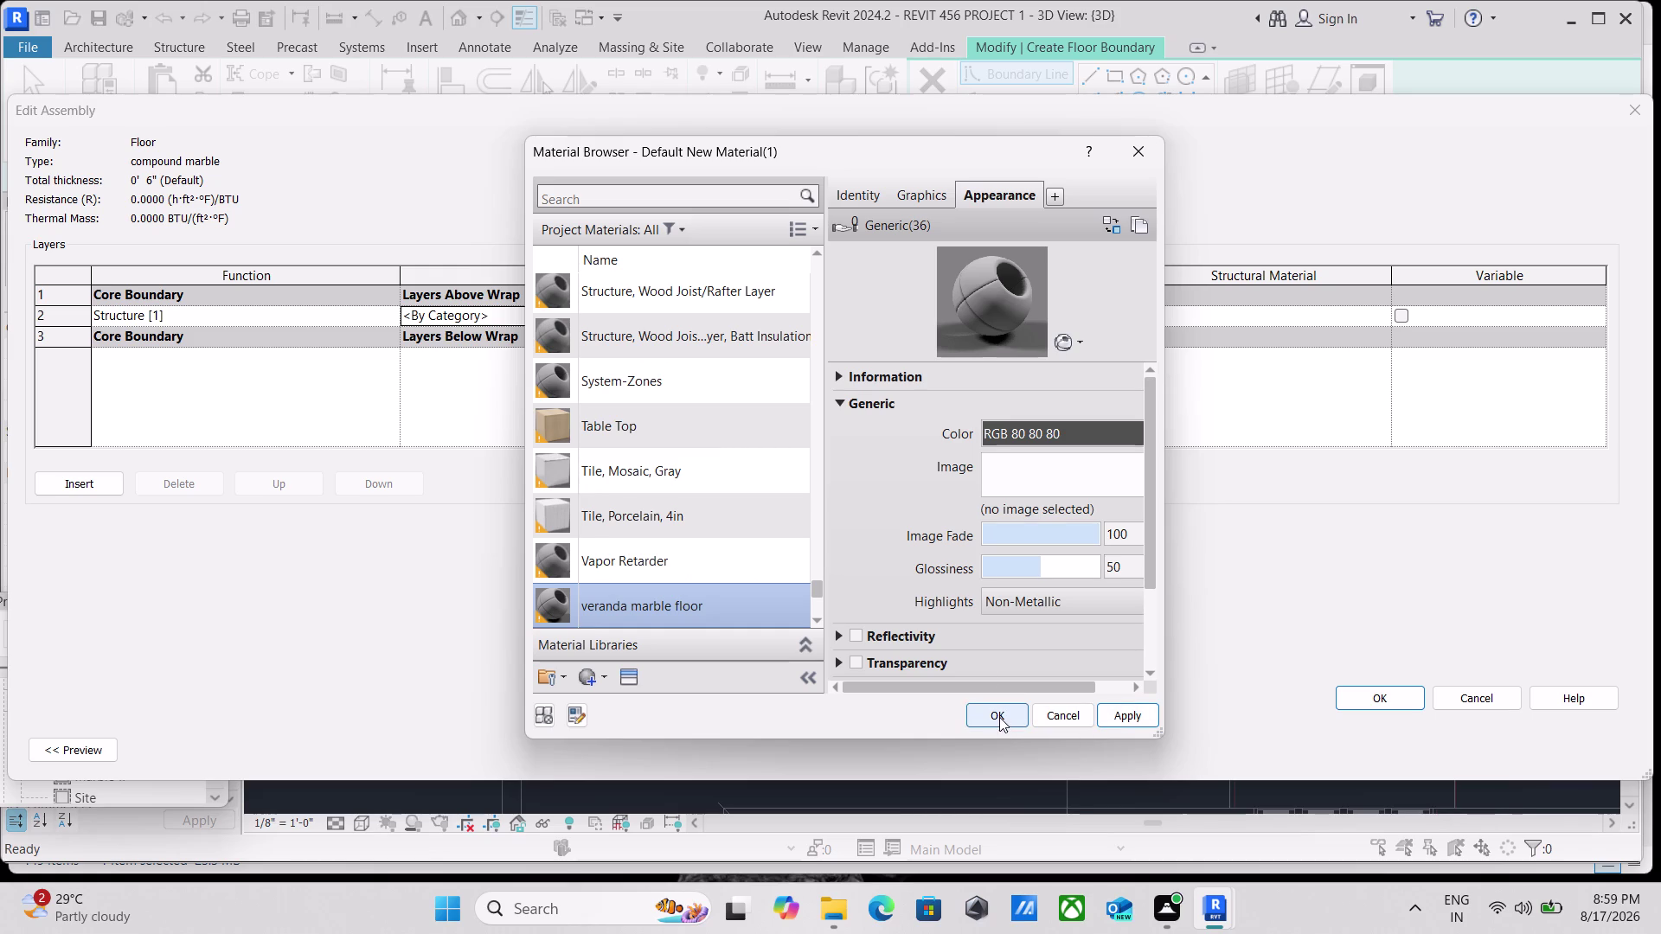
Show the Asset Browser from the Material Browser's Appearance tab.
scroll(down, 3)
scroll(up, 3)
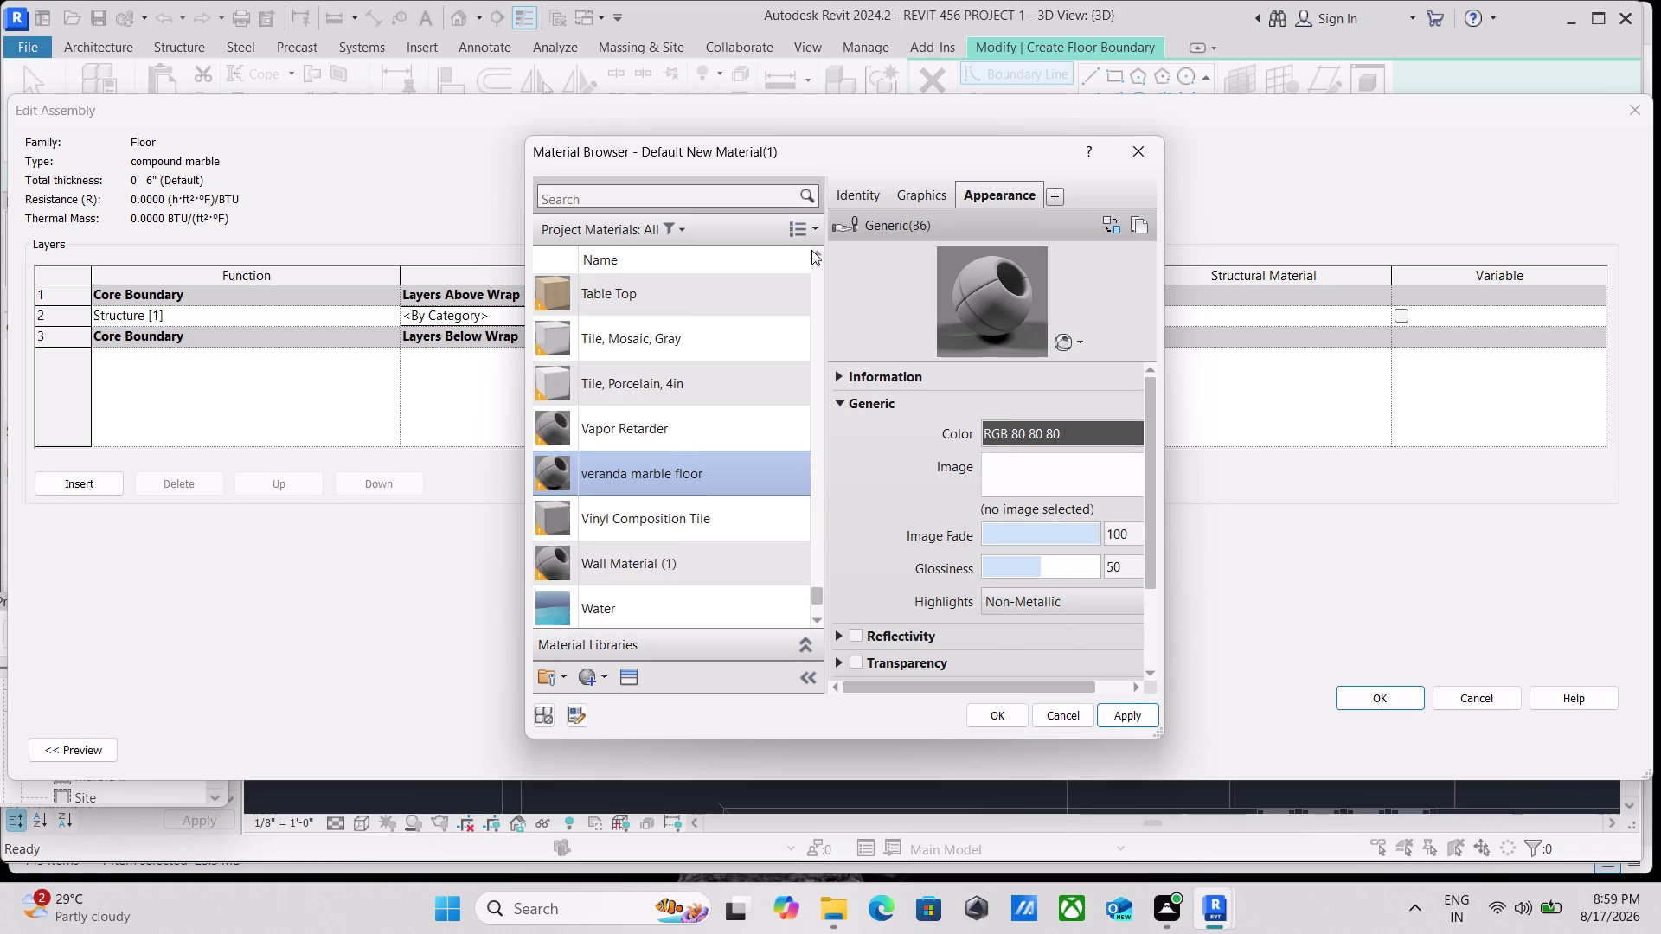
scroll(down, 3)
click(622, 675)
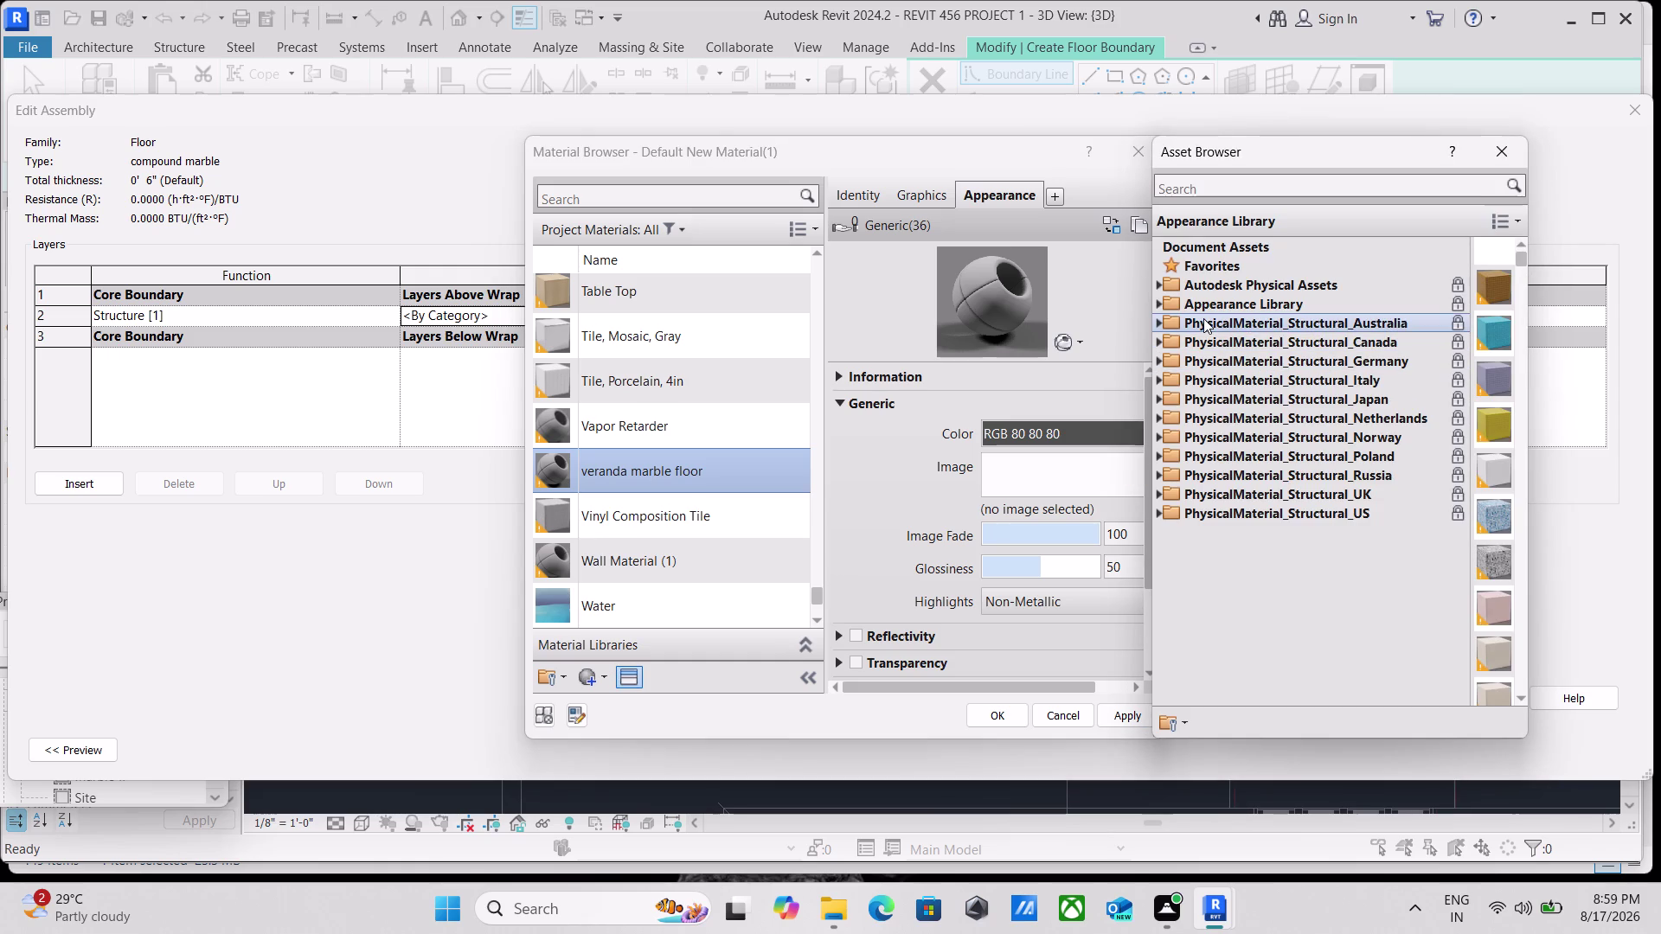
Expand the Appearance Library's Flooring category and widen the asset list.
click(1156, 302)
scroll(down, 3)
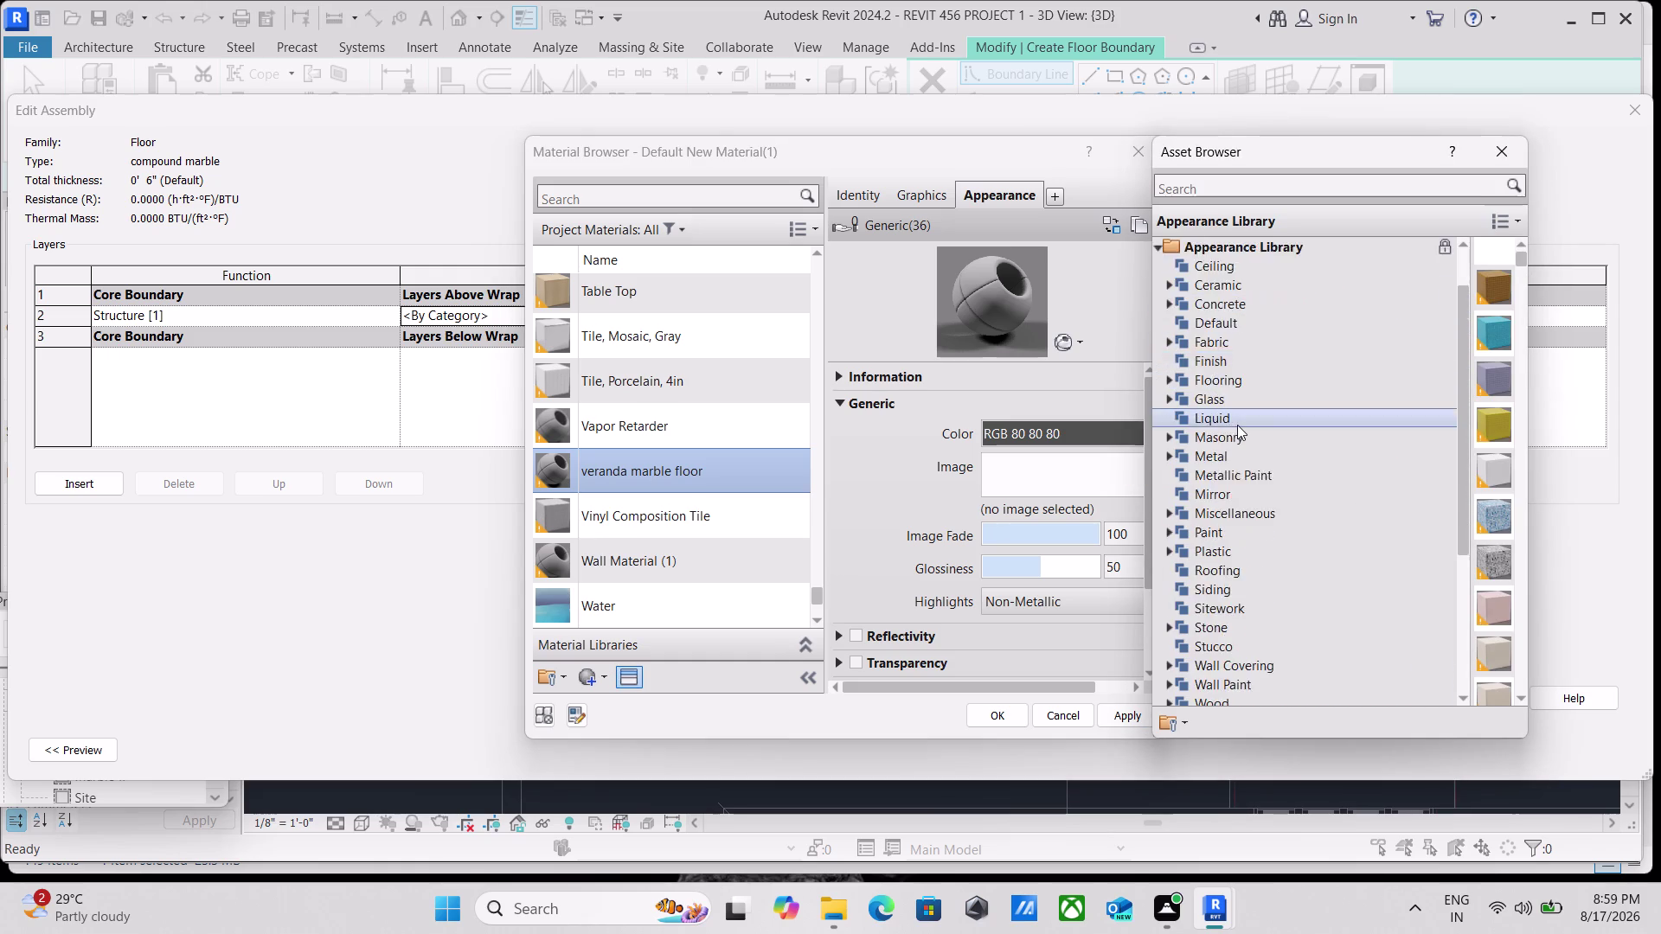
scroll(down, 3)
scroll(up, 3)
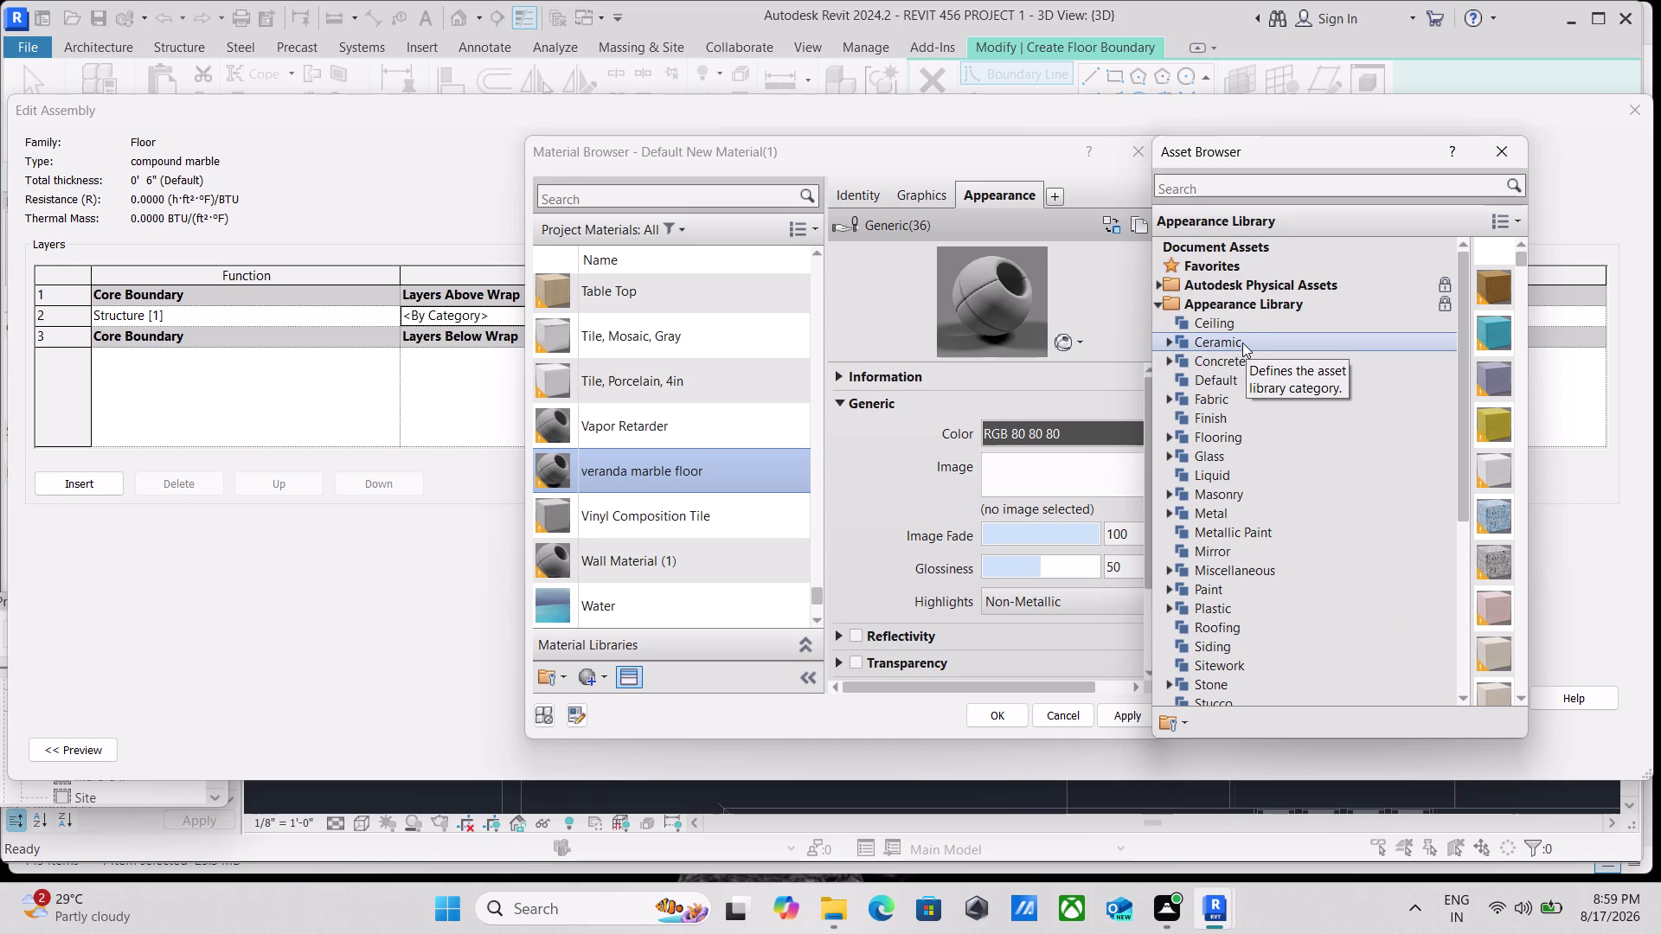
scroll(down, 3)
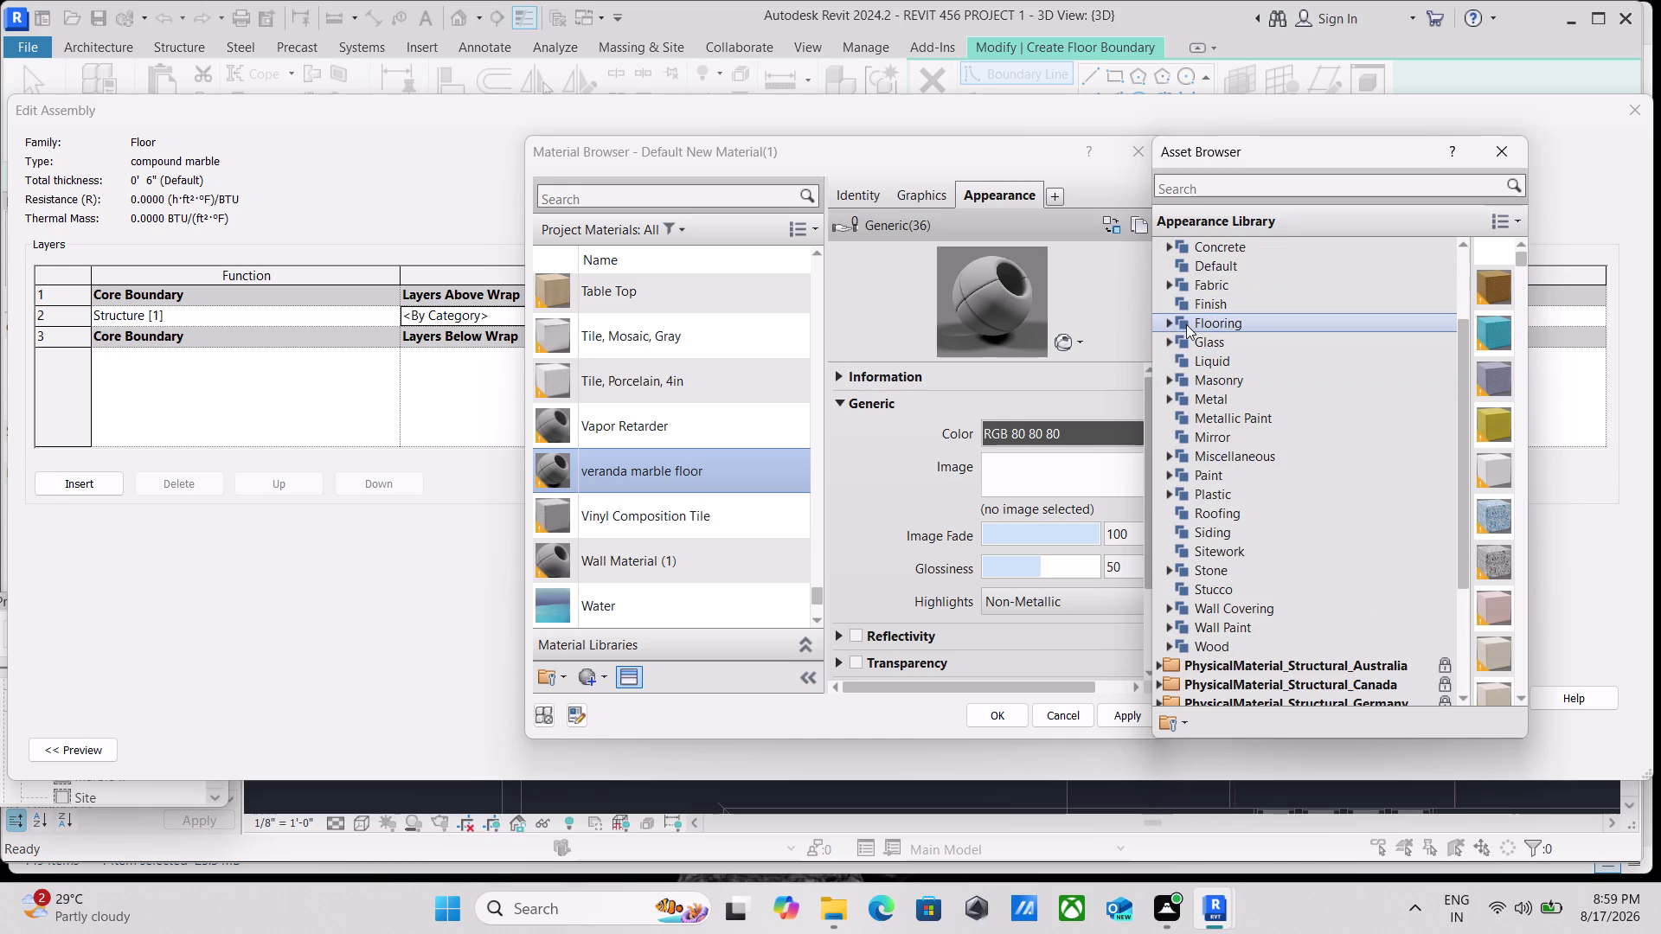
click(1186, 325)
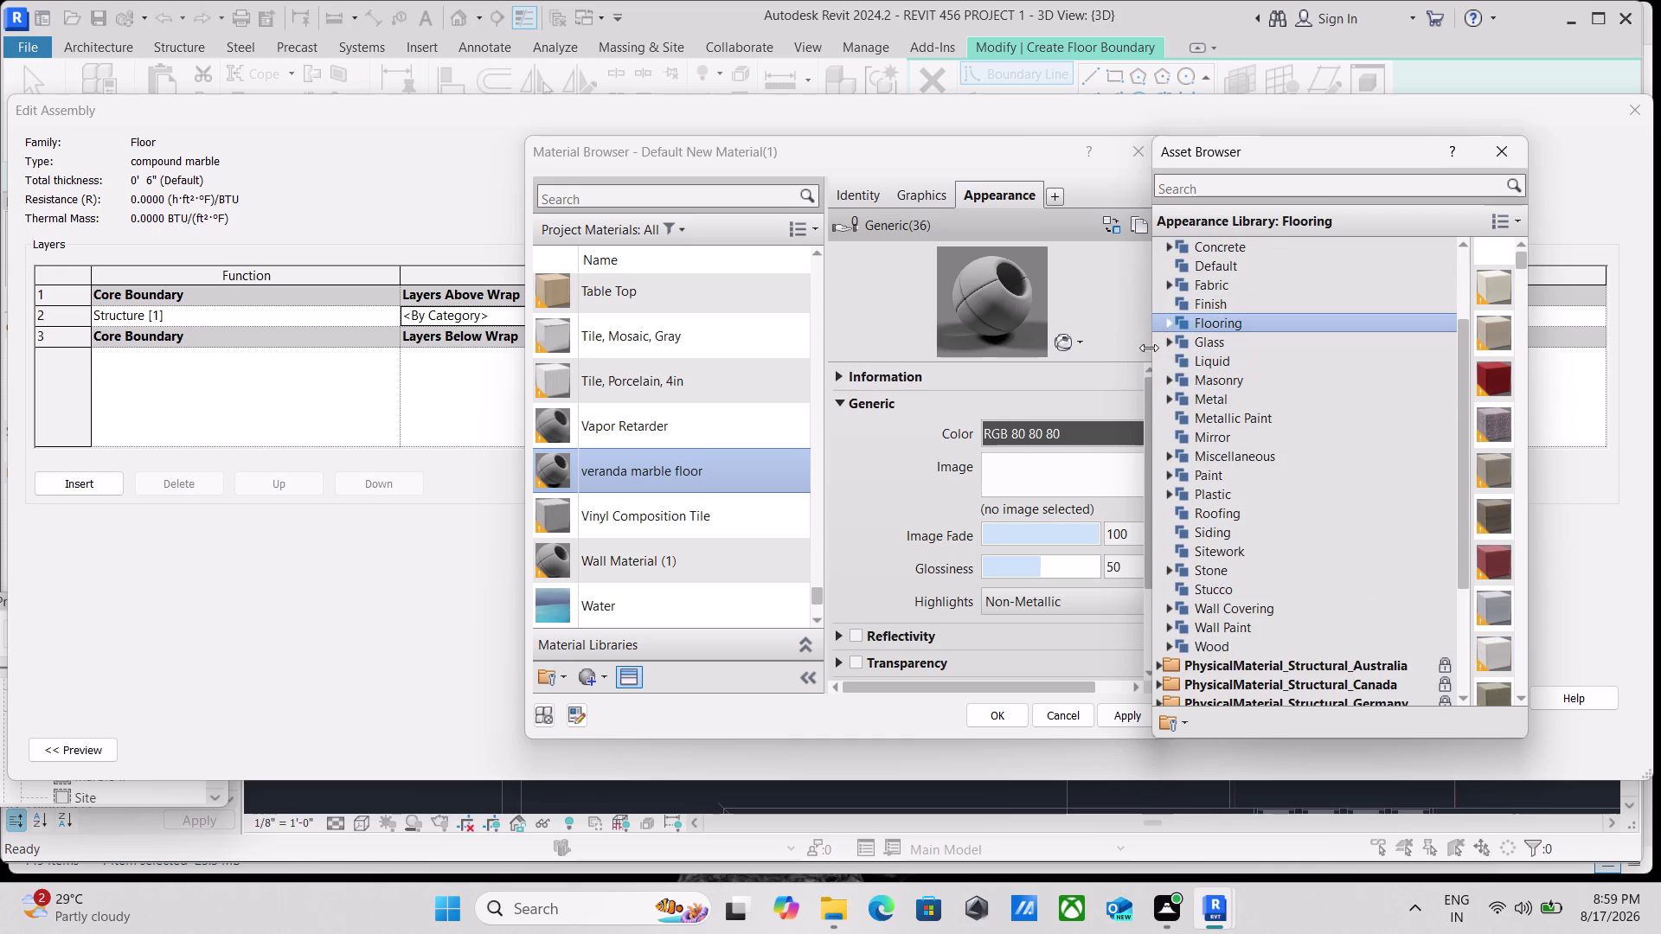
drag(1150, 361, 1150, 361)
drag(1150, 361, 794, 373)
Apply the Checker Black-White flooring appearance to the veranda marble floor material.
scroll(down, 3)
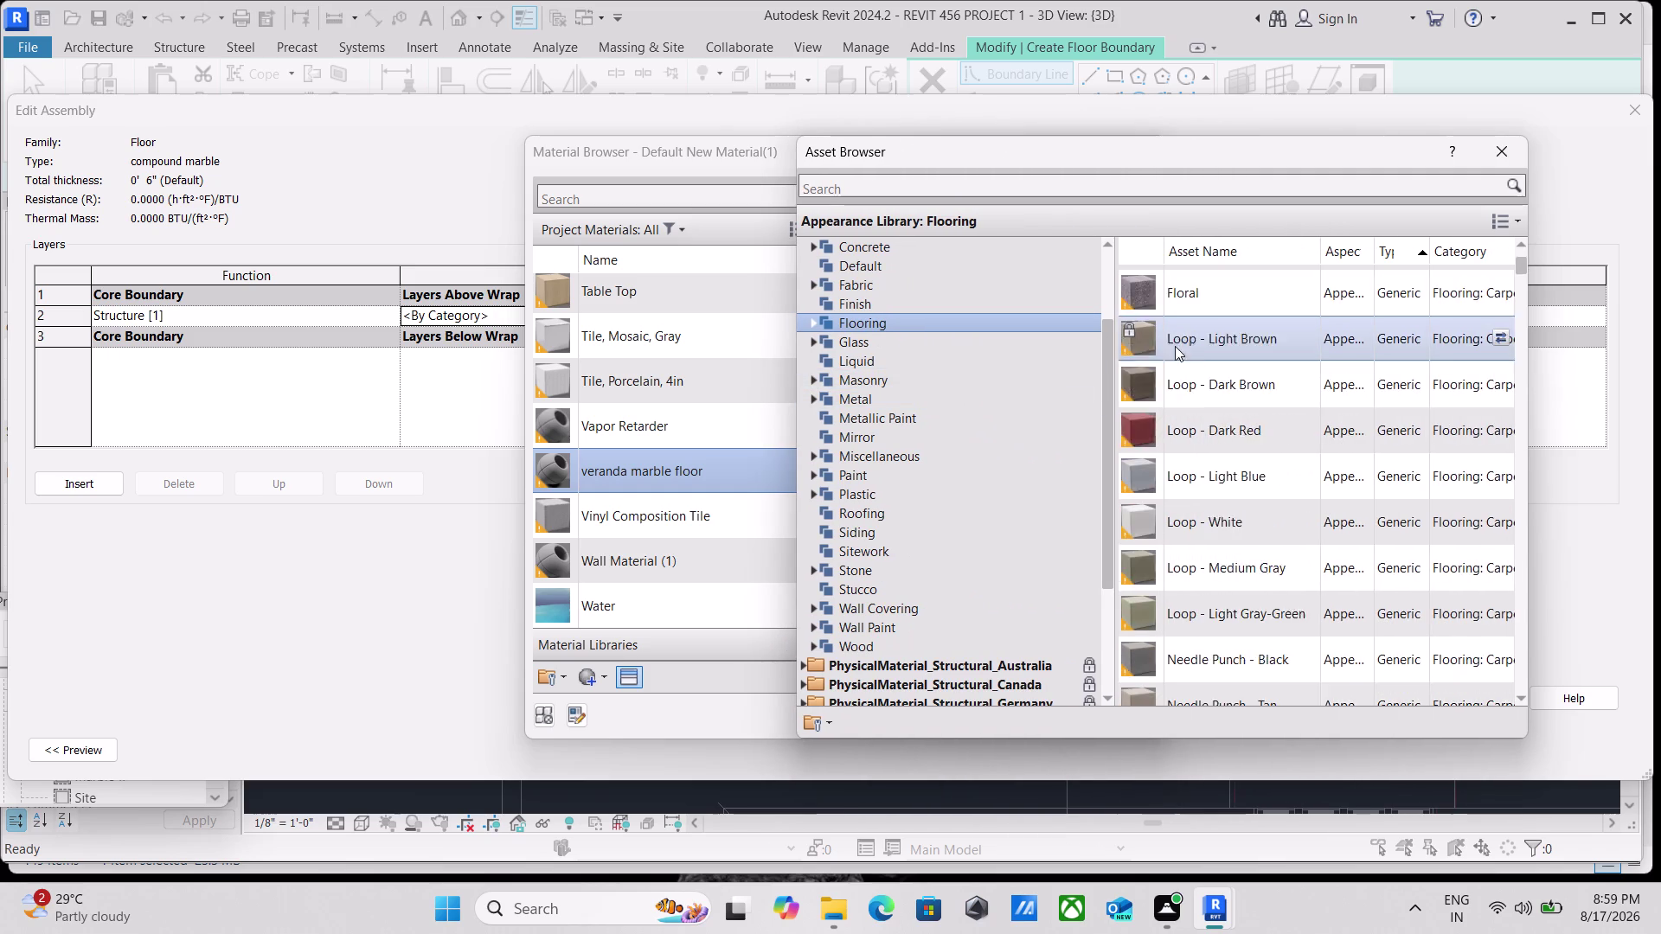
scroll(down, 3)
scroll(down, 3)
scroll(down, 3)
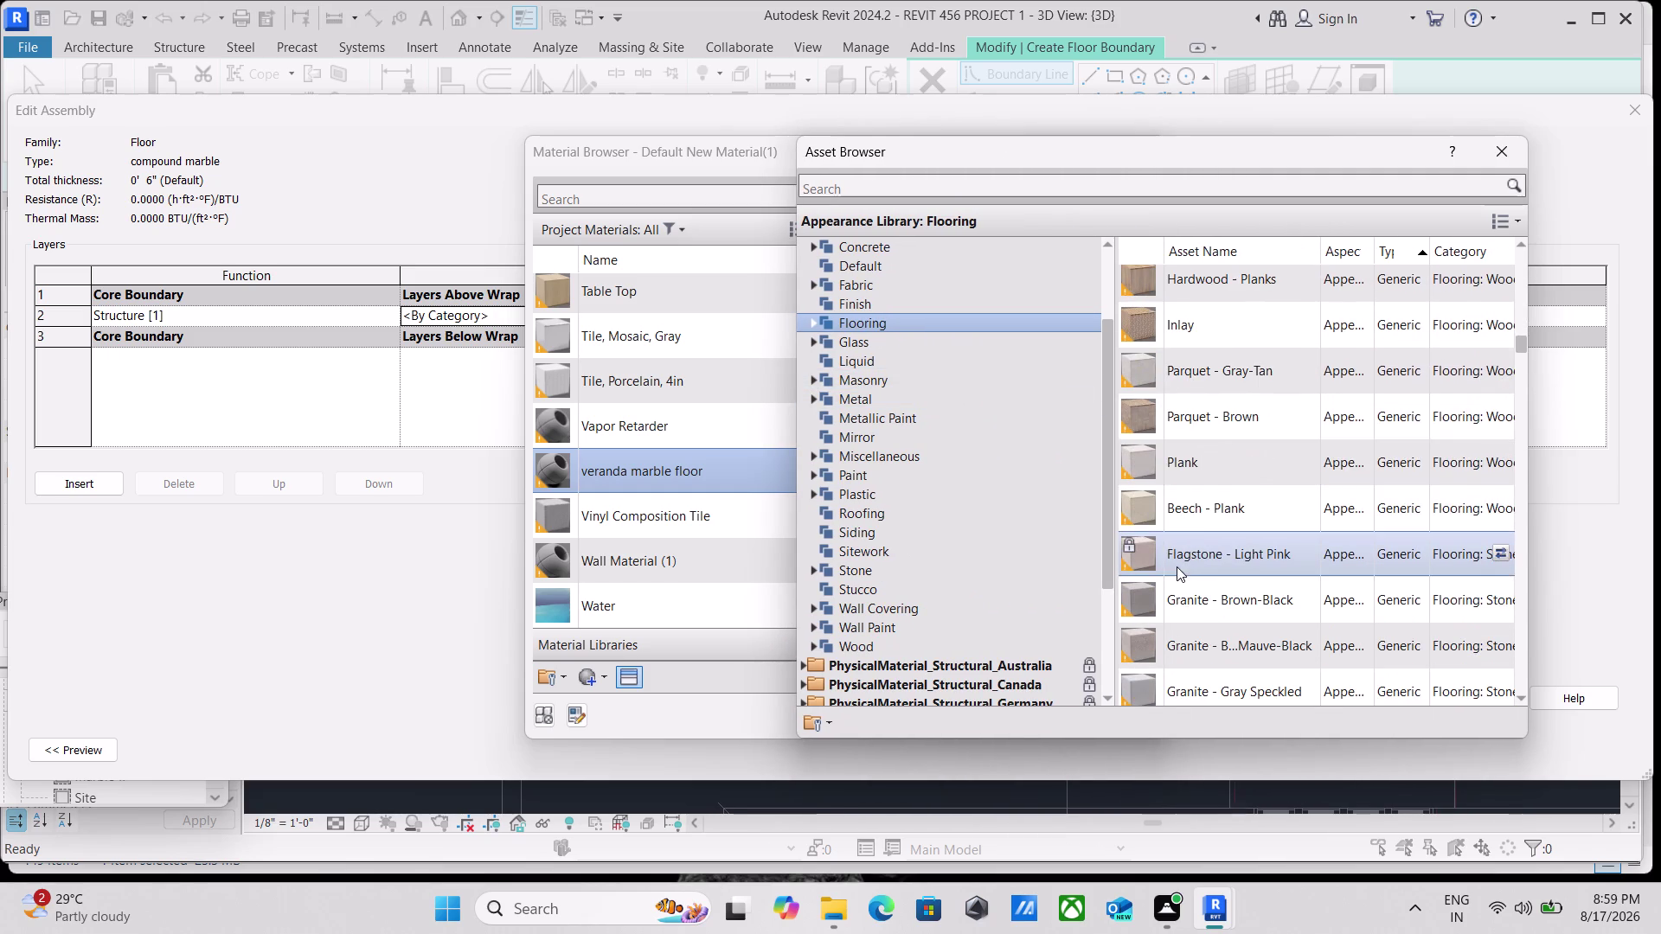
scroll(up, 3)
click(1213, 463)
double_click(1215, 464)
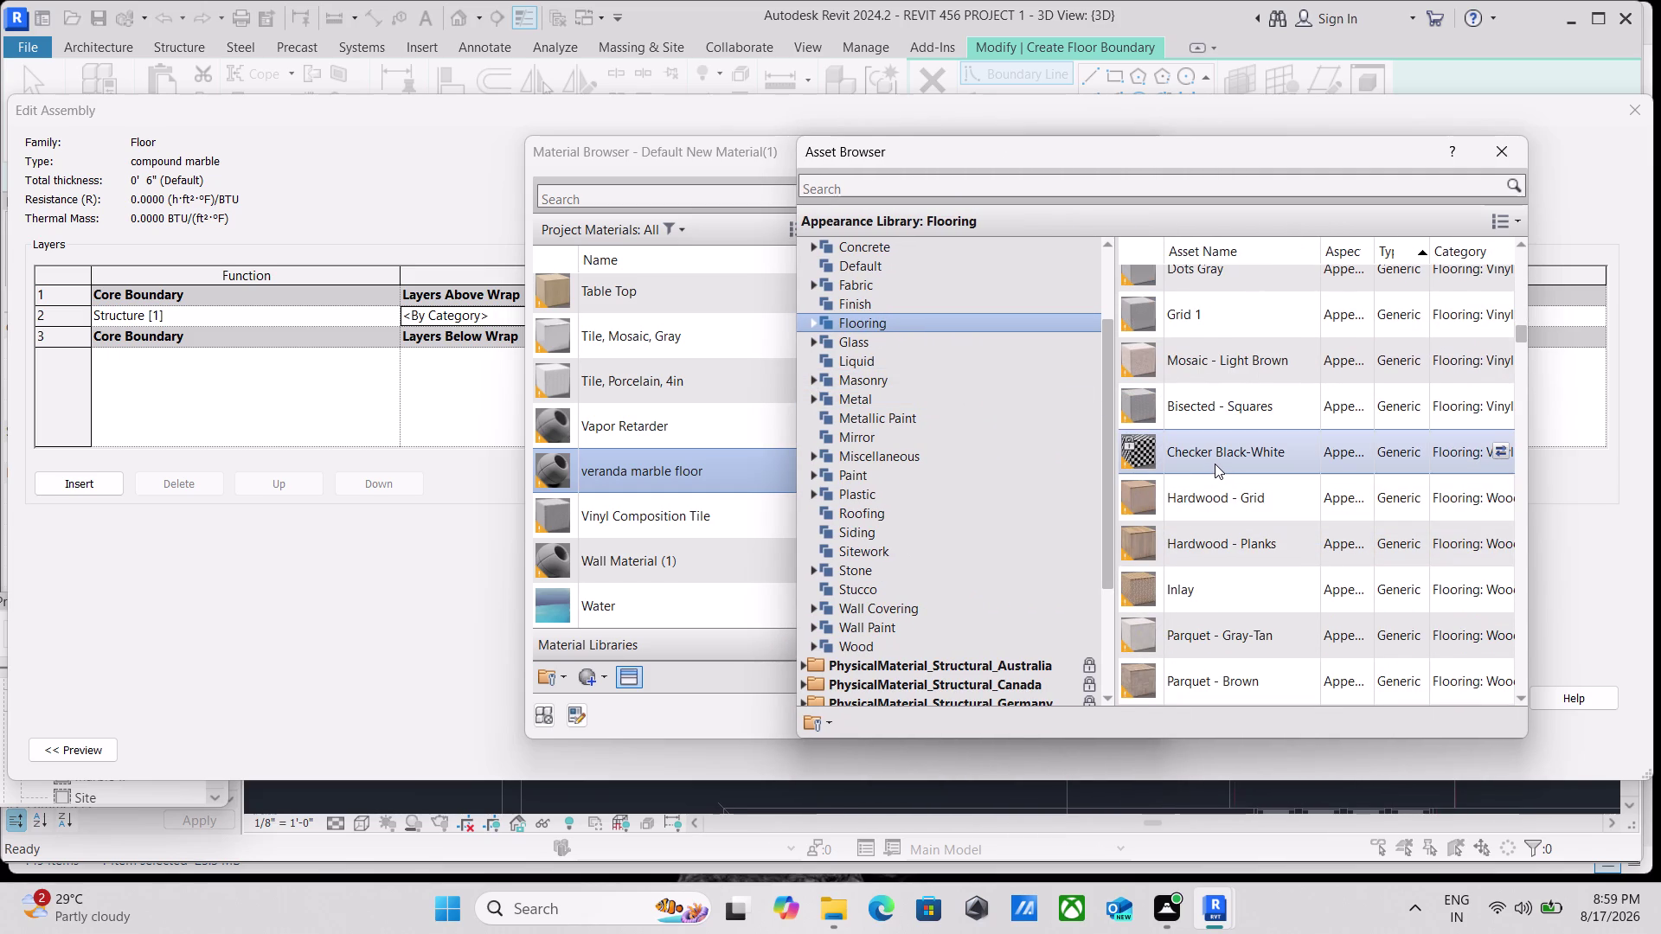
double_click(1208, 466)
double_click(1249, 450)
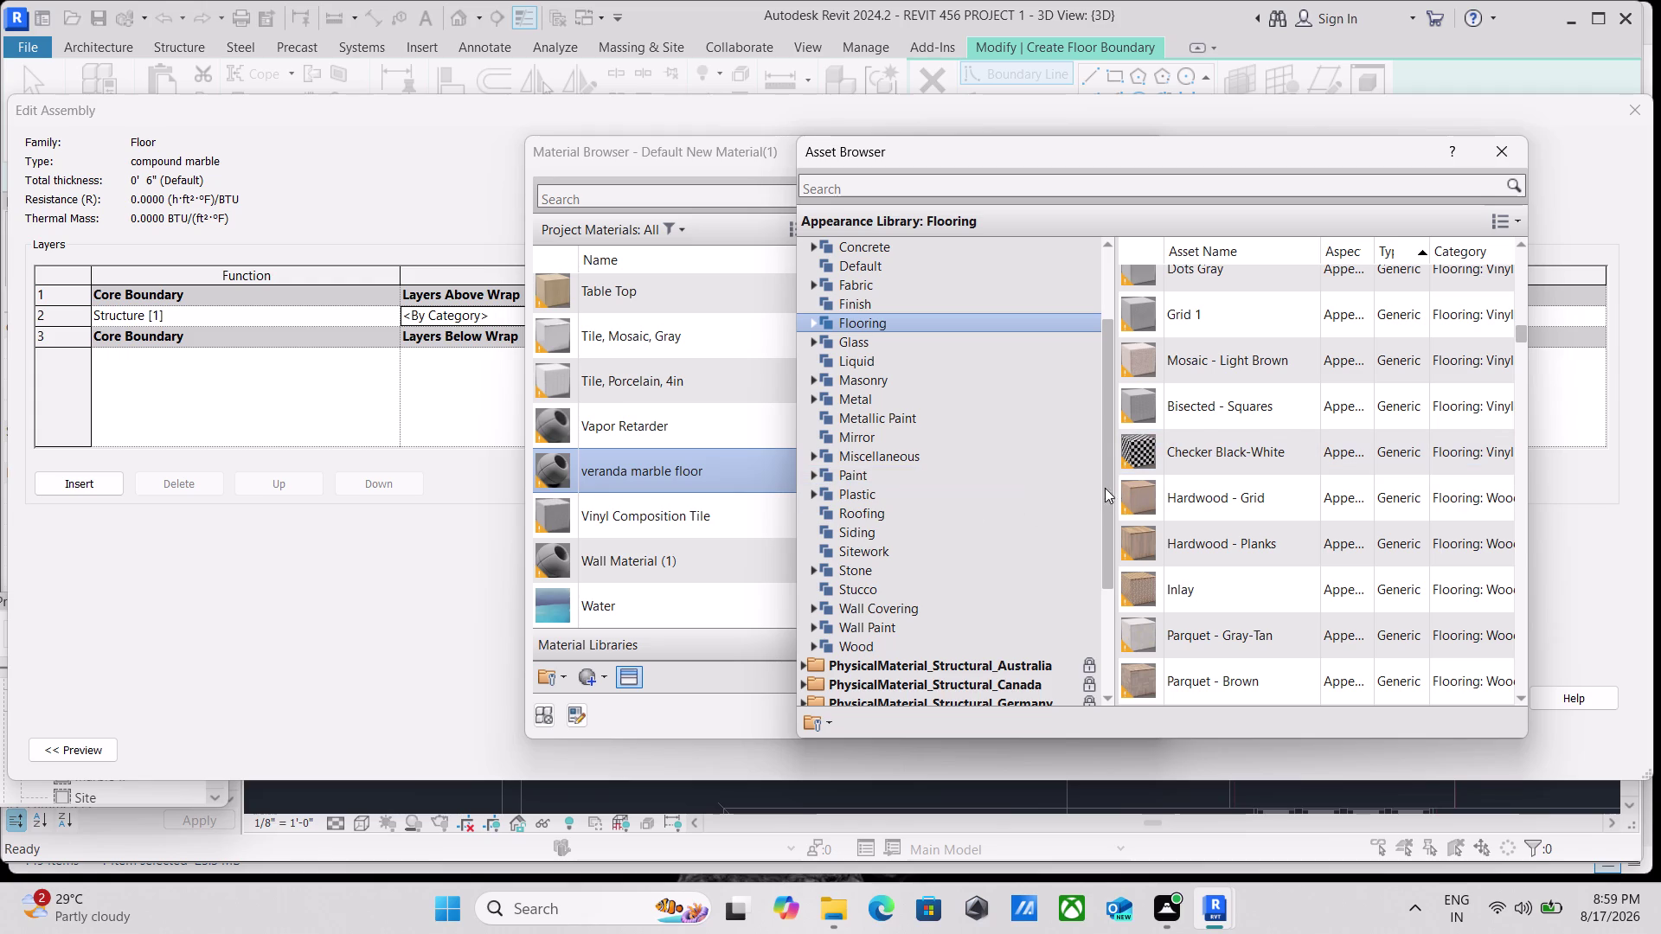
Resize the Asset Browser, then accept Material Browser, Edit Assembly and Type Properties.
drag(1113, 480, 1418, 485)
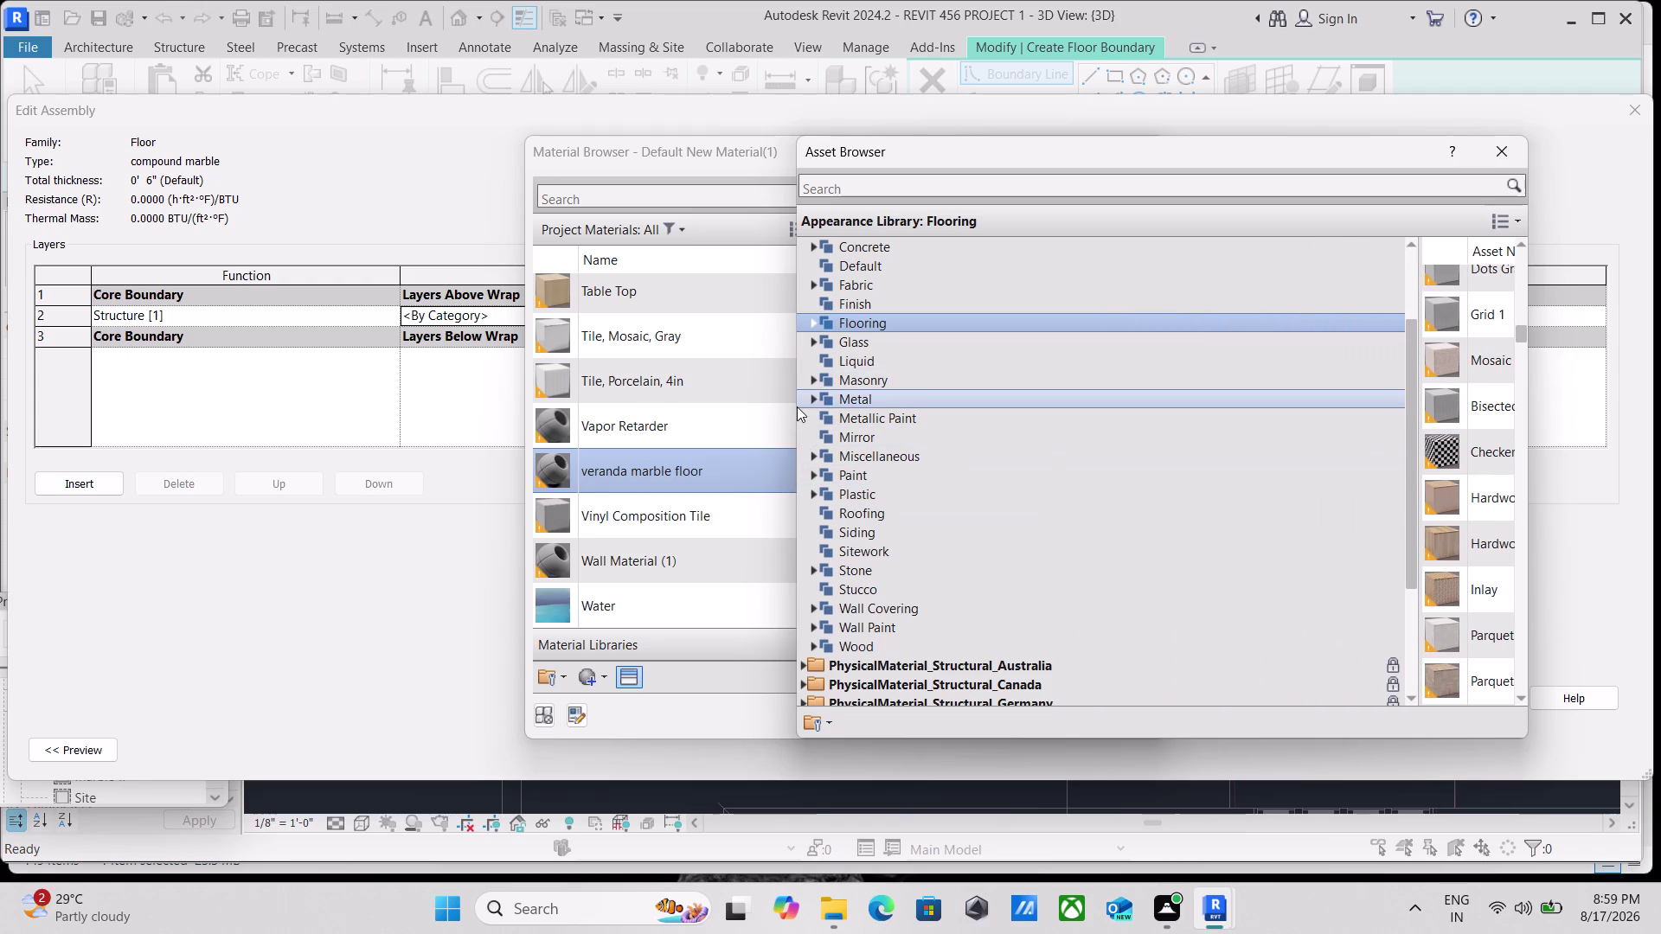
drag(793, 372, 1117, 380)
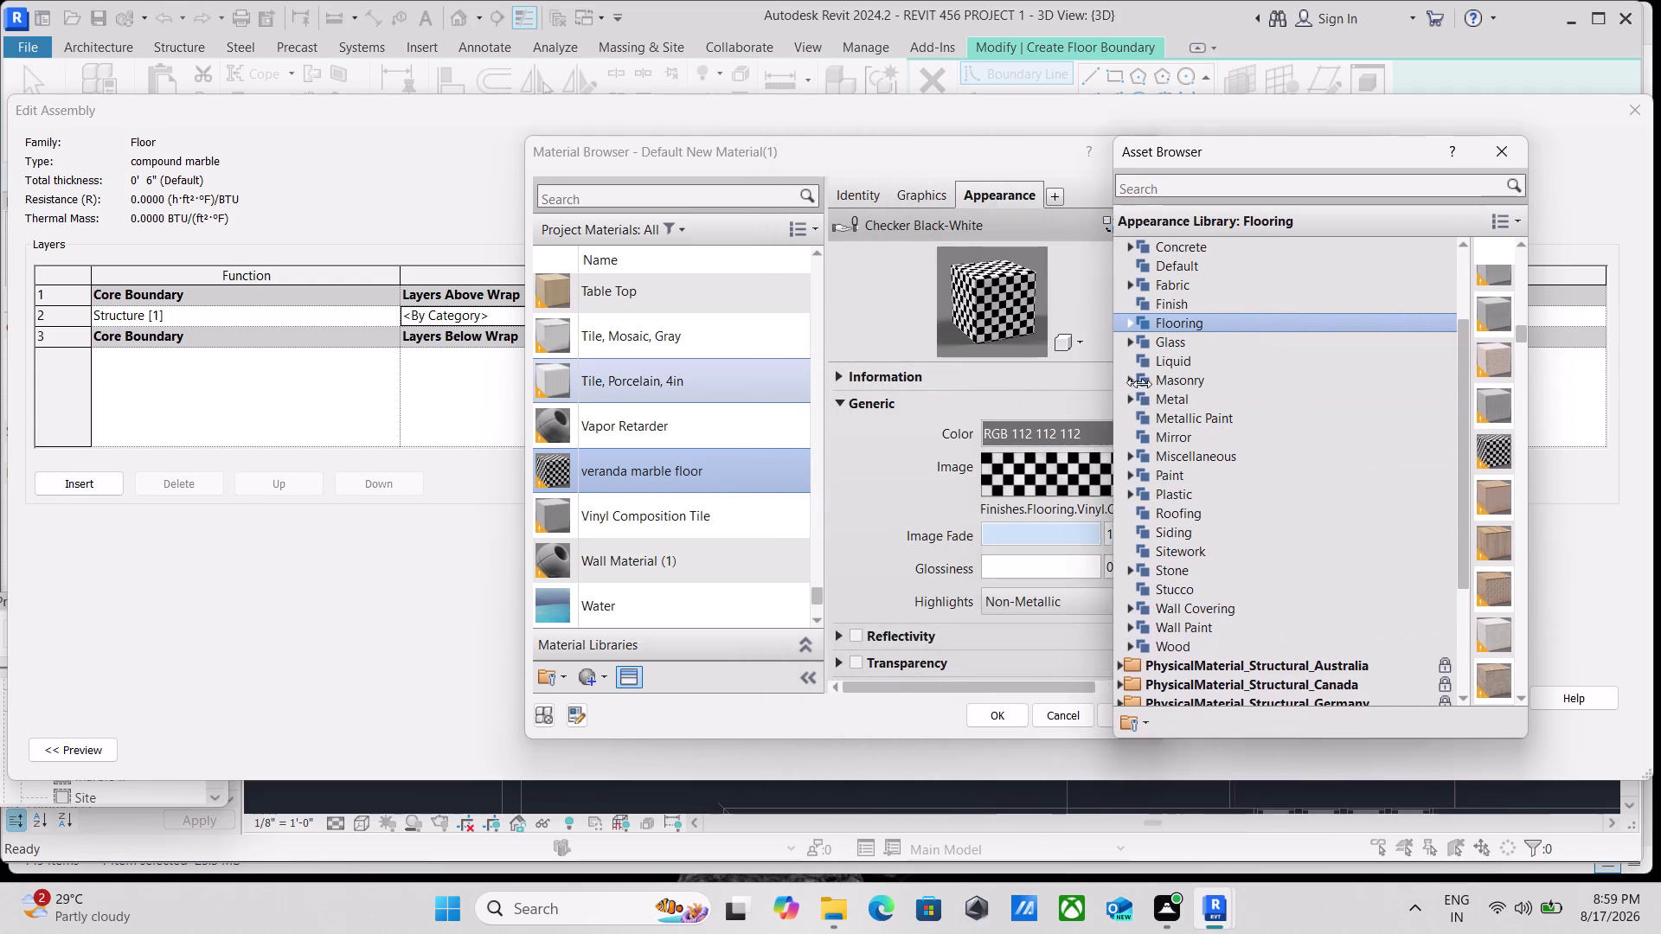
drag(1117, 380, 1324, 410)
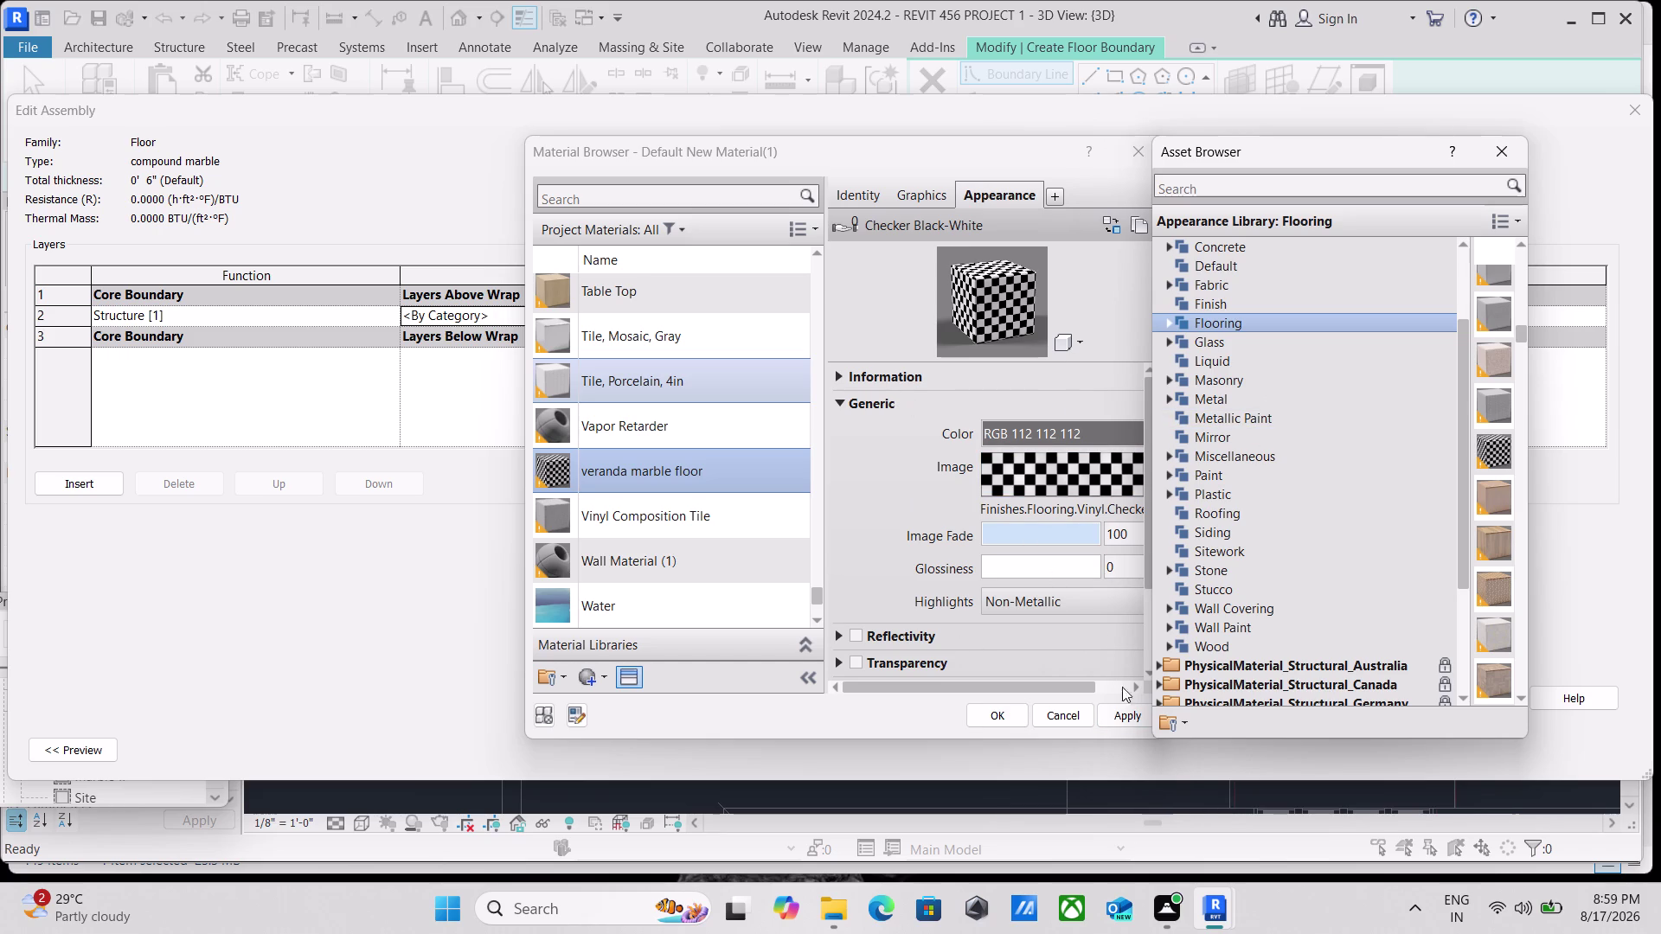
click(1122, 719)
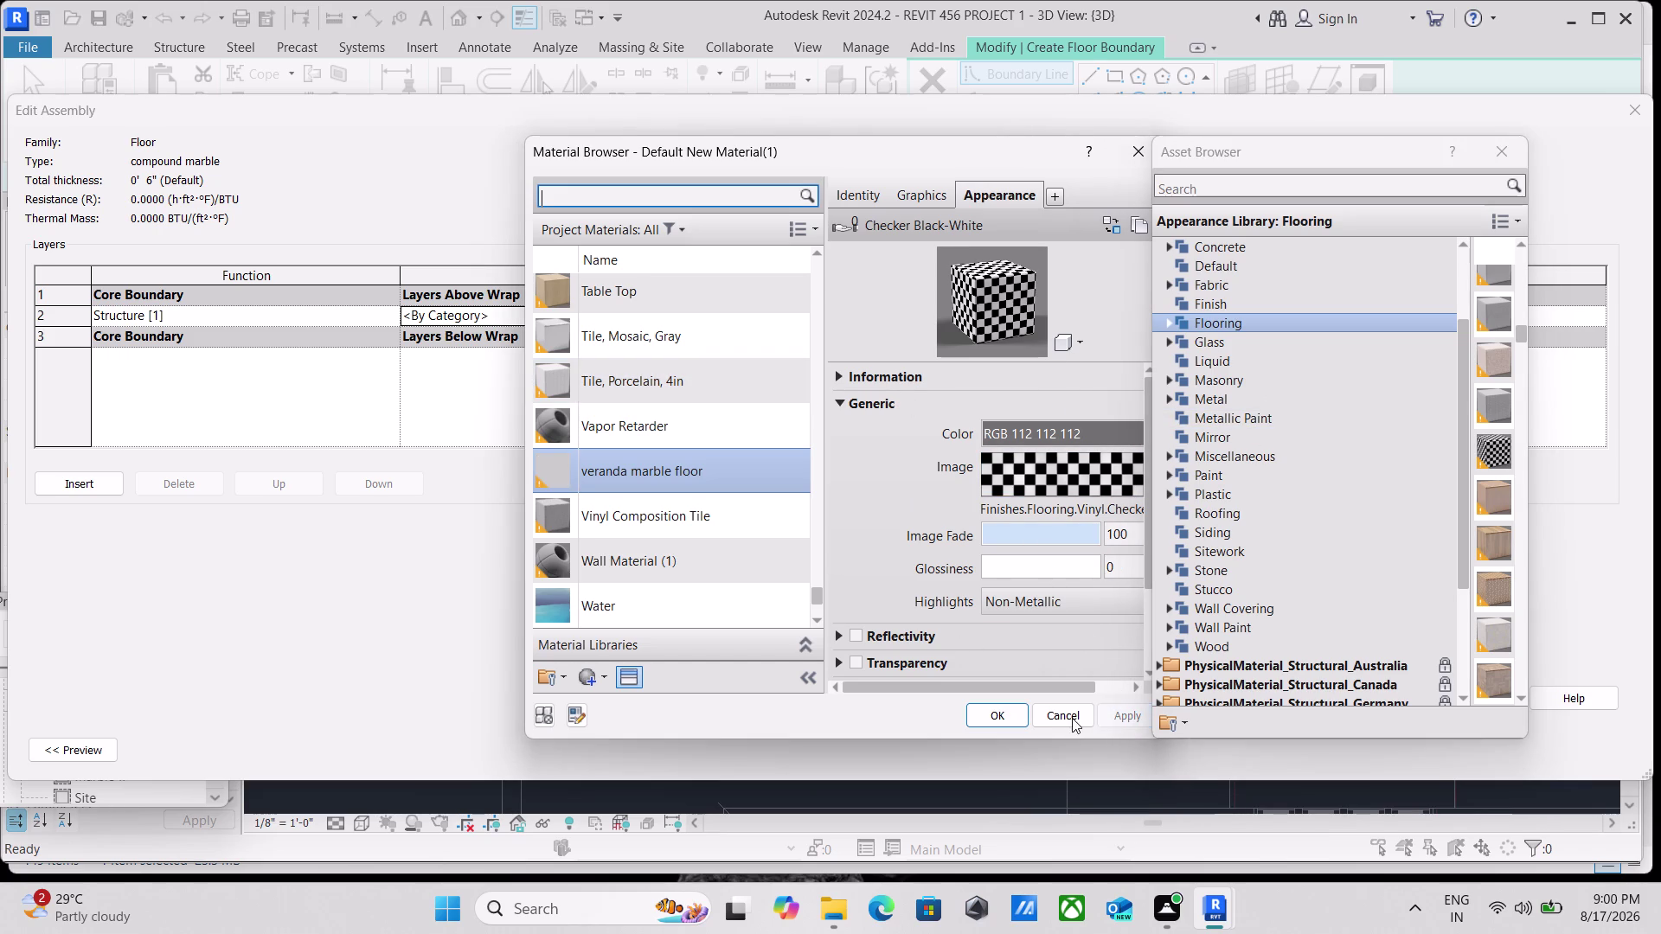
click(1023, 713)
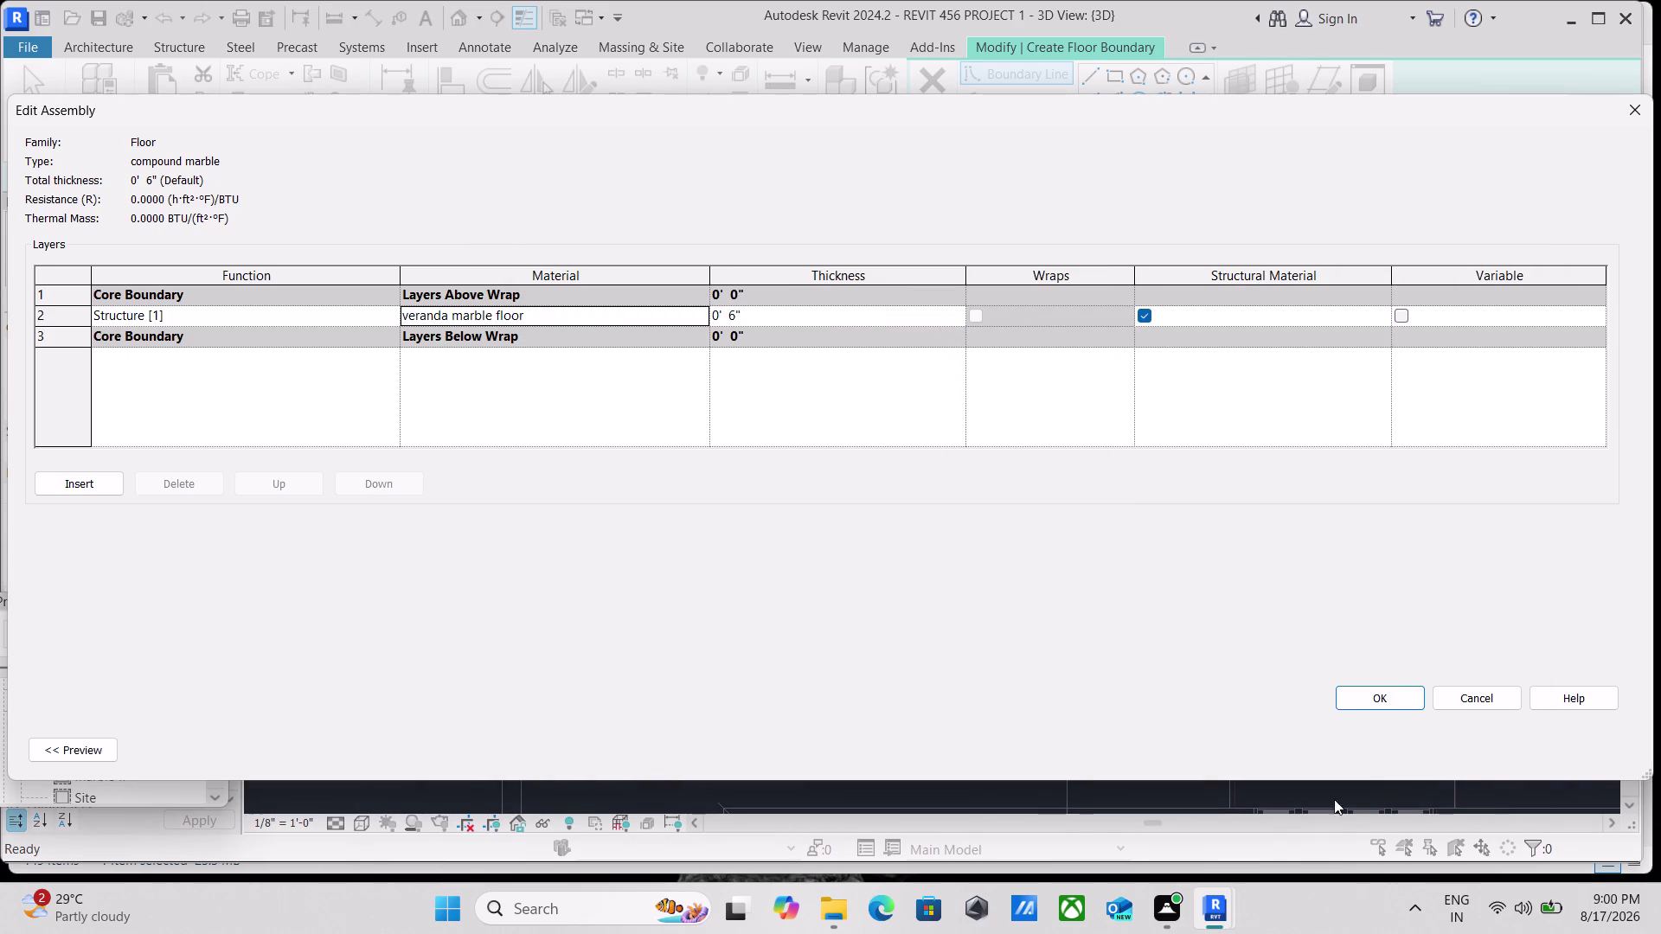
click(1355, 694)
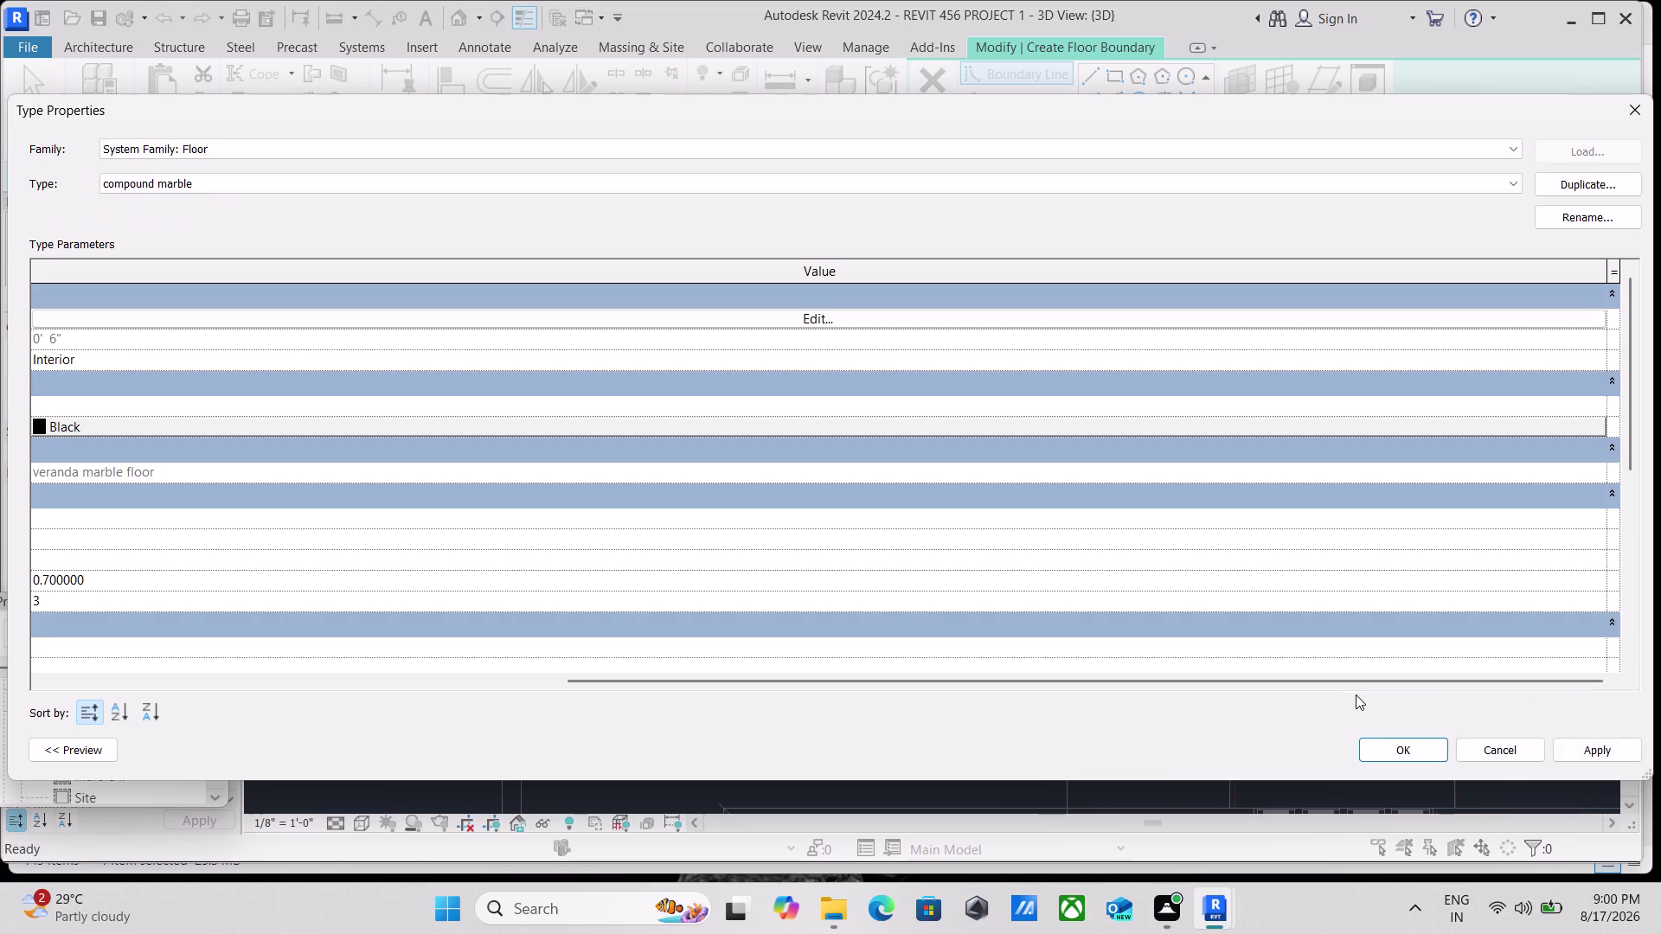
click(1587, 762)
click(1385, 745)
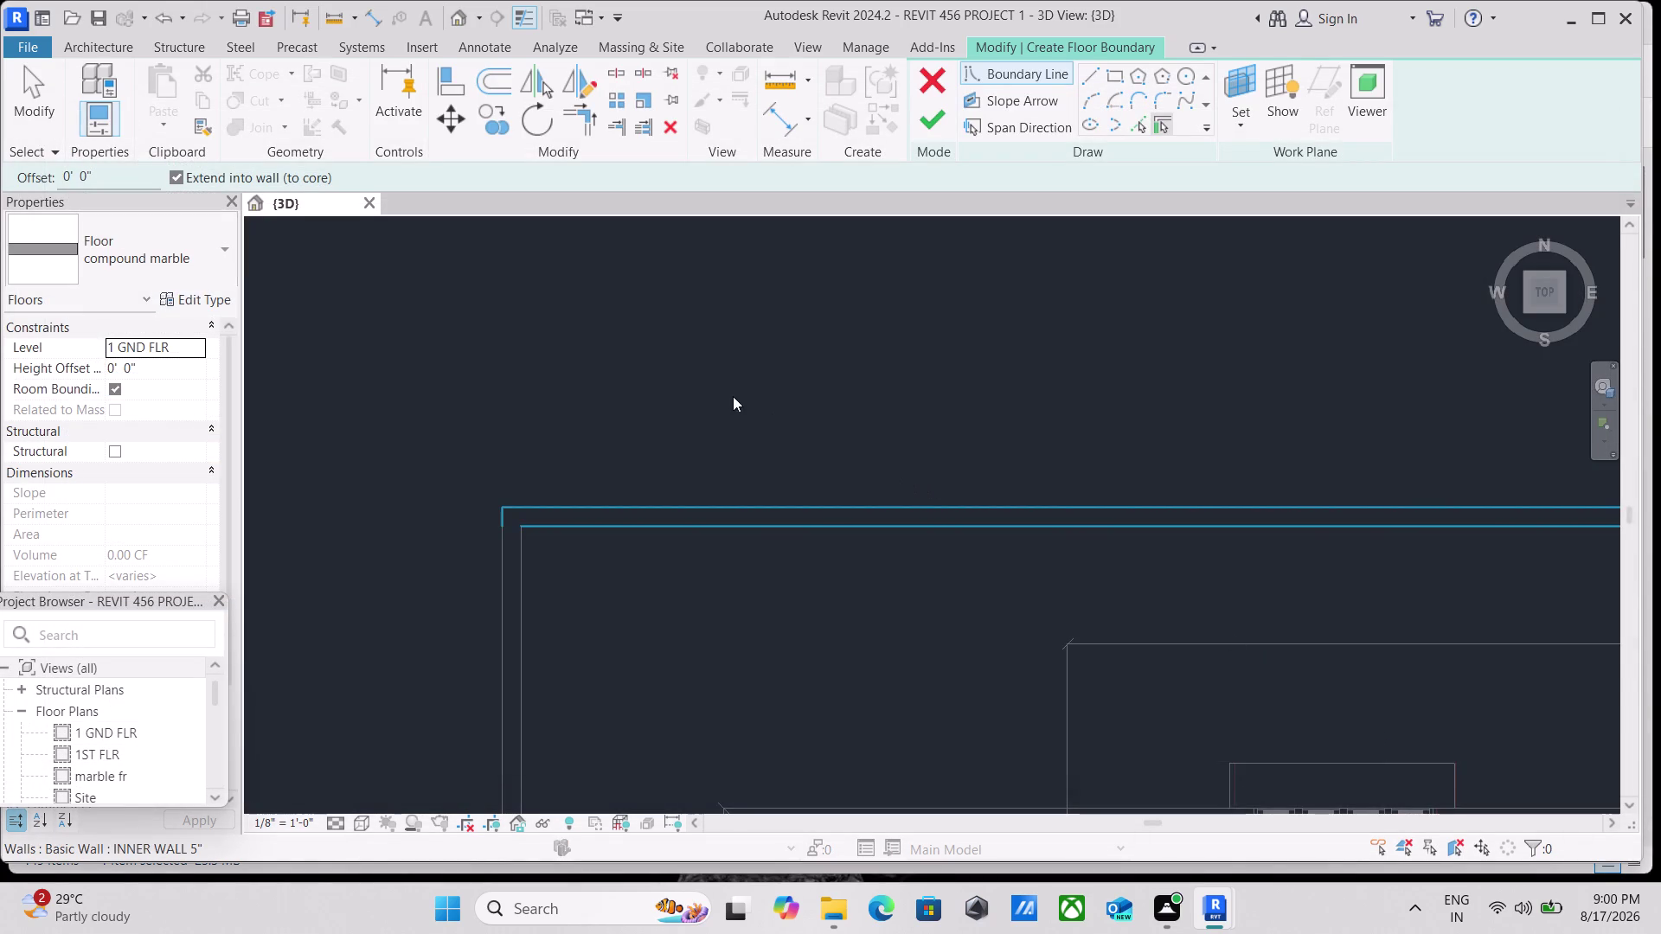
Center the ground floor plan and choose the Line boundary tool.
scroll(down, 3)
scroll(down, 3)
middle_drag(533, 423, 472, 396)
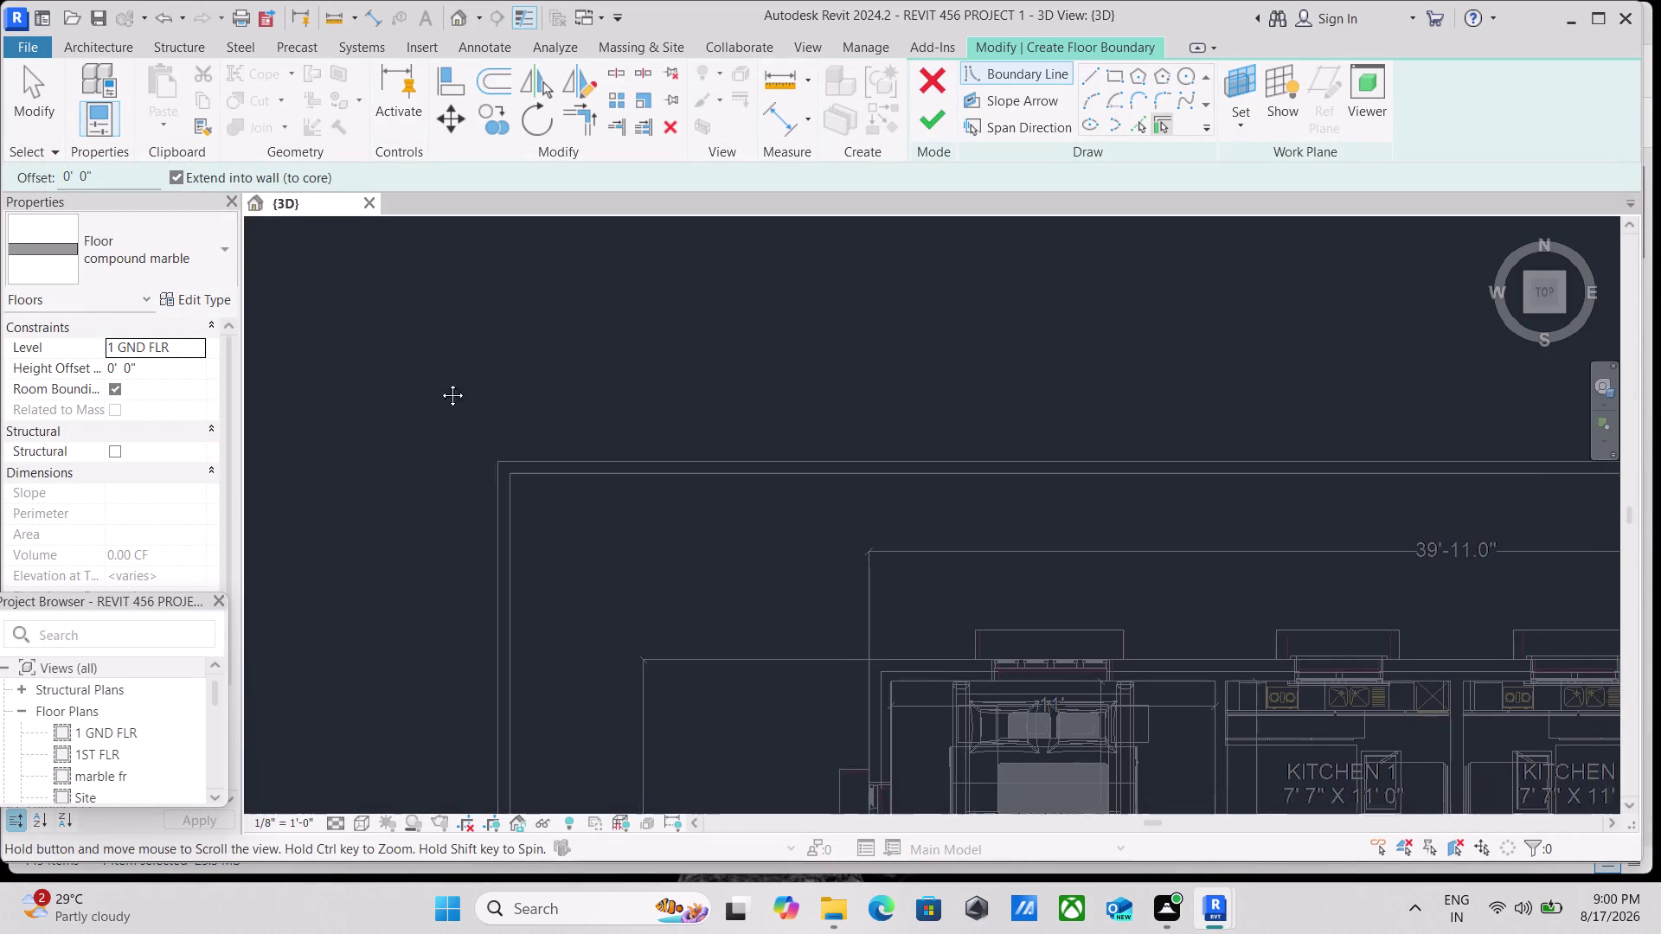
middle_drag(472, 396, 400, 366)
scroll(down, 3)
middle_drag(946, 336, 592, 308)
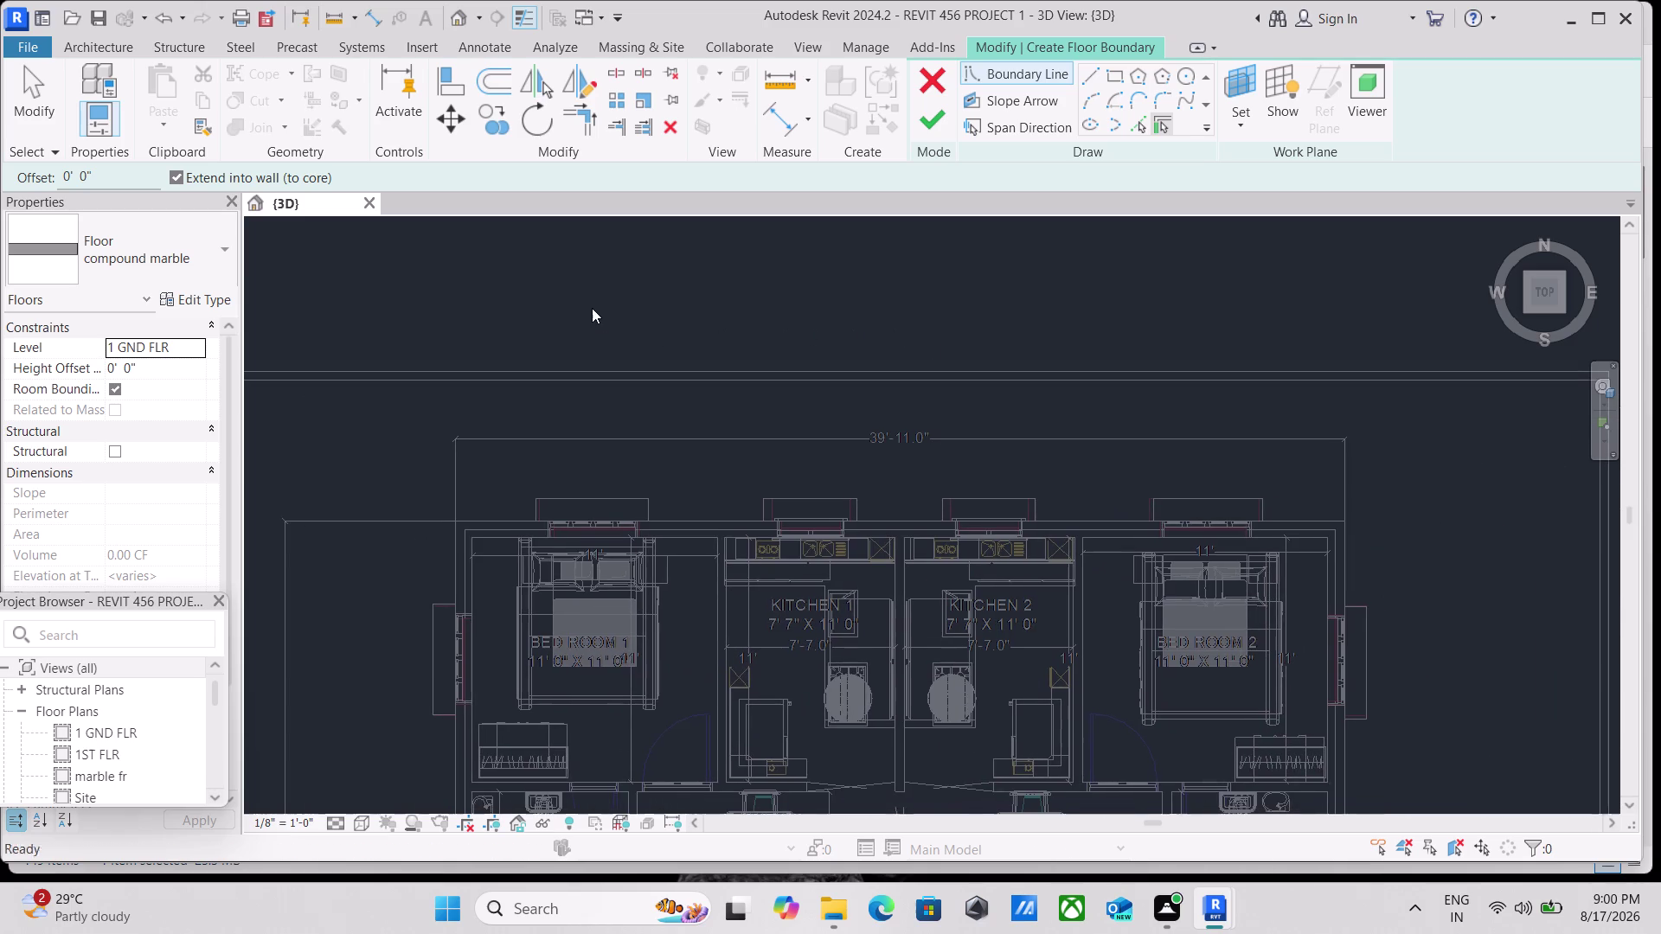
click(1108, 71)
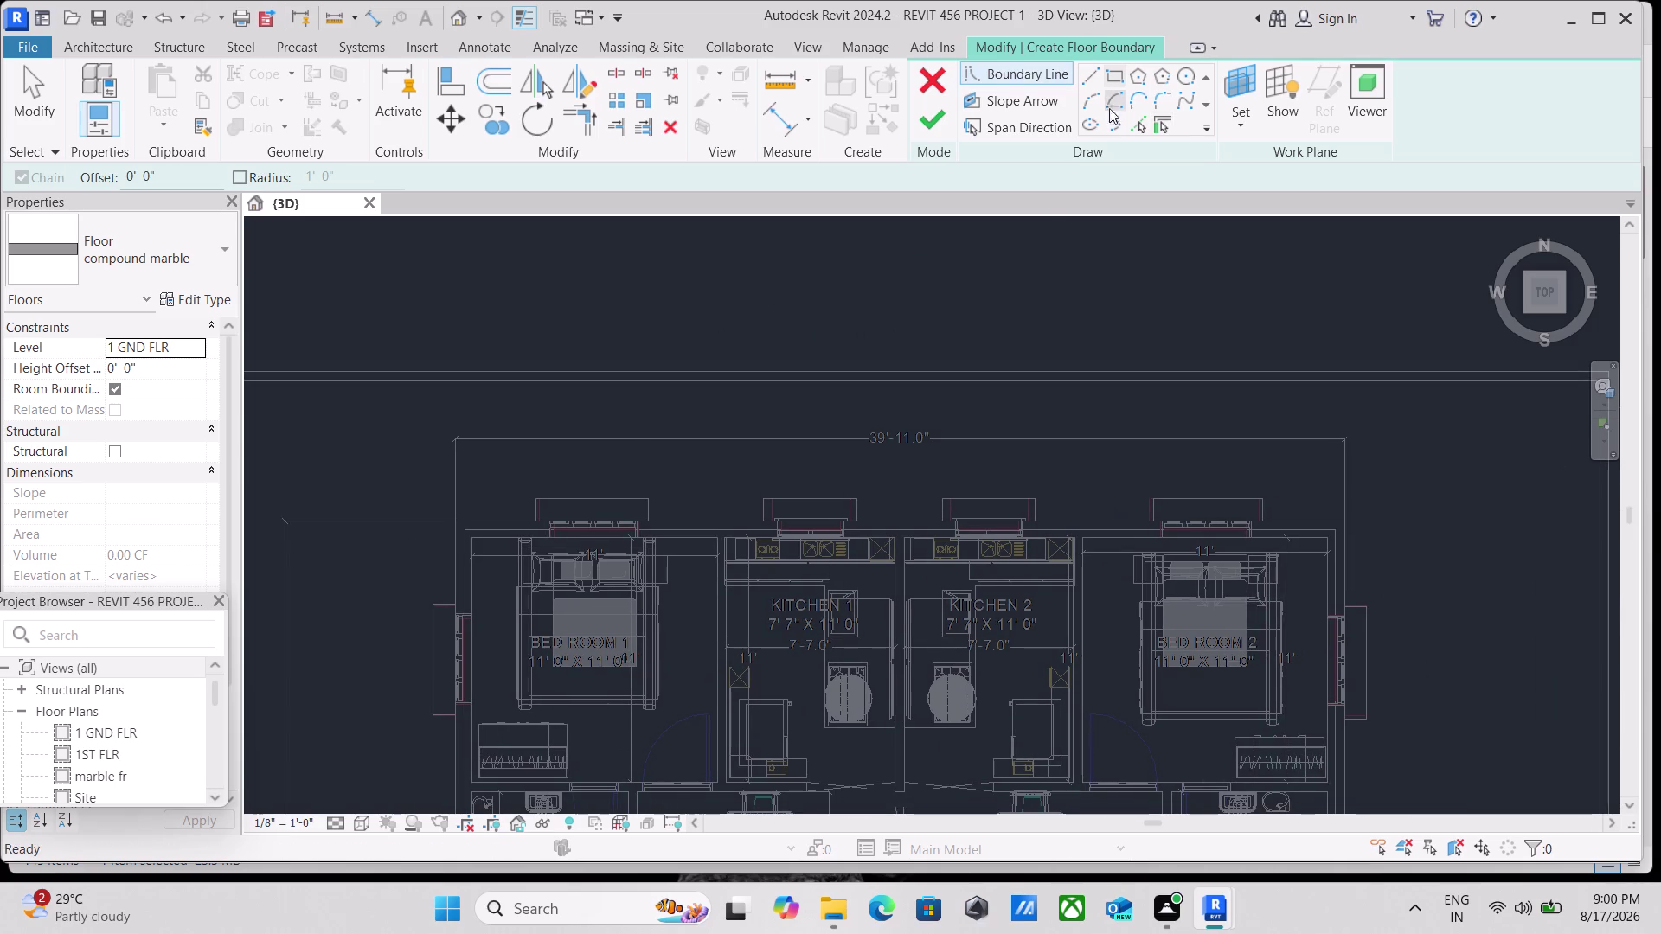
Start the boundary at the top-left outer wall corner and follow it toward the top-right corner.
scroll(down, 3)
middle_drag(613, 422, 884, 403)
scroll(up, 3)
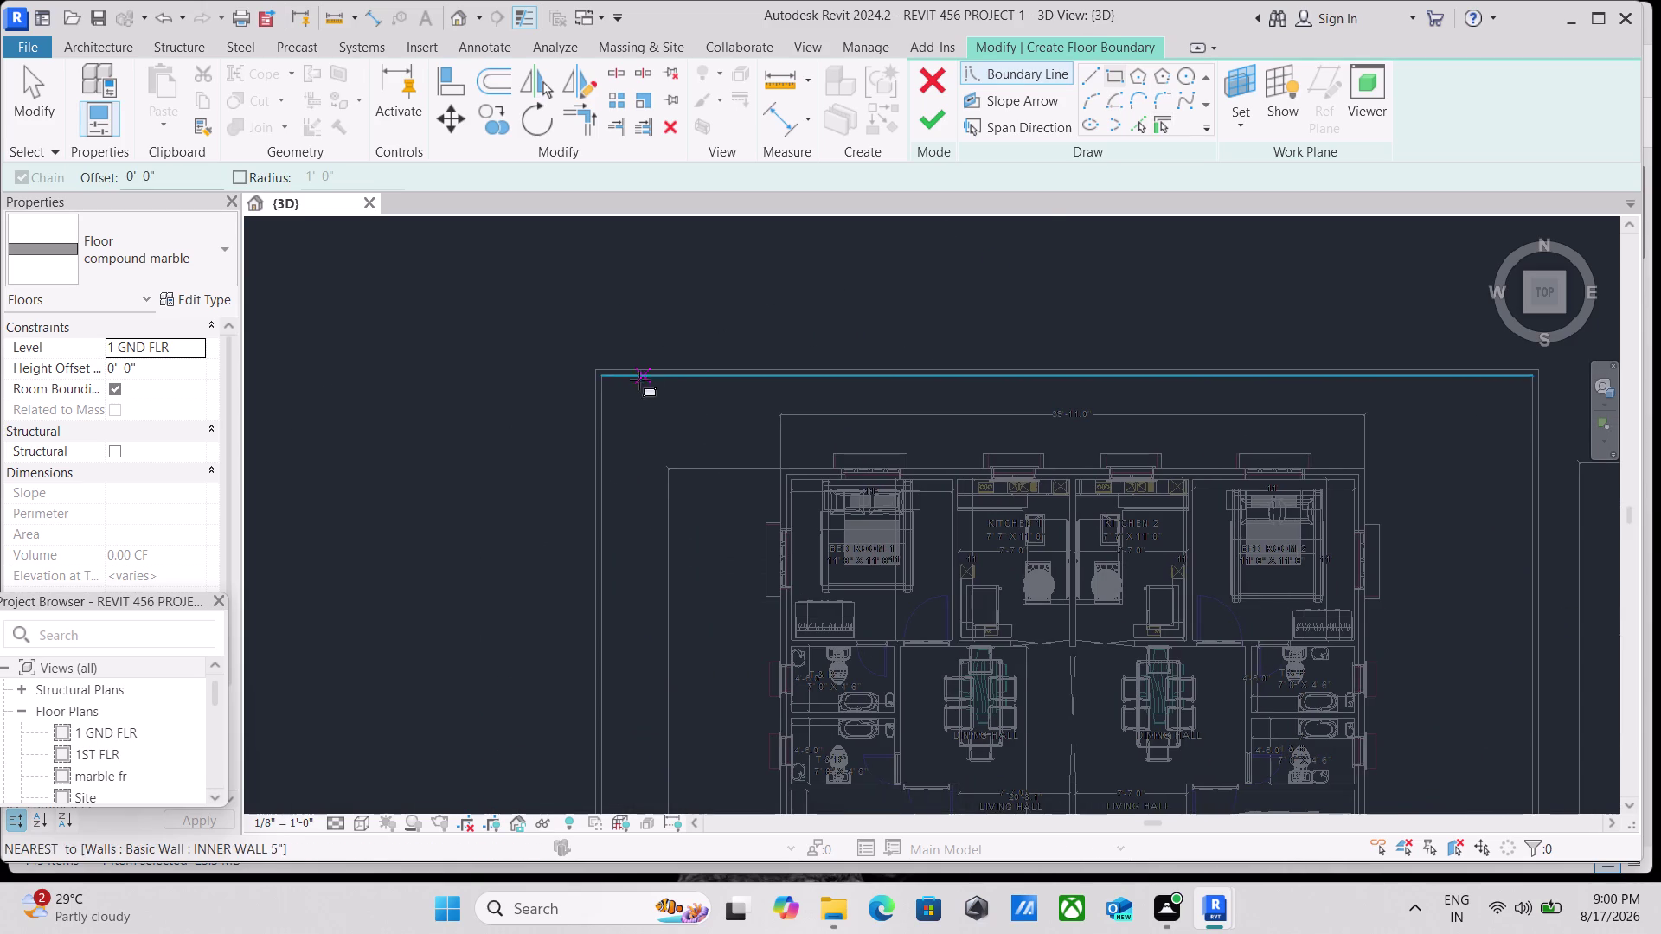
scroll(up, 3)
click(571, 361)
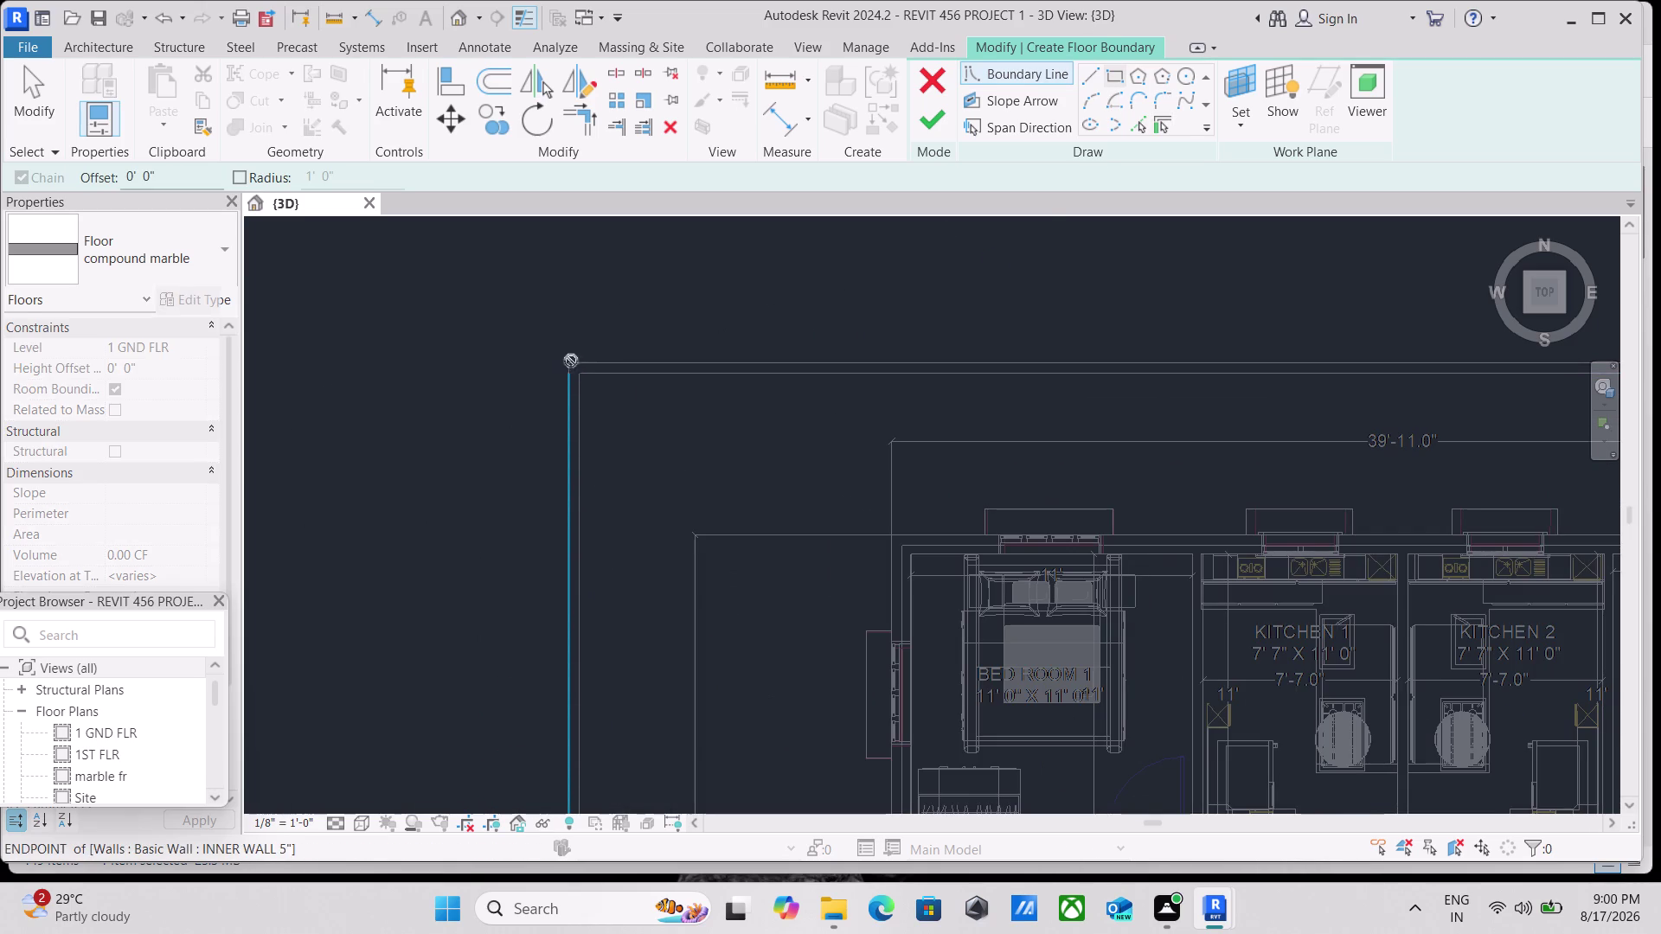
middle_drag(1075, 494, 793, 449)
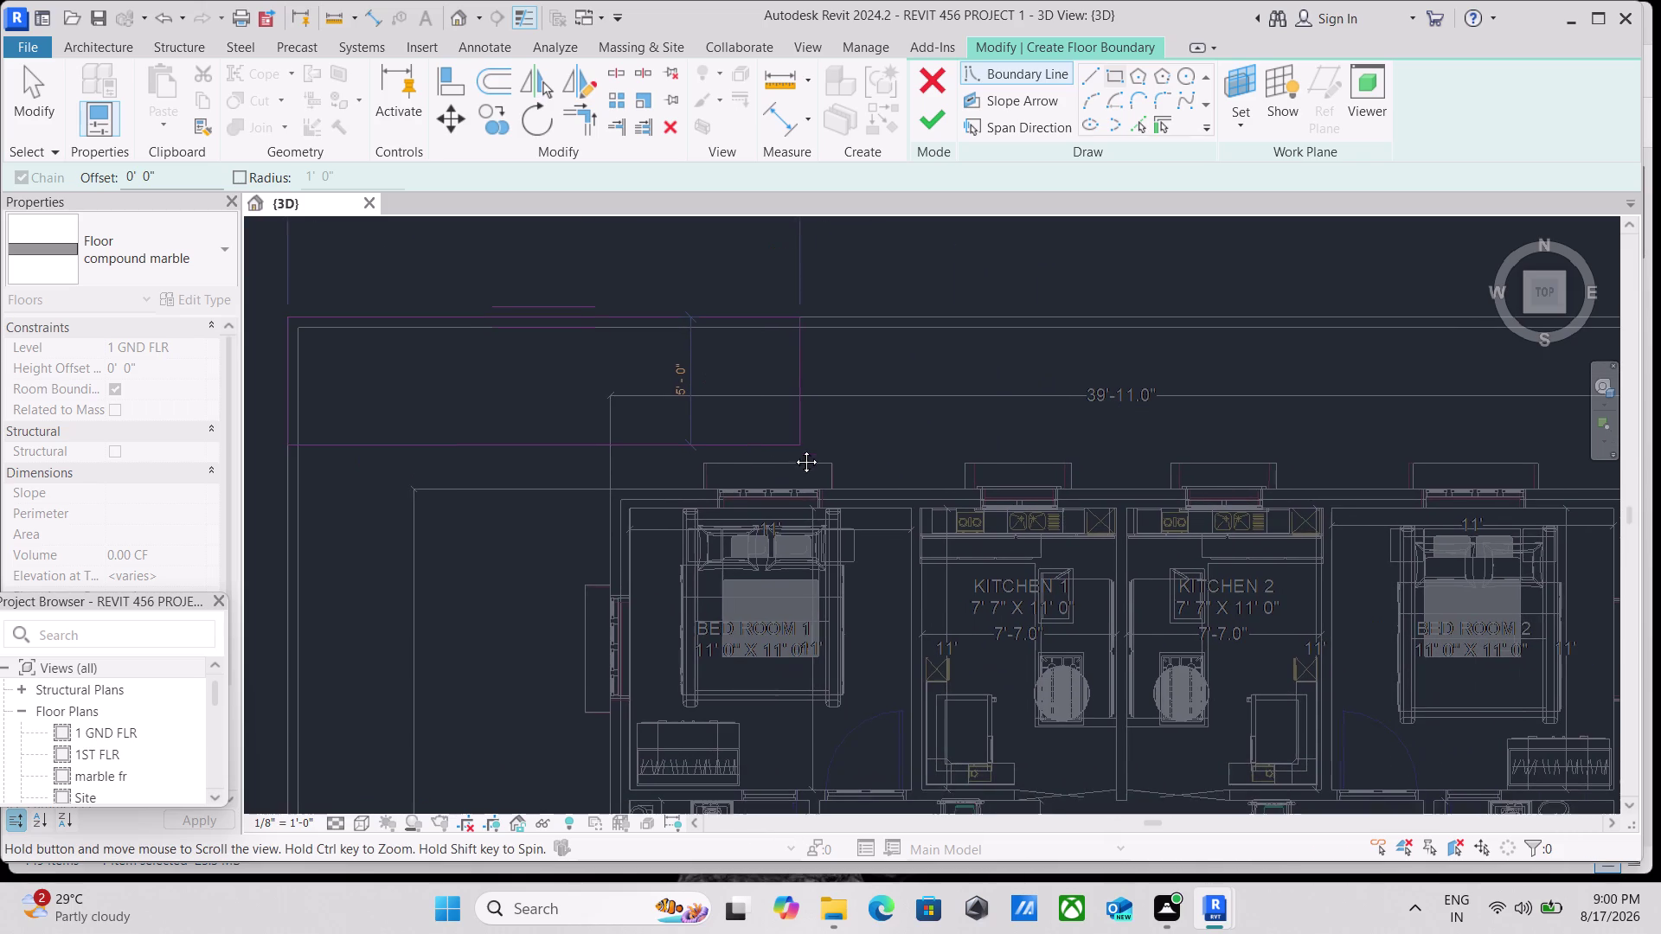
middle_drag(793, 449, 792, 448)
middle_drag(1171, 459, 1016, 477)
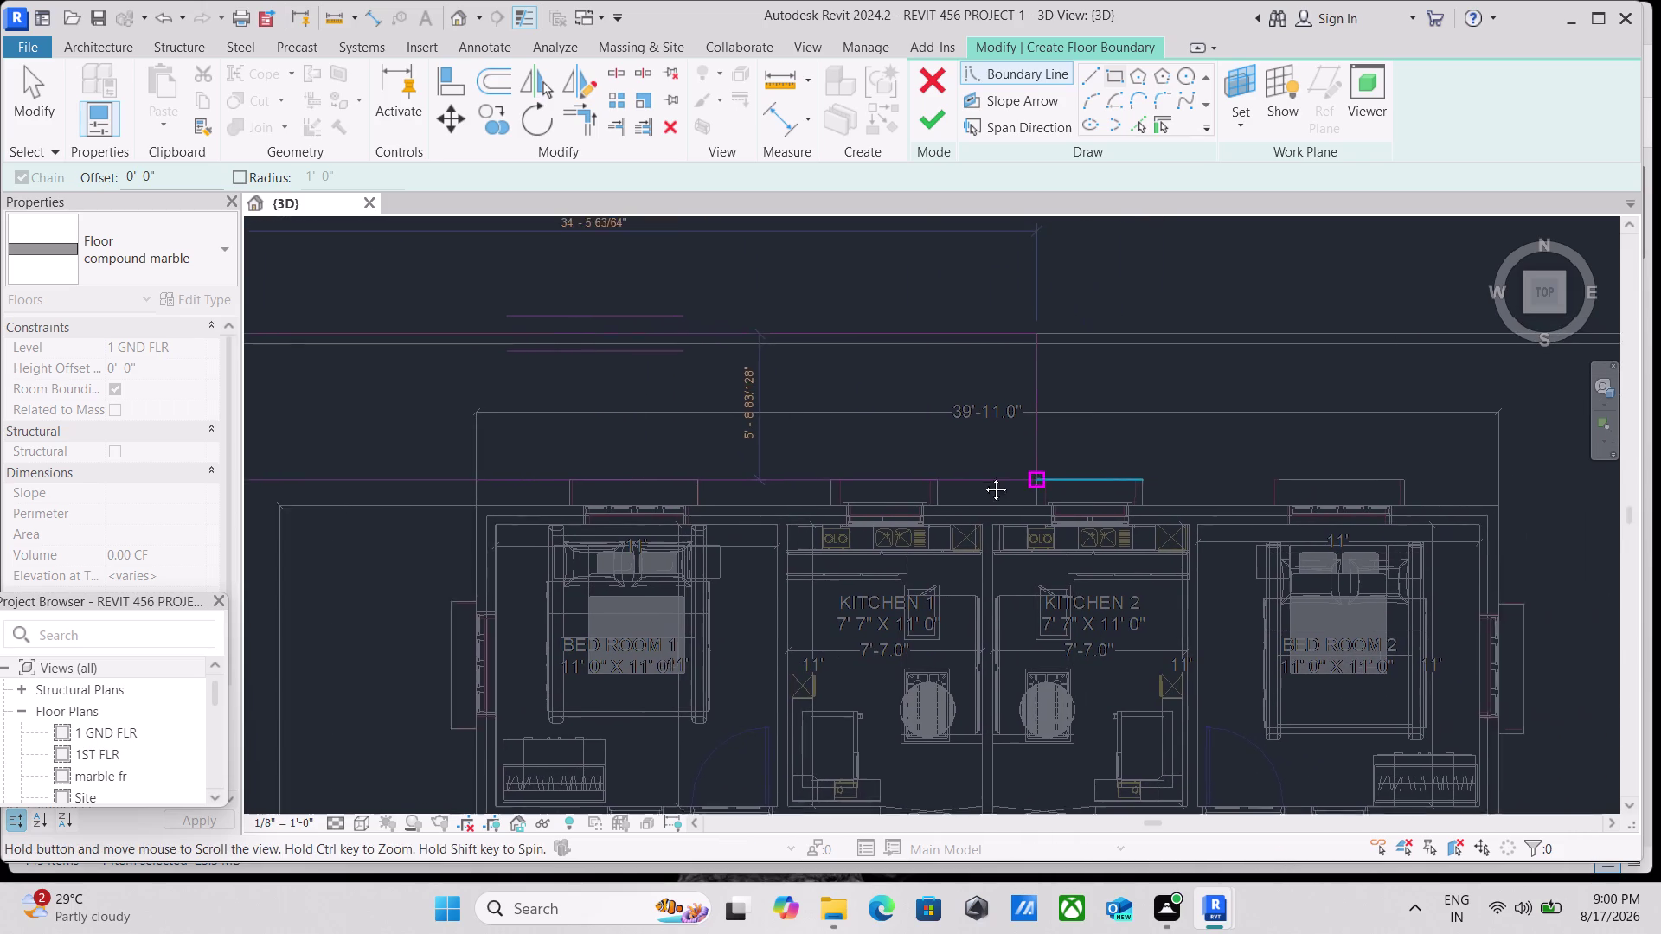
middle_drag(1016, 477, 946, 467)
middle_drag(1553, 490, 963, 466)
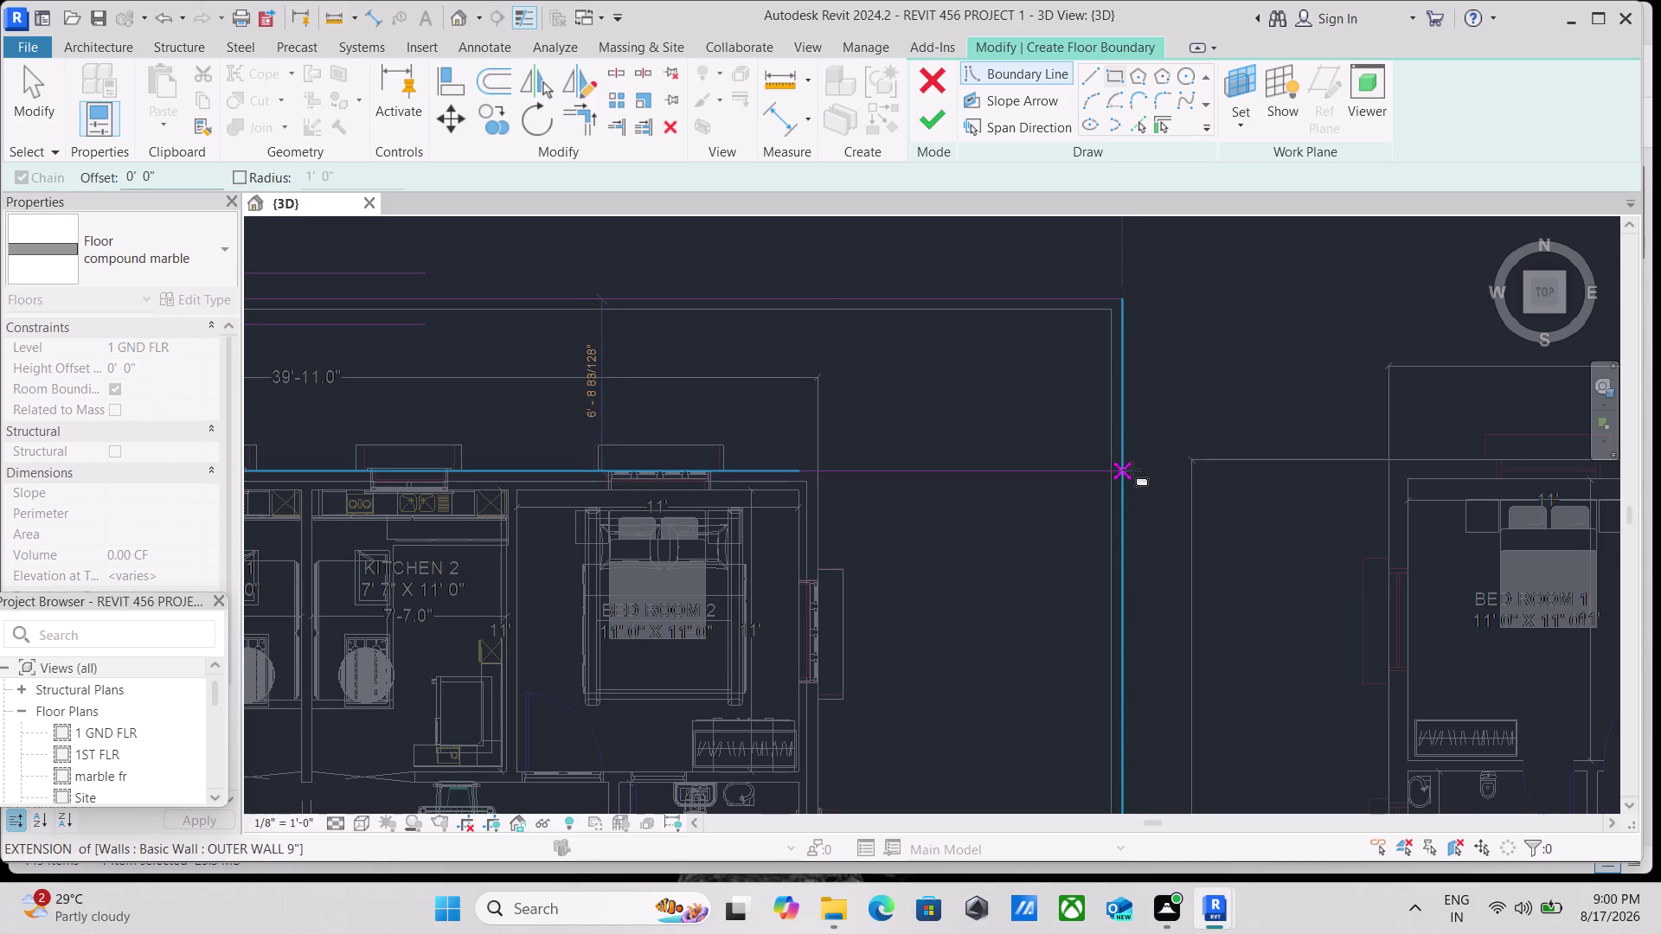
Place a boundary corner on the outer wall.
click(1132, 469)
scroll(down, 3)
scroll(down, 3)
scroll(down, 3)
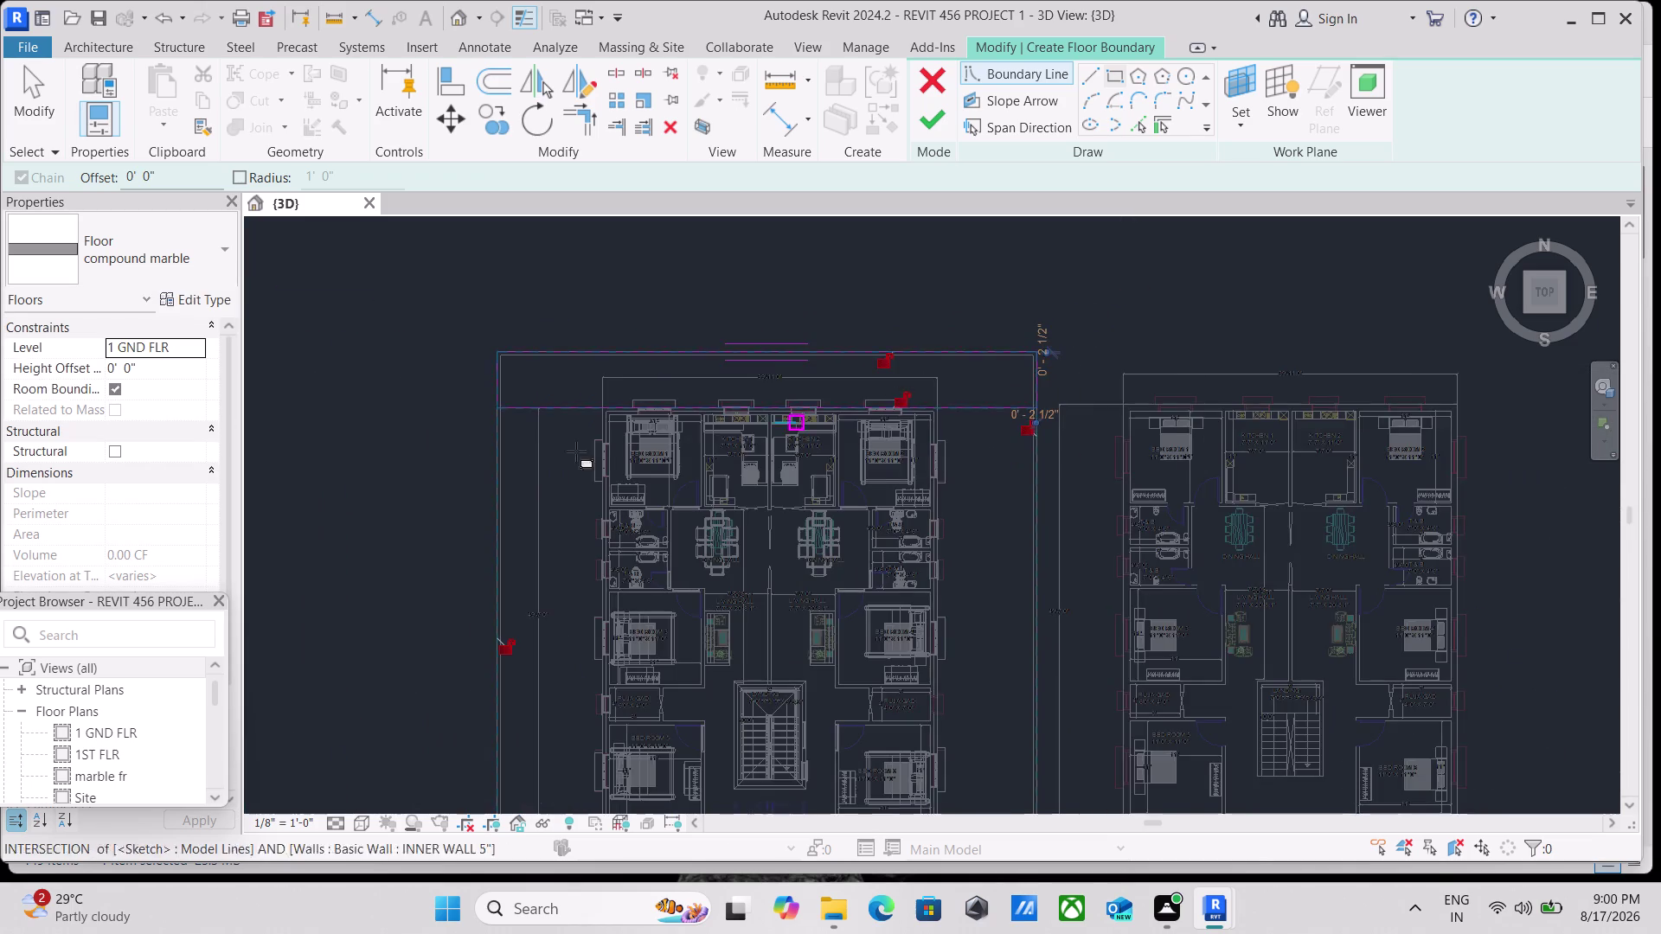
scroll(down, 3)
scroll(up, 3)
scroll(up, 3)
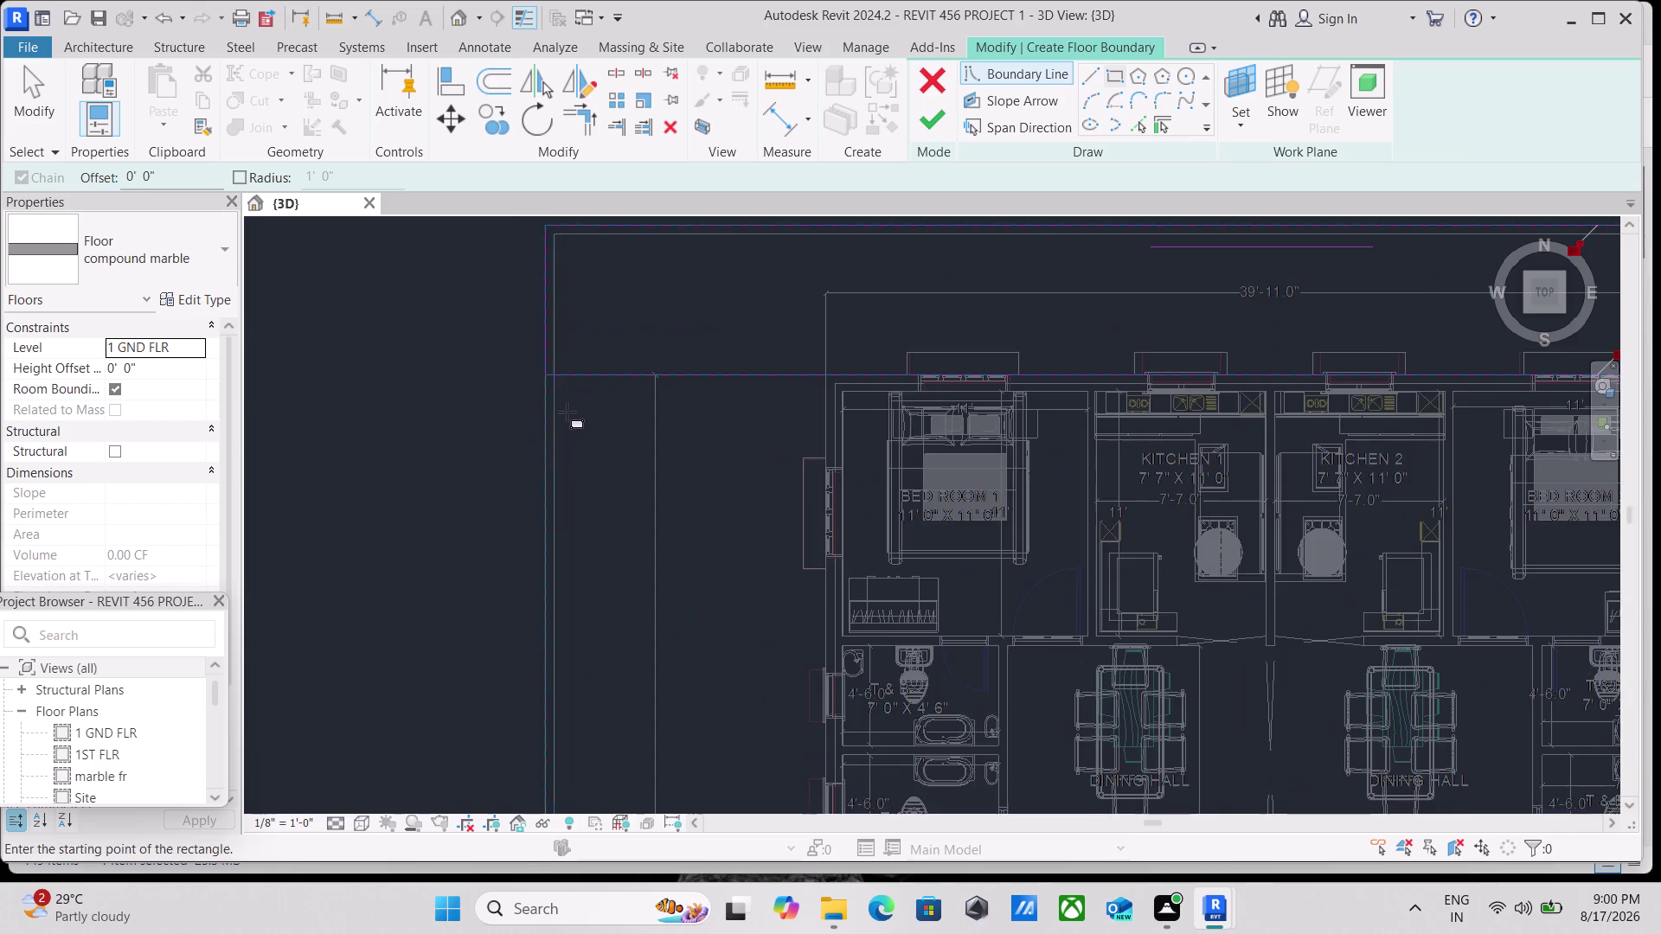
scroll(up, 3)
scroll(up, 3)
Draw a rectangle from the upper corner to the lower-left wall intersection.
click(513, 337)
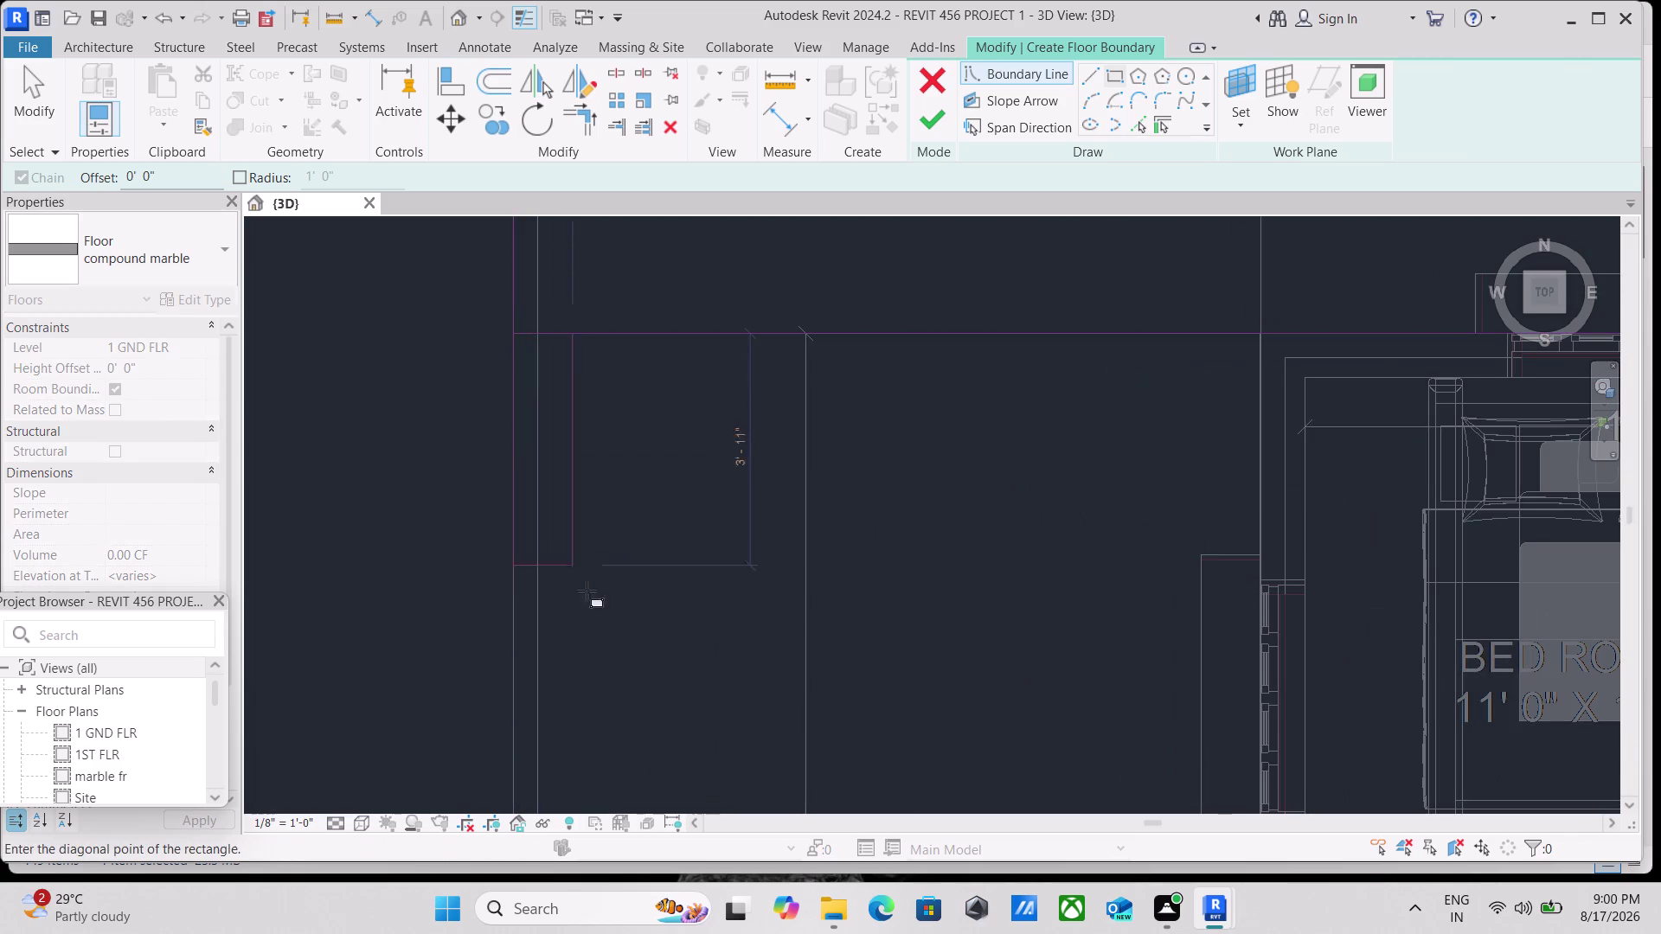
scroll(down, 3)
middle_drag(715, 686, 594, 266)
scroll(down, 3)
middle_drag(757, 591, 644, 194)
scroll(down, 3)
middle_drag(671, 583, 647, 401)
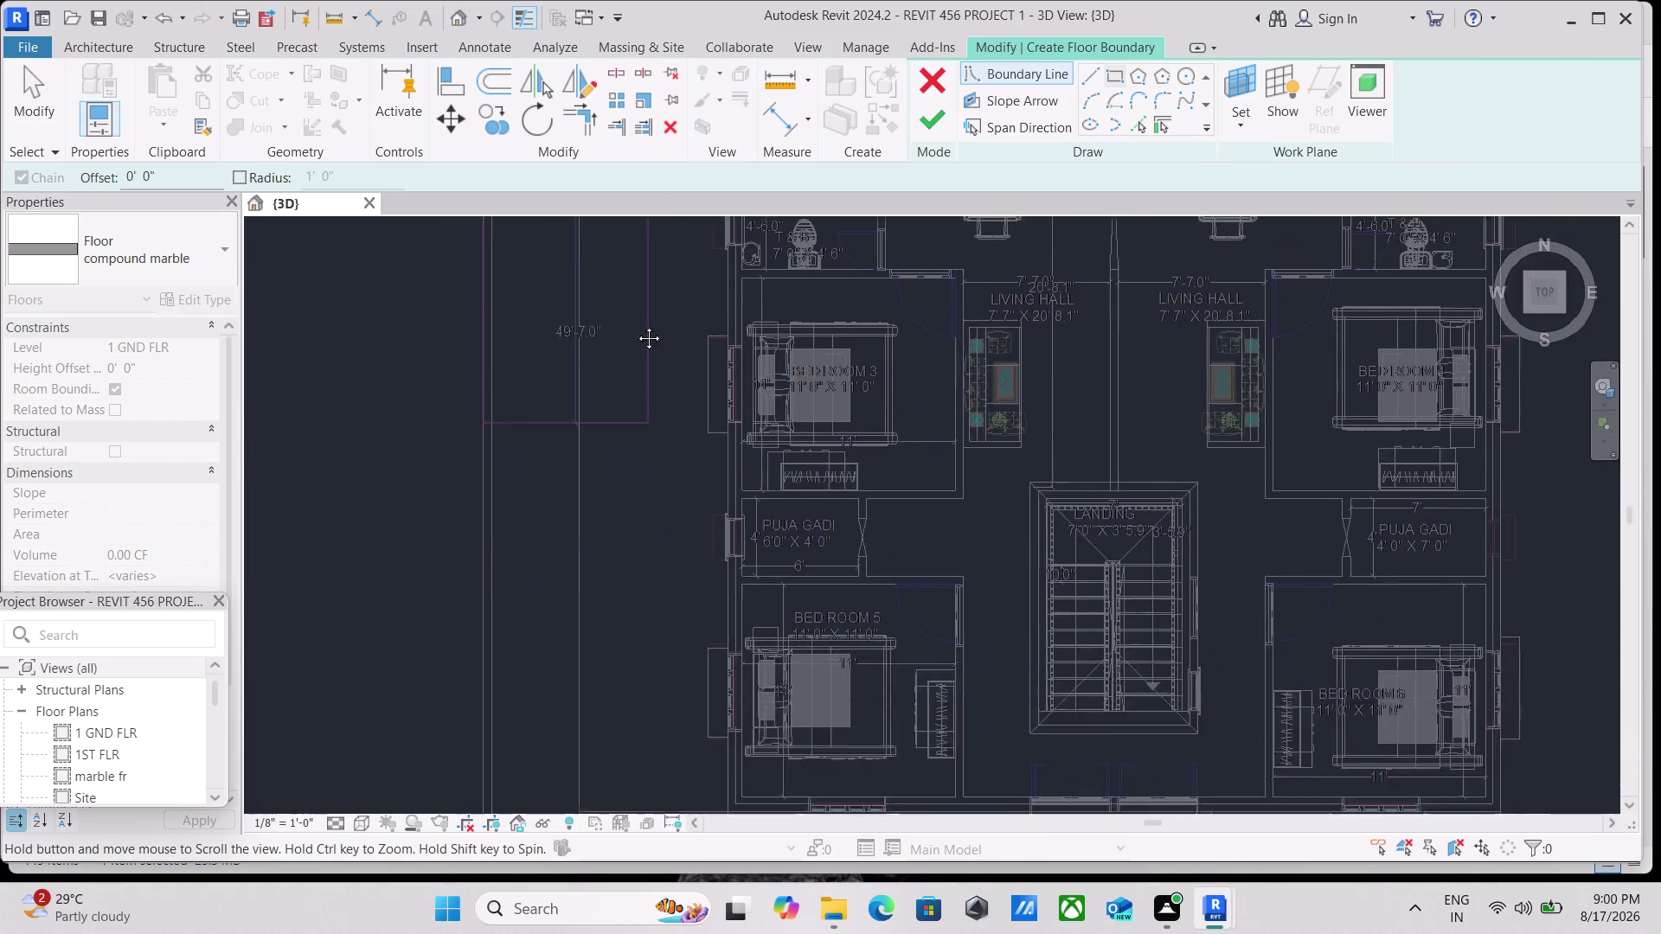
middle_drag(647, 400, 626, 217)
scroll(down, 3)
middle_drag(656, 558, 669, 391)
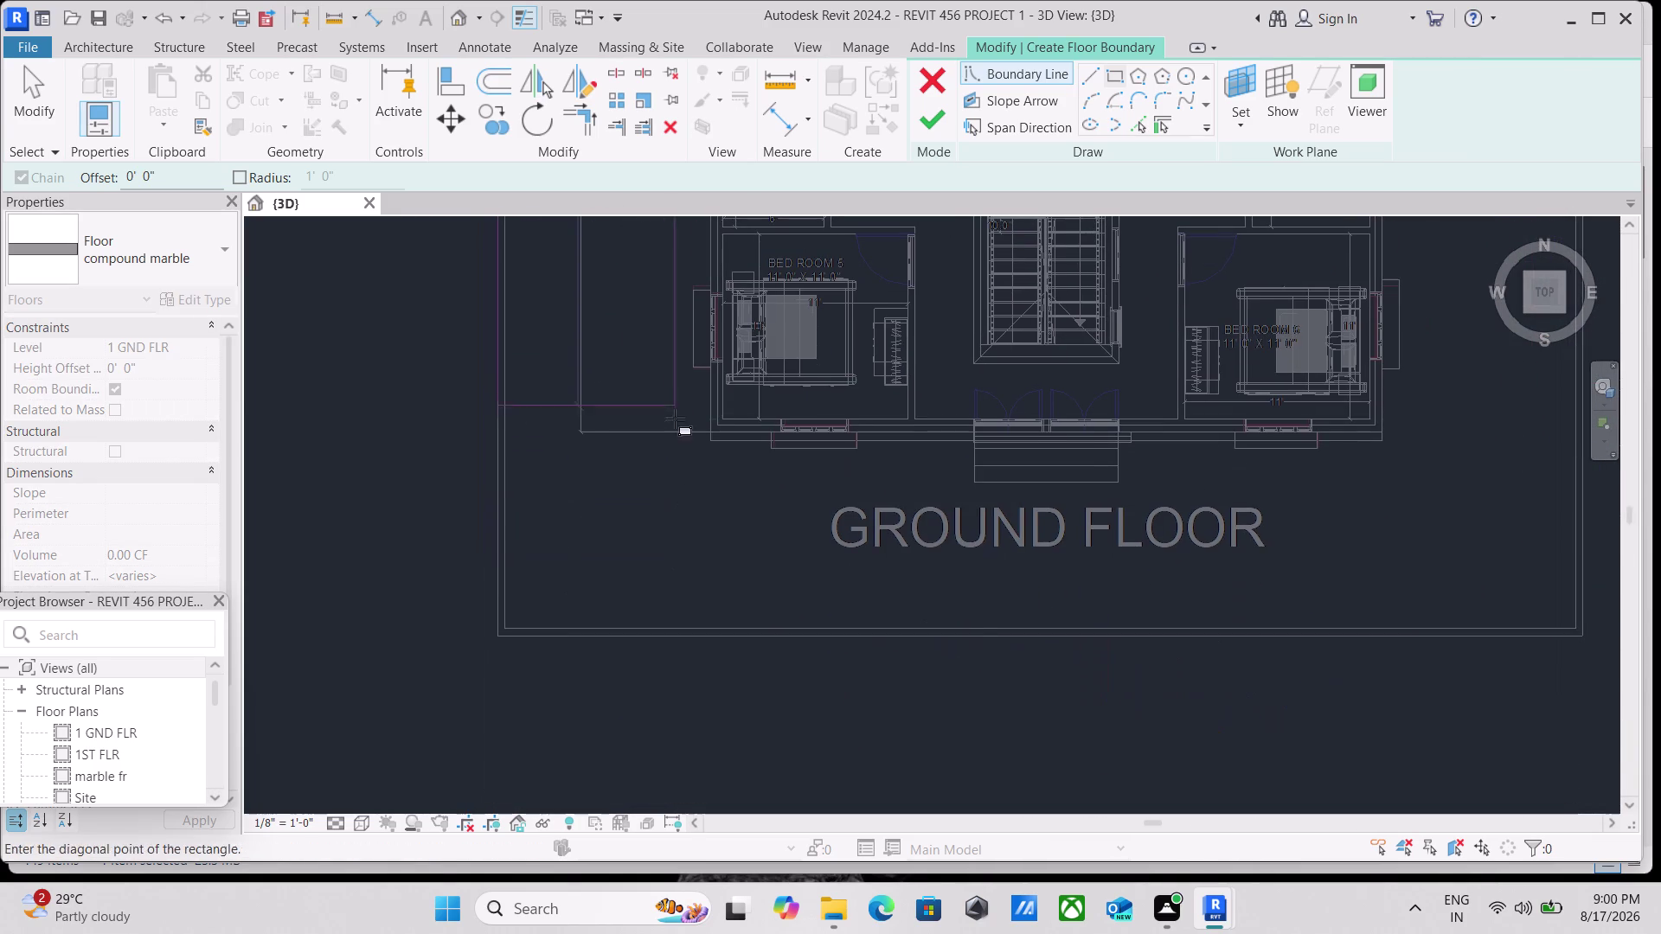
scroll(up, 3)
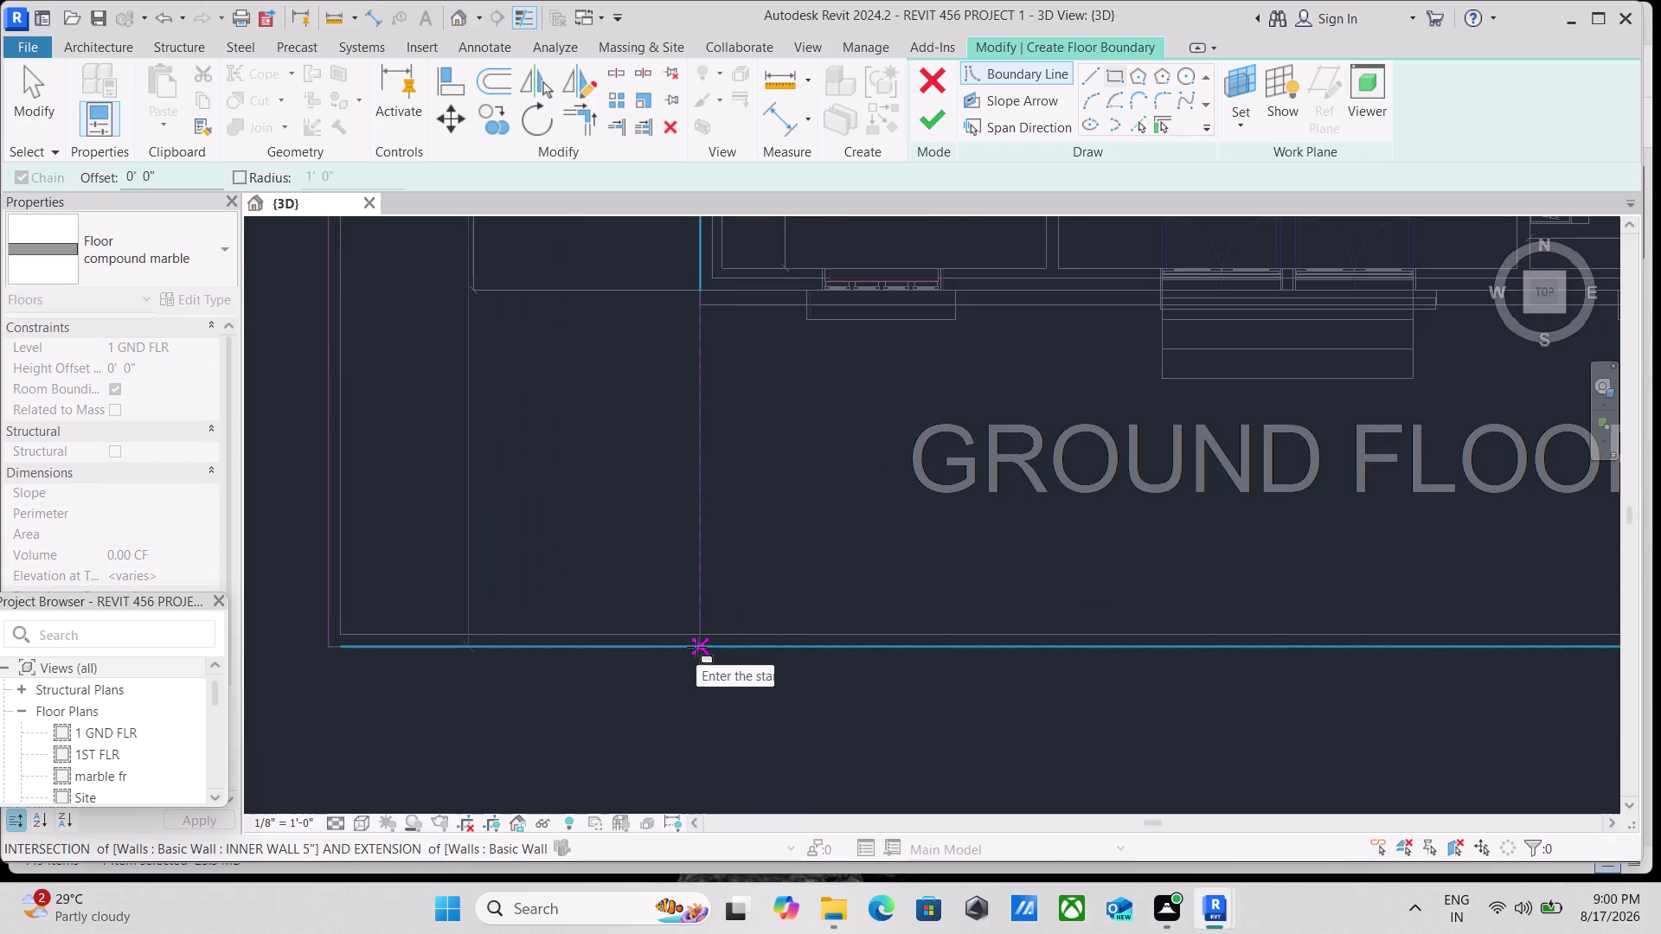
scroll(up, 3)
scroll(down, 3)
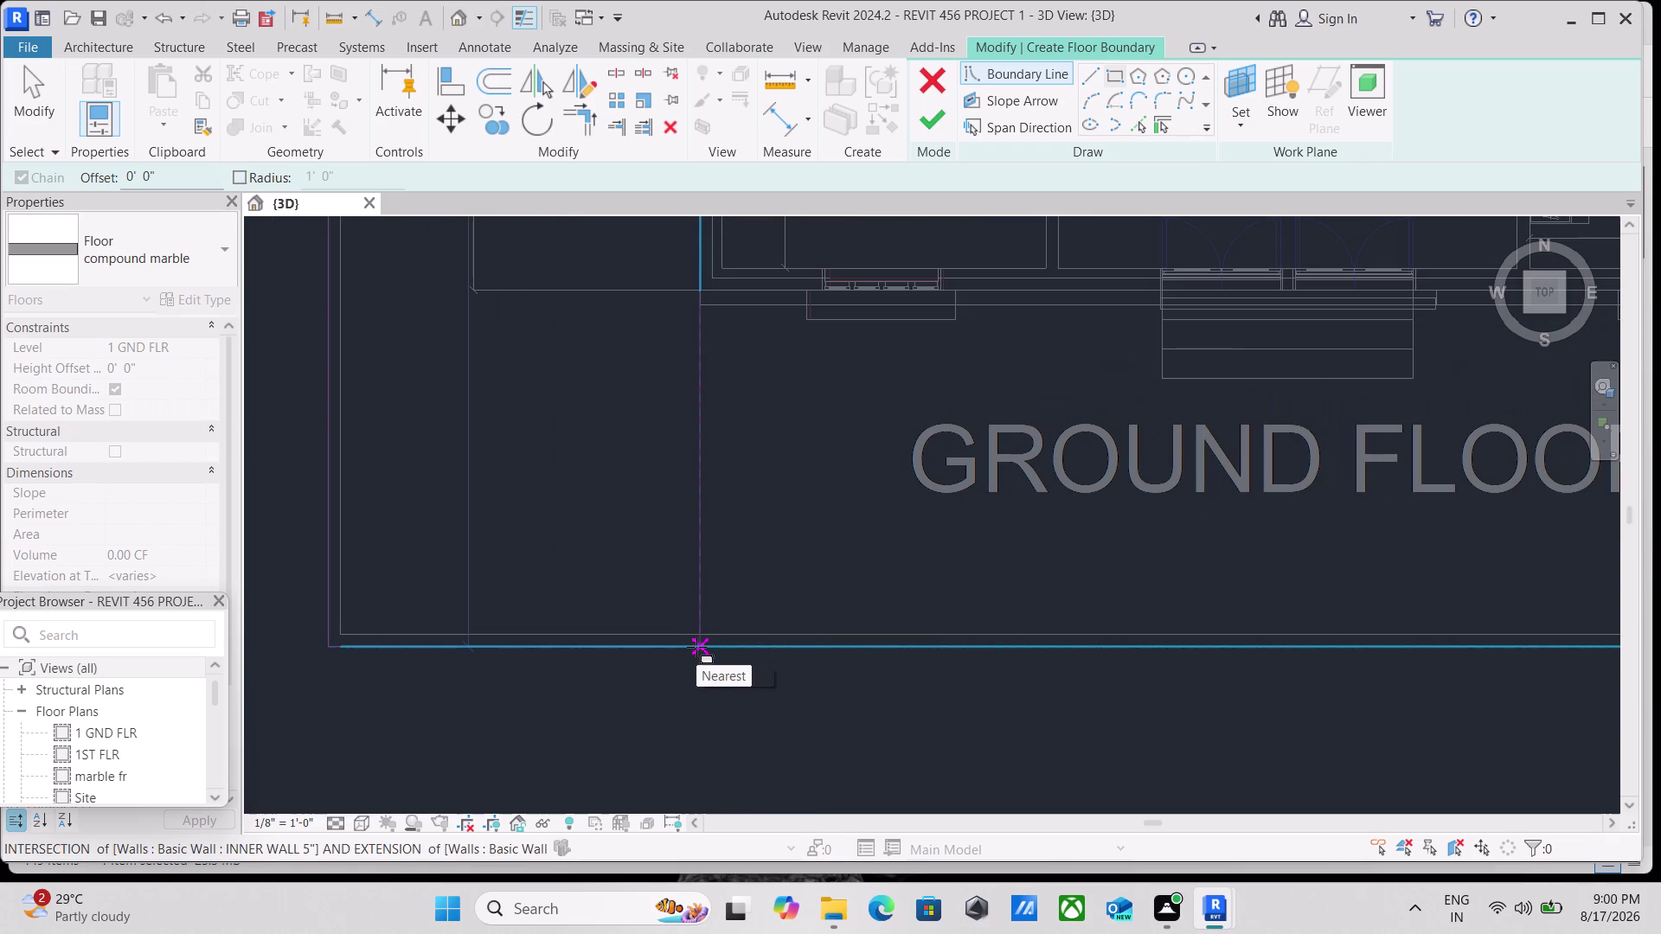
click(695, 647)
scroll(down, 3)
Pan and zoom across the ground floor plan to see its full extent.
scroll(down, 3)
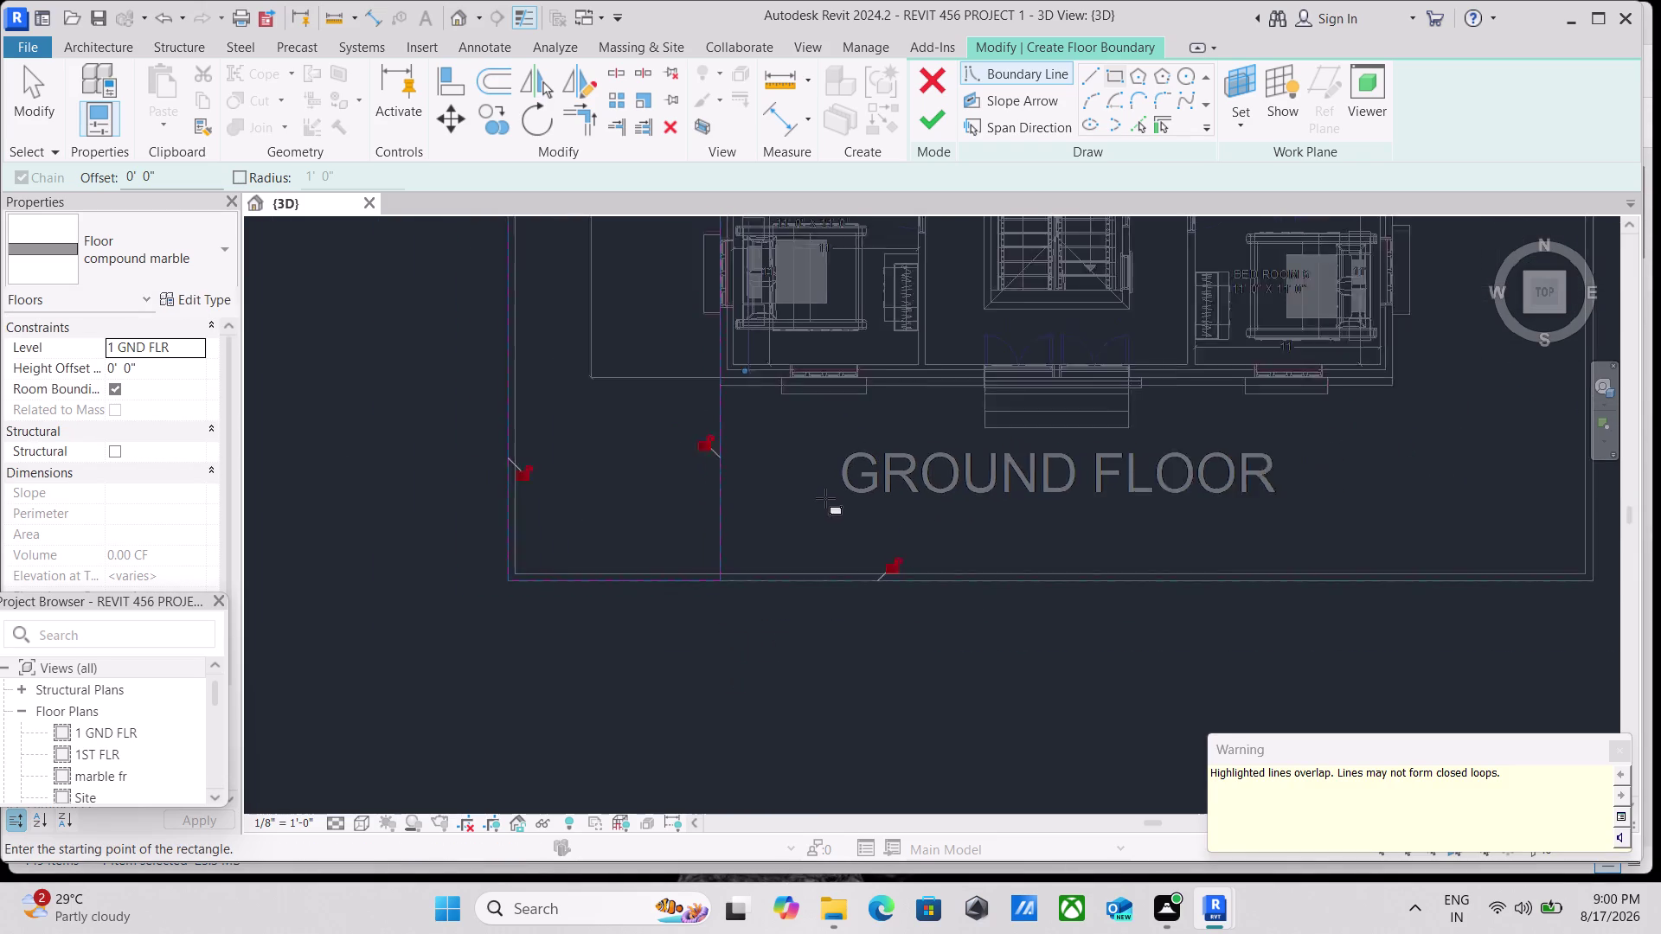
scroll(down, 3)
scroll(up, 3)
scroll(down, 3)
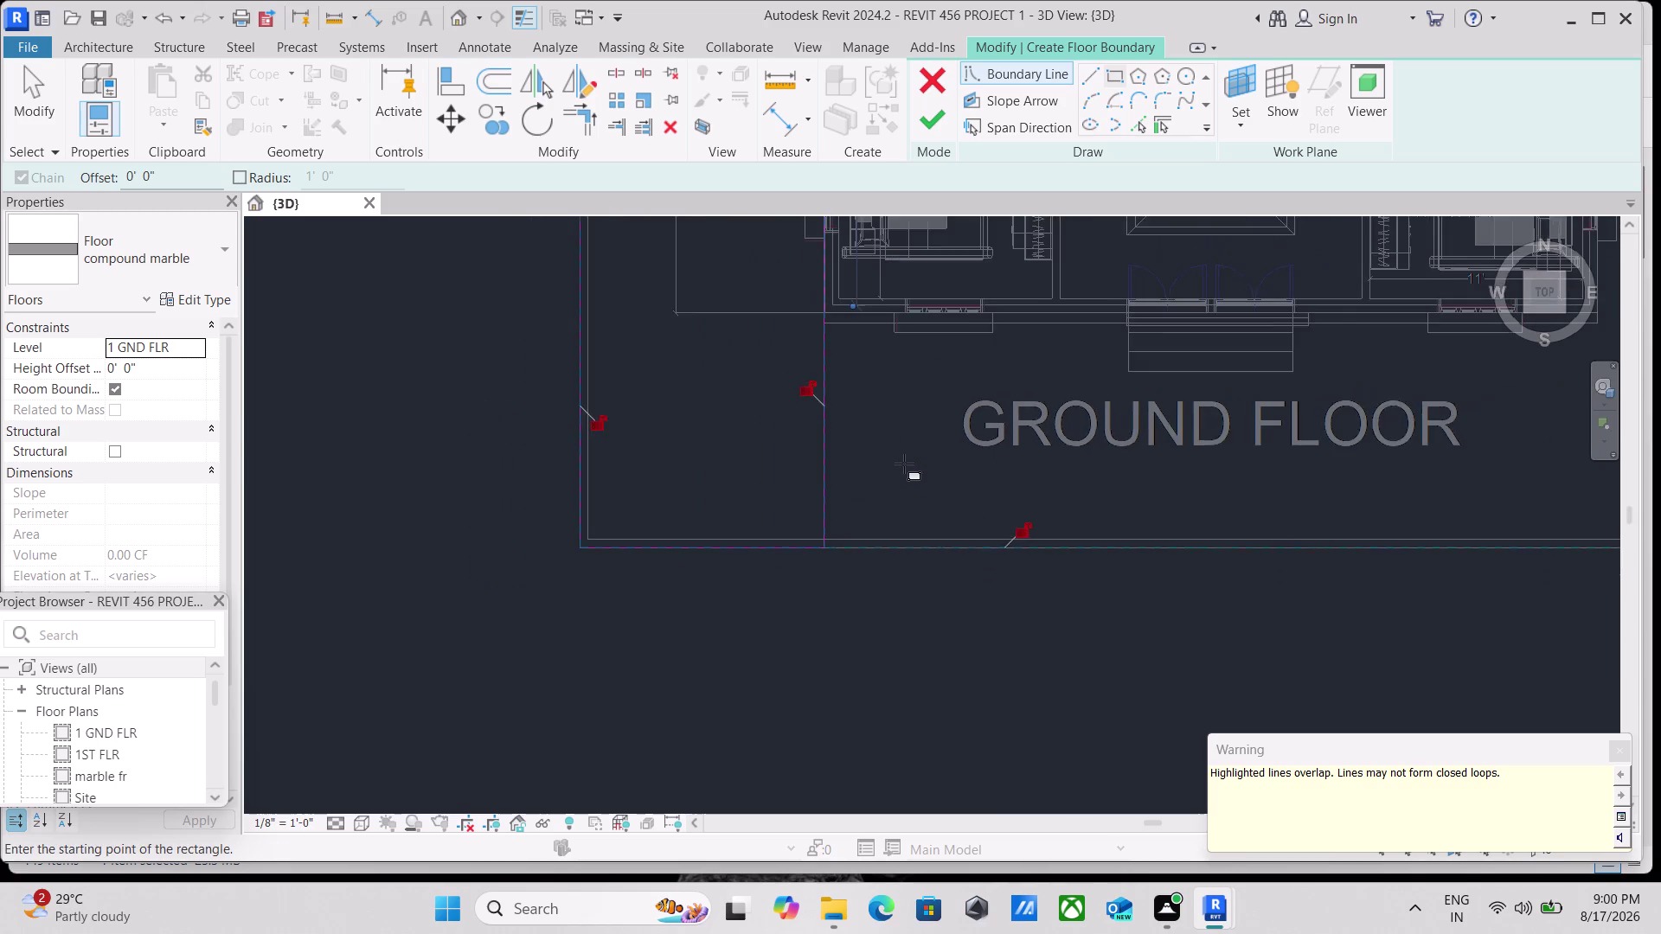
middle_drag(904, 464, 763, 500)
scroll(up, 3)
scroll(up, 3)
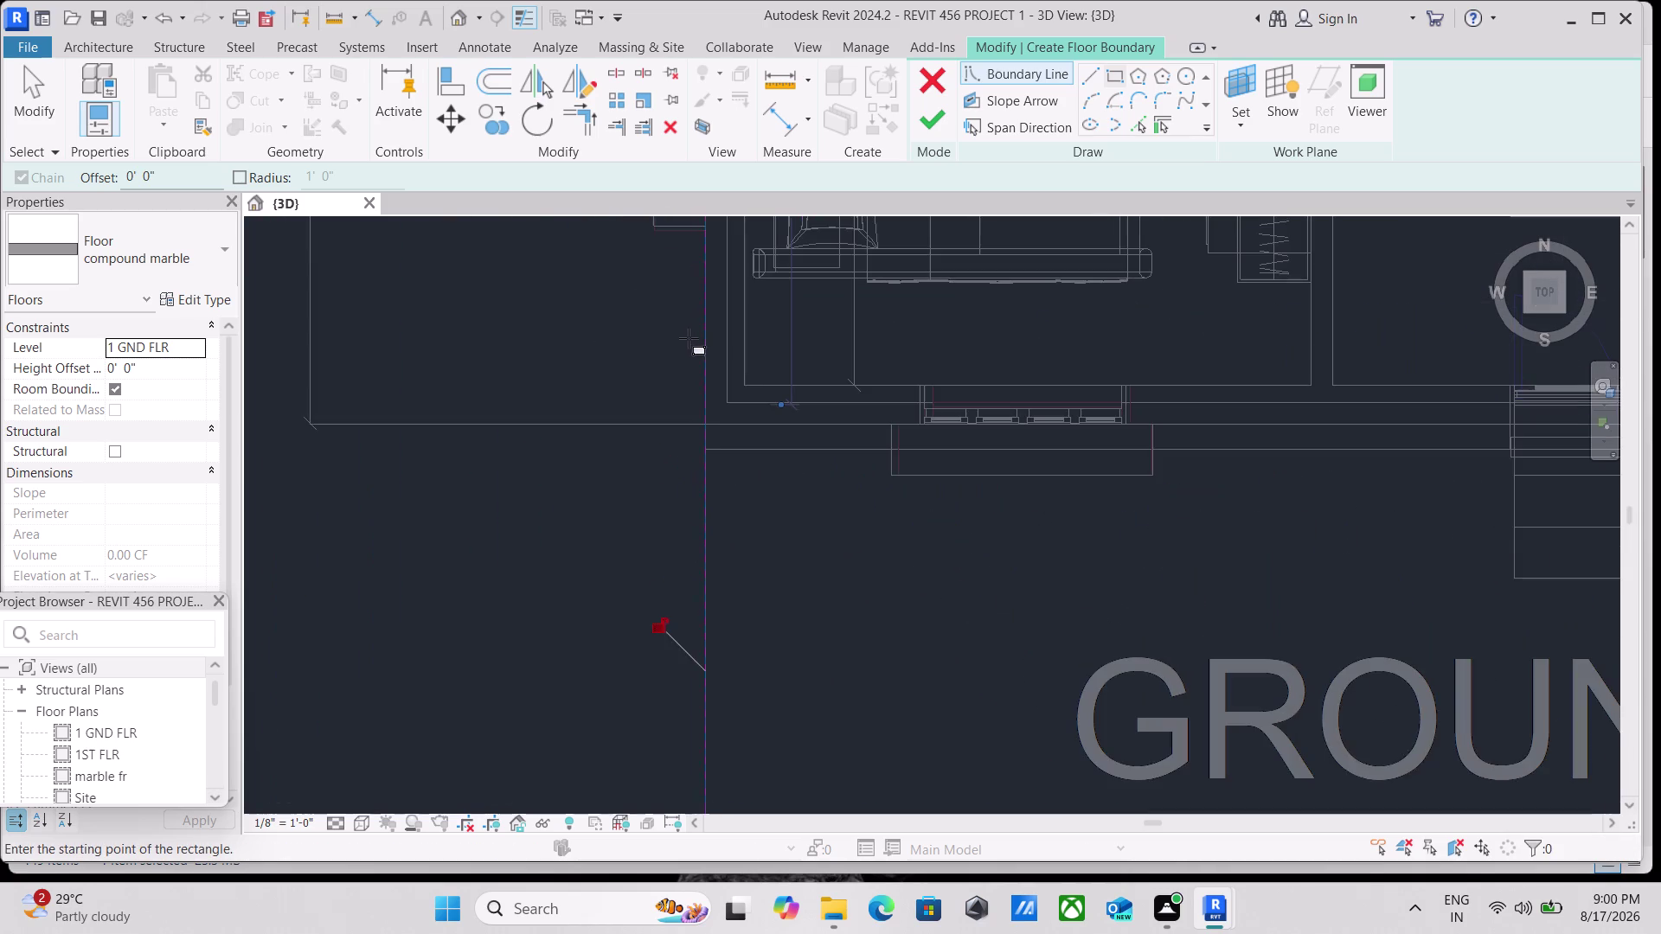
scroll(up, 3)
scroll(down, 3)
middle_drag(689, 491, 478, 452)
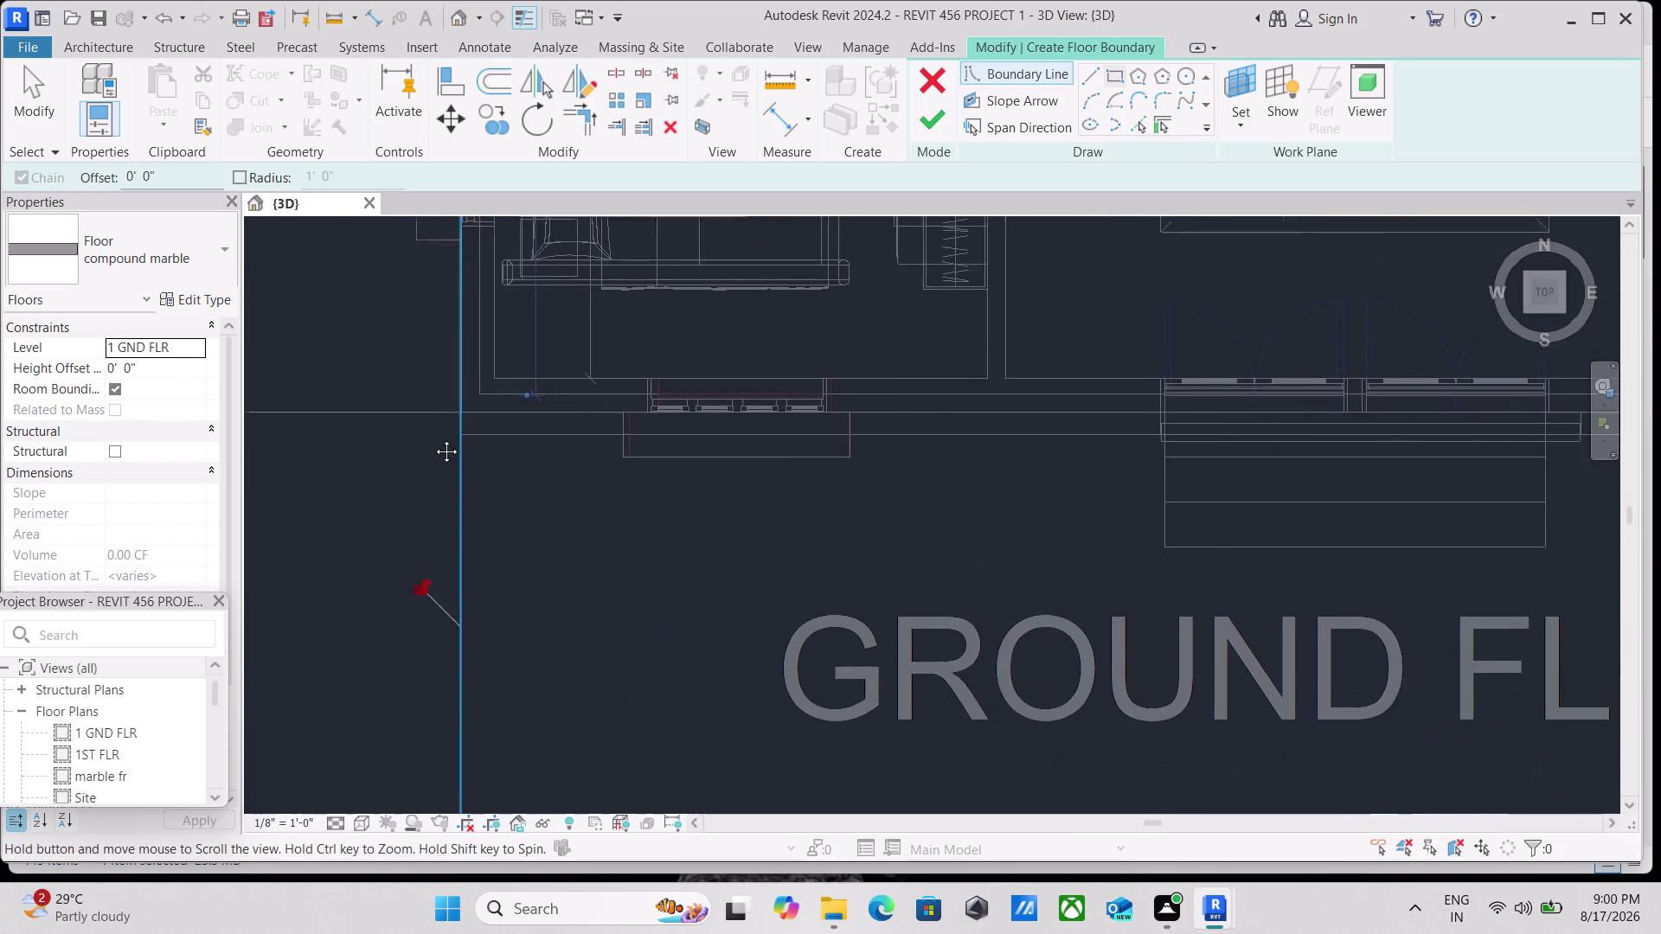
middle_drag(479, 451, 432, 439)
scroll(up, 3)
scroll(down, 3)
scroll(down, 3)
middle_drag(1026, 573, 704, 702)
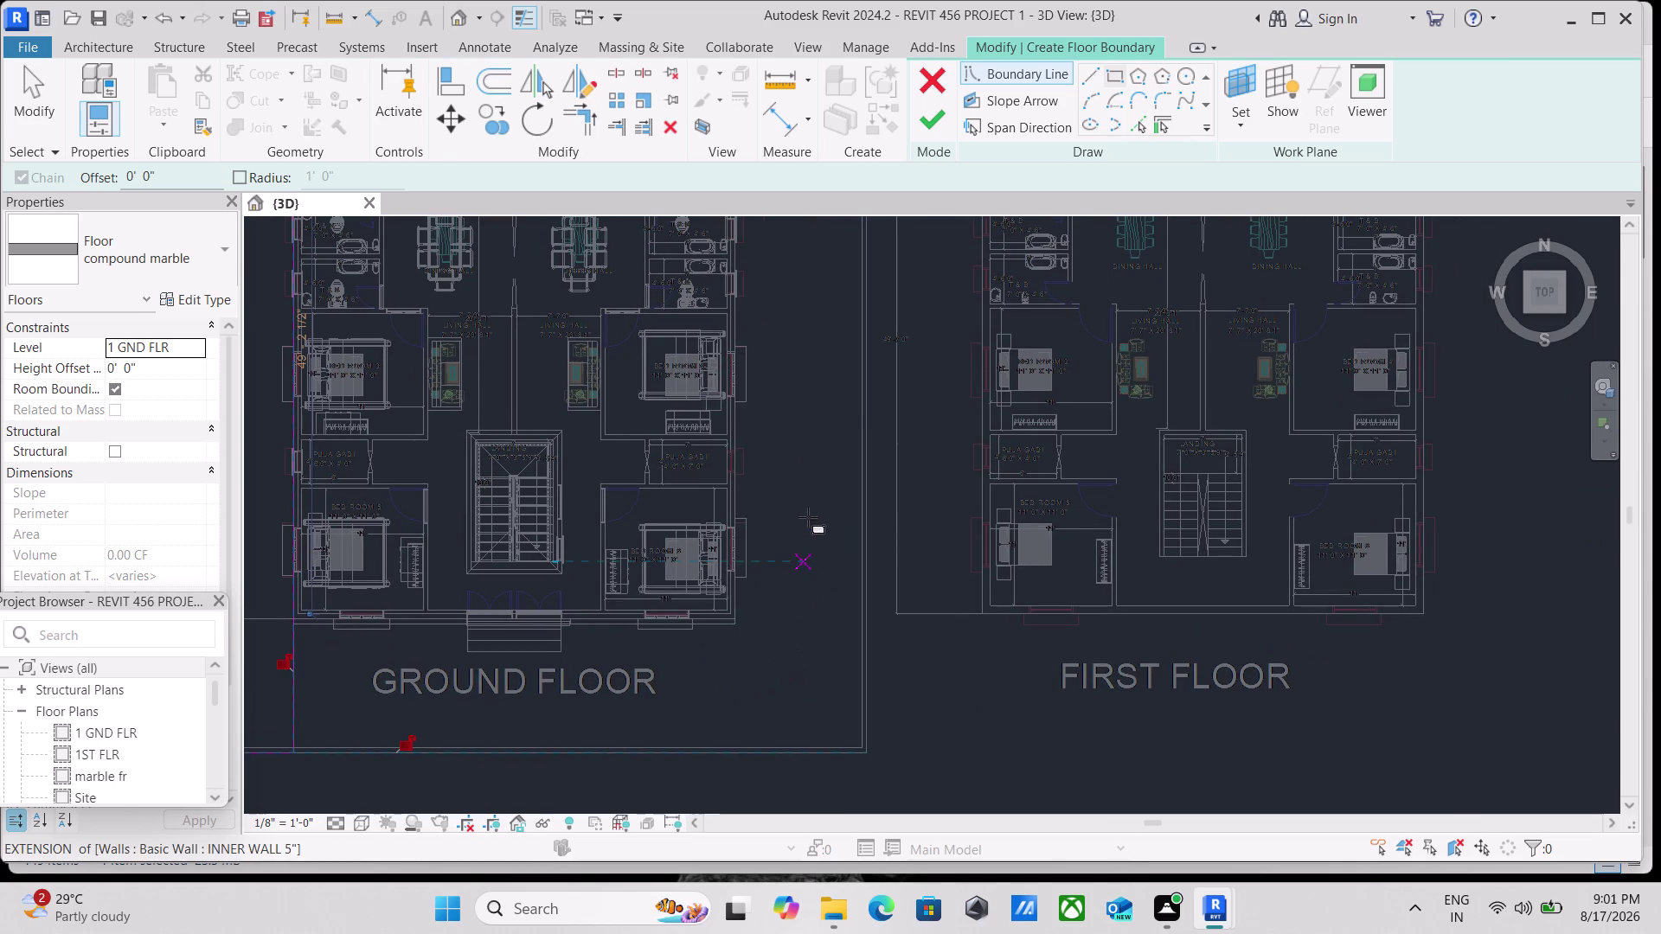
Begin the side rectangle at the top wall endpoint.
scroll(down, 3)
middle_drag(804, 328, 820, 561)
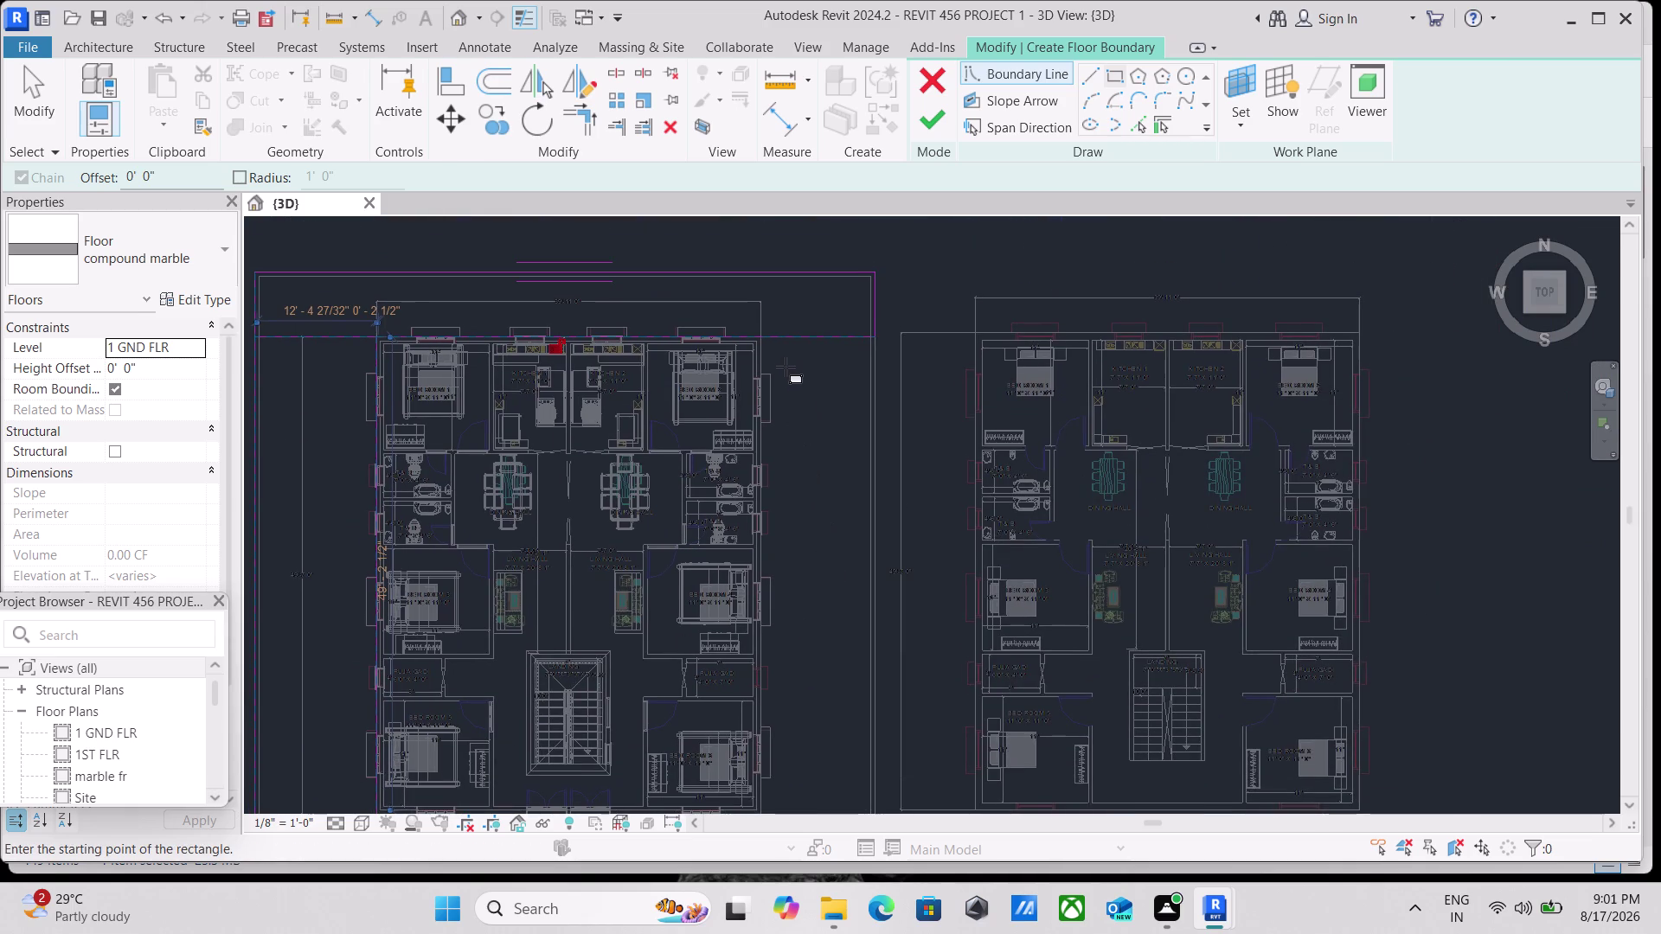
scroll(up, 3)
scroll(up, 3)
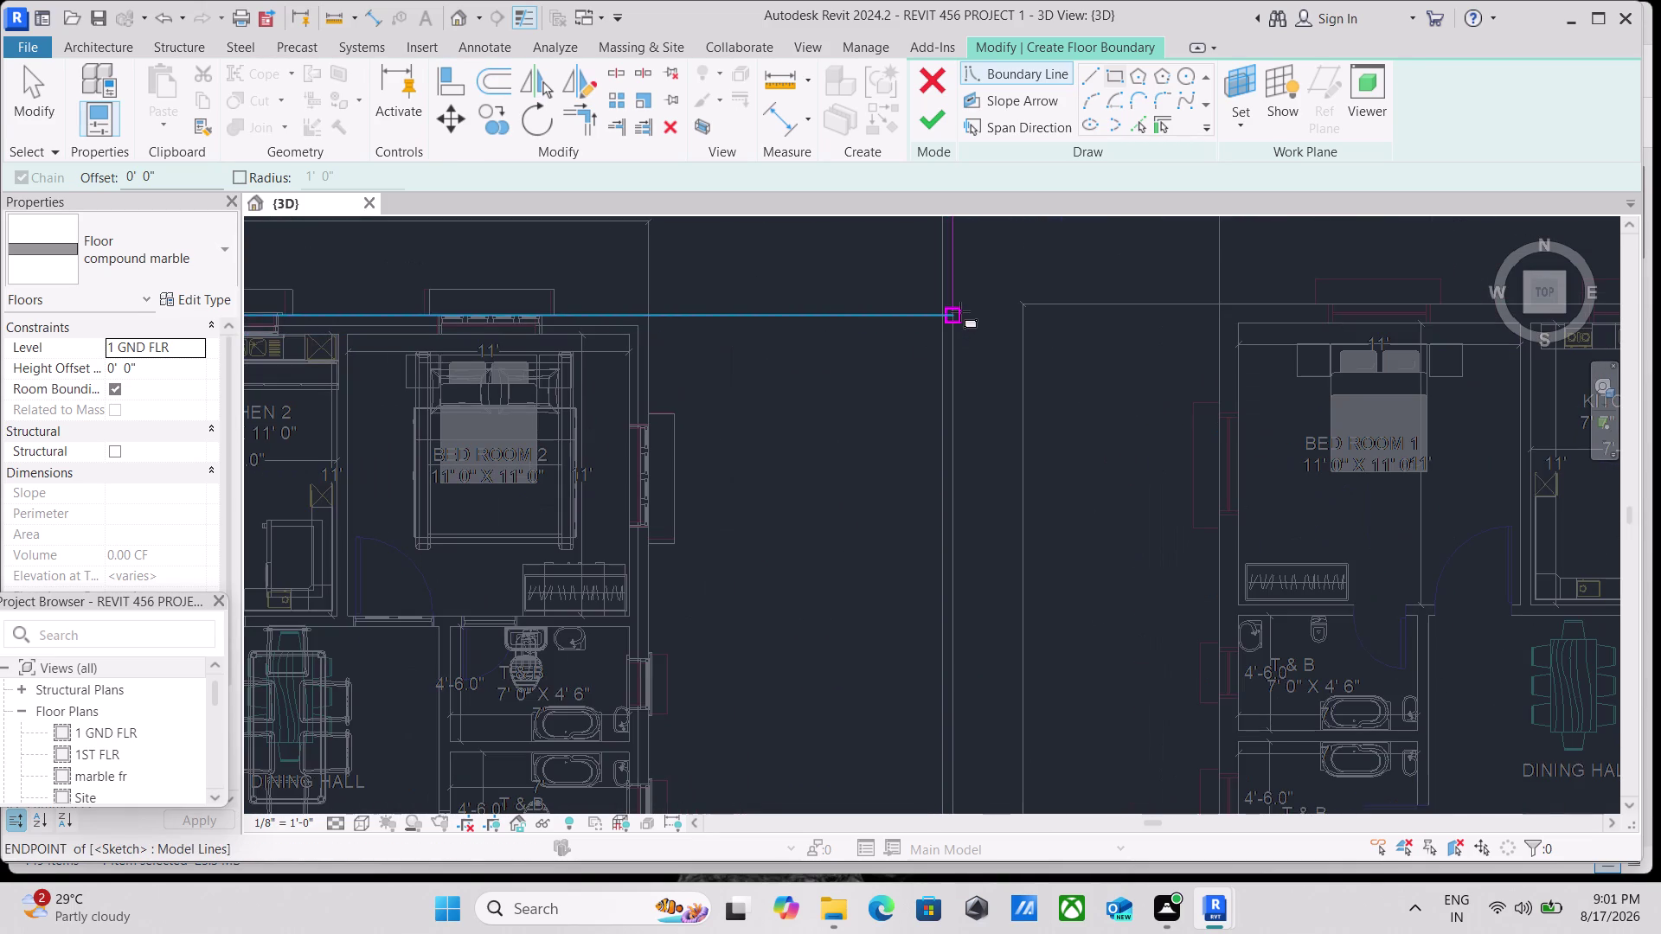
click(957, 316)
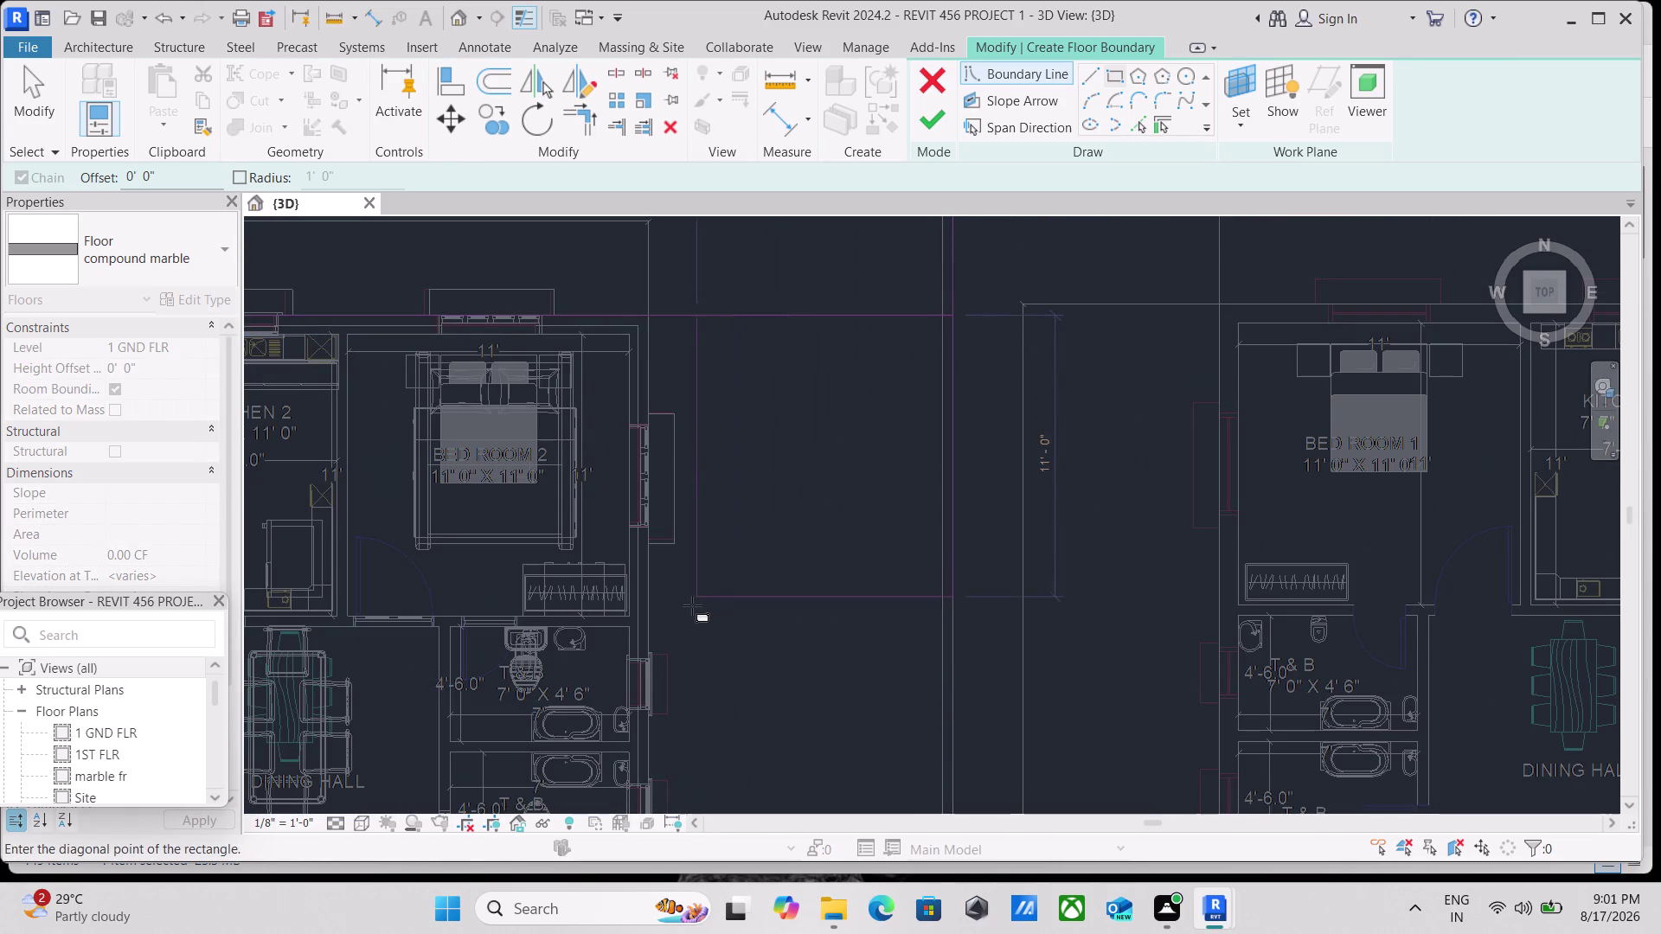
Complete the long side rectangle at the bottom of the strip.
scroll(down, 3)
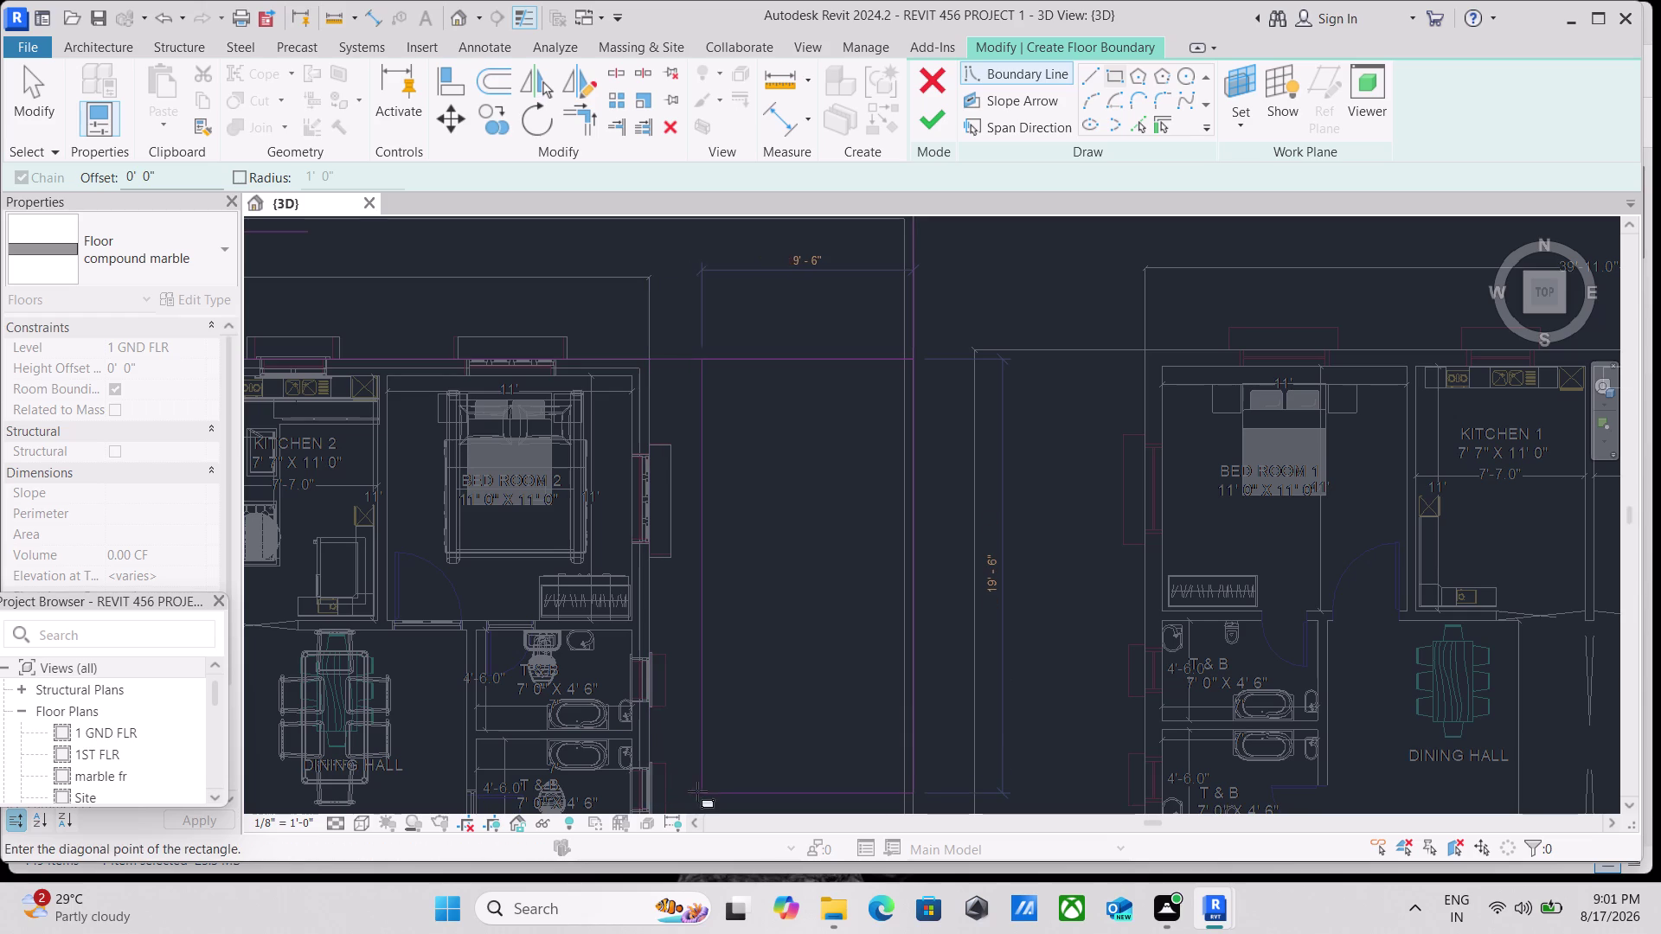
middle_drag(697, 791, 694, 197)
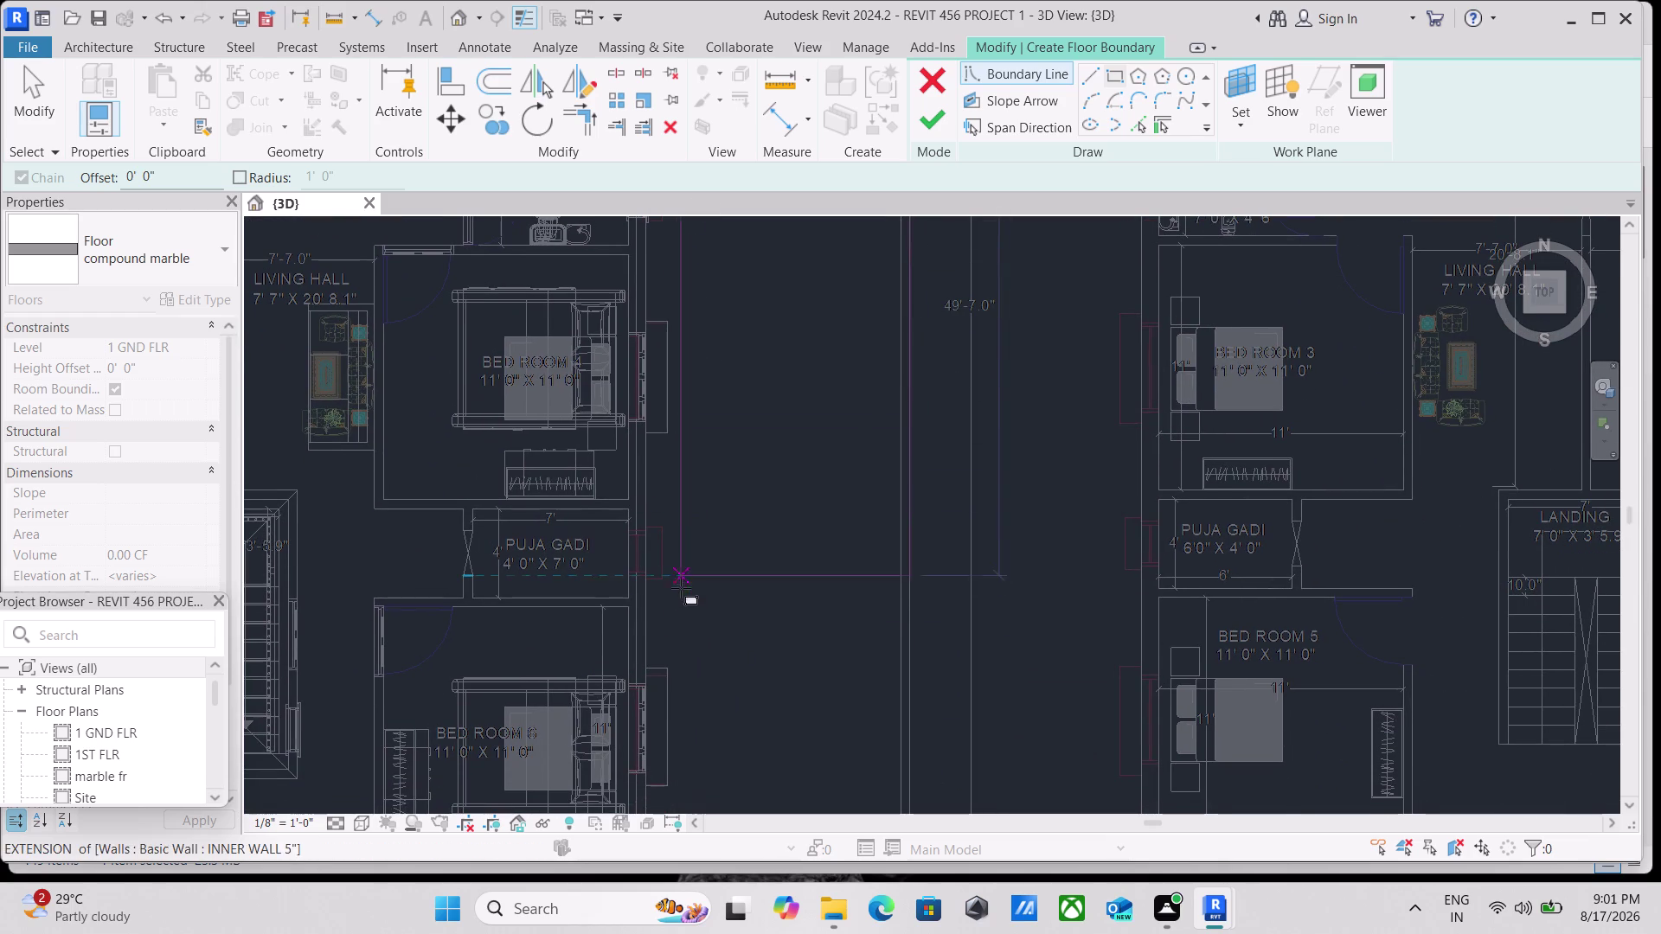
scroll(down, 3)
scroll(down, 3)
middle_drag(696, 668, 696, 655)
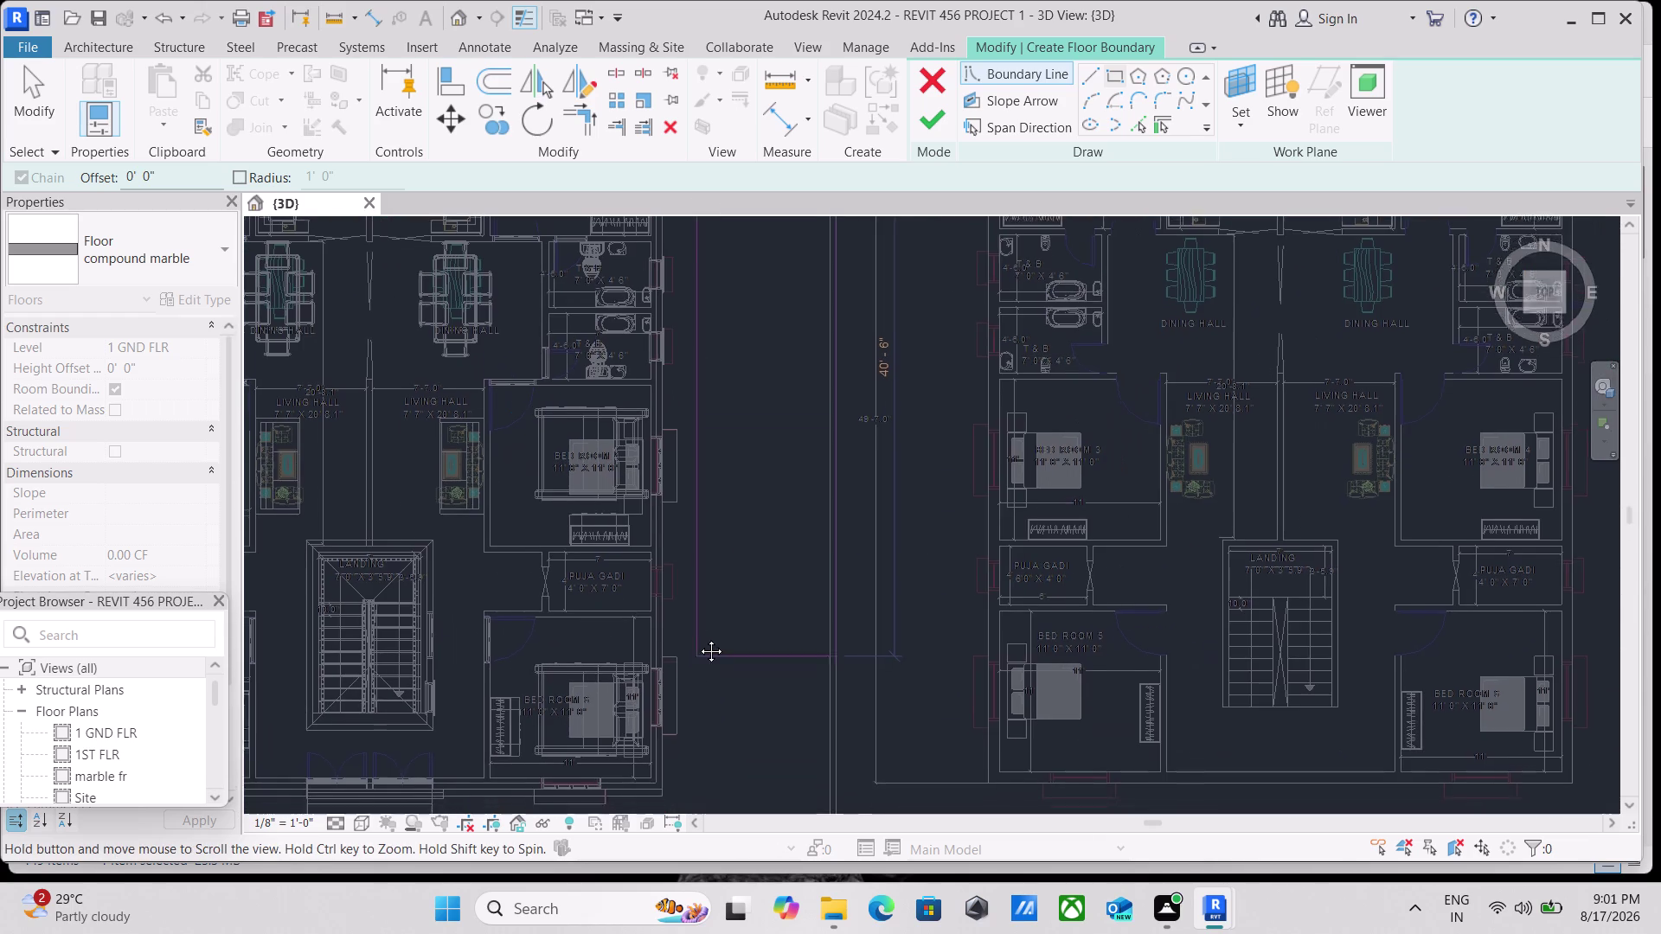
middle_drag(695, 655, 716, 479)
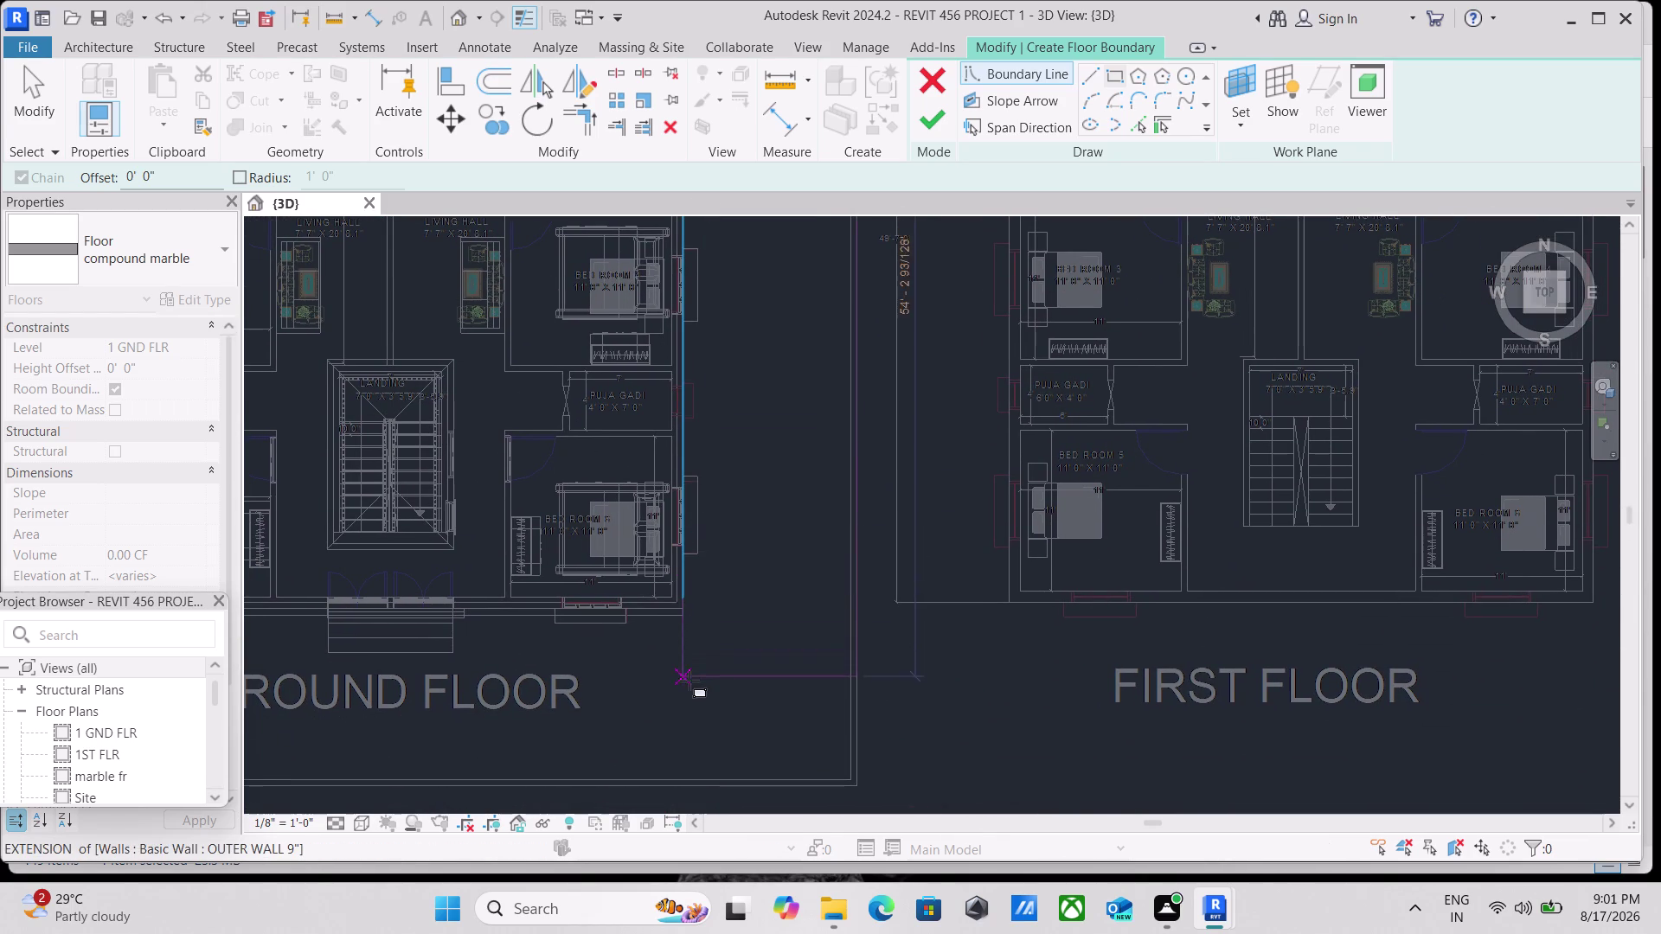
scroll(up, 3)
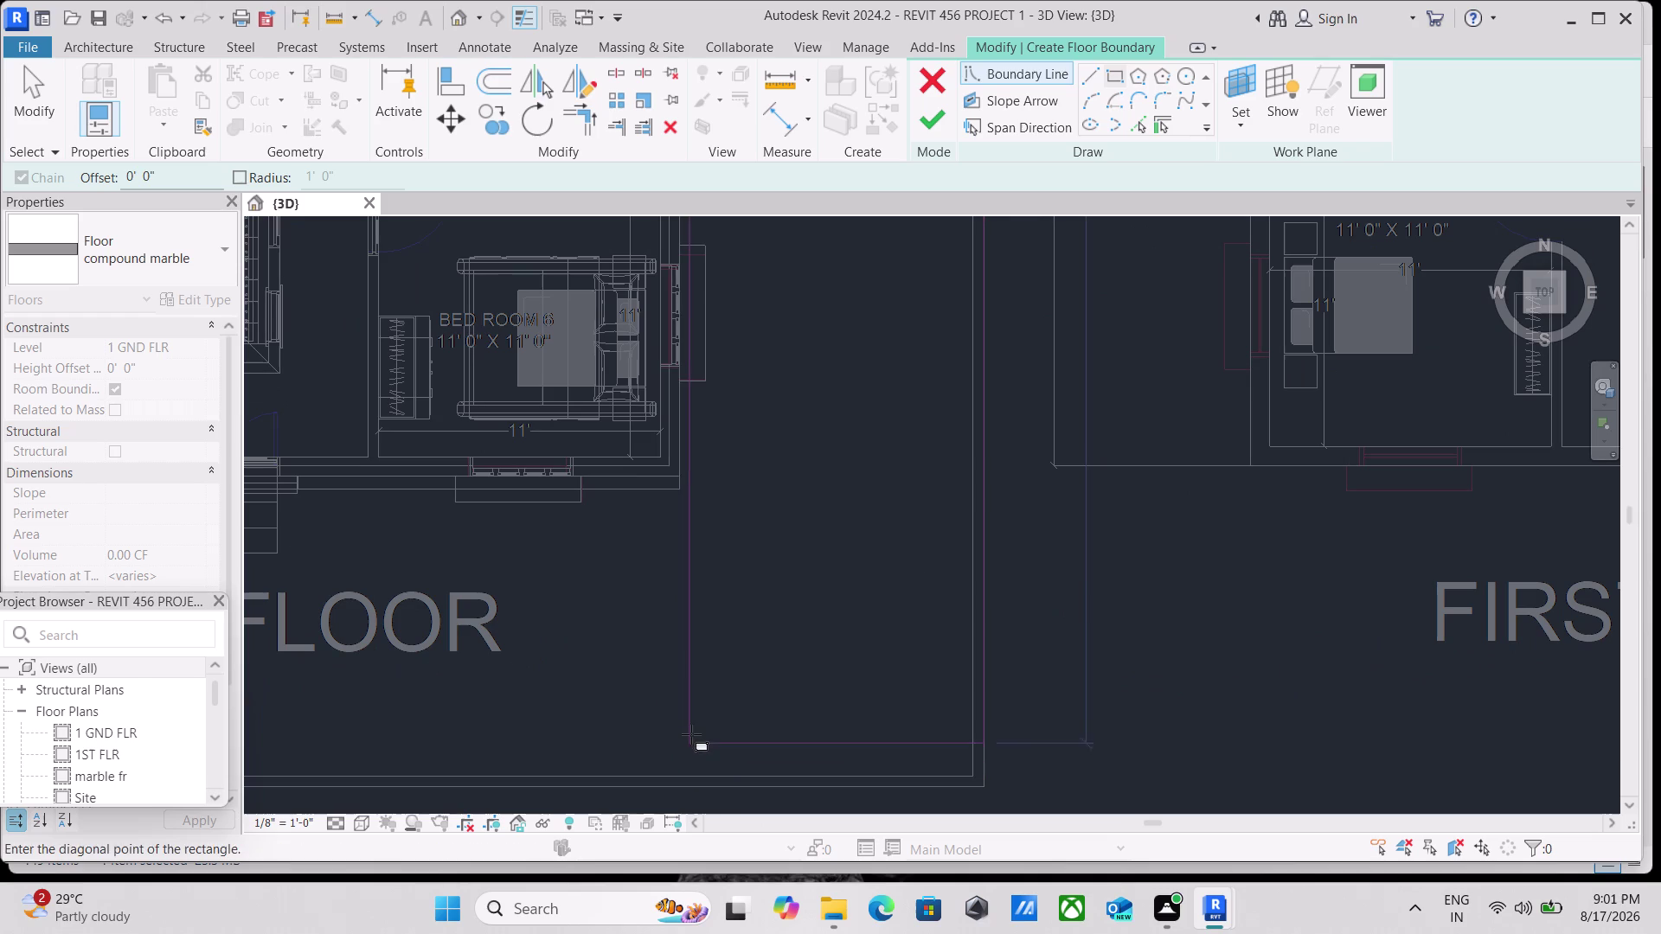
click(678, 793)
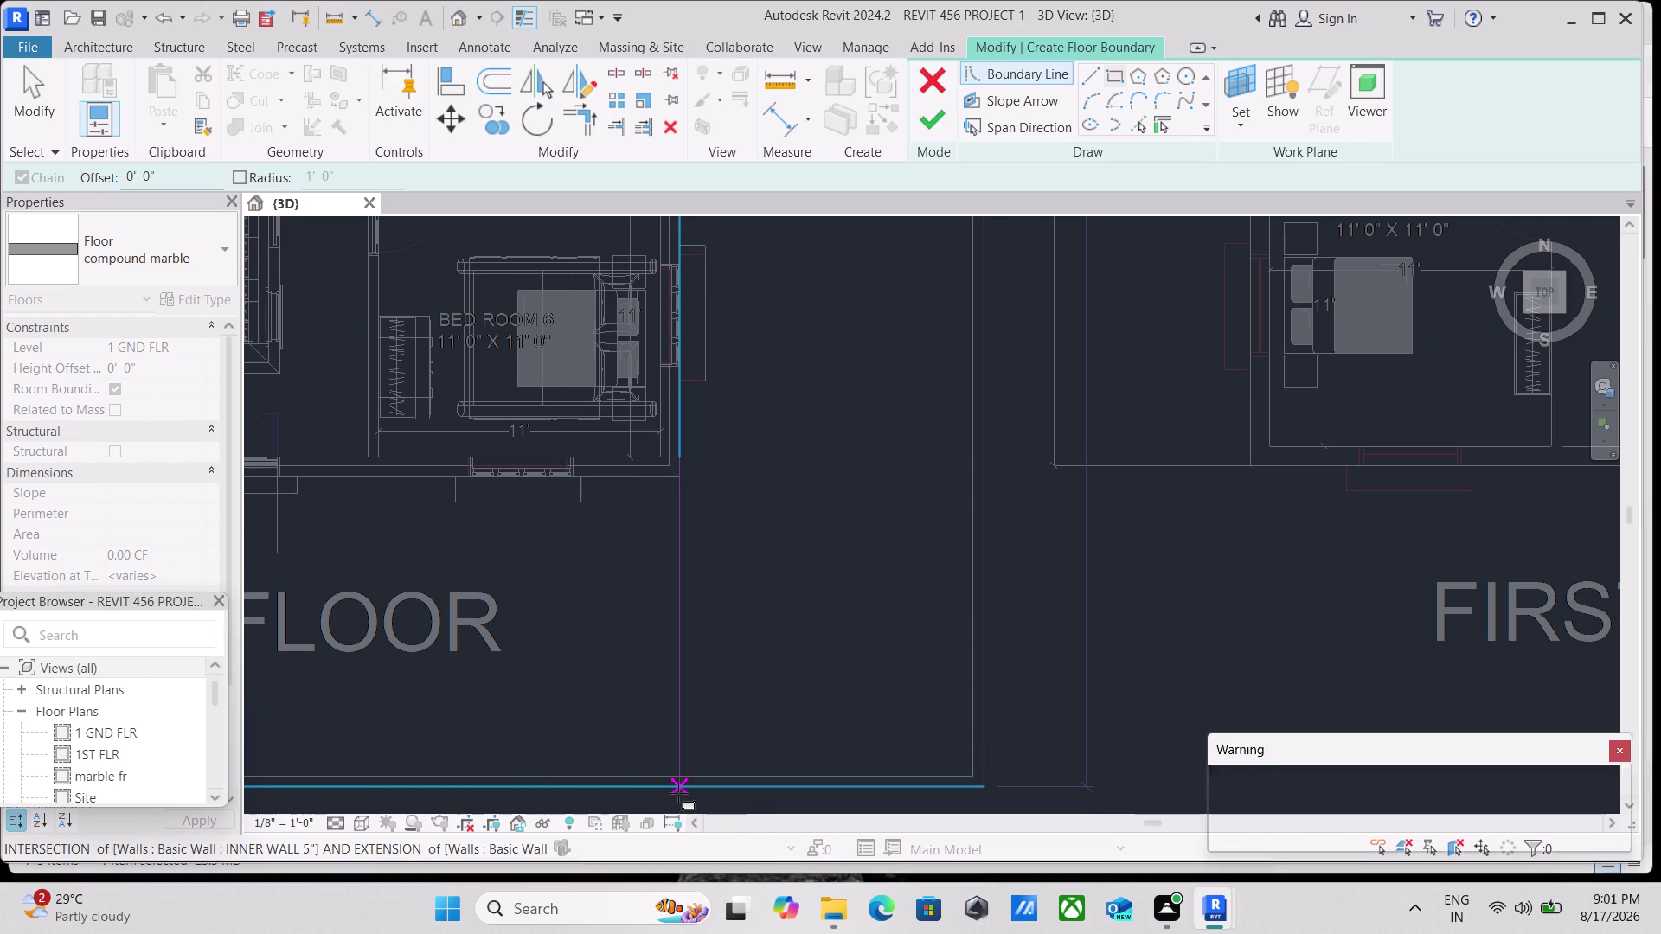
Set the sketched floor's Level property to 'marble fr'.
scroll(down, 3)
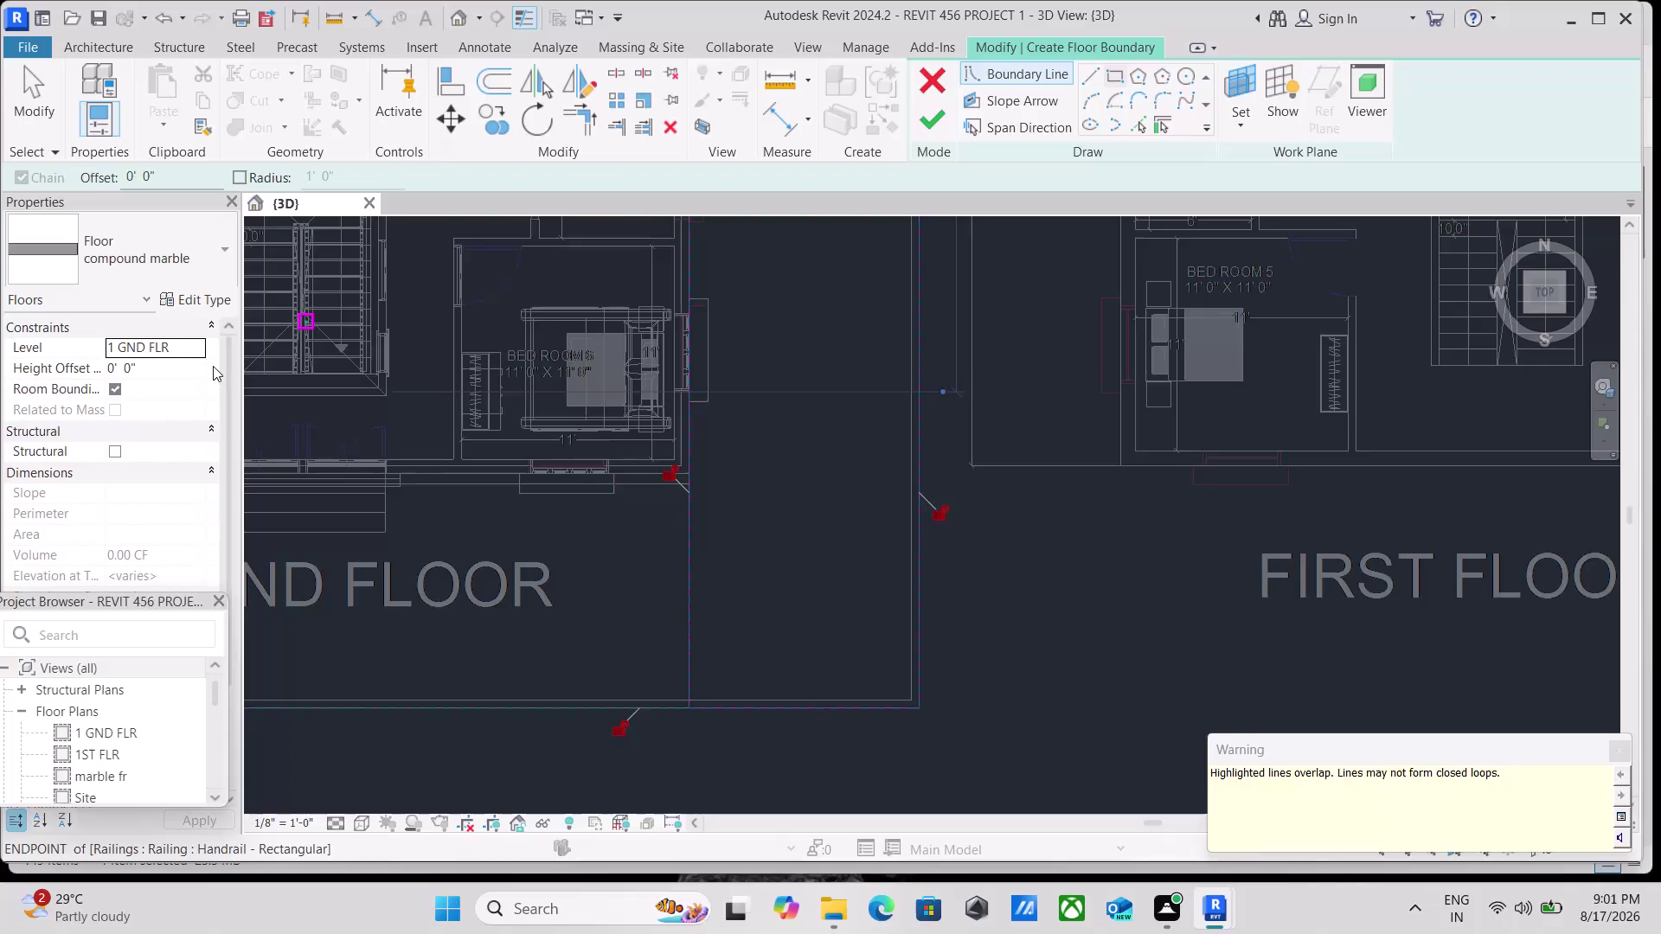
click(197, 349)
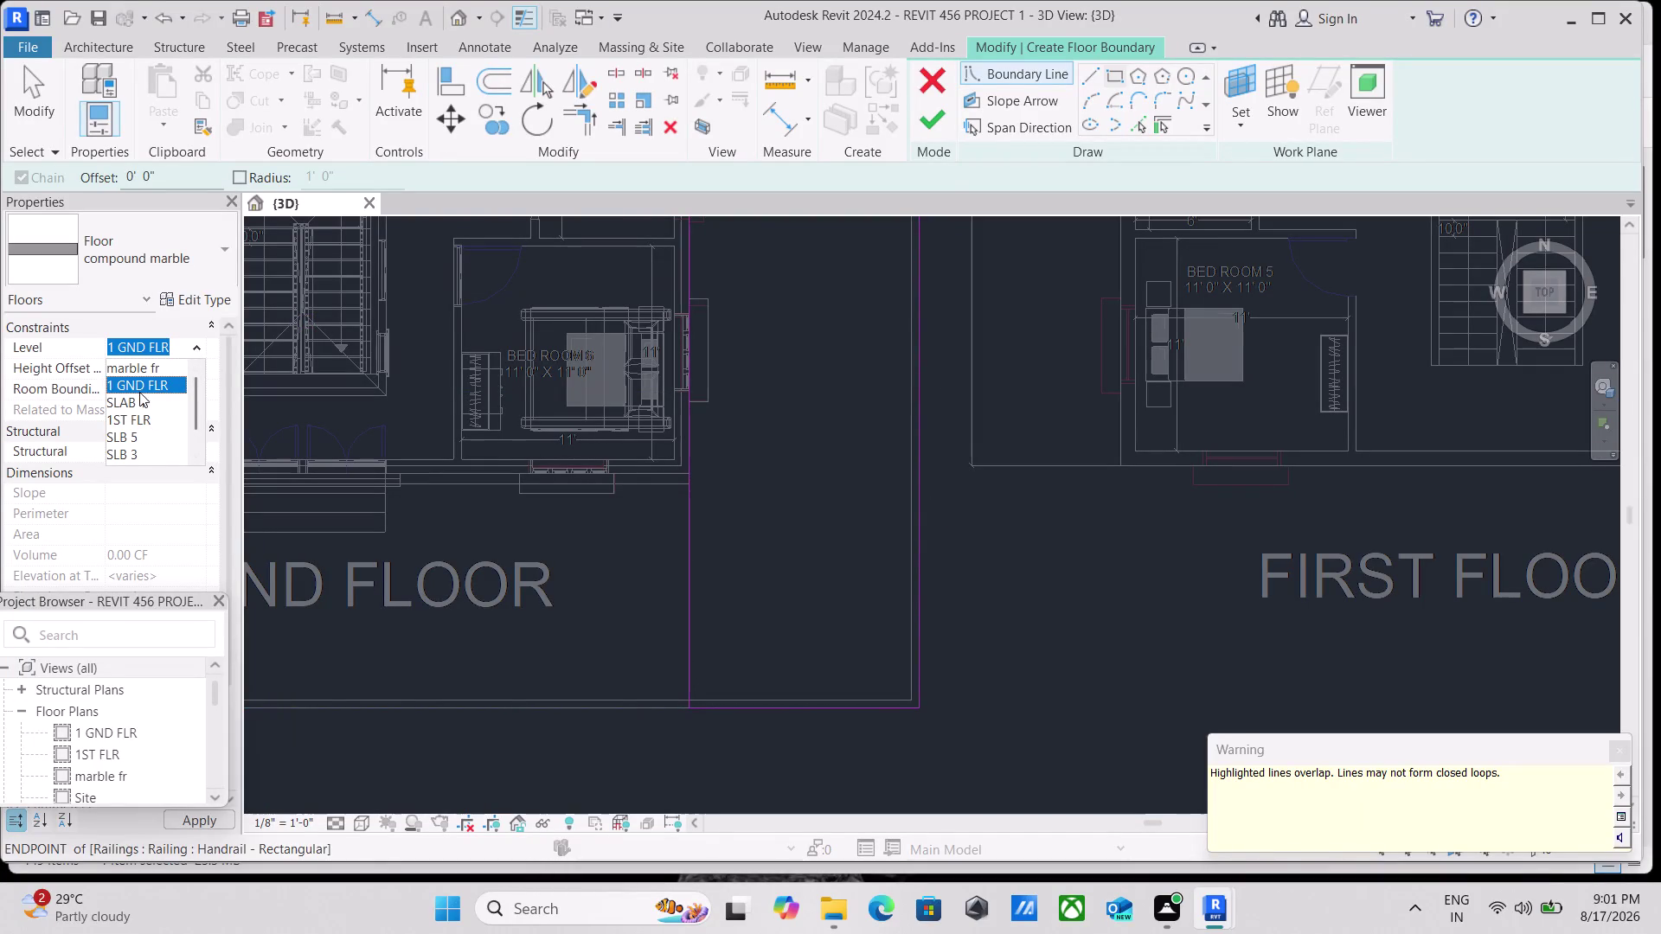
click(139, 363)
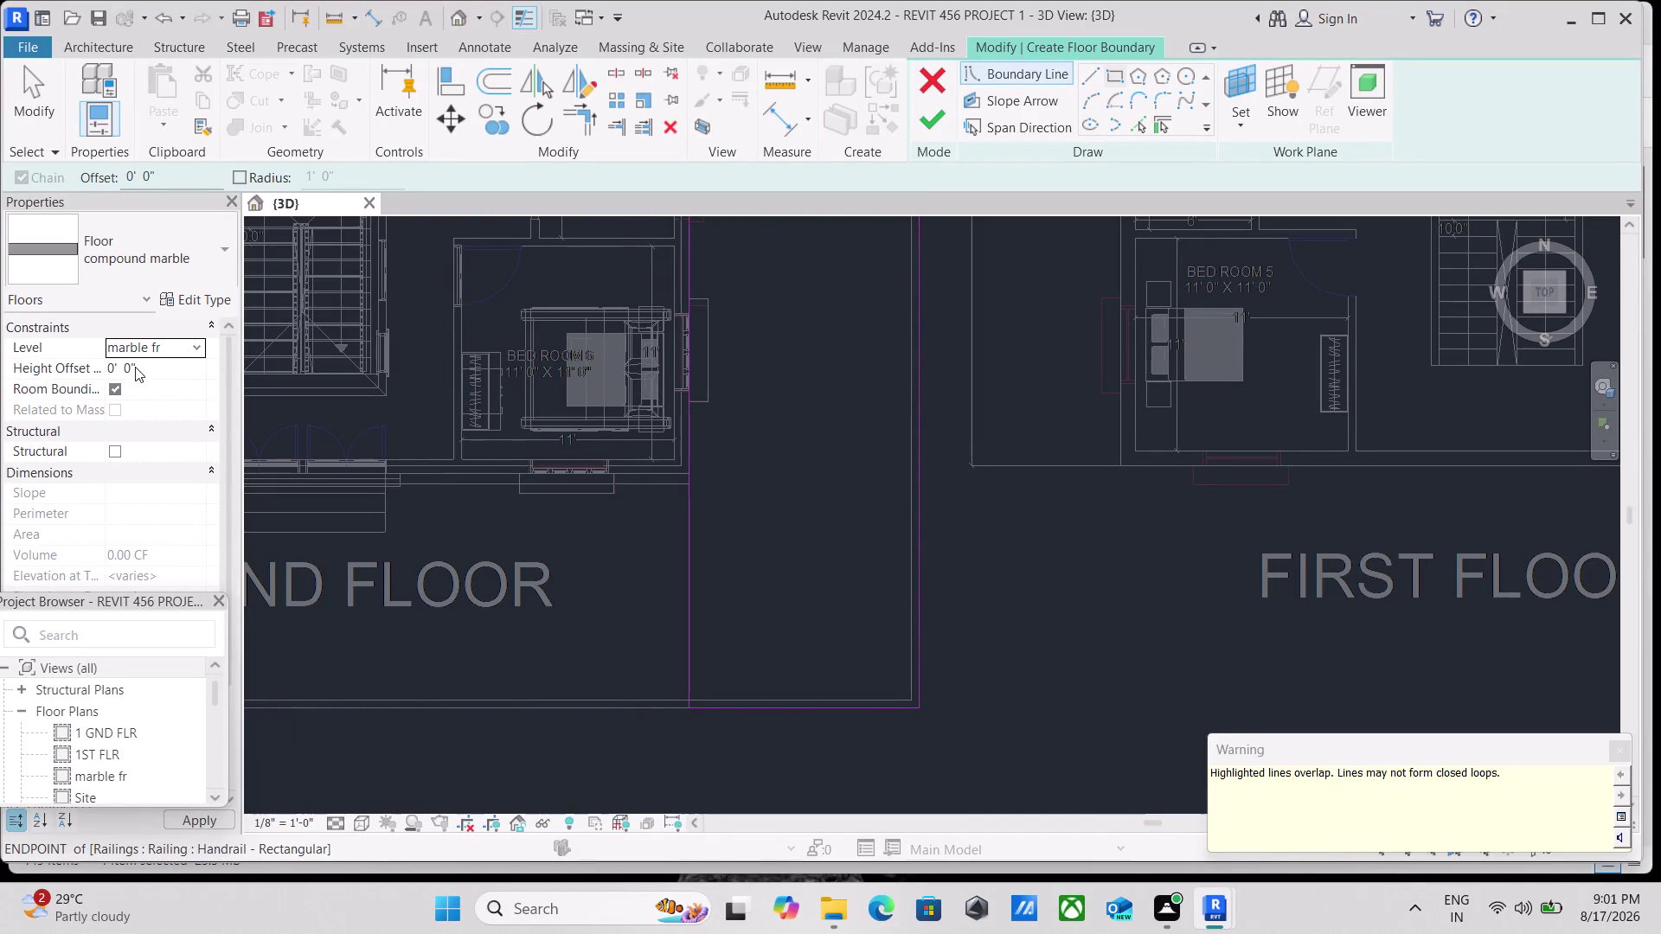
scroll(down, 3)
scroll(down, 3)
middle_drag(804, 577, 902, 616)
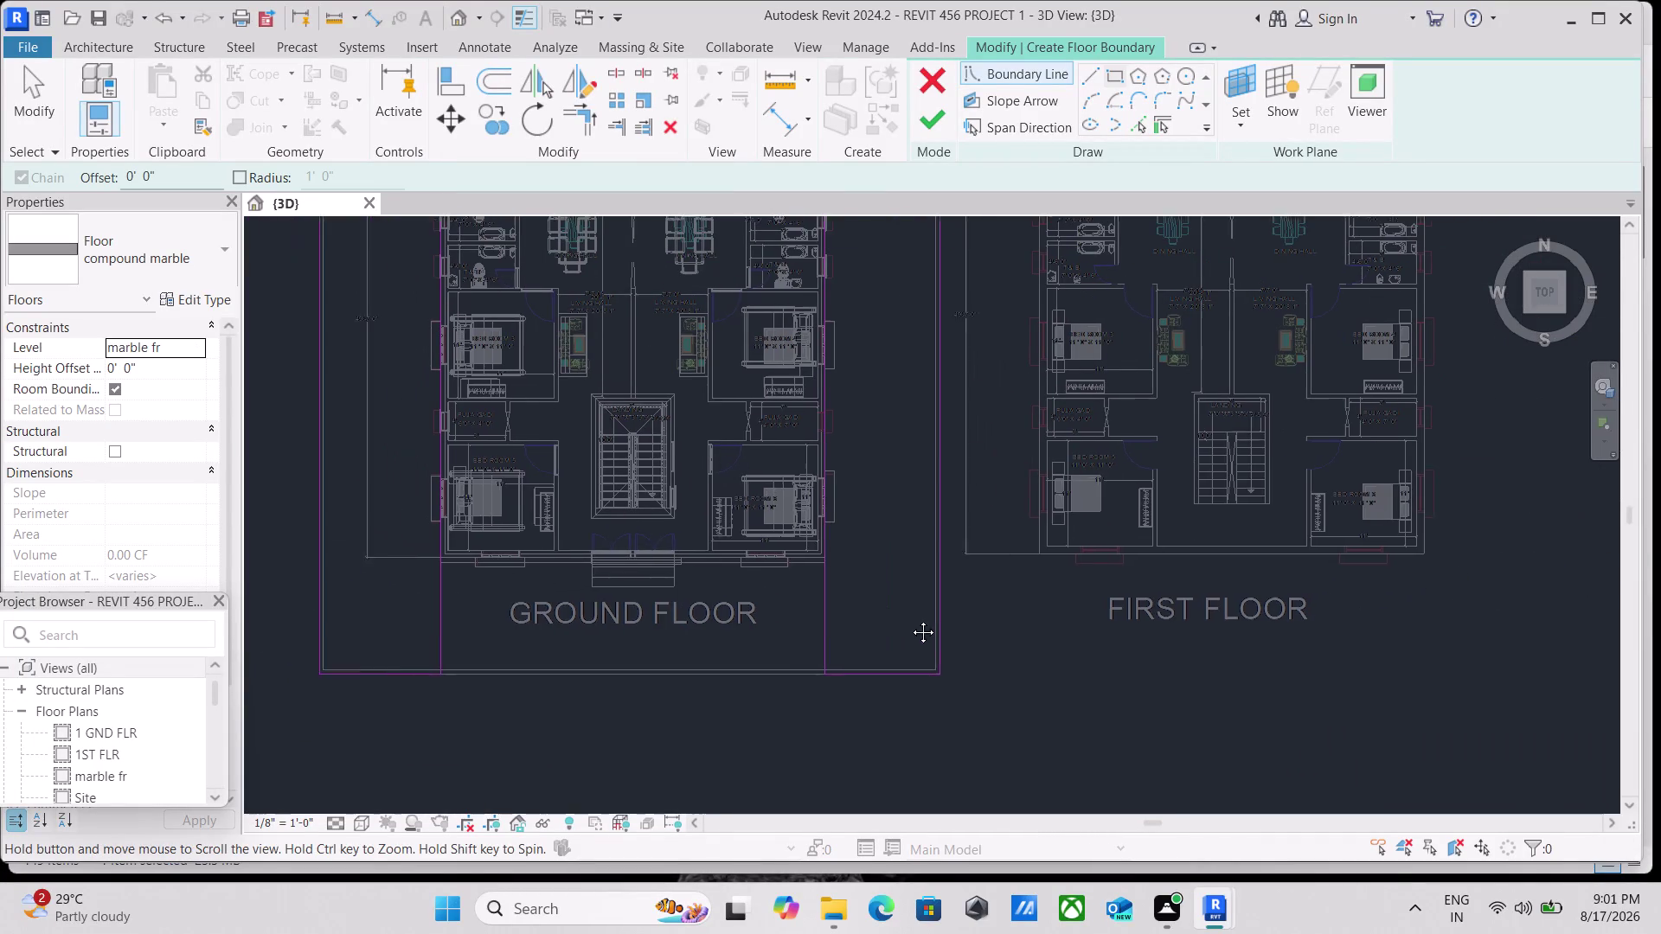
Draw the front rectangle from the lower-right corner to the left wall.
middle_drag(903, 616, 910, 620)
scroll(up, 3)
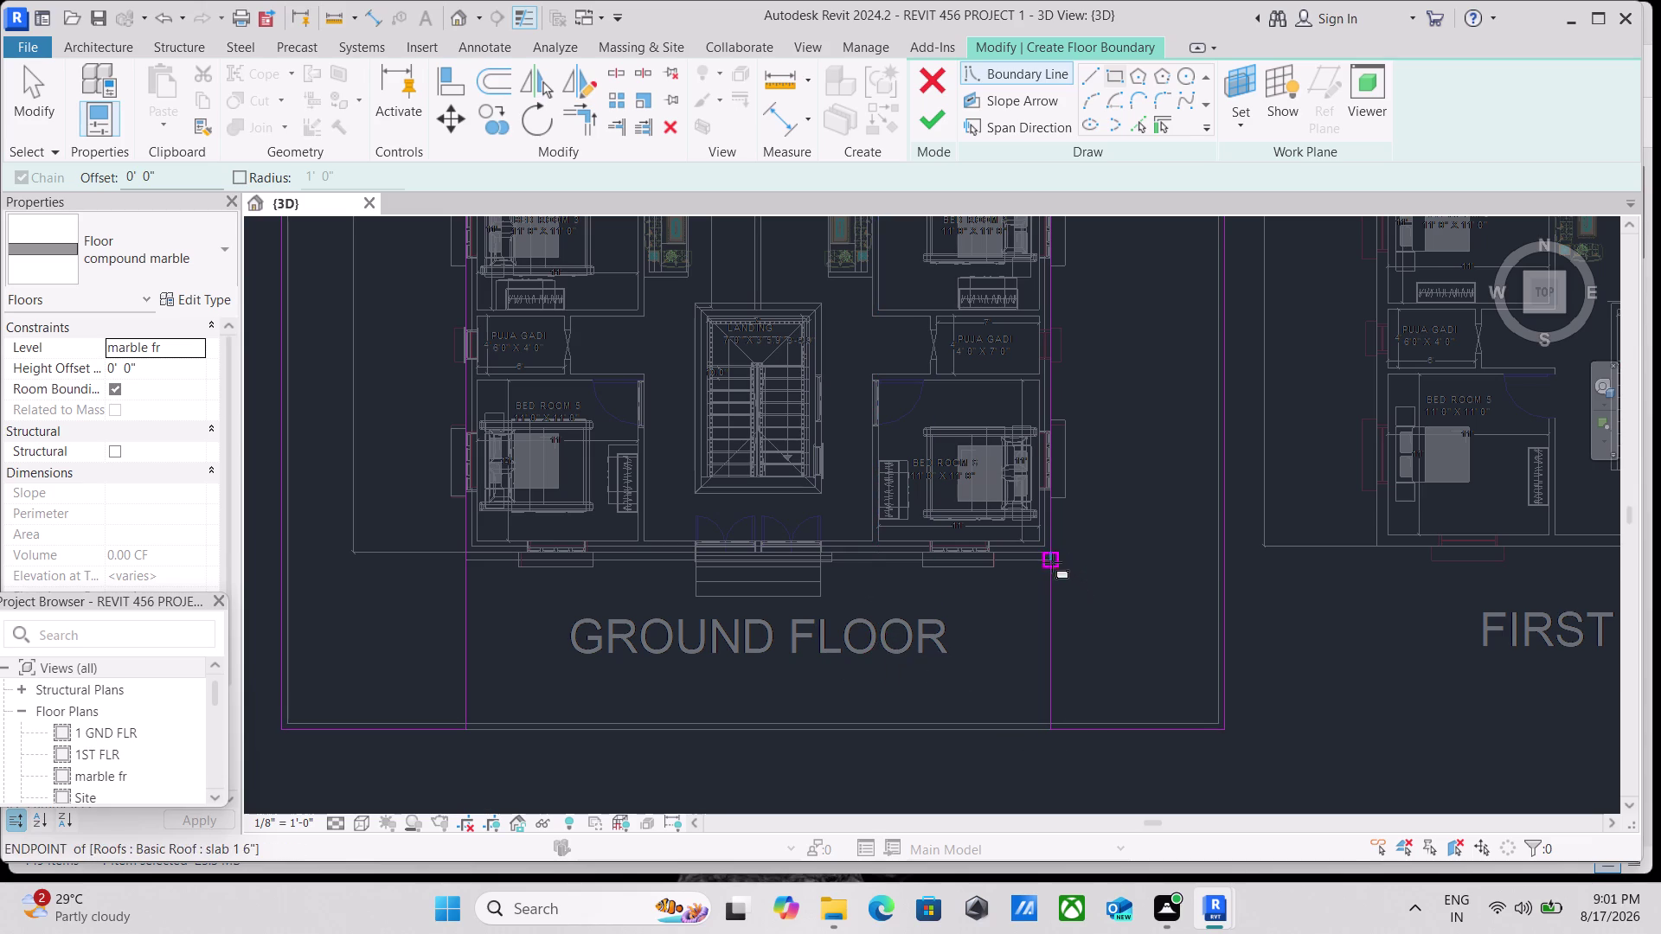
scroll(up, 3)
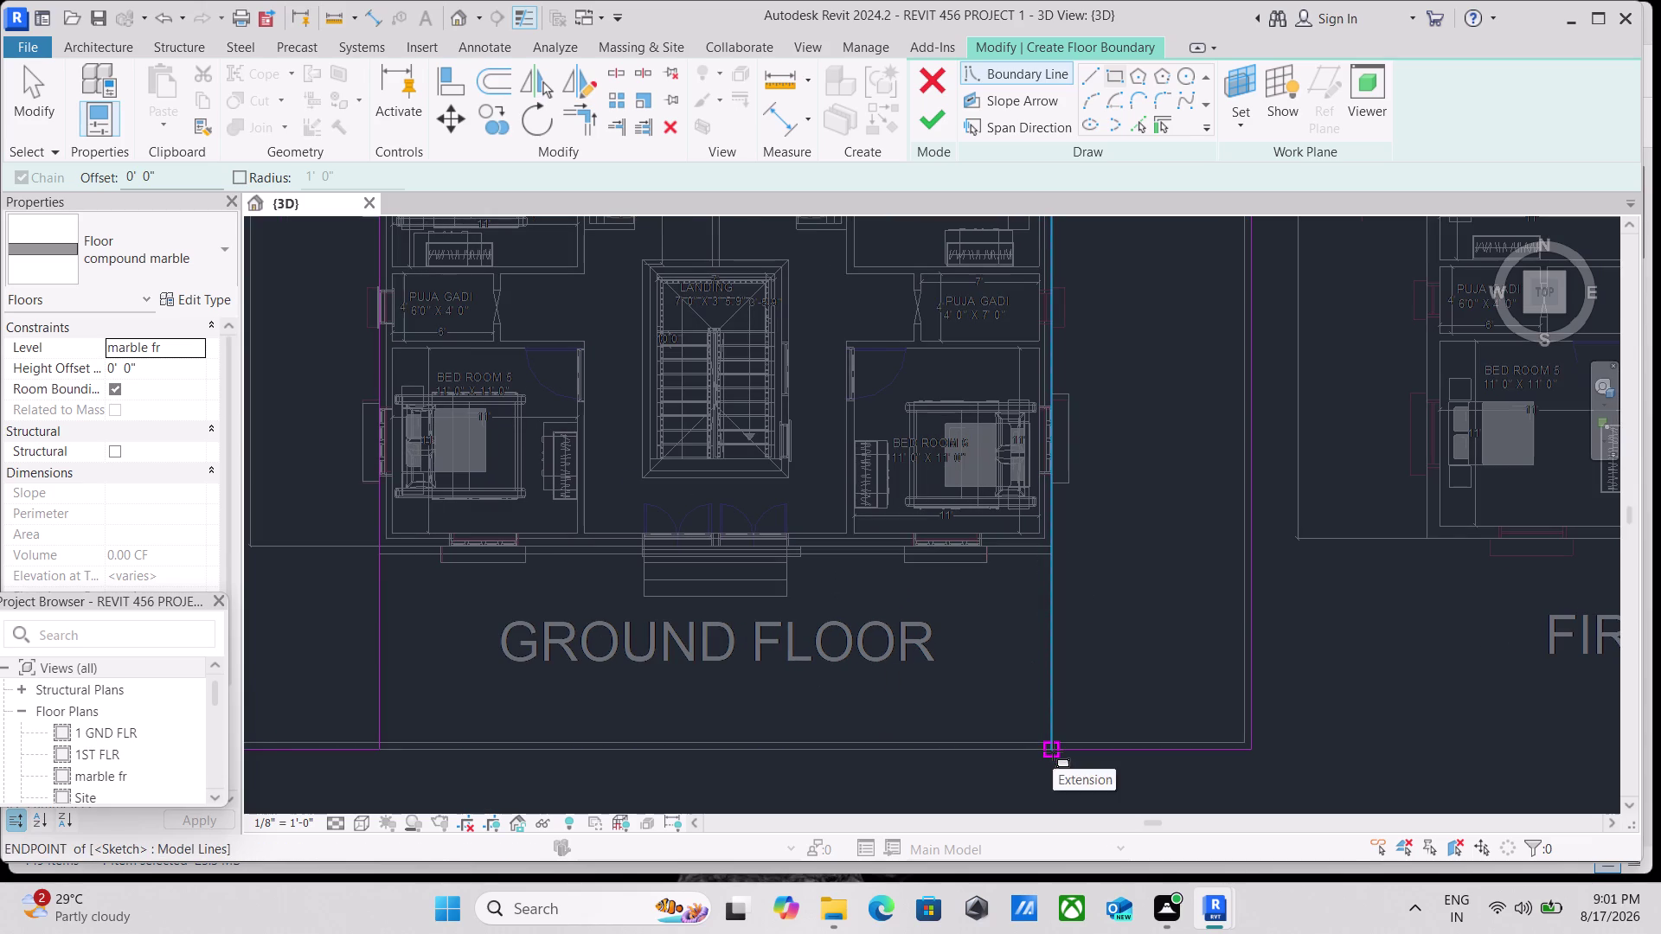
click(1053, 751)
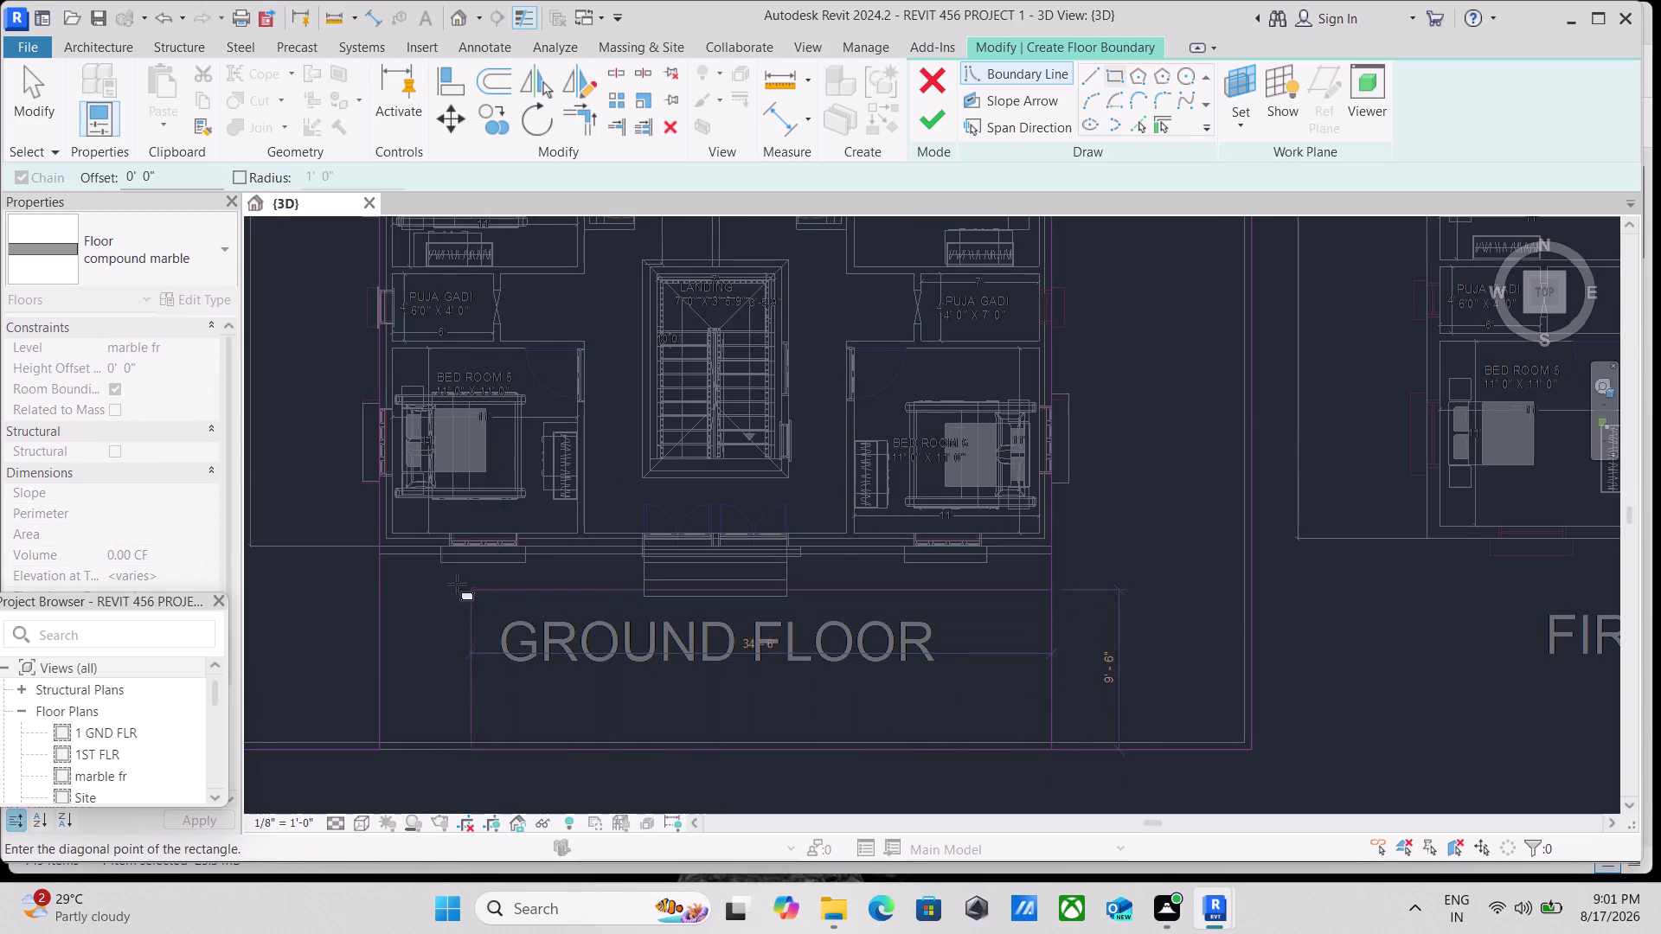
scroll(up, 3)
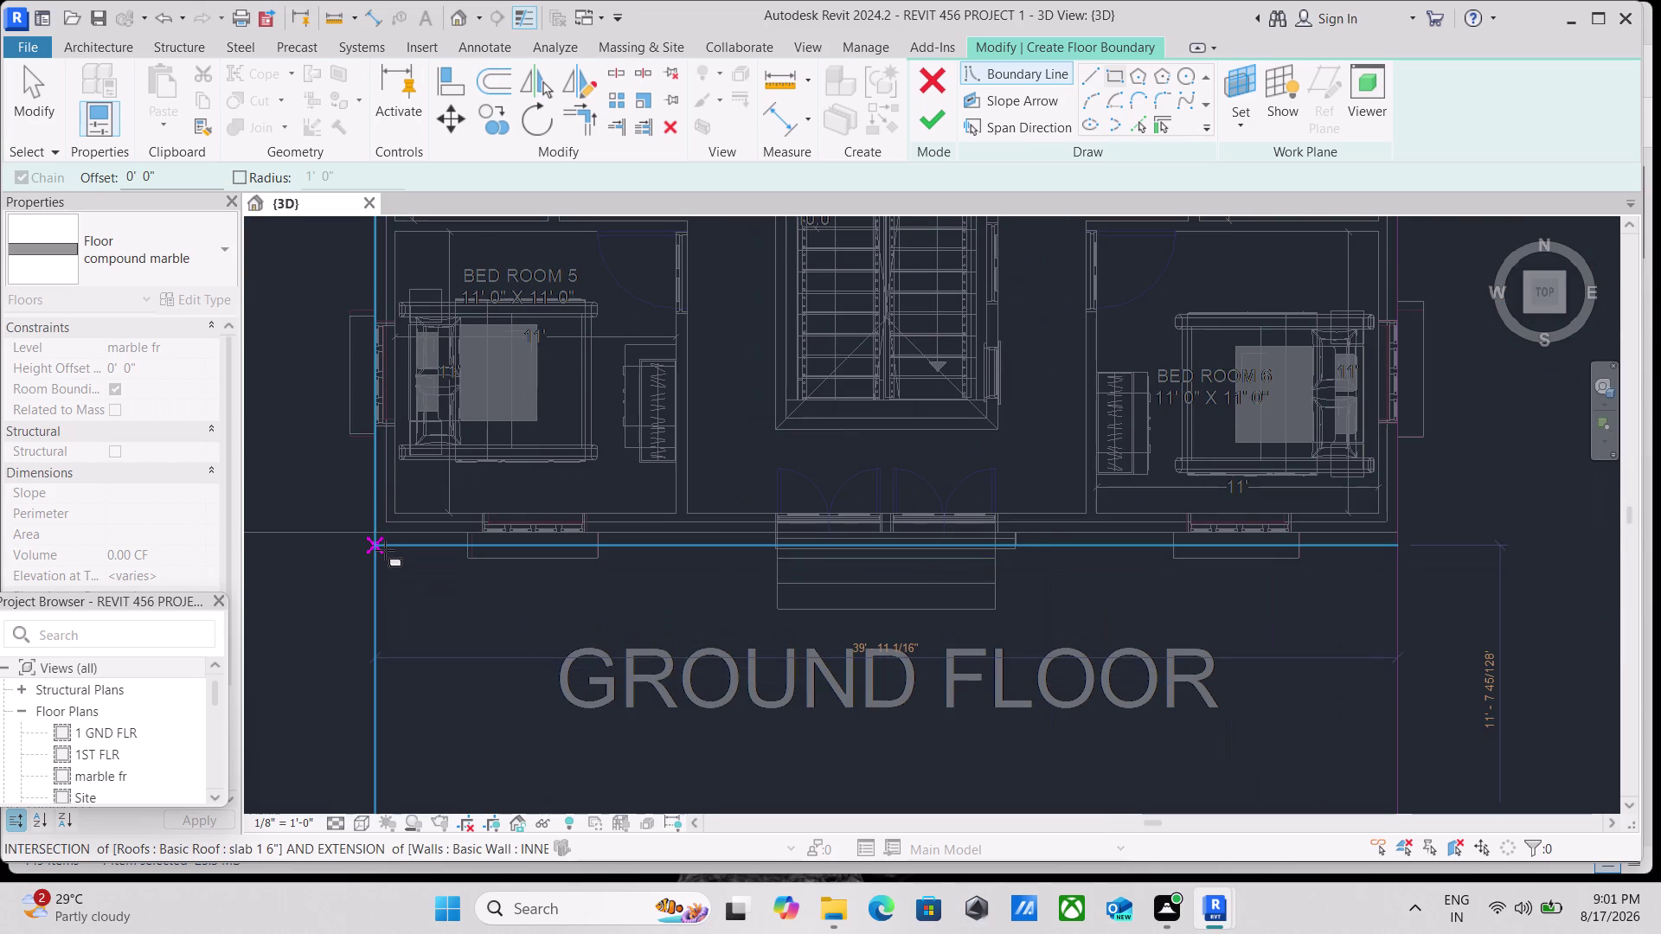
scroll(up, 3)
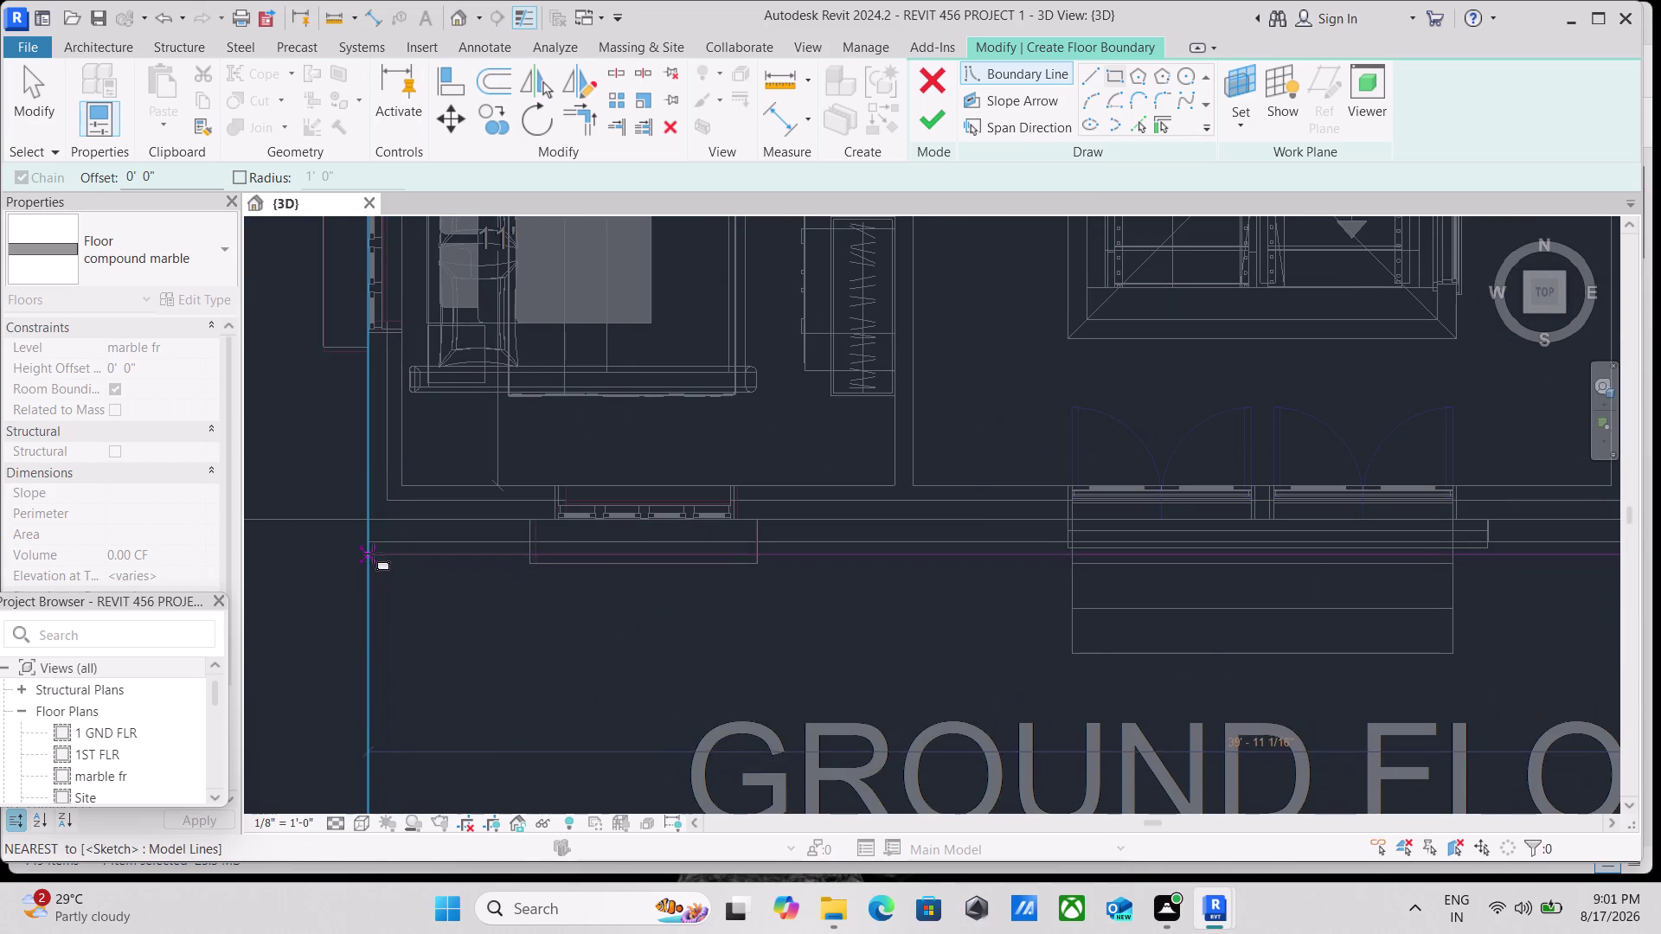
click(373, 548)
Stop drawing rectangles by returning to Modify.
scroll(down, 3)
scroll(down, 3)
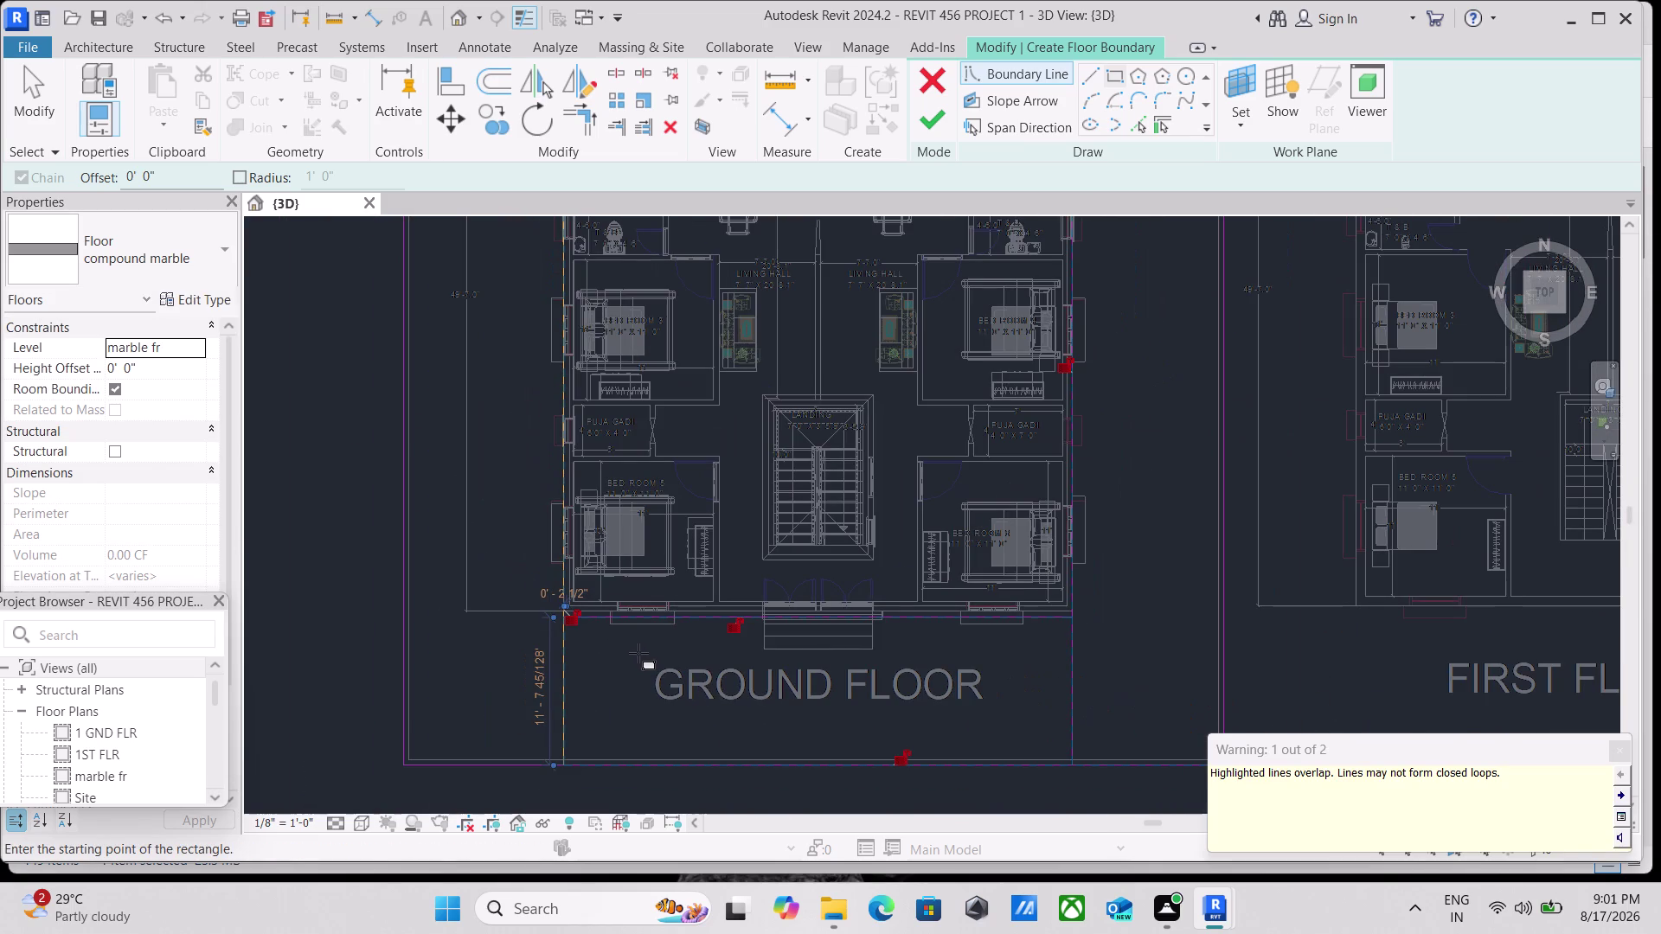
scroll(down, 3)
scroll(down, 3)
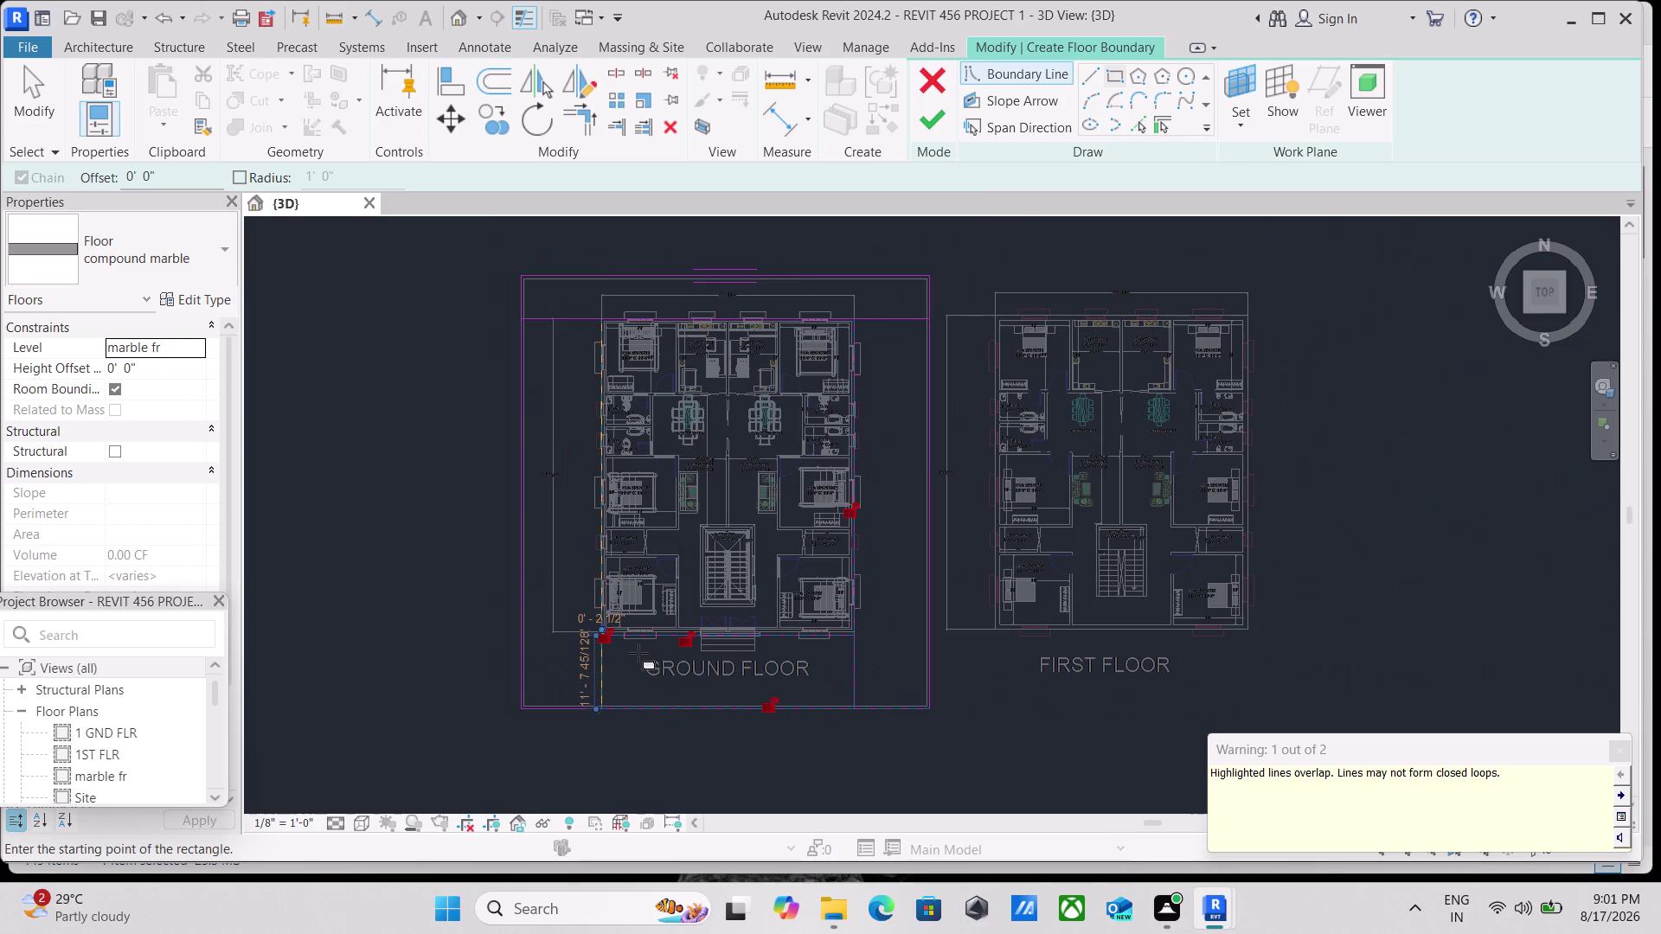
scroll(up, 3)
scroll(up, 3)
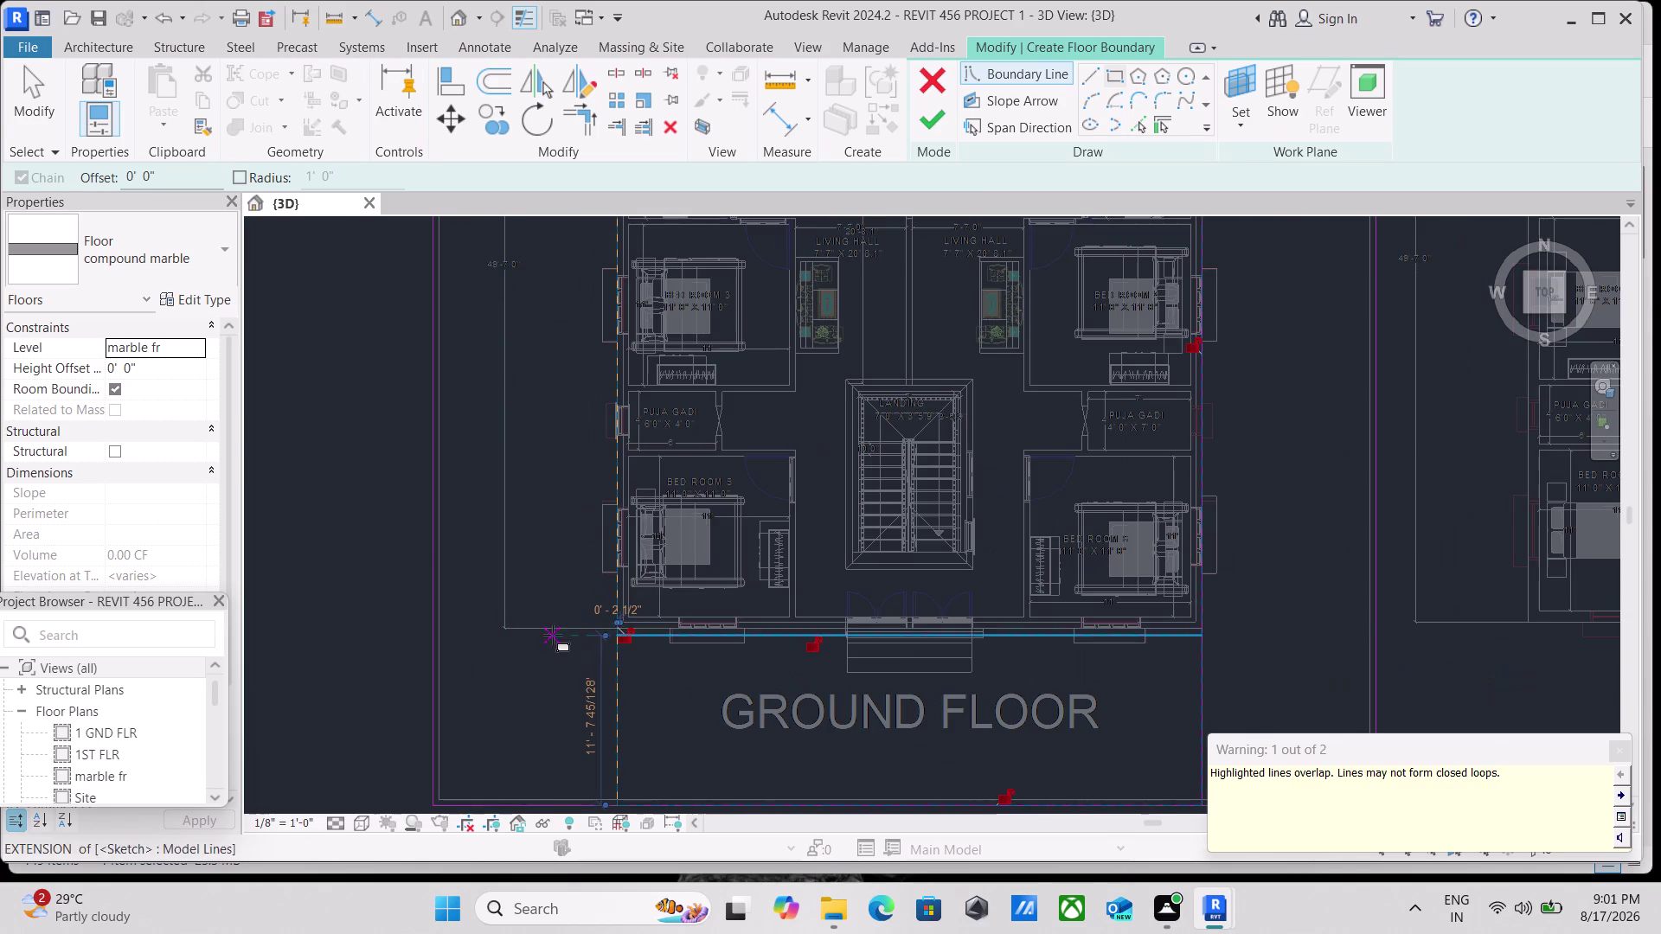
scroll(down, 3)
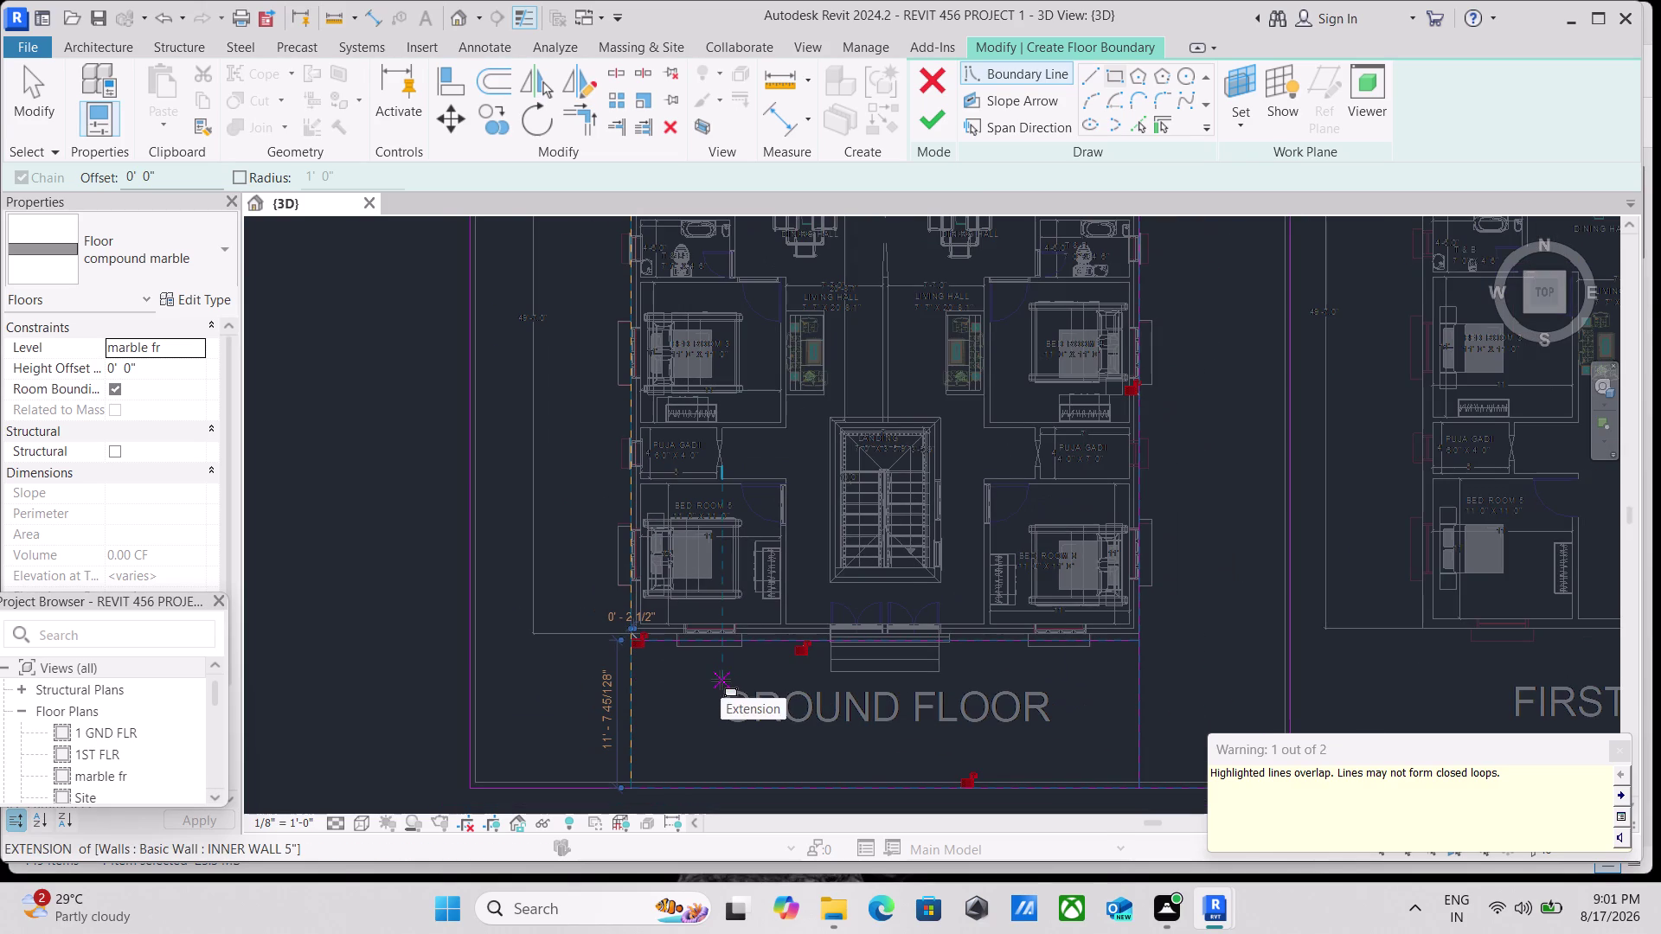
click(596, 120)
click(707, 633)
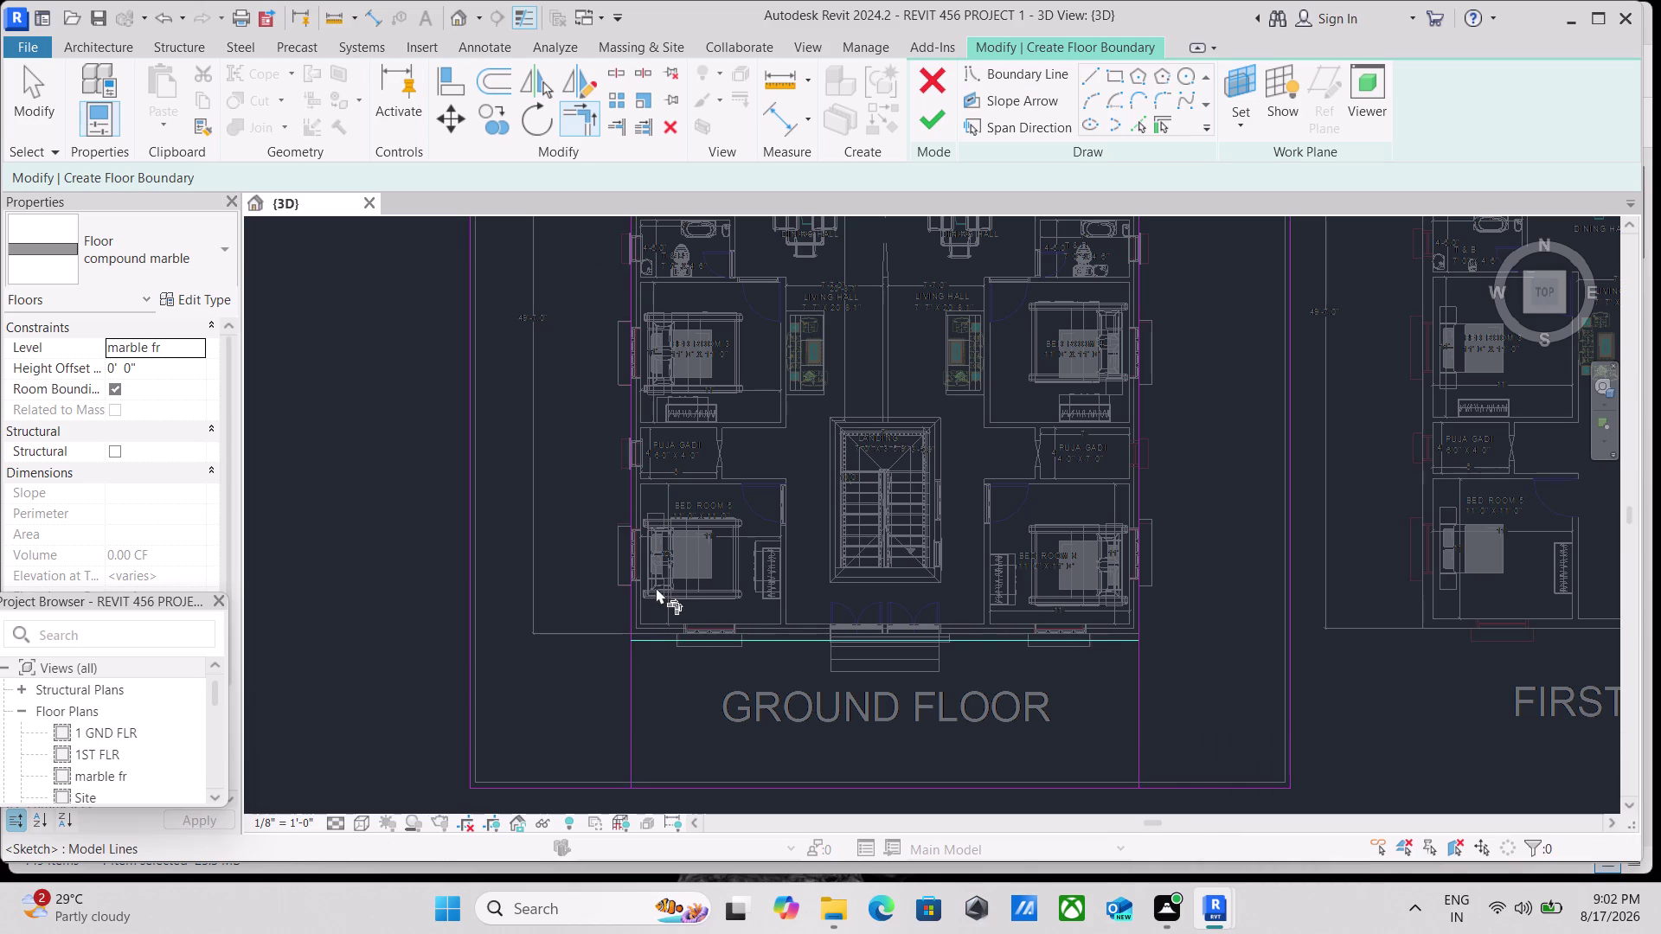
Select the left, front and stray boundary lines around the ground floor.
click(638, 592)
click(632, 614)
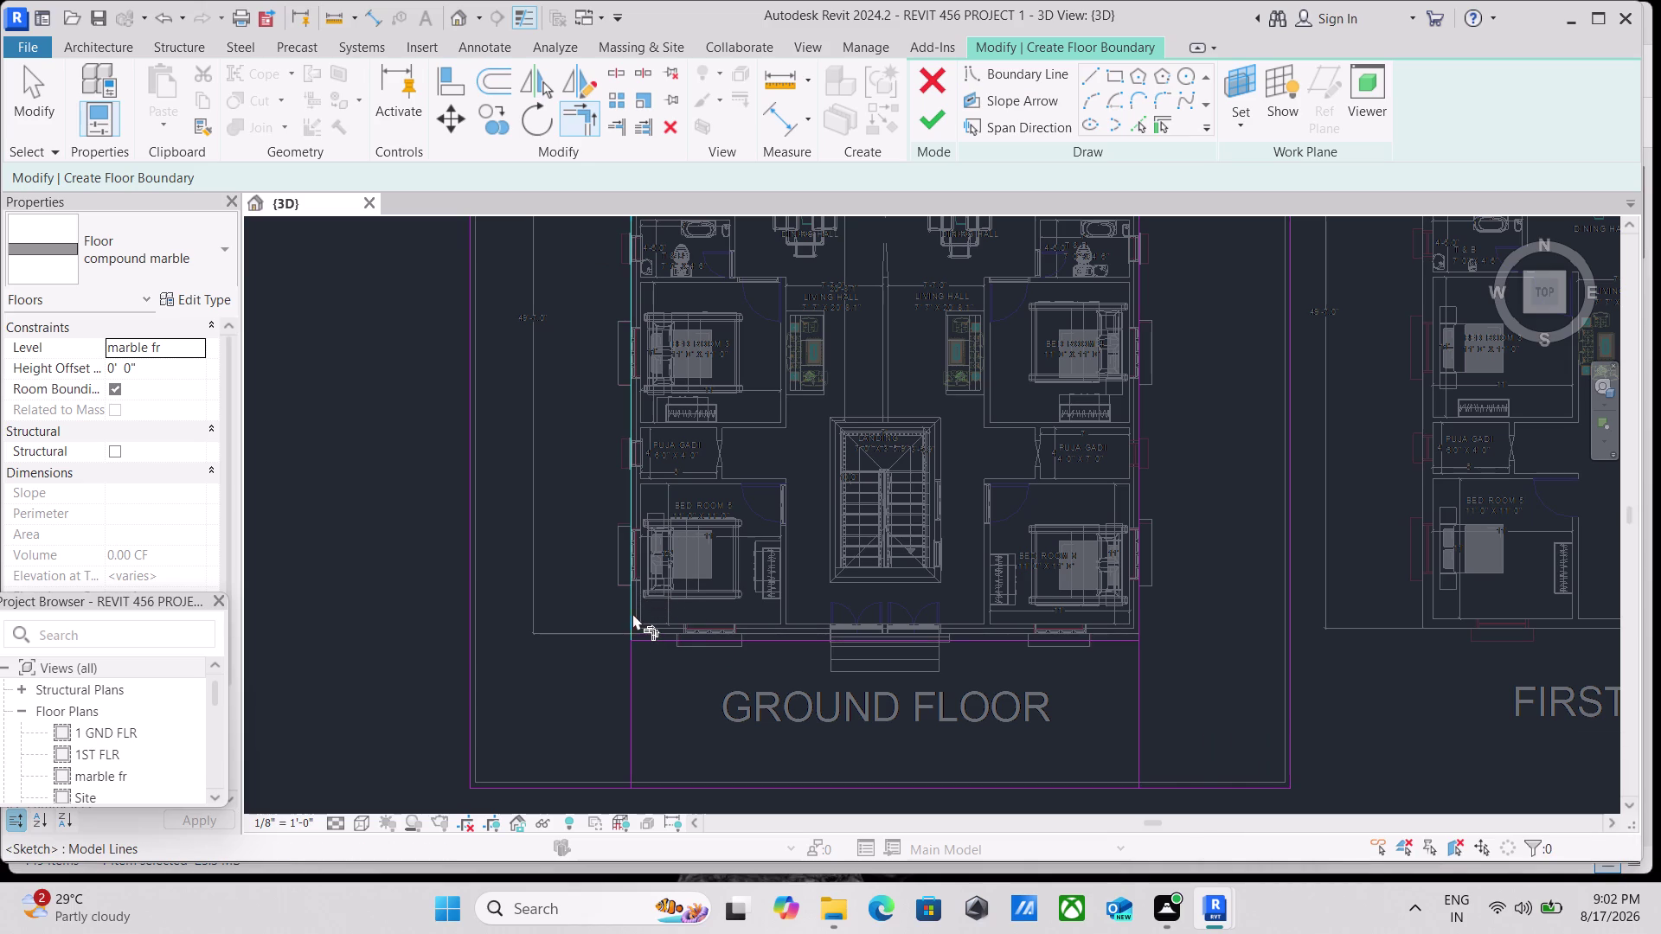
click(686, 634)
click(686, 634)
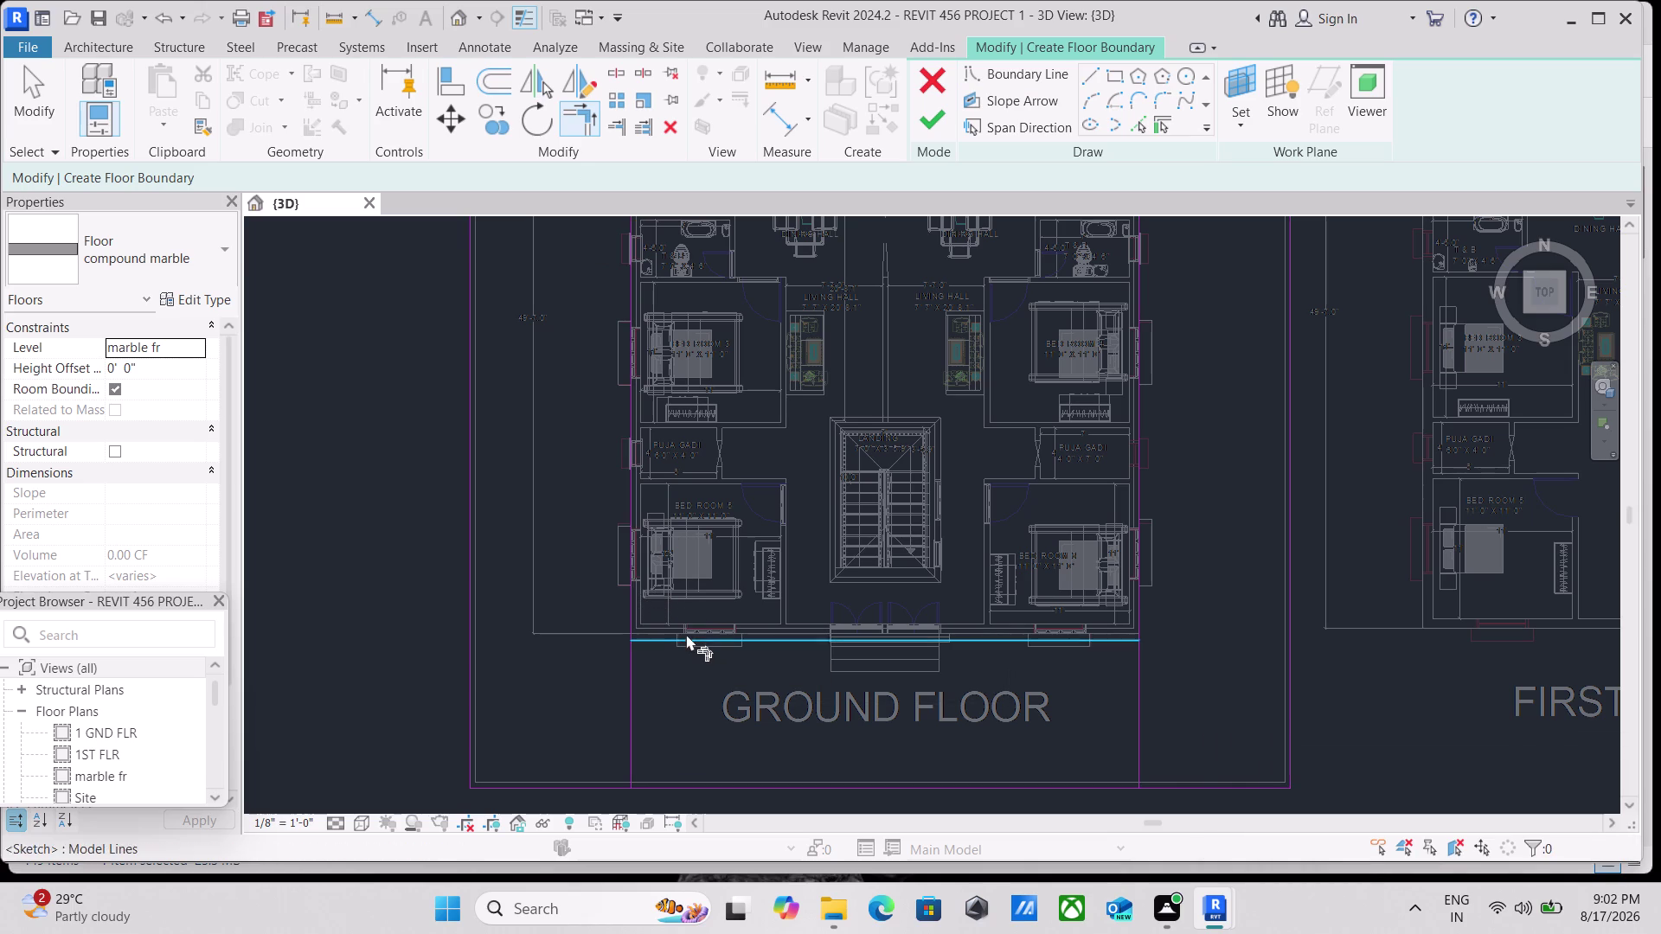
click(633, 598)
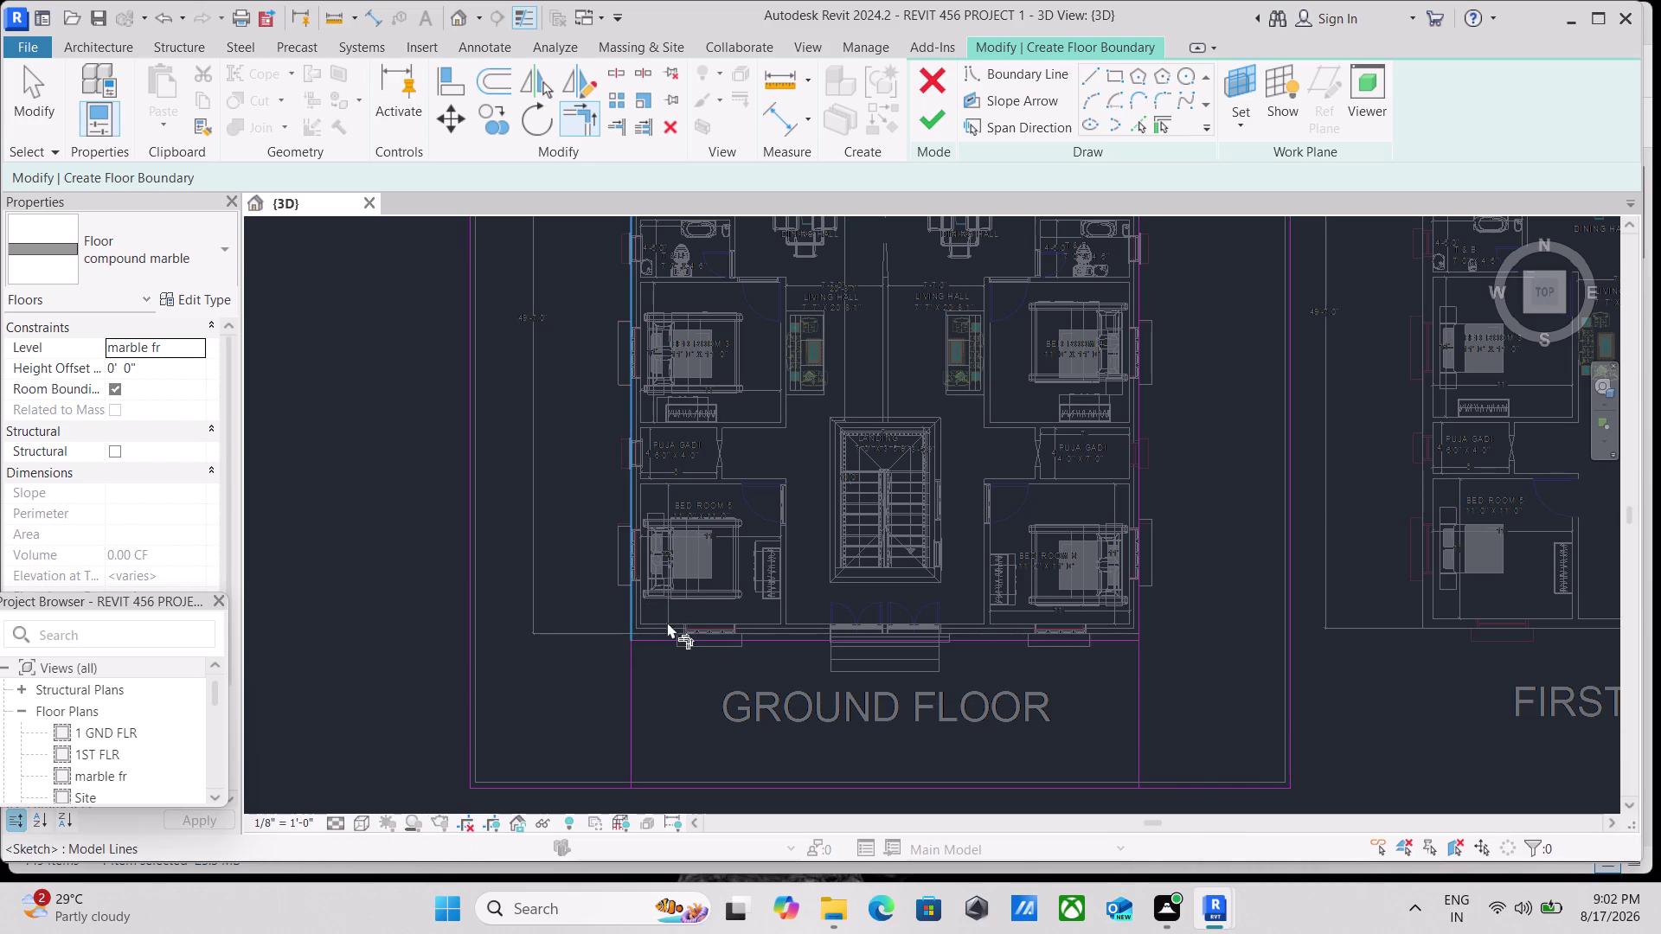
click(1146, 680)
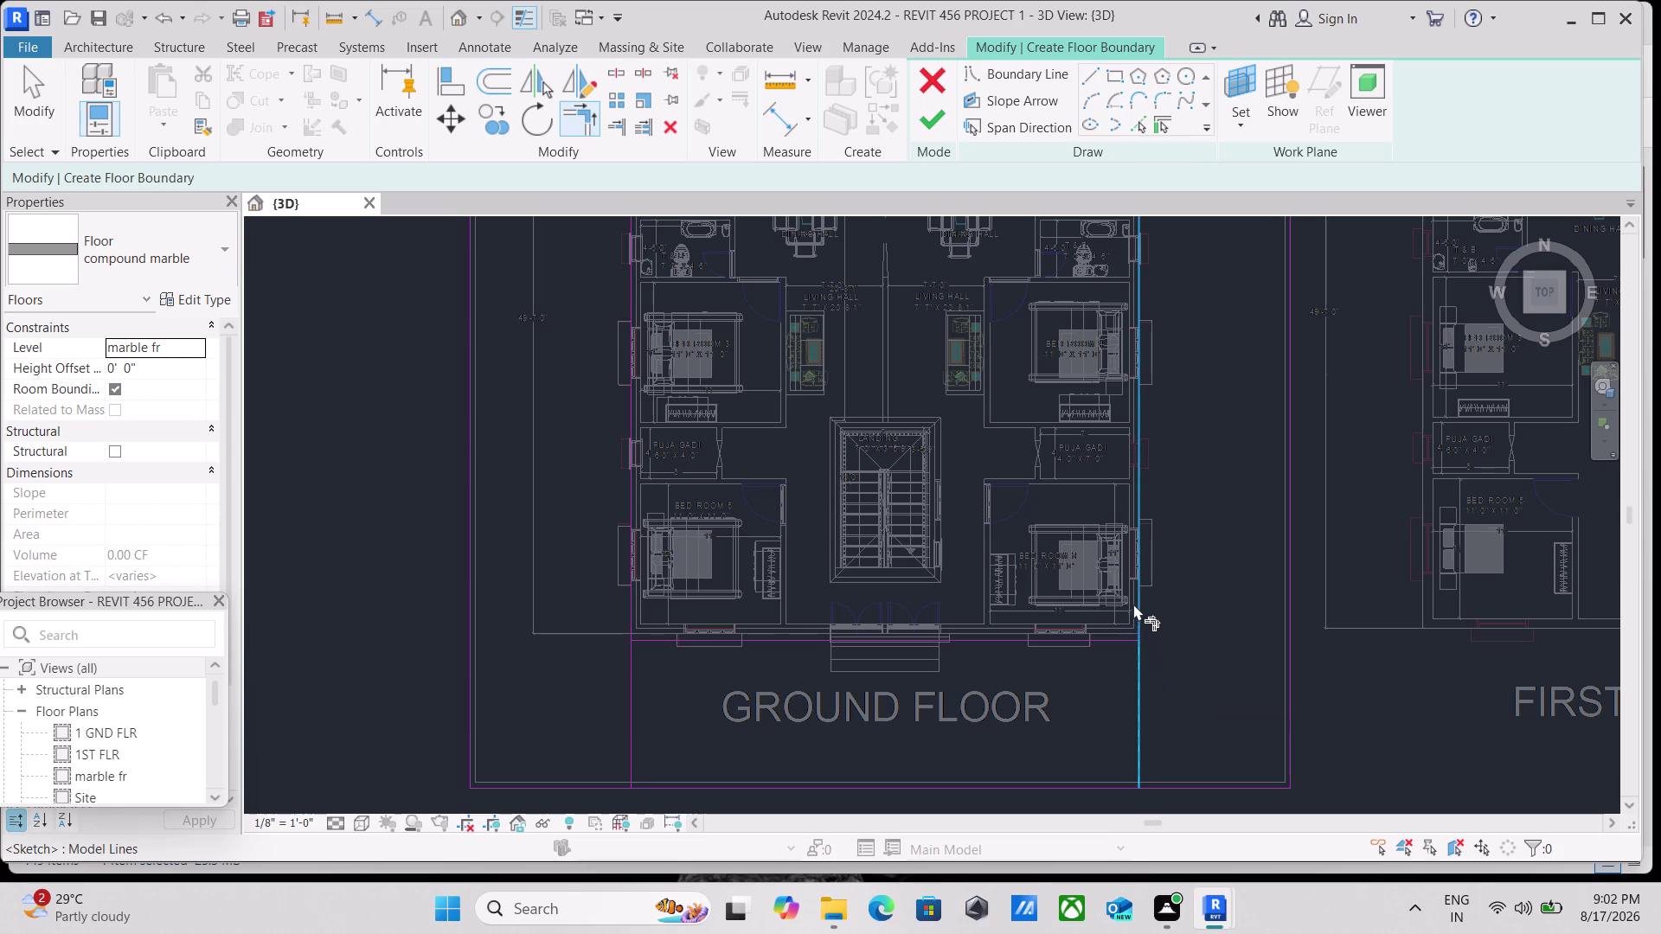
click(1102, 633)
key(Escape)
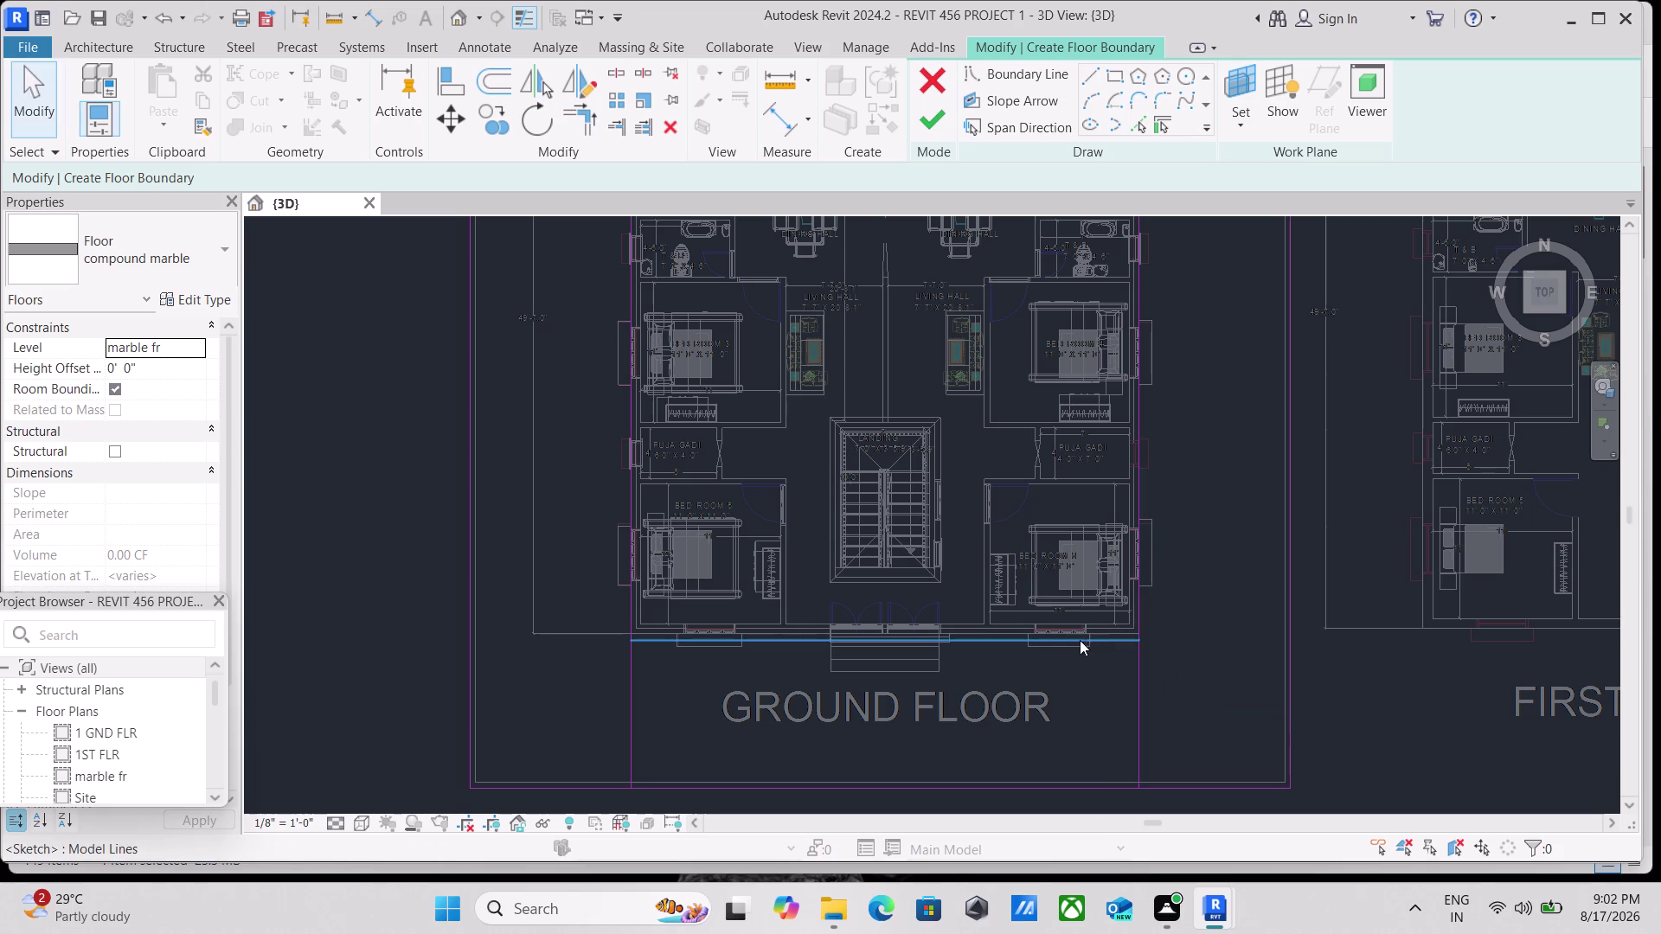
key(Escape)
Delete the stray sketch line below the ground floor.
right_click(695, 634)
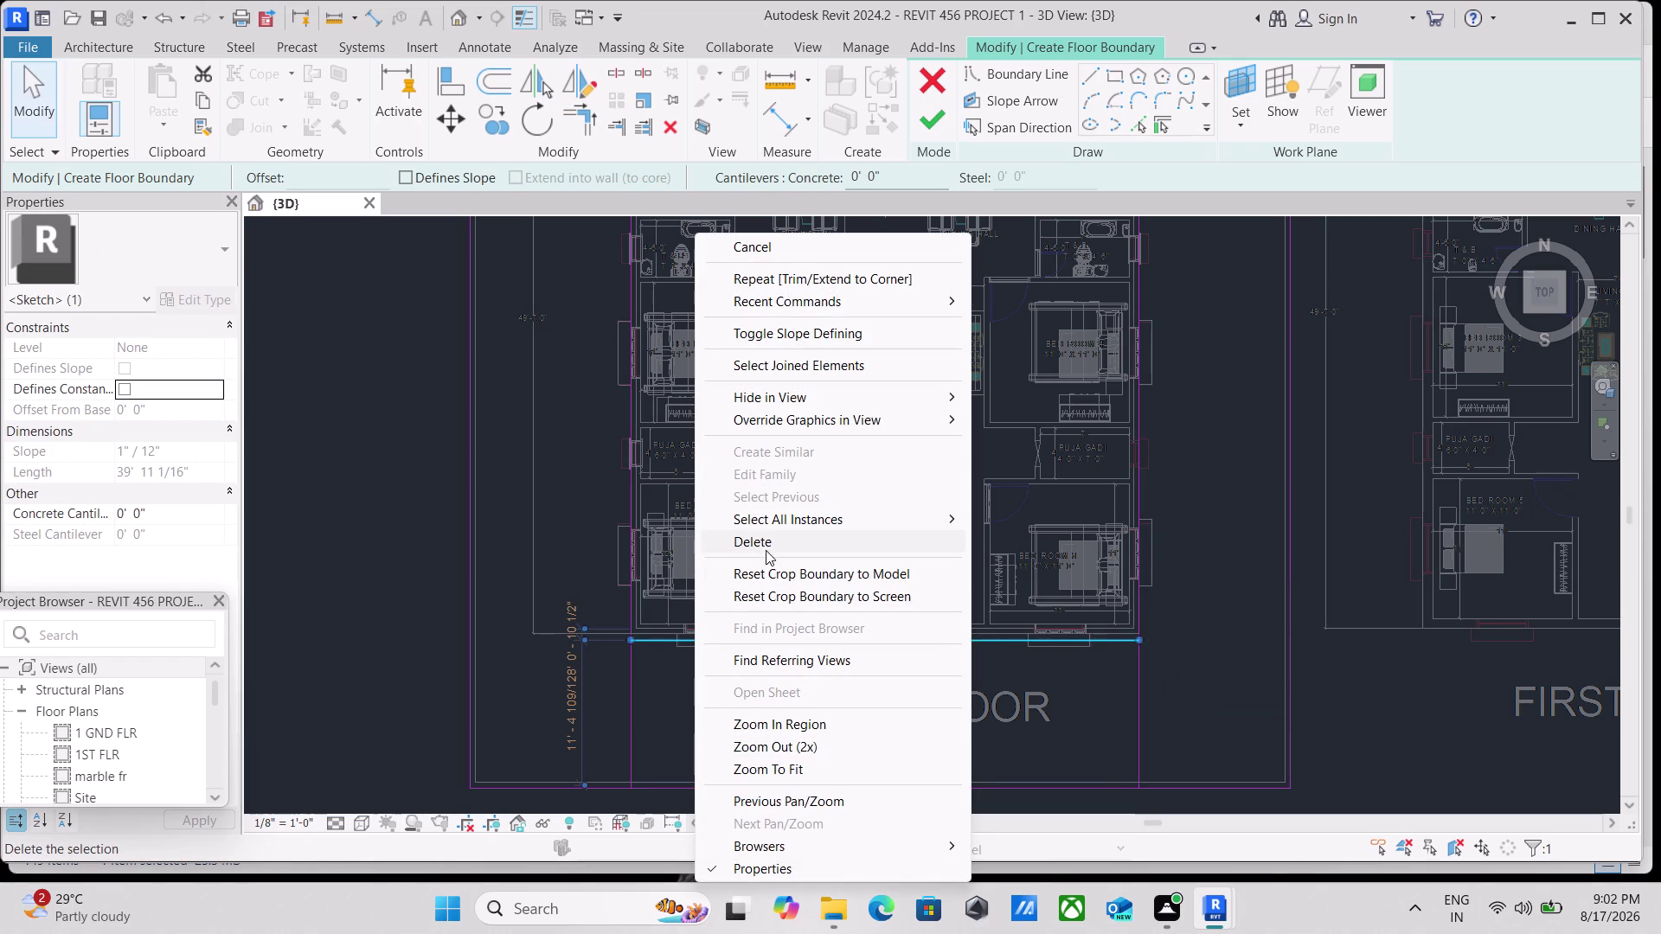
click(769, 544)
scroll(down, 3)
scroll(up, 3)
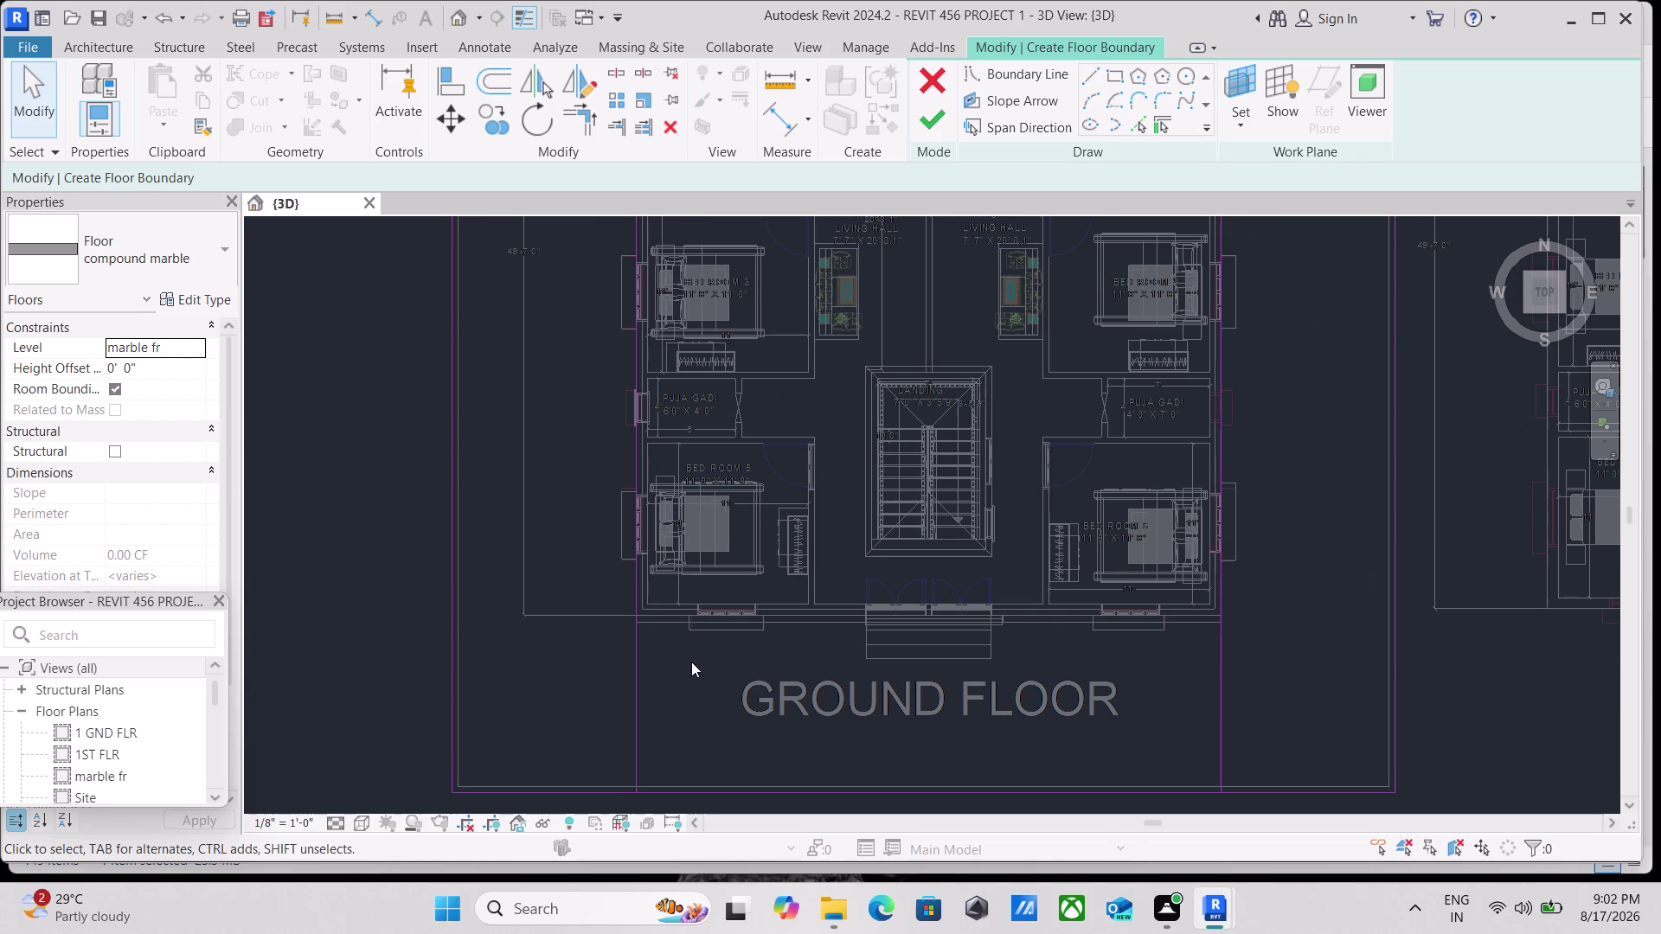
Select the lower-left vertical sketch line, then dismiss its menu without deleting.
click(641, 629)
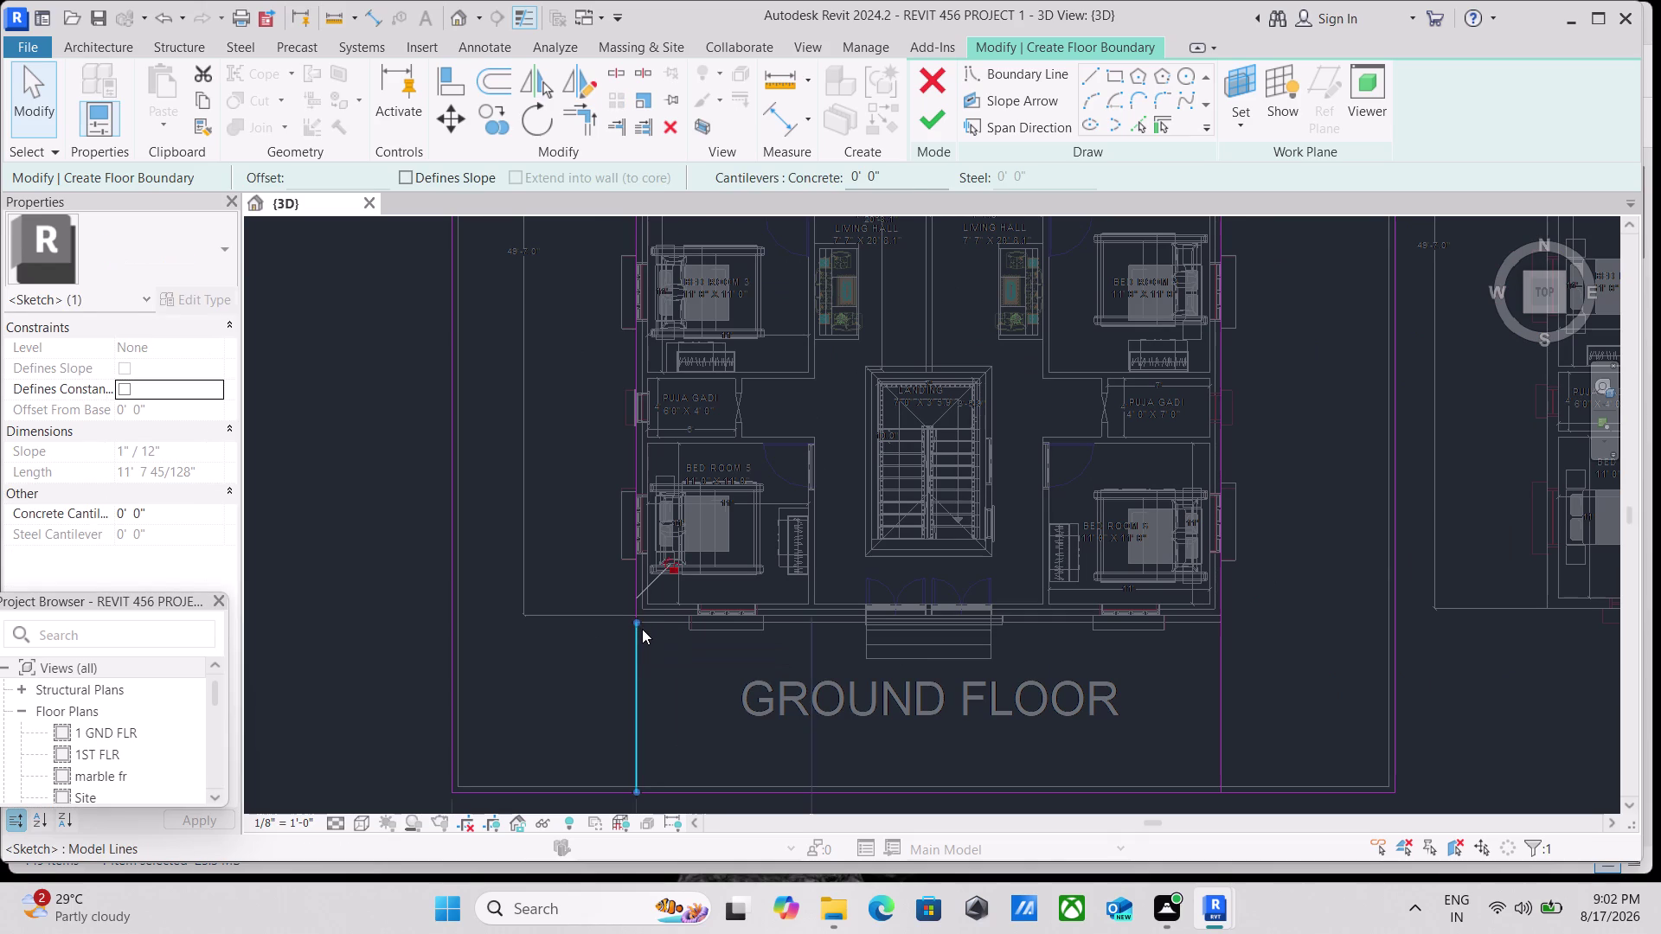
right_click(642, 629)
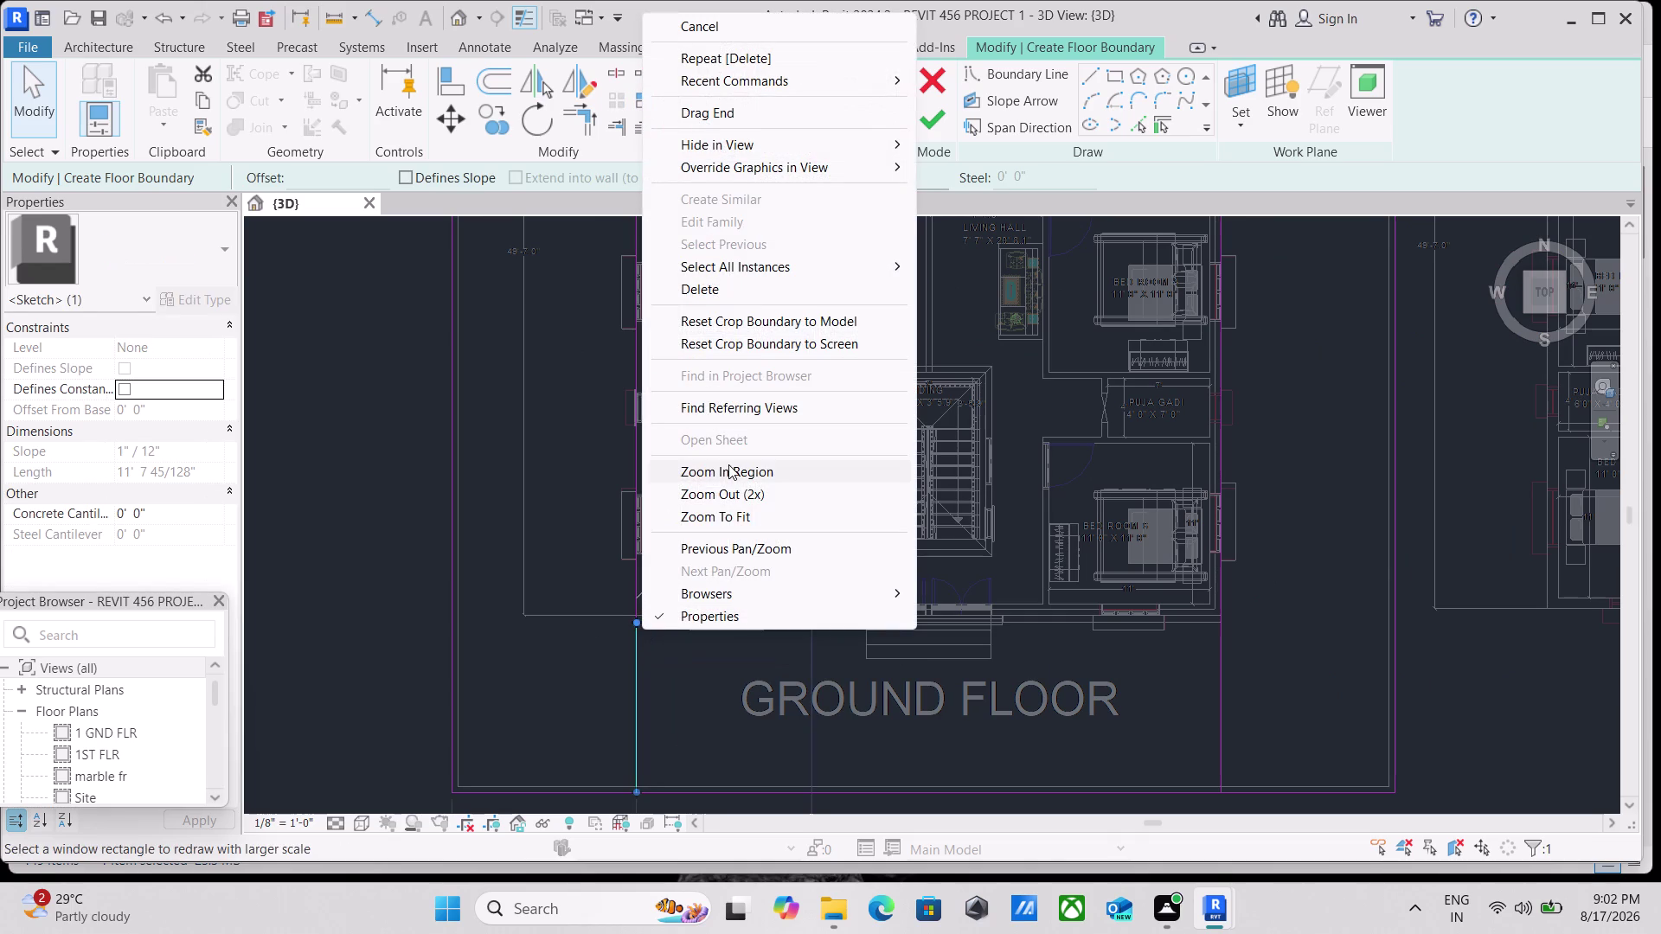
key(Escape)
scroll(down, 3)
key(Escape)
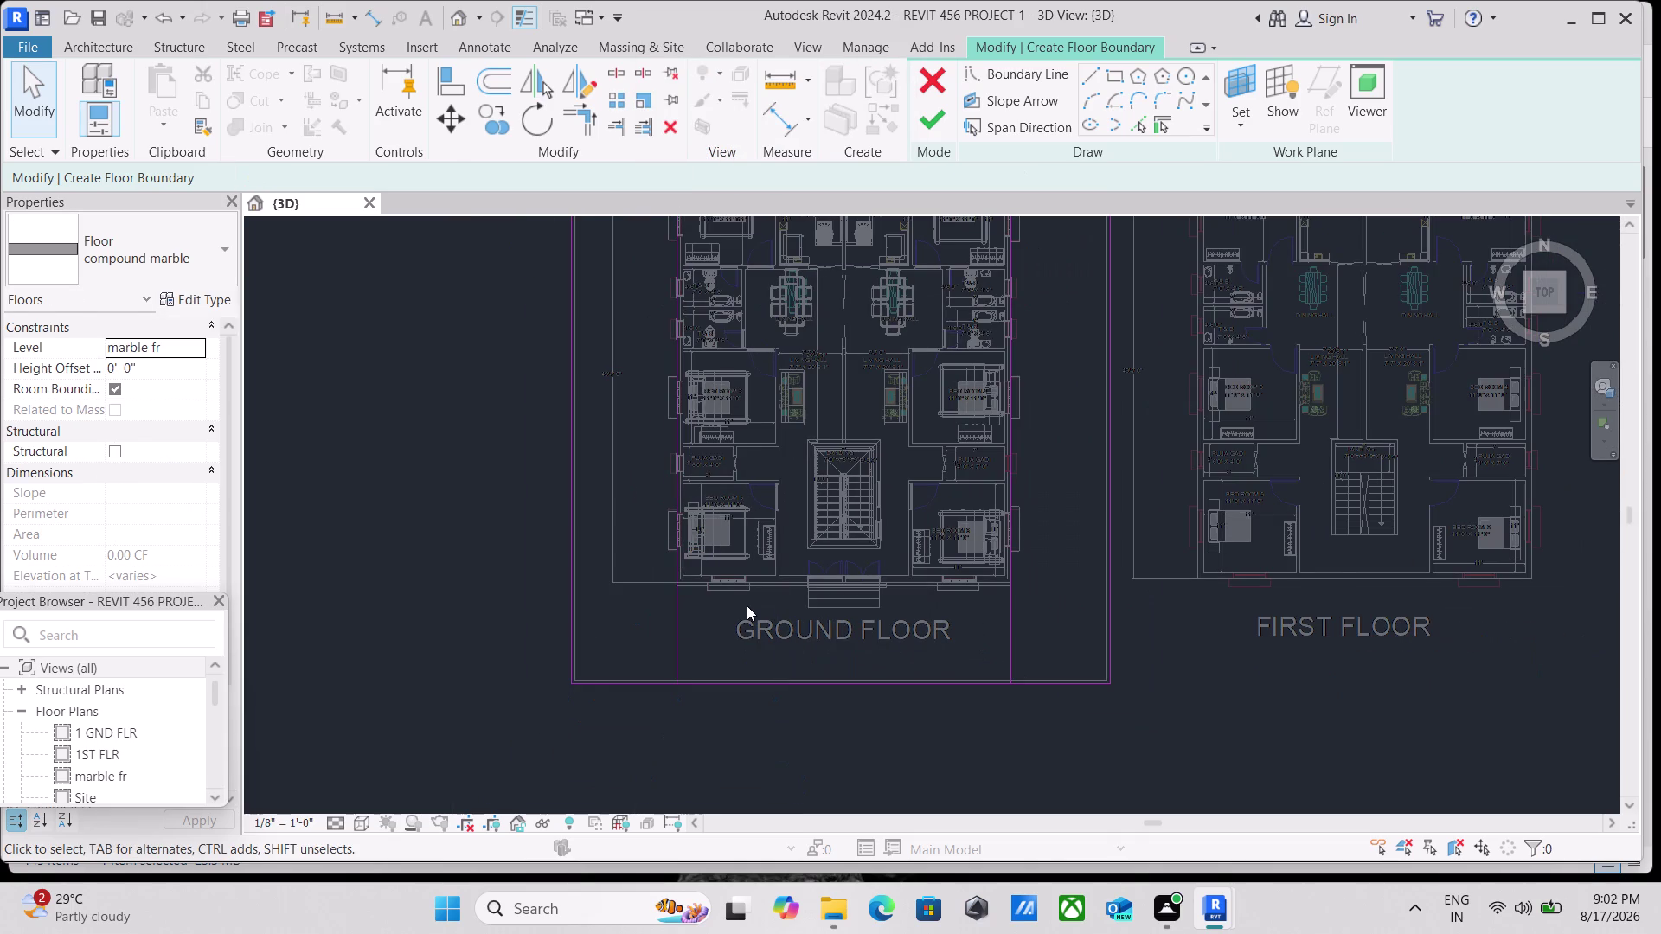
scroll(down, 3)
middle_click(757, 612)
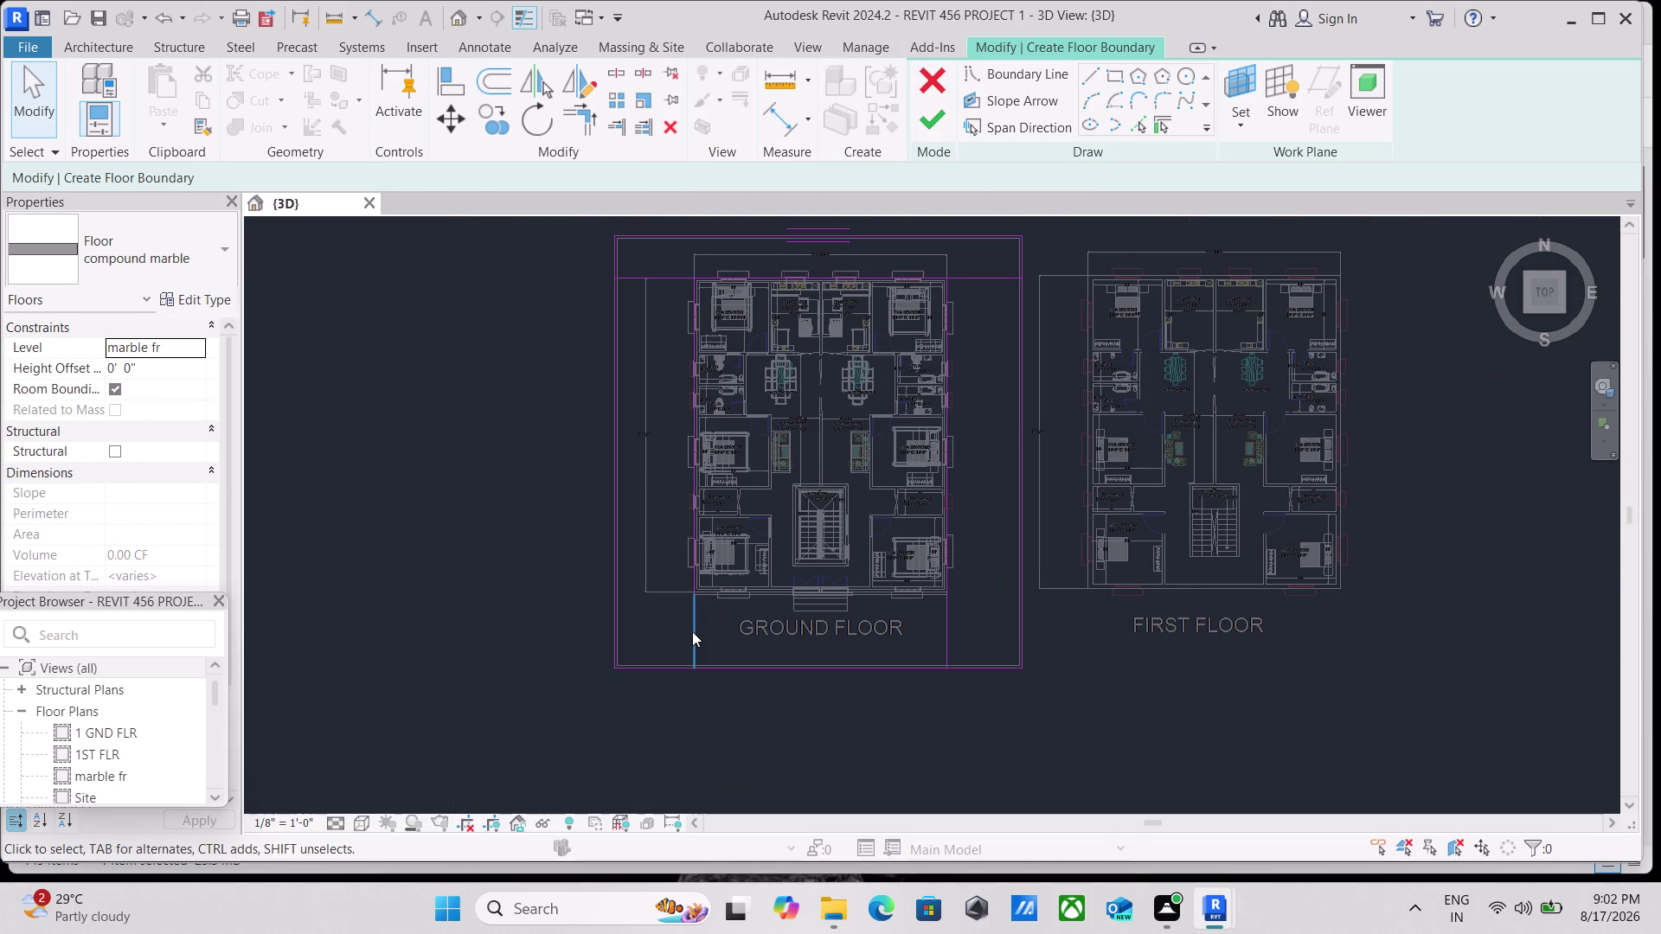
Delete the lower-left vertical sketch line.
click(693, 632)
right_click(693, 631)
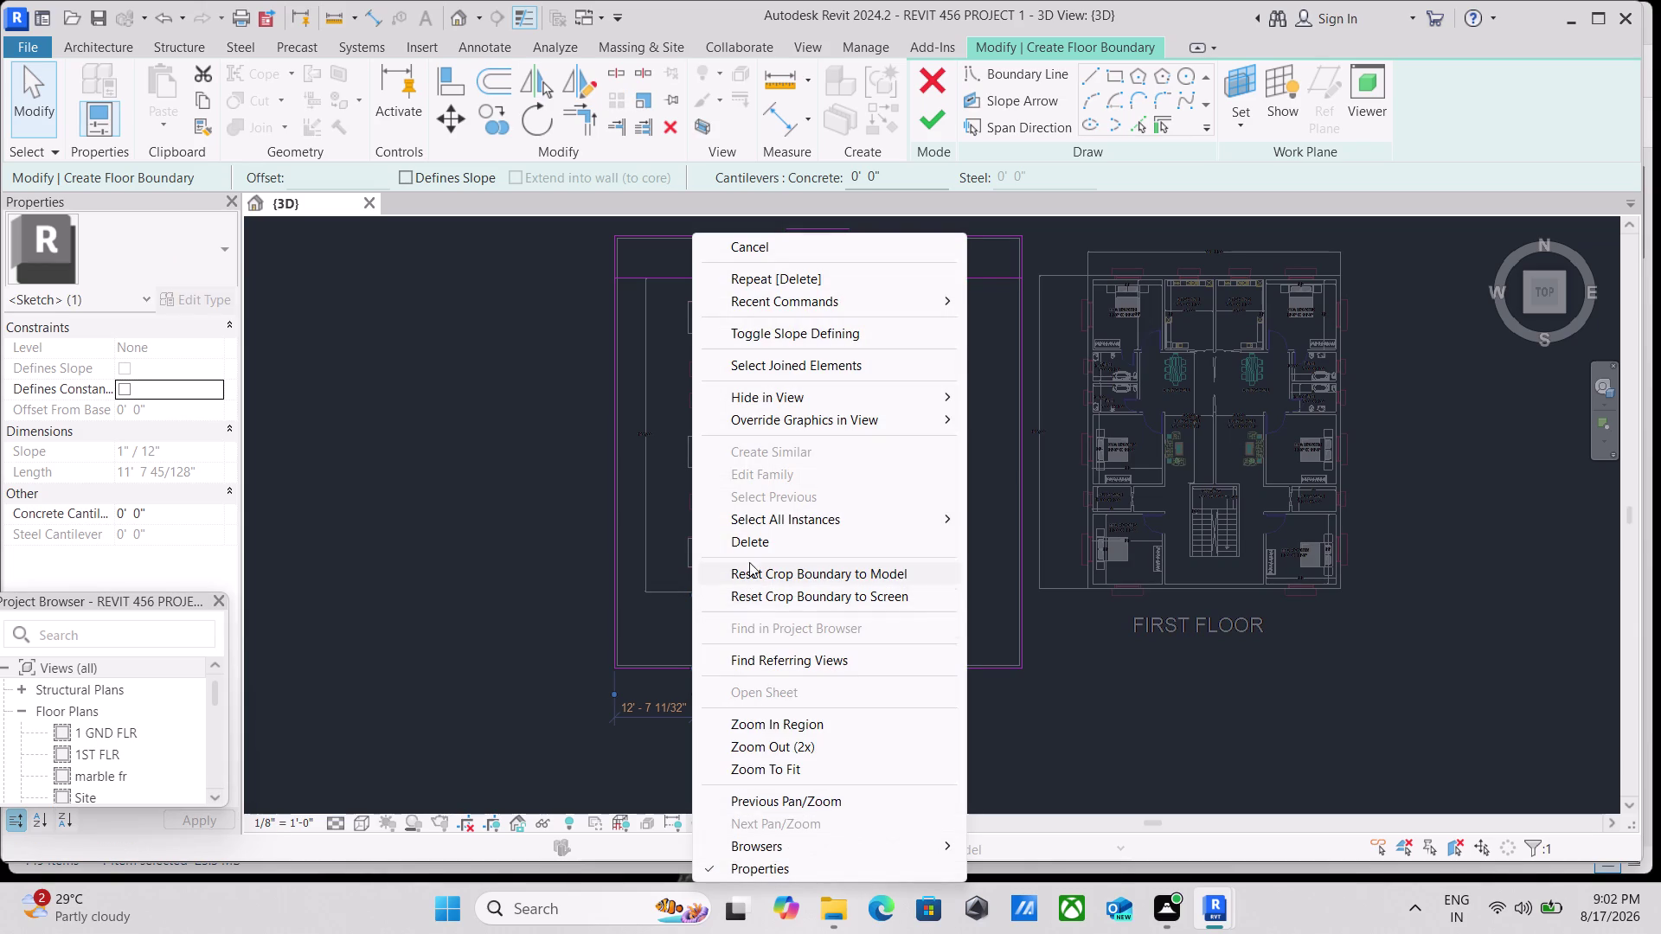
click(750, 547)
scroll(up, 3)
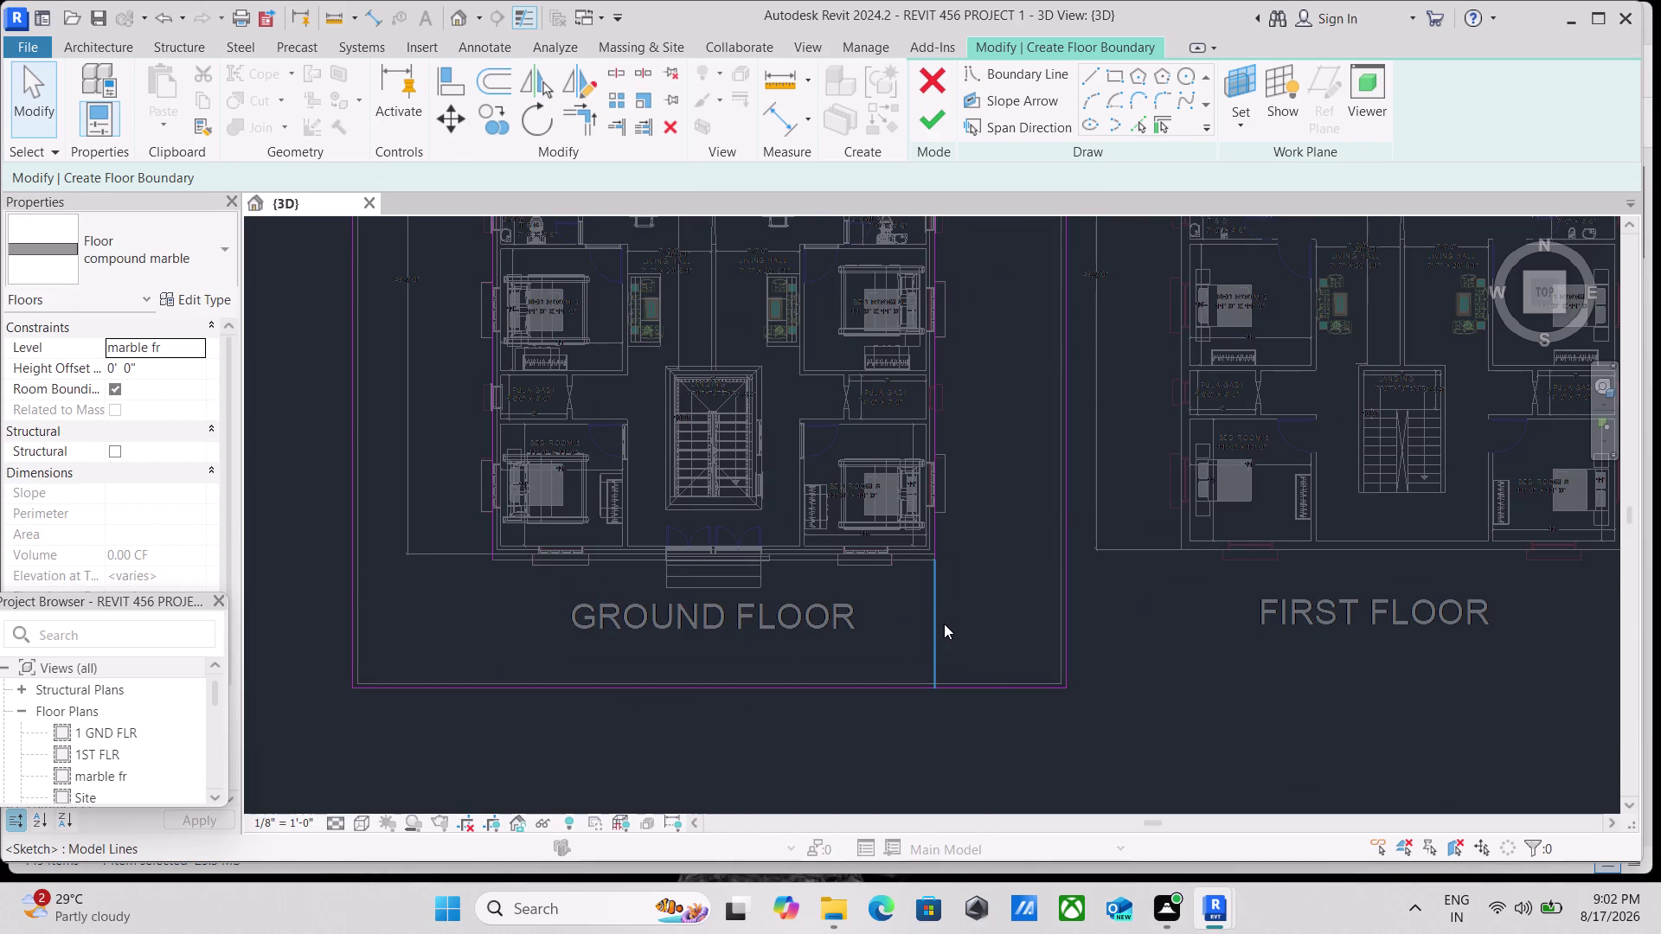
Delete the vertical sketch line on the right side.
click(943, 624)
right_click(944, 624)
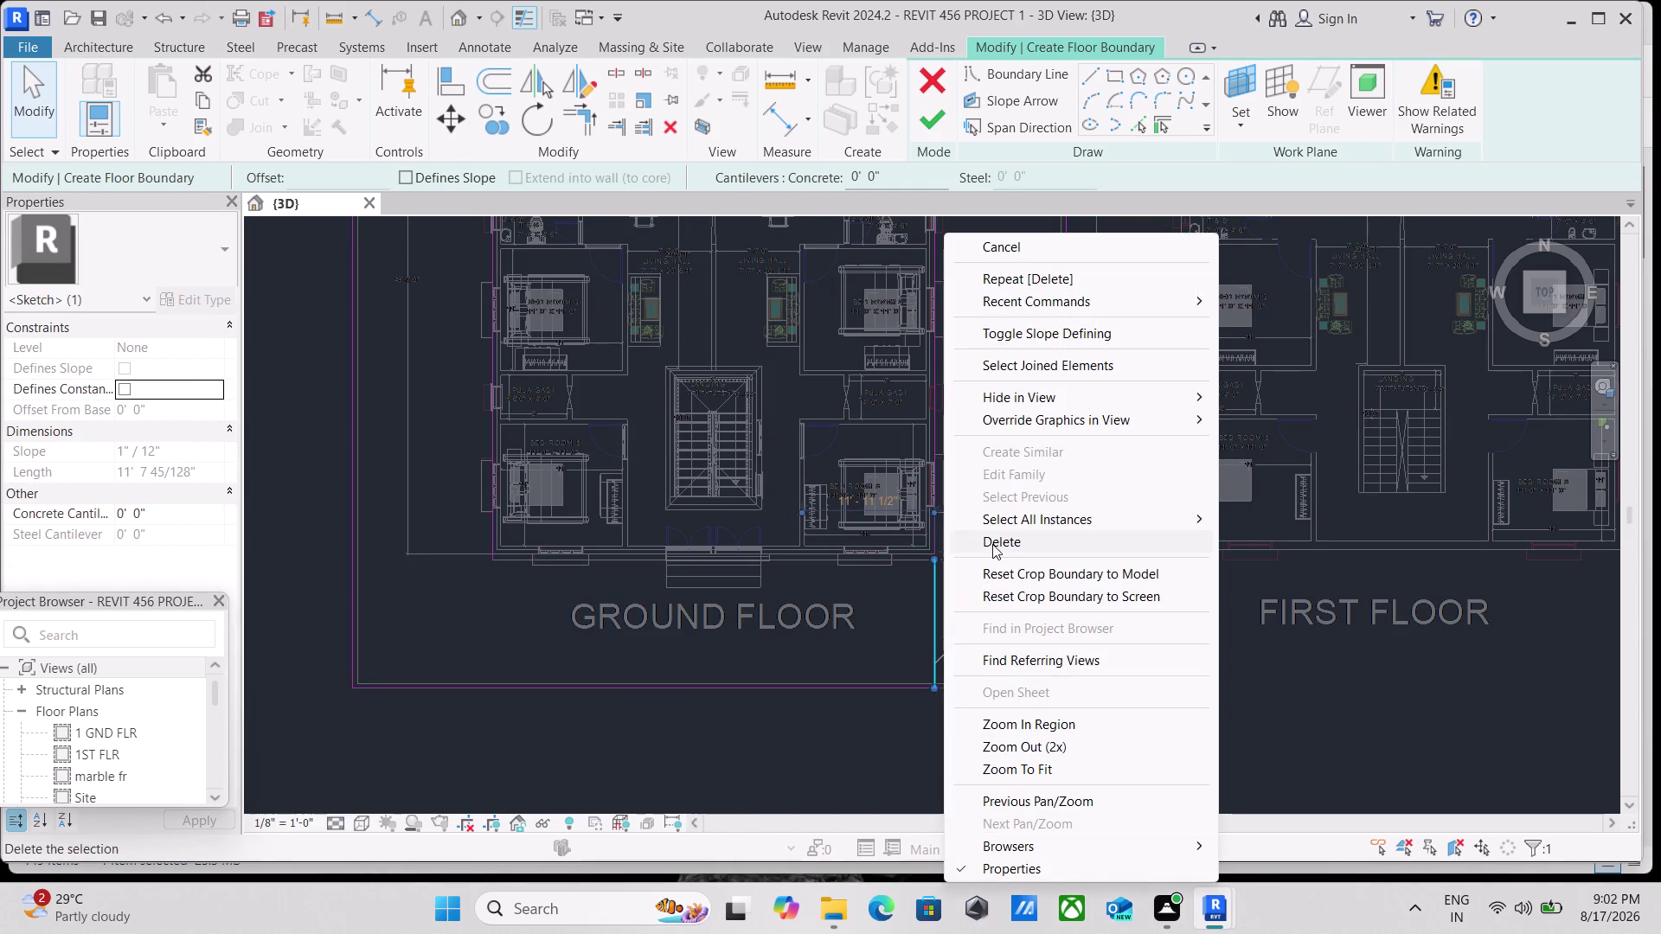
click(1009, 549)
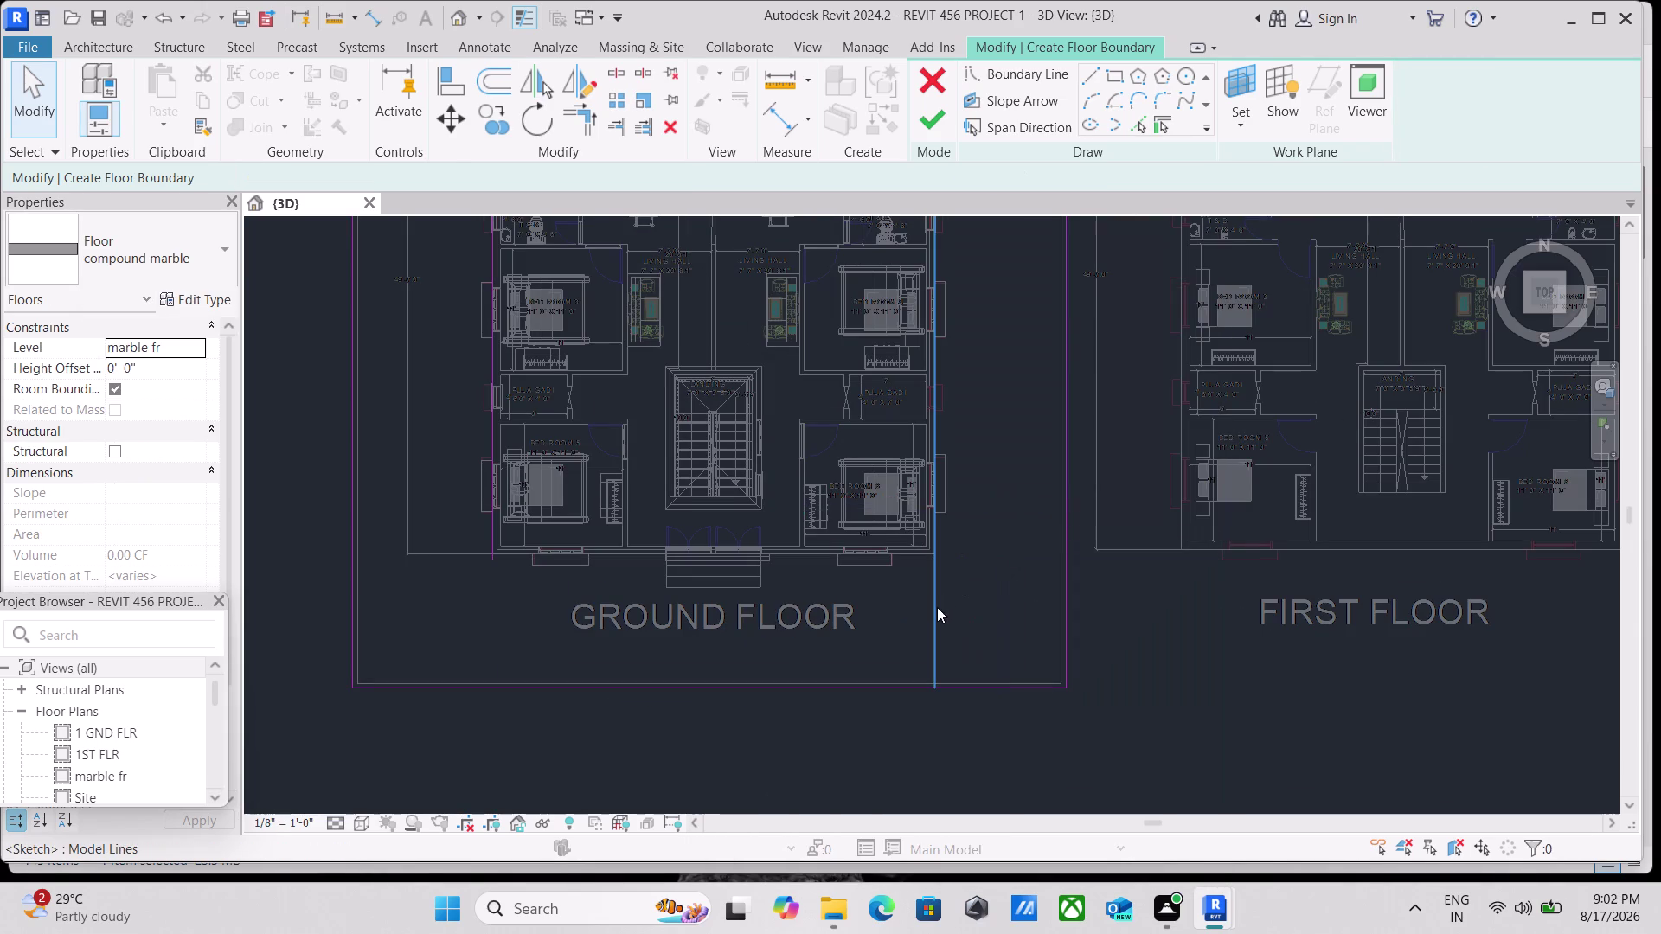
scroll(down, 3)
Bring both floor plans into view and pick the long vertical line on the right.
middle_drag(928, 628, 896, 712)
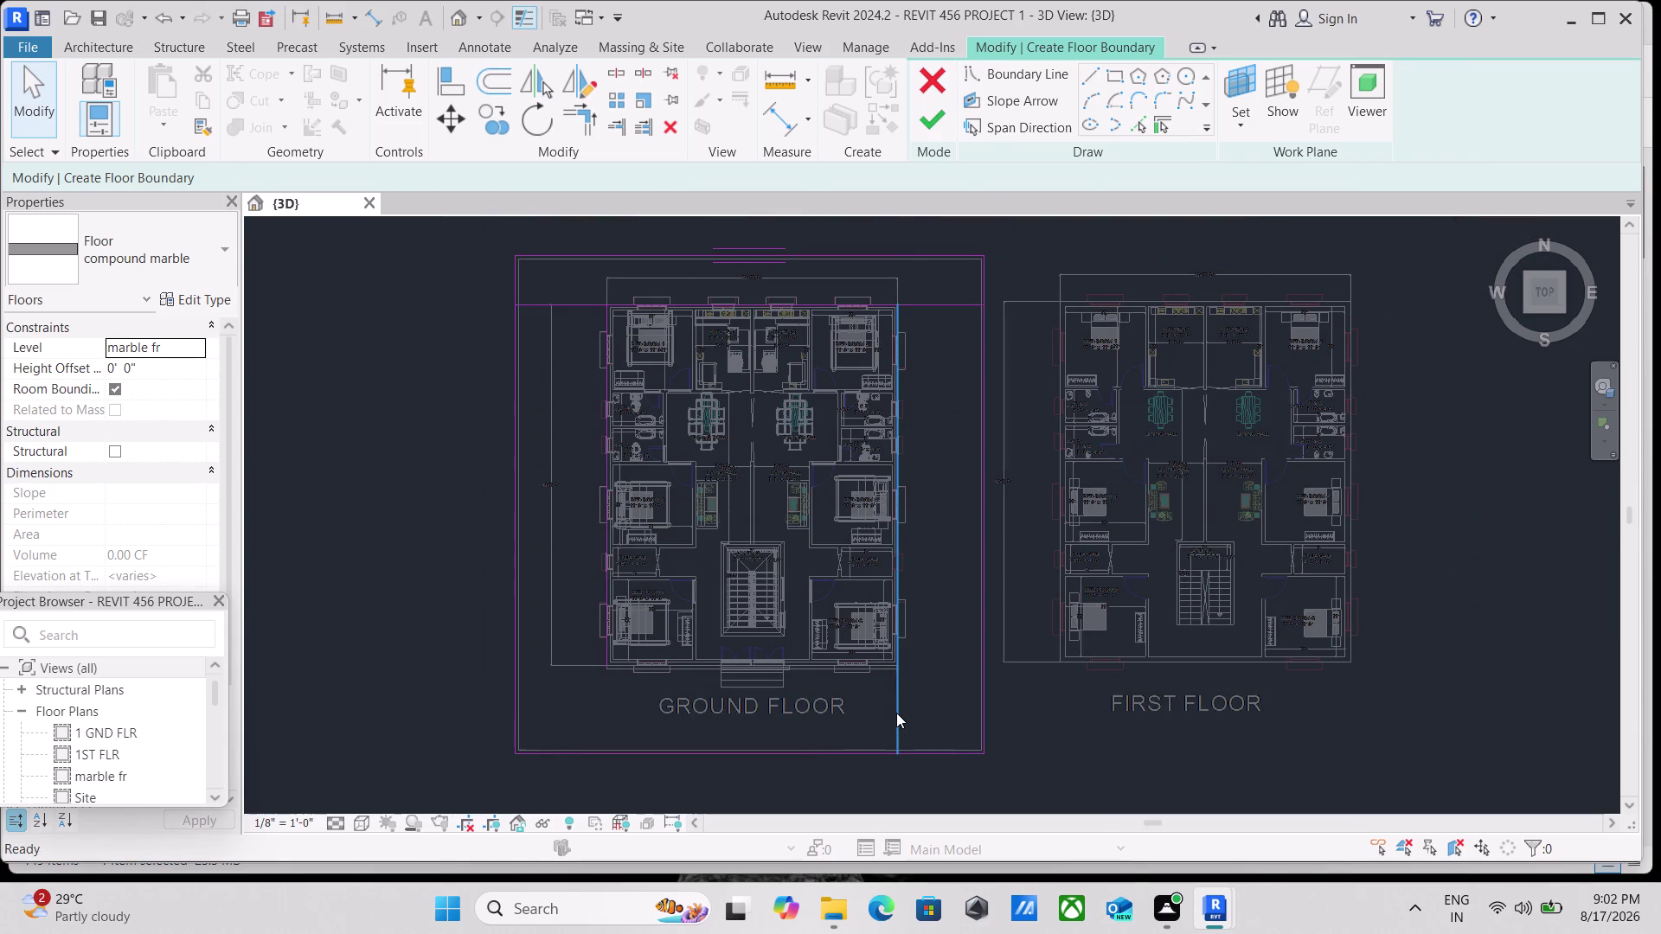
click(896, 713)
scroll(up, 3)
scroll(down, 3)
middle_click(896, 713)
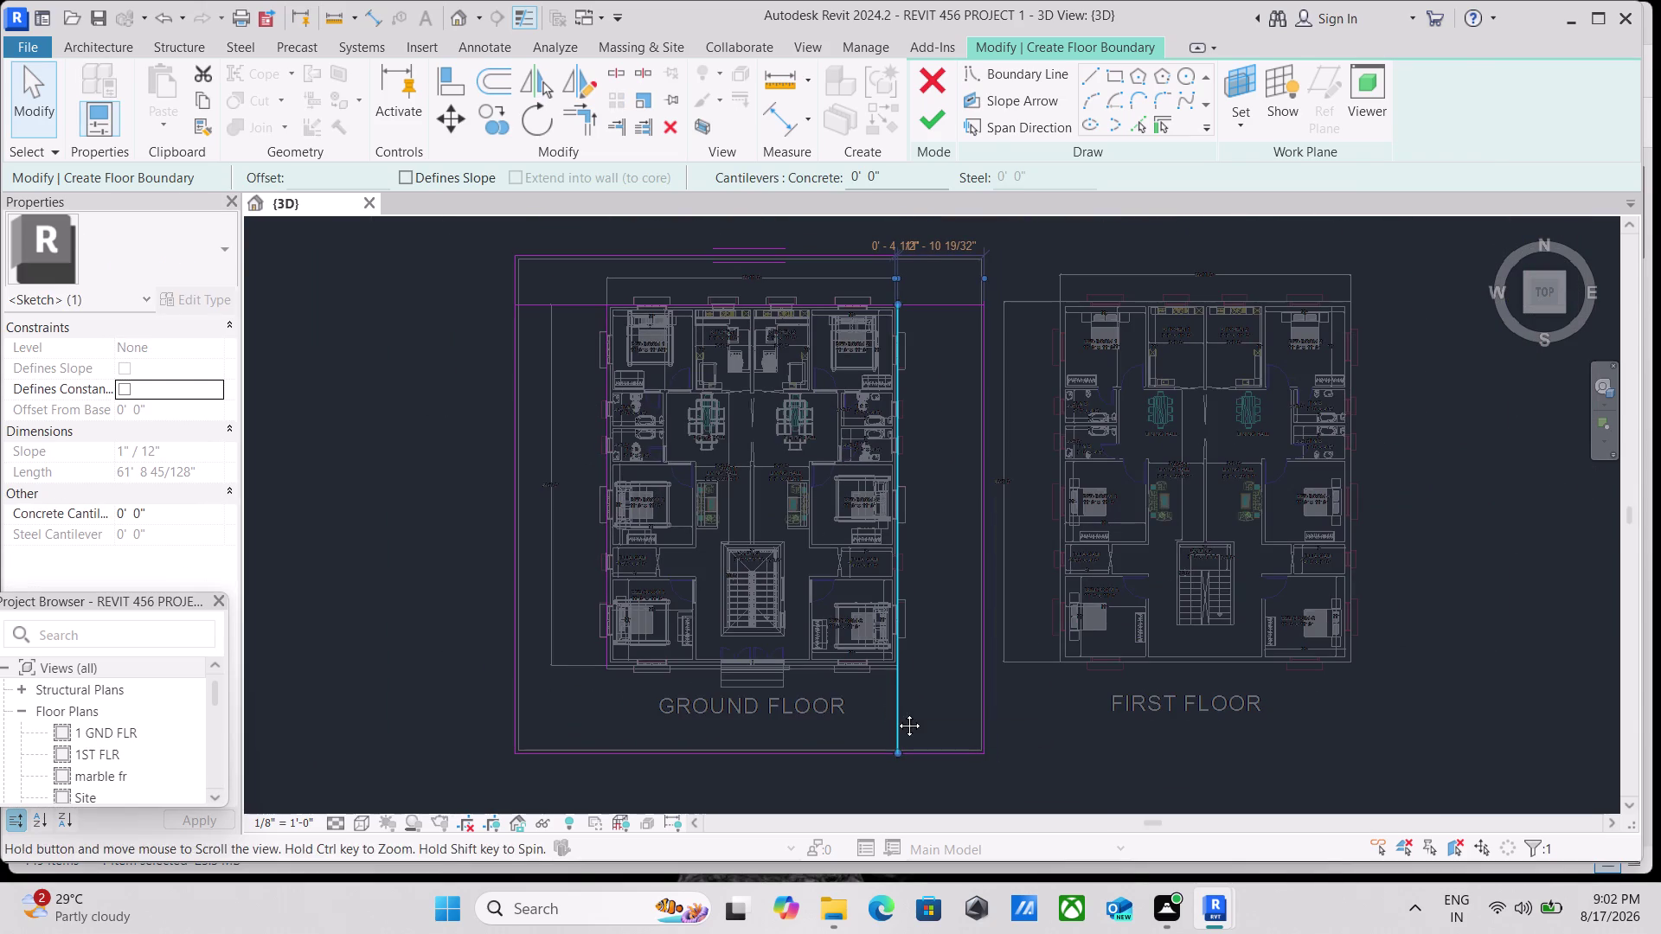
Delete the short sketch lines at the top left and top right.
click(572, 304)
right_click(571, 303)
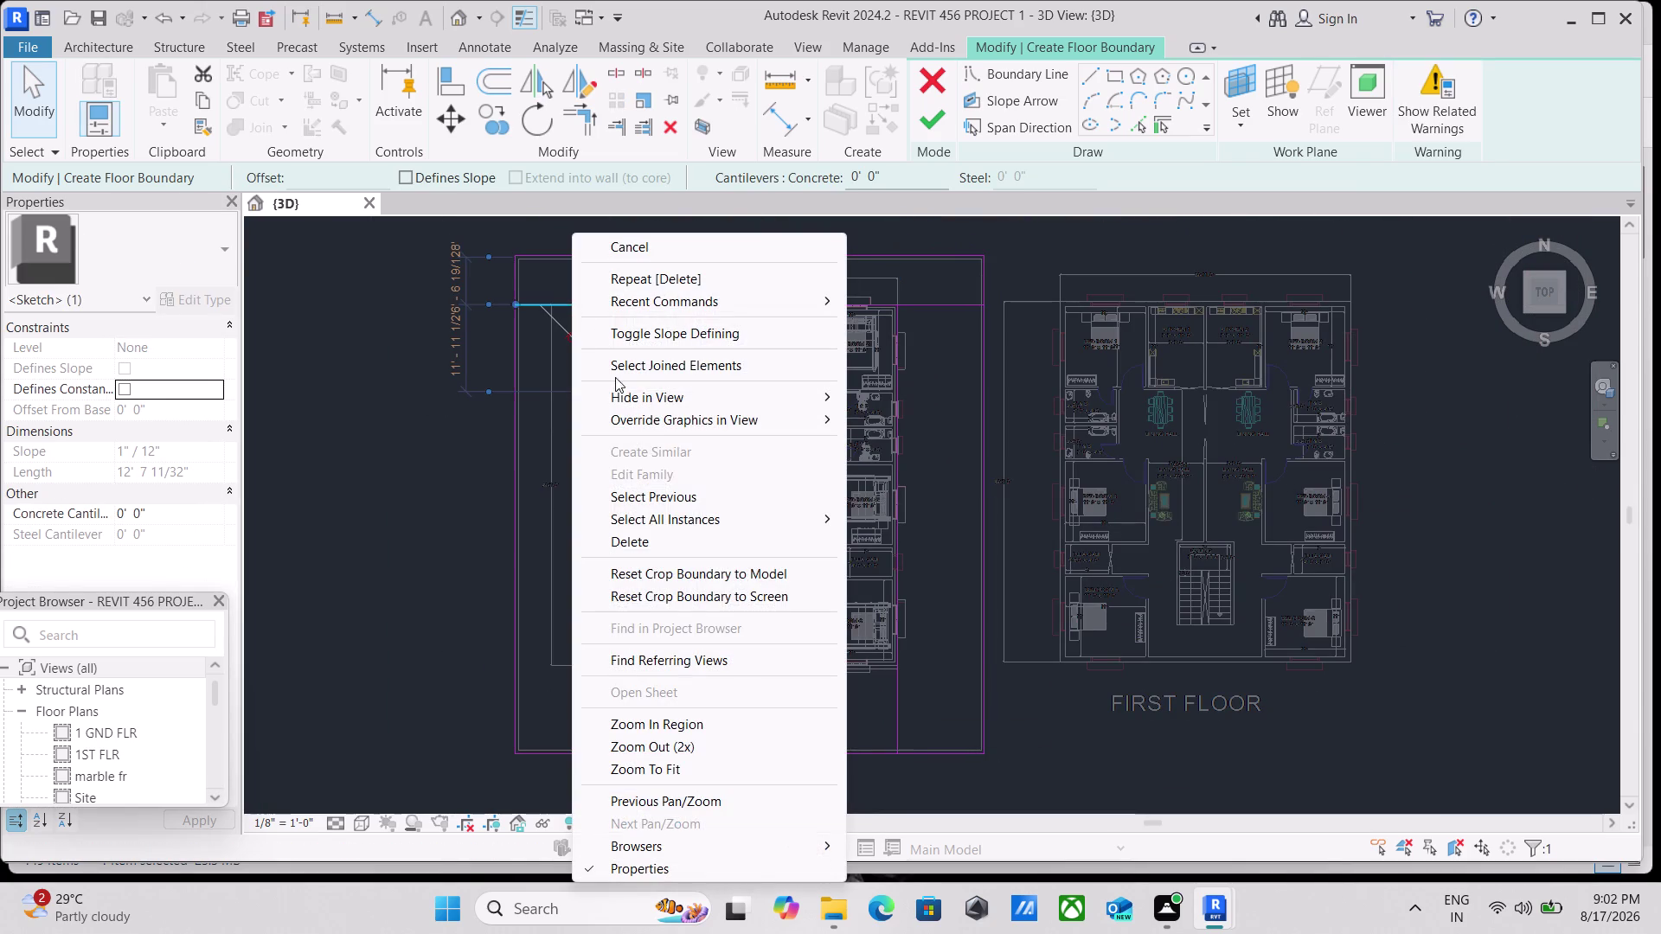
click(662, 548)
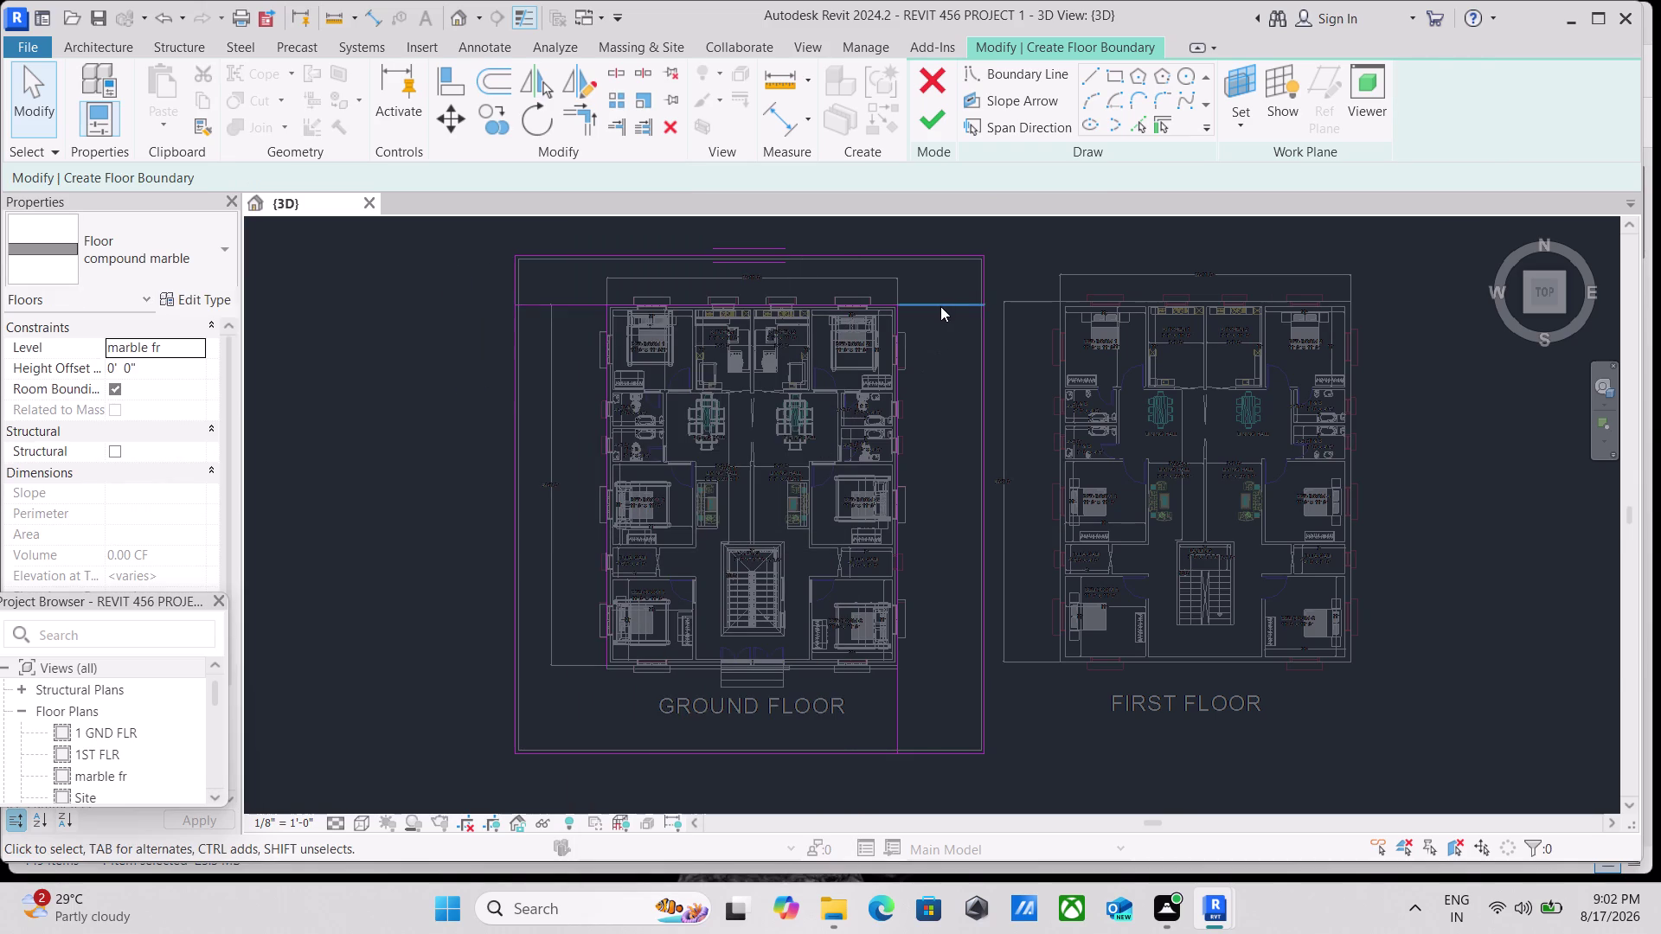
click(941, 303)
right_click(936, 315)
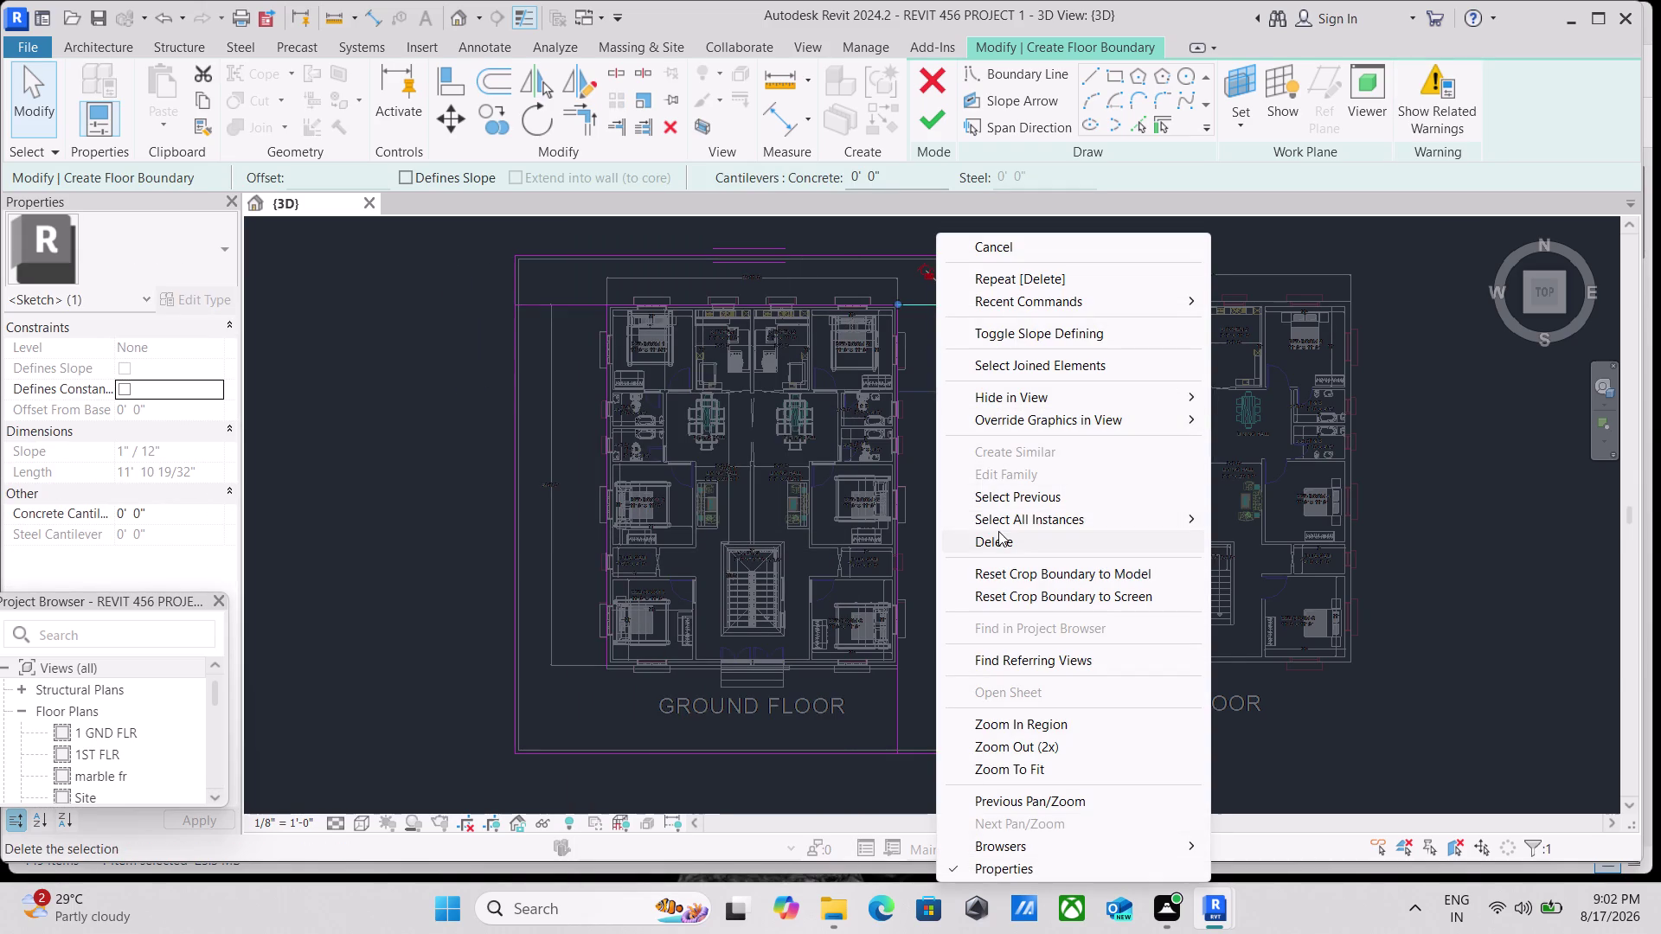
click(998, 531)
Select the long top boundary line but leave it in place.
click(931, 308)
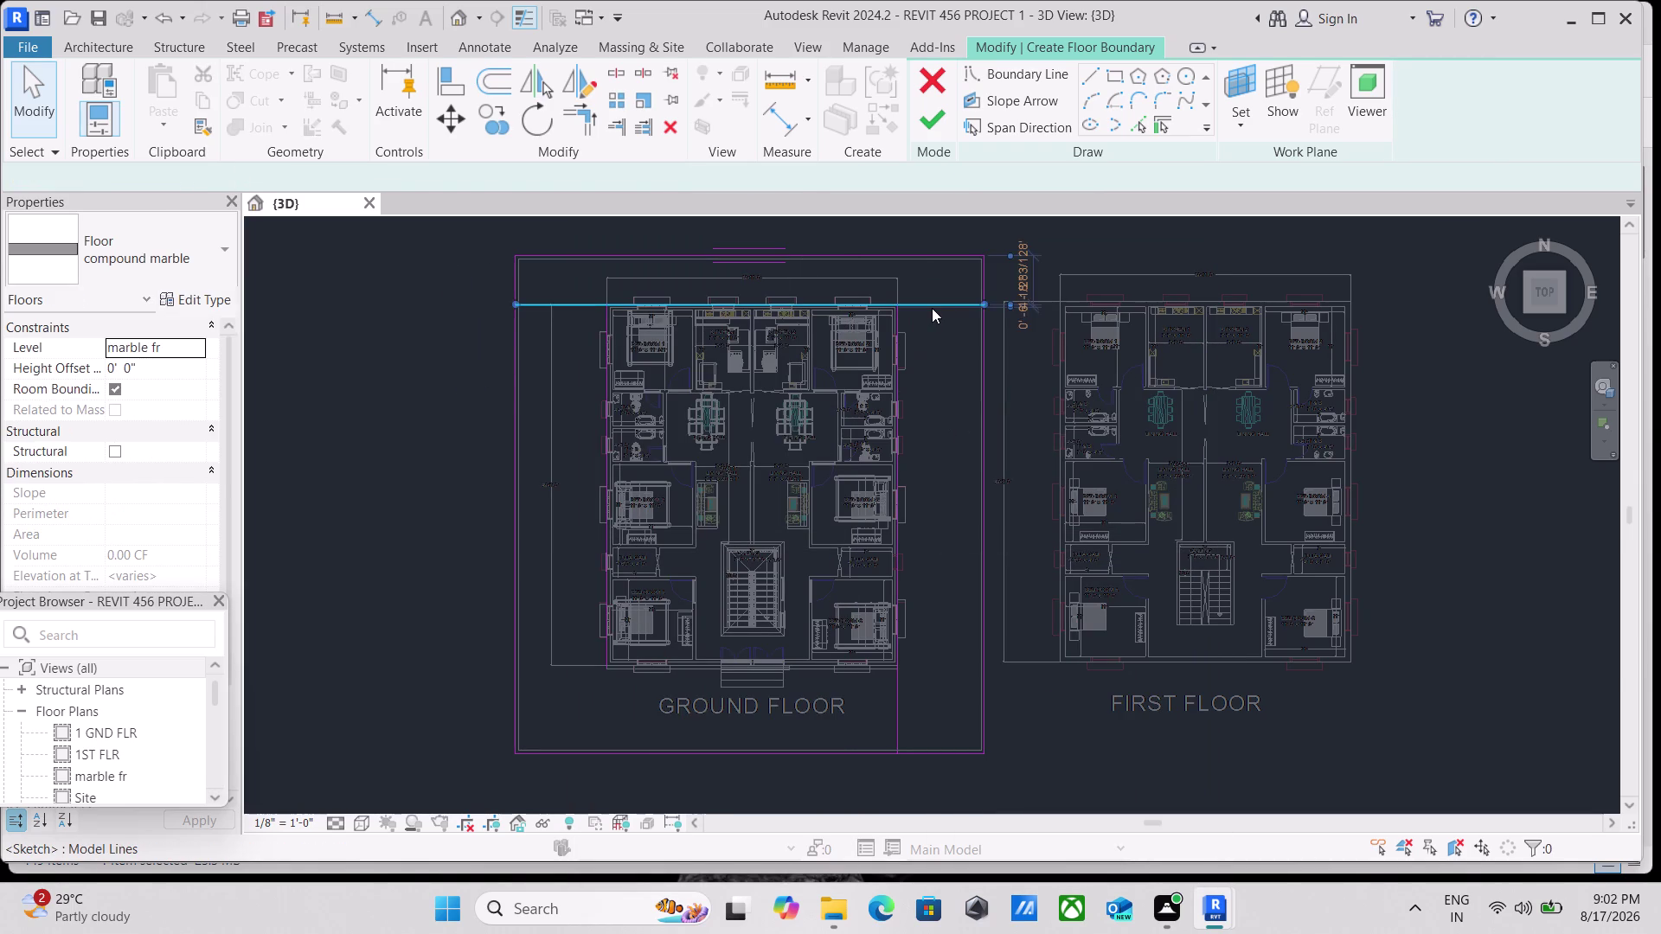
right_click(931, 308)
key(Escape)
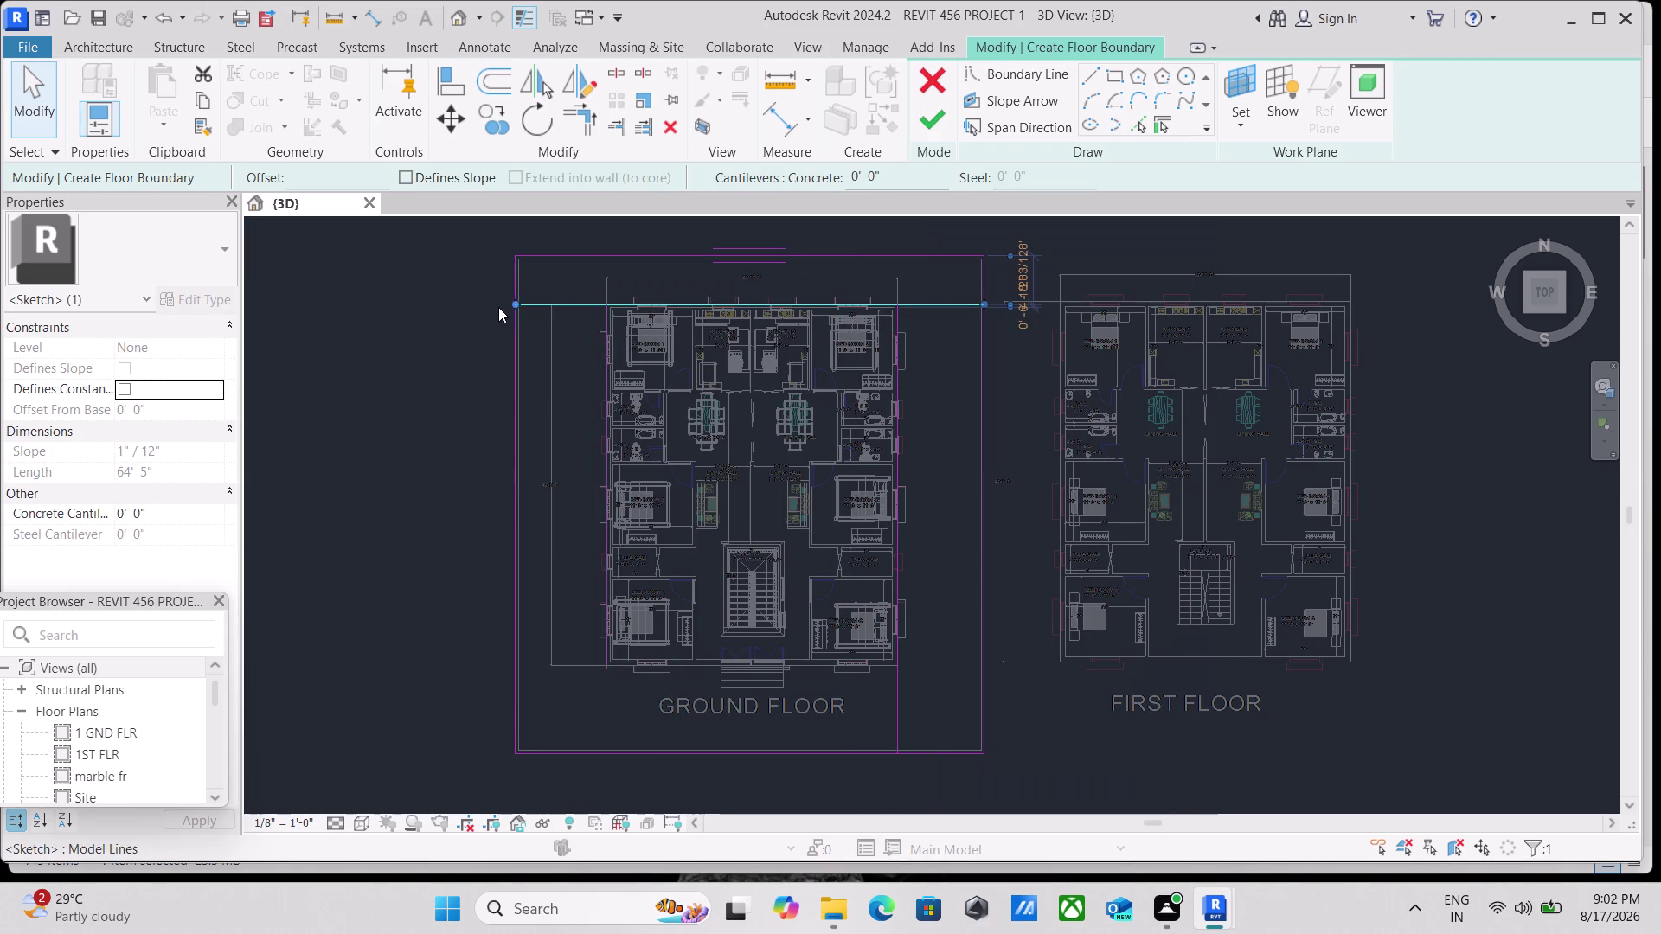
key(Escape)
scroll(up, 3)
click(588, 299)
key(Escape)
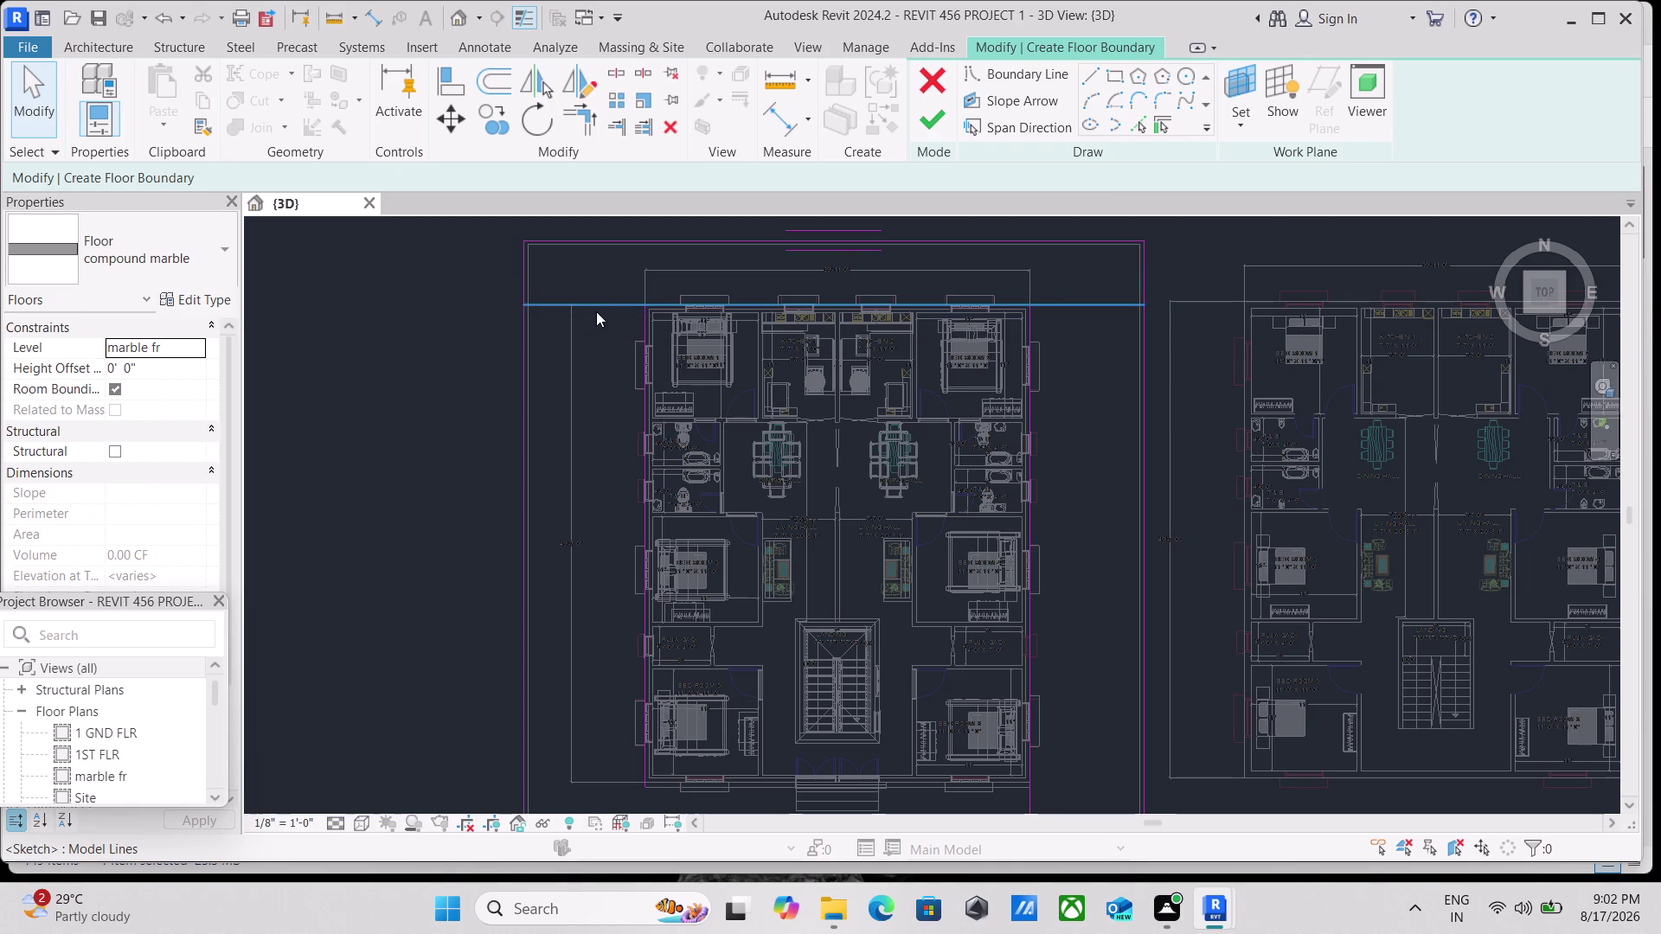
scroll(up, 3)
click(581, 120)
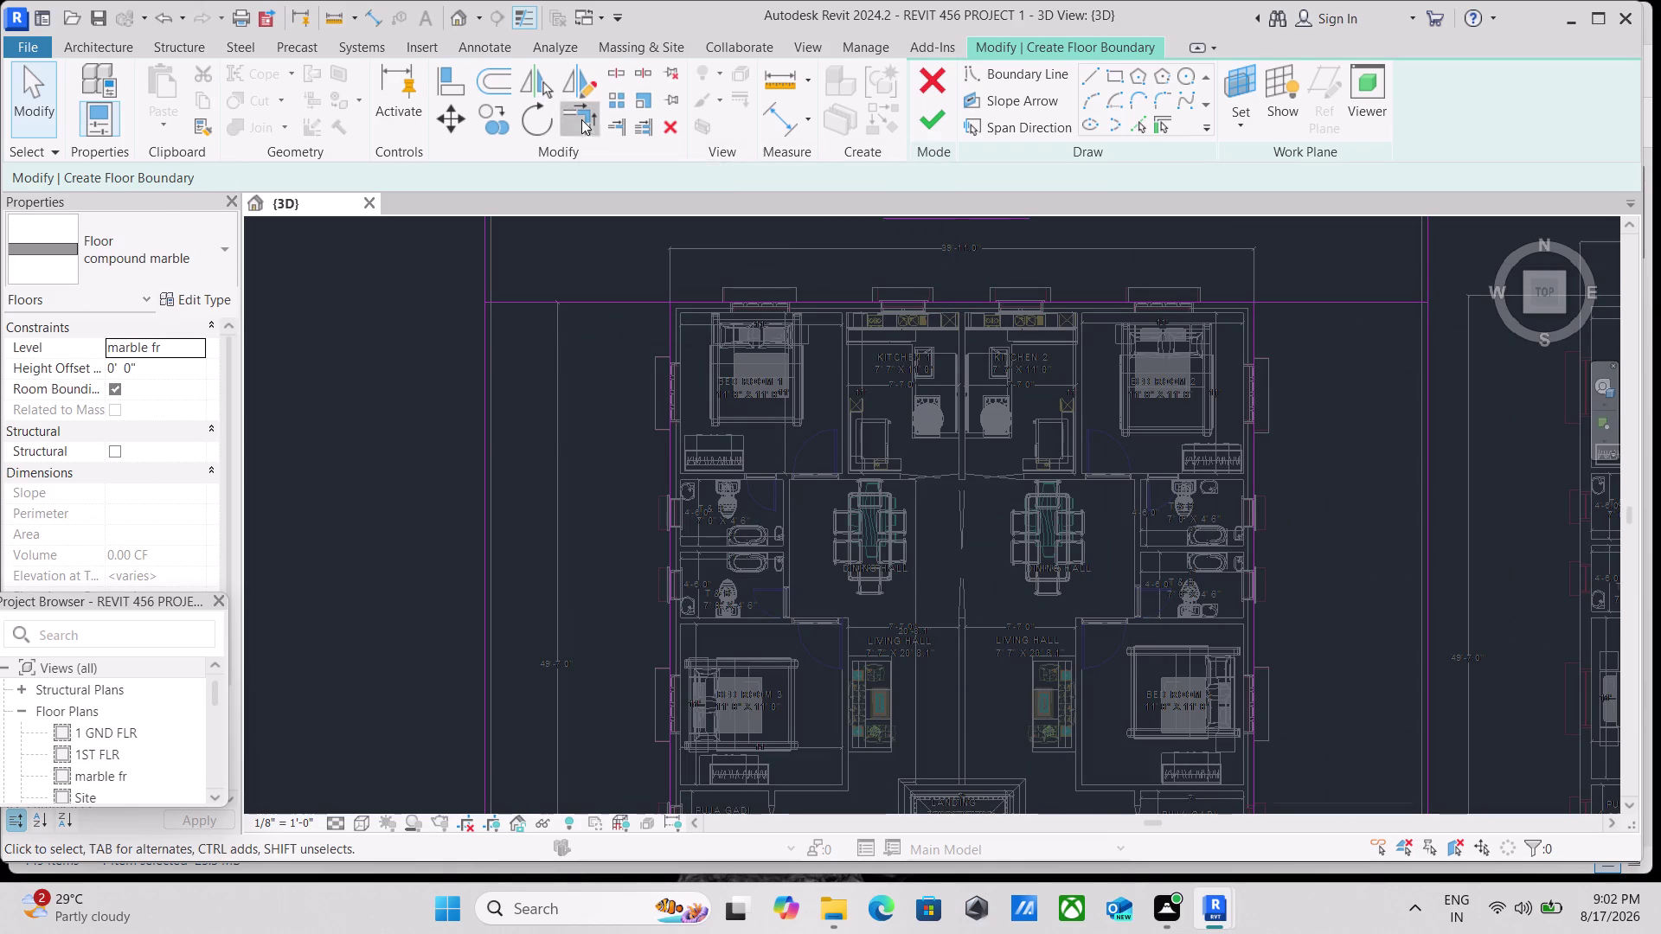
Trim the top and right boundary lines into a corner.
click(669, 348)
click(707, 295)
scroll(up, 3)
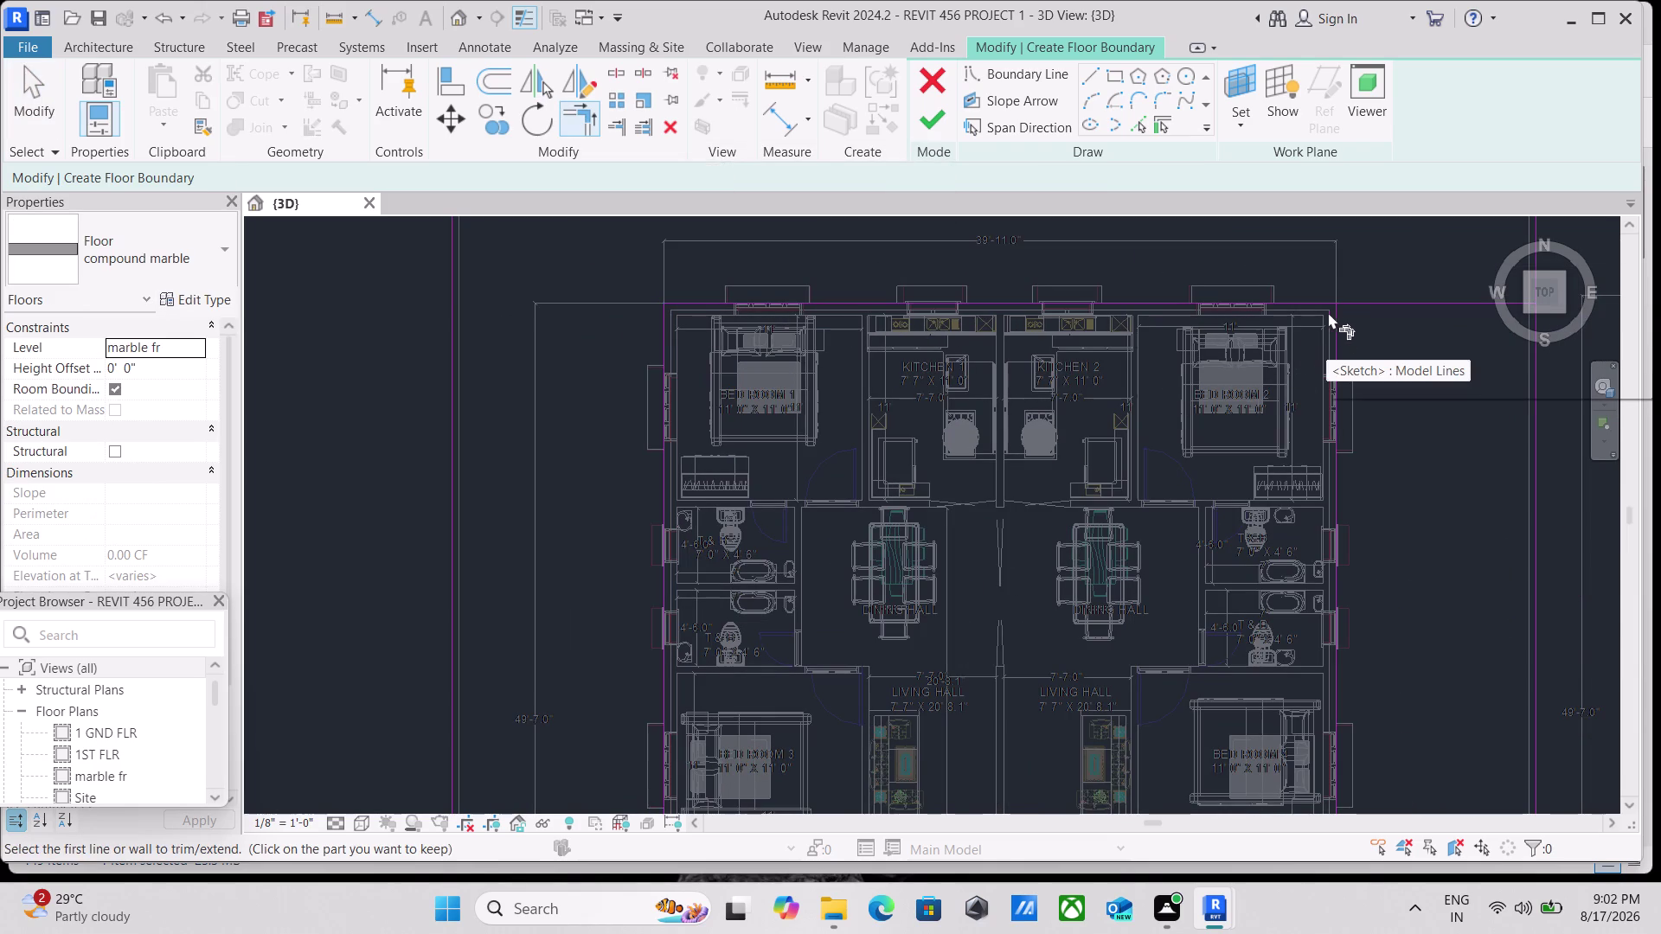
click(1308, 296)
click(1335, 339)
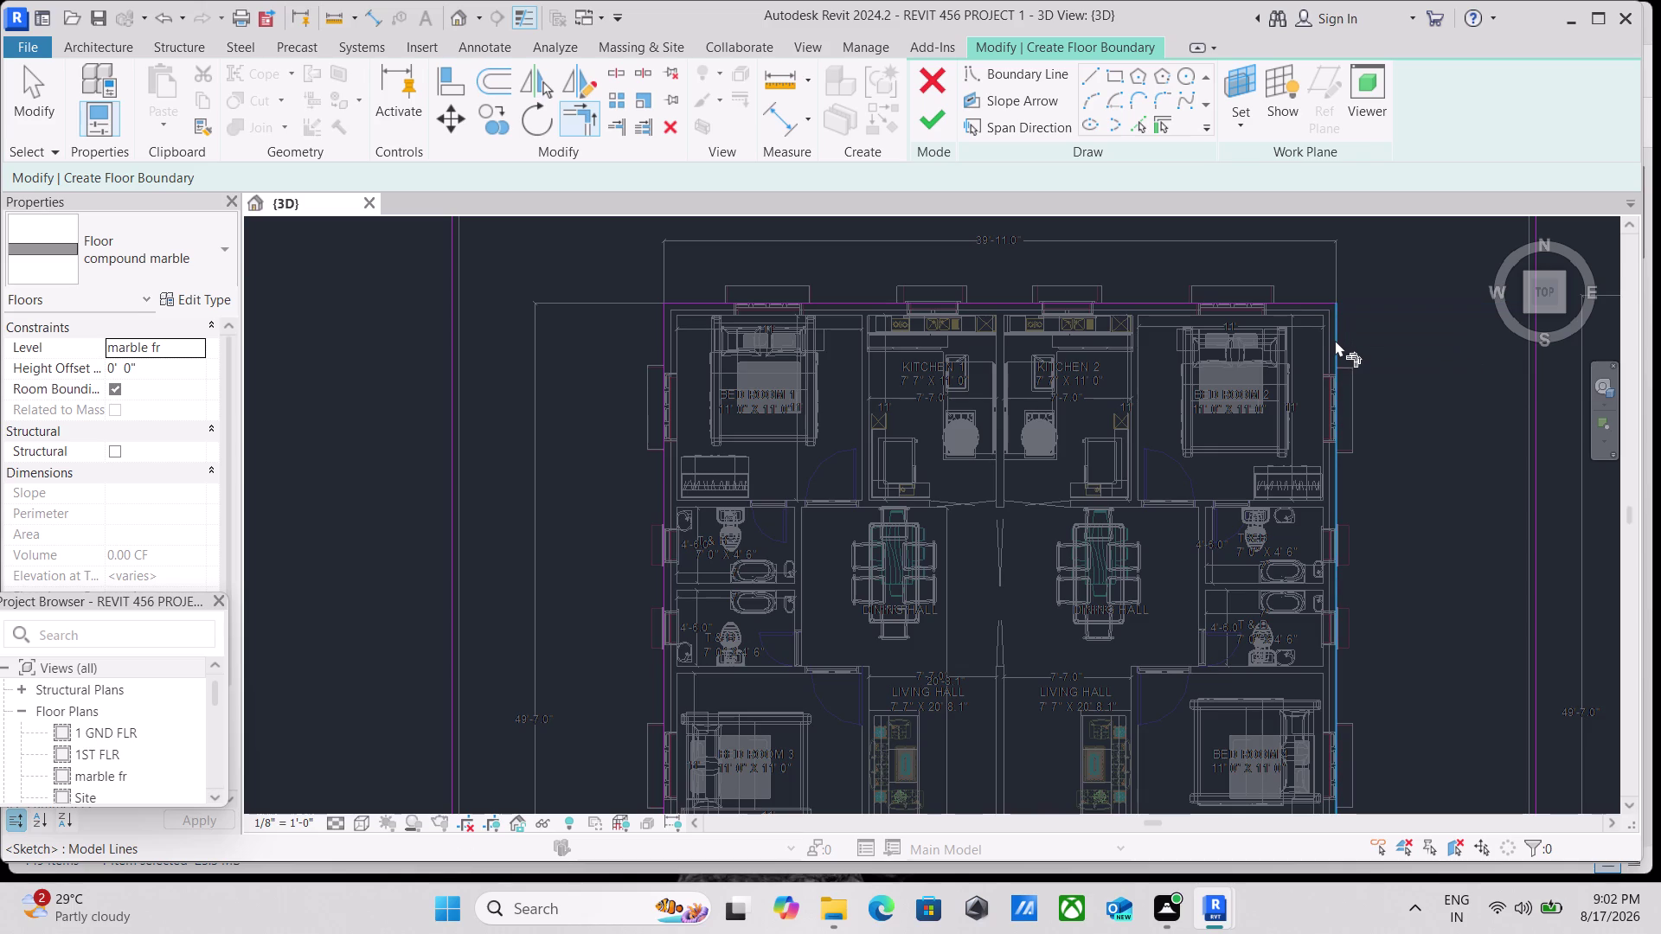
scroll(down, 3)
middle_drag(1344, 391, 937, 135)
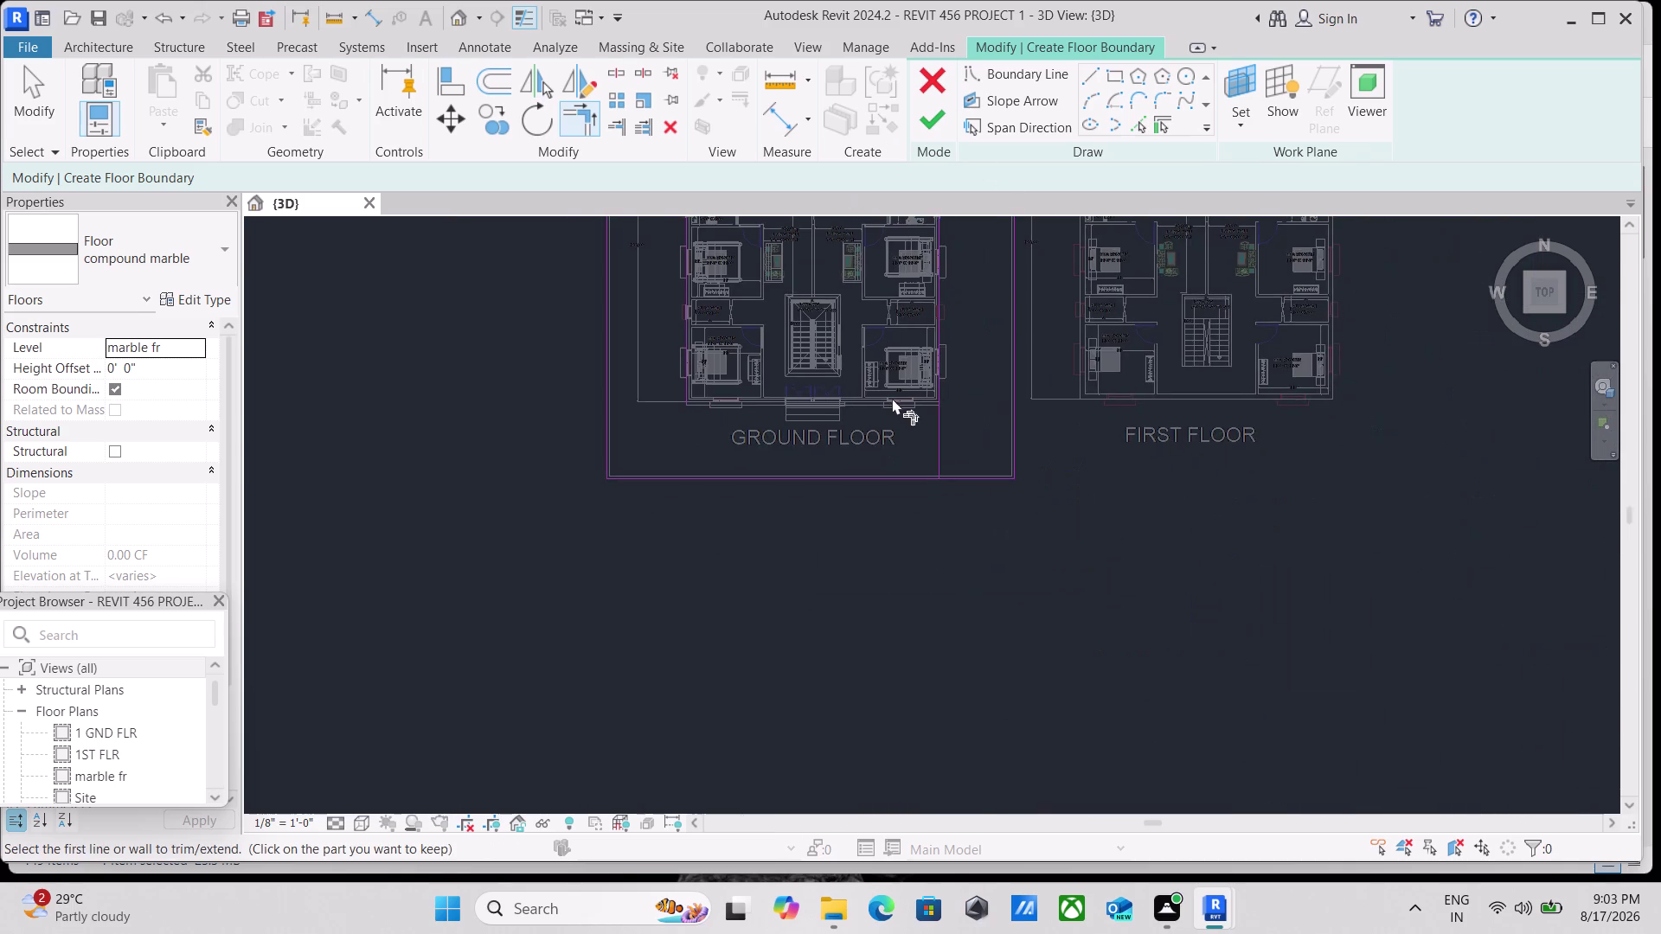
scroll(up, 3)
scroll(up, 3)
scroll(up, 3)
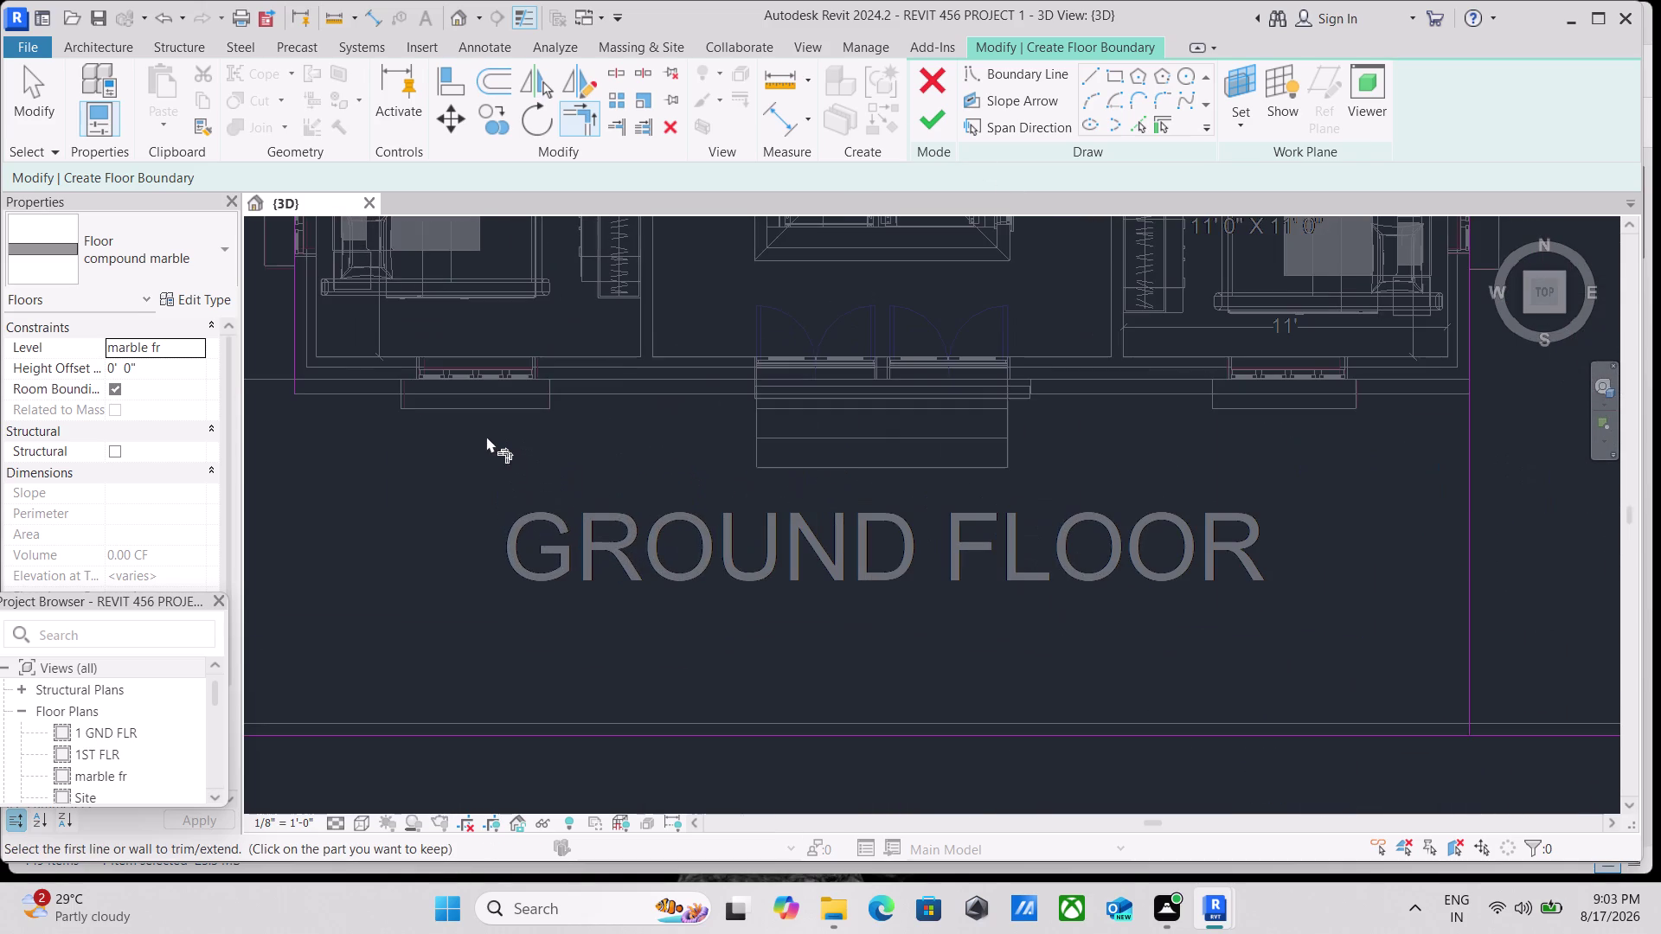
scroll(down, 3)
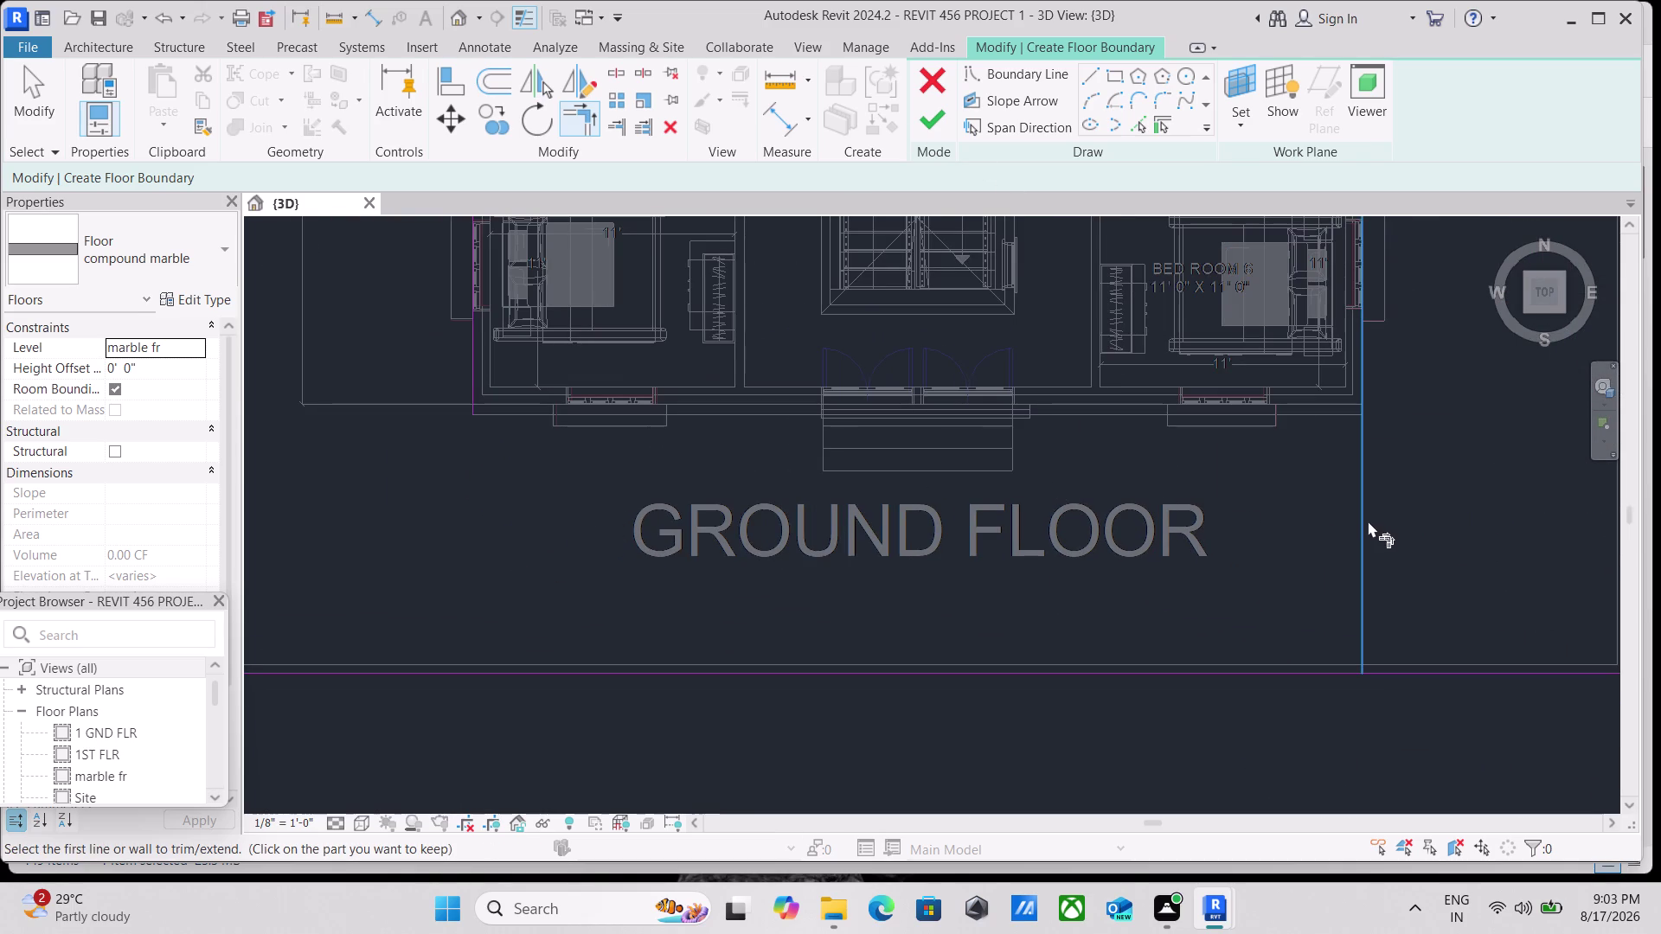
key(Escape)
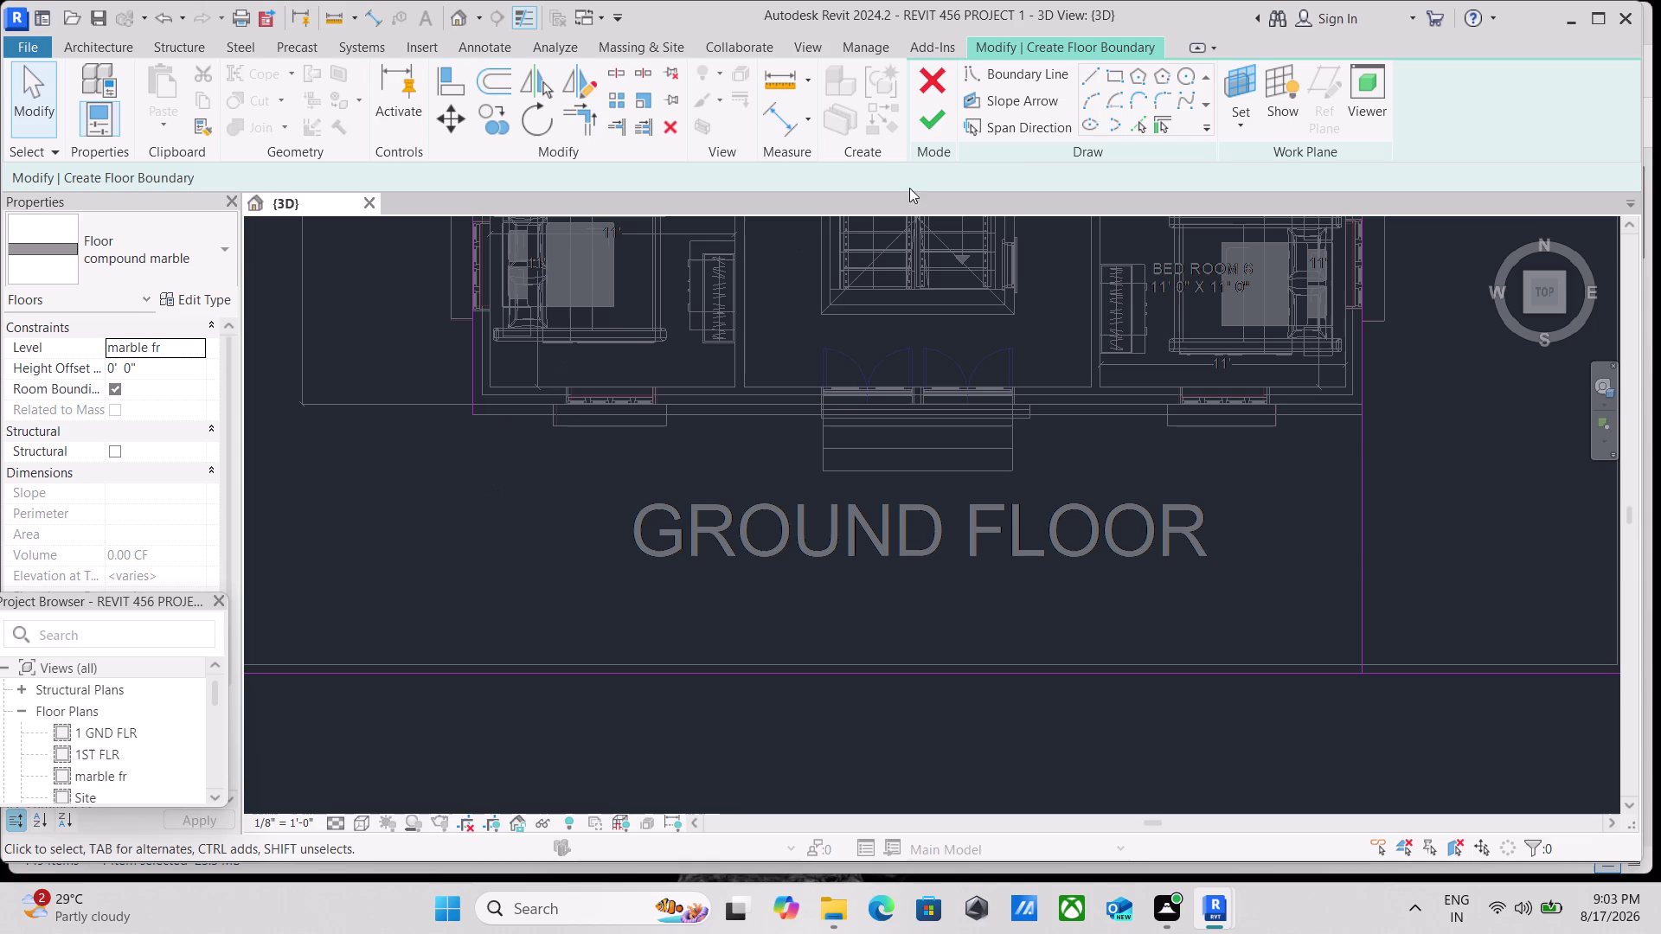
Draw a front boundary line from the front-left to the front-right corner, undoing an extra segment.
click(1095, 84)
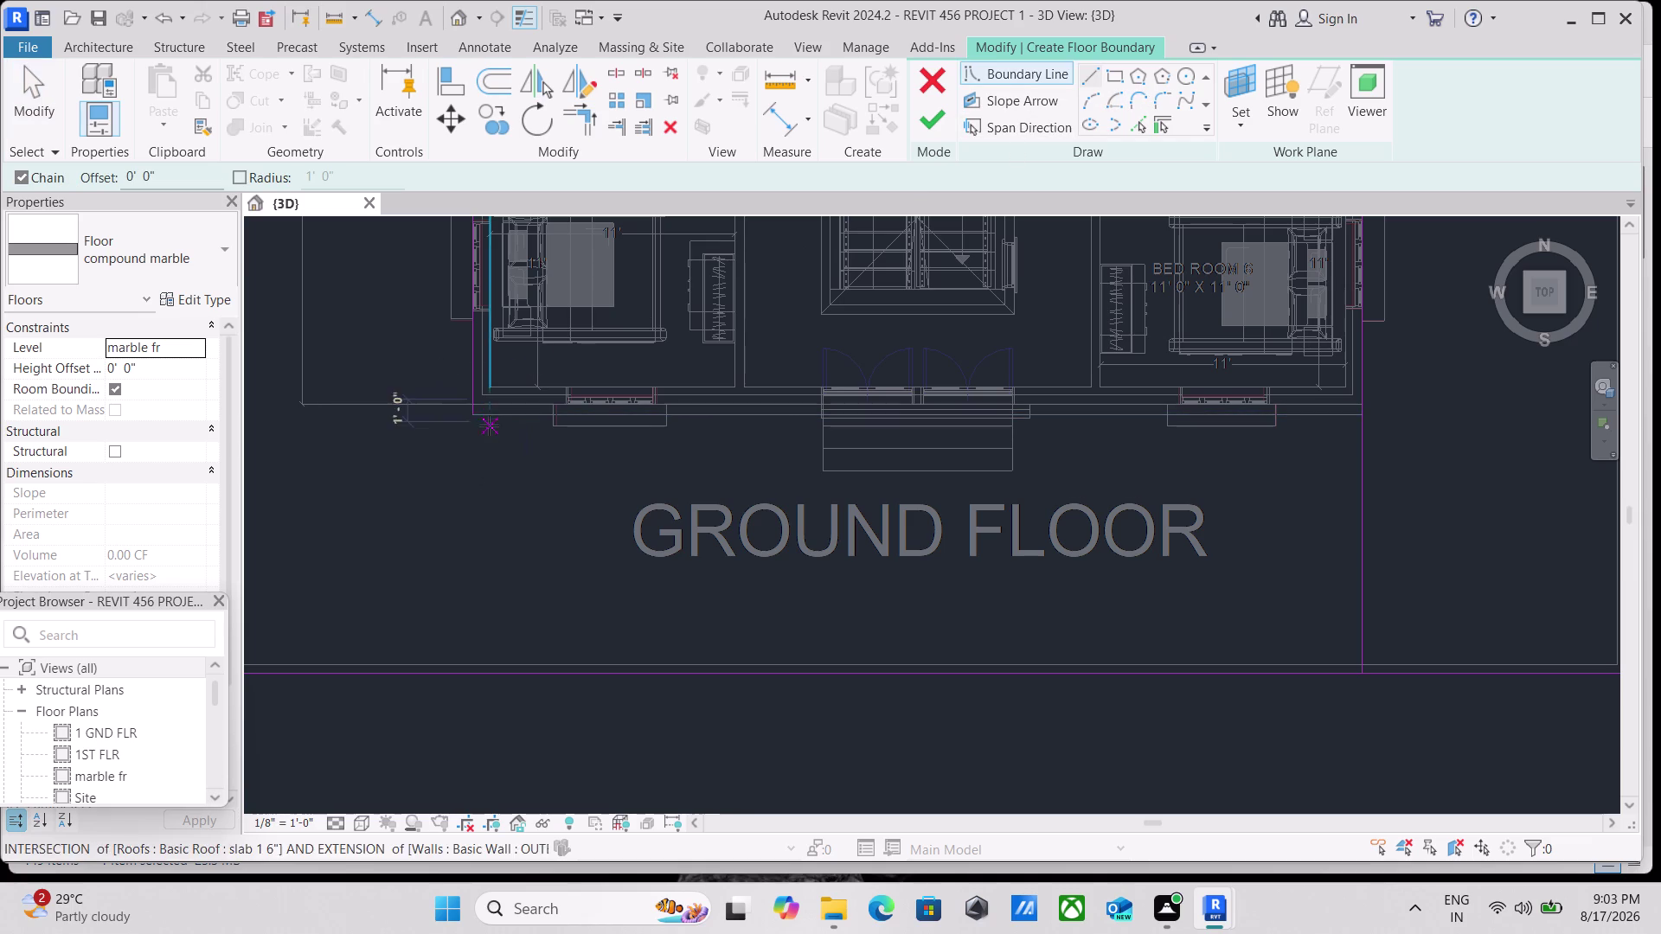
click(478, 419)
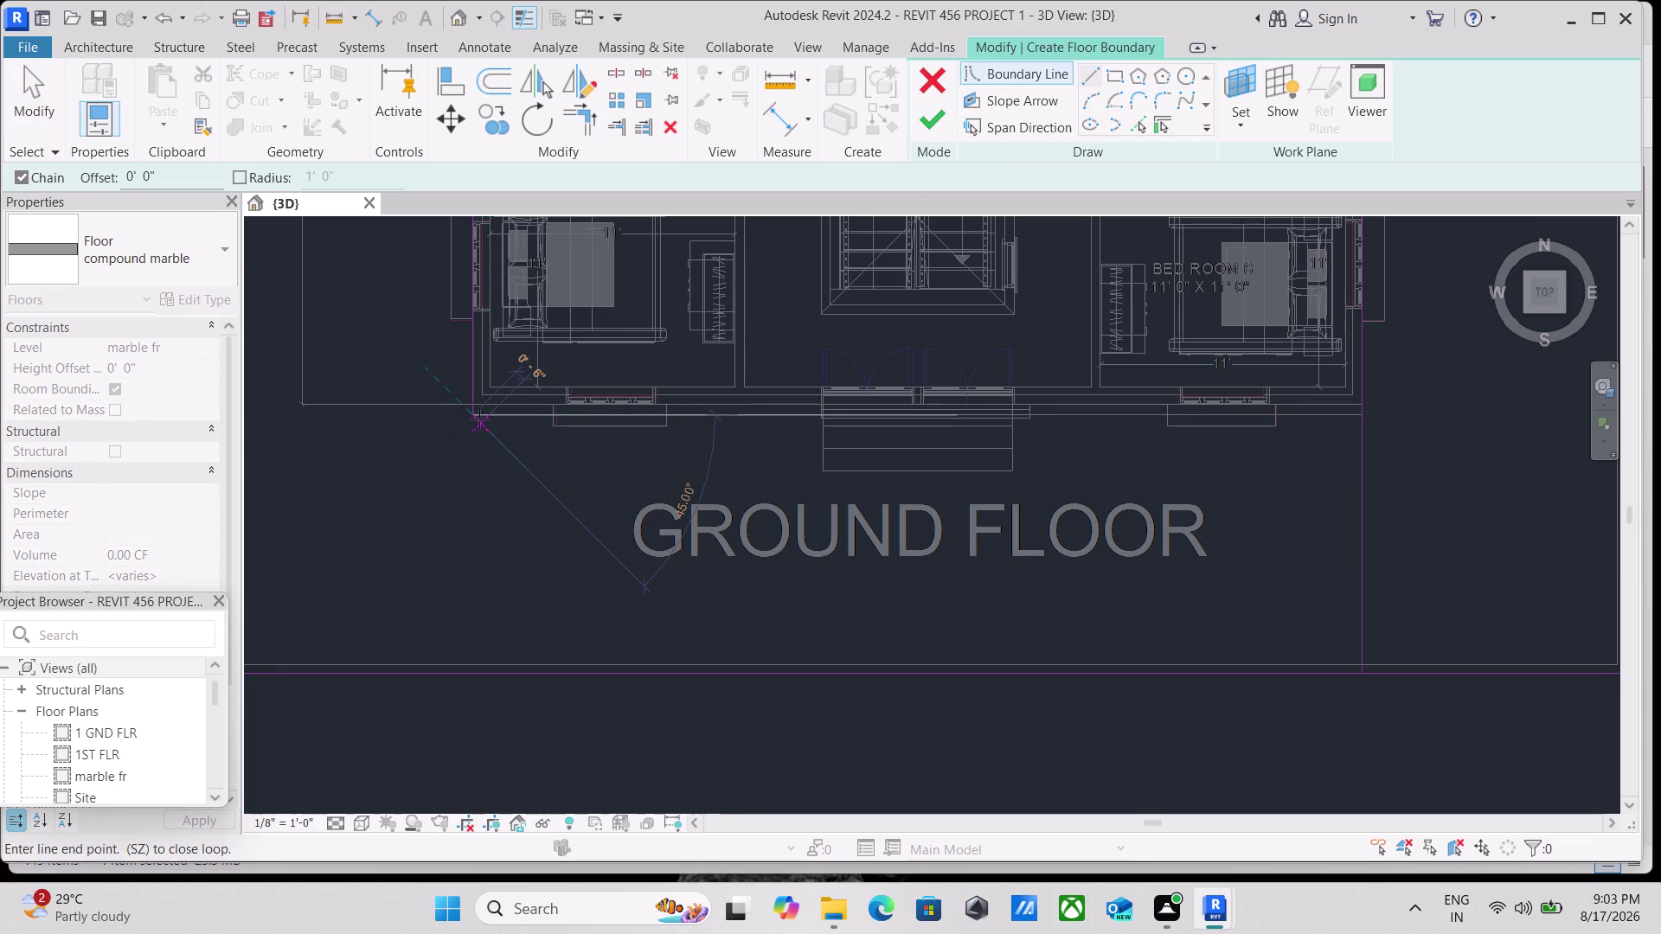
scroll(down, 3)
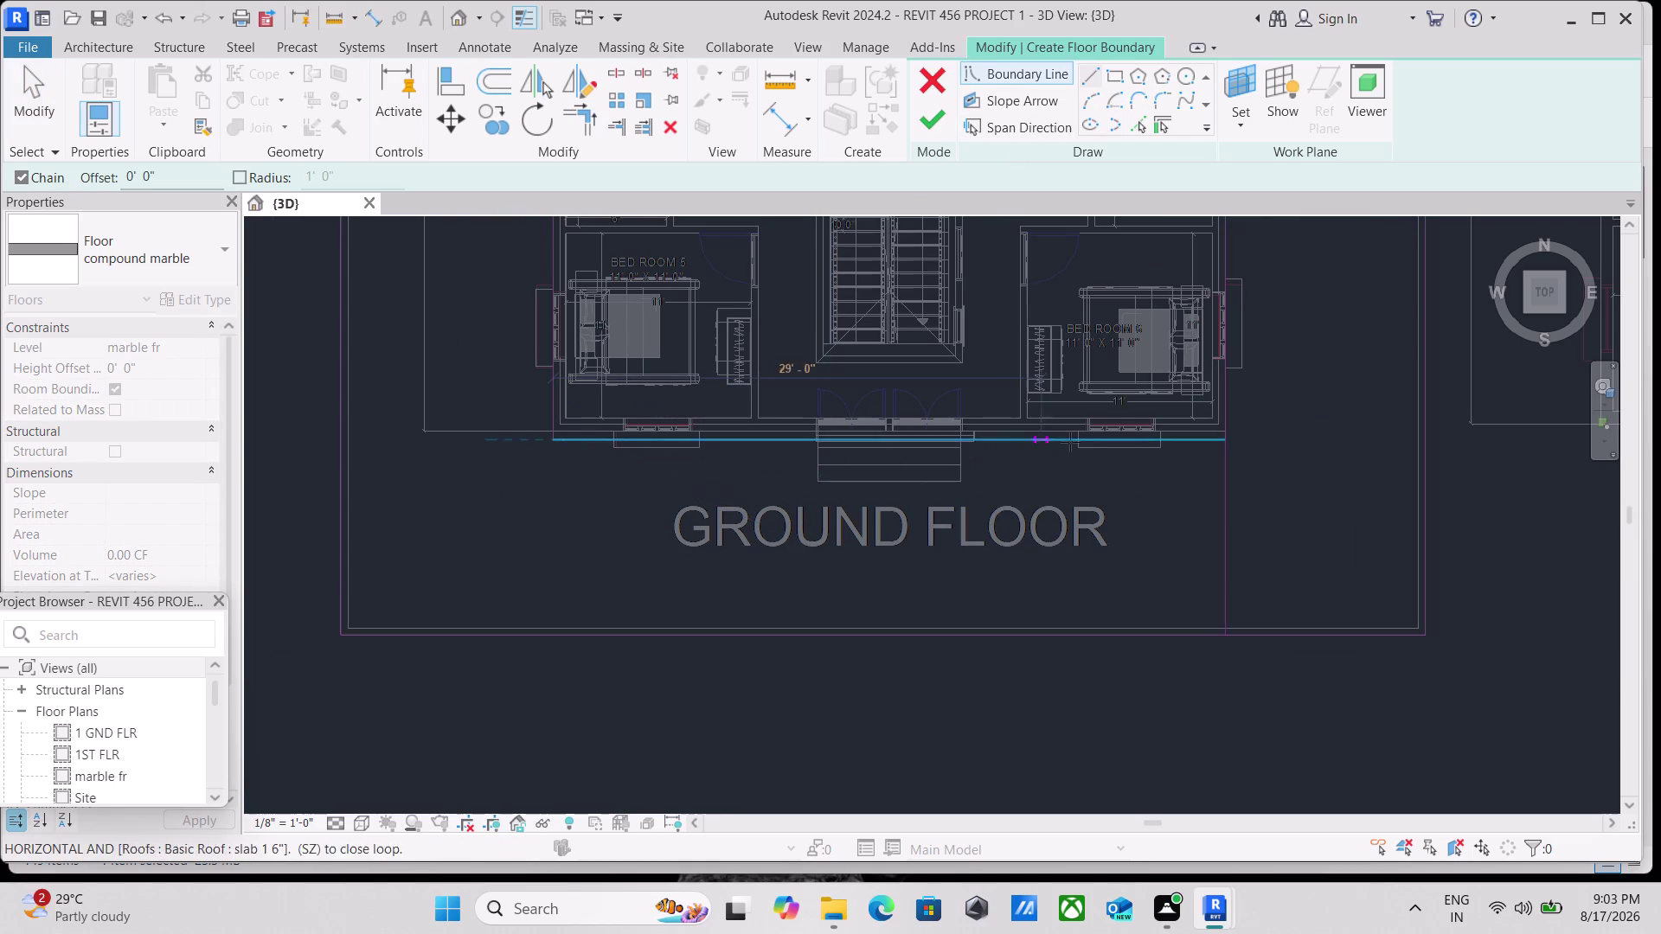
scroll(up, 3)
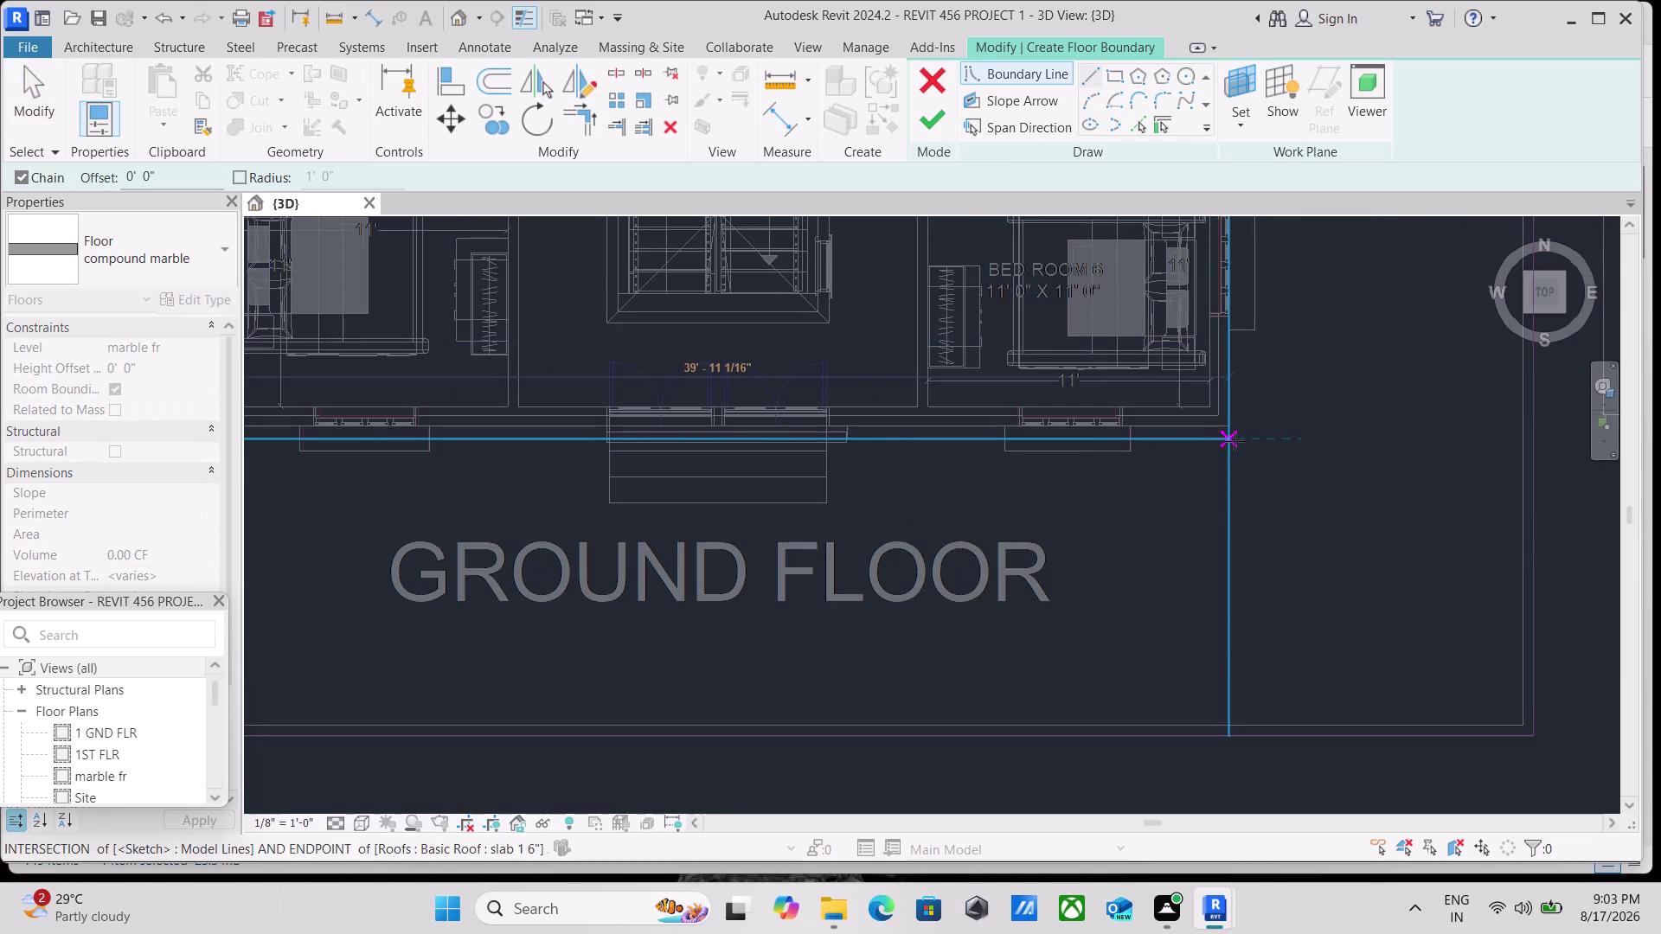
click(1234, 442)
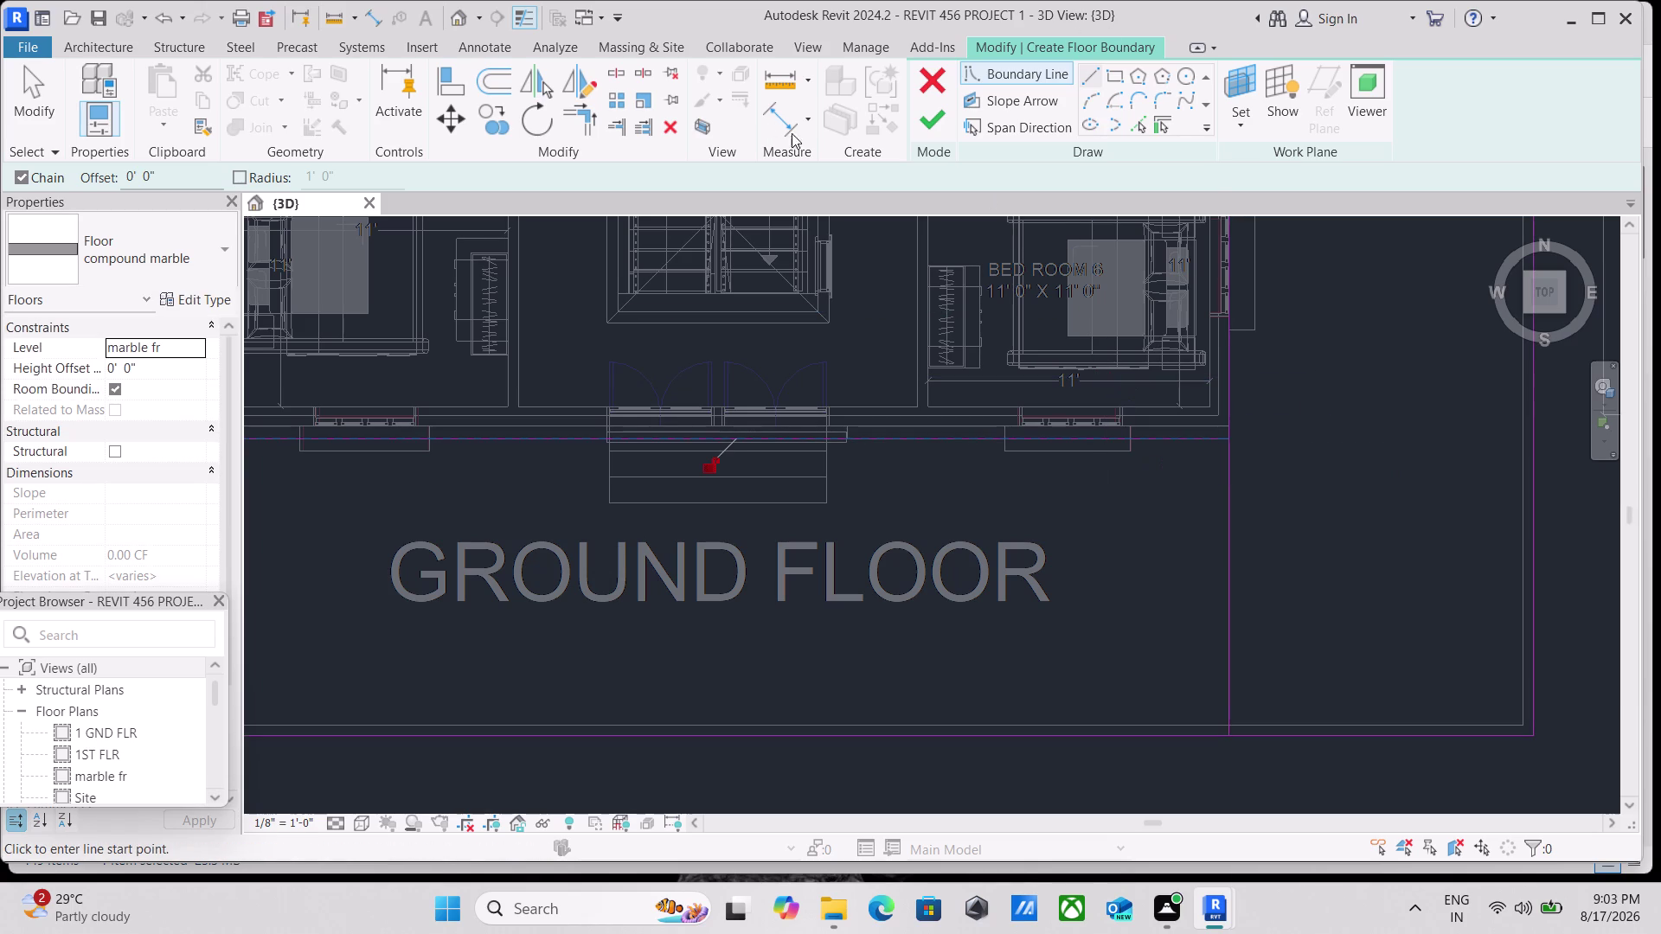
click(581, 121)
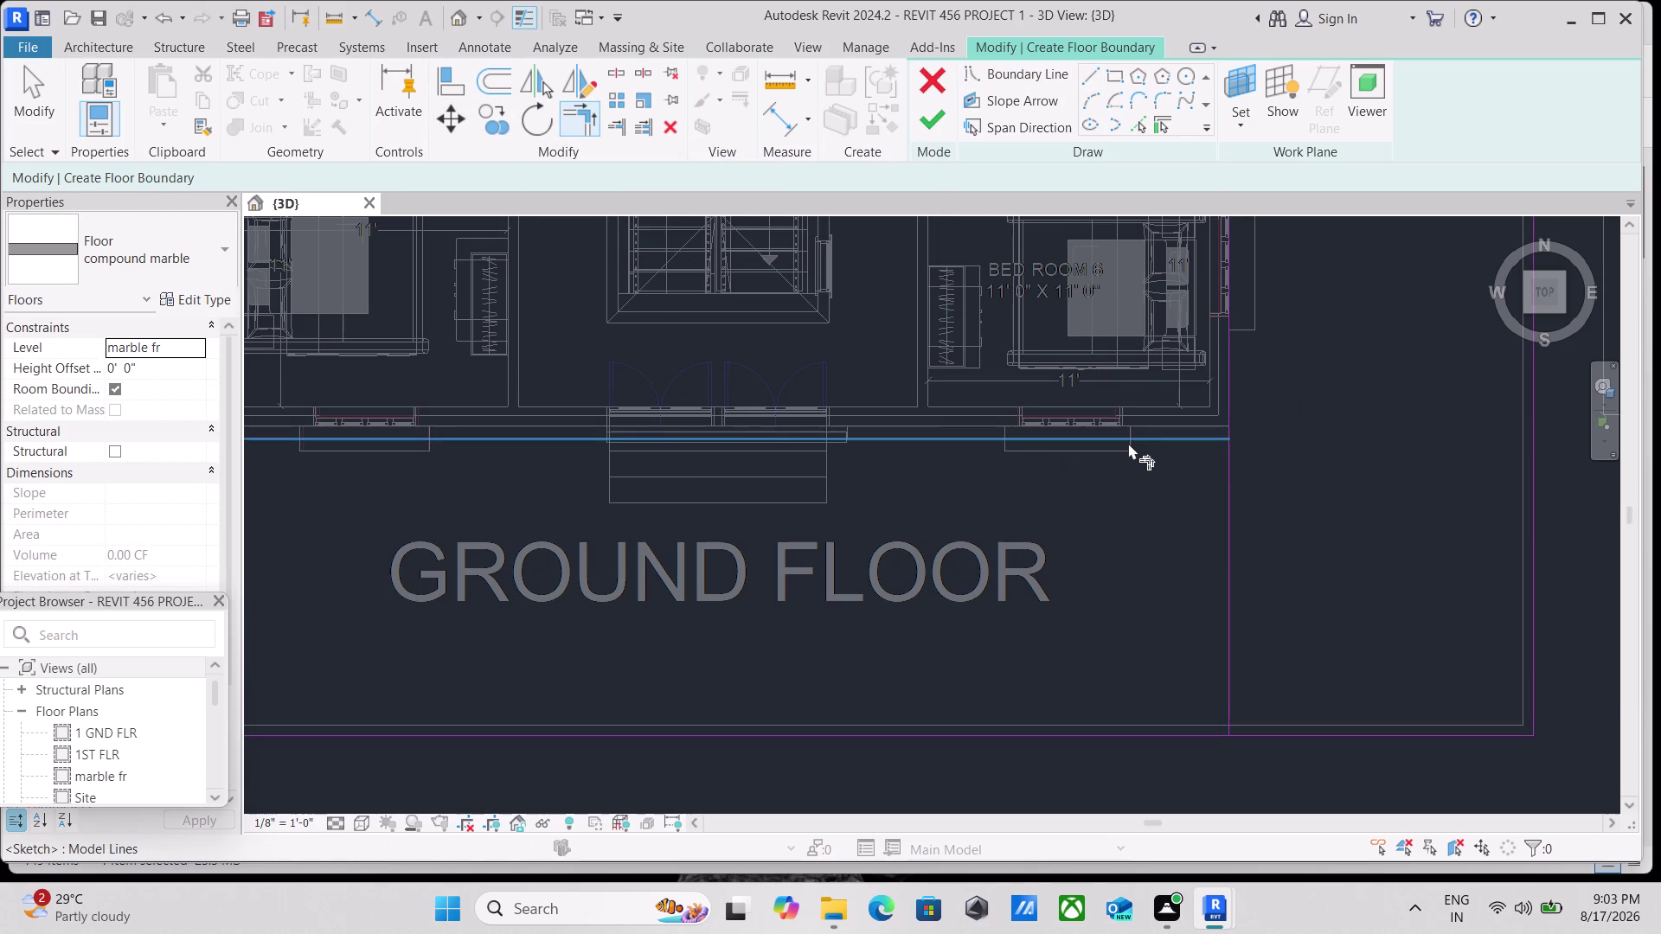
click(1138, 439)
click(1233, 486)
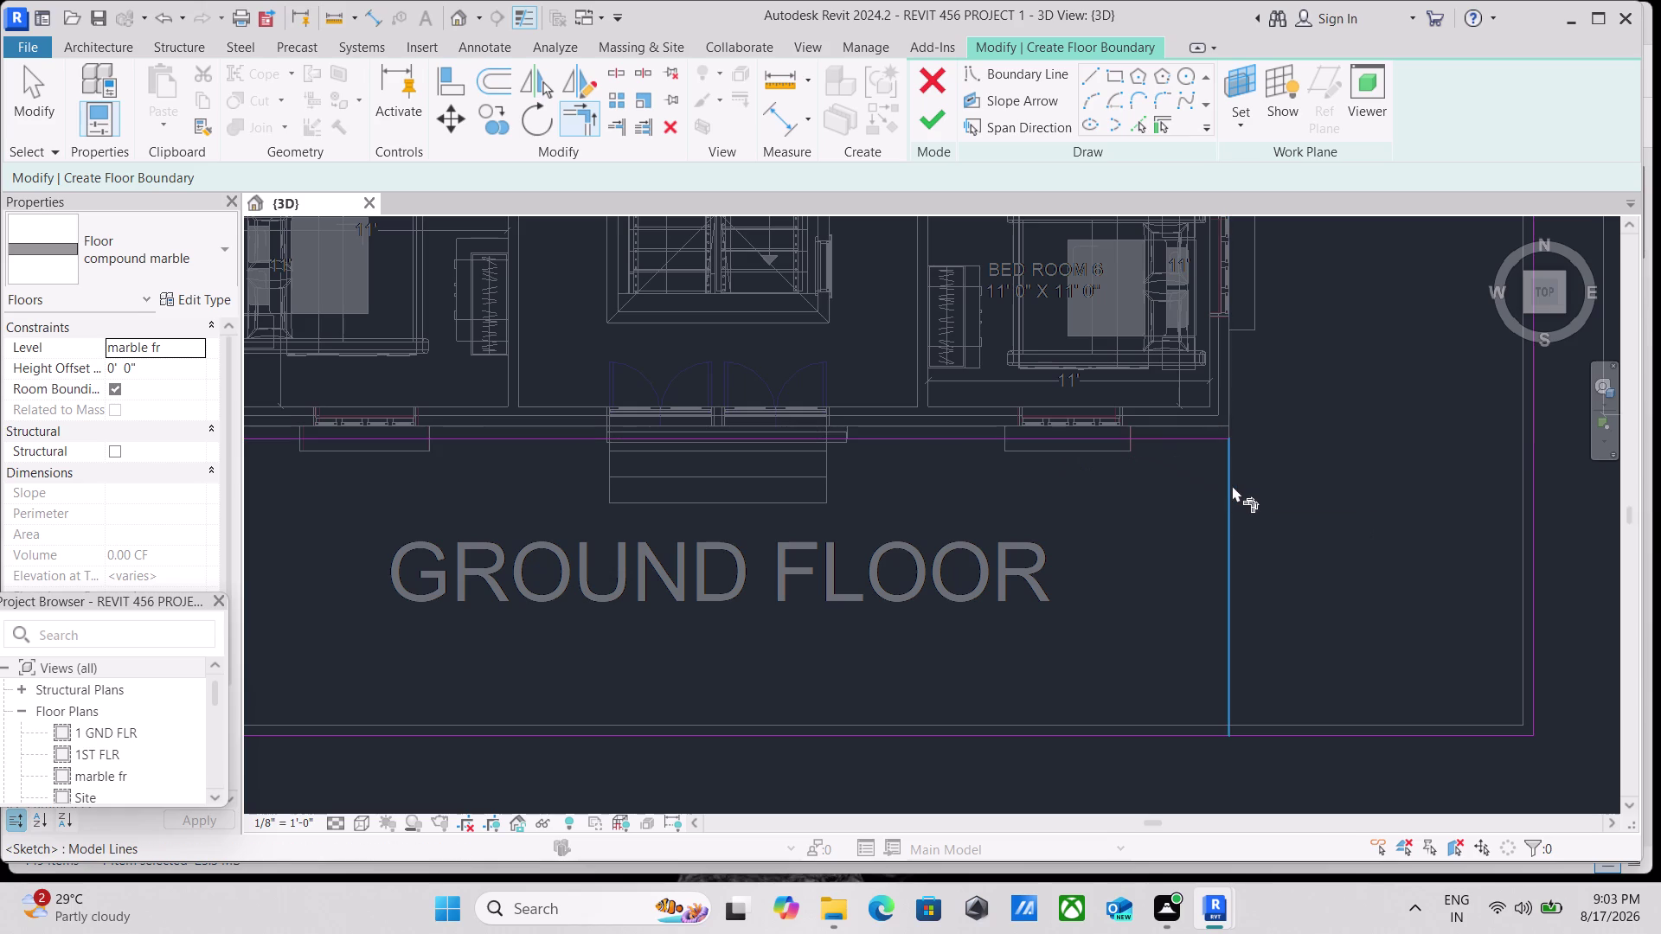
key(ctrl+z)
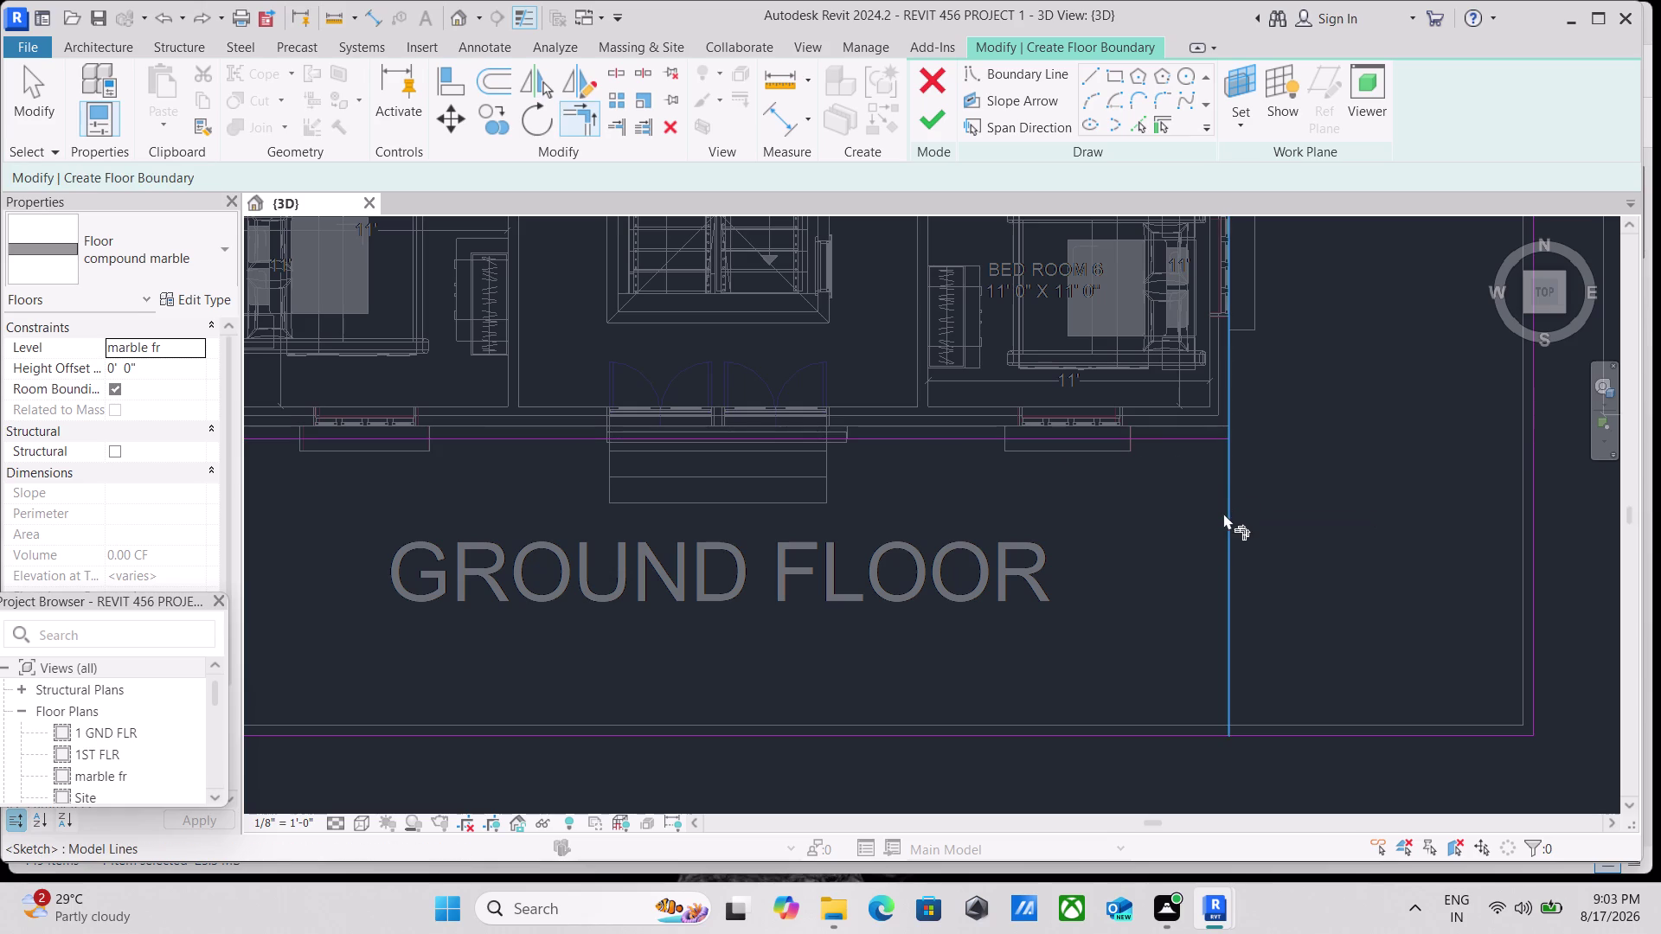
Draw a short boundary line closing the wall corner and finish the sketch.
click(1235, 405)
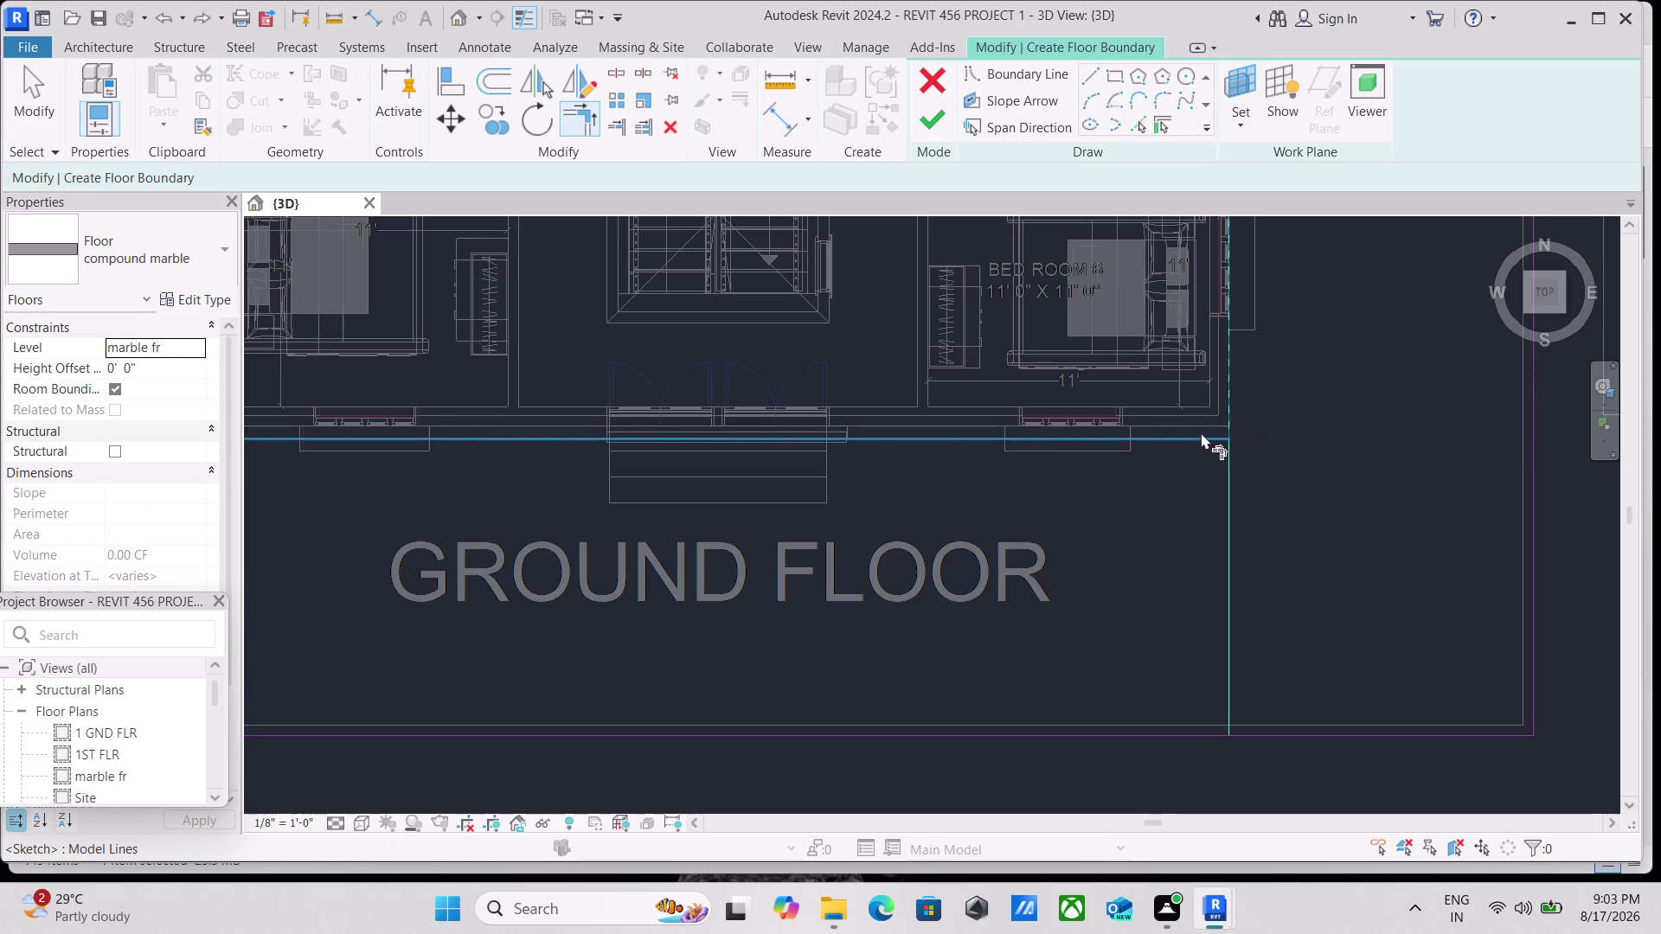
click(1199, 434)
scroll(down, 3)
scroll(up, 3)
scroll(down, 3)
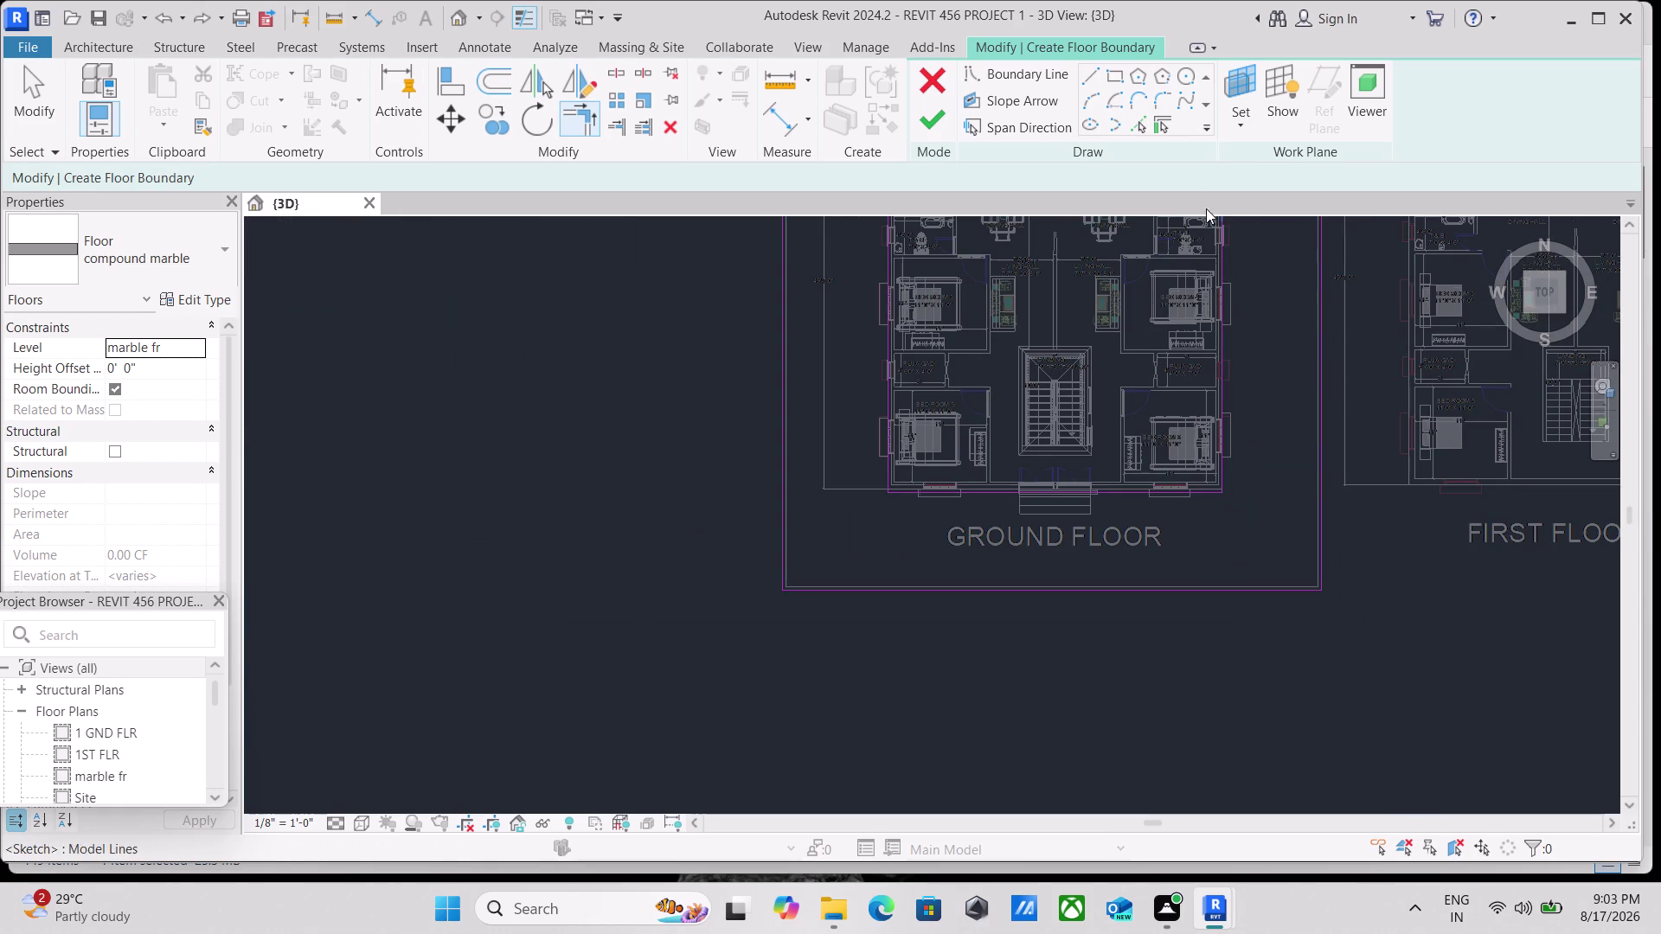
click(936, 136)
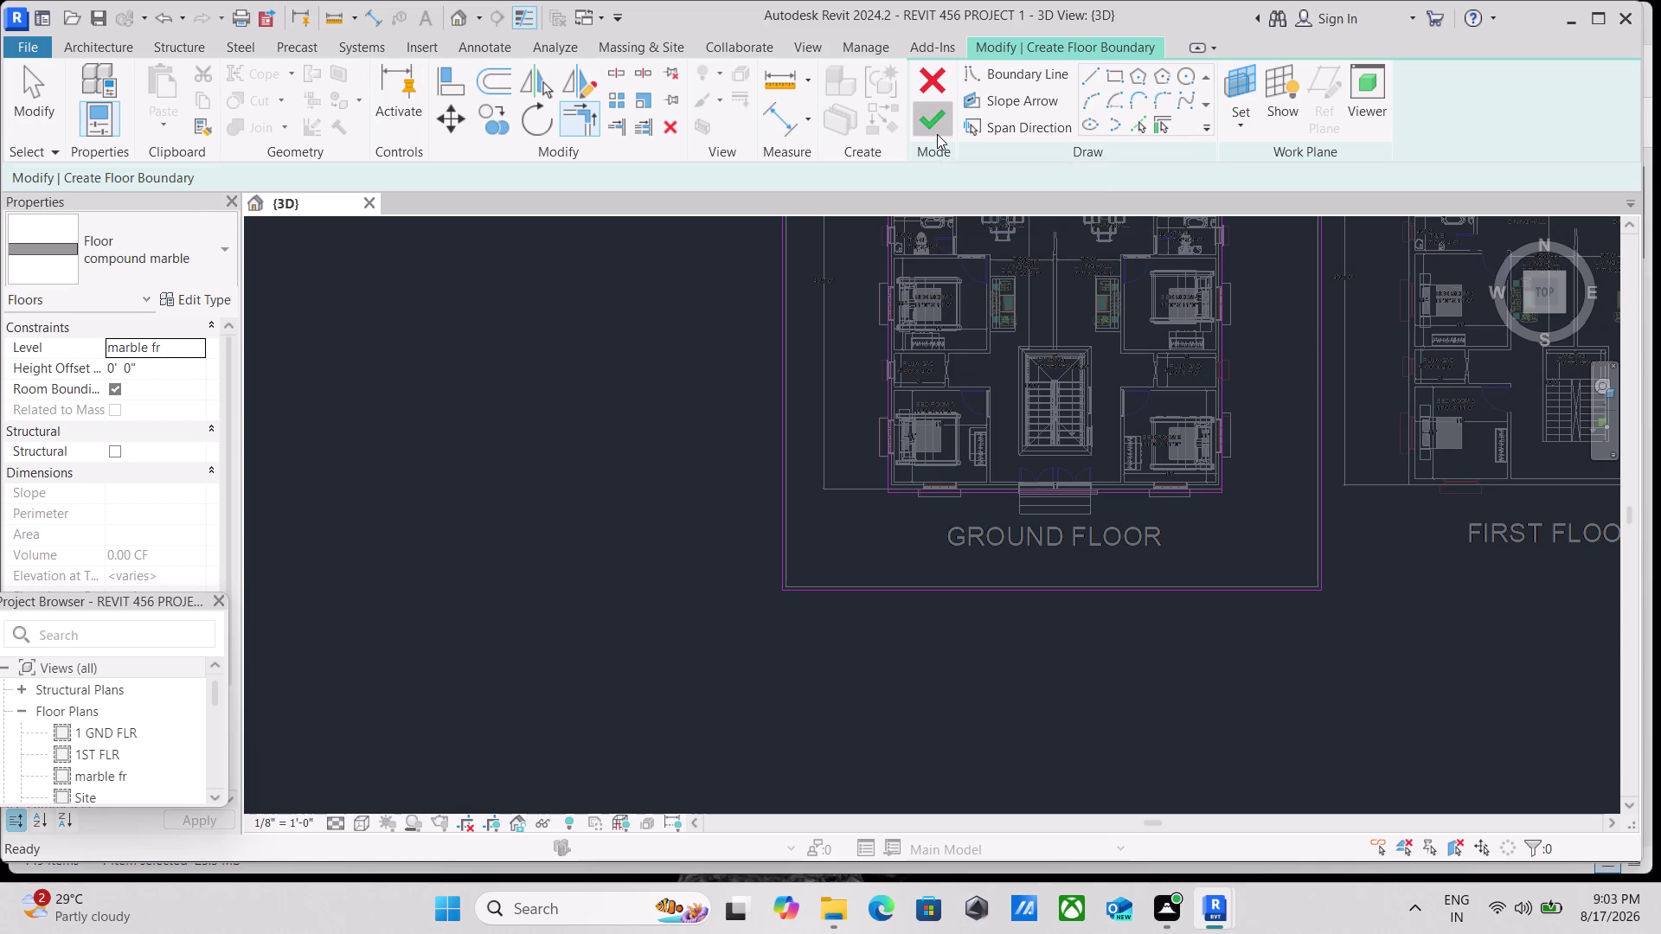
Confirm the 2407.75 SF marble floor slab and clear its selection.
scroll(down, 3)
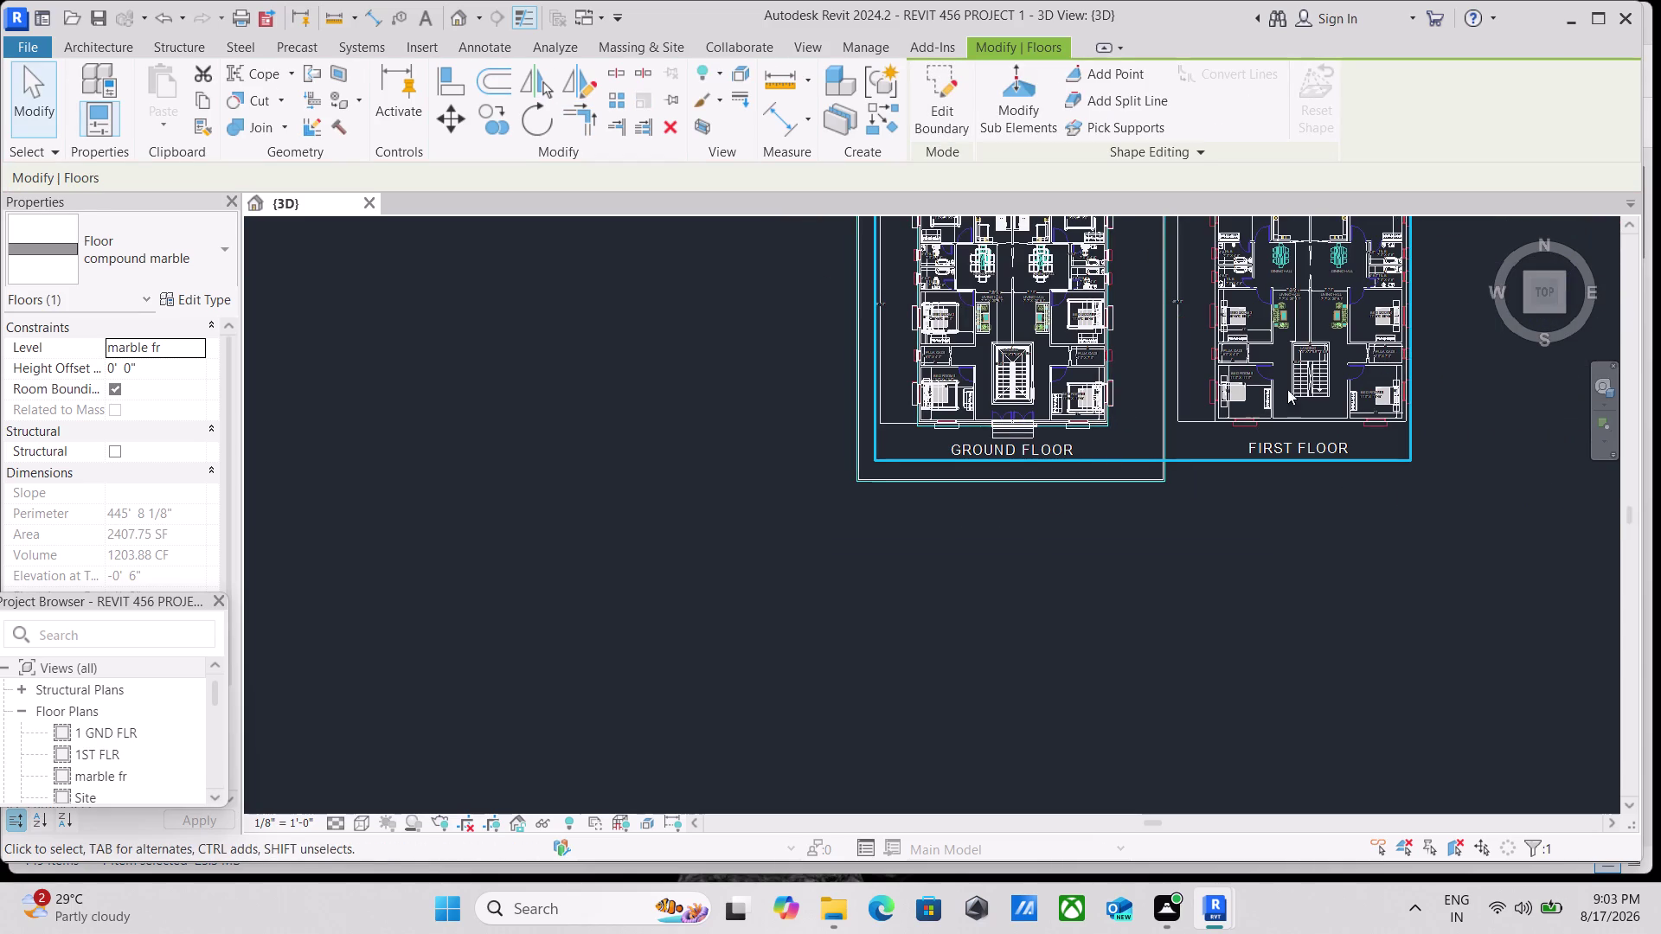
scroll(down, 3)
scroll(down, 3)
middle_drag(629, 280, 474, 331)
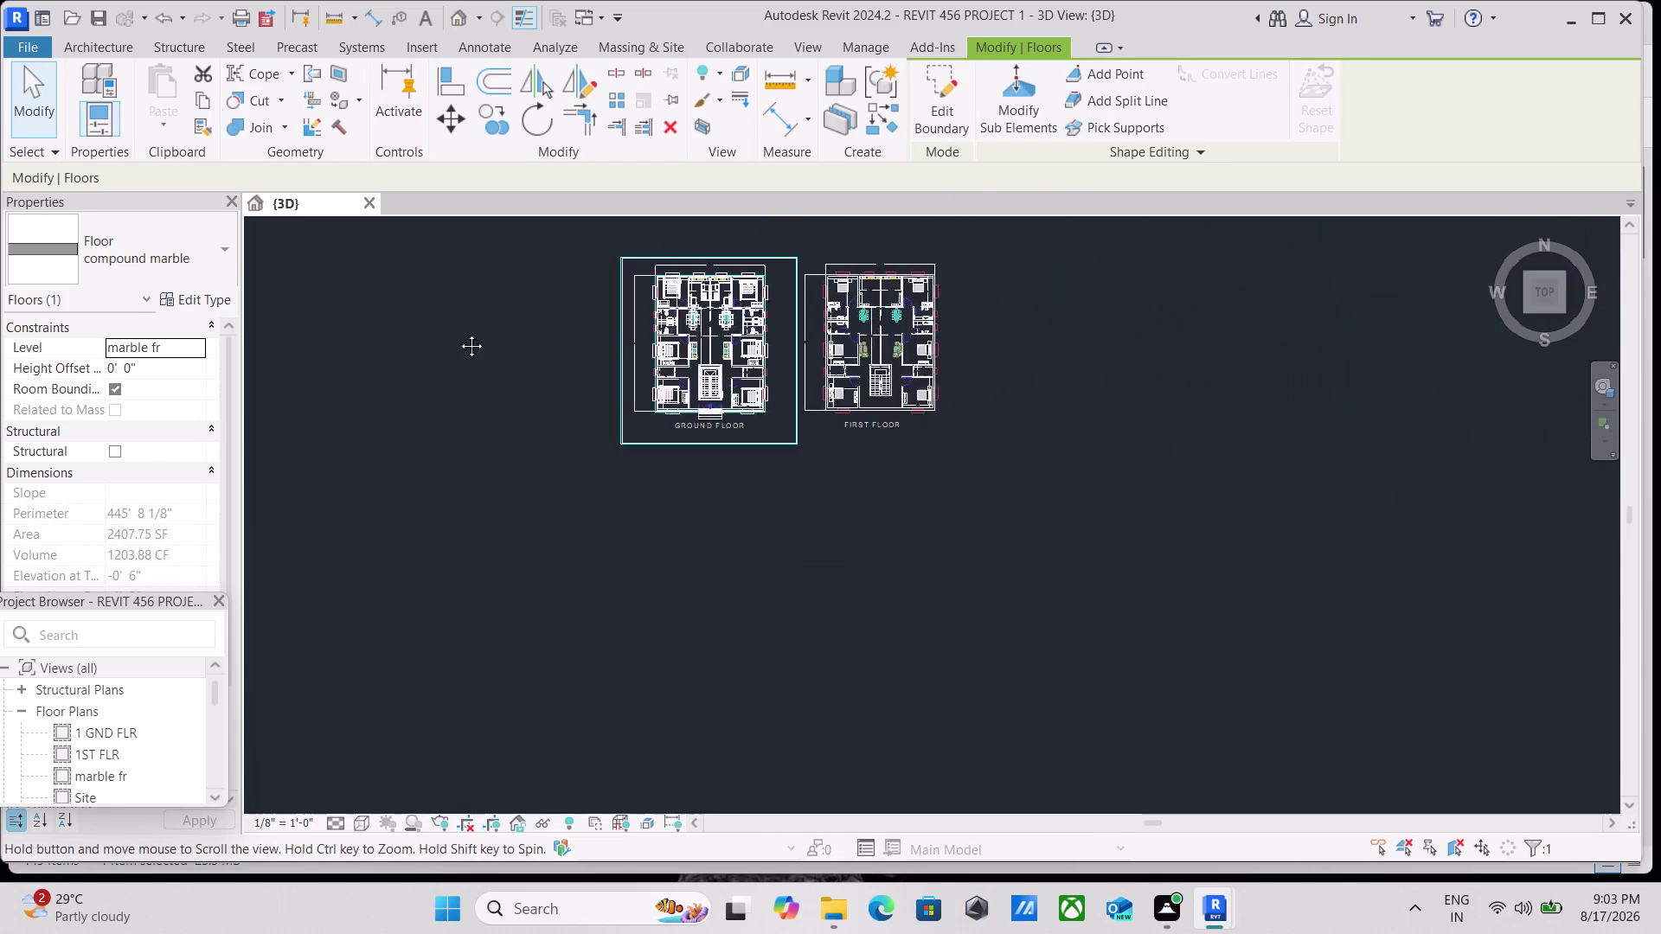
middle_drag(475, 330, 458, 333)
scroll(up, 3)
click(1566, 313)
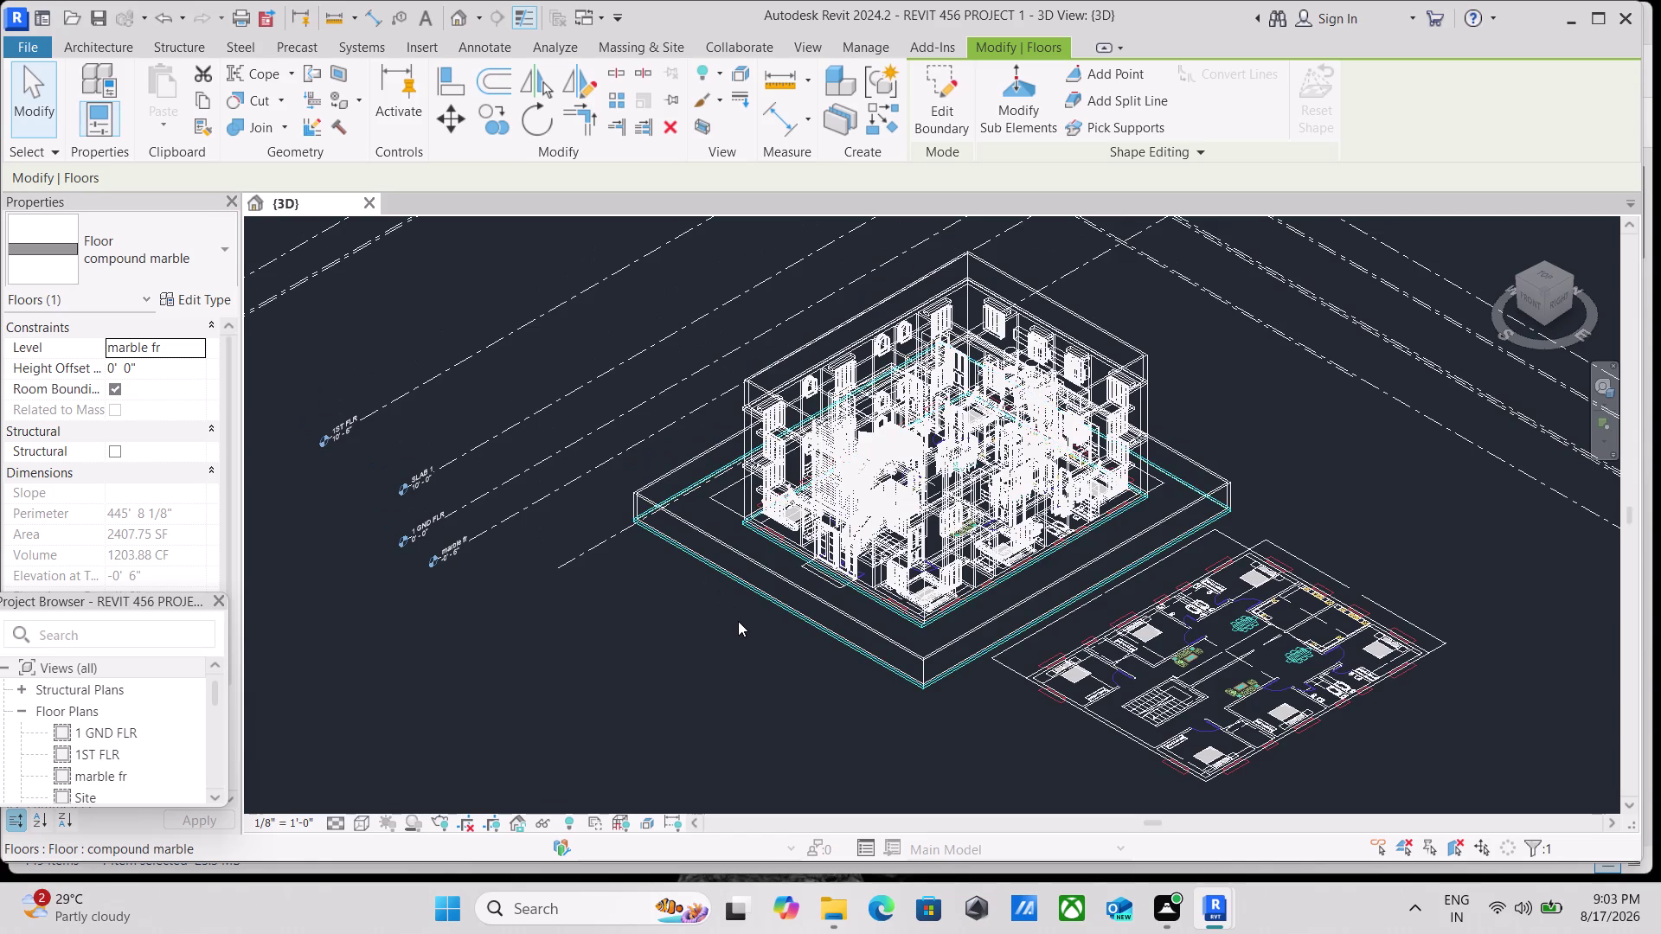
key(Escape)
key(Escape)
scroll(up, 3)
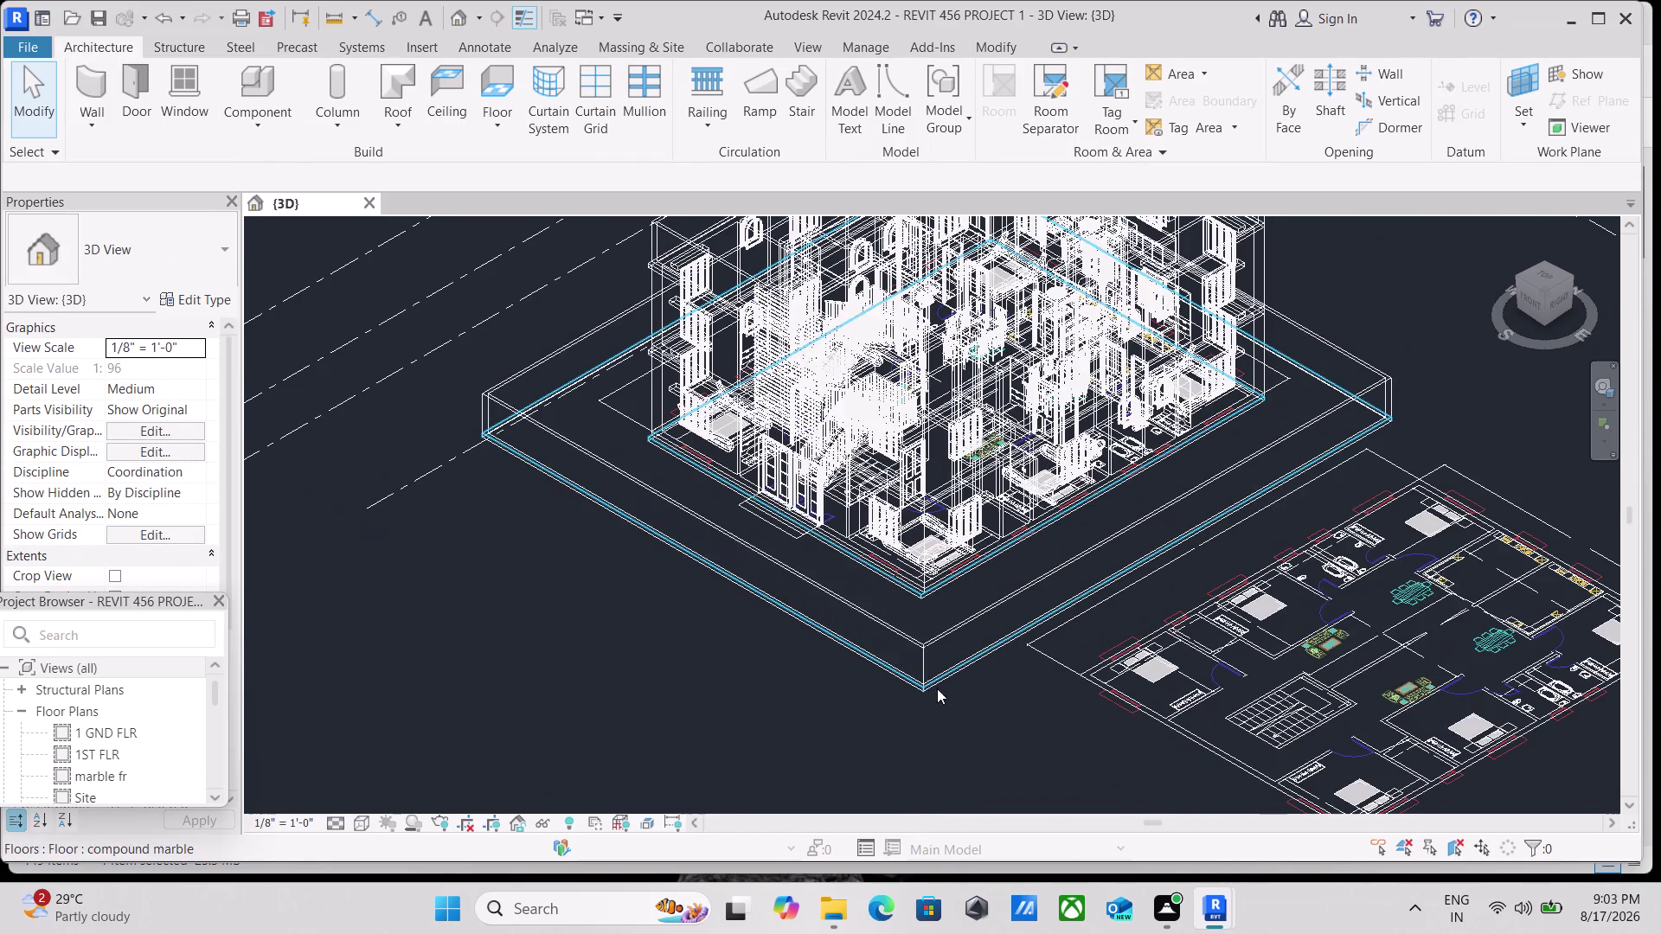
click(363, 826)
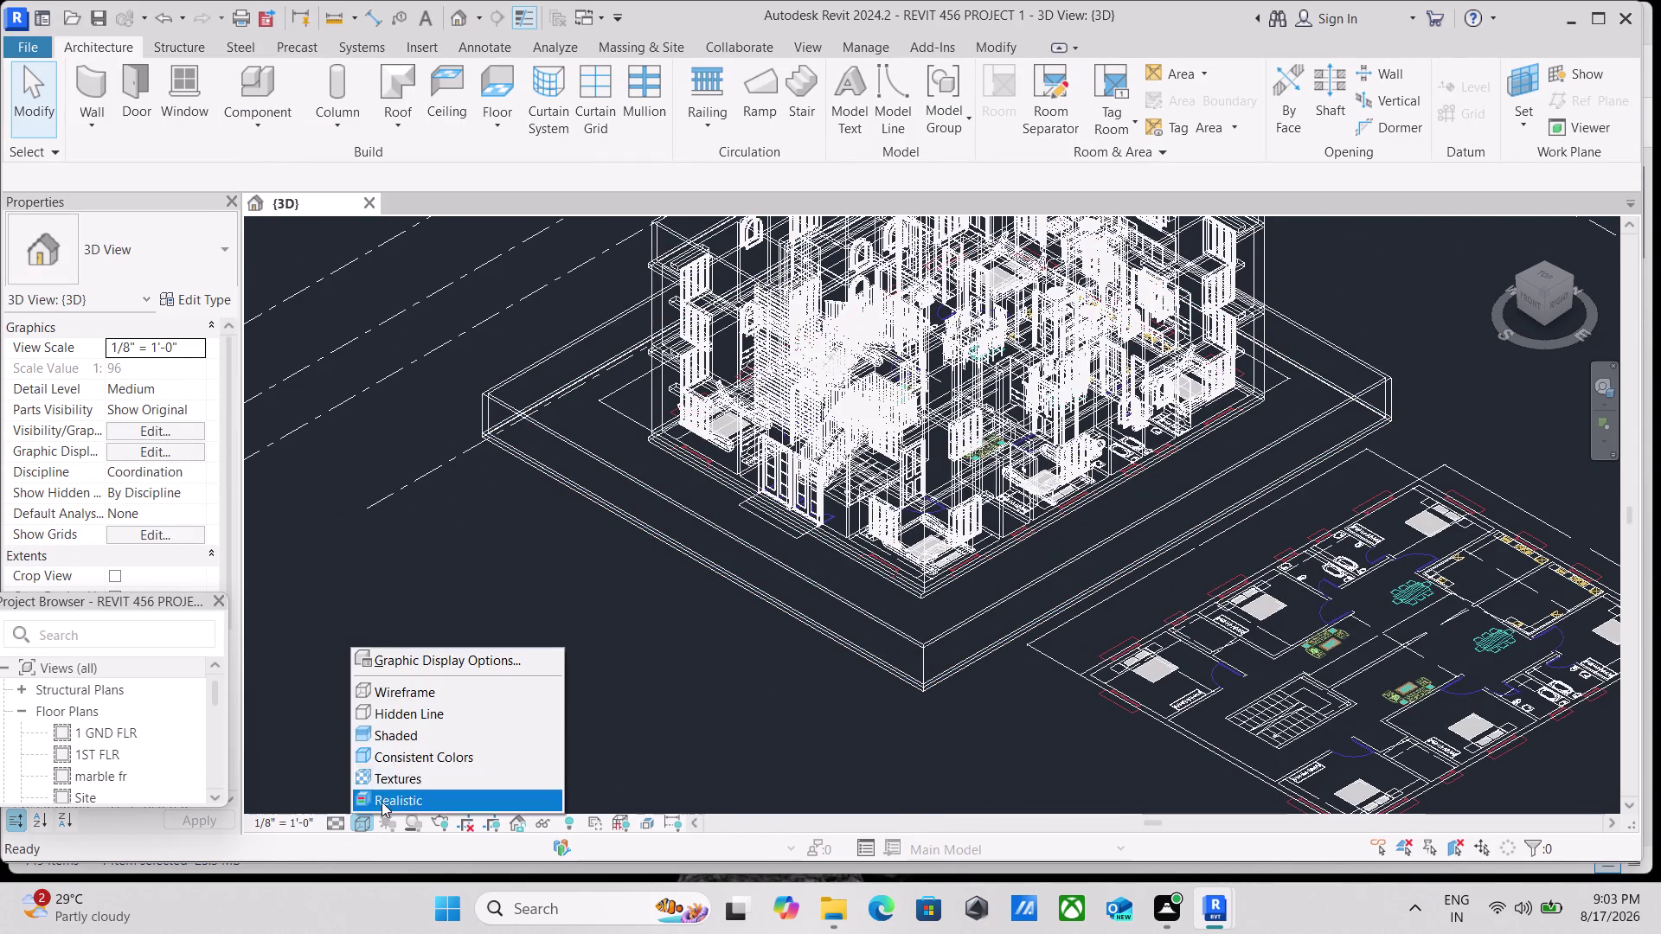
Switch the 3D view's visual style to Realistic.
click(410, 741)
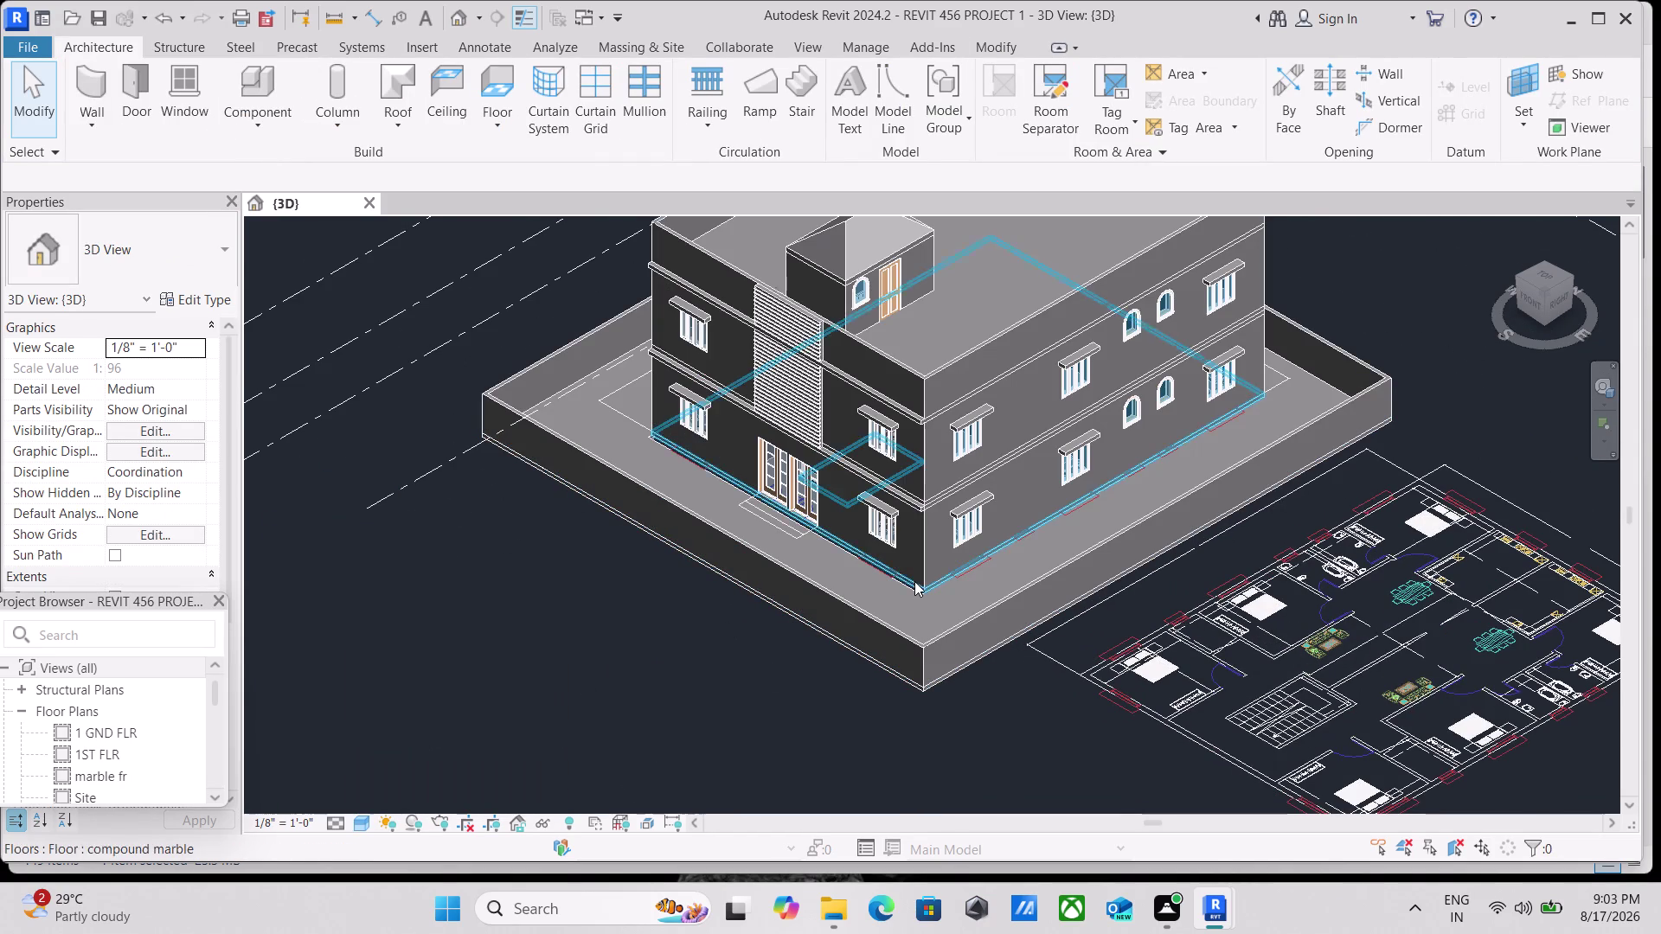
scroll(up, 3)
click(357, 820)
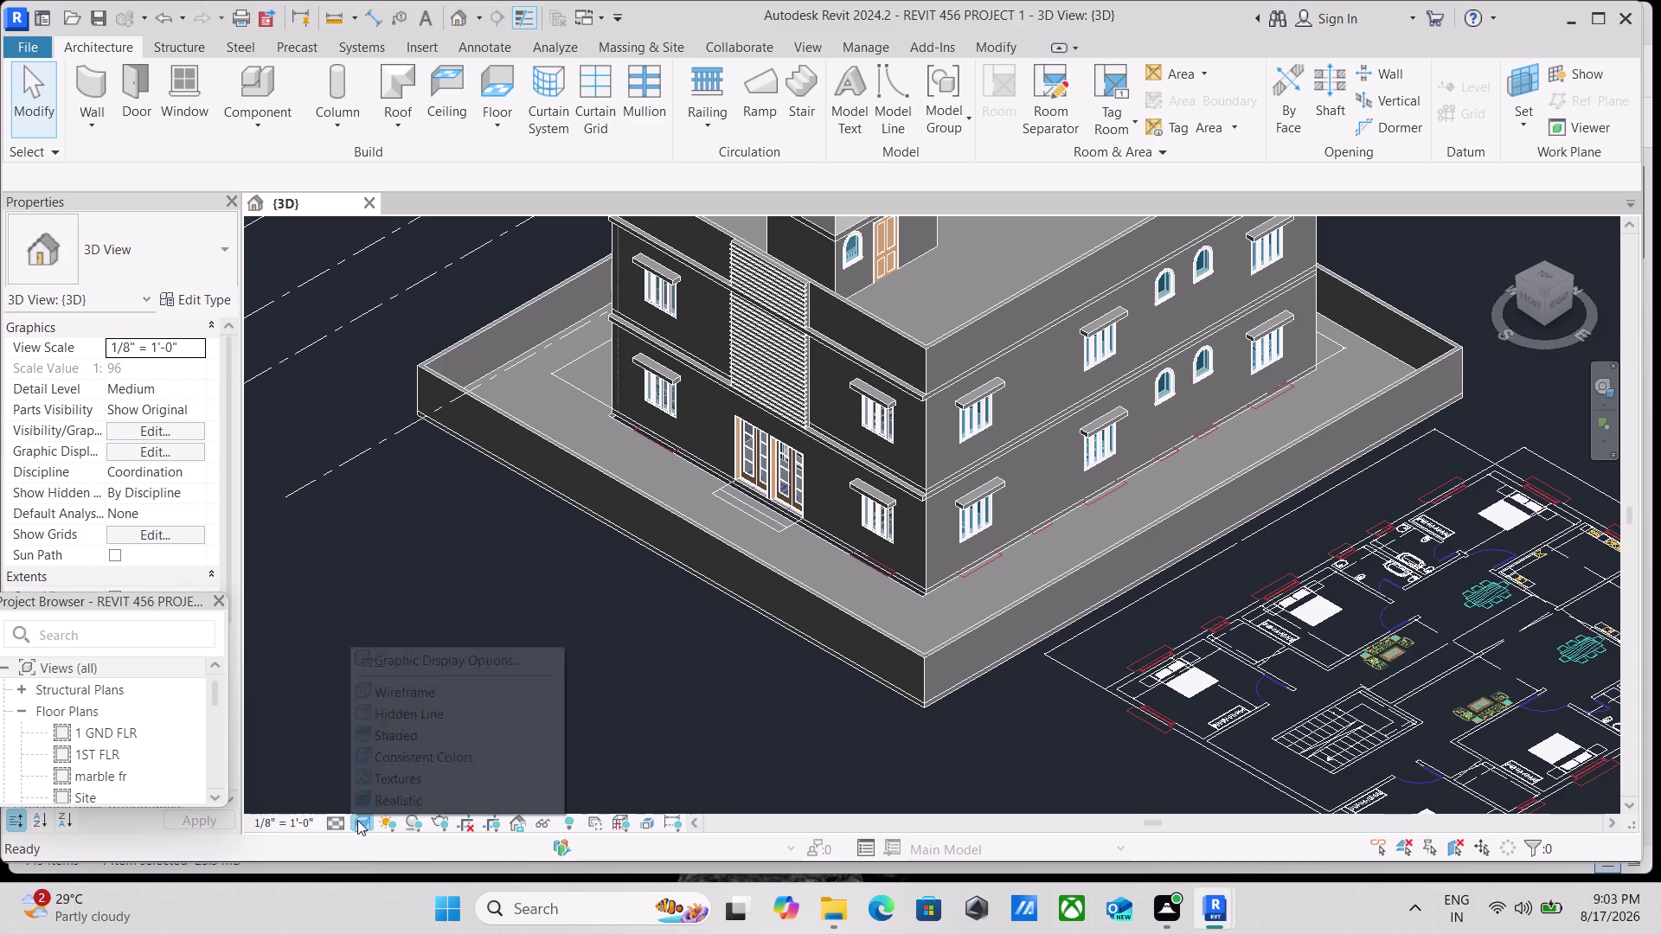
click(399, 794)
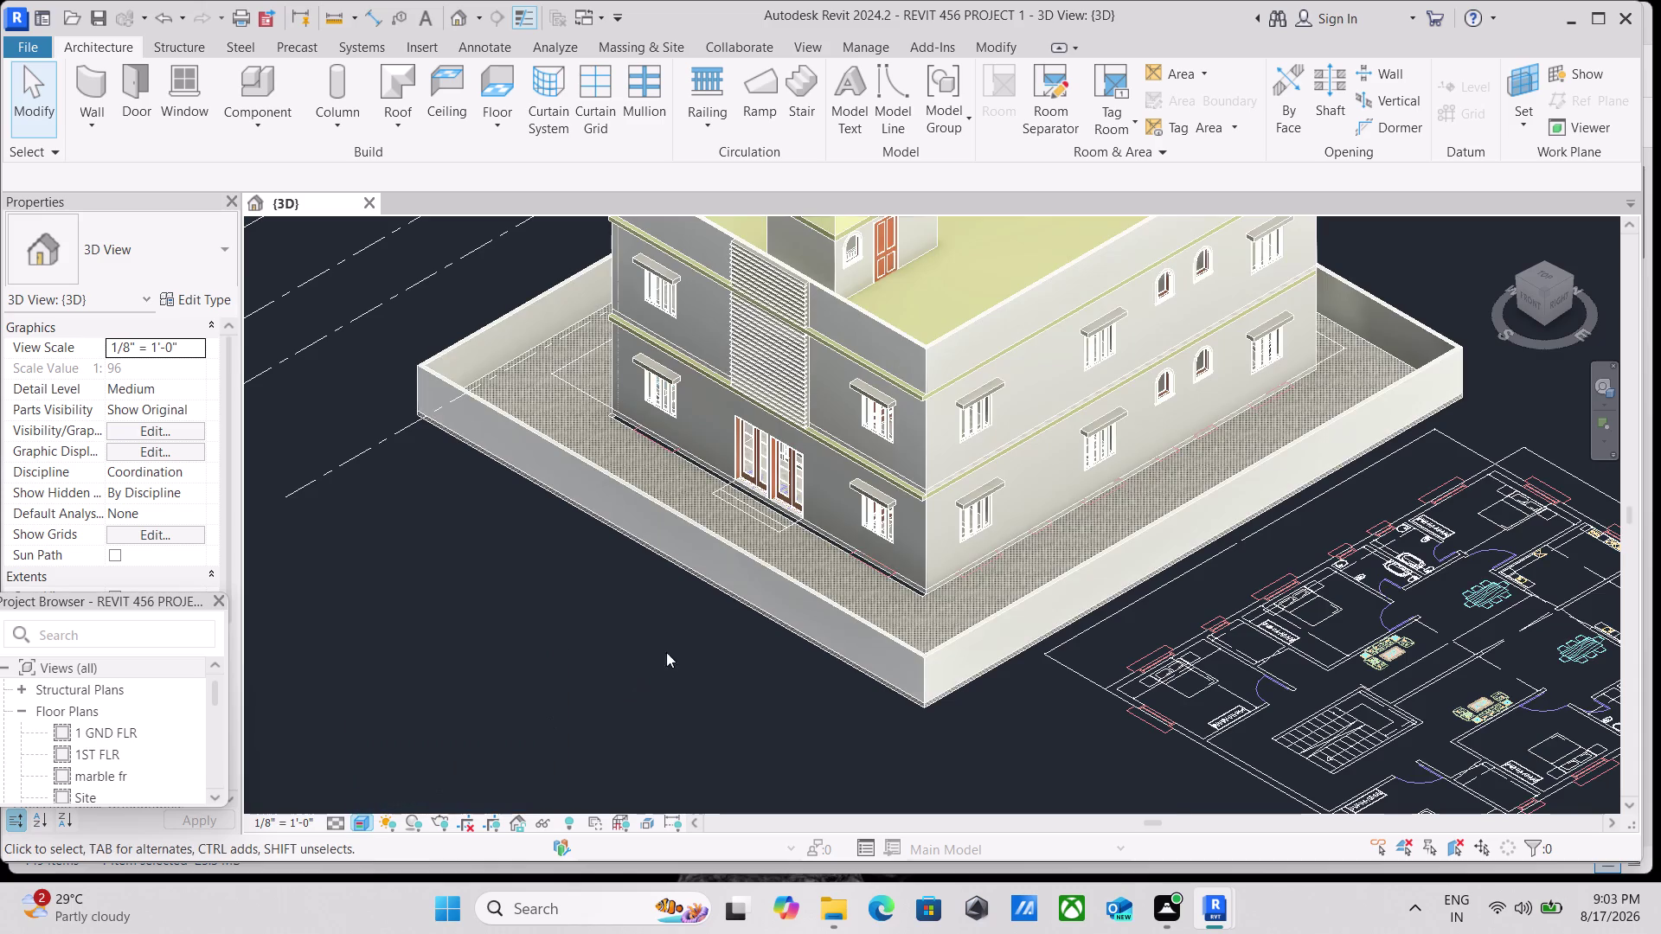
Zoom in and select the marble floor slab to check it, then deselect it.
scroll(up, 3)
scroll(up, 3)
scroll(up, 3)
scroll(up, 3)
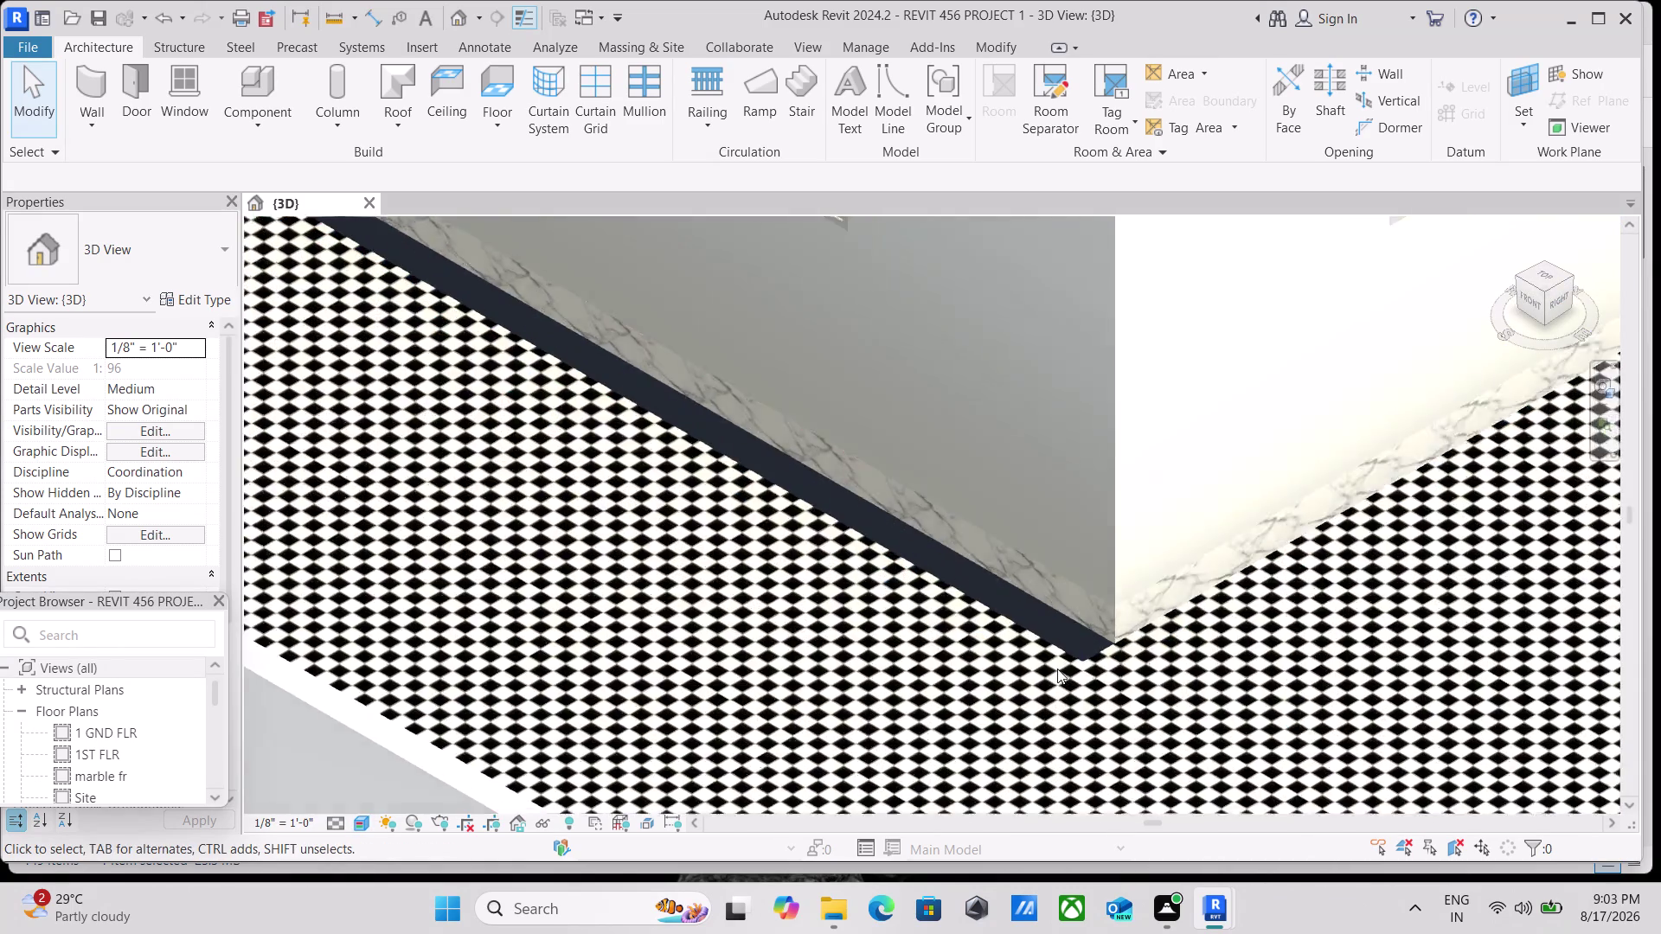
scroll(up, 3)
scroll(up, 3)
scroll(down, 3)
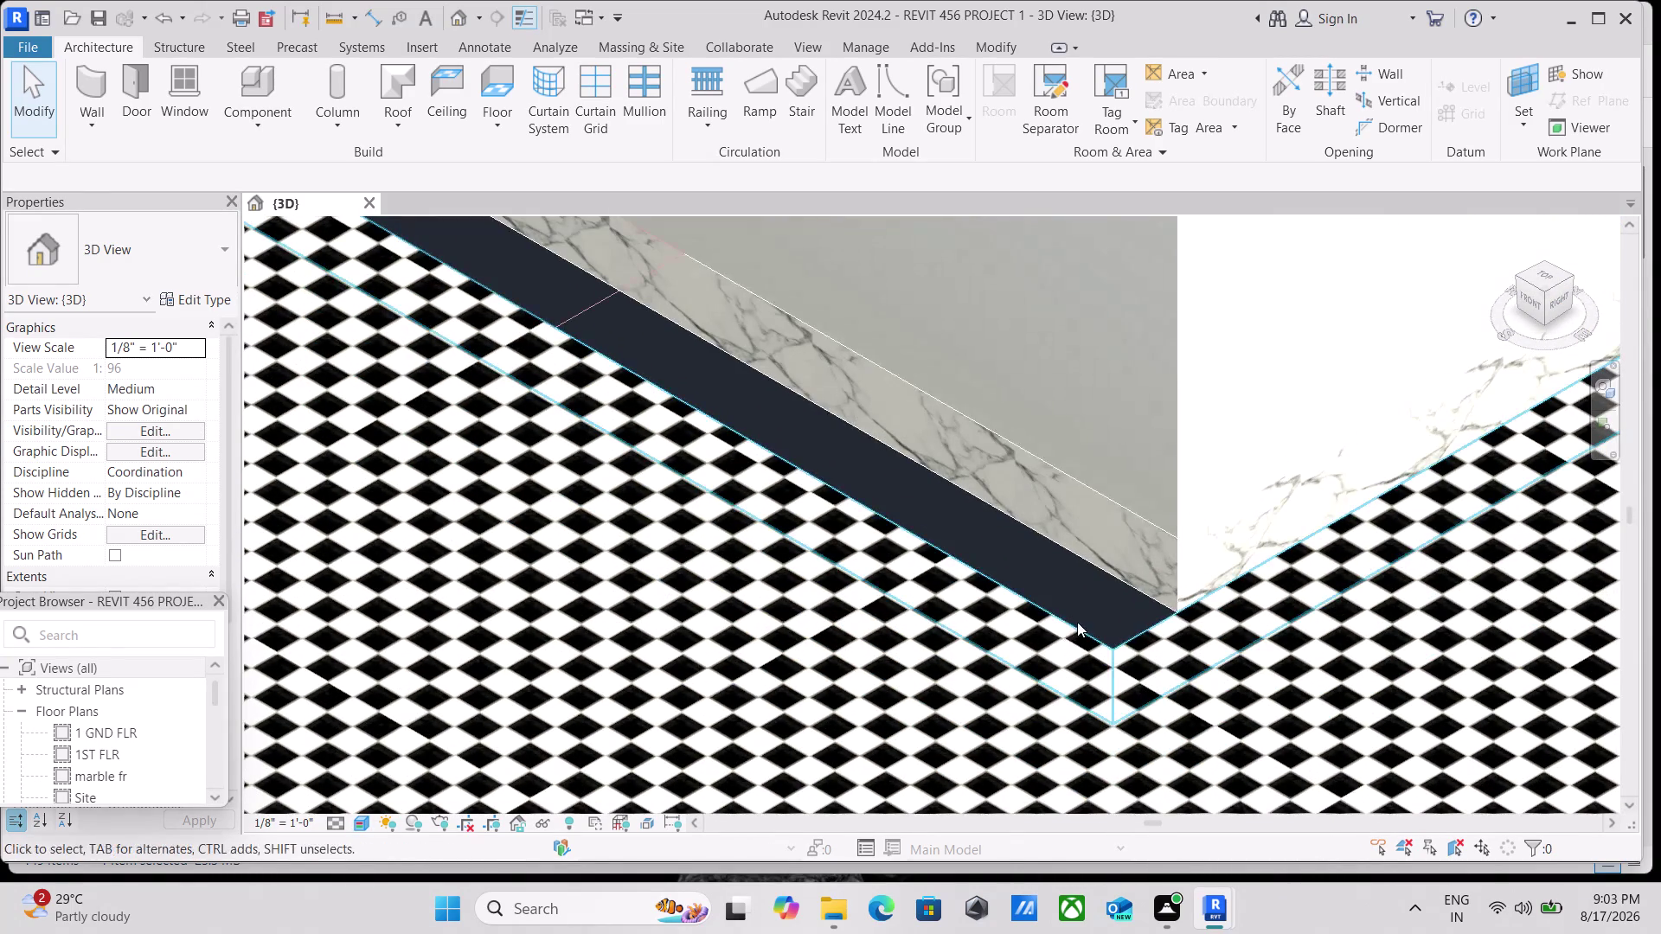
click(1077, 621)
scroll(down, 3)
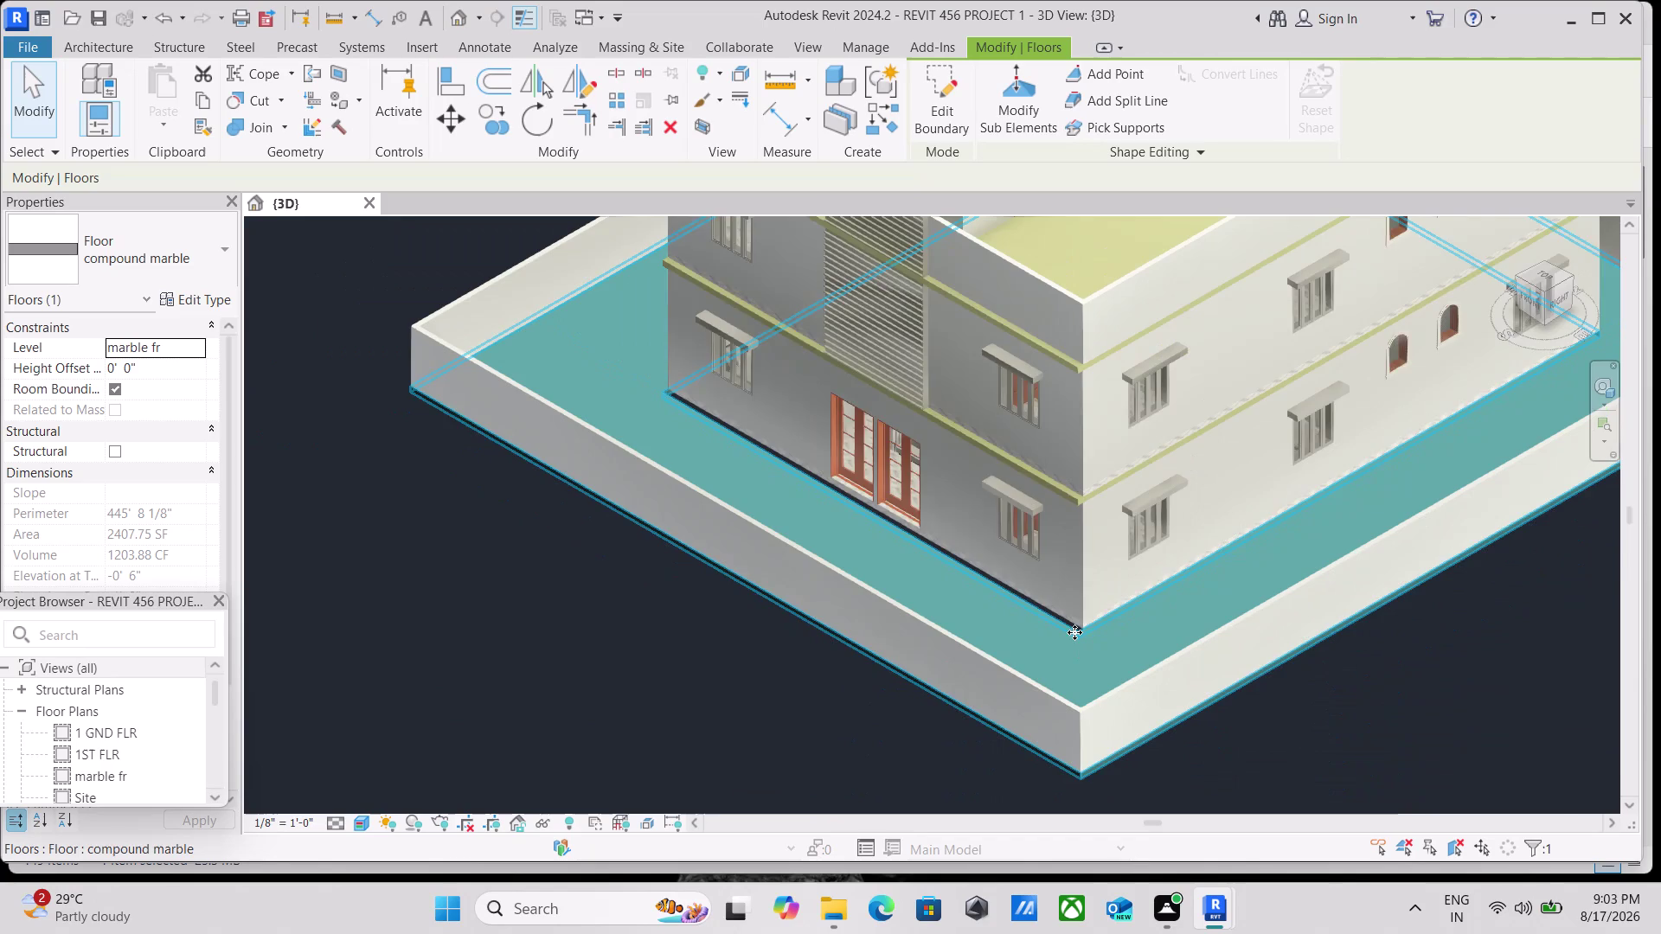
scroll(up, 3)
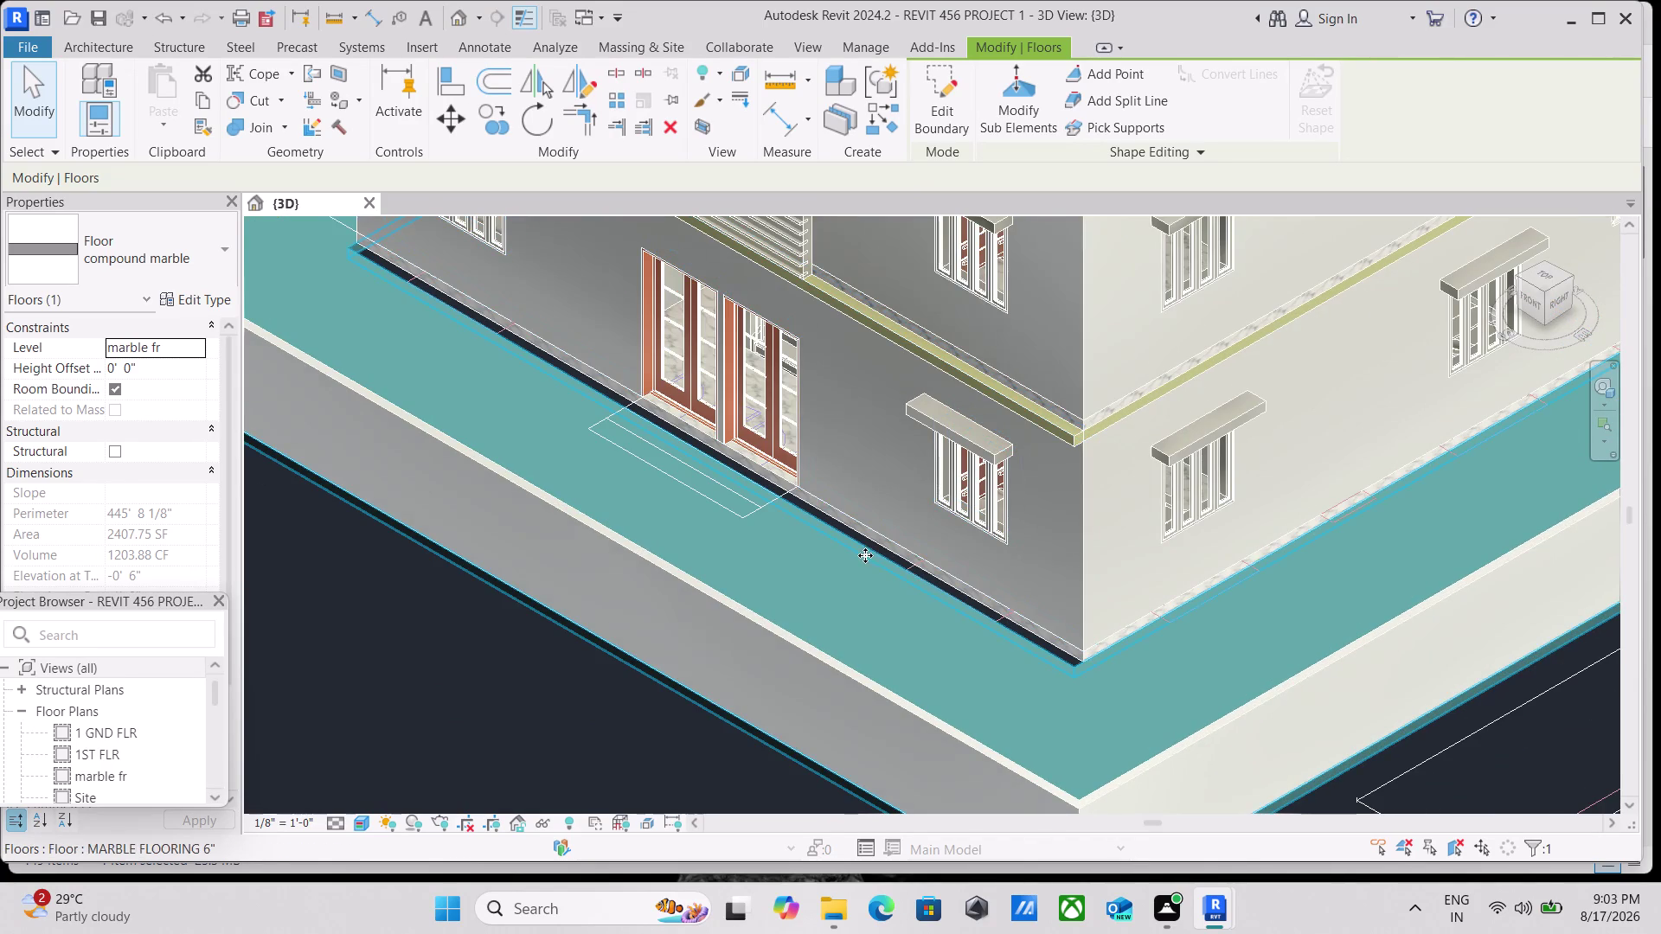
key(Escape)
scroll(up, 3)
scroll(down, 3)
Pan around the house to inspect the checker floor texture, then reselect the marble floor slab.
middle_drag(827, 596, 841, 435)
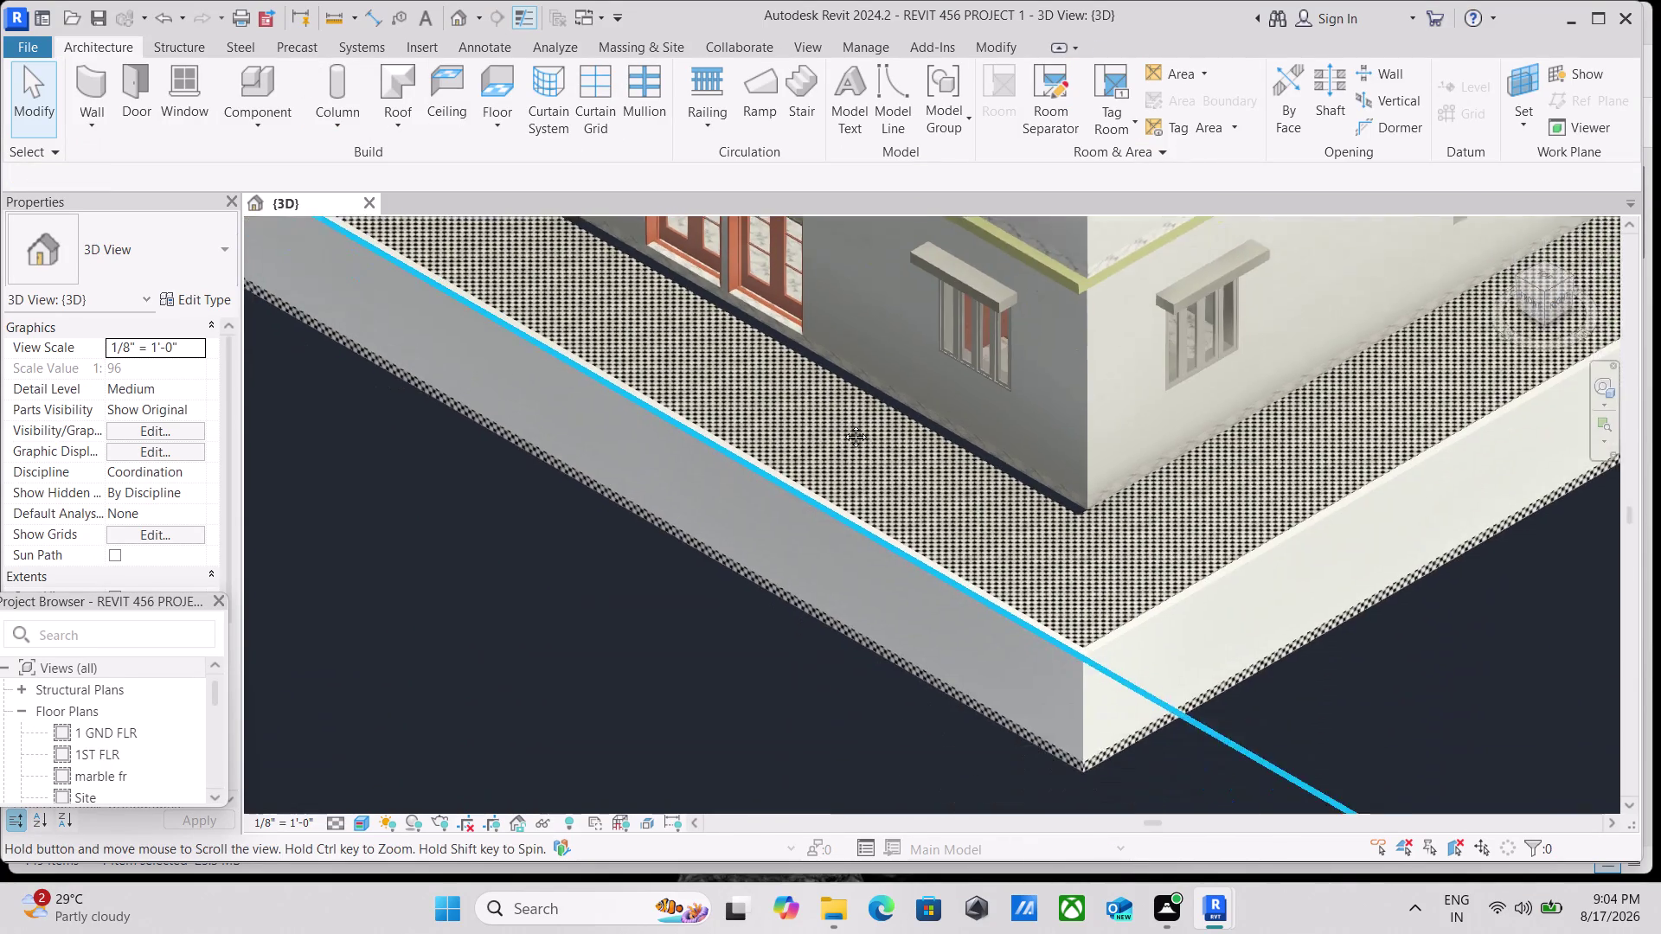
middle_drag(841, 435, 842, 423)
scroll(up, 3)
scroll(down, 3)
middle_drag(1028, 786, 1040, 721)
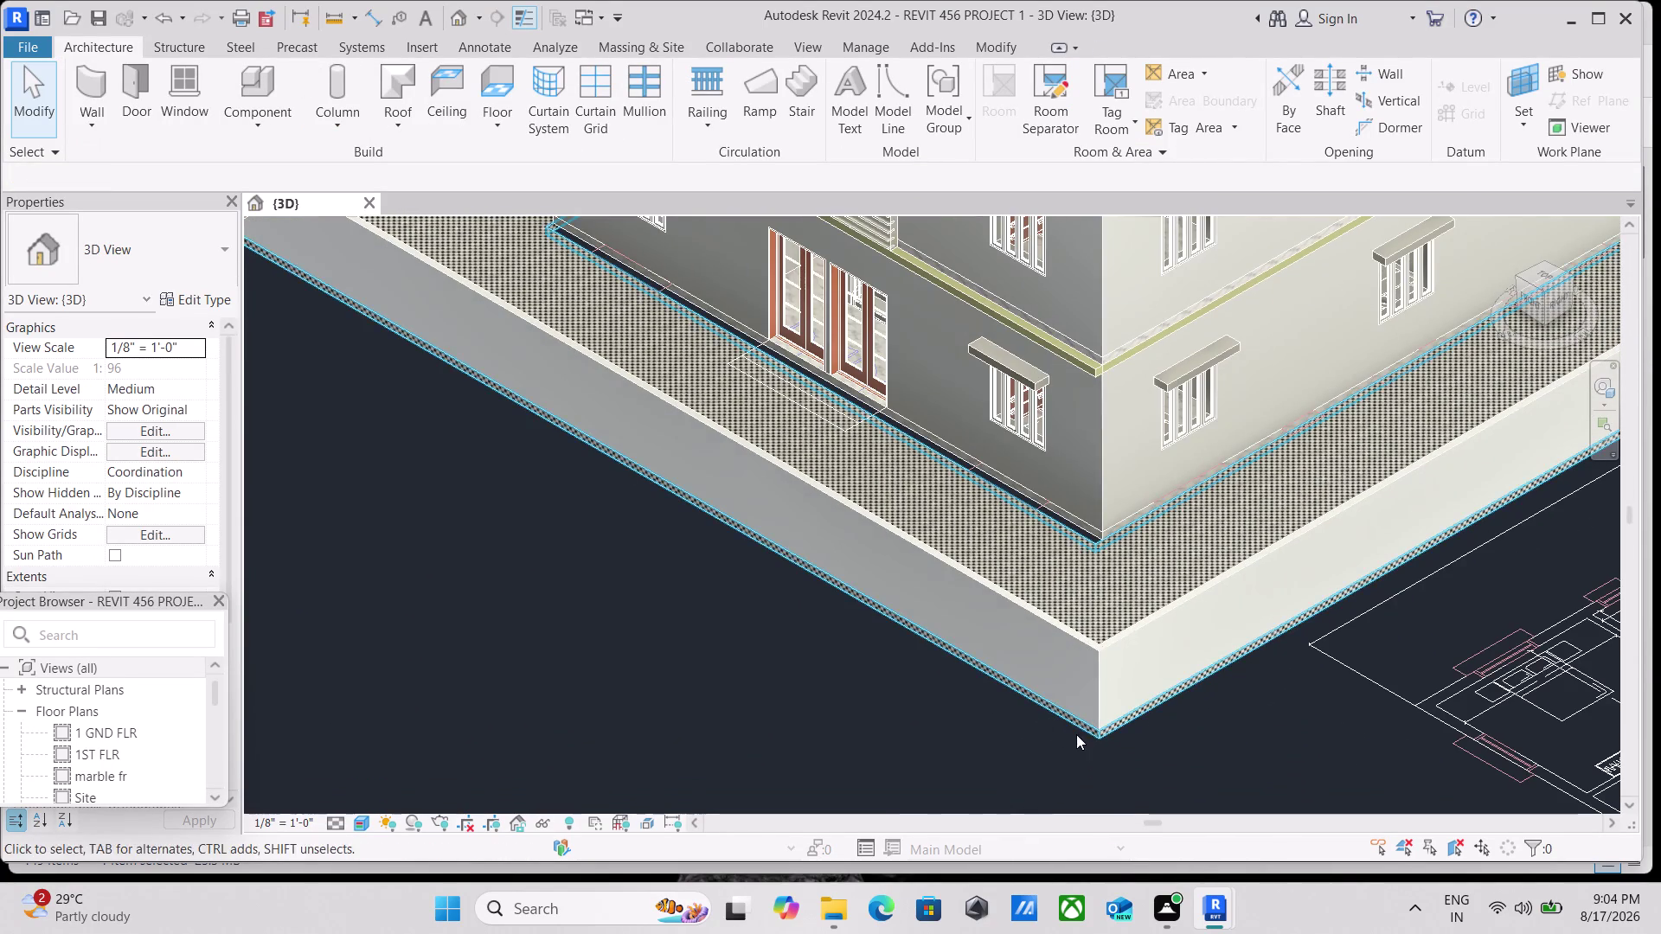
scroll(down, 3)
scroll(down, 3)
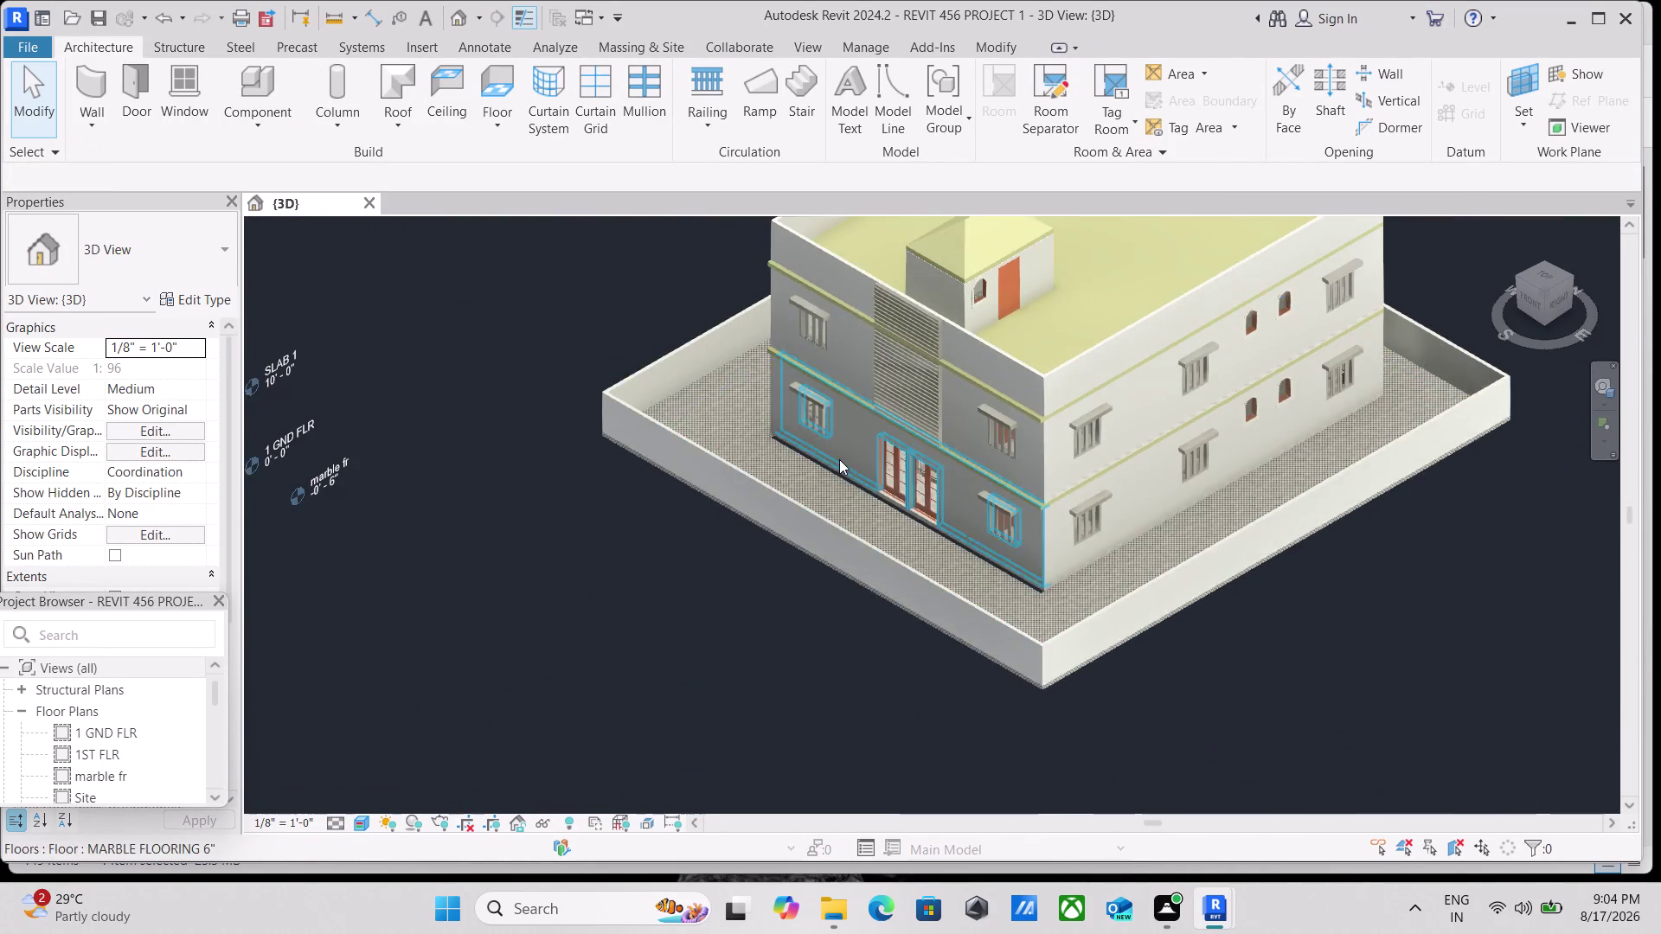
scroll(down, 3)
middle_drag(838, 458, 786, 511)
scroll(up, 3)
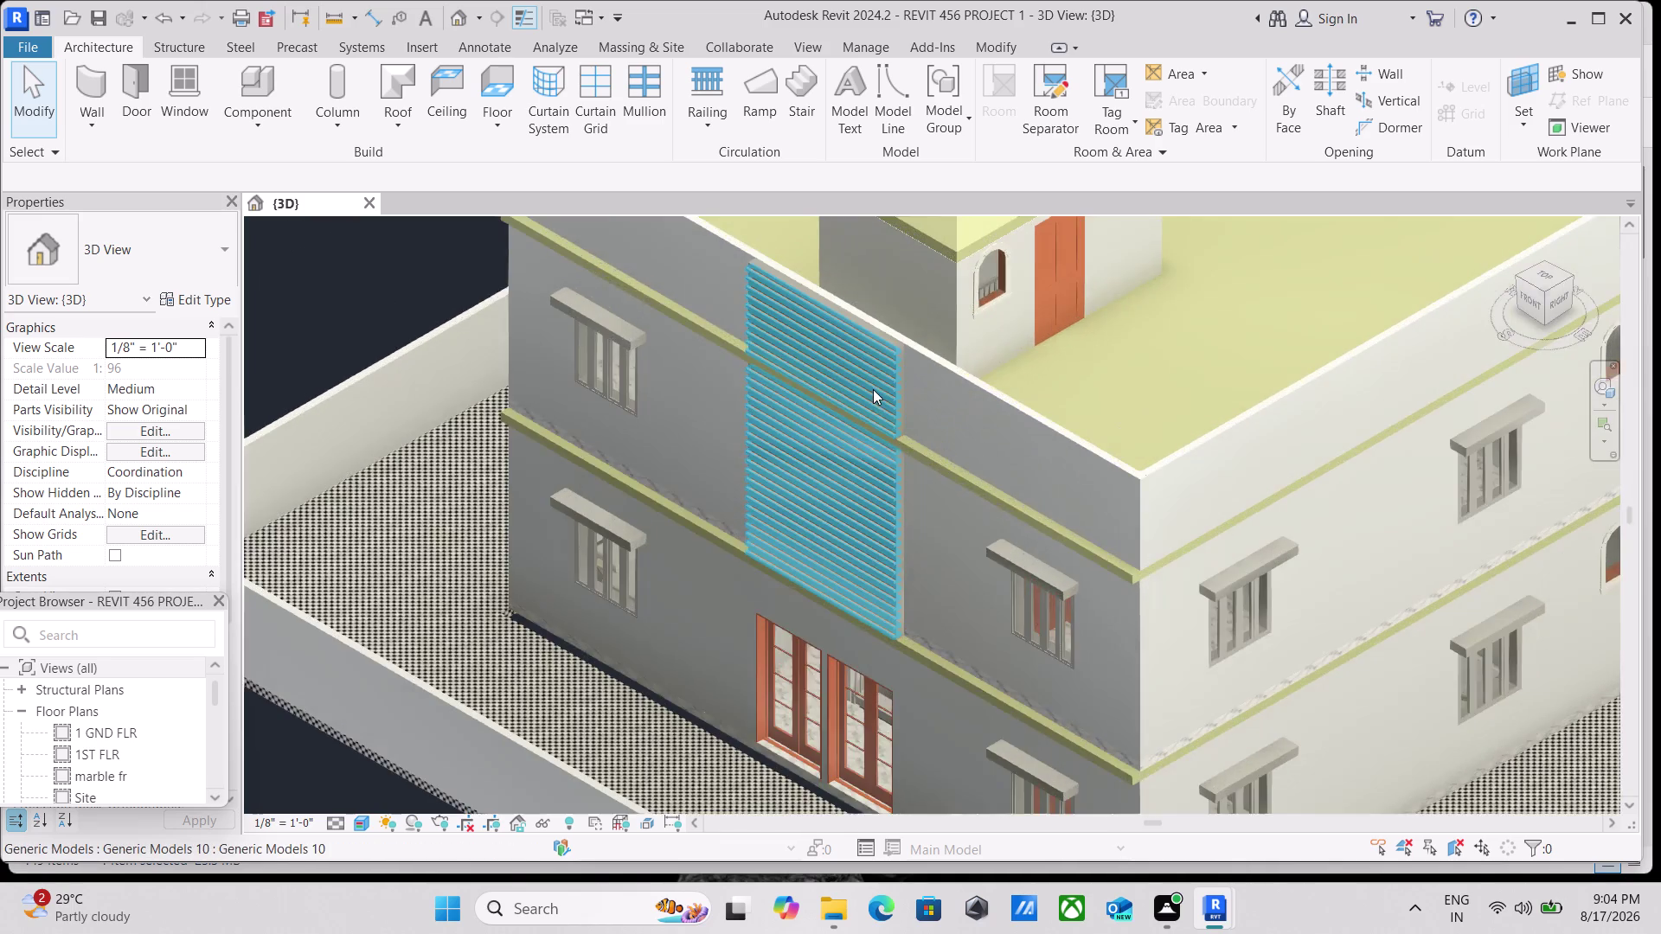
scroll(up, 3)
scroll(down, 3)
scroll(down, 3)
middle_drag(882, 385, 635, 487)
scroll(down, 3)
middle_drag(878, 431, 850, 449)
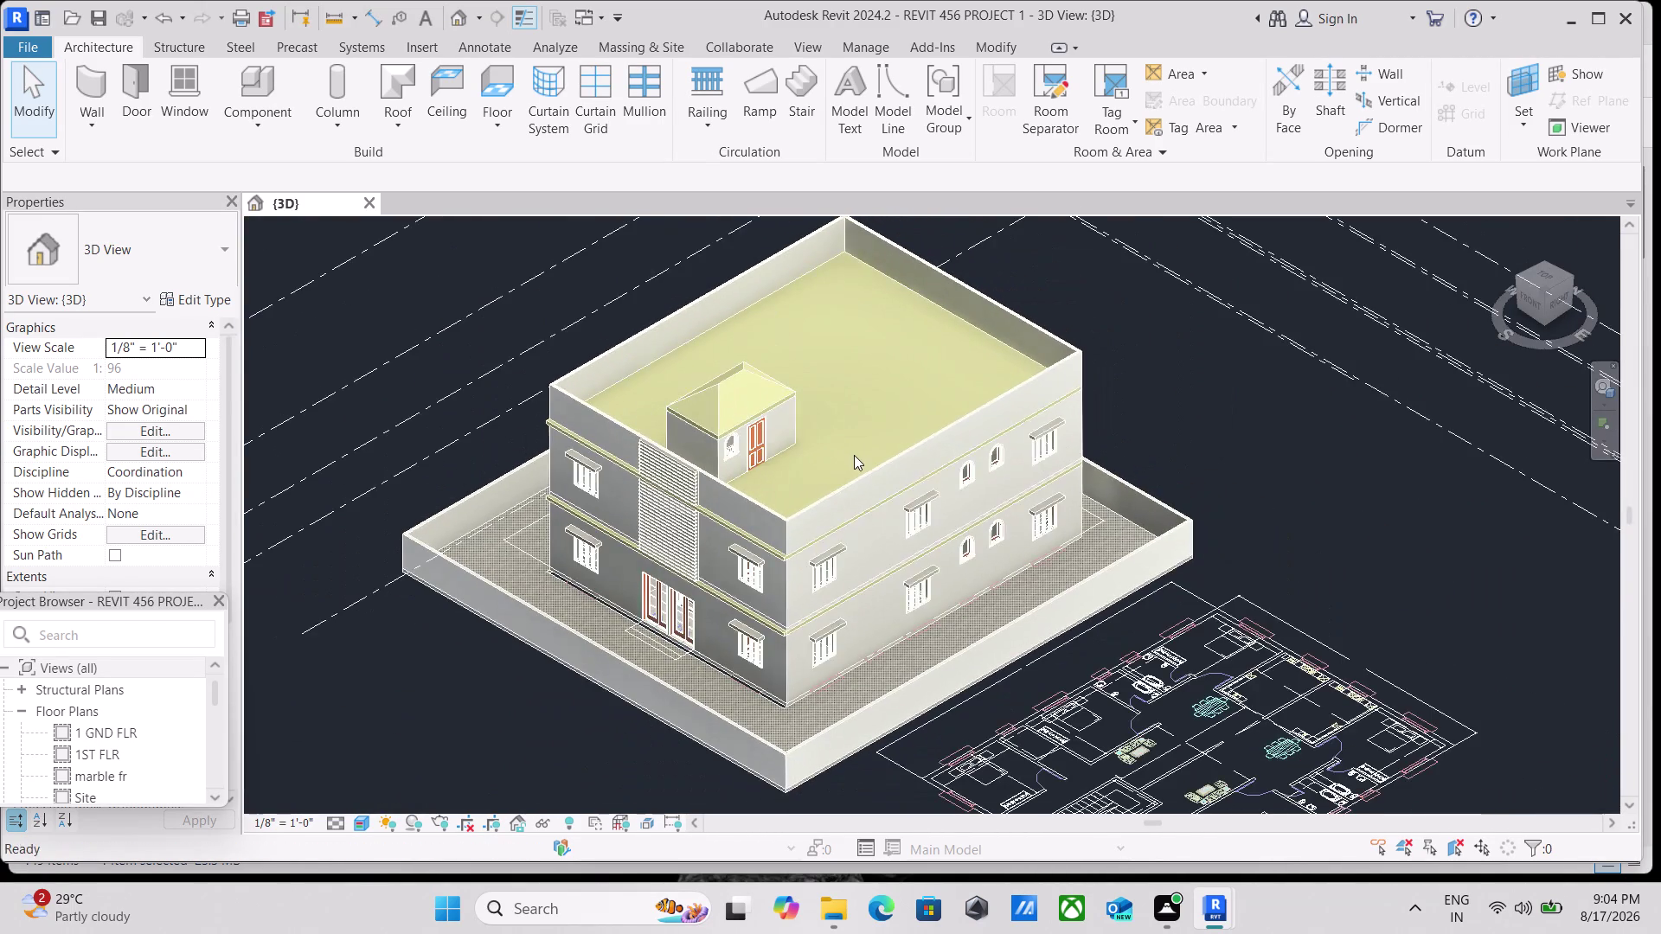
scroll(up, 3)
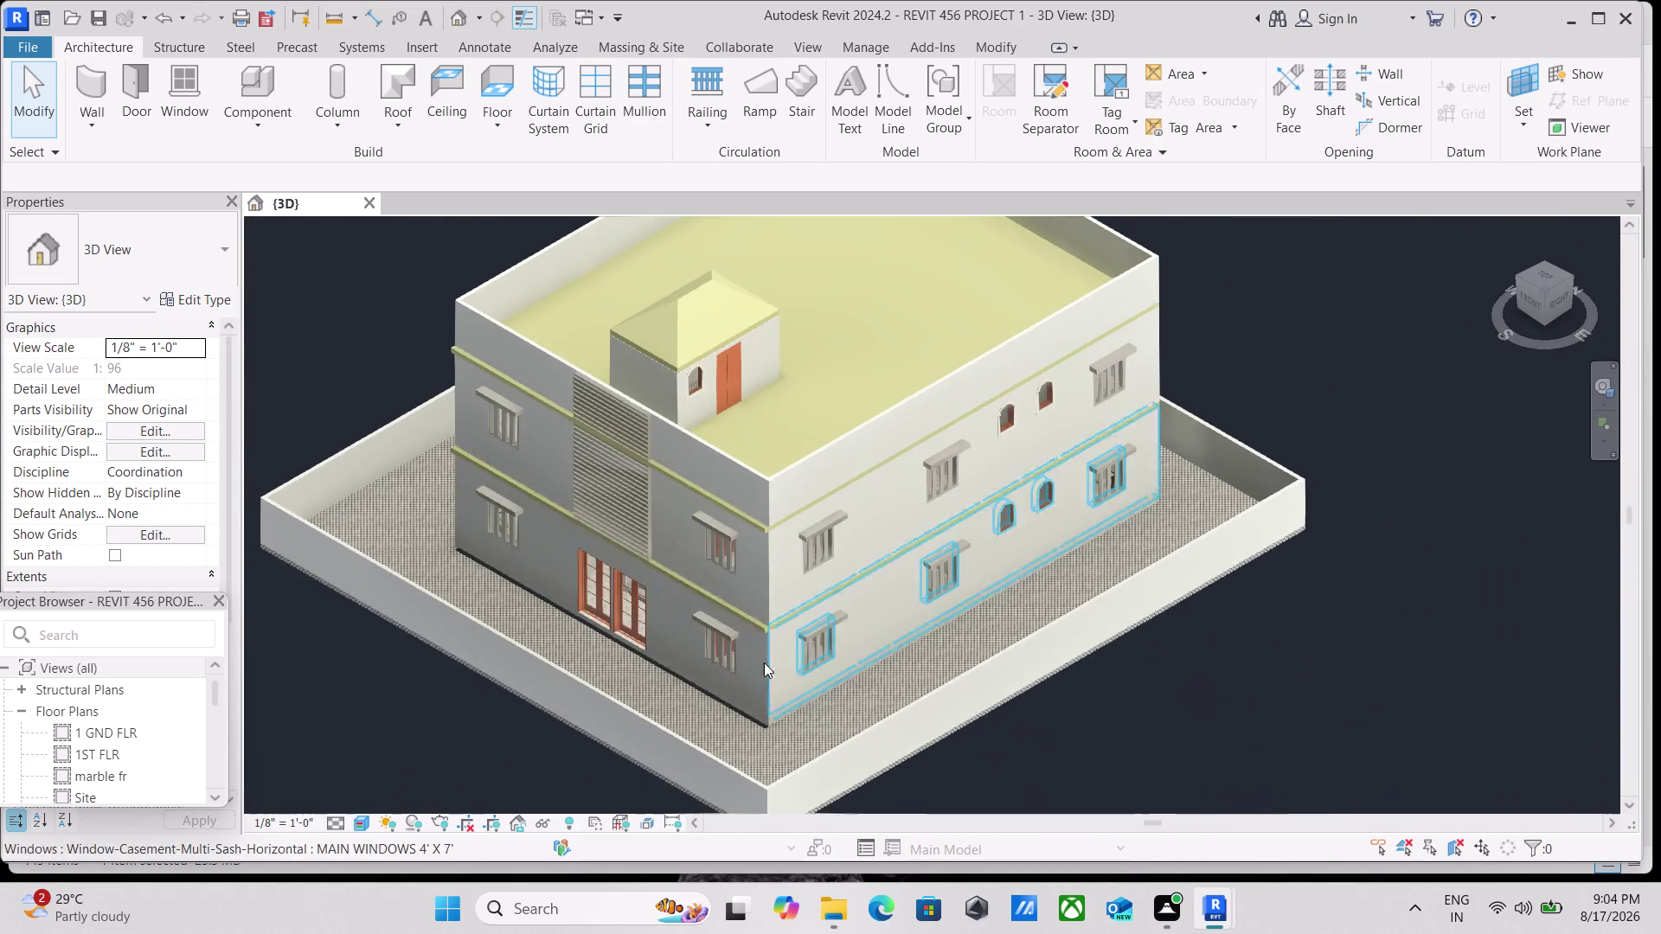
scroll(up, 3)
scroll(down, 3)
middle_drag(605, 678, 934, 610)
scroll(up, 3)
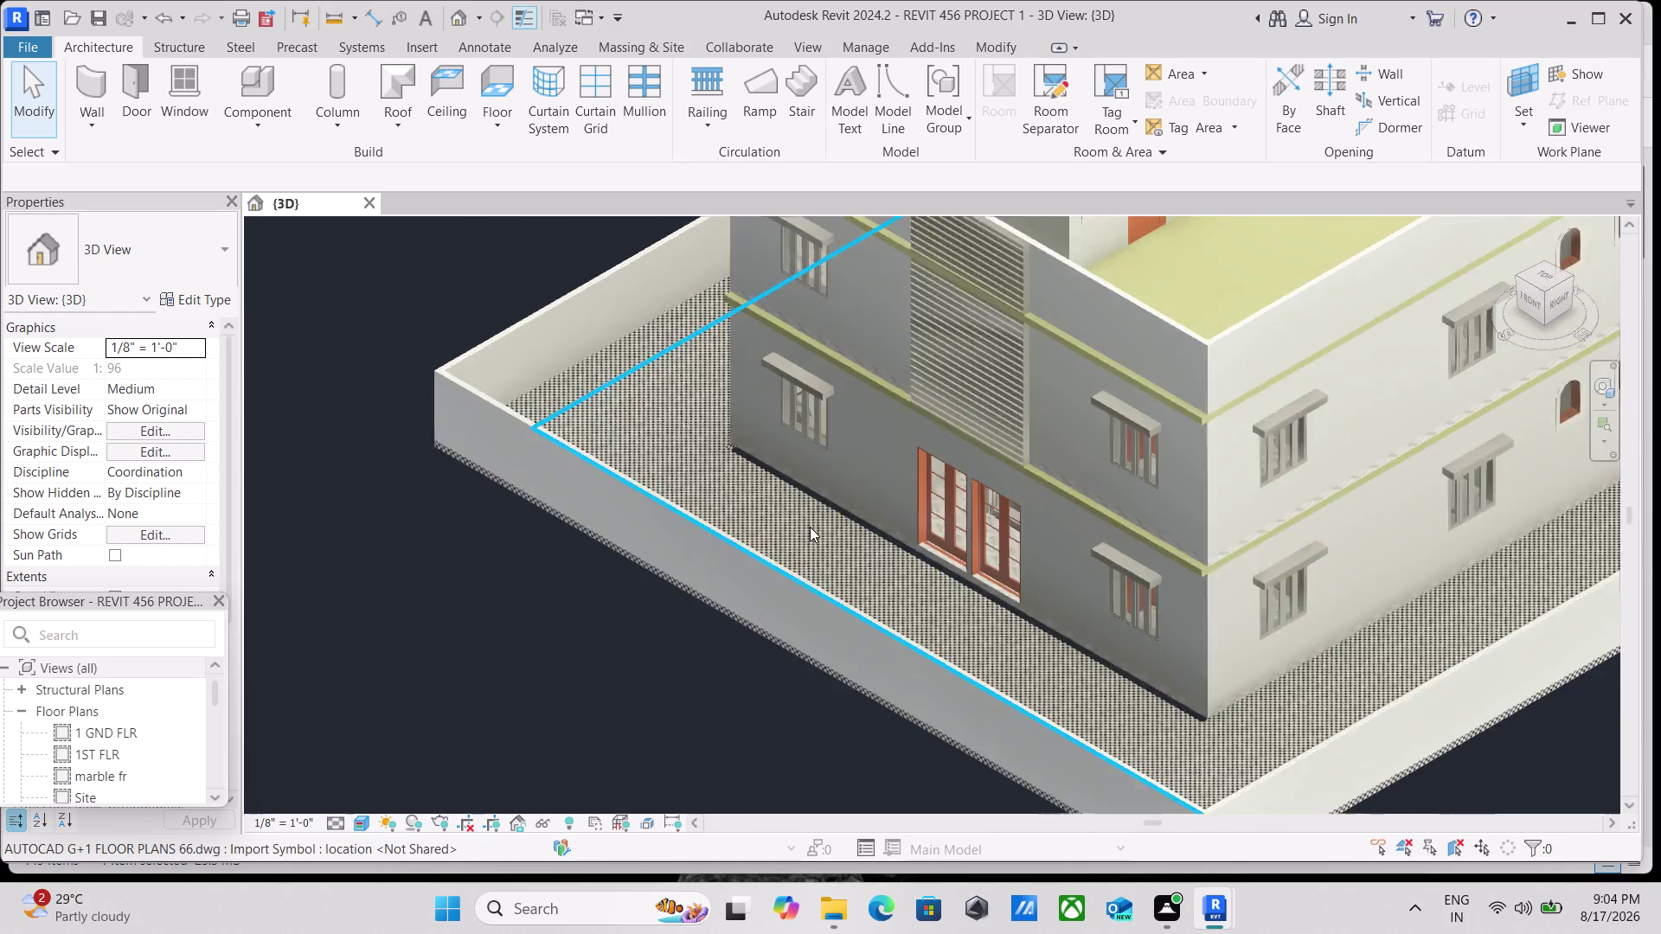
scroll(up, 3)
scroll(up, 3)
scroll(up, 3)
scroll(up, 3)
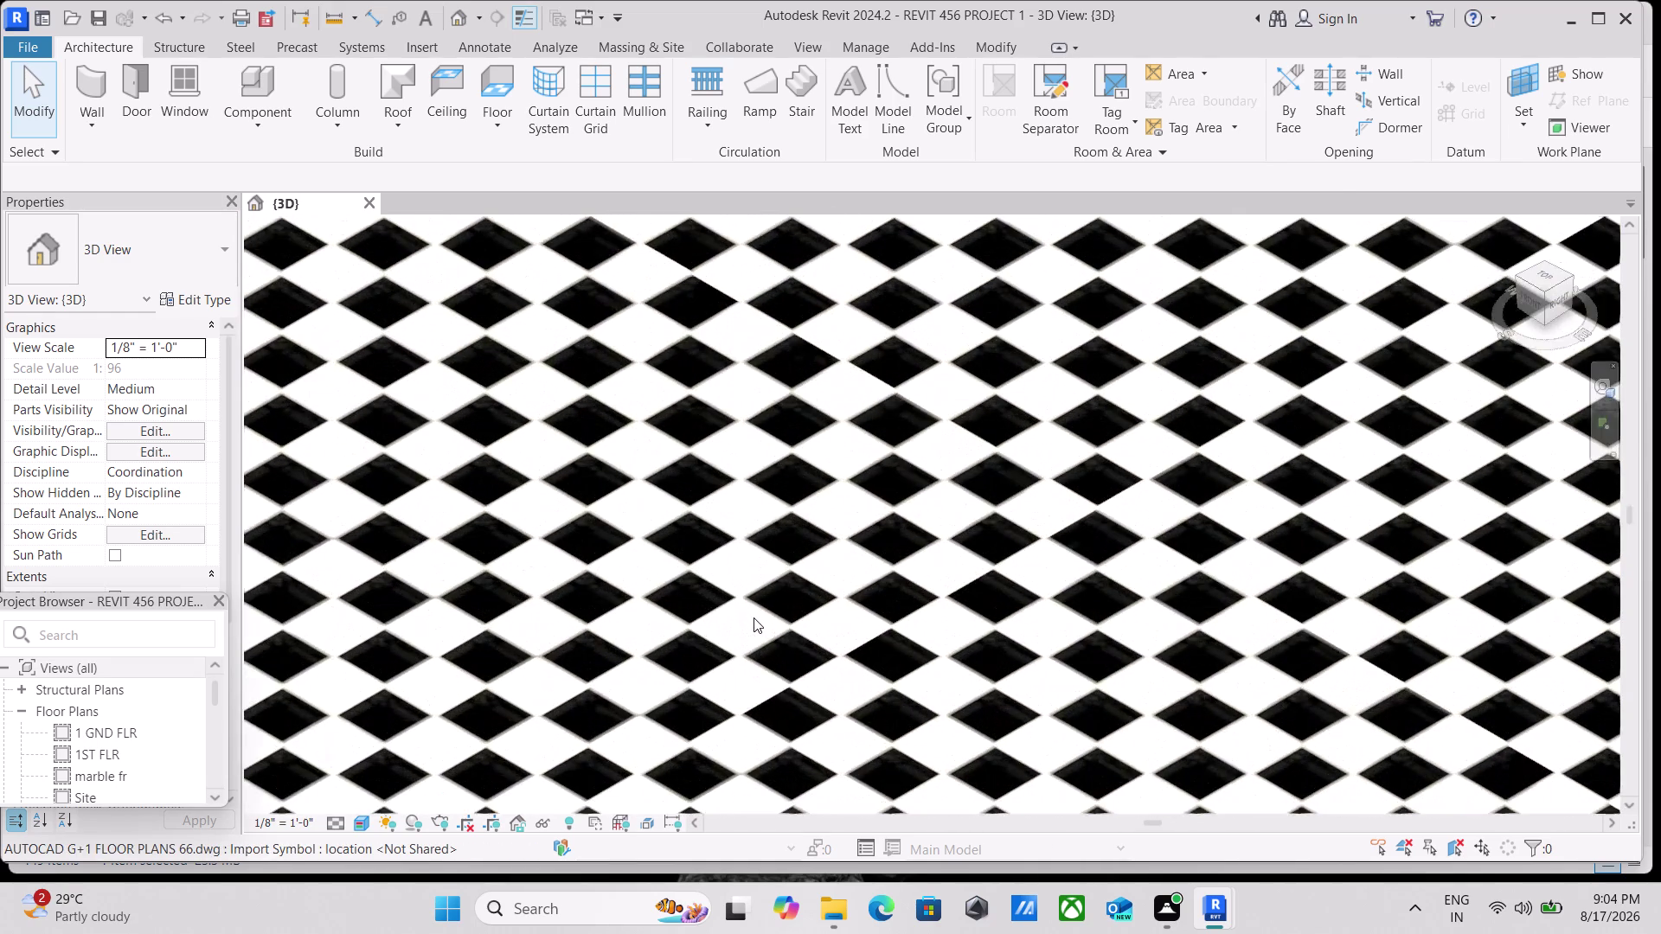
scroll(up, 3)
scroll(up, 3)
scroll(down, 3)
scroll(down, 3)
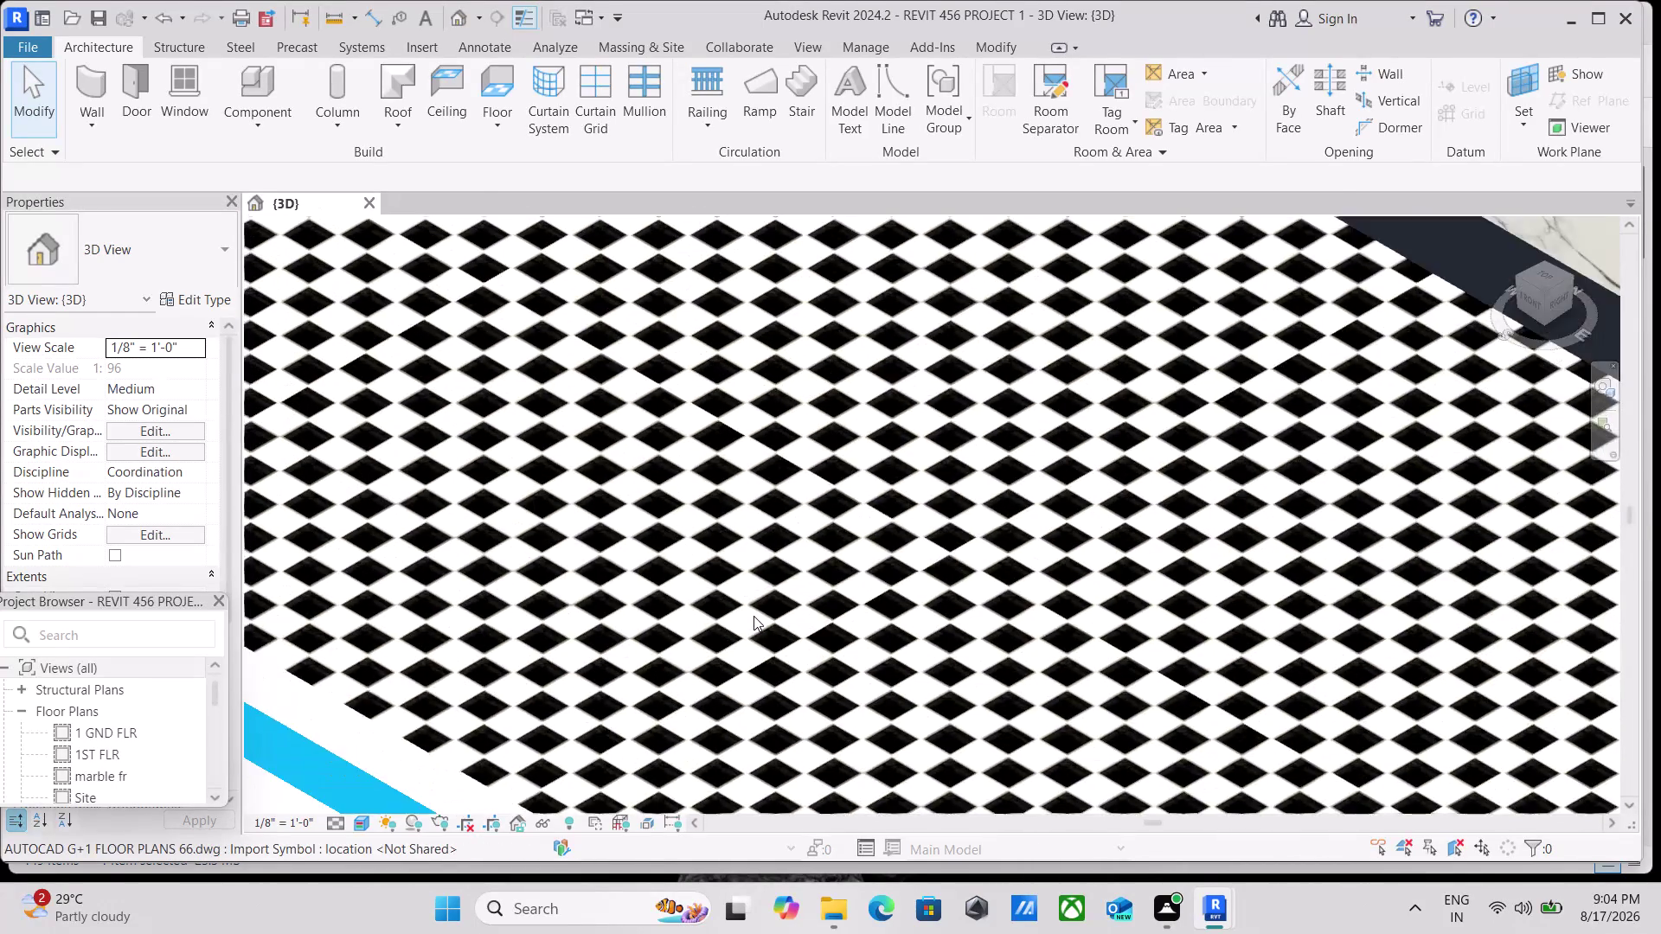
scroll(down, 3)
scroll(down, 3)
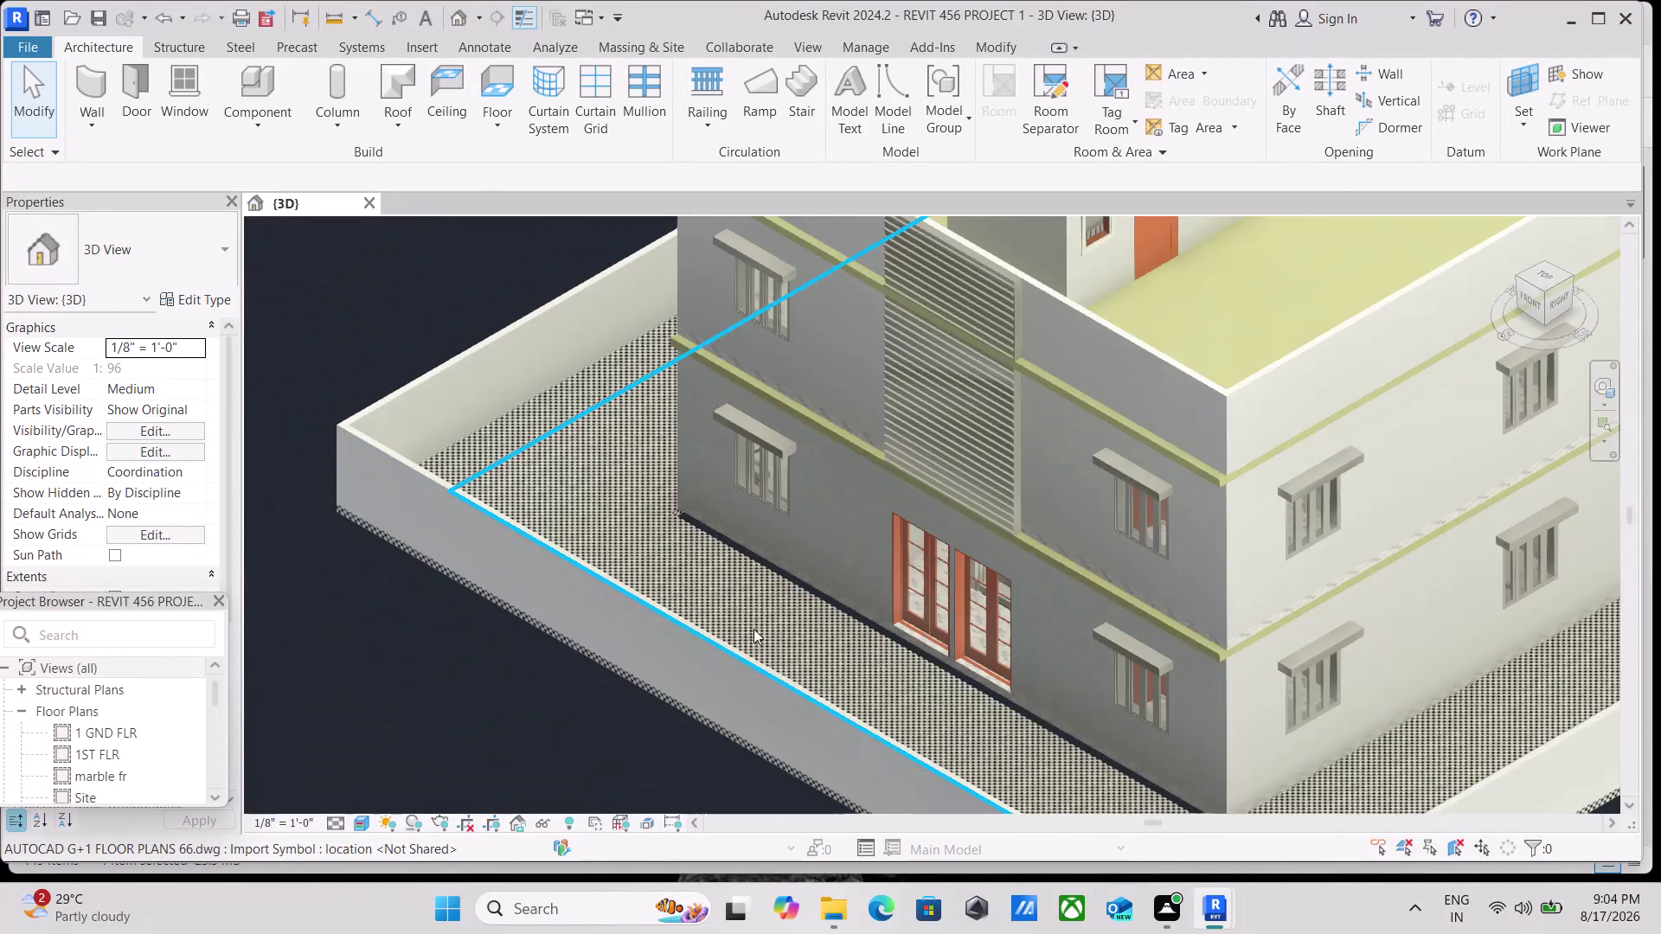
scroll(down, 3)
scroll(up, 3)
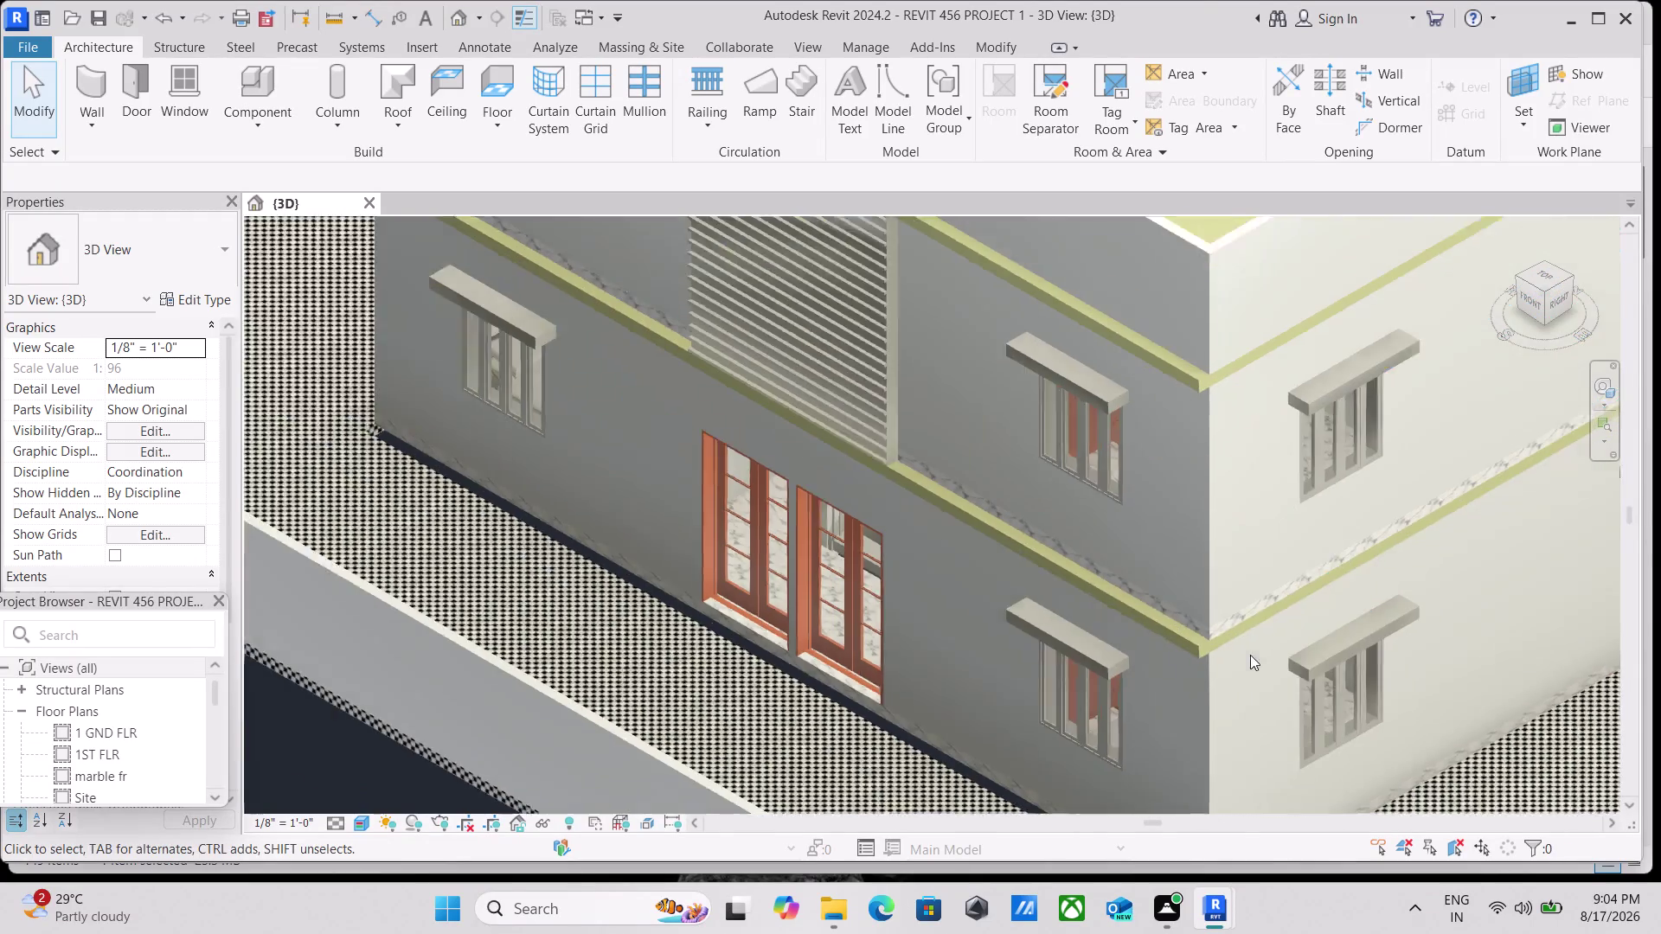
scroll(up, 3)
scroll(down, 3)
scroll(down, 3)
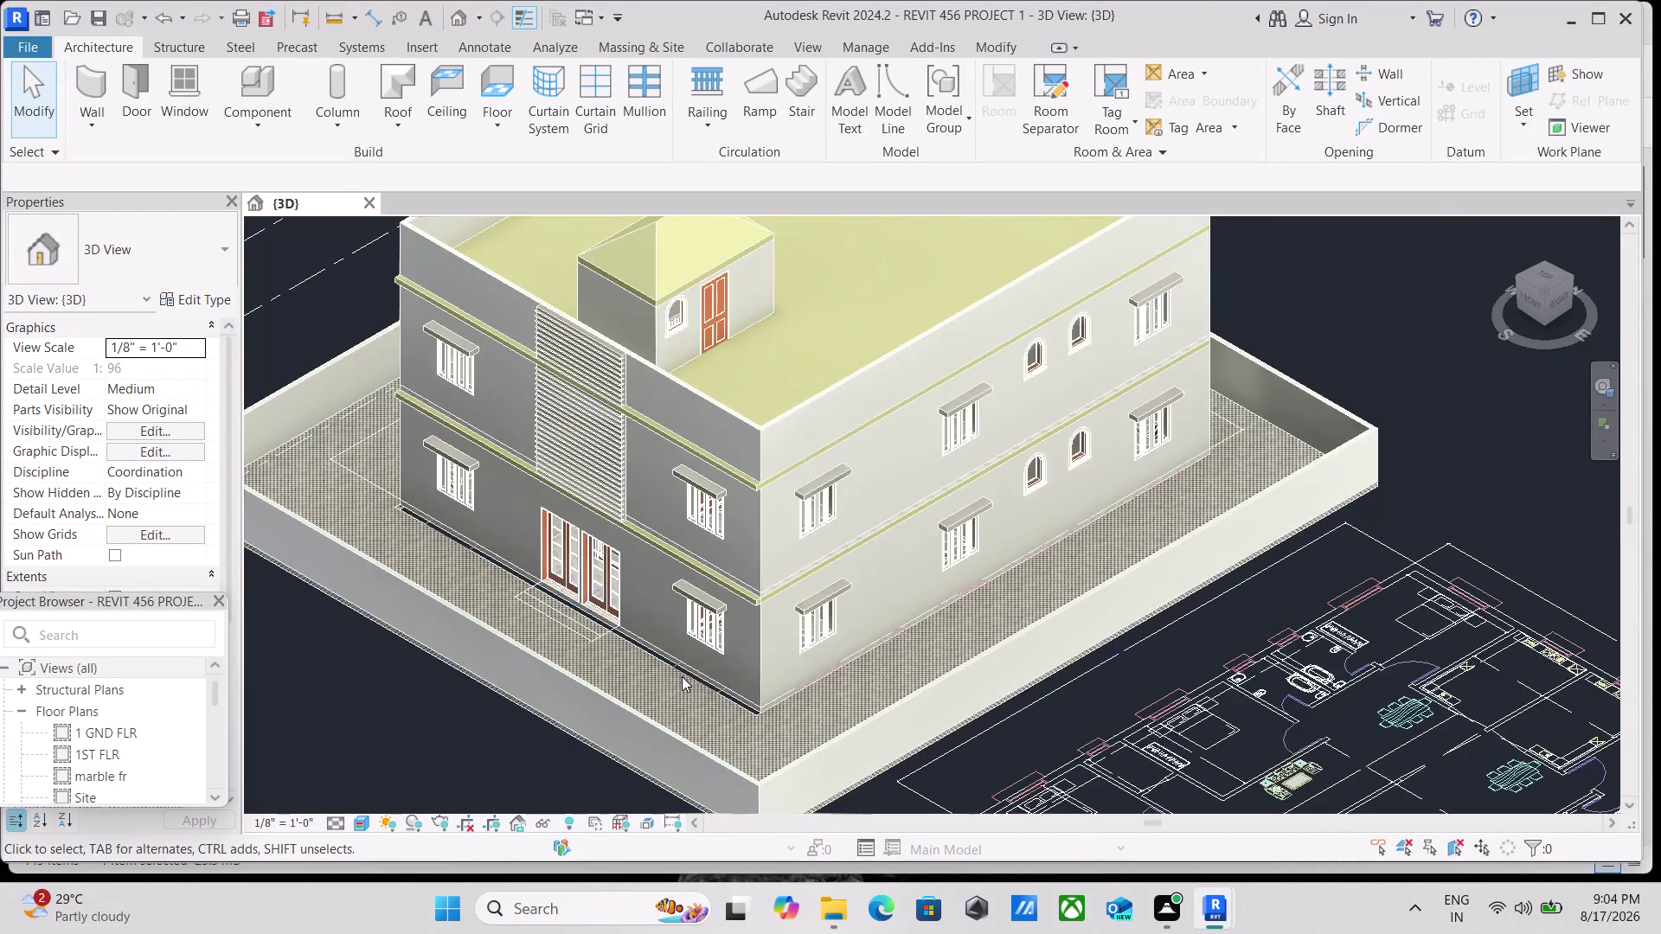
middle_drag(683, 676, 793, 551)
scroll(up, 3)
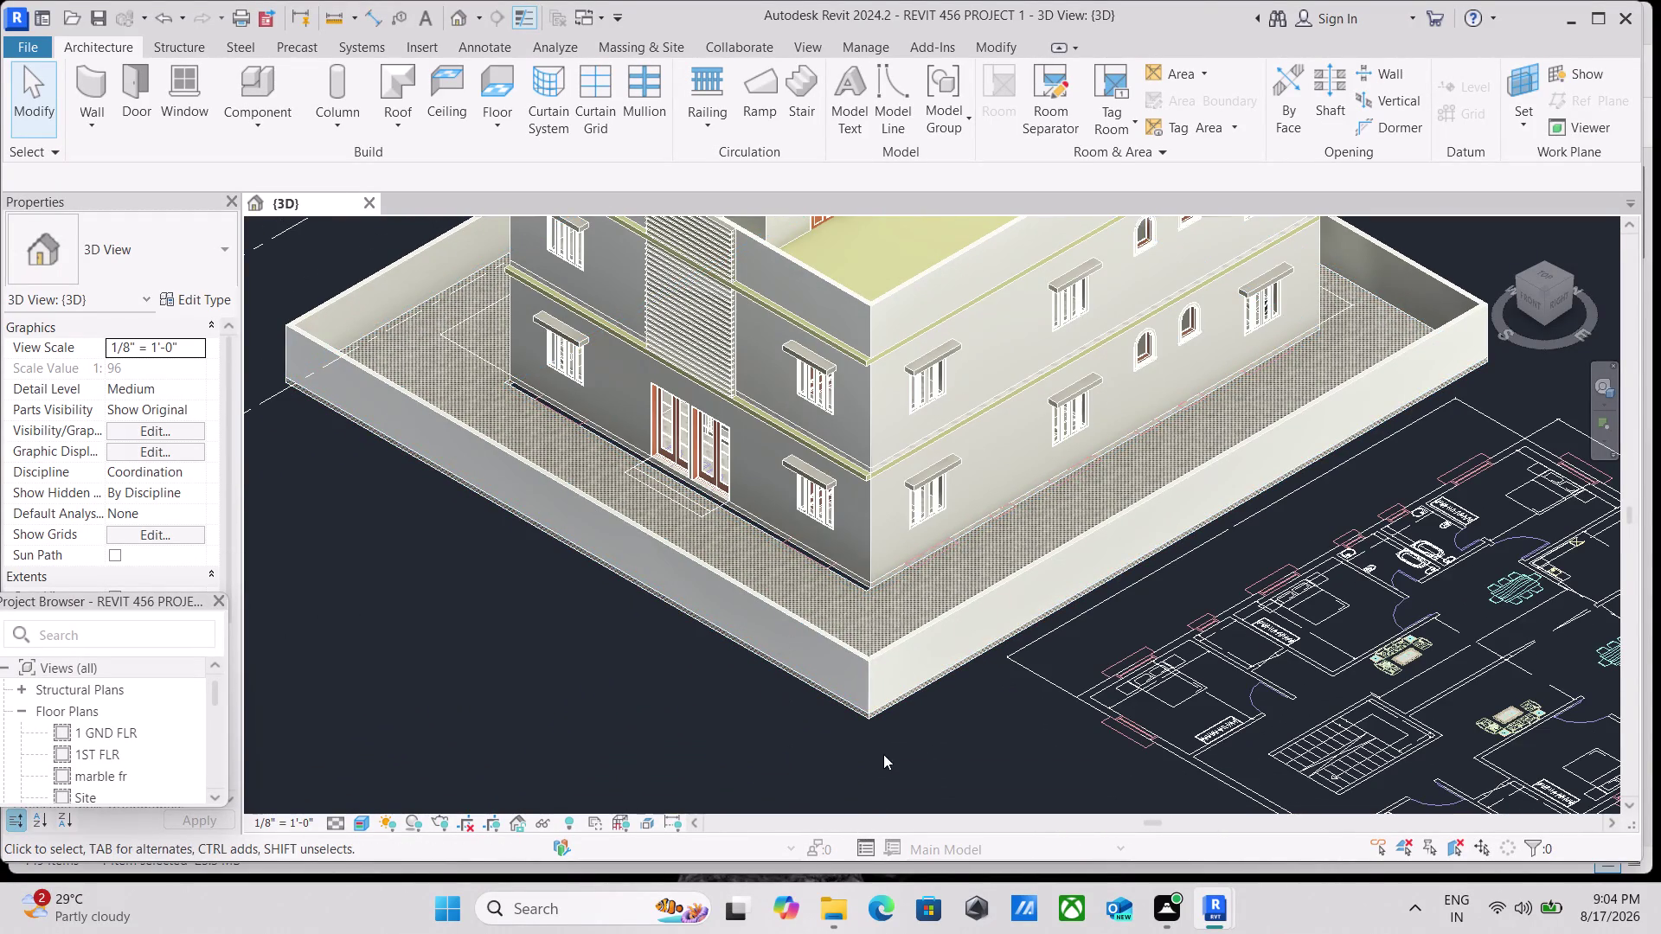
click(862, 719)
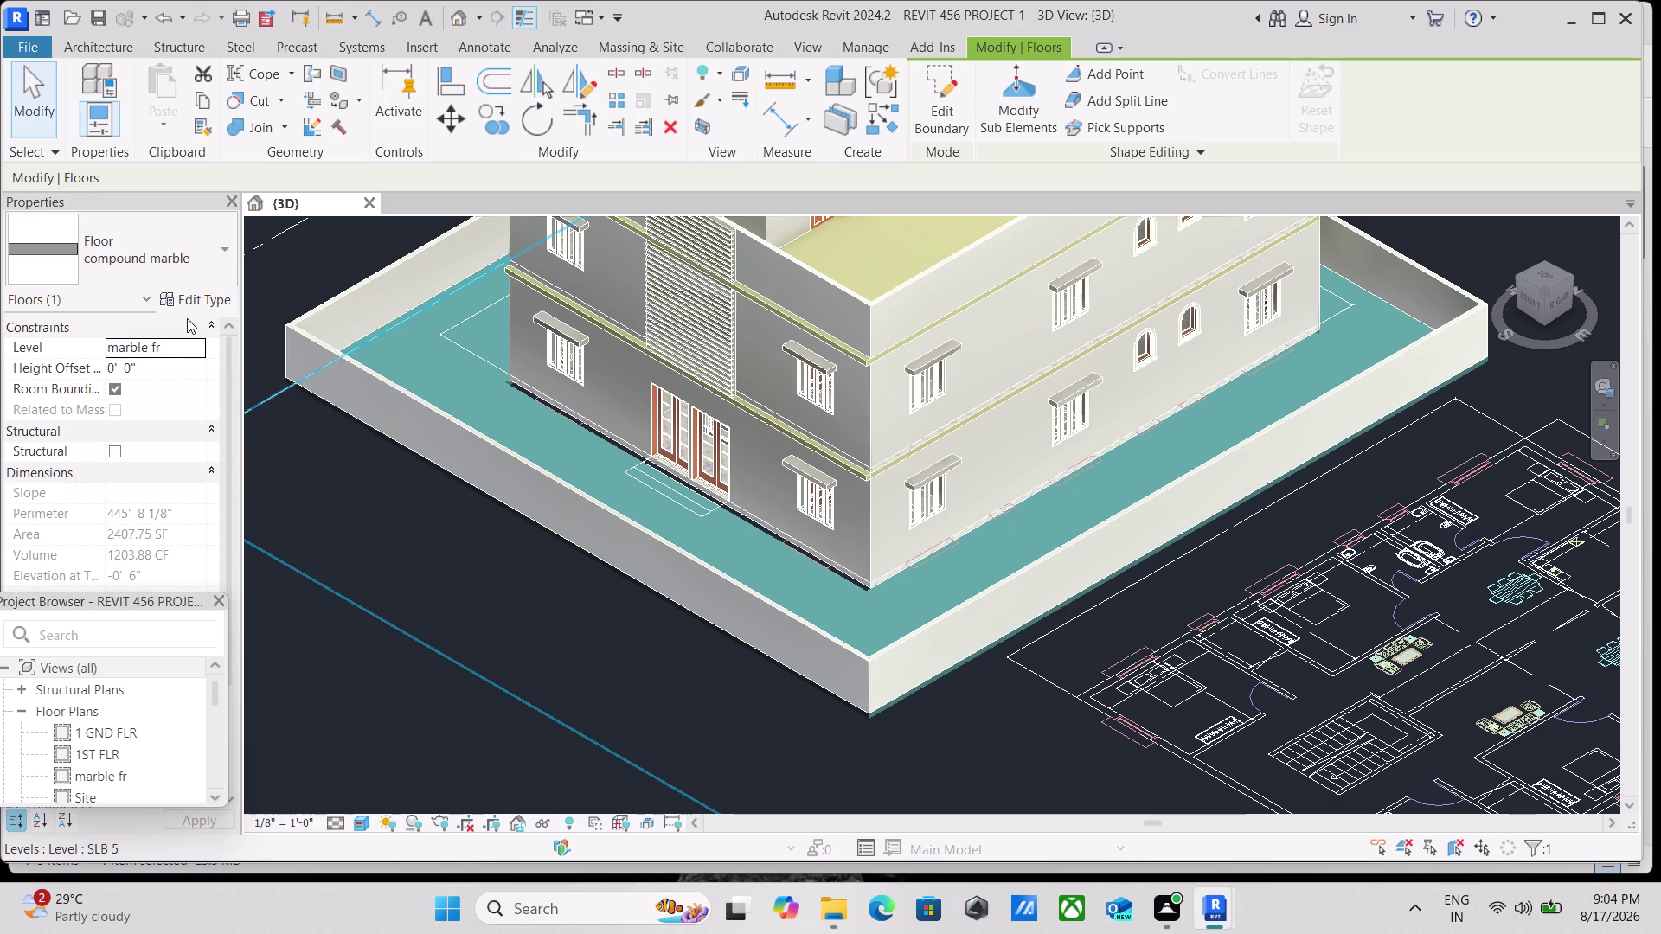
Open Edit Type for the selected compound marble floor.
scroll(up, 3)
scroll(down, 3)
scroll(up, 3)
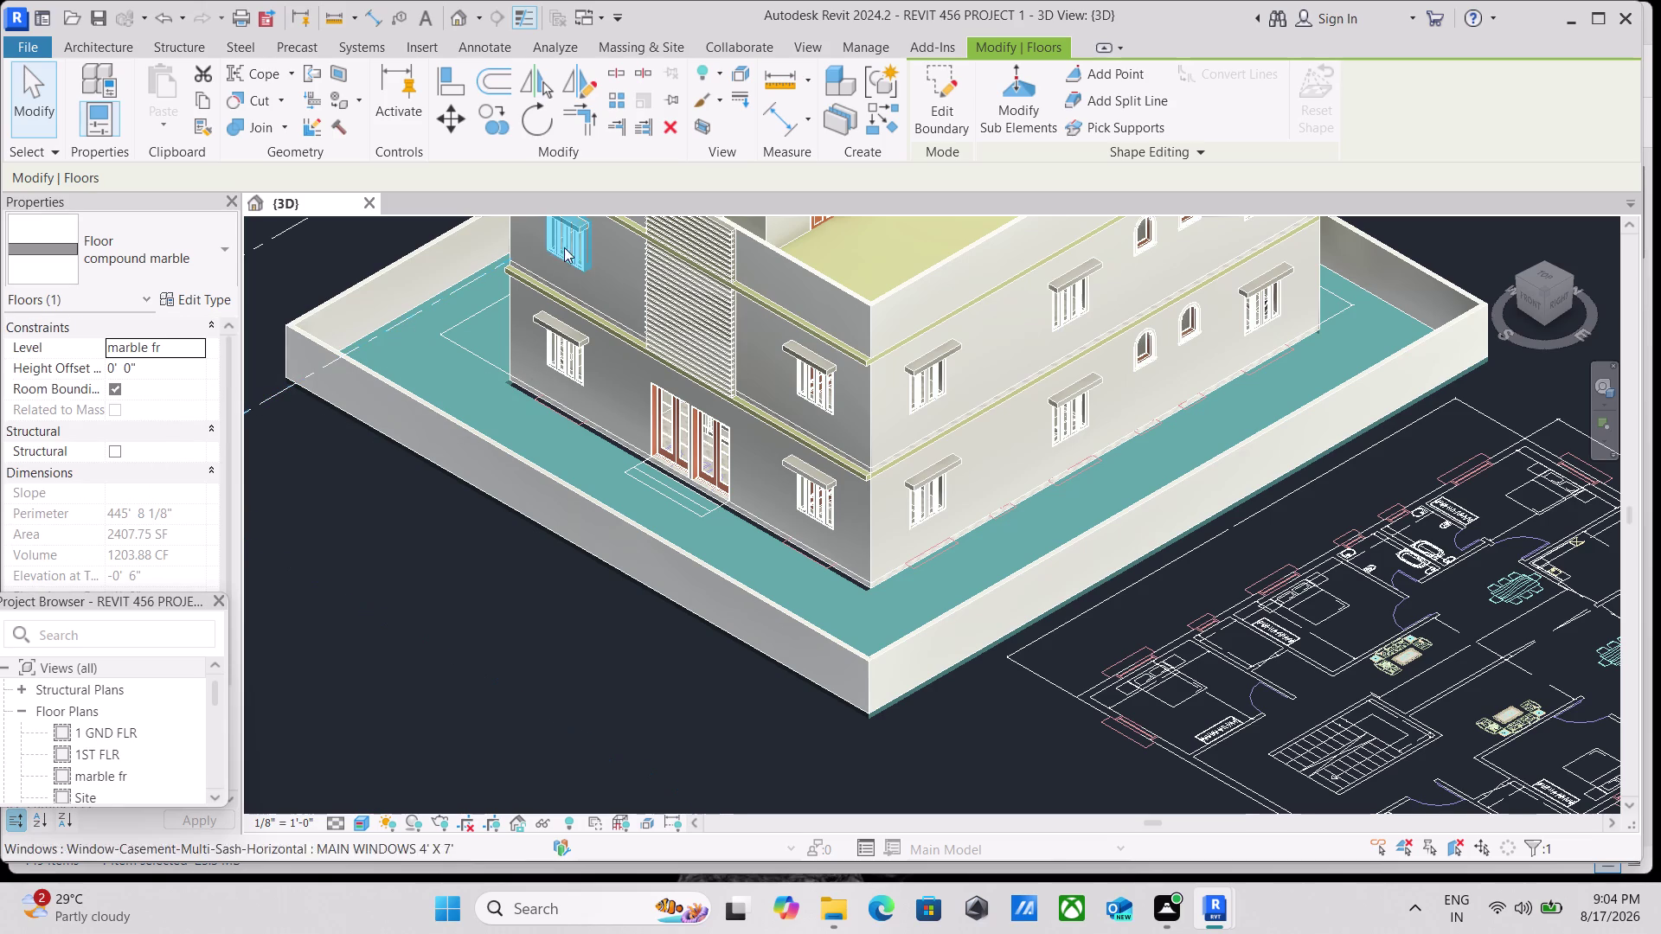
click(212, 305)
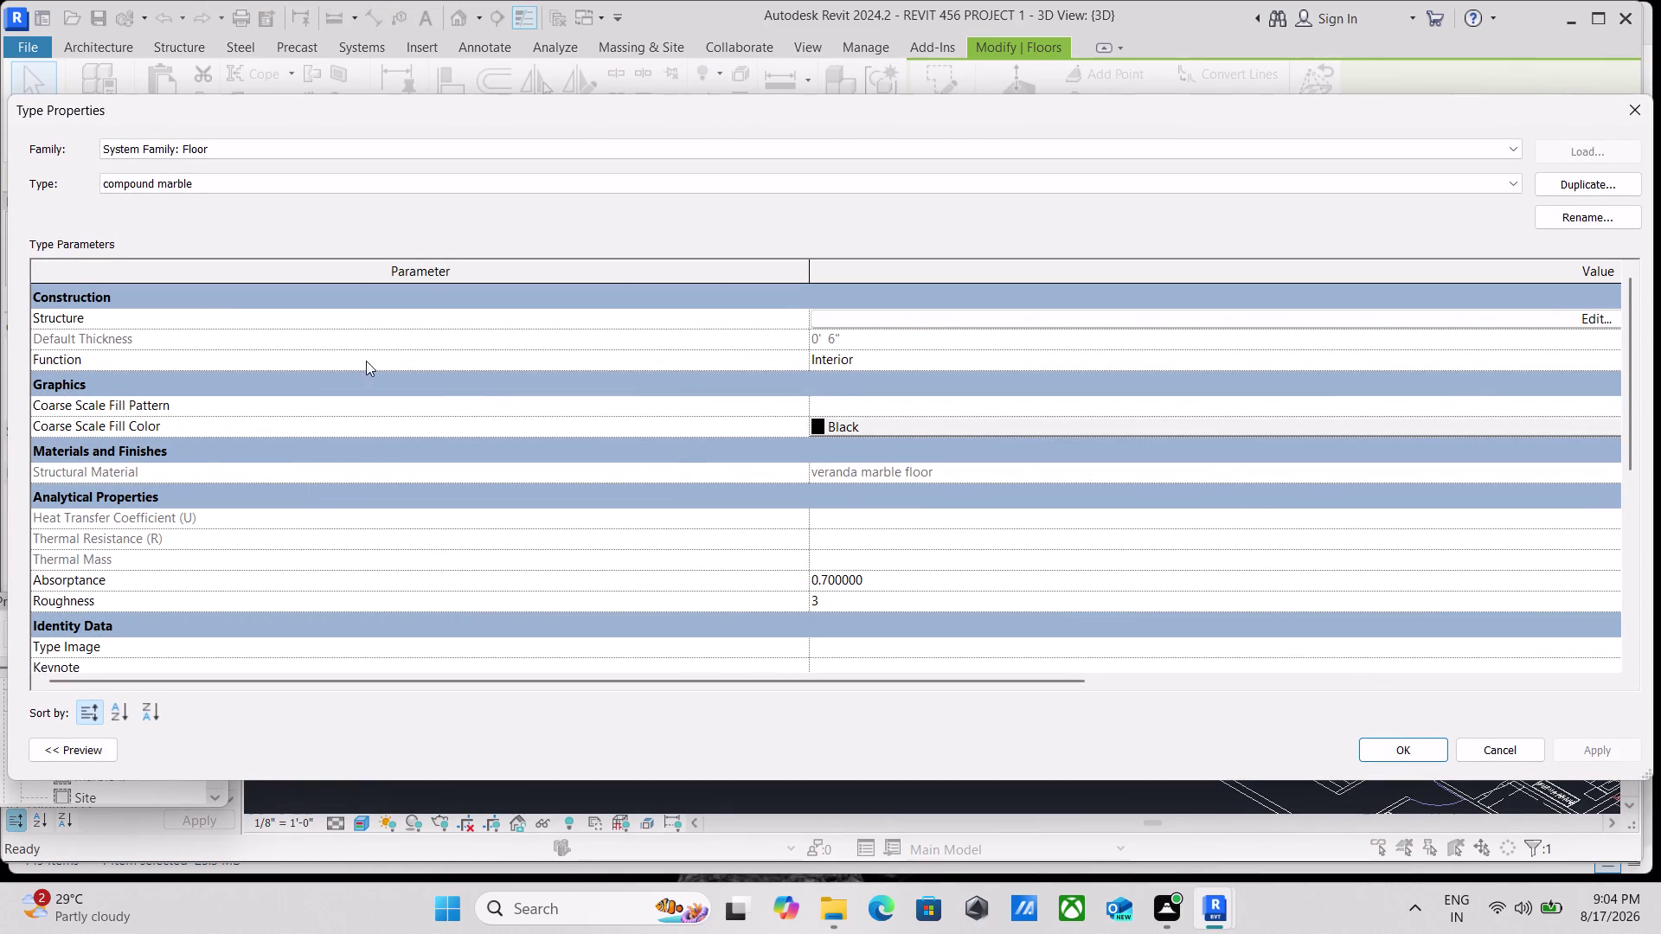
Edit the floor's layer structure and browse the Structure layer's veranda marble floor material.
click(888, 319)
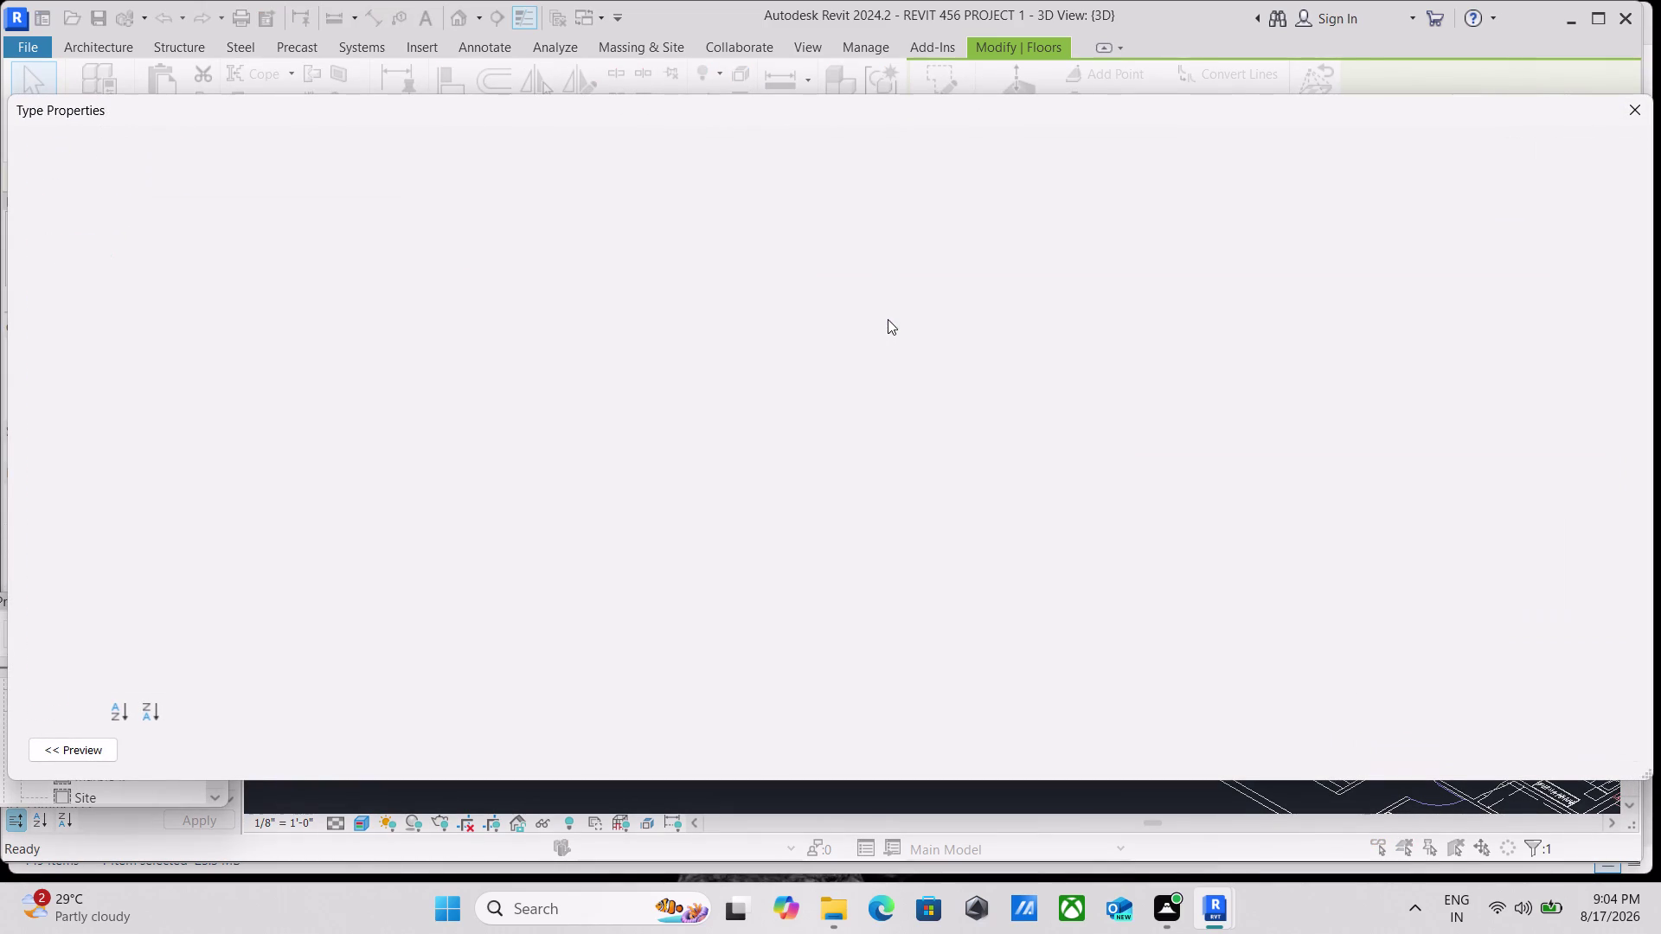
click(690, 319)
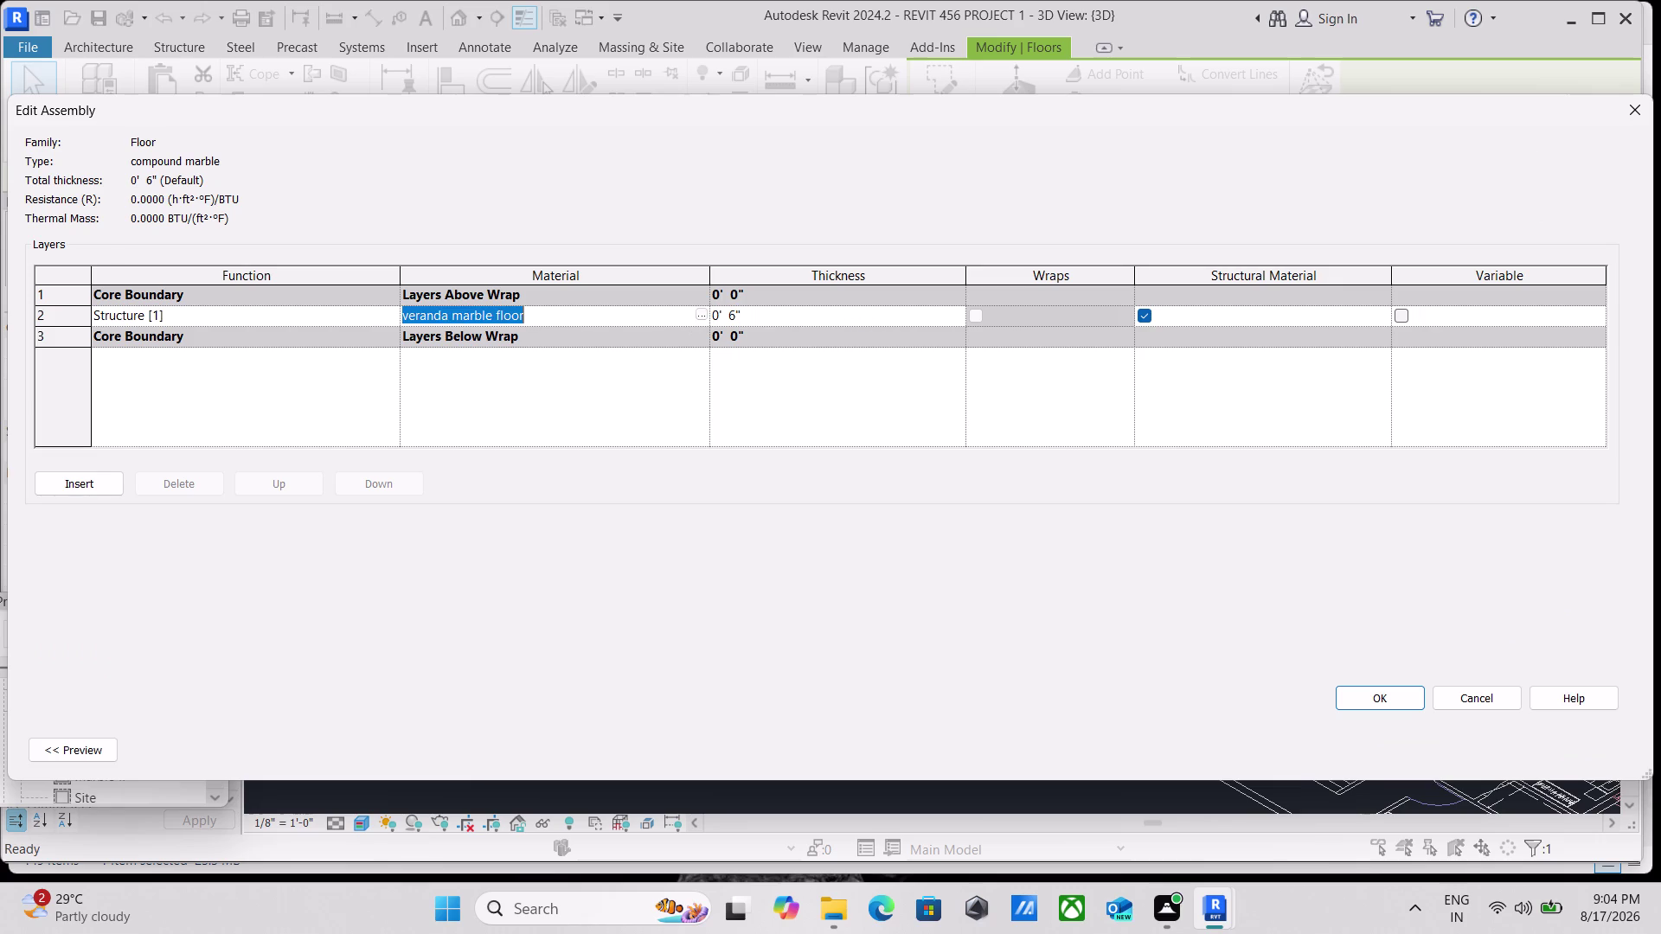
click(699, 314)
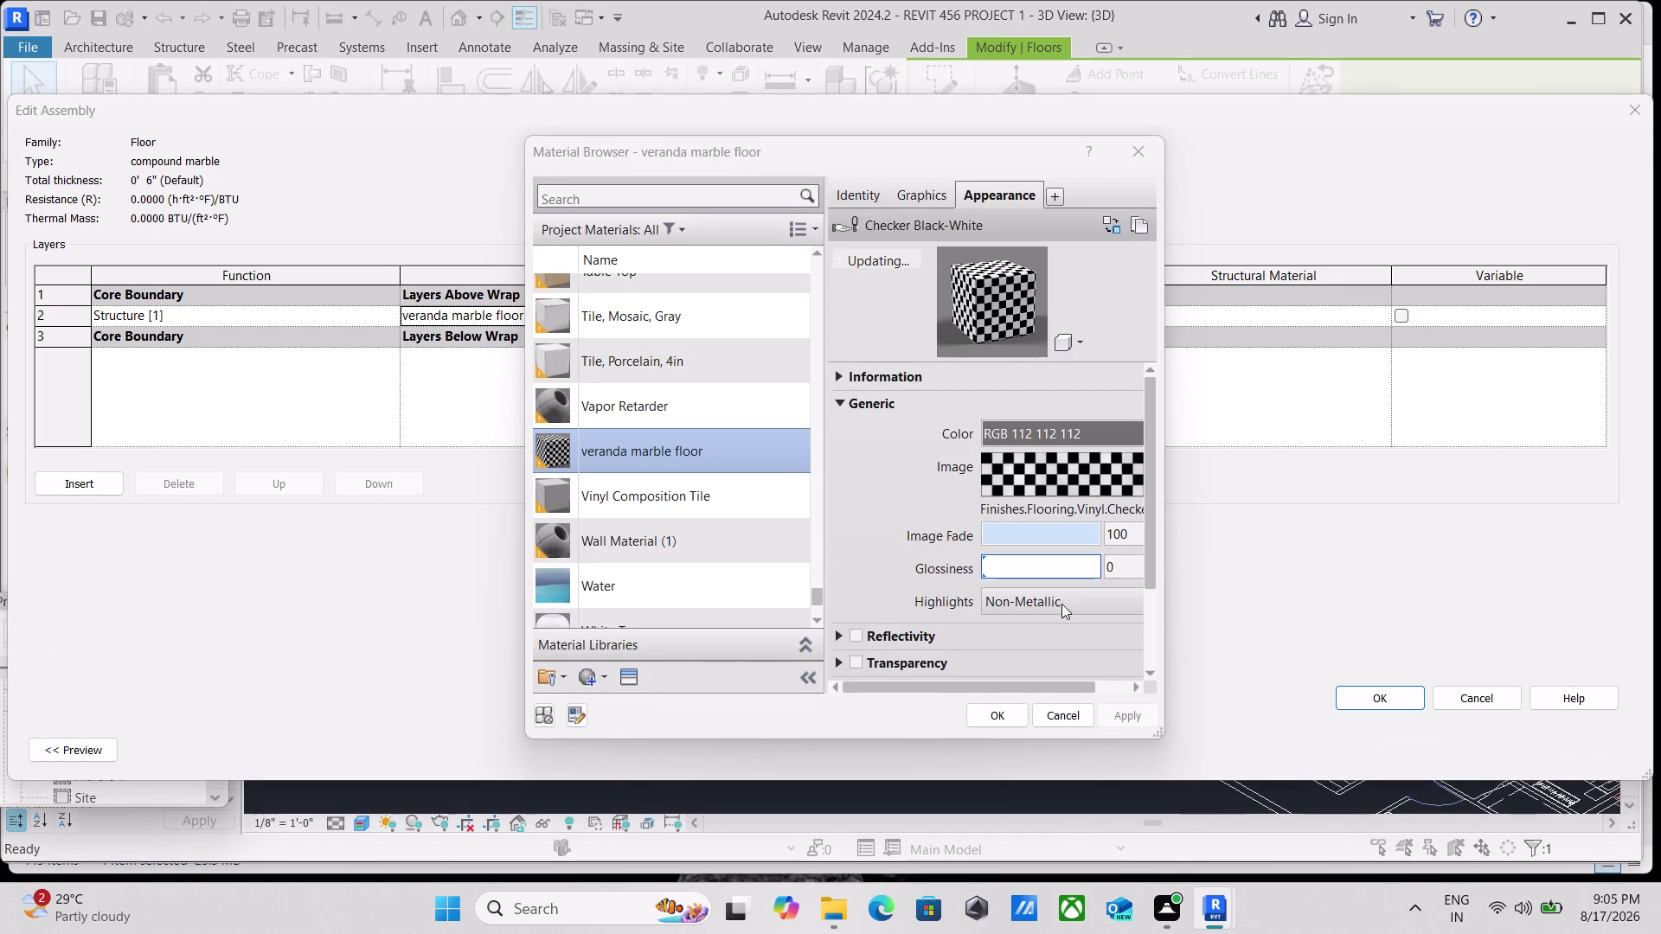
Open the Texture Editor for the veranda marble floor's checker image.
scroll(down, 3)
scroll(down, 3)
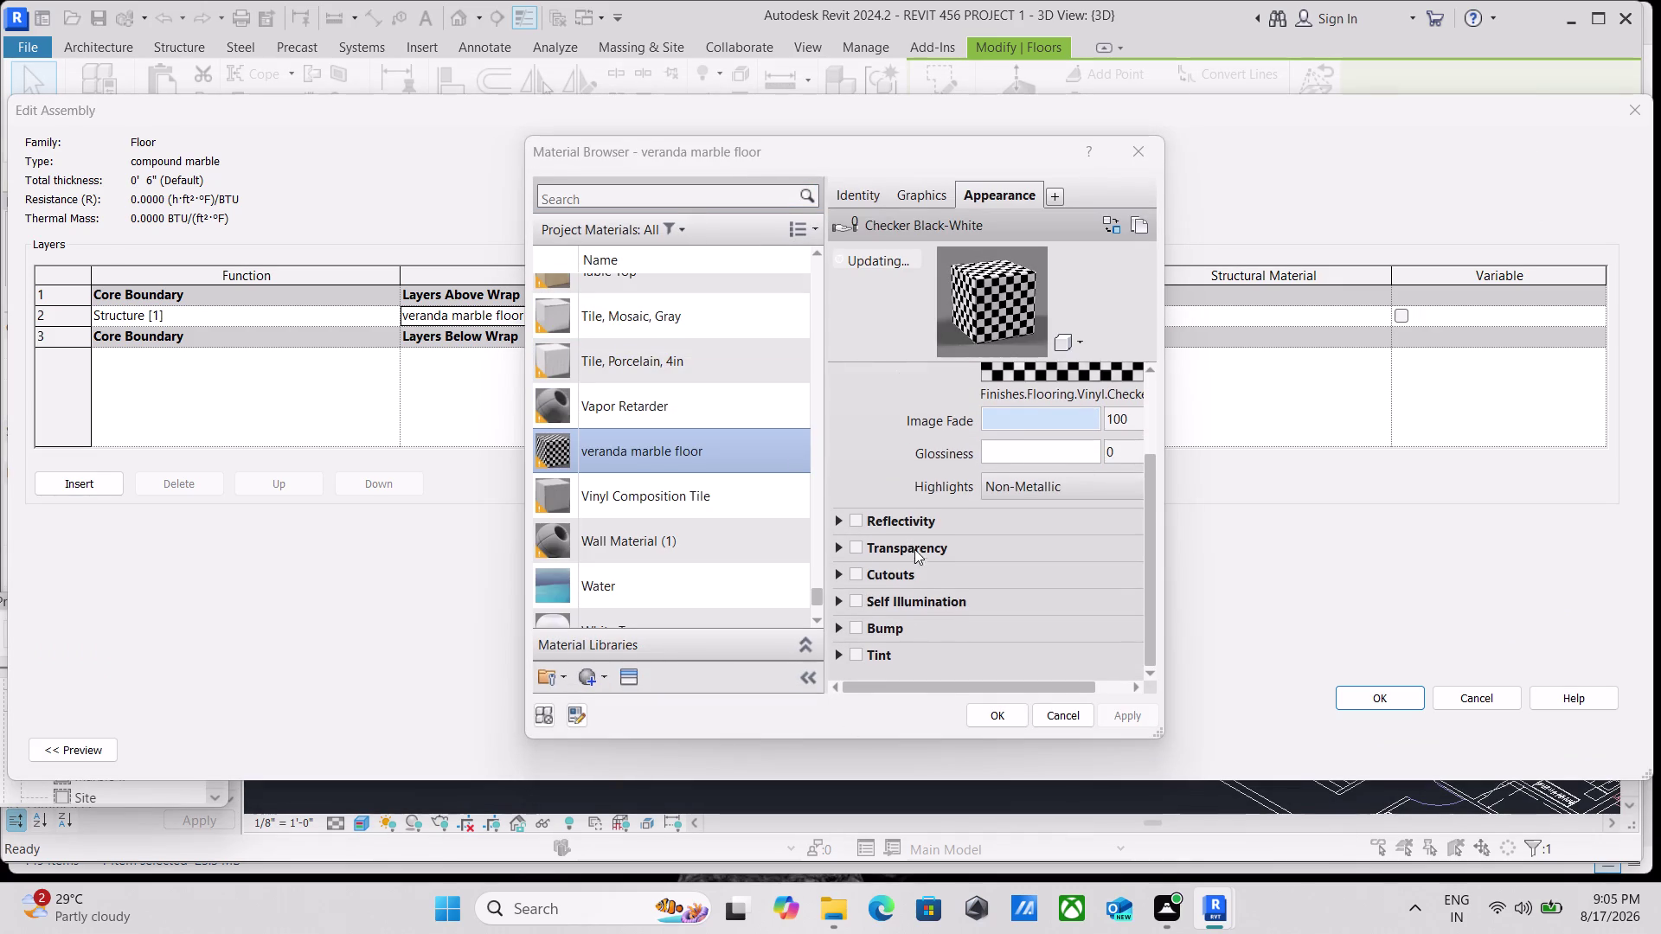
scroll(down, 3)
scroll(up, 3)
click(1014, 475)
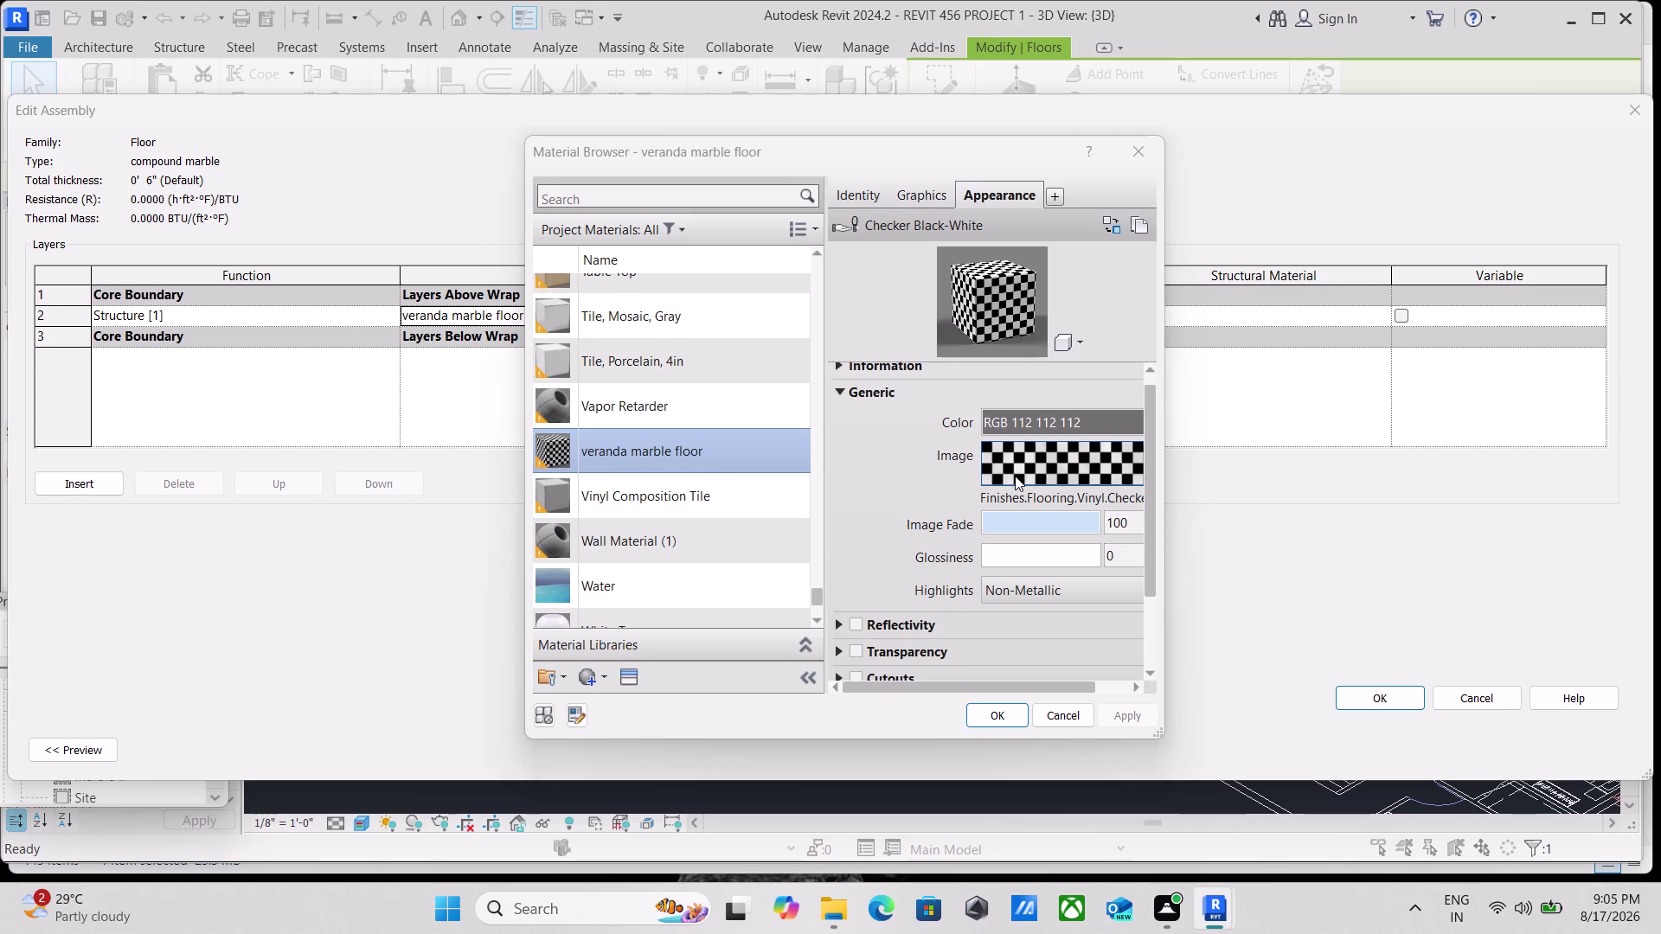
Enter 1' as both the texture sample width and sample height.
scroll(down, 3)
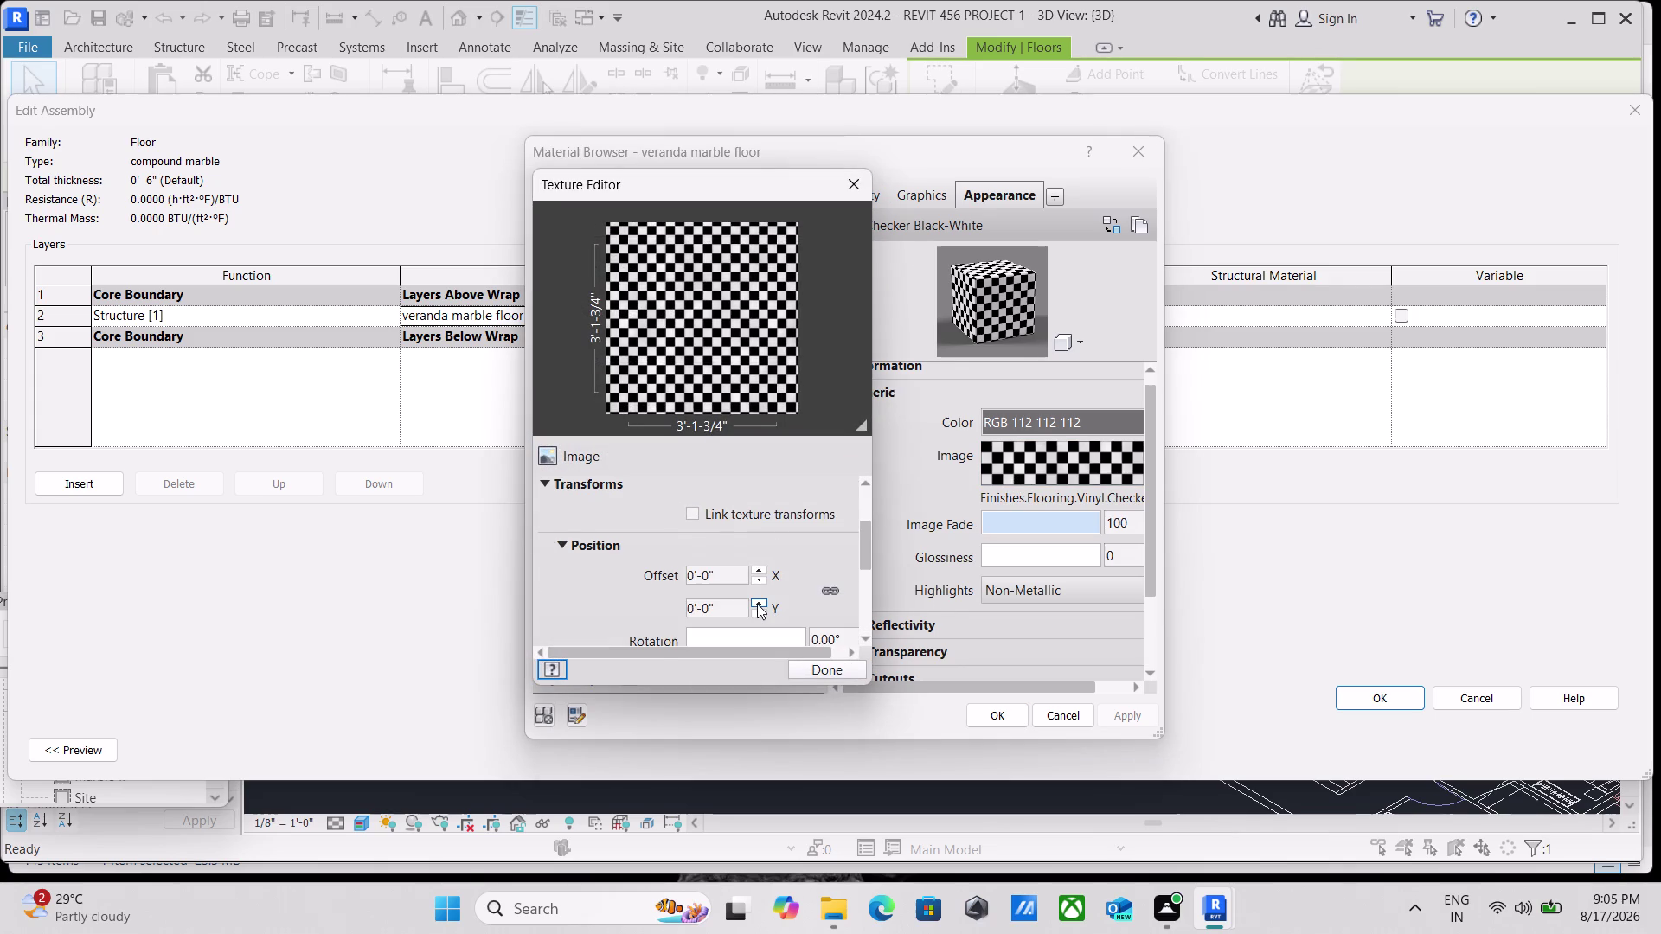
scroll(down, 3)
scroll(up, 3)
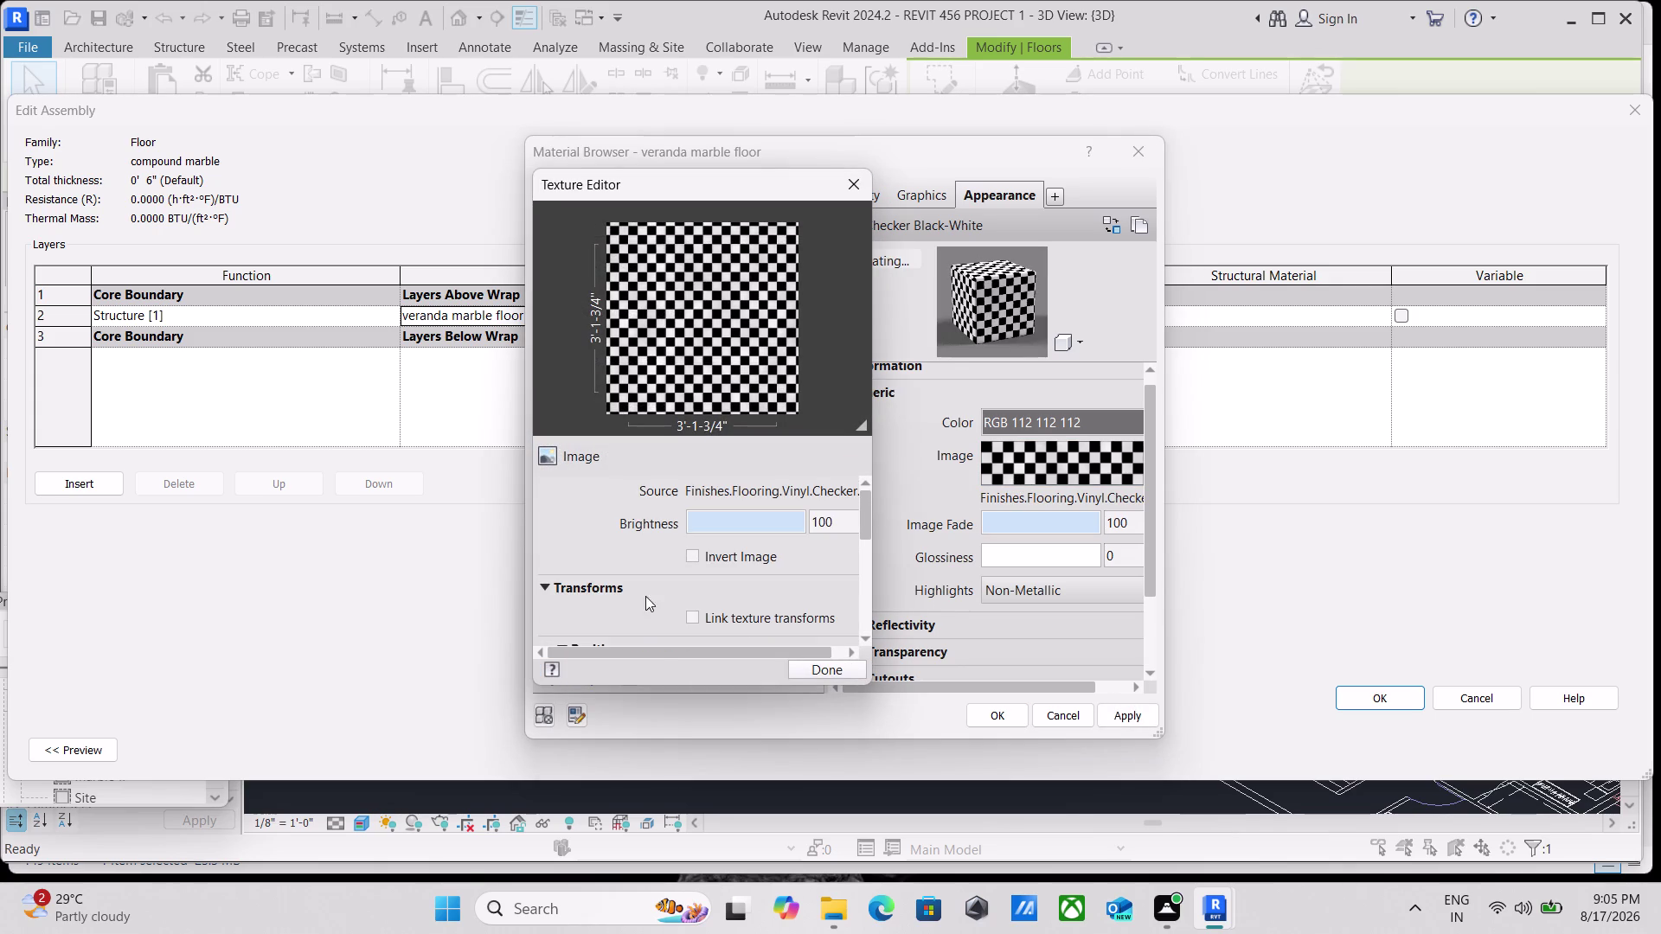
scroll(down, 3)
scroll(down, 3)
scroll(down, 3)
click(735, 547)
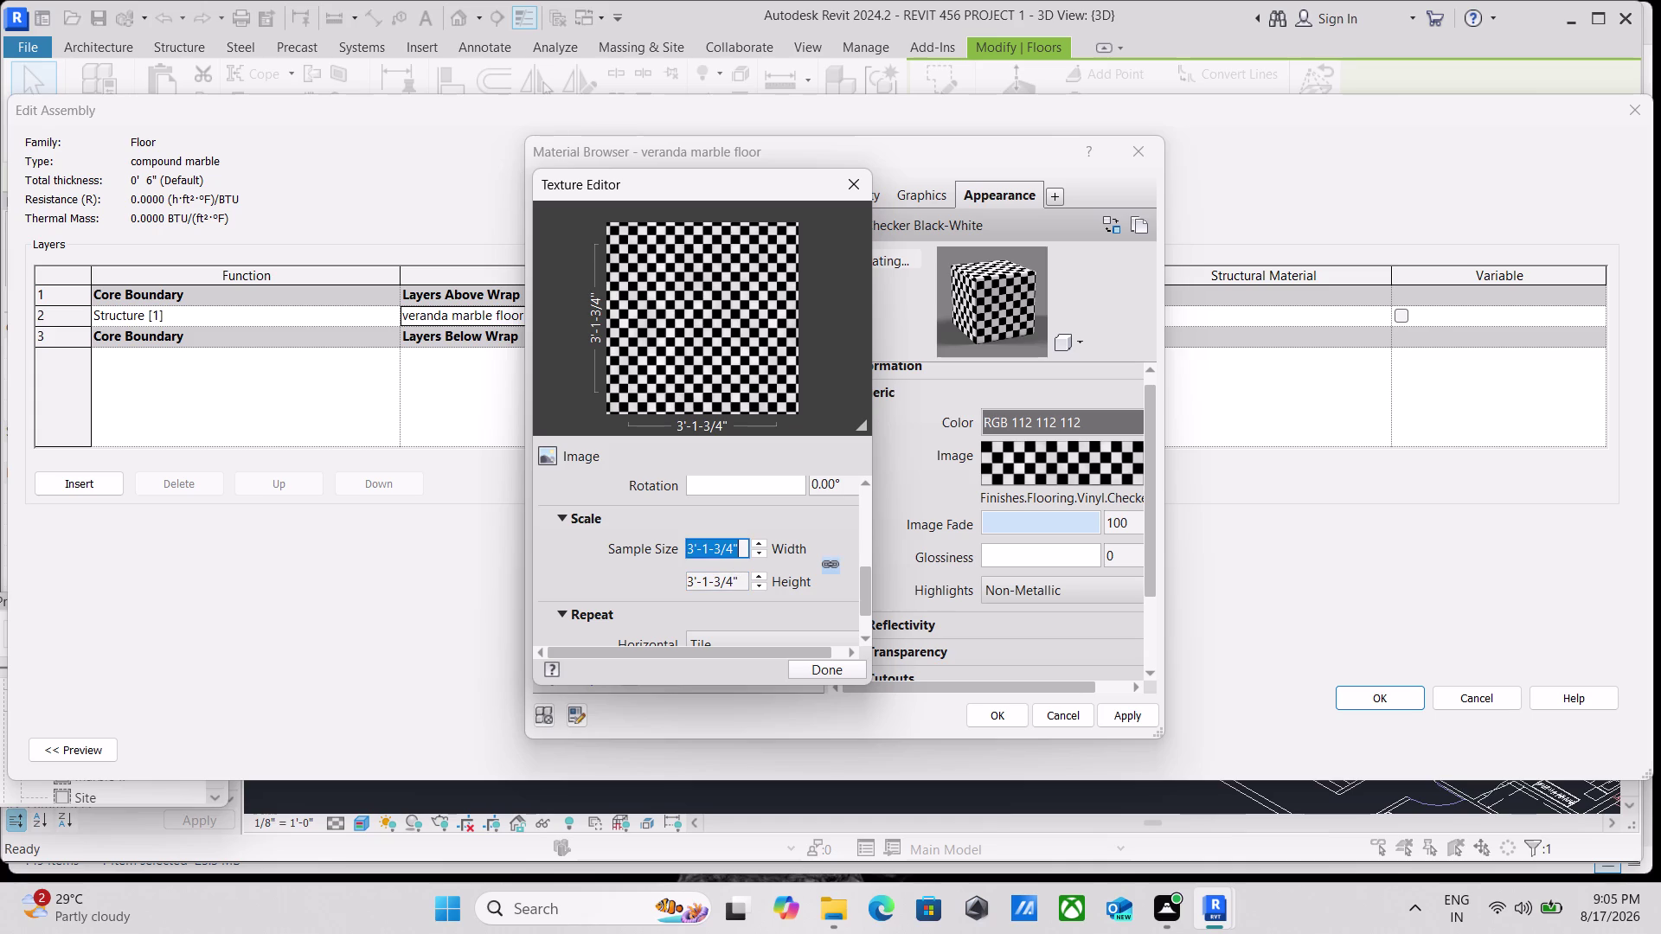
text(1)
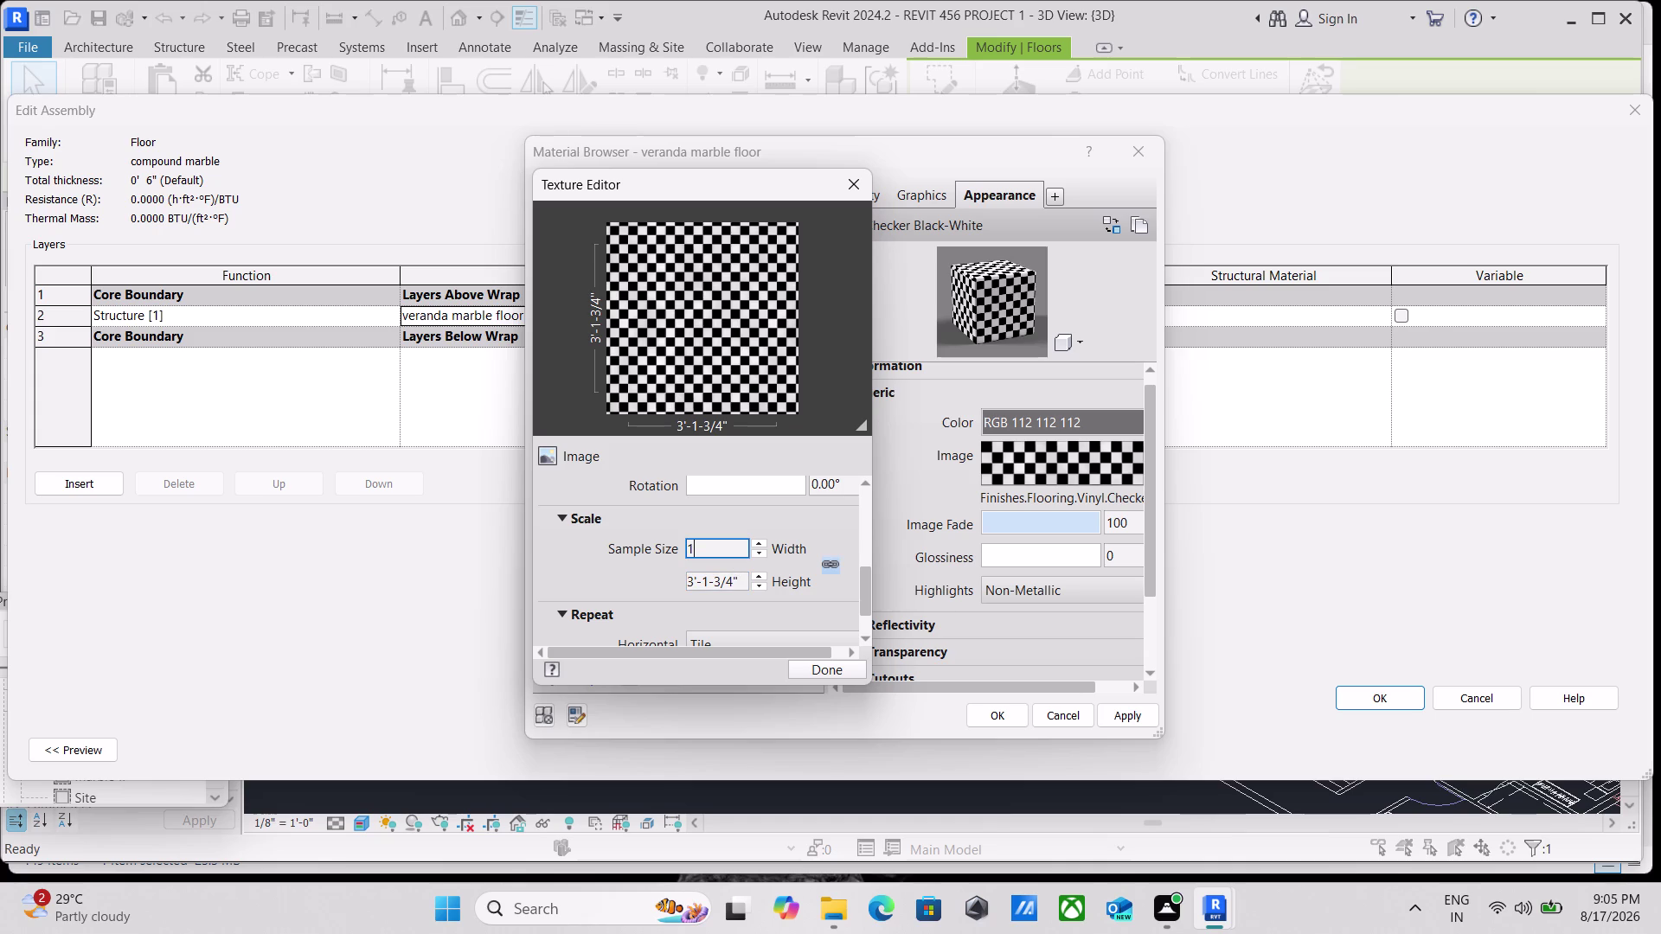
text(')
click(730, 582)
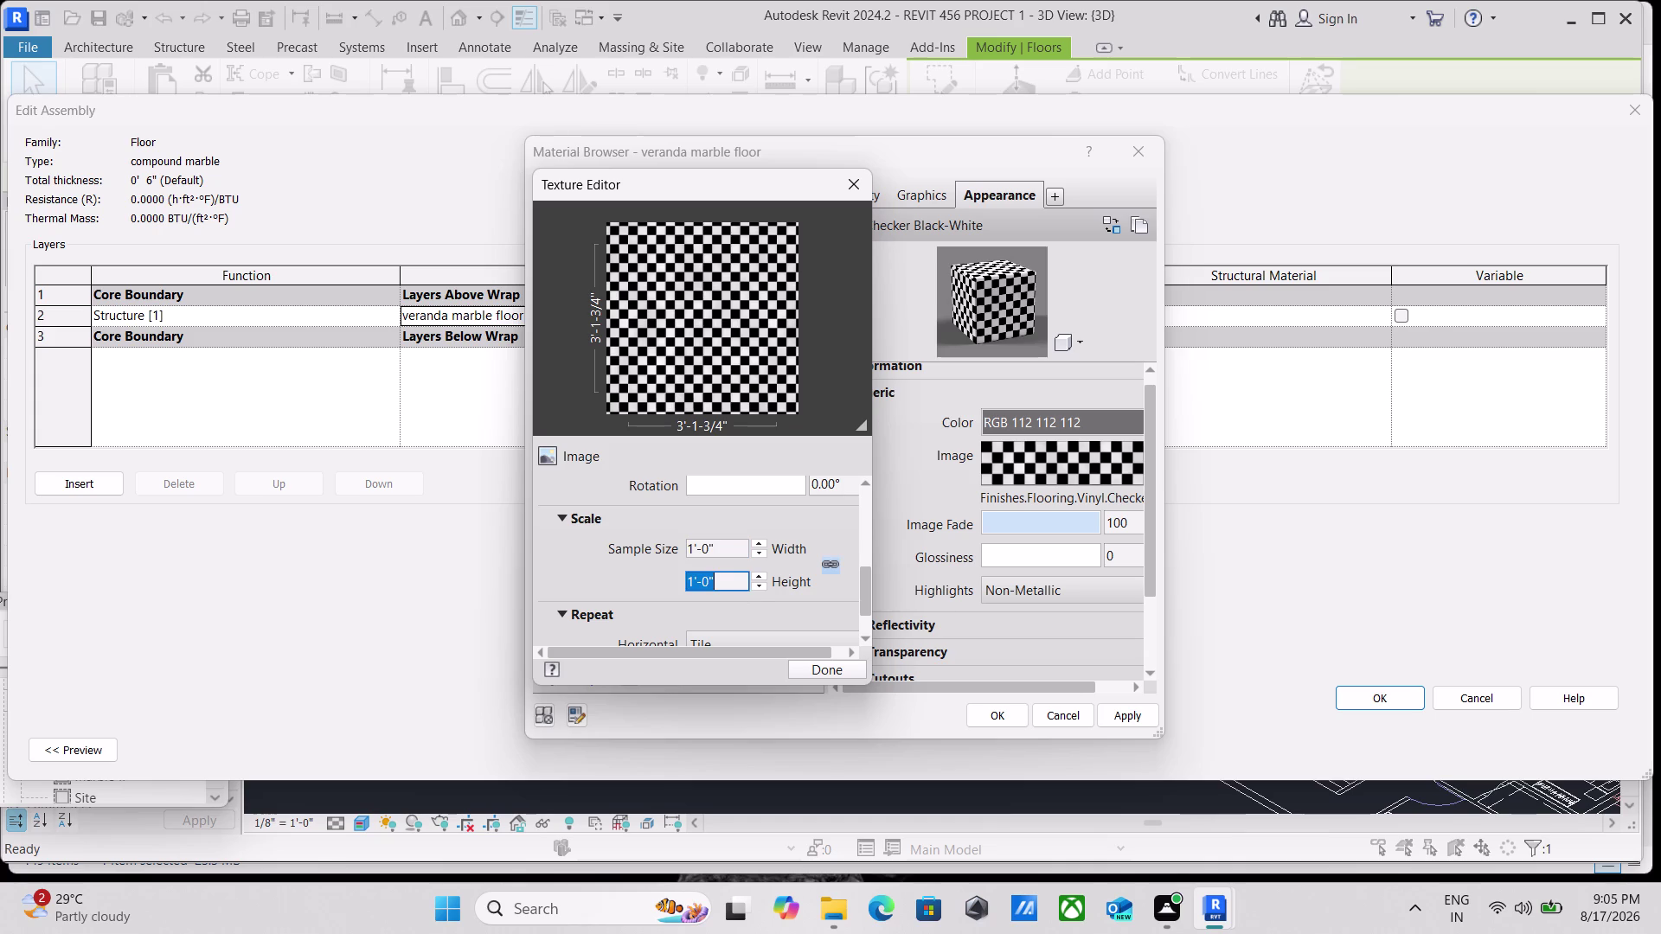
scroll(up, 3)
scroll(up, 3)
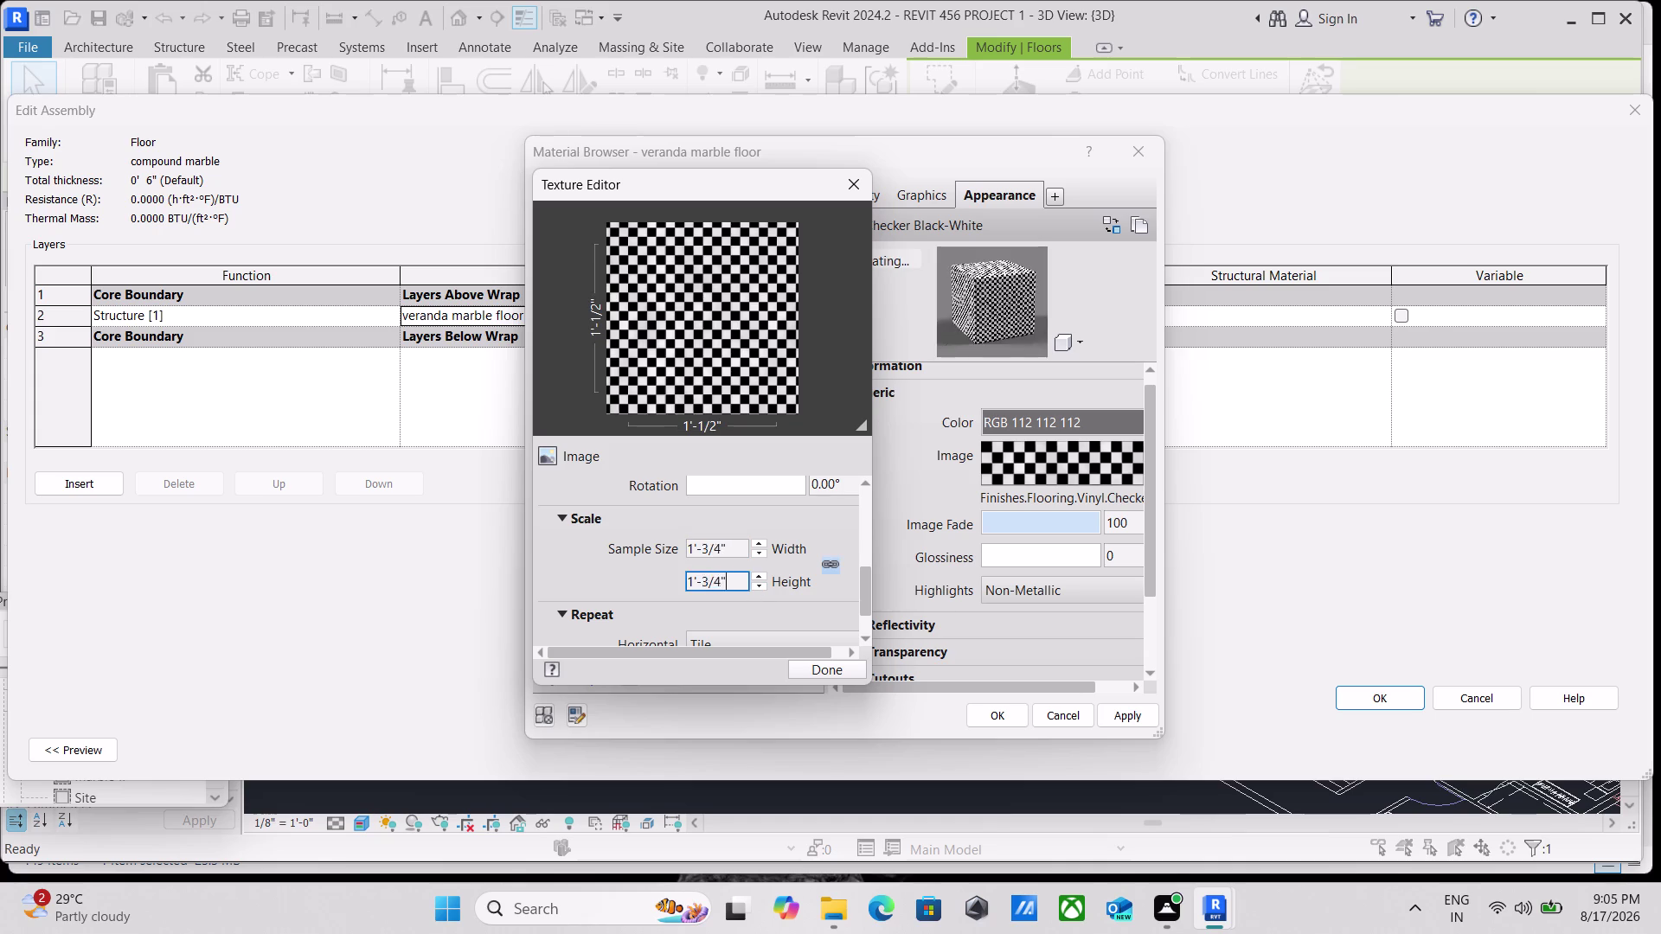
scroll(up, 3)
scroll(up, 3)
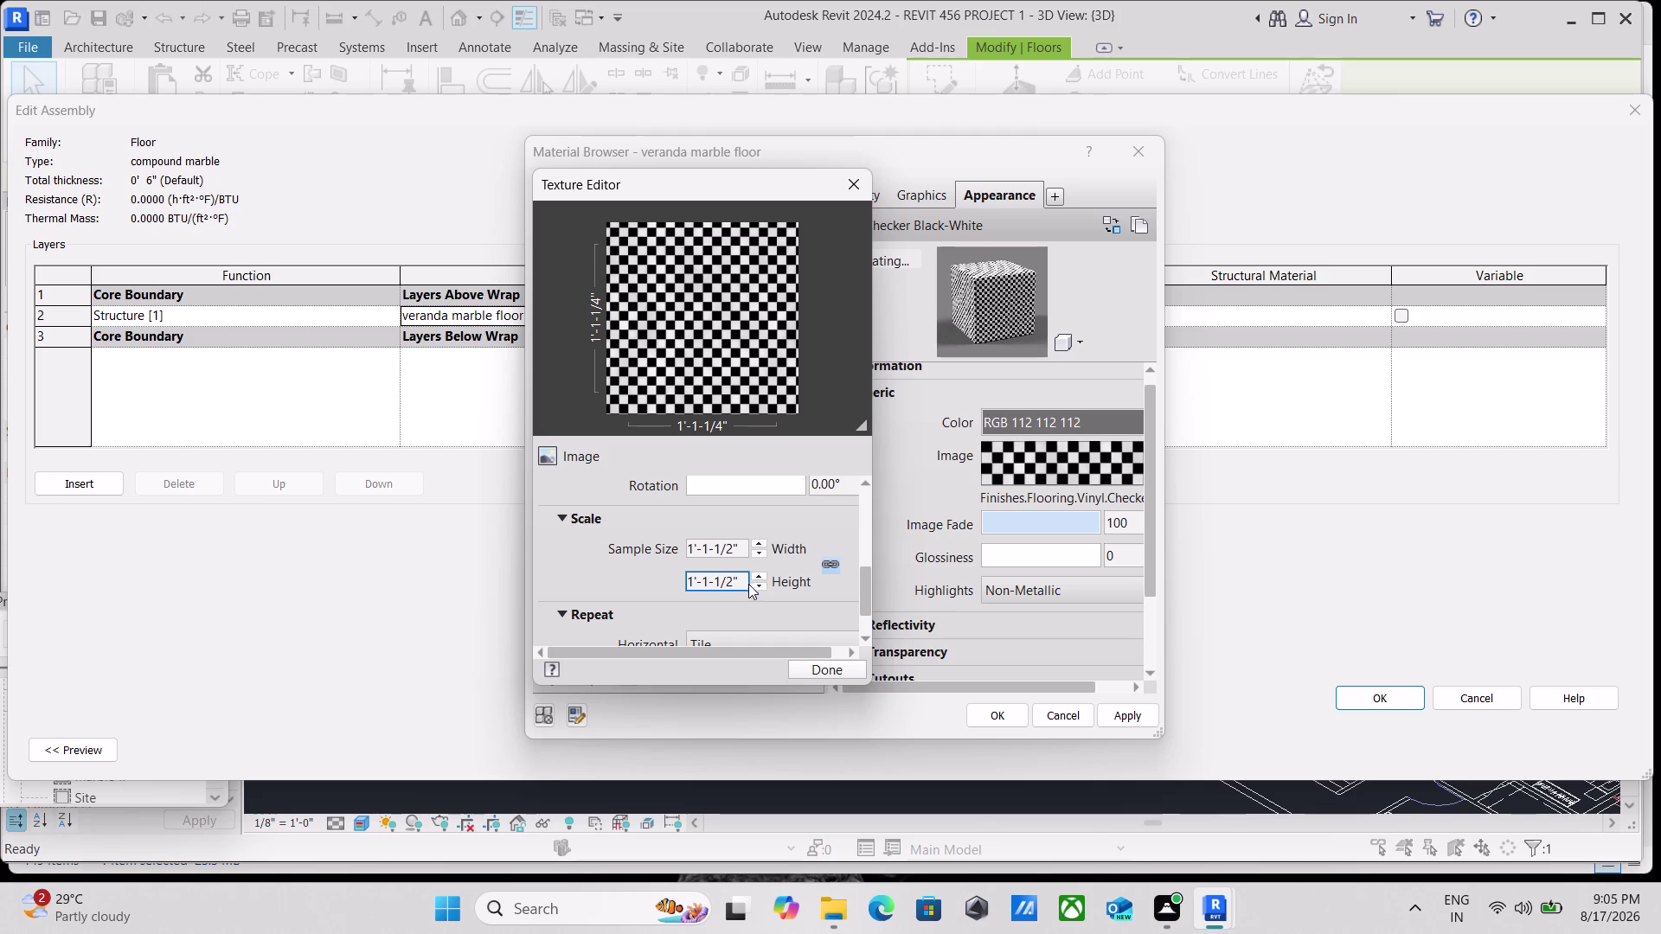
click(745, 584)
drag(746, 584, 616, 599)
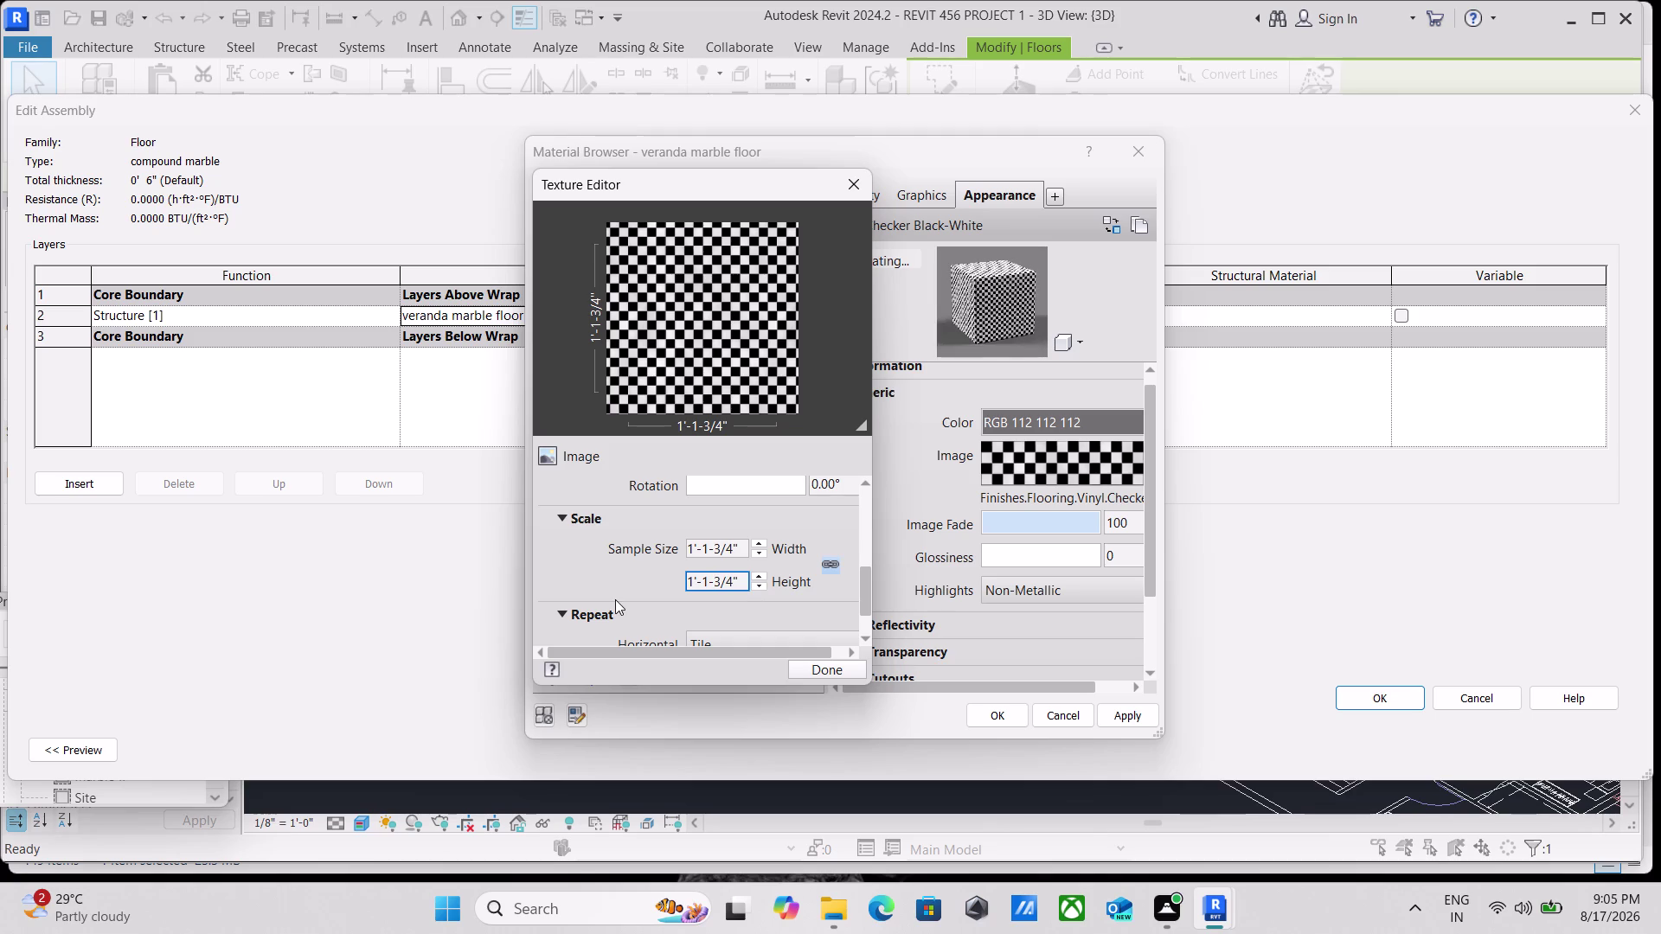
drag(747, 576, 664, 593)
click(734, 582)
key(BackSpace)
key(BackSpace)
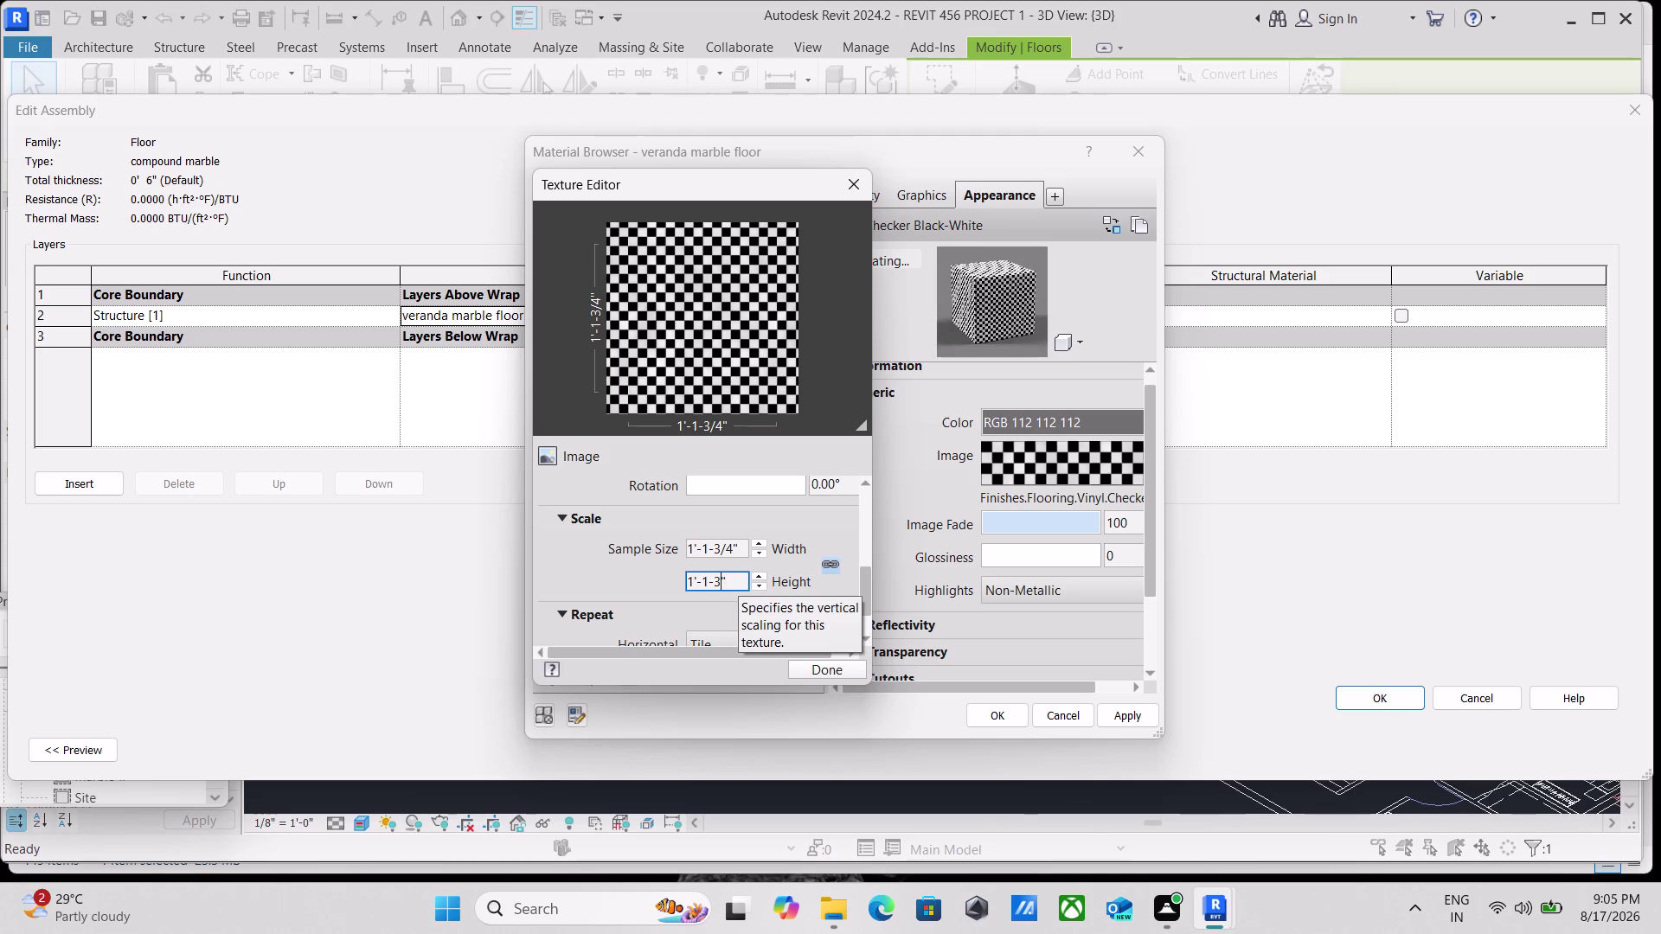
key(BackSpace)
key(BackSpace)
key(BackSpace)
click(736, 578)
key(BackSpace)
key(BackSpace)
key(BackSpace)
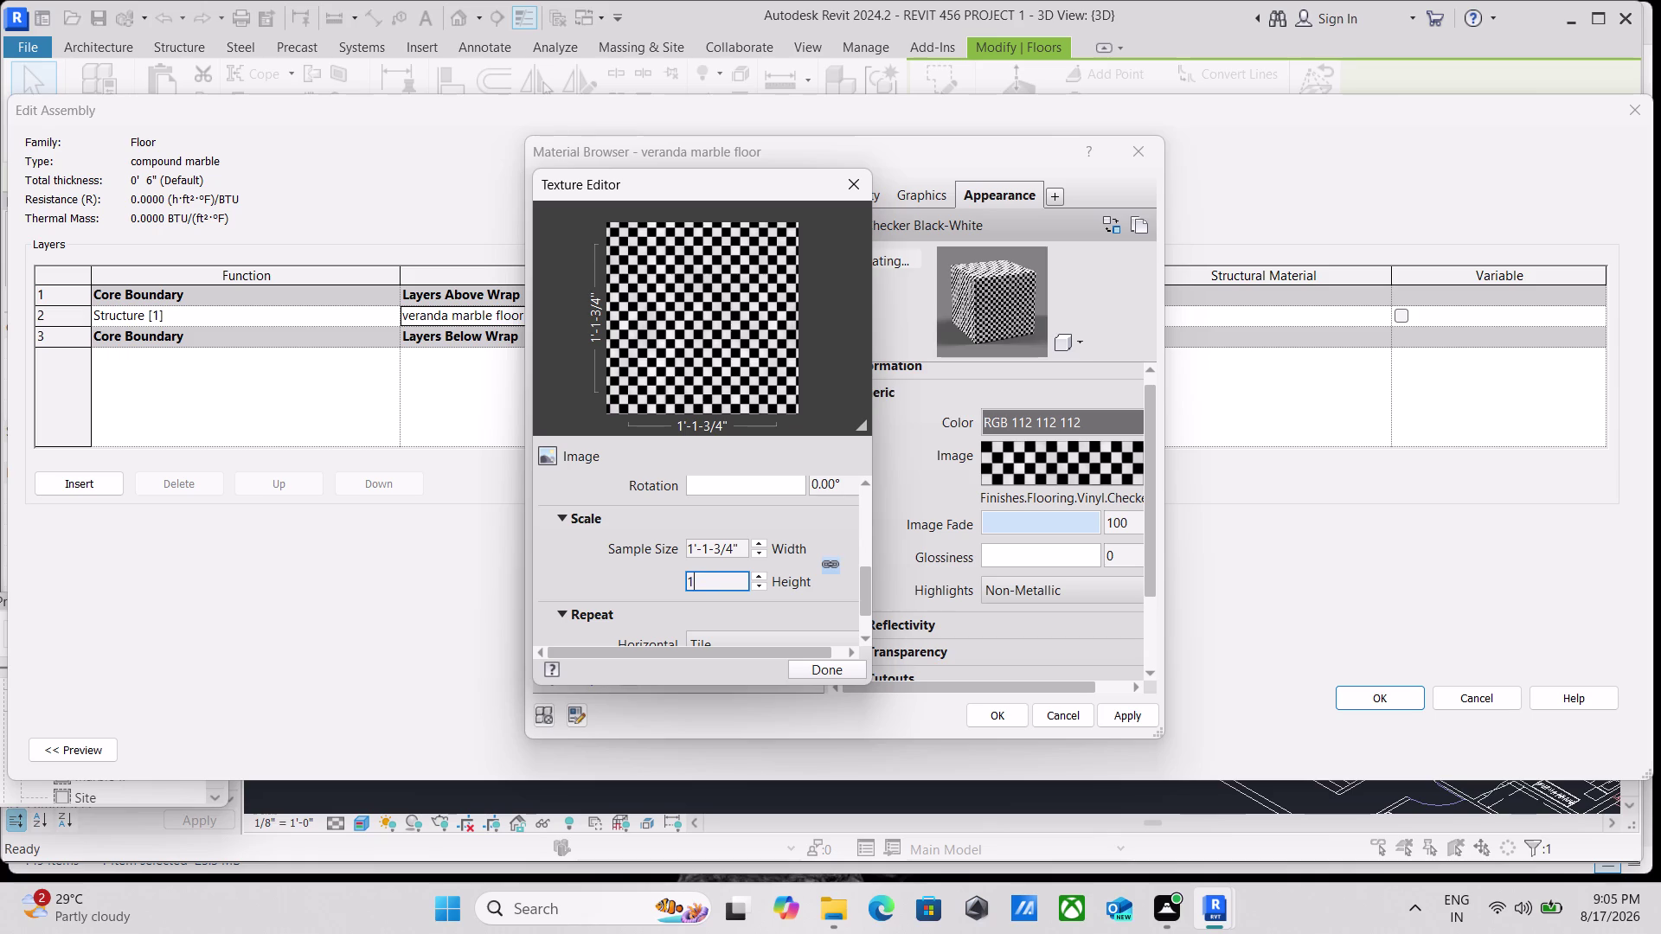
key(BackSpace)
key(1)
key(apostrophe)
click(733, 543)
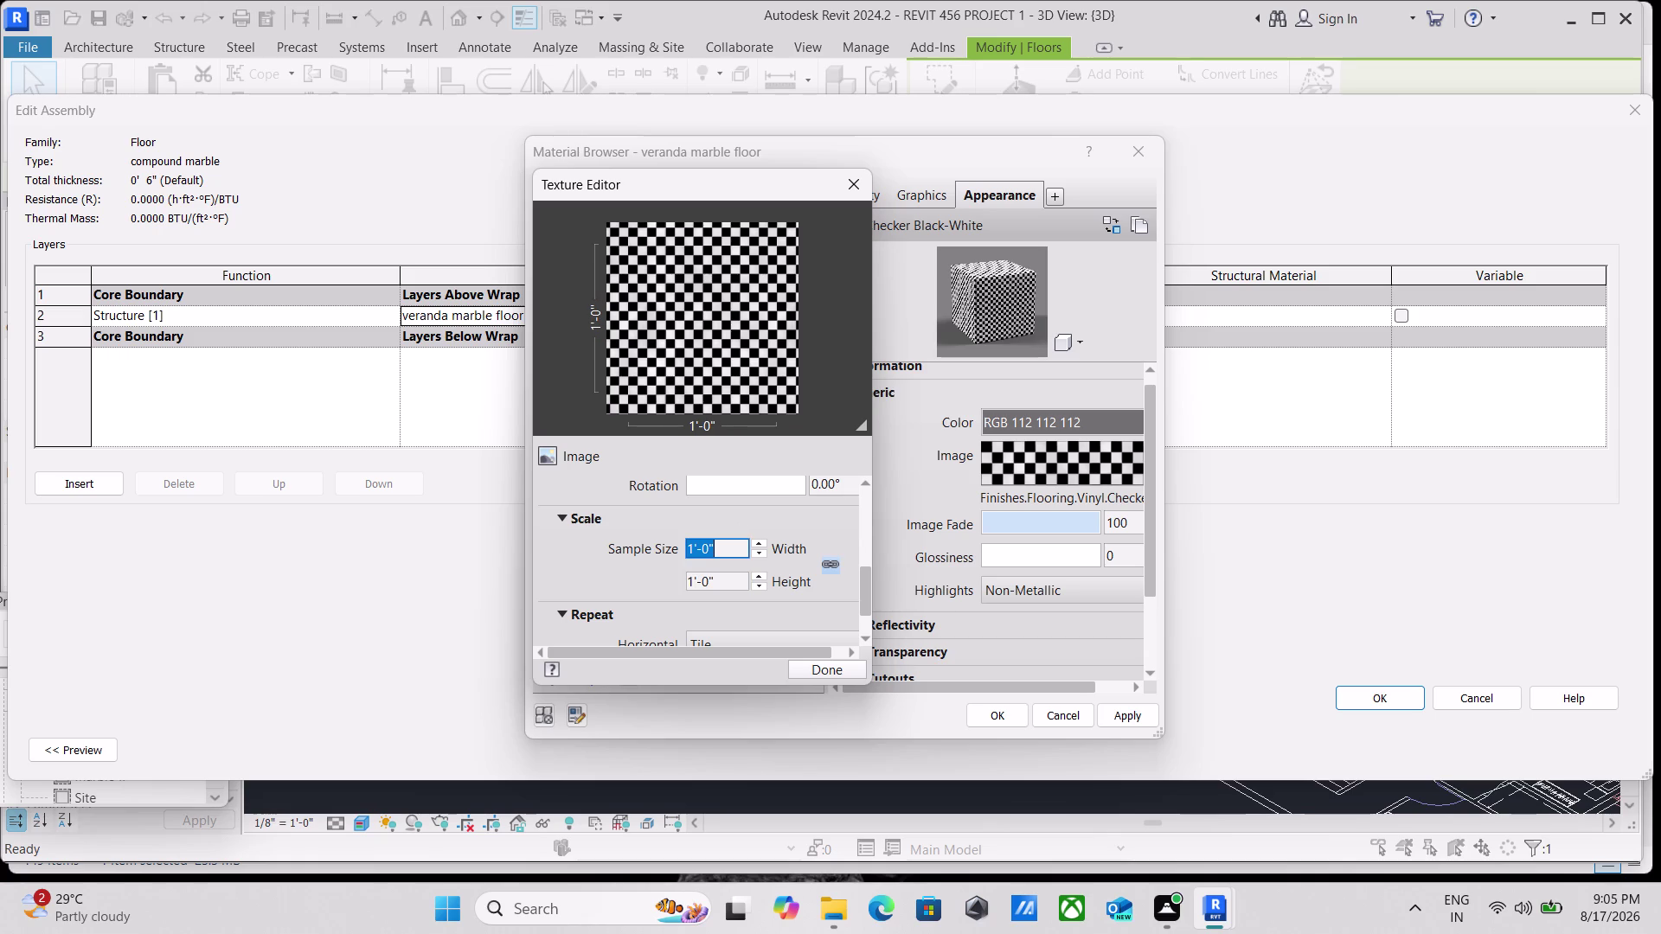
Apply the 1'-2-3/4" by 1'-2-3/4" sample size to the checker texture.
scroll(up, 3)
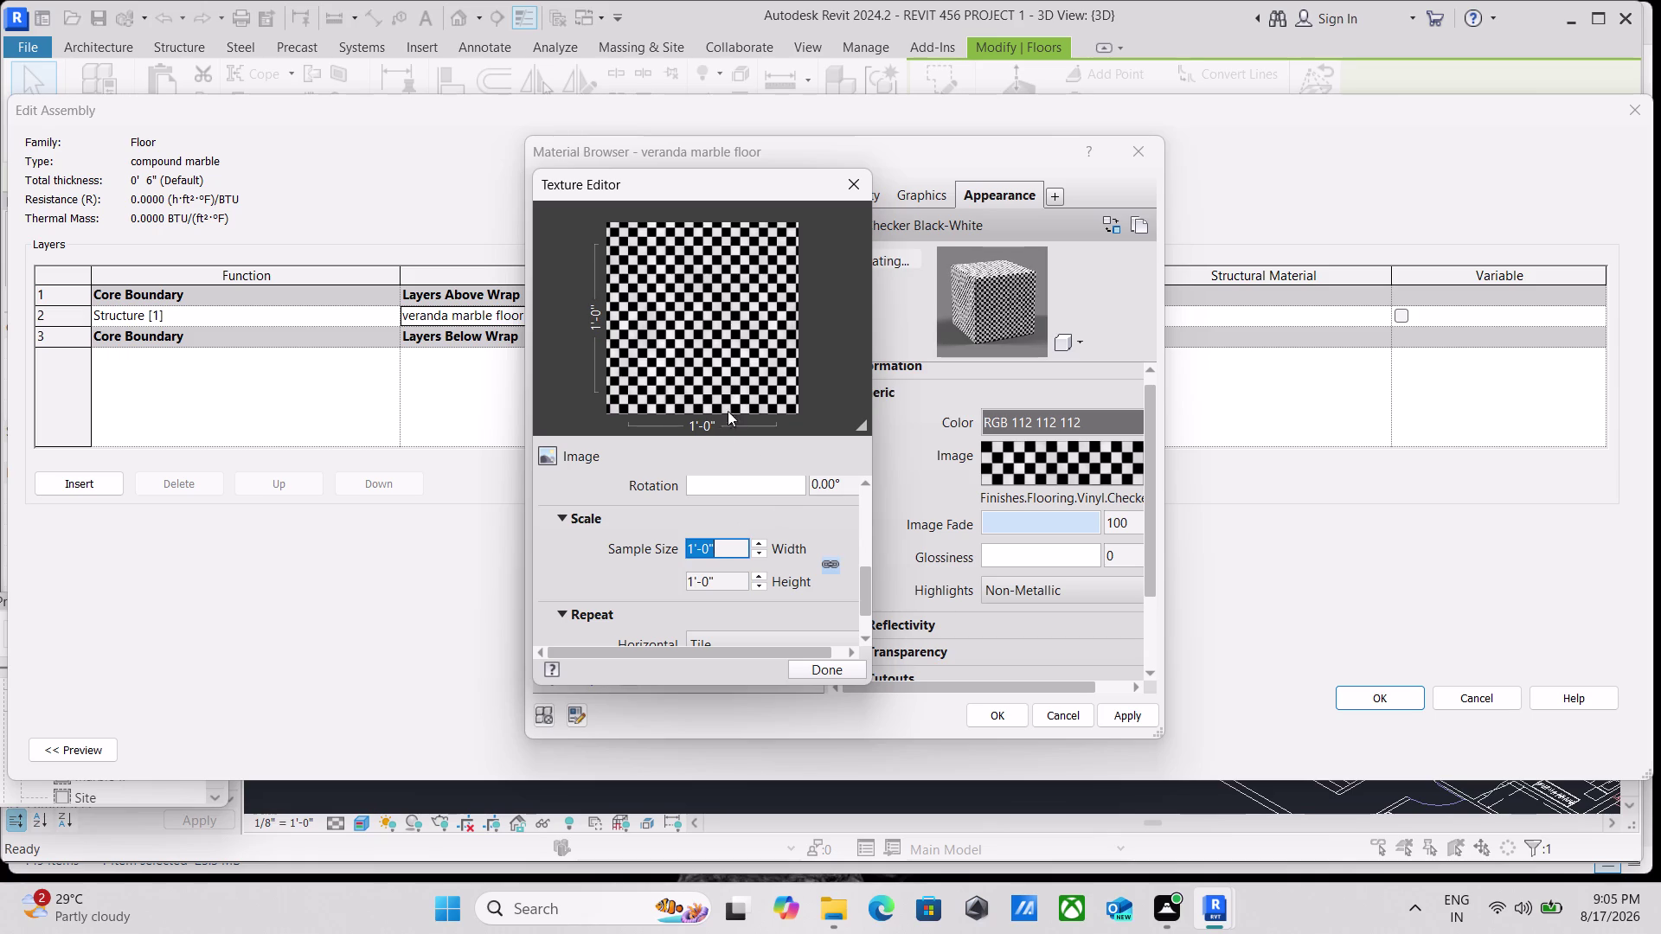
scroll(up, 3)
scroll(down, 3)
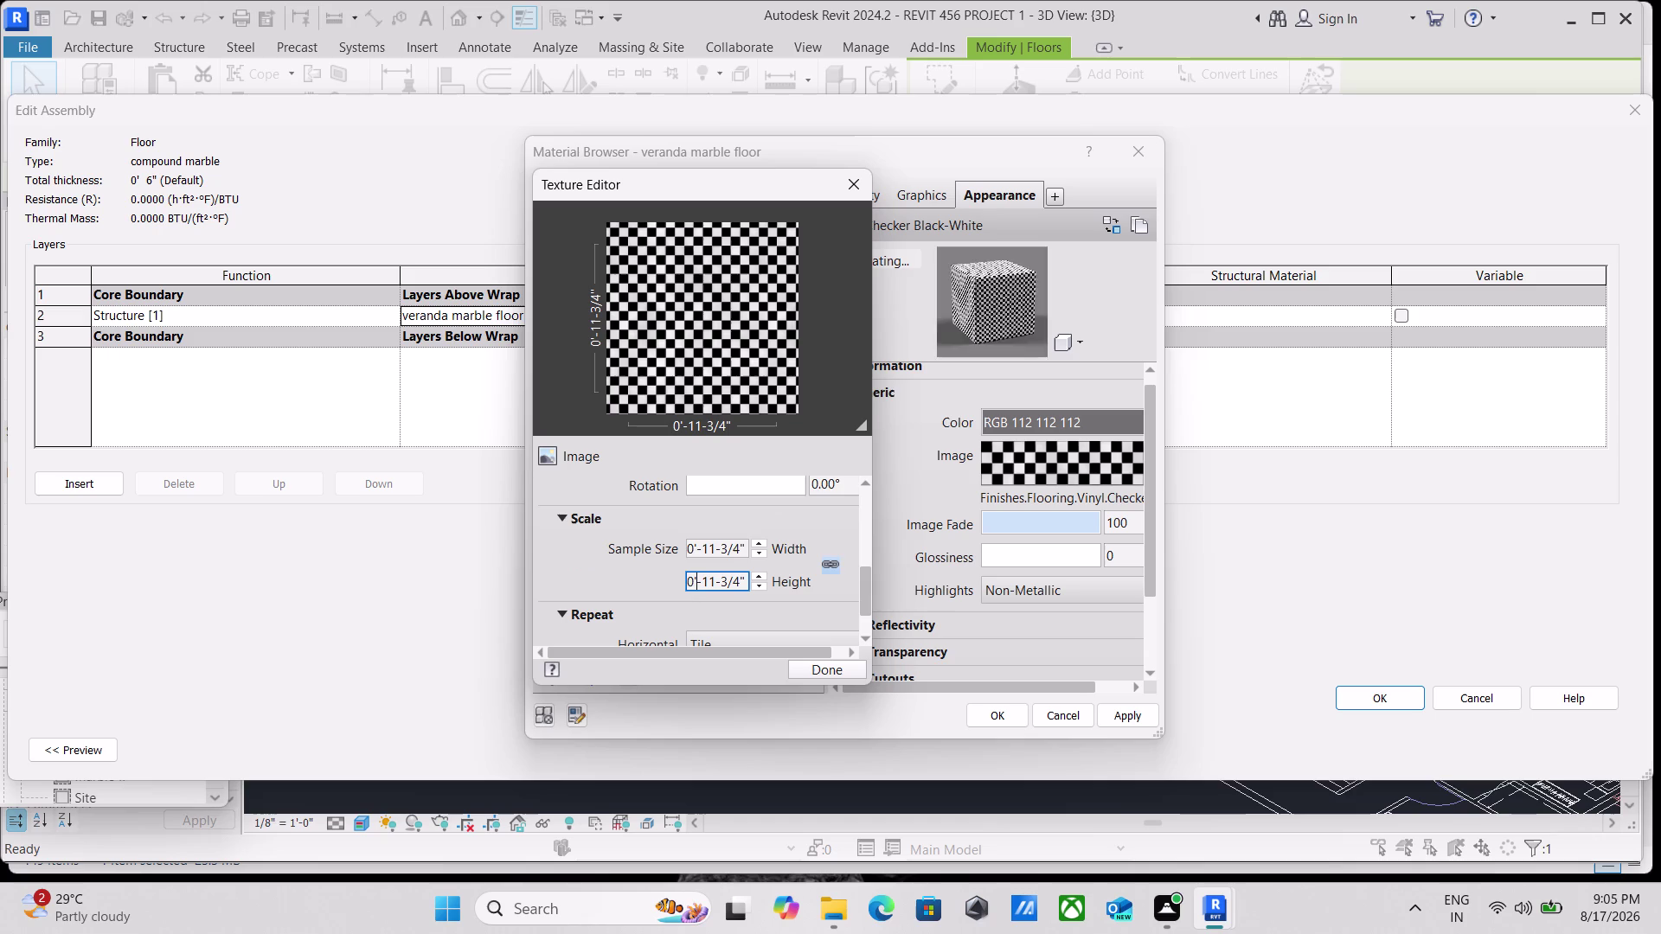
scroll(up, 3)
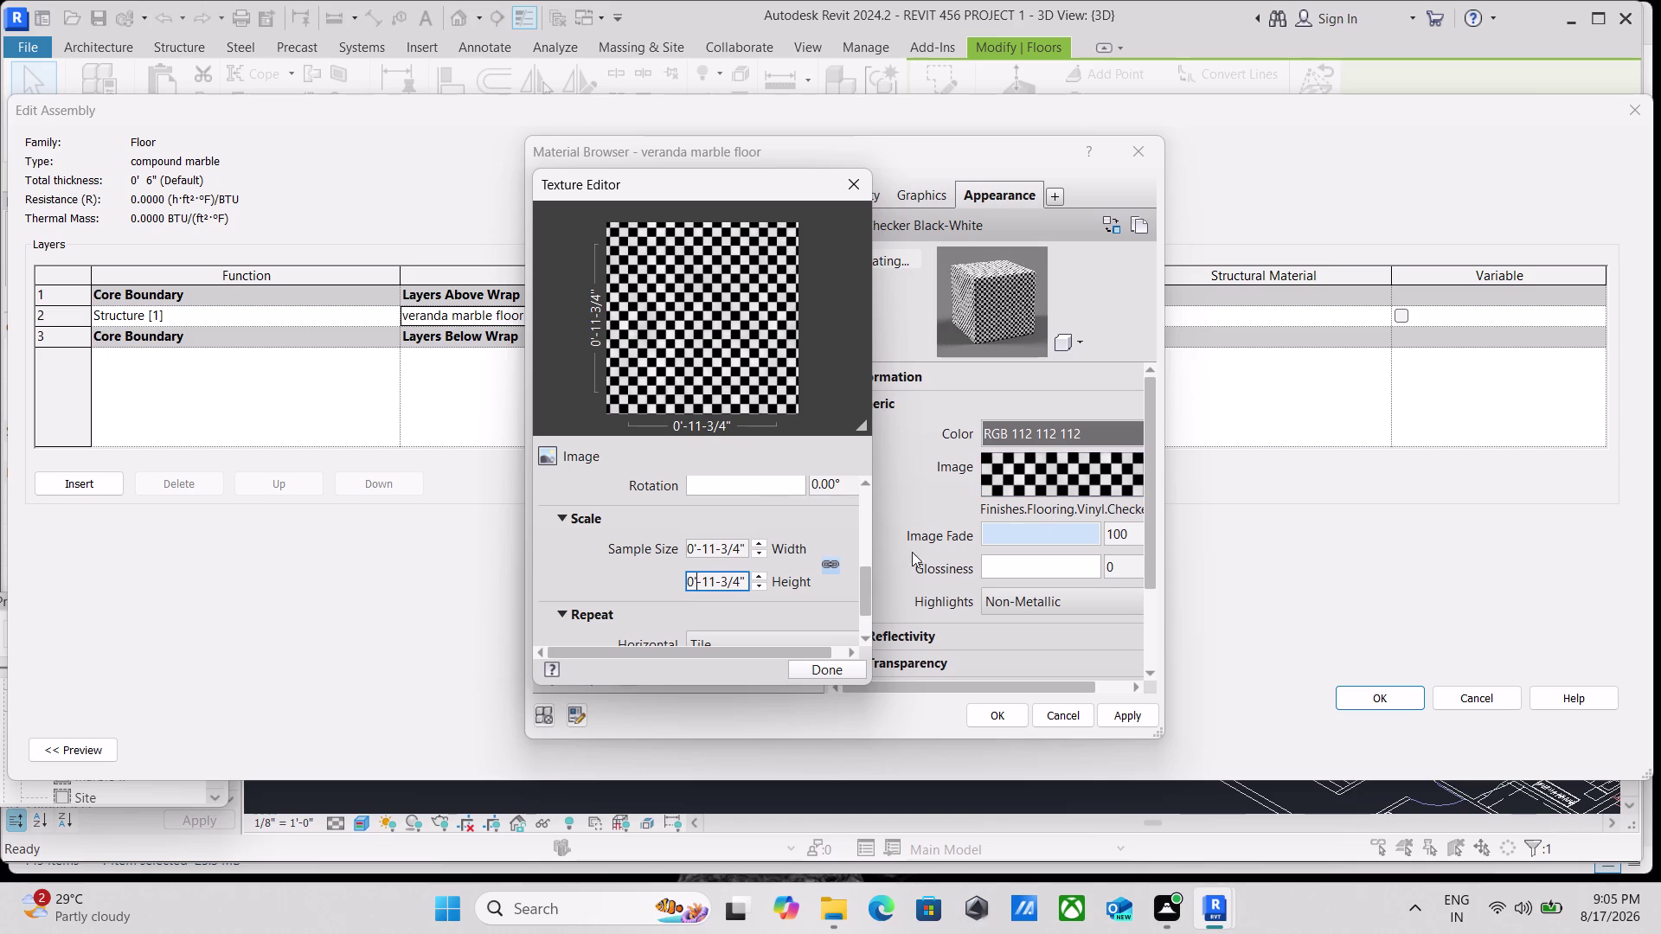
scroll(up, 3)
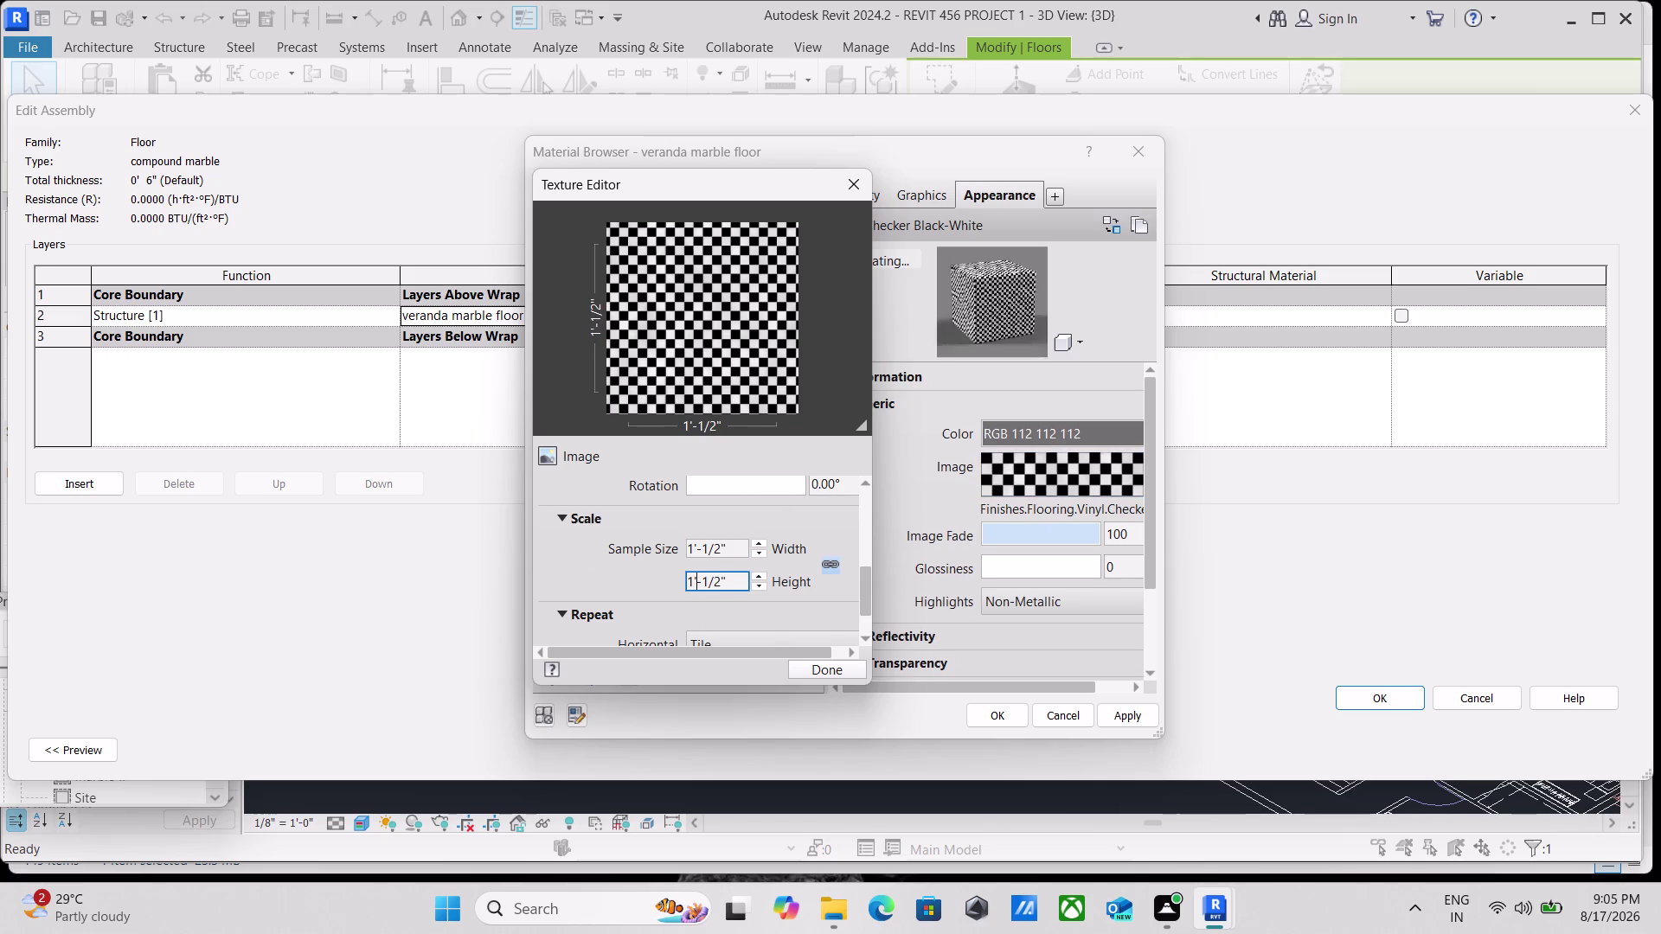
scroll(down, 3)
scroll(down, 3)
scroll(down, 3)
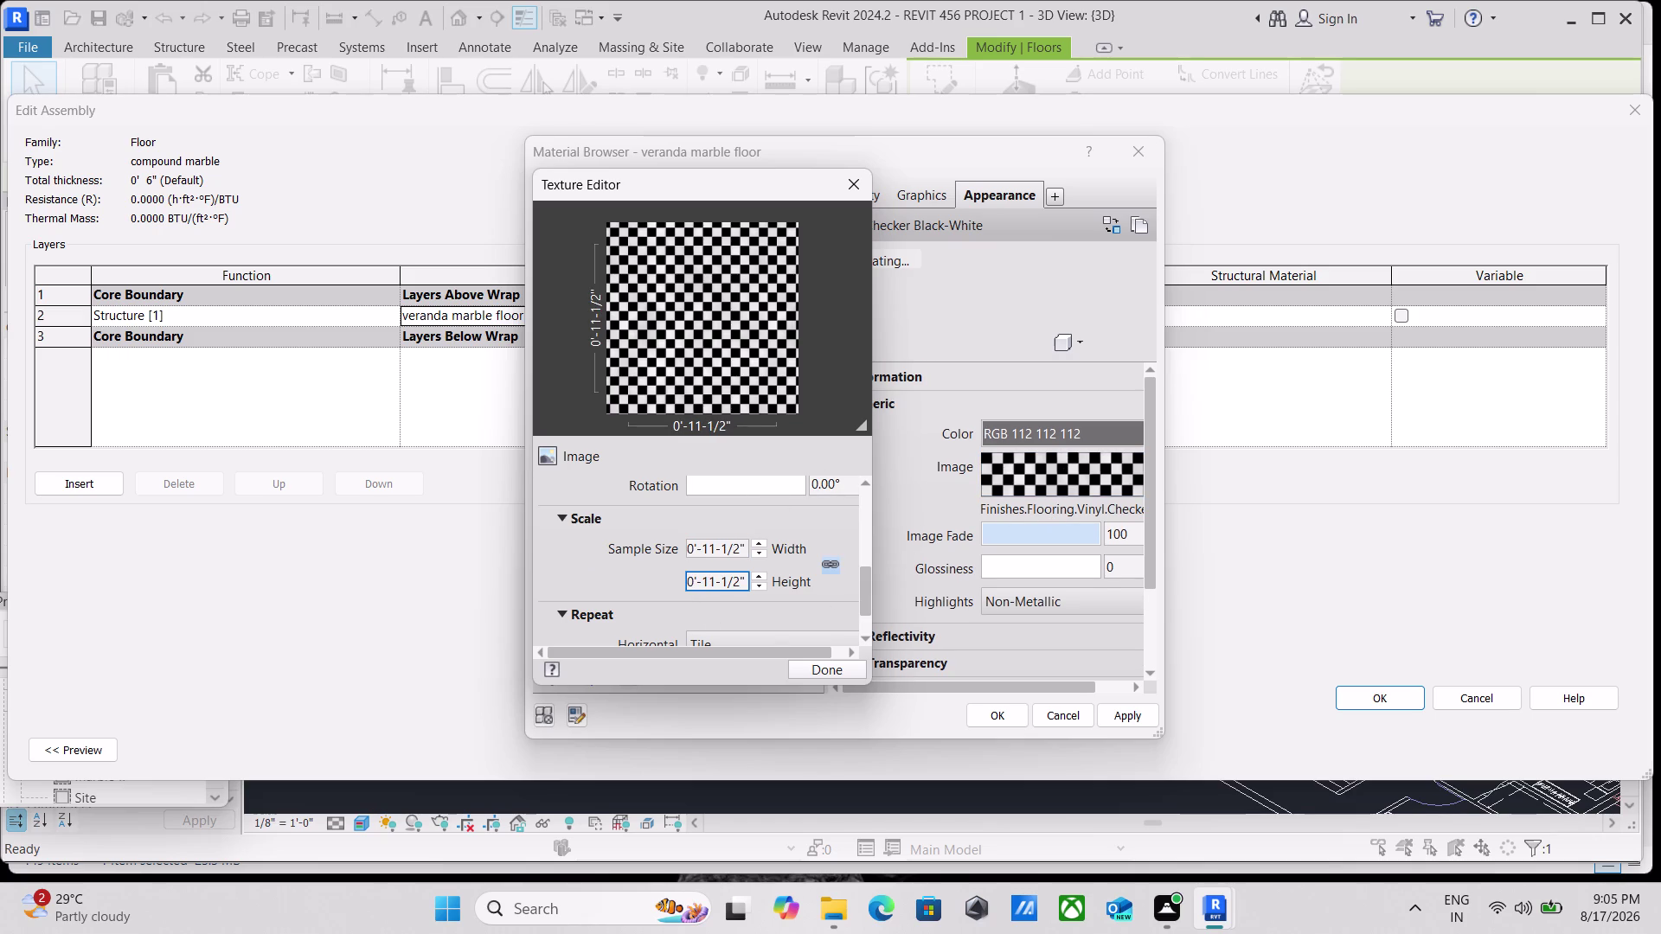
scroll(down, 3)
scroll(down, 3)
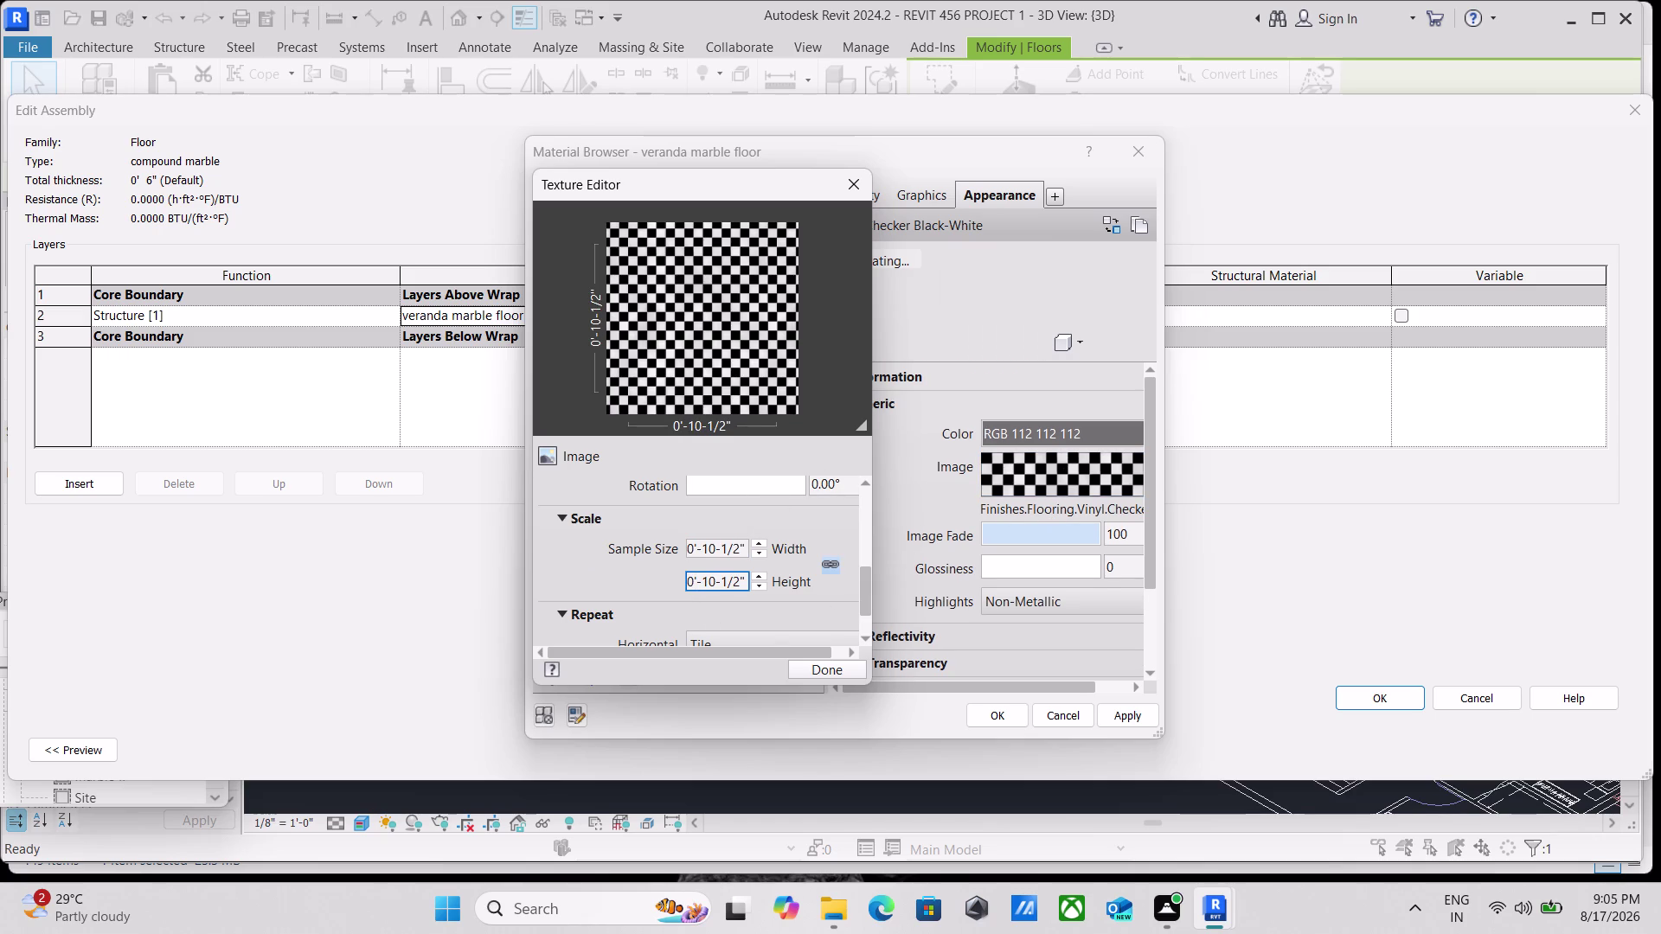
scroll(up, 3)
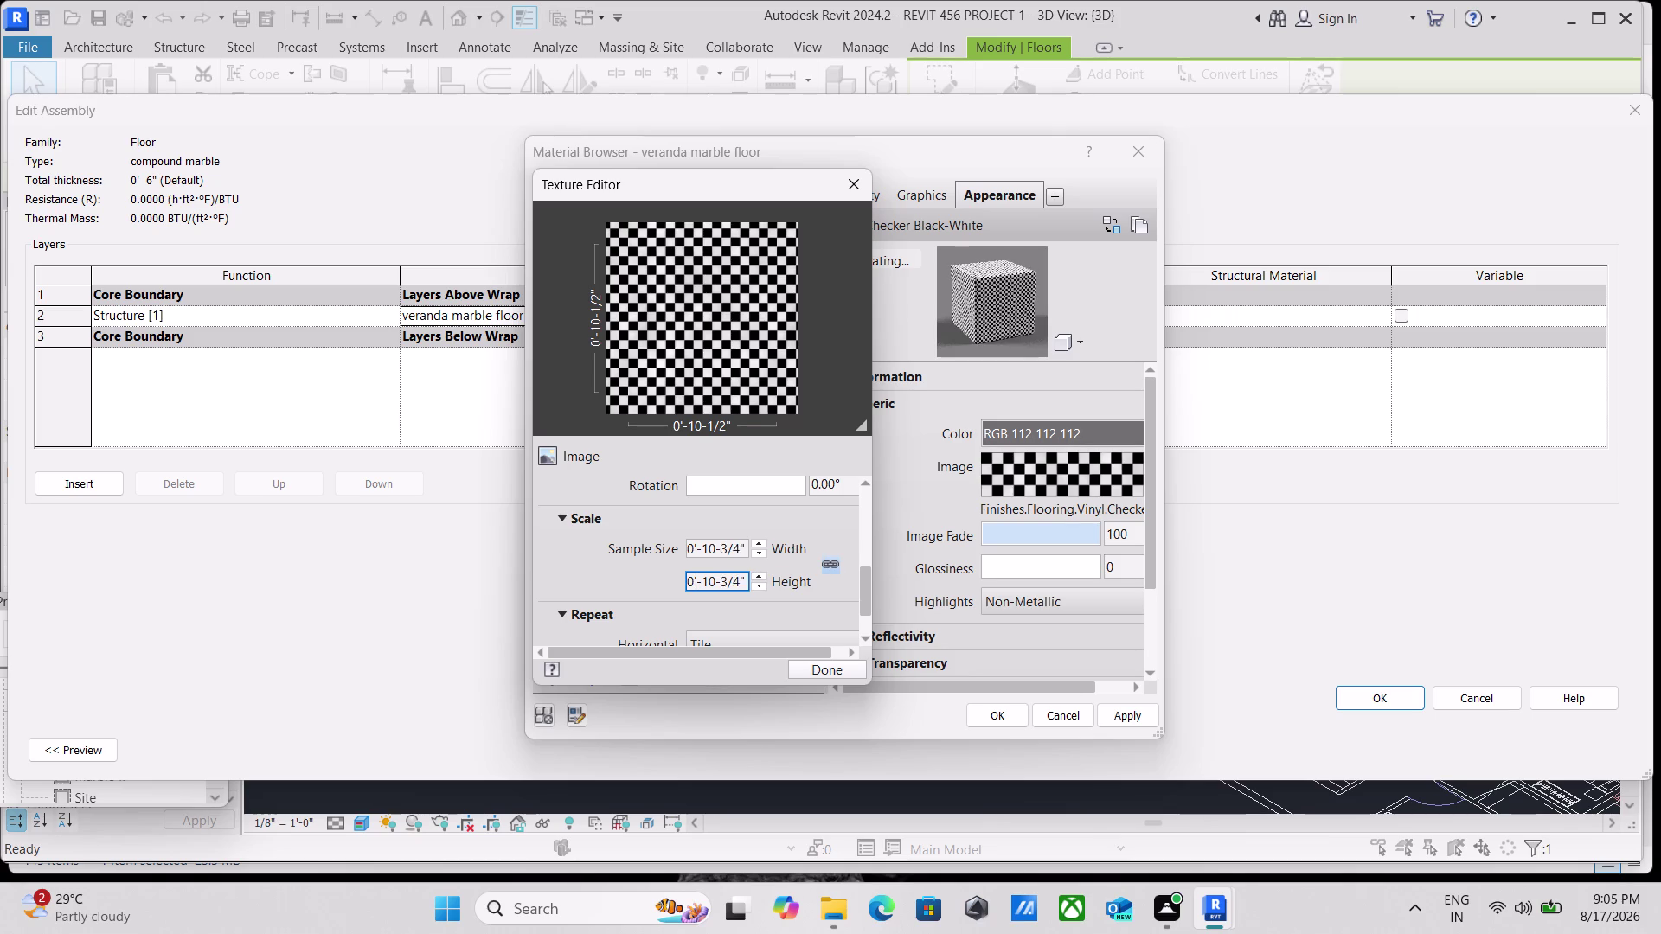
scroll(up, 3)
scroll(up, 3)
scroll(up, 3)
scroll(up, 3)
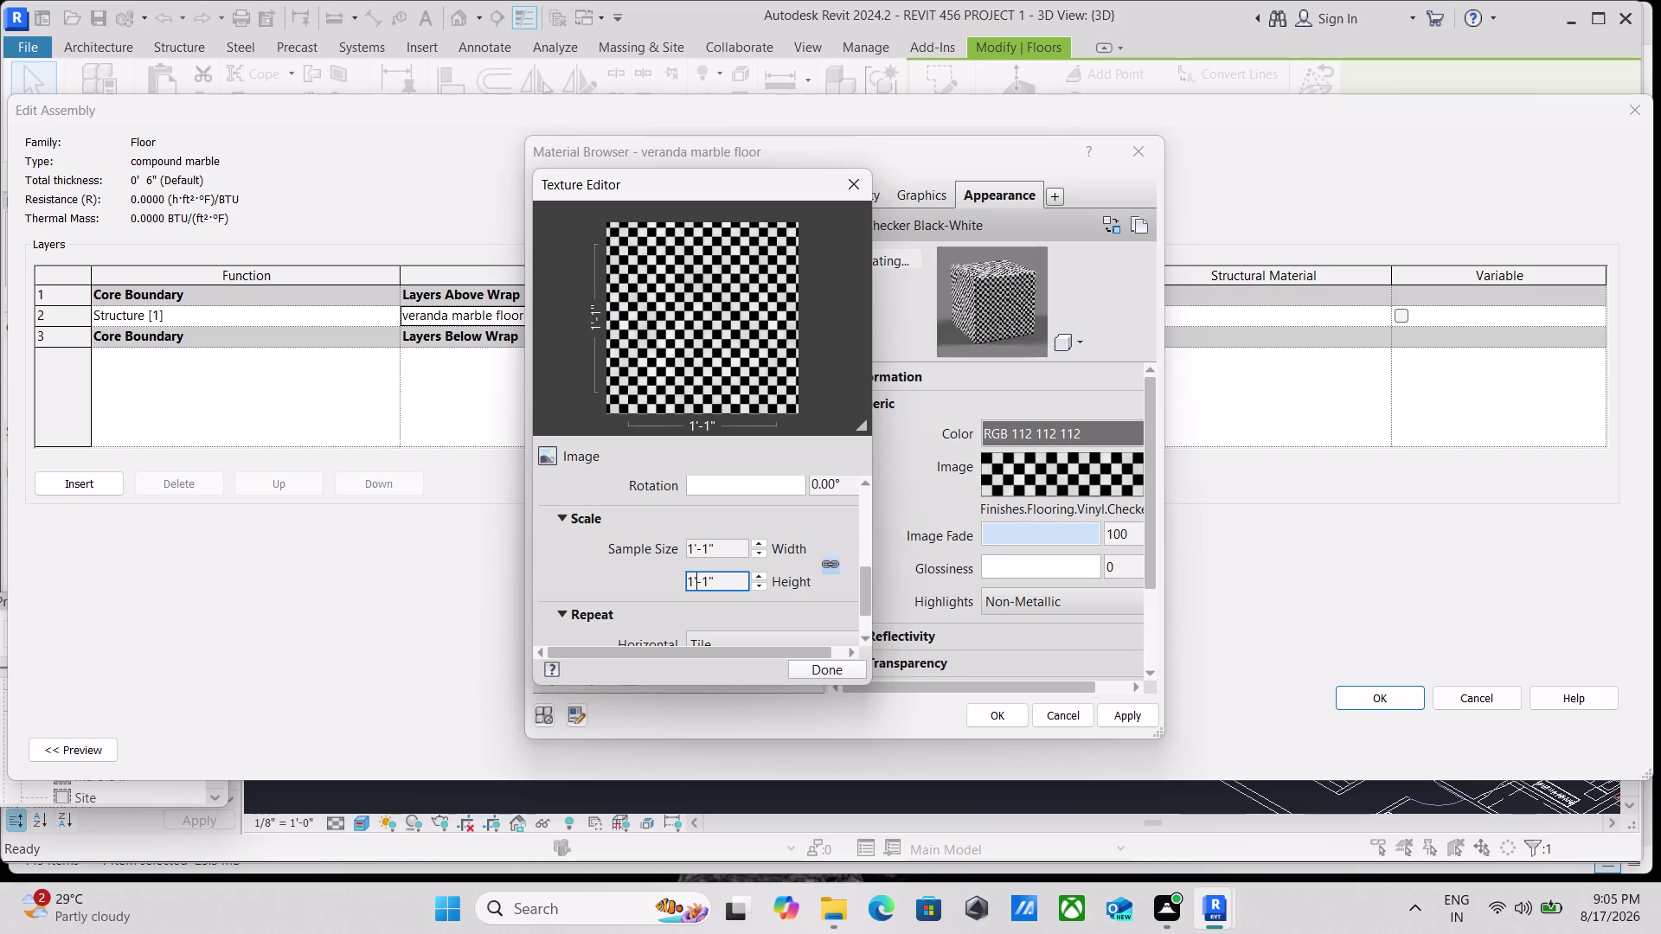
scroll(up, 3)
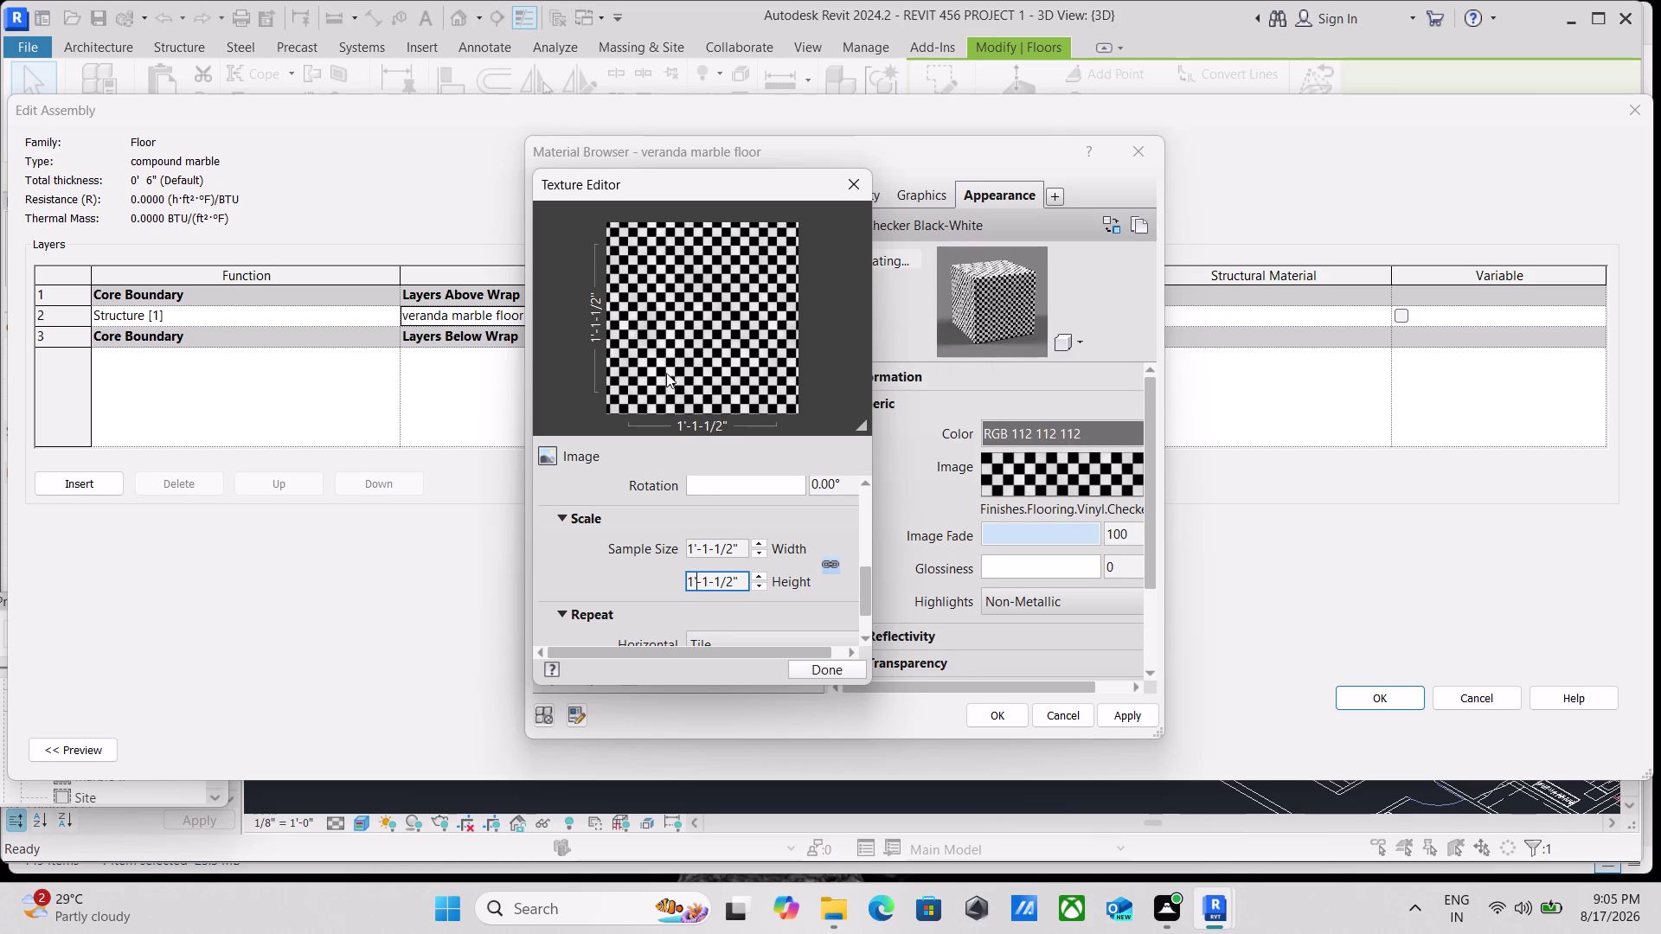
scroll(down, 3)
scroll(down, 3)
scroll(down, 3)
scroll(up, 3)
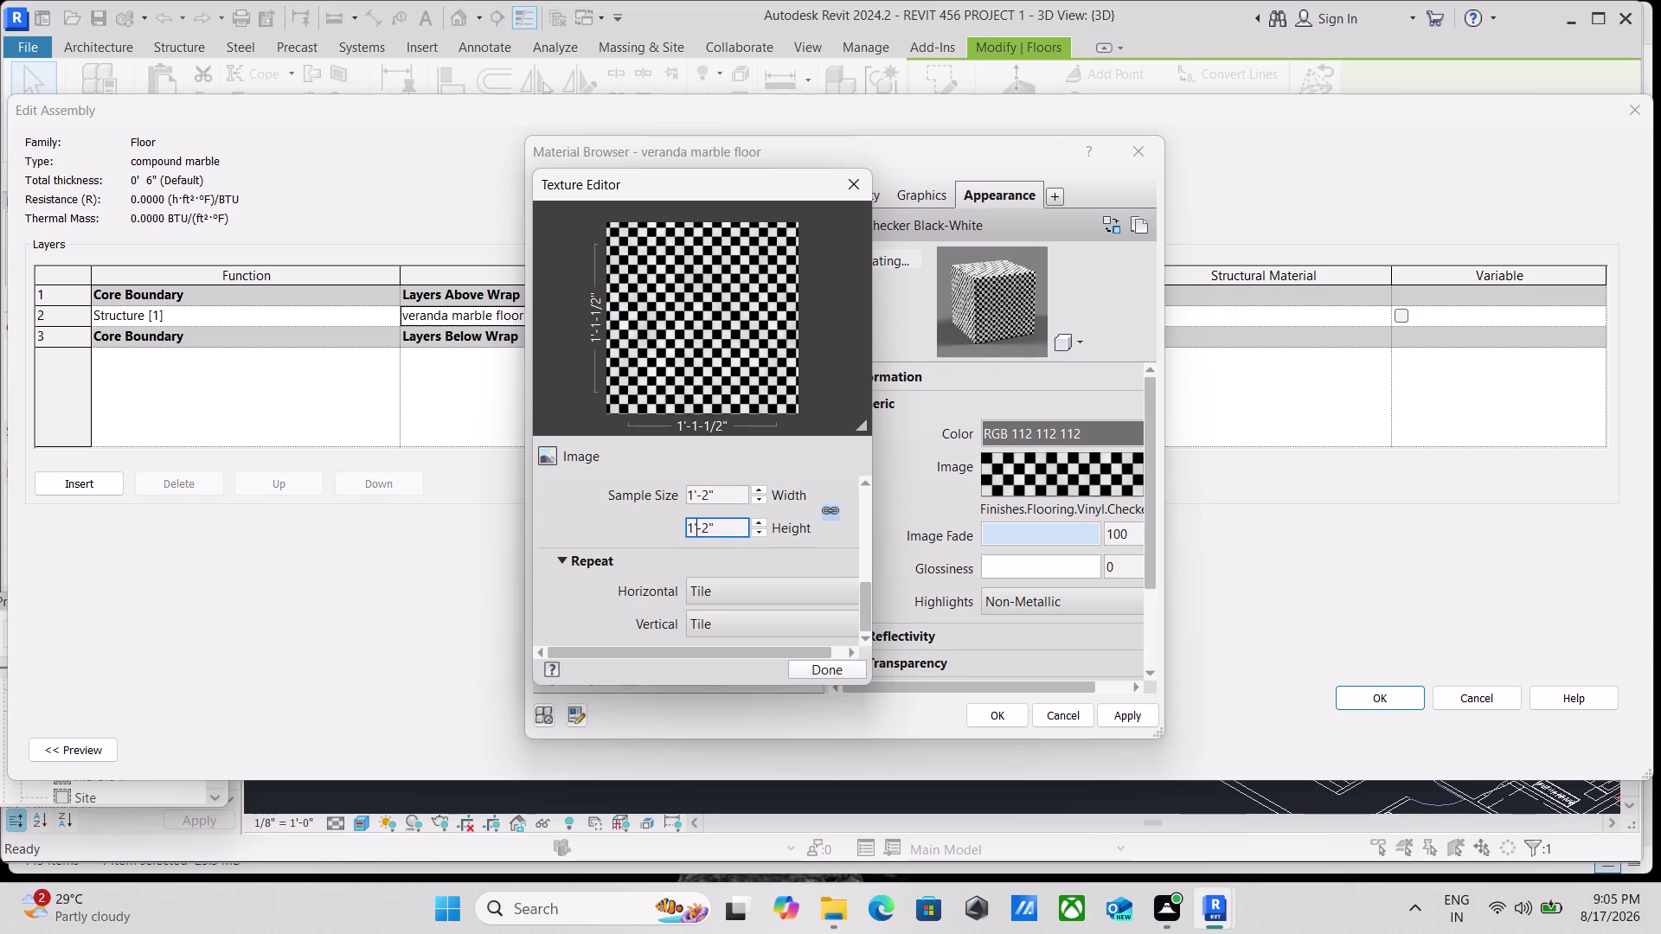
scroll(up, 3)
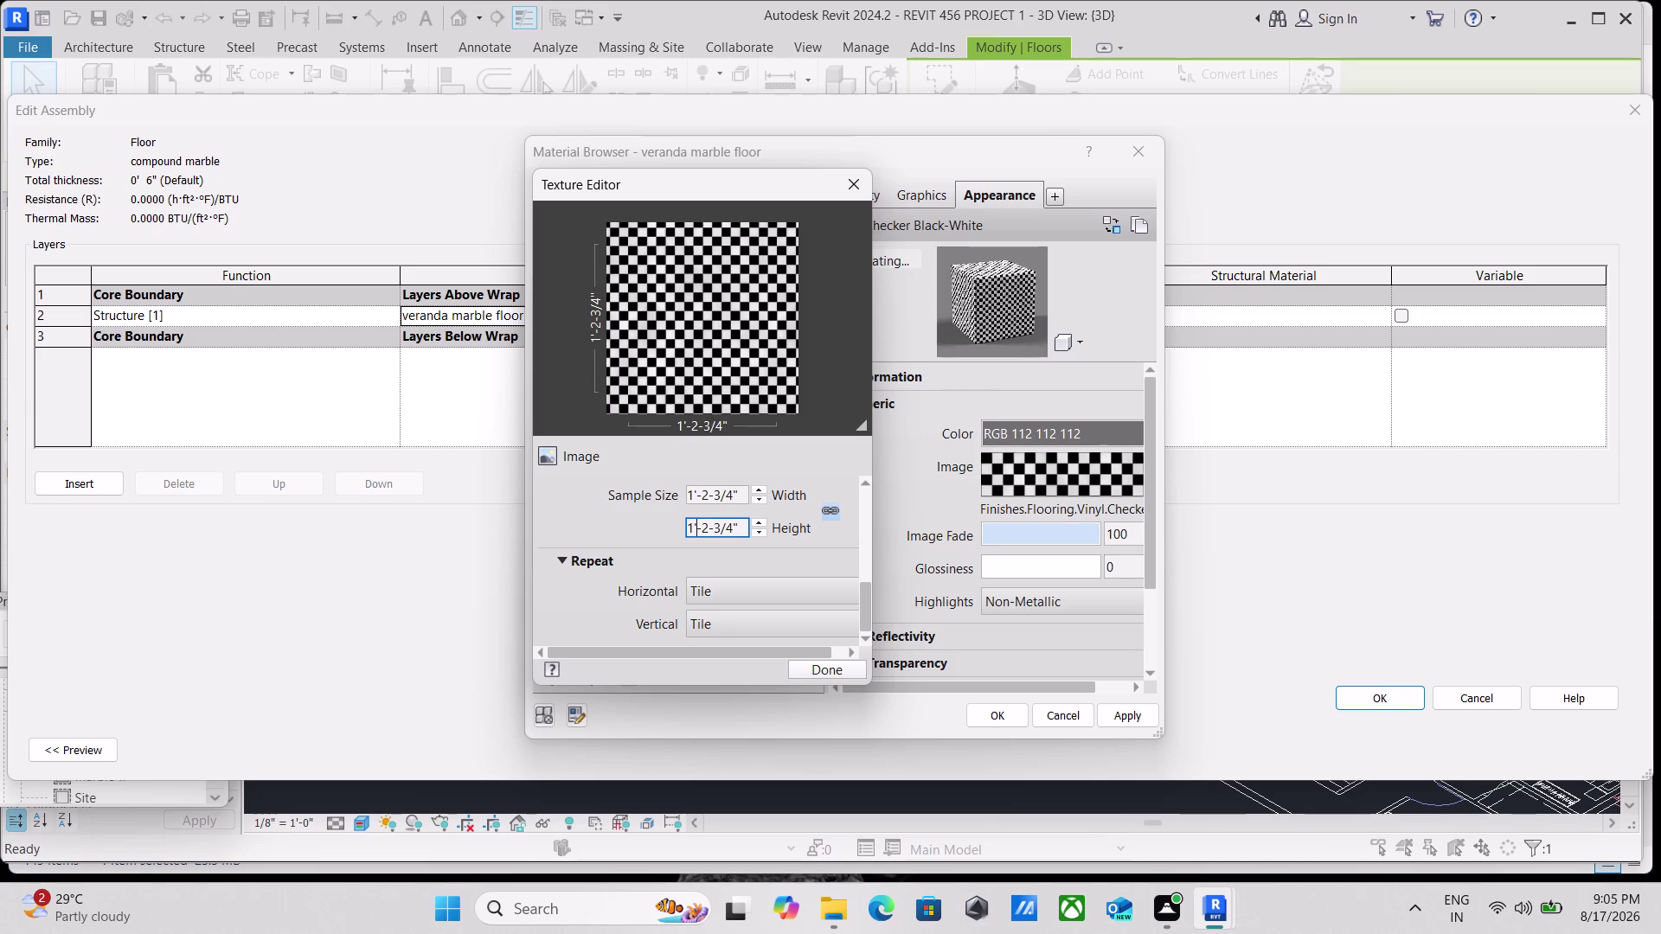
click(1054, 494)
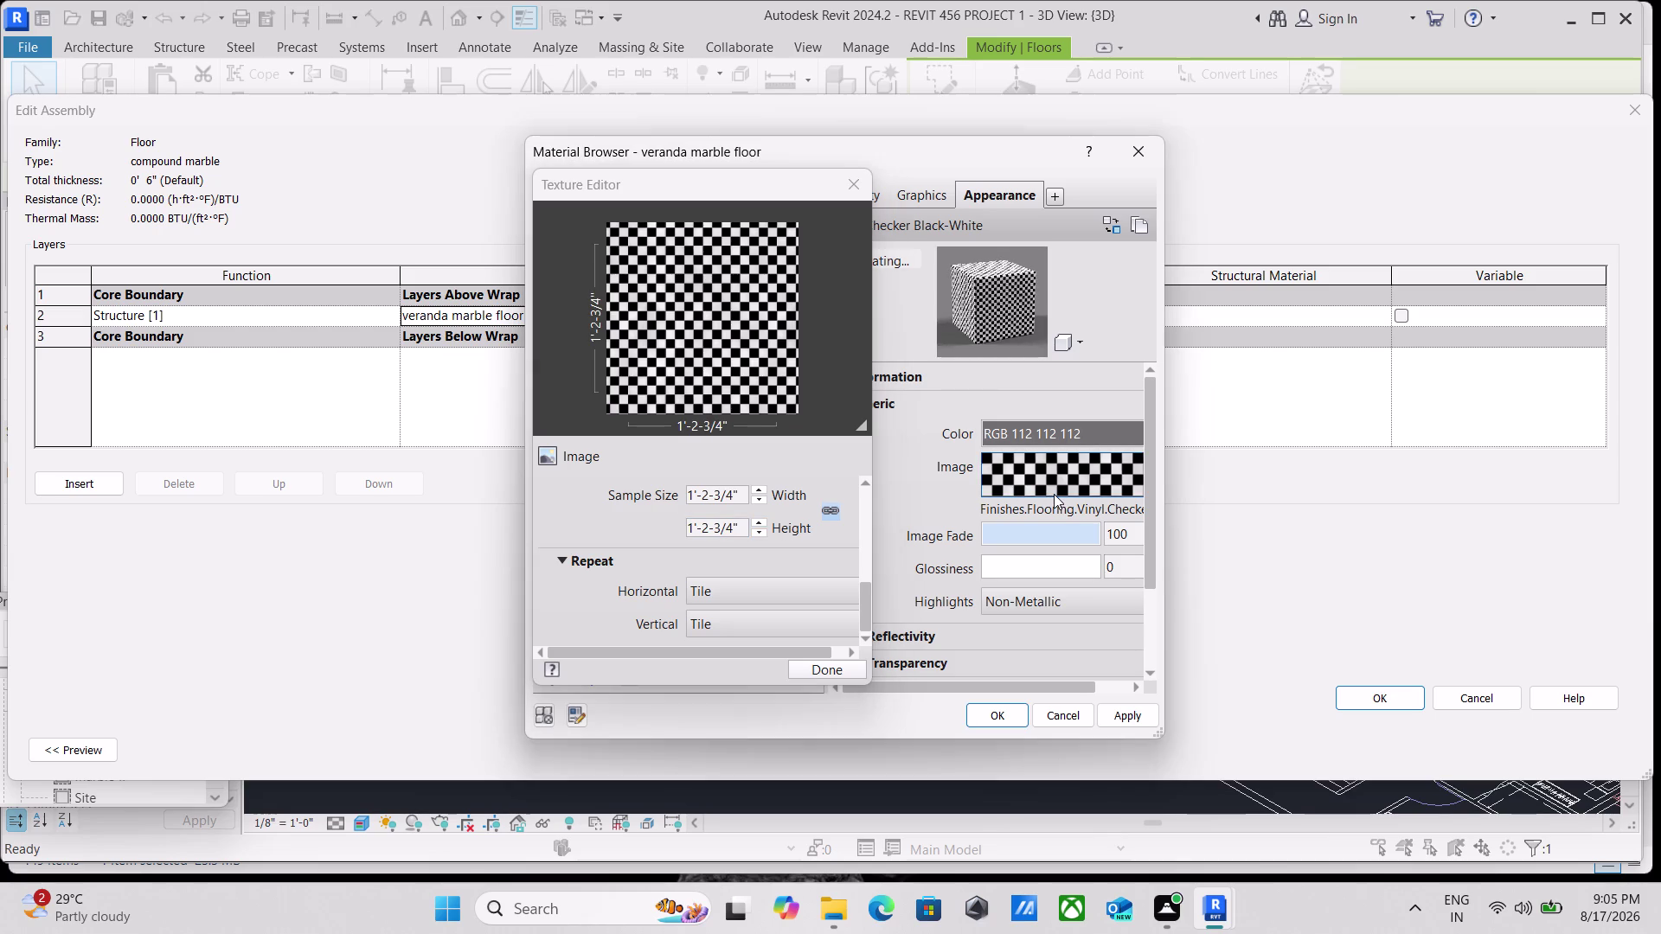
Reopen the checker texture settings and locate its sample size width field.
click(1056, 491)
drag(740, 496, 682, 496)
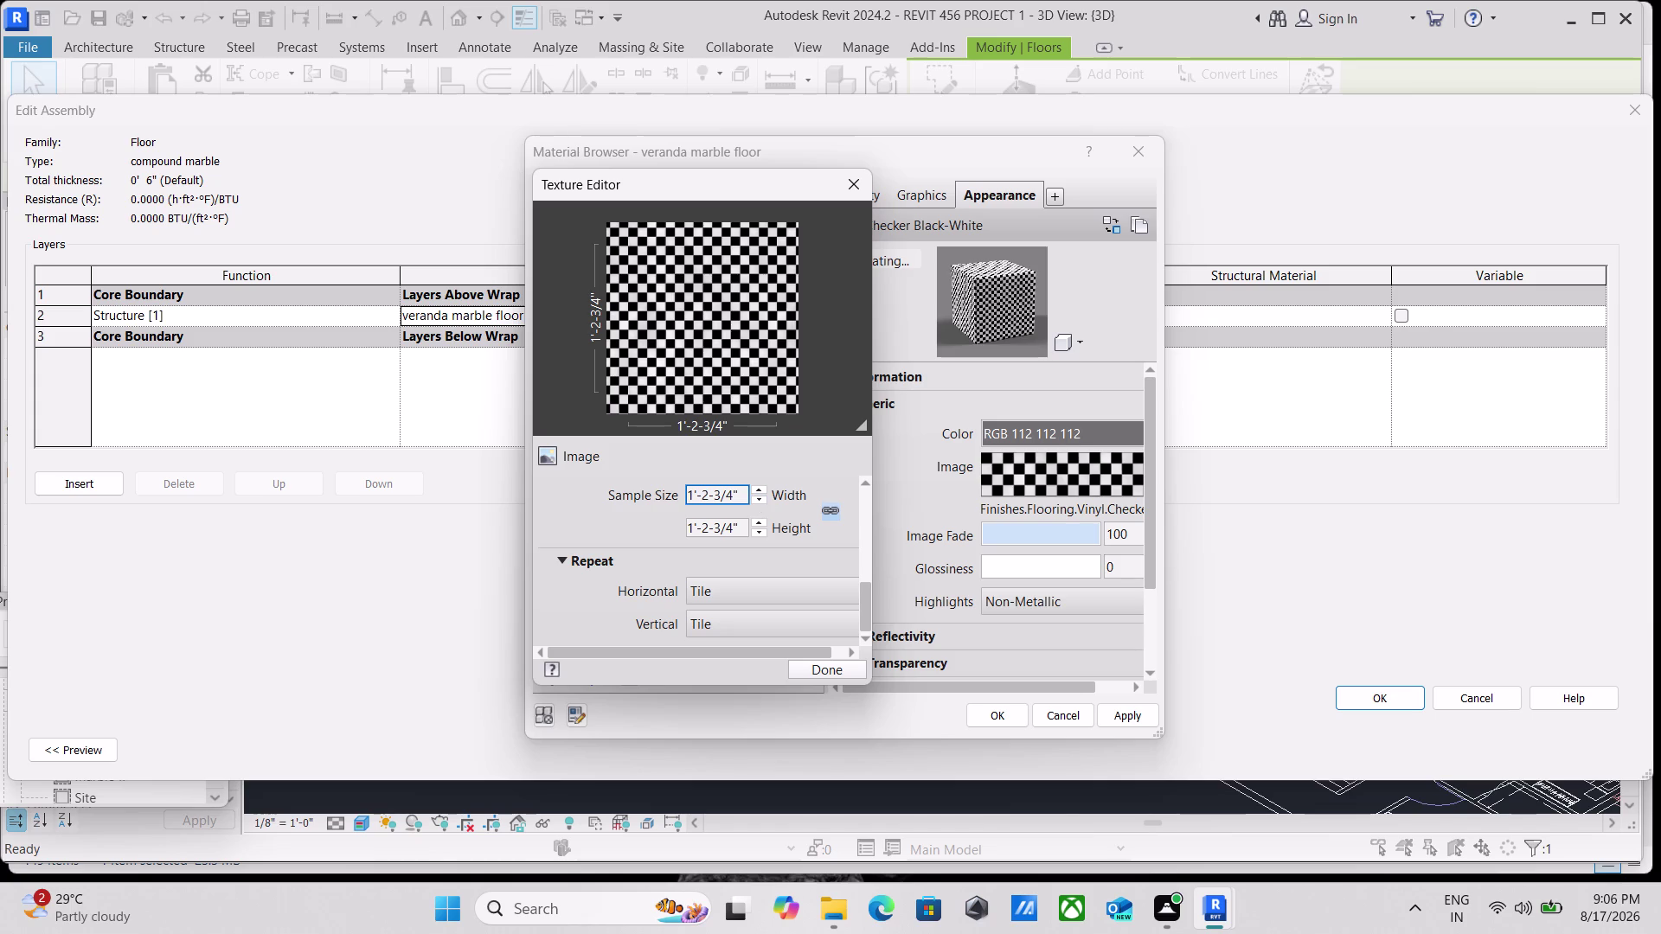
click(758, 499)
click(758, 499)
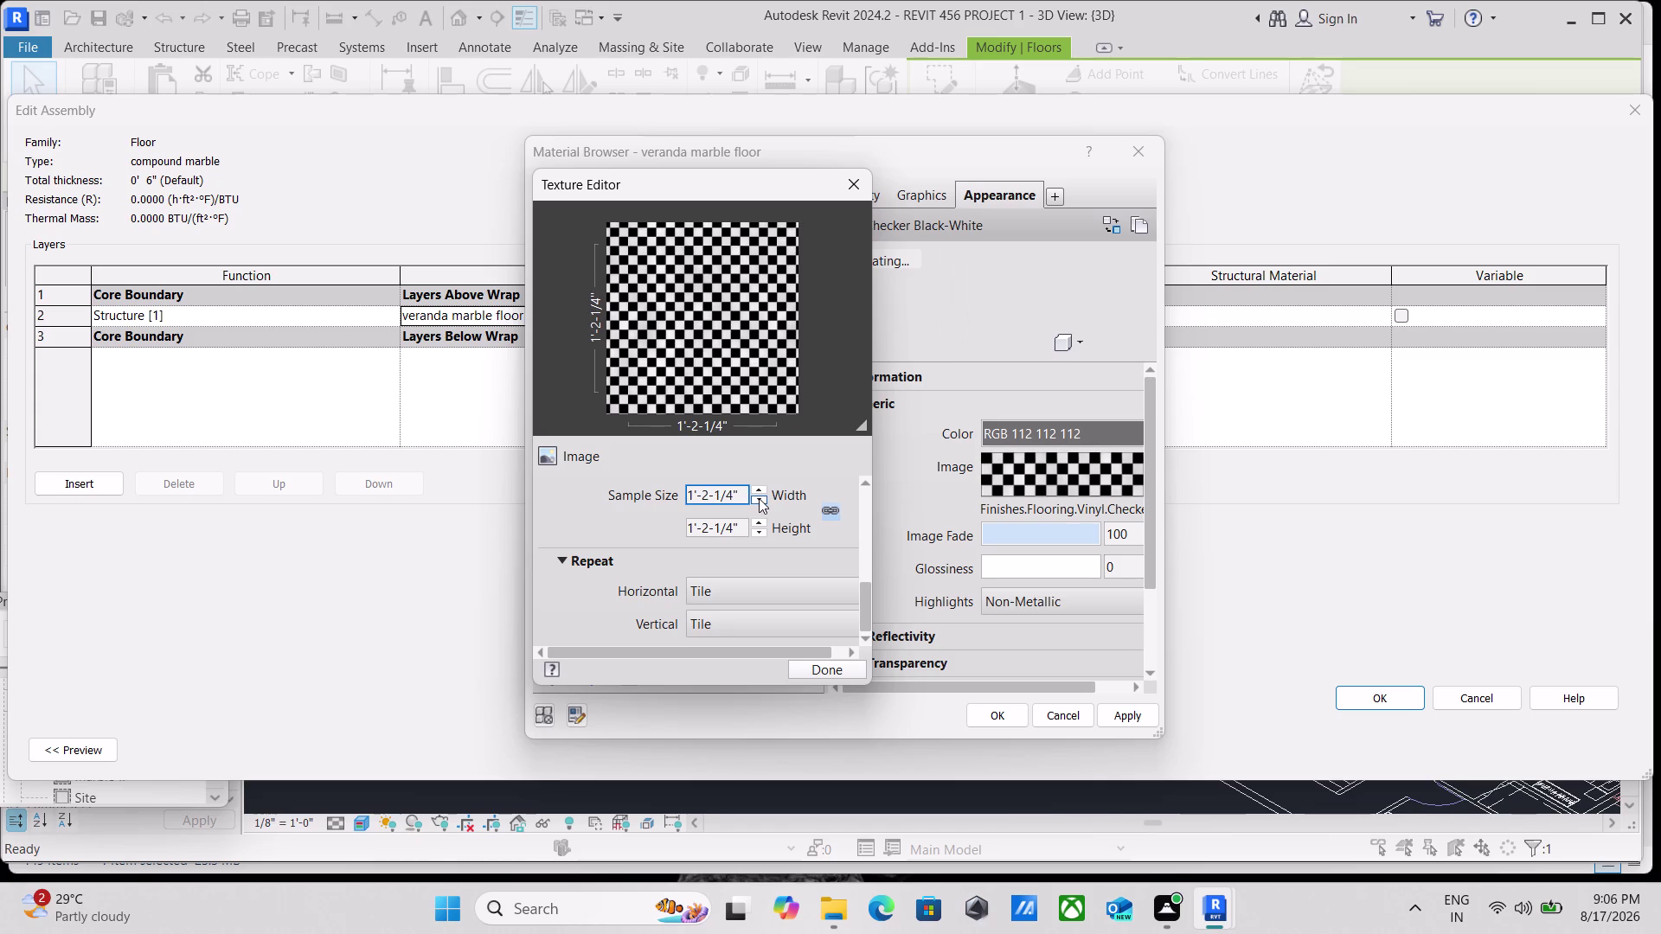
click(732, 497)
scroll(down, 3)
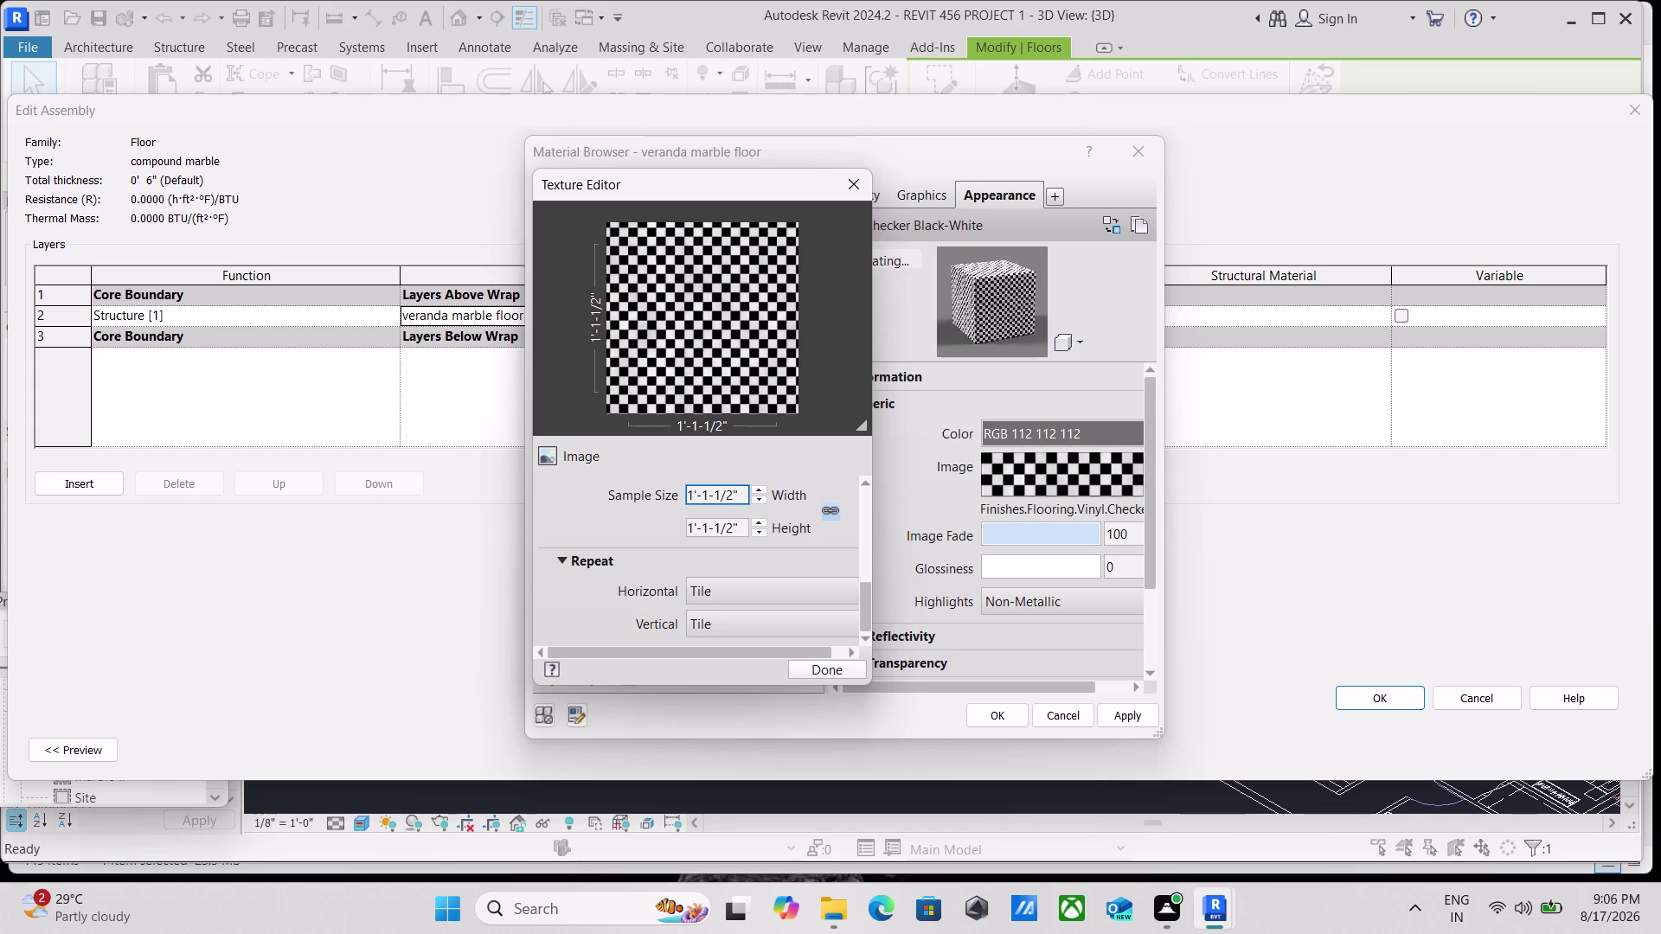
scroll(down, 3)
scroll(down, 3)
scroll(down, 3)
scroll(down, 3)
scroll(down, 3)
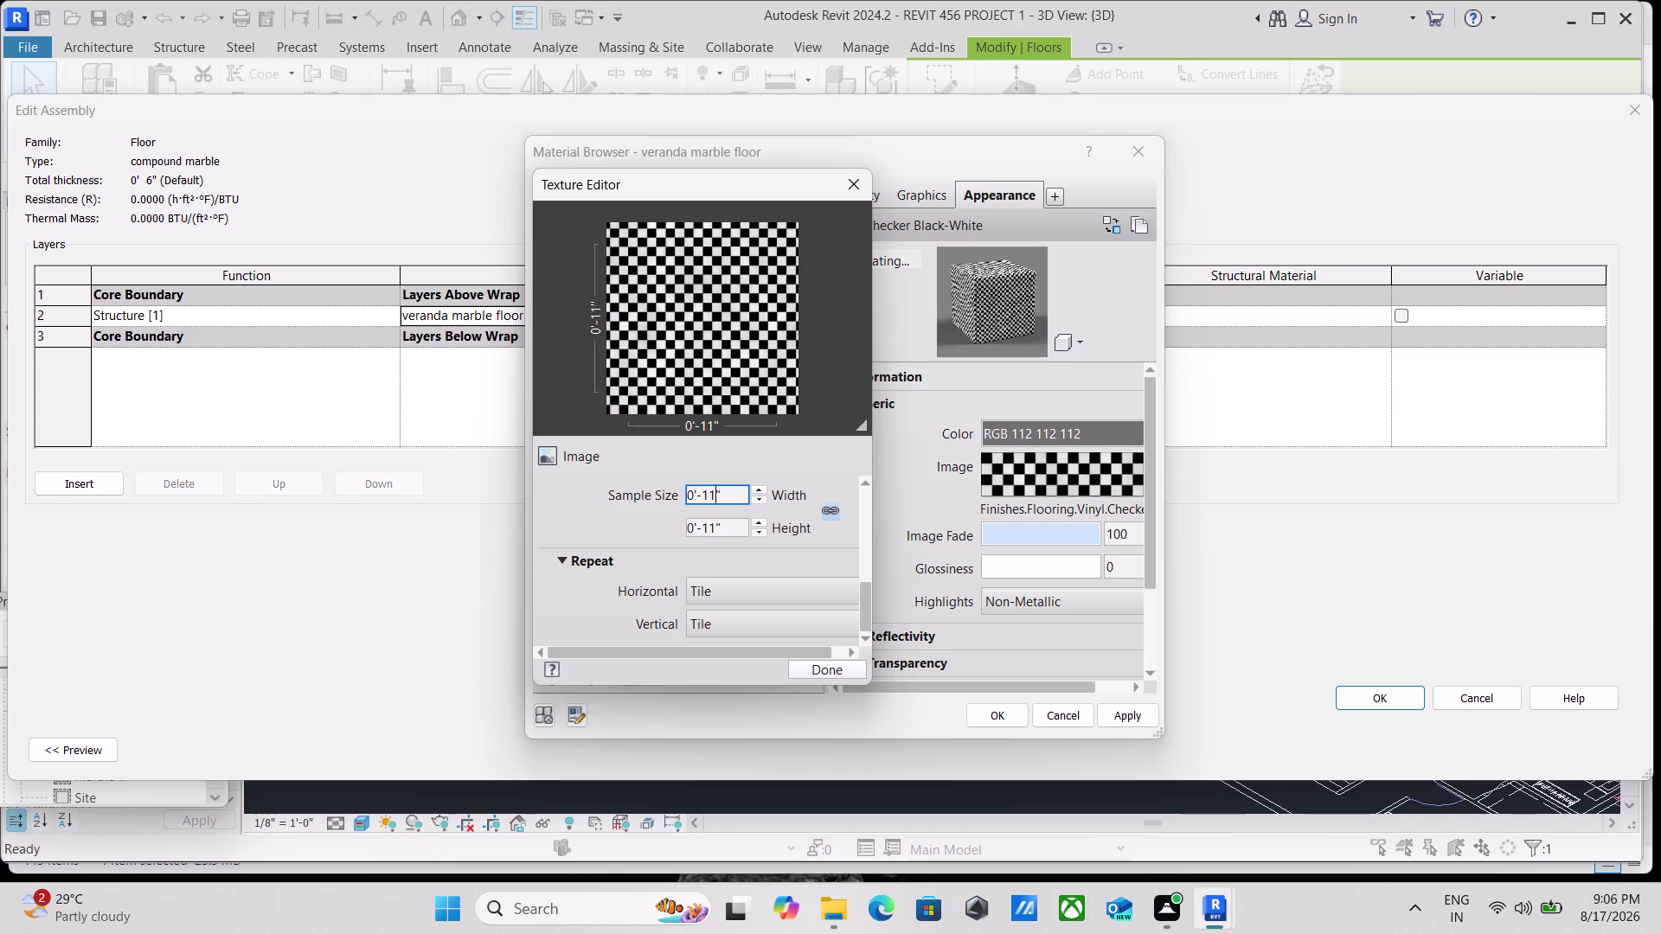
scroll(down, 3)
scroll(down, 3)
scroll(up, 3)
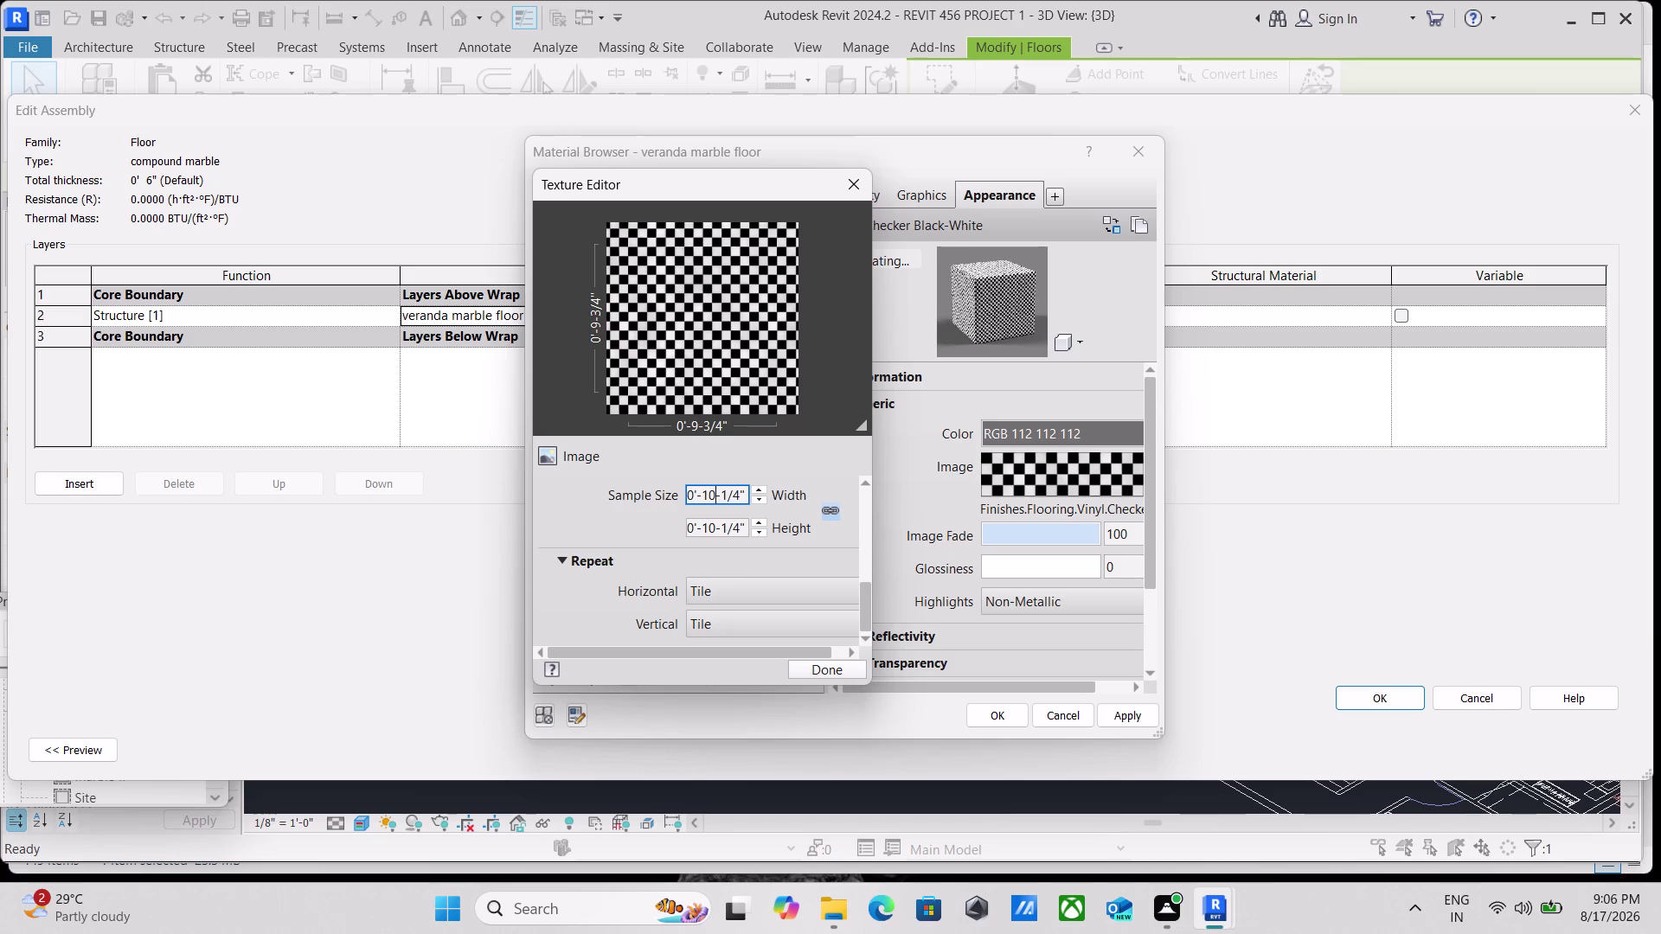
scroll(down, 3)
scroll(down, 3)
scroll(down, 3)
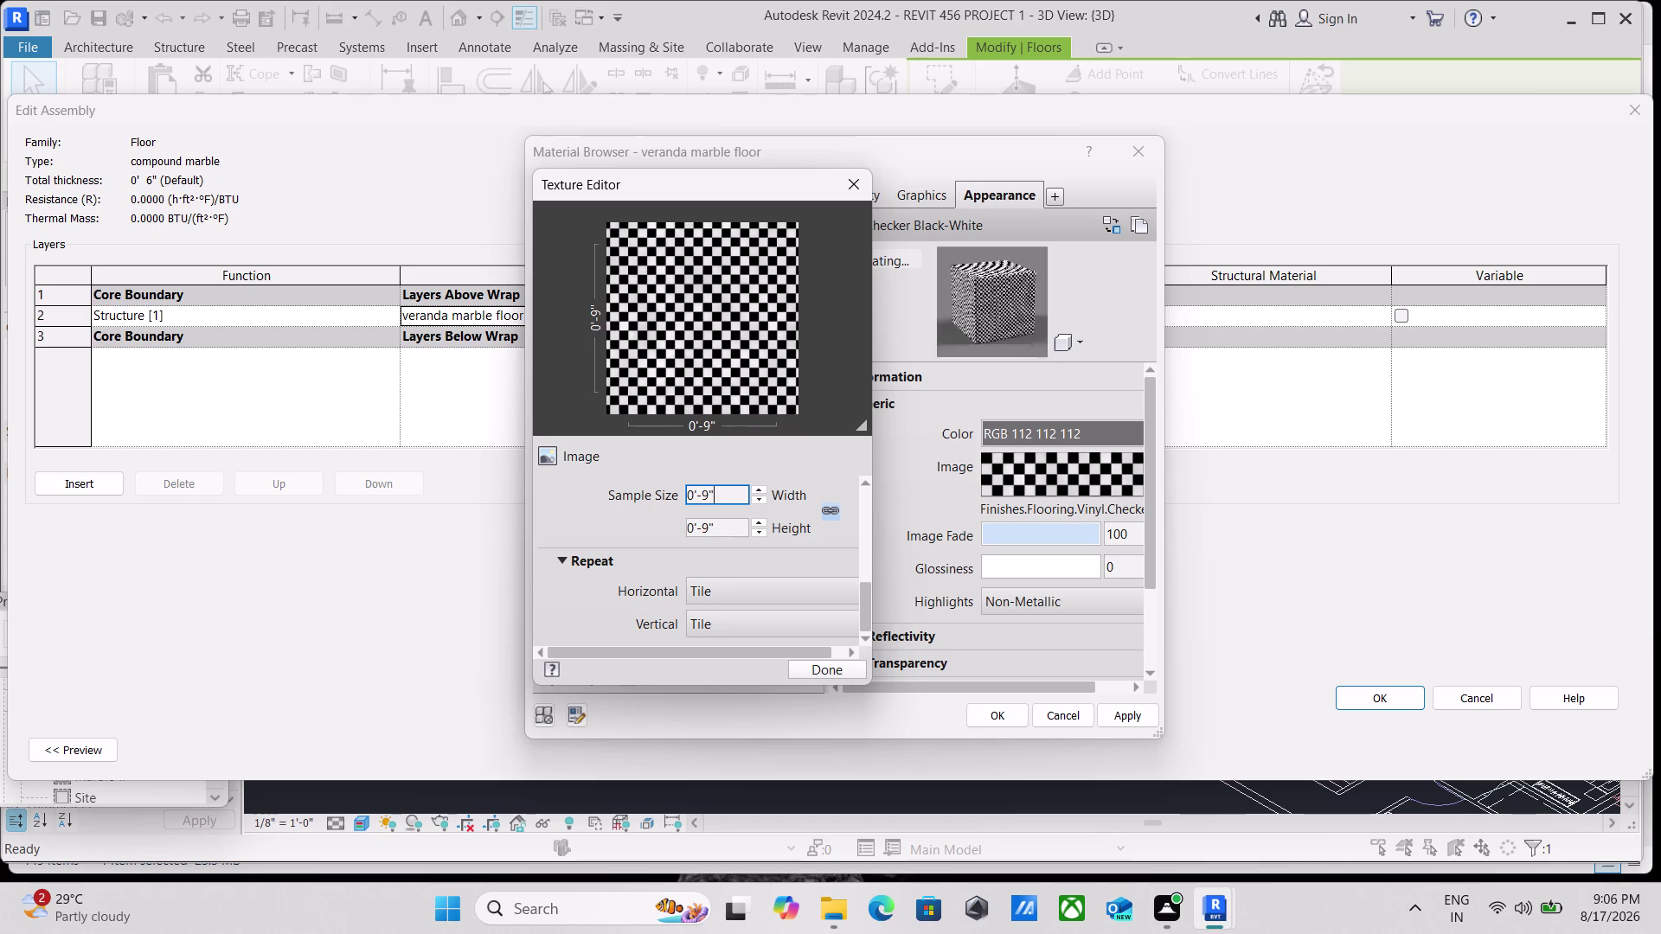
scroll(down, 3)
scroll(down, 3)
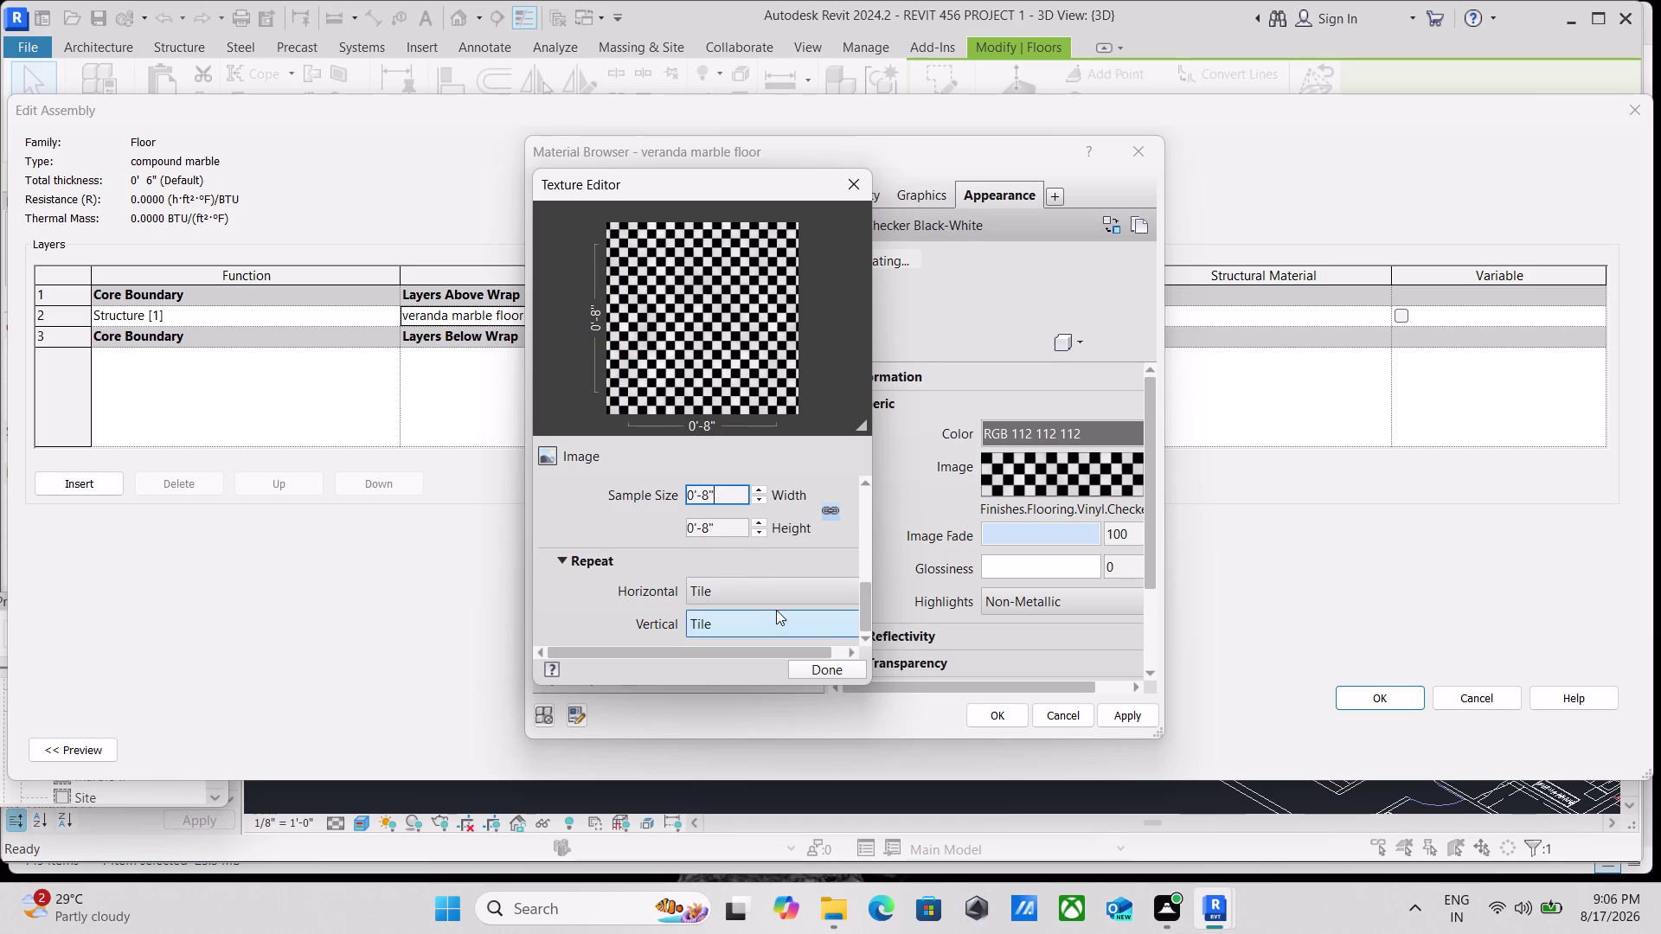
click(790, 589)
click(792, 589)
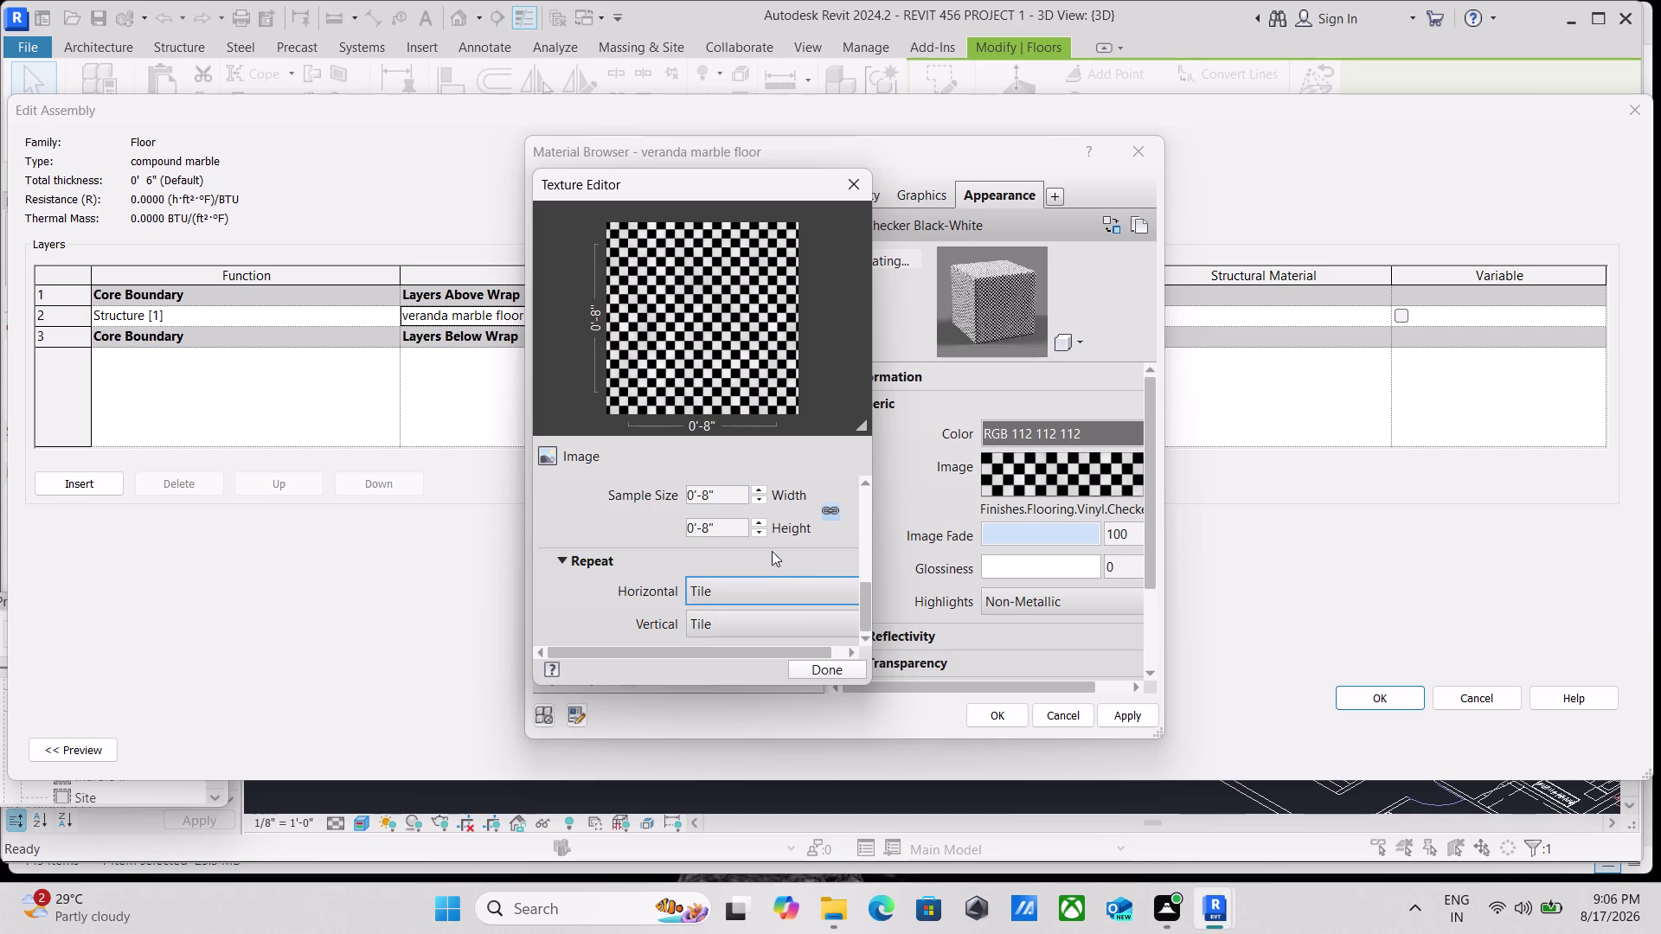
scroll(down, 3)
scroll(down, 3)
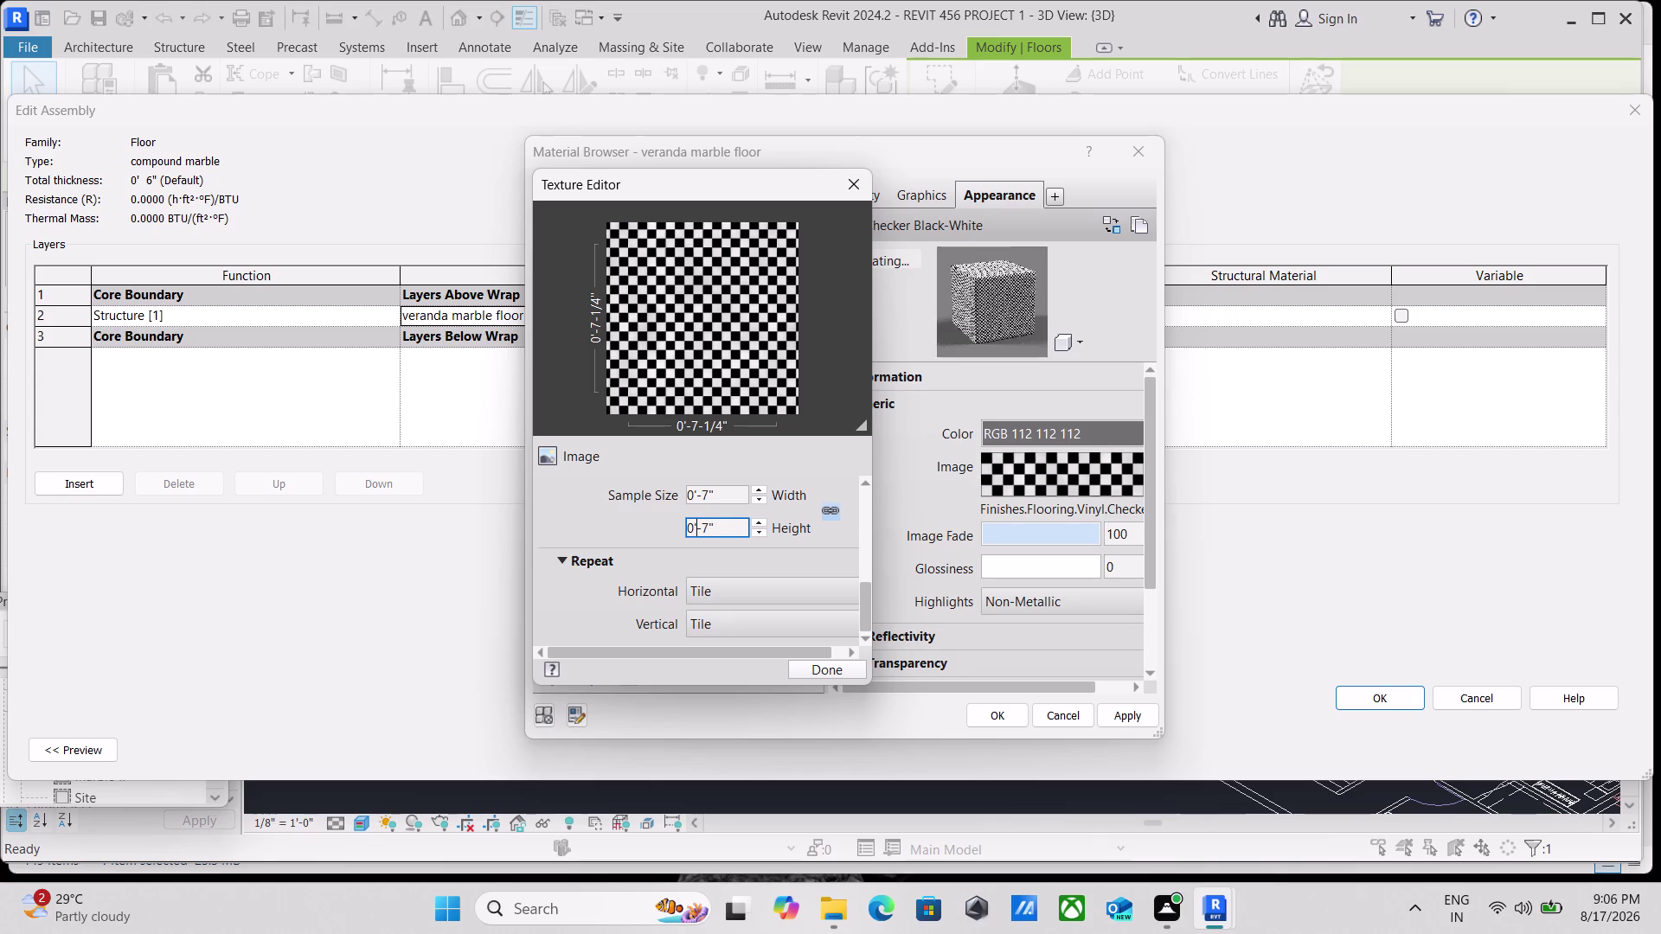
scroll(up, 3)
scroll(up, 3)
scroll(up, 3)
scroll(up, 3)
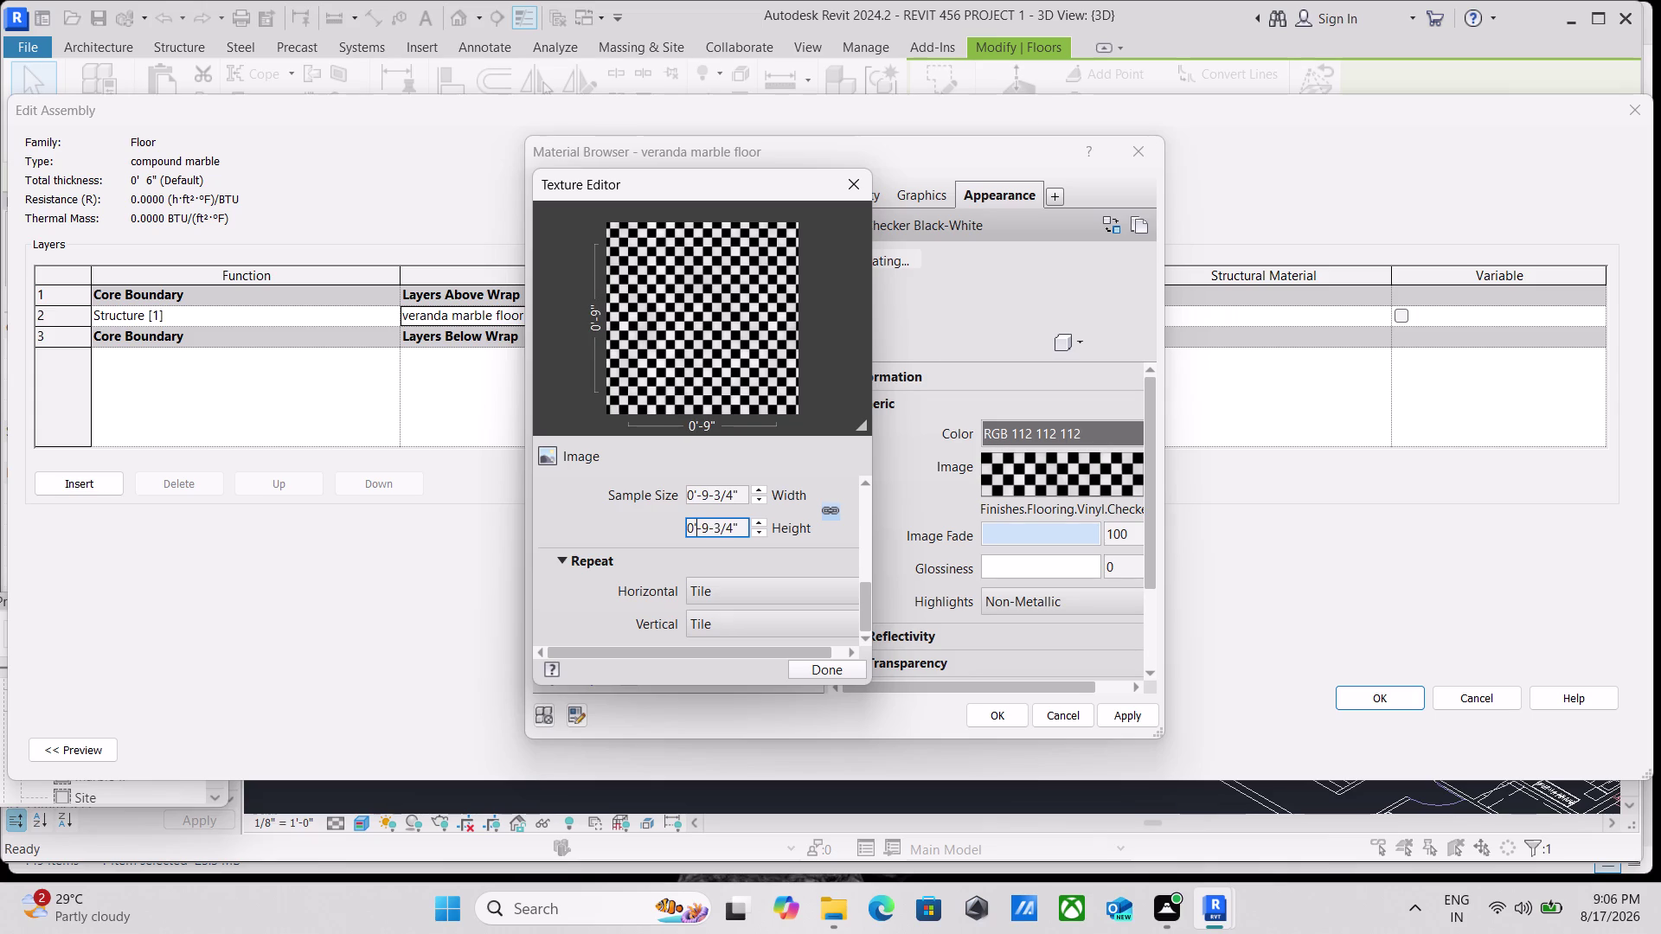
scroll(up, 3)
Set the checker sample width and height to 3'-0", then apply and close the browser.
drag(745, 496, 676, 502)
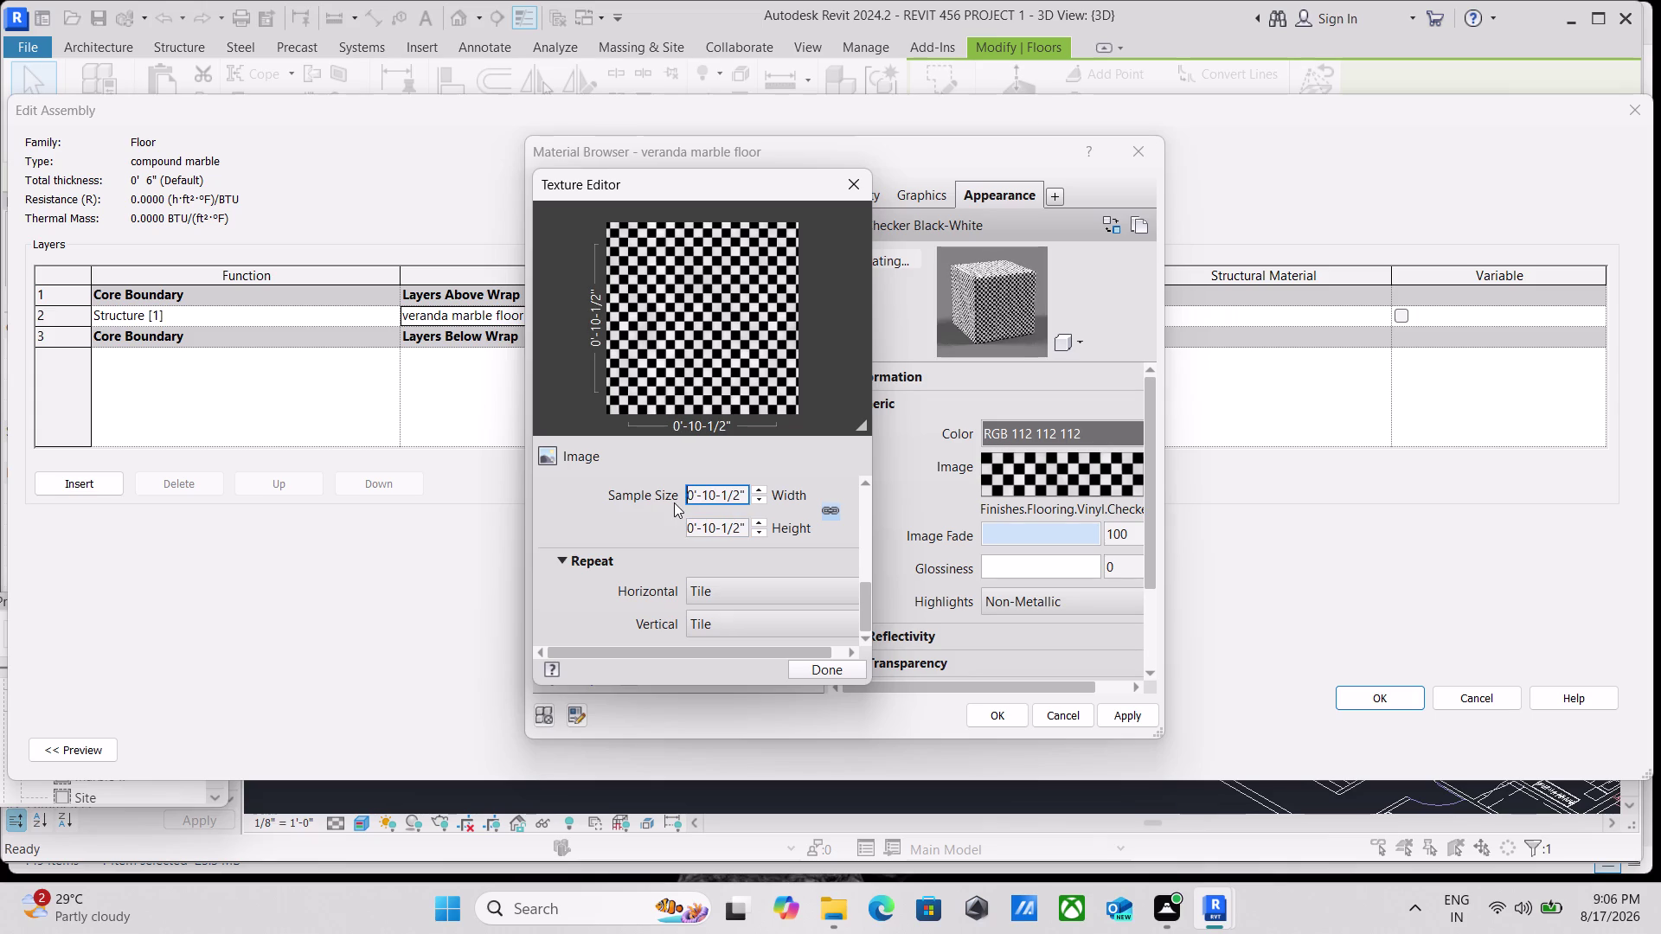
click(743, 494)
click(747, 497)
key(BackSpace)
key(BackSpace)
key(BackSpace)
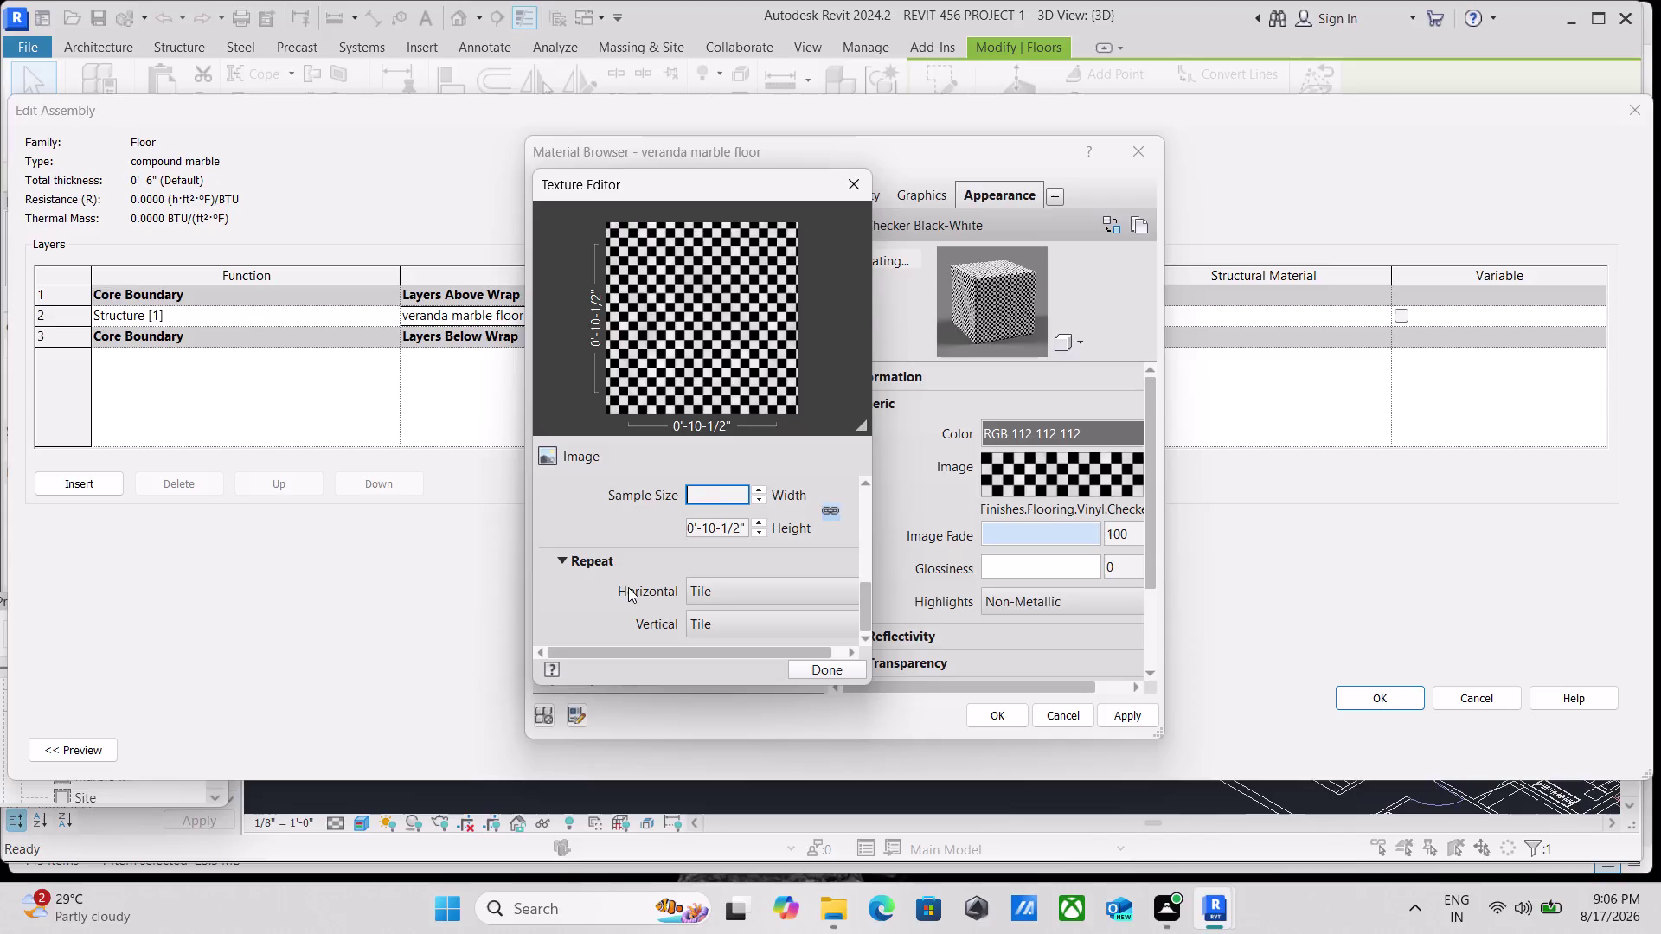
text(3')
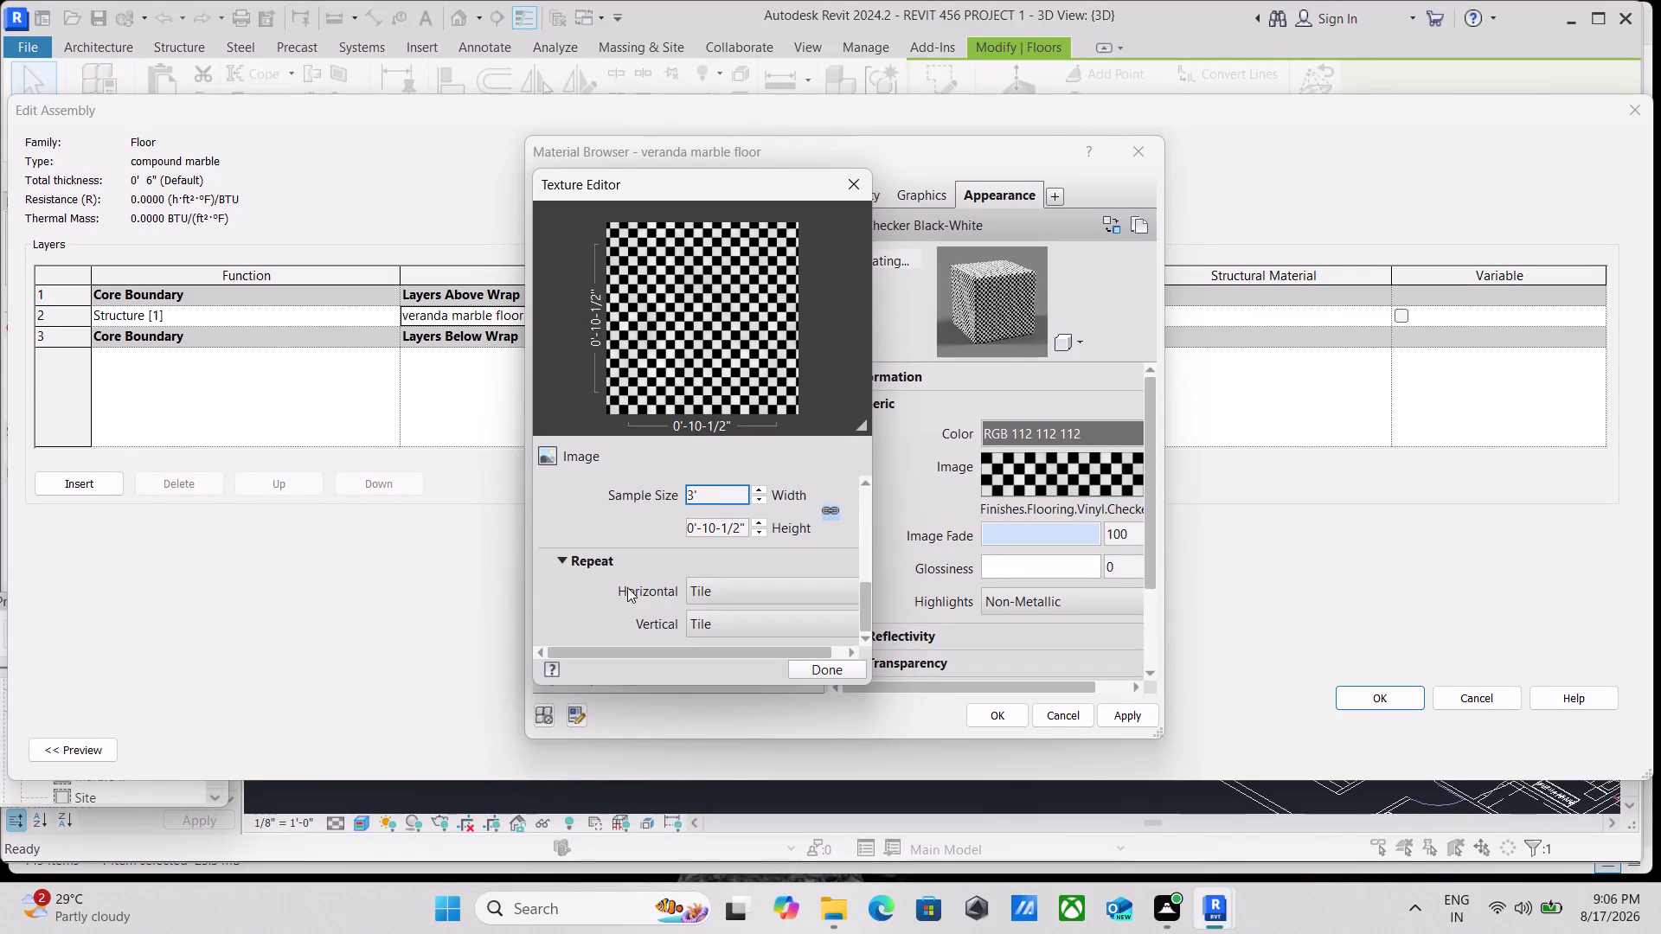
click(738, 529)
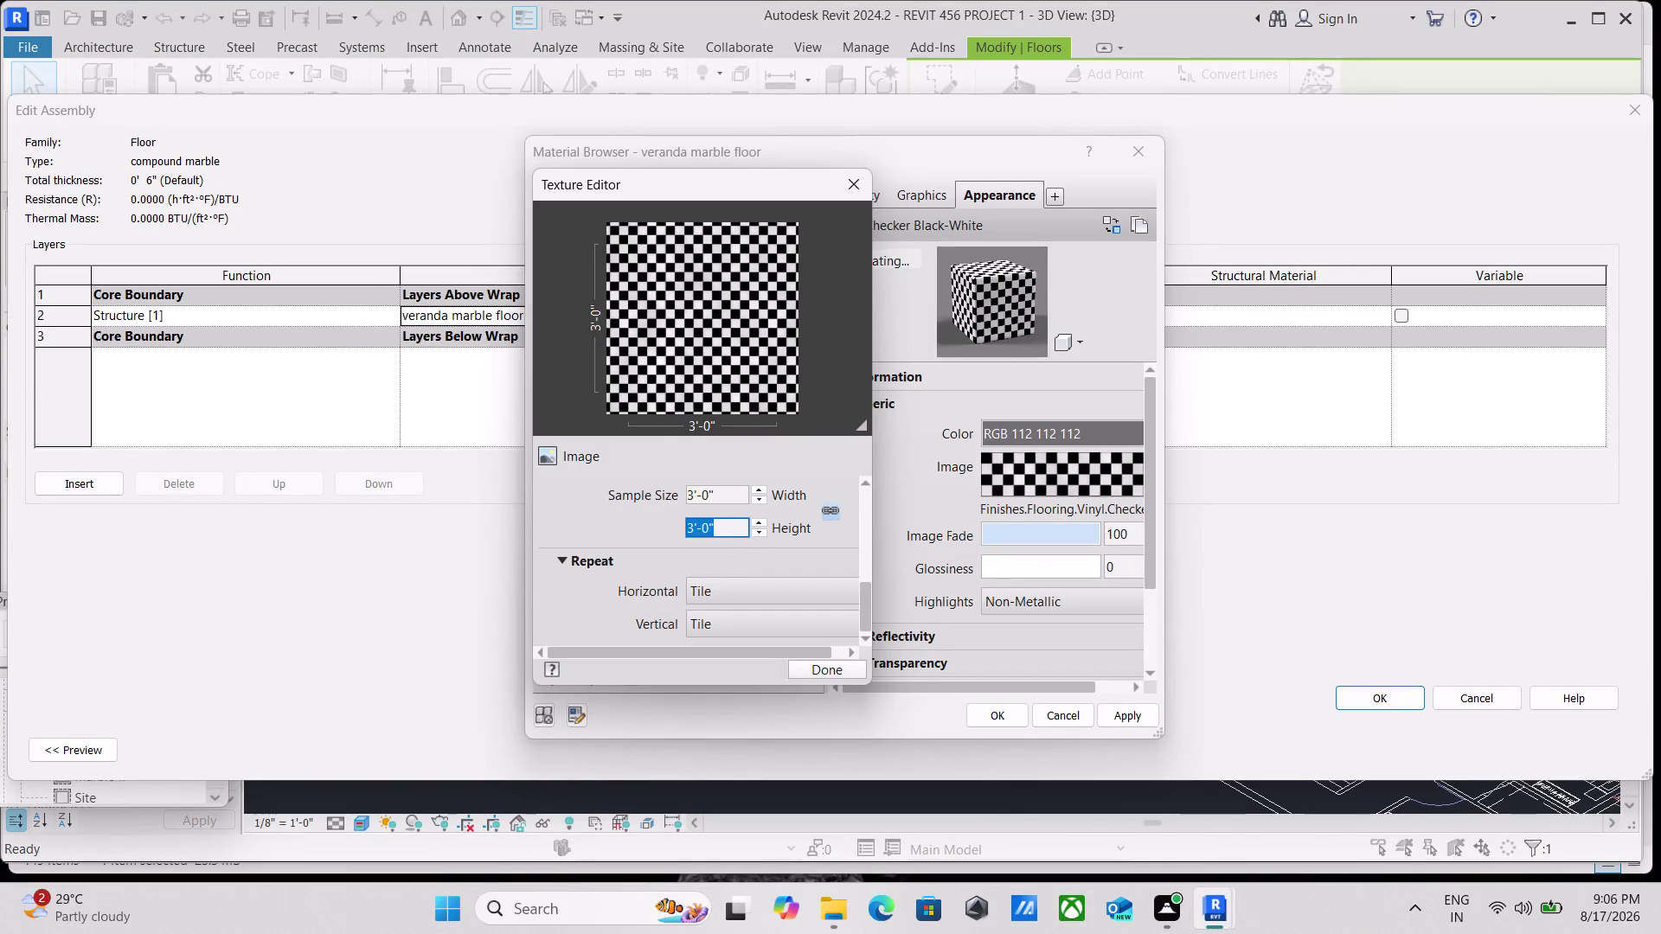
text(3')
key(Return)
click(1125, 721)
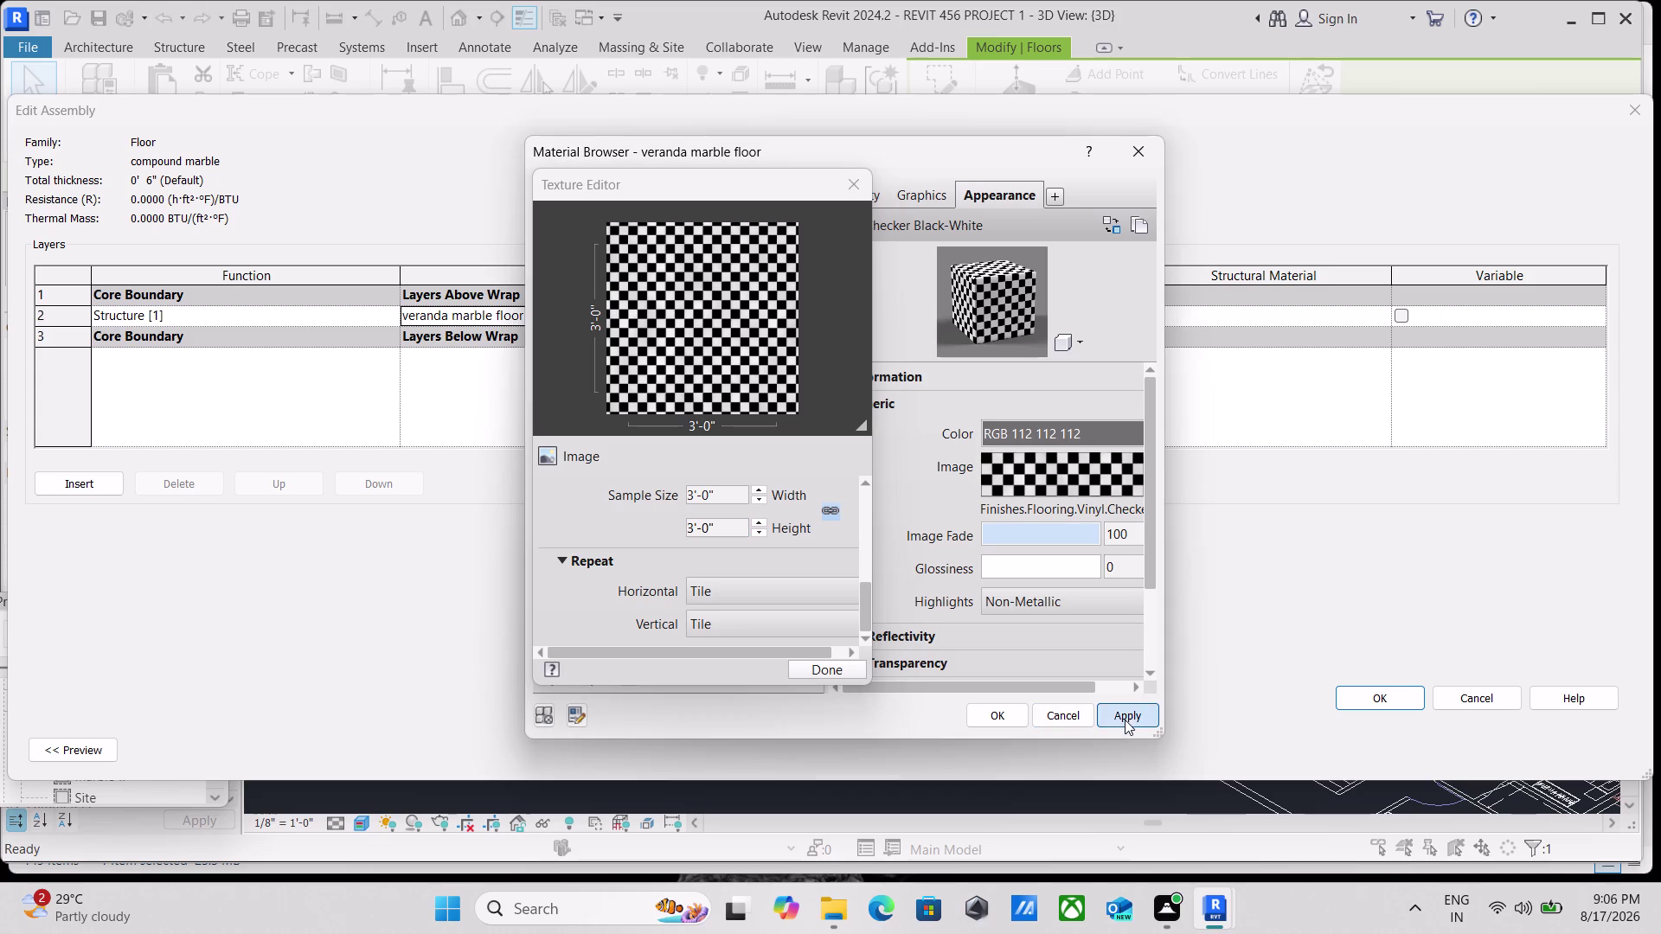
click(994, 722)
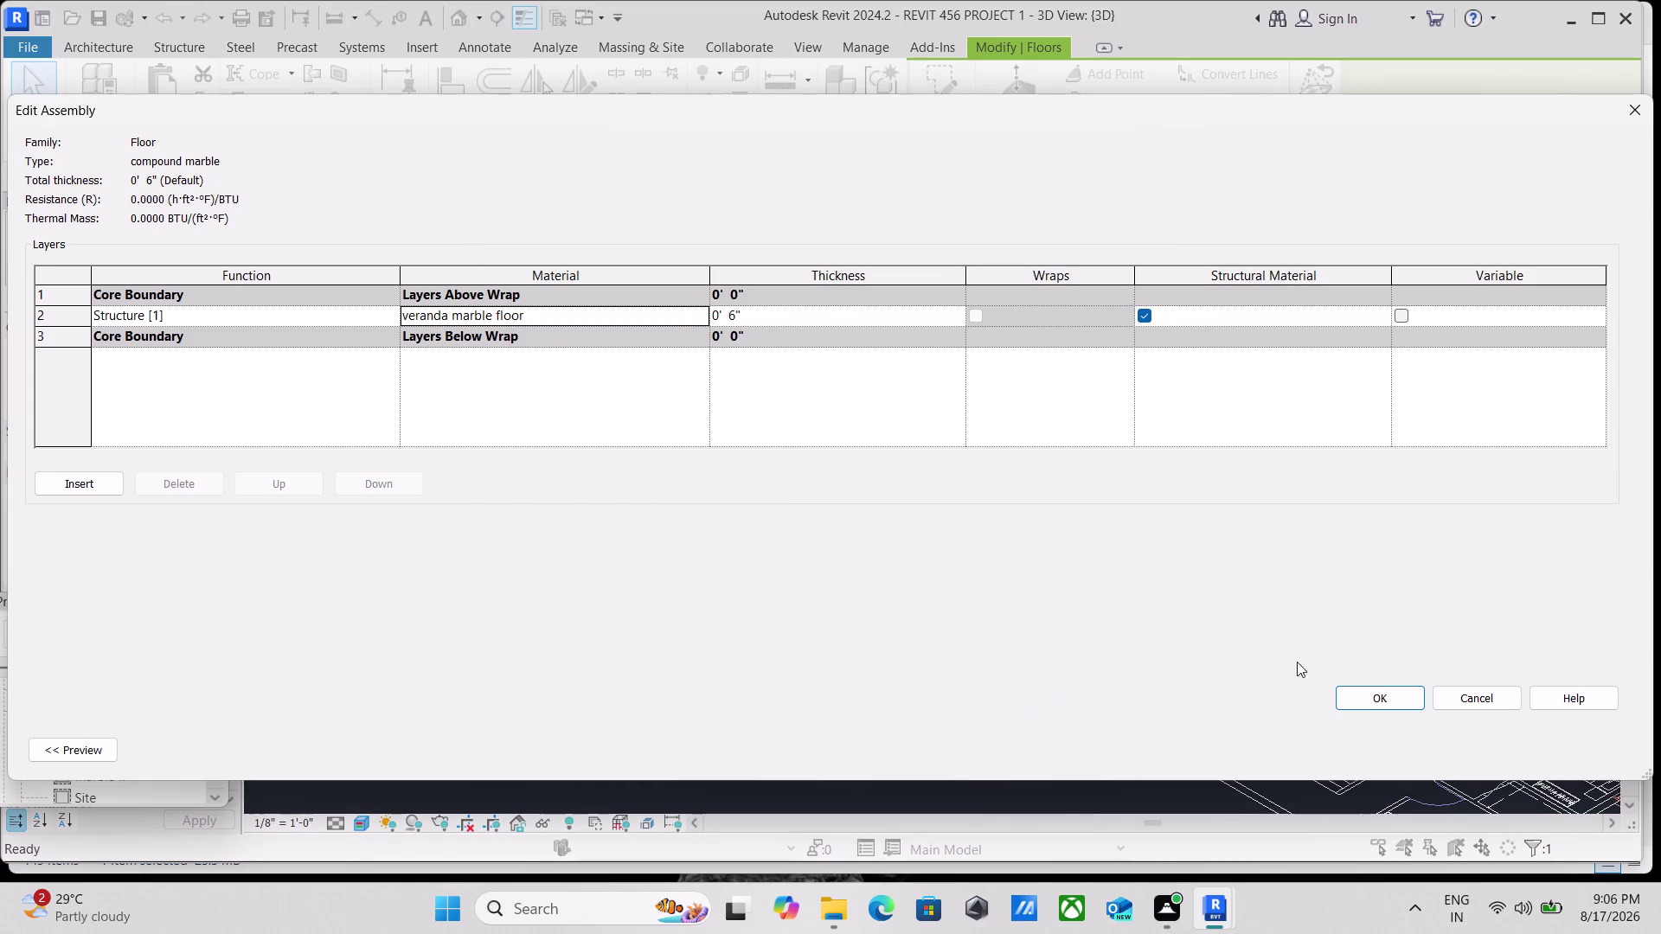
Accept the marble floor layer assembly and show the floor type preview.
click(1405, 706)
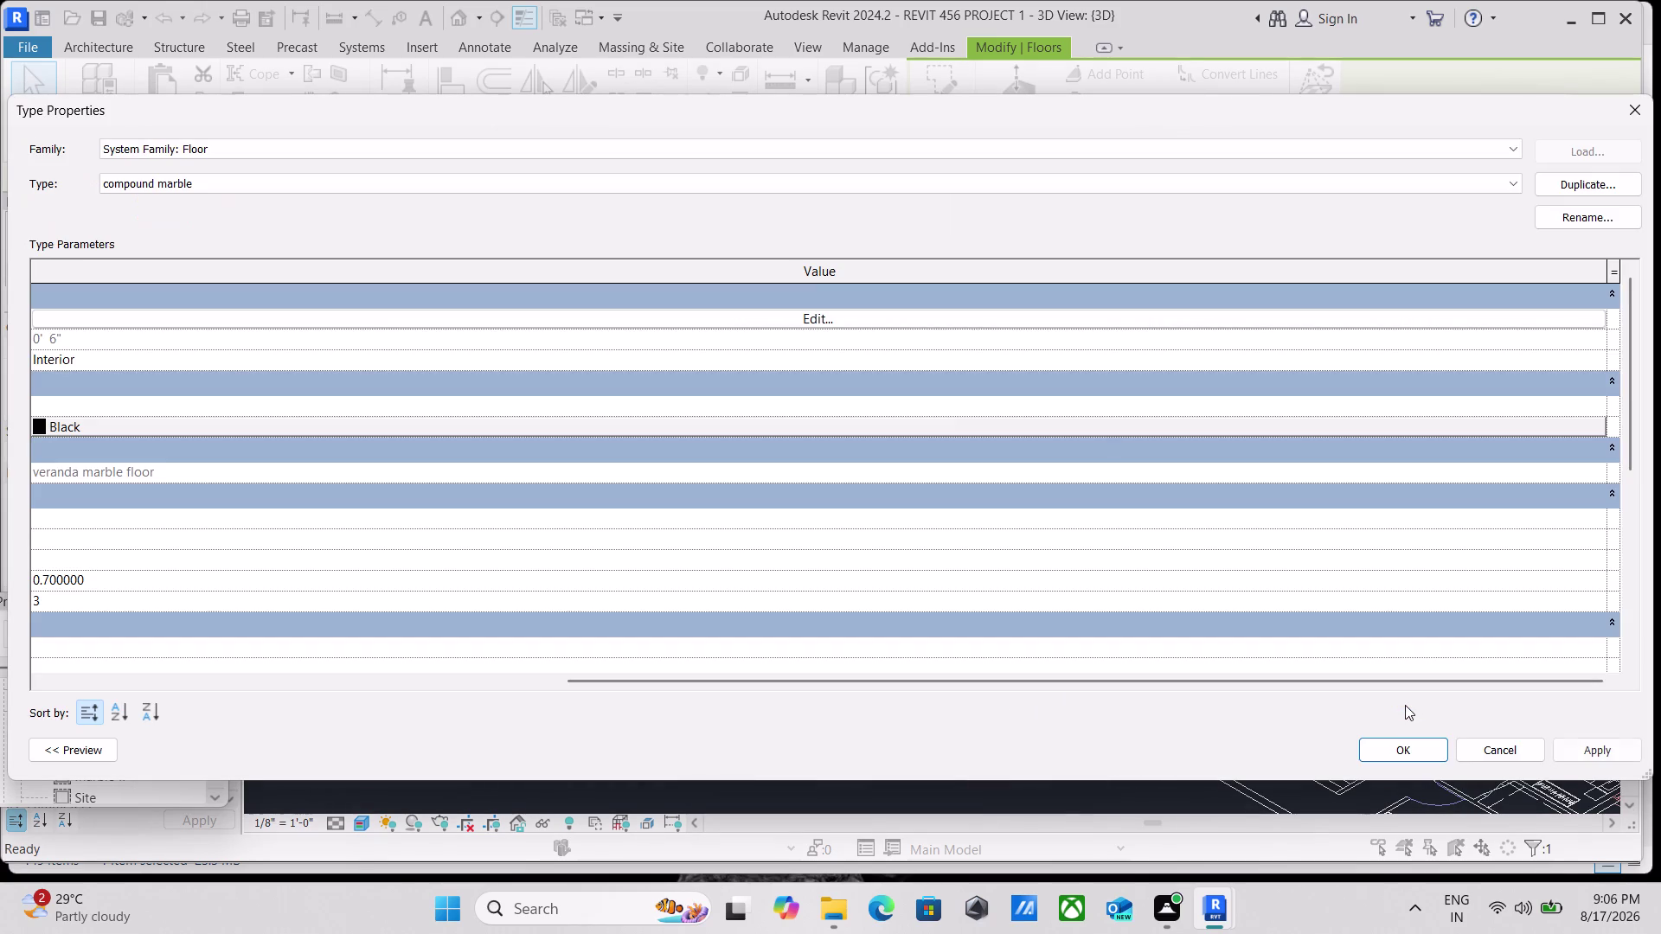
click(1579, 743)
click(68, 747)
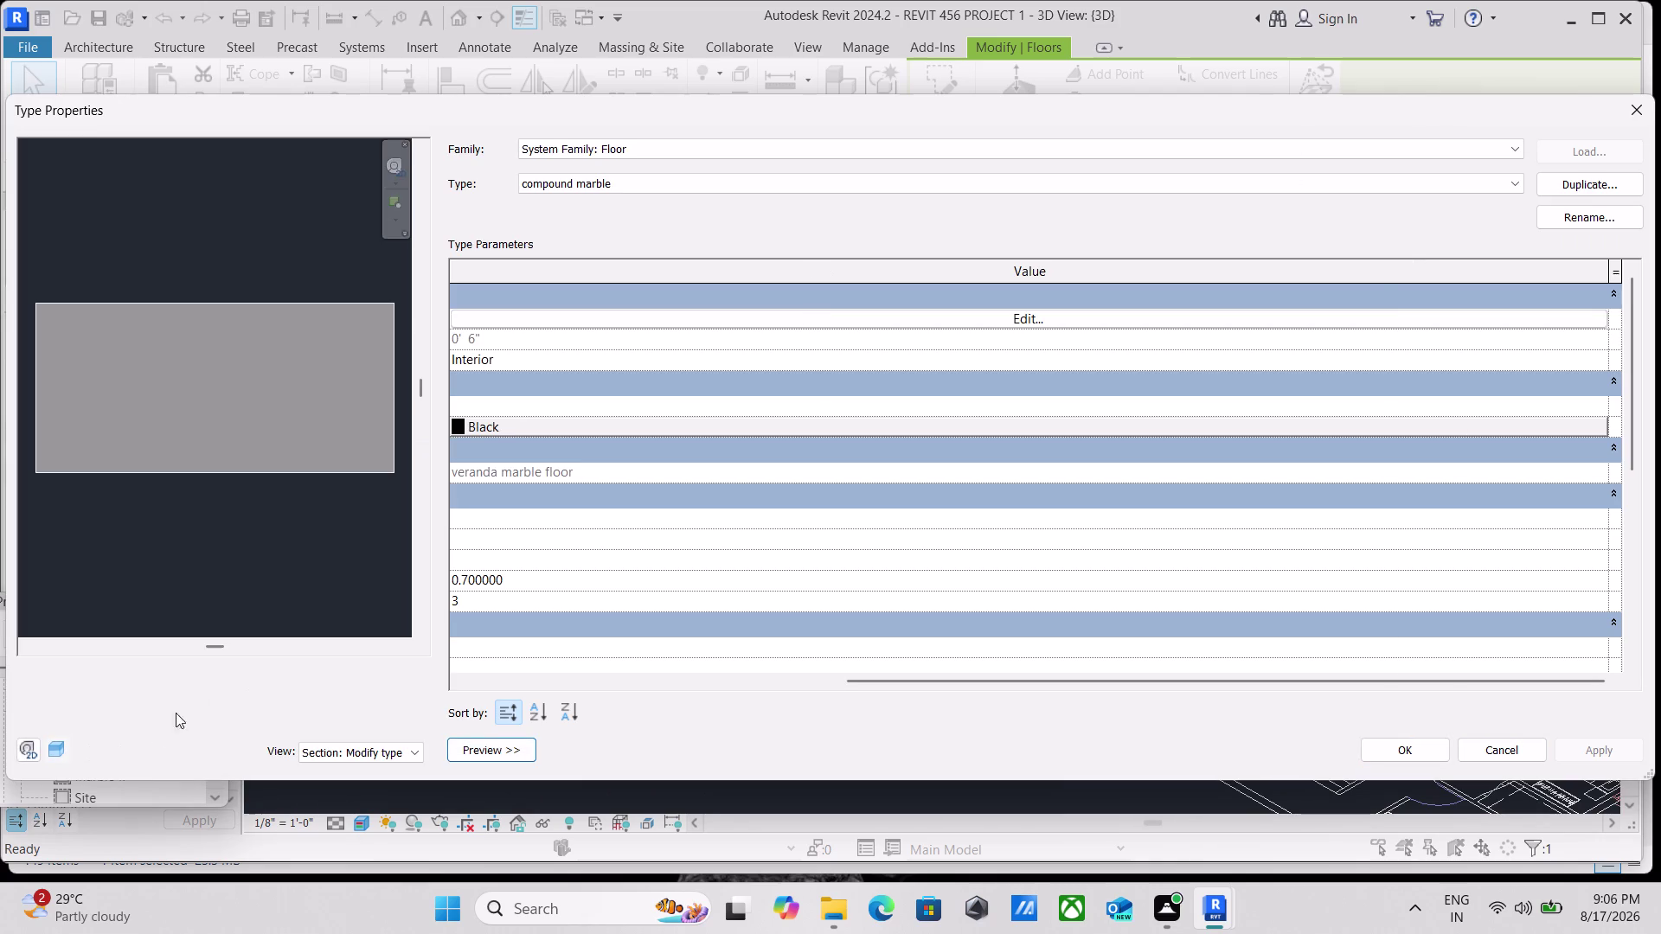
scroll(up, 3)
scroll(down, 3)
scroll(down, 3)
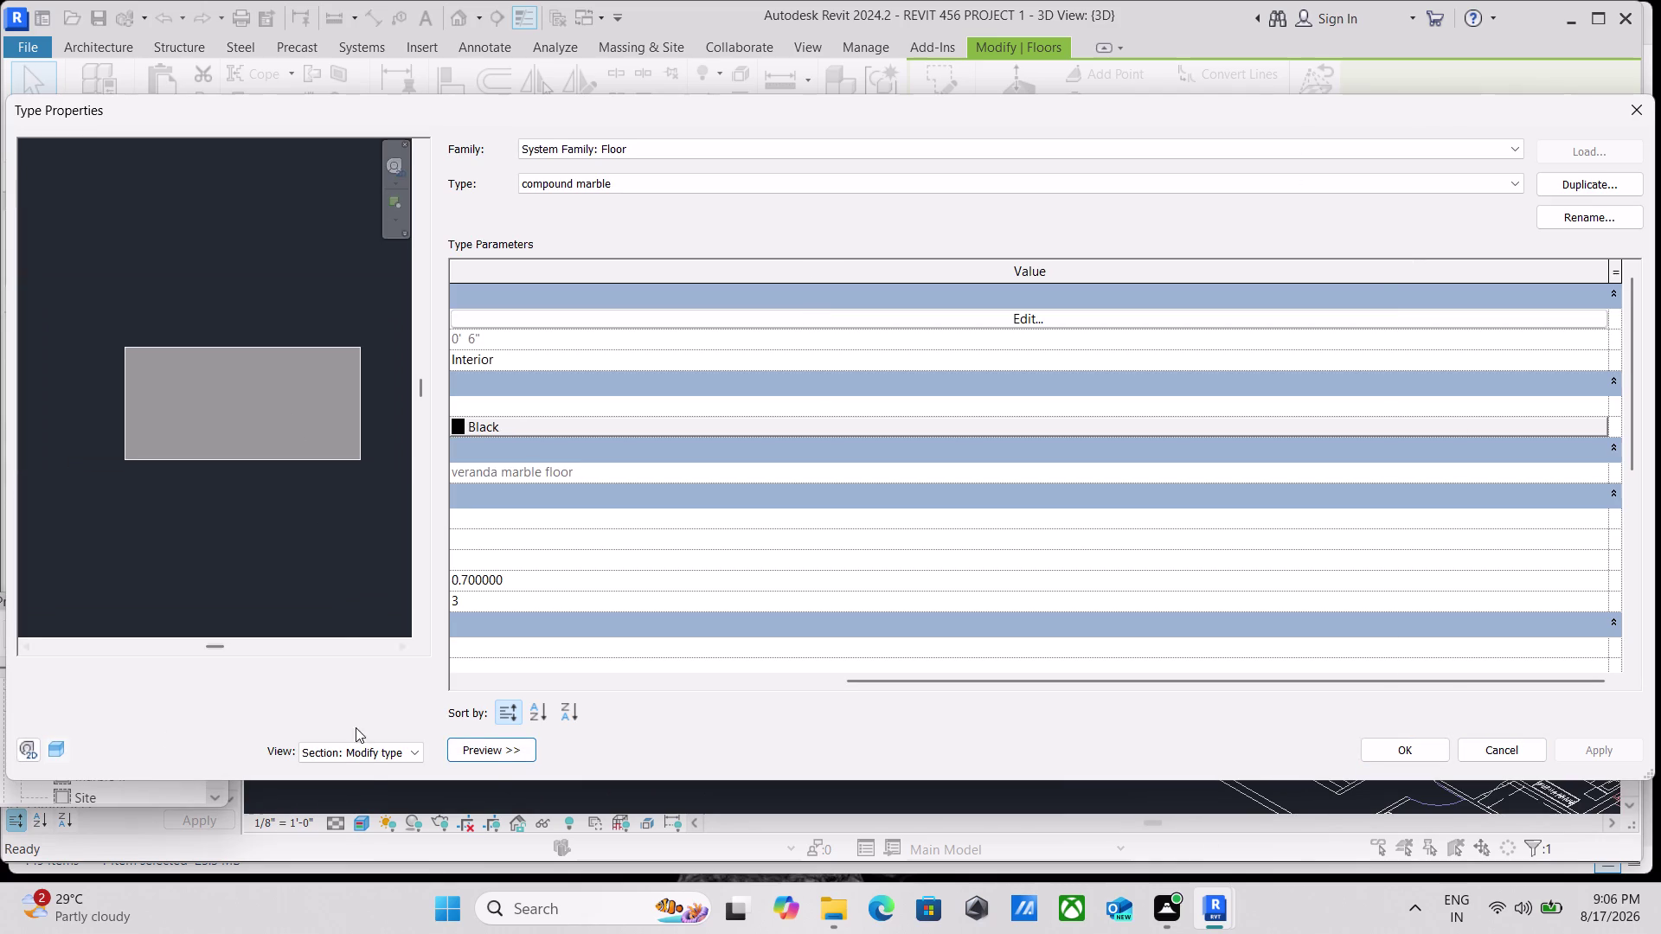
Change the preview view, then confirm the floor type settings with OK.
click(373, 762)
scroll(down, 3)
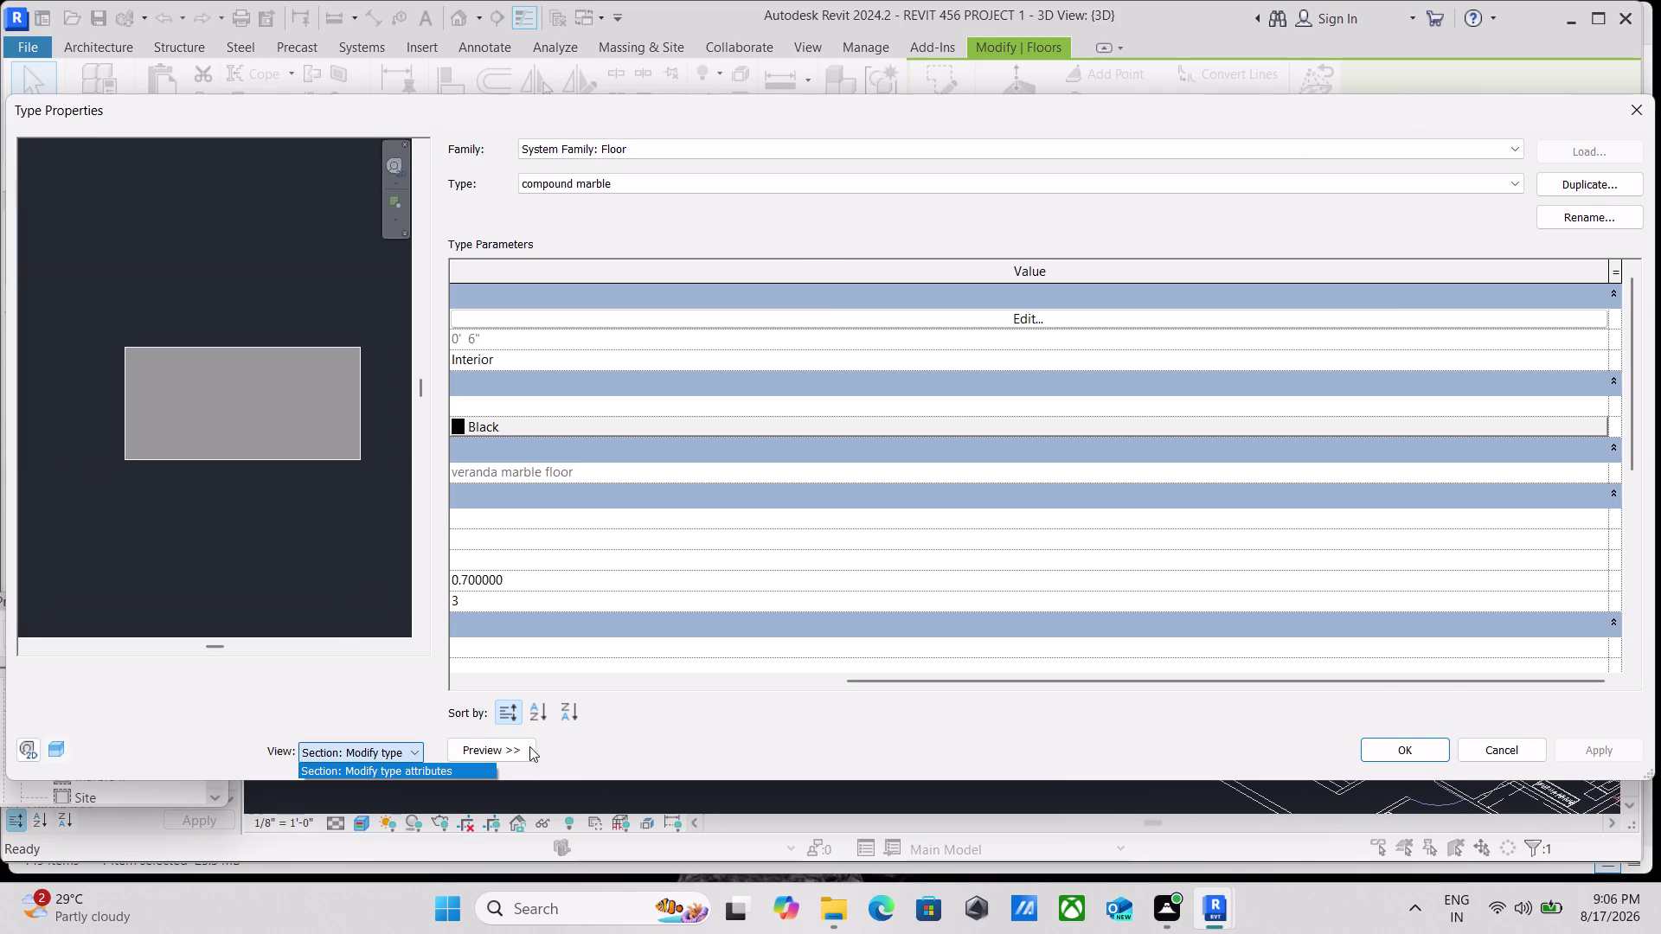
scroll(down, 3)
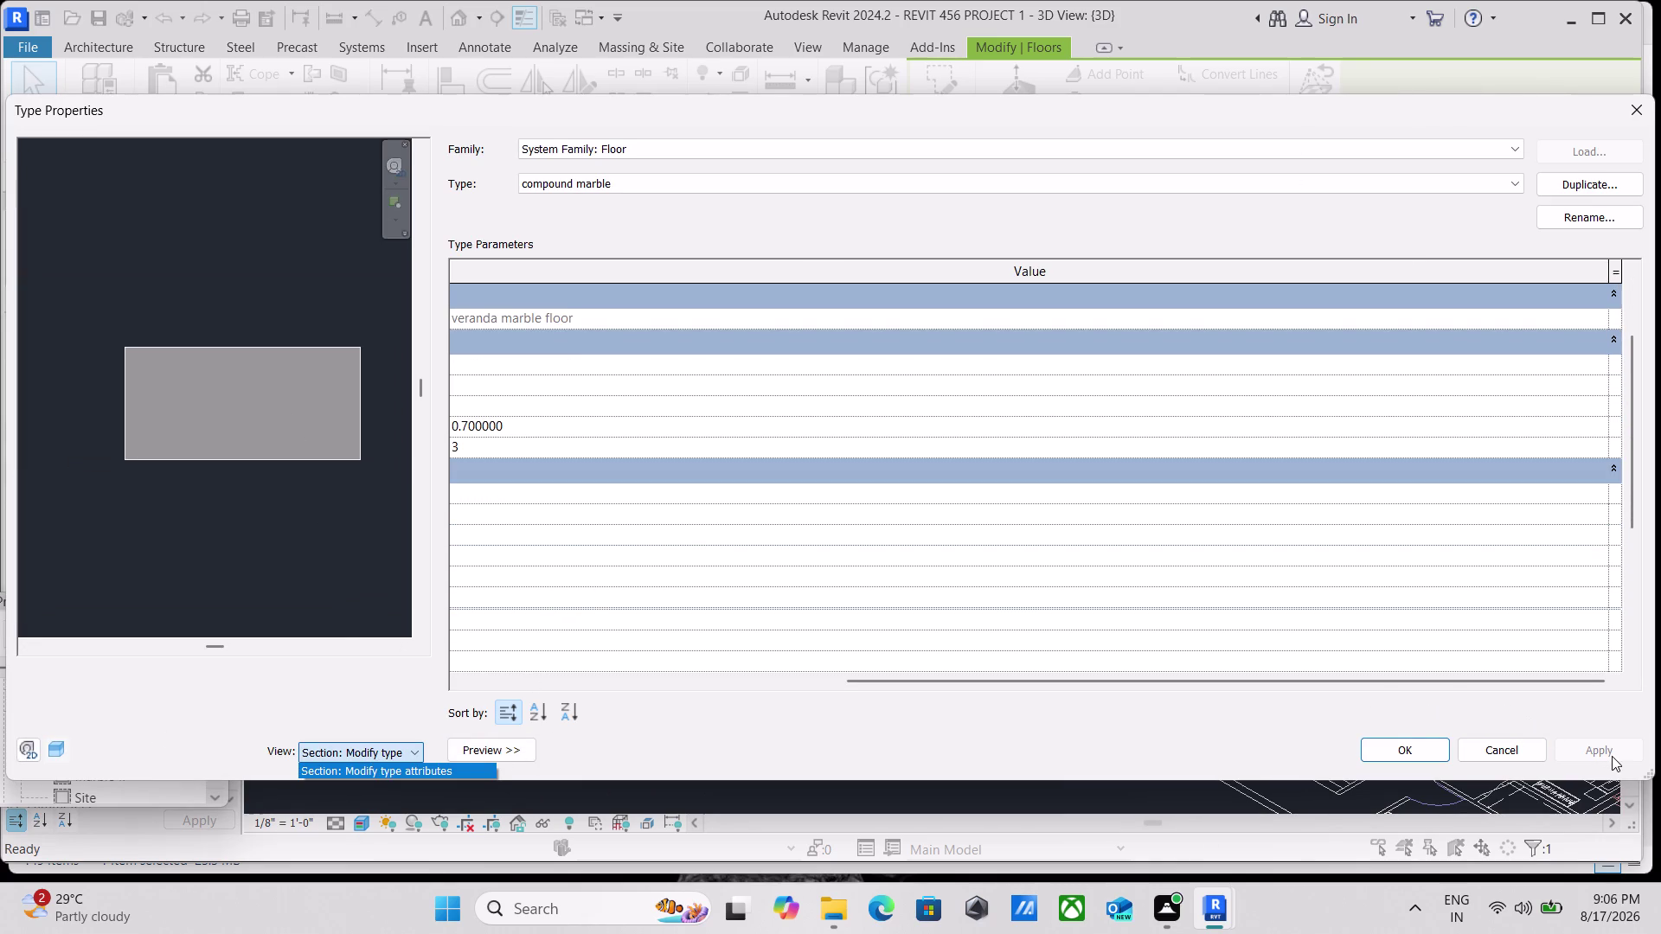
click(1613, 755)
click(1391, 742)
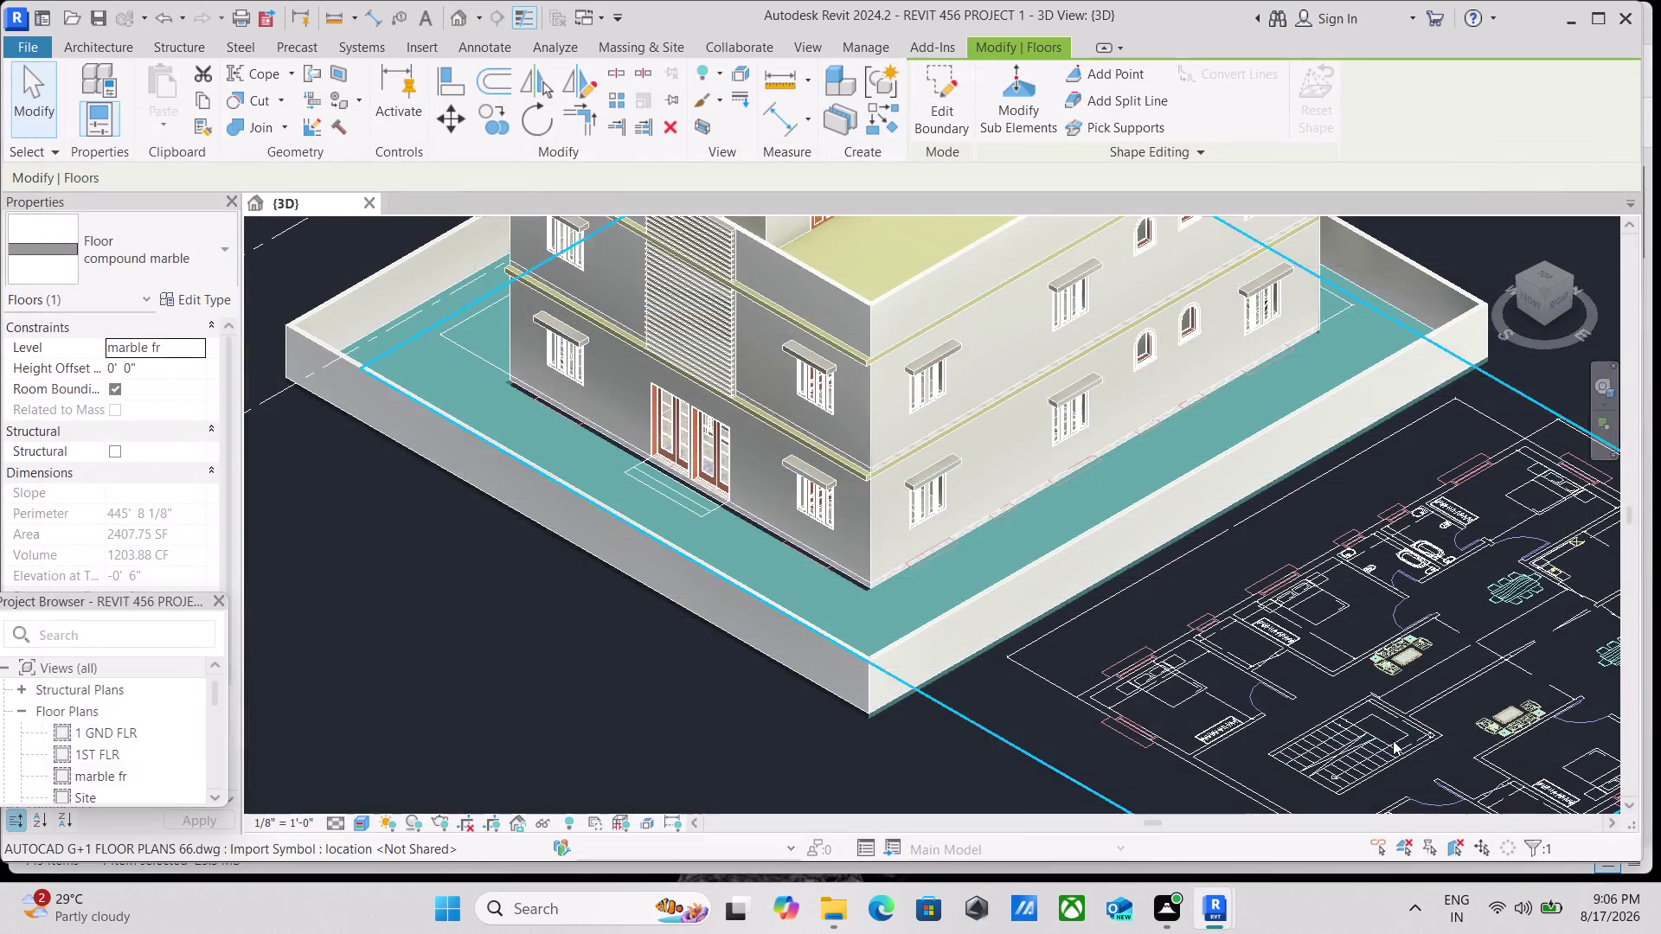
scroll(up, 3)
key(Escape)
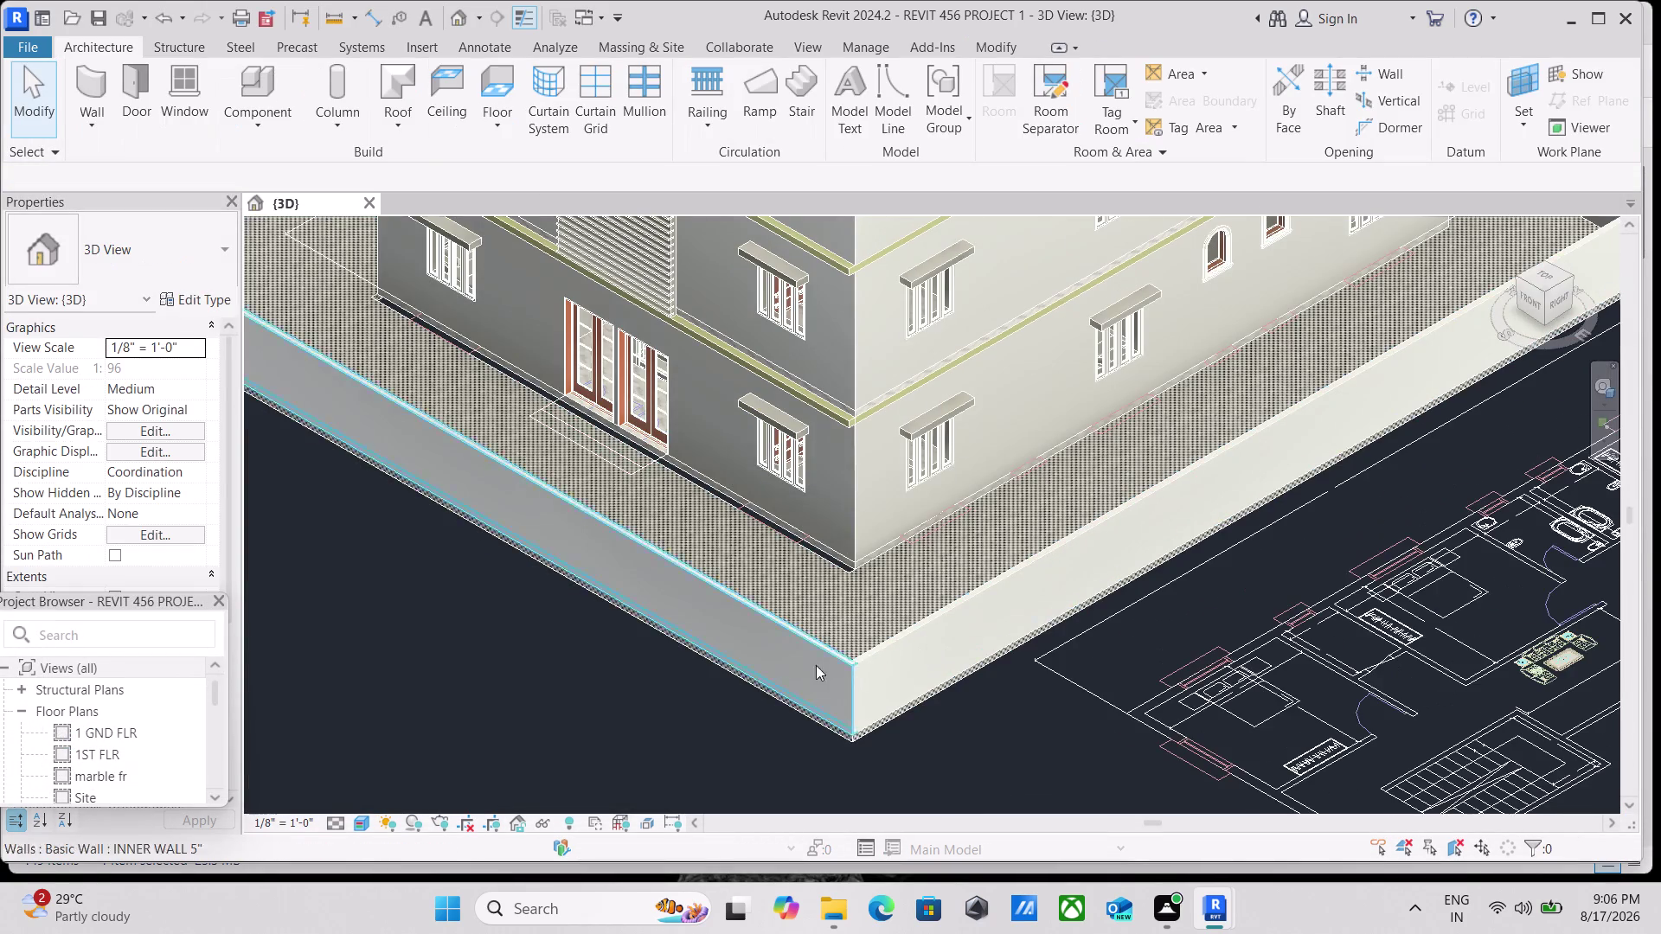
scroll(up, 3)
scroll(down, 3)
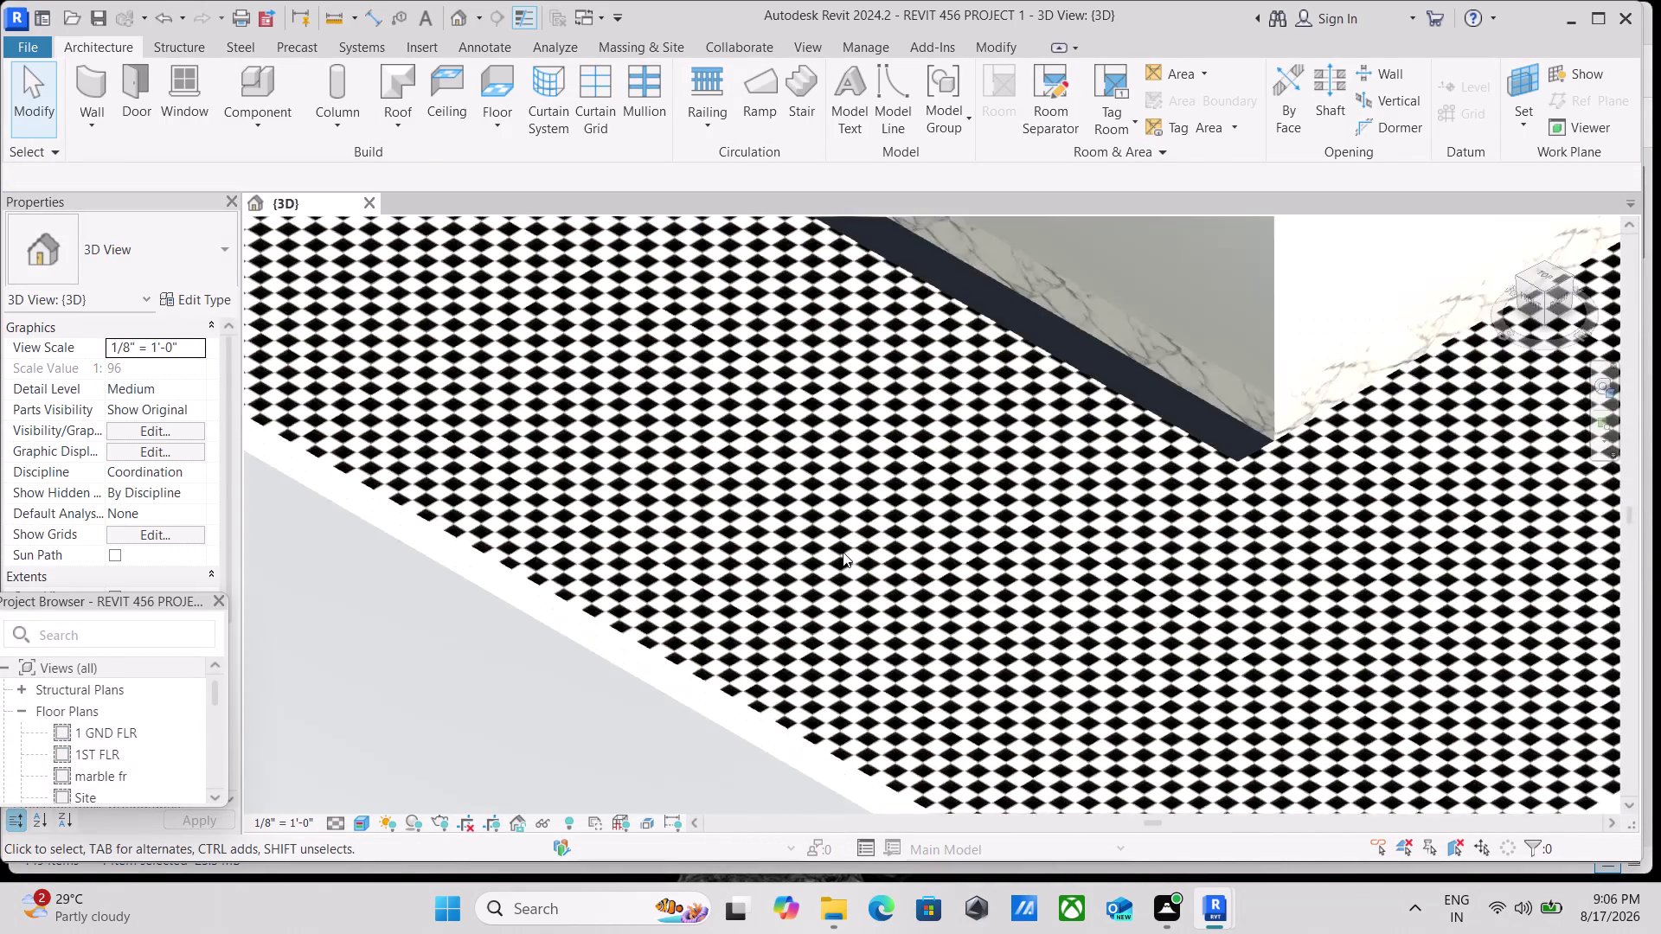
scroll(down, 3)
middle_drag(843, 552, 934, 731)
scroll(up, 3)
scroll(down, 3)
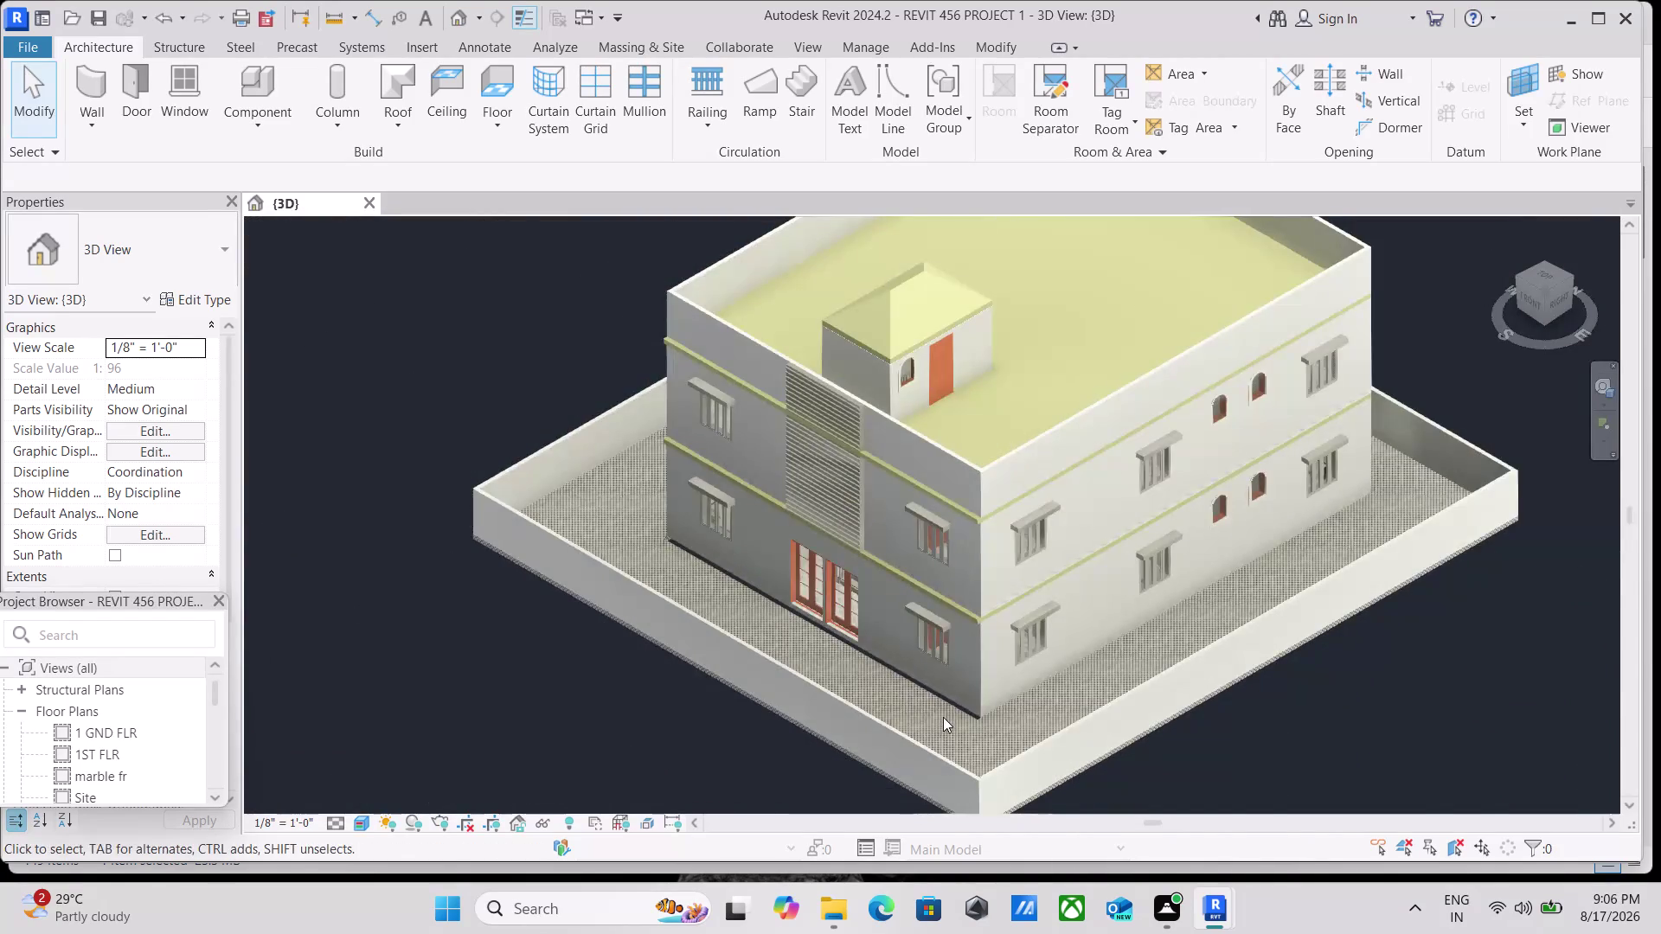
scroll(down, 3)
middle_click(943, 717)
scroll(up, 3)
click(949, 704)
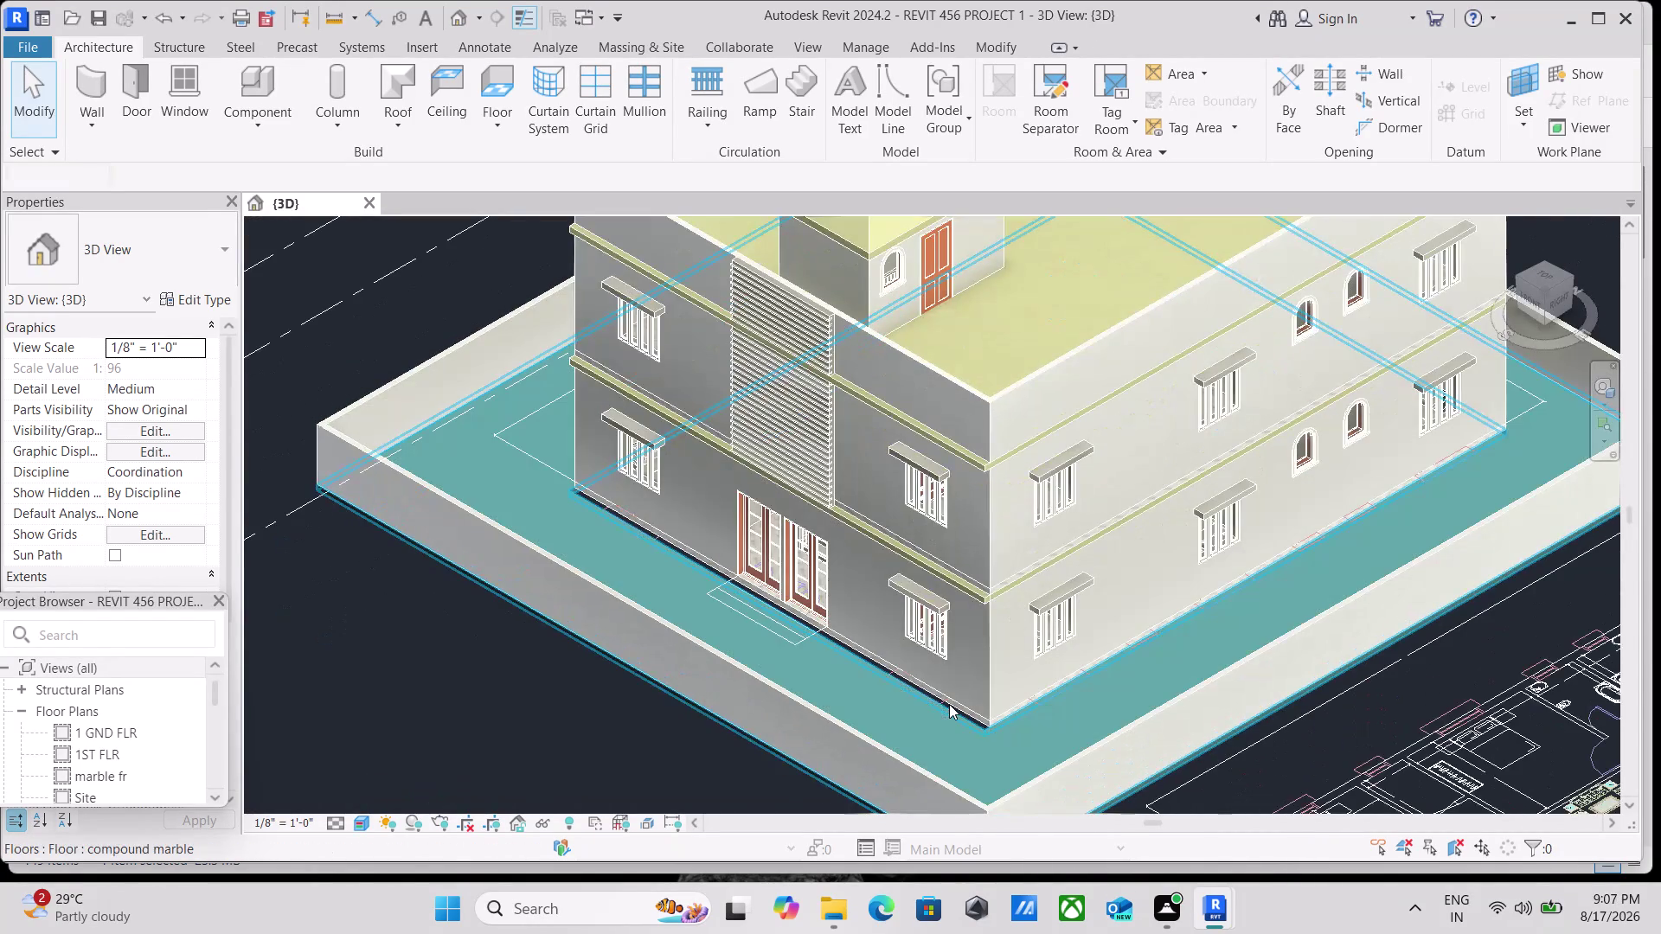
click(920, 120)
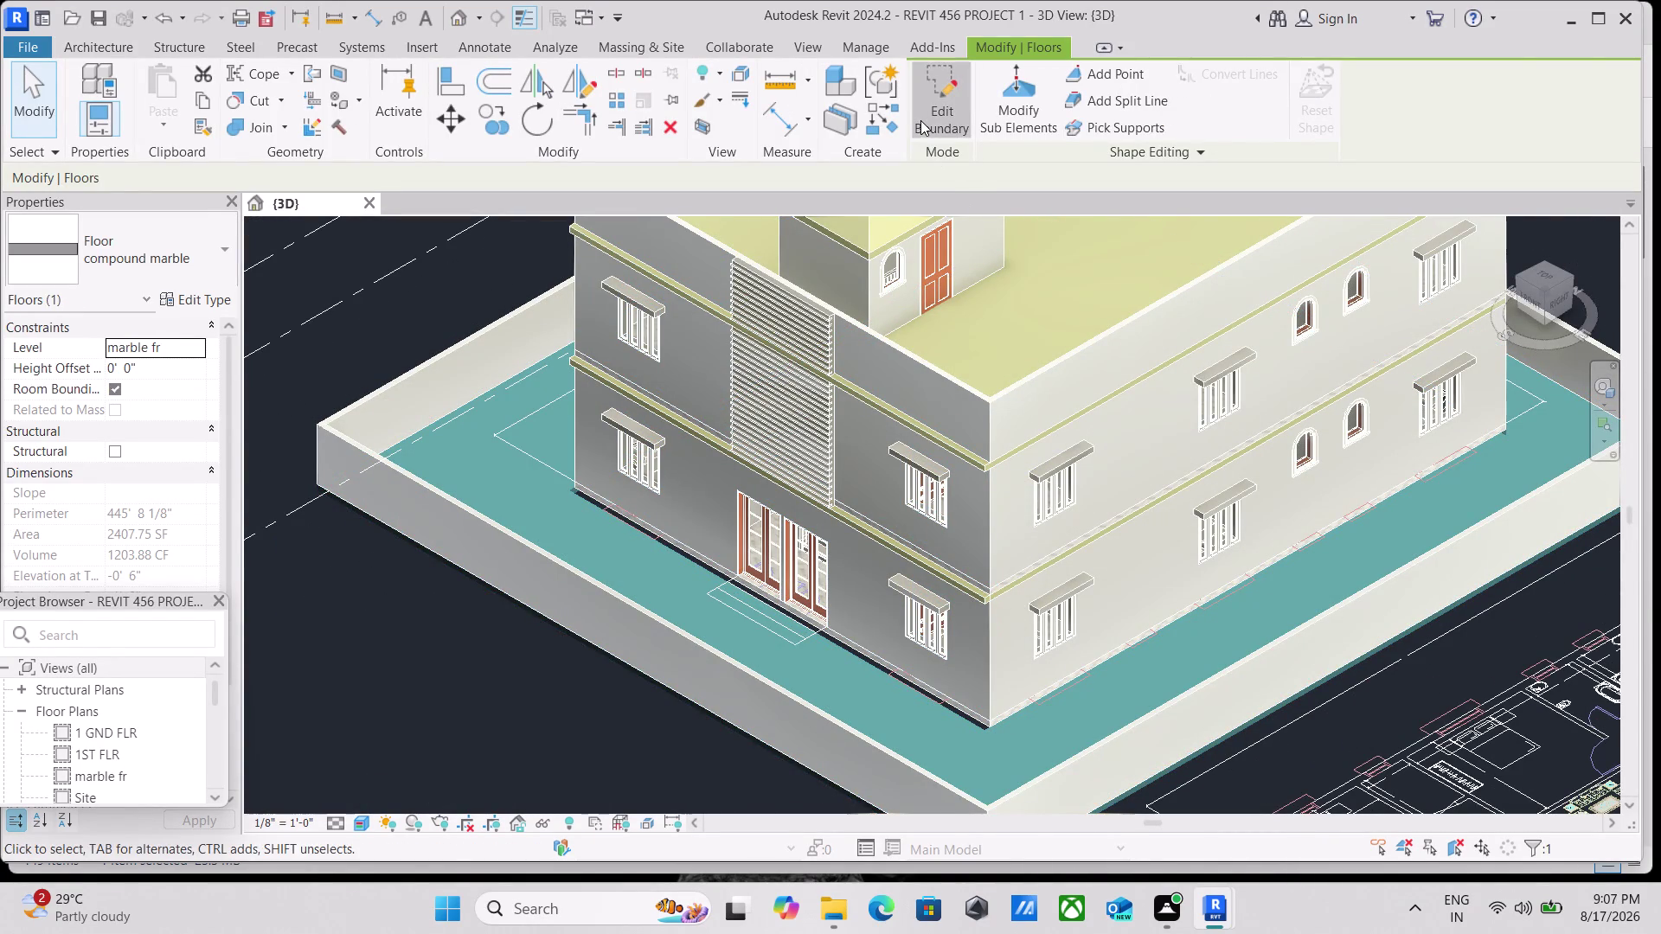
Move the floor's boundary line at the front doors onto the outer wall.
scroll(up, 3)
scroll(up, 3)
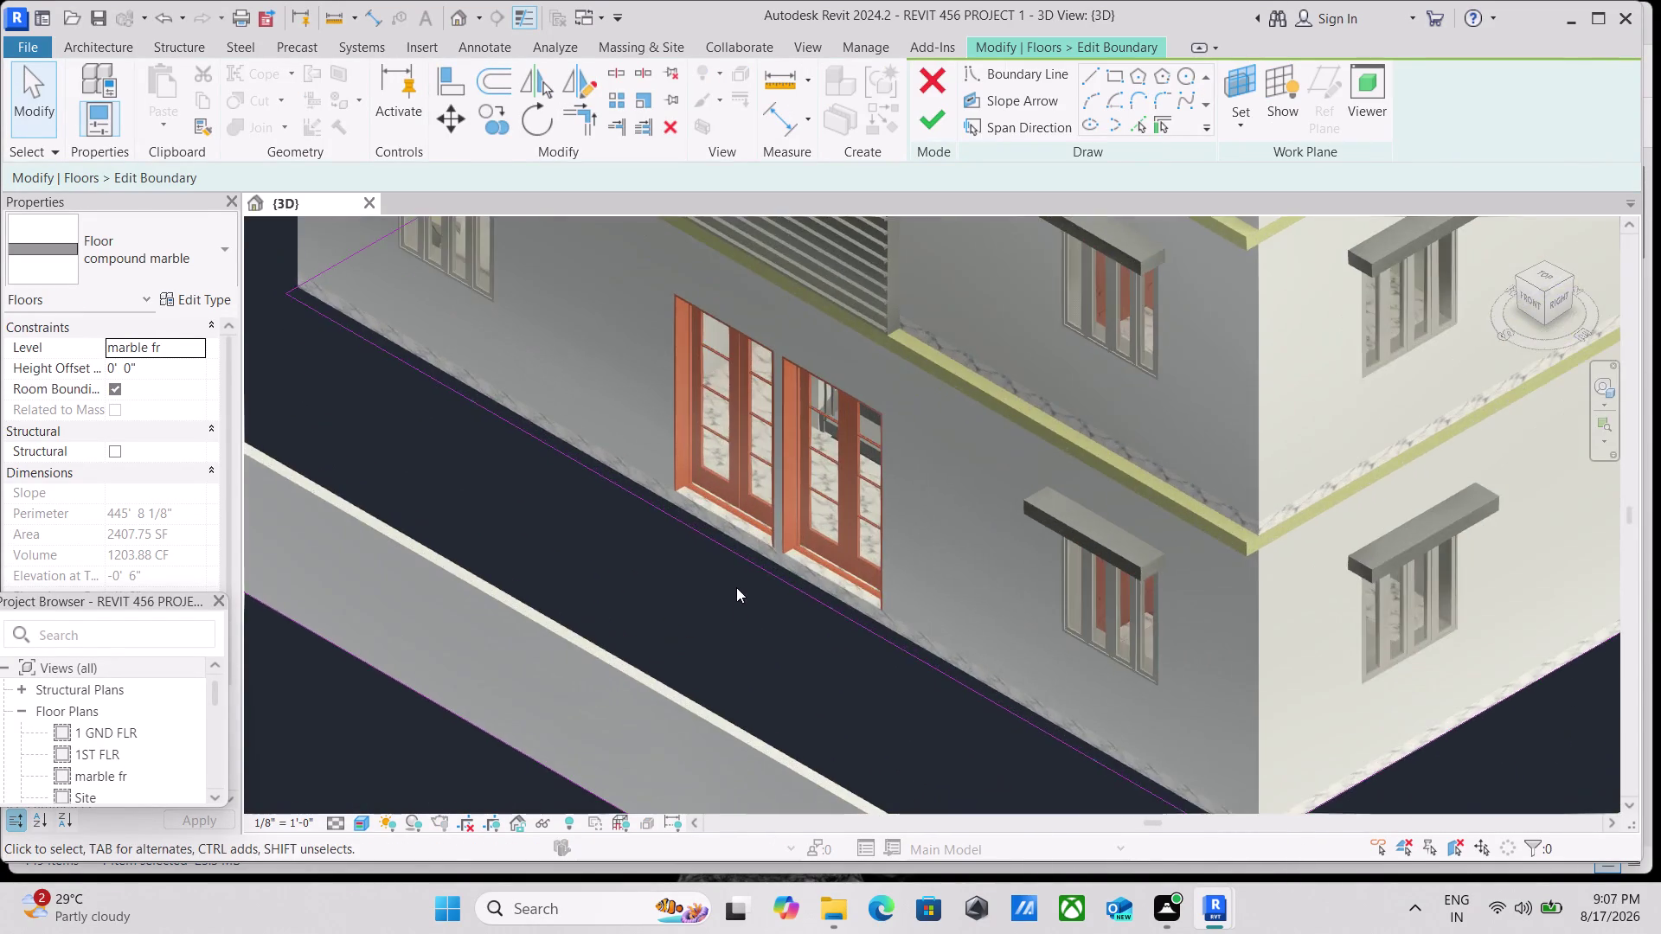
scroll(up, 3)
click(755, 561)
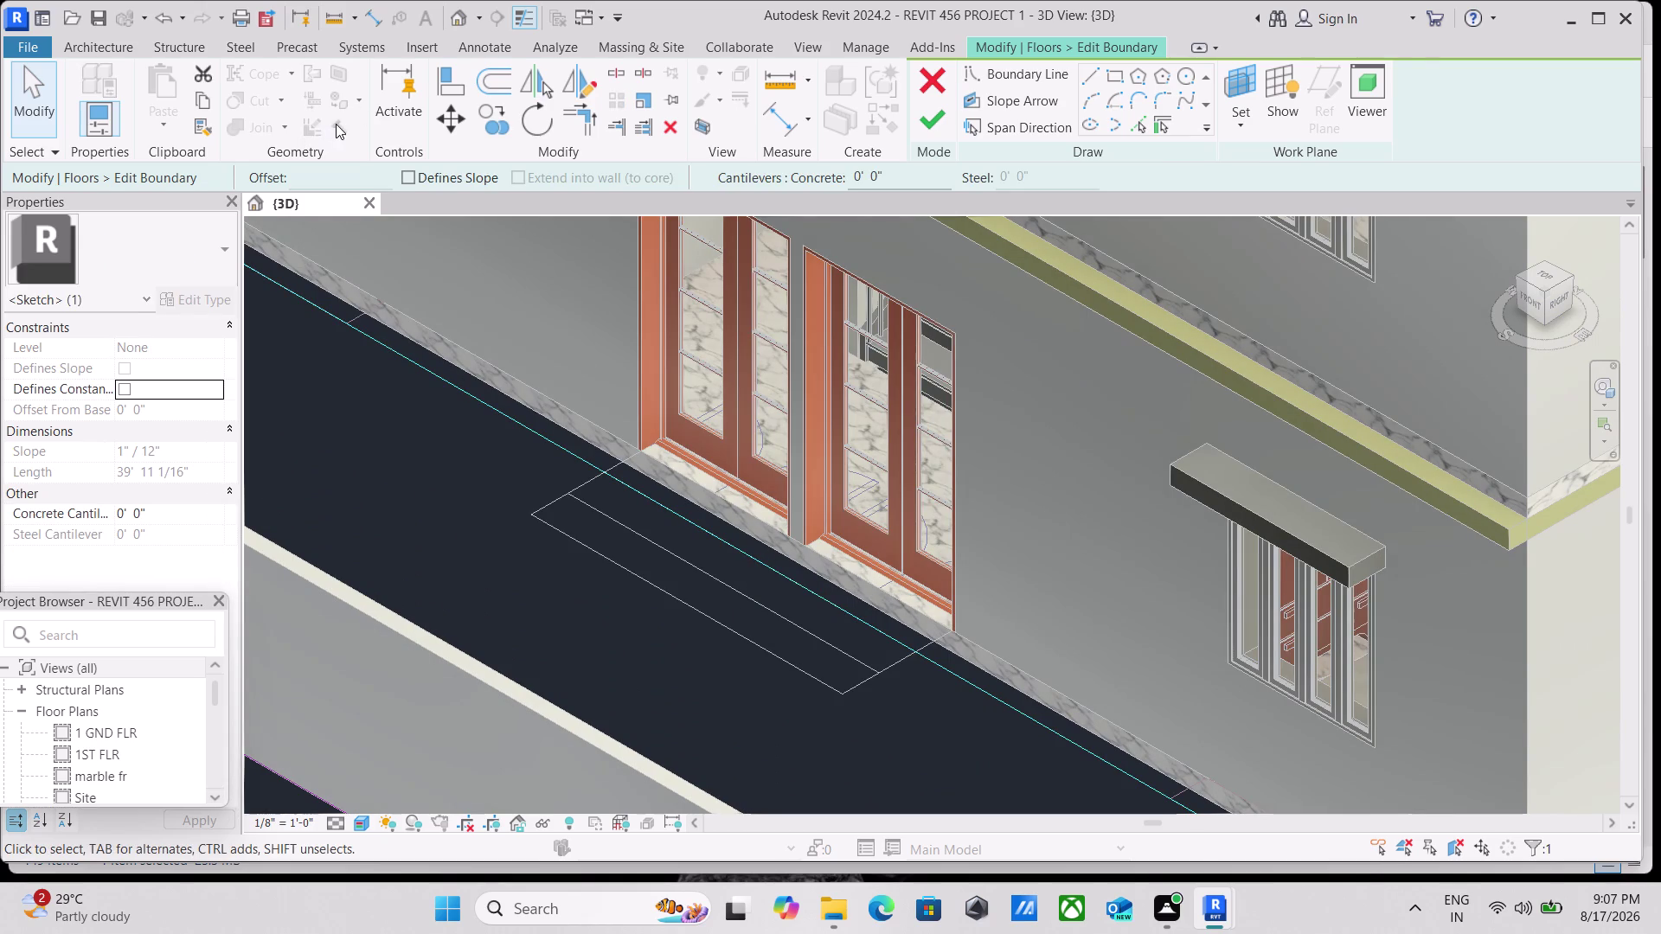
click(438, 119)
click(779, 574)
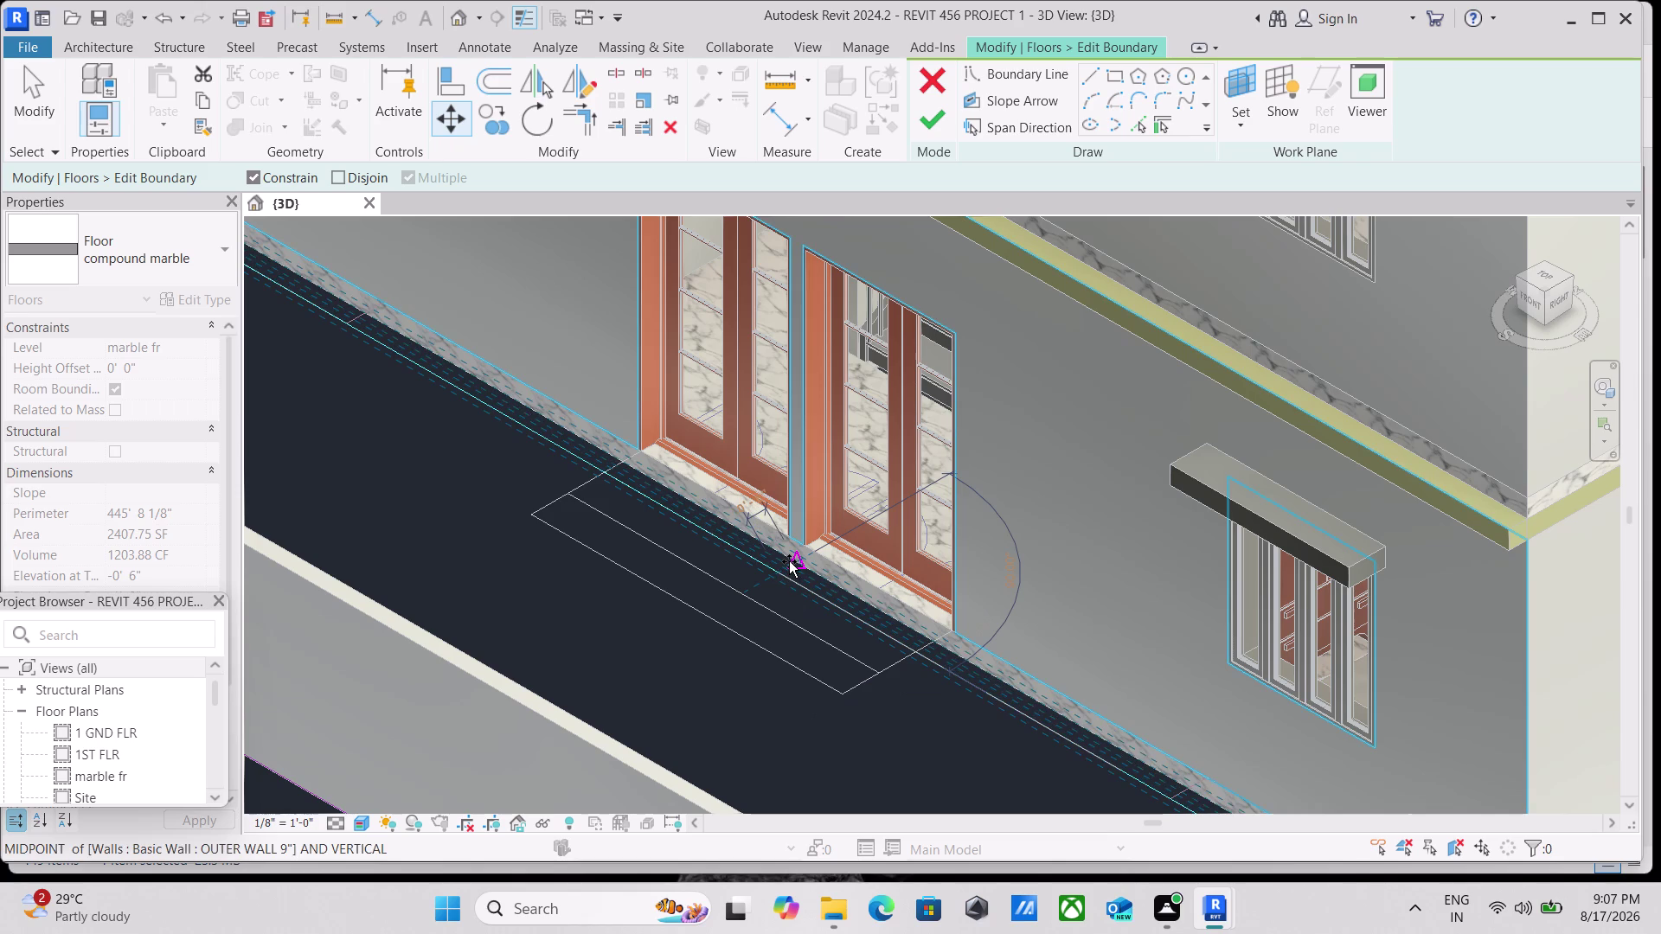
click(789, 561)
Finish the boundary edit, enlarging the slab to 2427.71 SF, and dismiss the save reminder.
scroll(down, 3)
scroll(down, 3)
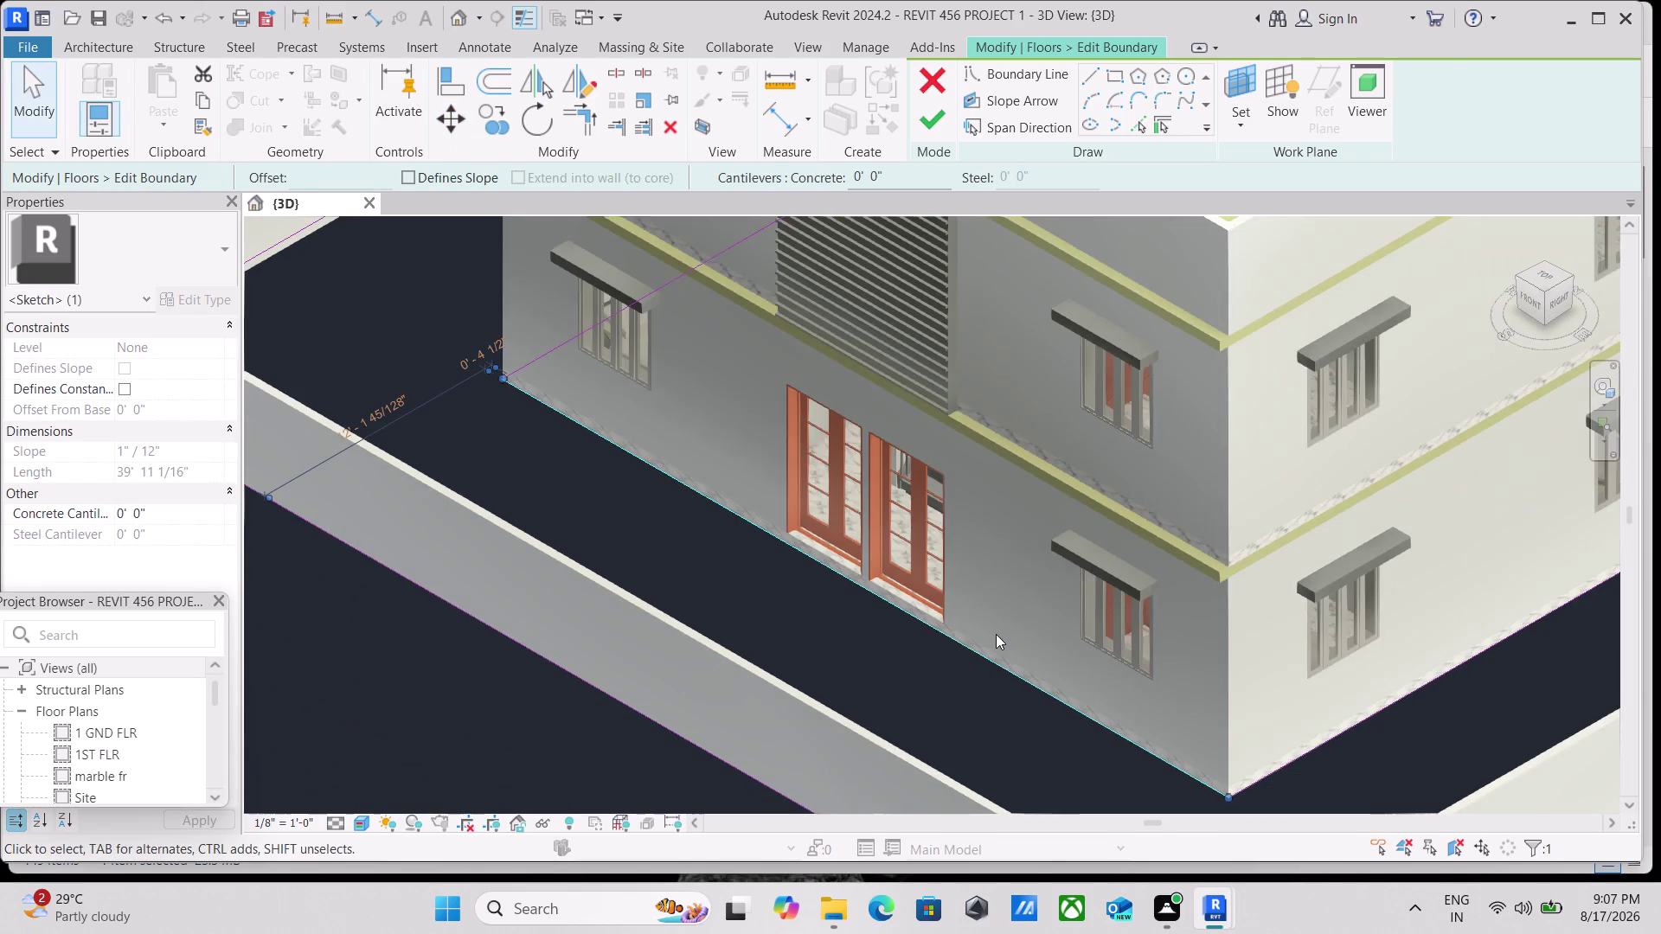
click(924, 123)
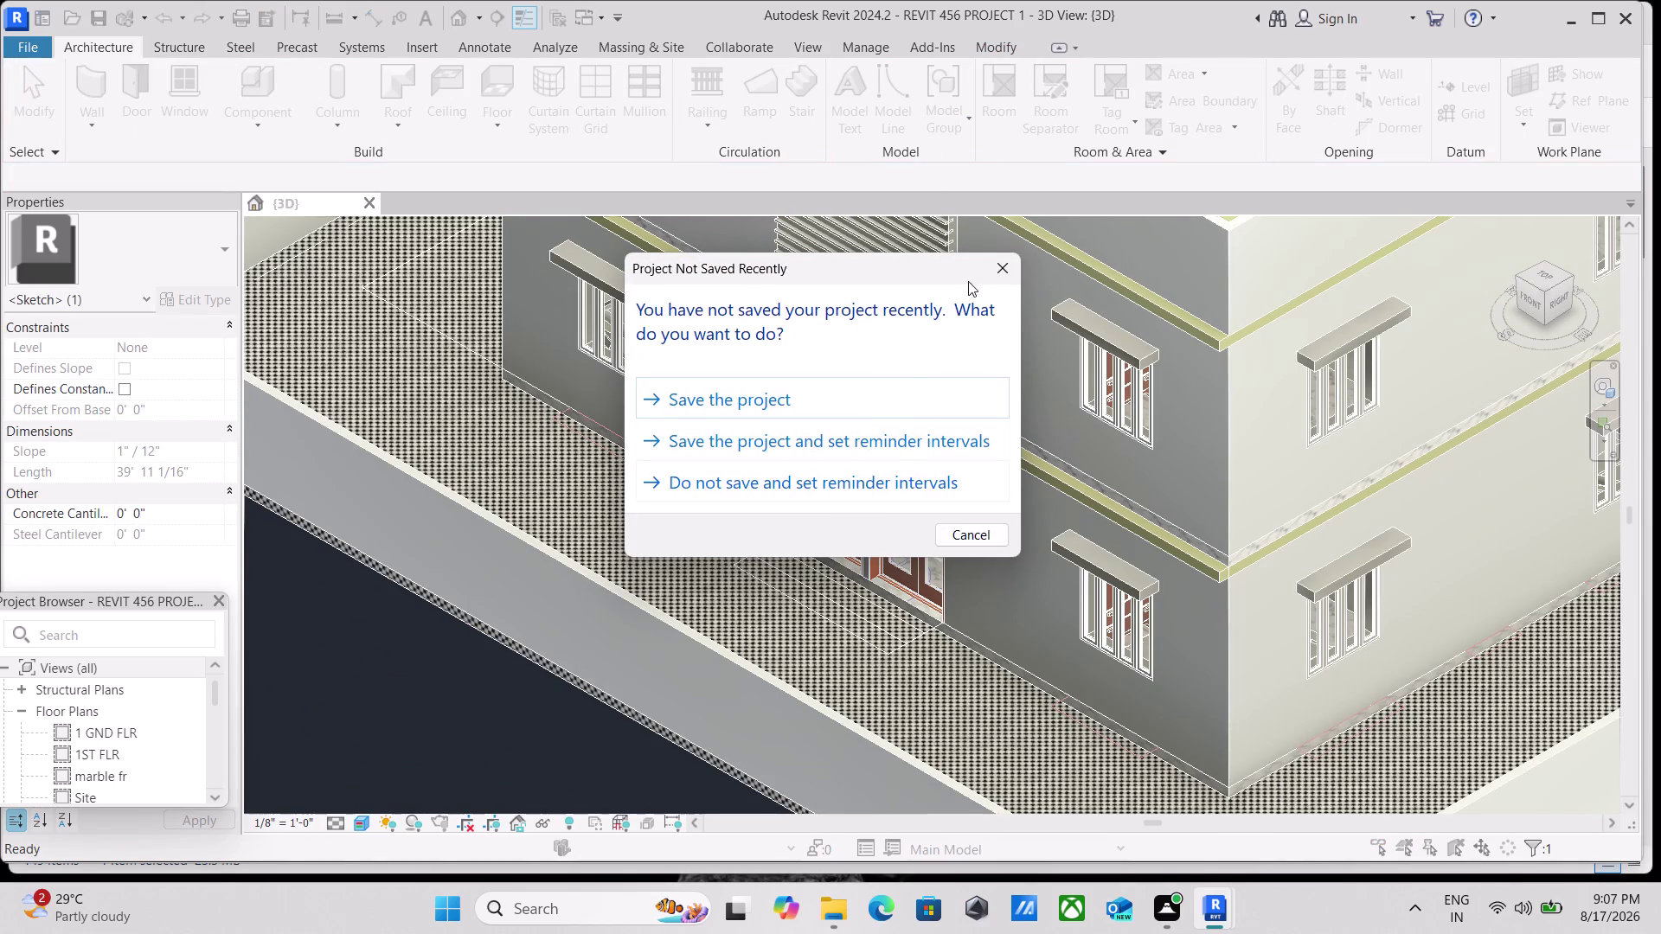
click(1006, 269)
scroll(down, 3)
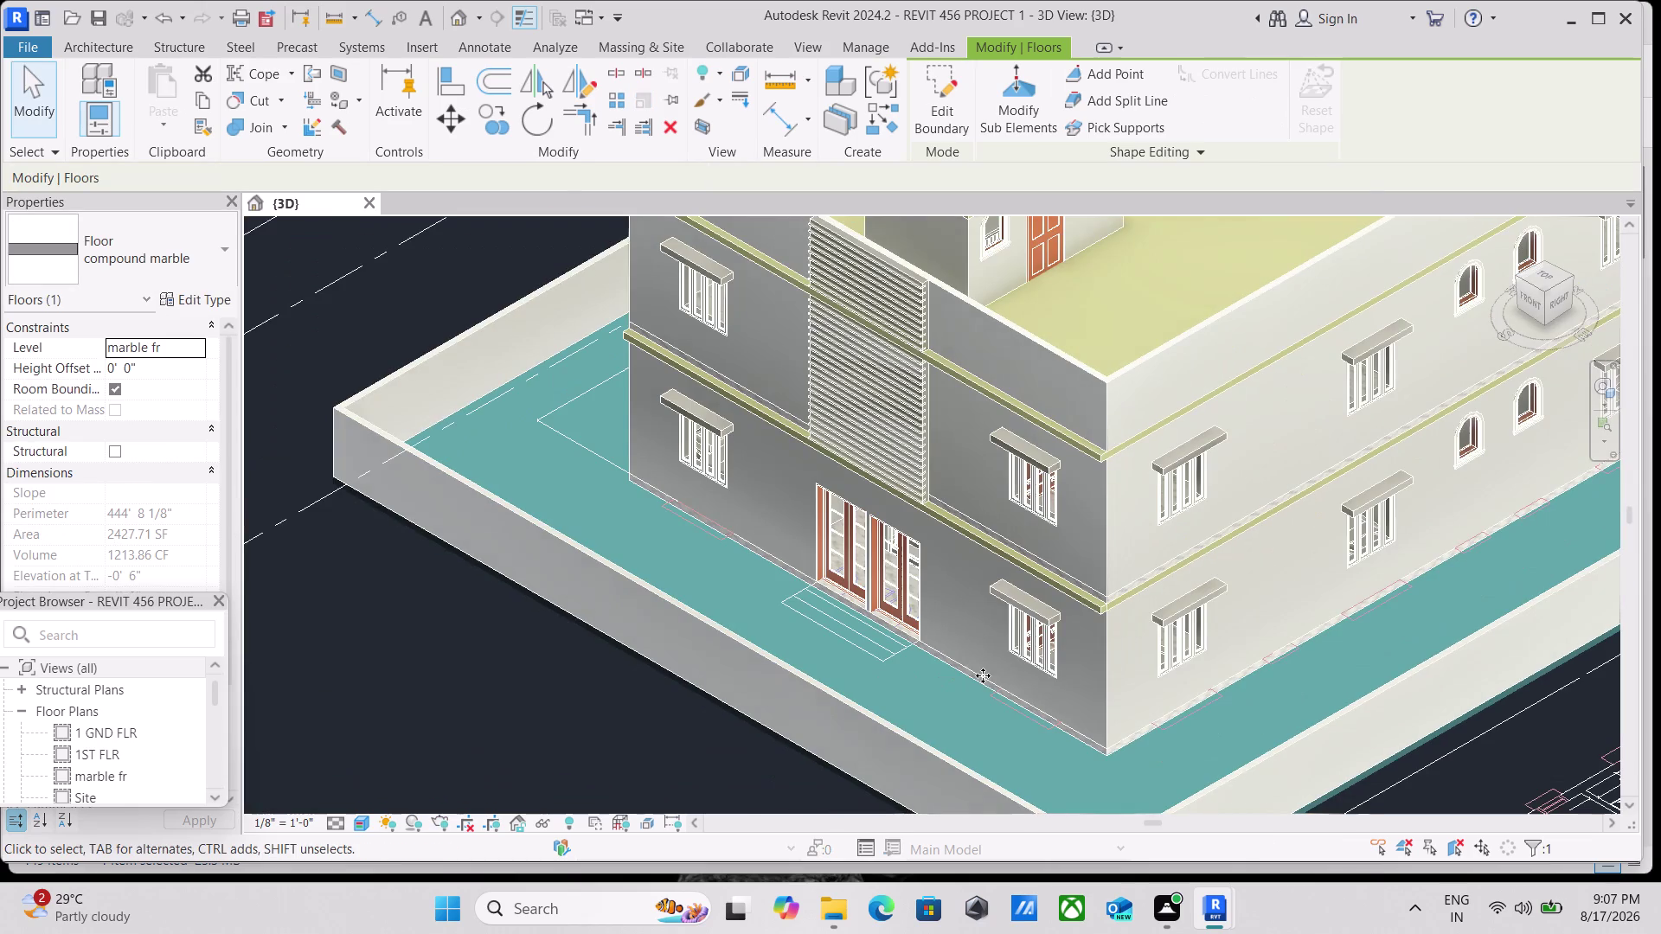
Deselect the floor and inspect the veranda edge out to the slab's outer corner.
key(Escape)
scroll(down, 3)
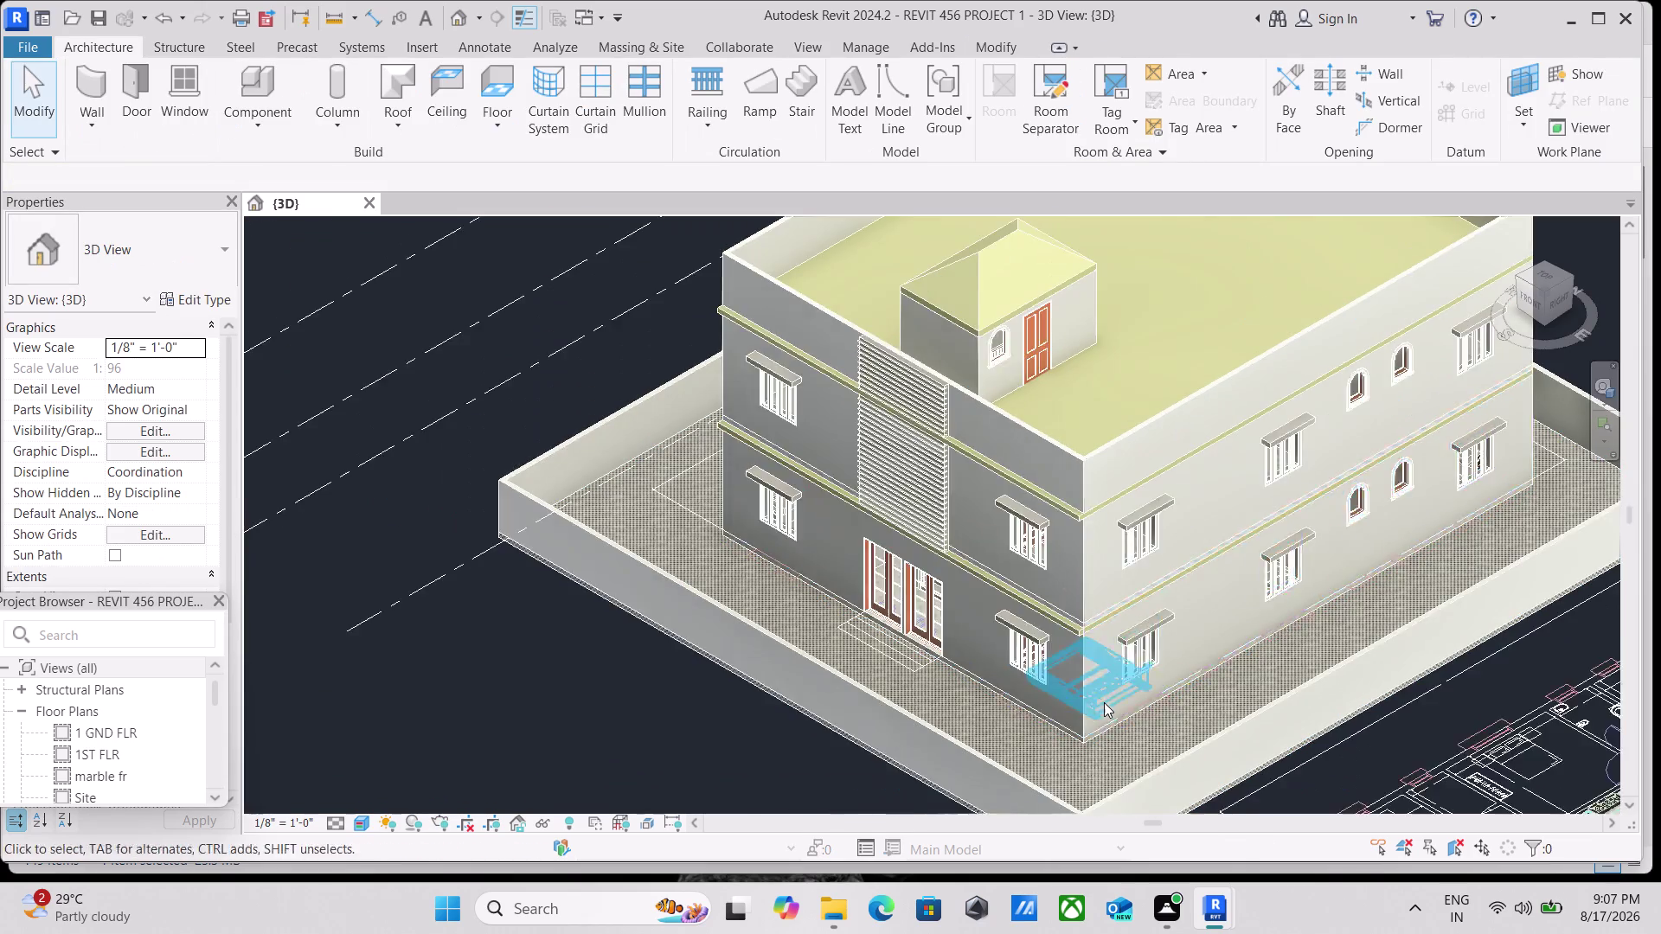
scroll(down, 3)
scroll(up, 3)
scroll(down, 3)
scroll(up, 3)
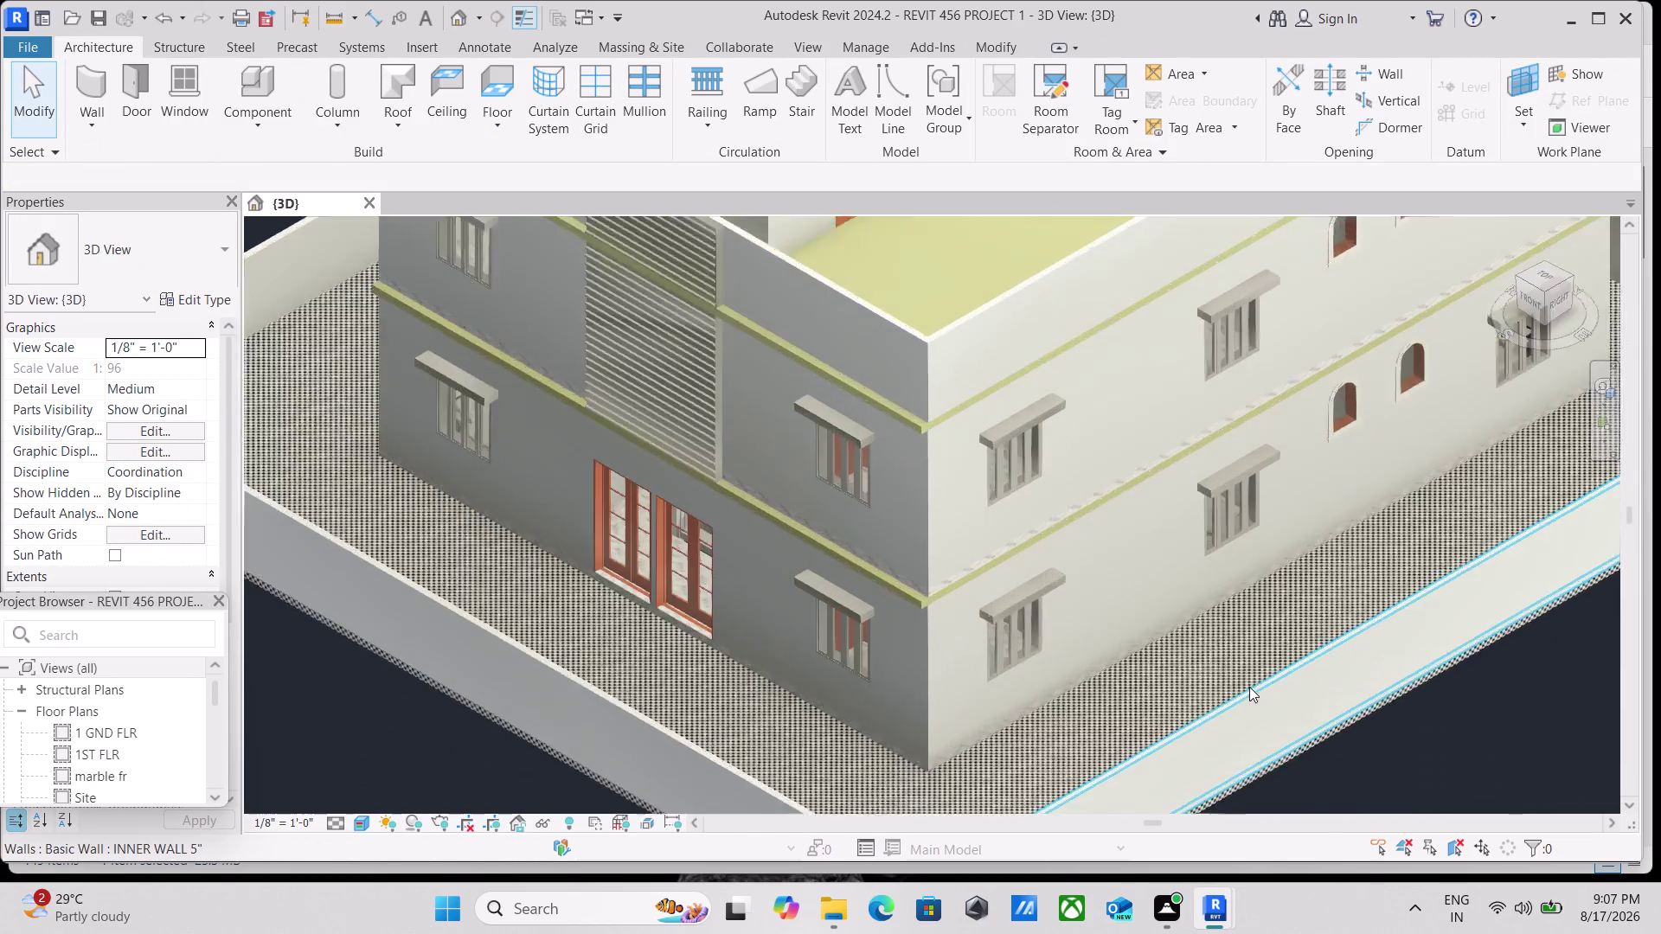
scroll(up, 3)
scroll(up, 3)
scroll(up, 3)
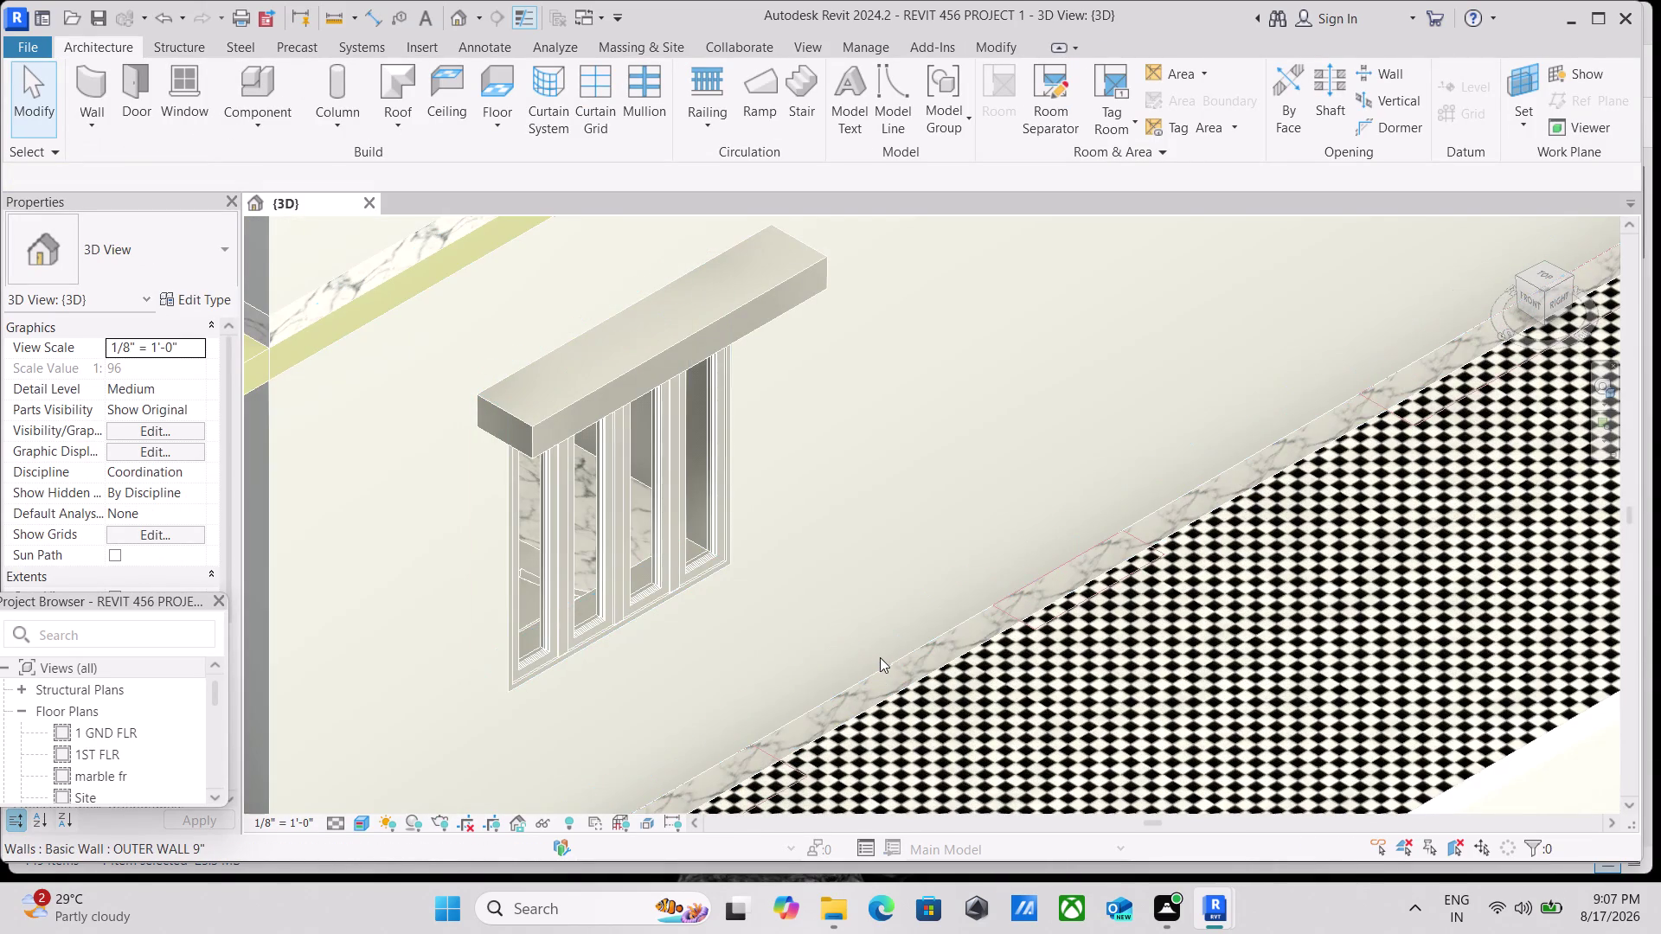
scroll(down, 3)
scroll(down, 3)
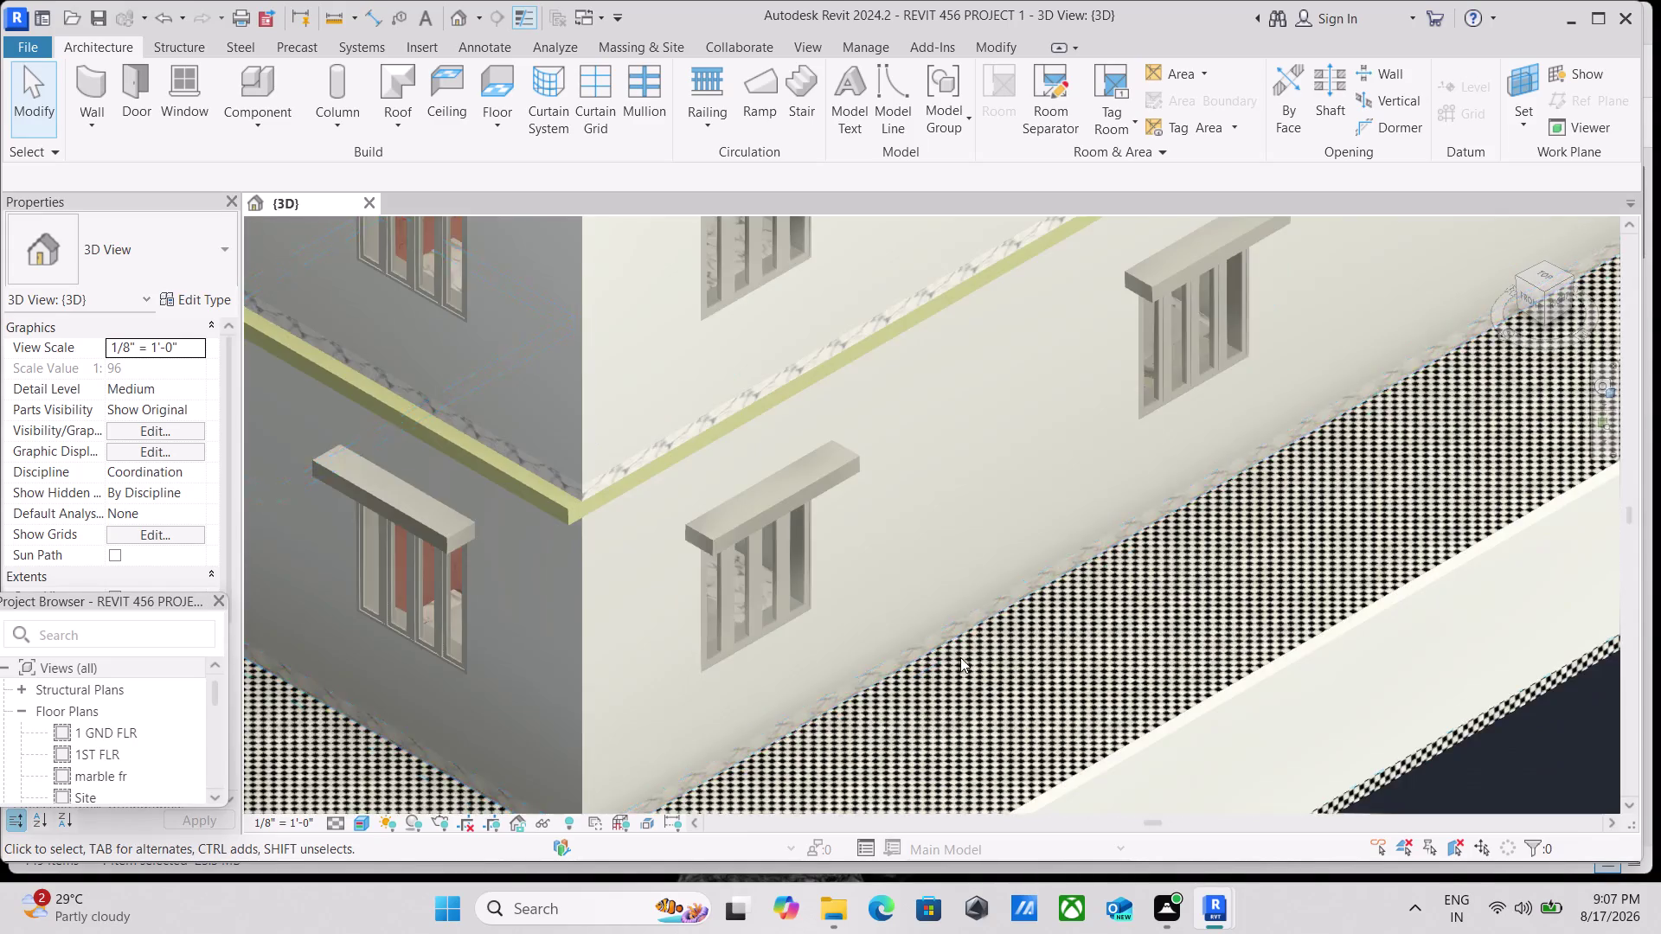
scroll(down, 3)
scroll(down, 3)
middle_drag(972, 668, 1138, 451)
scroll(up, 3)
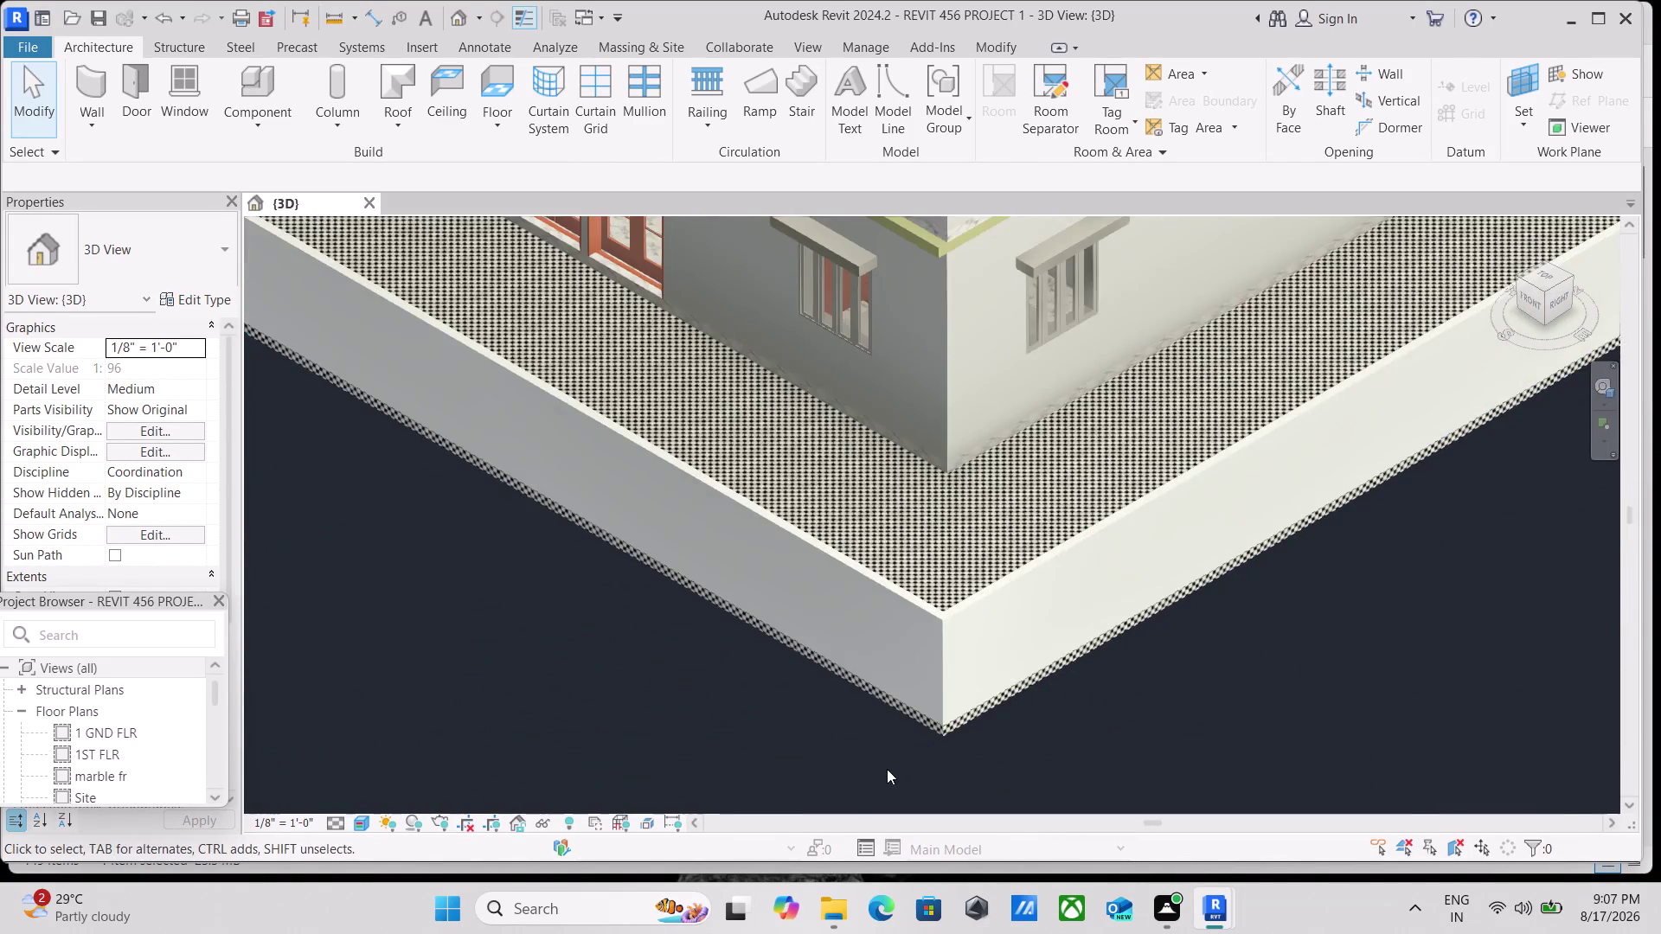
scroll(up, 3)
scroll(down, 3)
middle_drag(937, 734, 1167, 691)
scroll(down, 3)
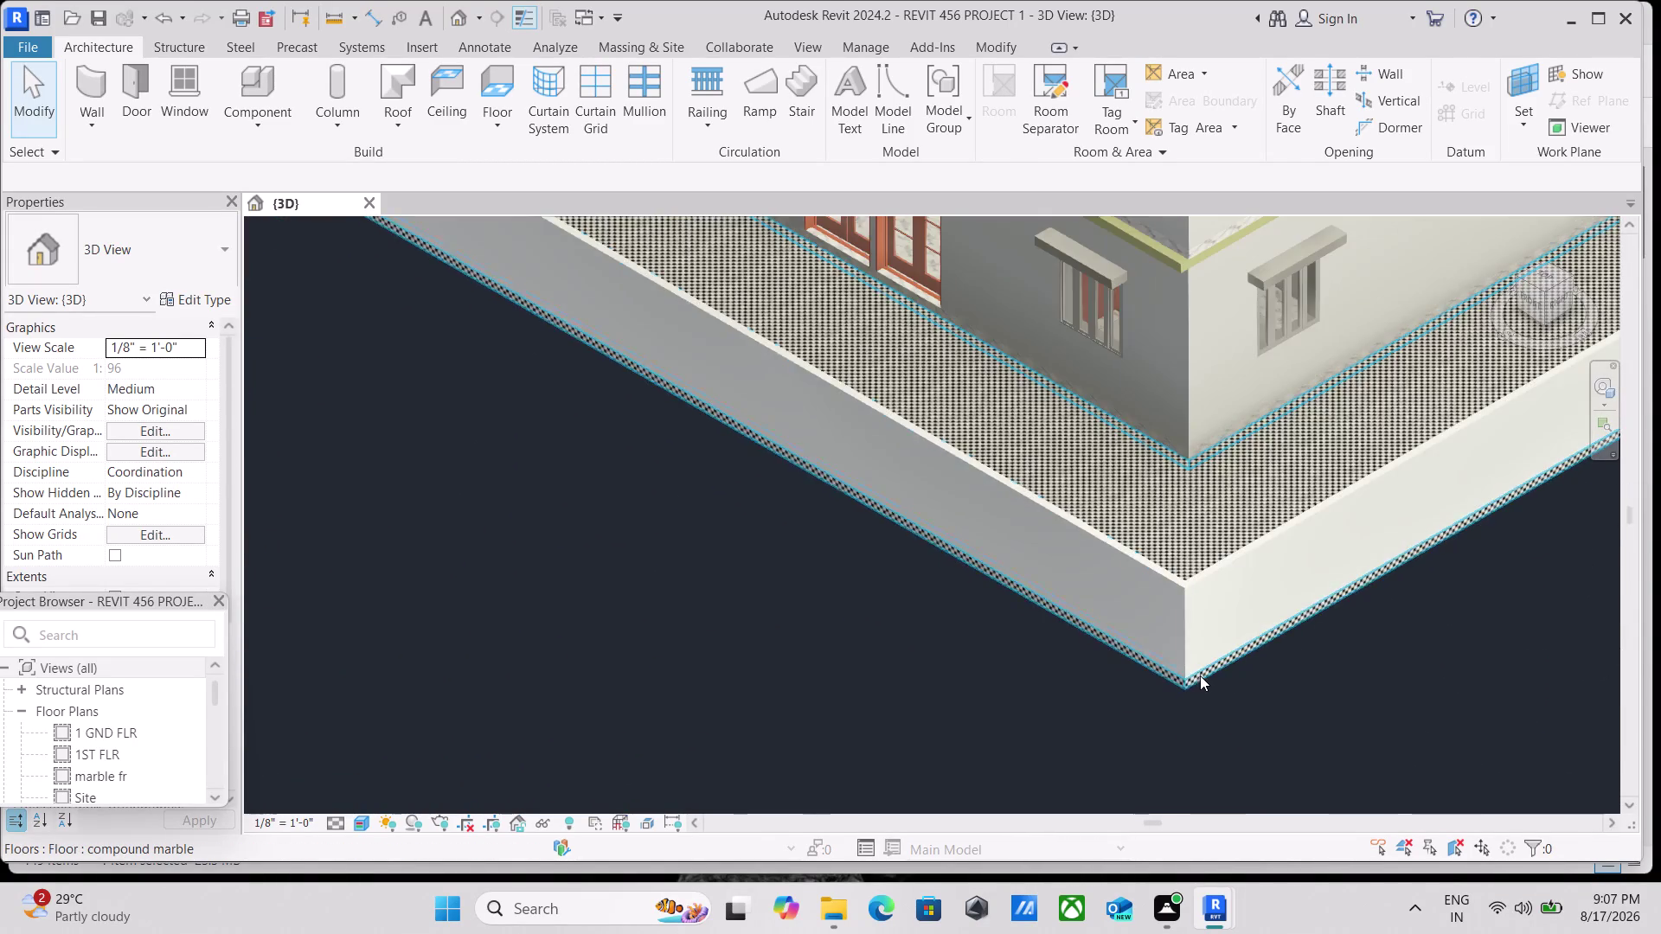
scroll(down, 3)
scroll(down, 3)
middle_drag(945, 627, 974, 648)
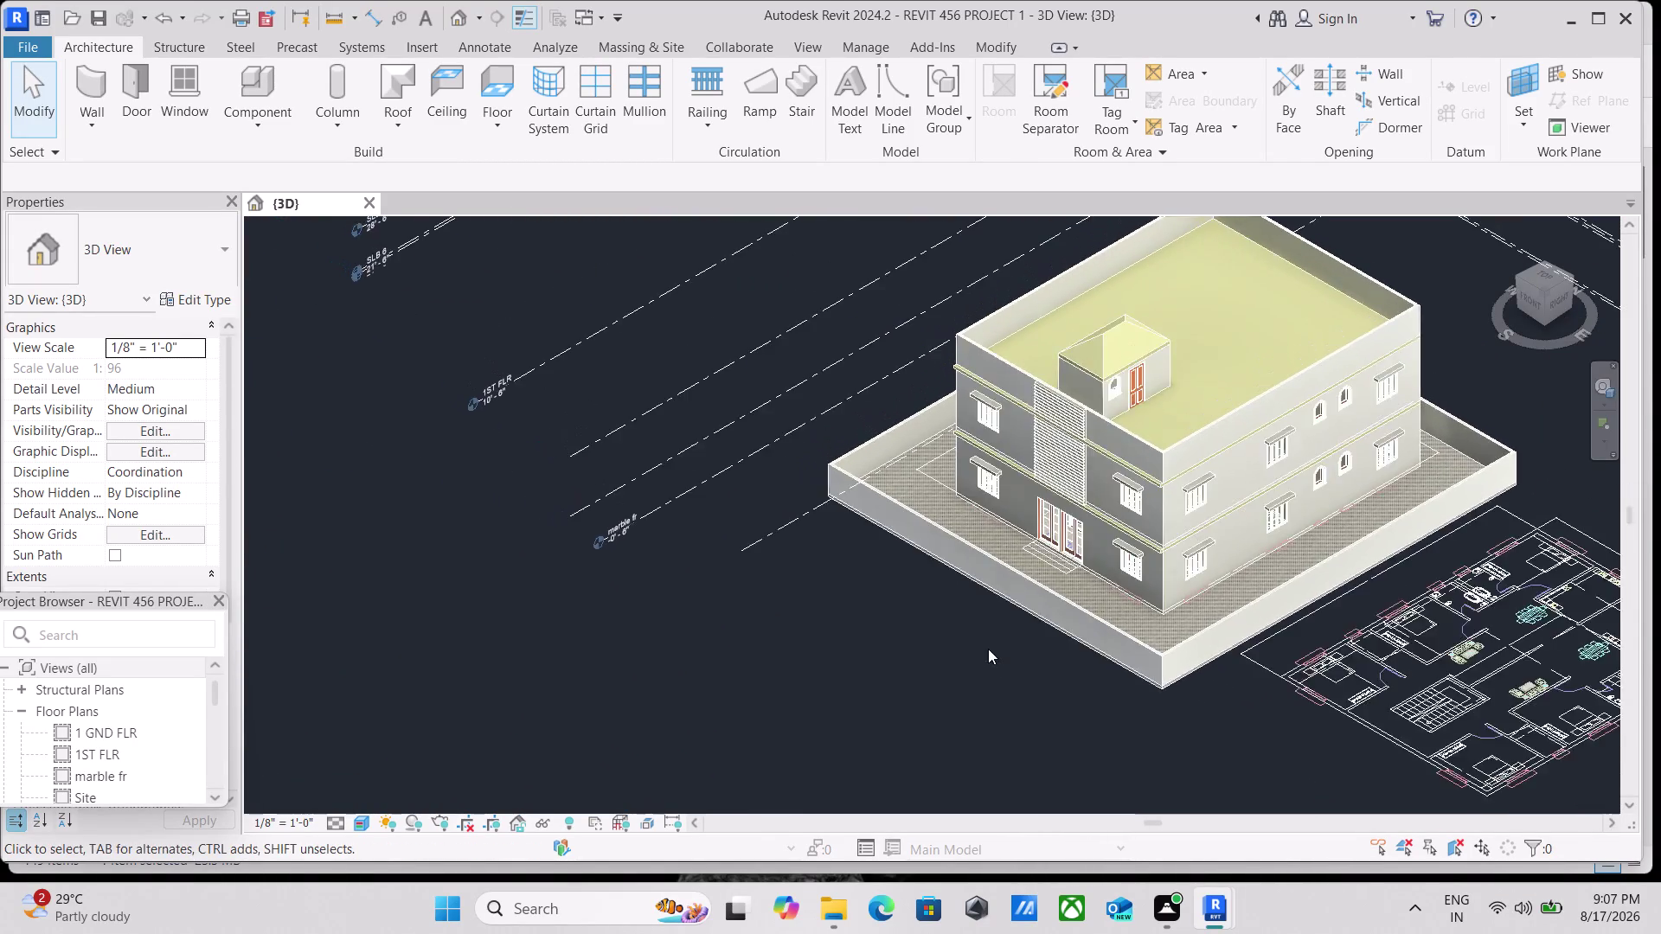
Inspect the front windows and veranda, then select the compound marble floor slab.
scroll(down, 3)
scroll(up, 3)
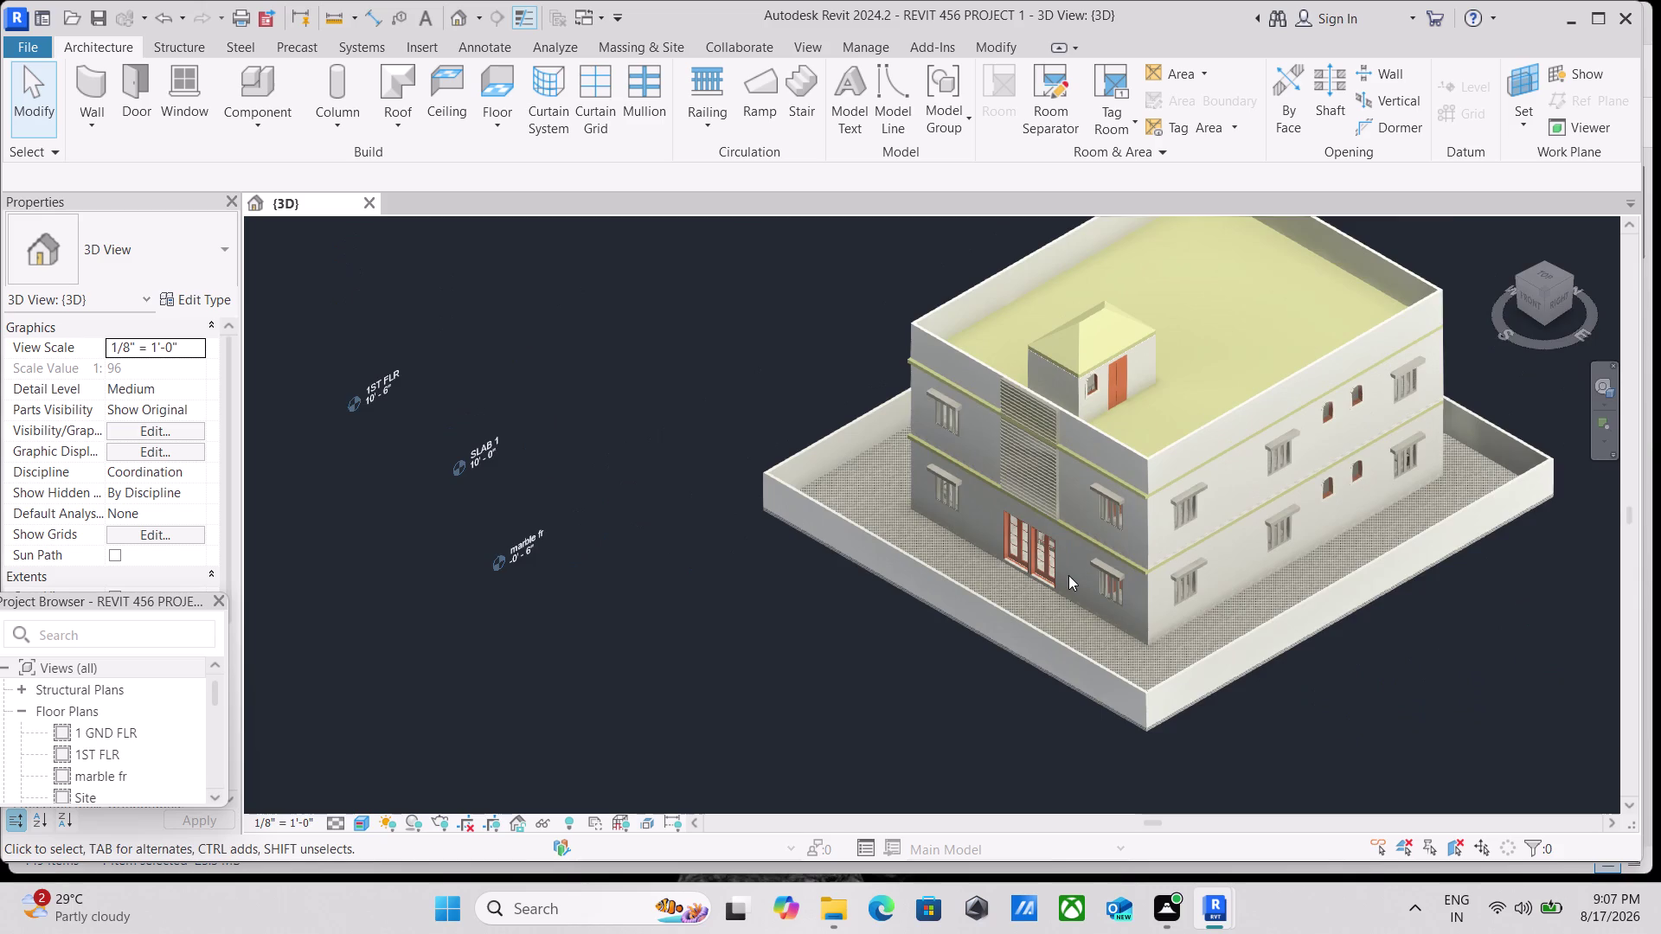
scroll(up, 3)
scroll(up, 3)
scroll(up, 3)
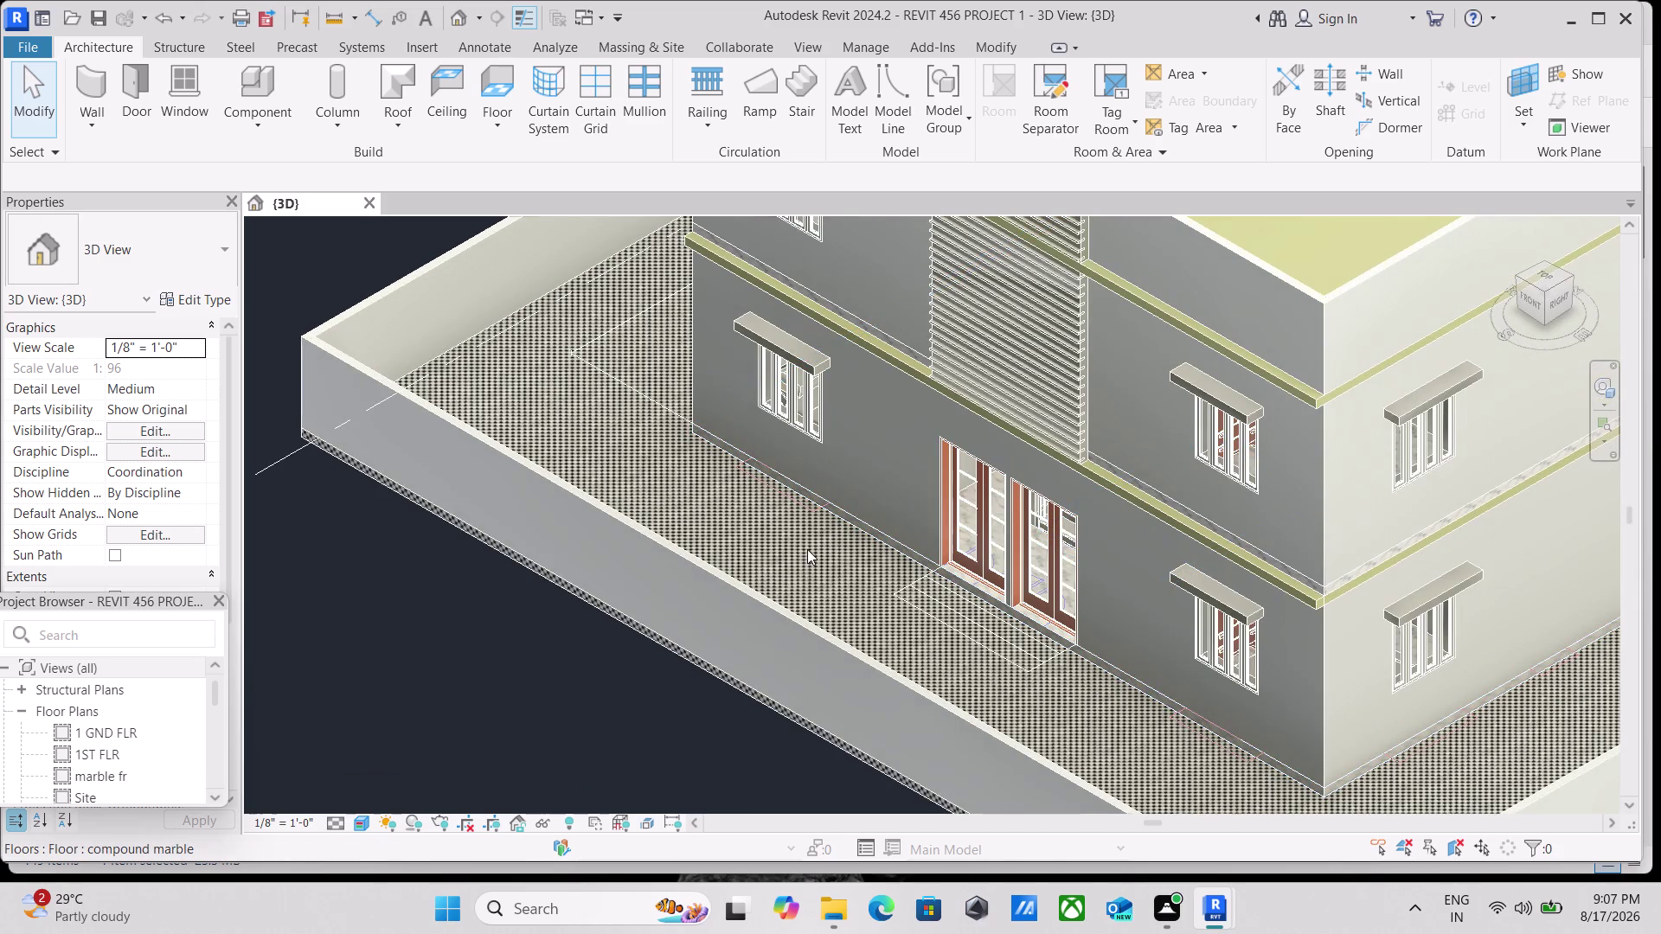
middle_drag(807, 549, 798, 568)
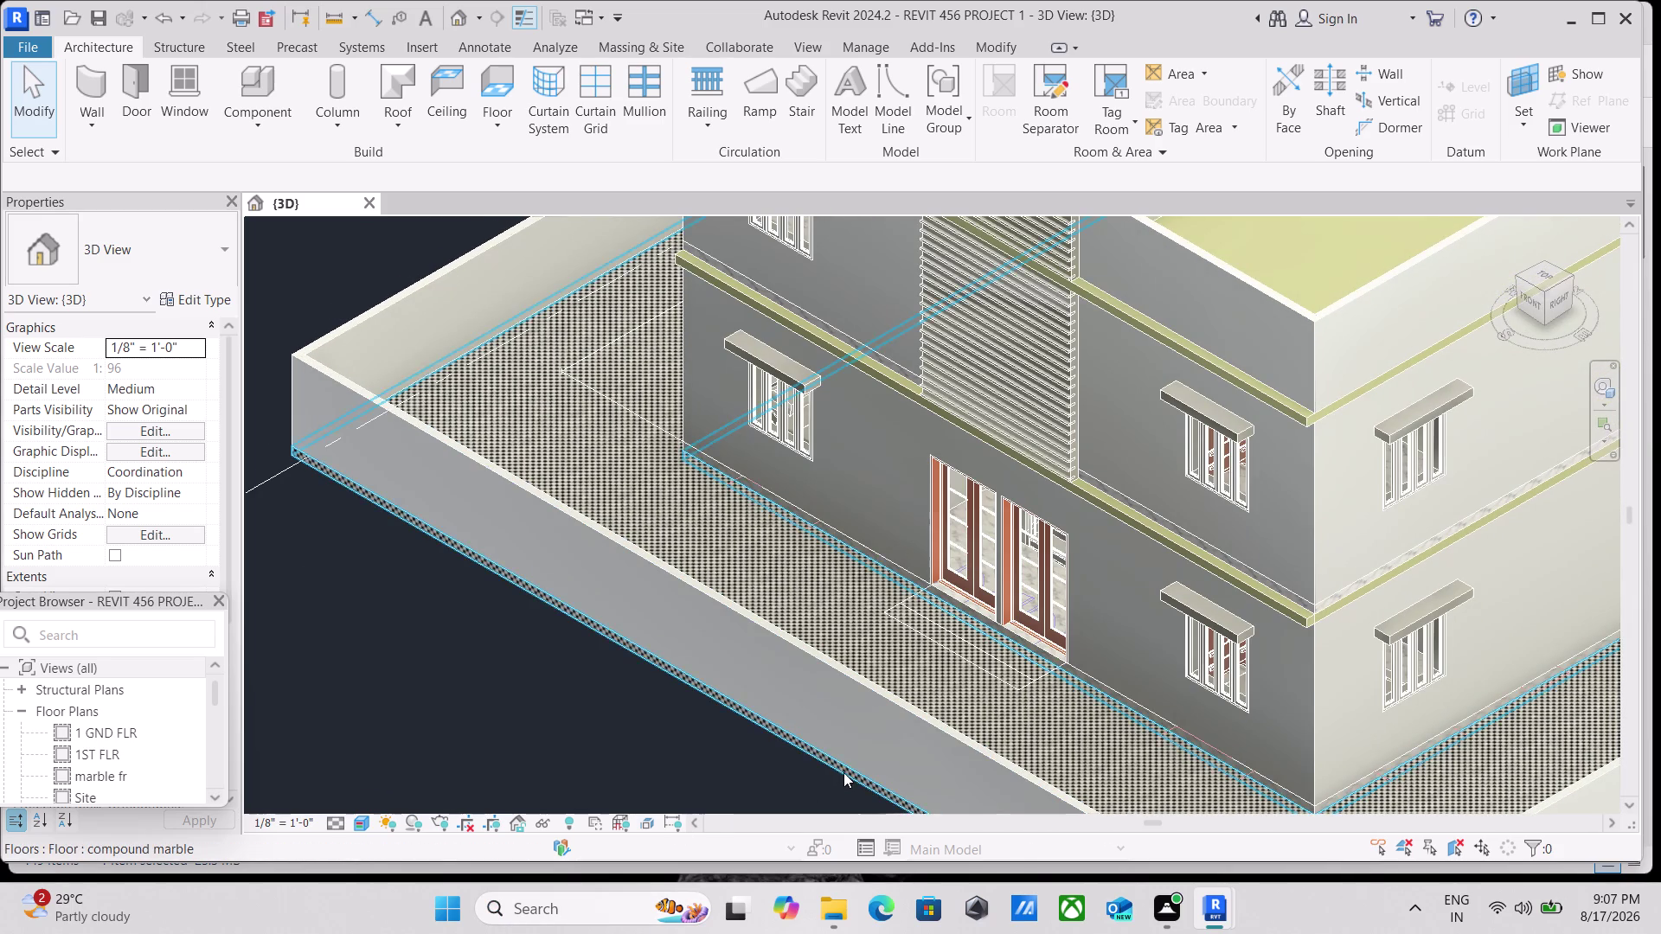
scroll(down, 3)
scroll(down, 3)
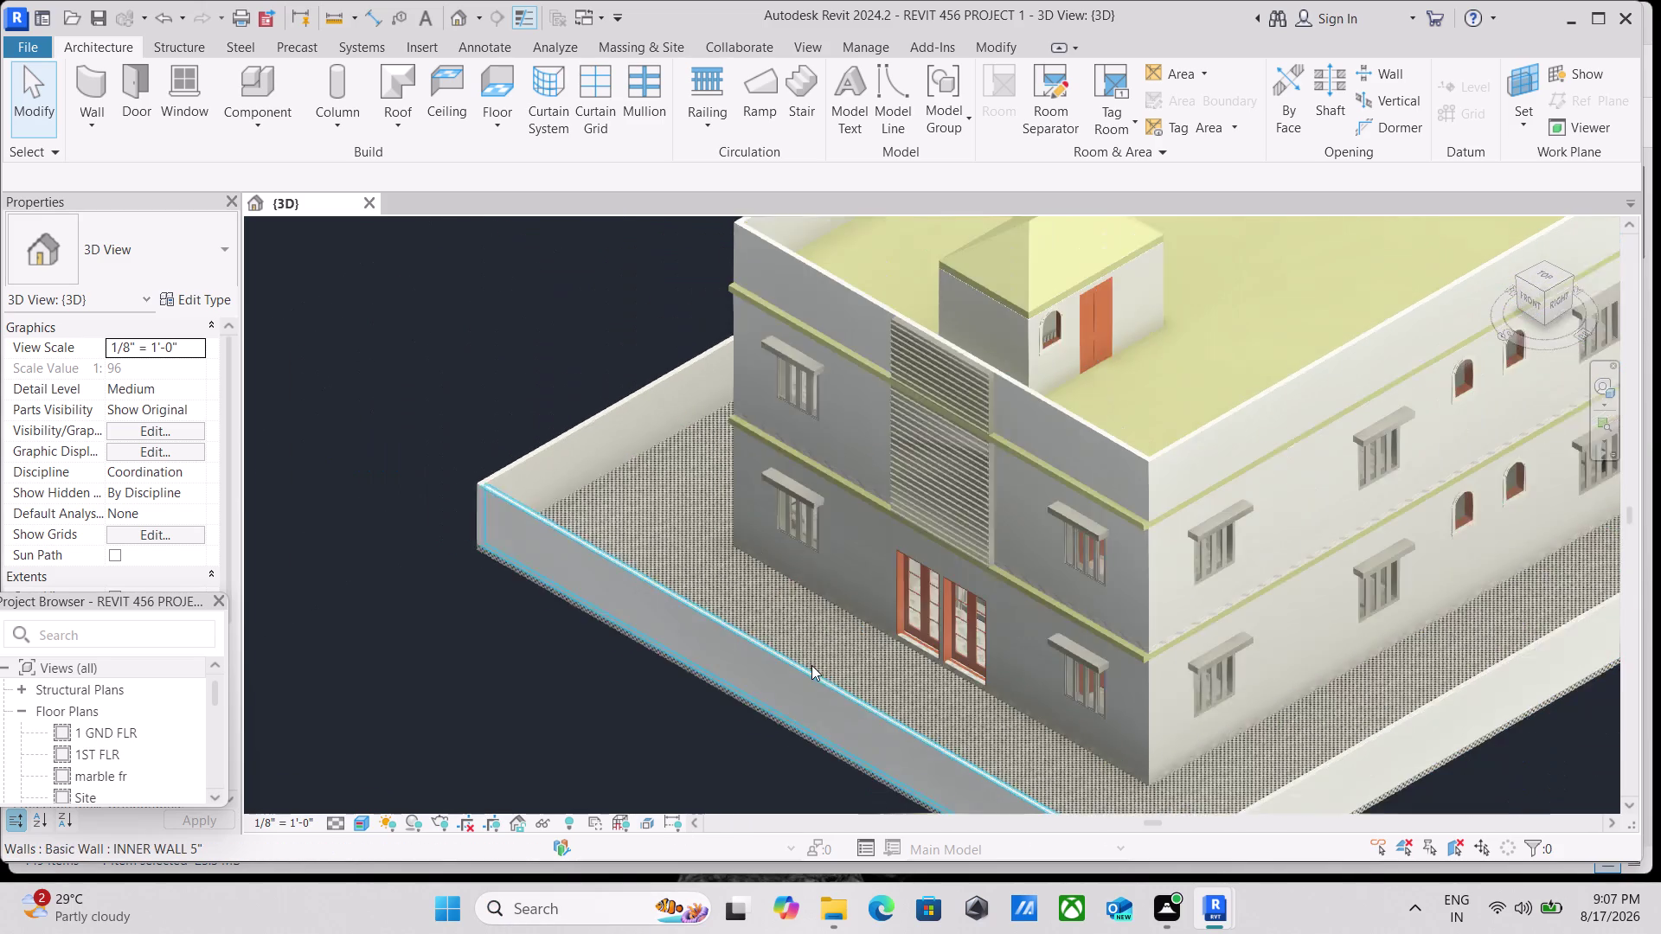
scroll(down, 3)
scroll(up, 3)
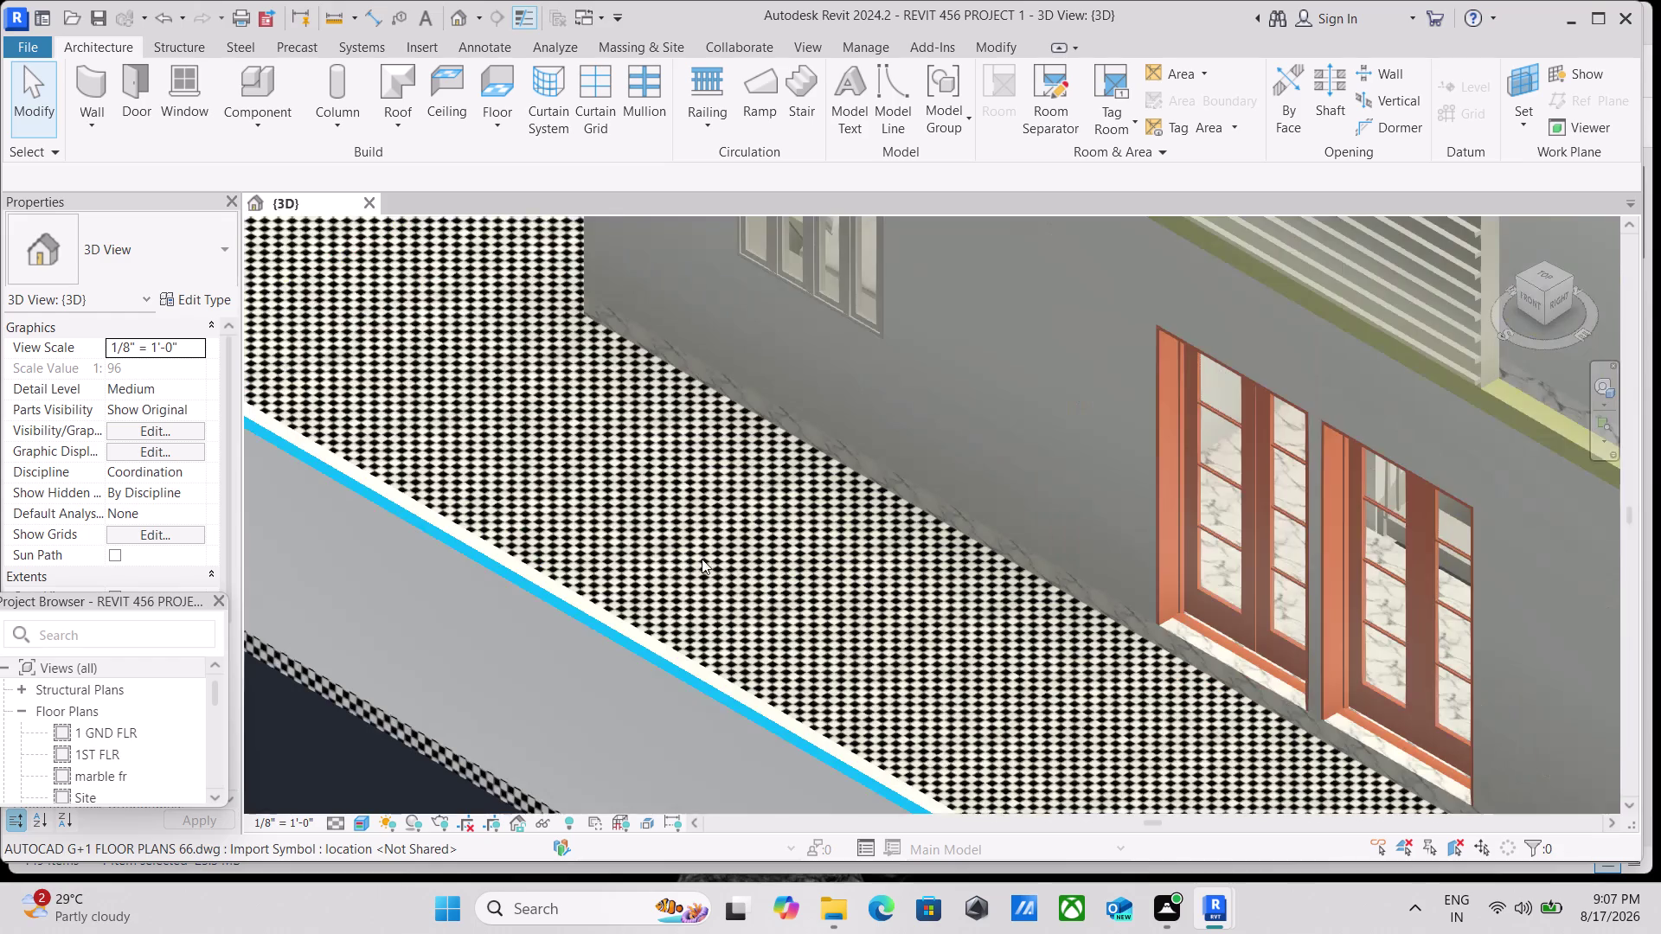
scroll(up, 3)
scroll(up, 3)
scroll(up, 3)
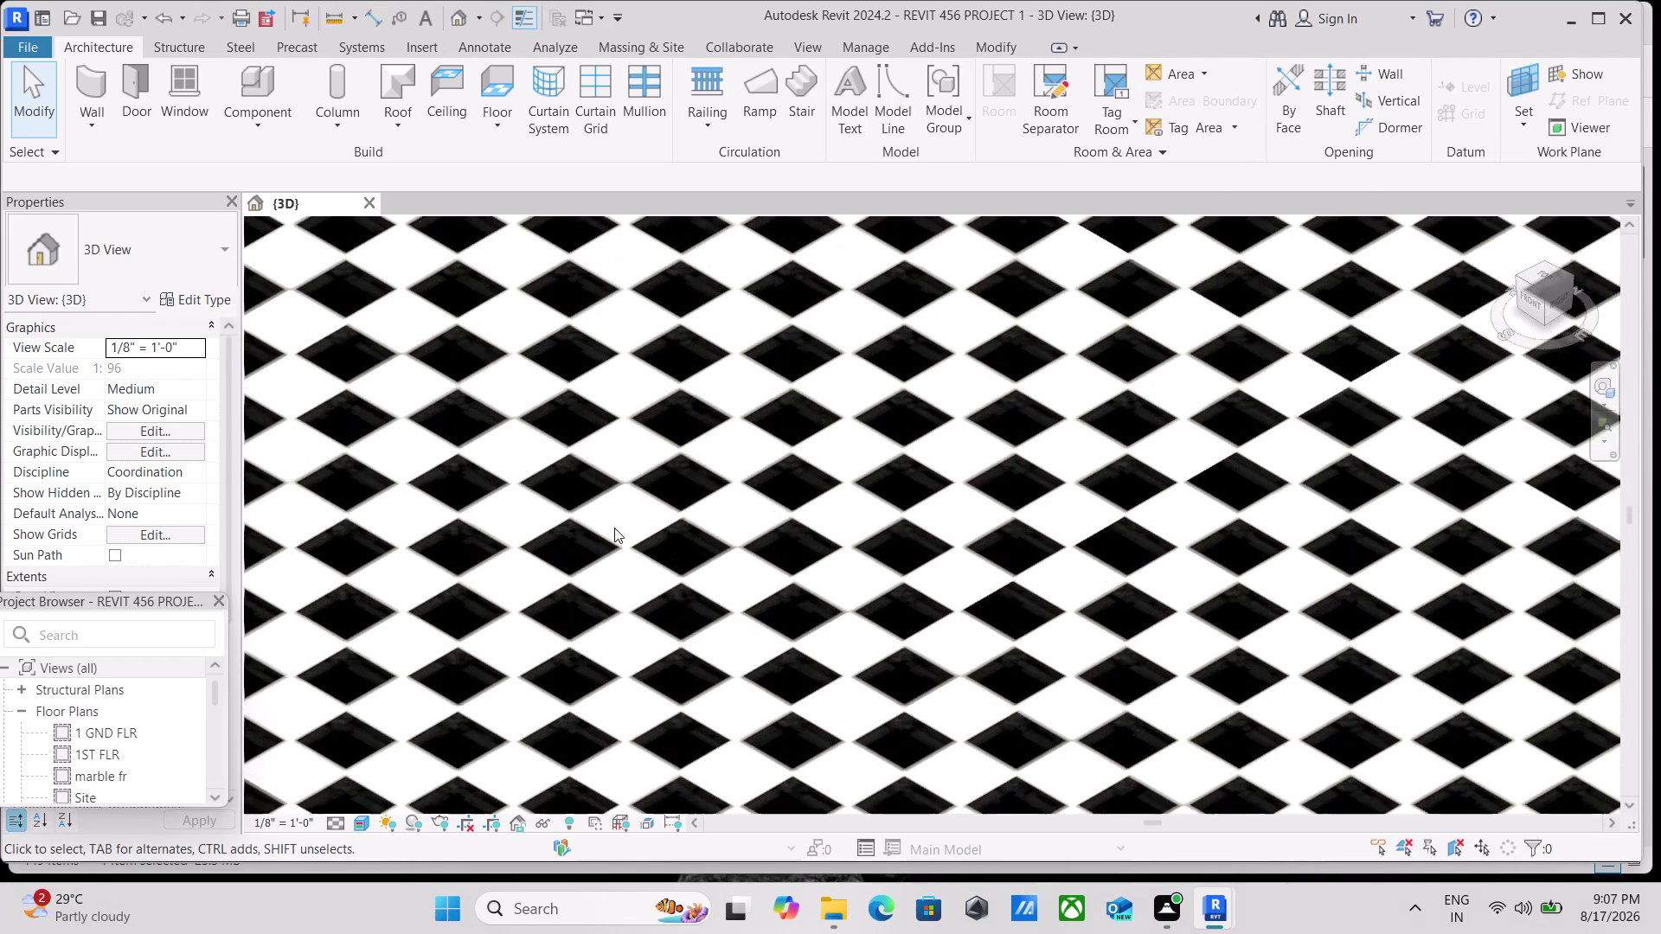
scroll(down, 3)
scroll(down, 3)
scroll(down, 3)
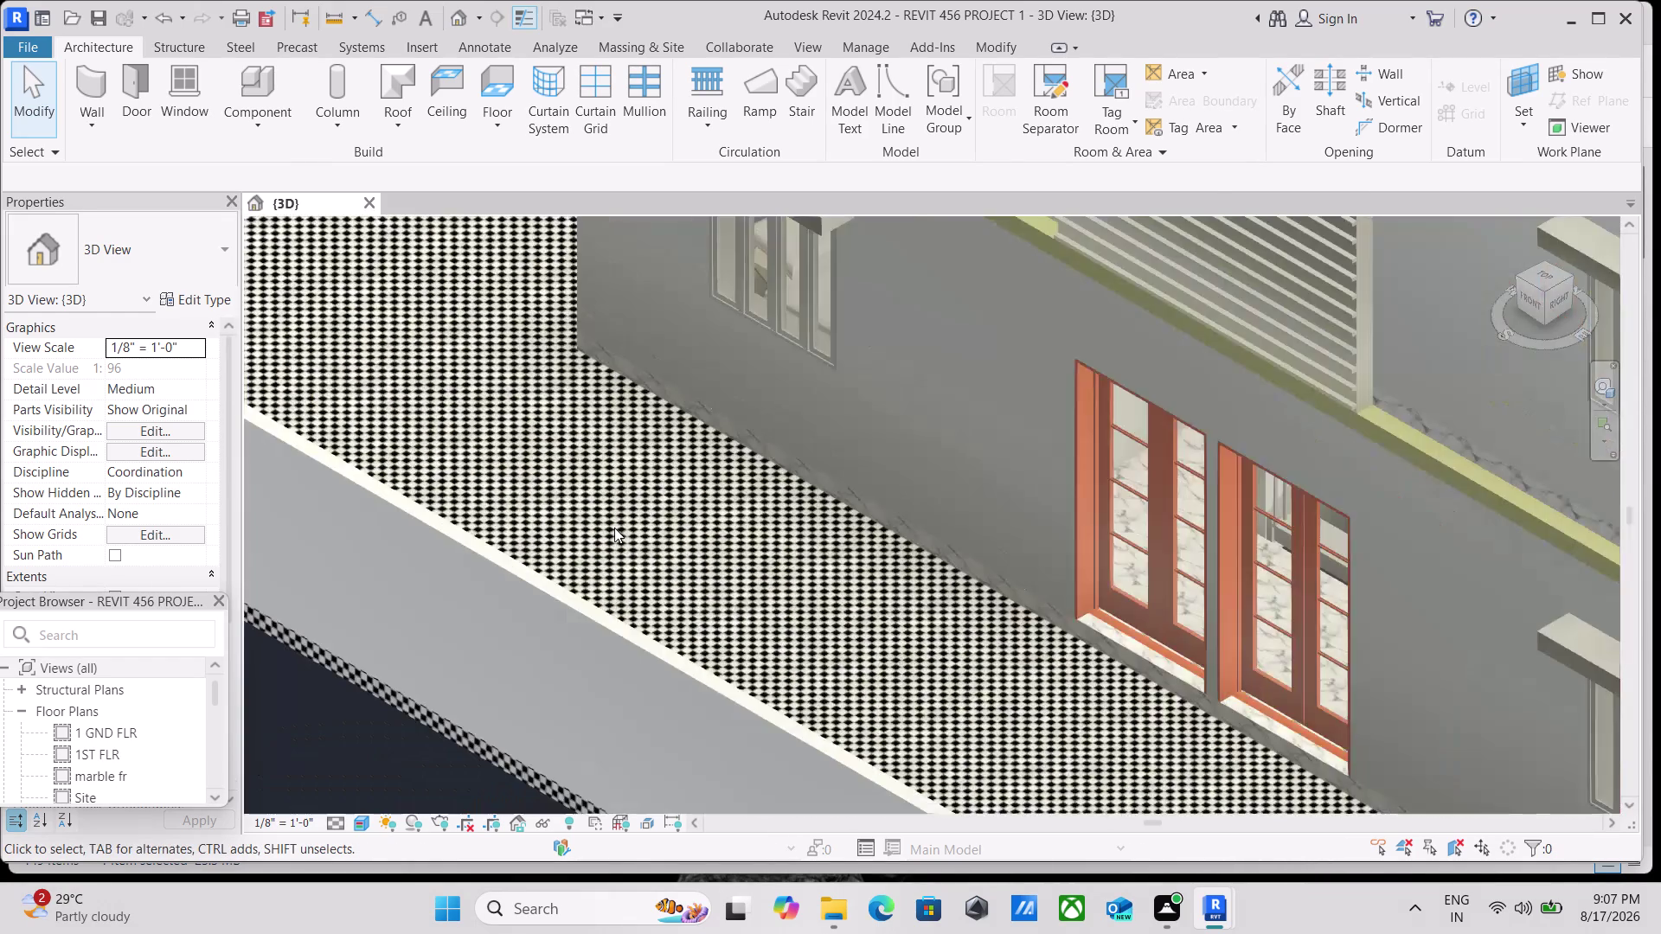
scroll(down, 3)
middle_drag(621, 545, 626, 493)
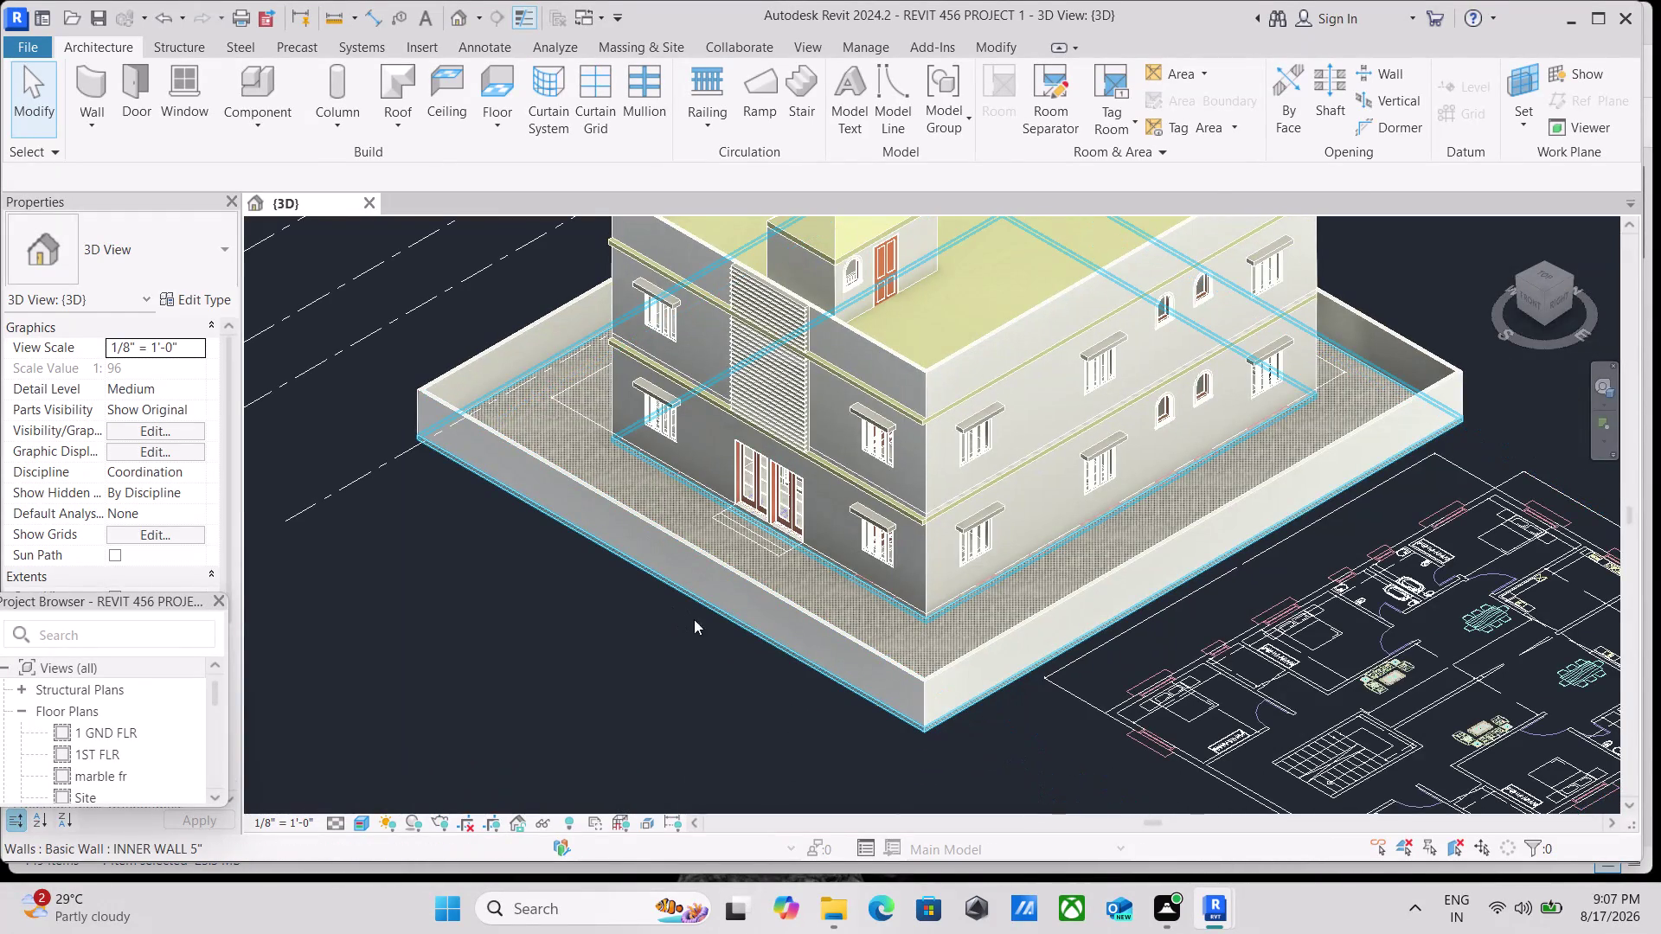
click(738, 619)
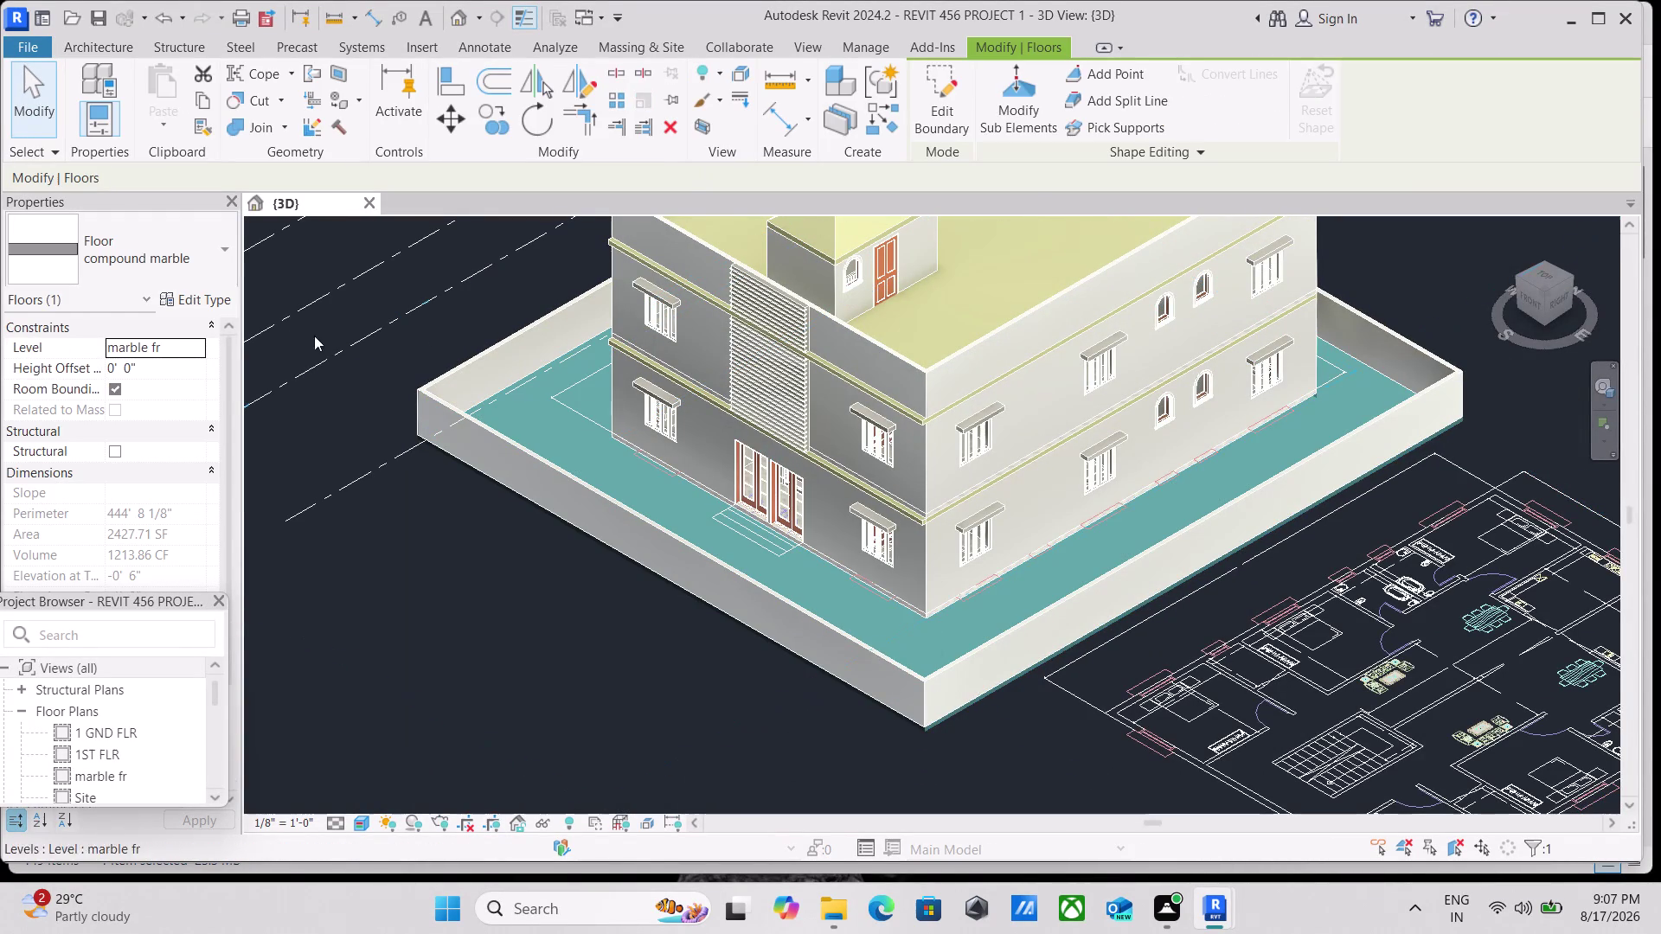
click(212, 300)
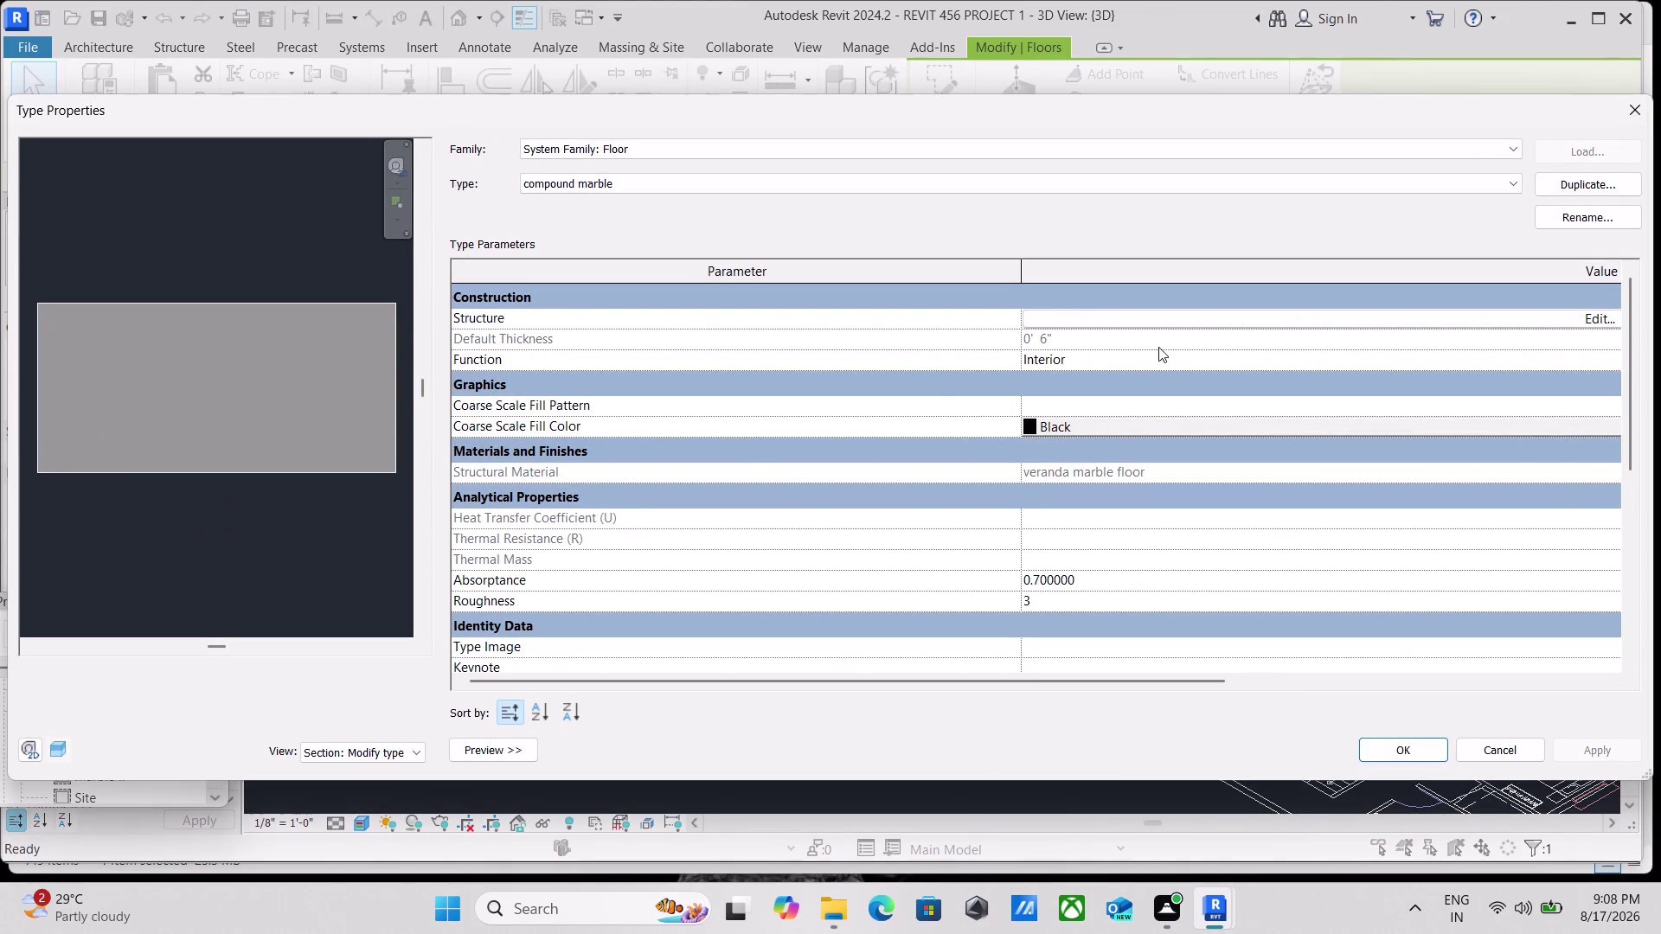
Open the Structure [1] layer's material in the compound marble floor's assembly.
click(1420, 317)
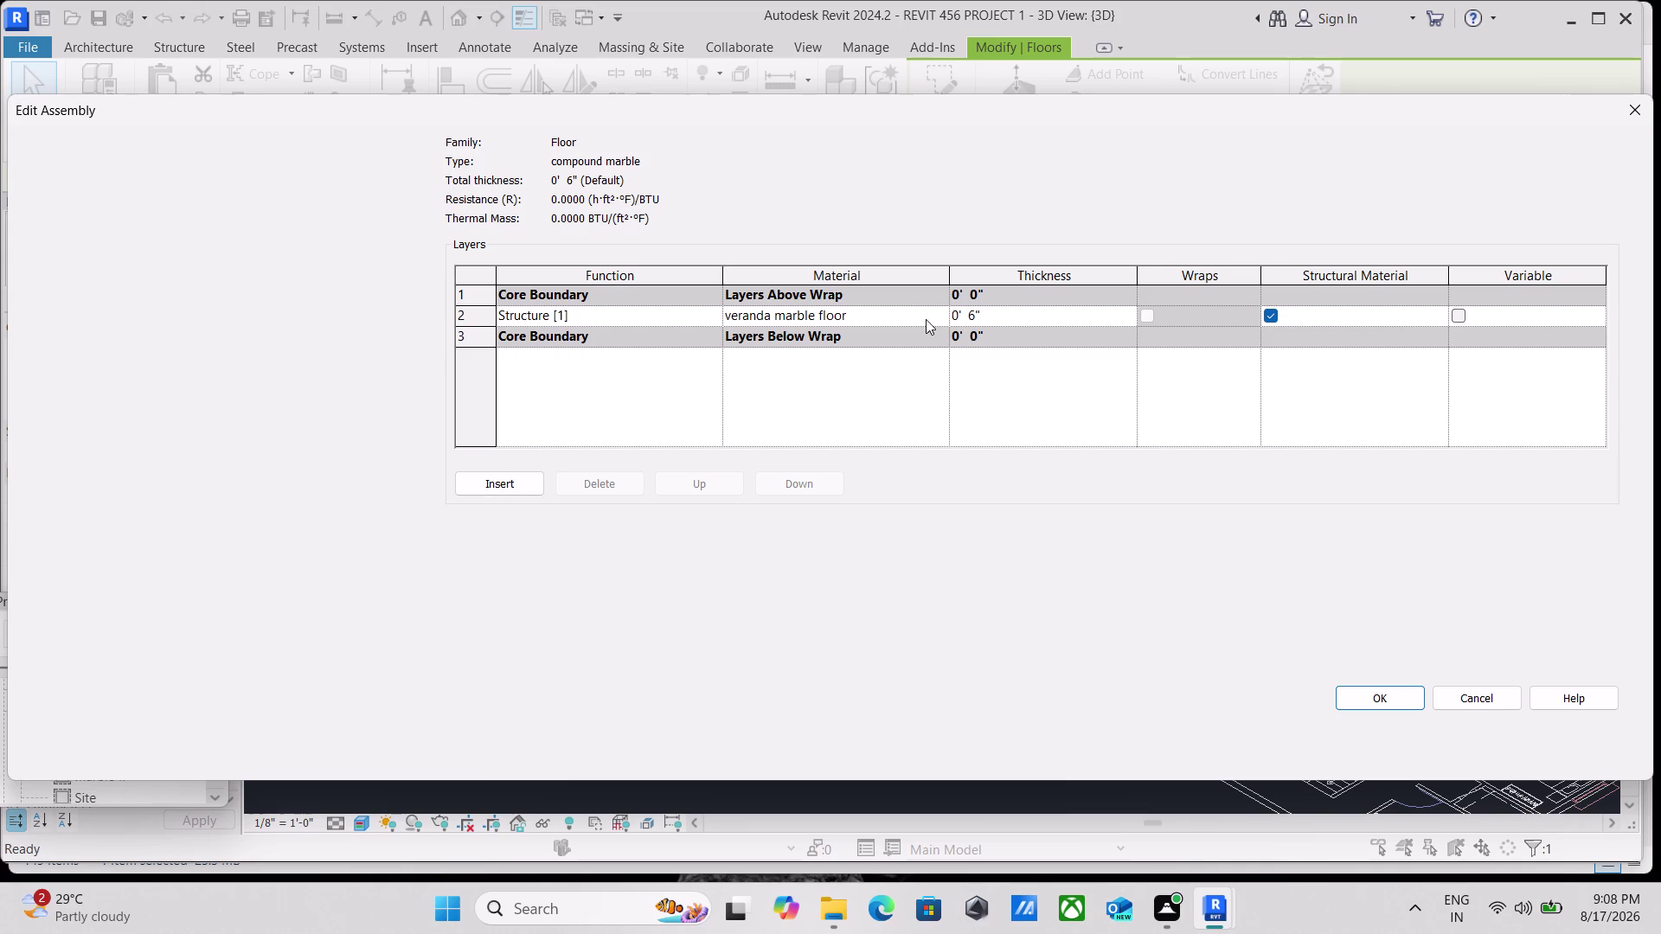
click(892, 323)
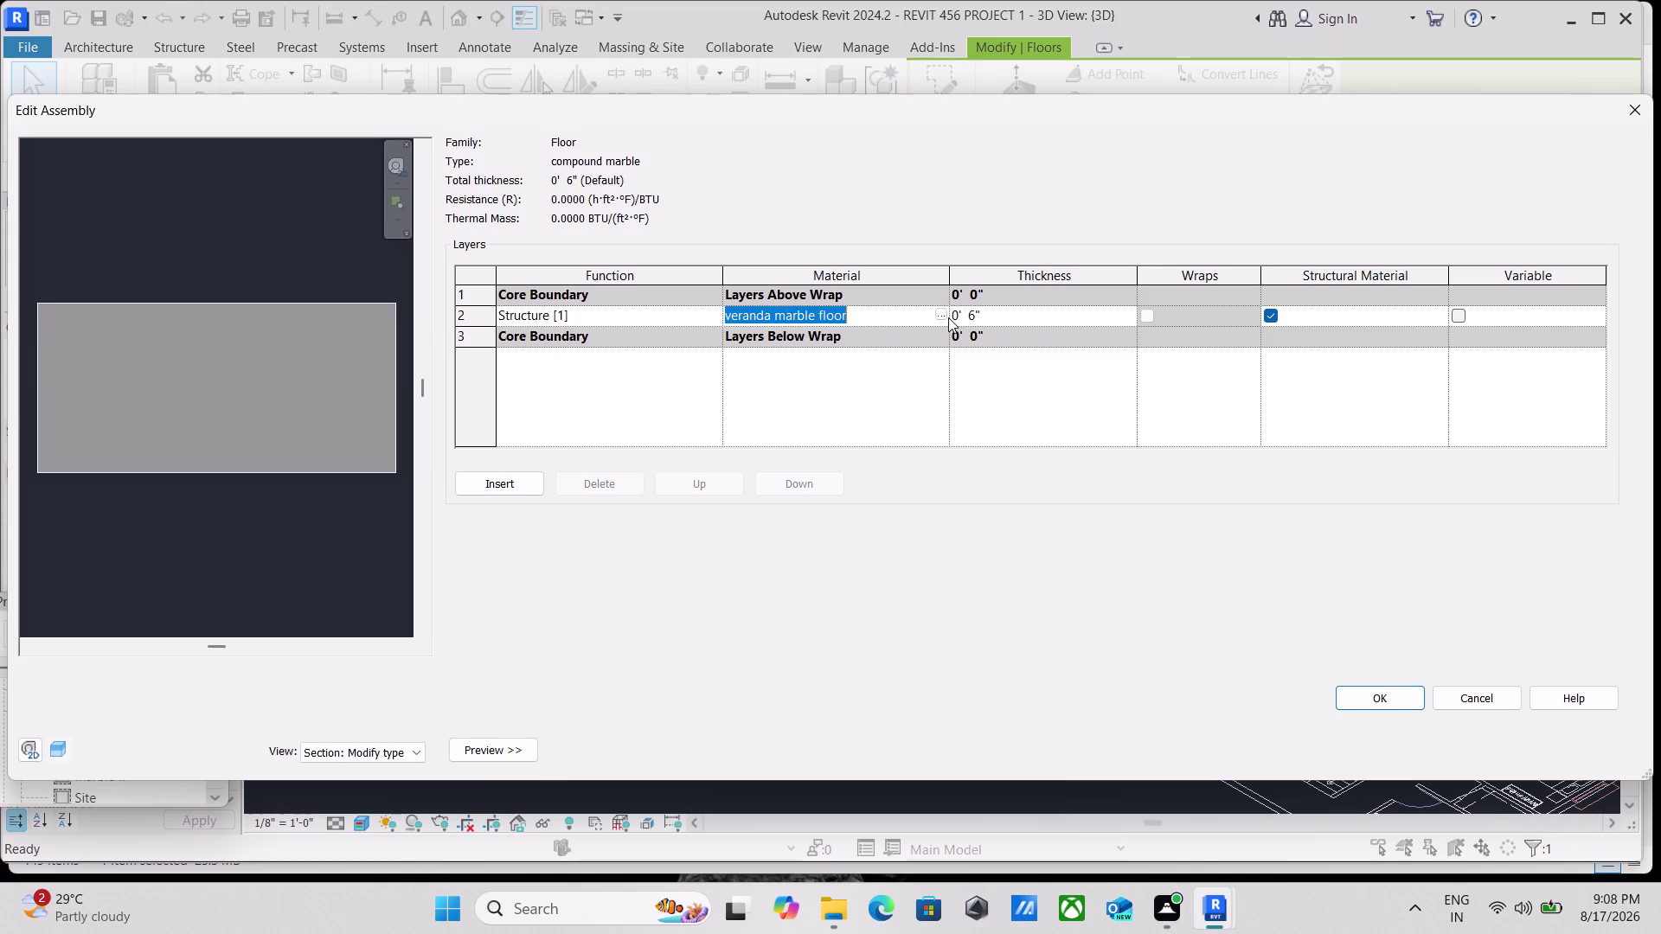
click(945, 314)
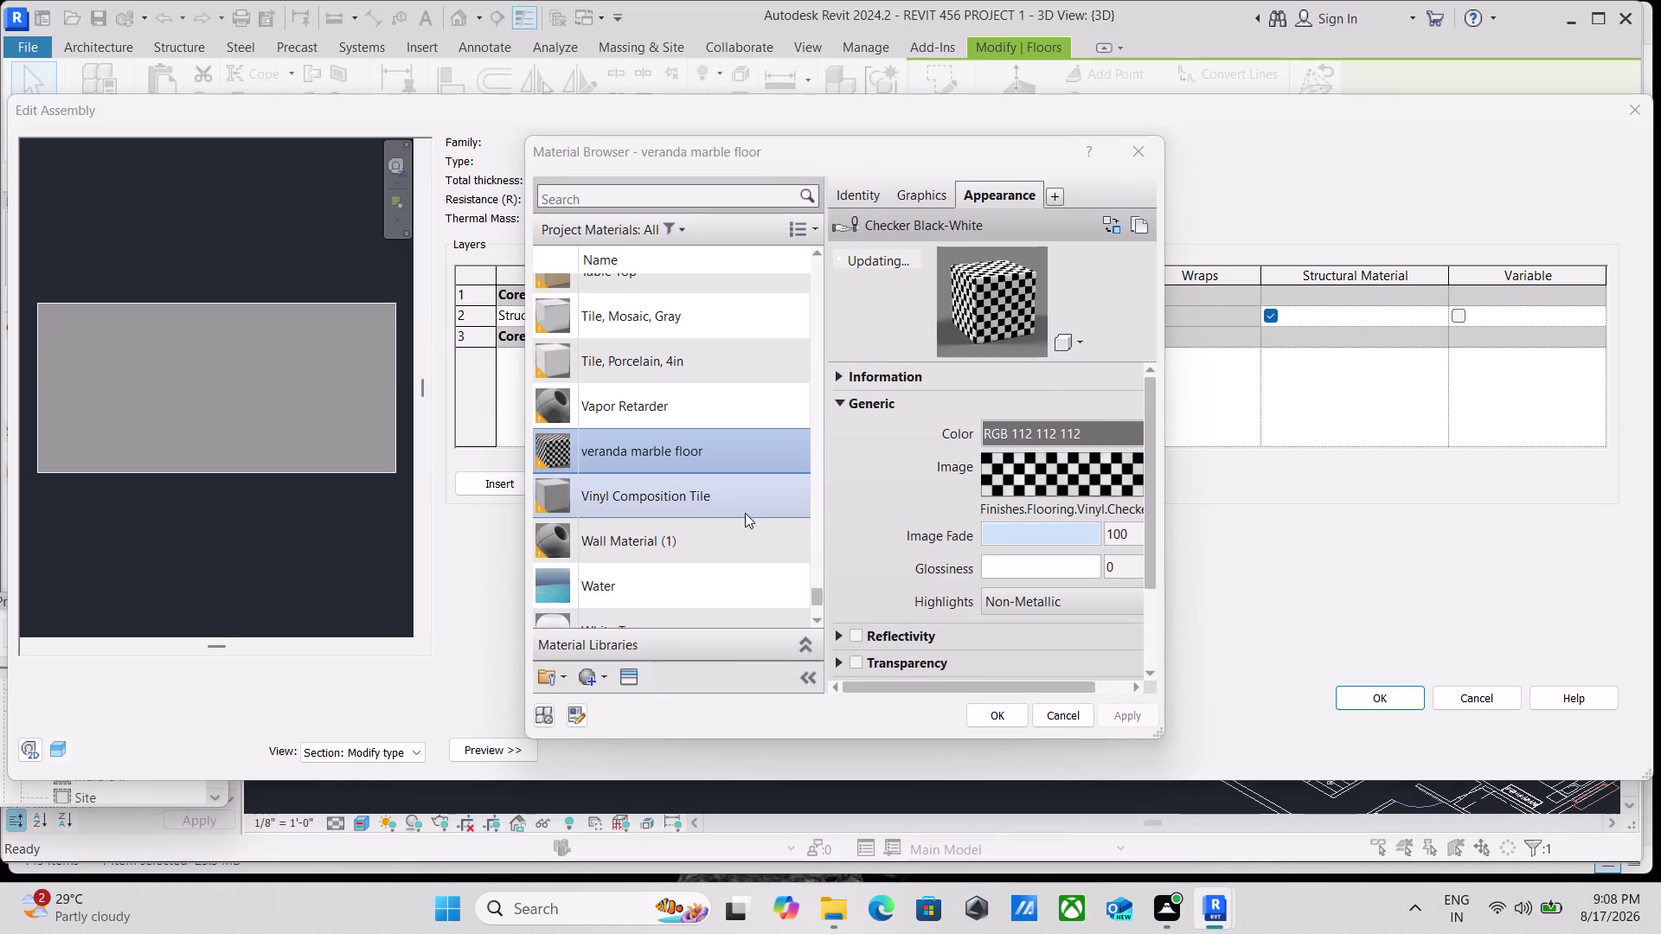
Scroll through the project materials in the Material Browser.
scroll(down, 3)
scroll(up, 3)
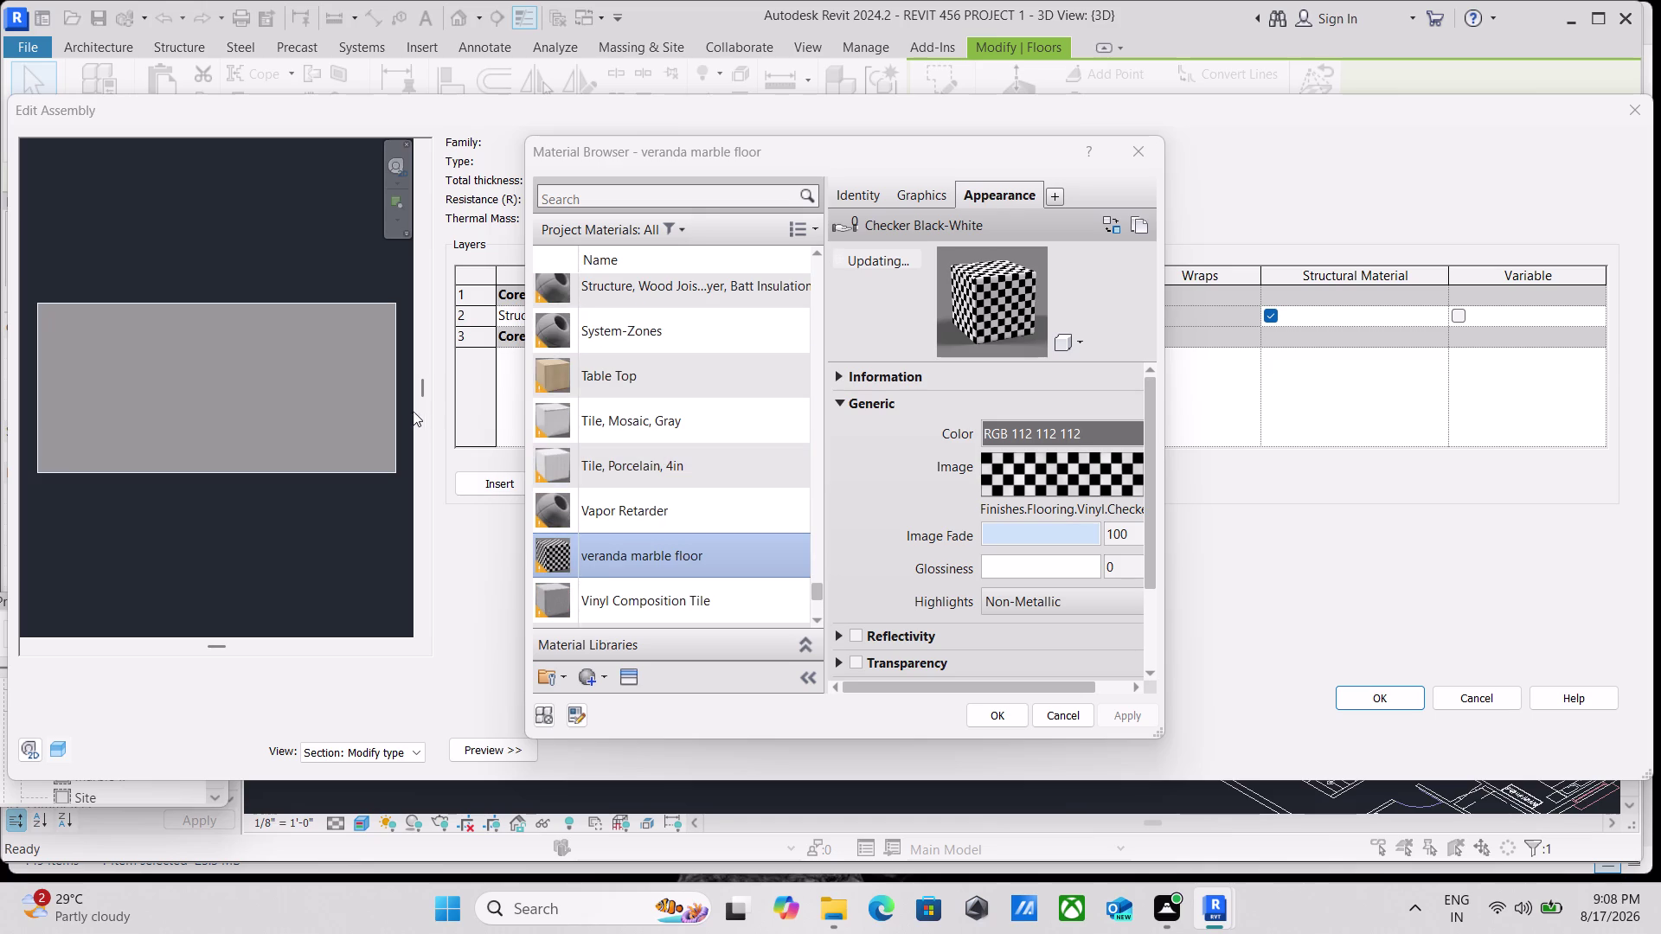
scroll(down, 3)
scroll(down, 3)
scroll(down, 3)
scroll(down, 3)
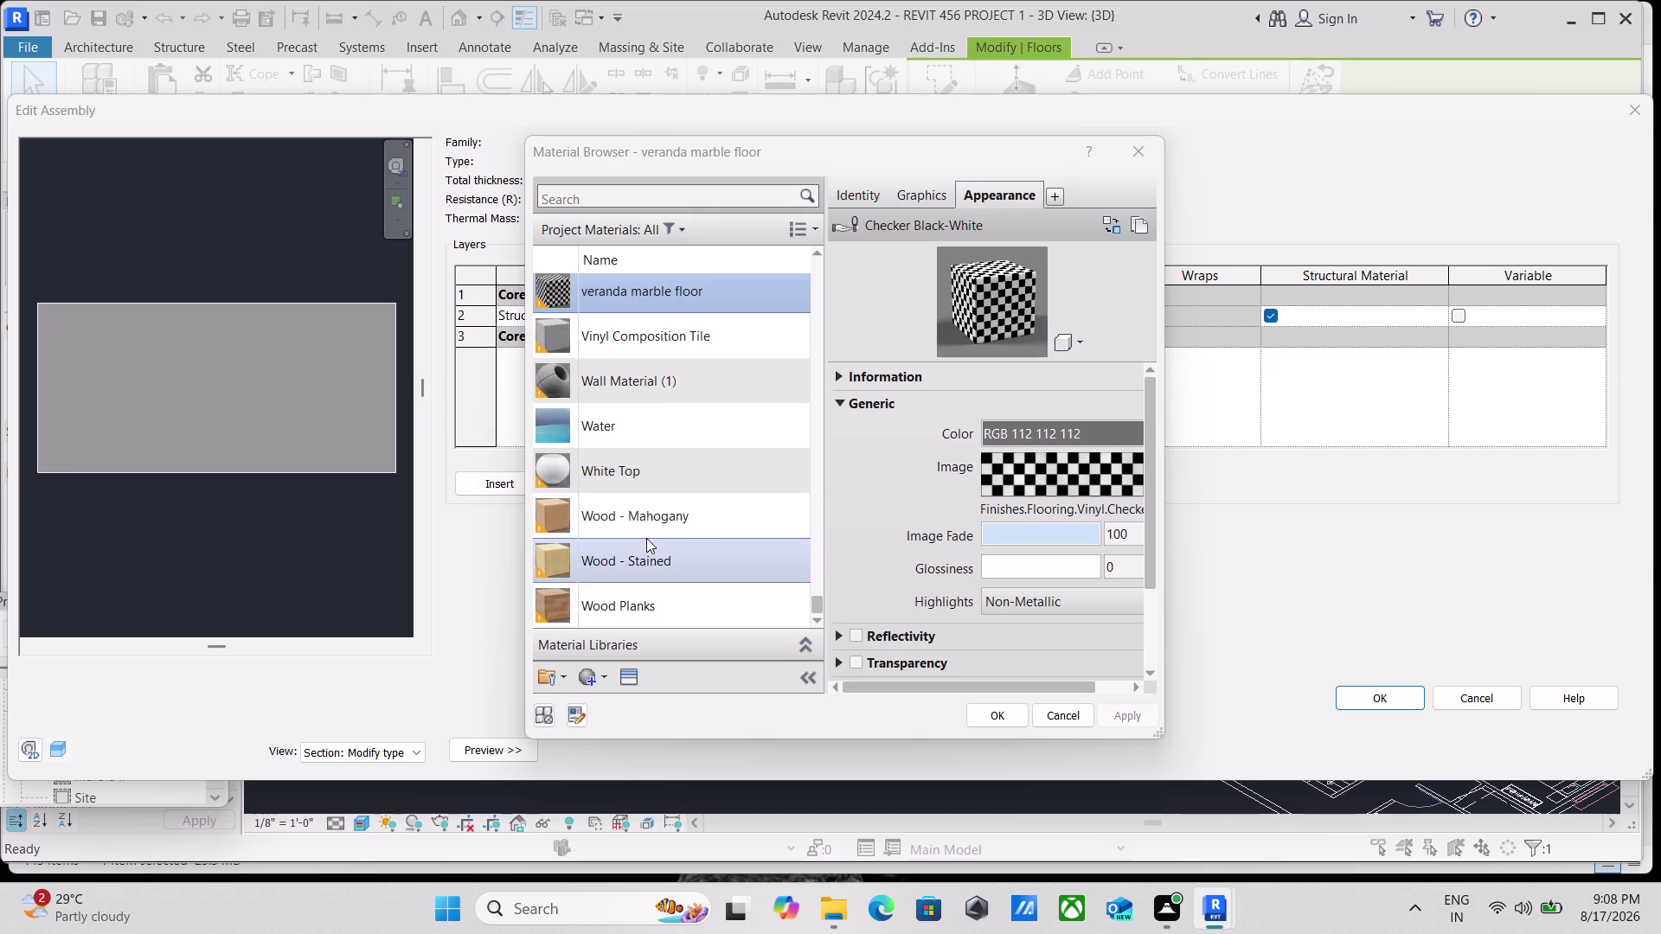
scroll(up, 3)
scroll(up, 3)
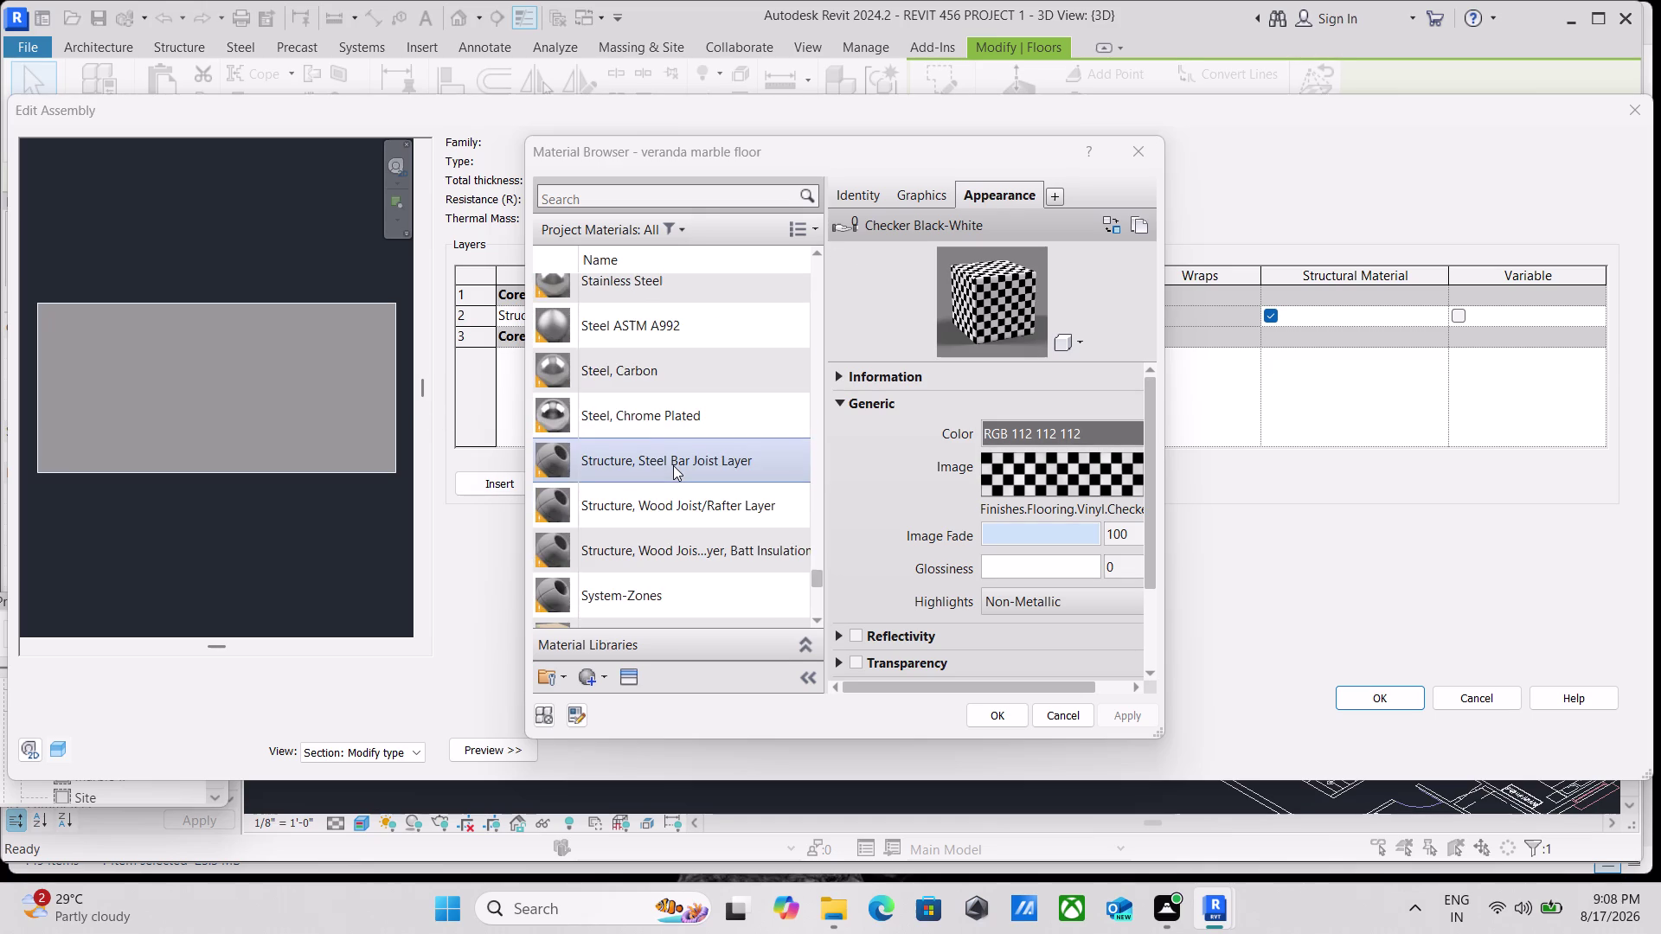
scroll(up, 3)
scroll(down, 3)
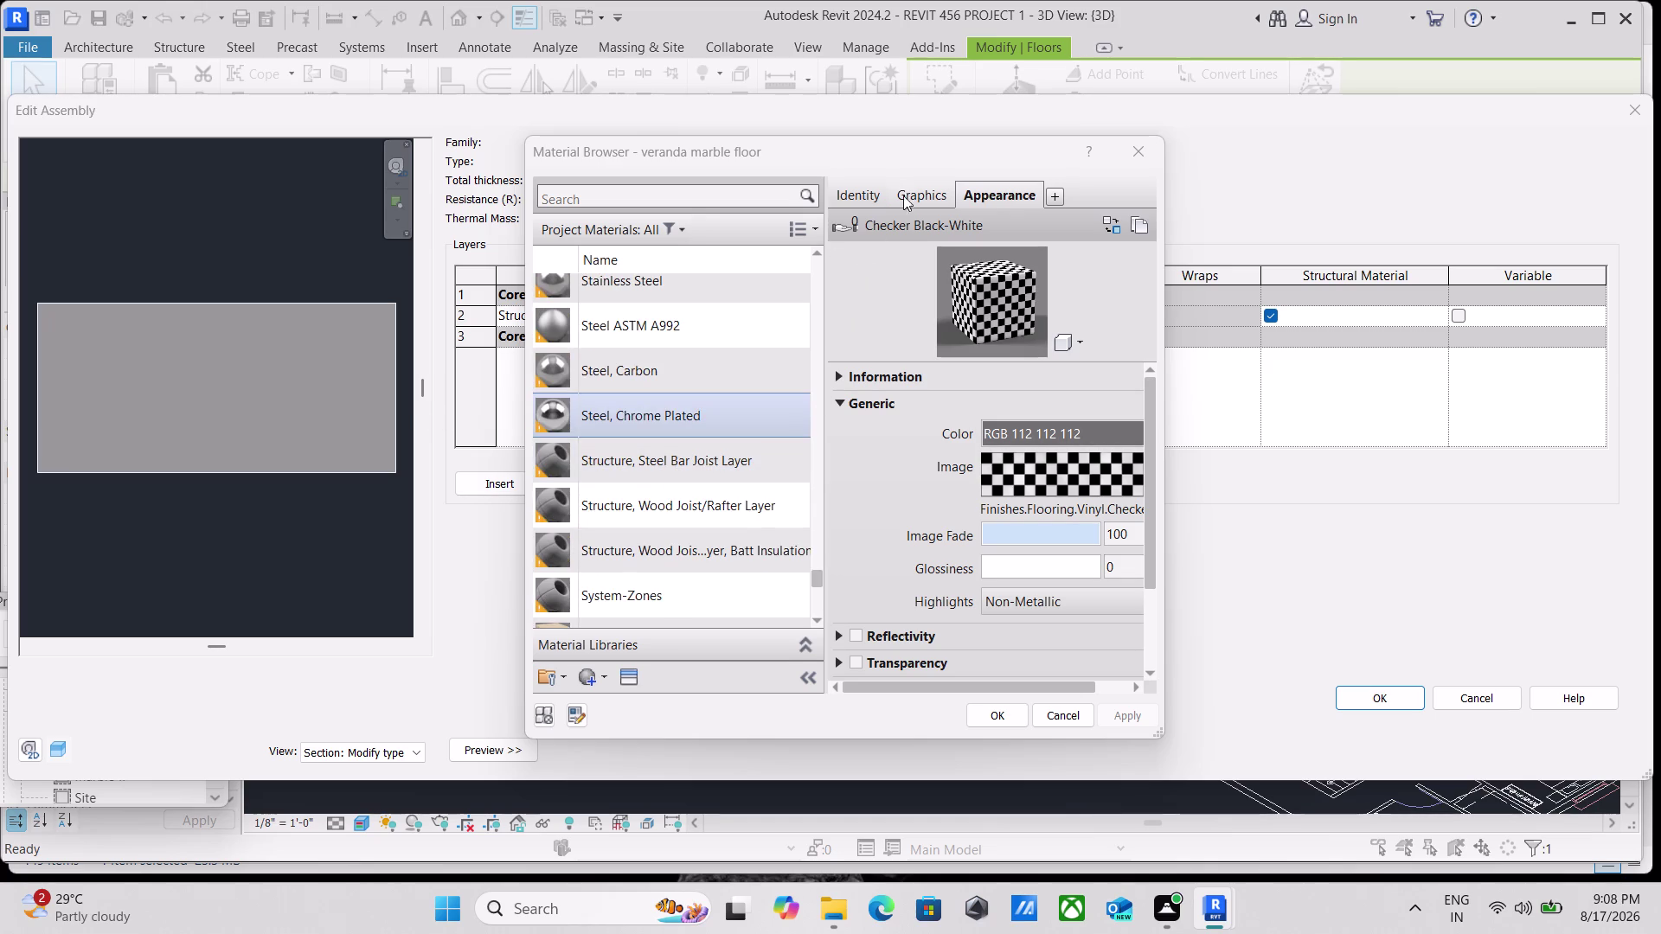
Open the appearance asset library for the 'veranda marble floor' material.
drag(824, 428, 788, 446)
scroll(up, 3)
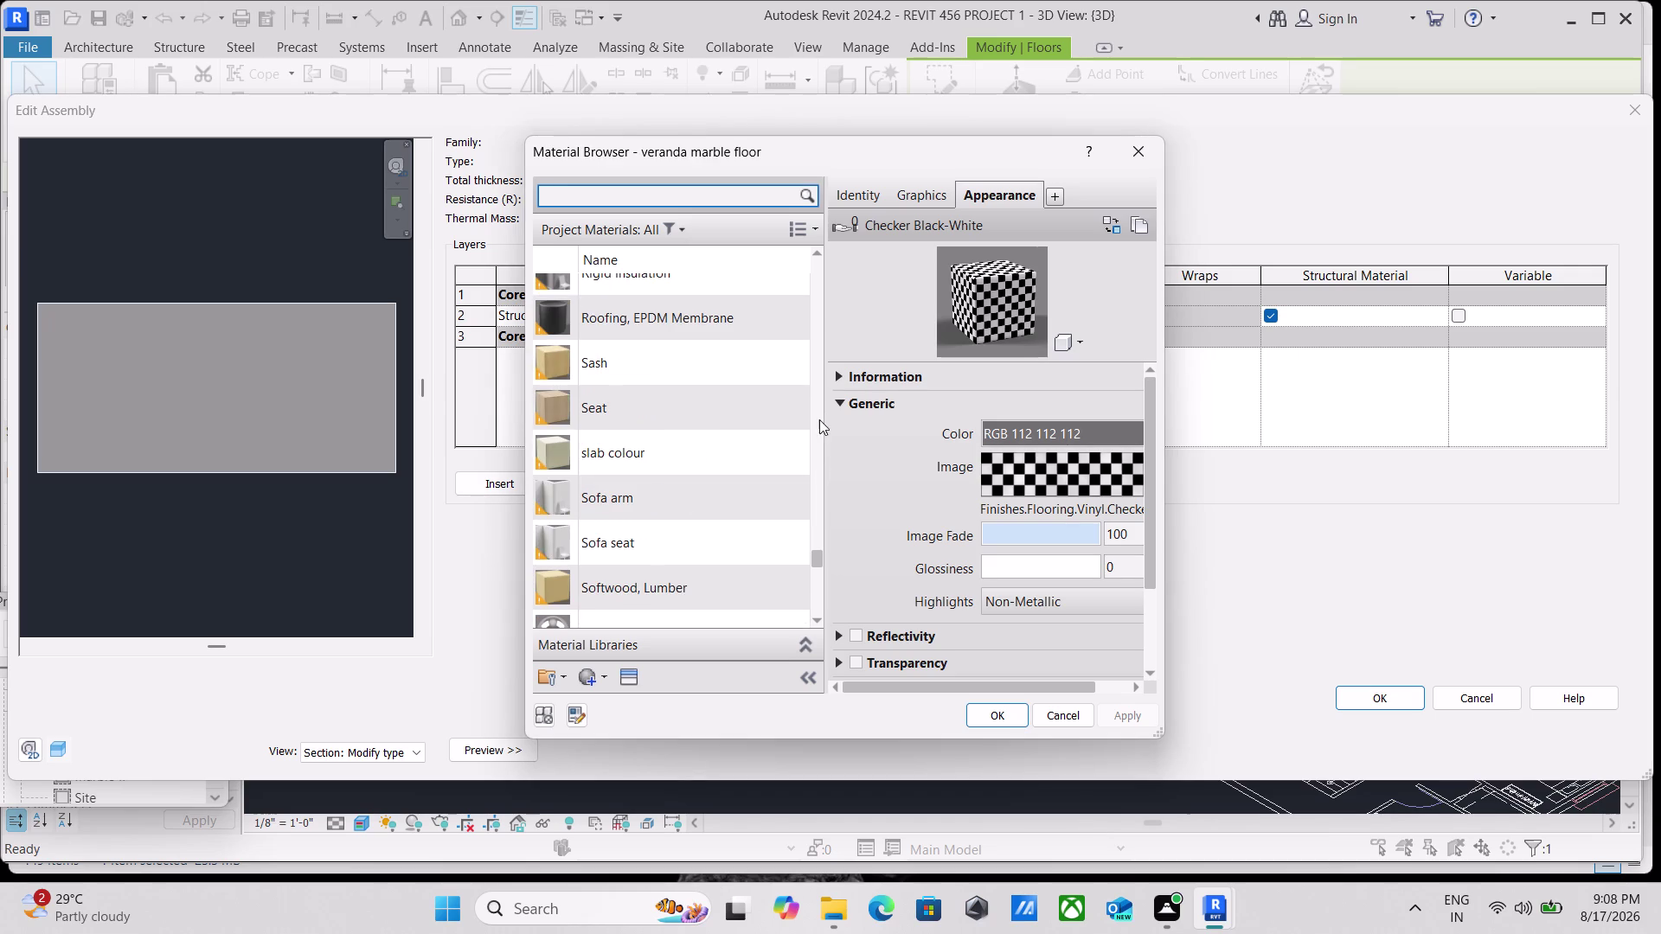
scroll(up, 3)
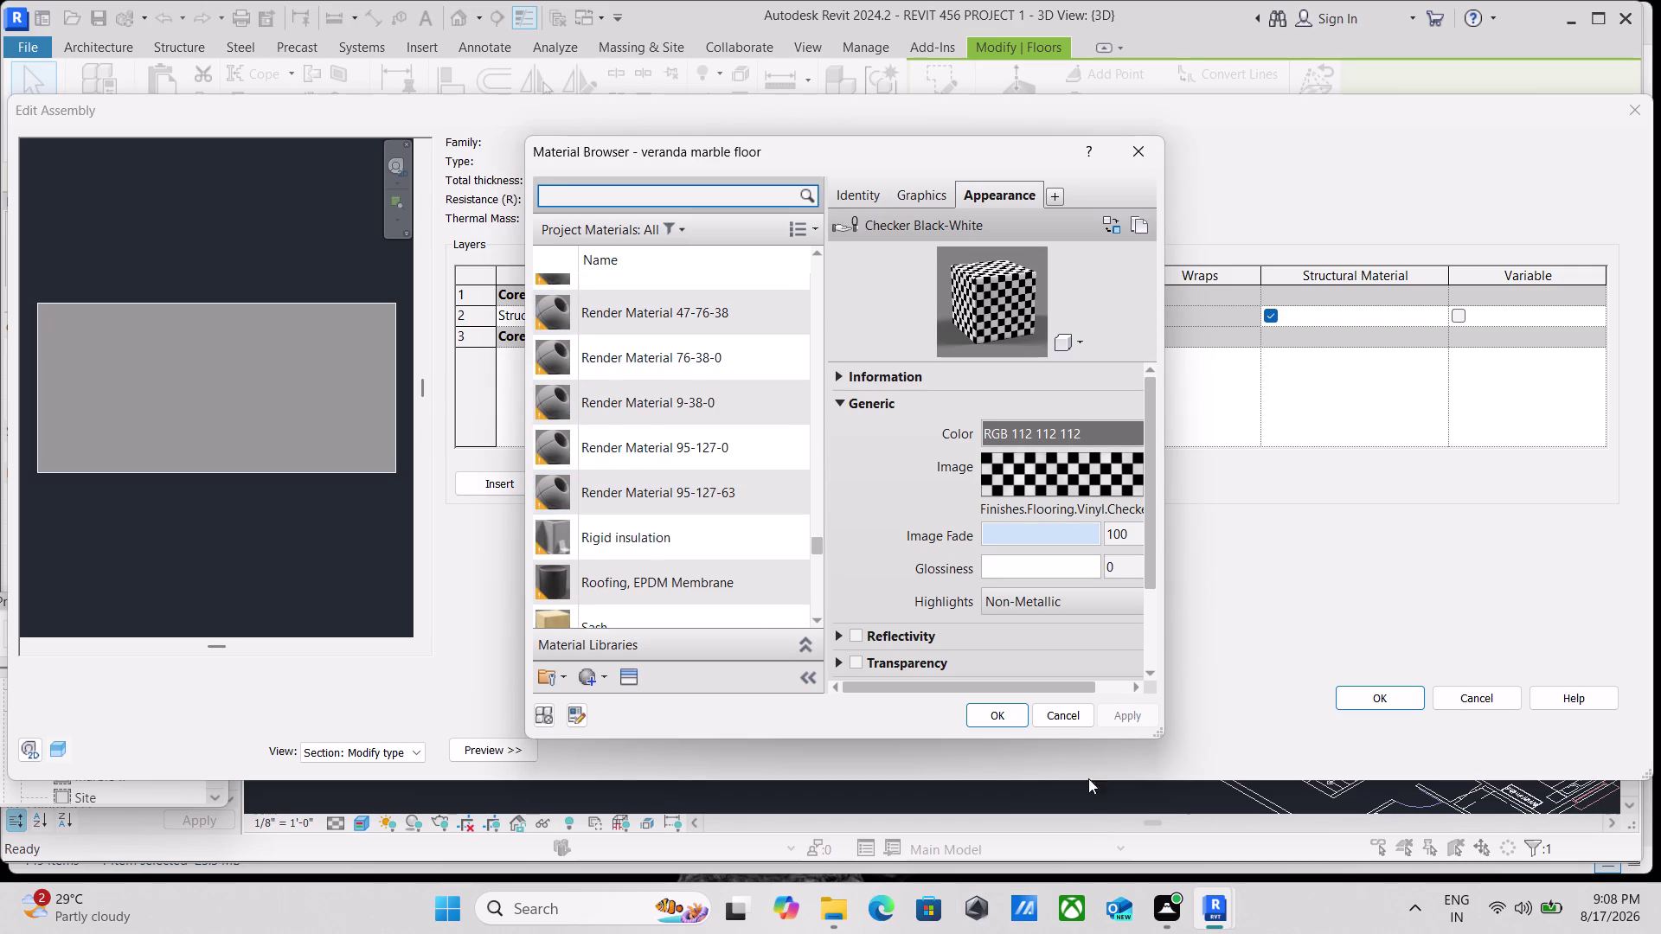
scroll(down, 3)
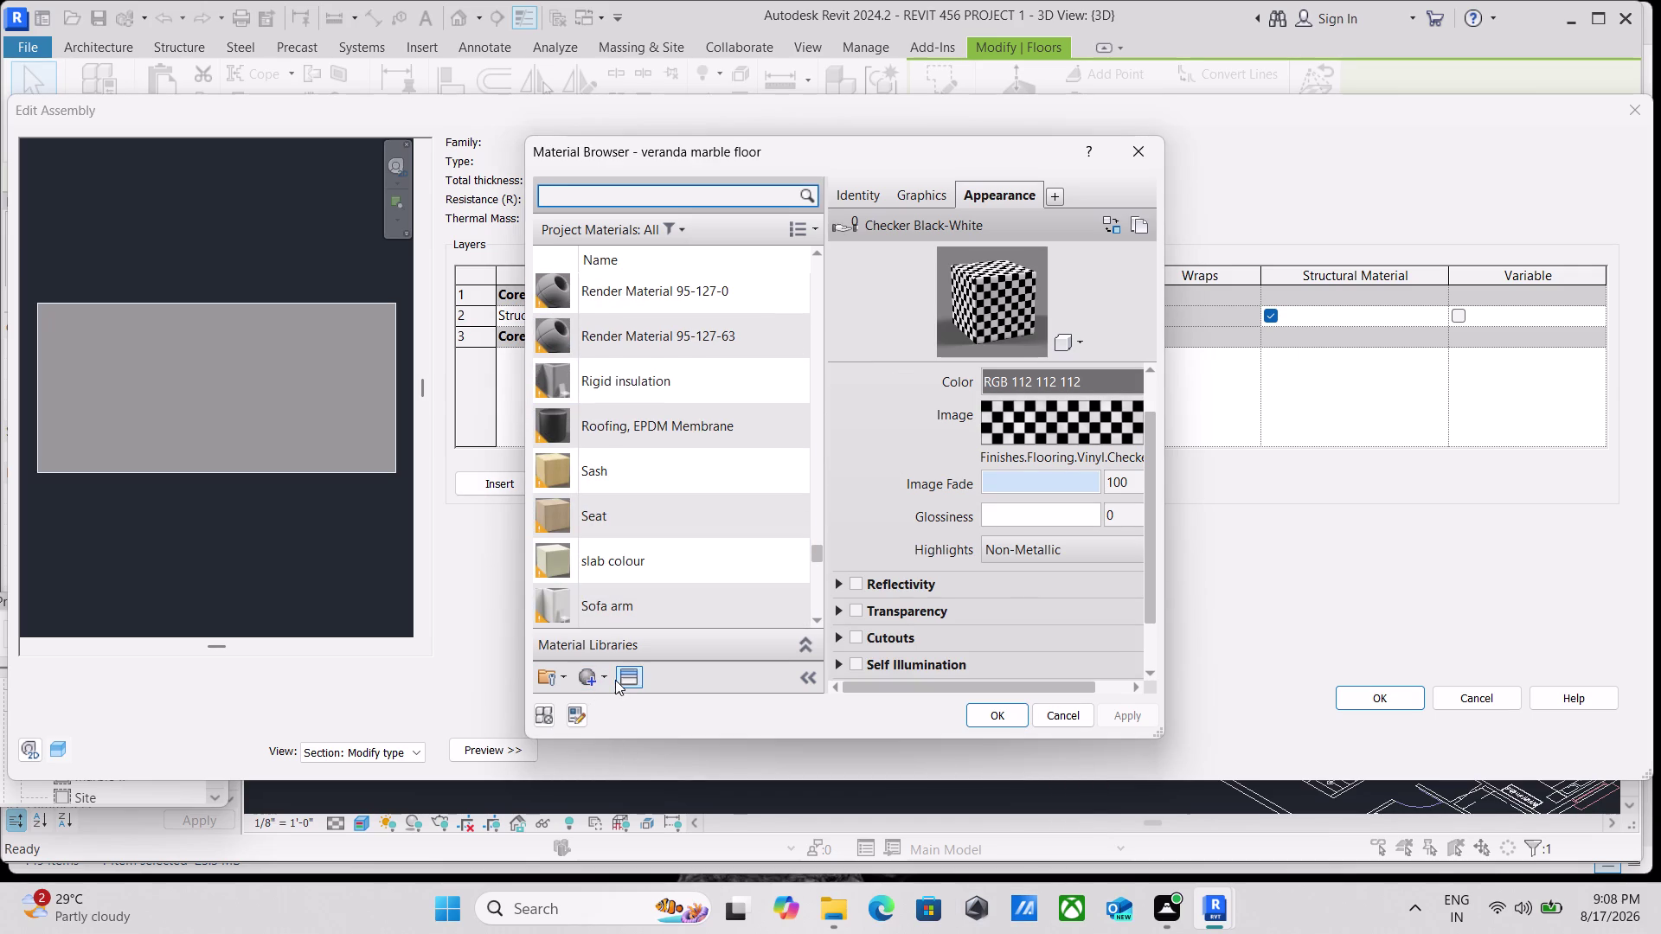
click(619, 679)
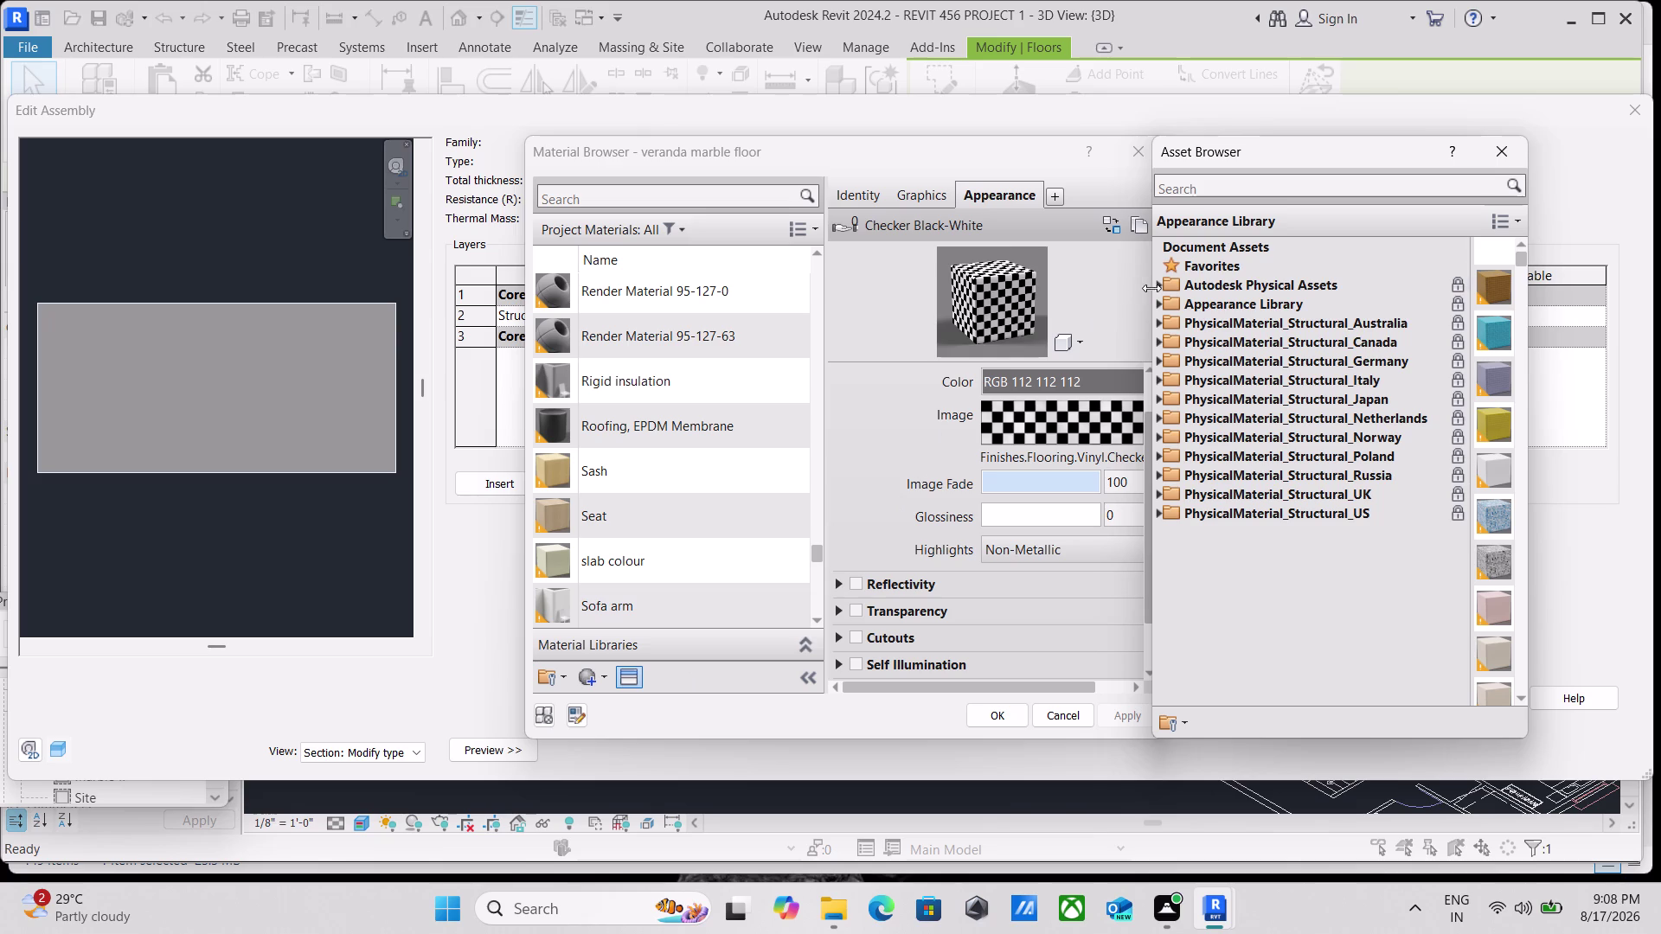
Expand the Flooring > Carpet appearances in the Asset Browser and widen the asset list.
click(1159, 304)
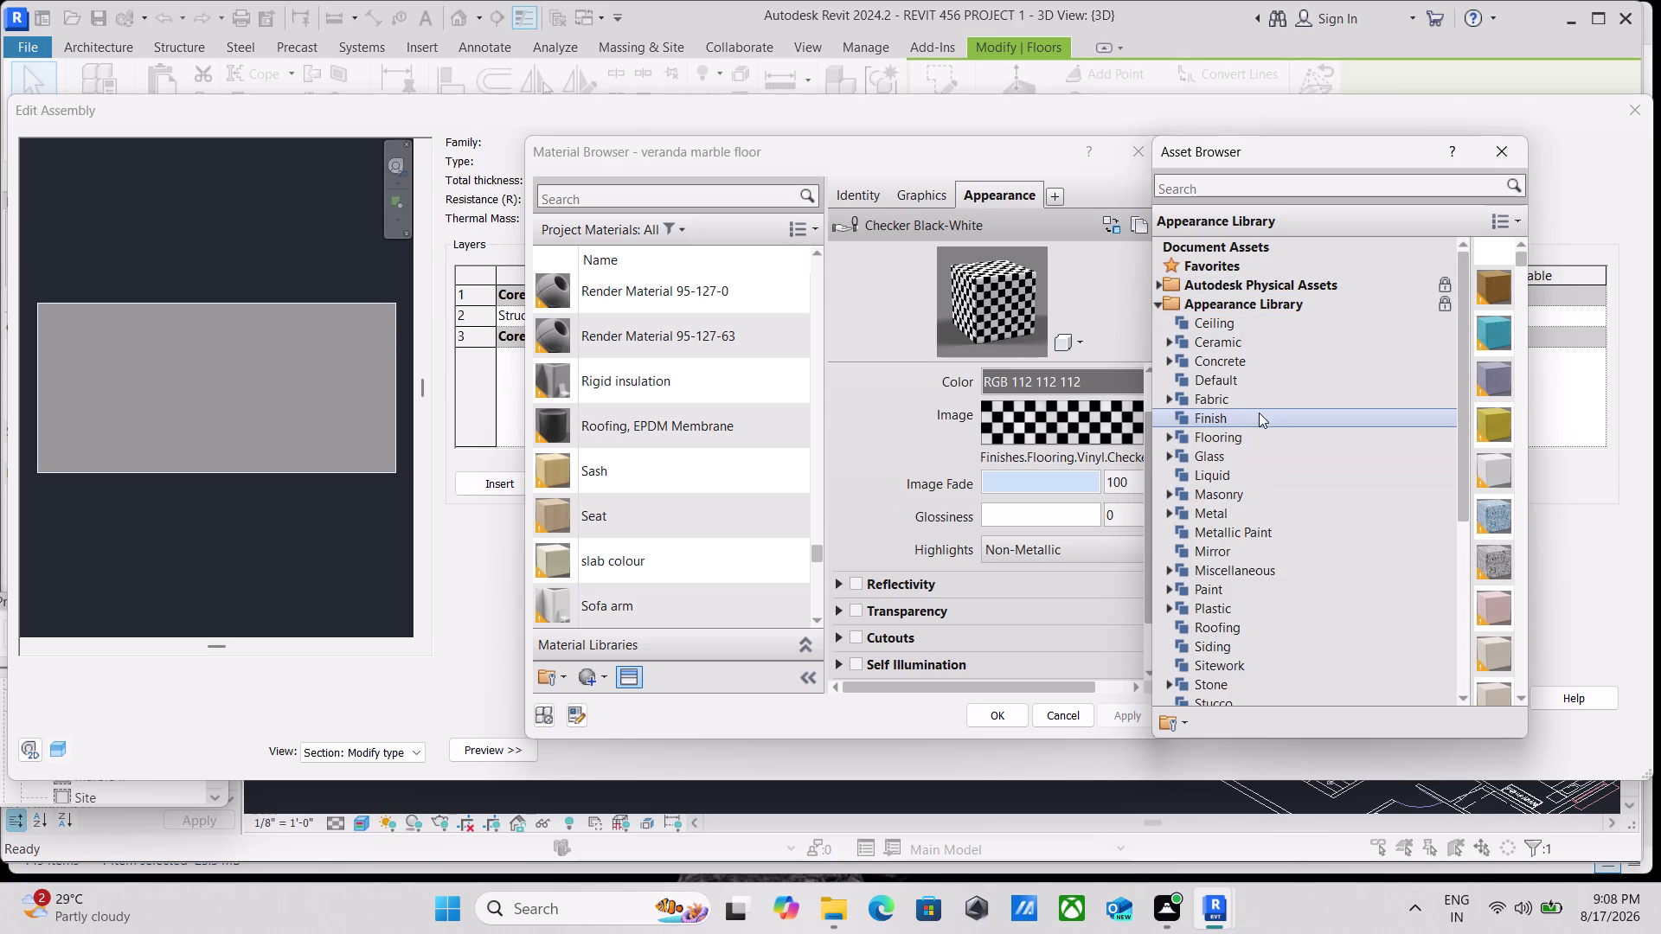
double_click(1258, 436)
scroll(down, 3)
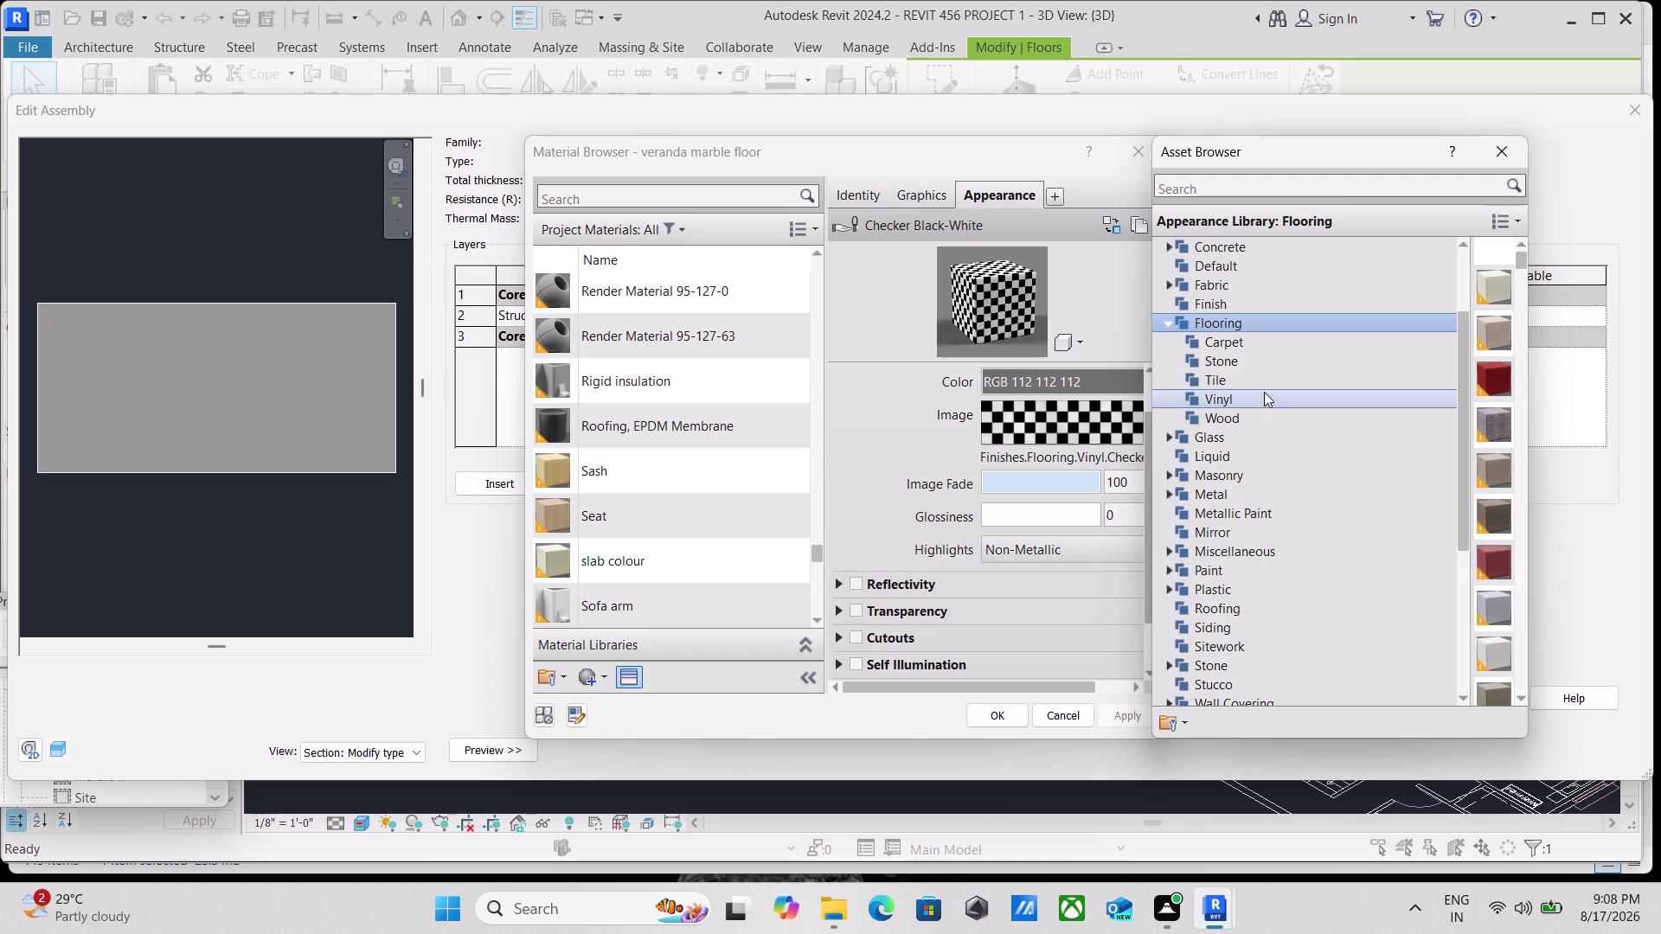
click(1250, 346)
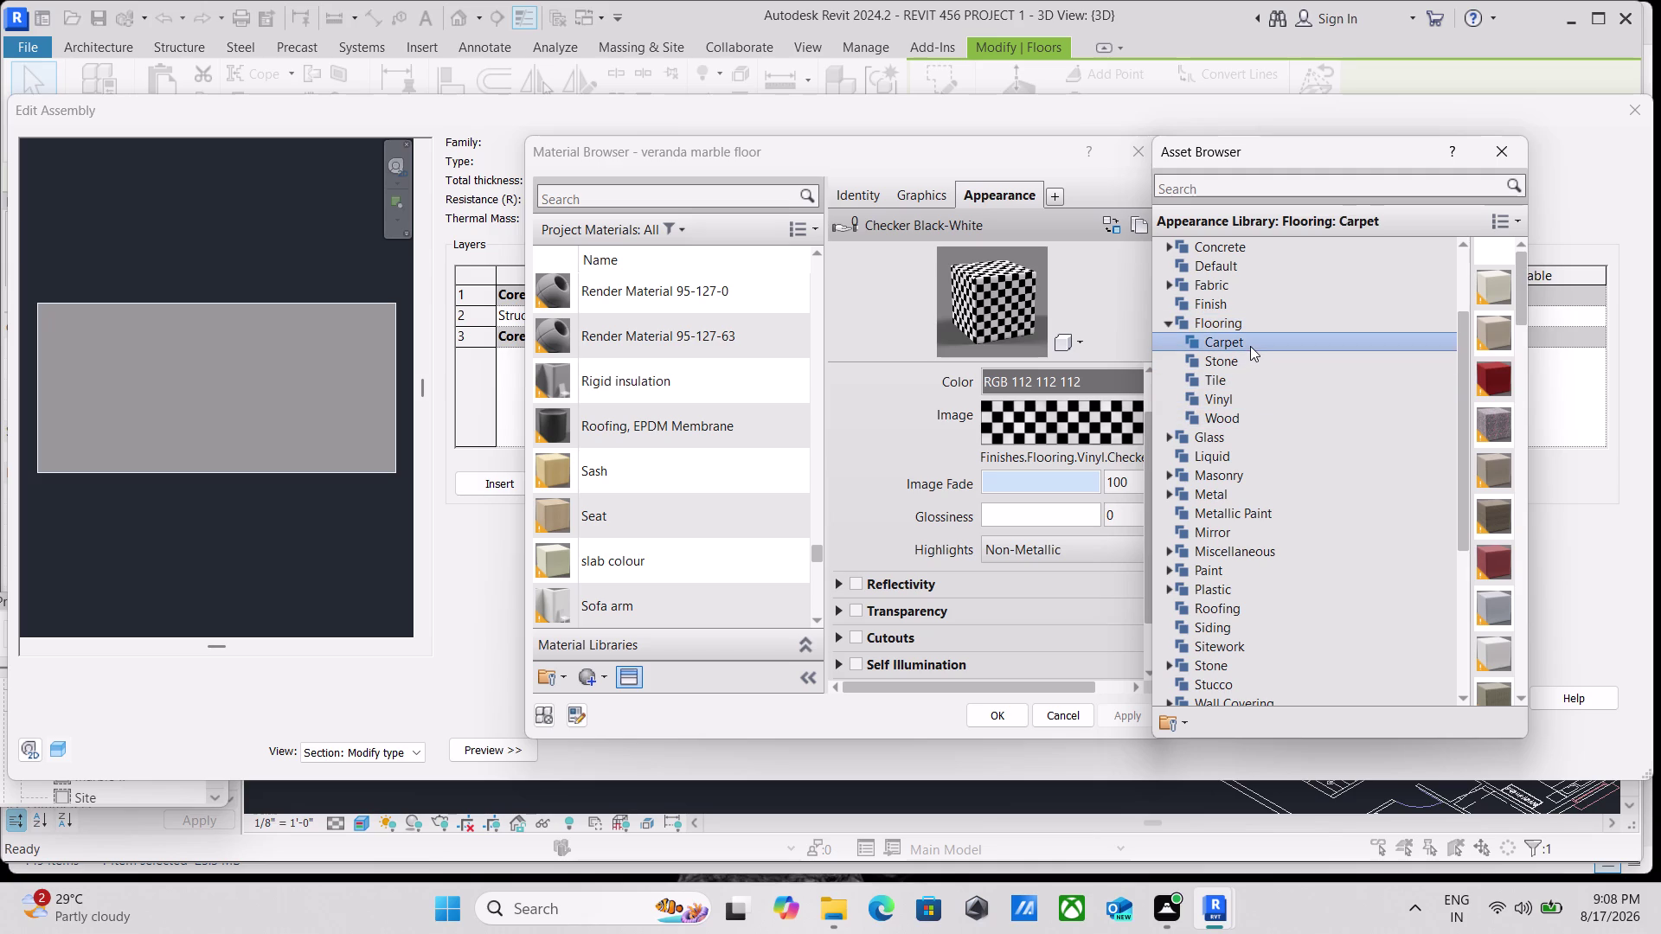
click(1250, 346)
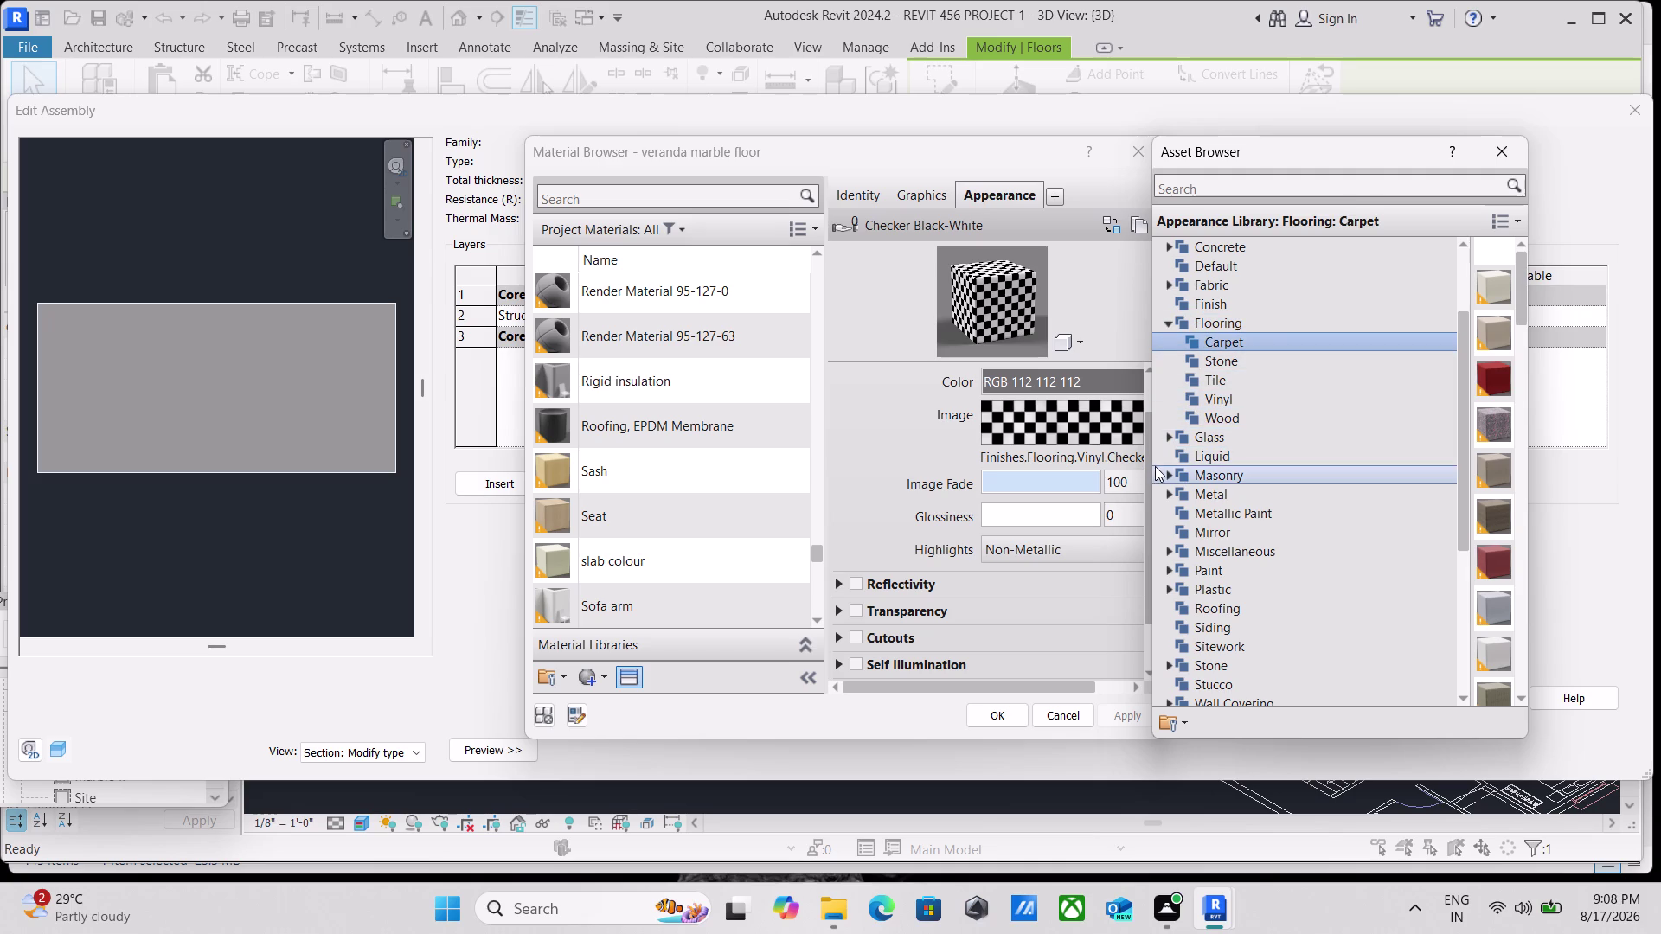
drag(1151, 450, 862, 487)
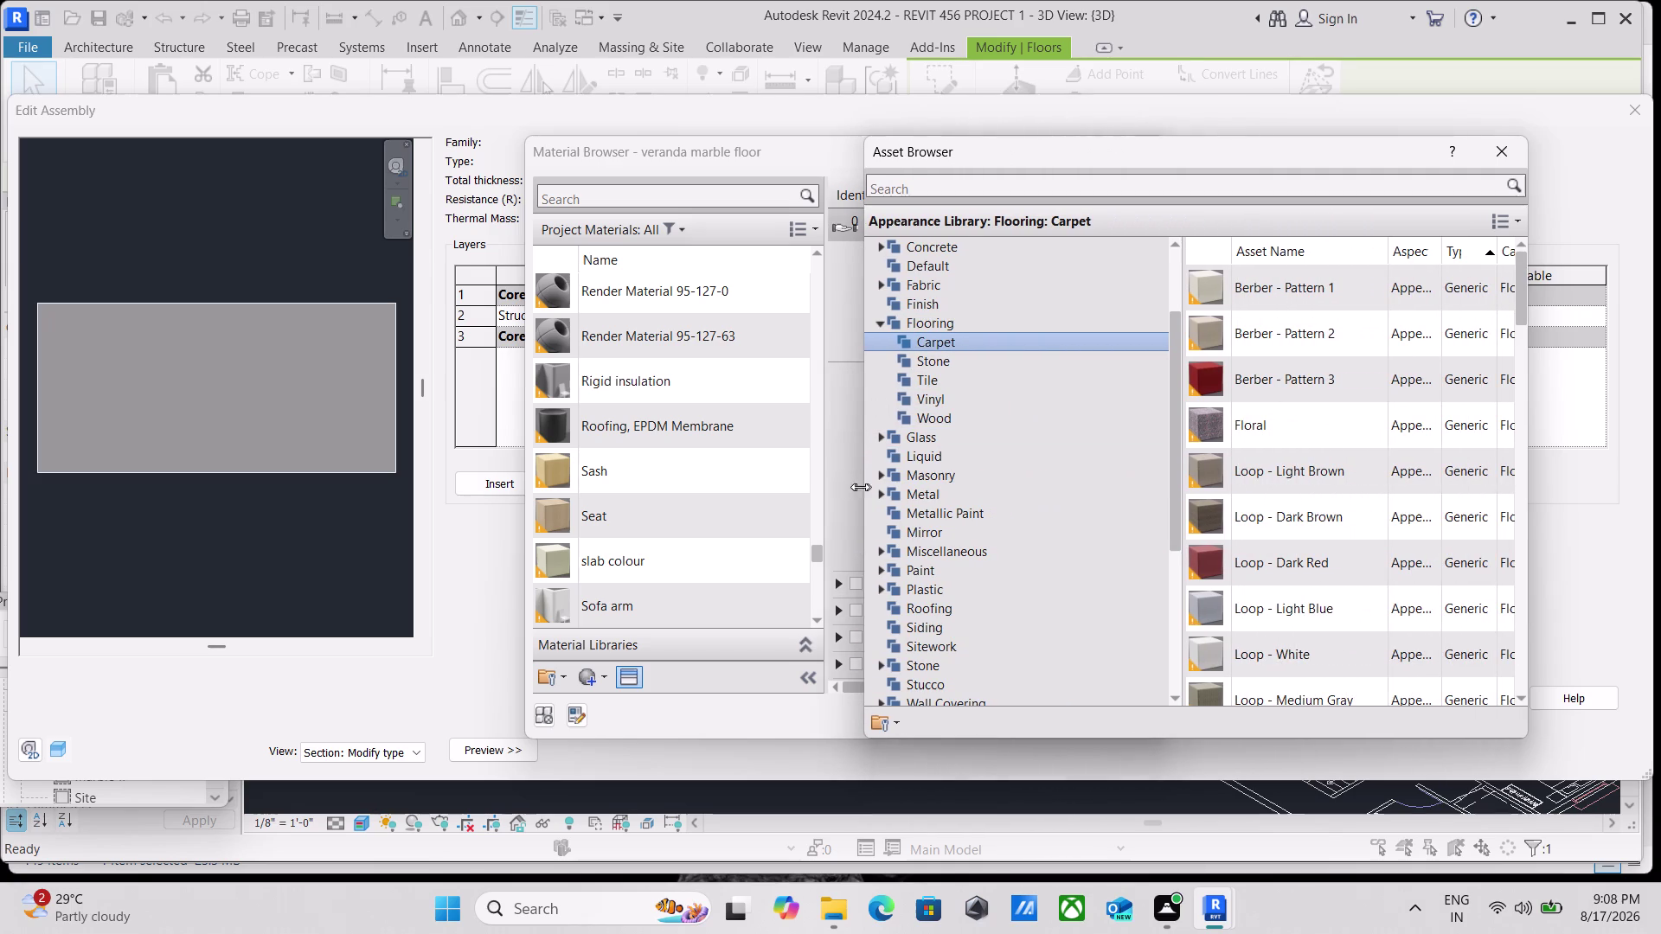
scroll(down, 3)
scroll(down, 3)
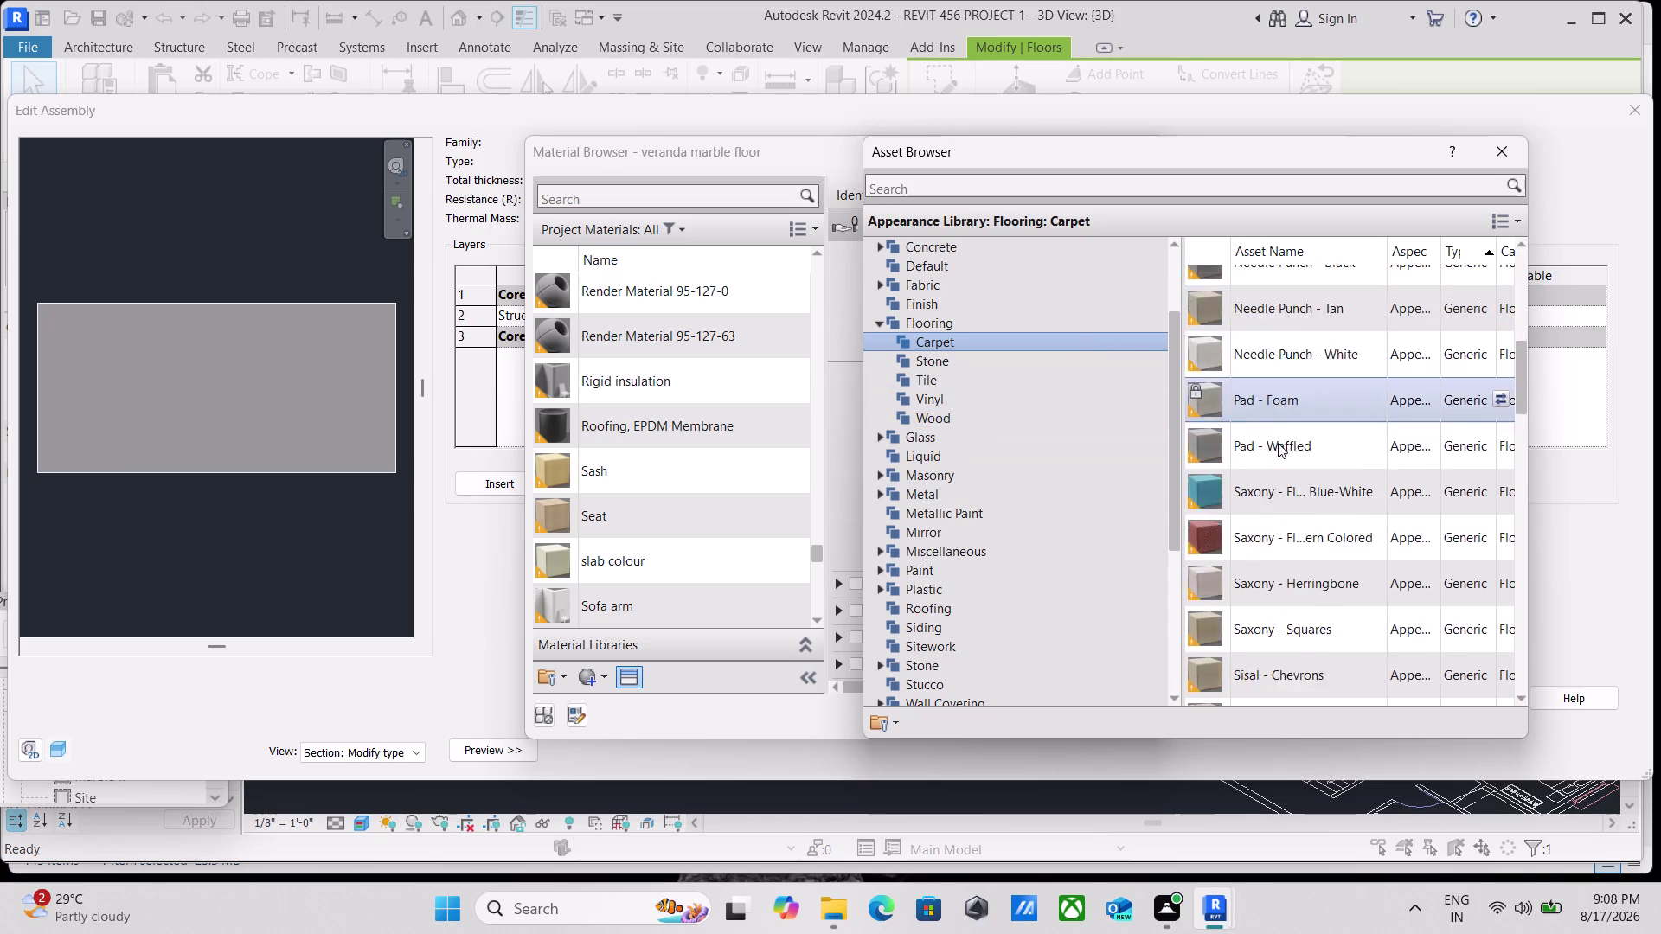
scroll(down, 3)
scroll(up, 3)
scroll(up, 3)
scroll(up, 3)
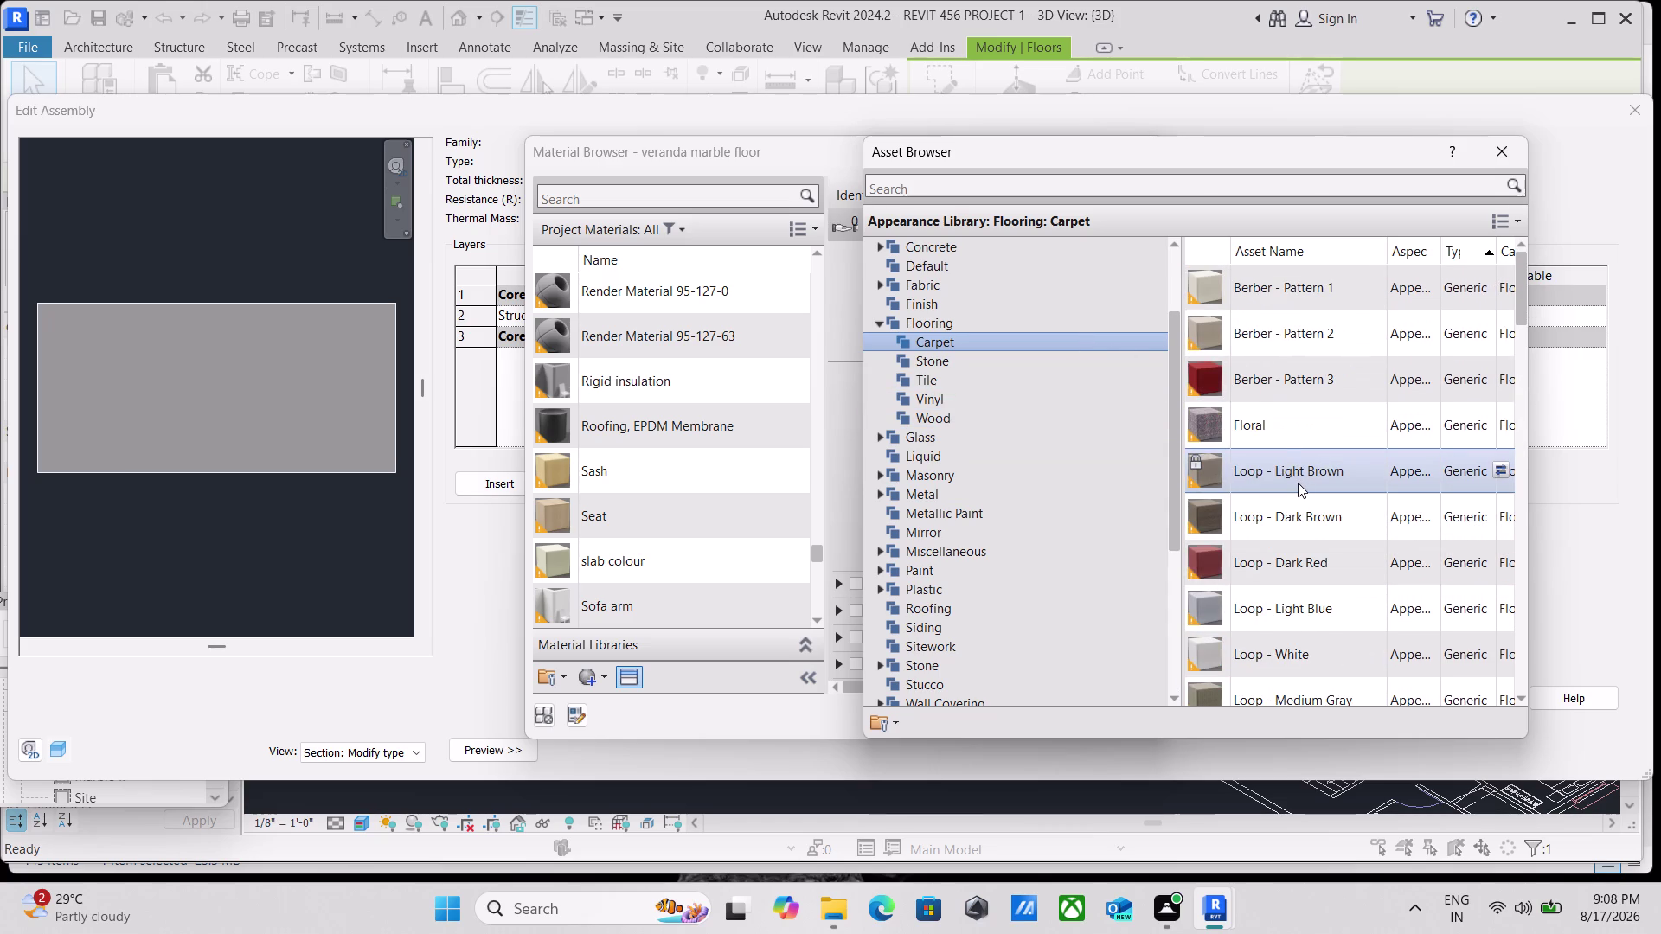
Compare carpet appearances and assign Loop - Light Blue to the veranda marble floor material.
click(1267, 427)
click(1261, 381)
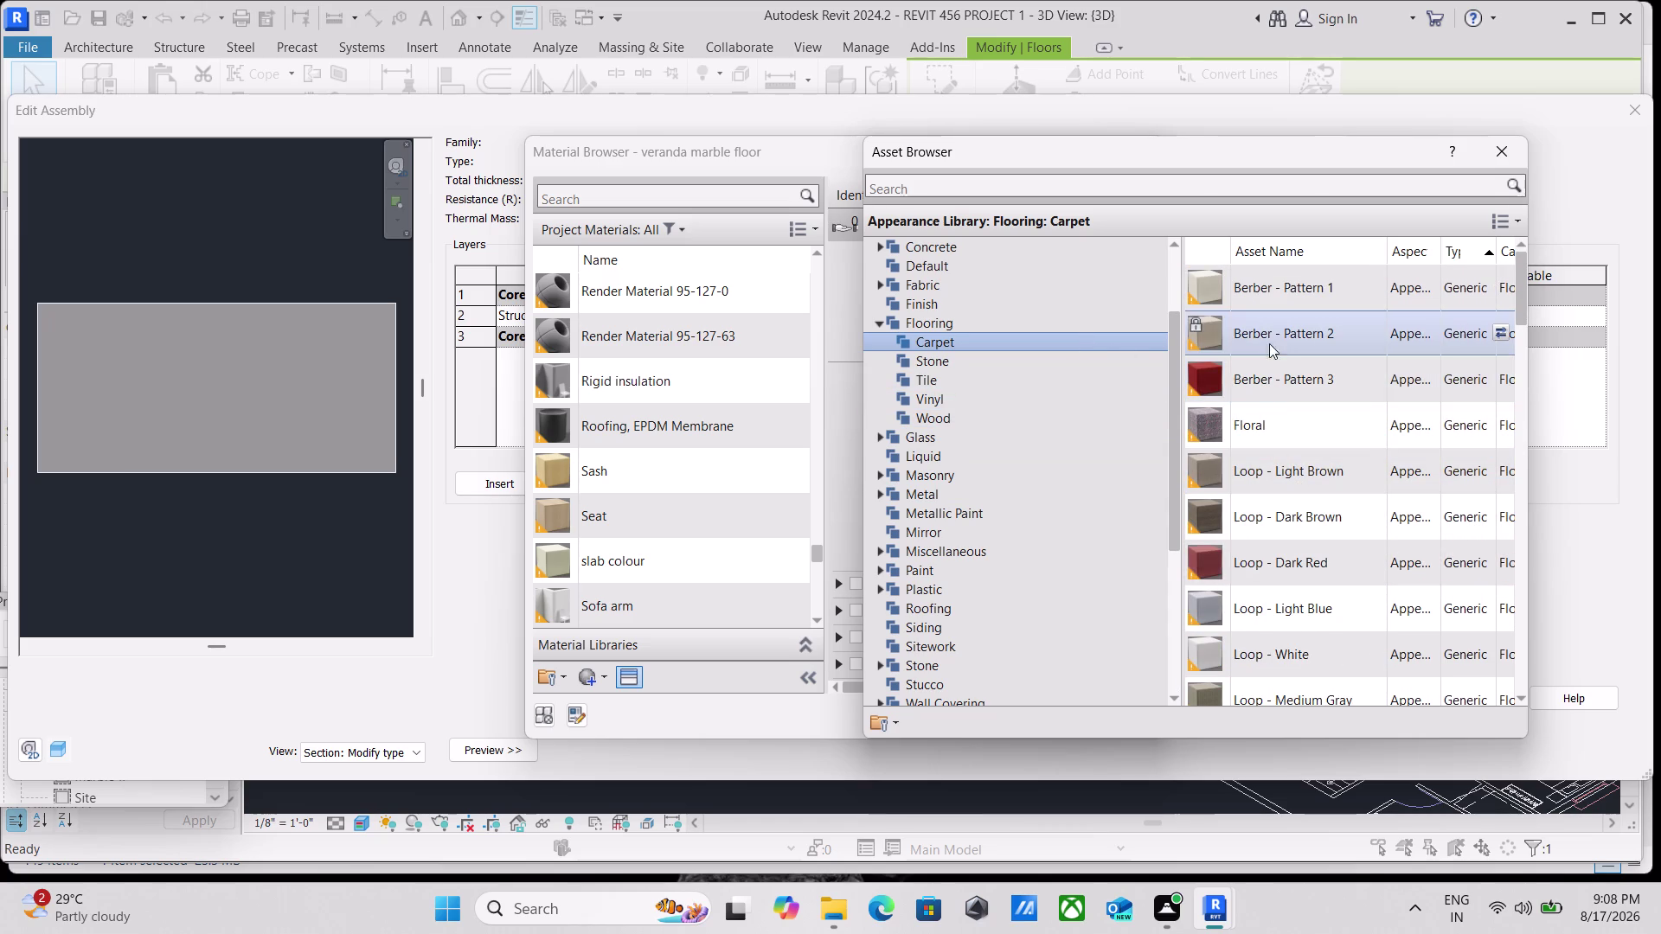
click(1267, 333)
click(1258, 302)
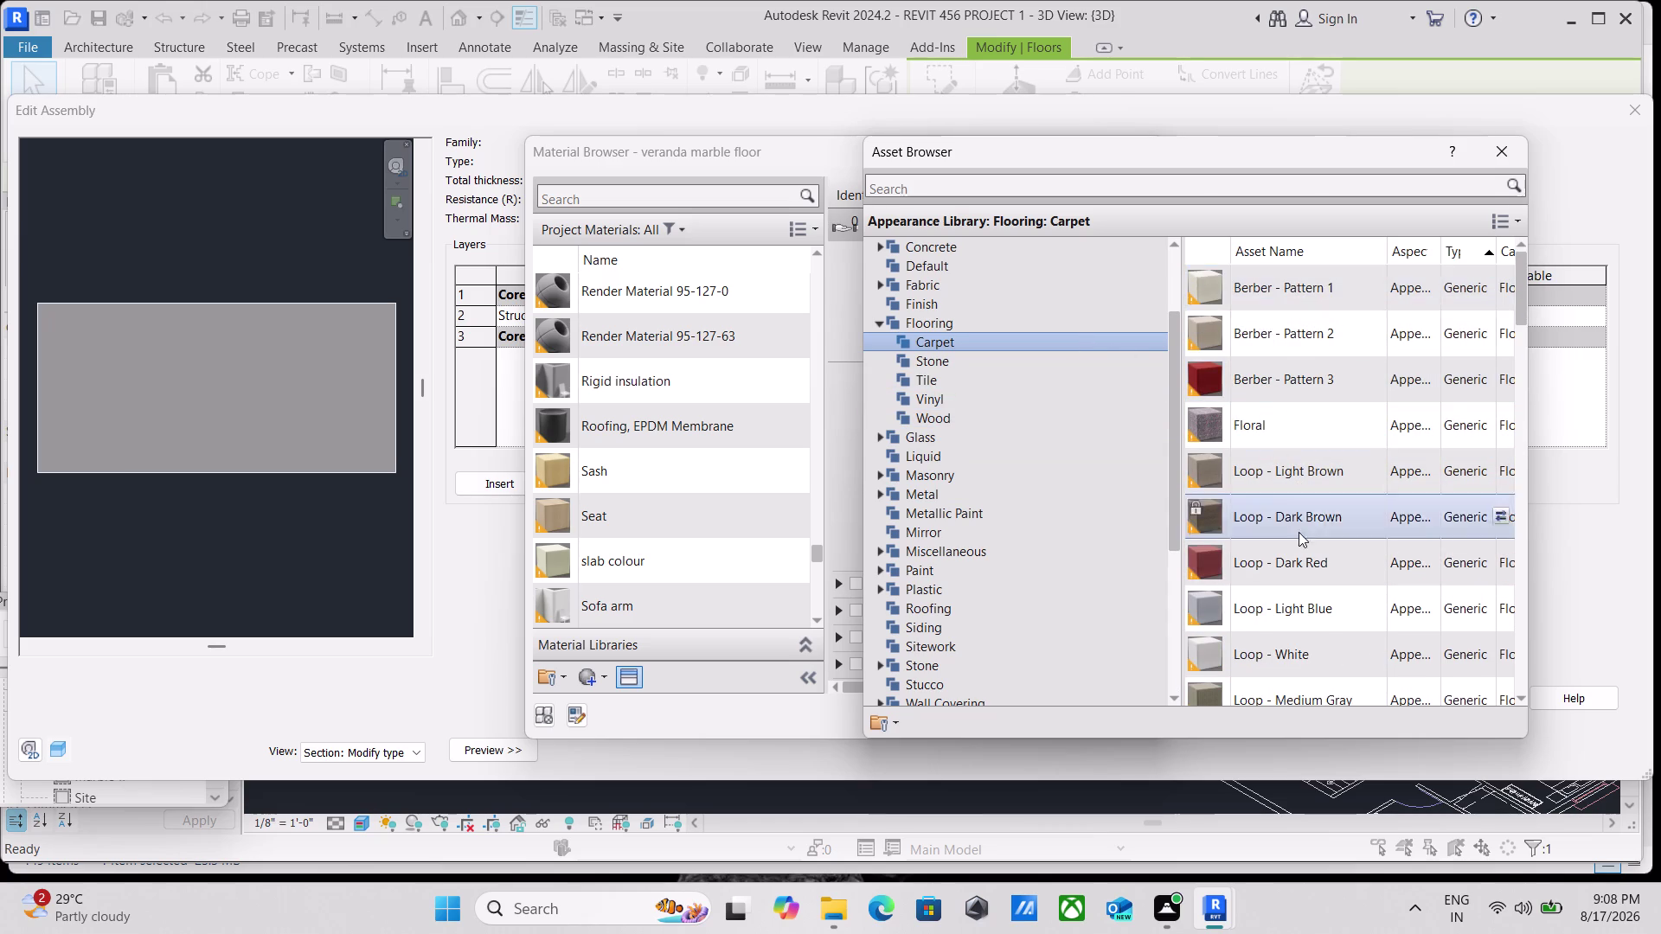
scroll(down, 3)
scroll(up, 3)
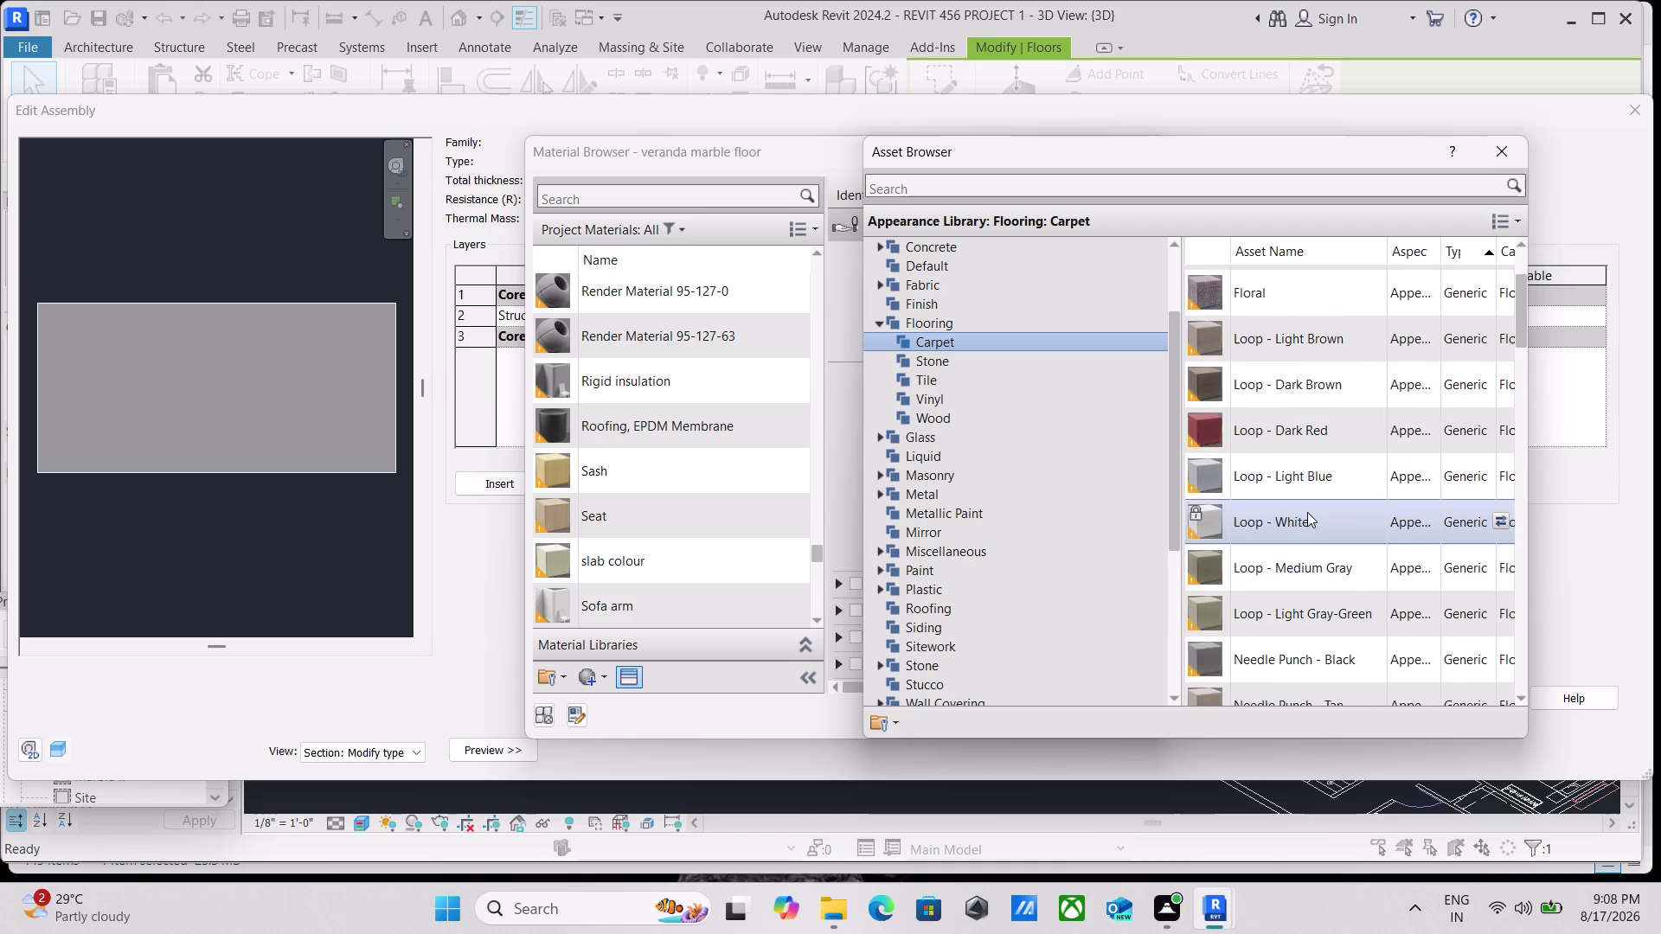
scroll(down, 3)
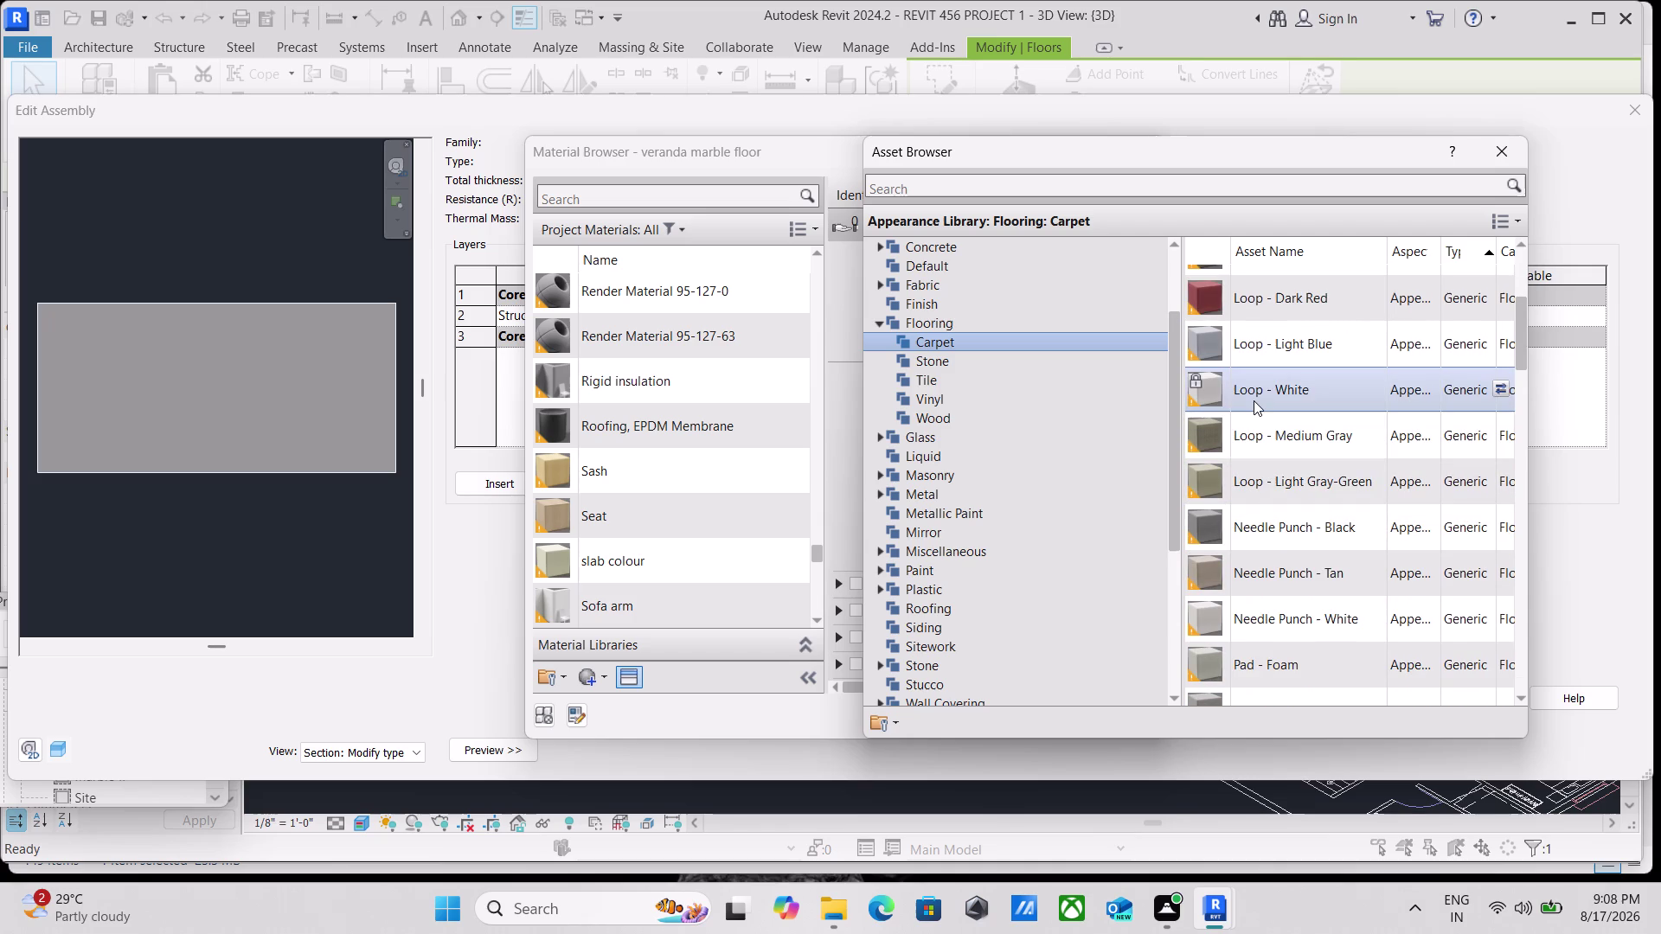
click(1253, 401)
click(1271, 339)
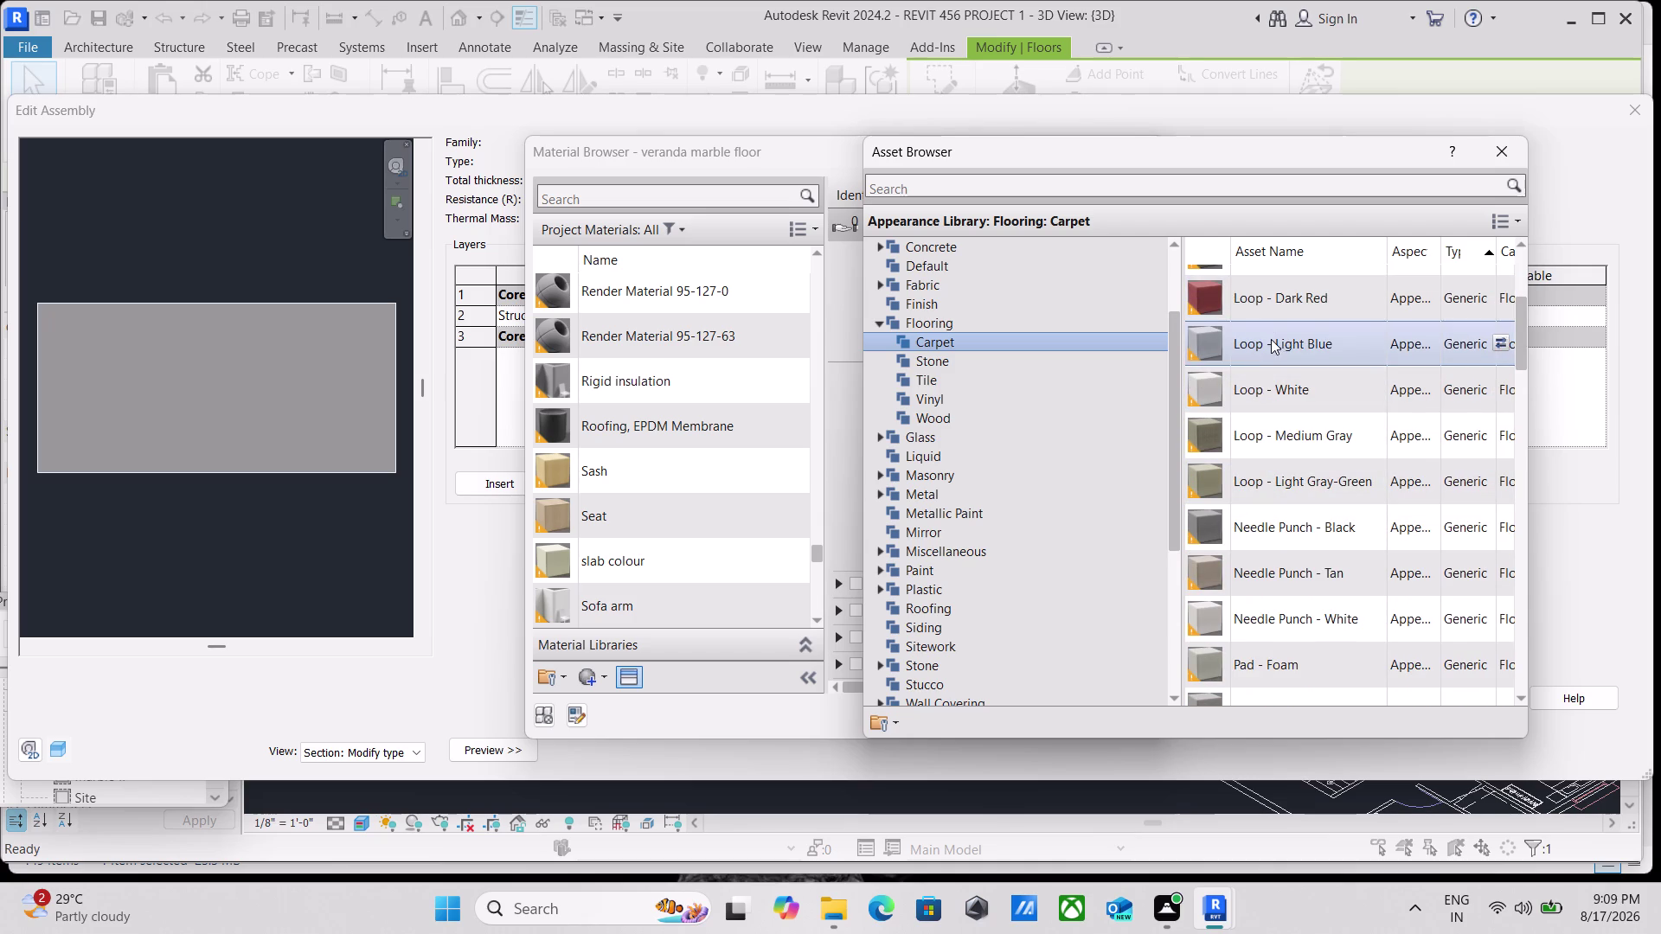
double_click(1307, 319)
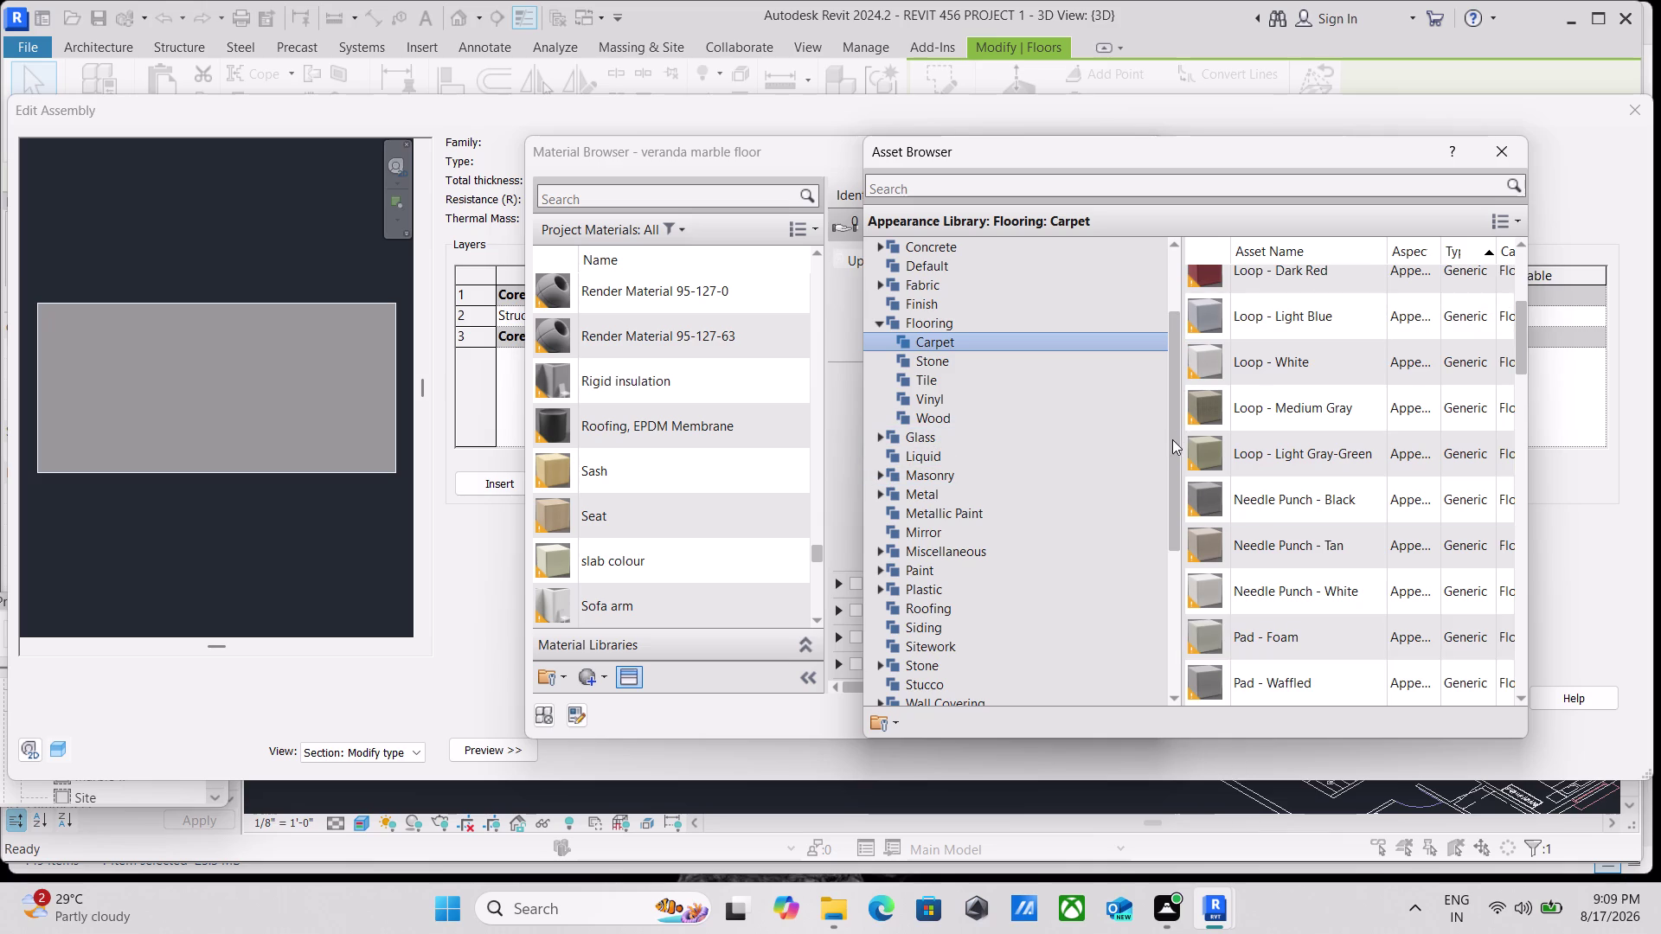
Glance at the Masonry appearances, then dismiss the appearance library.
drag(1183, 427, 1383, 416)
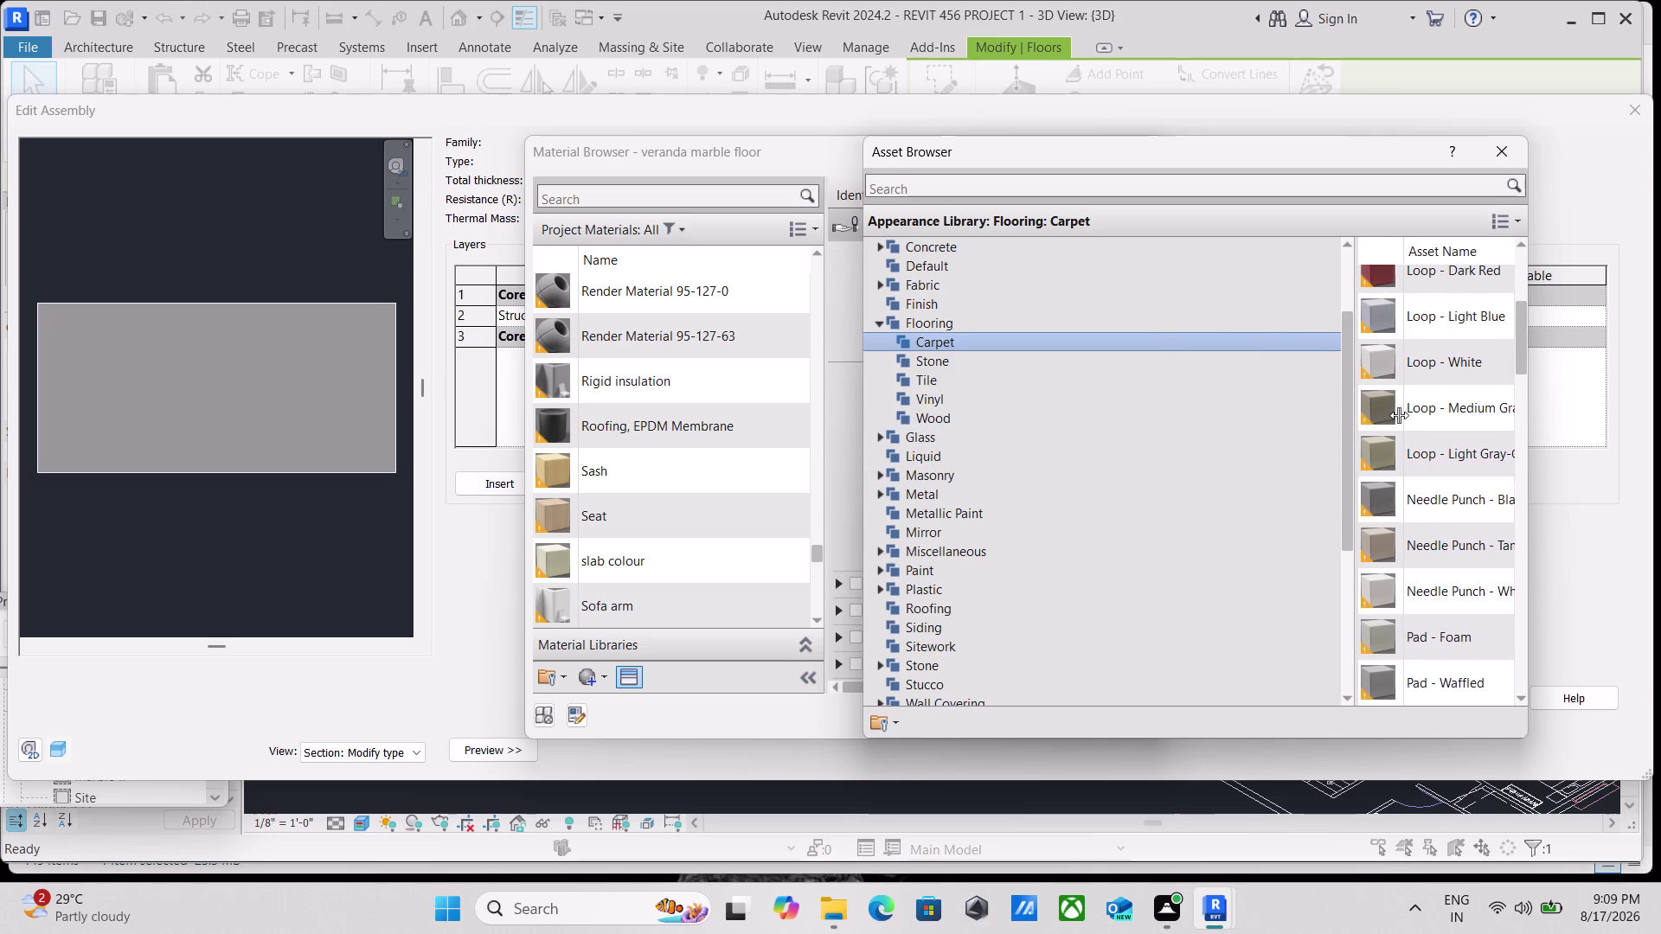
drag(1382, 415, 1429, 415)
click(867, 474)
scroll(down, 3)
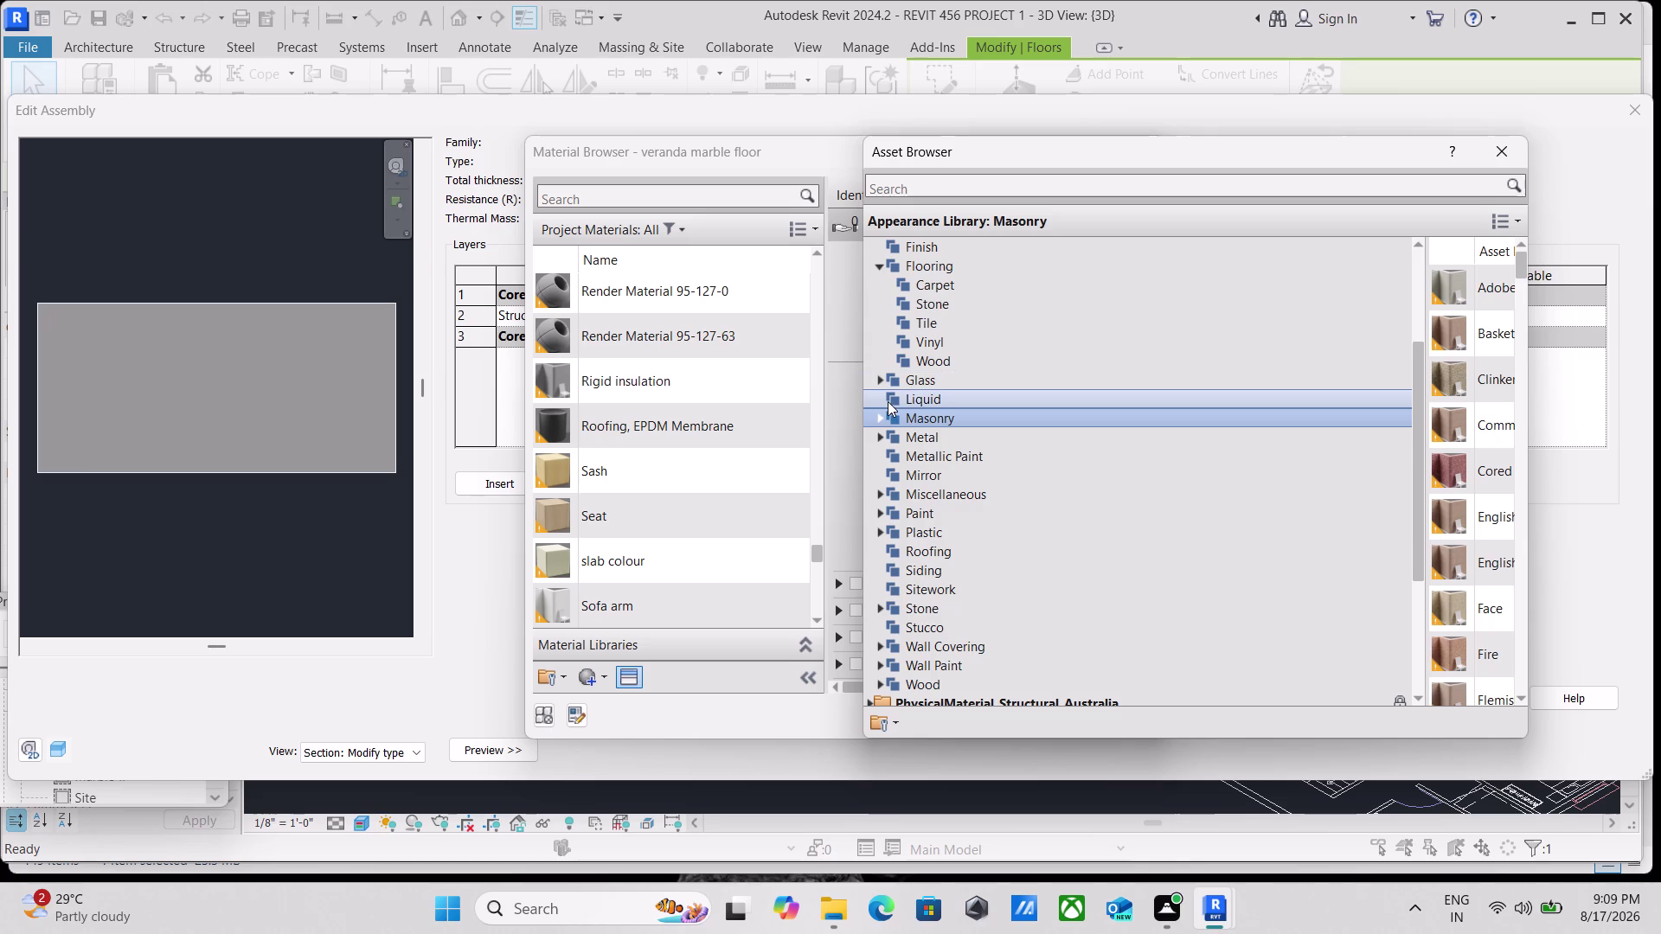
click(884, 380)
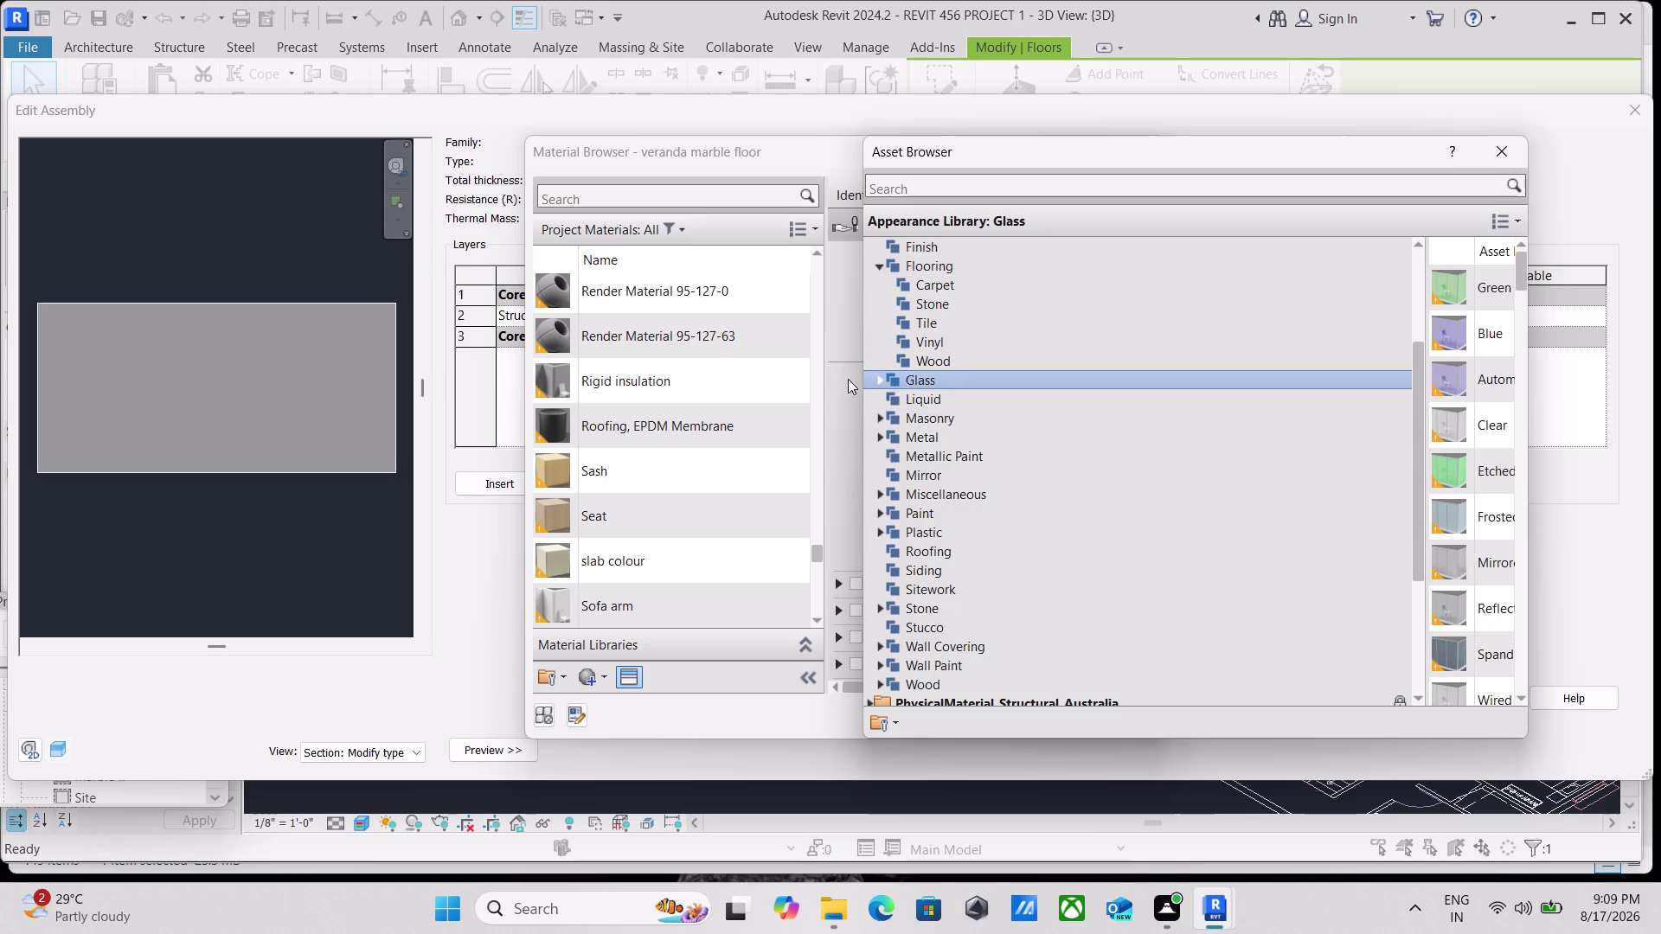
drag(859, 396, 1491, 374)
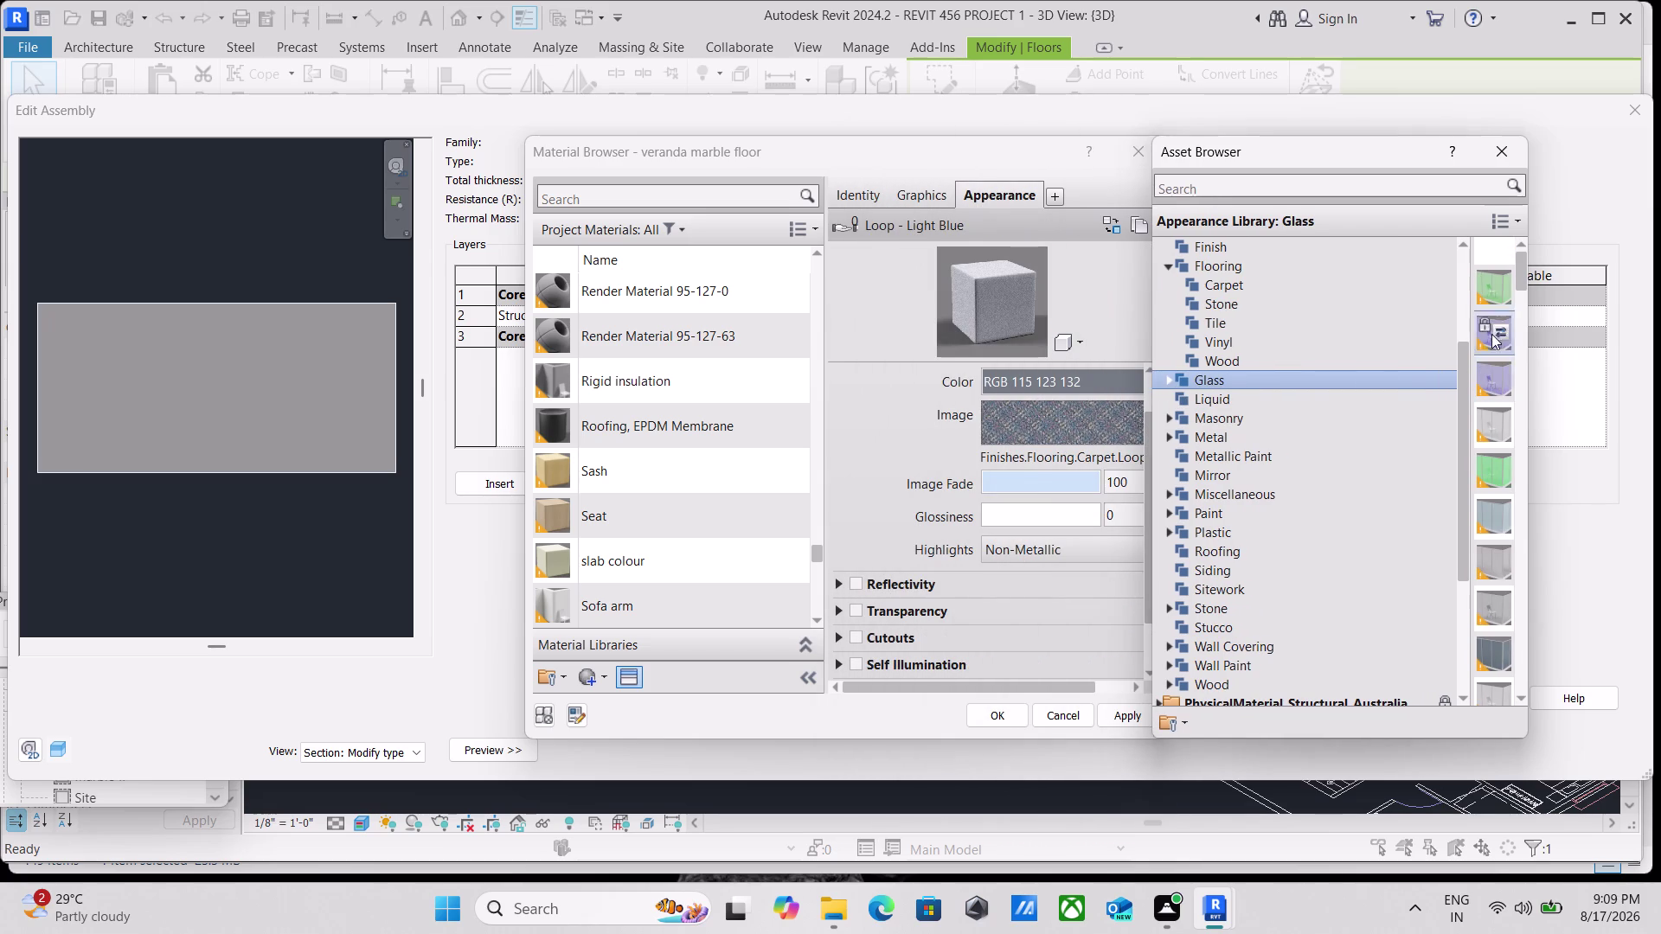
click(1502, 150)
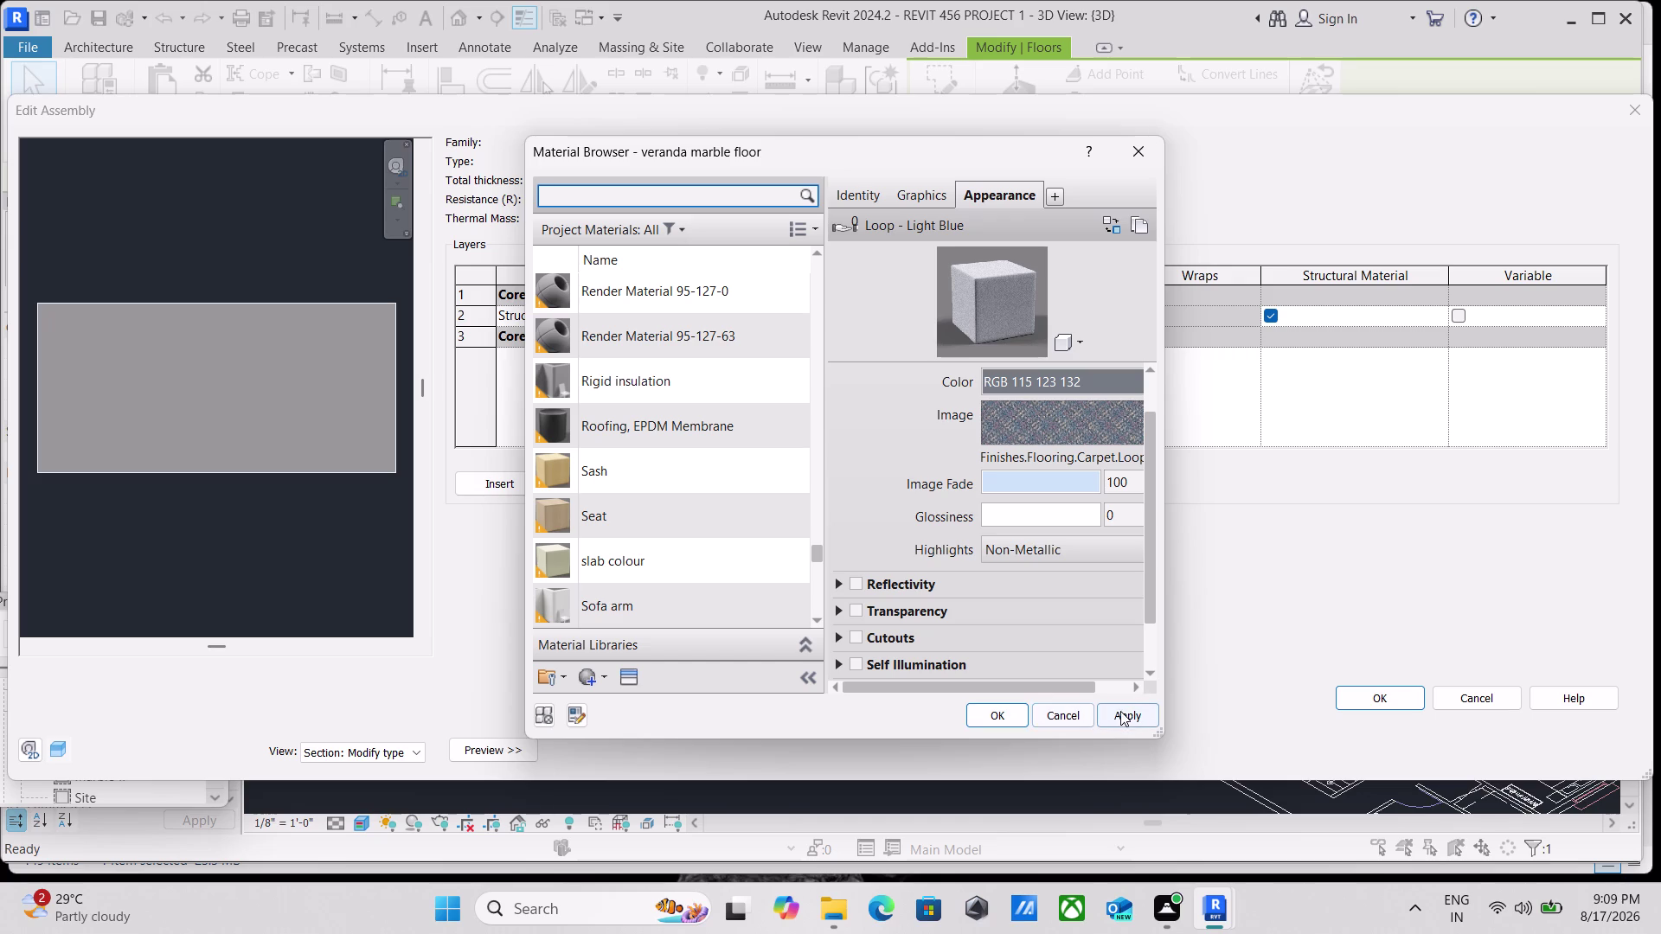
Apply and confirm the material, floor layer and floor type changes, returning to the 3D view.
click(1121, 711)
click(1007, 720)
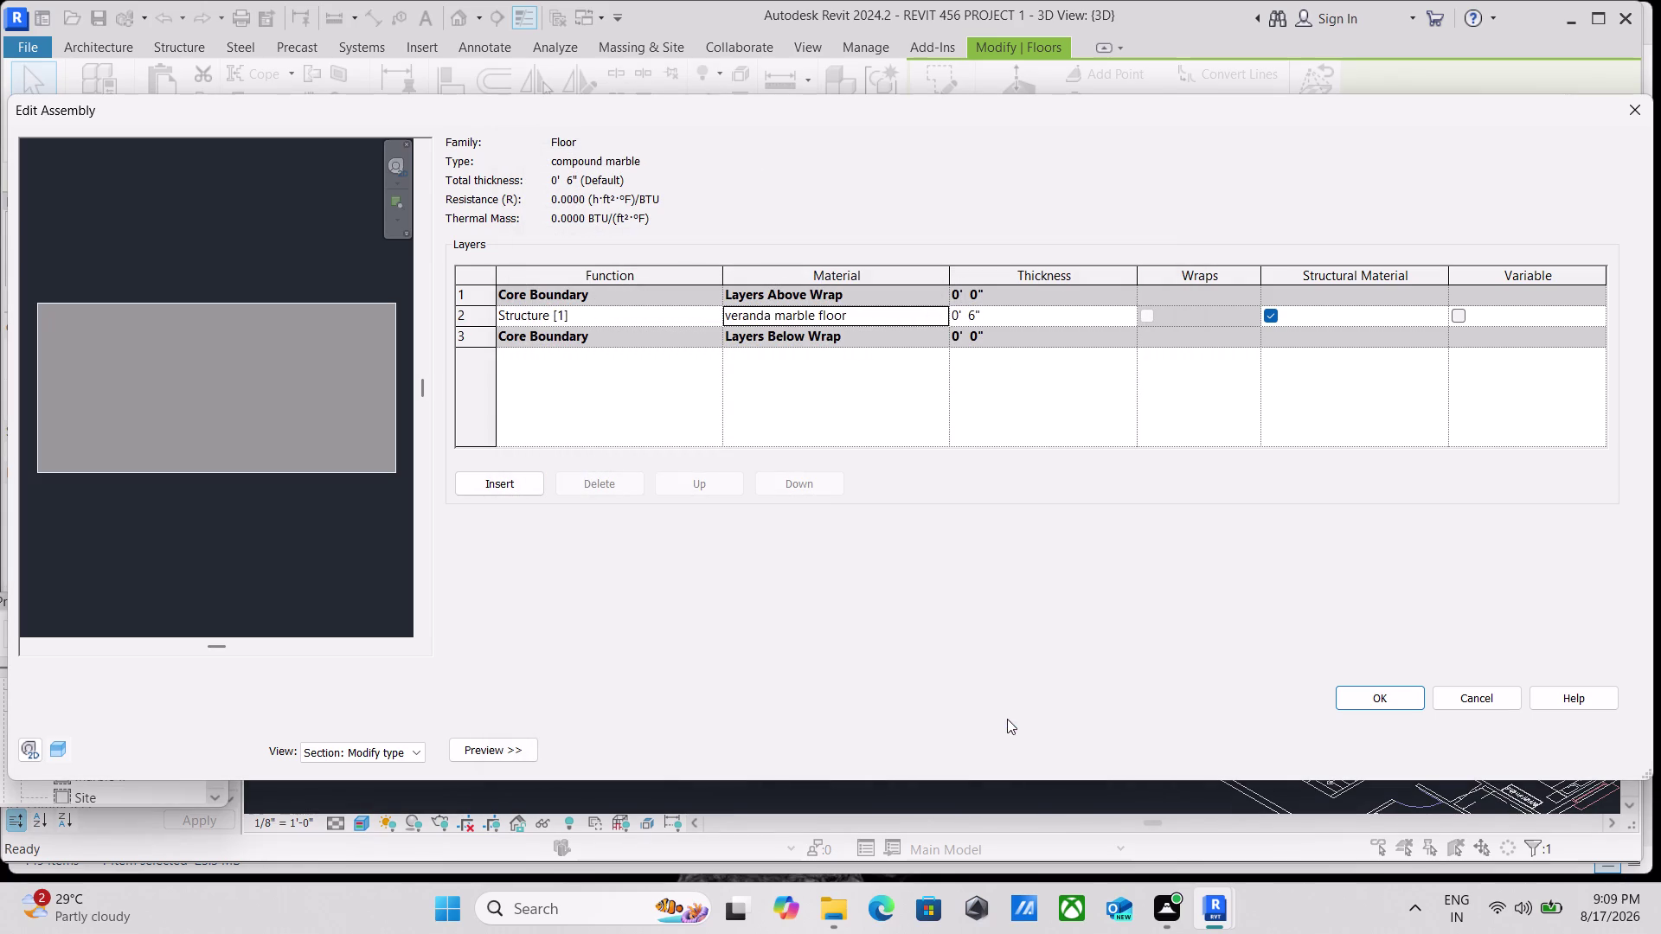
click(1350, 694)
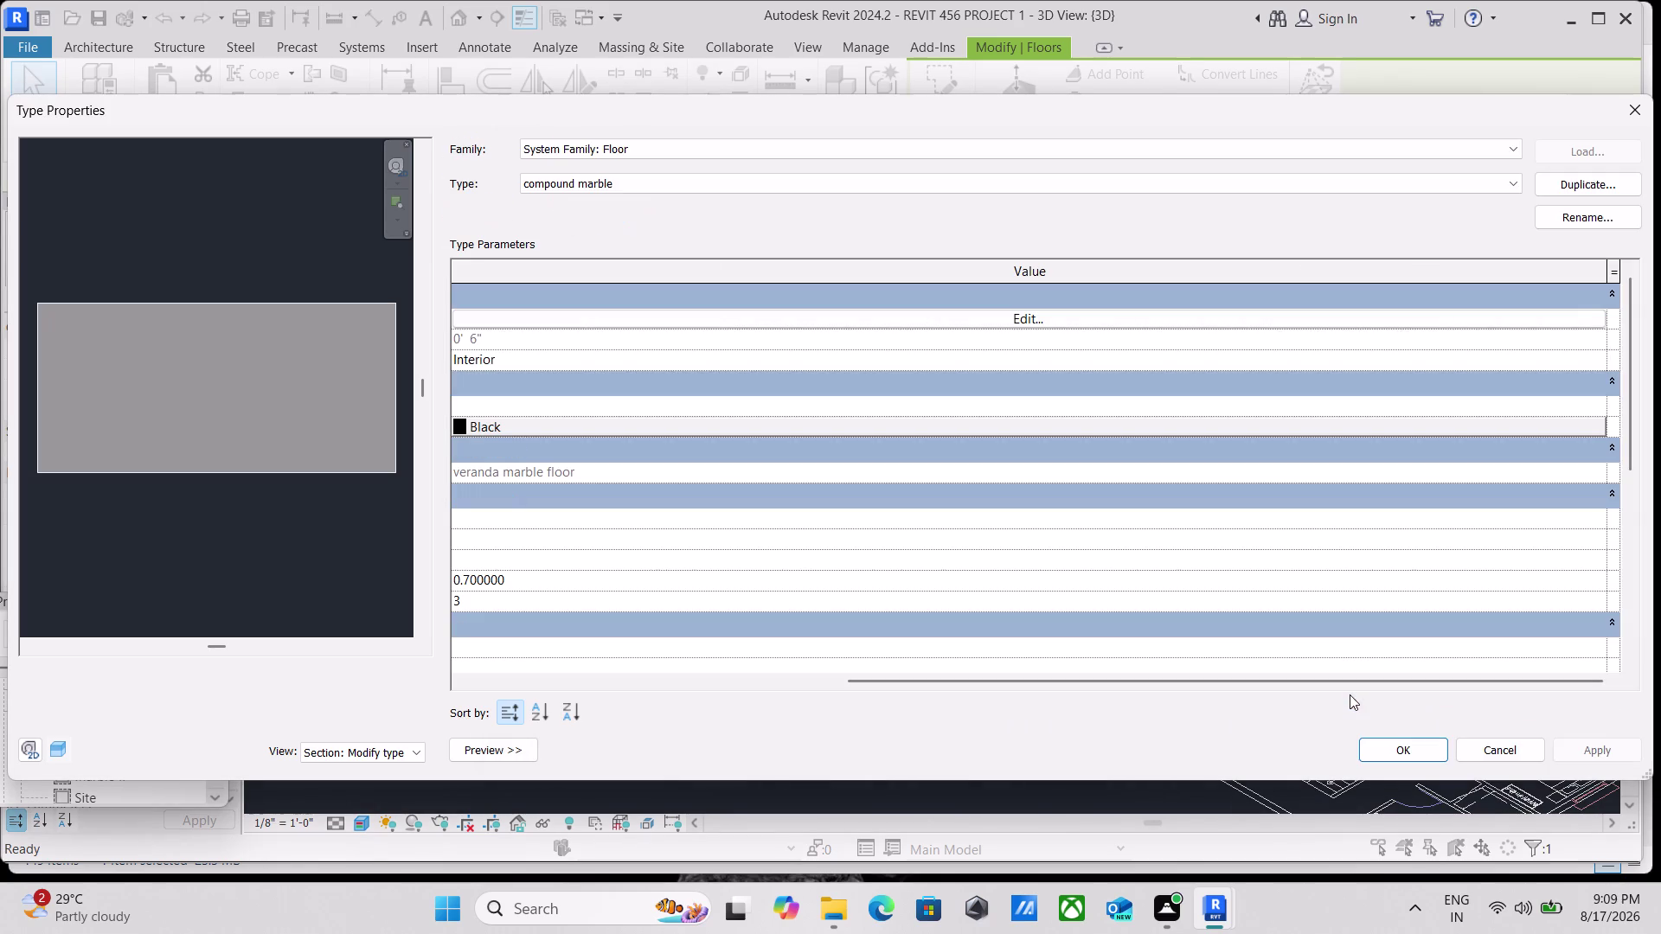
click(1595, 751)
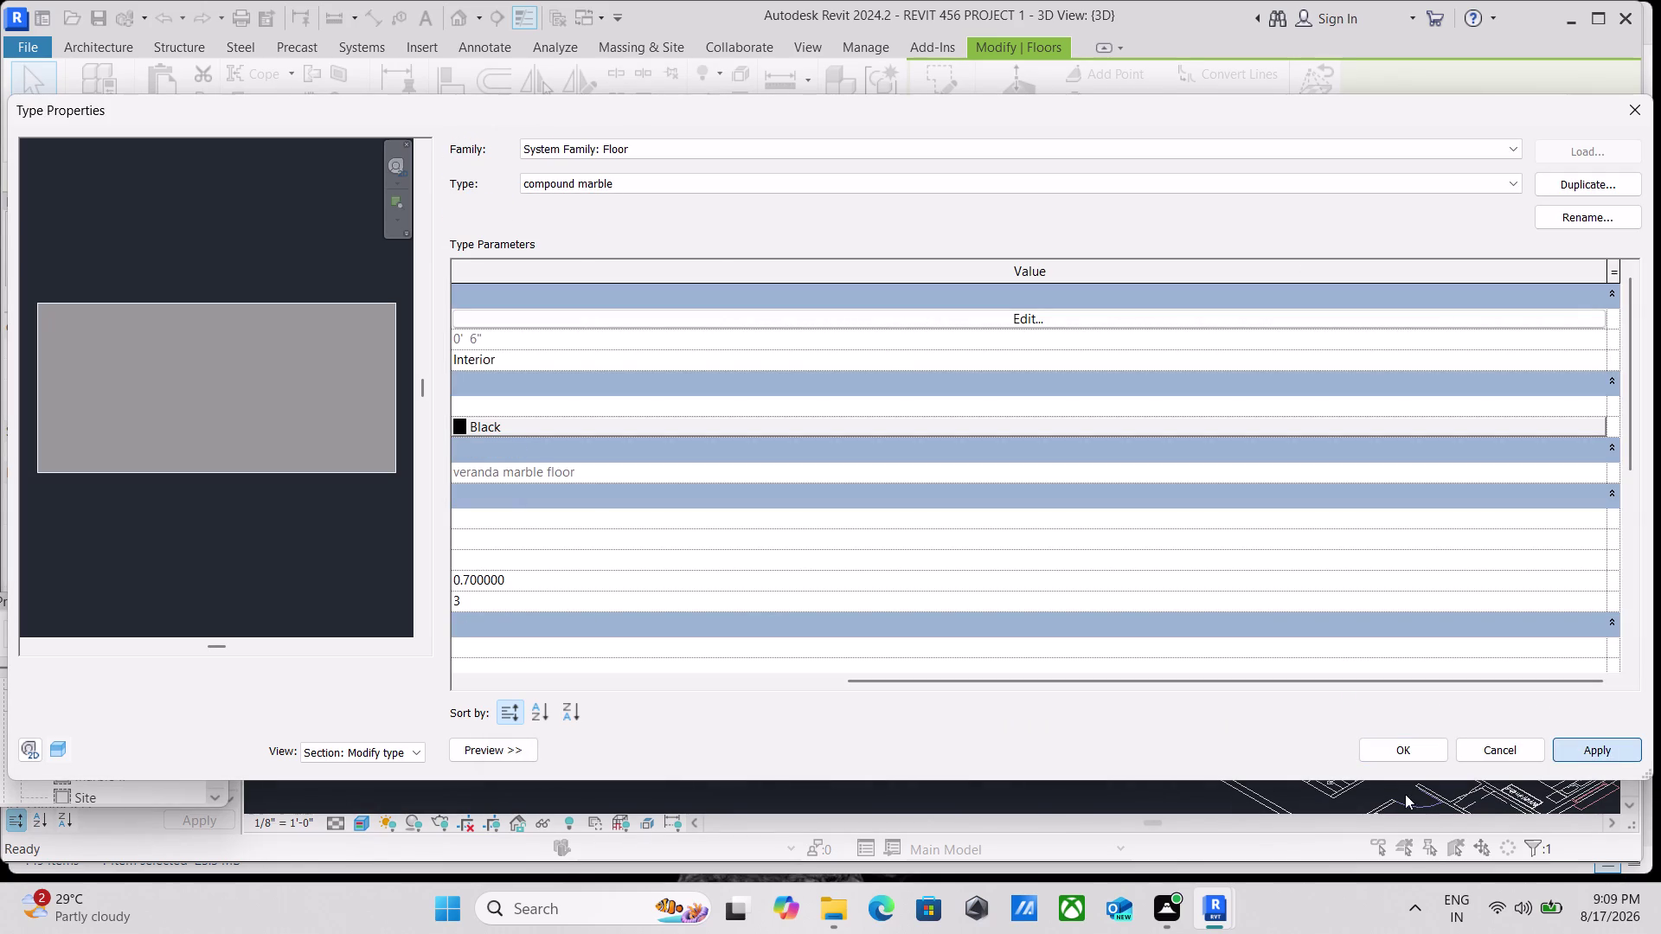
click(1378, 754)
scroll(down, 3)
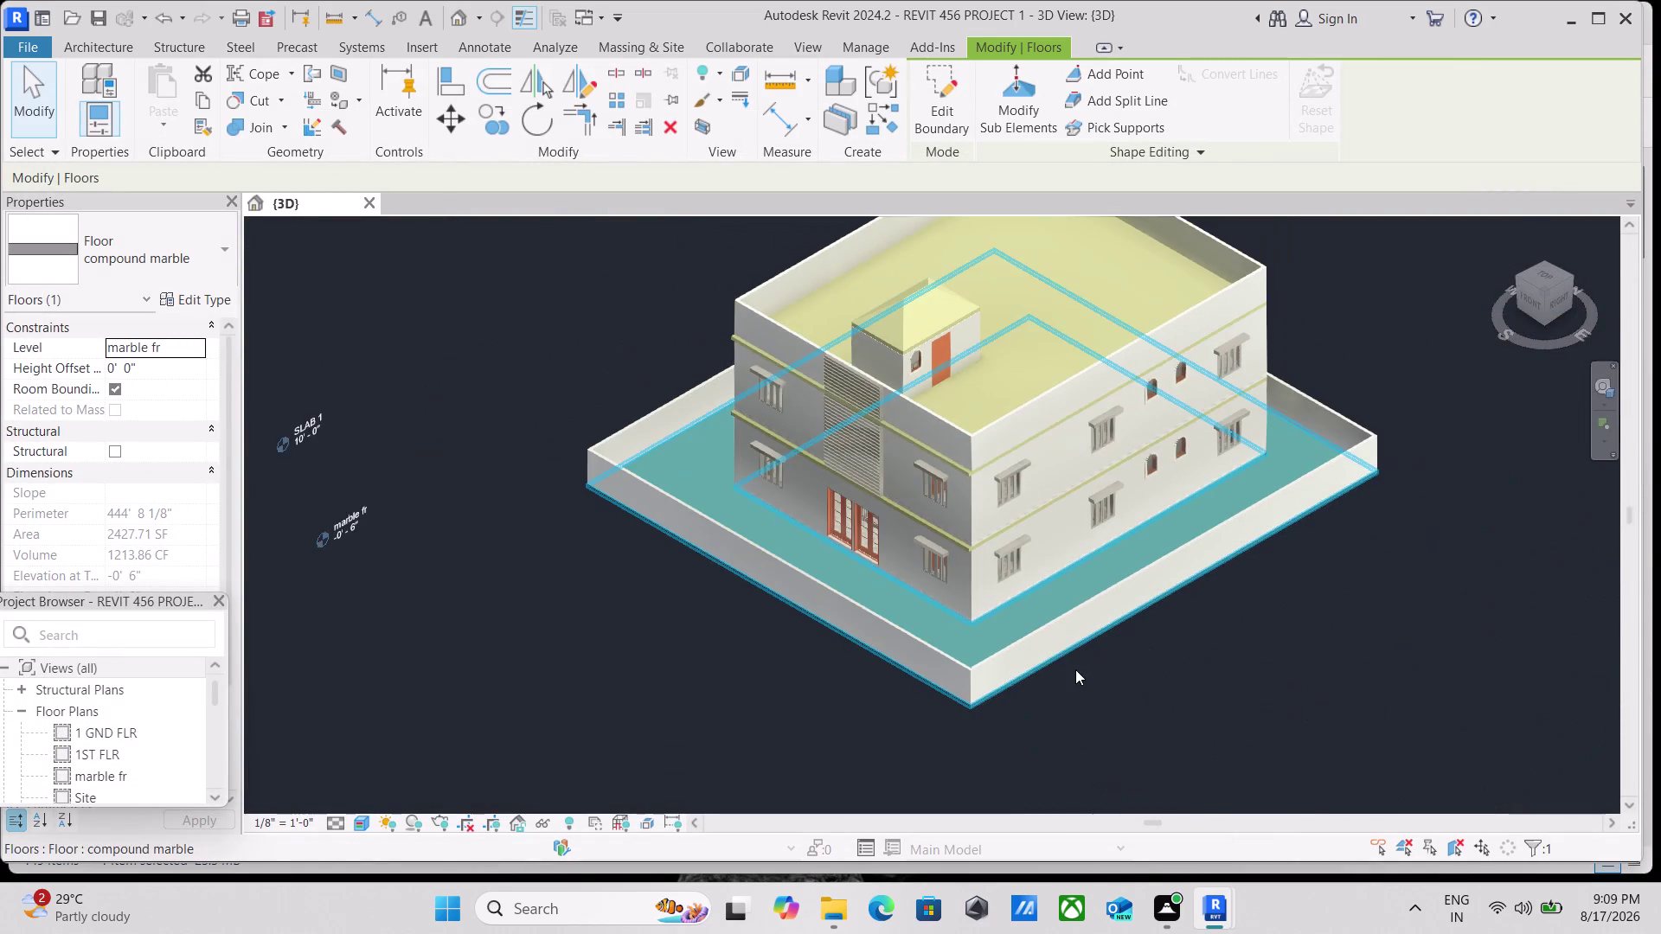
key(Escape)
scroll(up, 3)
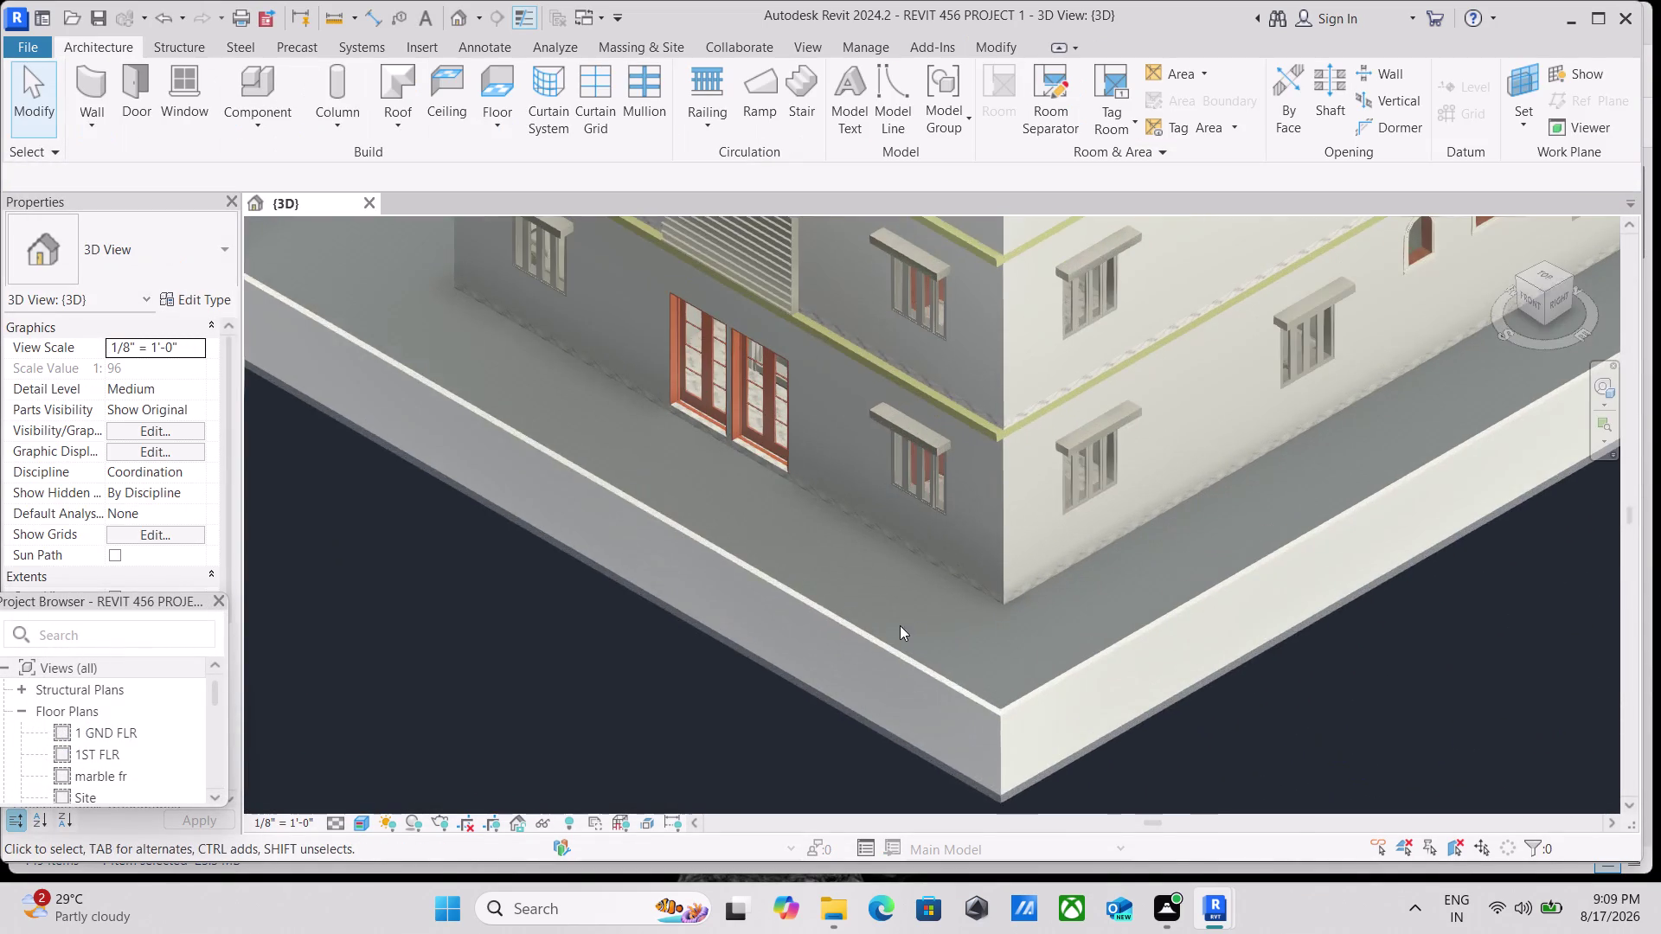
scroll(up, 3)
scroll(up, 3)
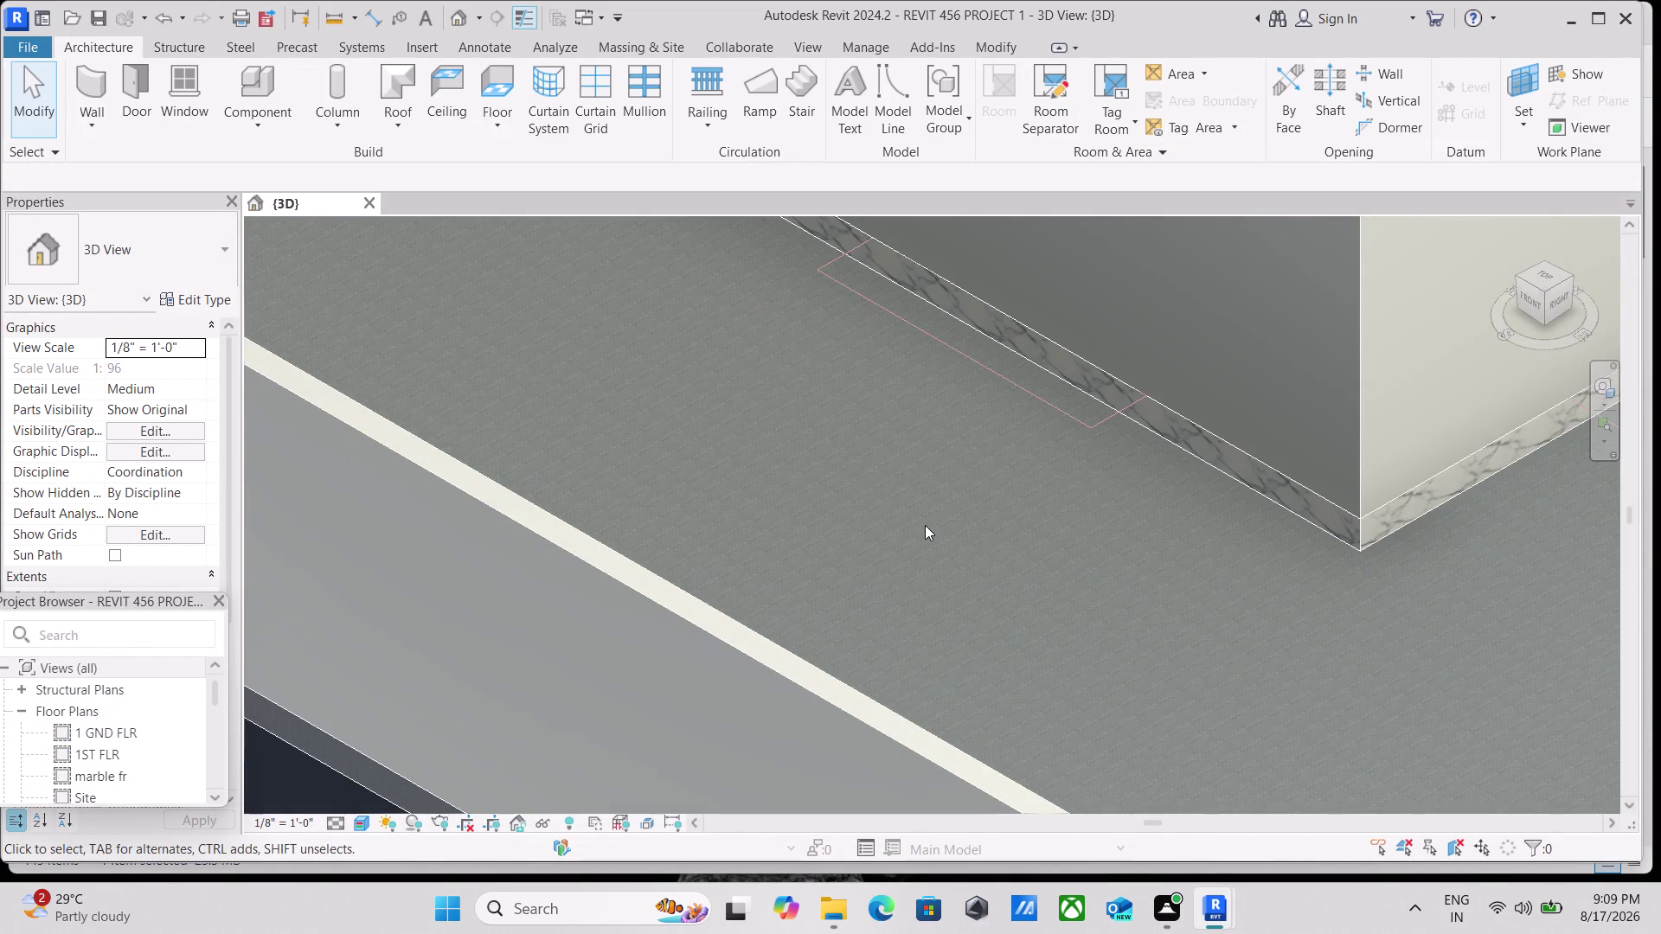
scroll(down, 3)
middle_drag(926, 525, 943, 541)
scroll(down, 3)
scroll(down, 3)
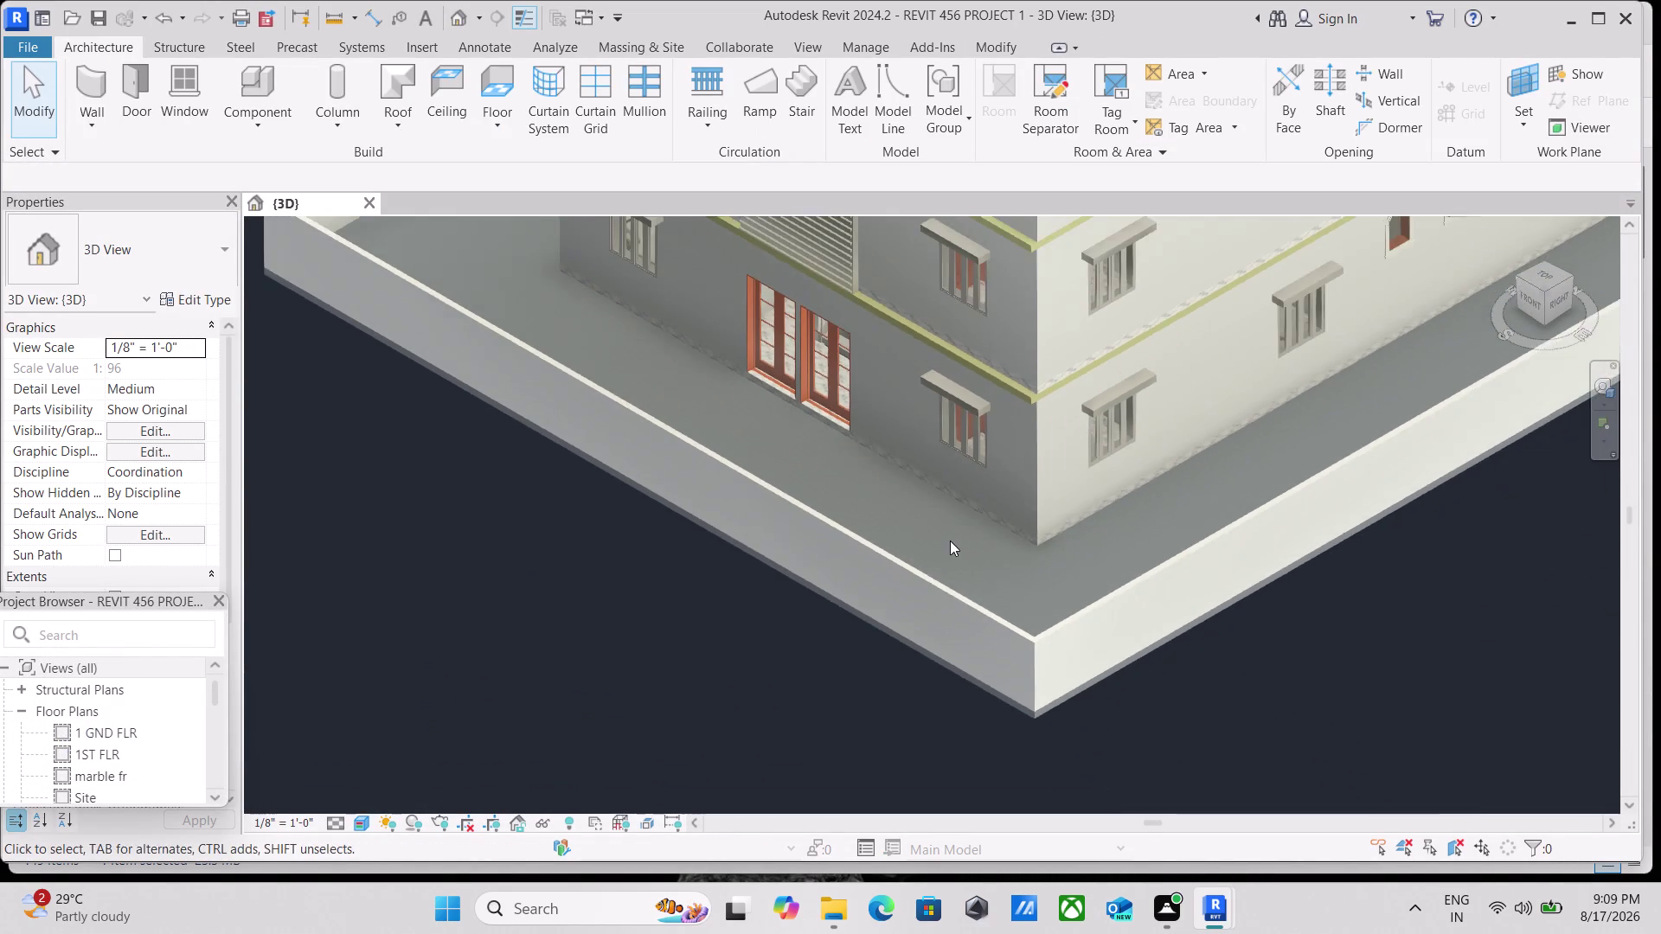
middle_drag(950, 540, 1076, 621)
scroll(down, 3)
scroll(up, 3)
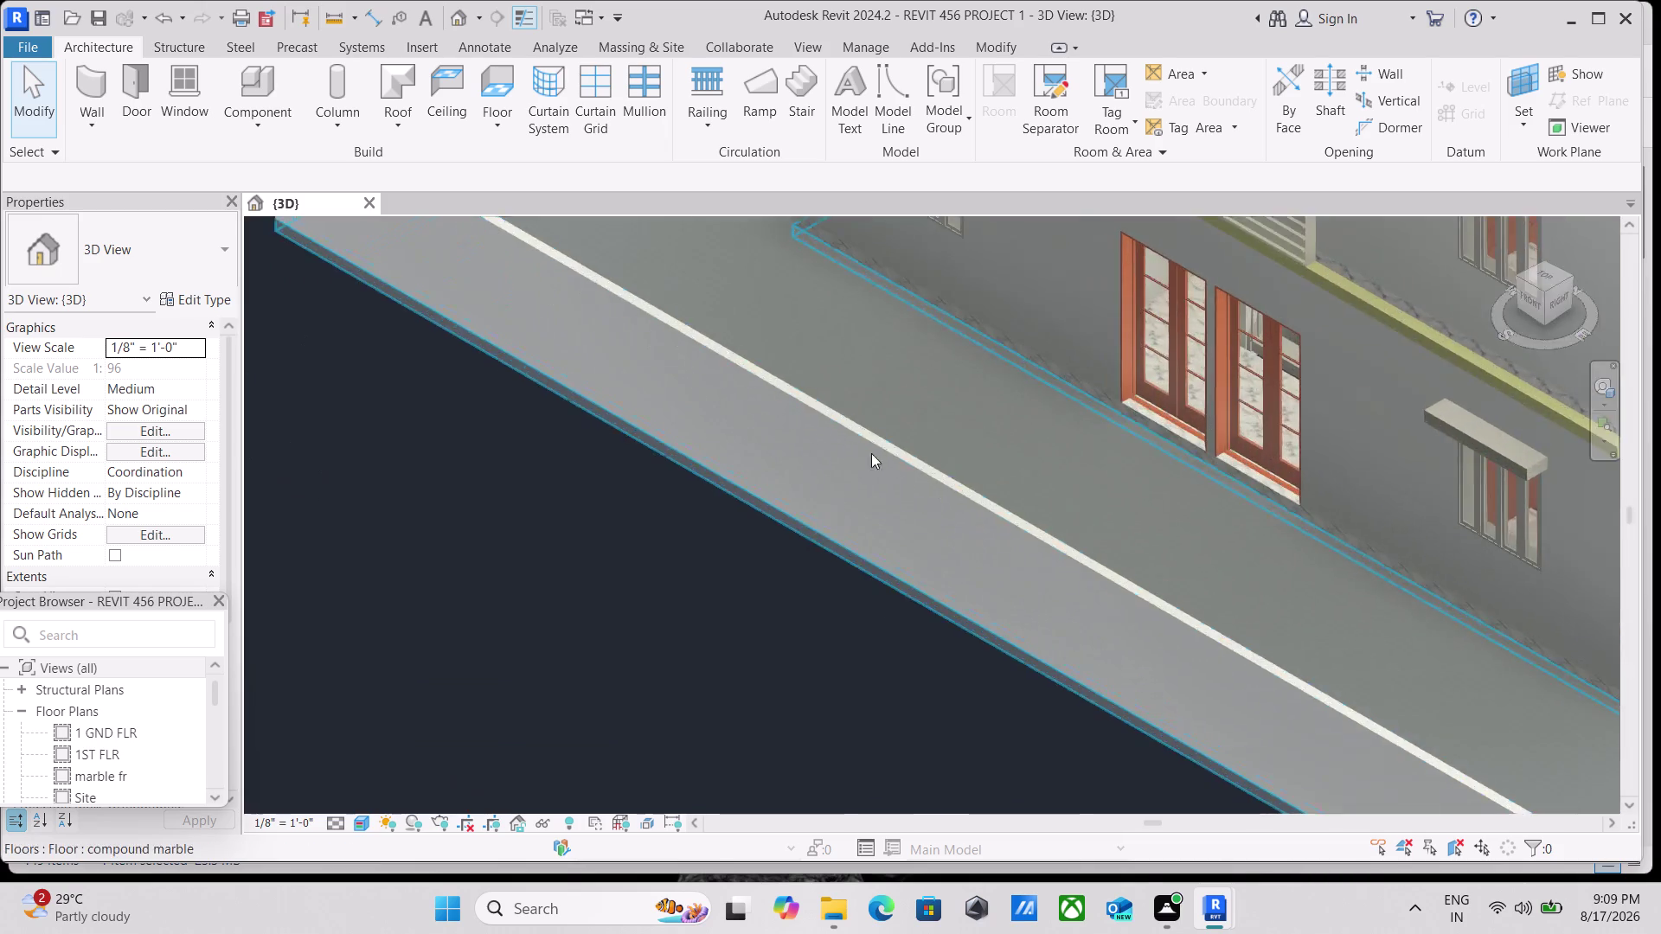
scroll(up, 3)
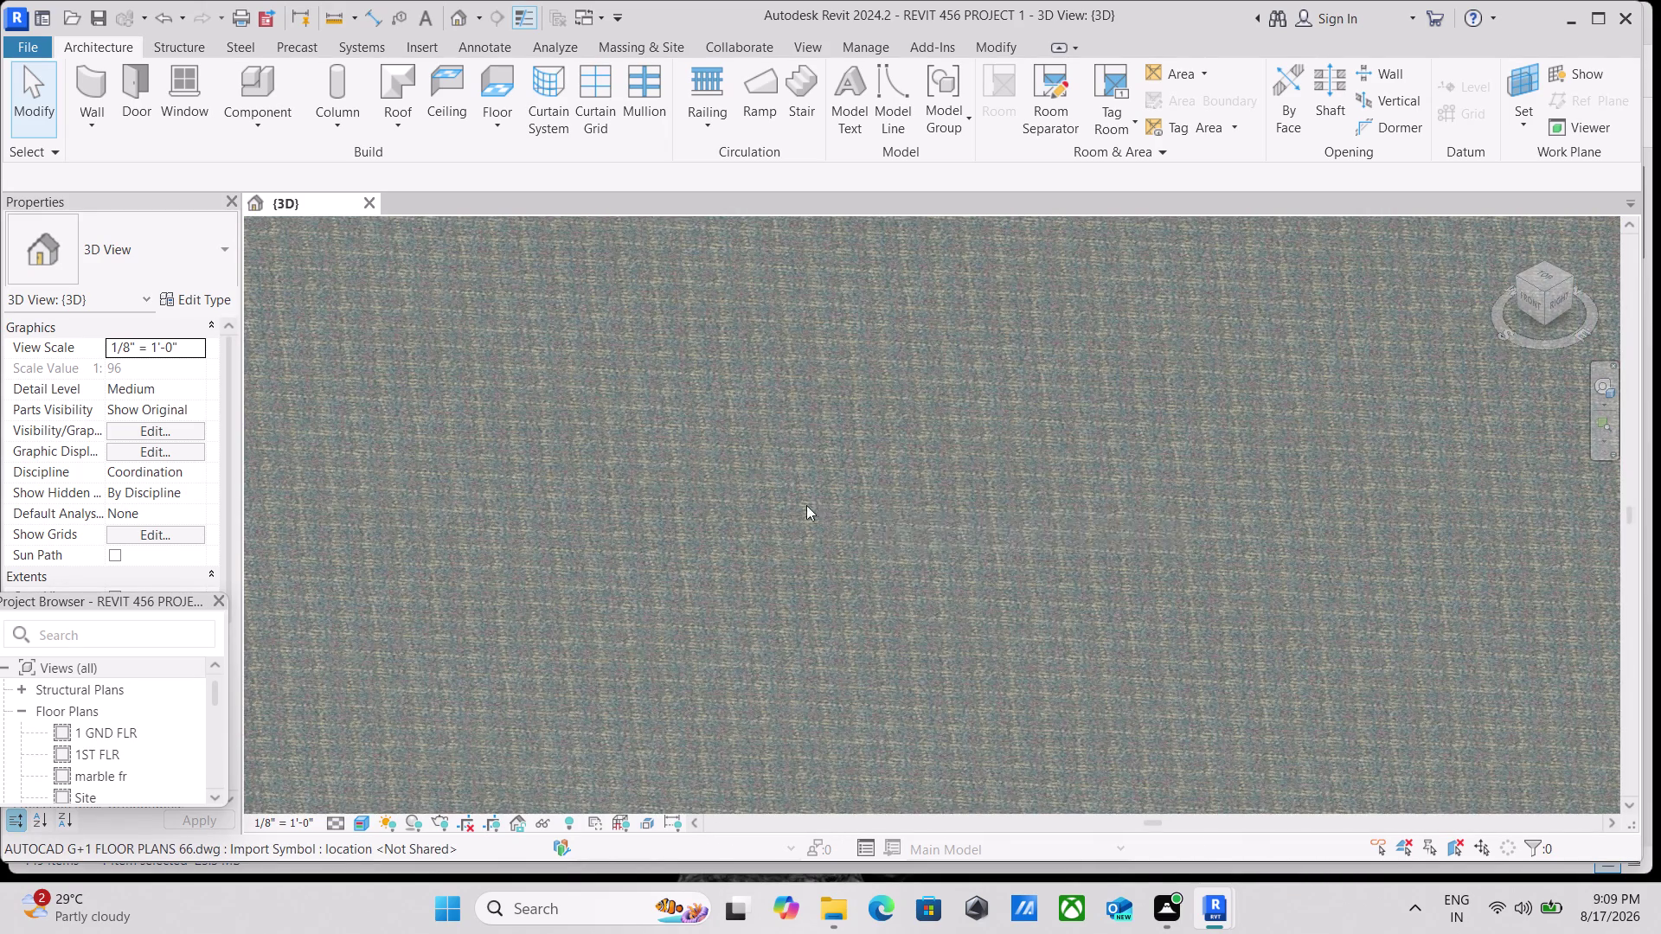
scroll(down, 3)
scroll(down, 3)
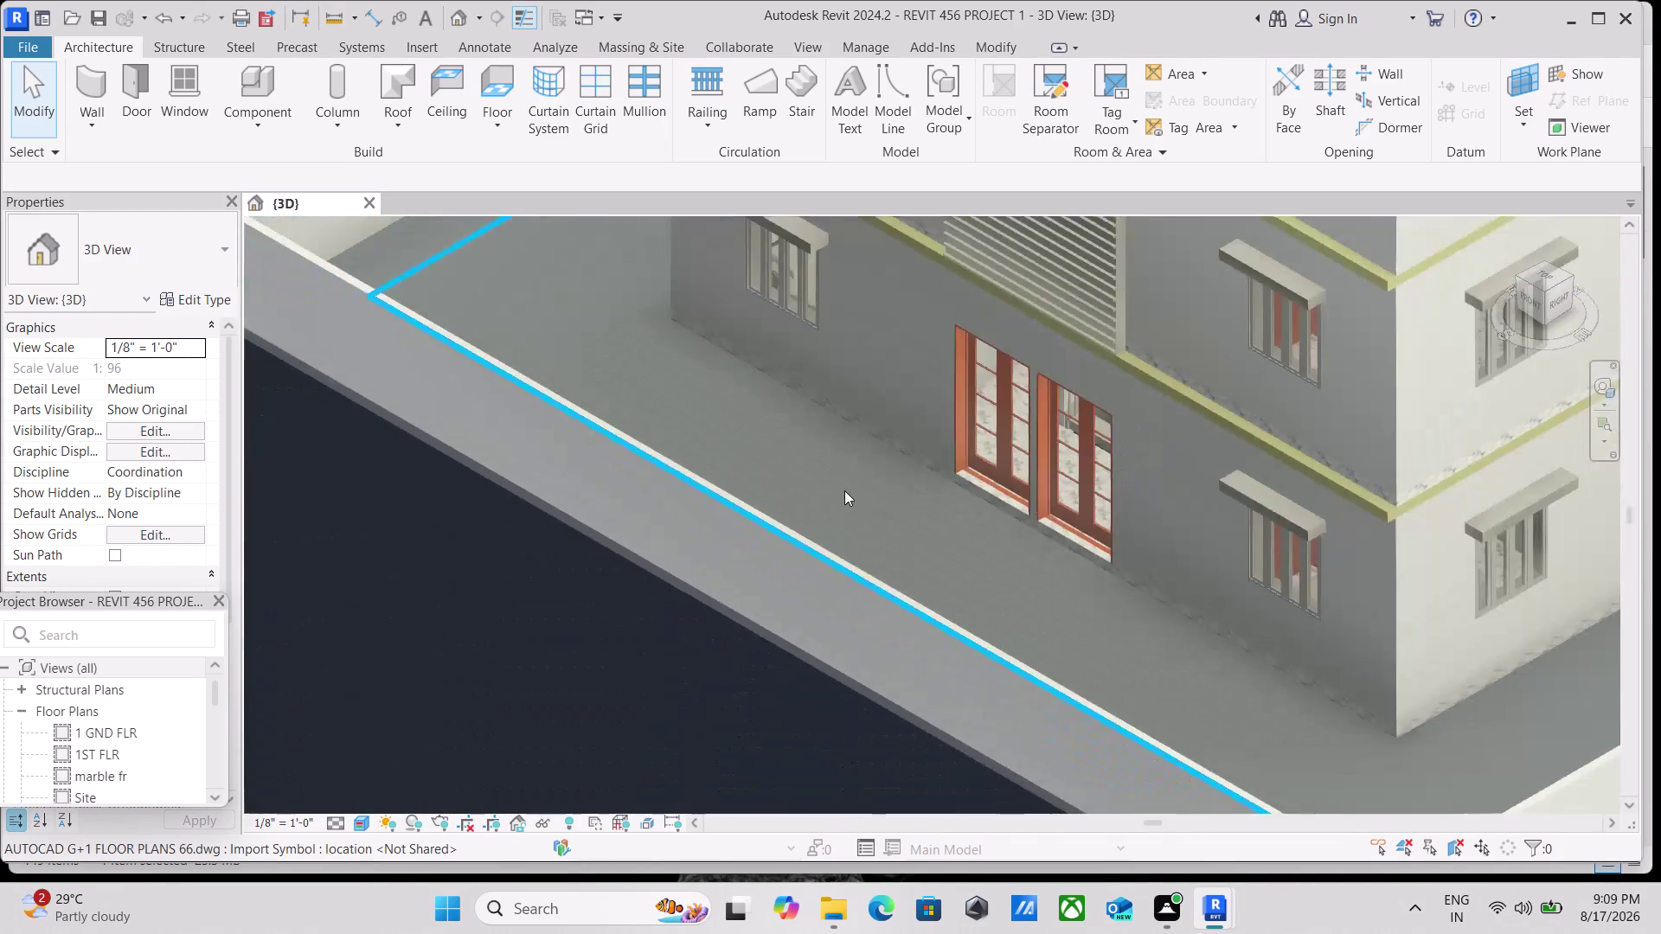
scroll(down, 3)
scroll(down, 3)
middle_drag(864, 493, 765, 544)
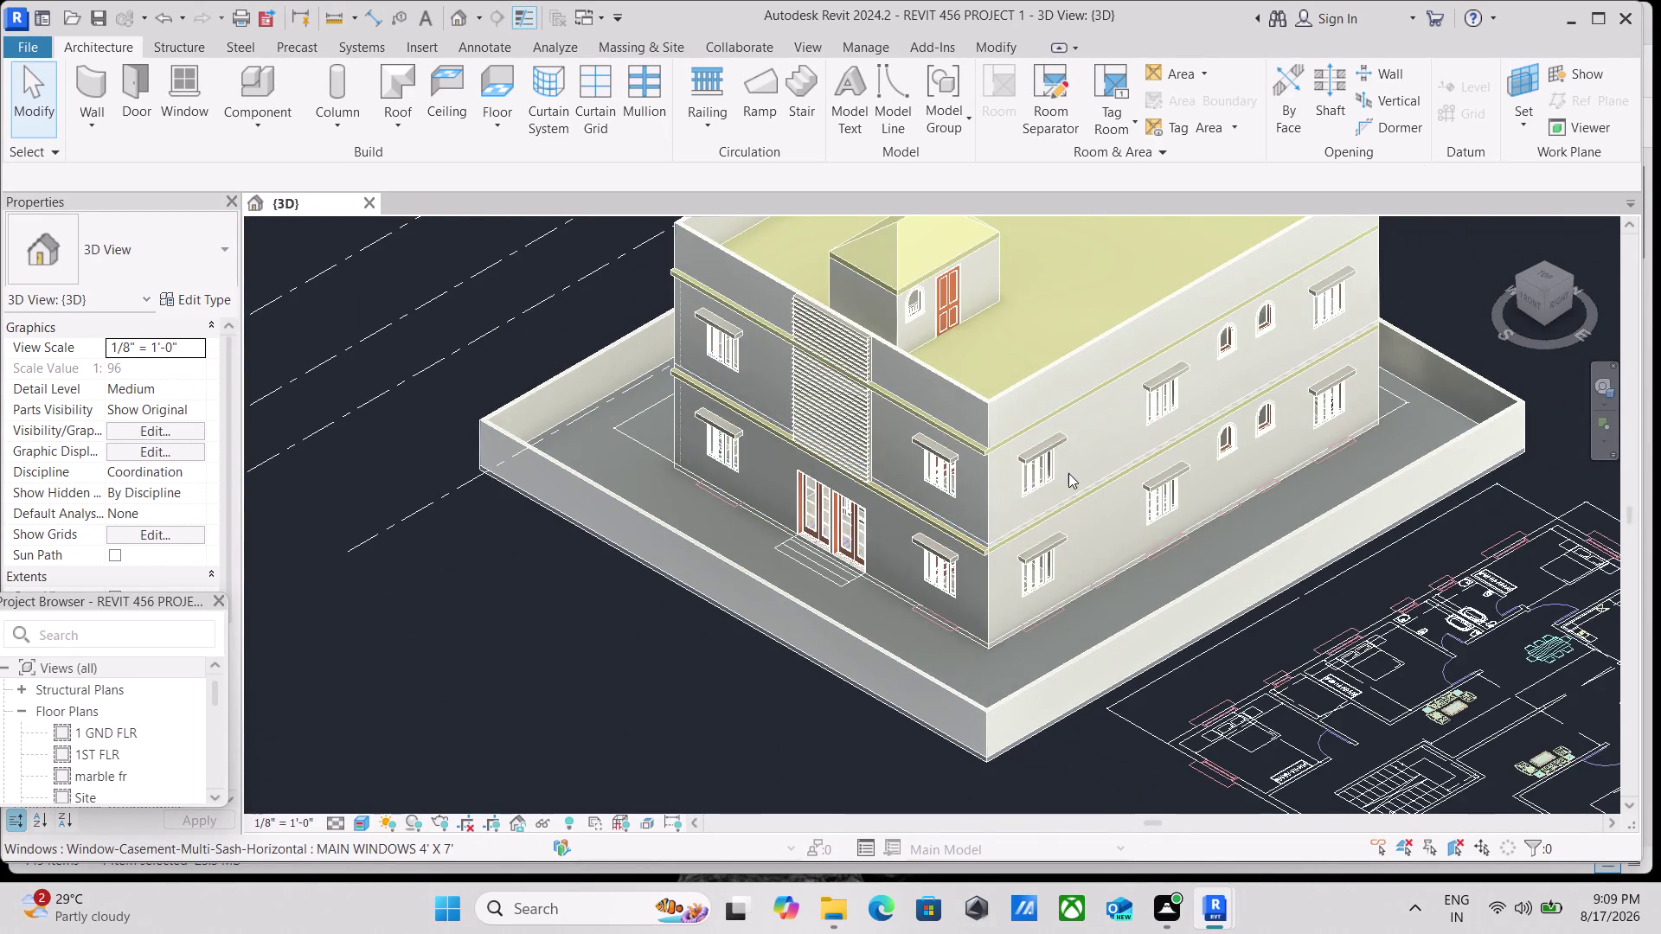
scroll(up, 3)
scroll(up, 3)
scroll(down, 3)
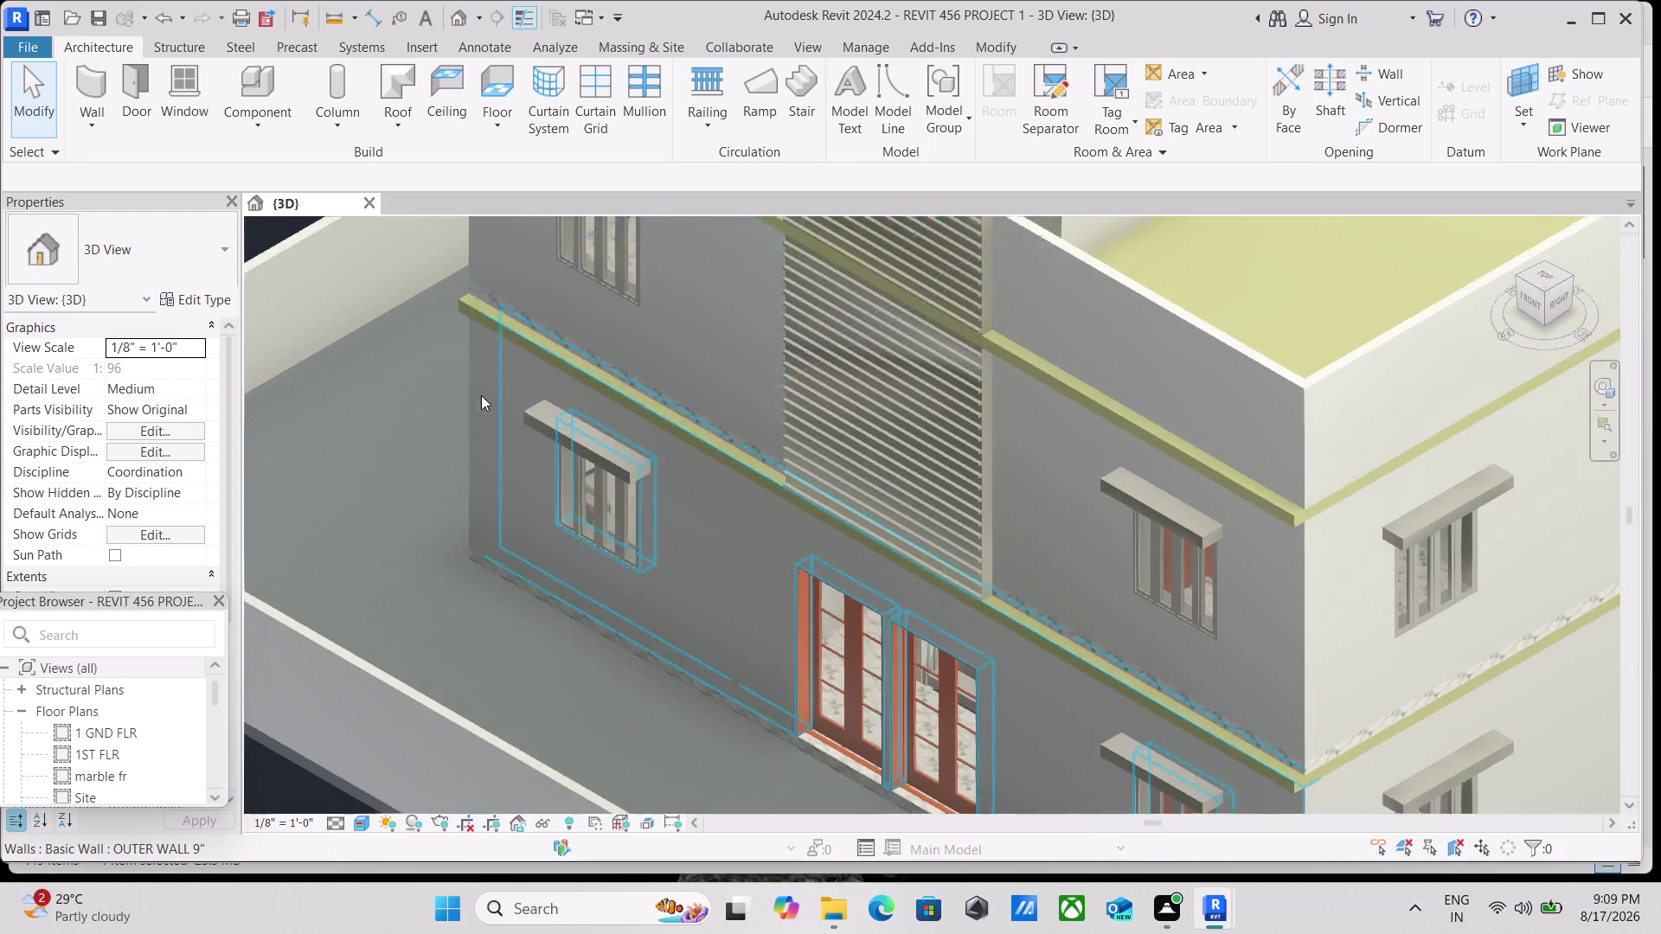
scroll(down, 3)
scroll(down, 3)
scroll(down, 3)
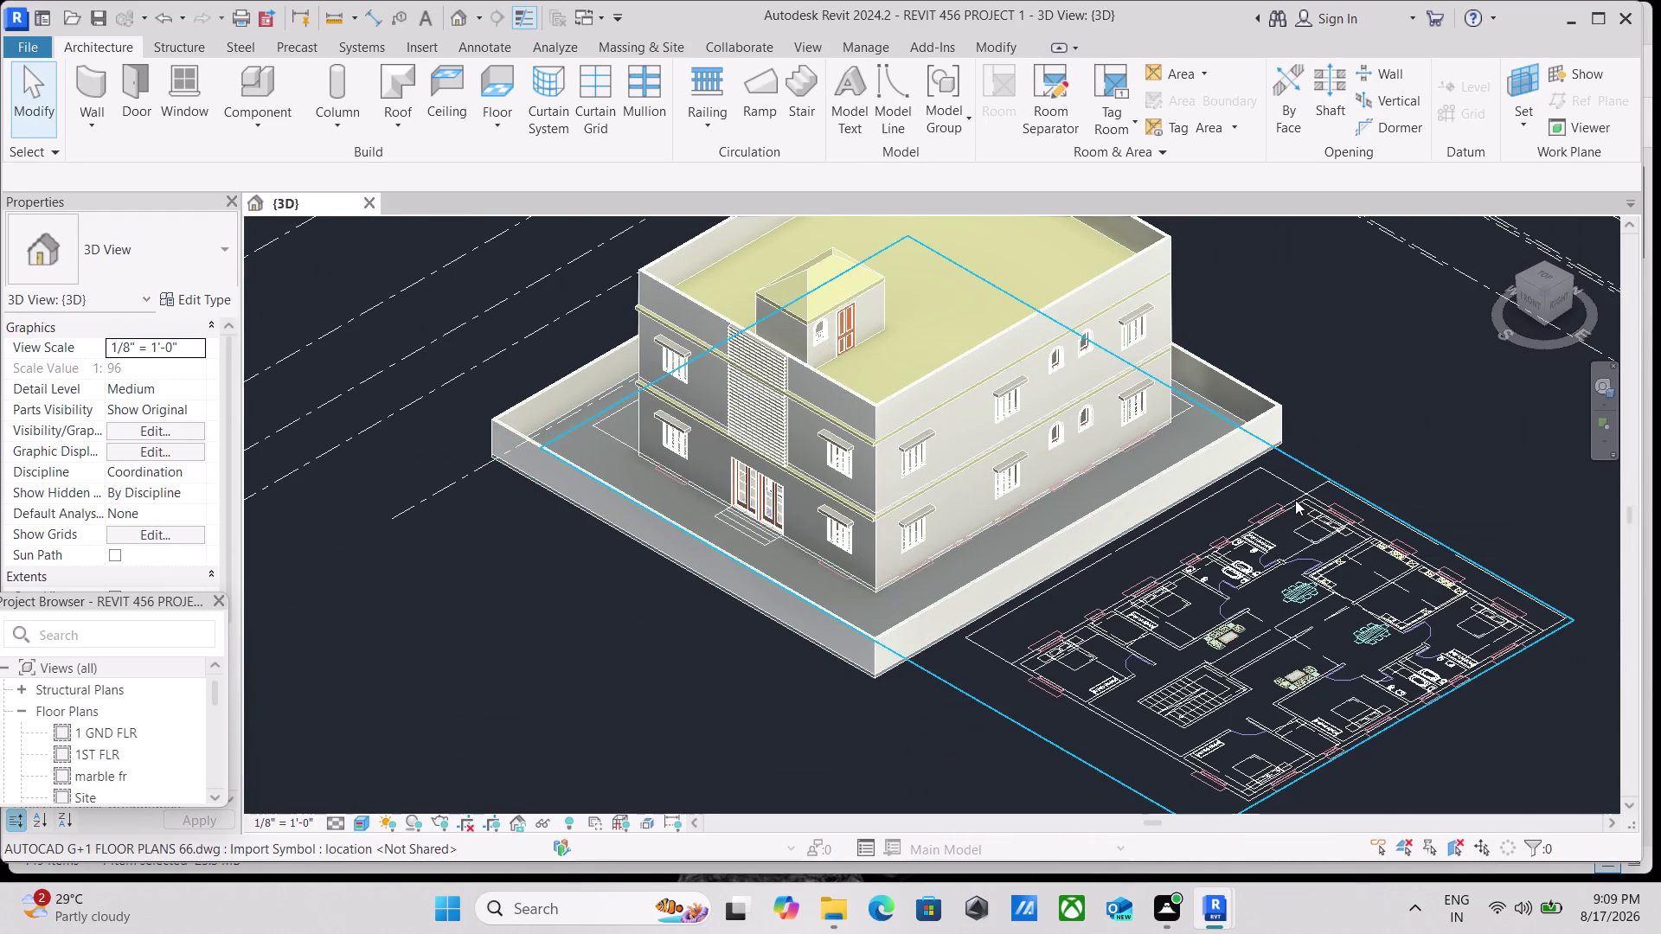
scroll(up, 3)
scroll(up, 3)
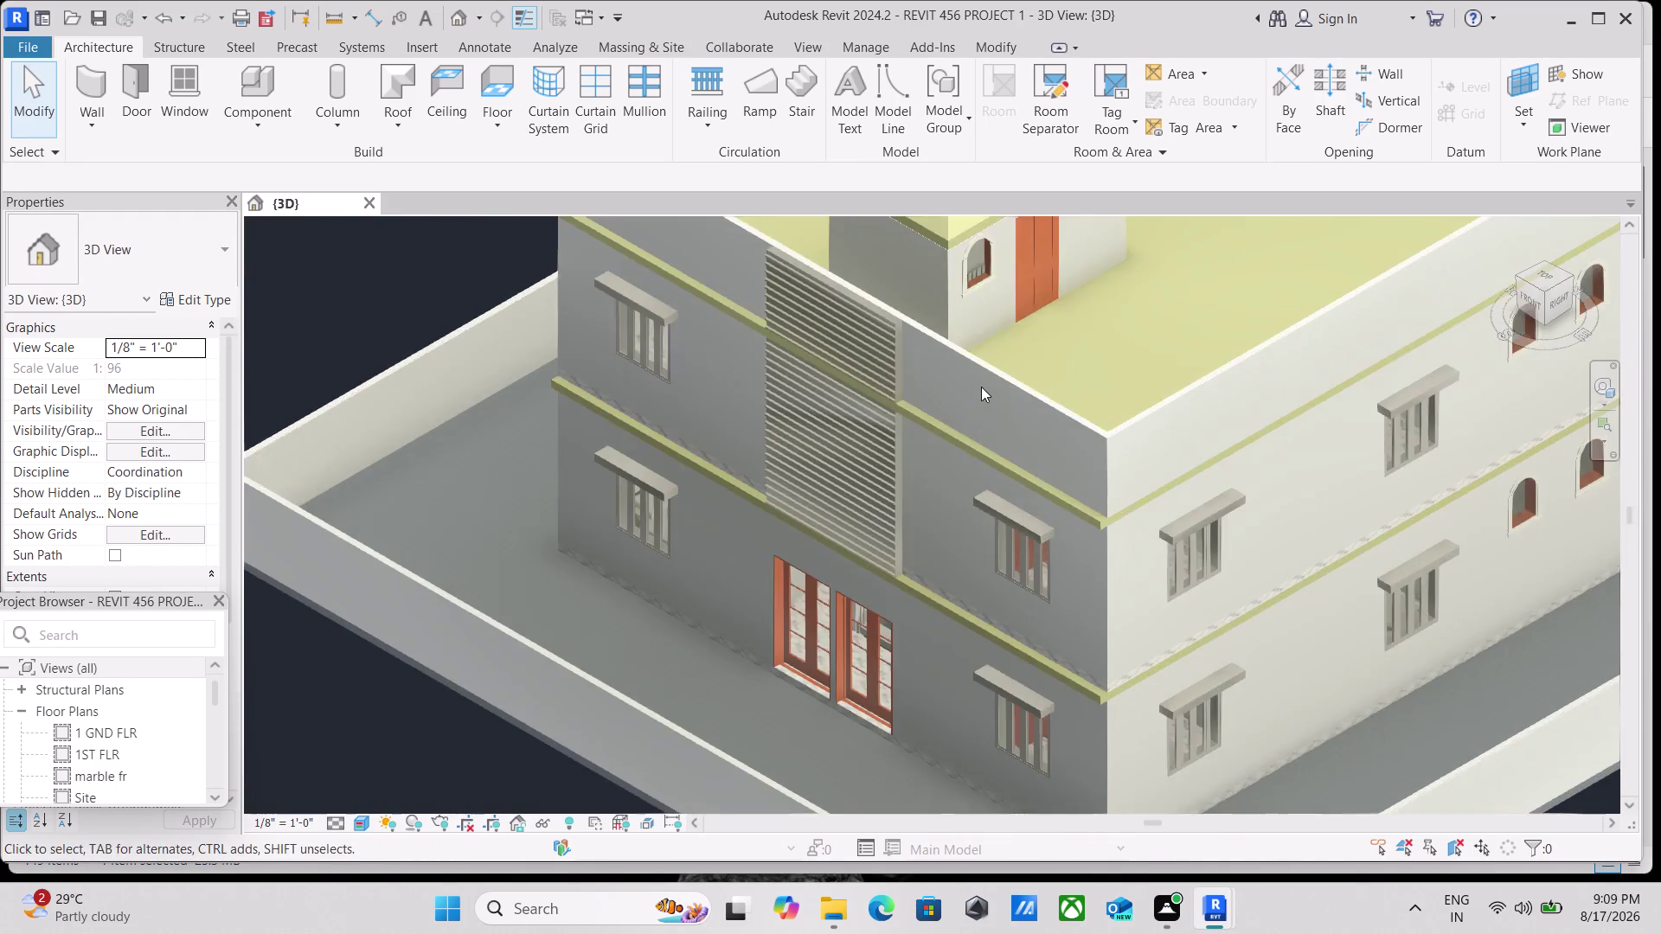
scroll(up, 3)
scroll(up, 3)
scroll(down, 3)
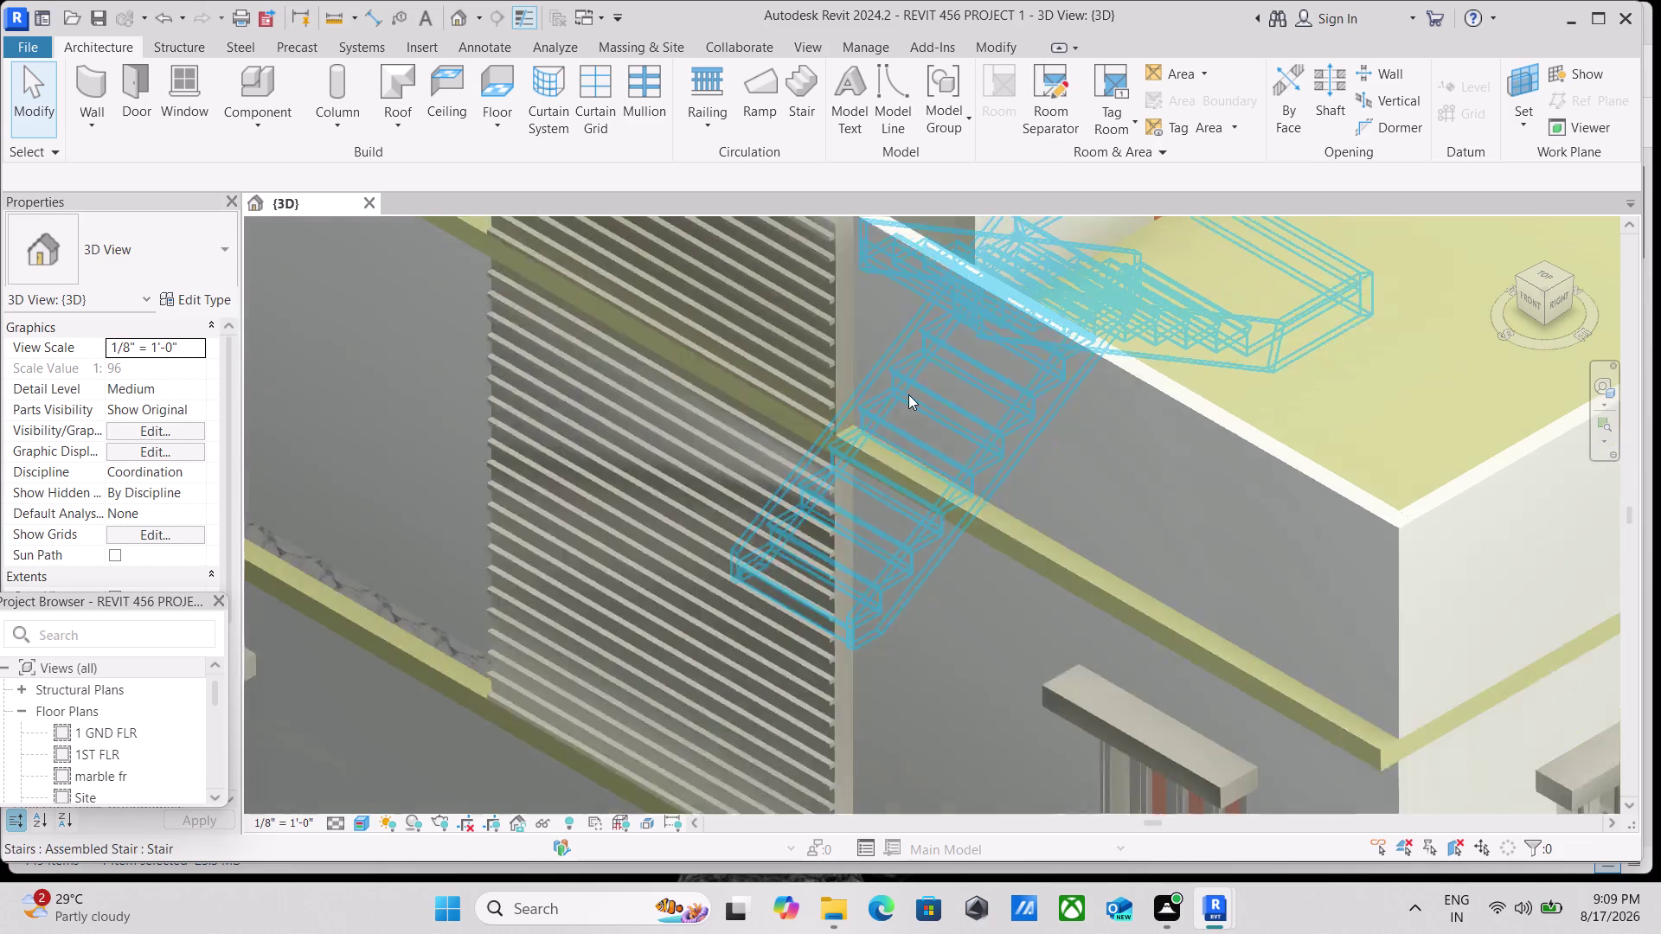
scroll(down, 3)
scroll(down, 3)
scroll(down, 3)
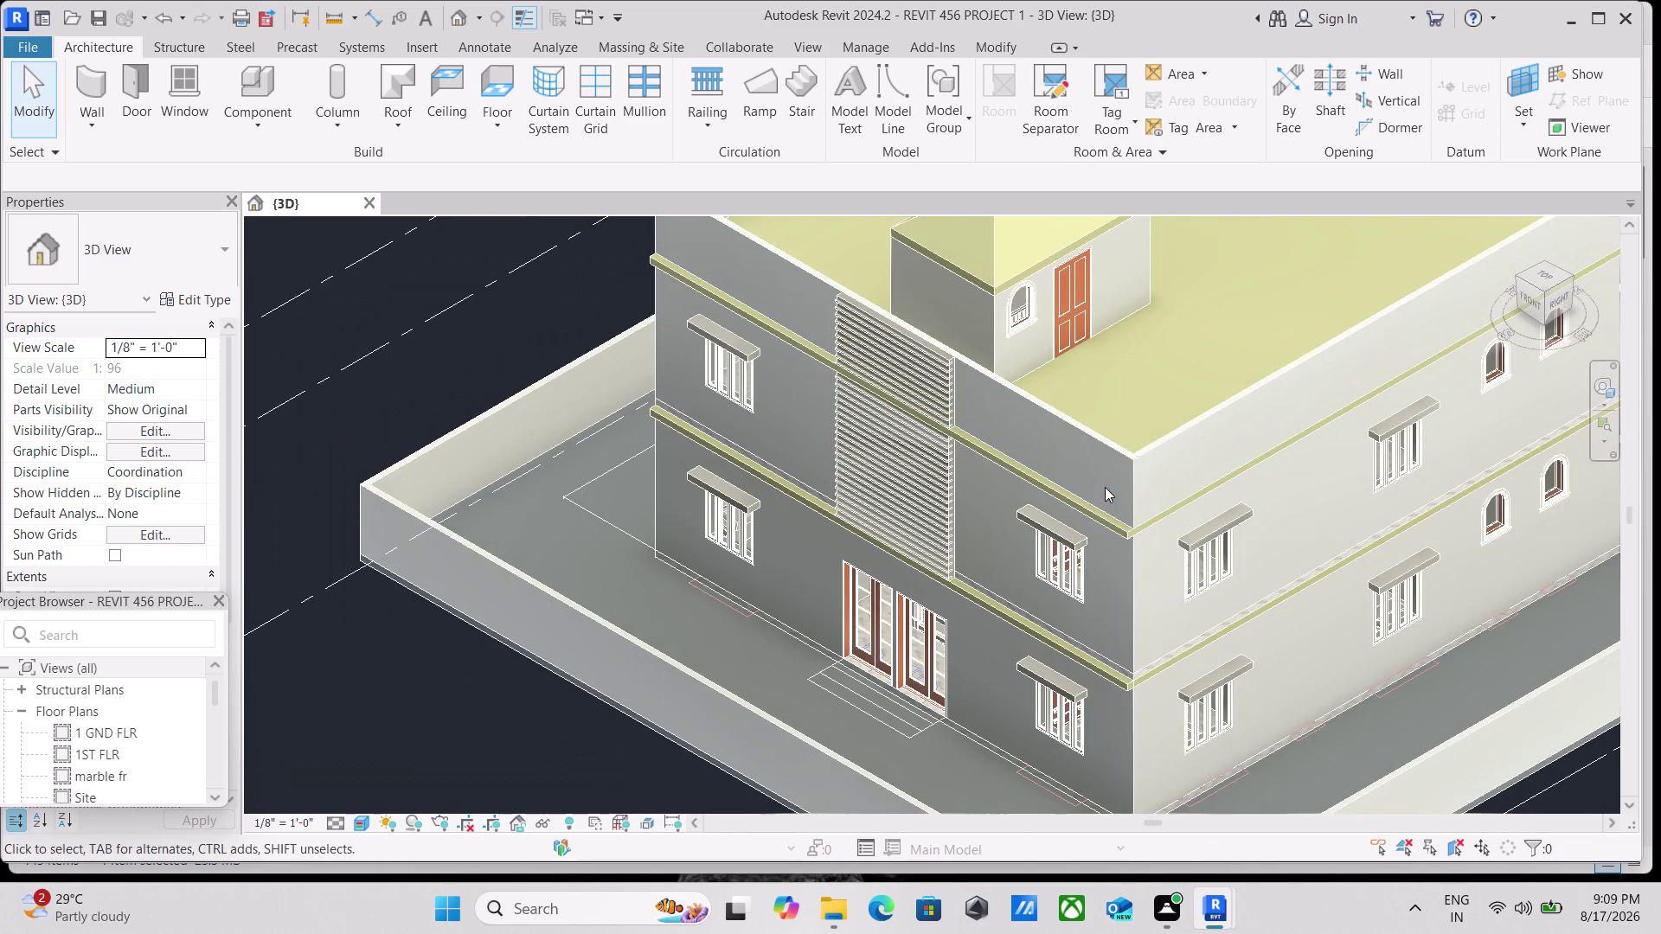
scroll(down, 3)
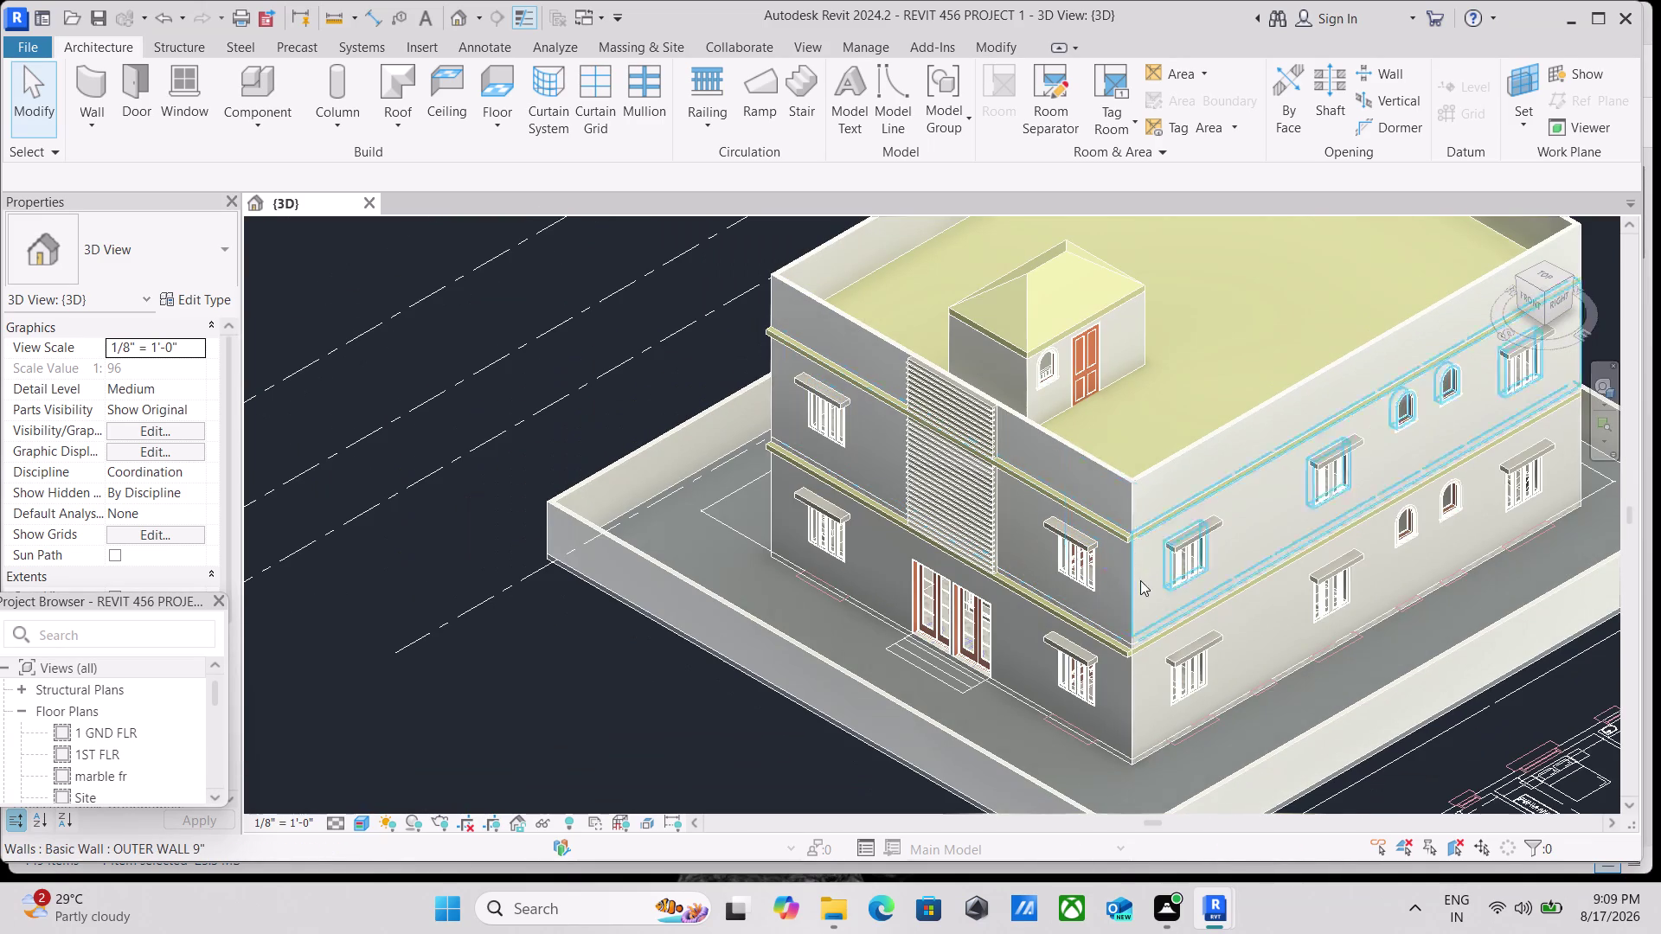
scroll(down, 3)
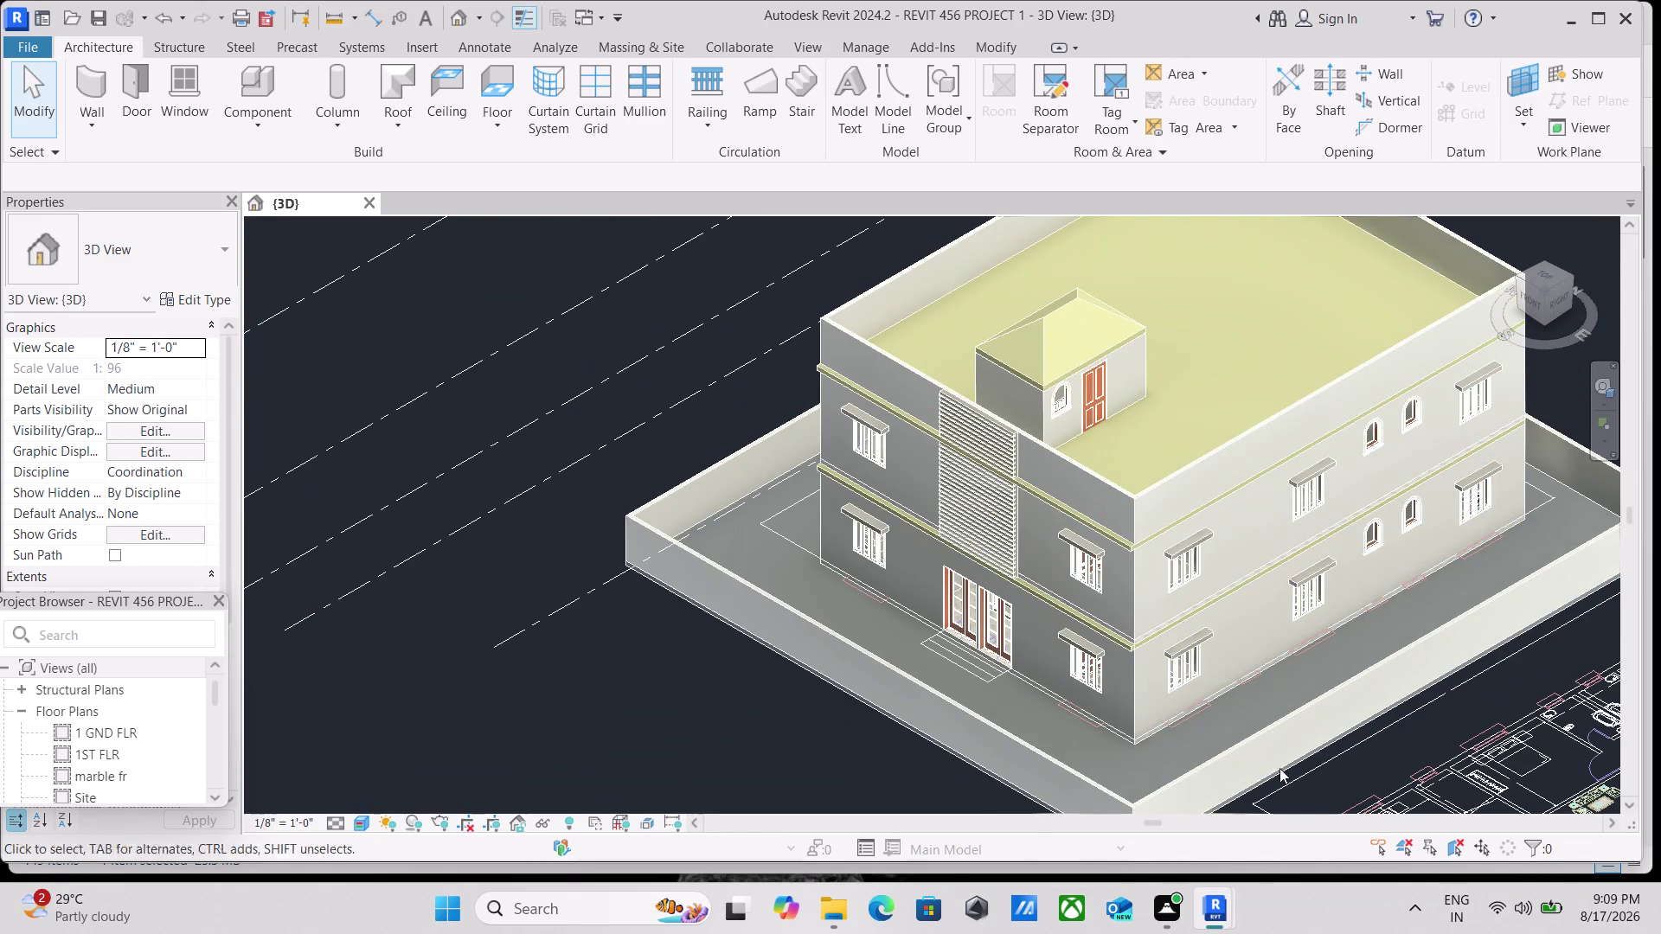
middle_drag(1290, 751, 1022, 735)
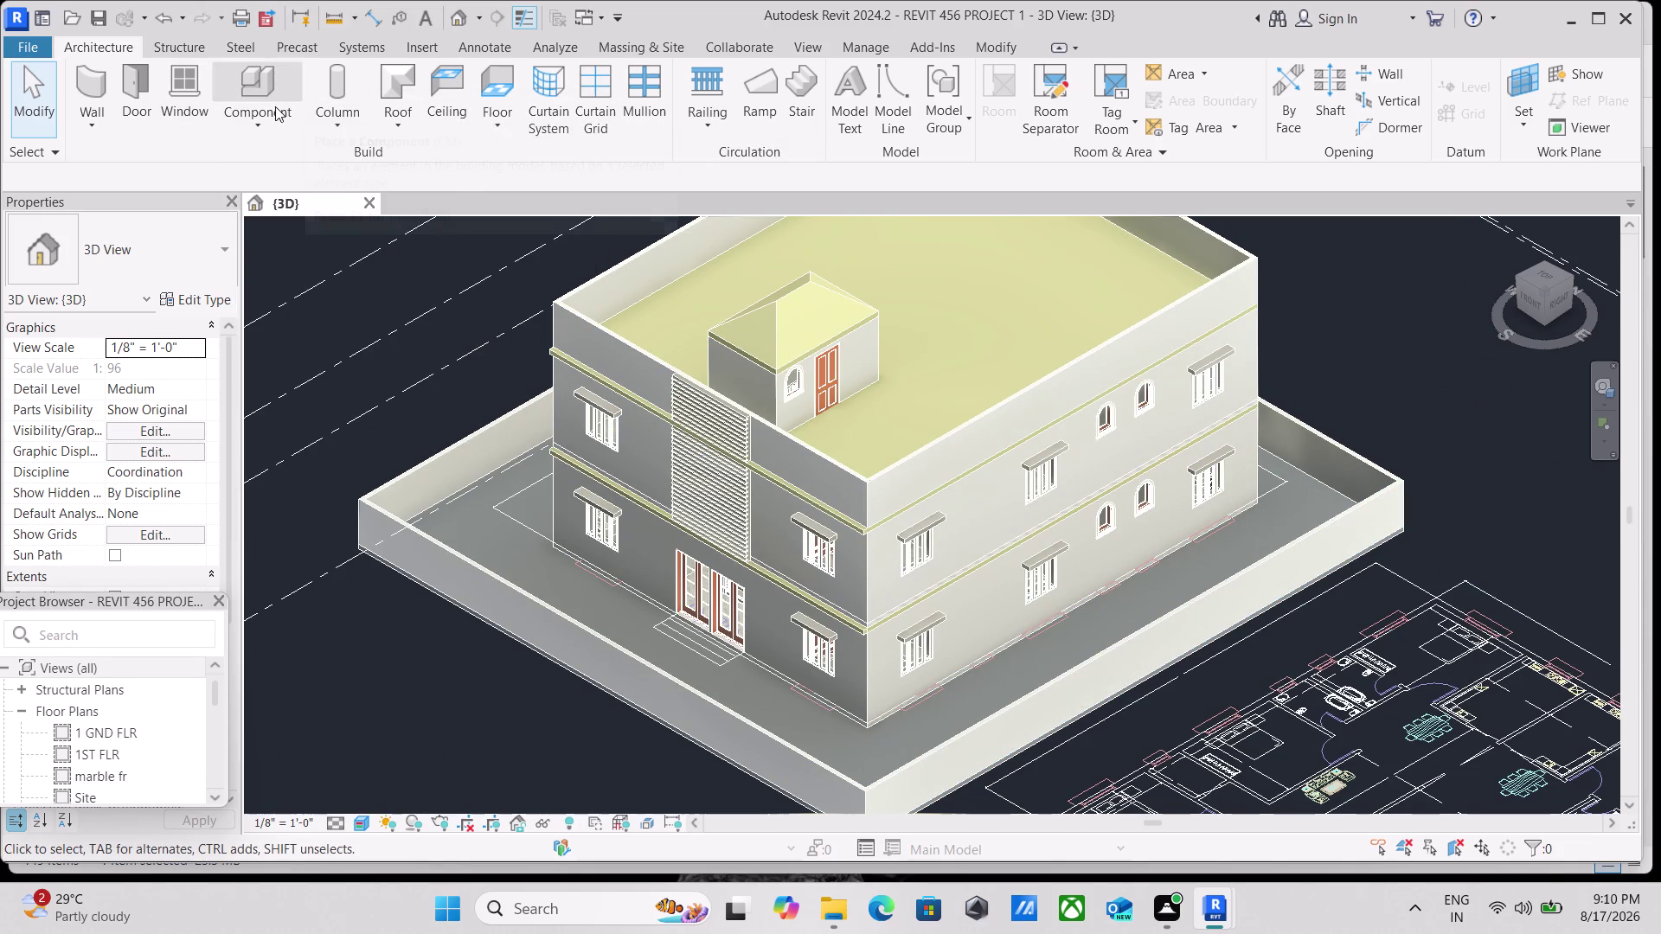
click(268, 122)
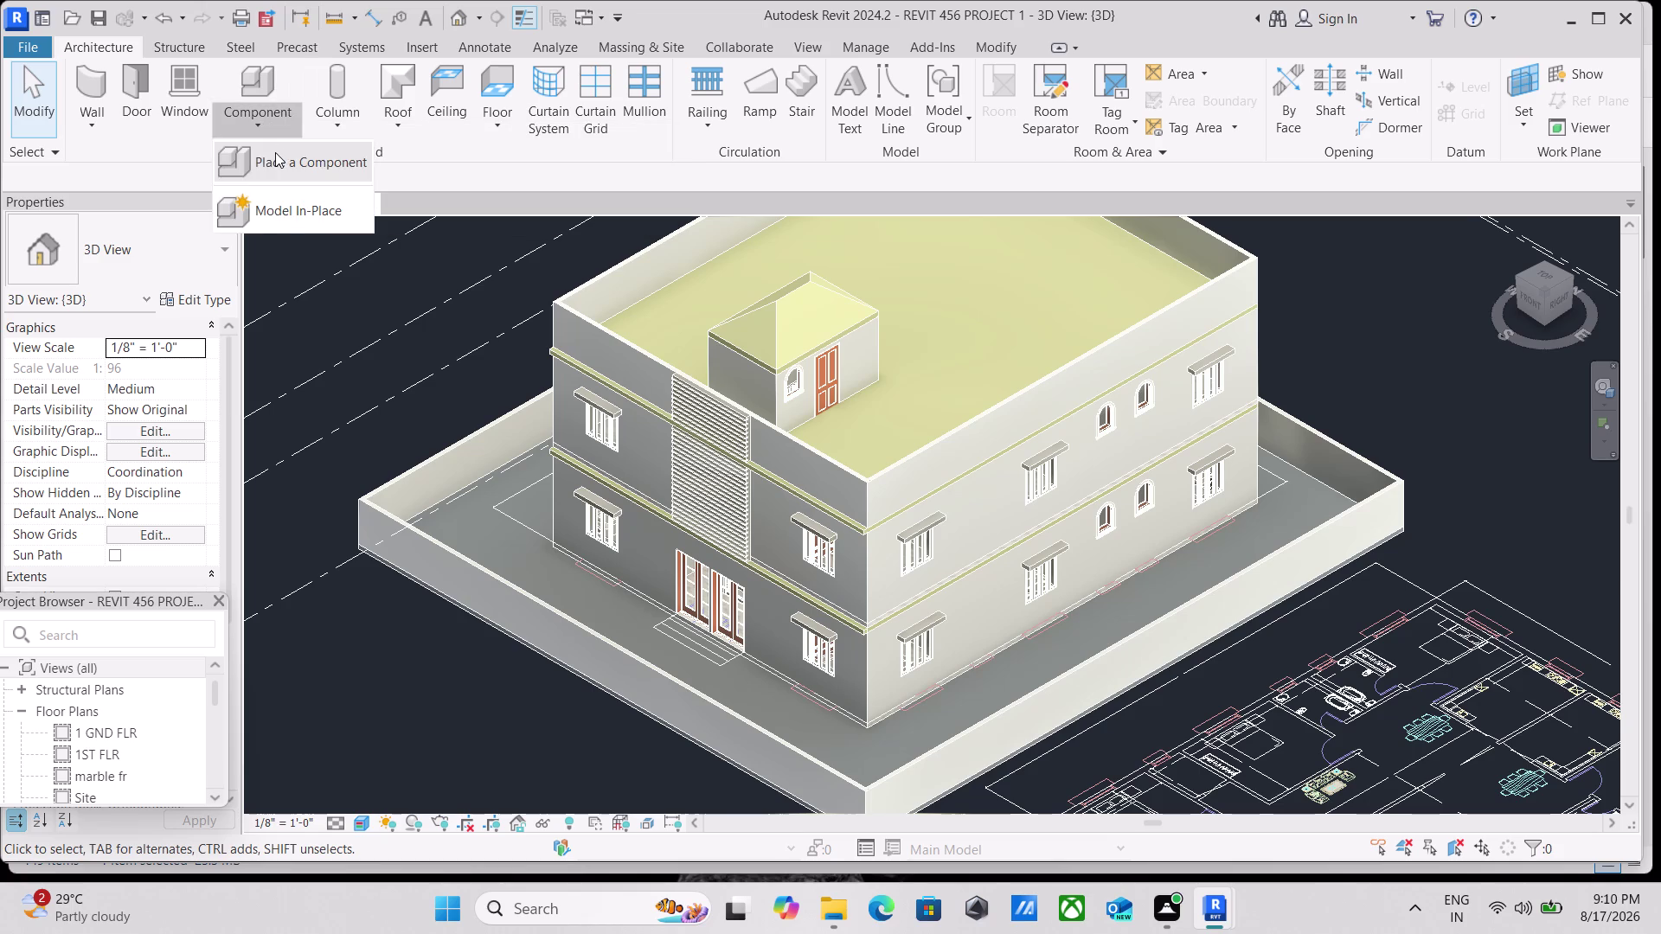
Launch Place a Component, check the family type list, and bring up Load Family.
click(276, 155)
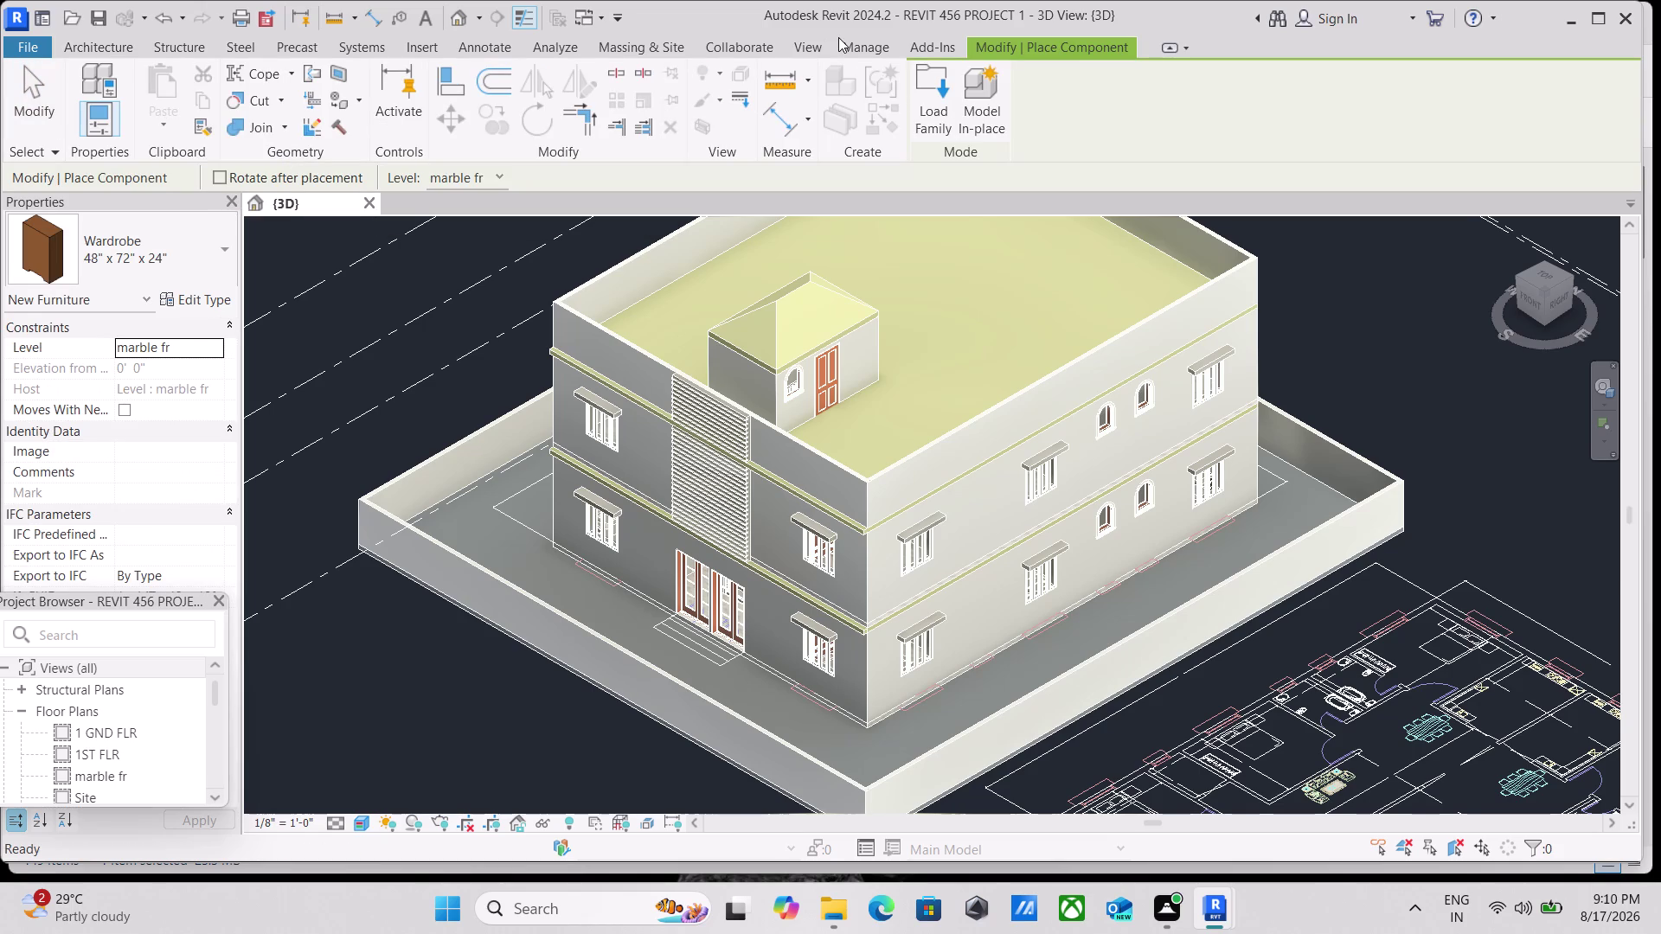
click(227, 253)
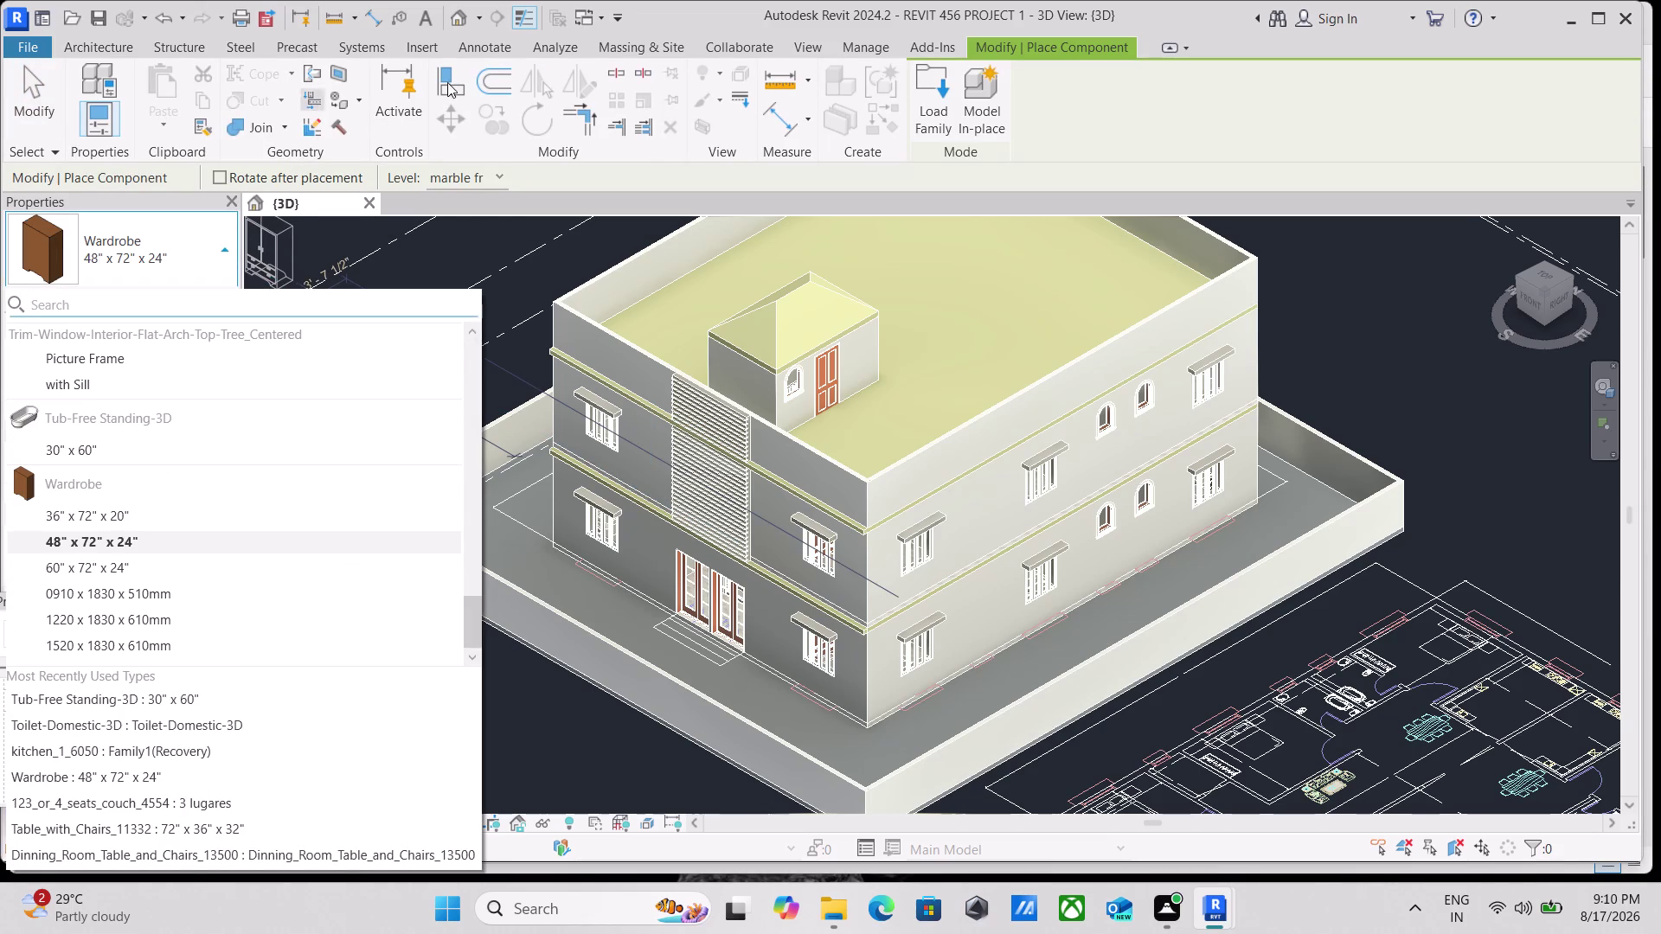
double_click(928, 116)
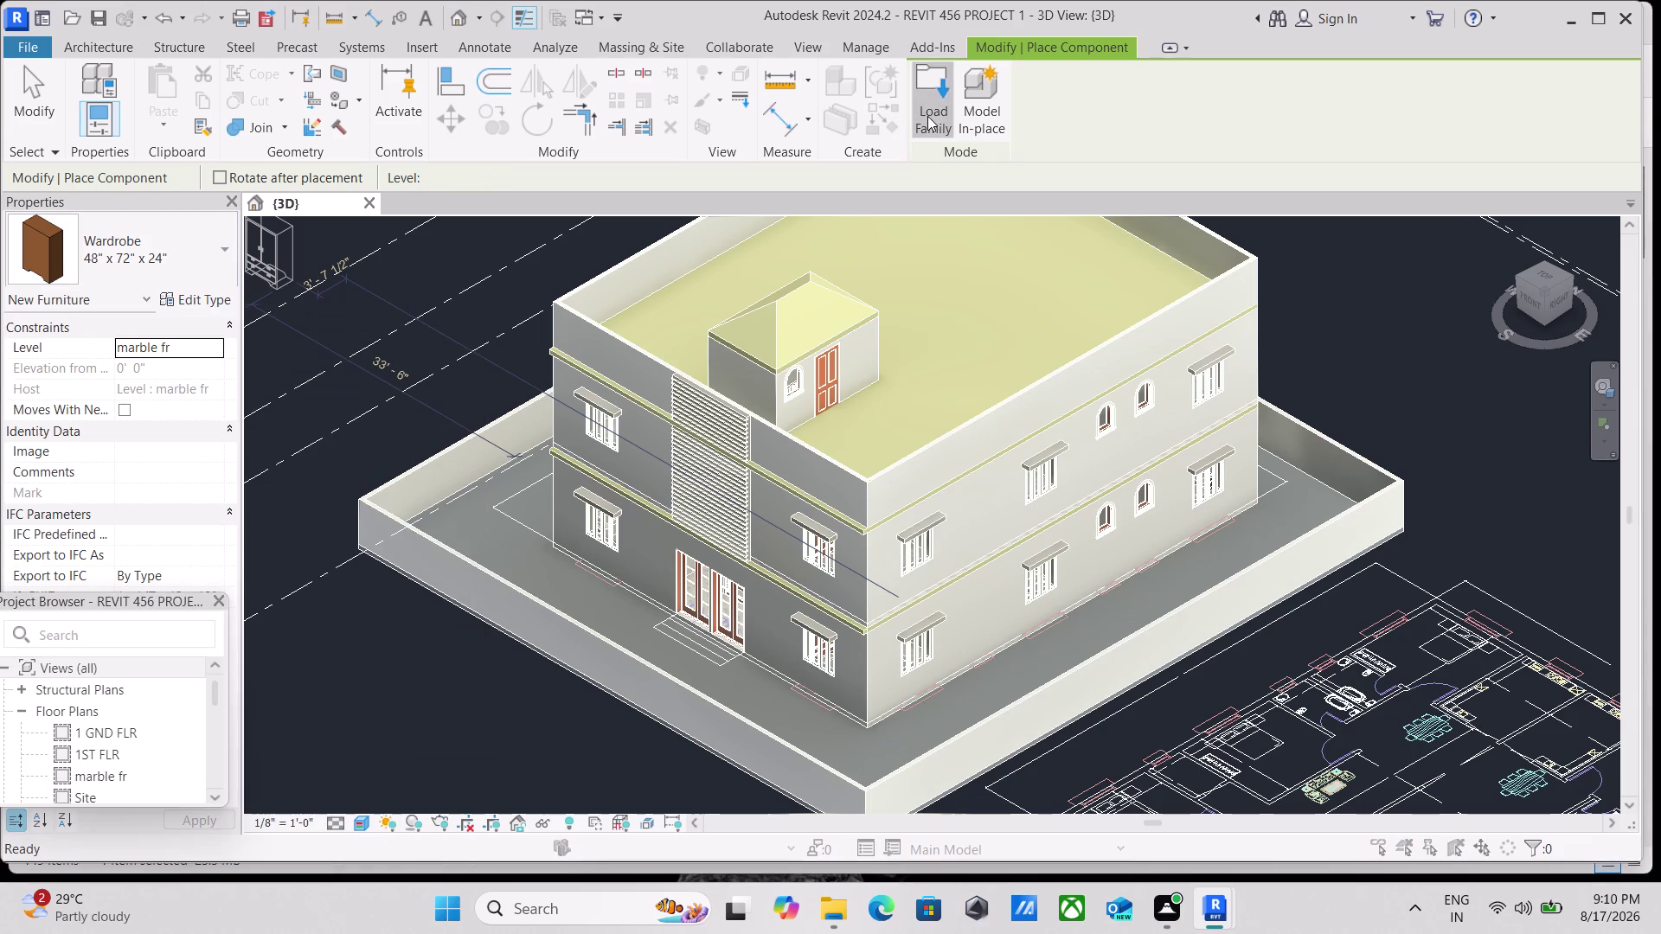
scroll(down, 3)
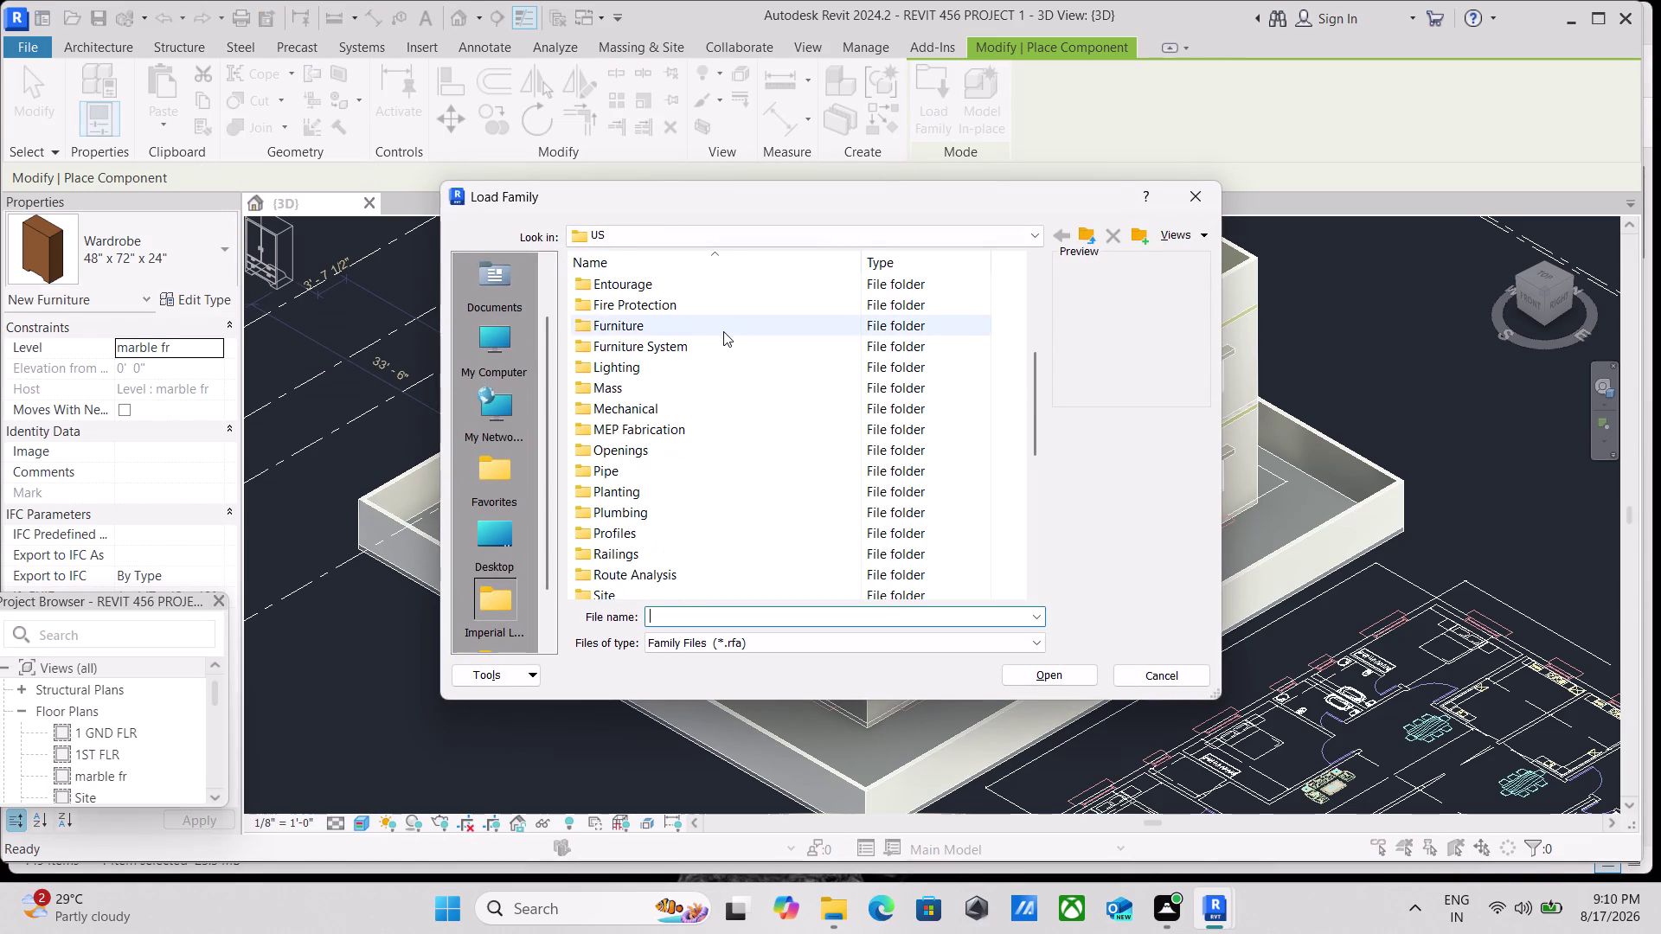
scroll(up, 3)
scroll(down, 3)
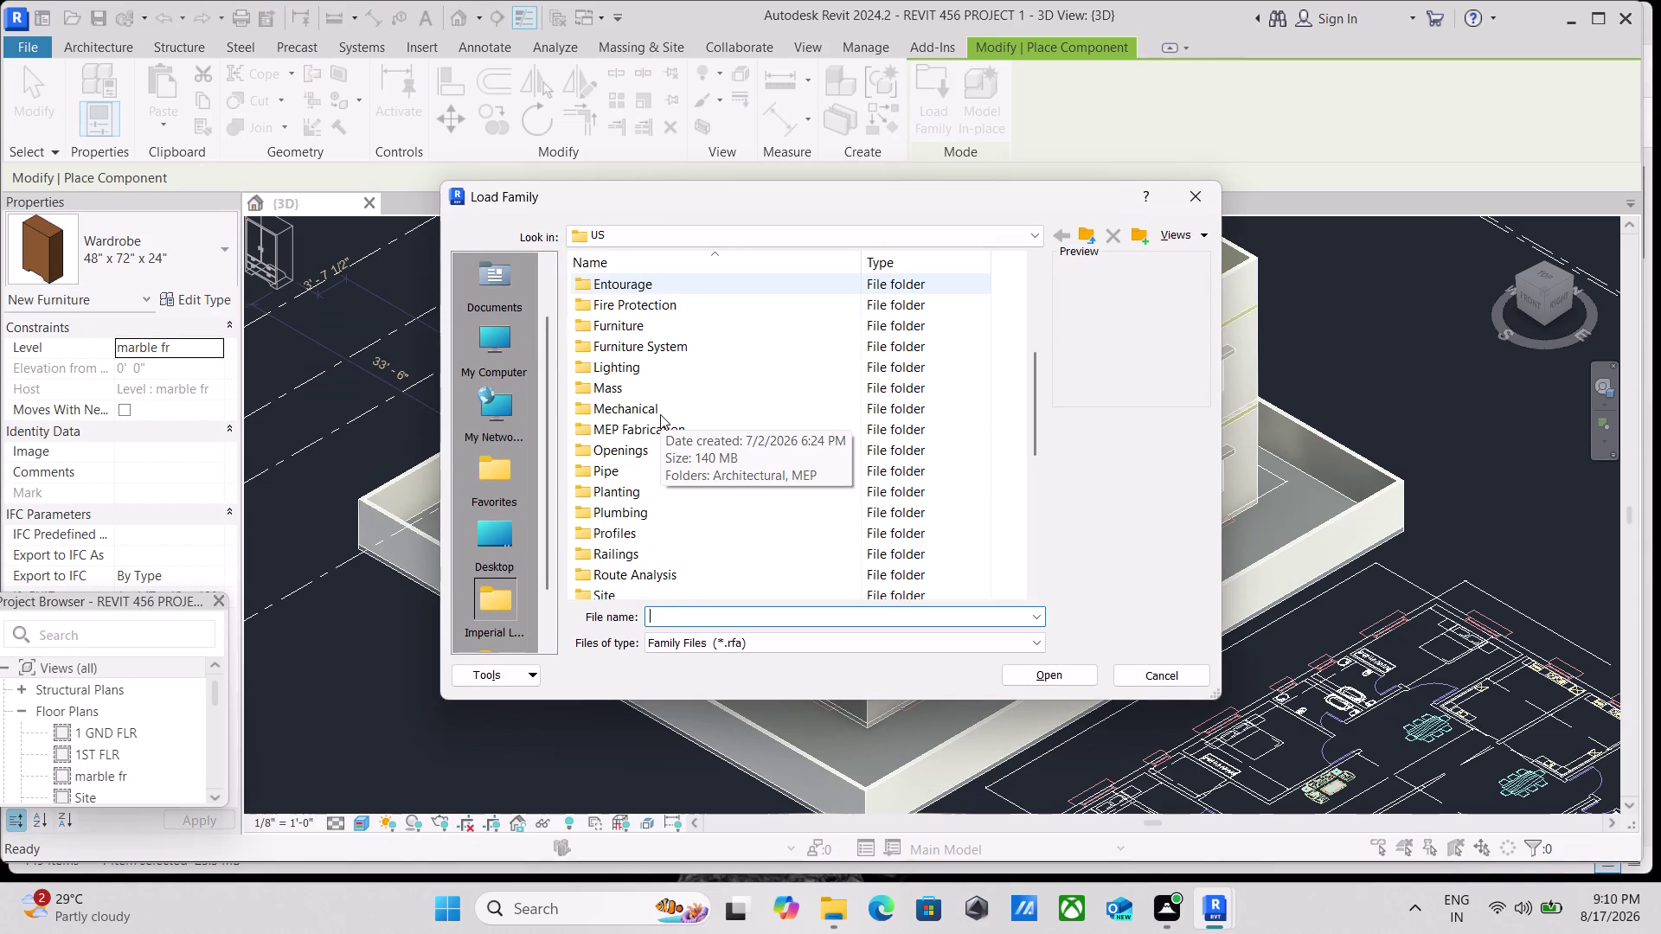
scroll(up, 3)
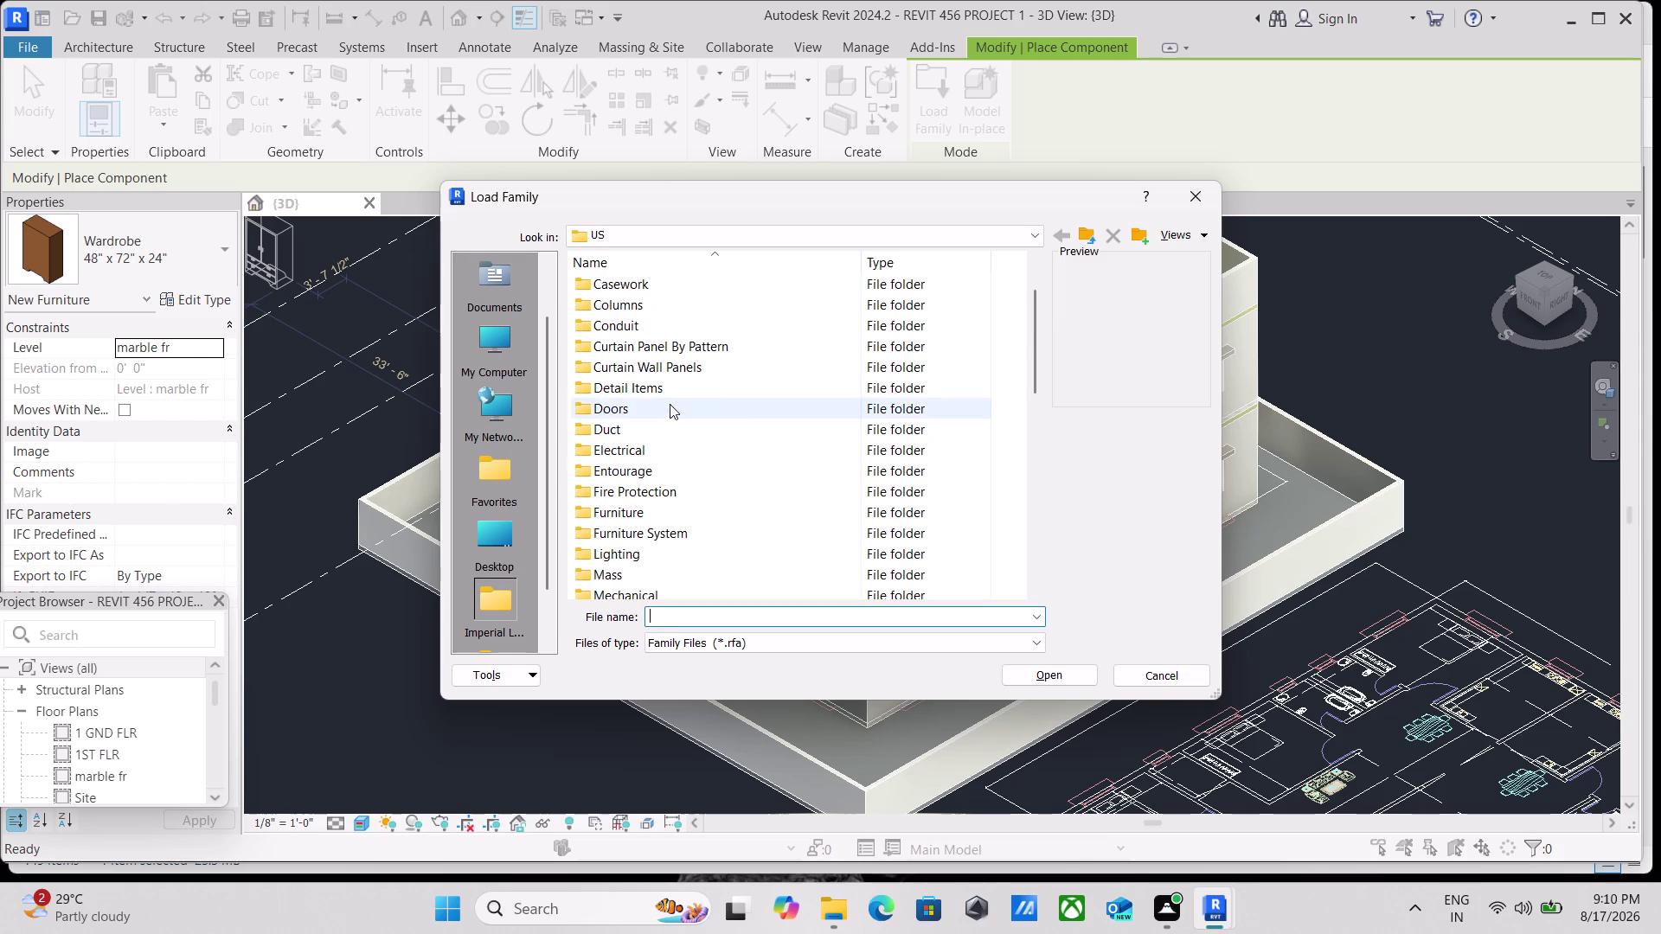
scroll(down, 3)
scroll(down, 3)
scroll(up, 3)
scroll(up, 3)
scroll(up, 3)
click(671, 239)
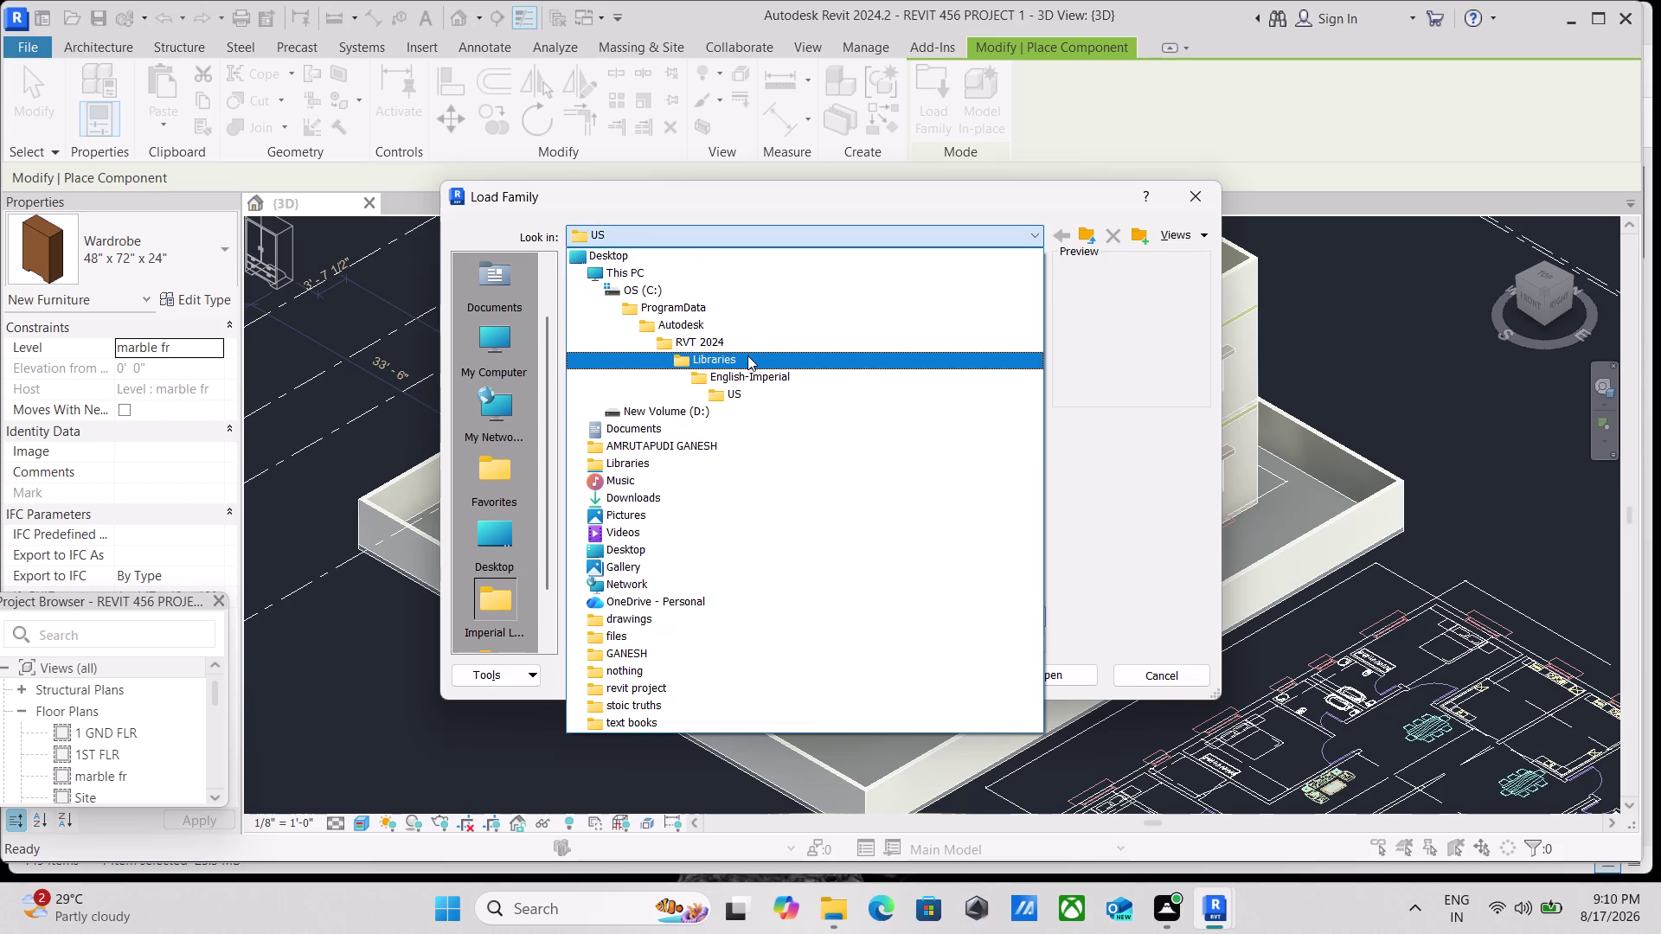
click(746, 355)
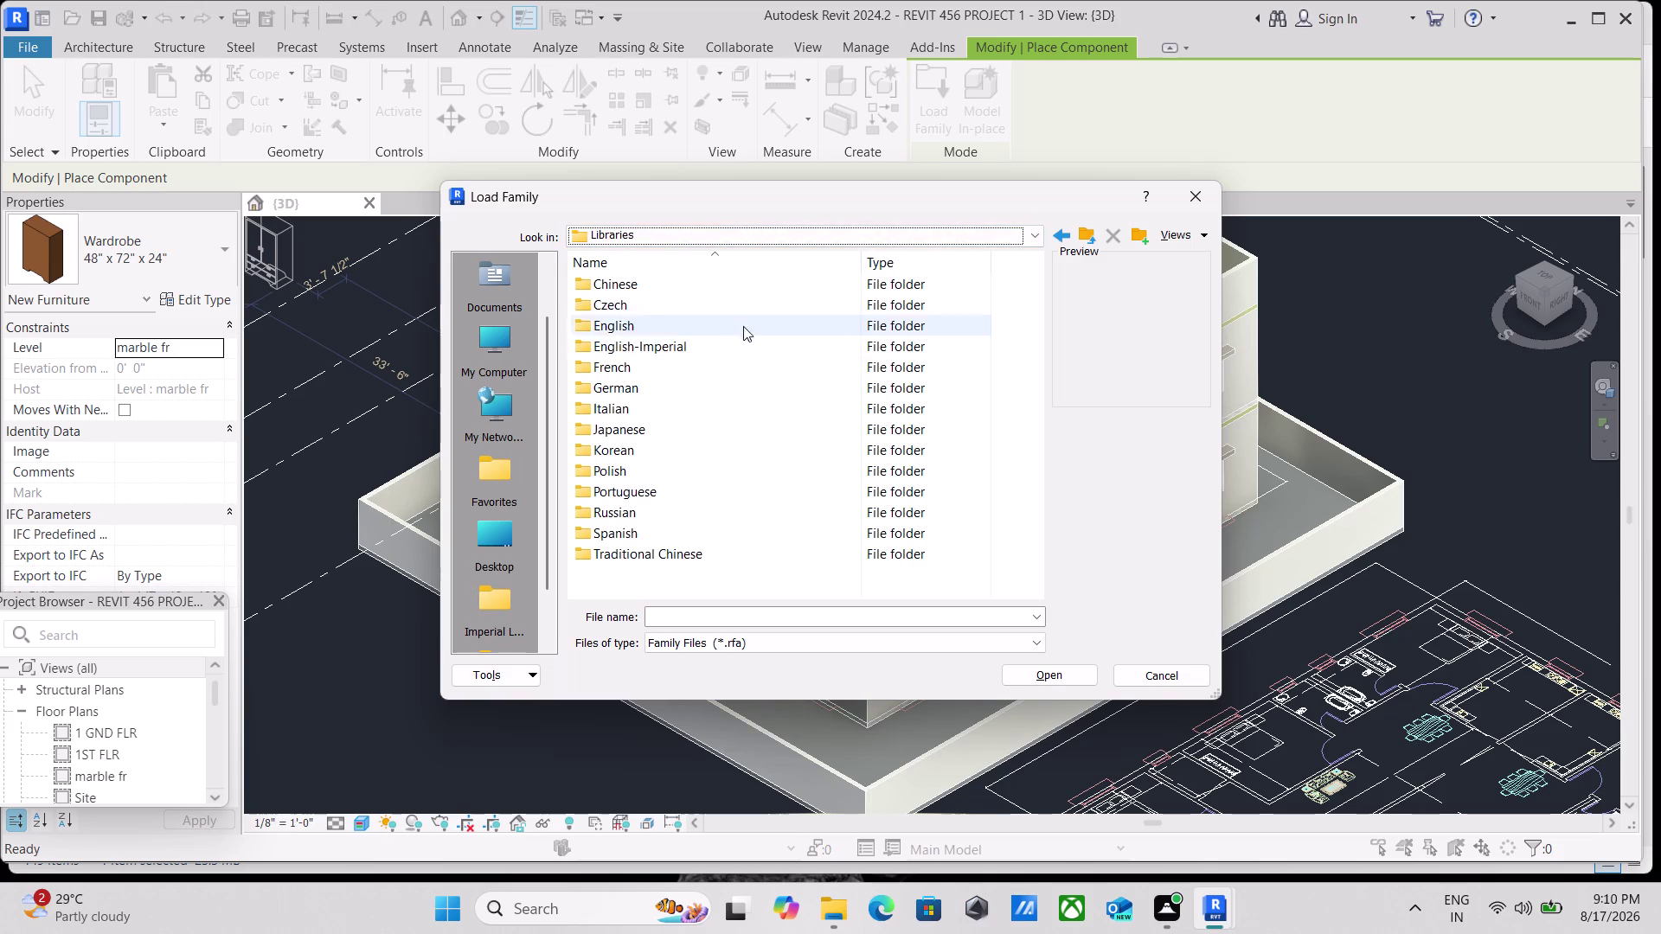
click(736, 244)
click(735, 244)
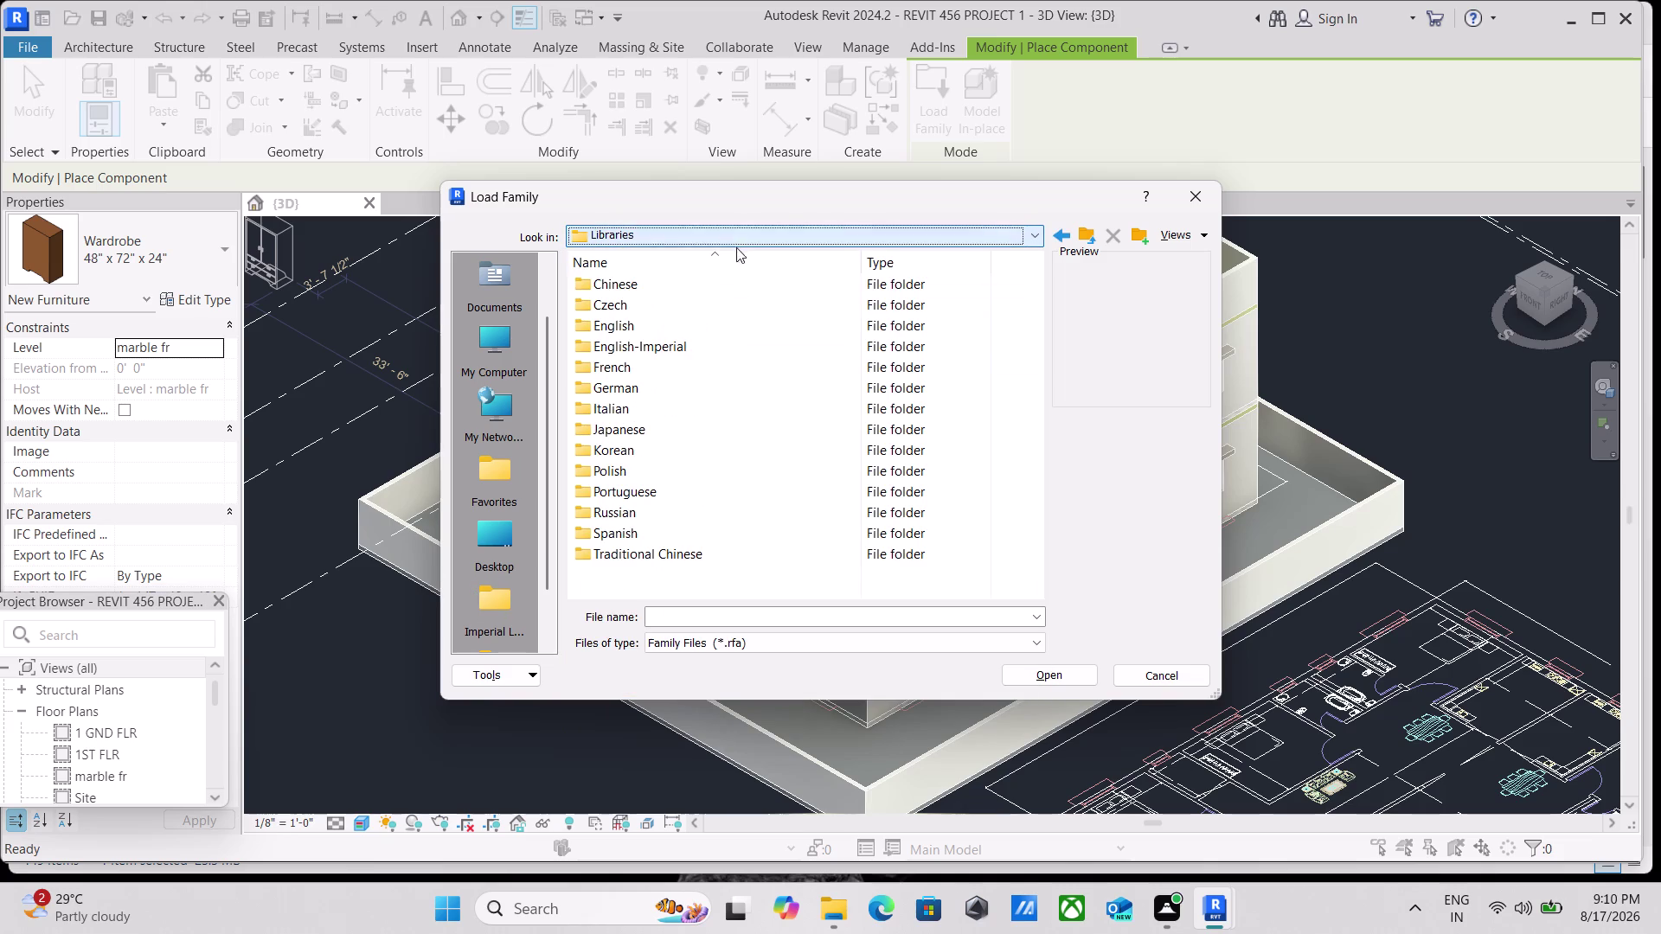
scroll(up, 3)
scroll(down, 3)
scroll(up, 3)
double_click(687, 349)
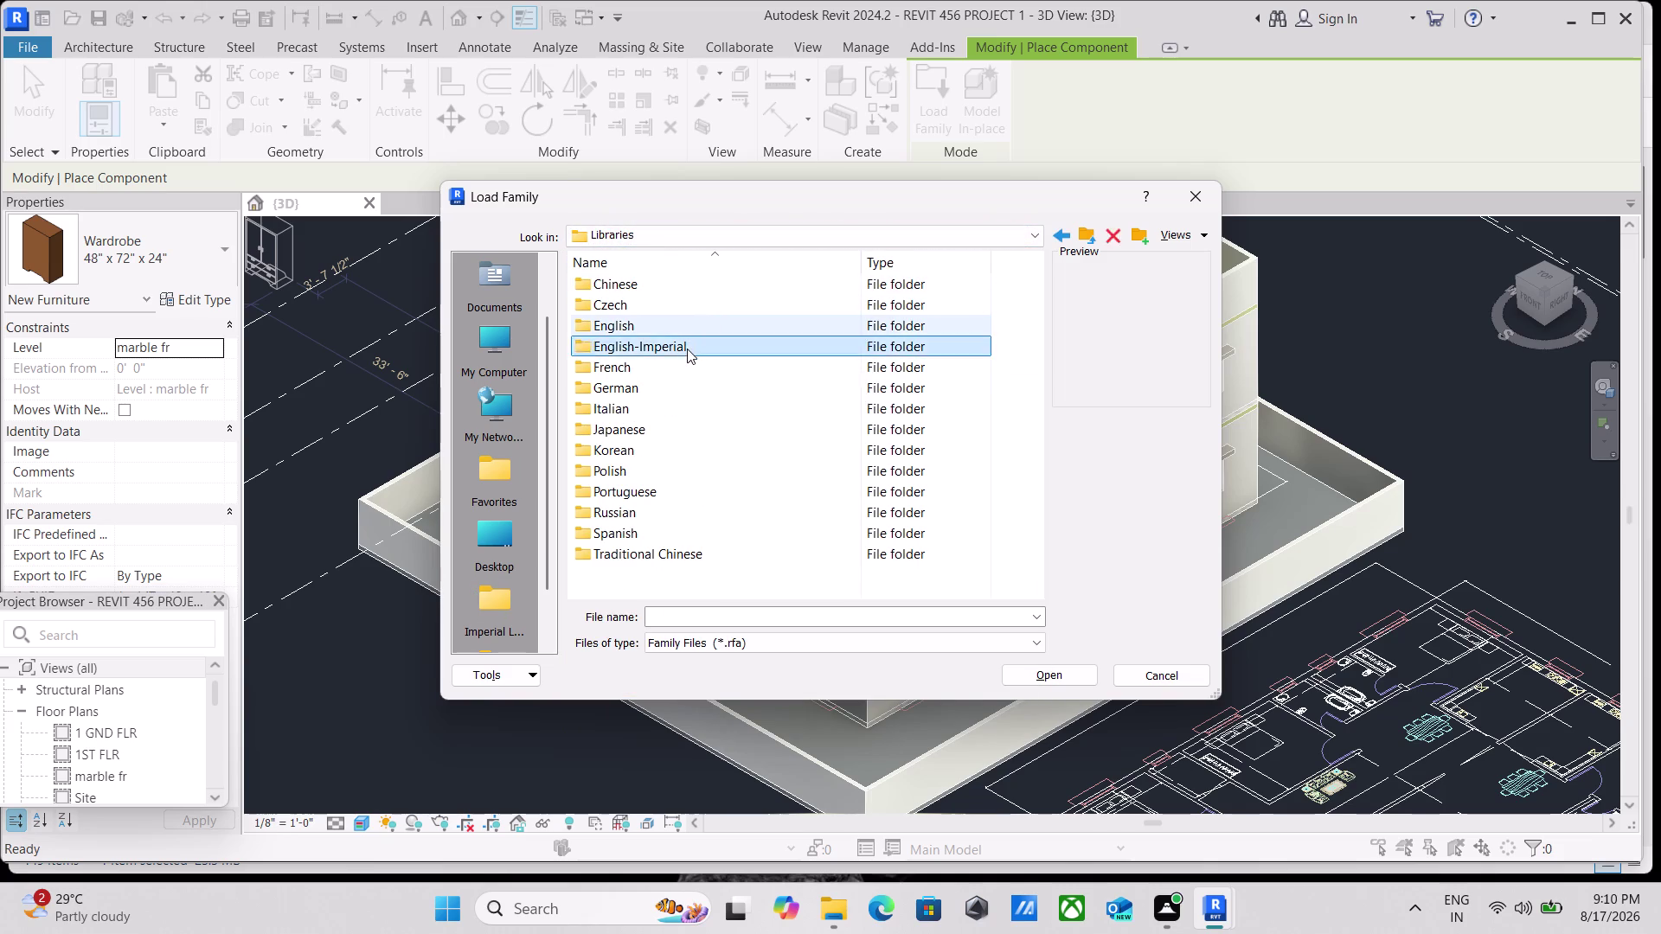
double_click(680, 293)
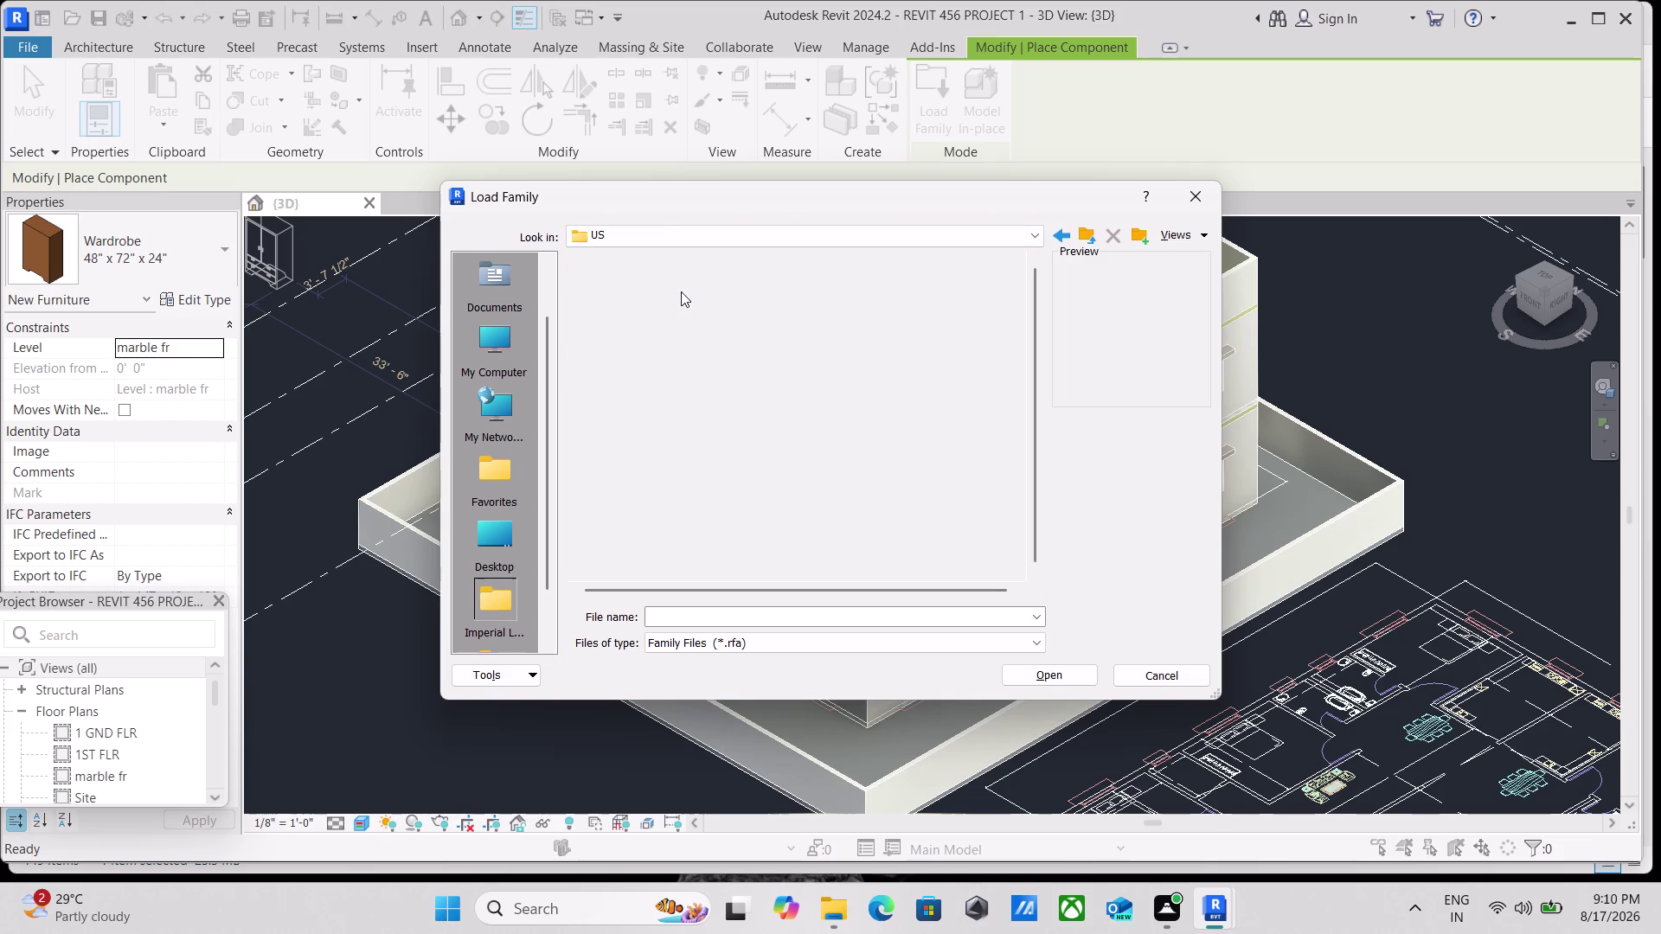
scroll(down, 3)
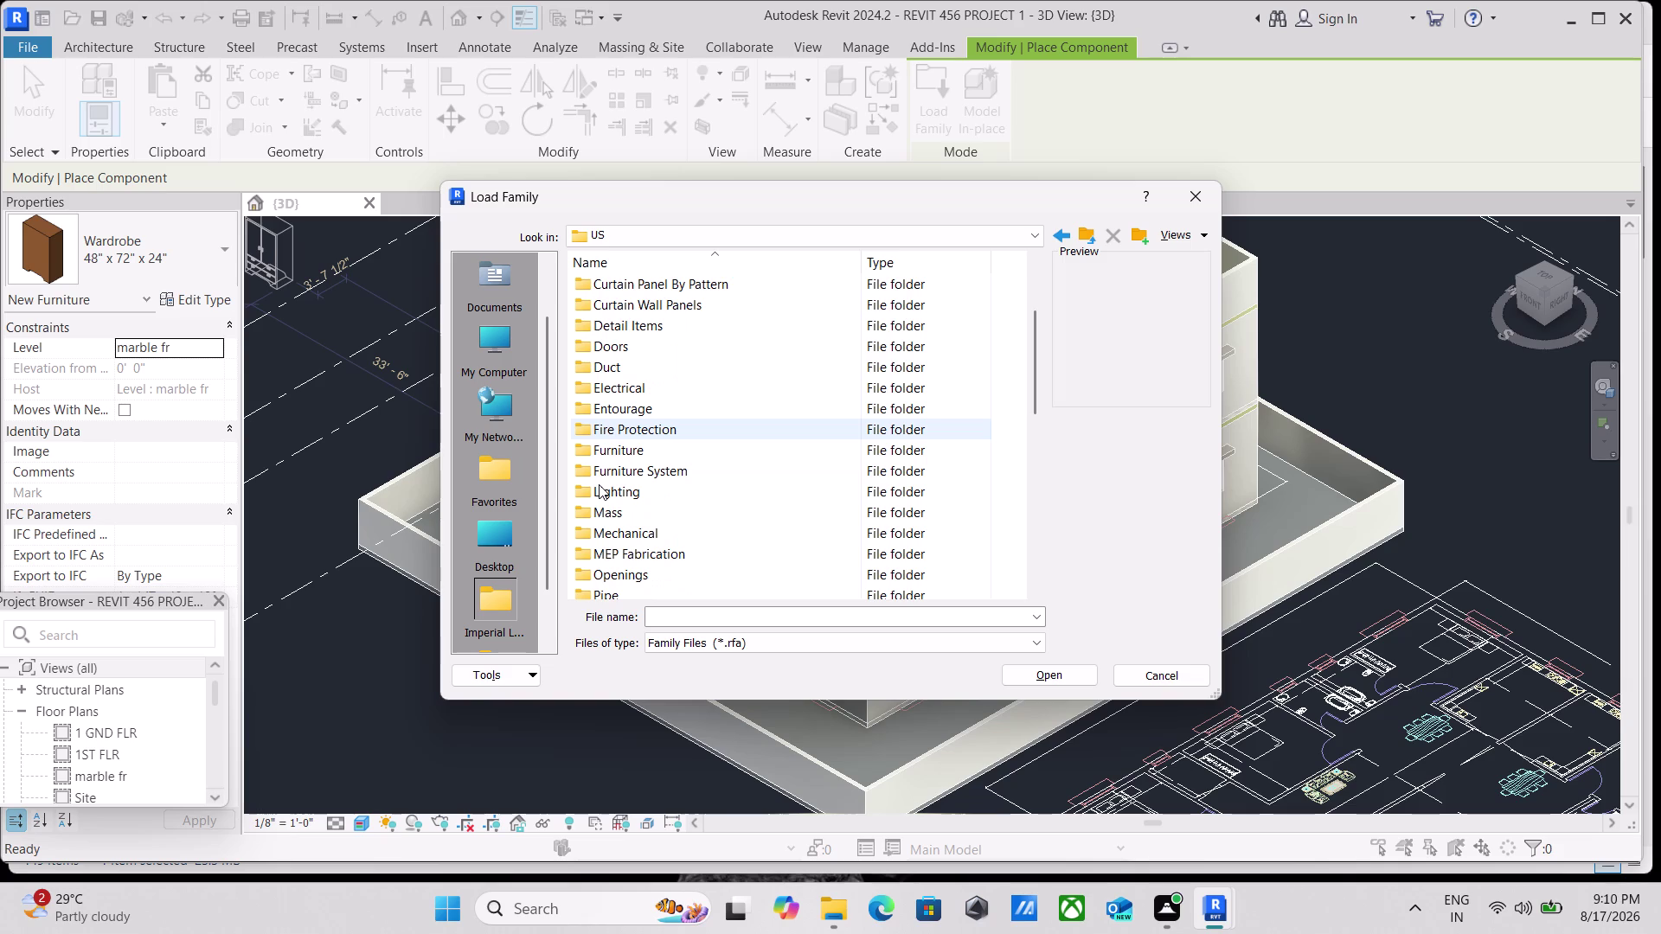
scroll(down, 3)
scroll(down, 3)
scroll(down, 3)
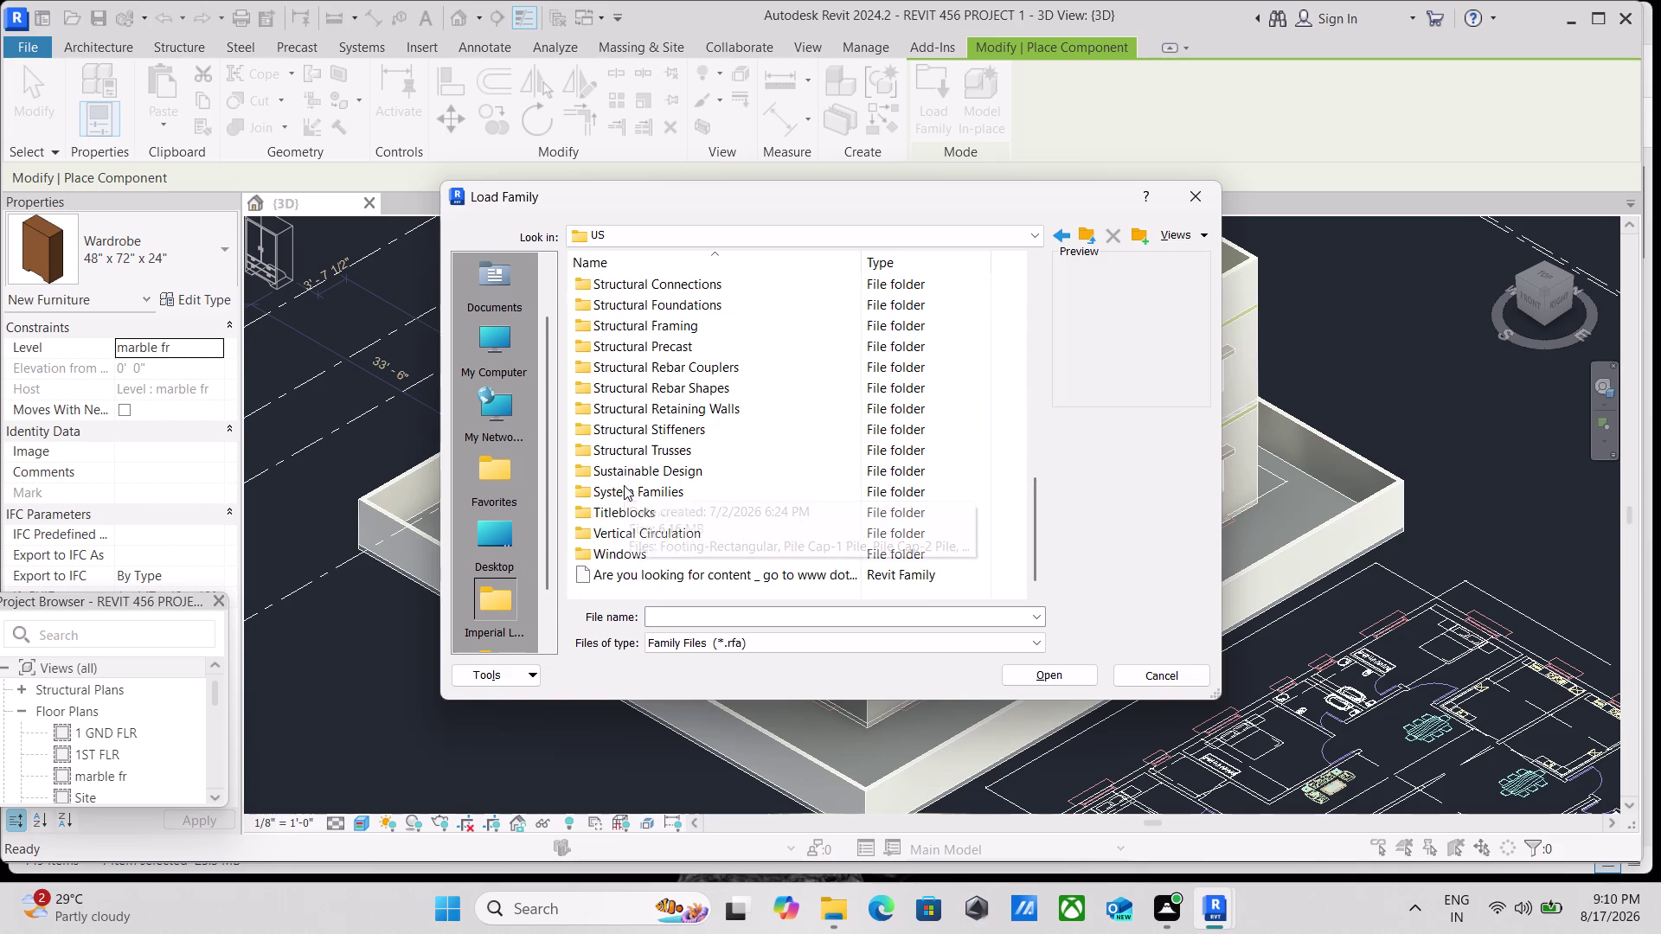
scroll(down, 3)
scroll(up, 3)
scroll(up, 3)
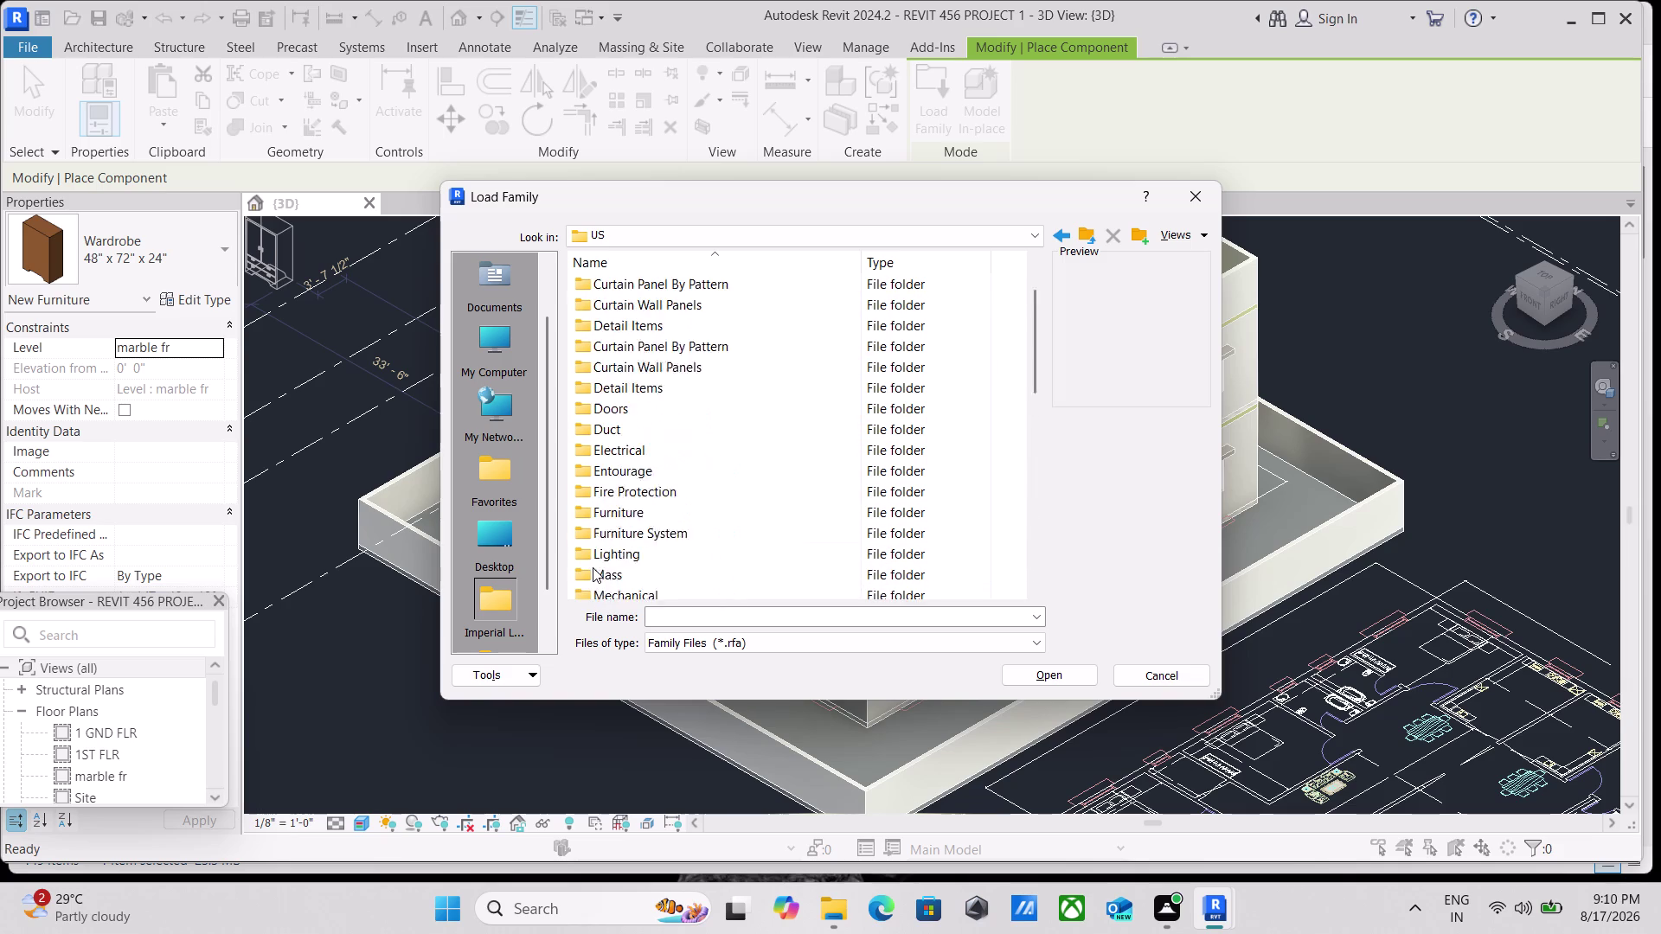
scroll(up, 3)
scroll(up, 3)
scroll(up, 3)
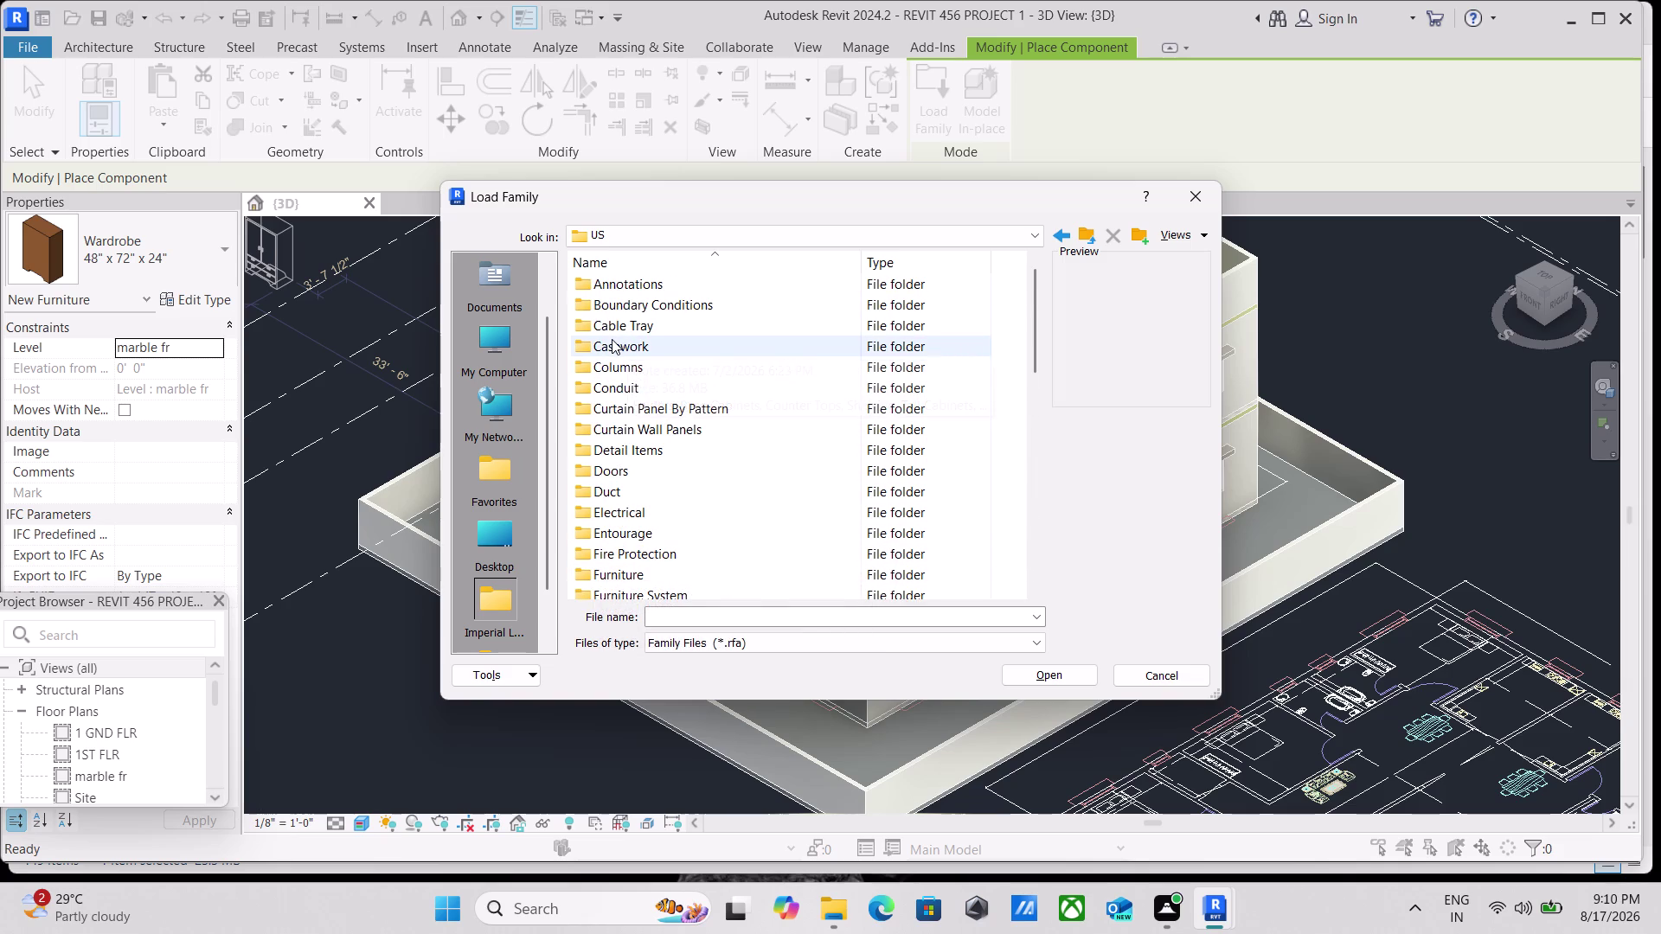
scroll(down, 3)
scroll(down, 3)
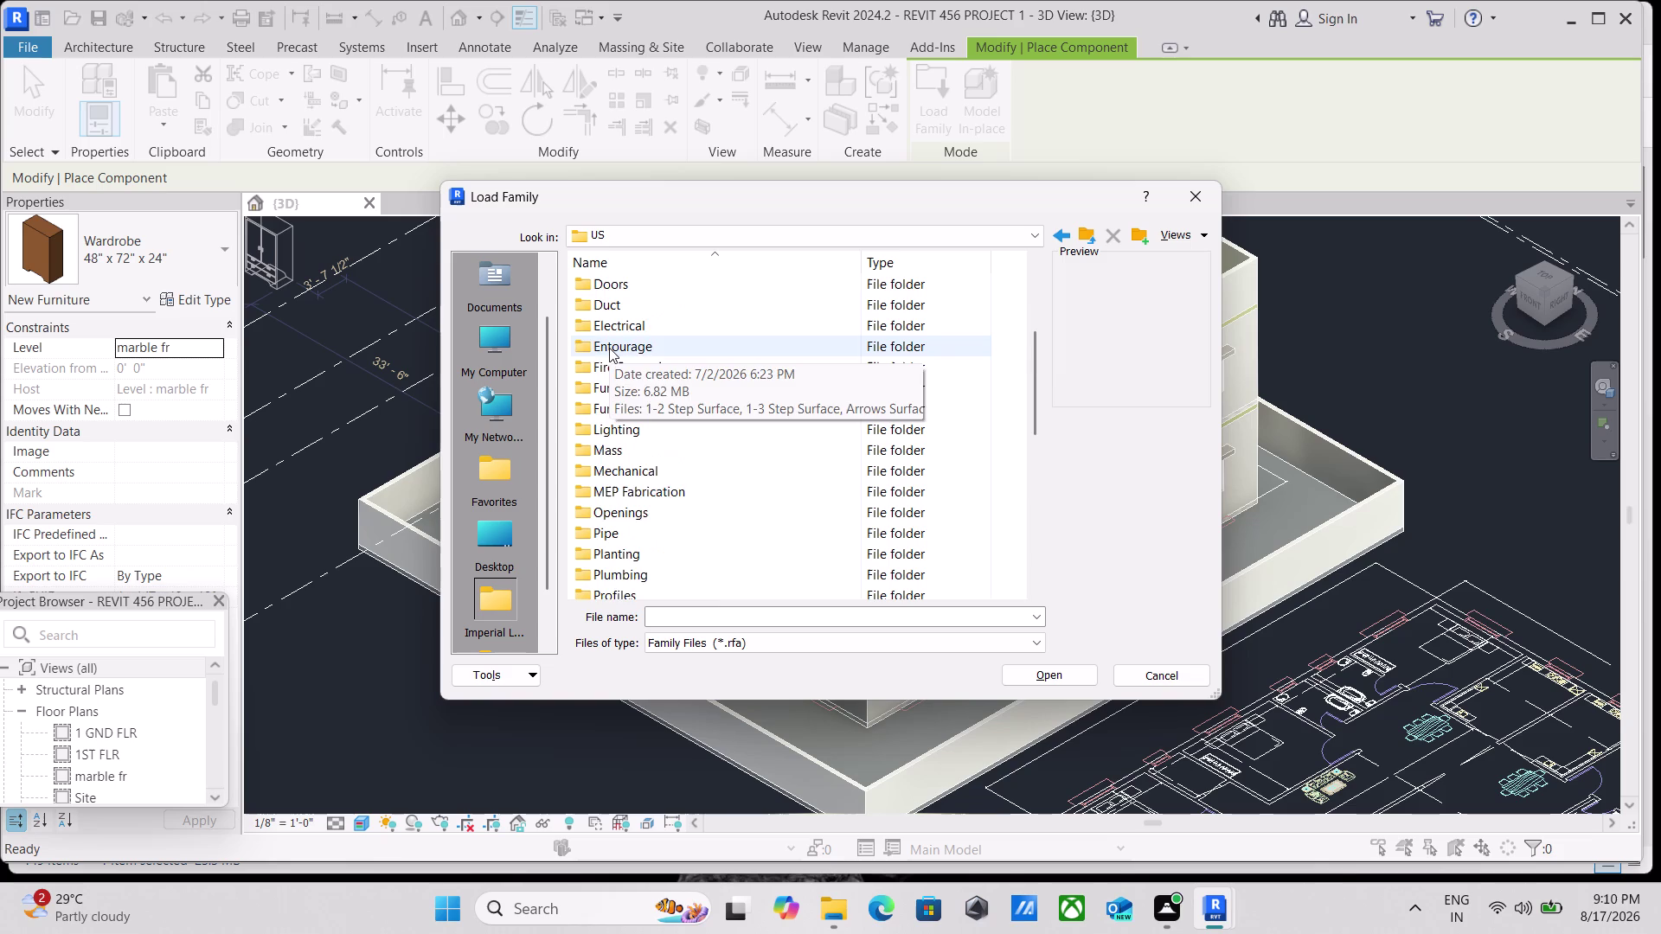
scroll(down, 3)
scroll(up, 3)
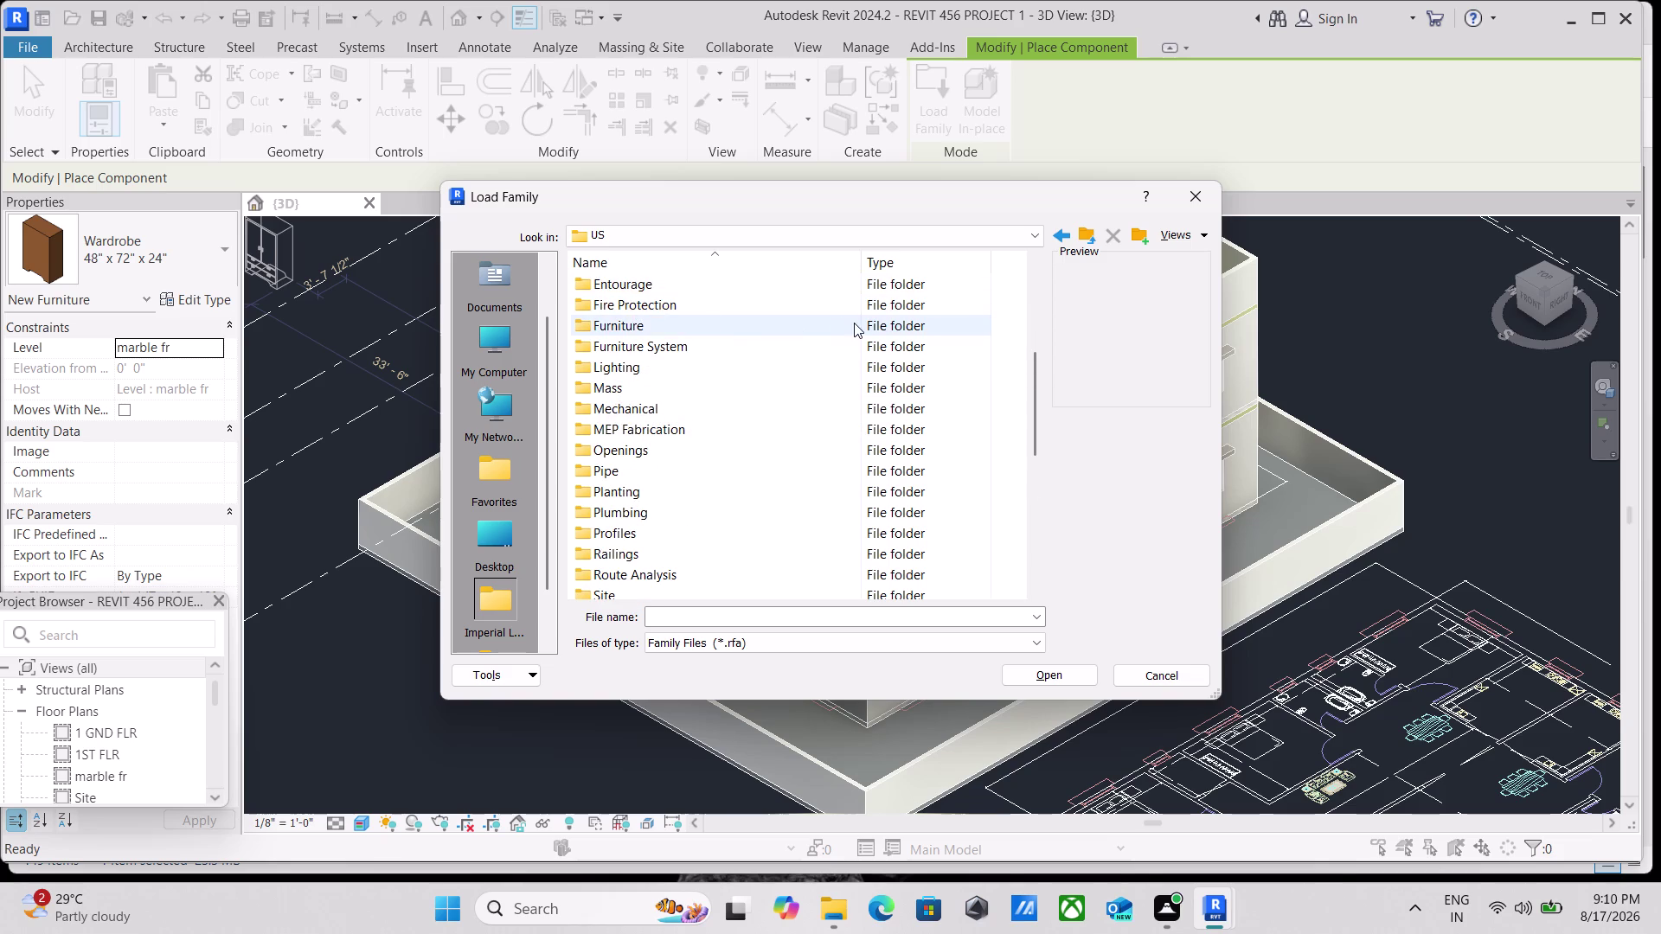
scroll(down, 3)
scroll(up, 3)
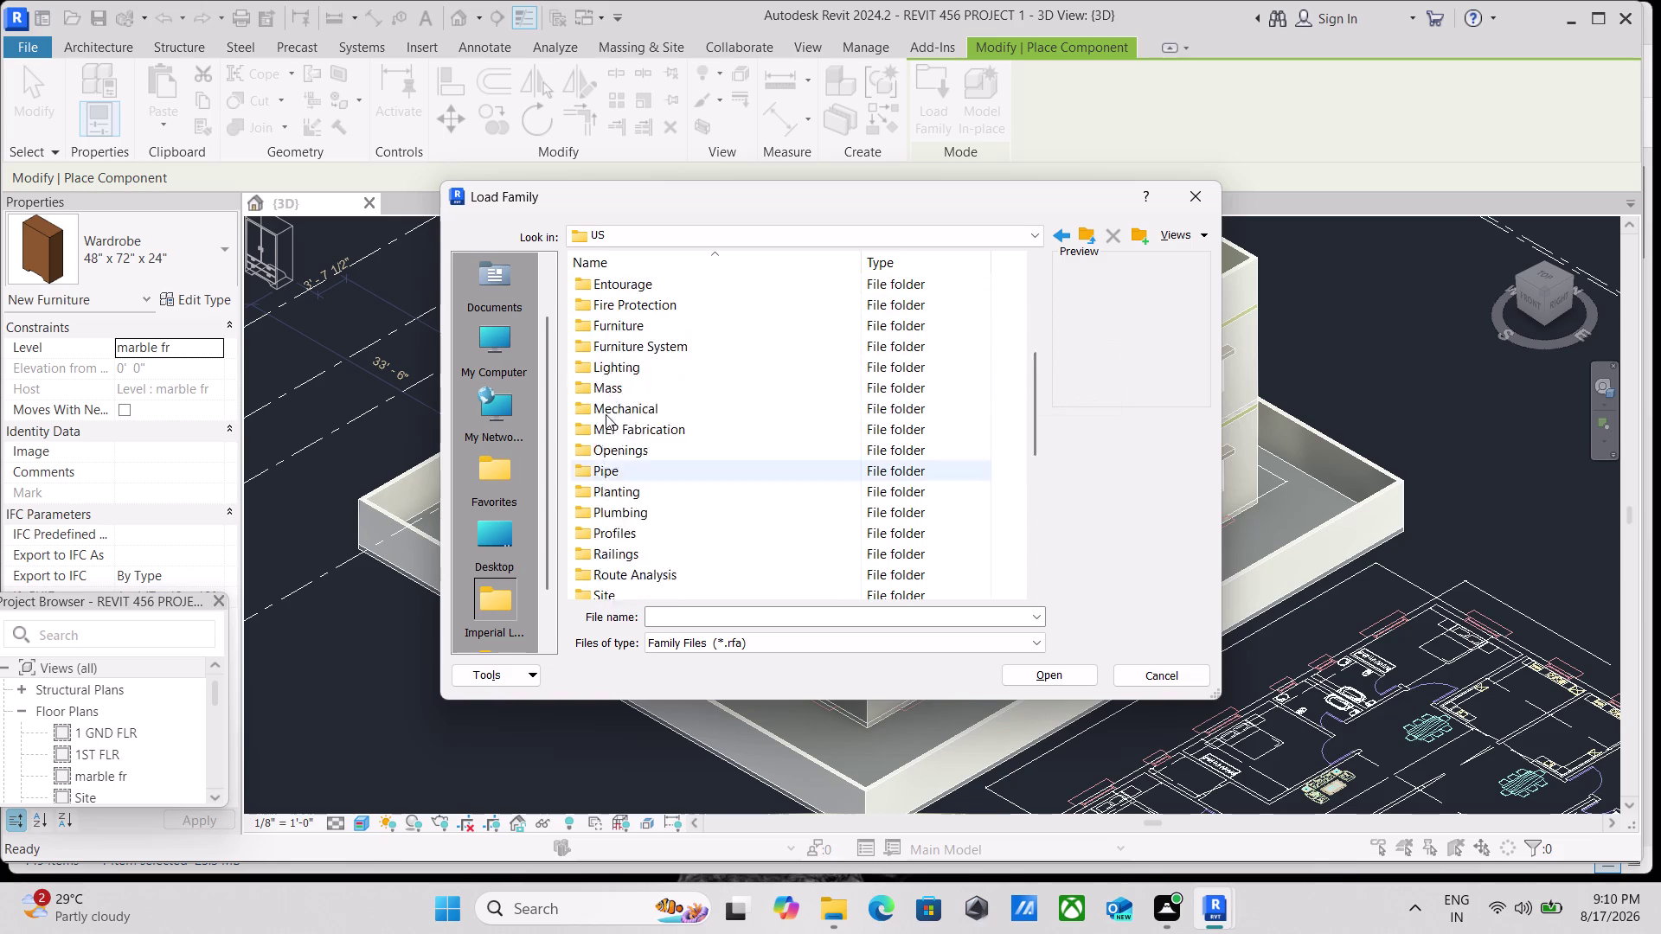
scroll(up, 3)
scroll(up, 3)
scroll(up, 3)
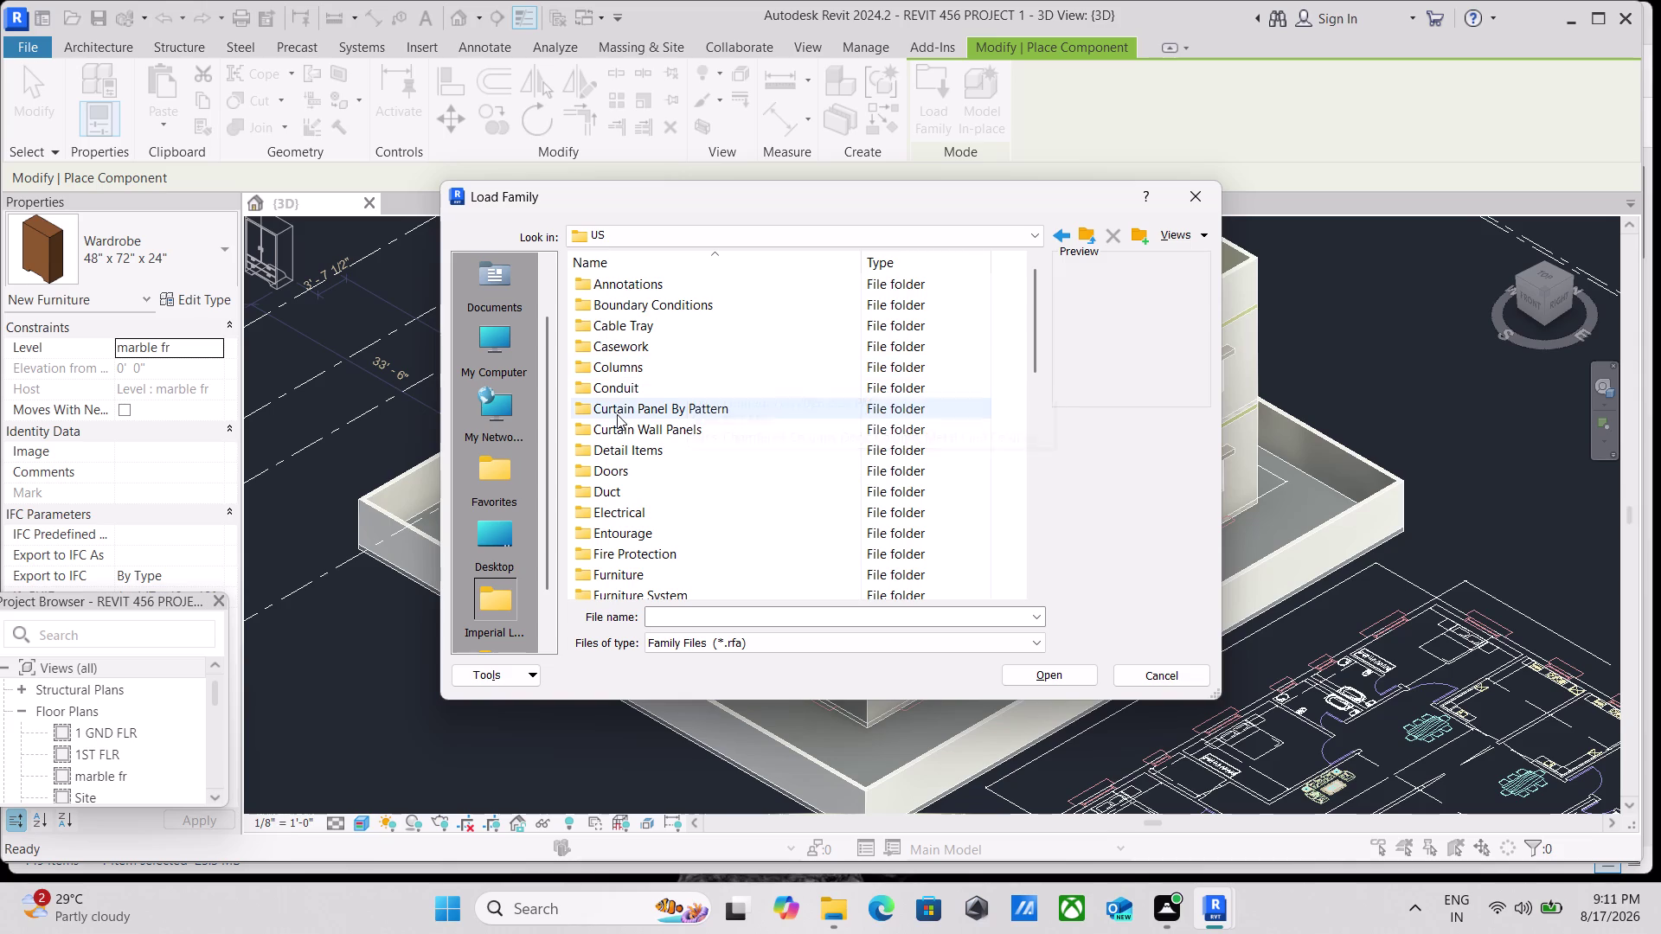
scroll(down, 3)
scroll(down, 3)
Browse from Documents into the SHUBHAM CITY families folder and open its Gate subfolder.
scroll(up, 3)
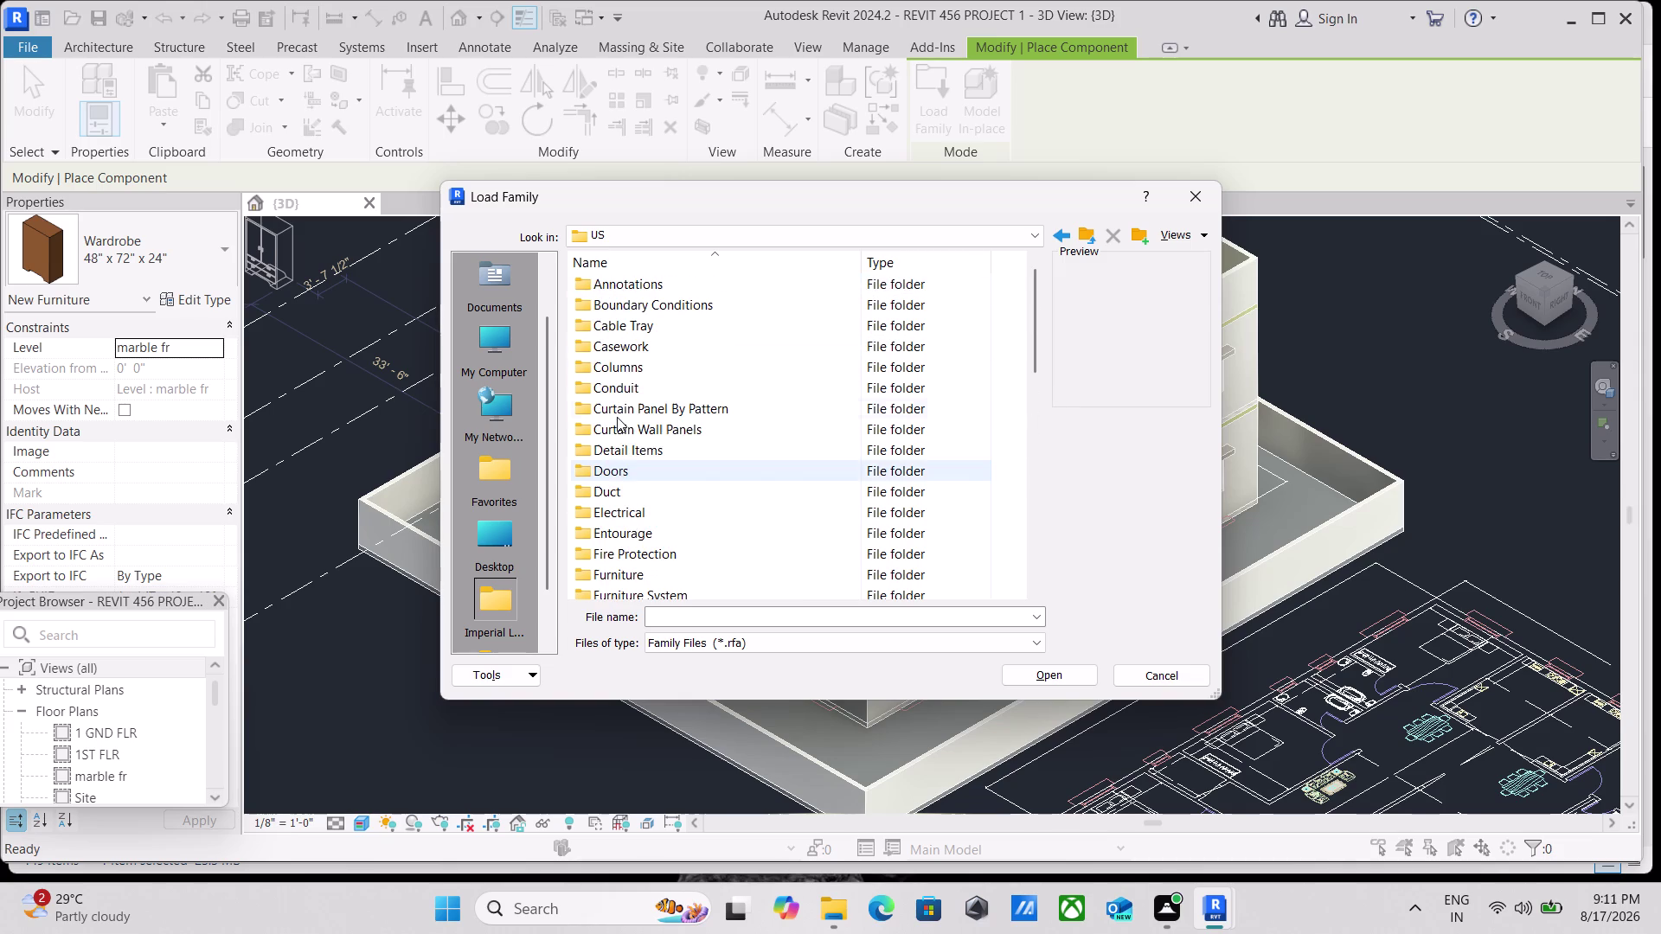
scroll(up, 3)
scroll(up, 3)
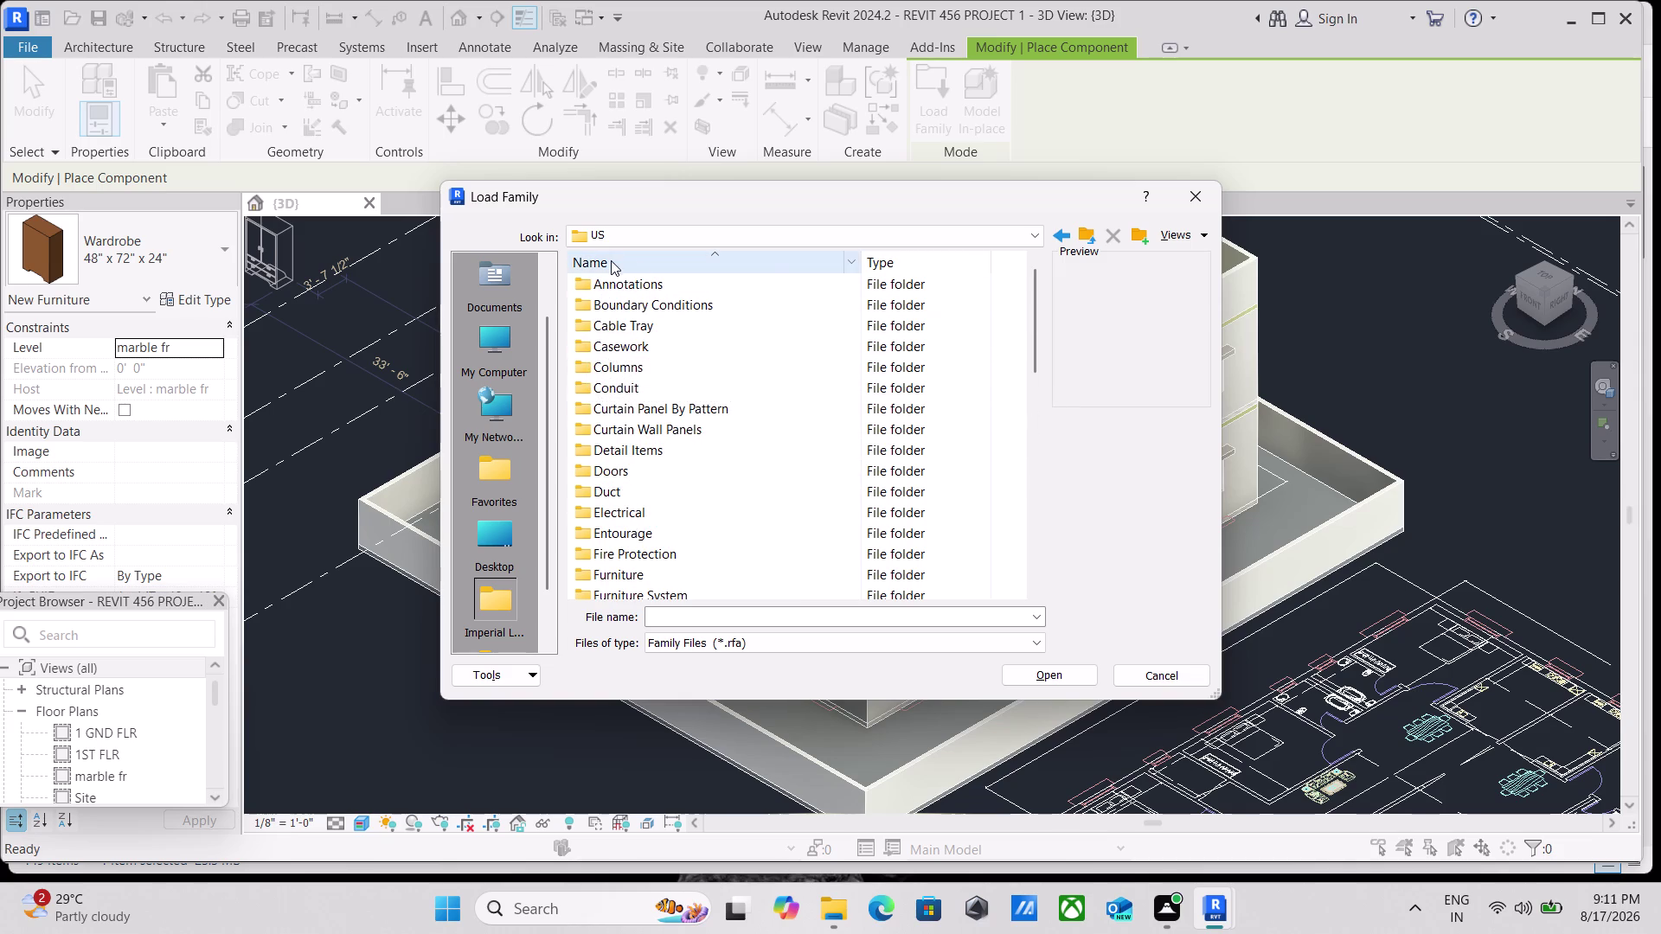
click(508, 303)
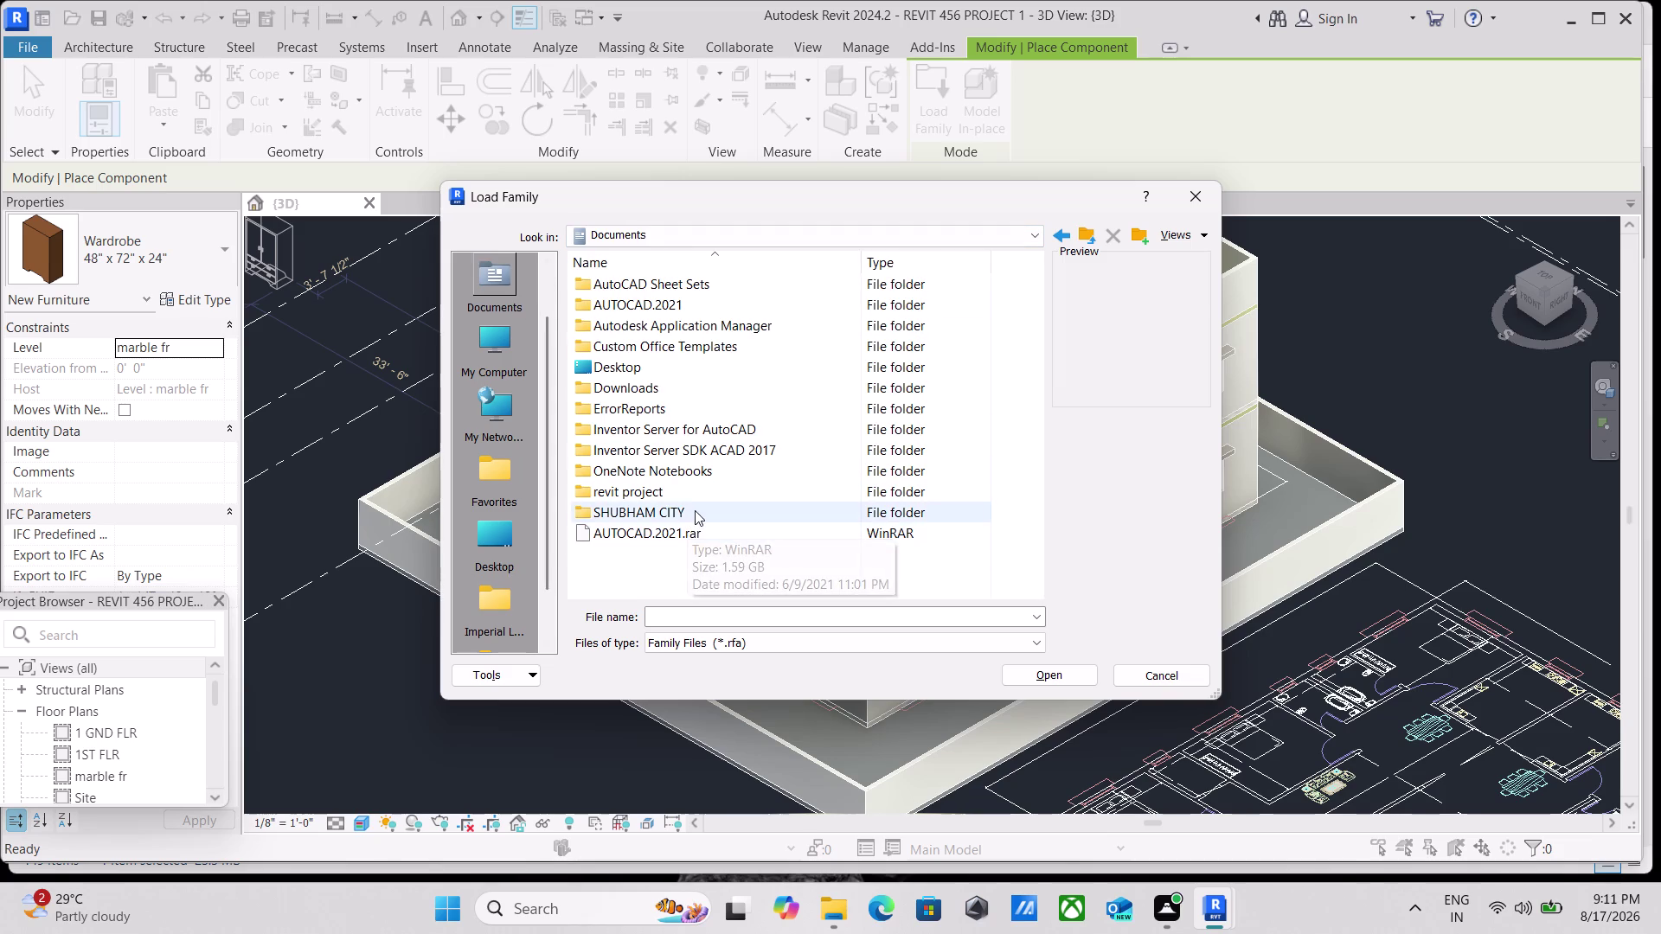
double_click(695, 511)
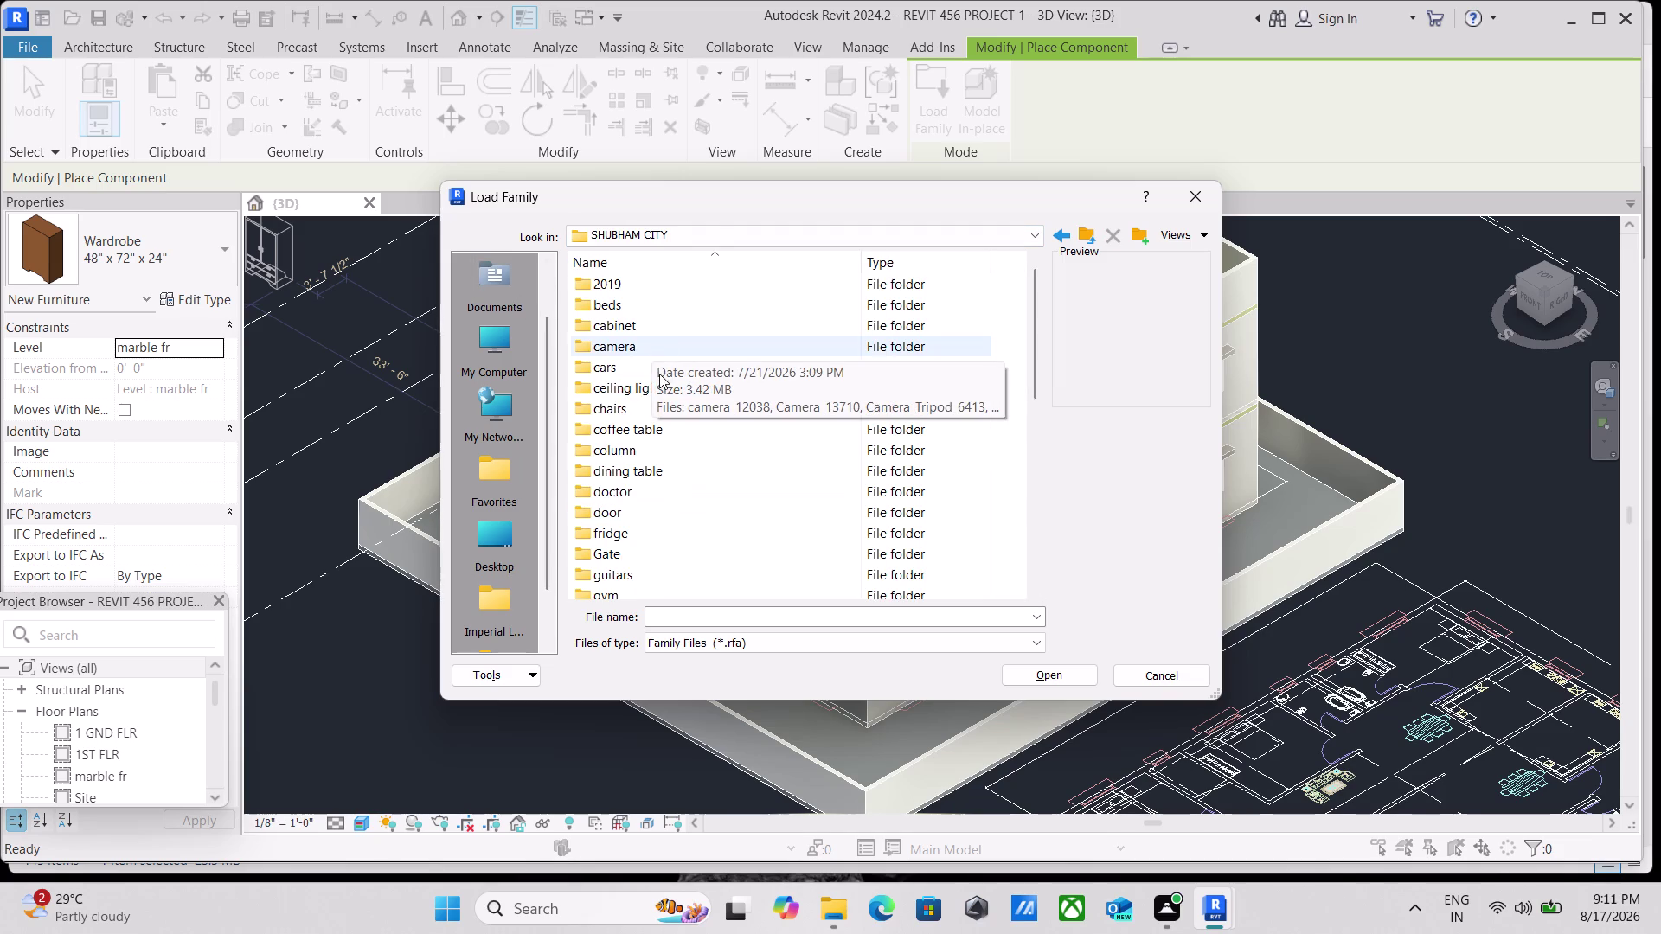
scroll(down, 3)
scroll(down, 3)
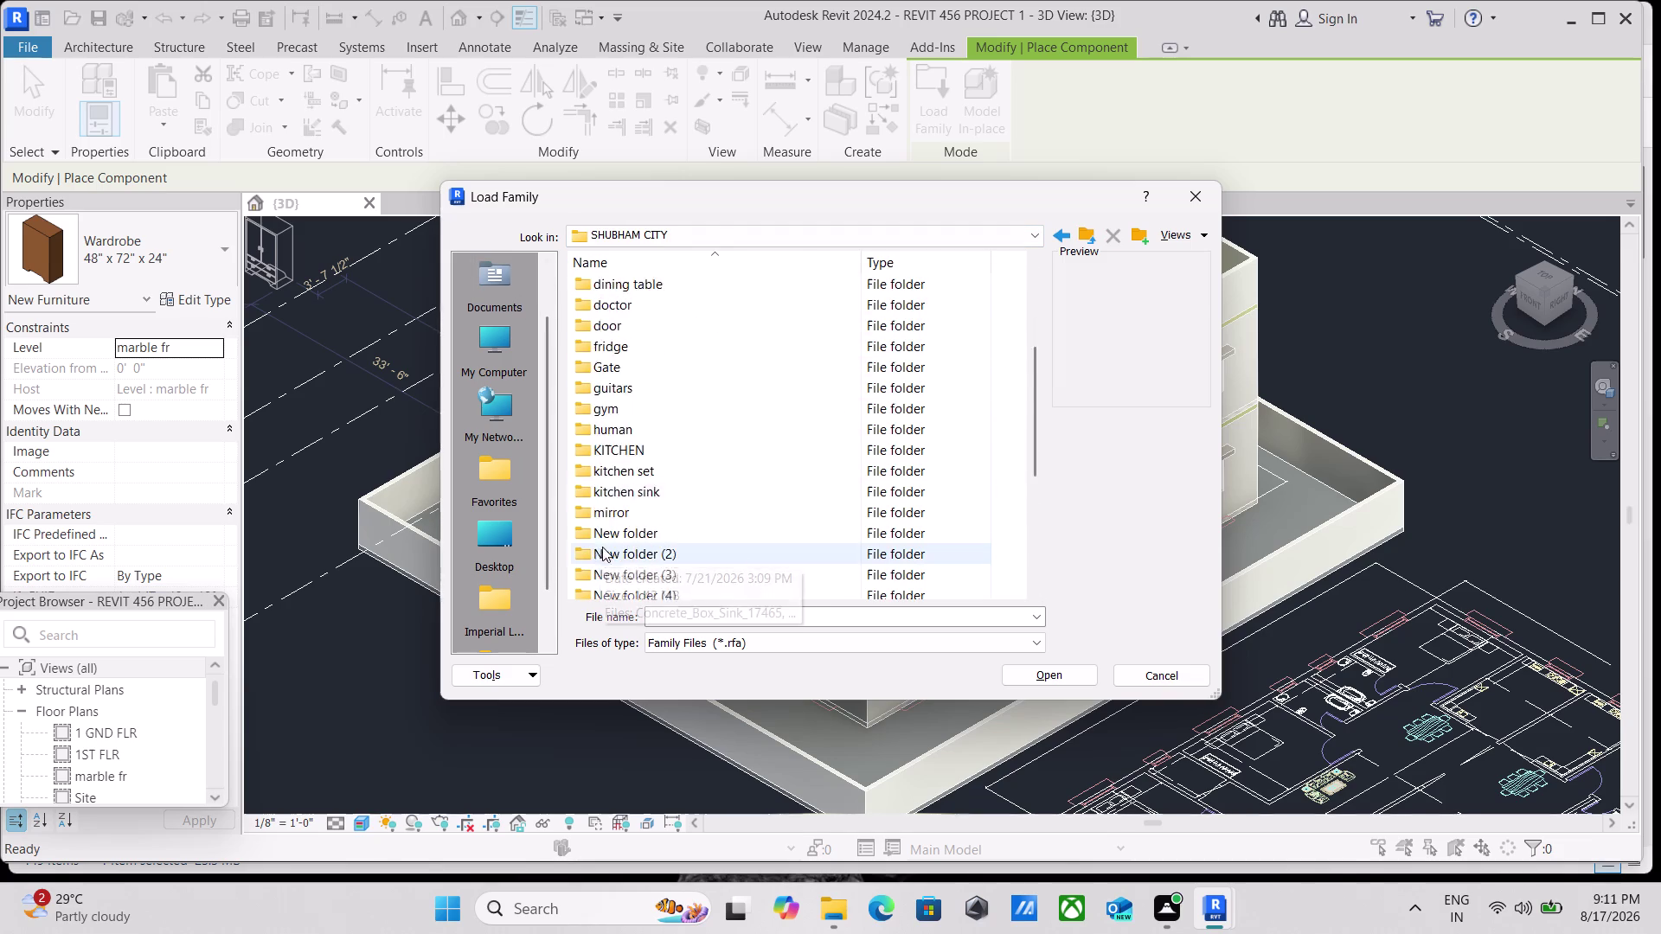
scroll(down, 3)
scroll(down, 3)
scroll(up, 3)
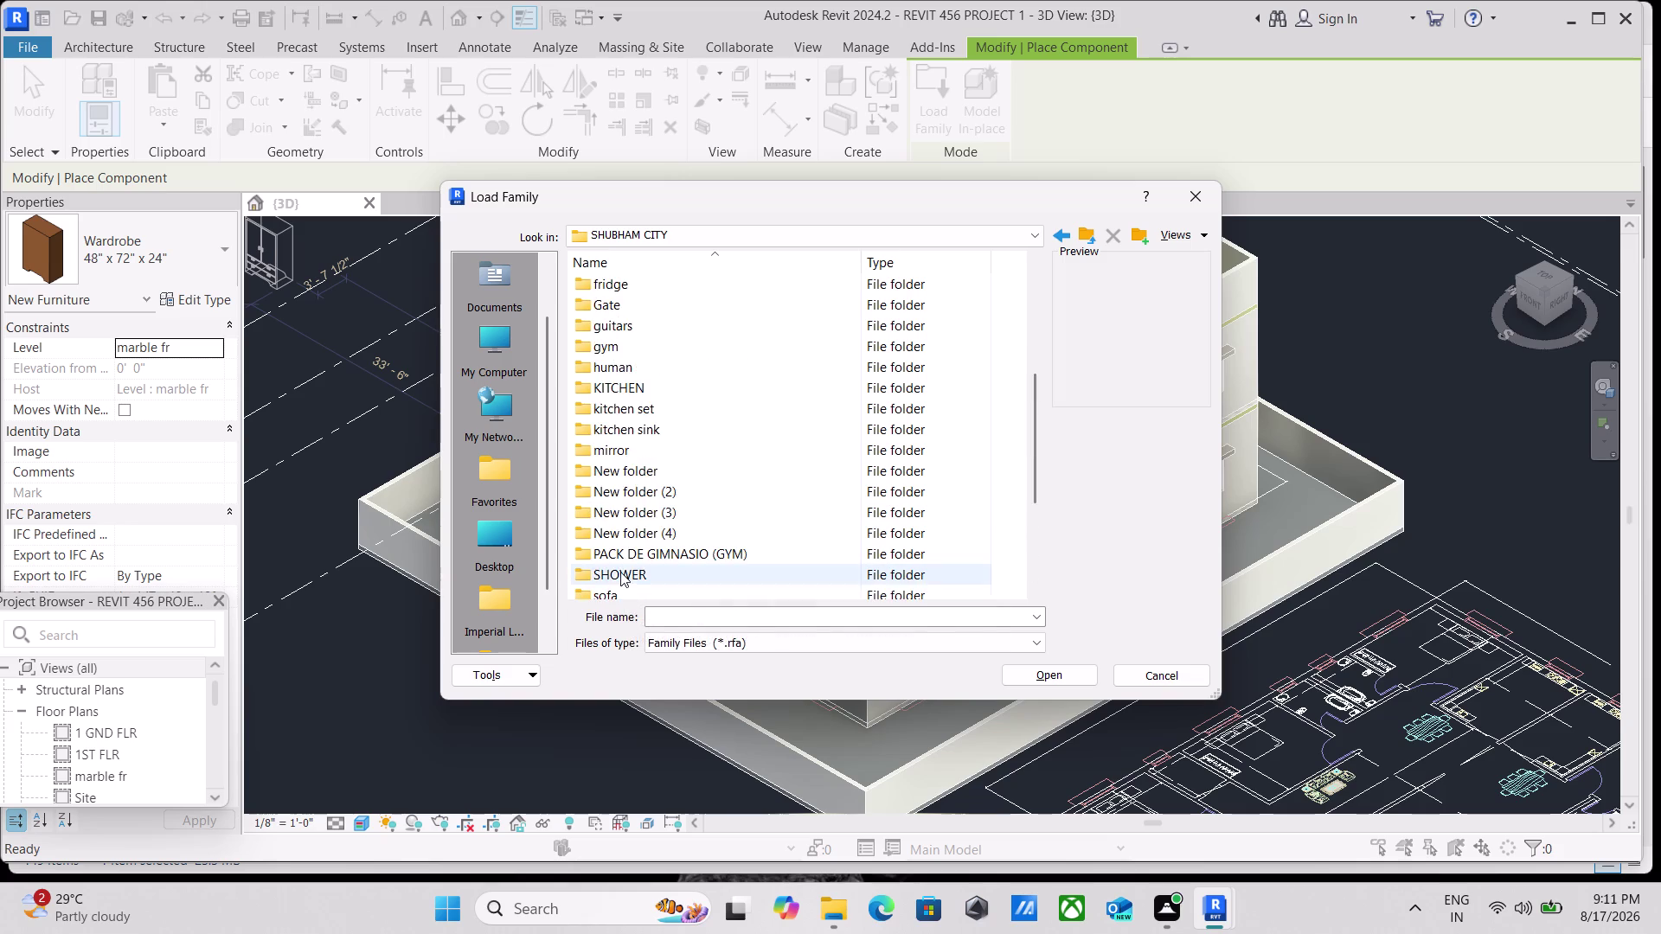
scroll(up, 3)
scroll(up, 3)
scroll(up, 3)
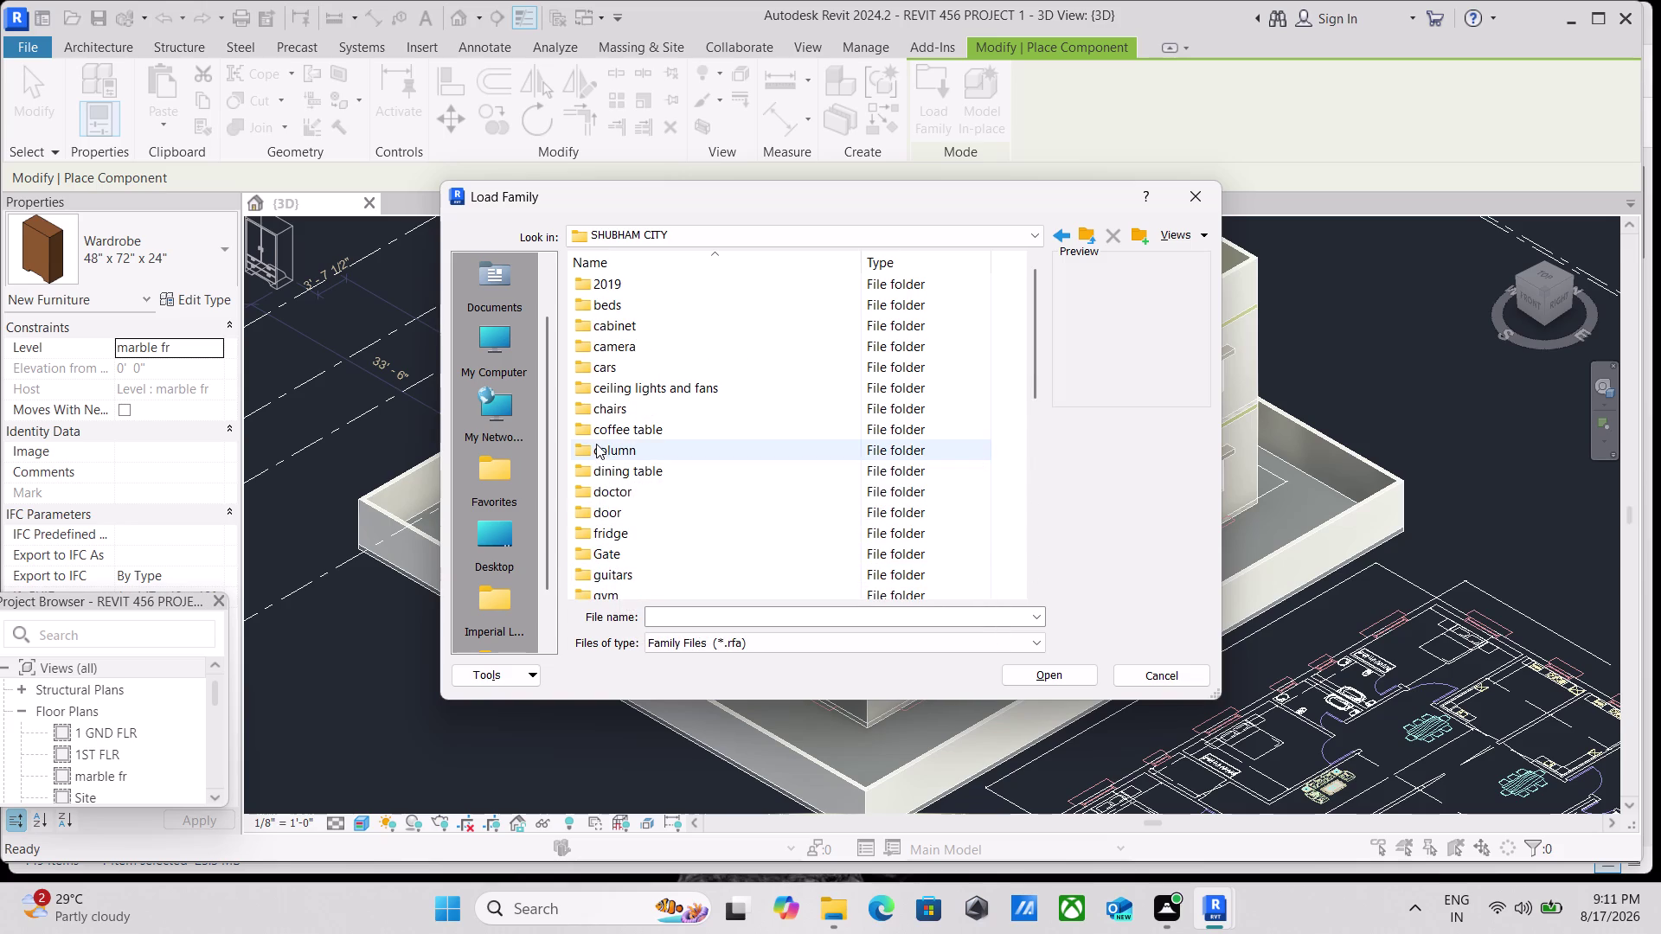
scroll(up, 3)
scroll(down, 3)
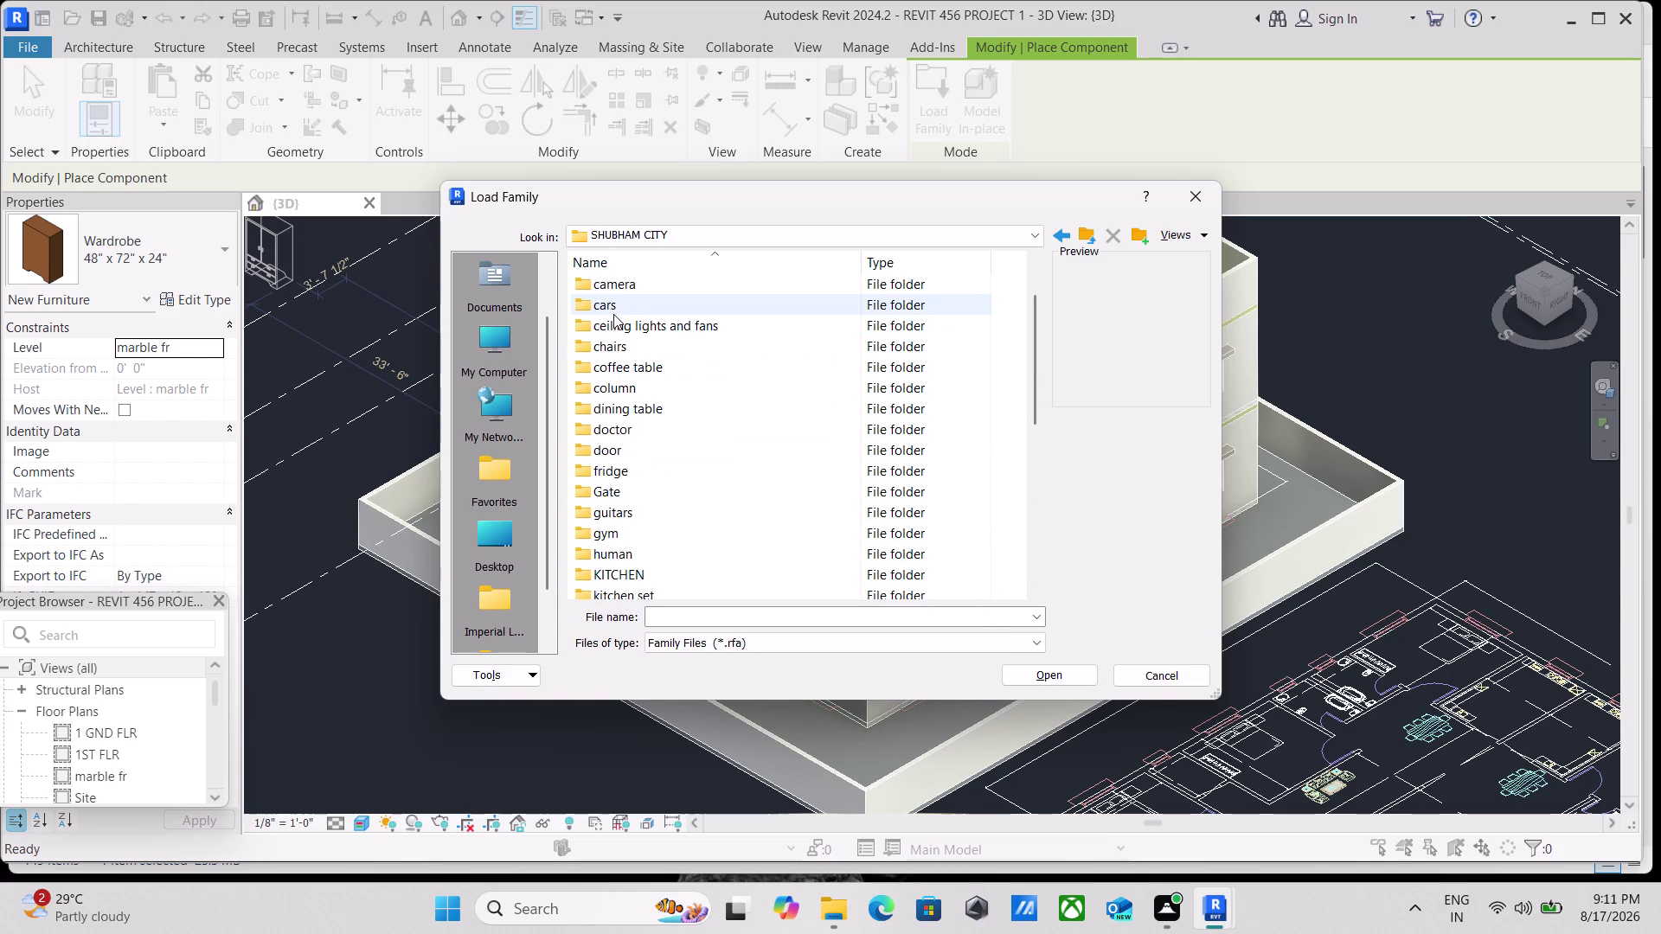
scroll(down, 3)
scroll(down, 3)
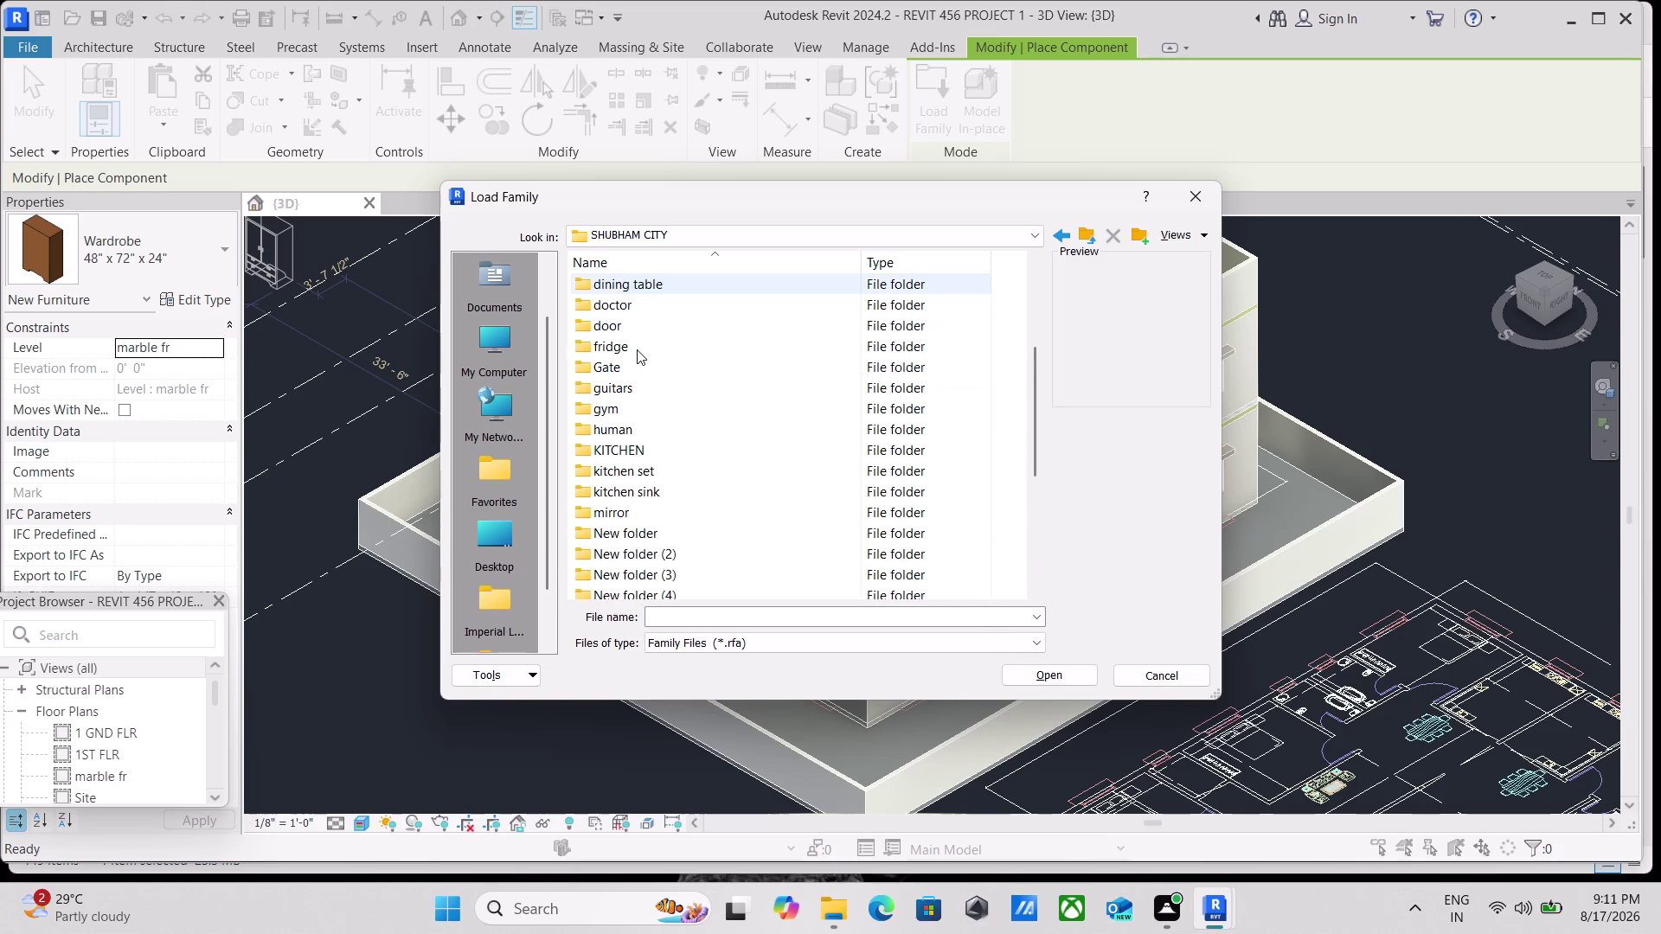
double_click(627, 372)
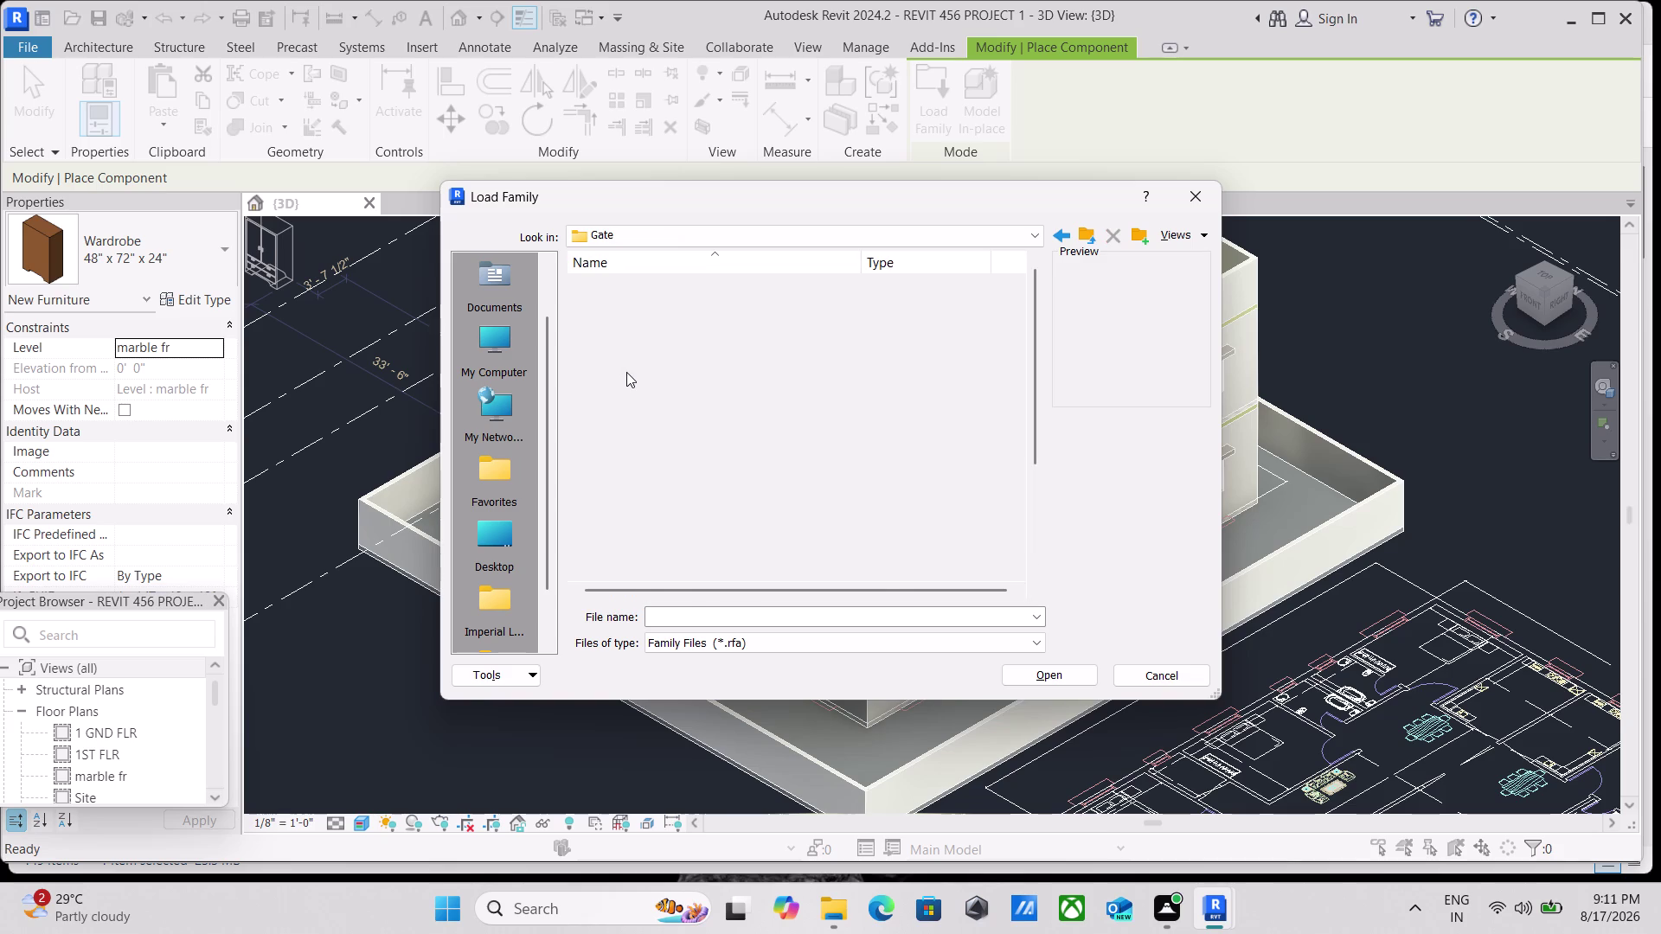
Preview Gate_7048, DUMPSTER_ENCLOSURE_GATE, Gate_davinder, gate-2, Jurassic_Park_Gate, MAIN_GATE and shubh gate families.
click(629, 365)
click(636, 357)
click(646, 346)
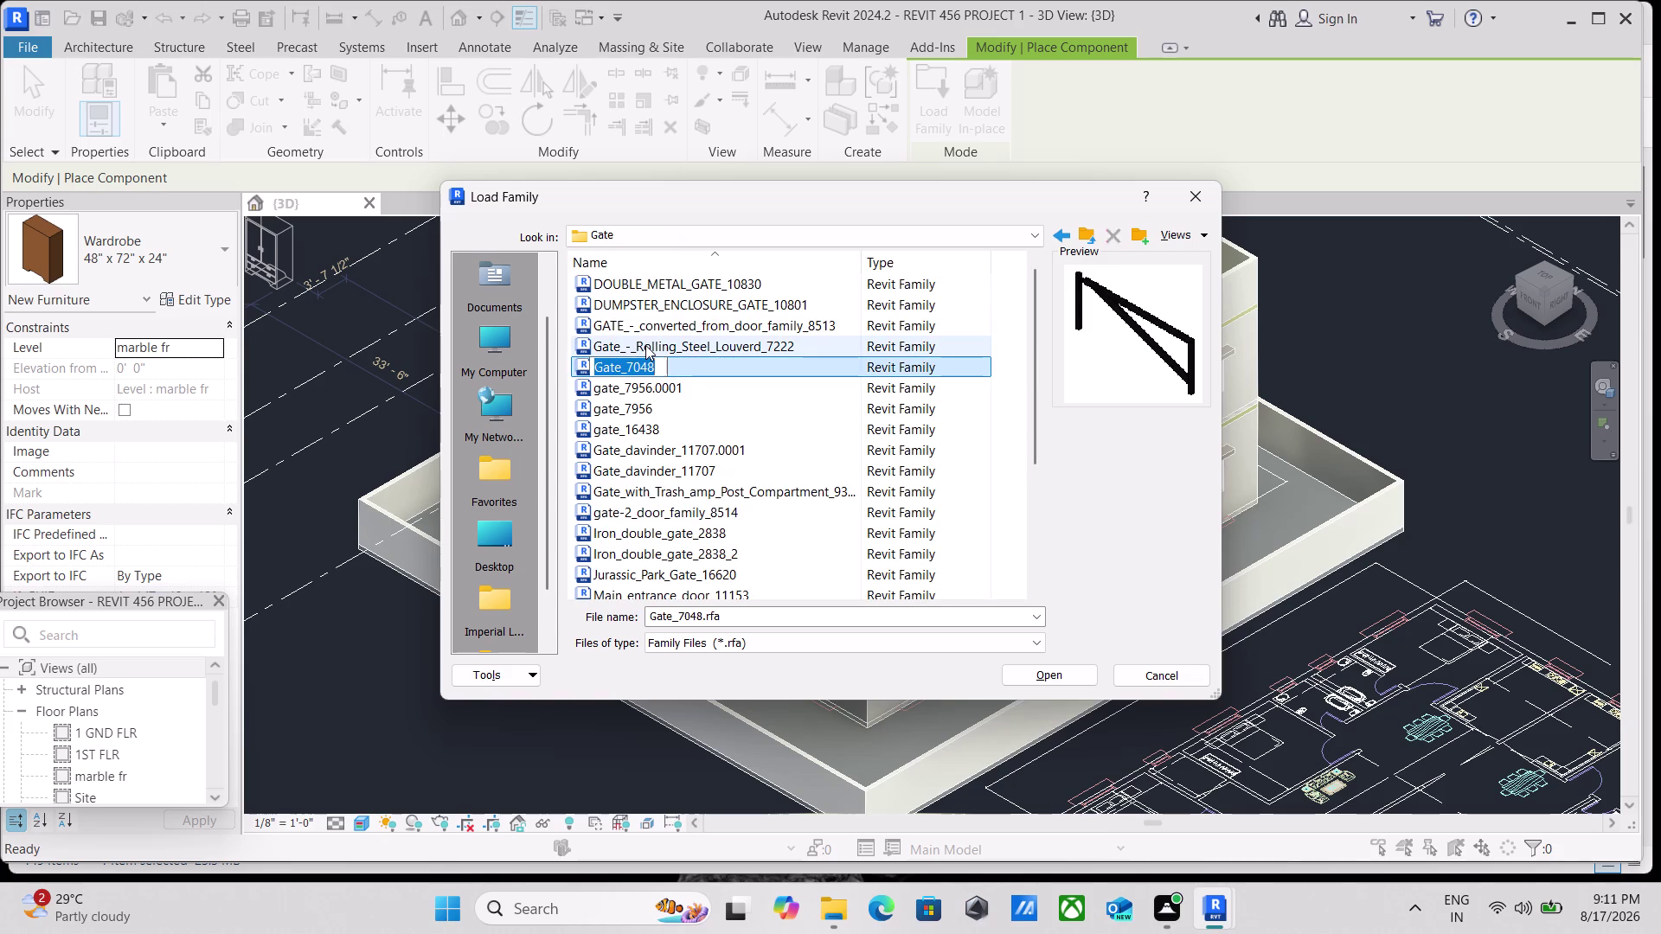
click(646, 328)
click(645, 308)
click(645, 290)
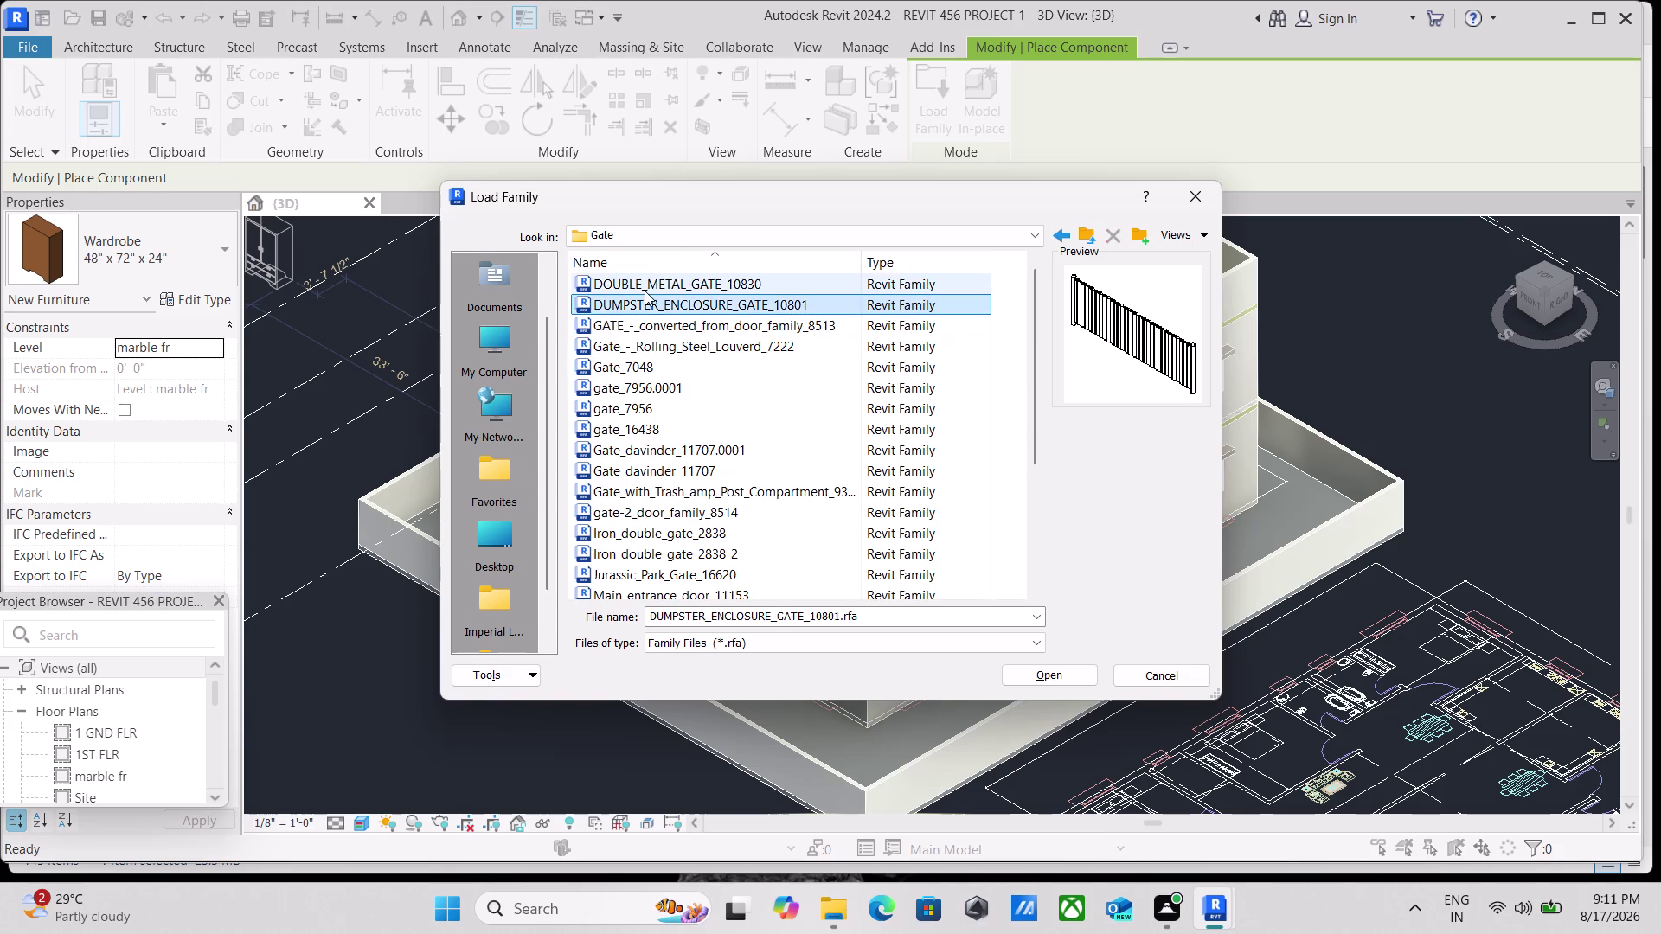
click(676, 472)
click(678, 451)
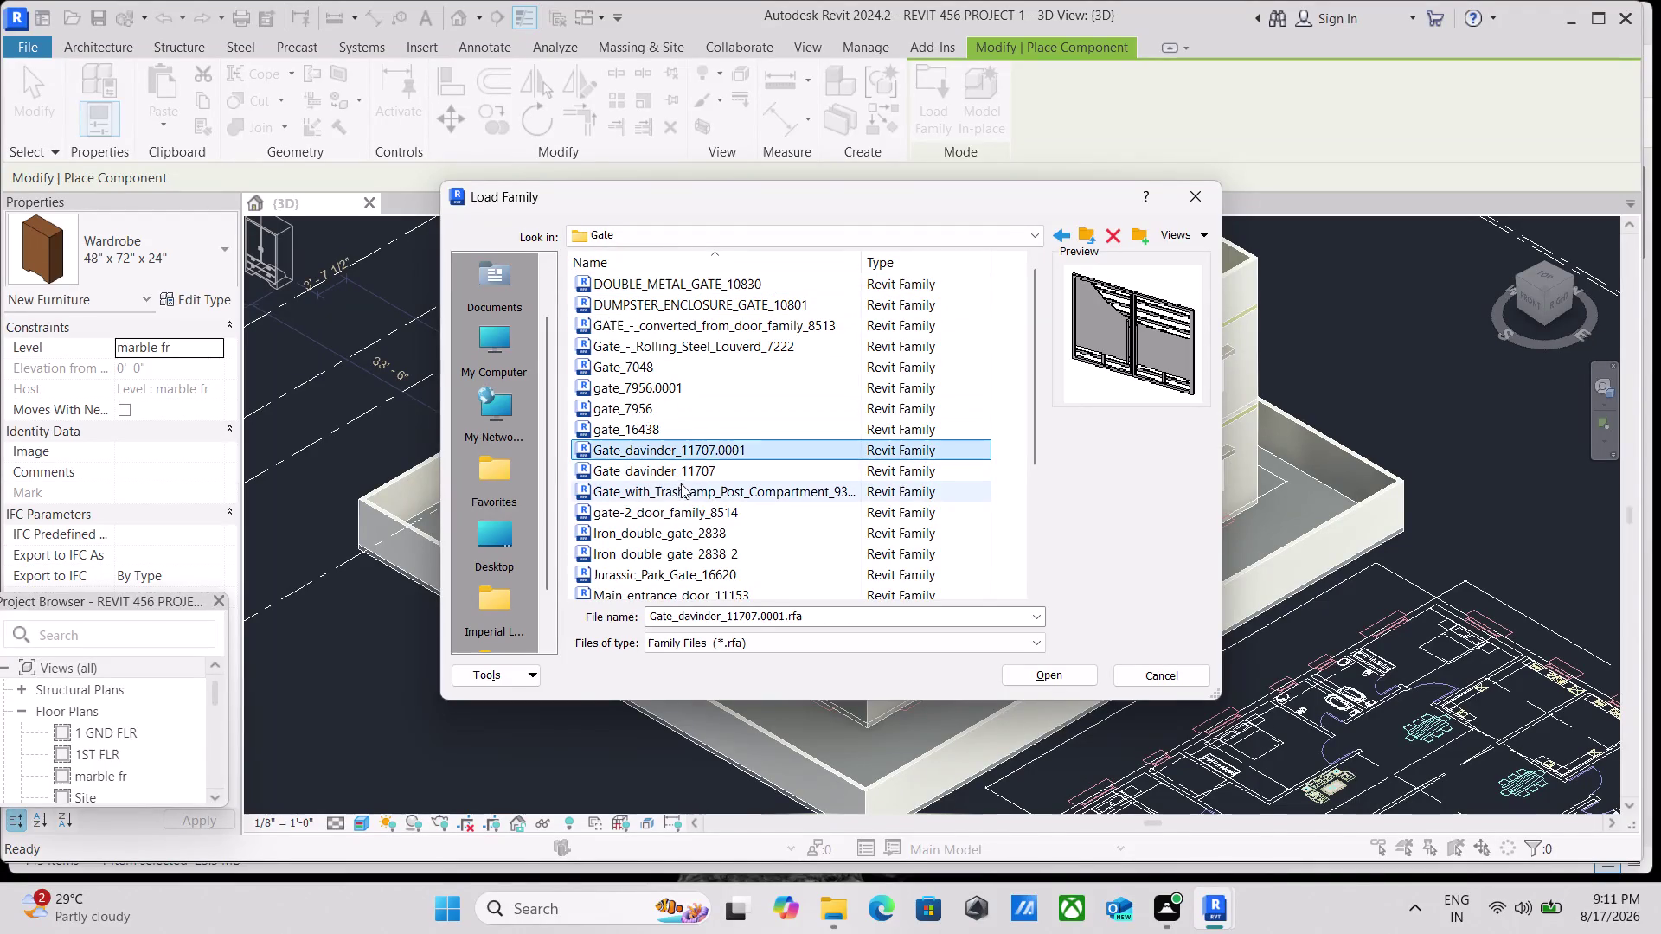
click(680, 484)
click(688, 521)
click(697, 548)
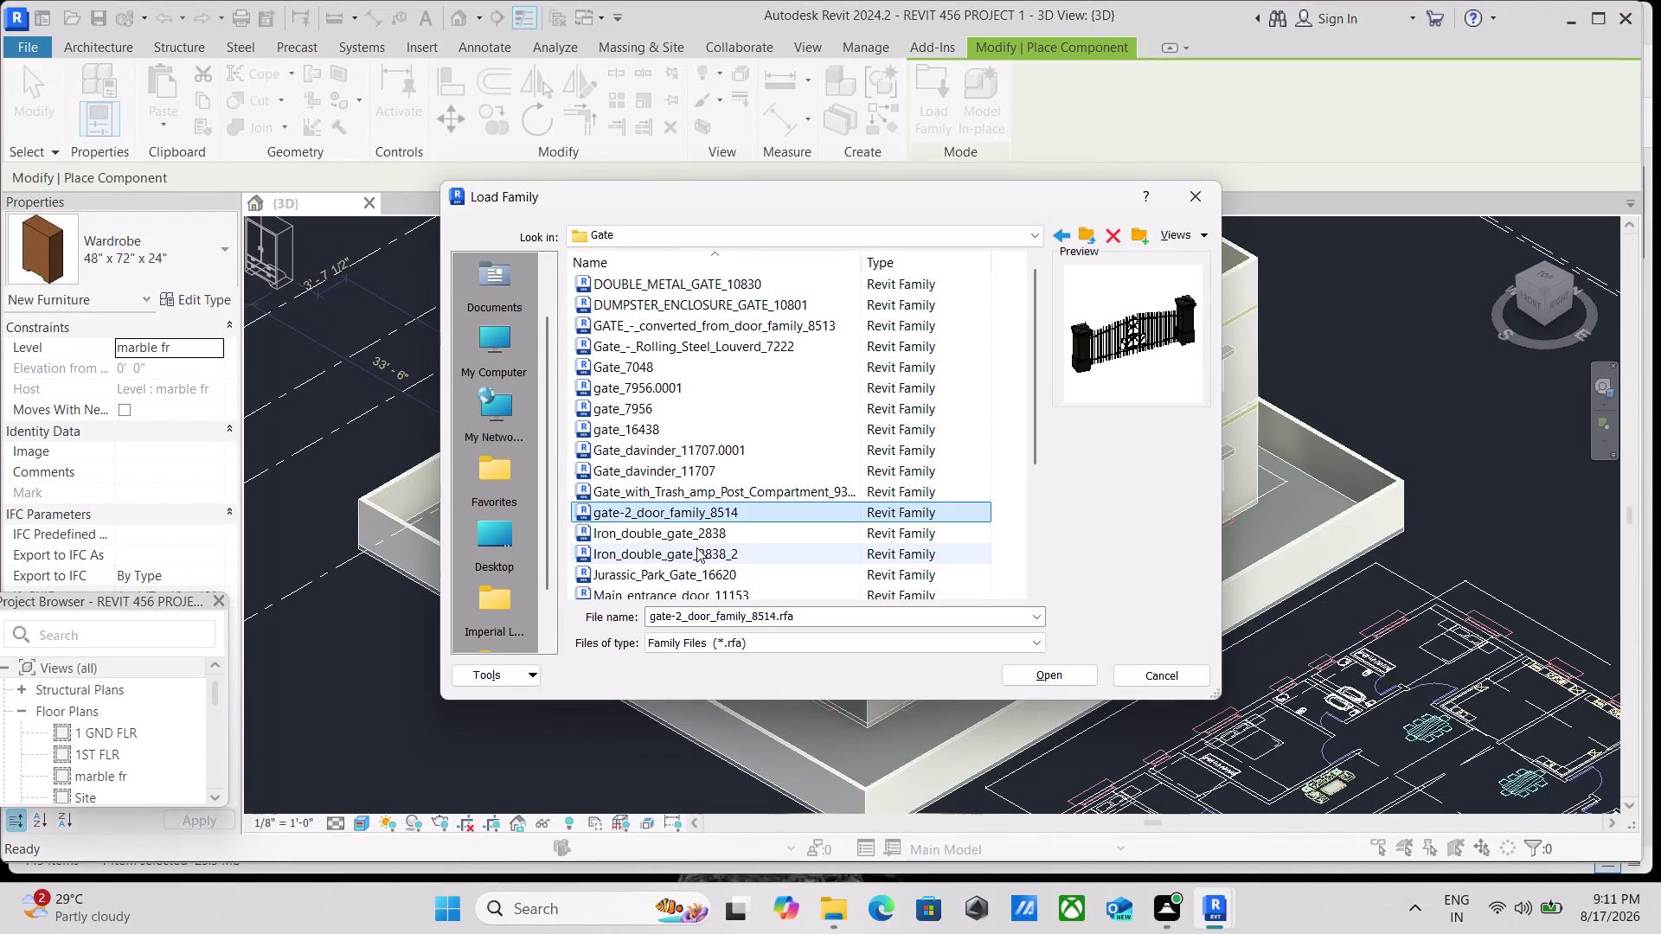
click(692, 578)
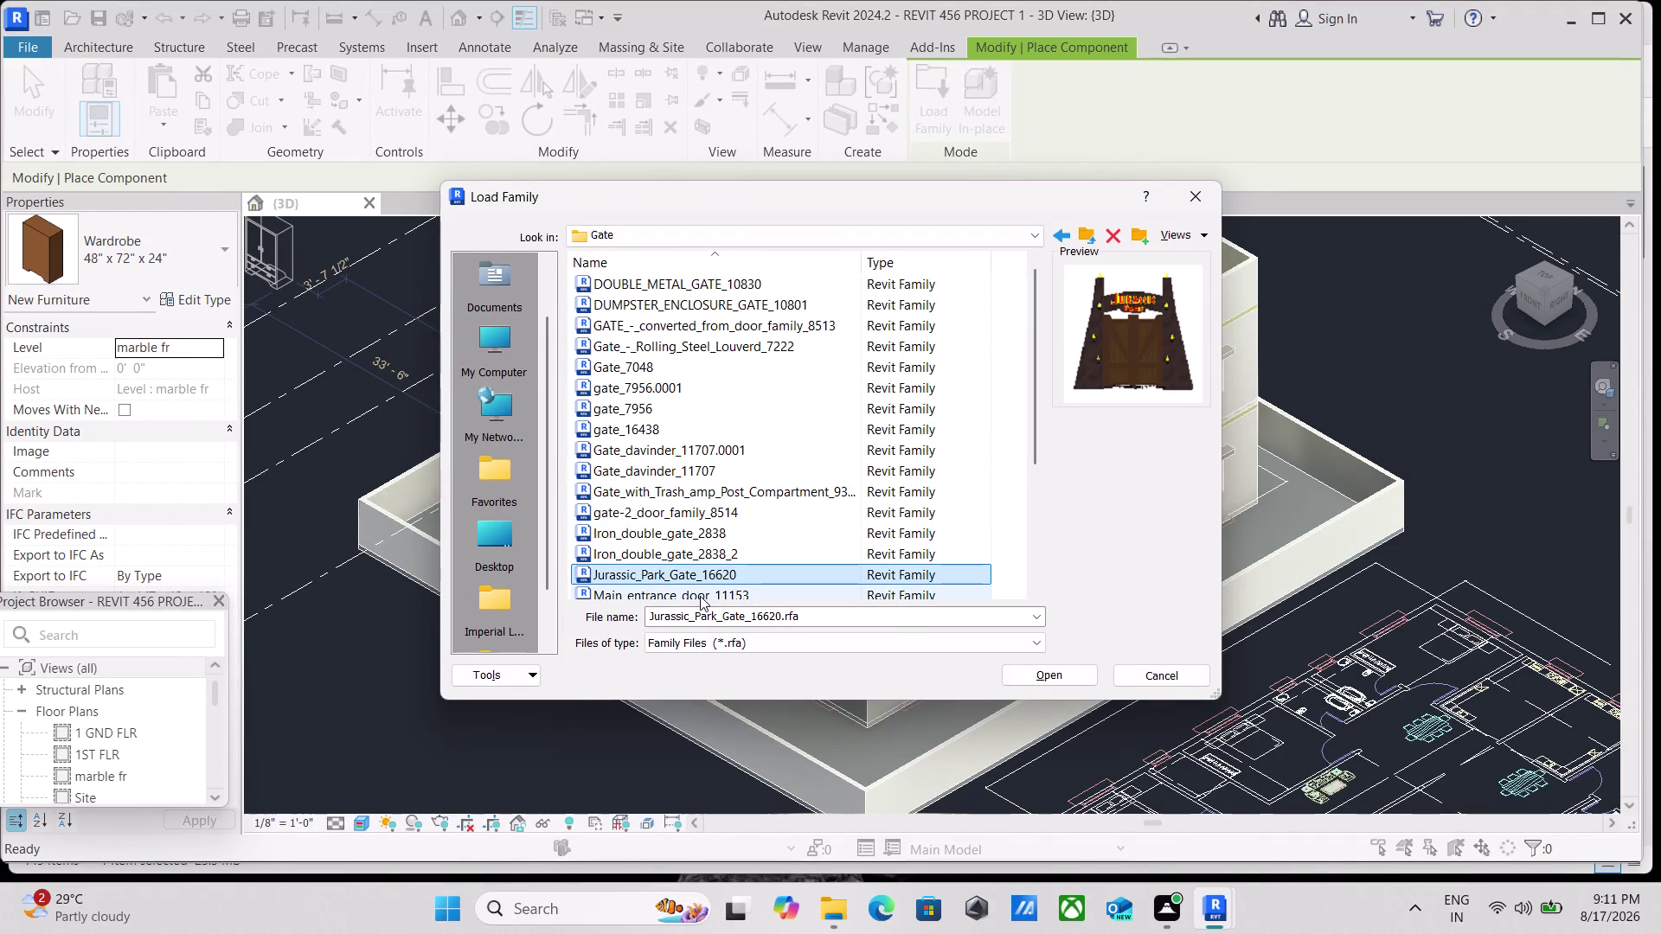
click(699, 596)
scroll(down, 3)
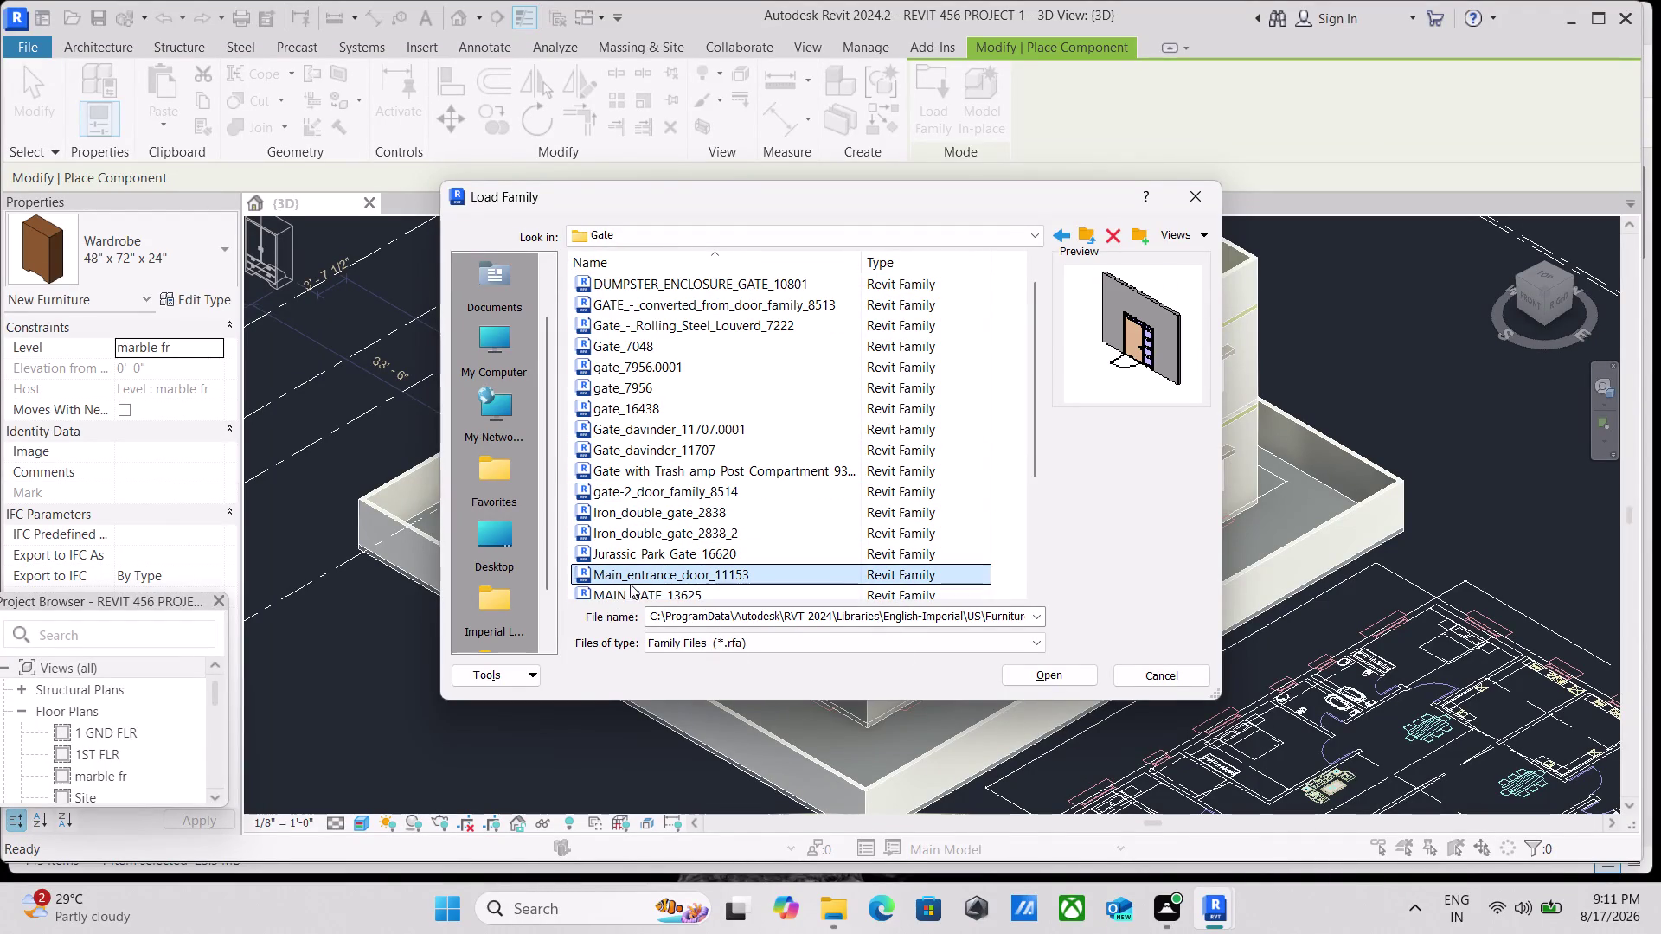
click(632, 586)
scroll(down, 3)
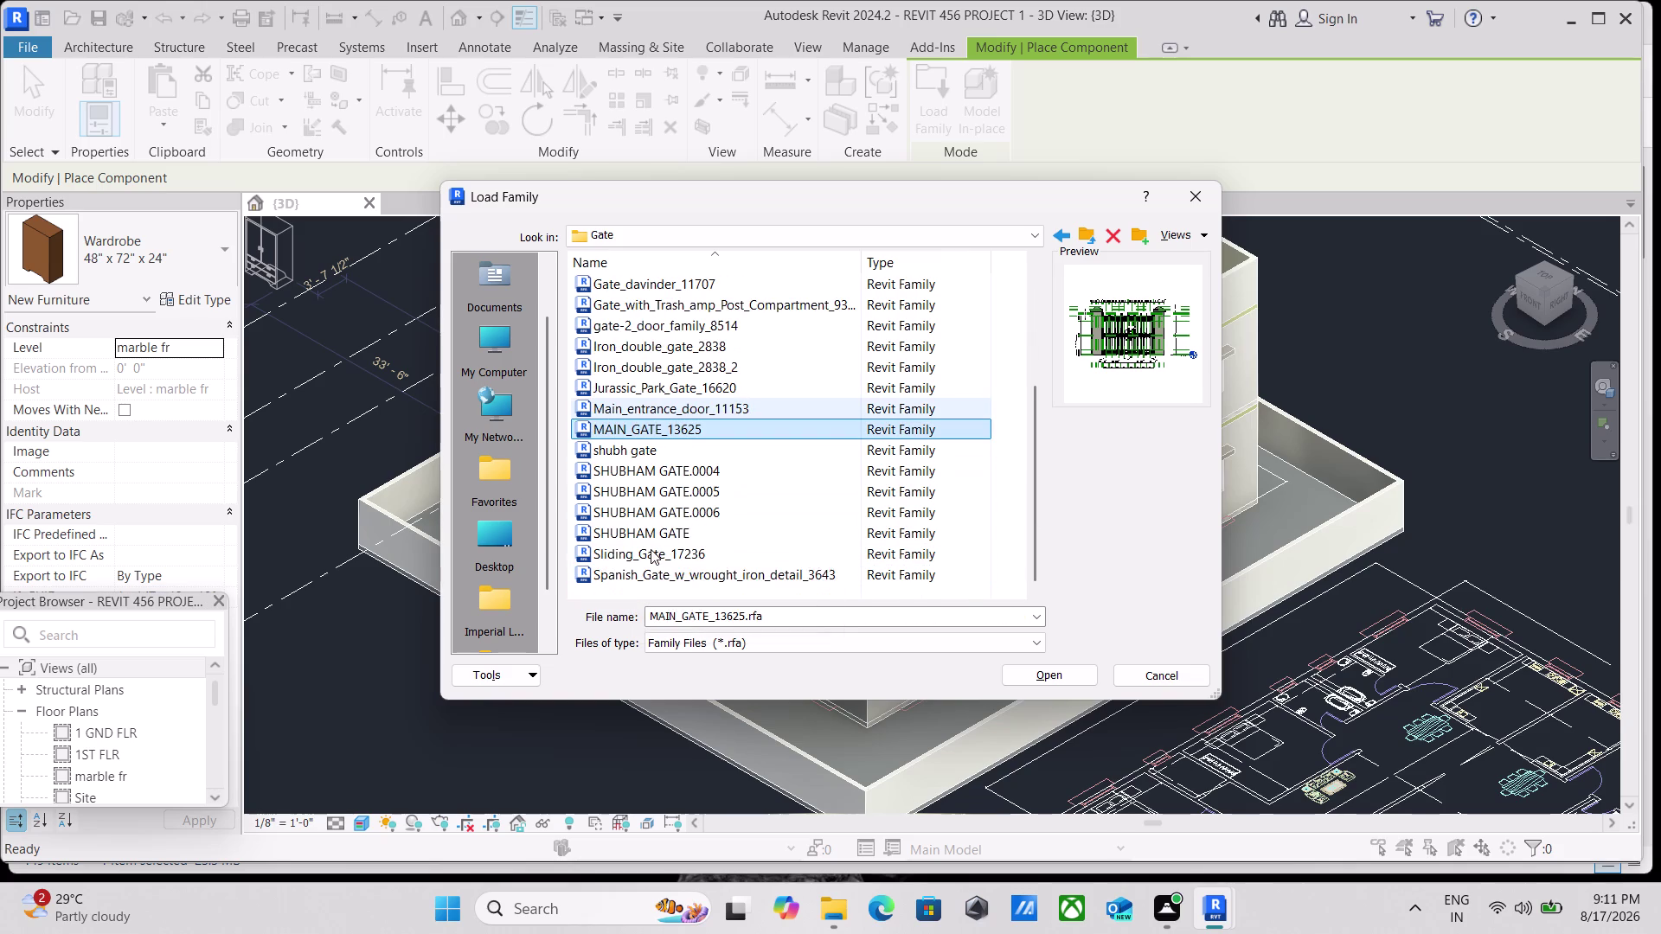
click(615, 452)
click(623, 436)
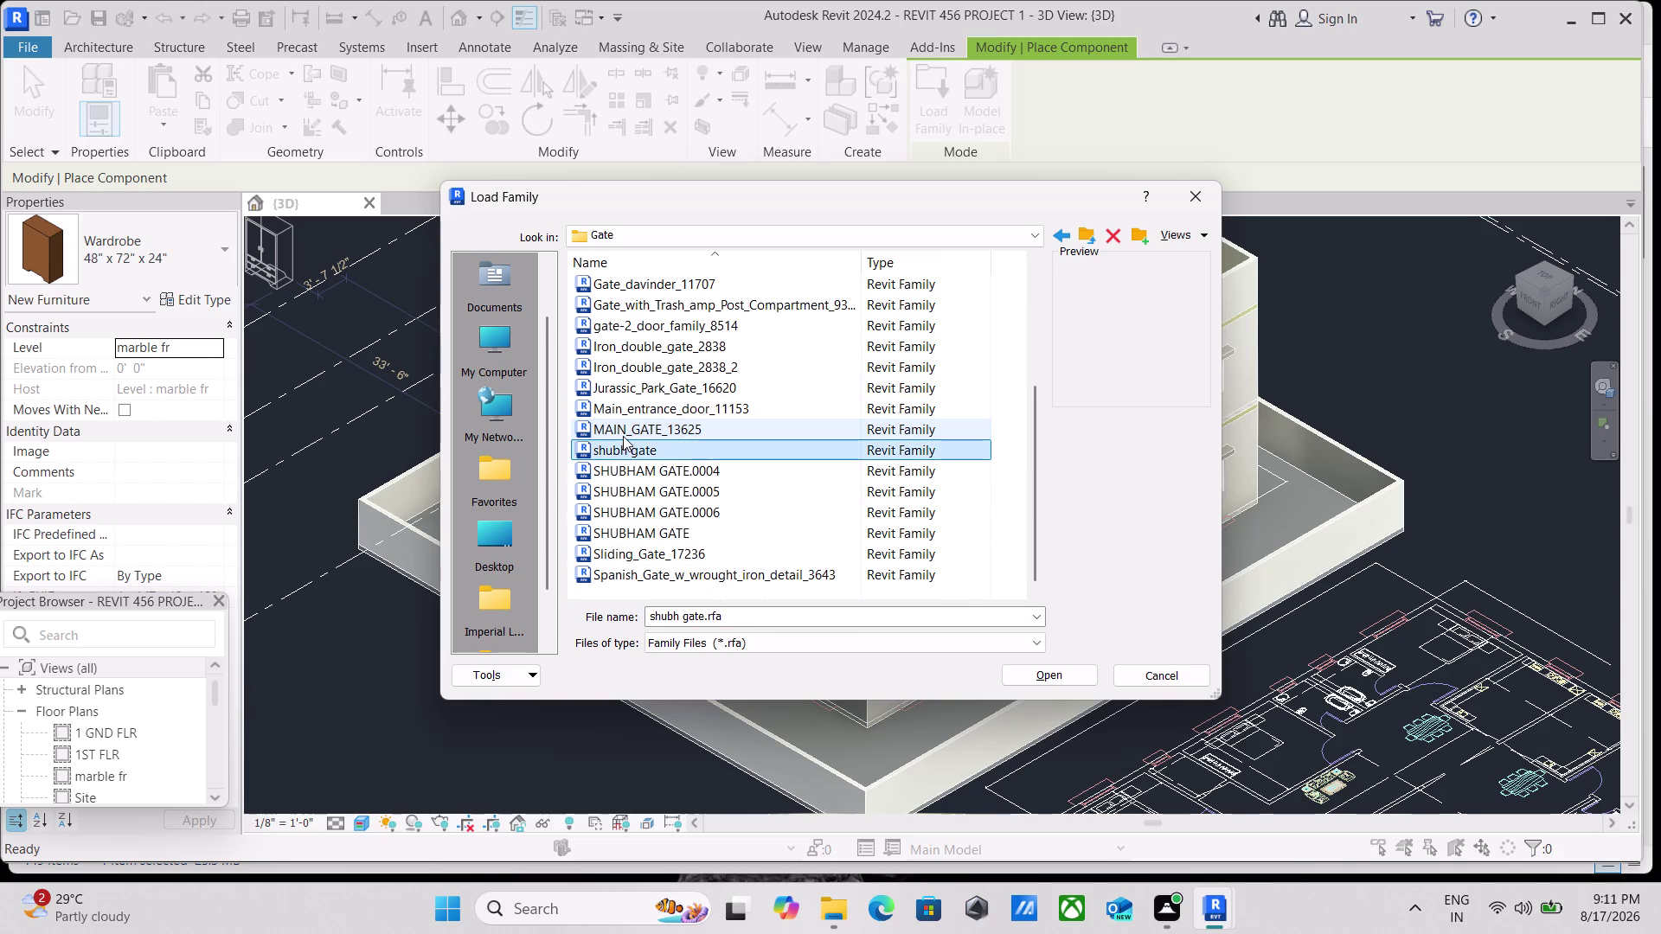
Preview SHUBHAM GATE.0005, Sliding_Gate, Spanish wrought iron gate and SHUBHAM GATE.0006, revisiting earlier gates.
click(621, 470)
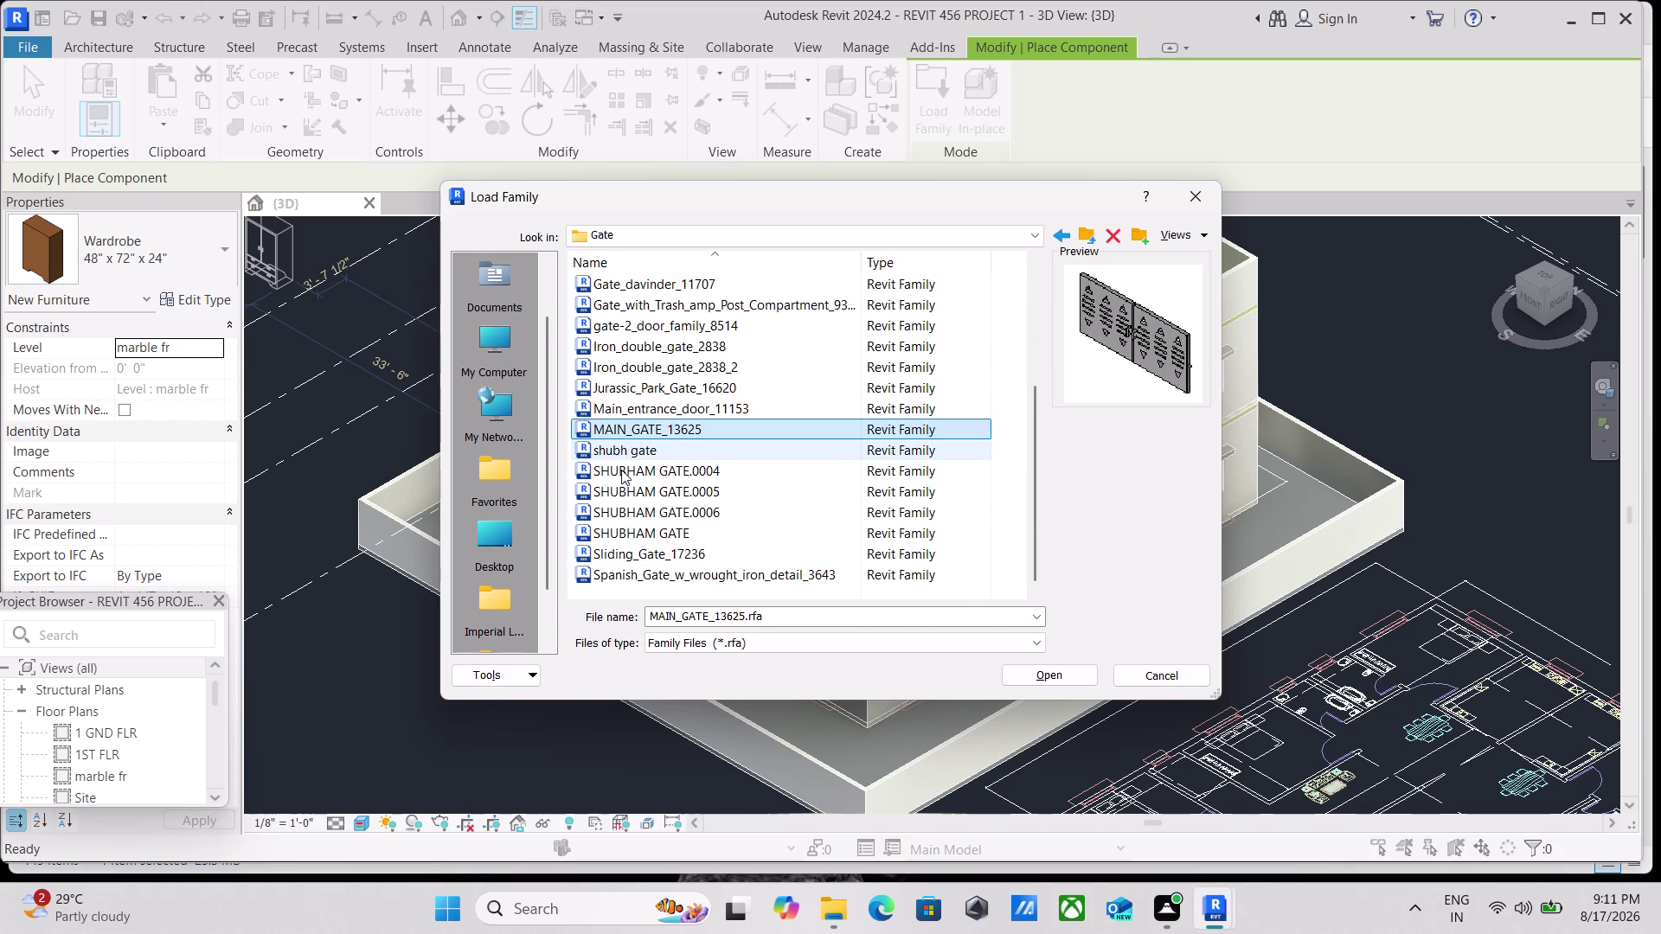
click(622, 493)
scroll(down, 3)
click(623, 505)
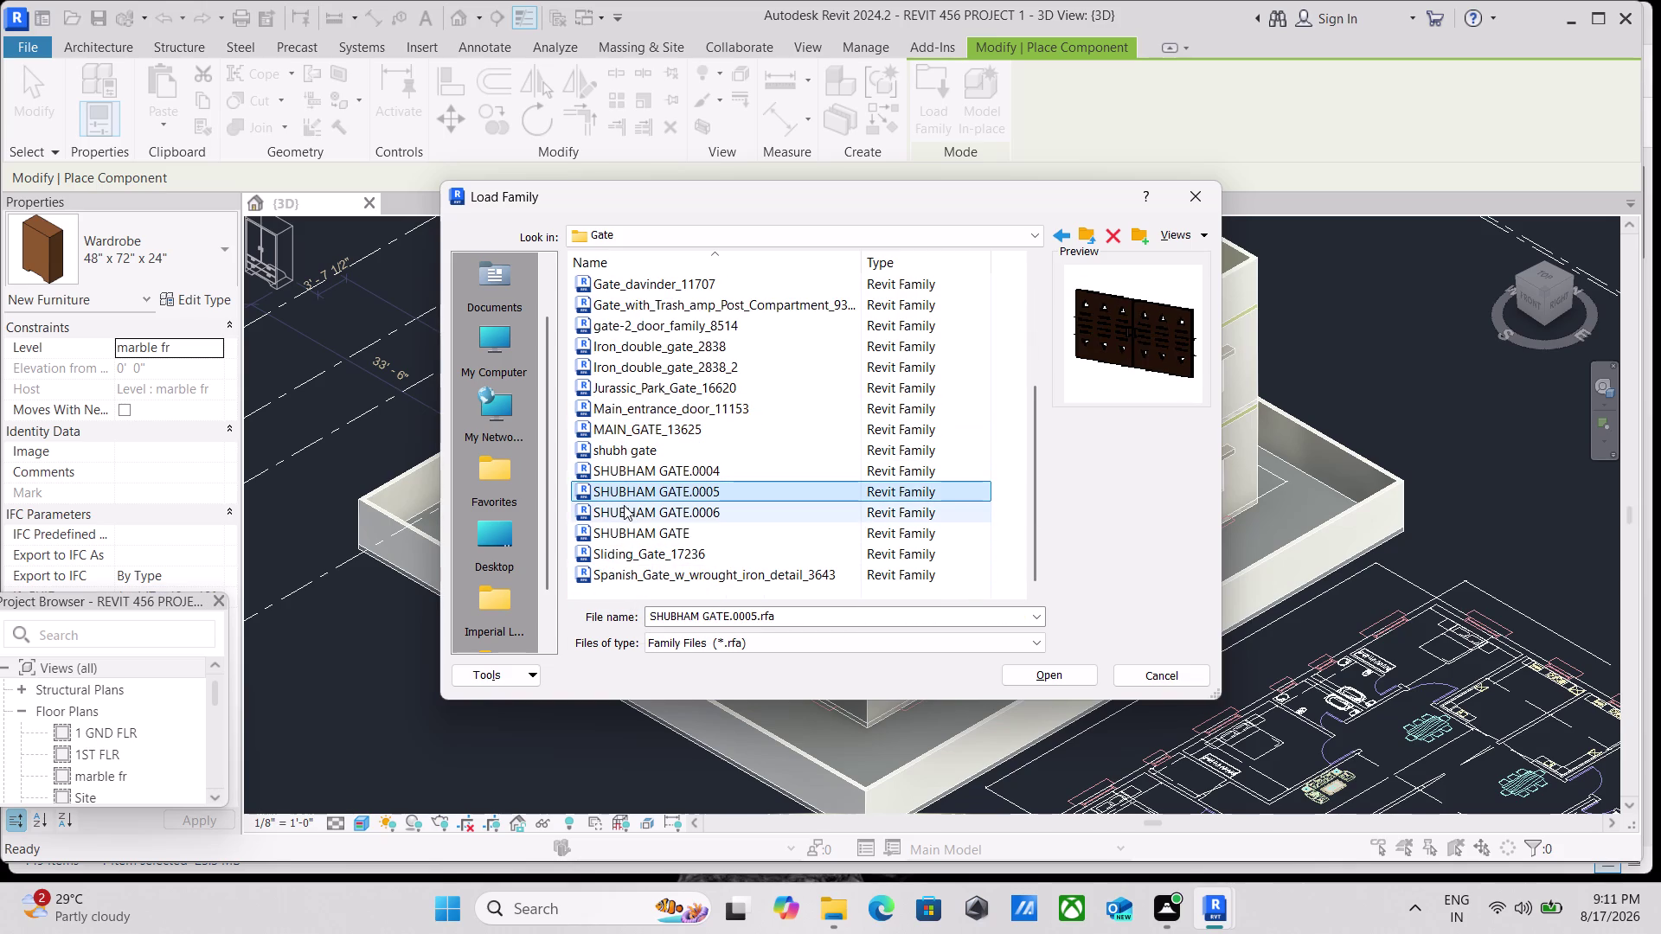
scroll(down, 3)
click(618, 555)
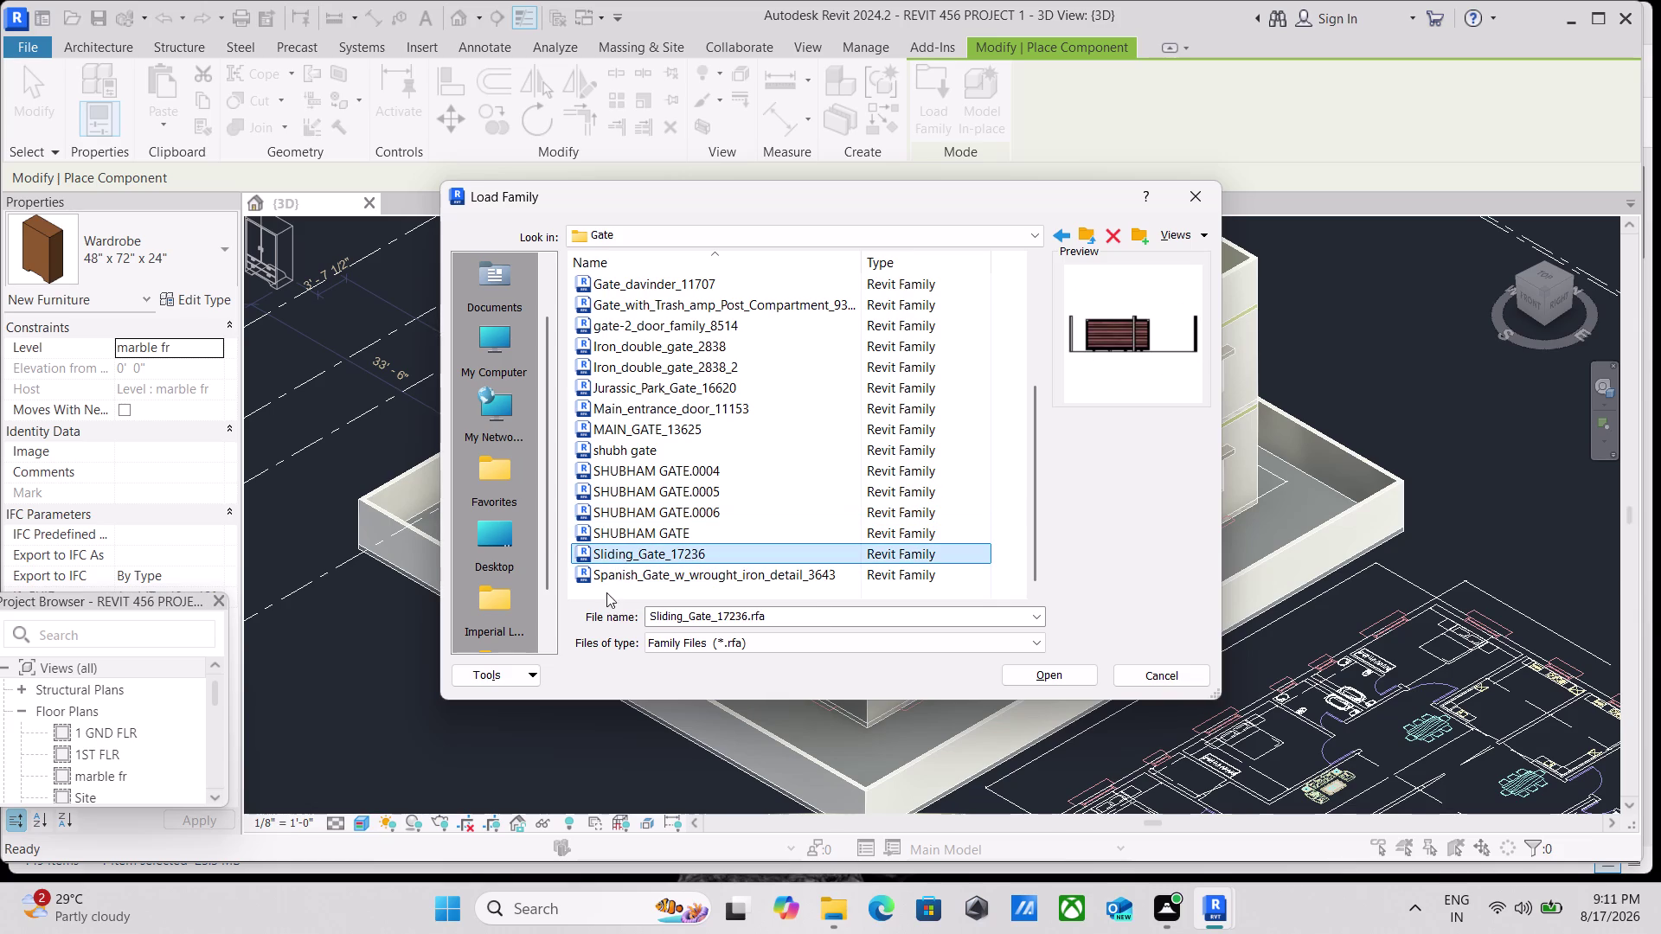
click(607, 582)
click(625, 555)
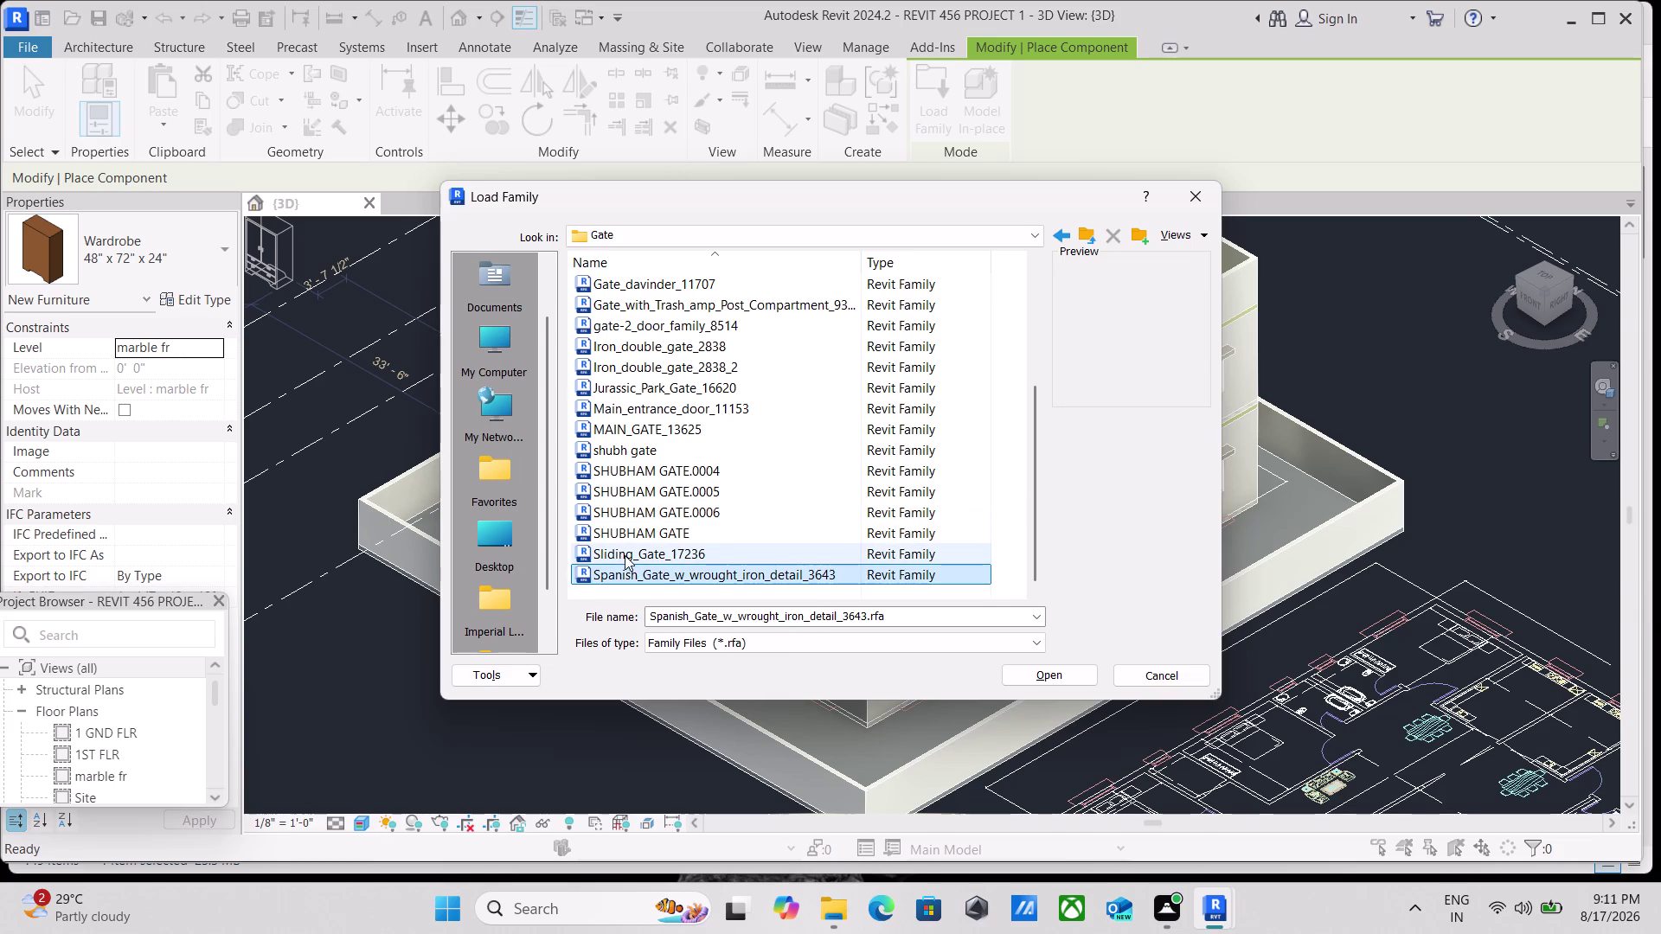
click(624, 537)
click(628, 507)
click(628, 489)
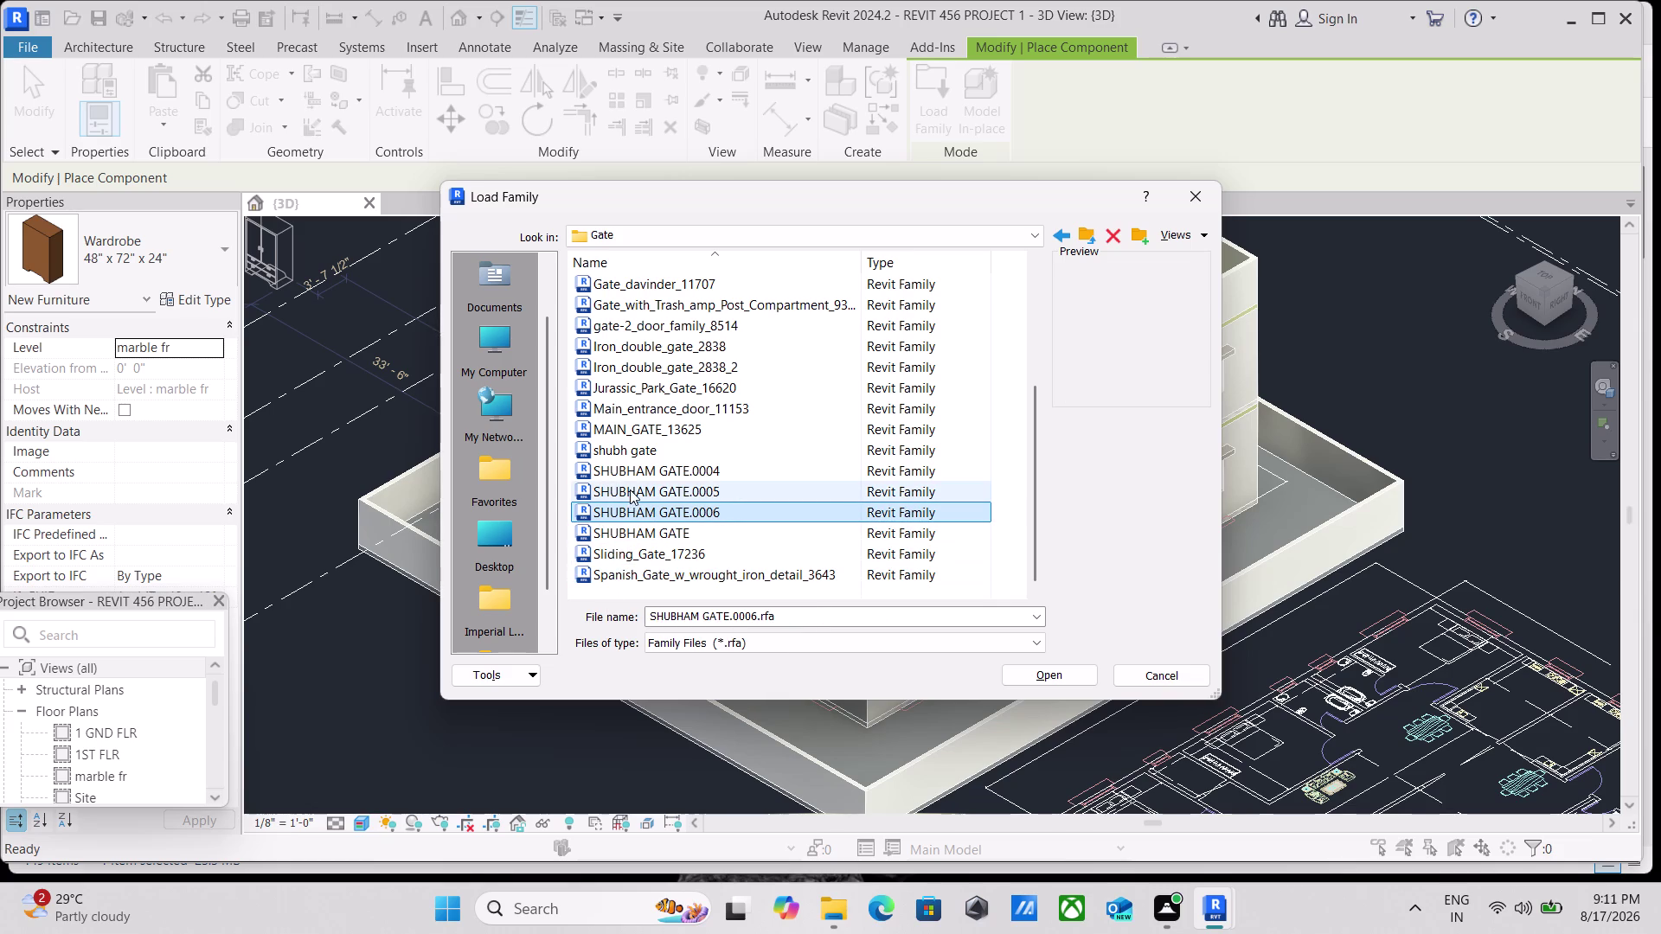
click(631, 473)
click(631, 451)
scroll(up, 3)
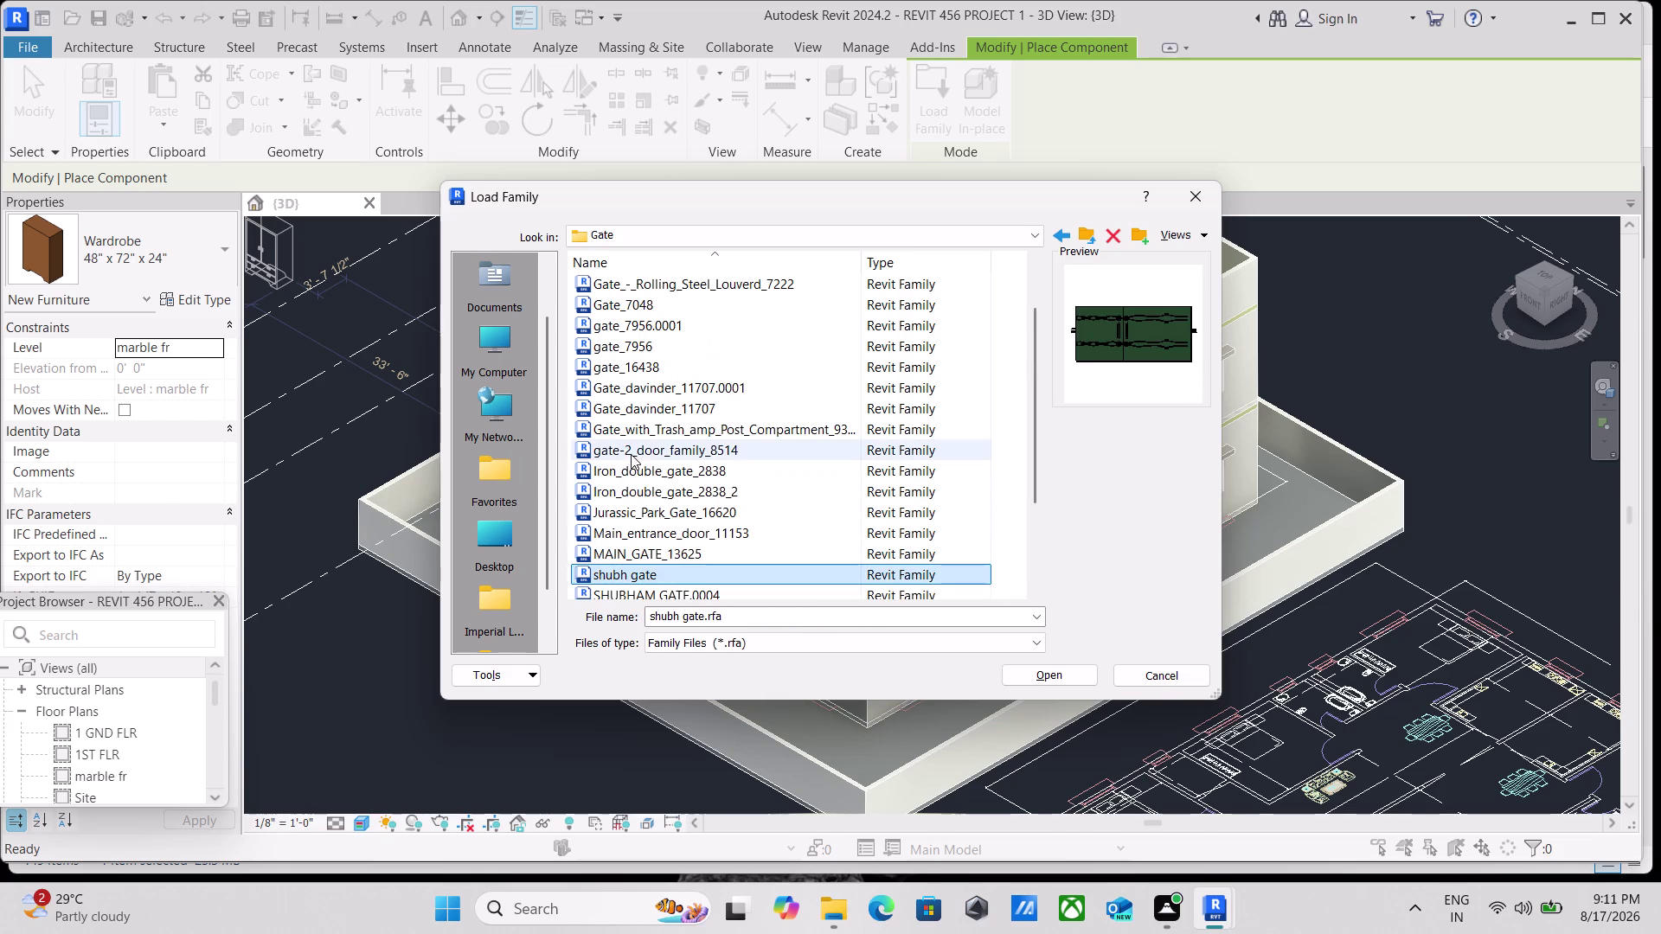
click(628, 554)
click(624, 530)
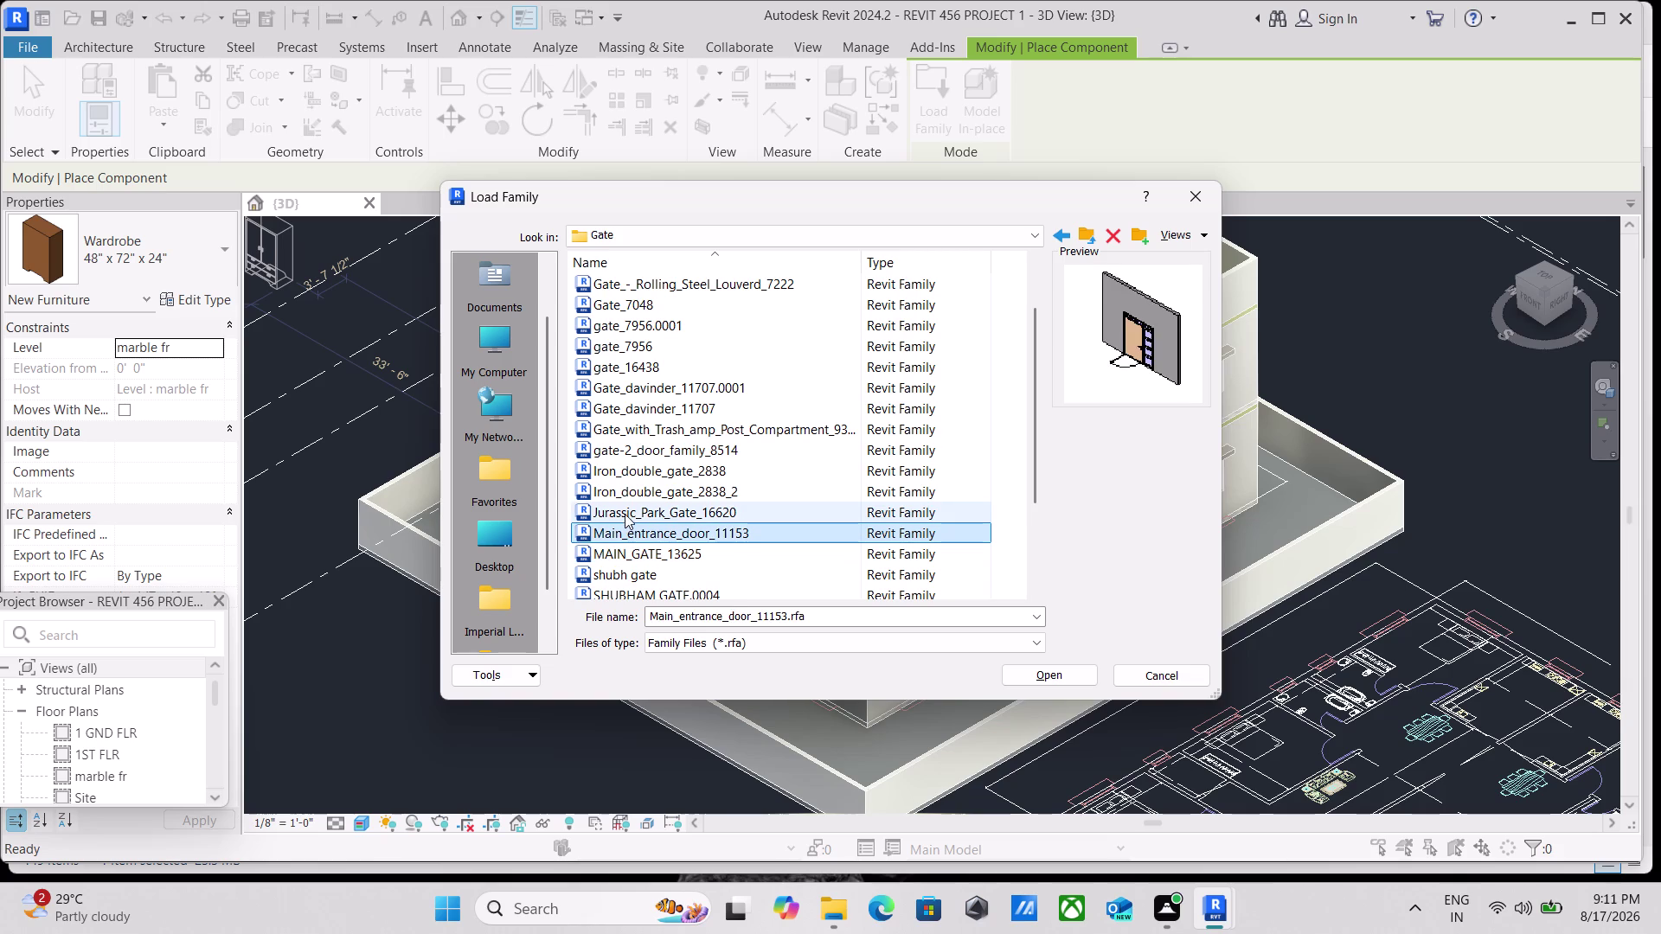
Load the Iron_double_gate_2838_2.rfa family into the project.
click(625, 513)
click(628, 498)
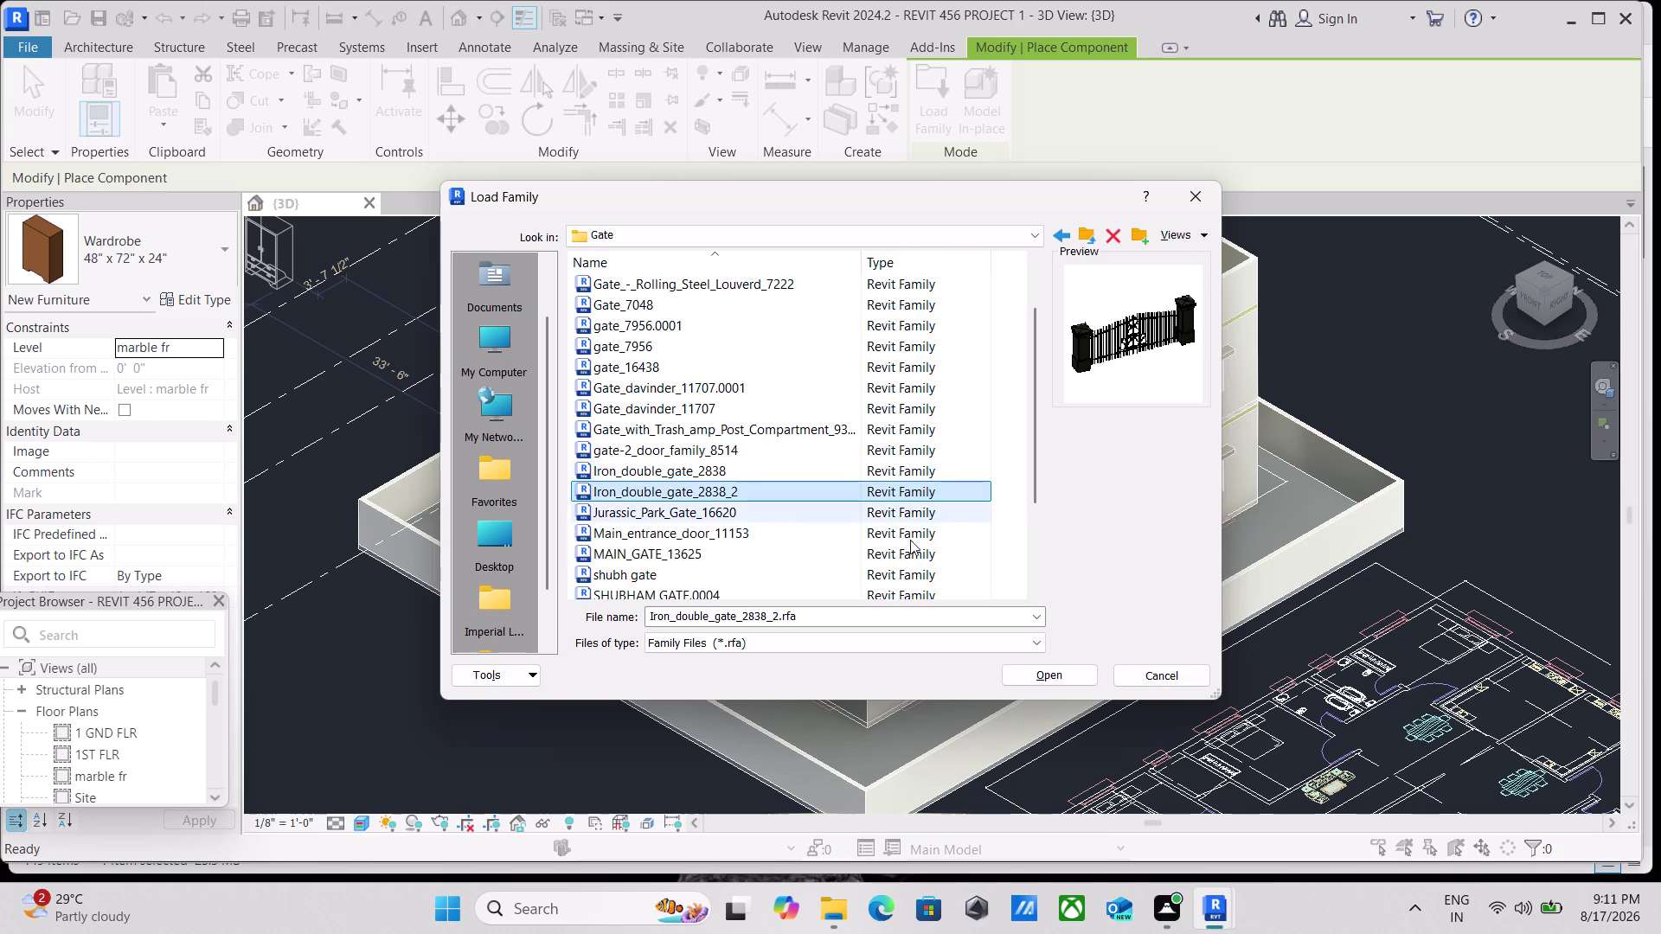
click(1030, 669)
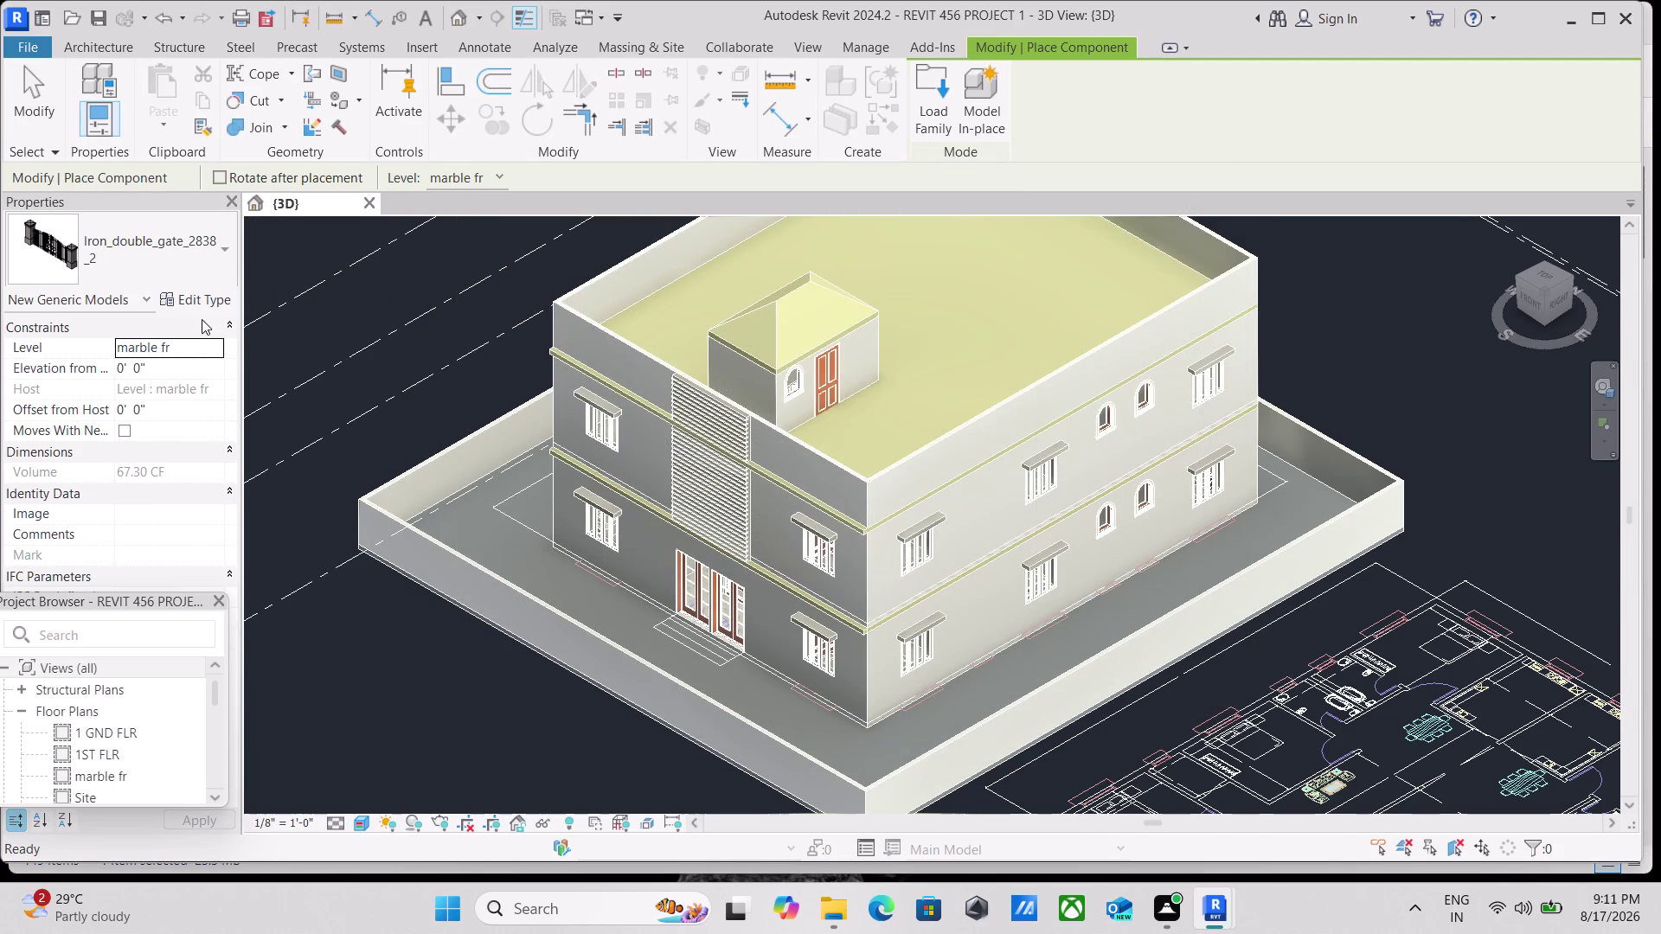
Place a single Iron_double_gate_2838_2 instance at the front plot boundary in 3D.
scroll(up, 3)
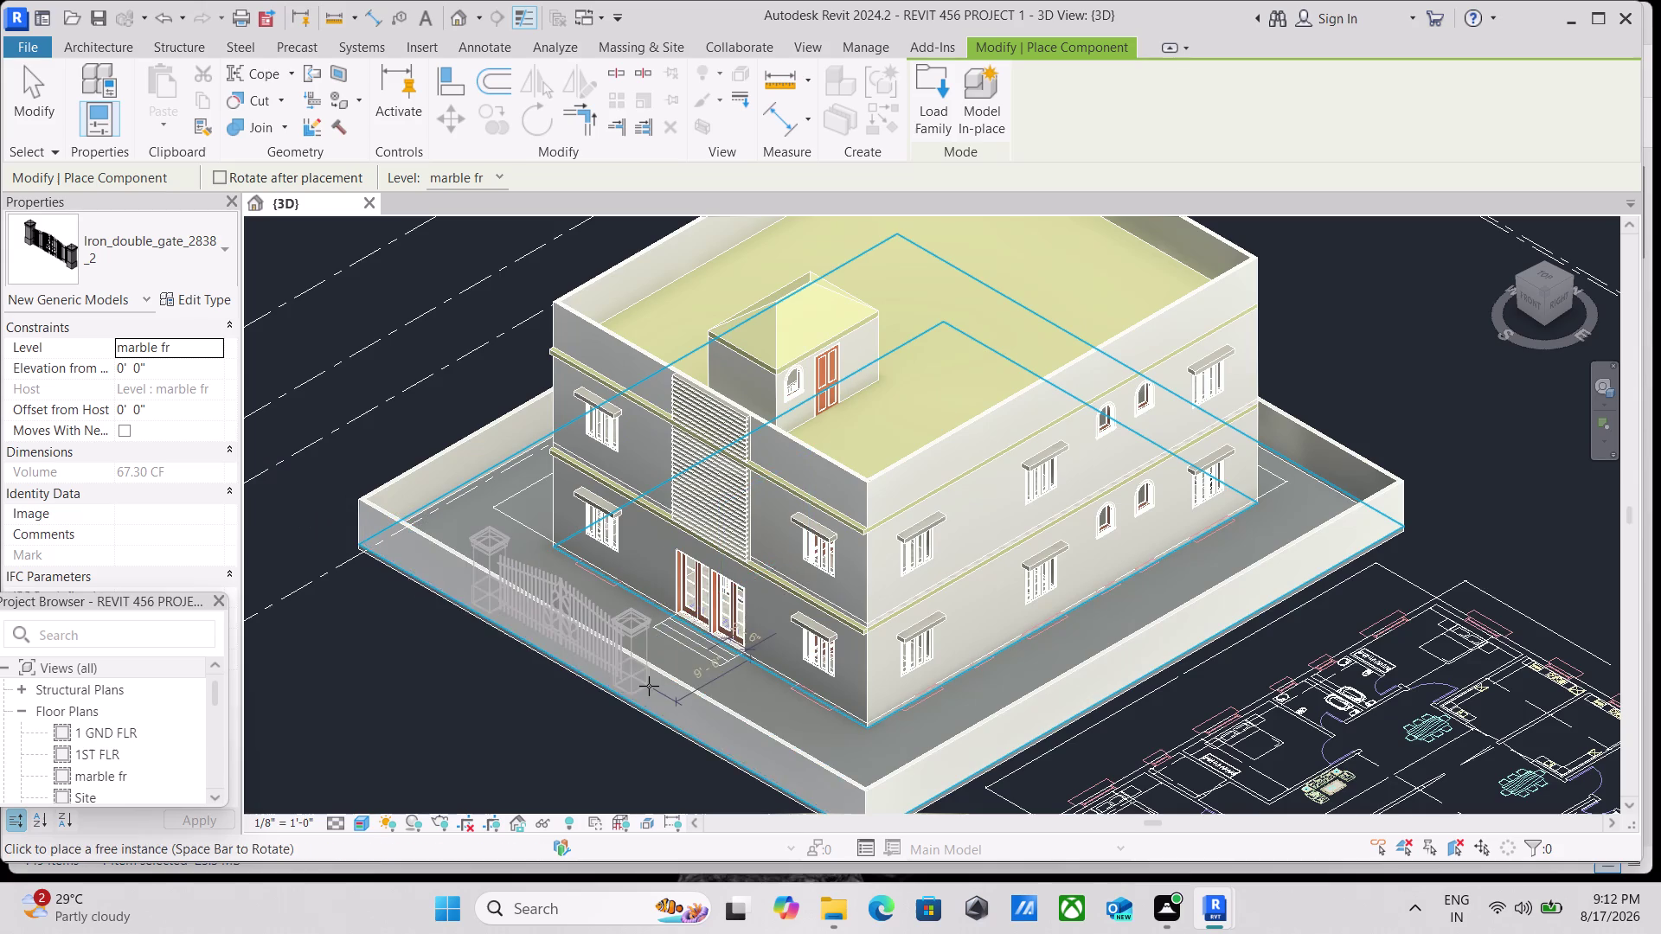
scroll(up, 3)
scroll(down, 3)
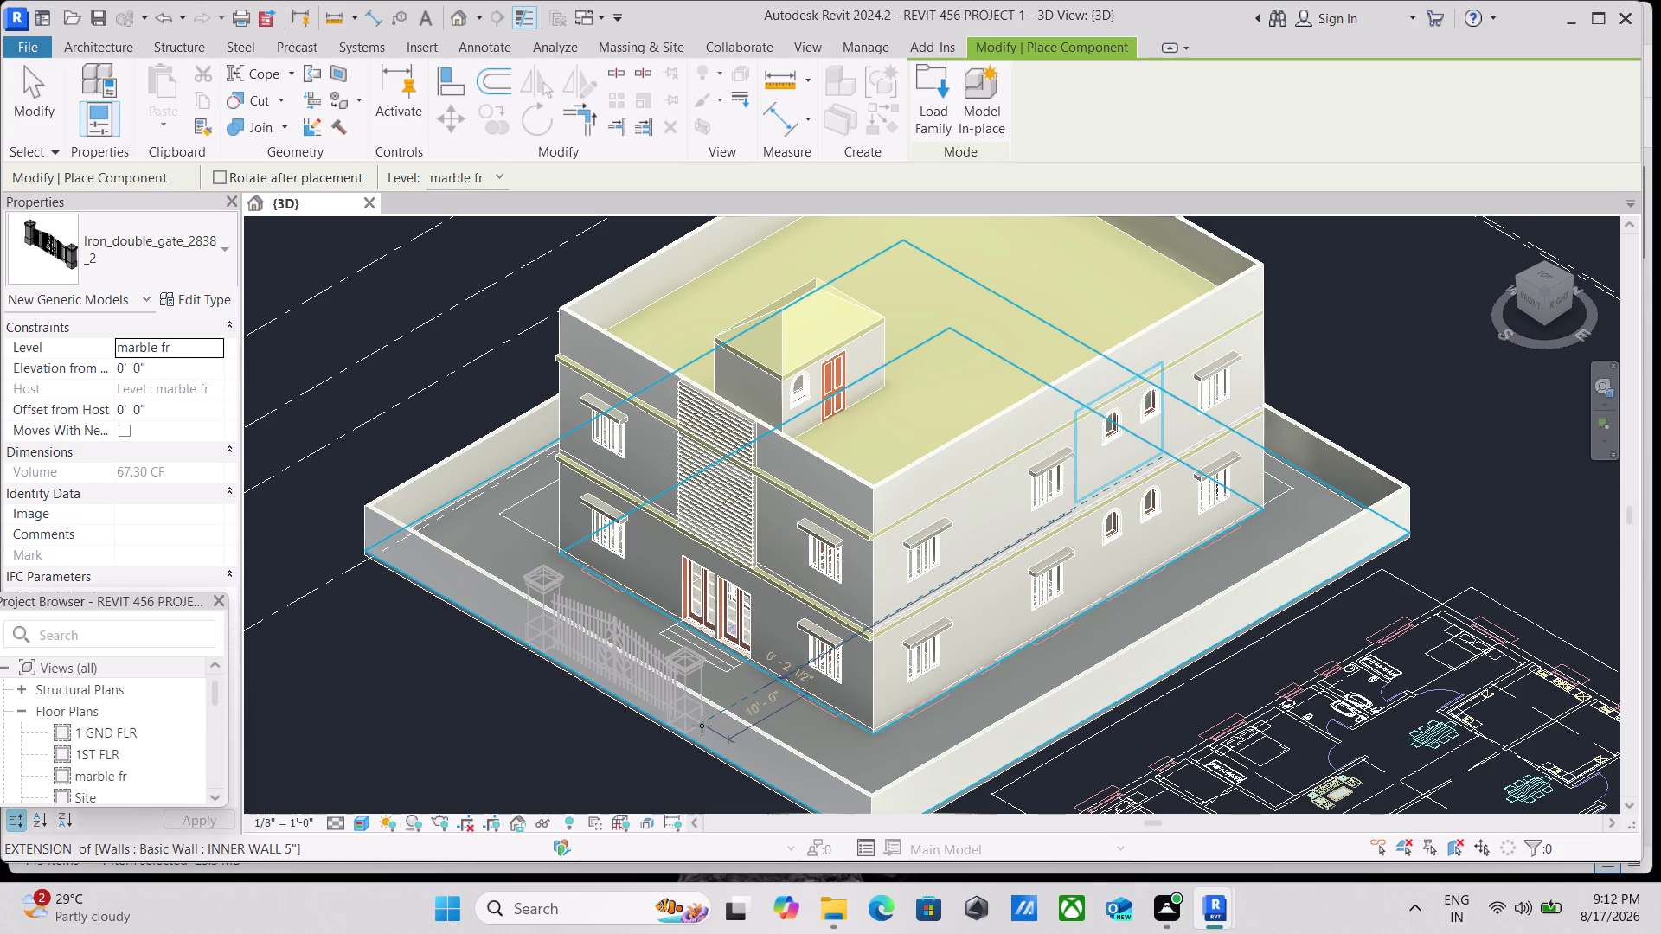
click(702, 726)
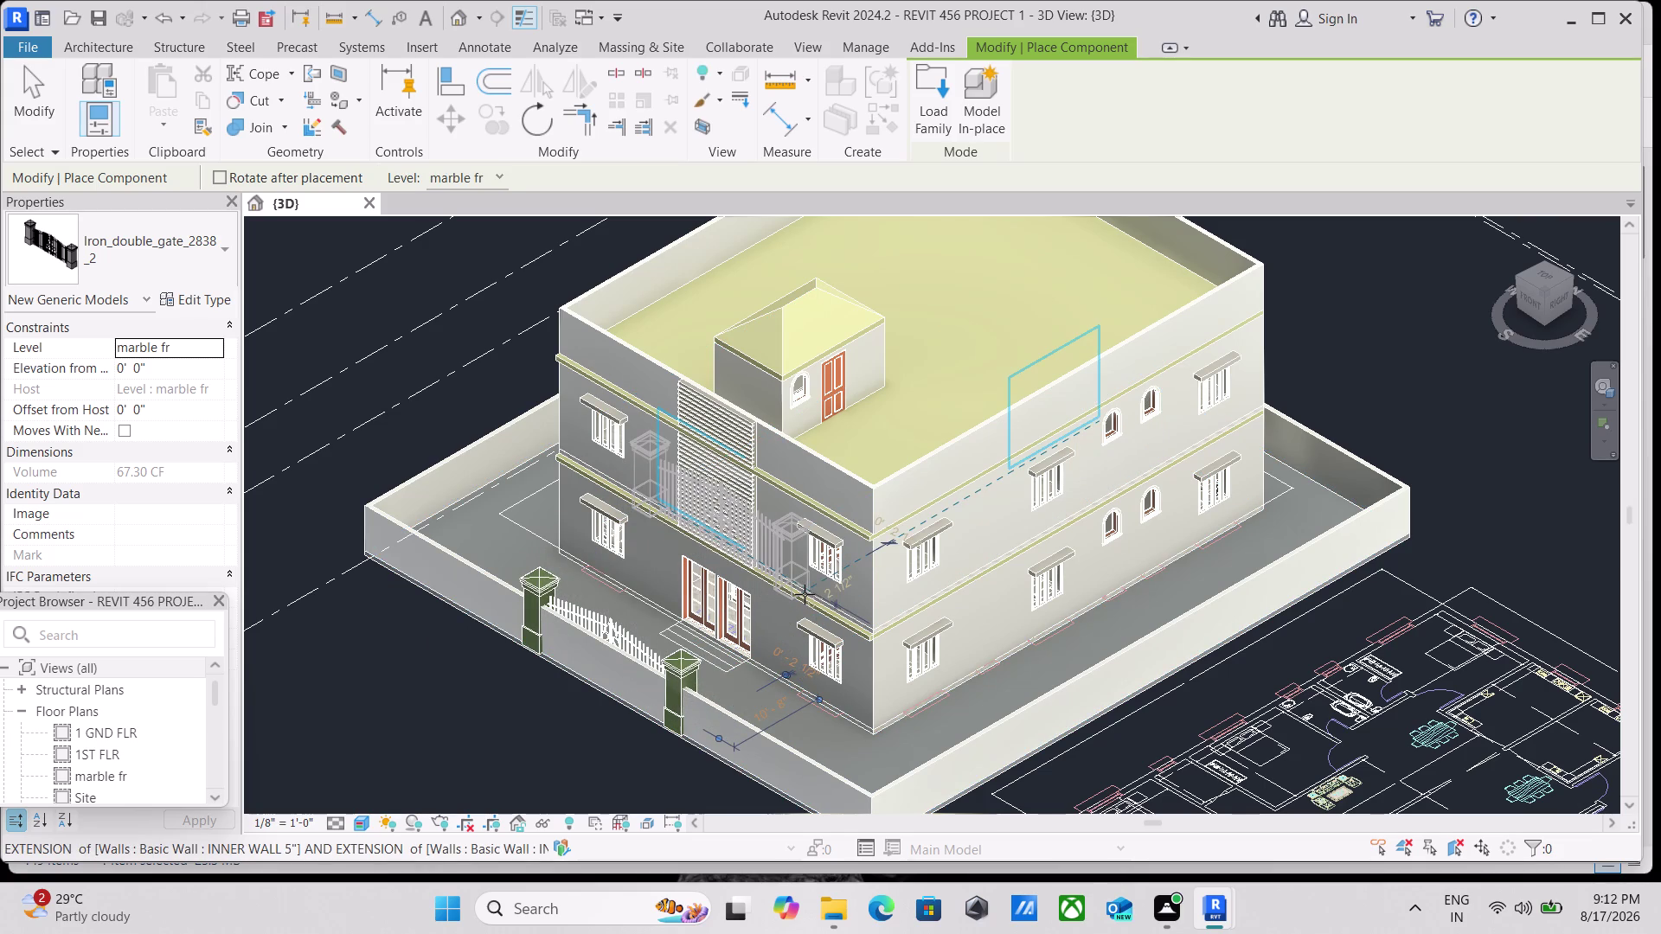
key(Escape)
key(Escape)
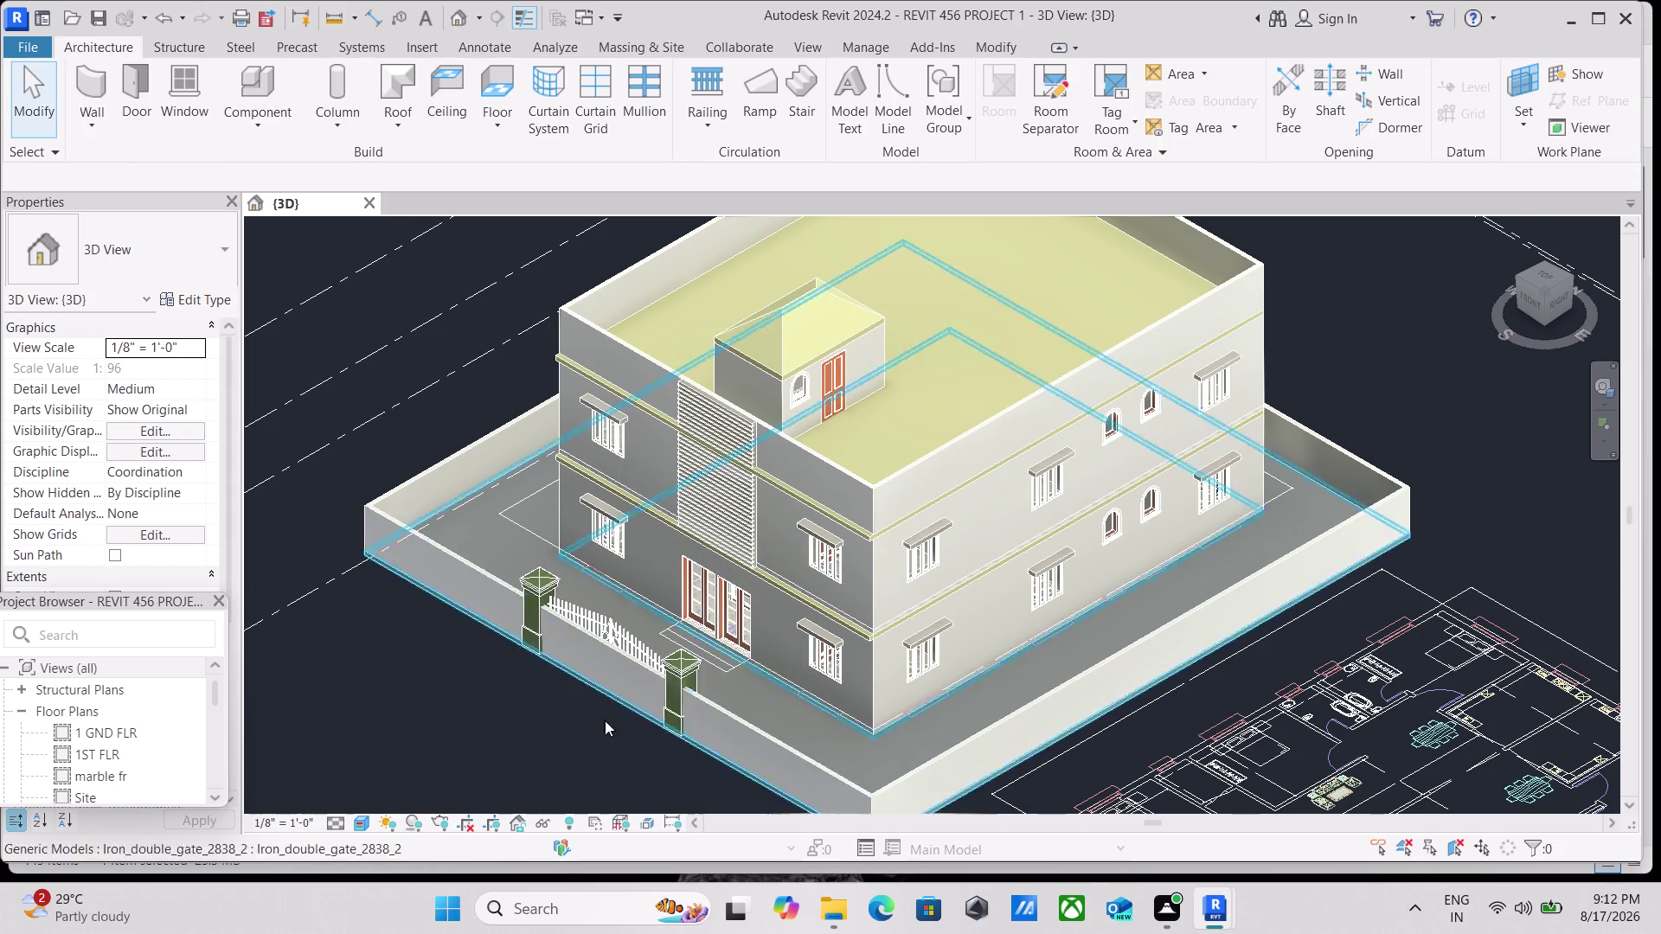
Zoom in on the front boundary wall covering the gate and try selecting it.
scroll(up, 3)
click(644, 627)
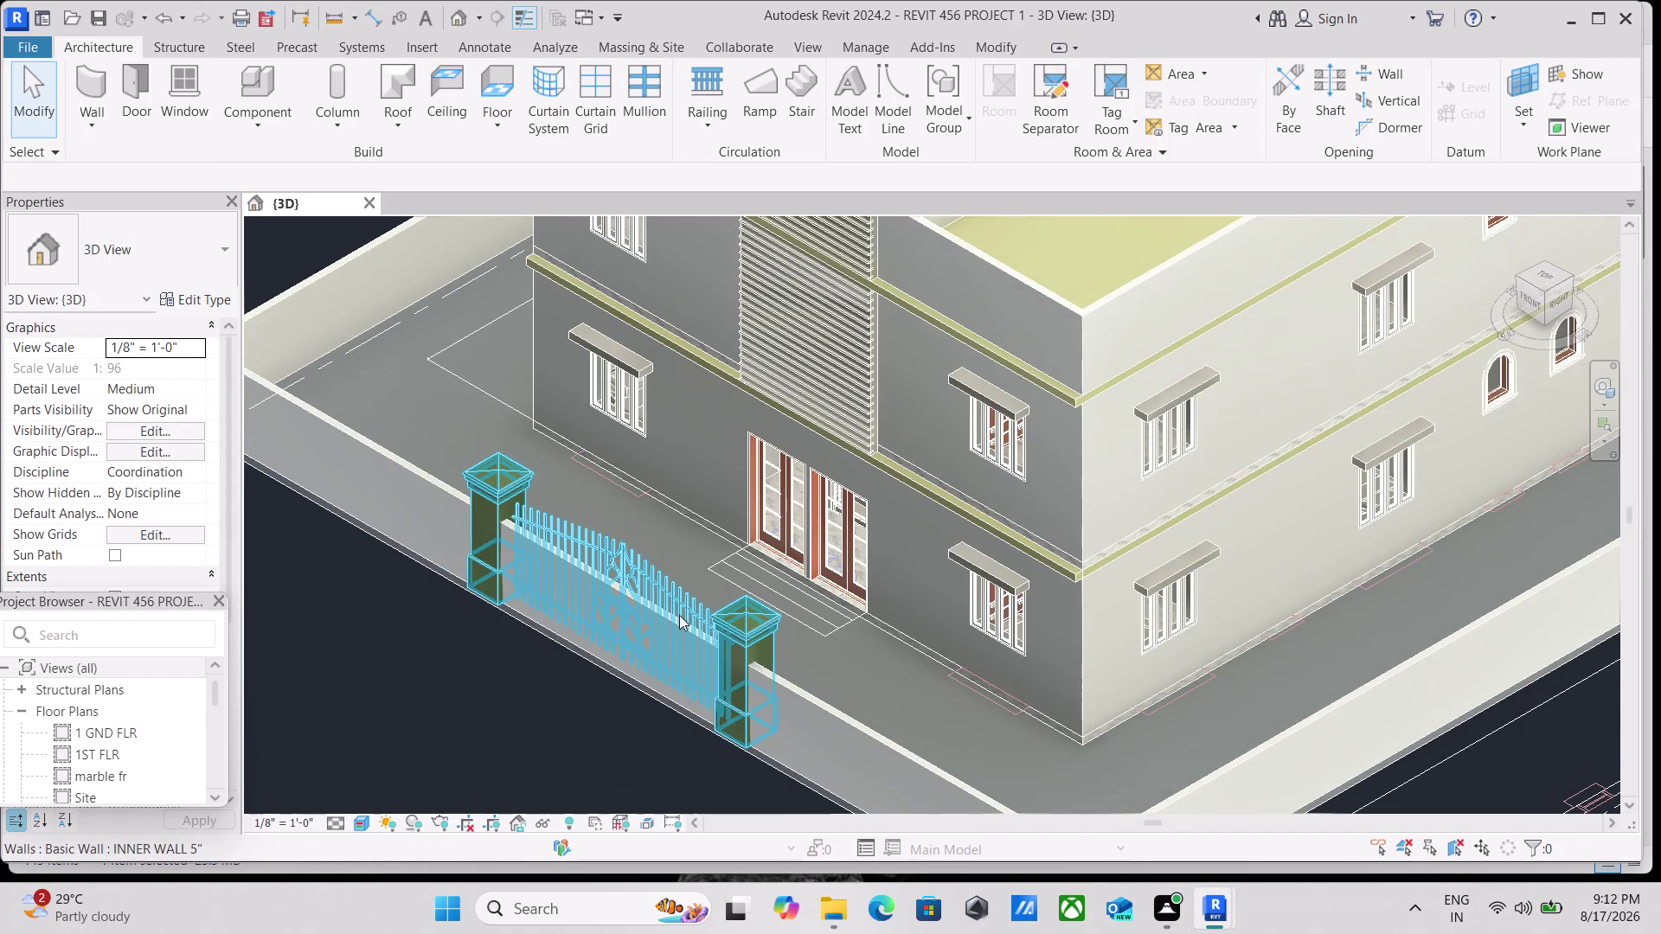
click(675, 625)
key(Escape)
scroll(down, 3)
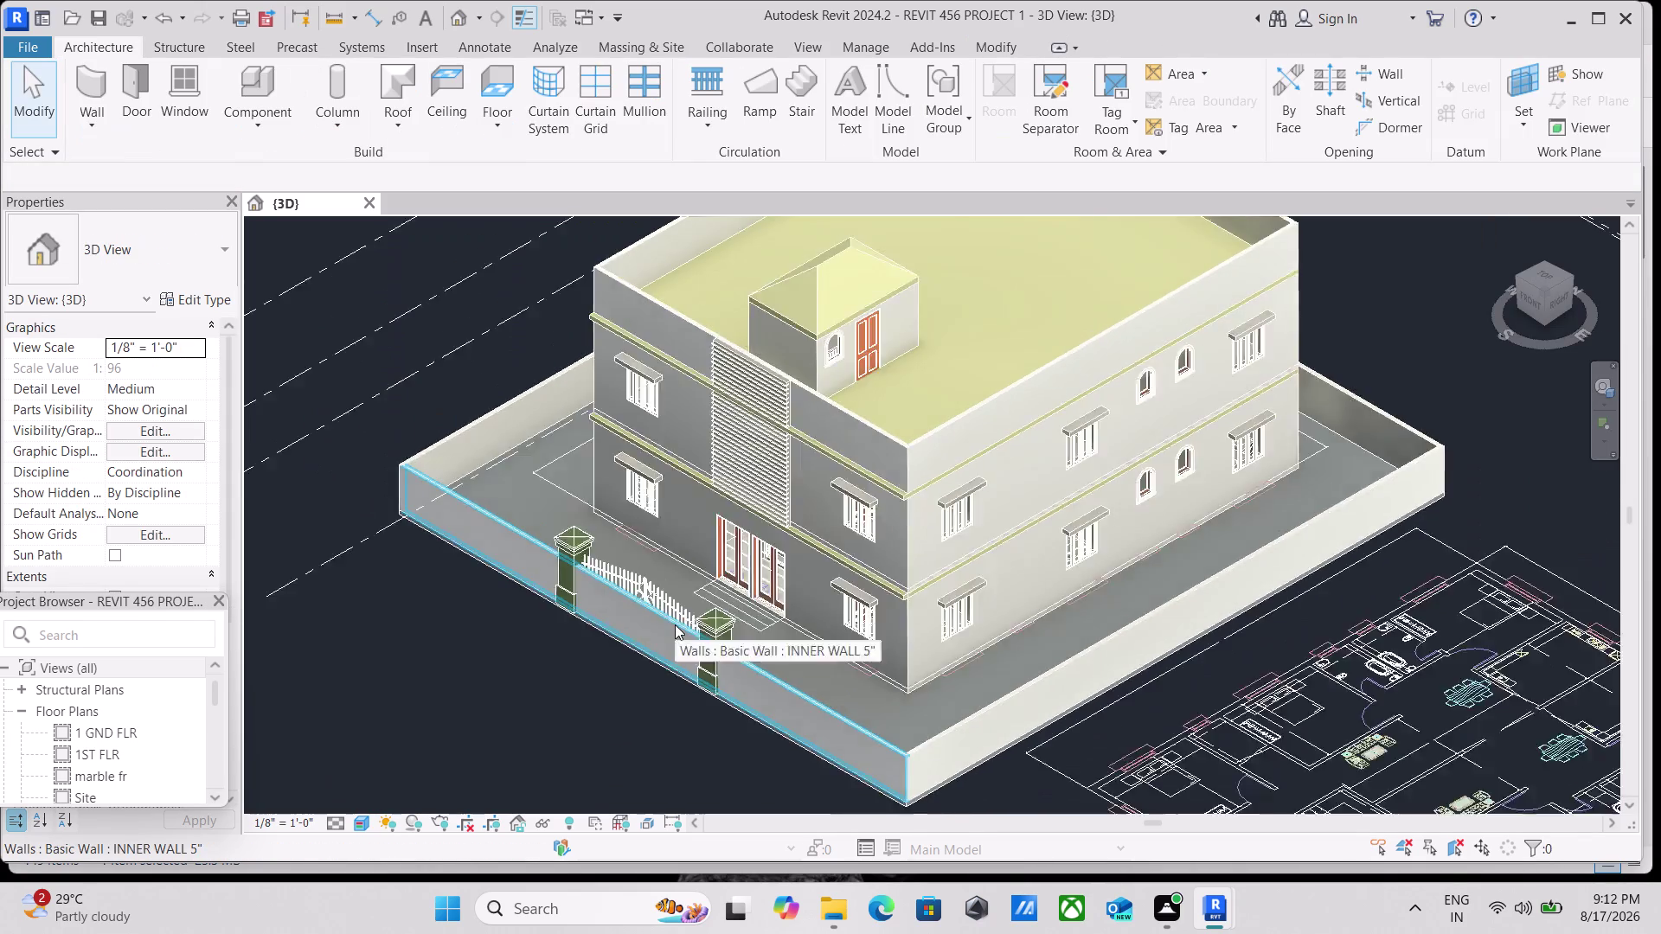
scroll(down, 3)
scroll(up, 3)
scroll(up, 3)
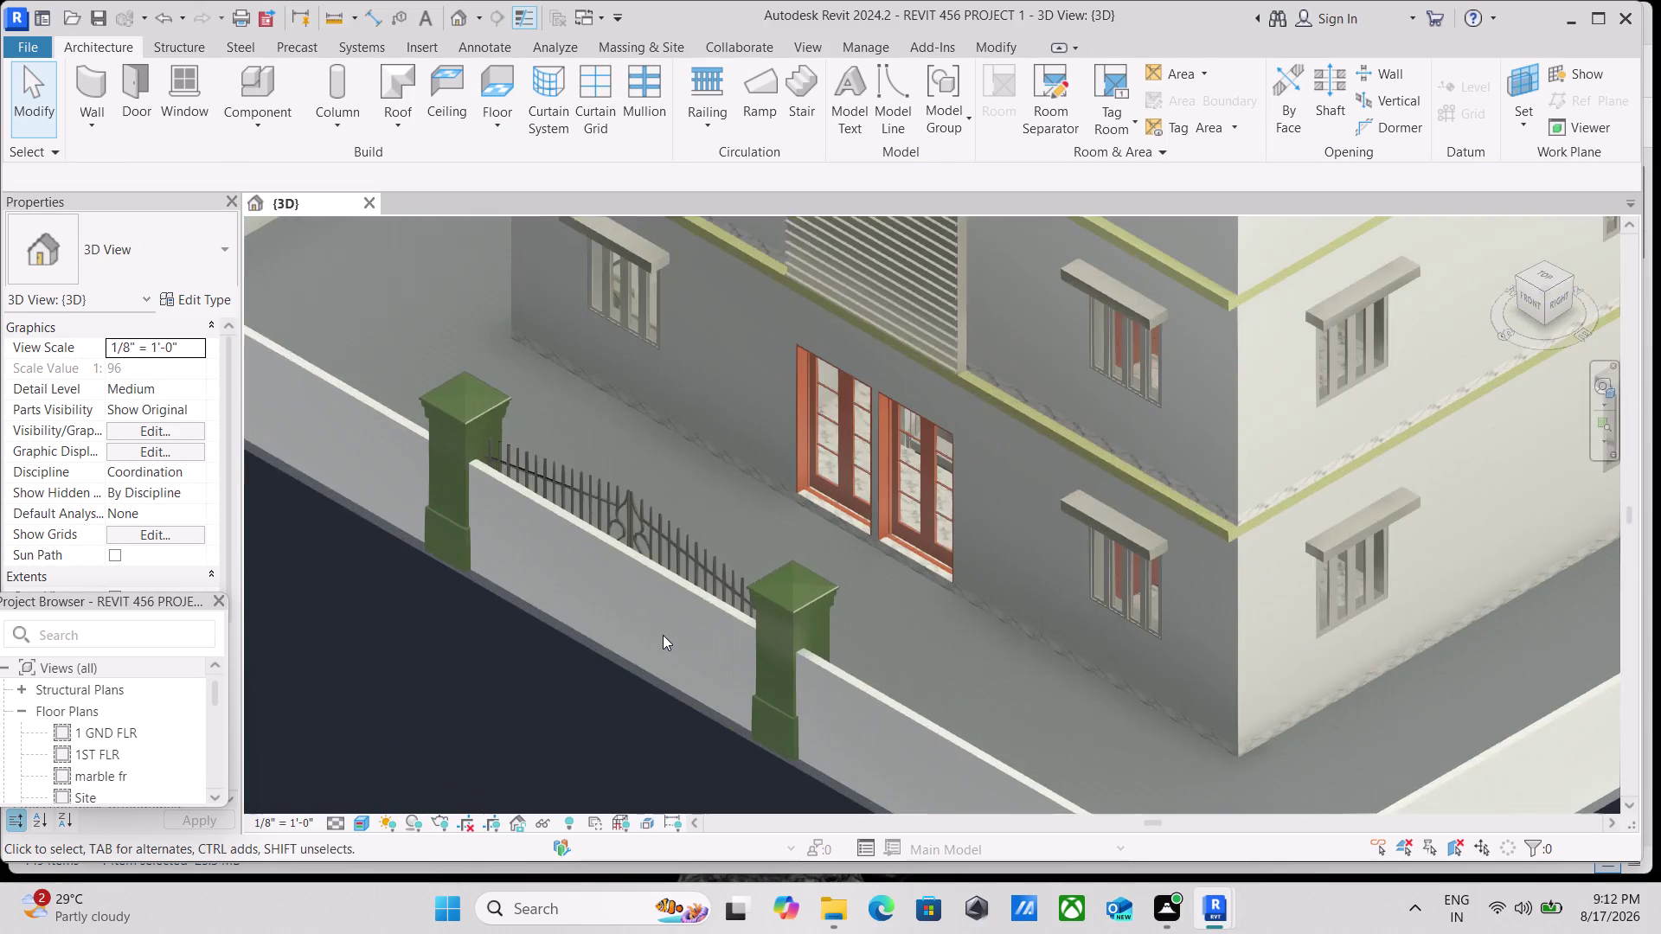
scroll(down, 3)
scroll(down, 3)
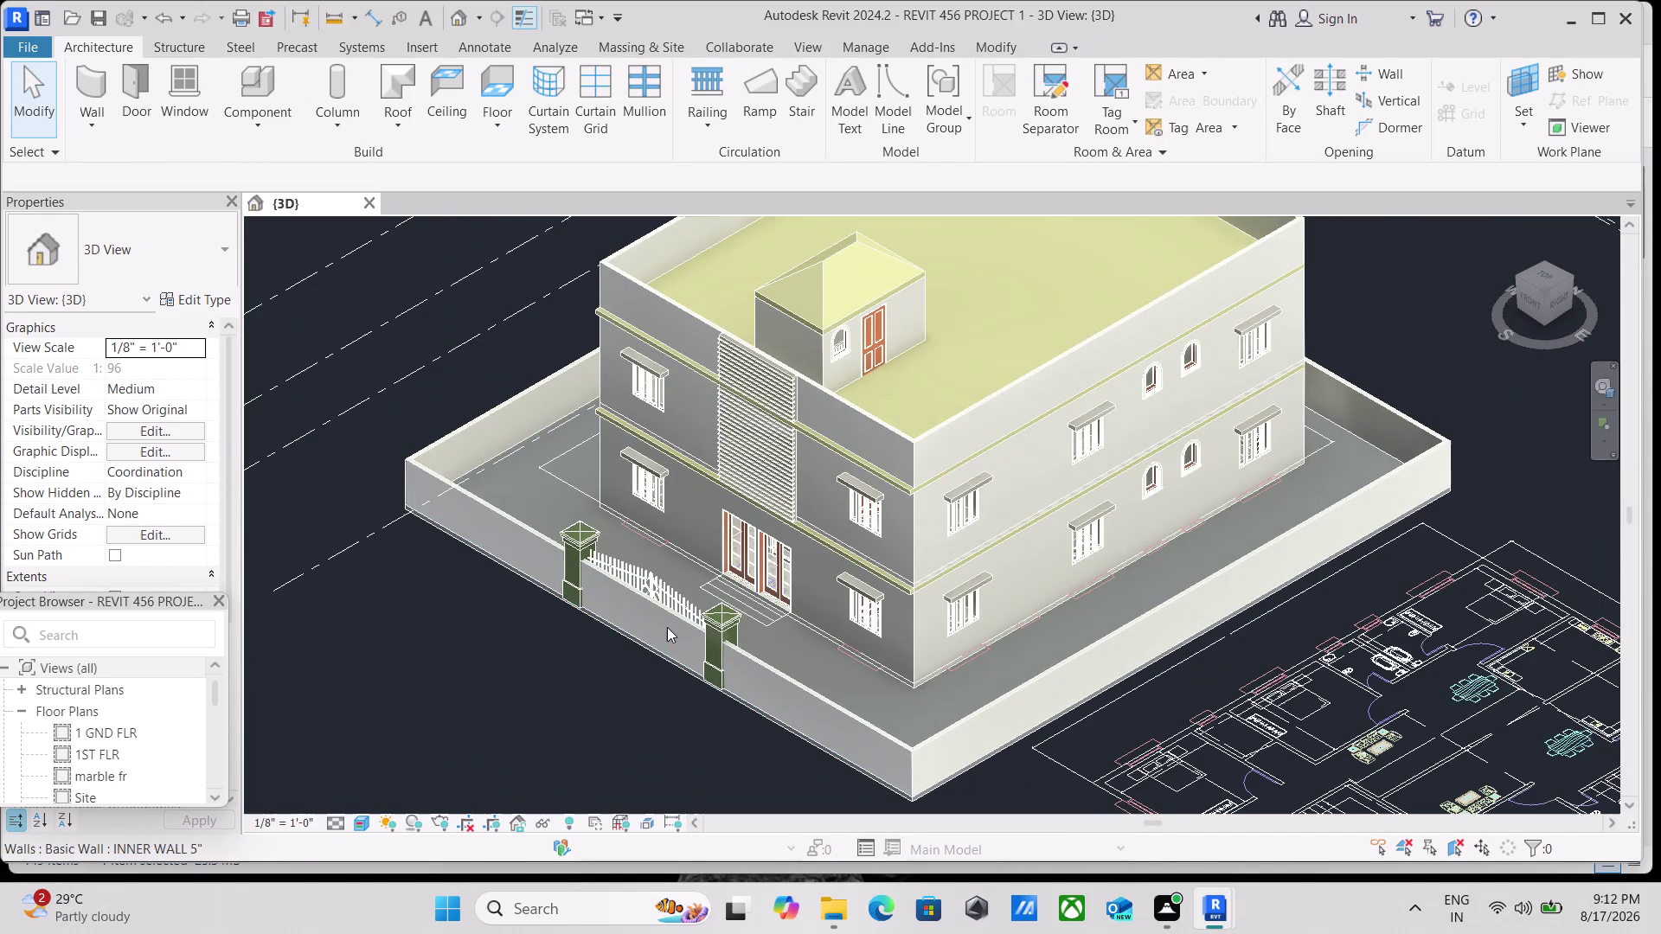
Delete the front boundary wall segment and select the iron double gate.
click(667, 624)
click(648, 602)
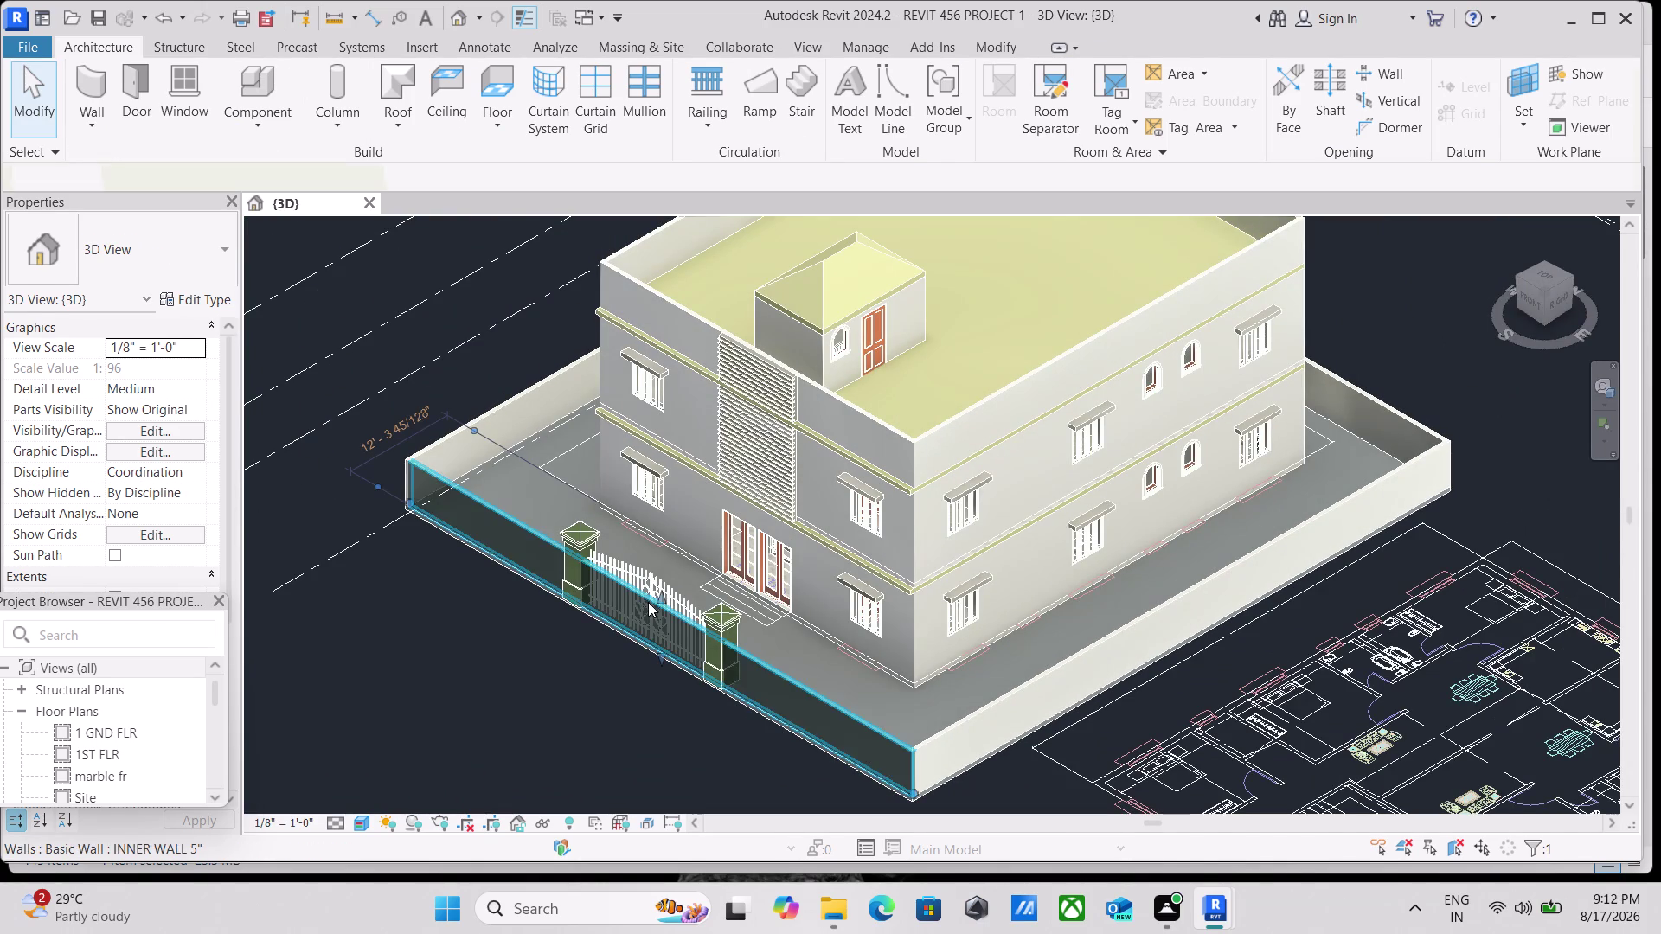
right_click(651, 603)
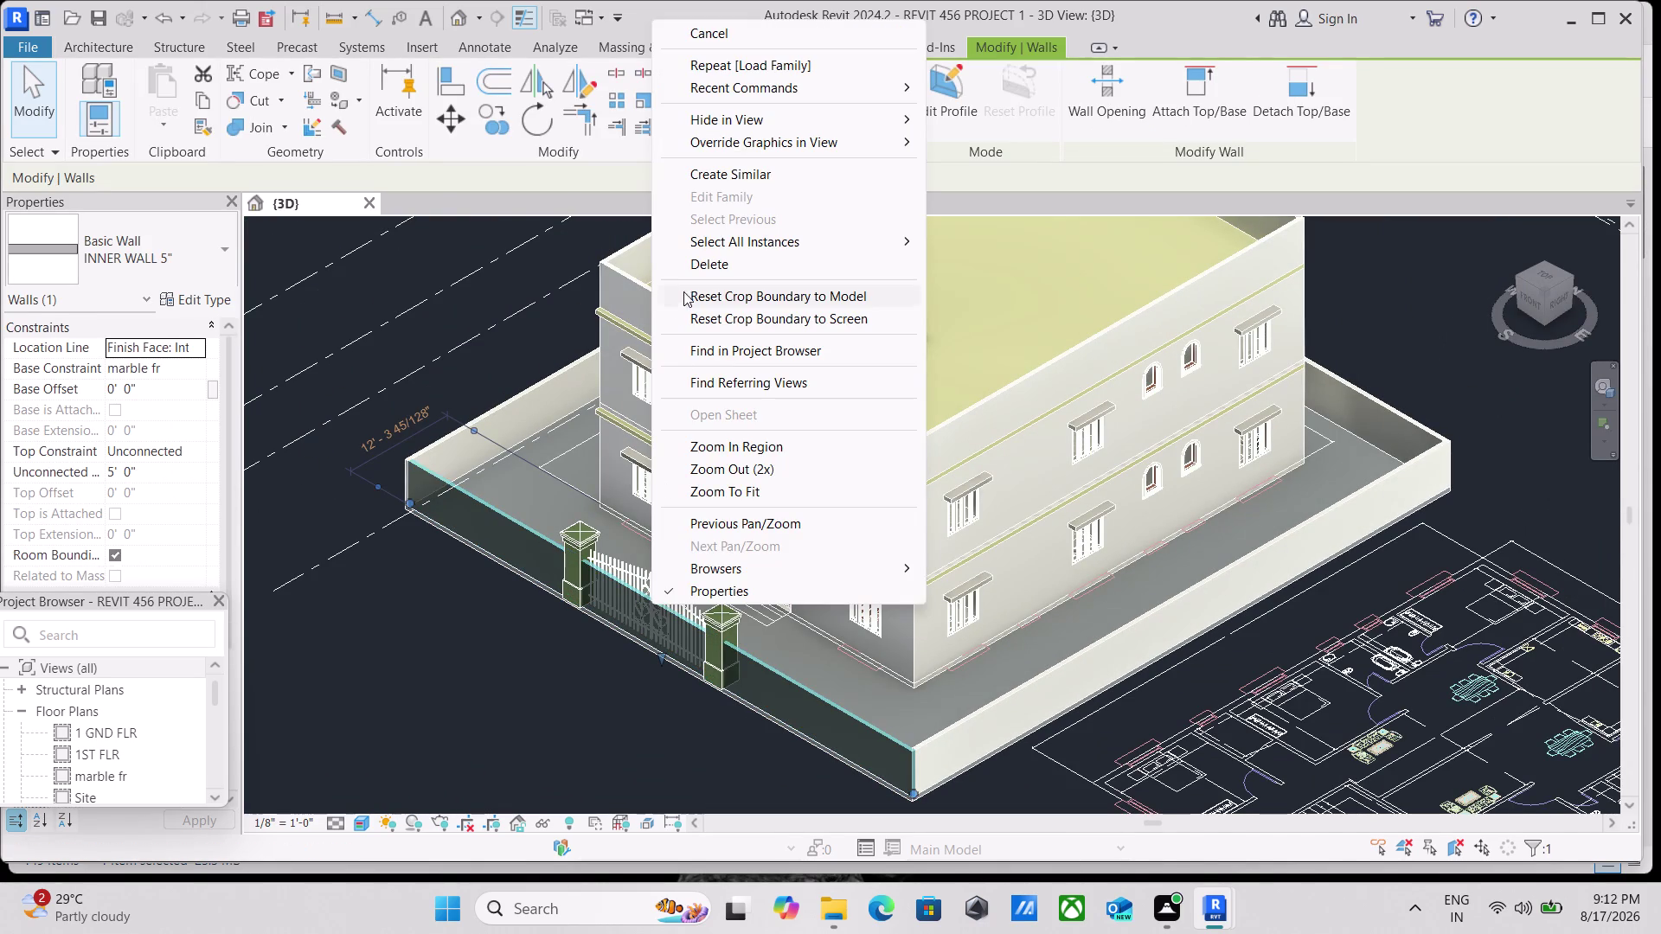
click(690, 276)
click(692, 263)
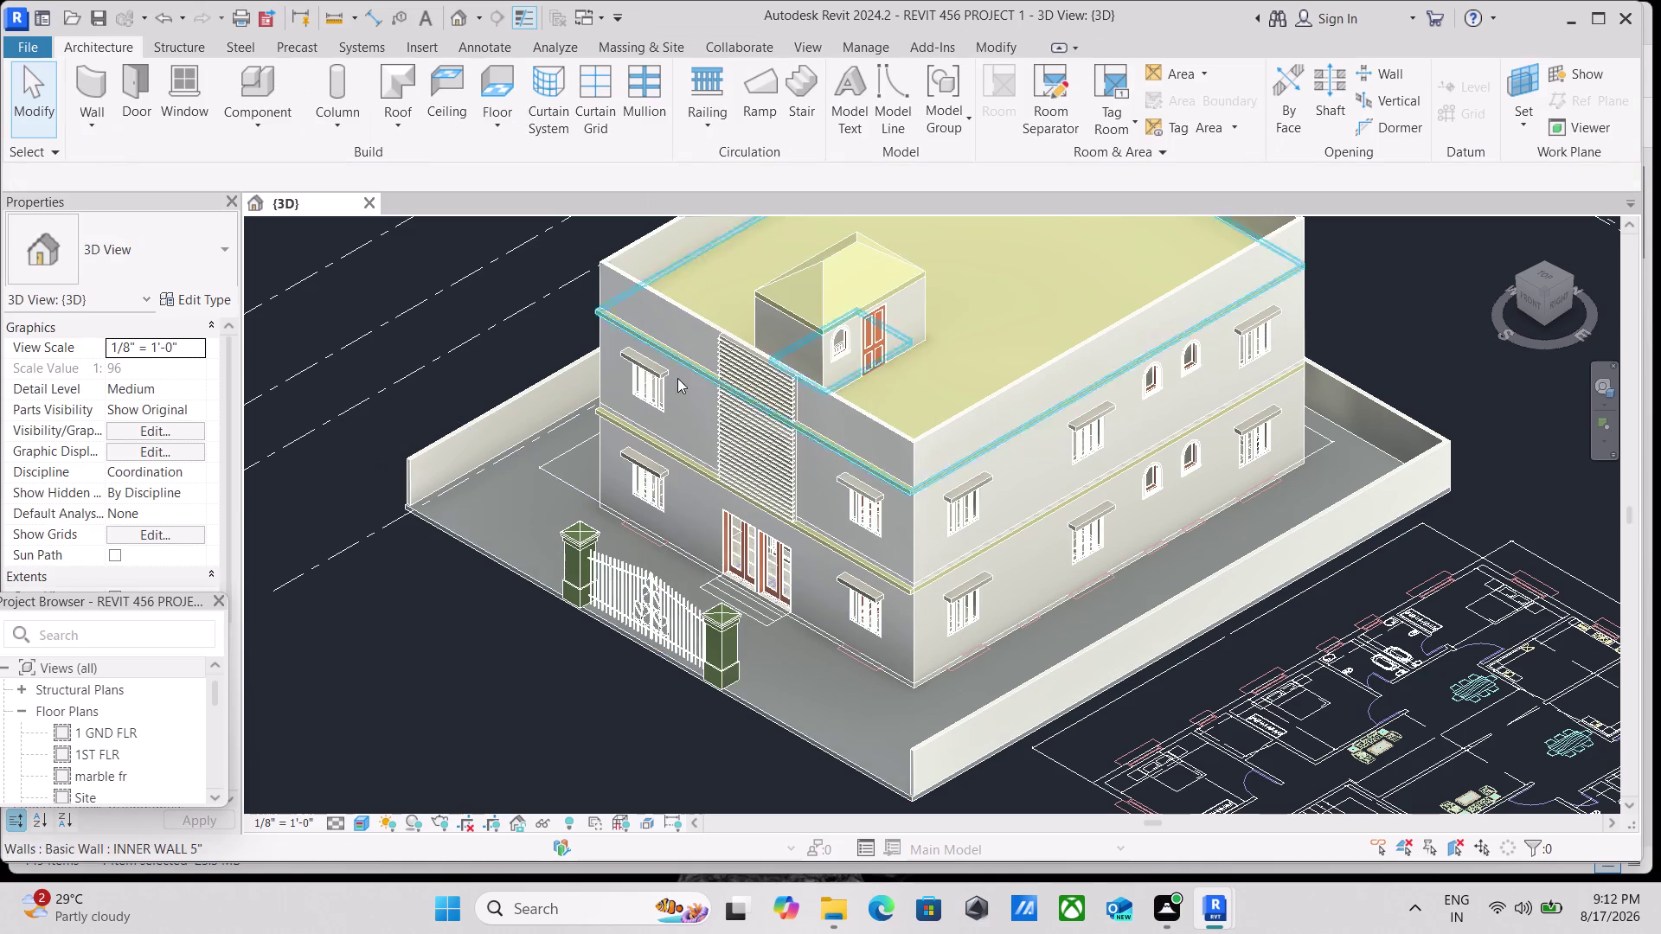
scroll(down, 3)
scroll(up, 3)
scroll(up, 3)
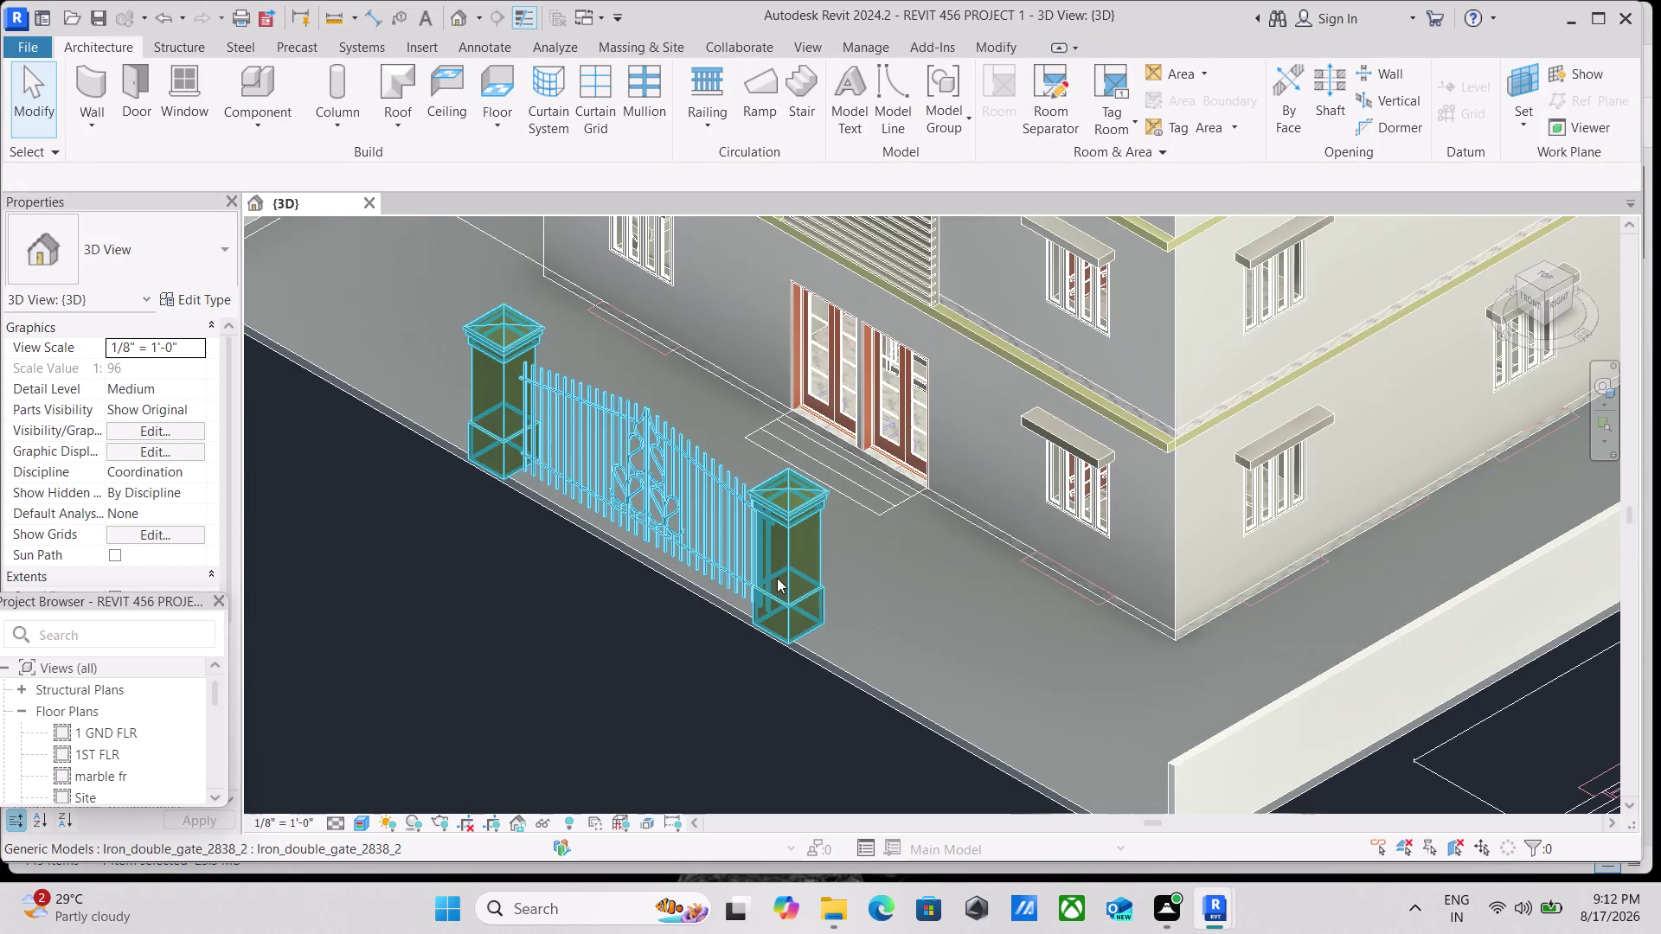
click(784, 598)
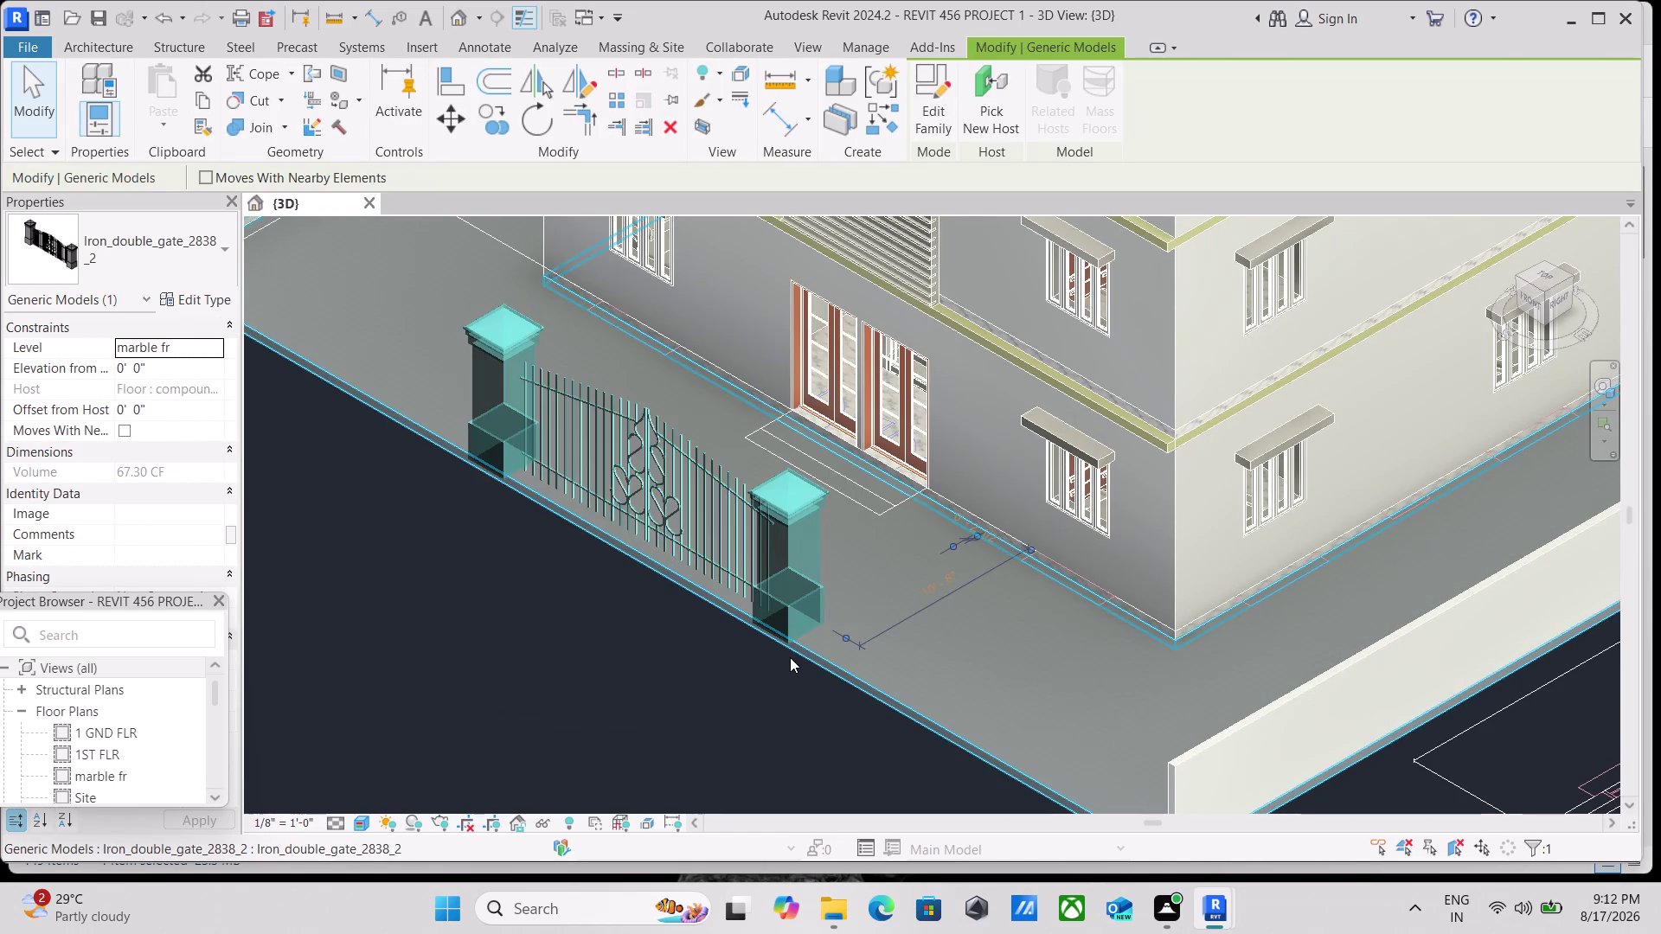
Nudge the iron double gate down seven steps along the plot edge and reselect it.
scroll(down, 3)
scroll(down, 3)
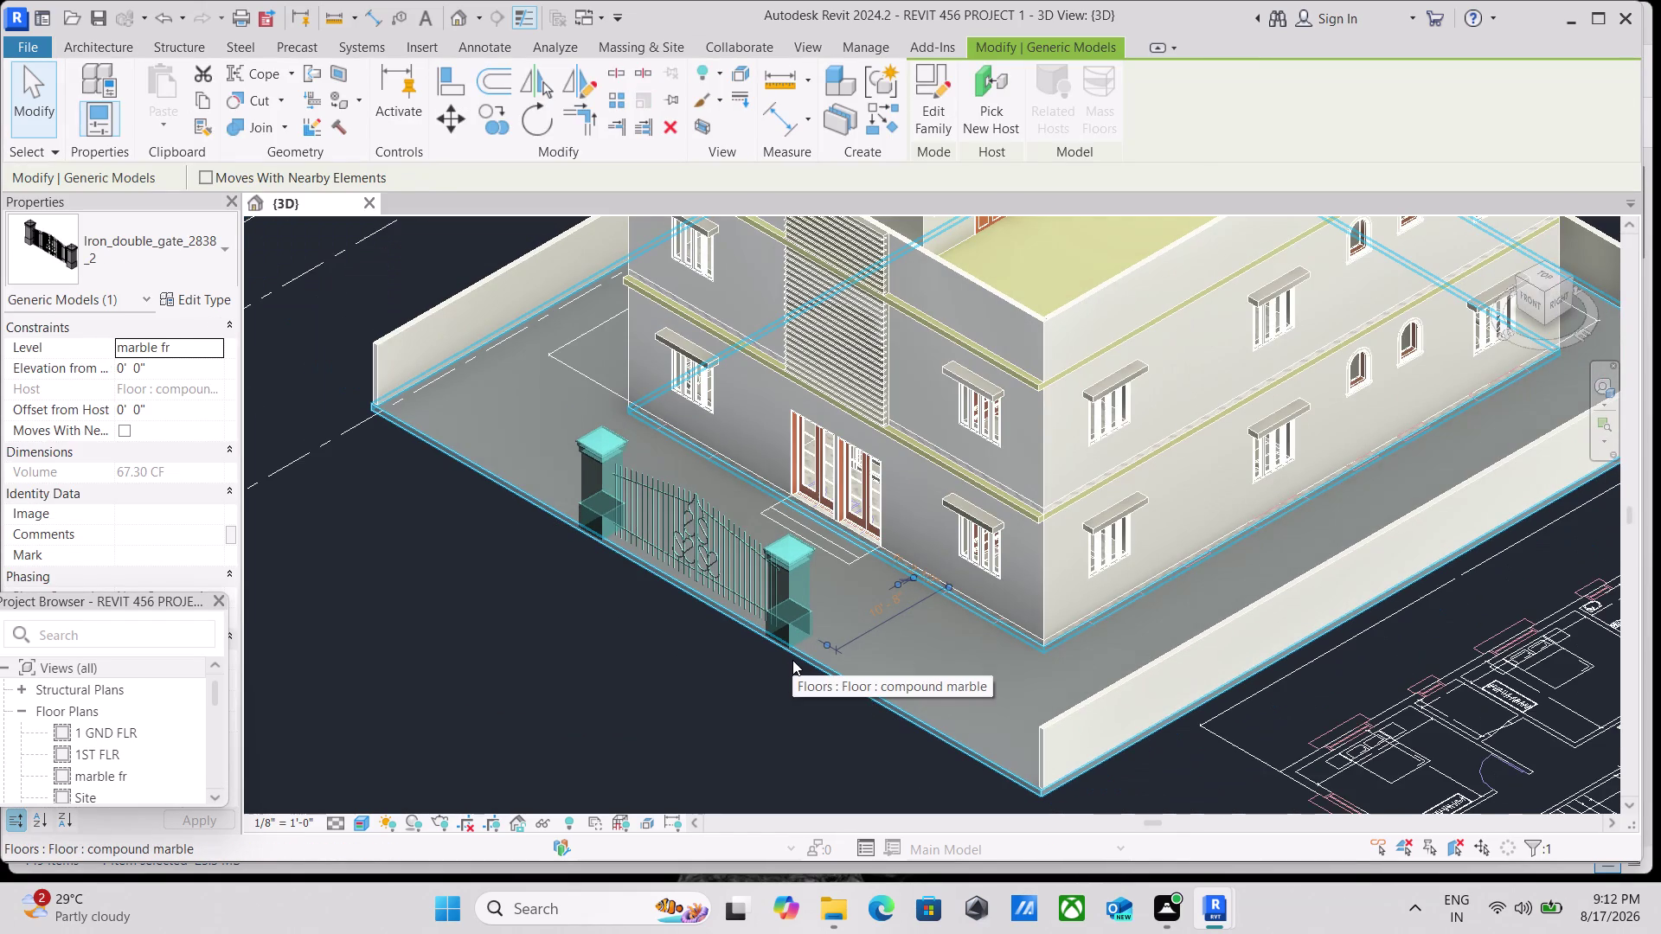
key(Down)
key(Down)
key(Down)
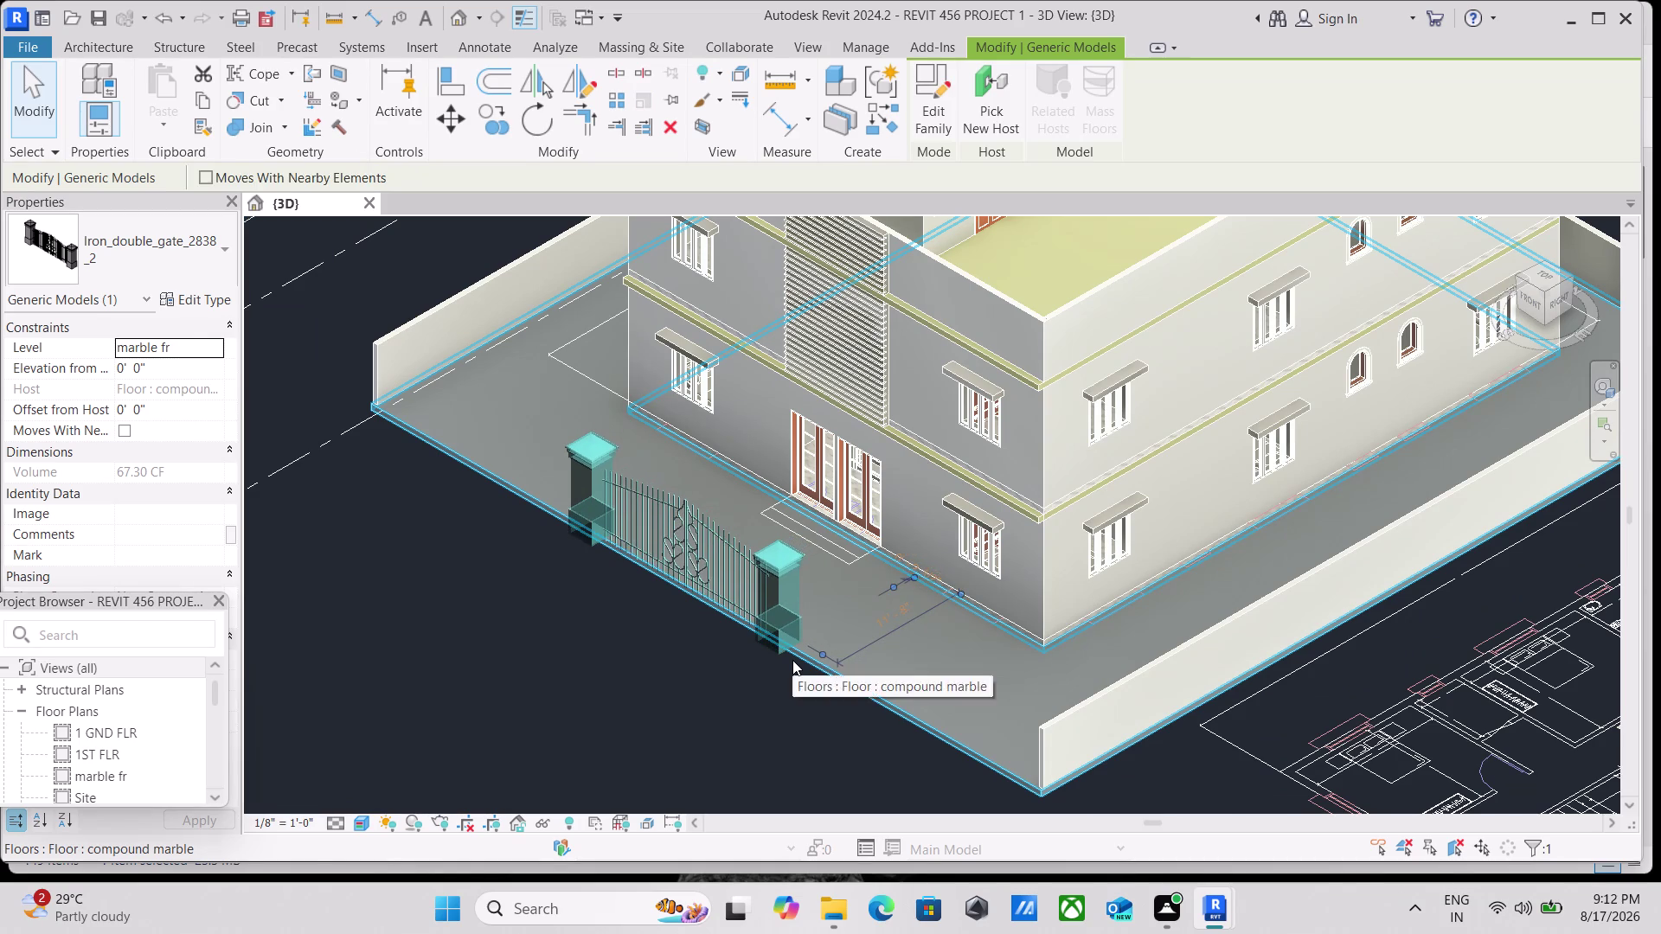
key(Down)
key(Down)
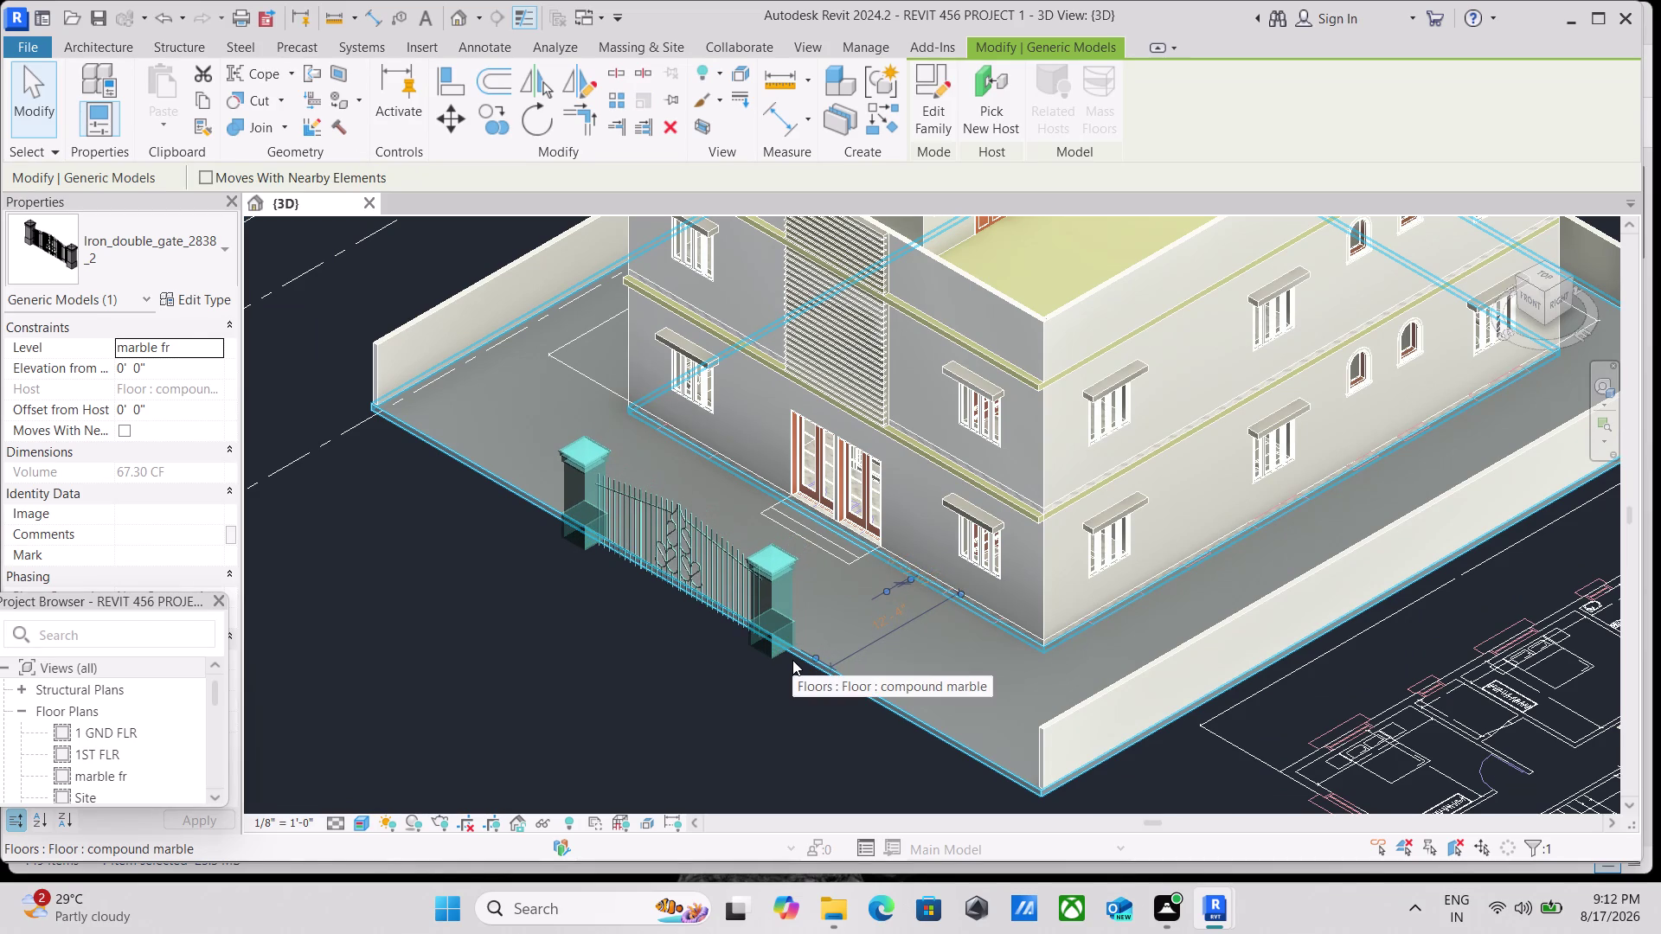
key(Down)
key(Down)
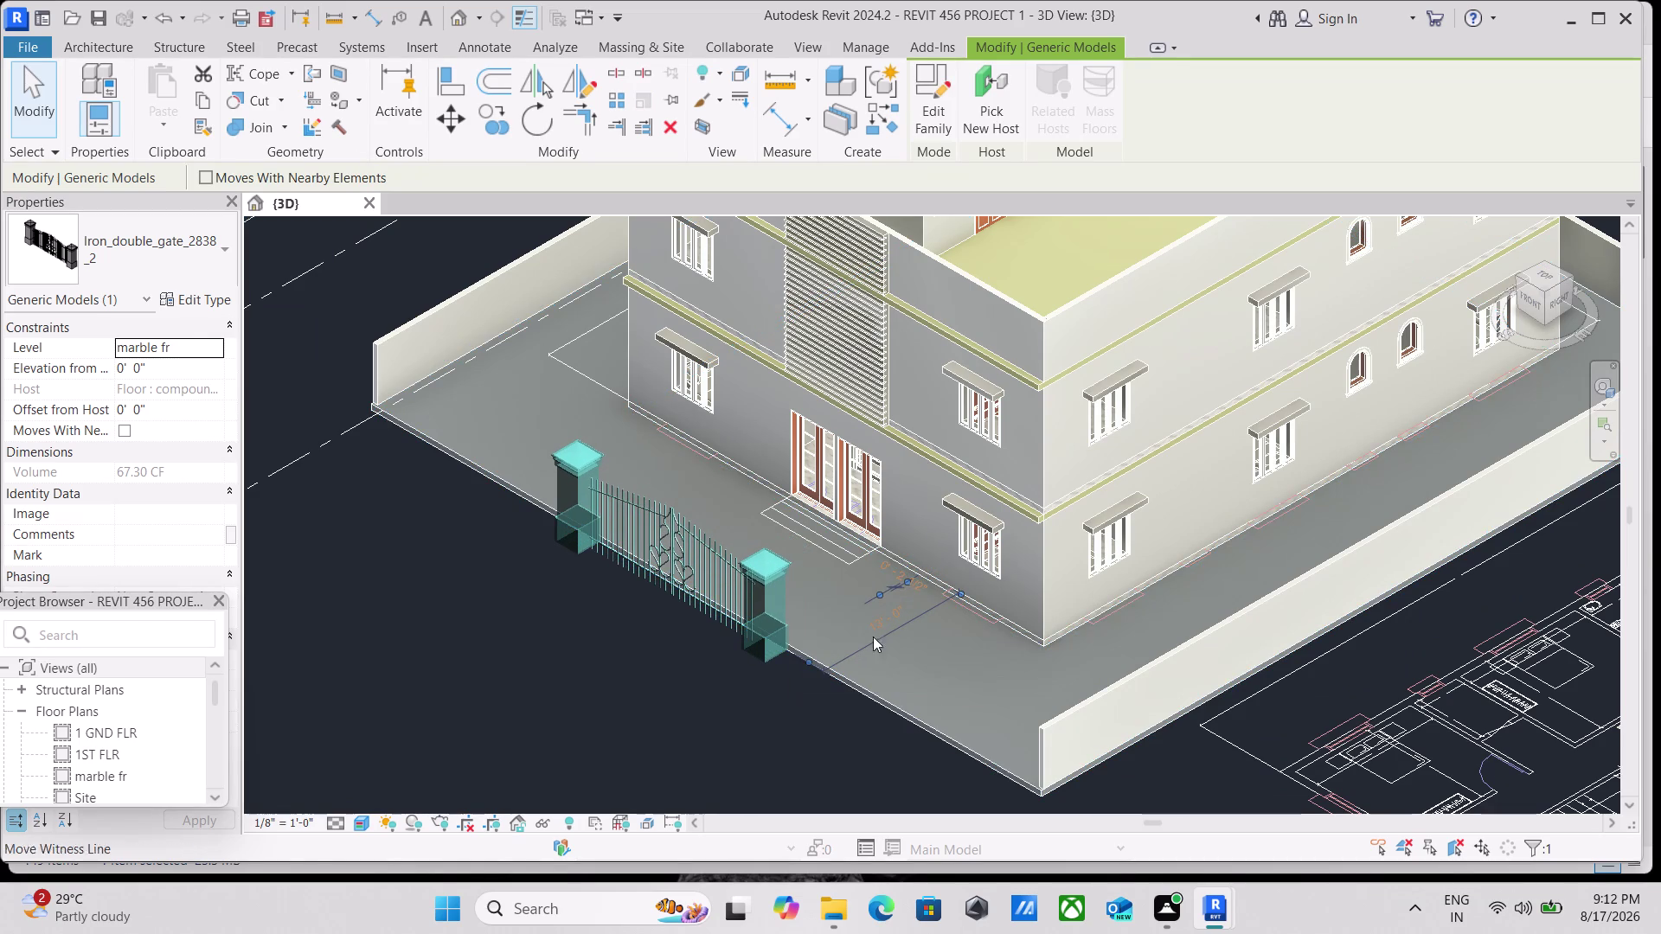
click(1549, 271)
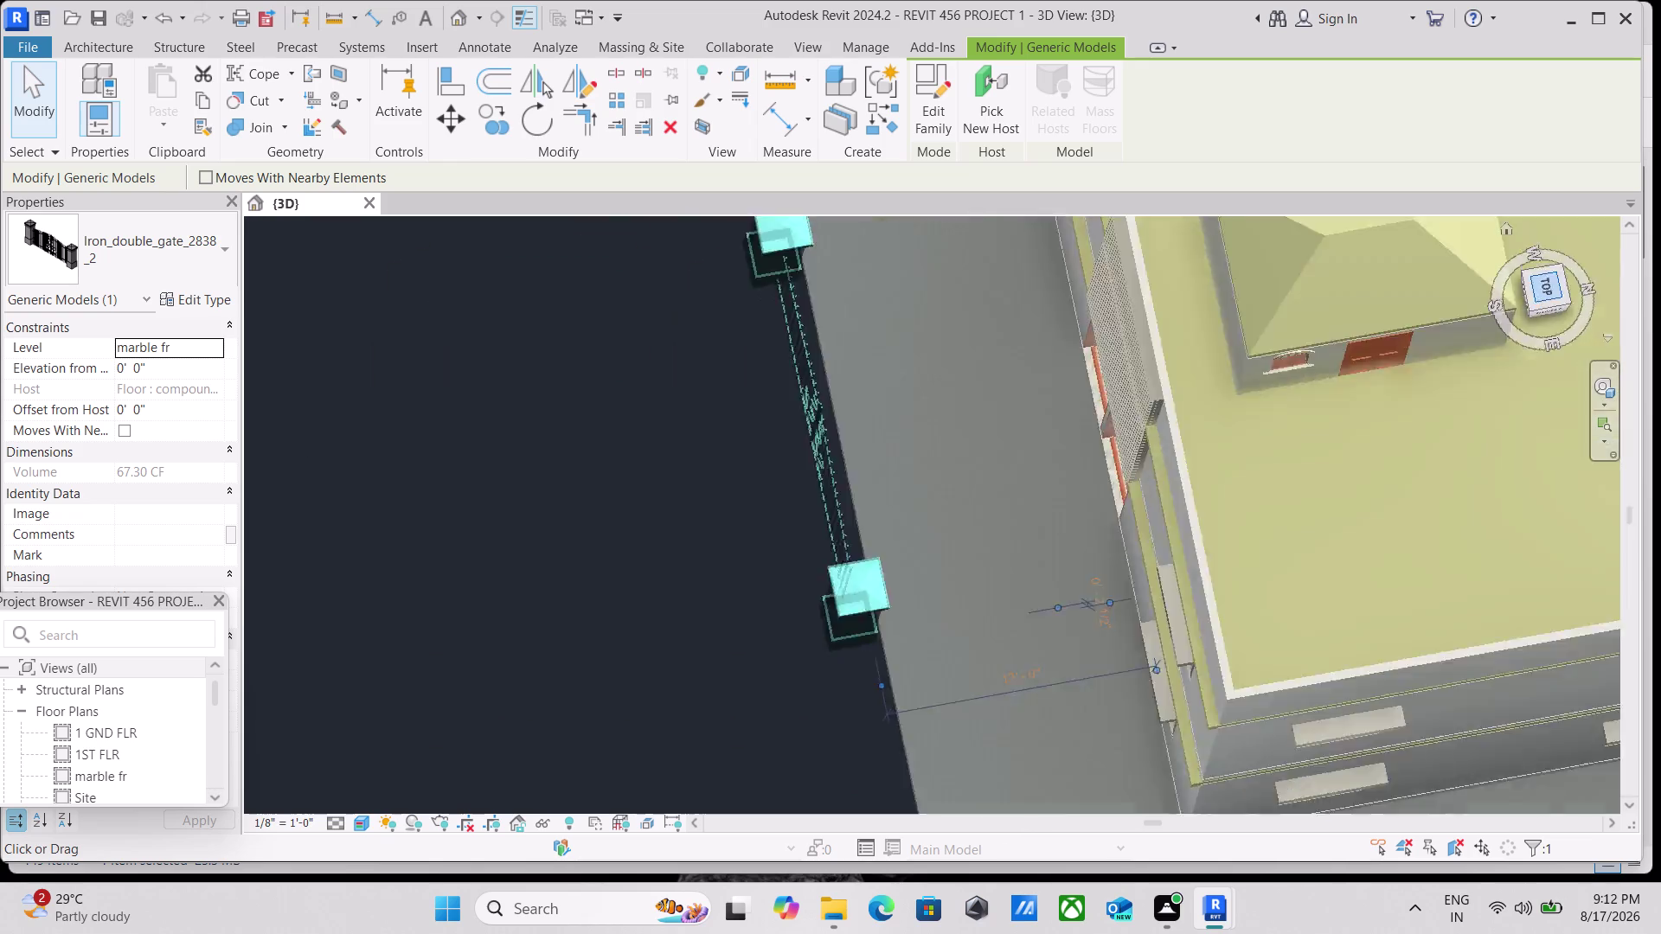
scroll(down, 3)
scroll(down, 3)
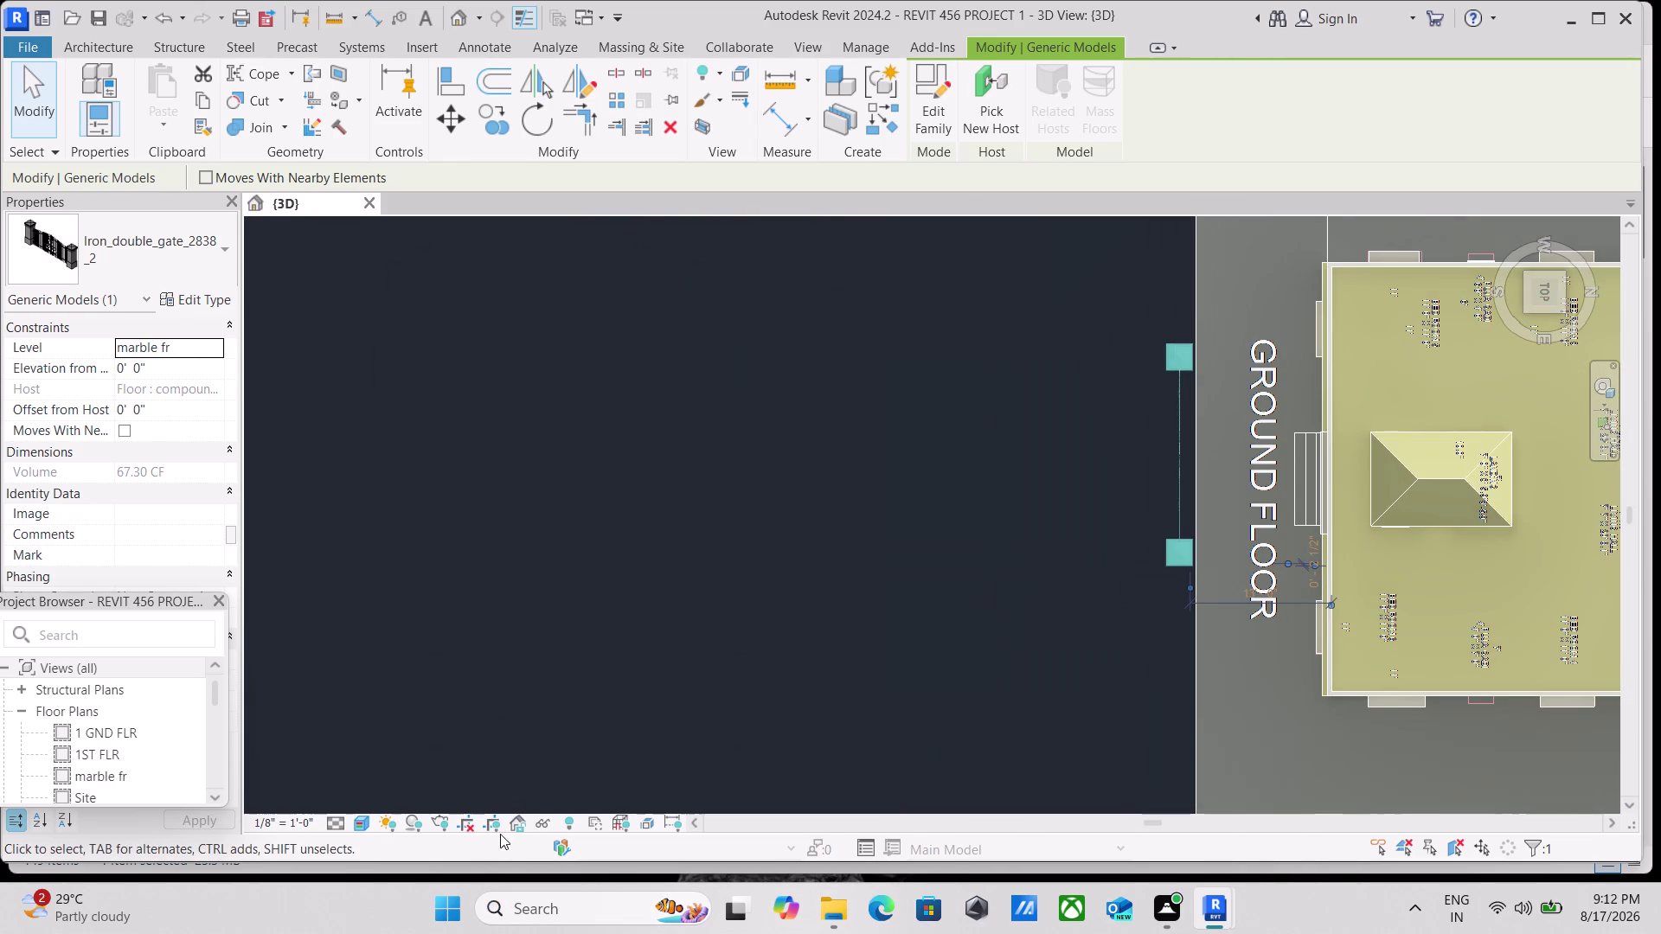
Switch the view's visual style to Hidden Line.
click(366, 830)
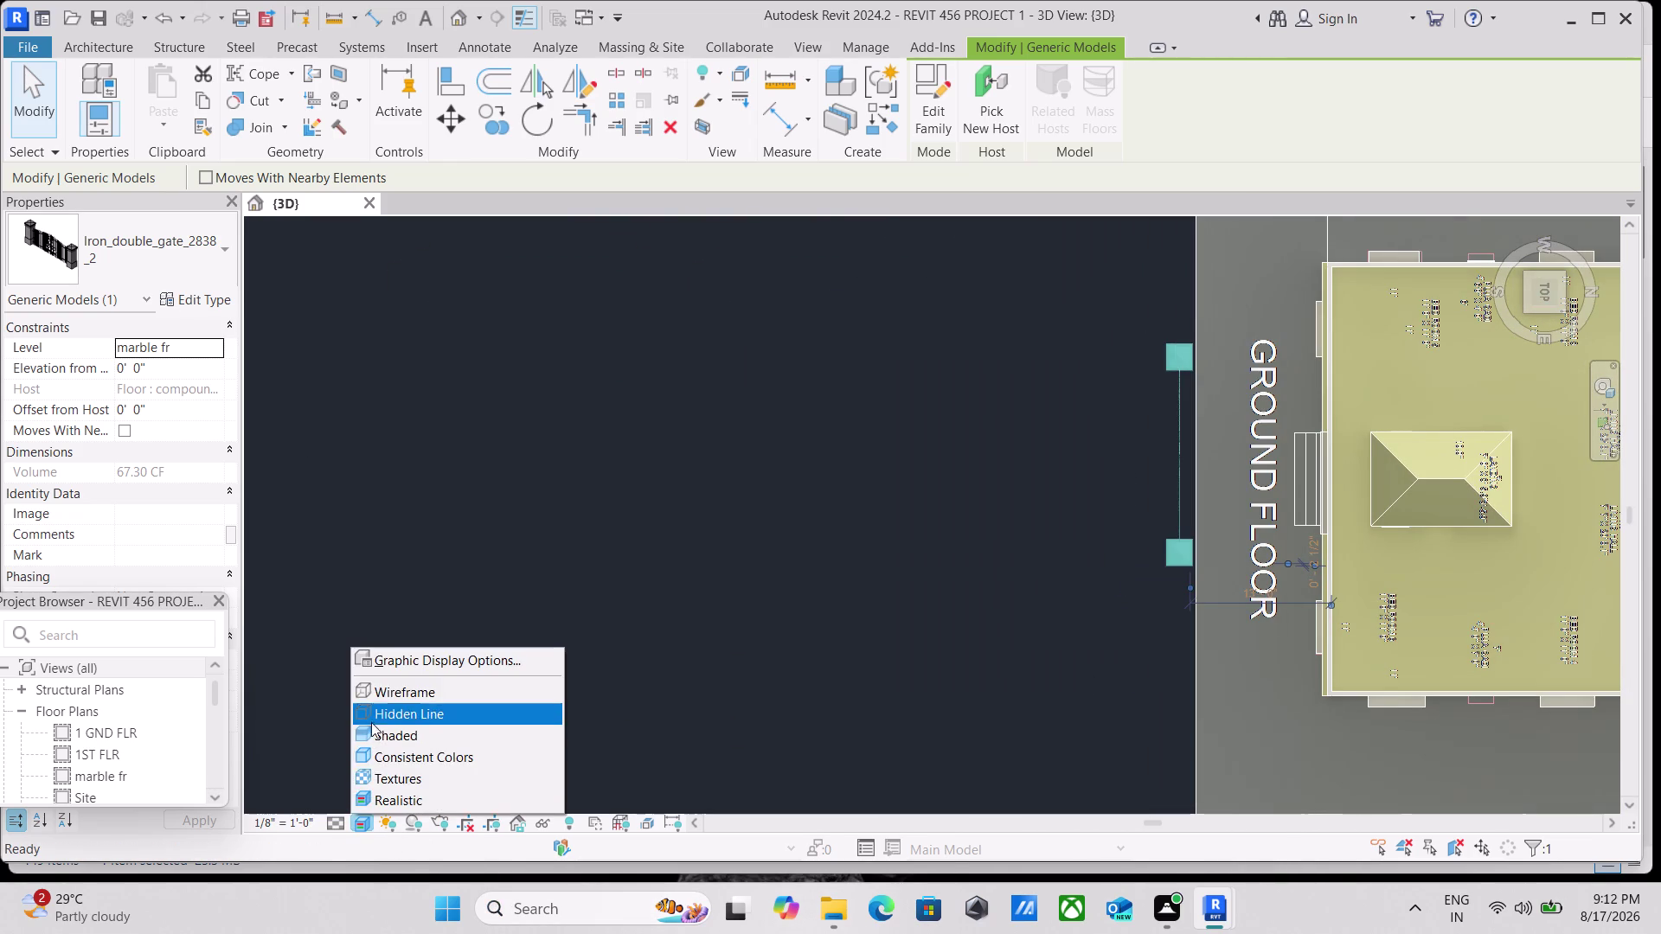
click(380, 694)
scroll(up, 3)
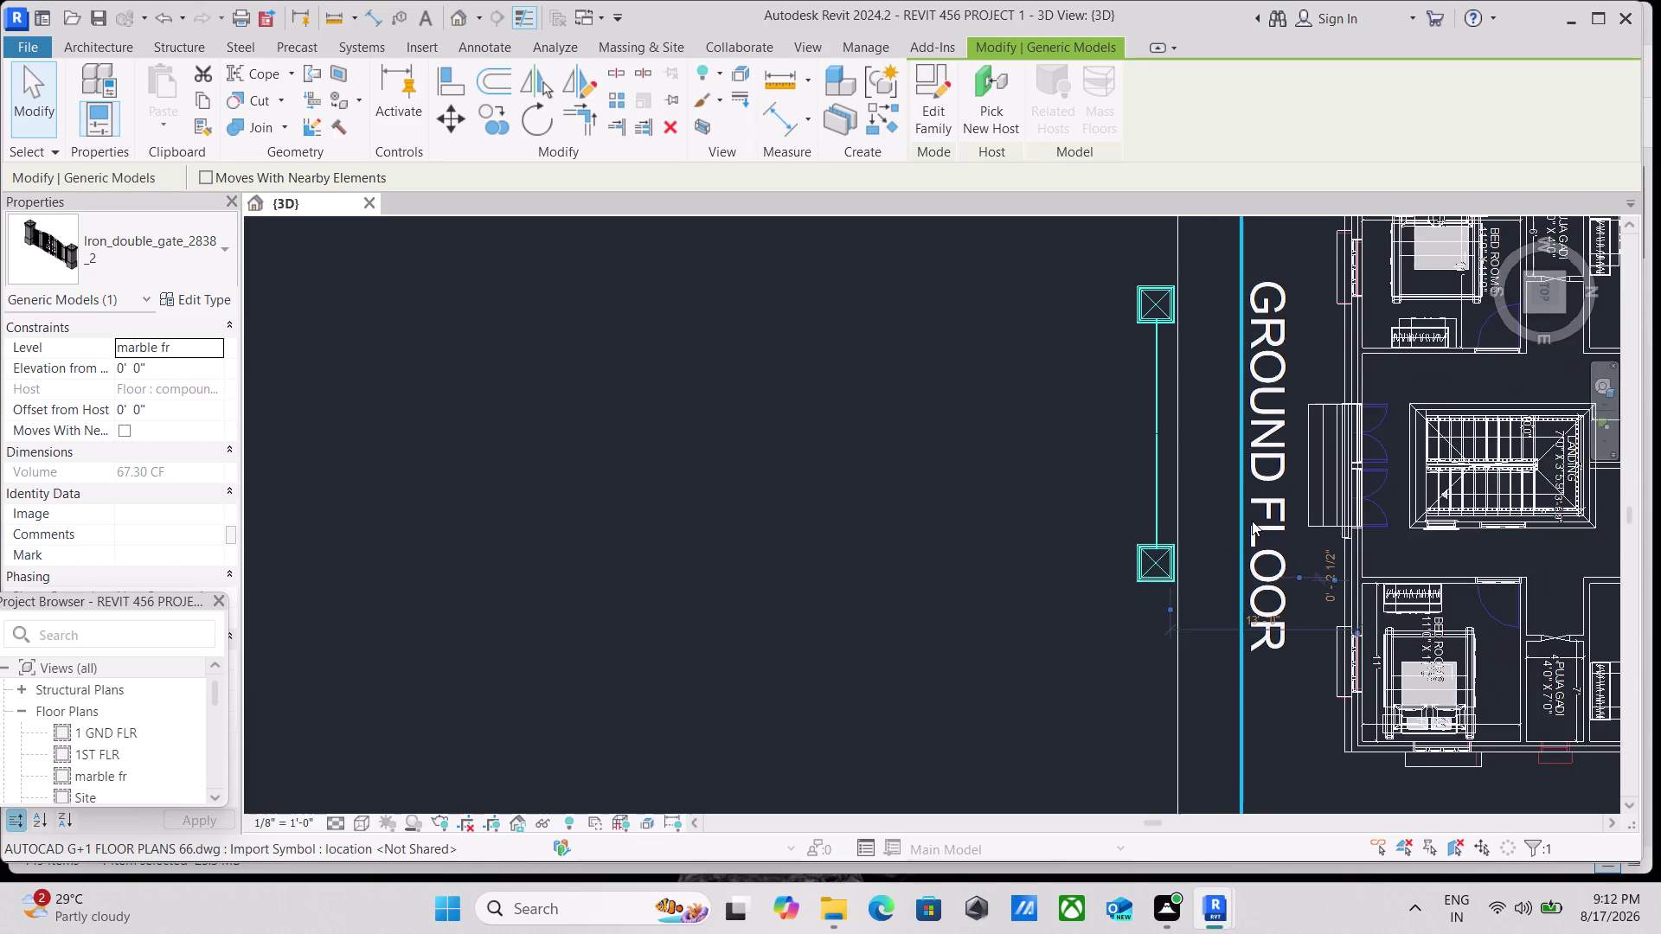
scroll(down, 3)
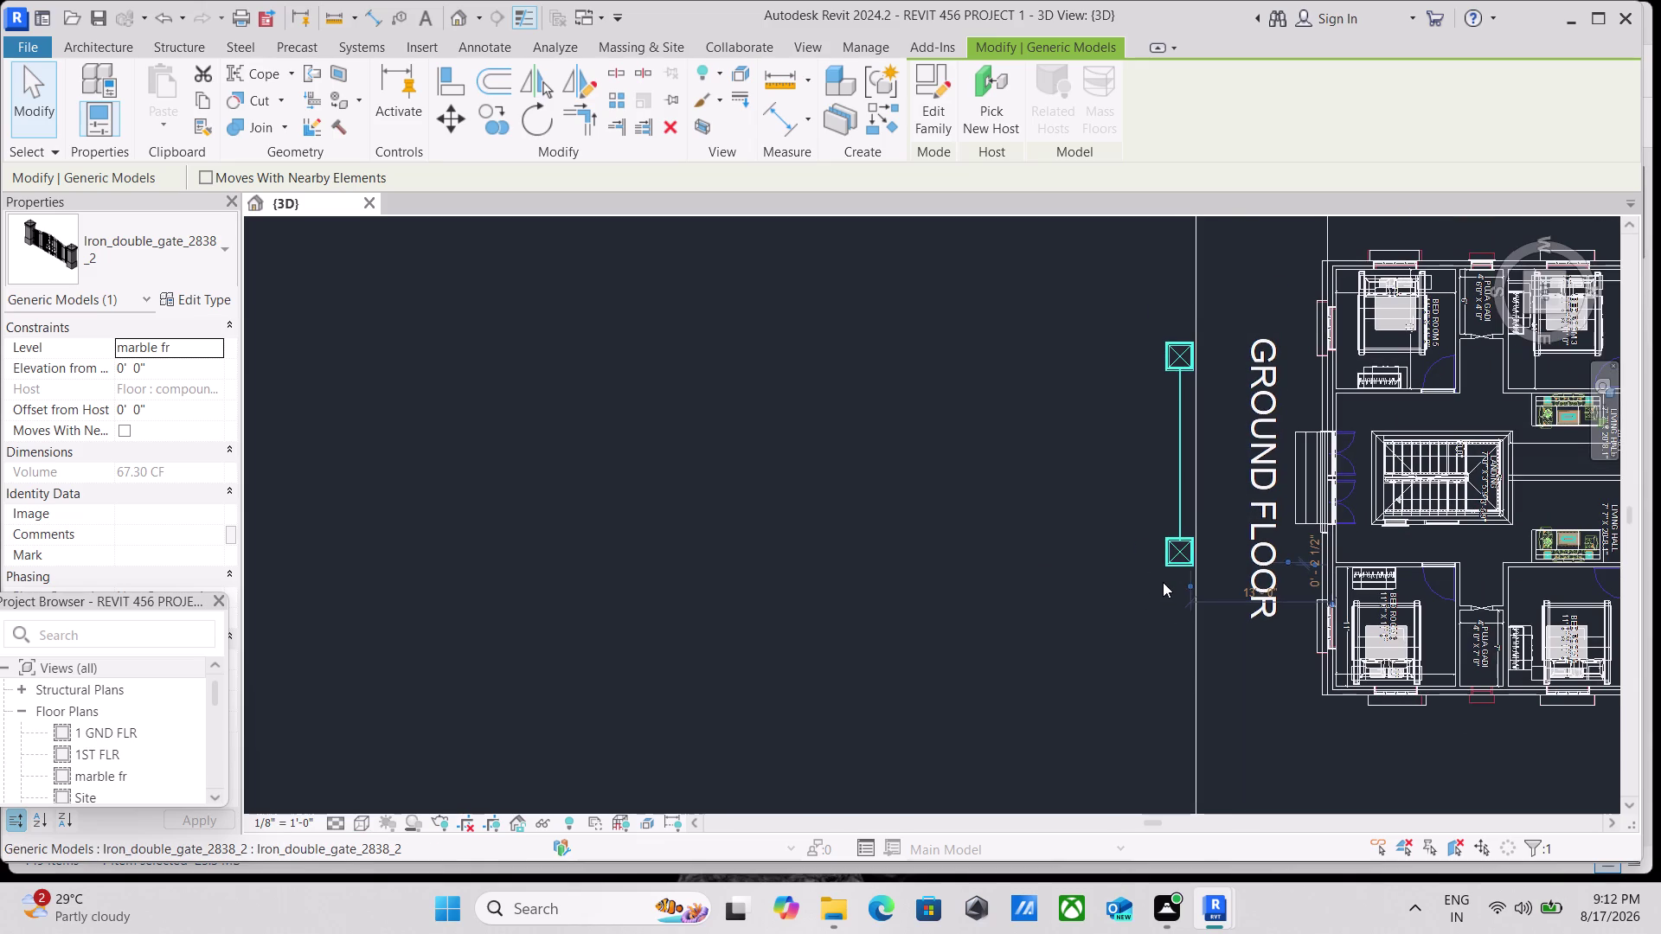
Nudge the gate seven steps down and three right onto the boundary line.
key(Down)
key(Down)
key(Down)
key(Down)
key(Down)
key(Down)
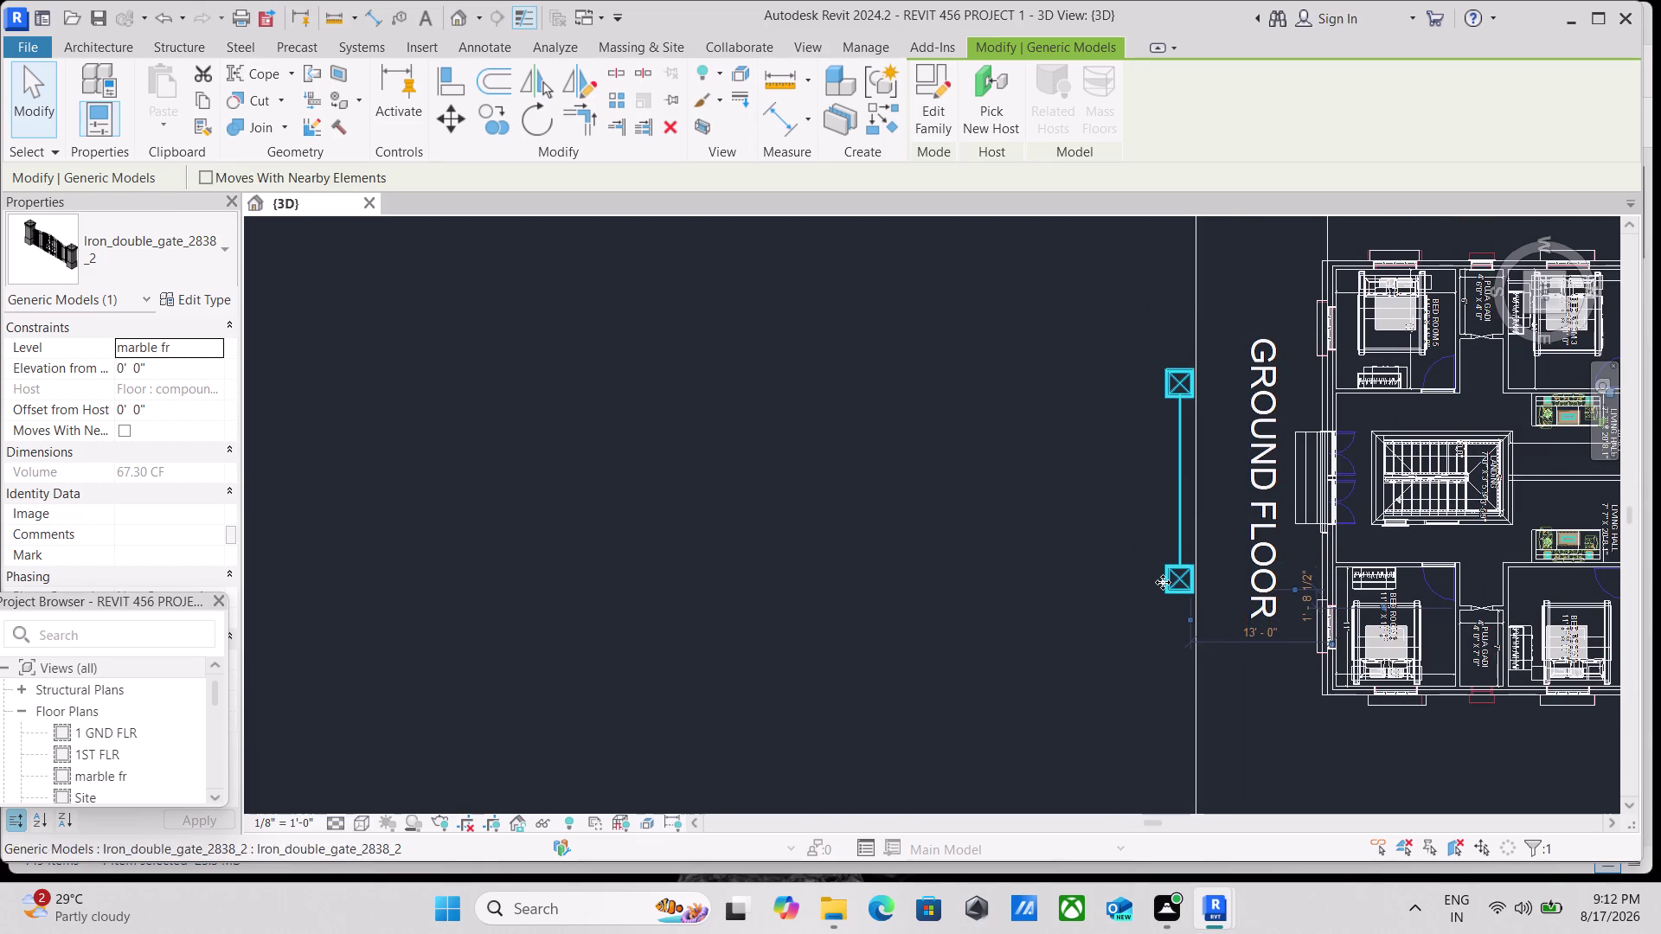
key(Down)
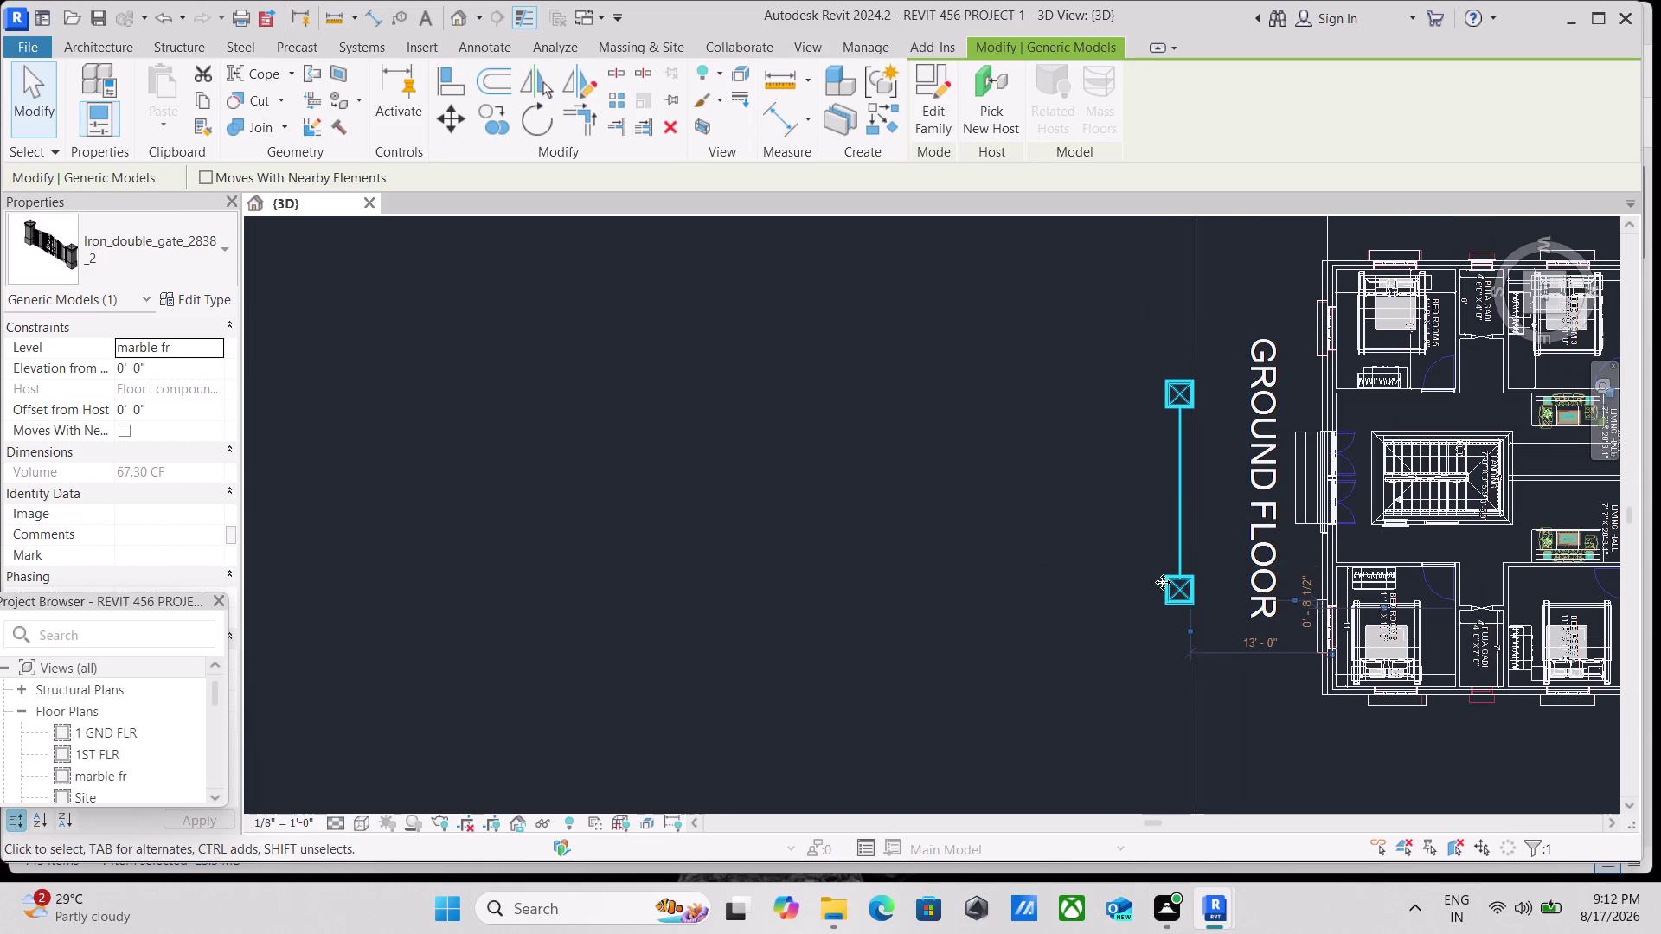
key(Right)
key(Right)
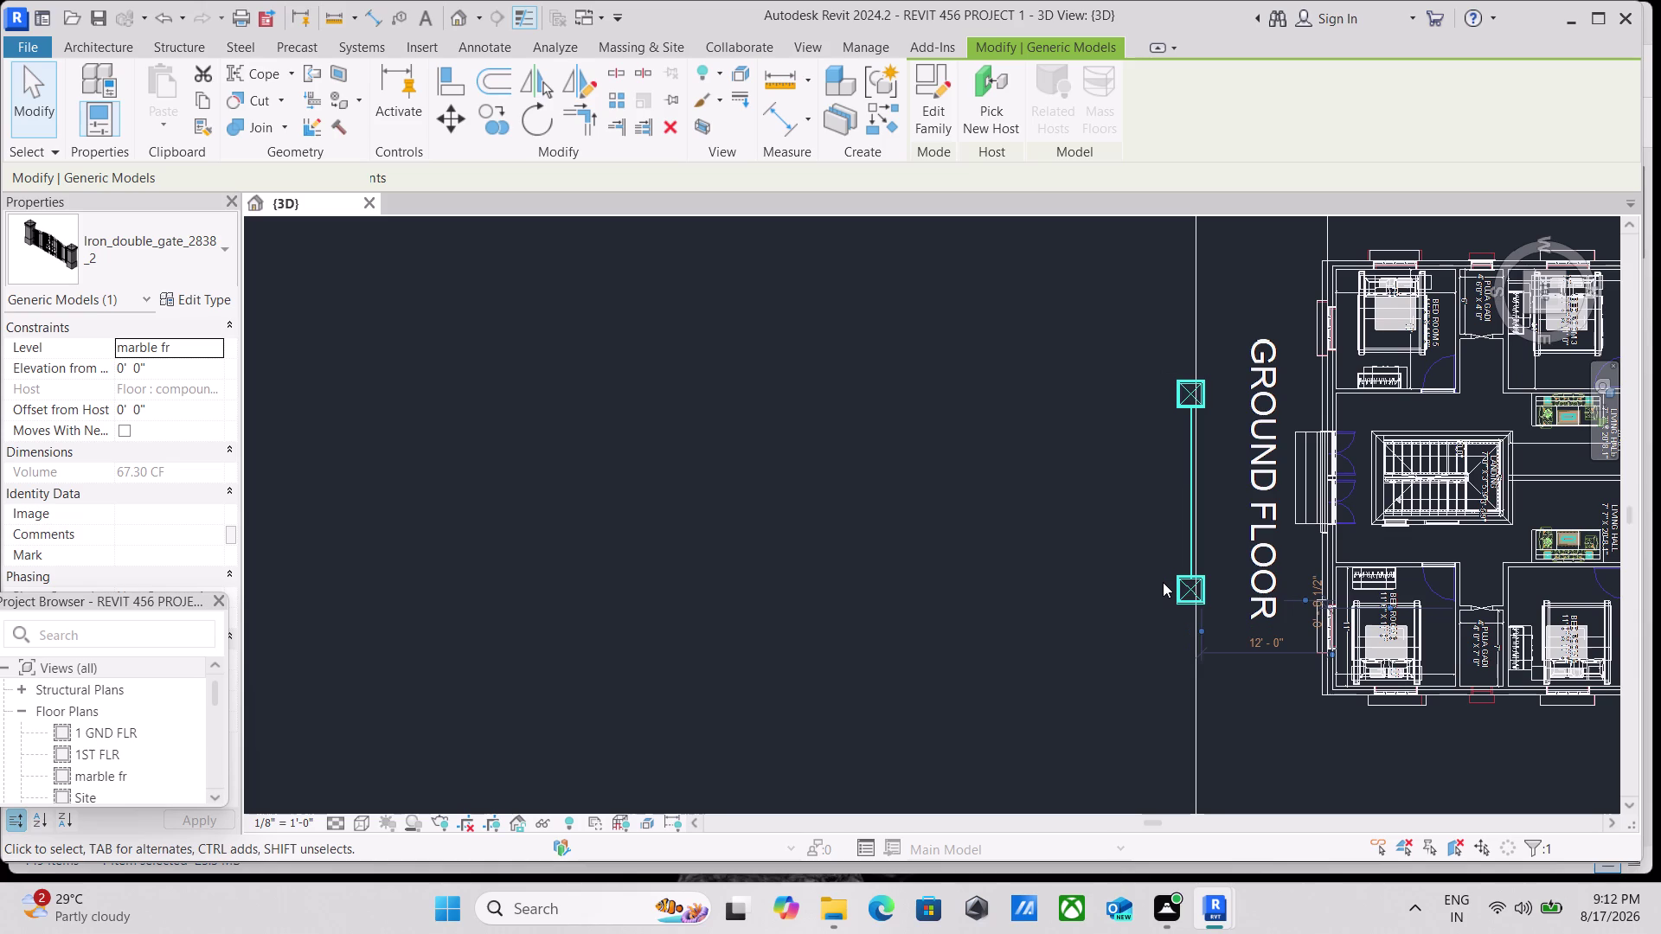
key(Right)
Pan around the ground floor plan to check the gate against the boundary corner.
scroll(up, 3)
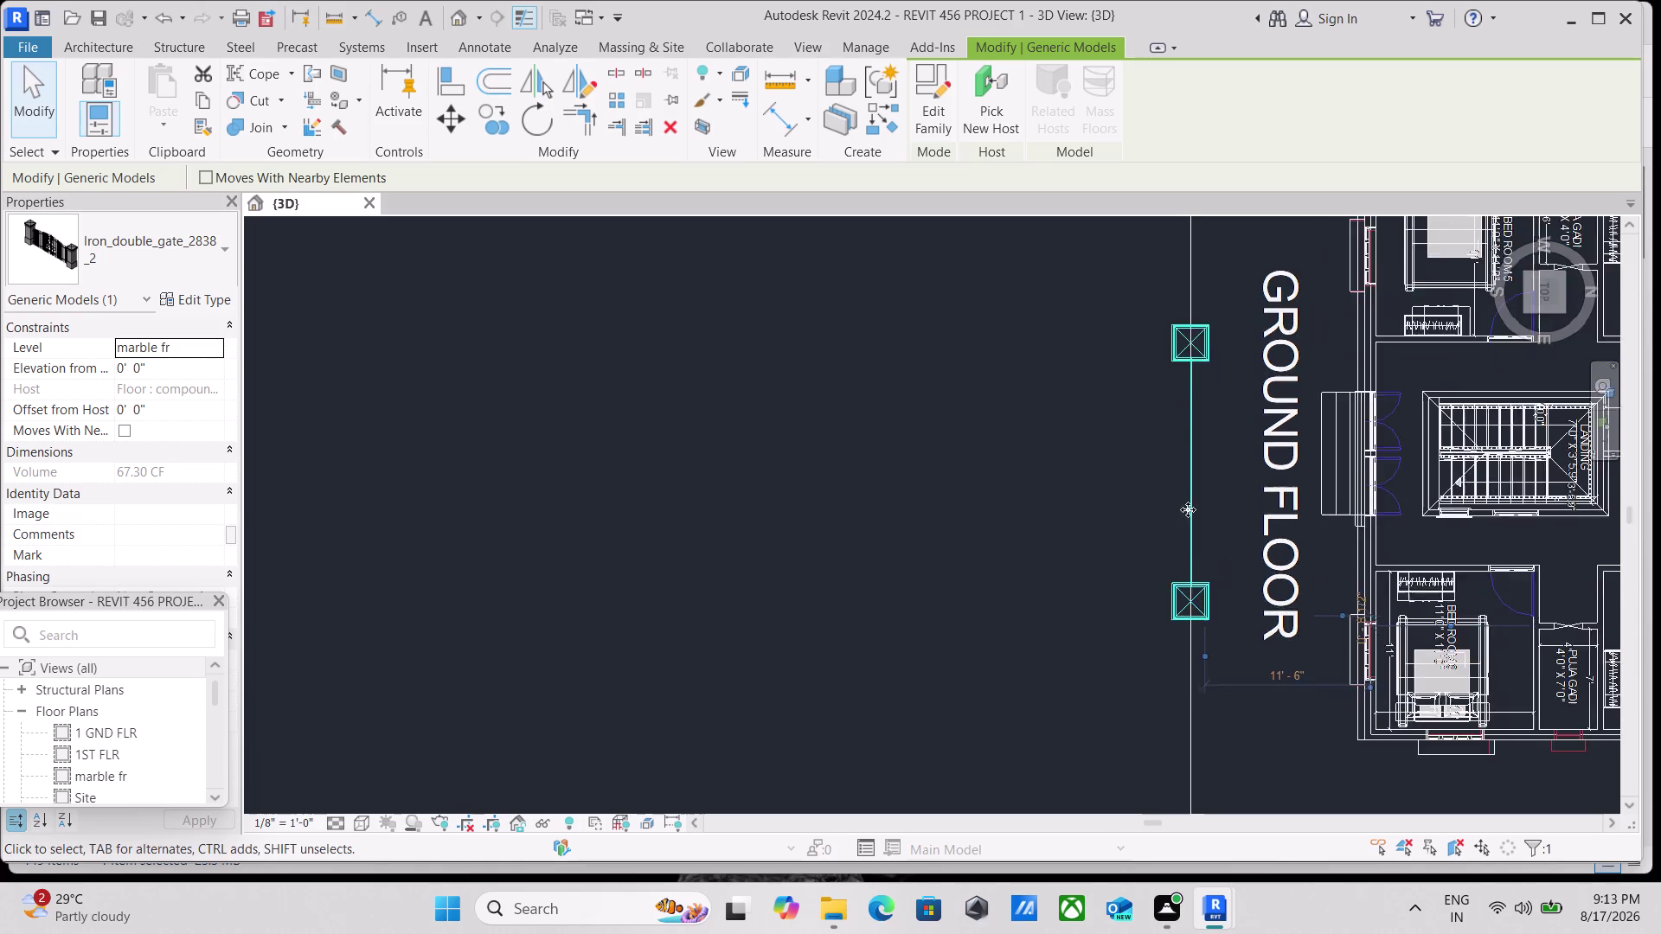
scroll(down, 3)
middle_drag(1179, 469, 1137, 615)
scroll(down, 3)
scroll(up, 3)
scroll(up, 3)
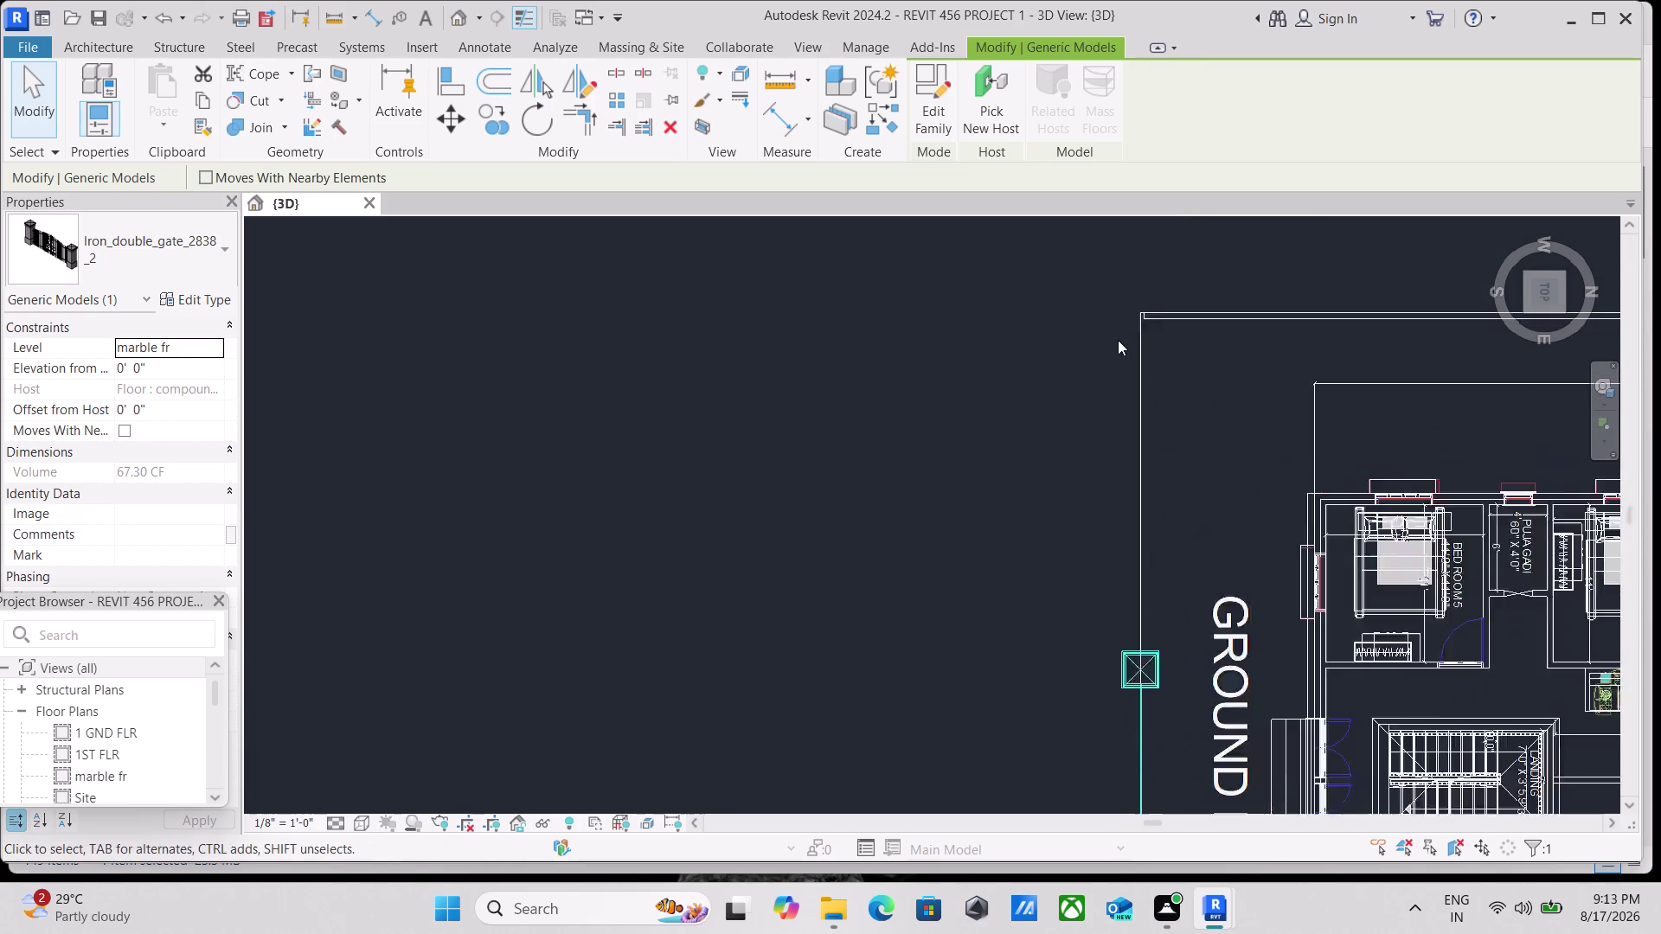
scroll(up, 3)
scroll(up, 3)
scroll(up, 3)
scroll(down, 3)
middle_drag(1164, 352, 977, 410)
scroll(down, 3)
scroll(down, 3)
middle_drag(998, 459, 933, 390)
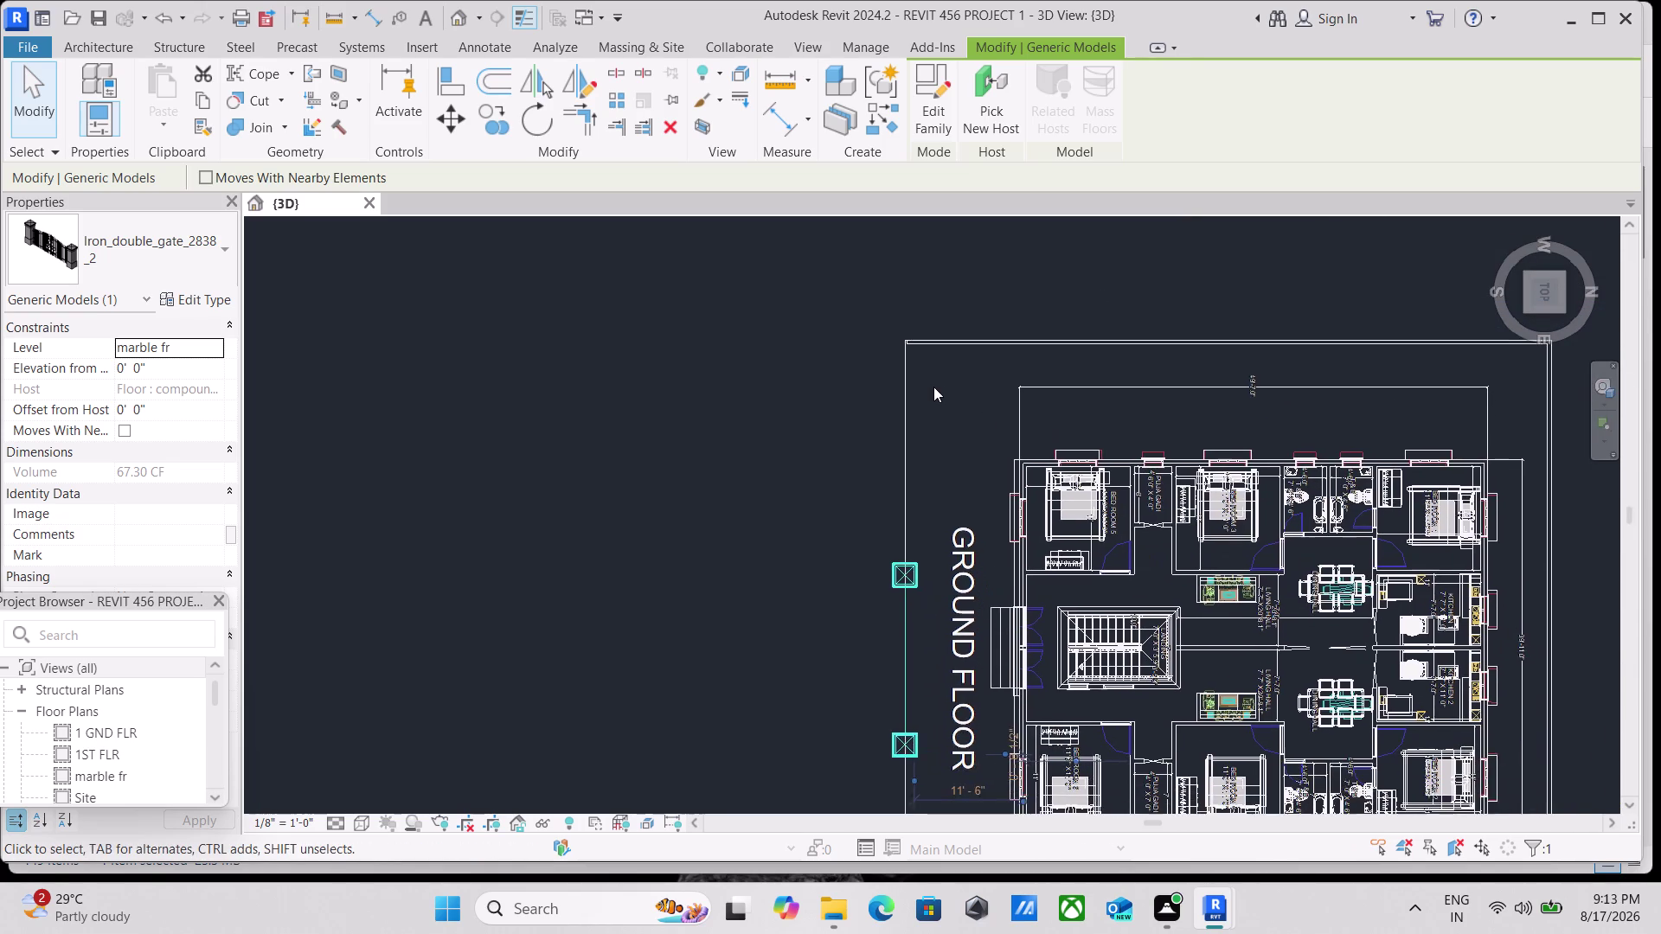
scroll(down, 3)
scroll(up, 3)
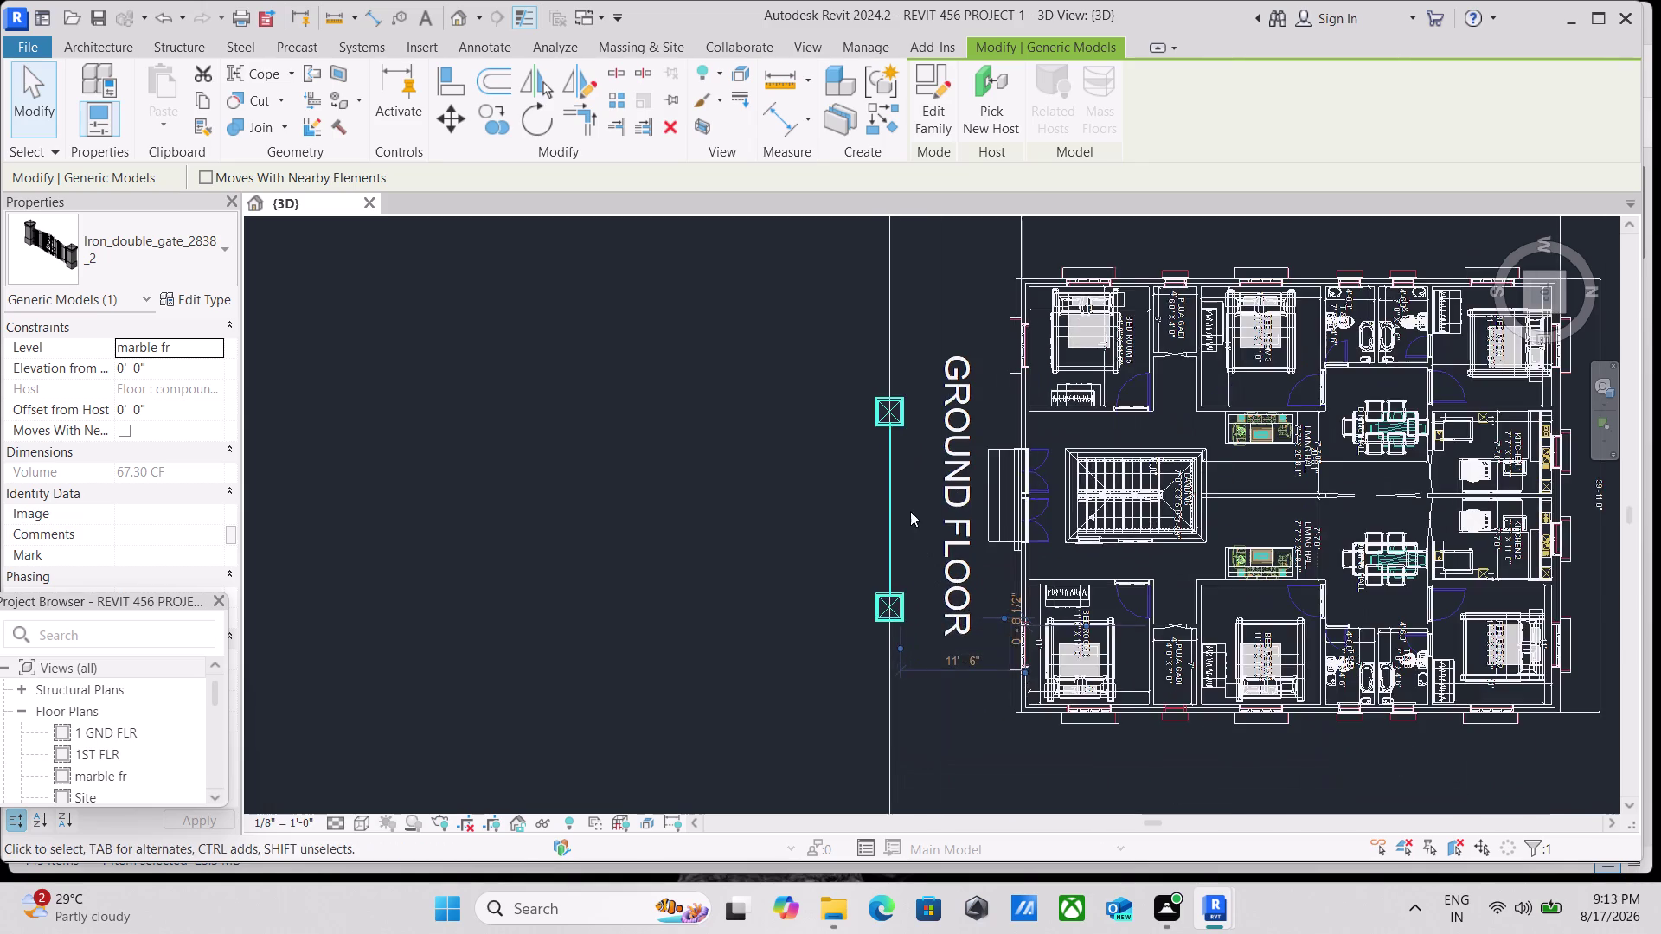
scroll(down, 3)
middle_drag(938, 278, 870, 470)
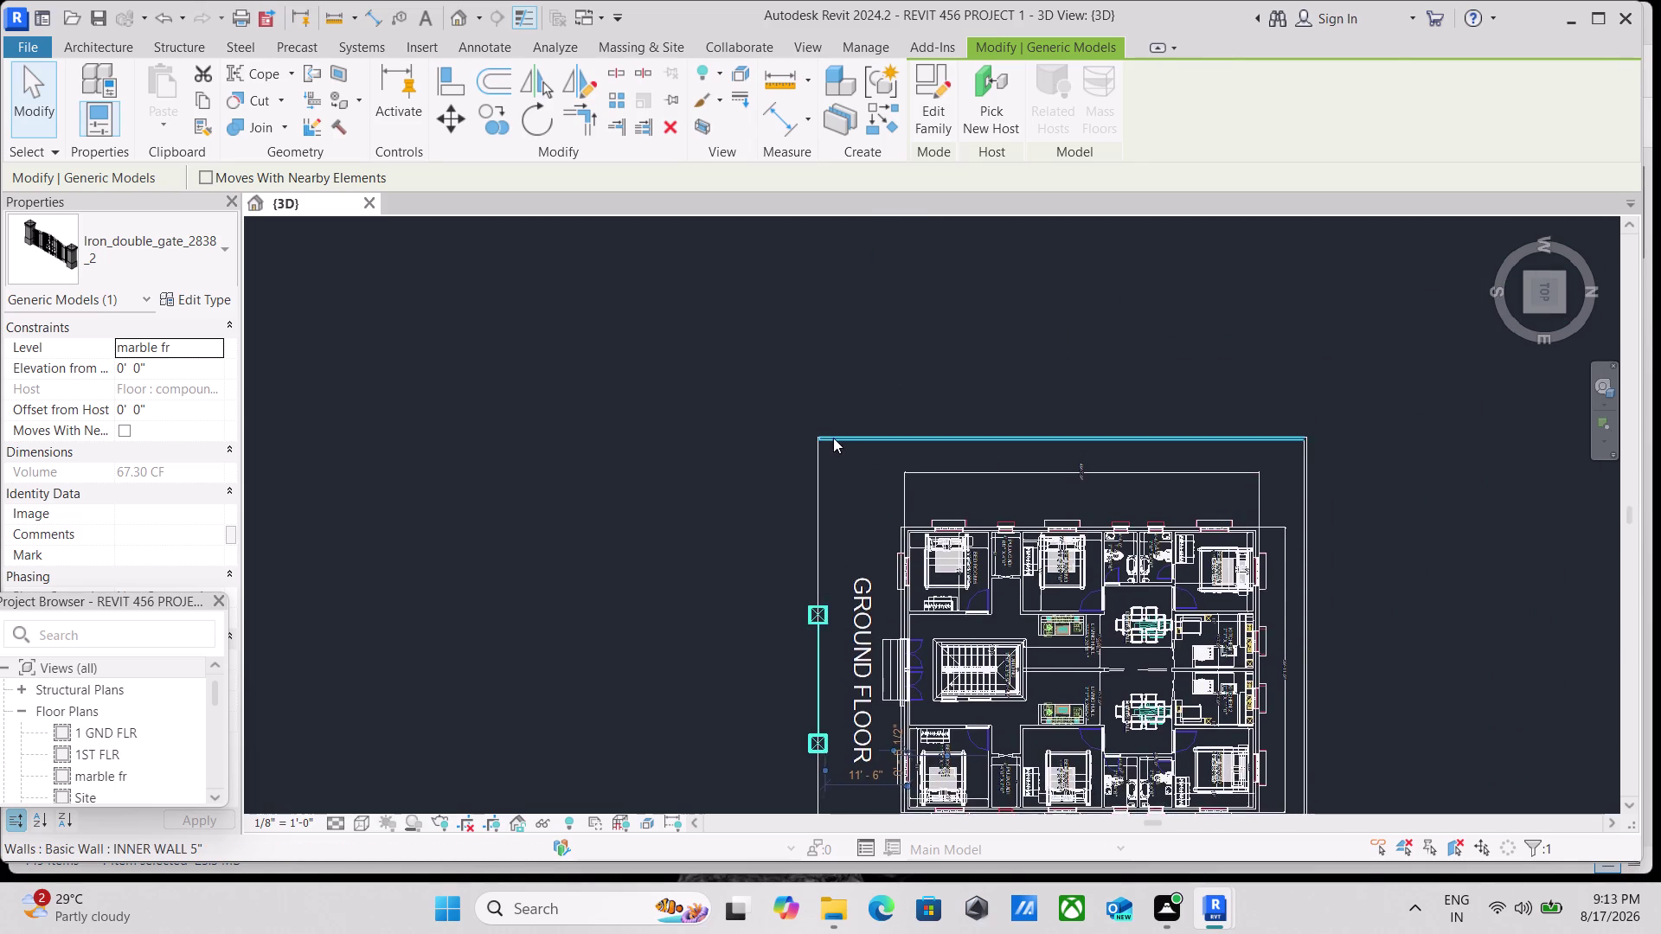
scroll(up, 3)
scroll(up, 3)
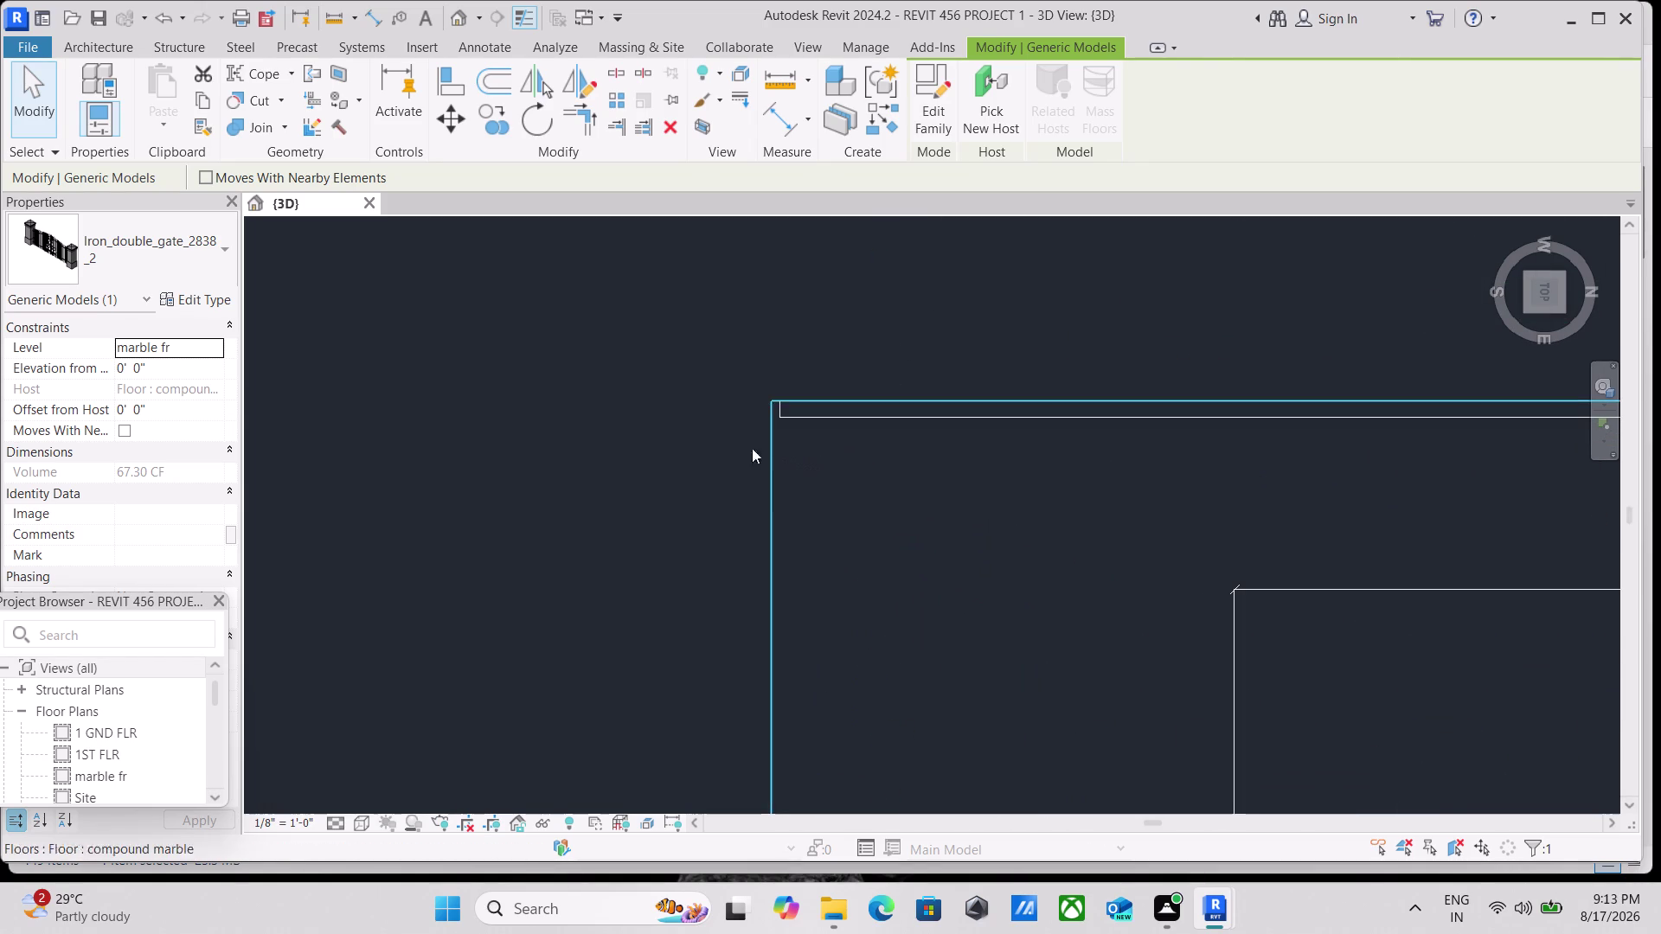
scroll(down, 3)
Draw a 5'-high INNER WALL 5" wall from the top boundary corner to the upper gate pillar.
key(Escape)
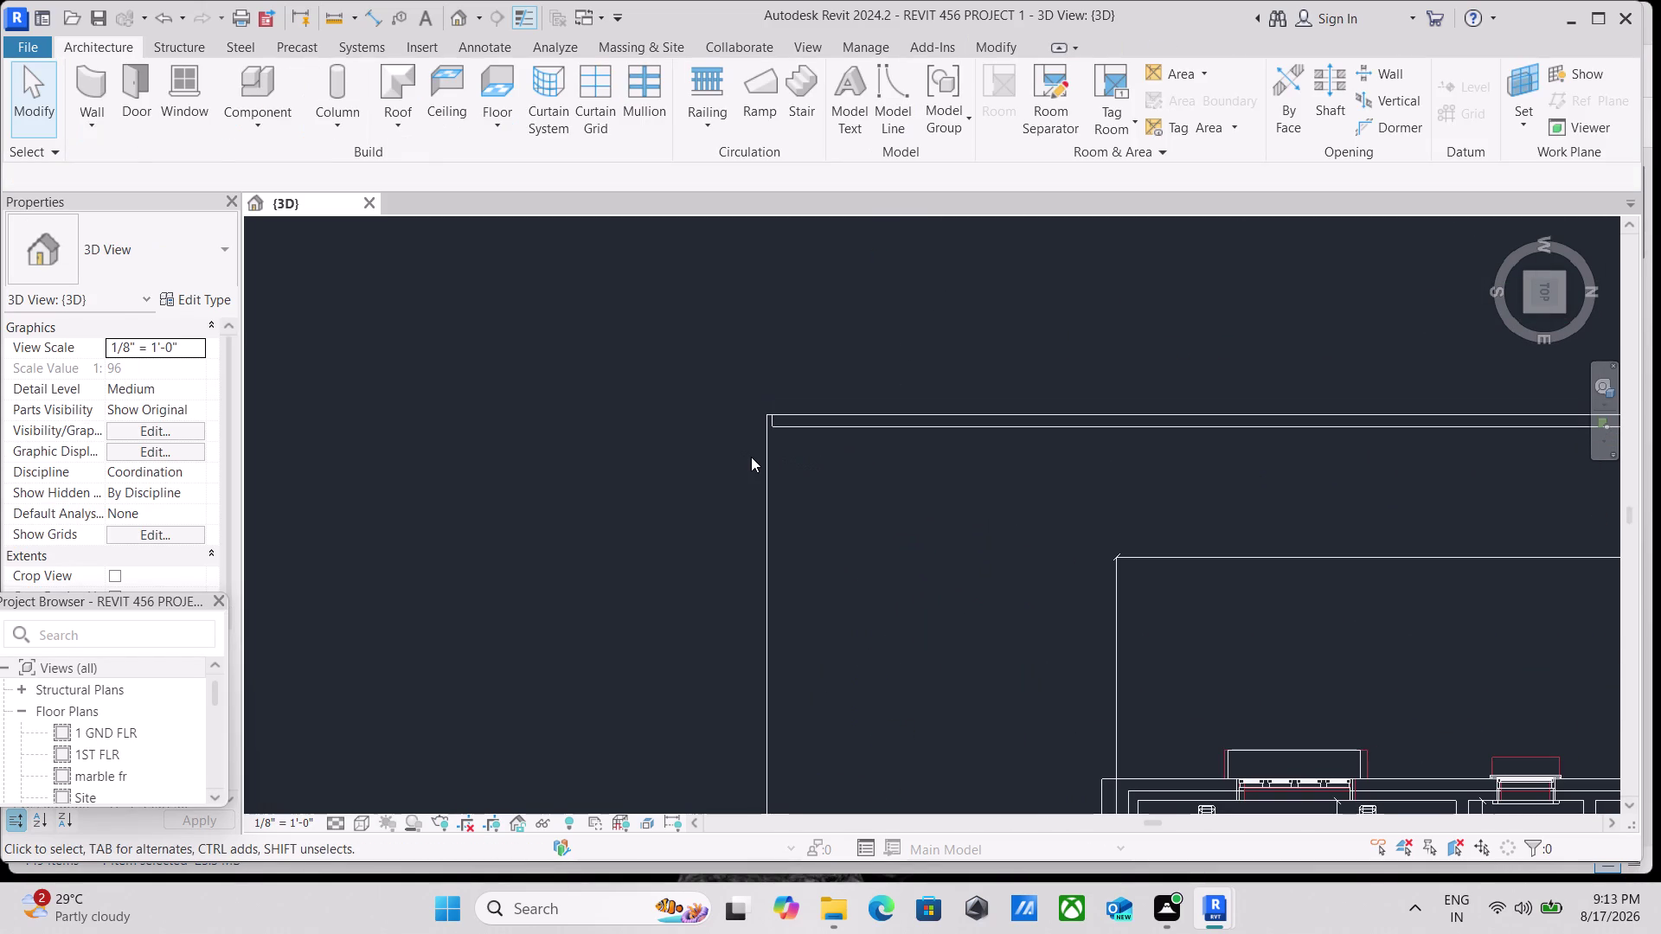
text(wa)
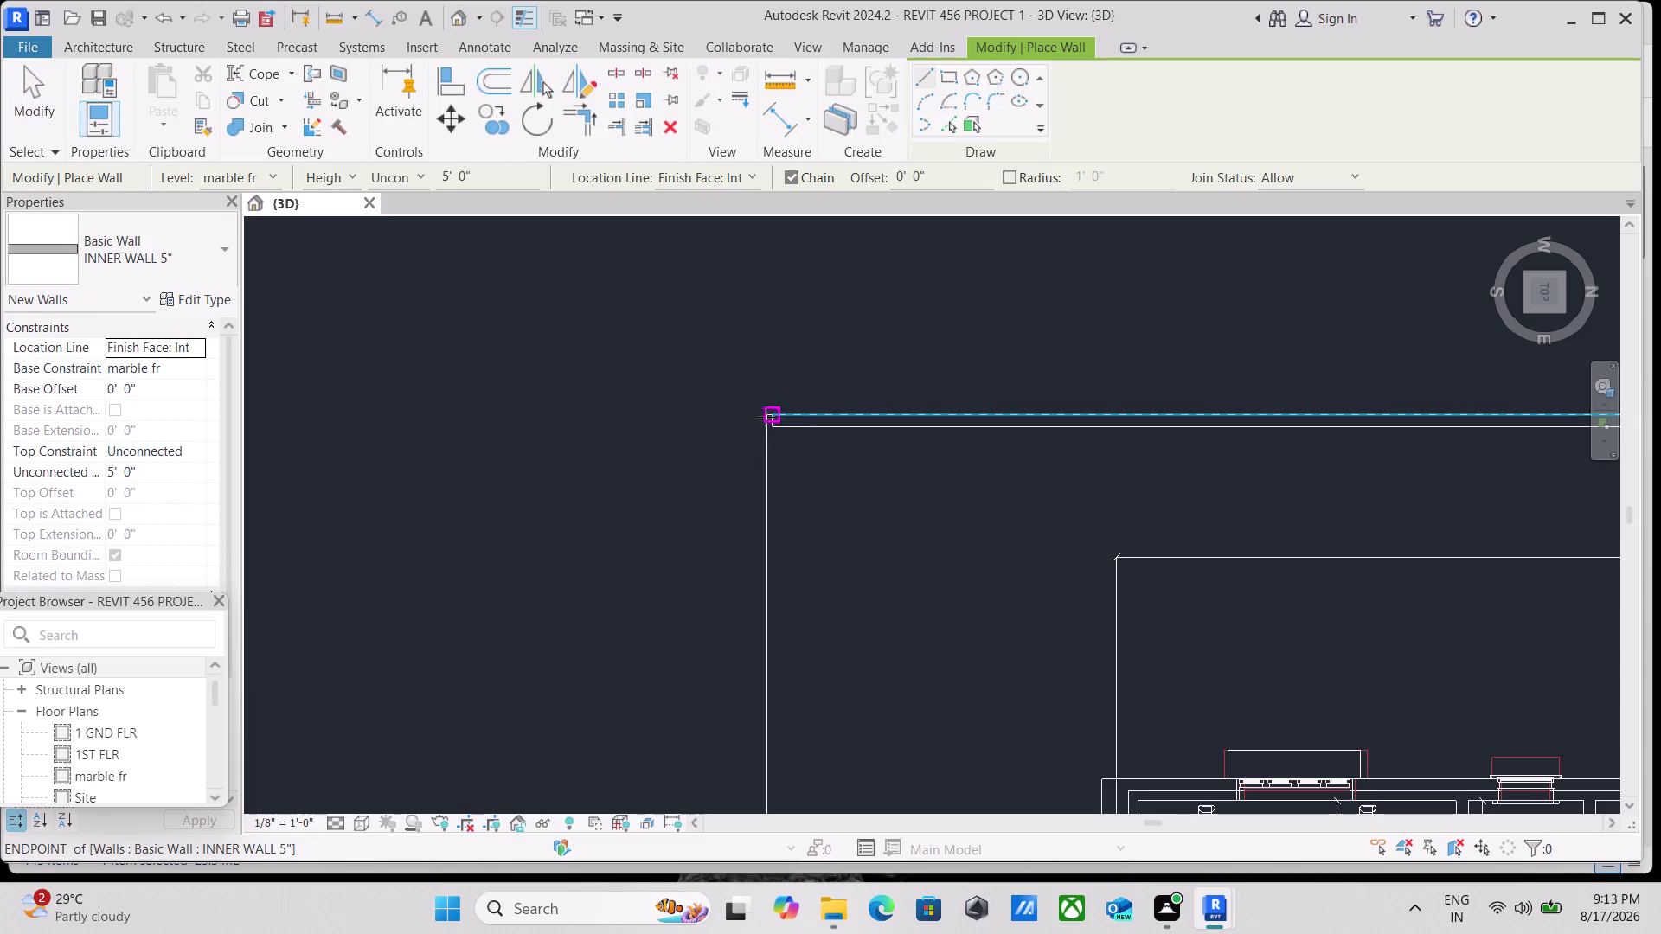
click(765, 417)
scroll(down, 3)
middle_drag(754, 605, 753, 605)
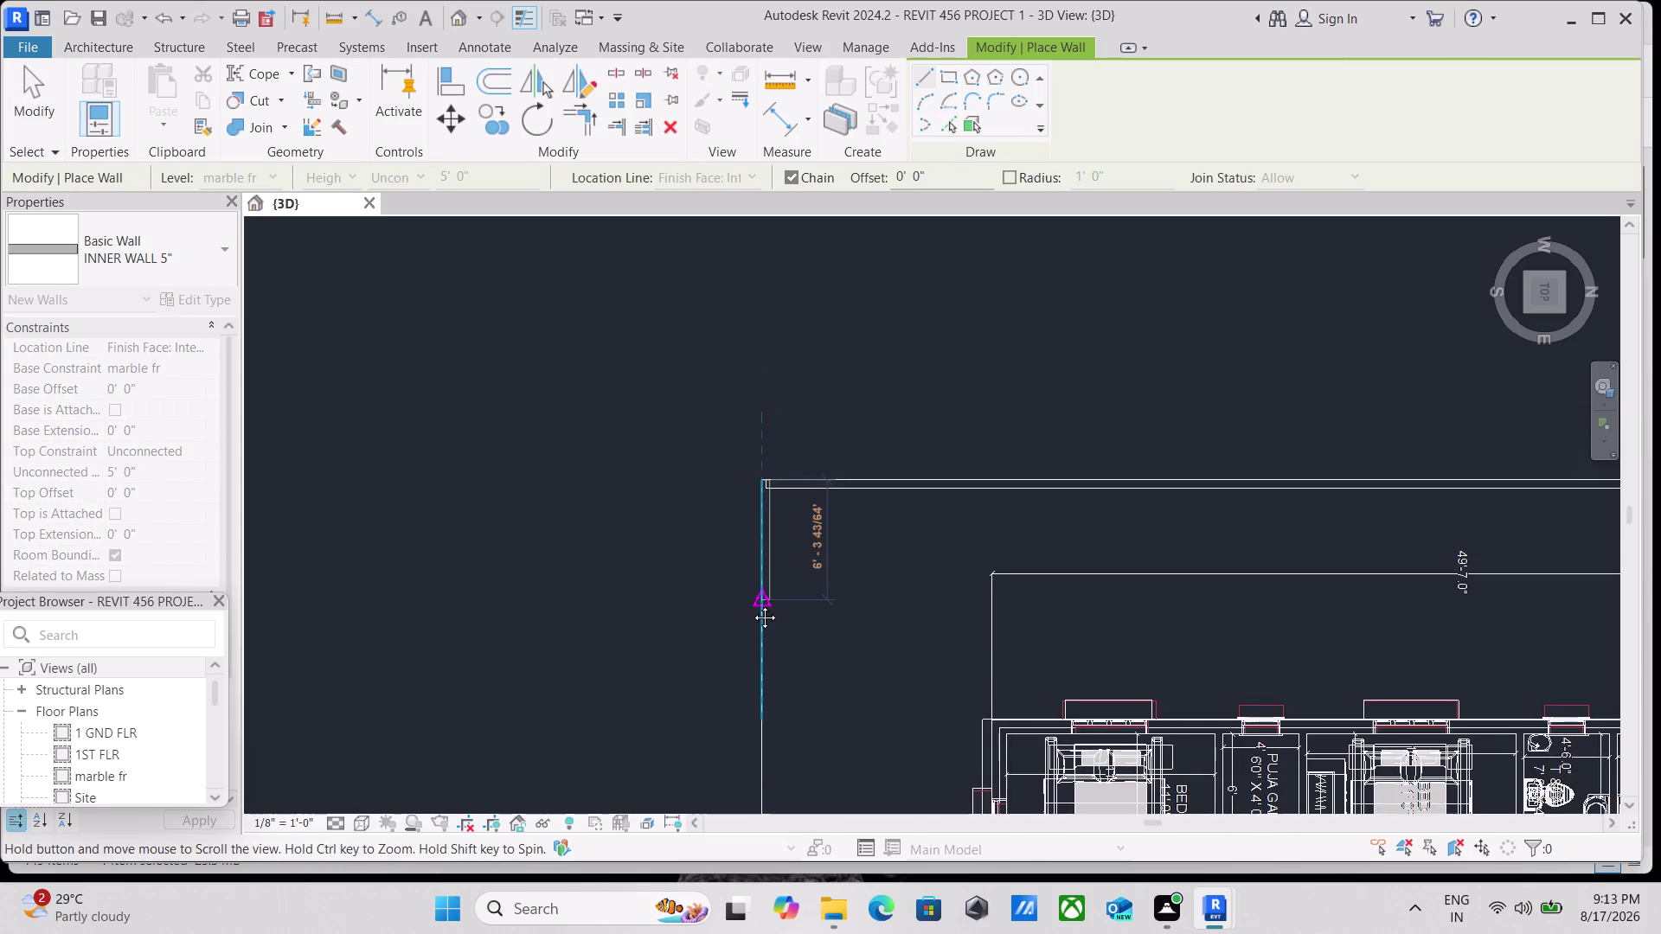
middle_drag(753, 605, 755, 353)
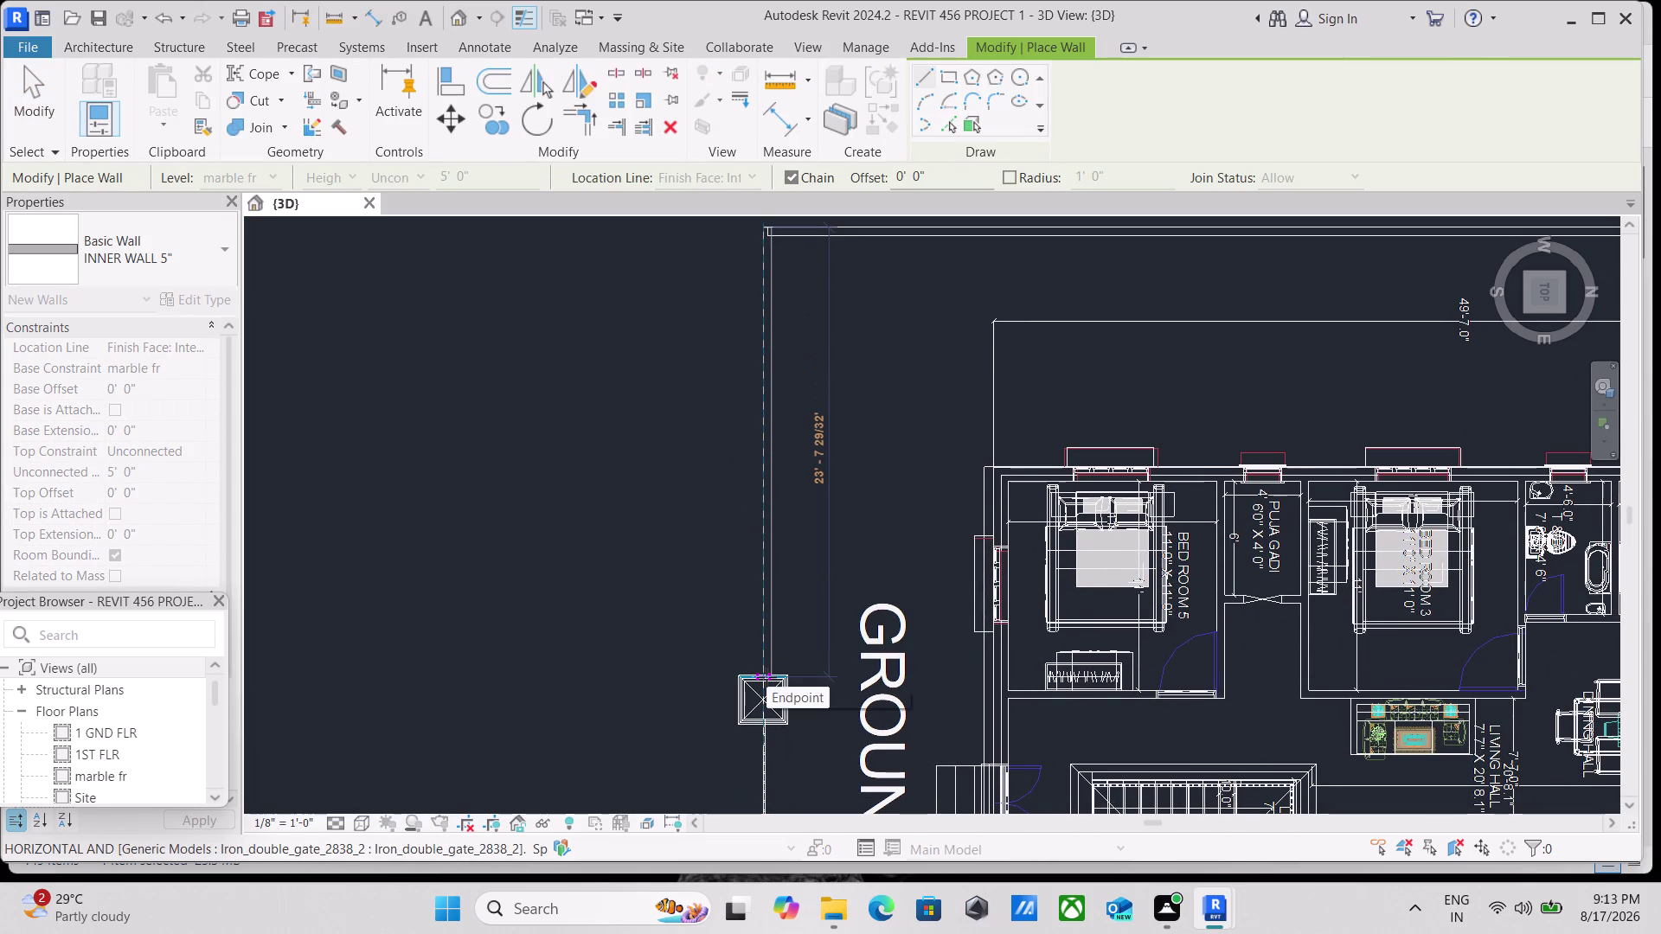
scroll(up, 3)
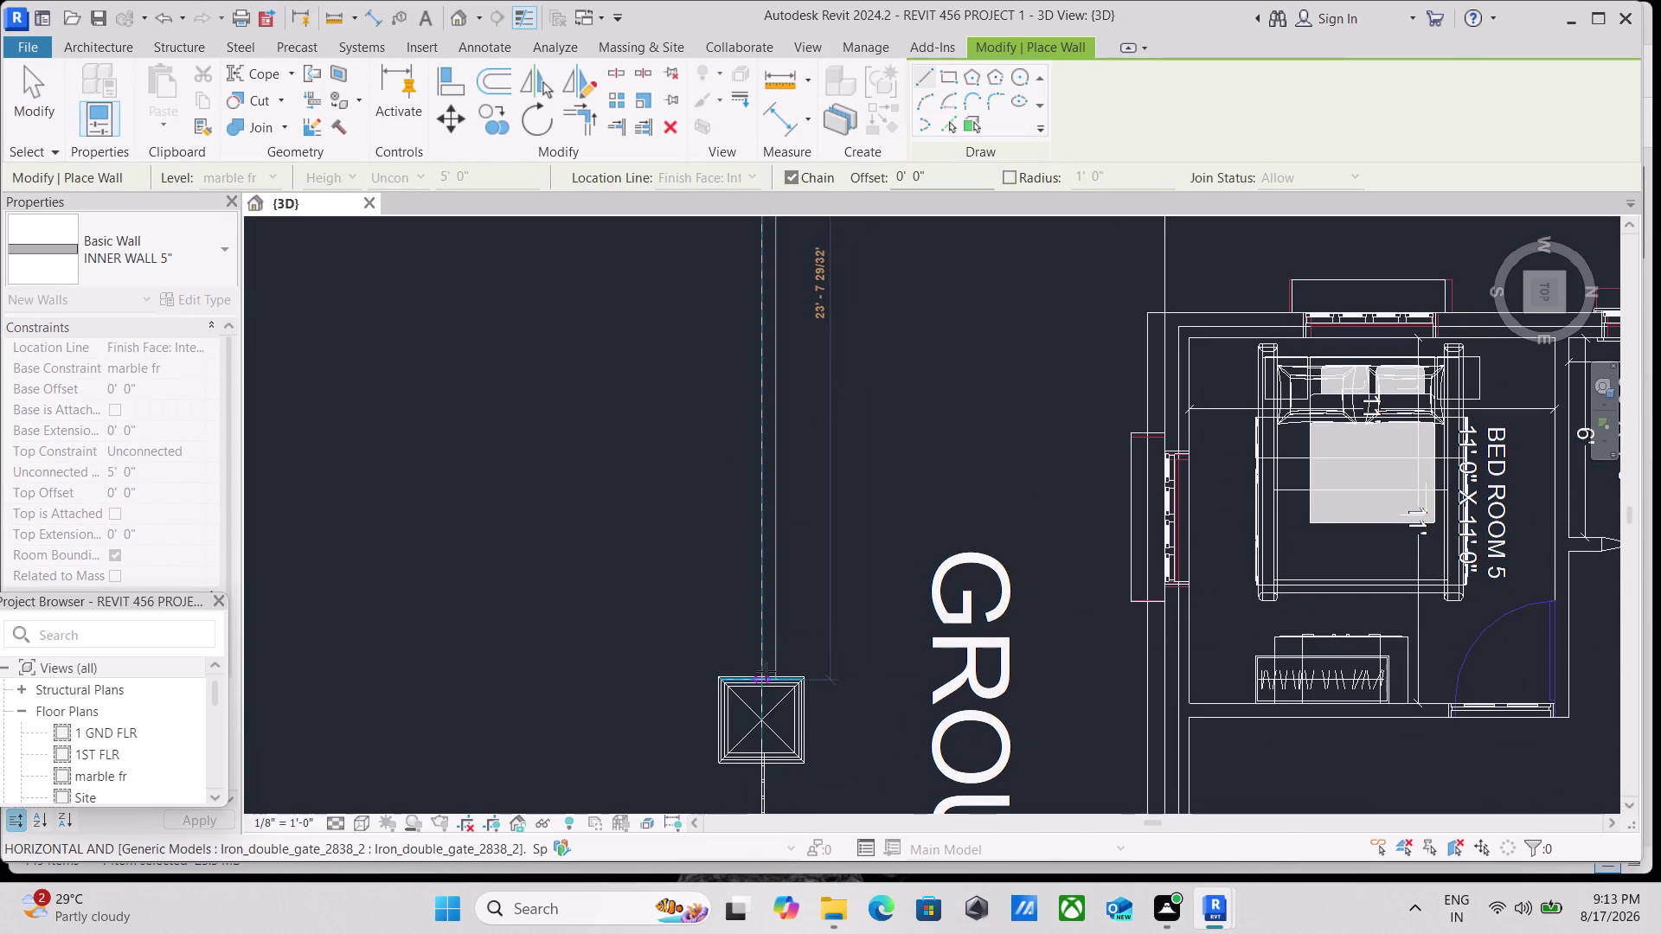
click(766, 674)
key(Escape)
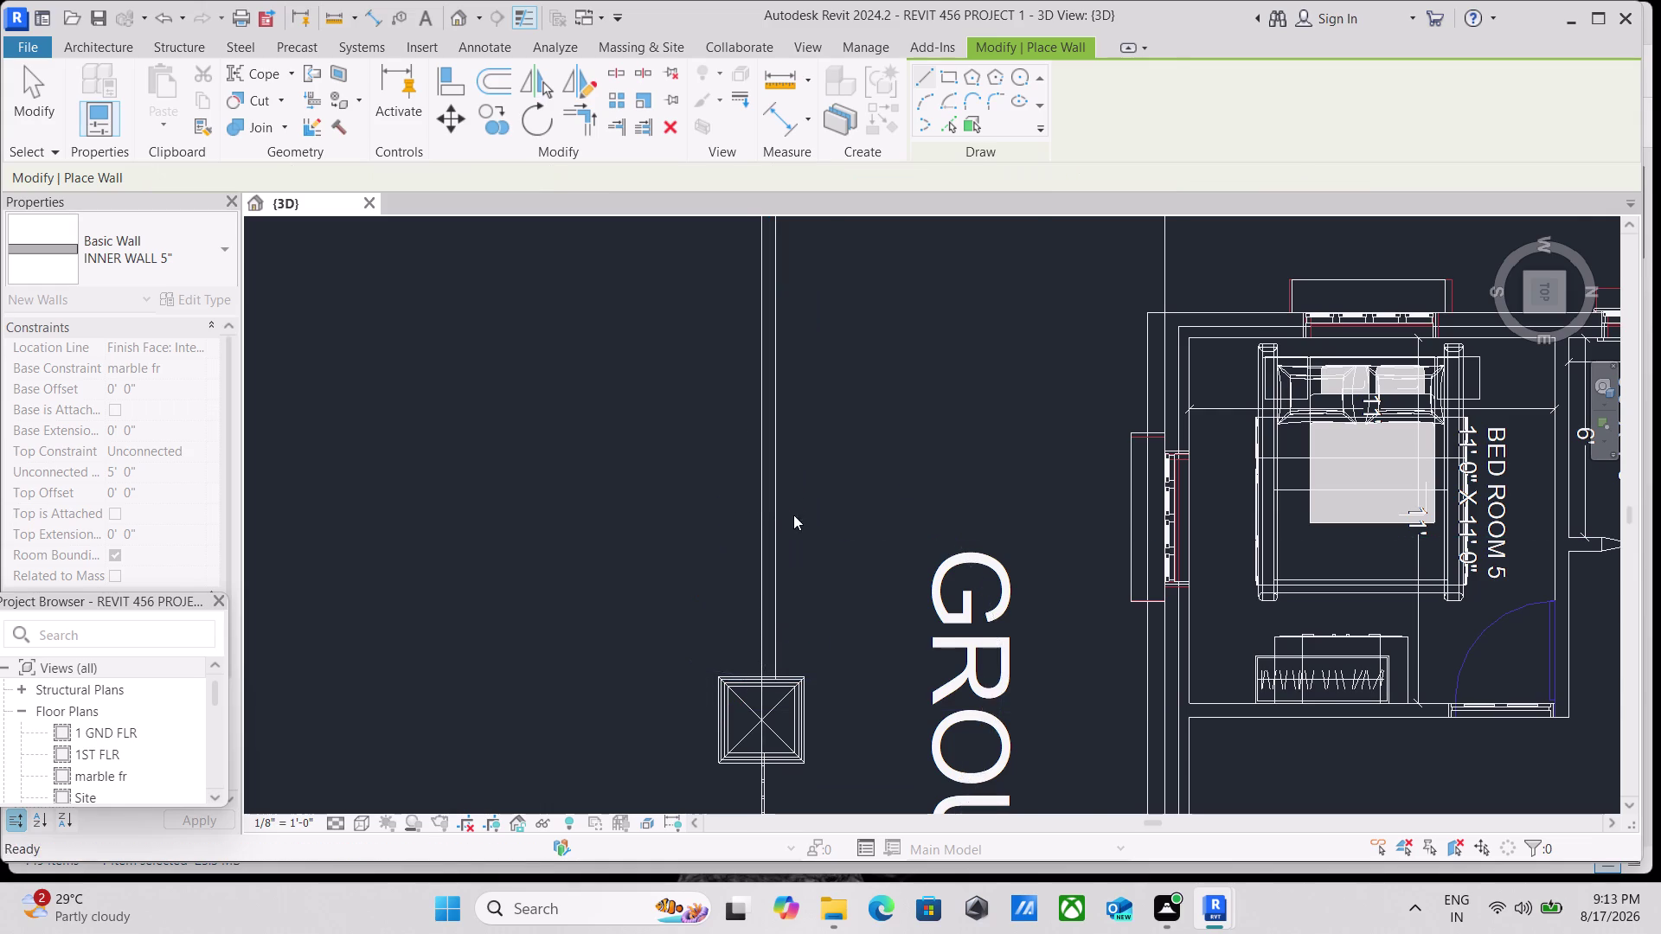
Draw a second wall from the lower boundary corner to the lower gate pillar, then exit the Wall tool.
scroll(down, 3)
scroll(down, 3)
middle_drag(810, 641, 786, 131)
scroll(down, 3)
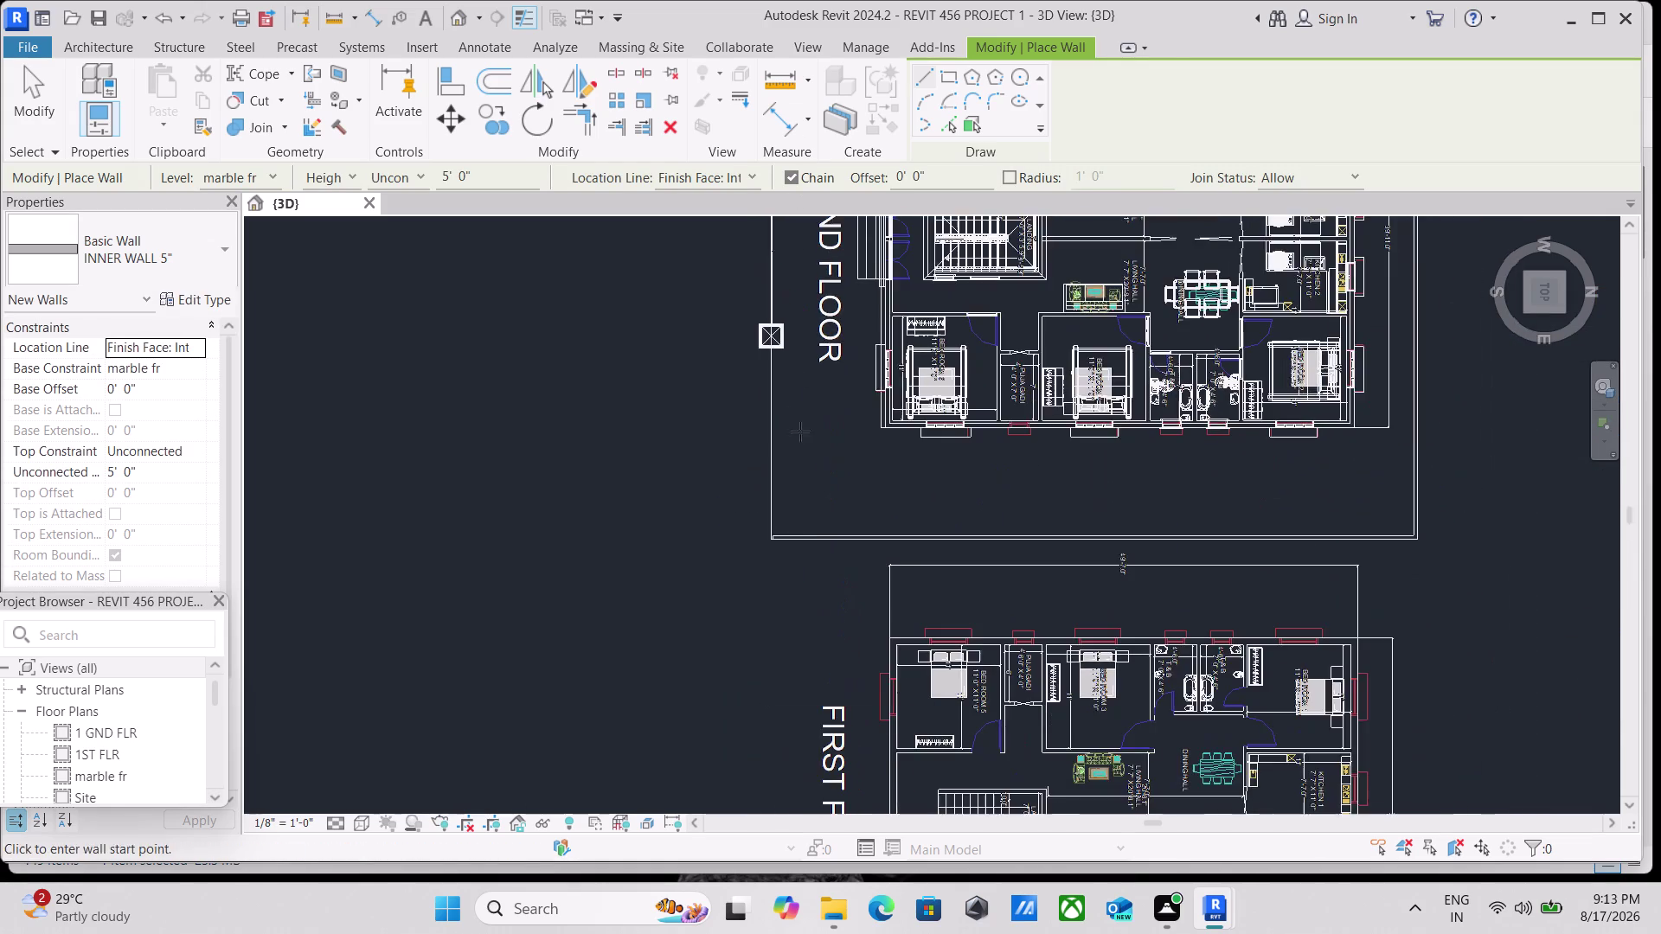
scroll(up, 3)
scroll(up, 3)
click(761, 556)
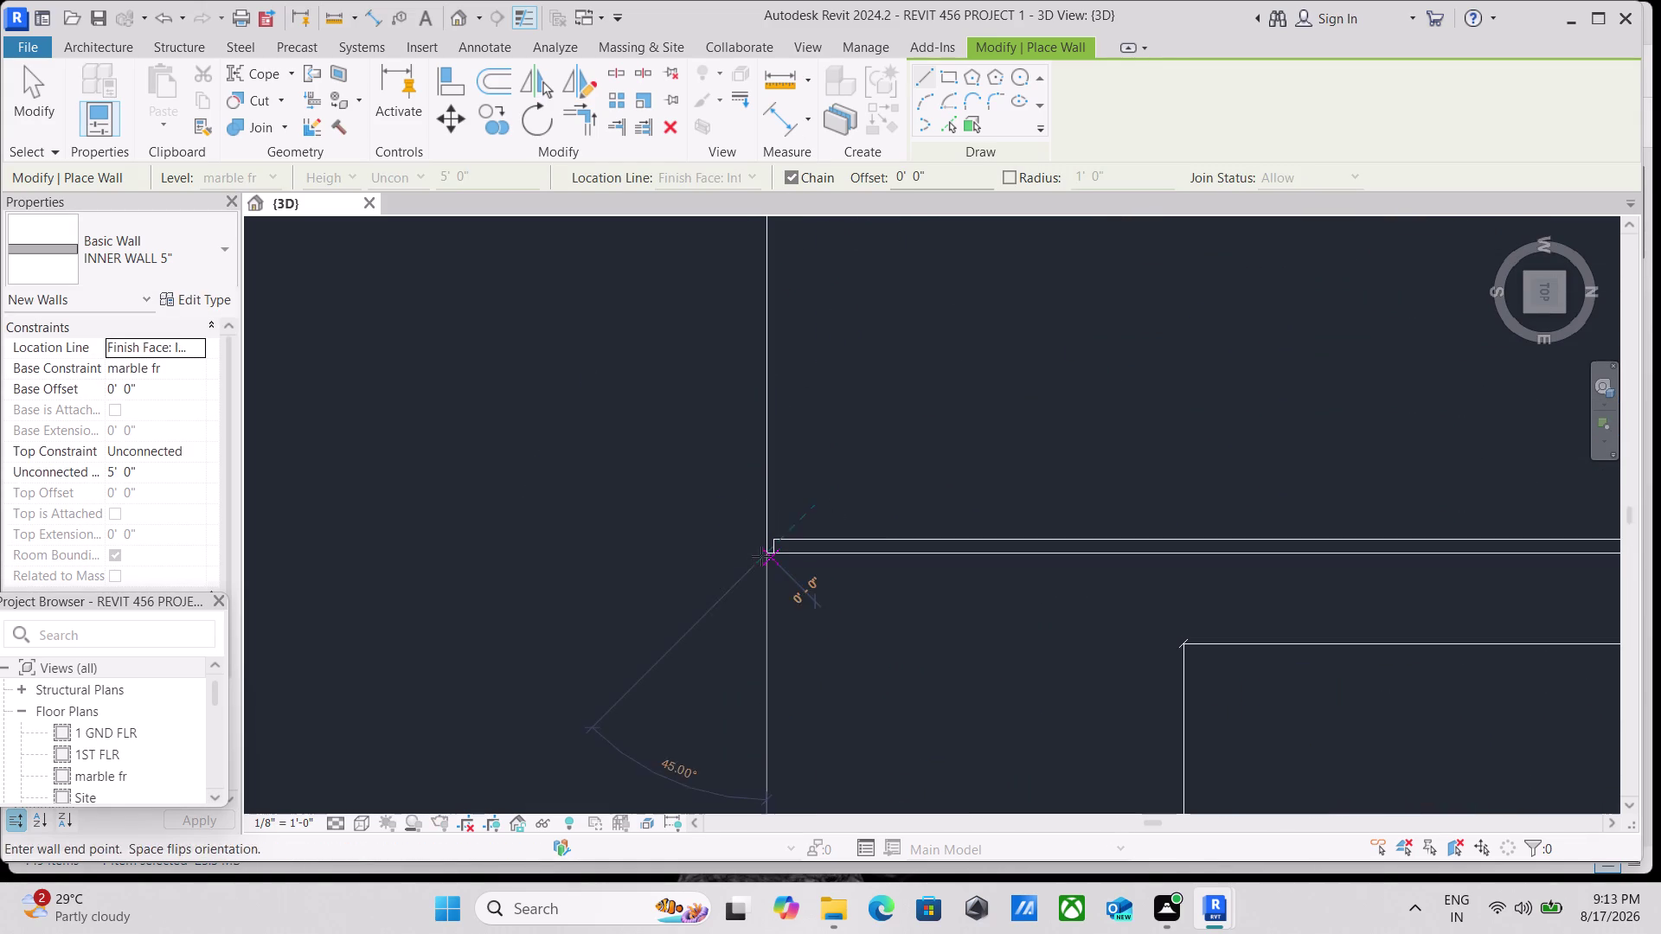
key(space)
scroll(down, 3)
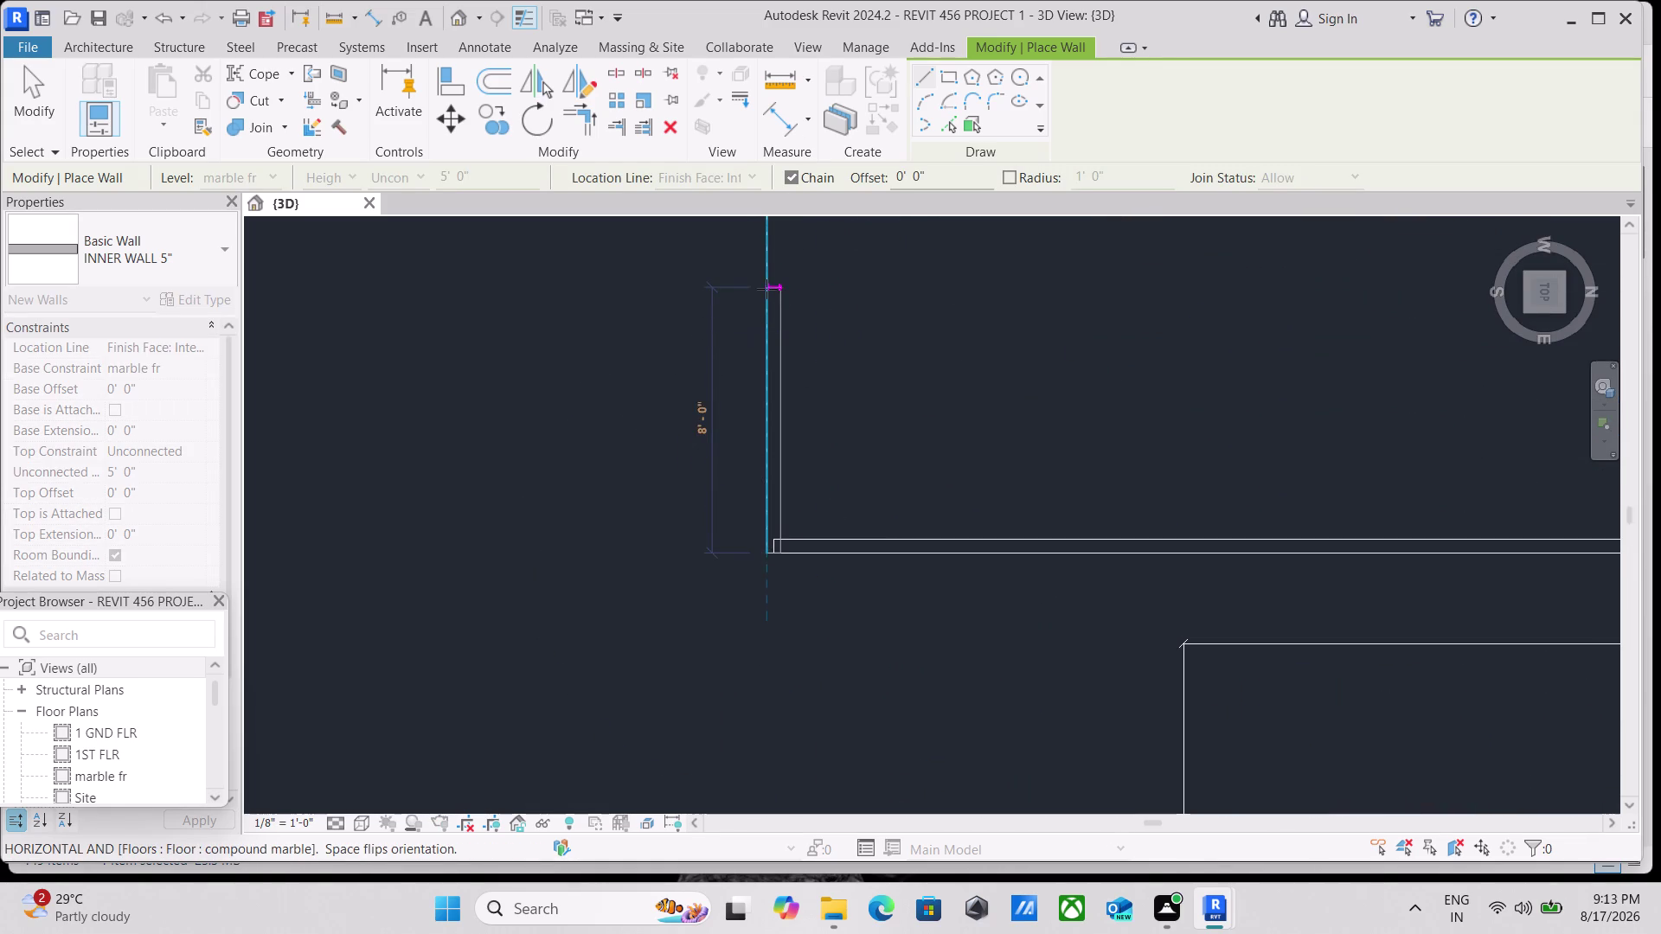
middle_drag(767, 289, 730, 538)
scroll(down, 3)
middle_drag(725, 316, 727, 539)
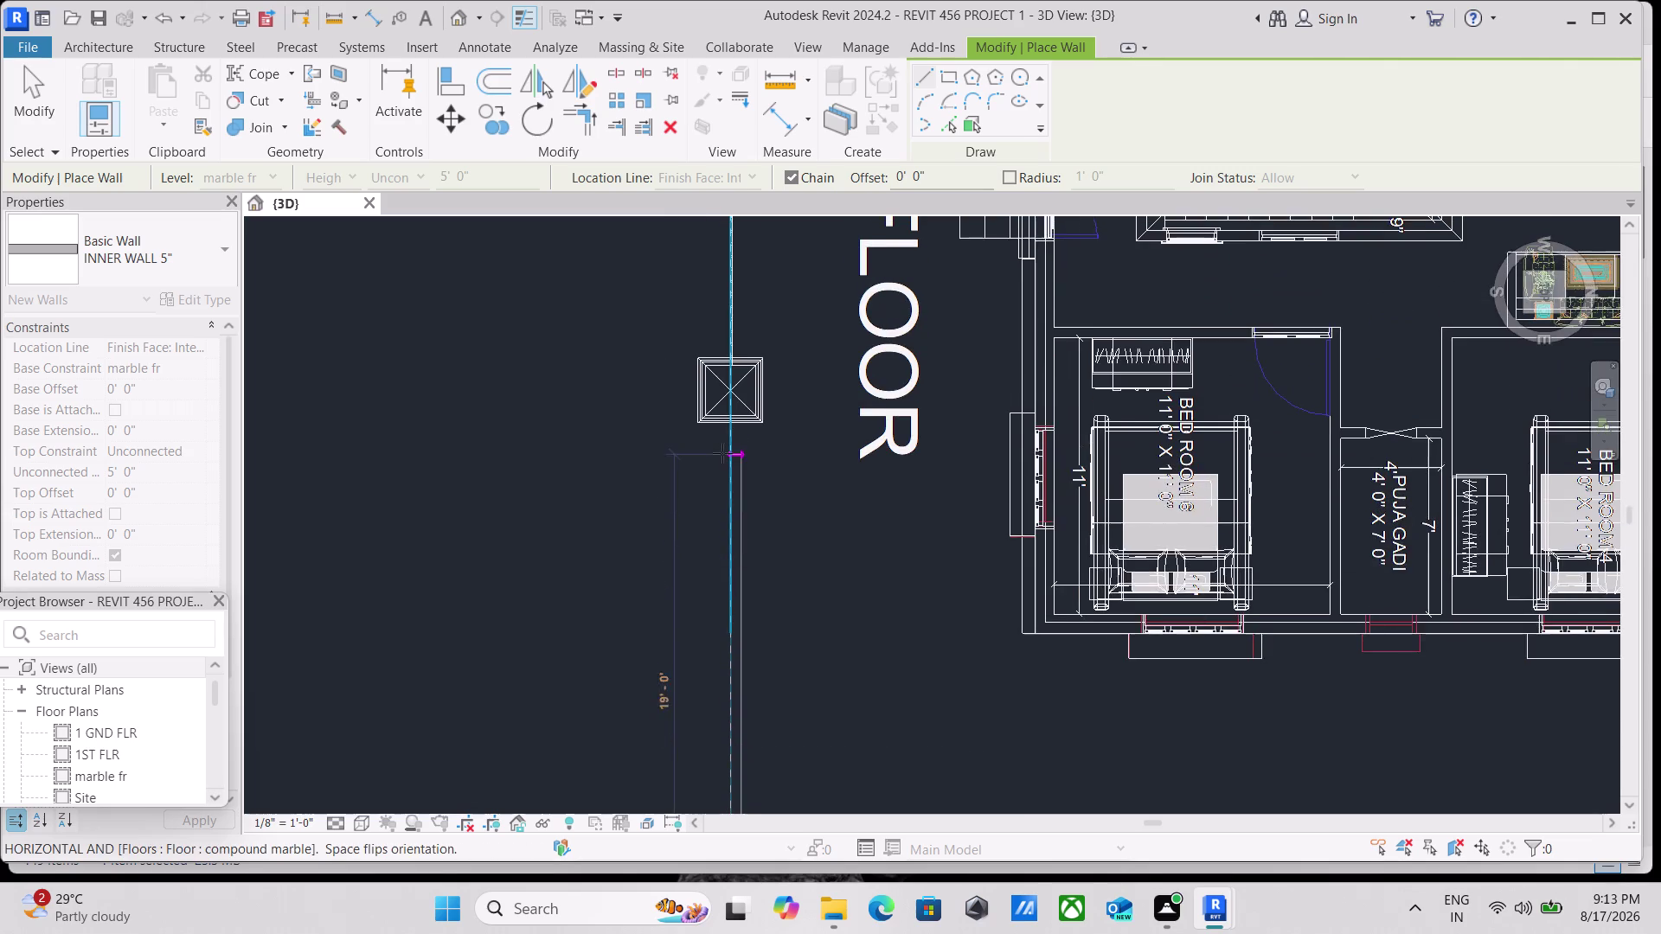
scroll(up, 3)
click(731, 417)
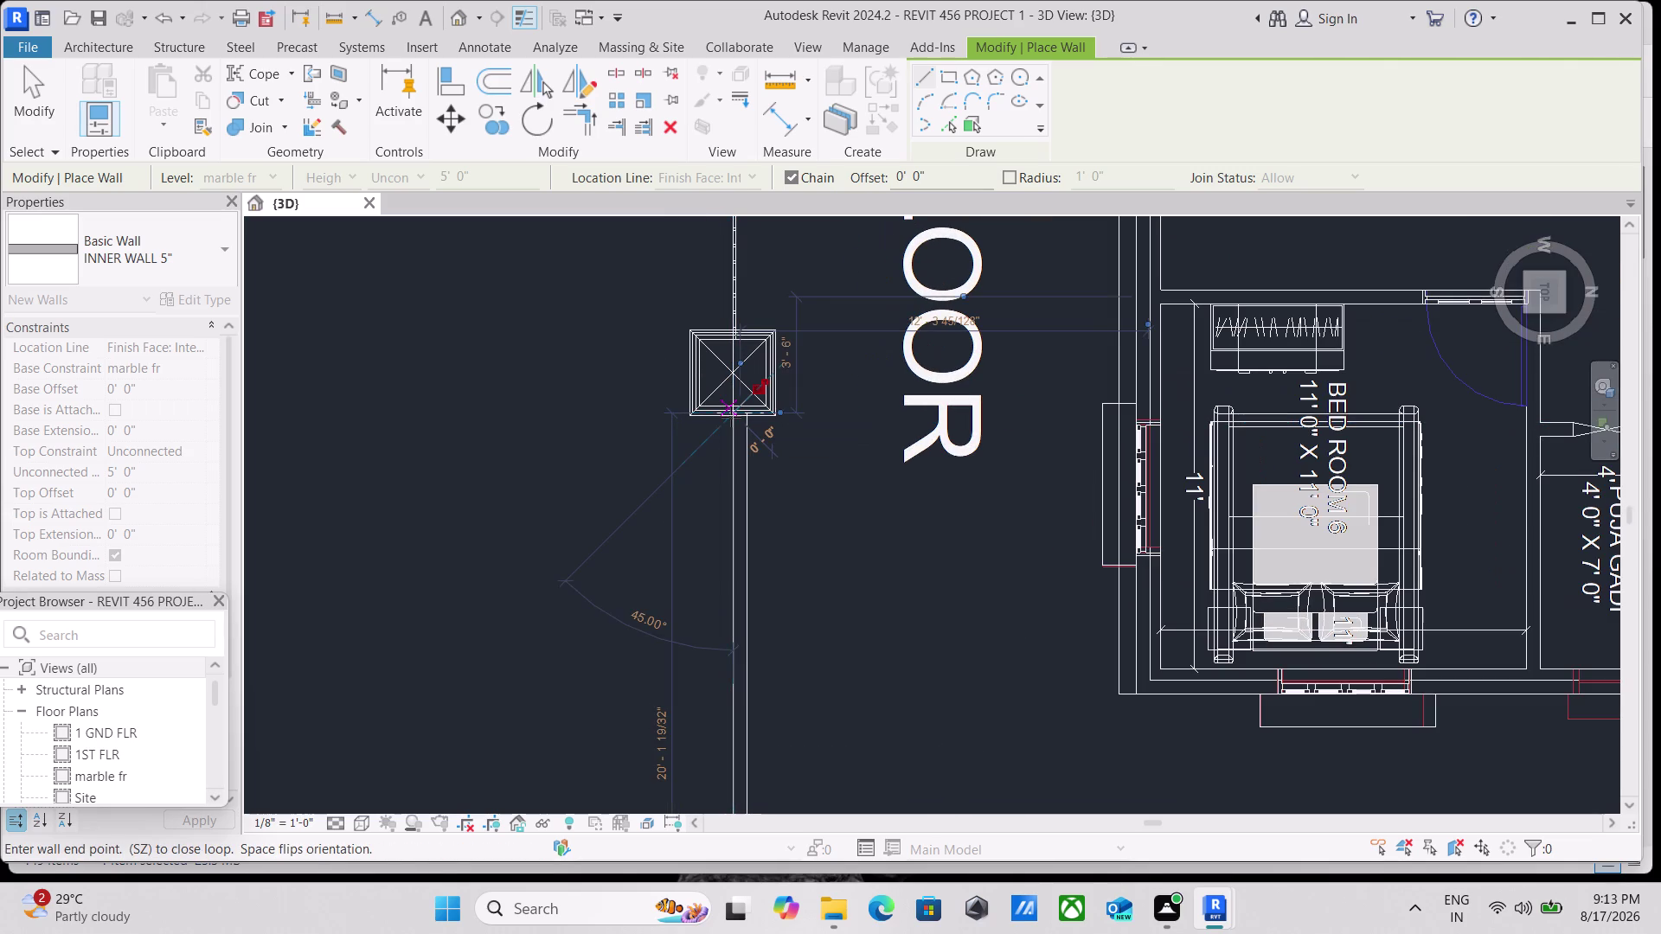
key(Escape)
scroll(down, 3)
key(Escape)
scroll(down, 3)
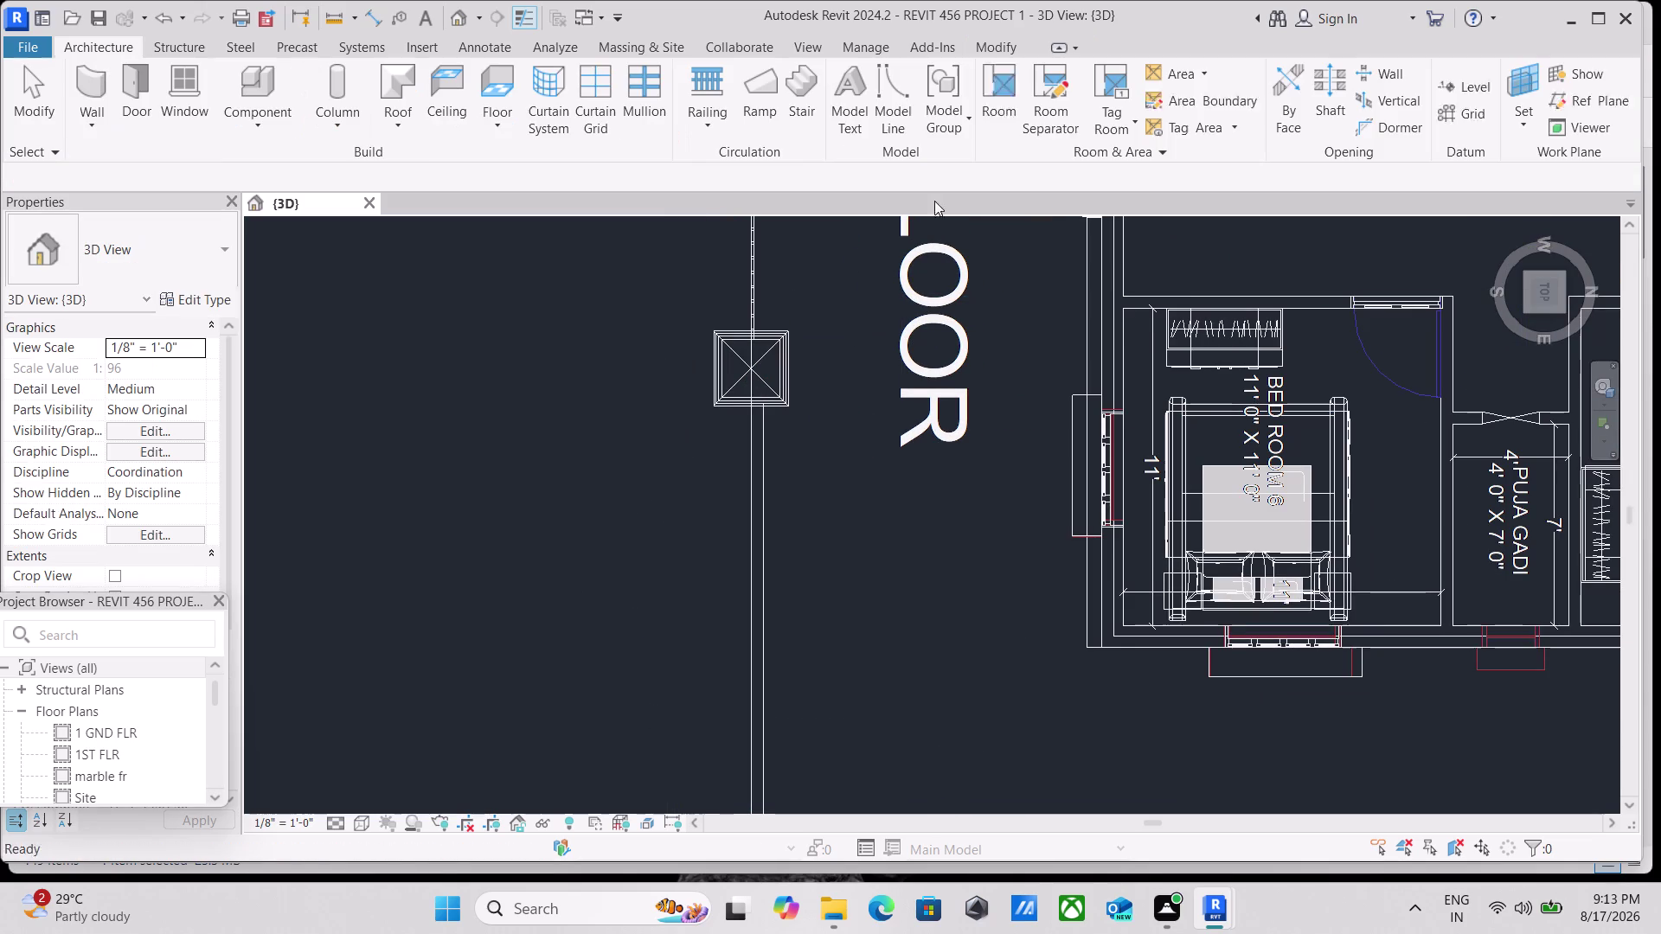
scroll(down, 3)
click(1527, 310)
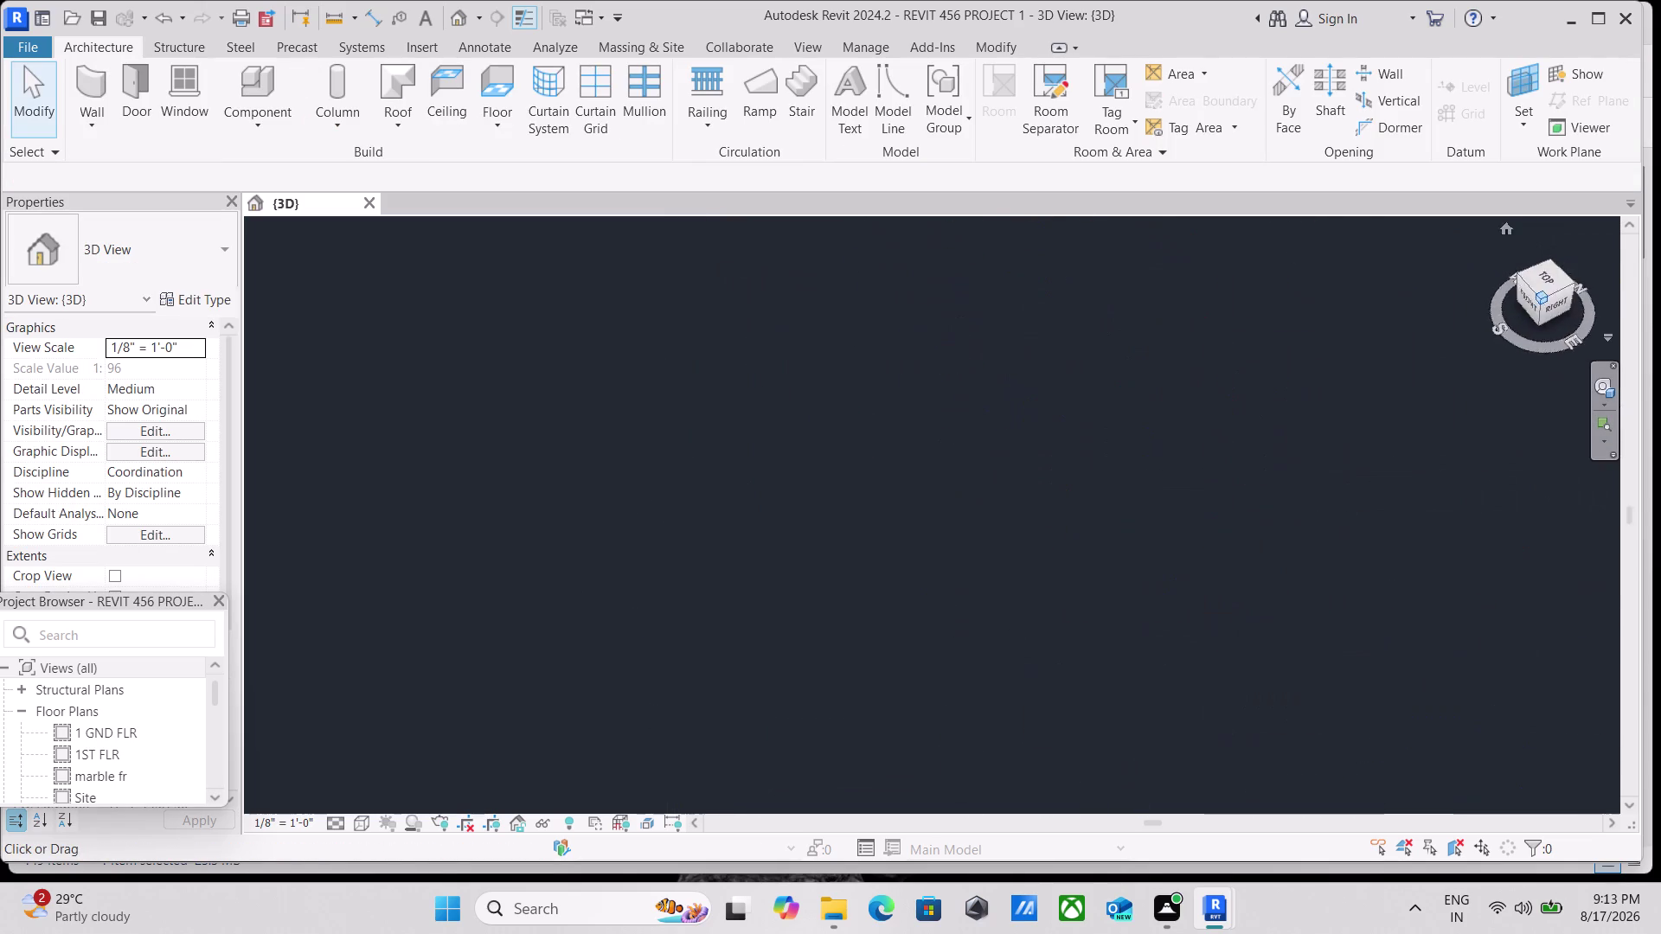
scroll(up, 3)
scroll(up, 3)
scroll(up, 3)
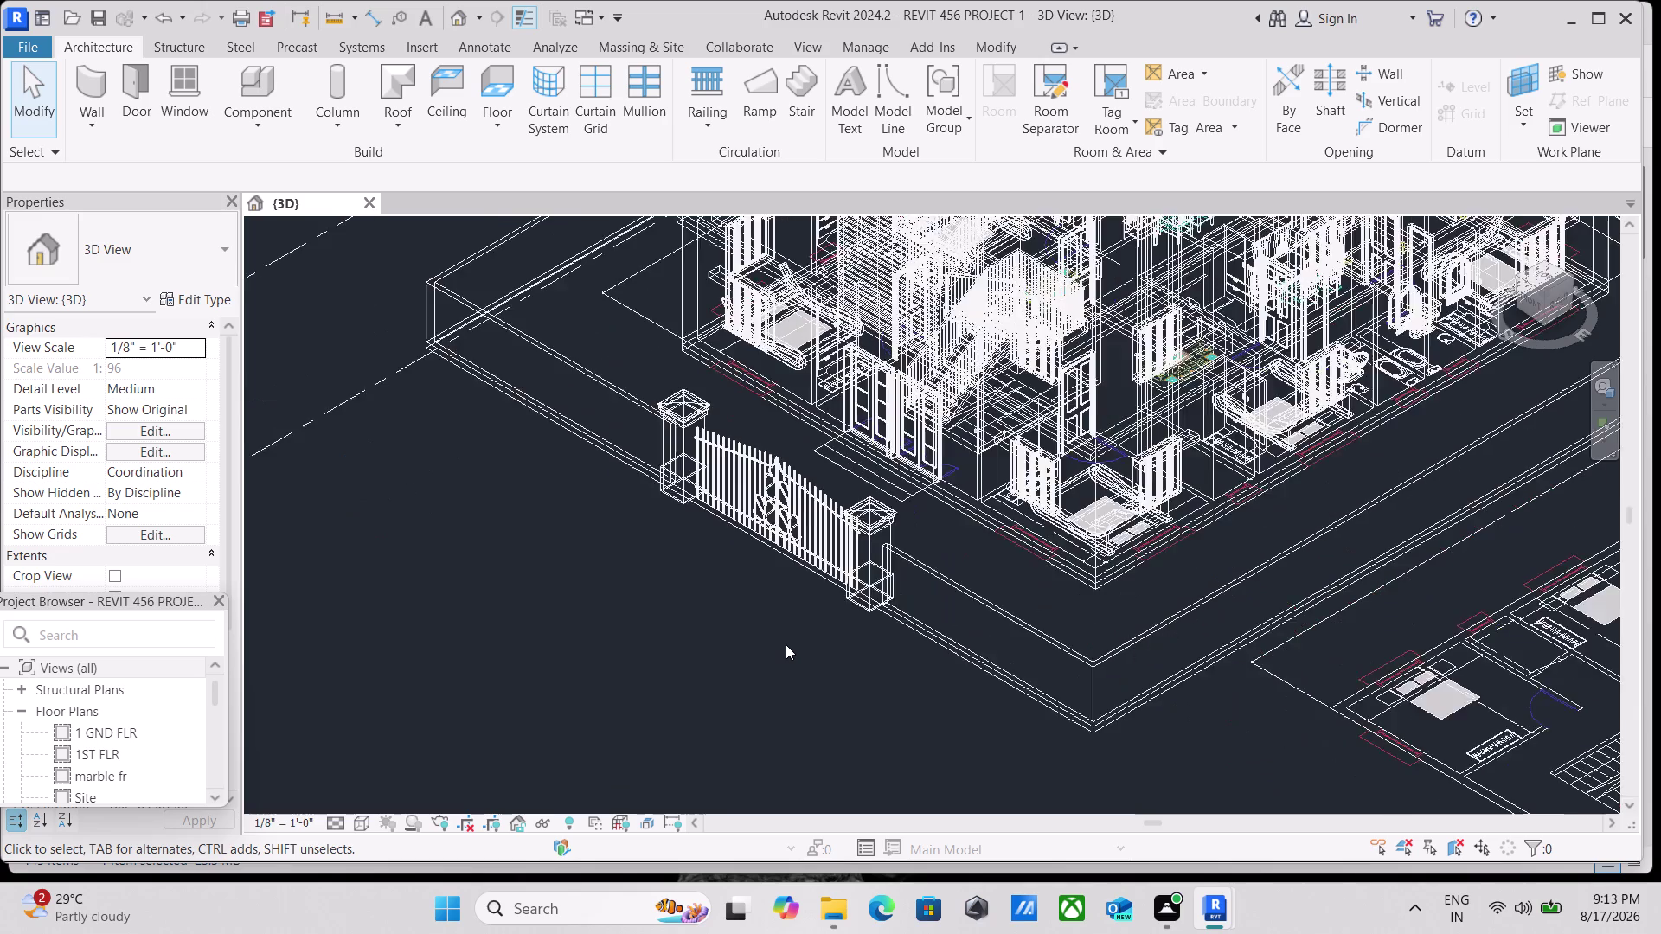
scroll(down, 3)
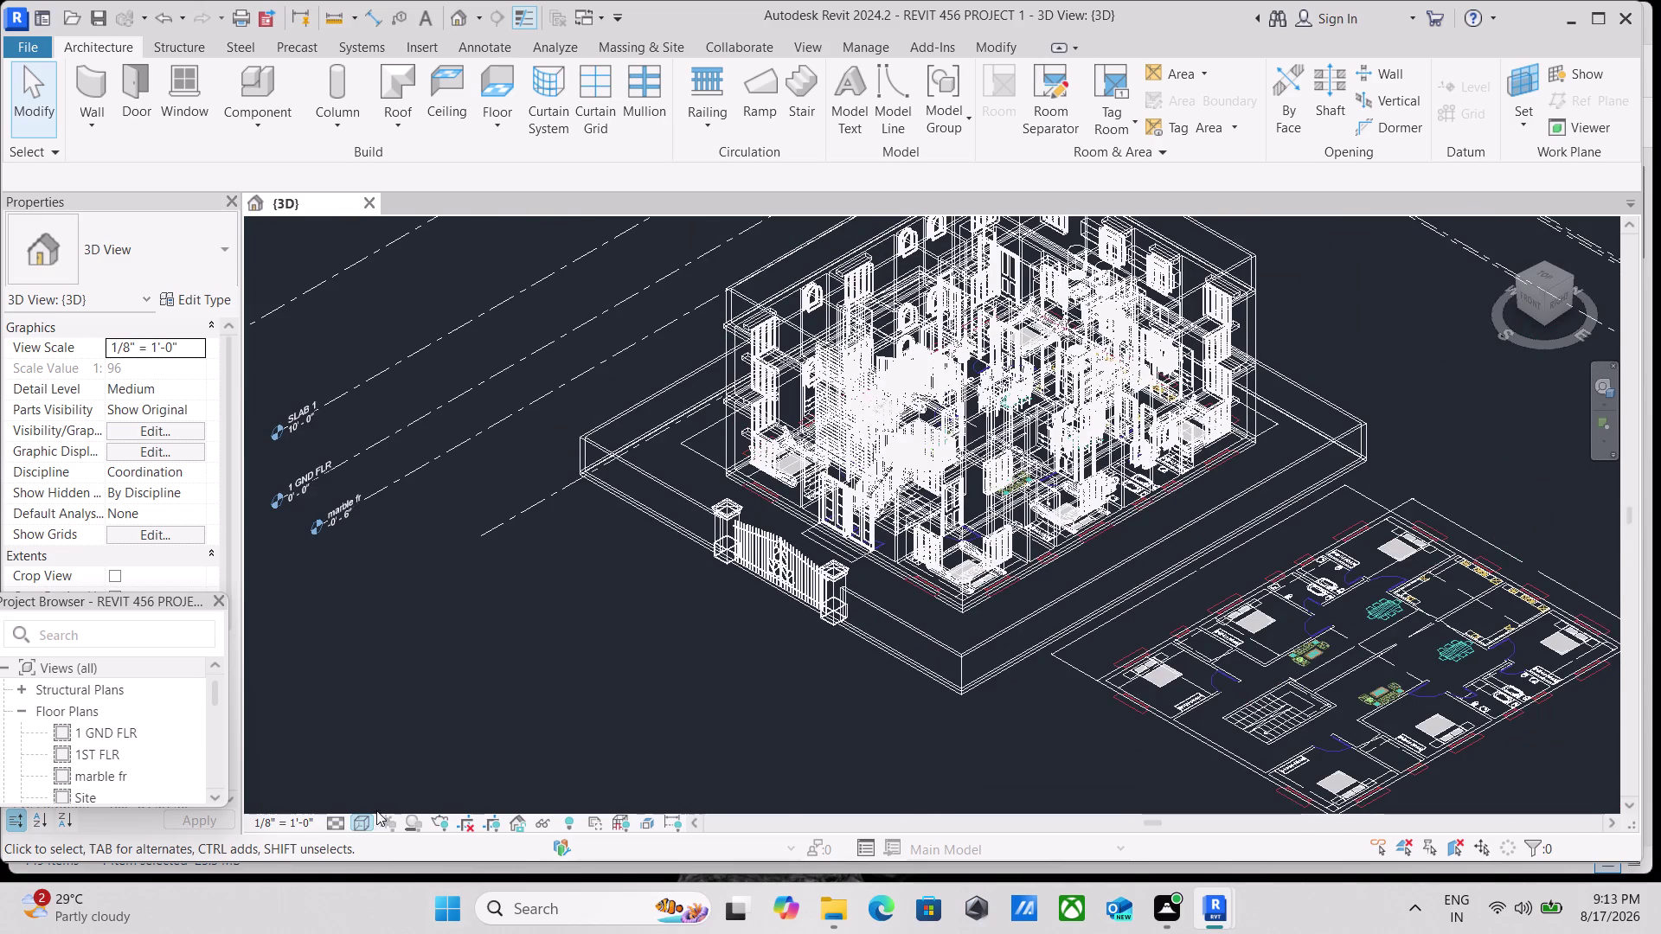
click(365, 821)
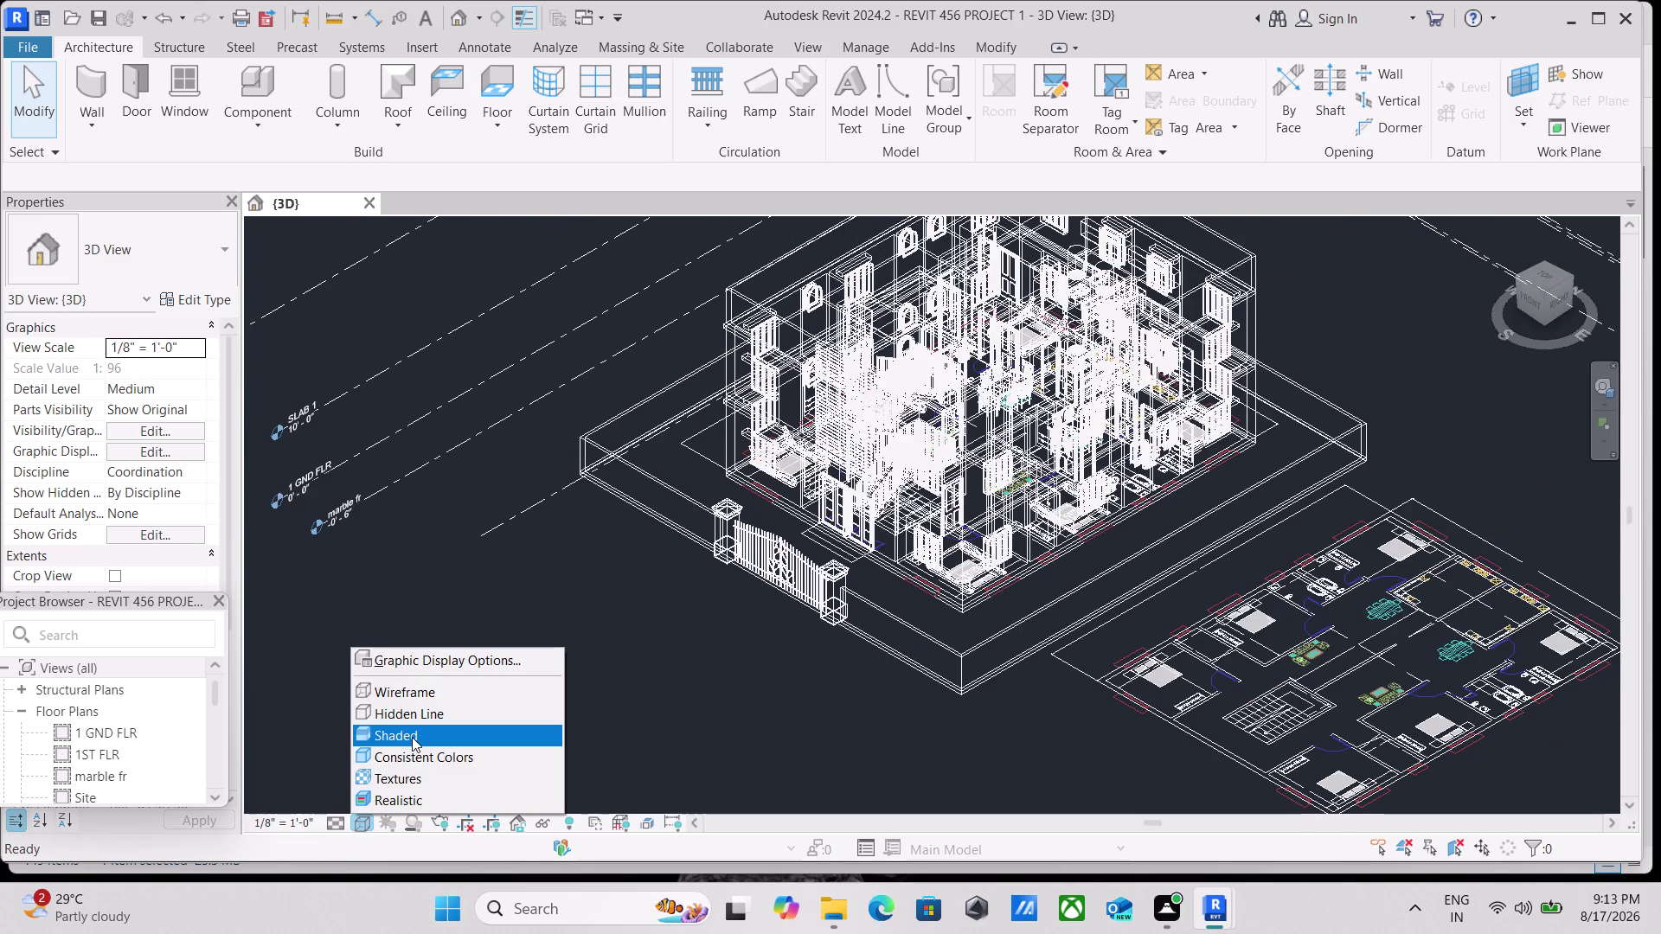
click(412, 737)
scroll(up, 3)
scroll(up, 3)
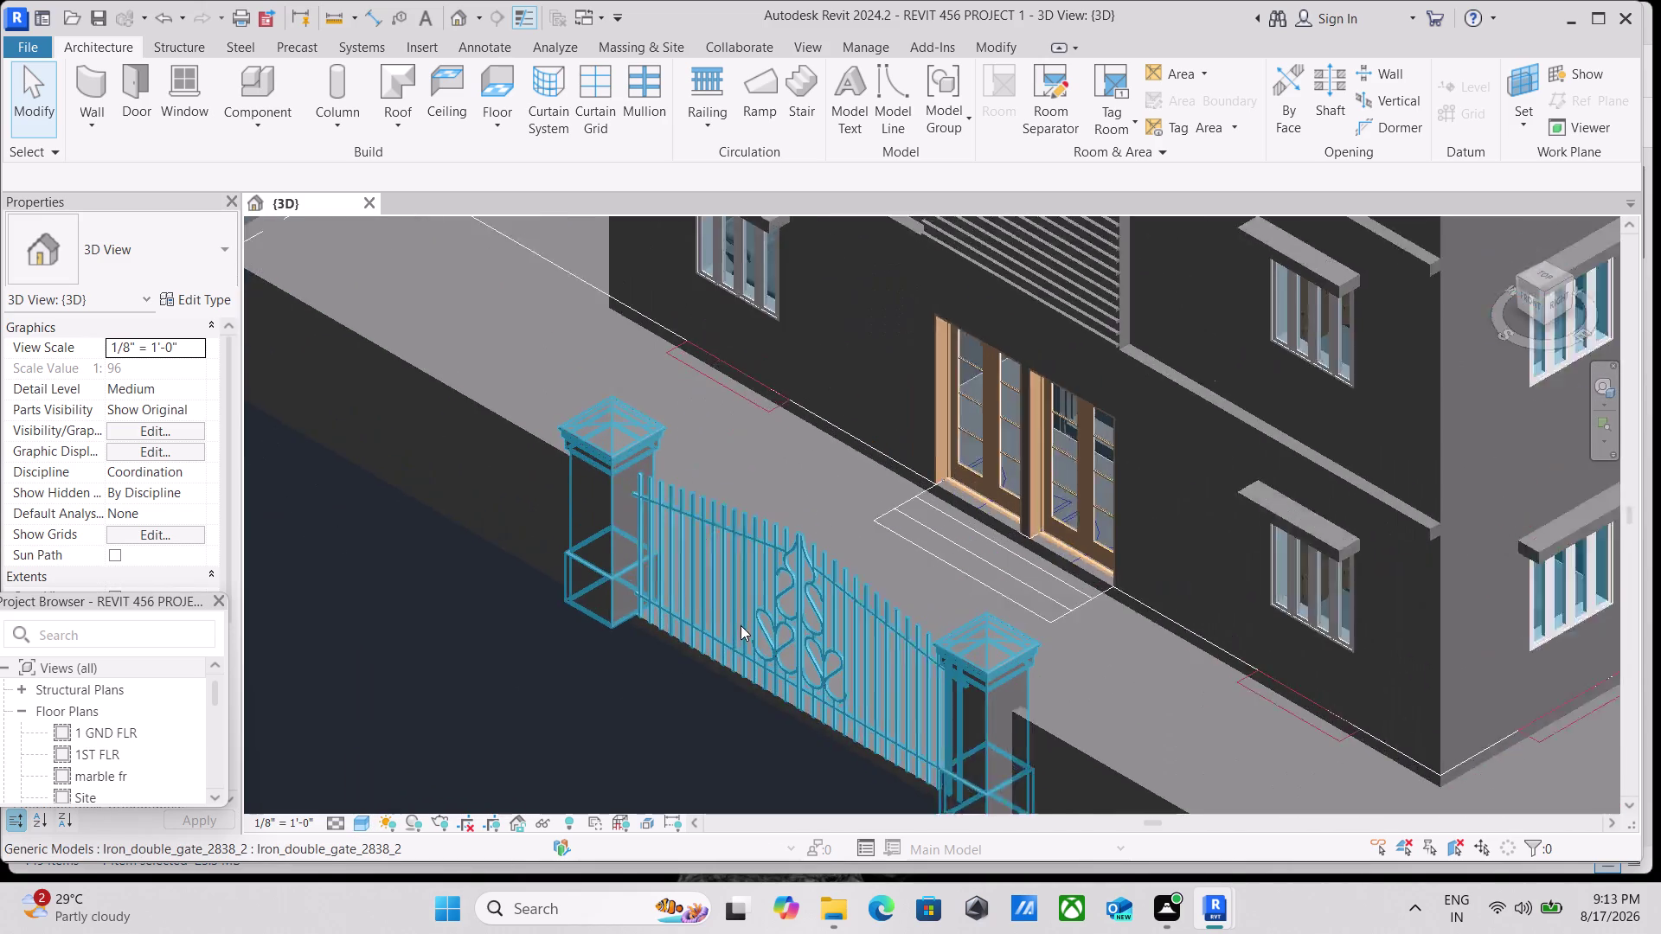
scroll(down, 3)
scroll(down, 3)
middle_drag(781, 394, 762, 439)
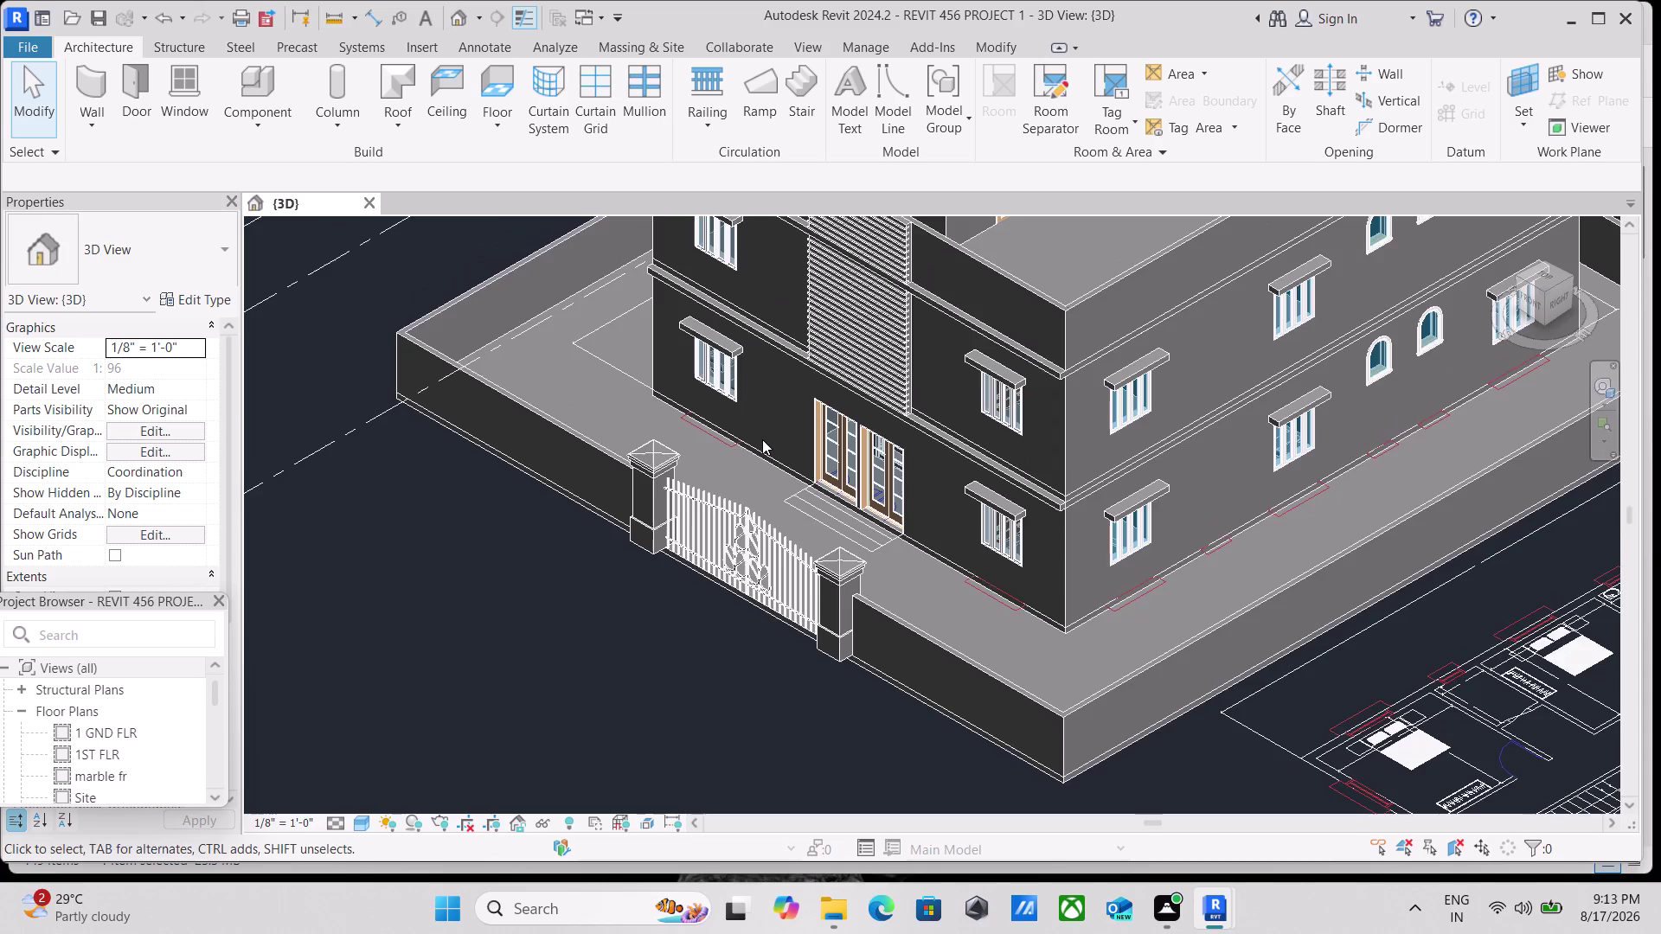
scroll(down, 3)
scroll(down, 3)
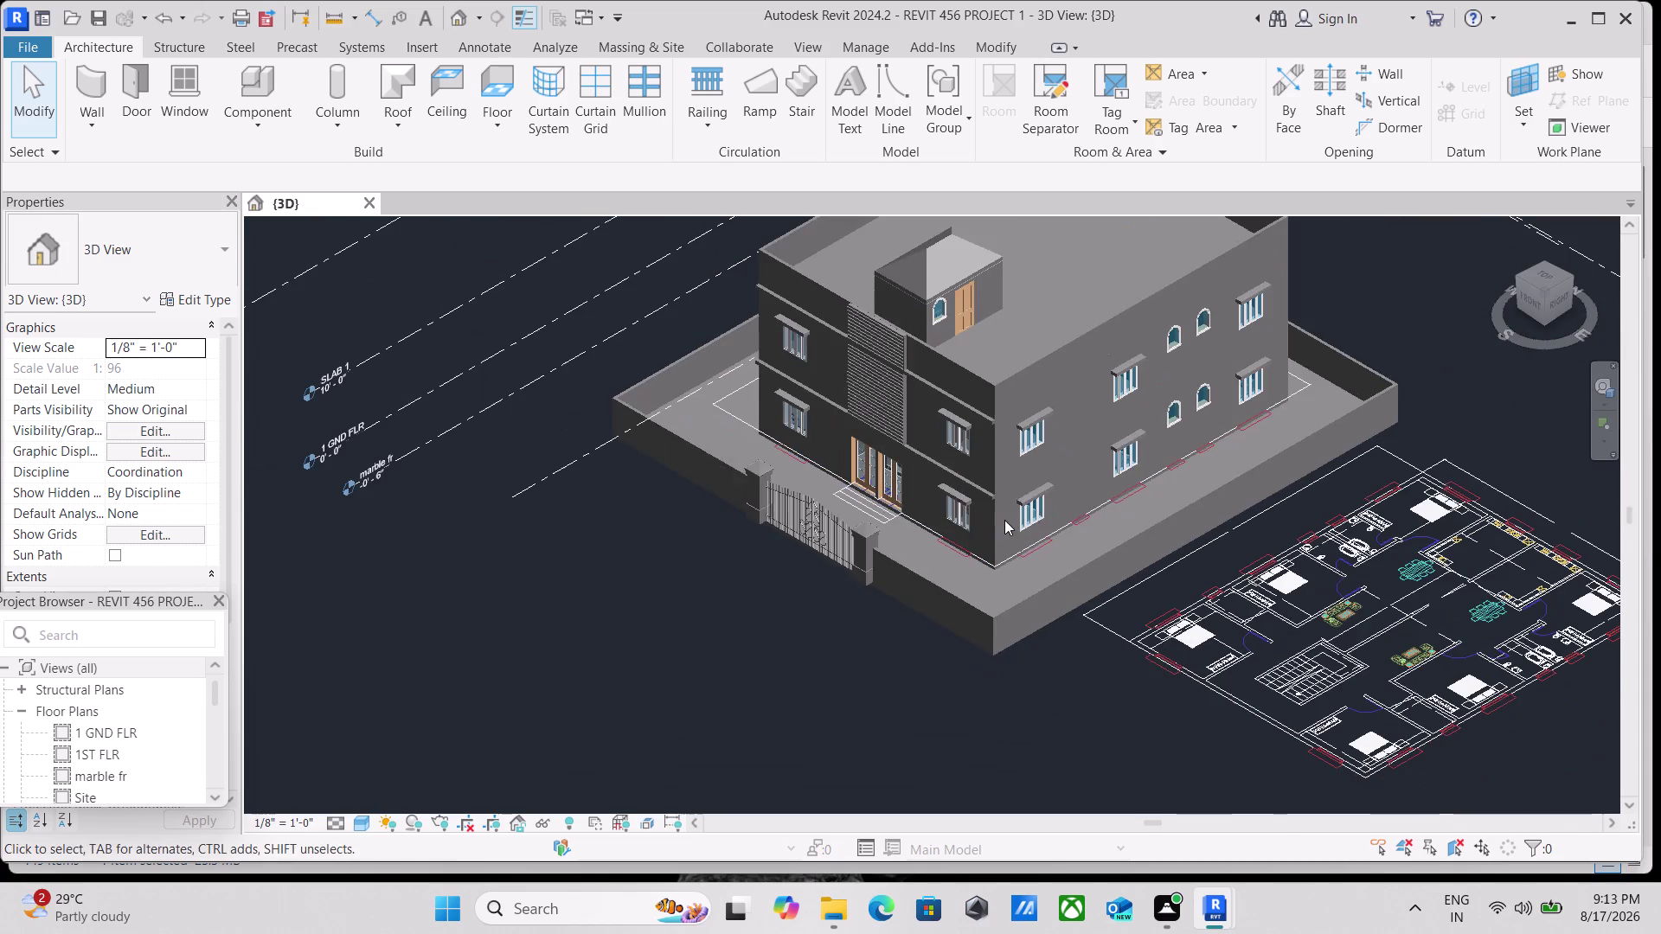
middle_drag(852, 497, 818, 642)
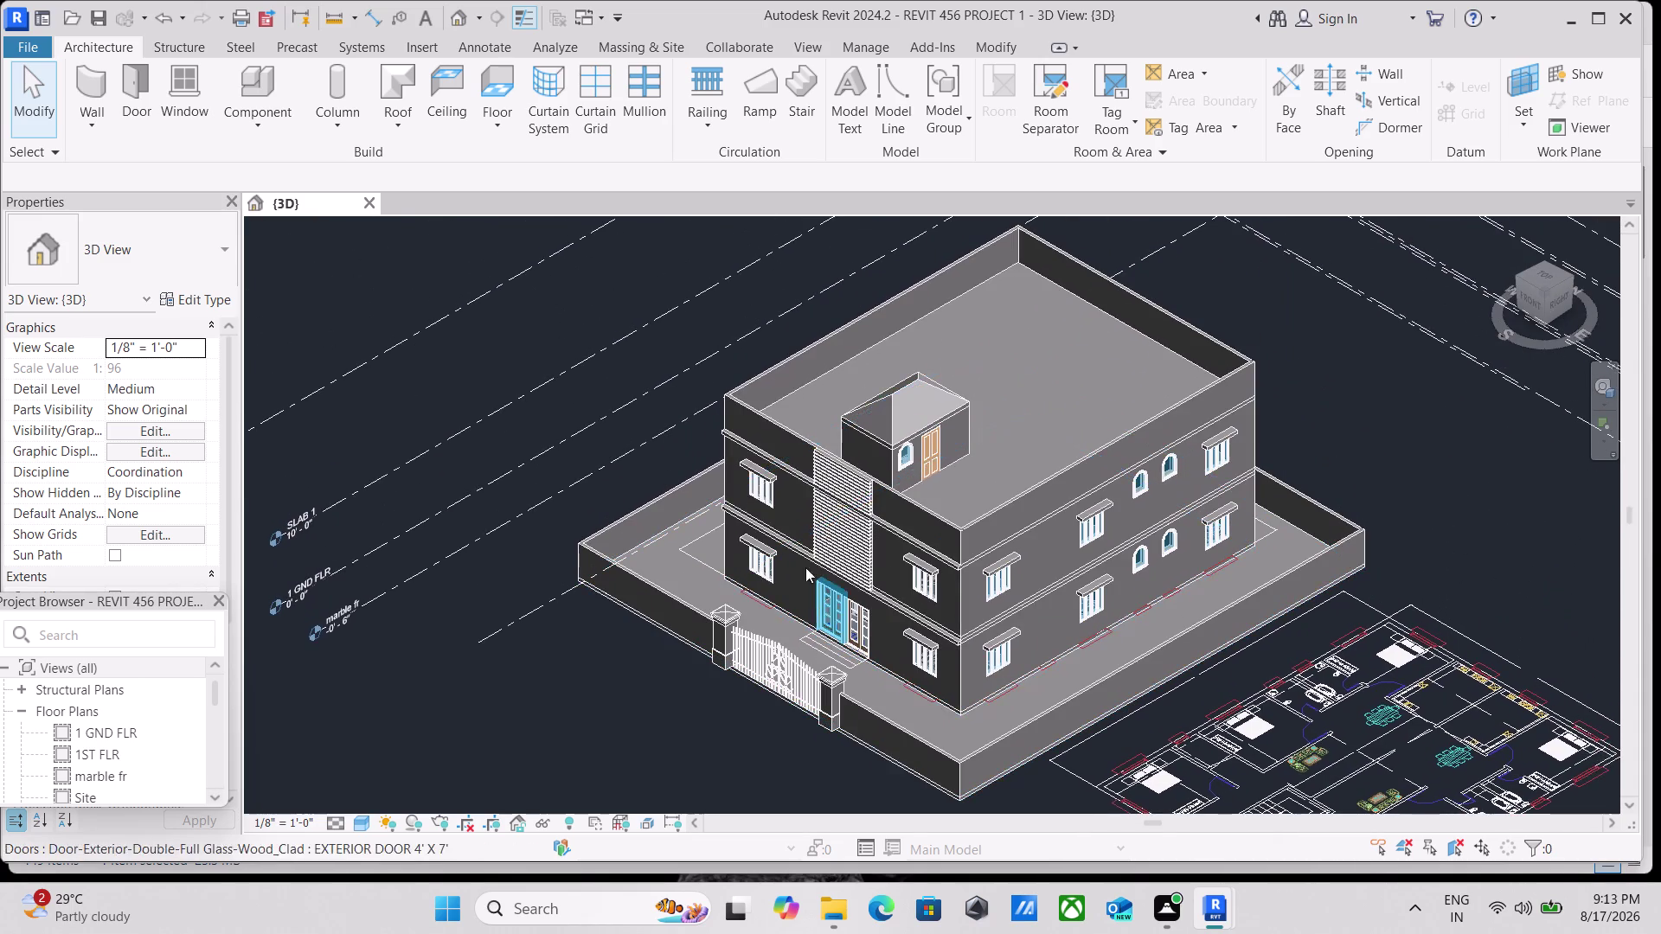
scroll(up, 3)
scroll(up, 3)
scroll(down, 3)
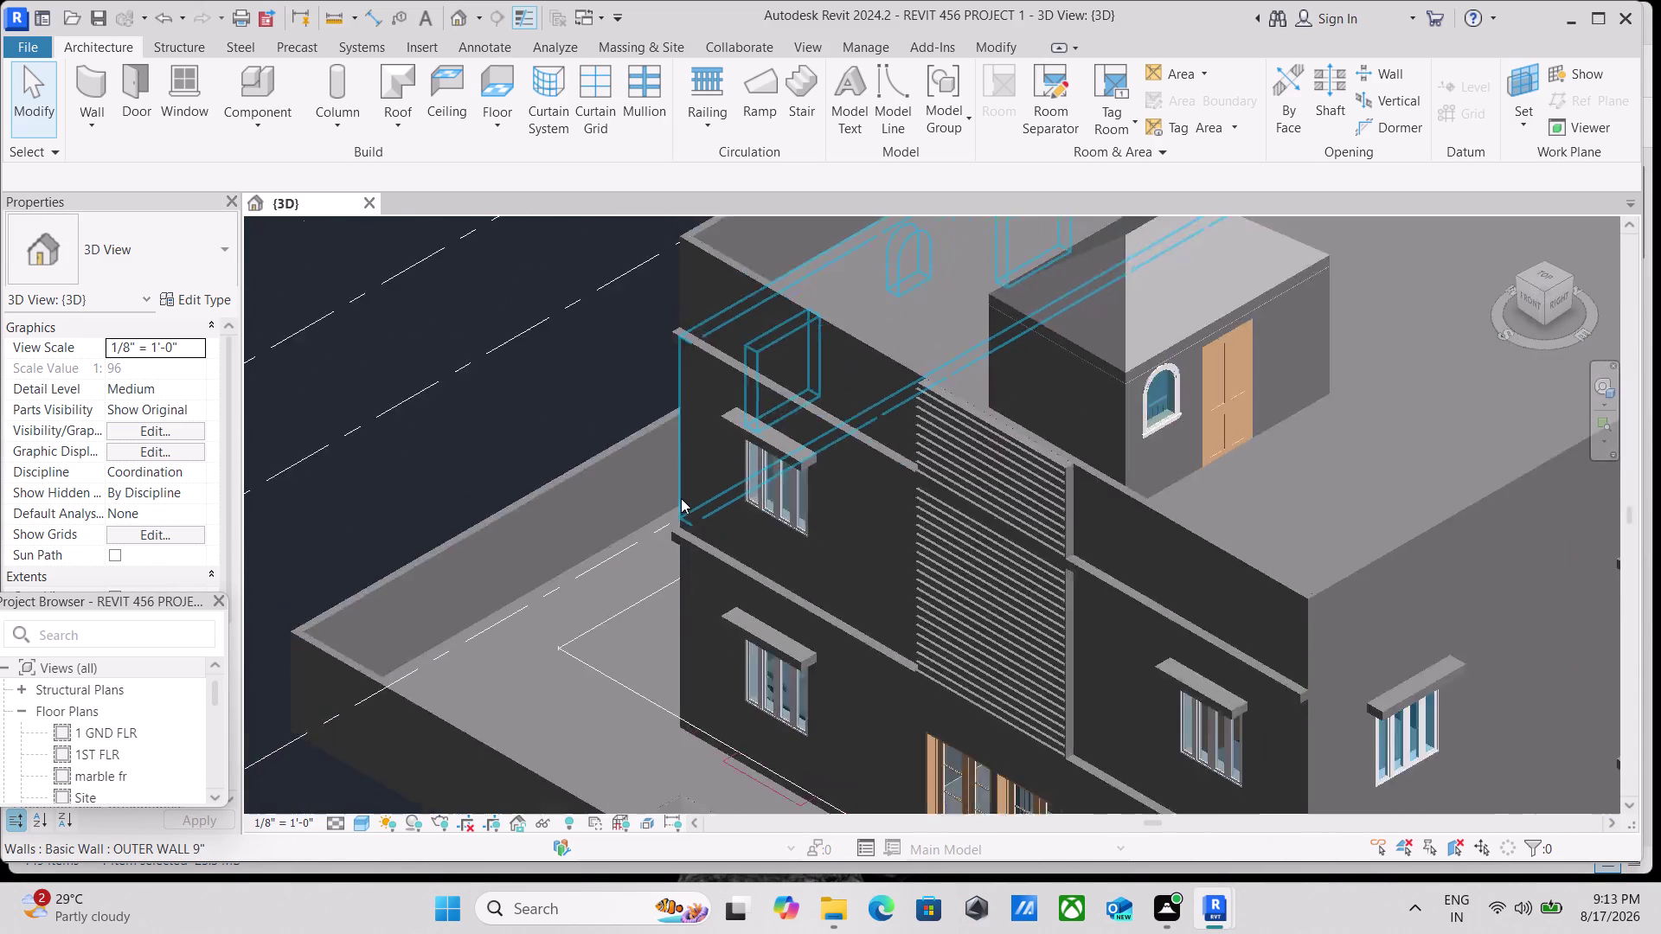
scroll(down, 3)
scroll(down, 3)
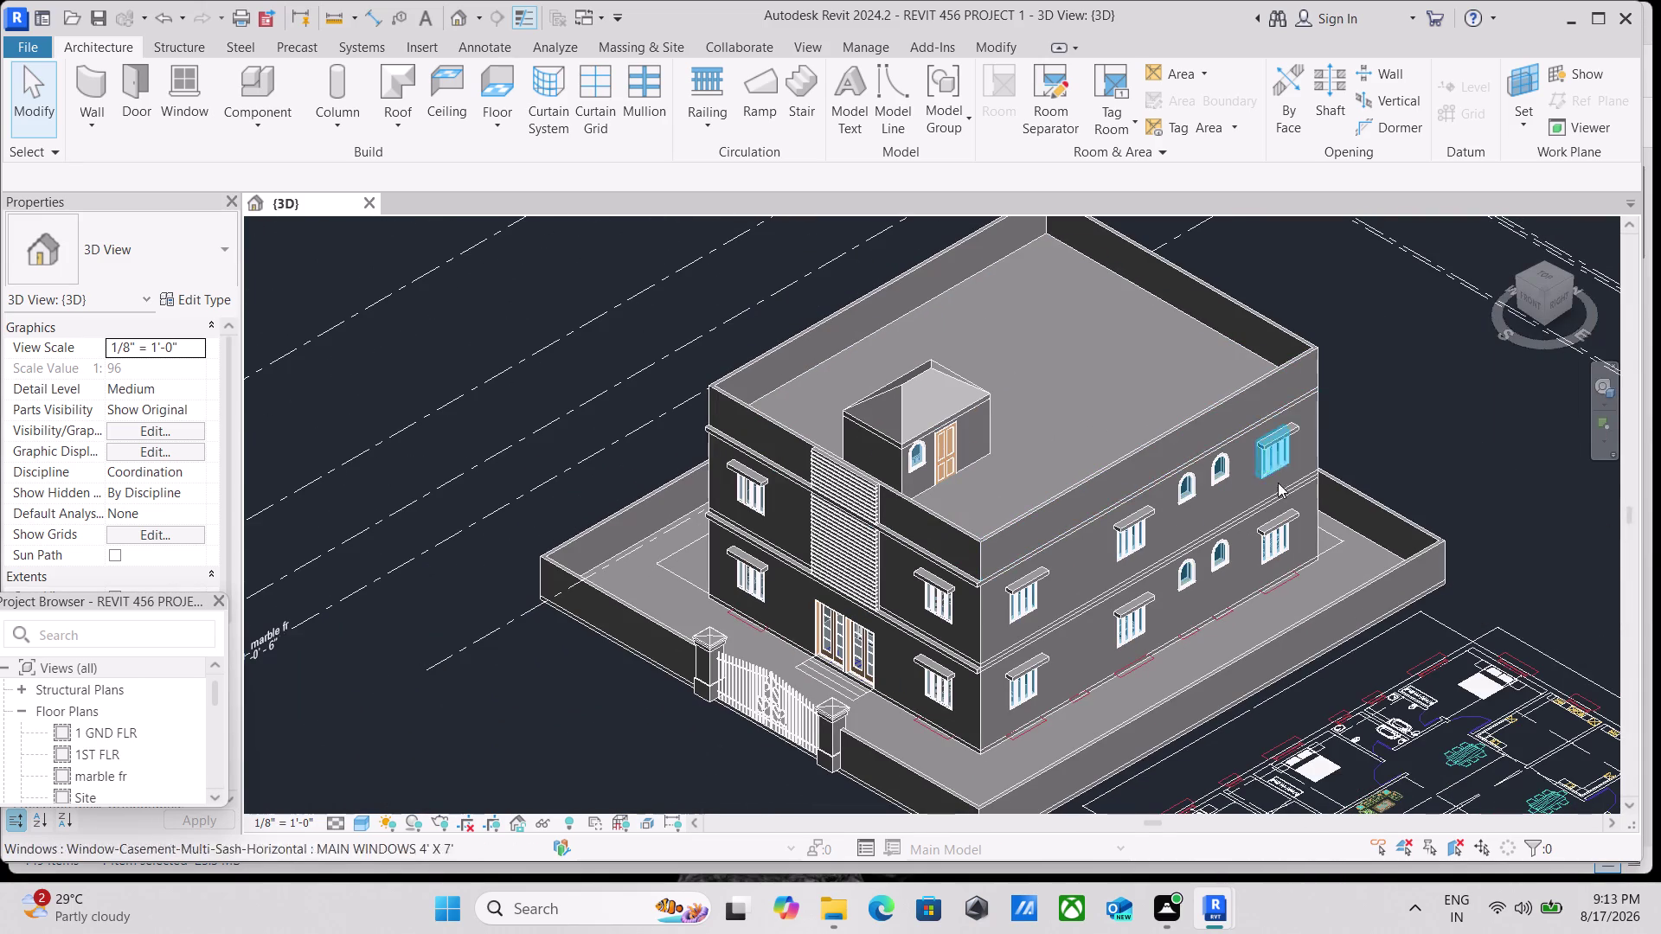
click(1573, 284)
scroll(up, 3)
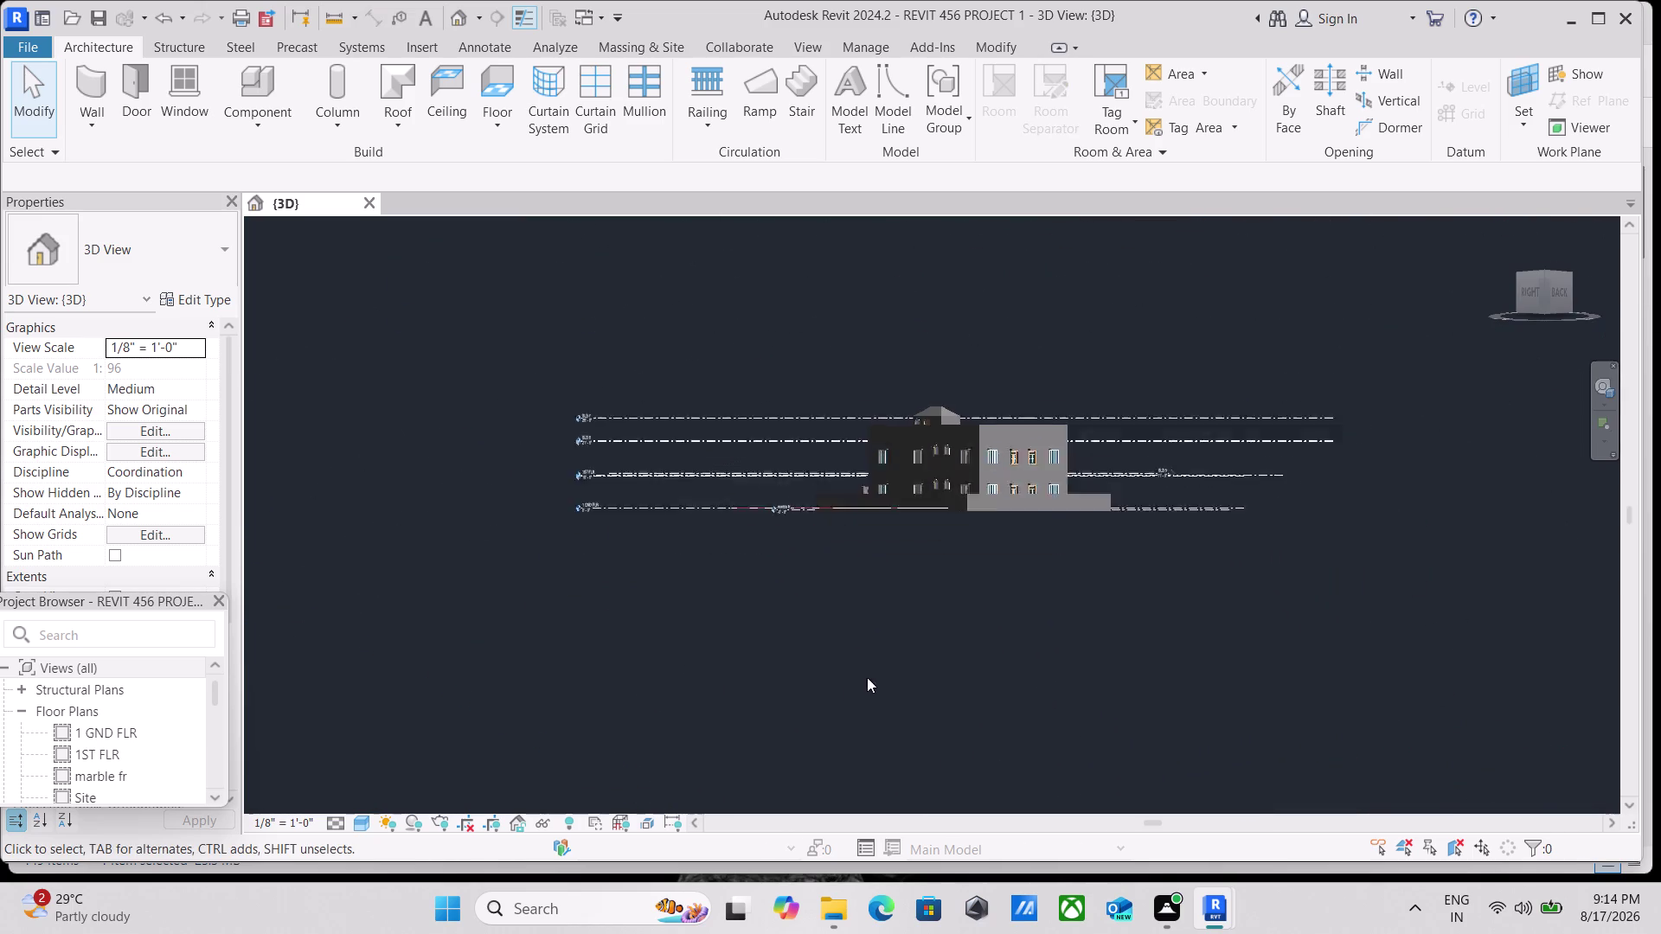
Inspect the house via ViewCube top and back-left views, ending on an angled corner view.
scroll(up, 3)
scroll(up, 3)
scroll(up, 3)
scroll(up, 3)
scroll(down, 3)
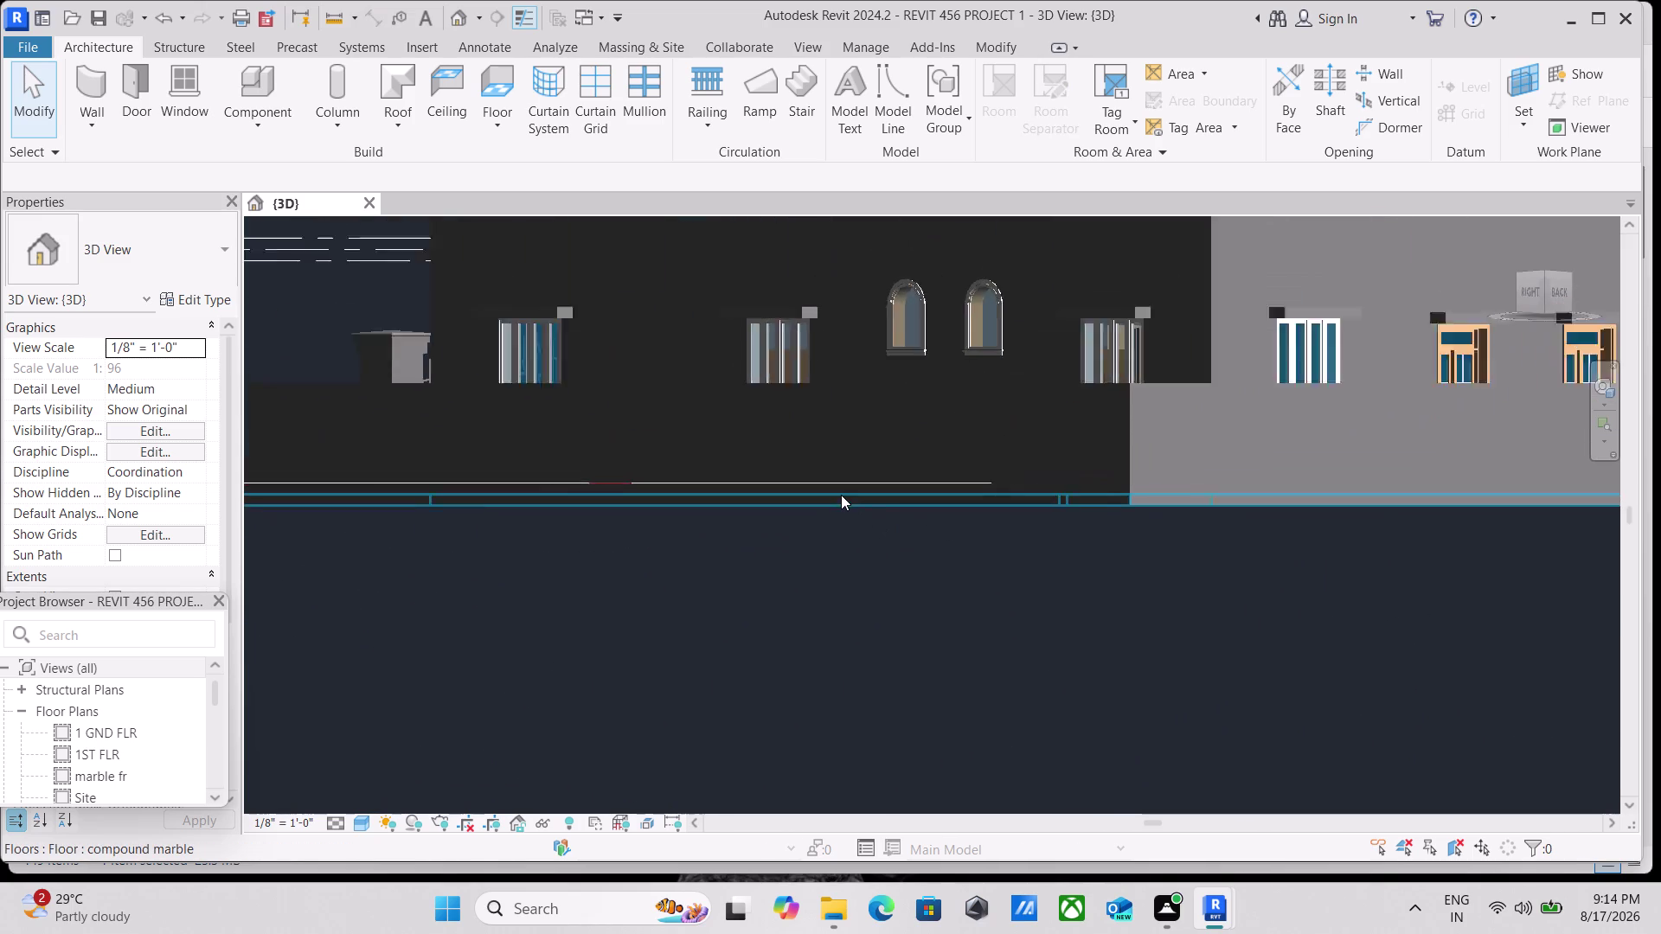
scroll(down, 3)
scroll(down, 3)
middle_drag(856, 516, 866, 670)
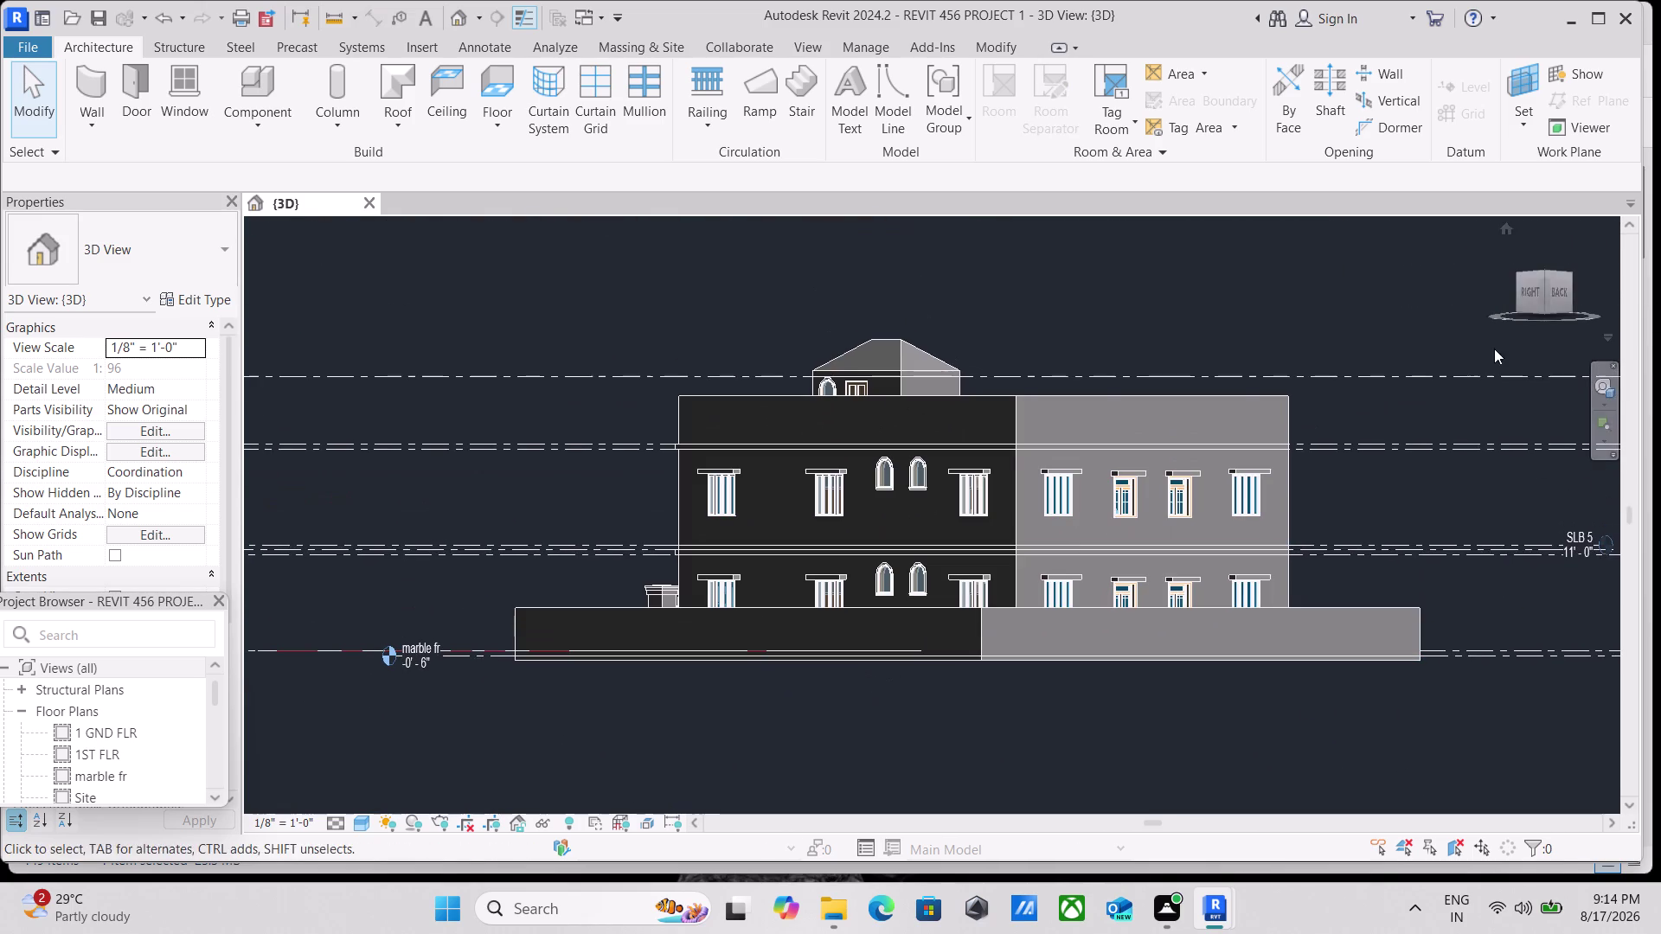
click(1568, 275)
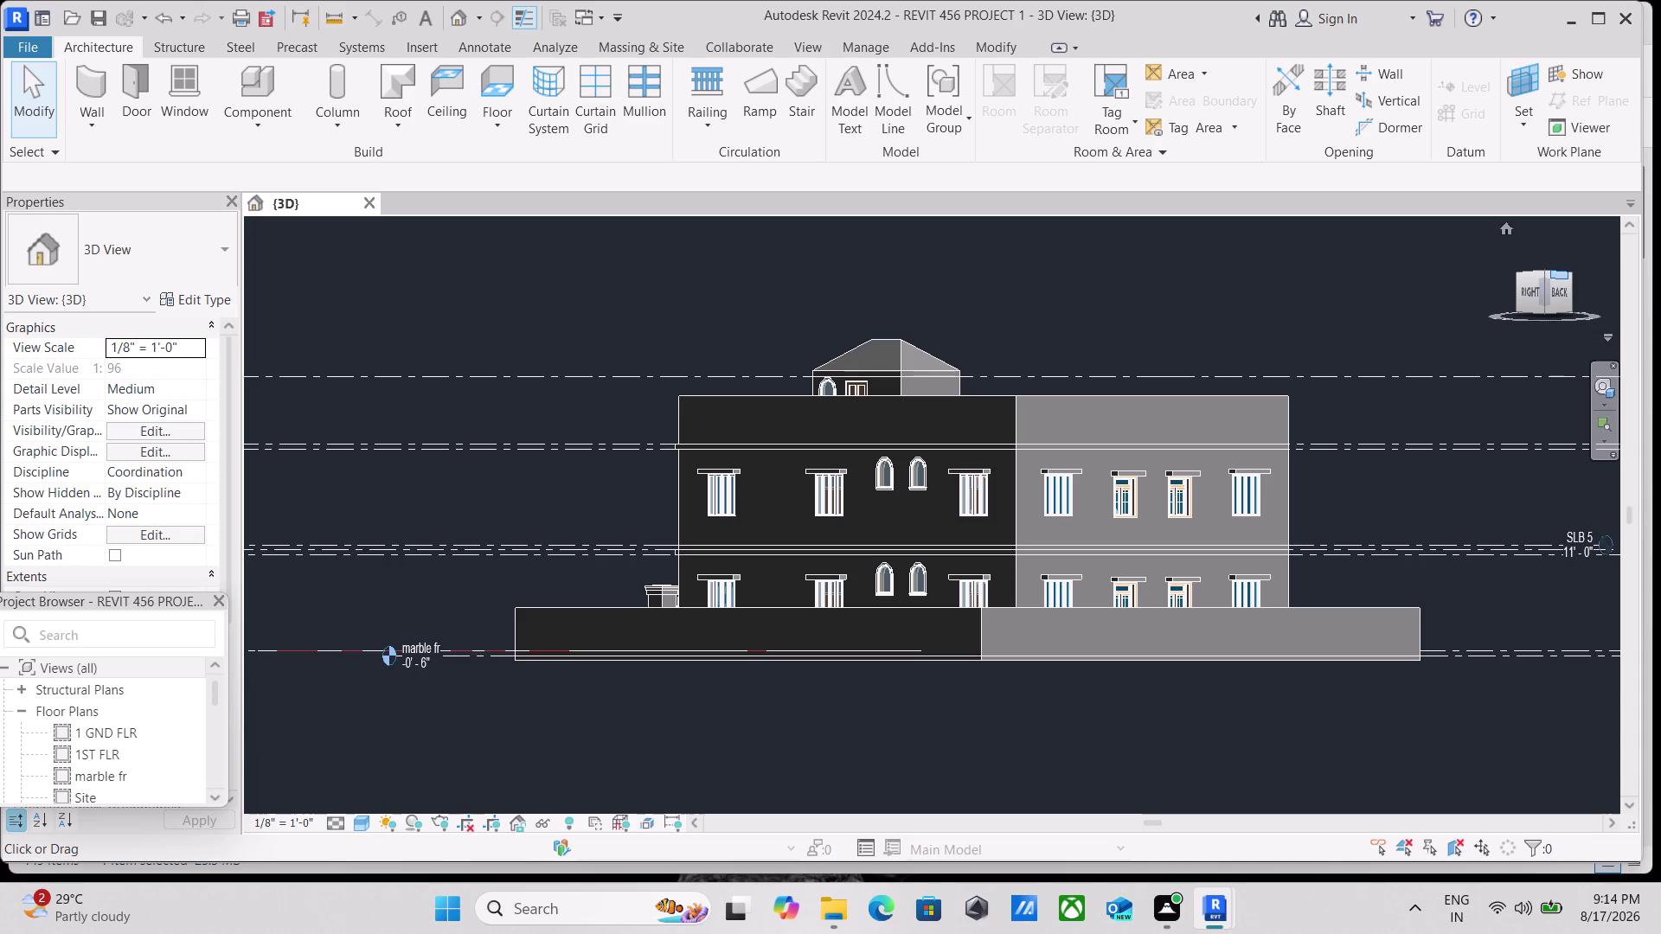
scroll(up, 3)
scroll(up, 3)
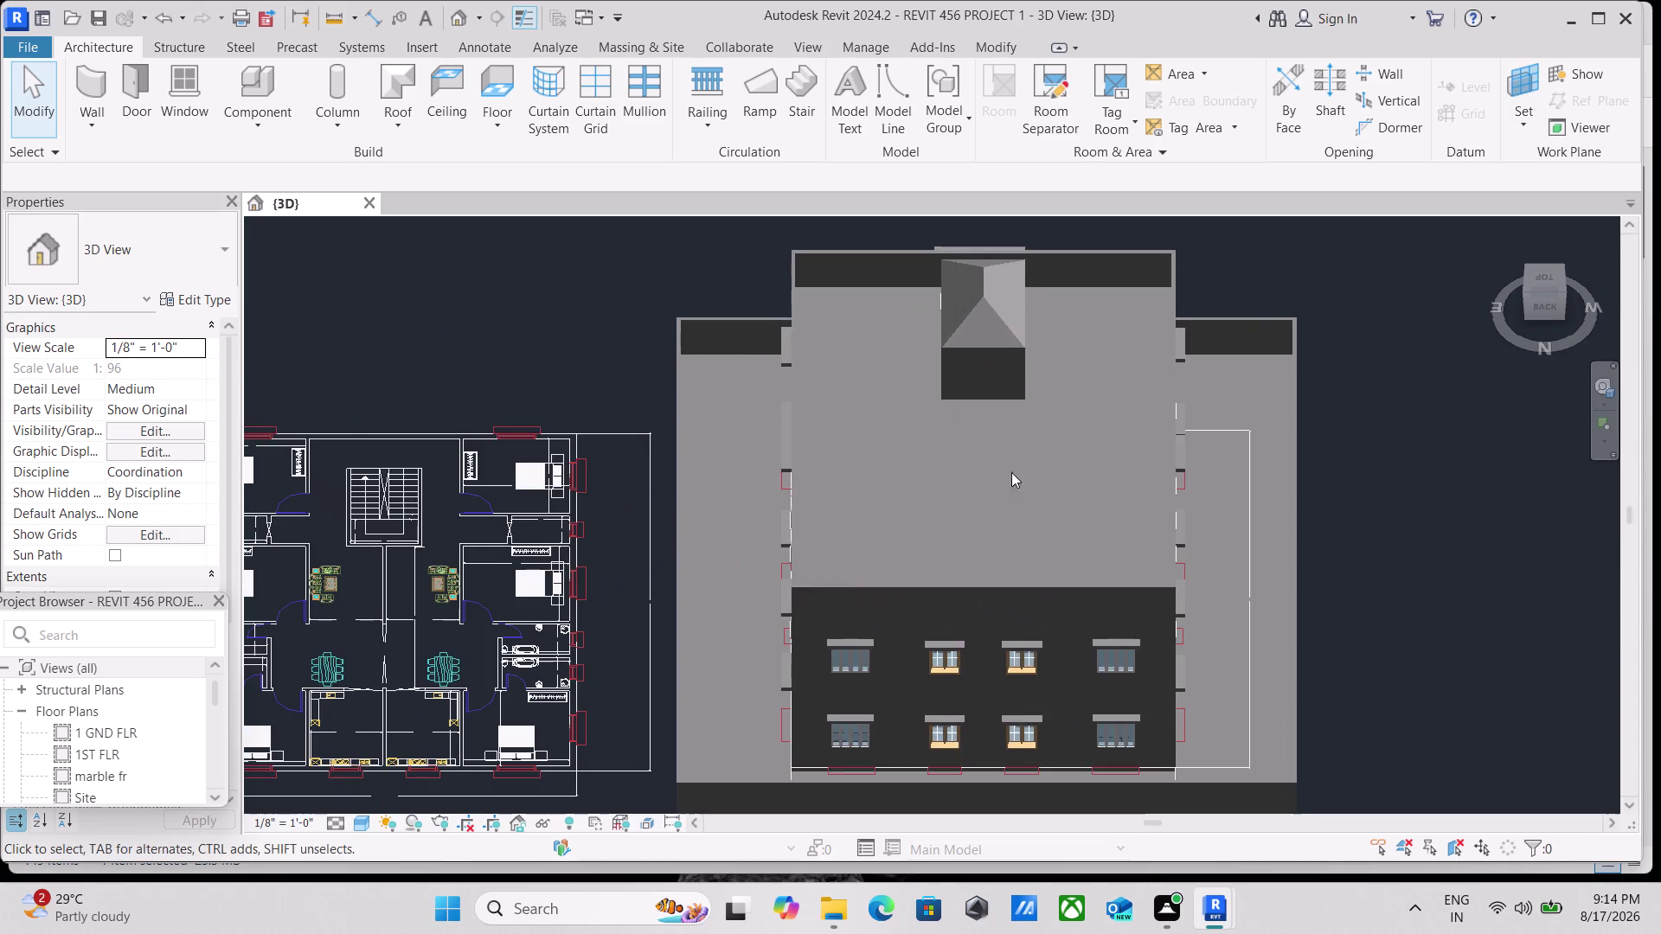
click(1564, 307)
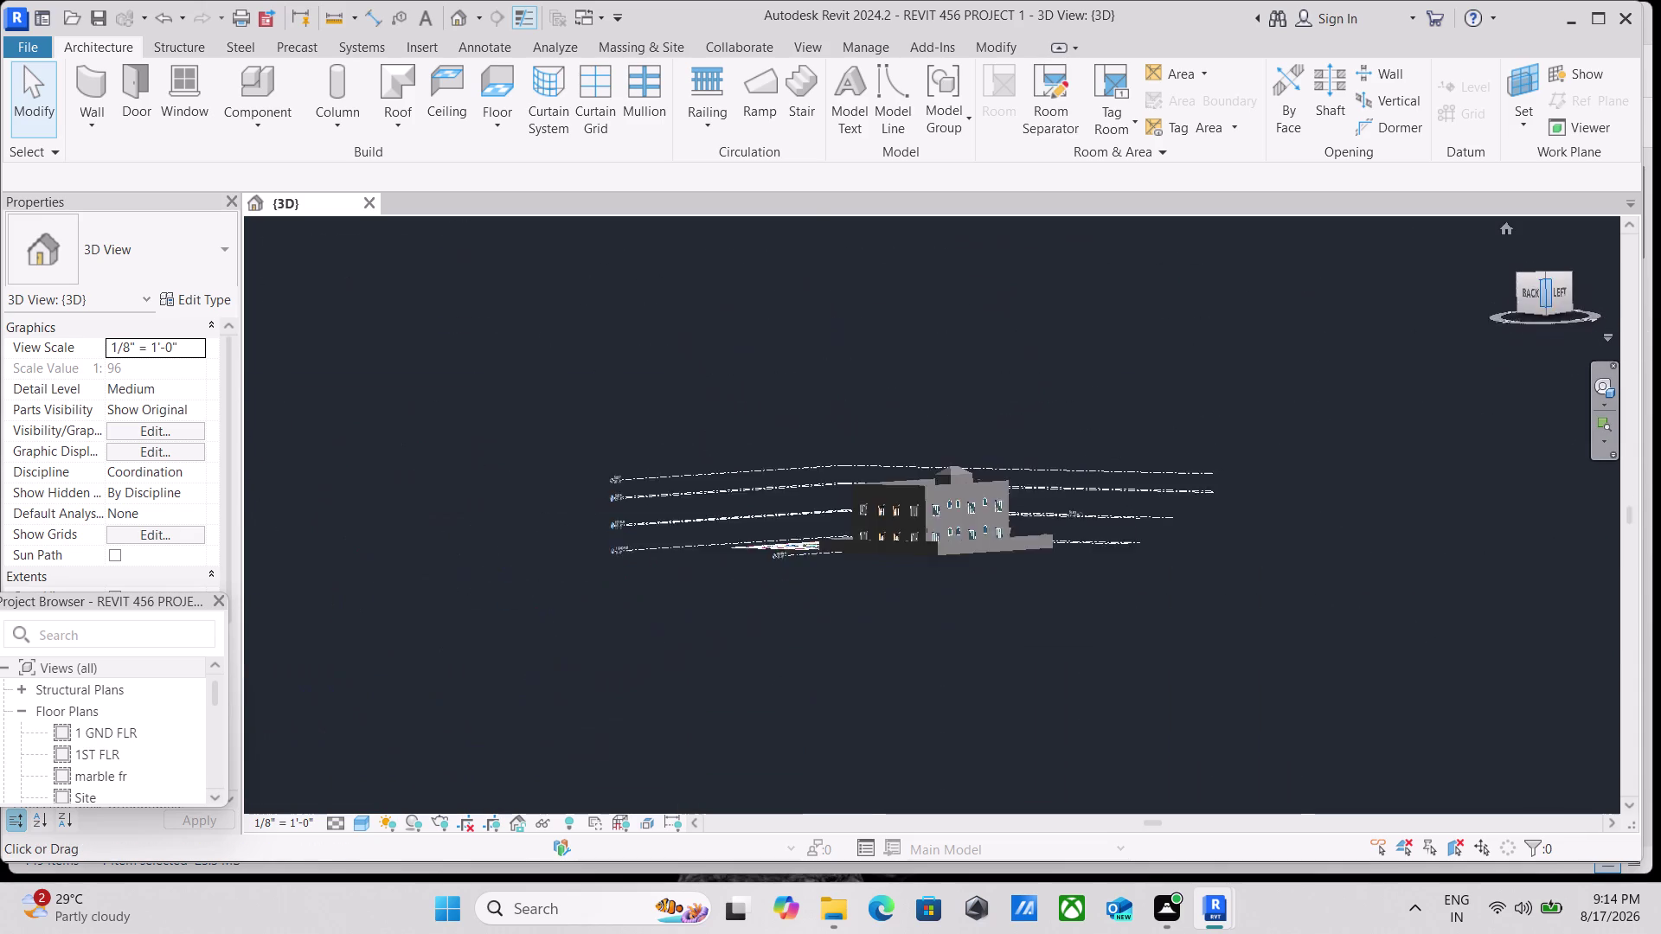
scroll(up, 3)
scroll(up, 3)
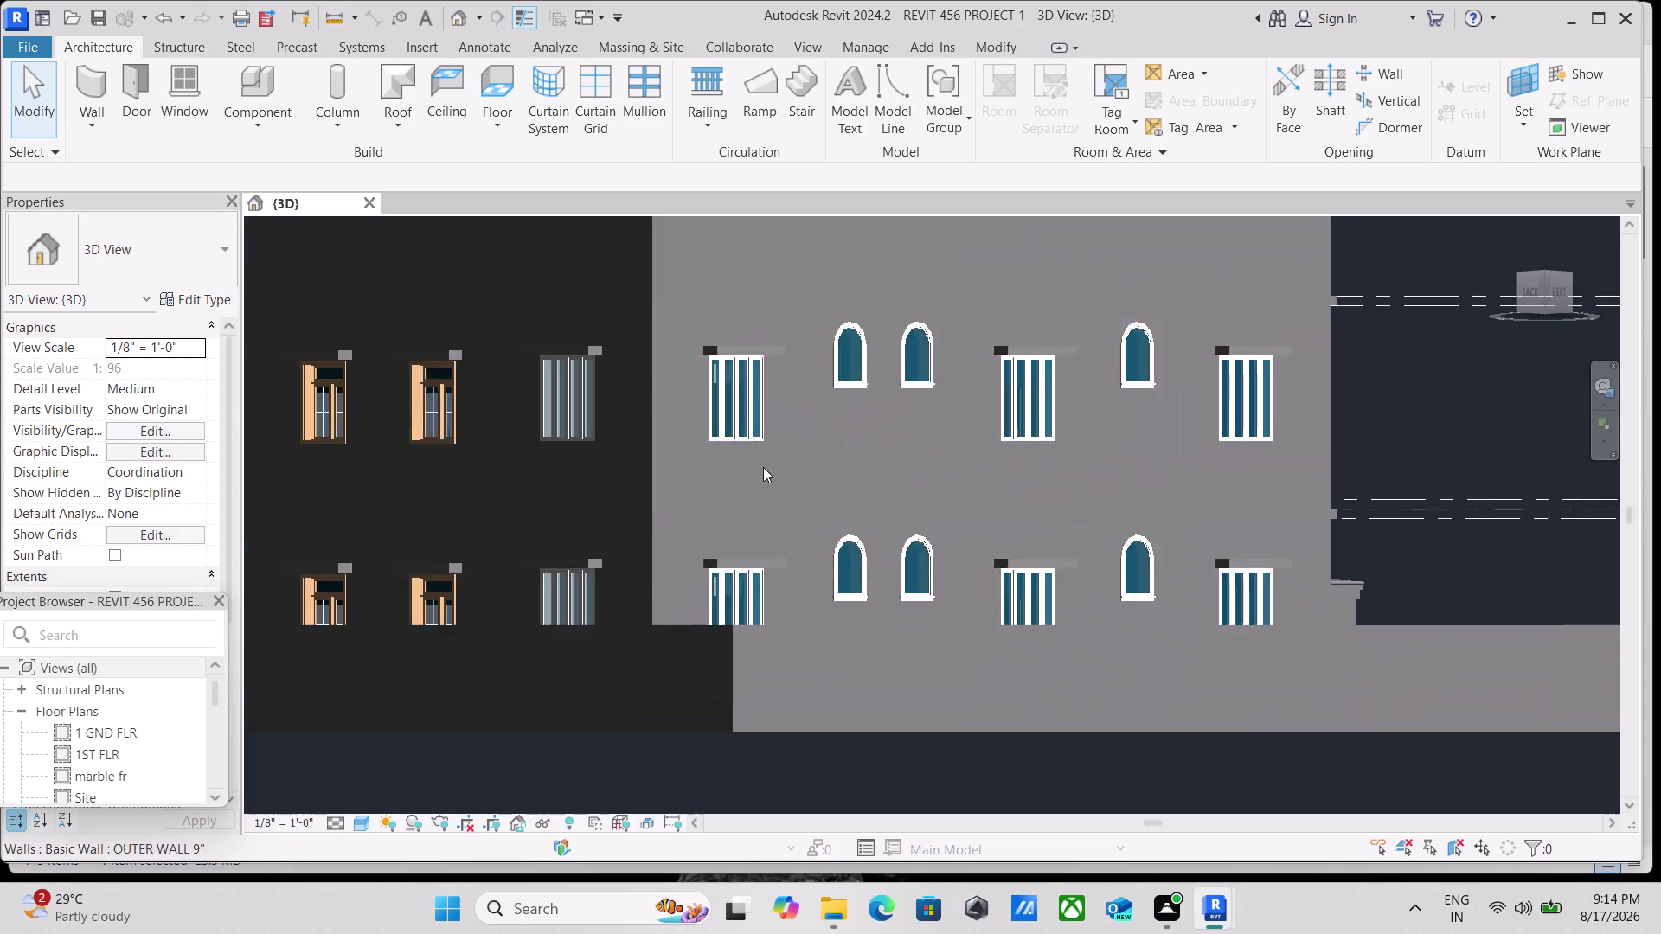
scroll(up, 3)
scroll(up, 3)
scroll(down, 3)
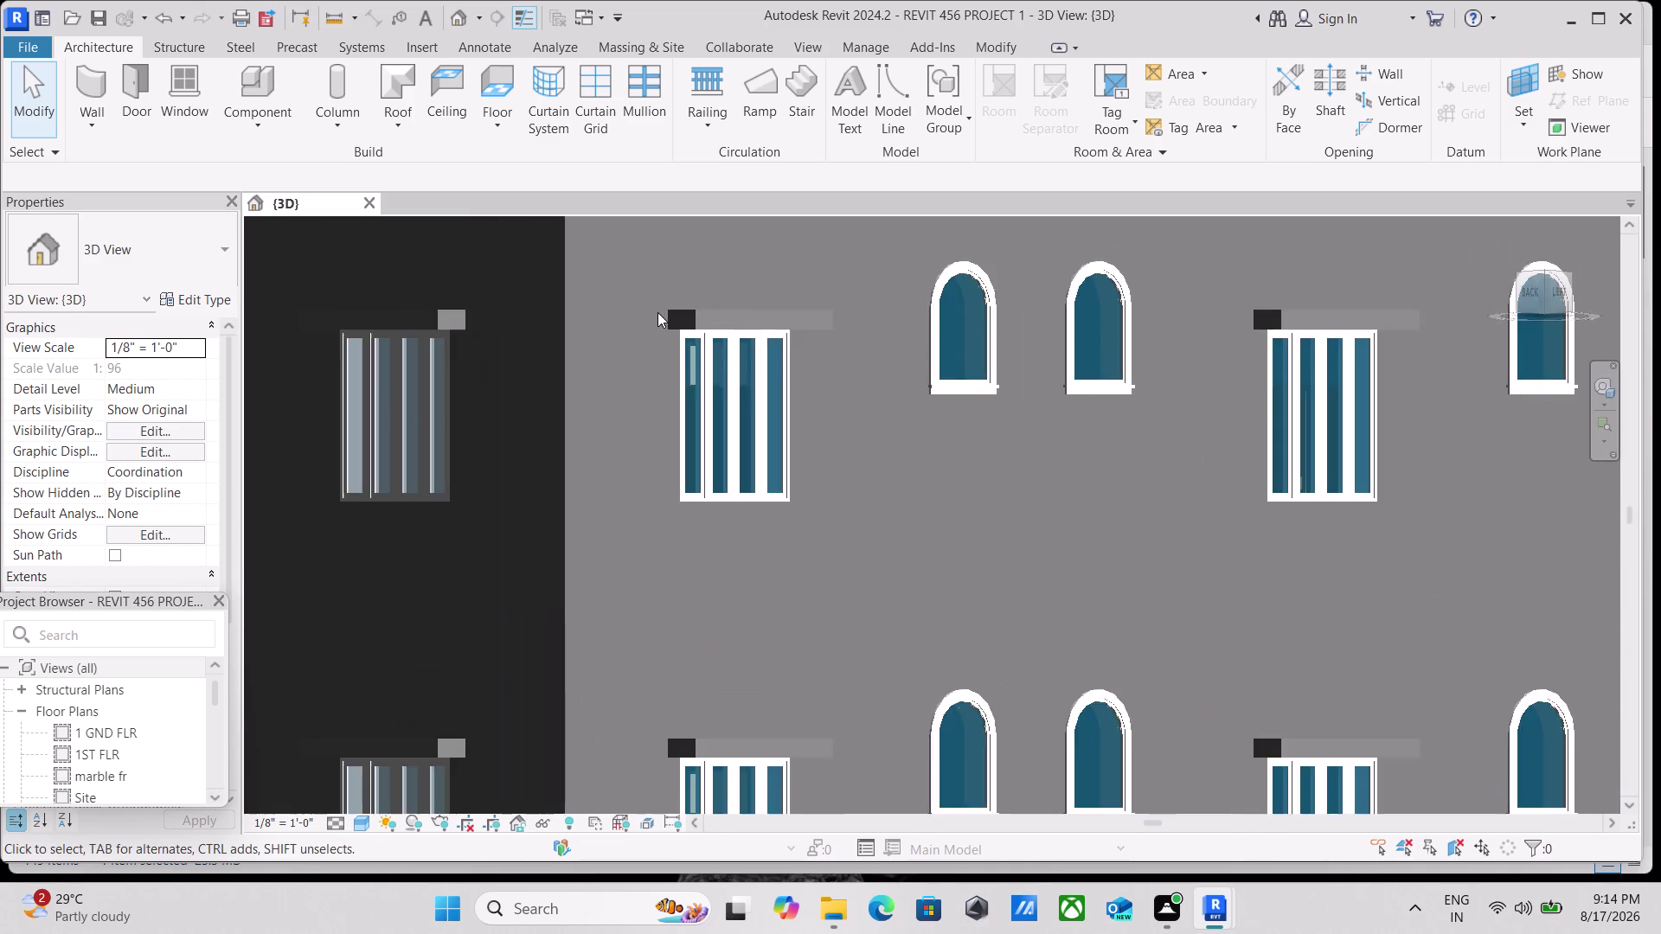
scroll(down, 3)
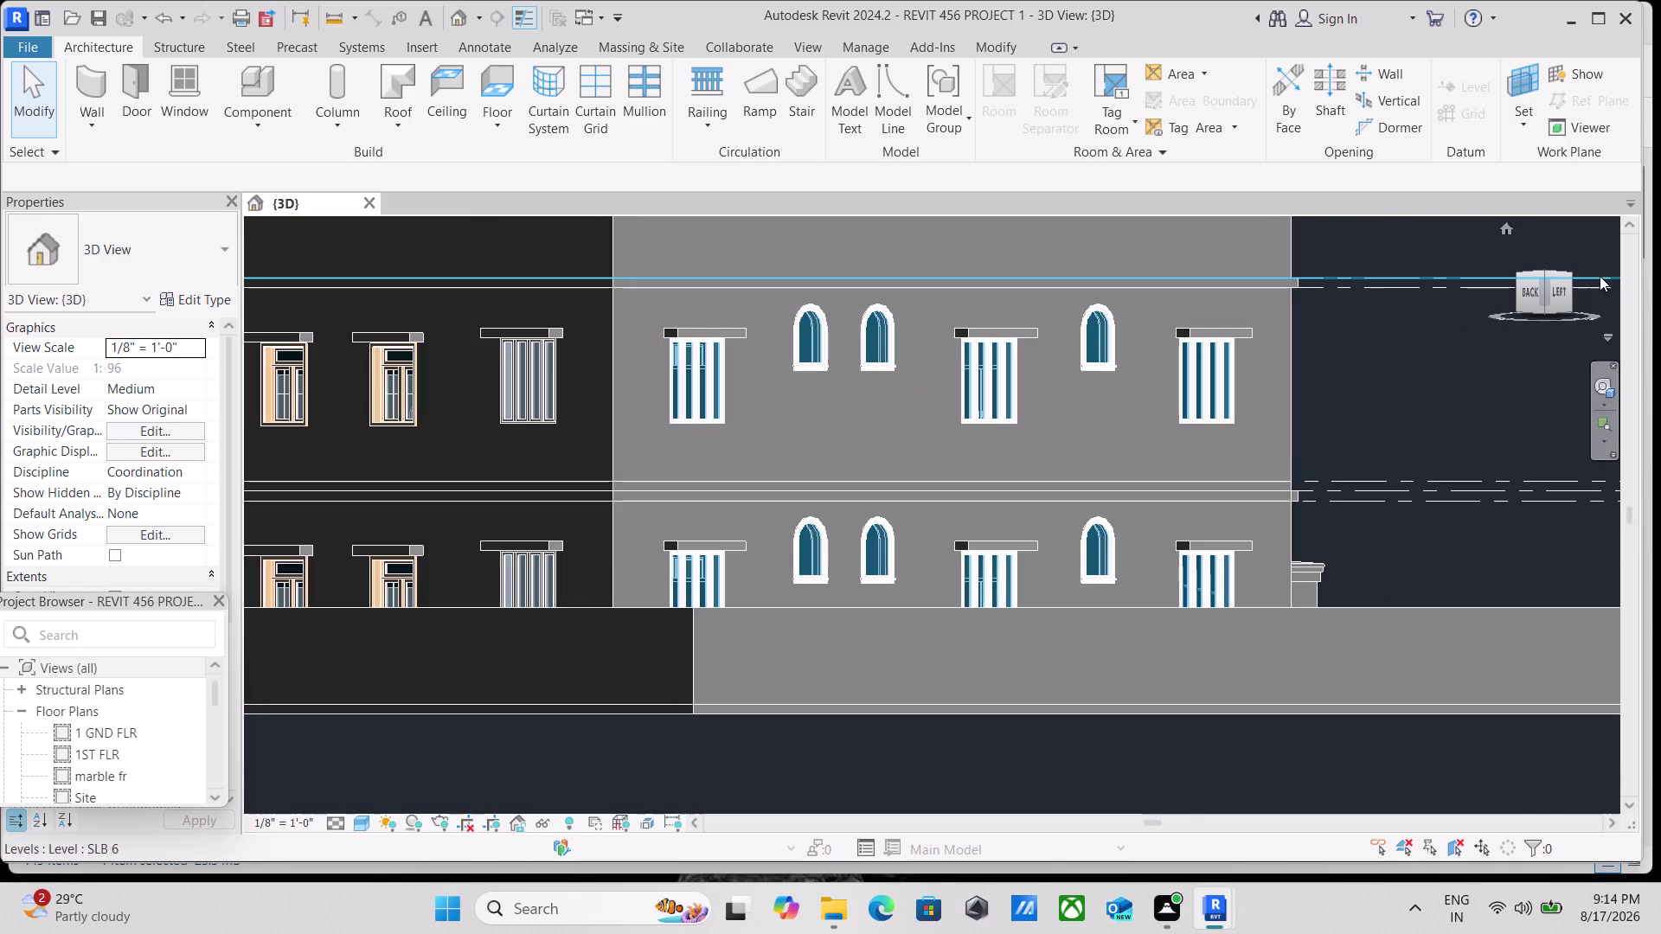
click(1569, 276)
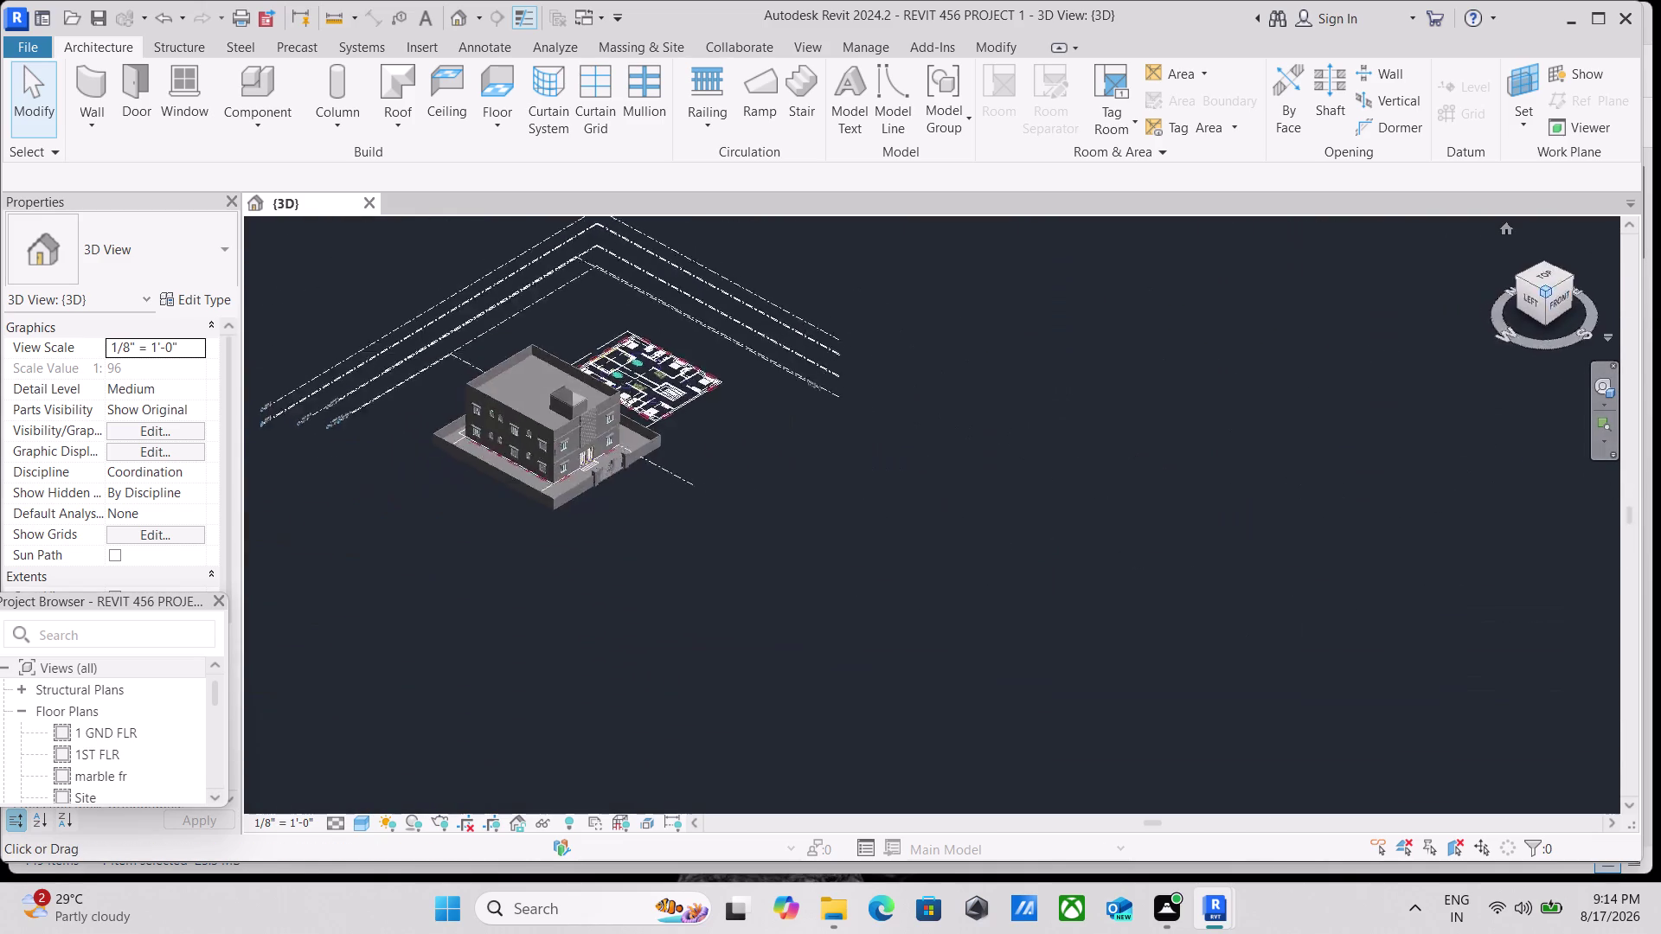
scroll(up, 3)
scroll(up, 3)
scroll(up, 3)
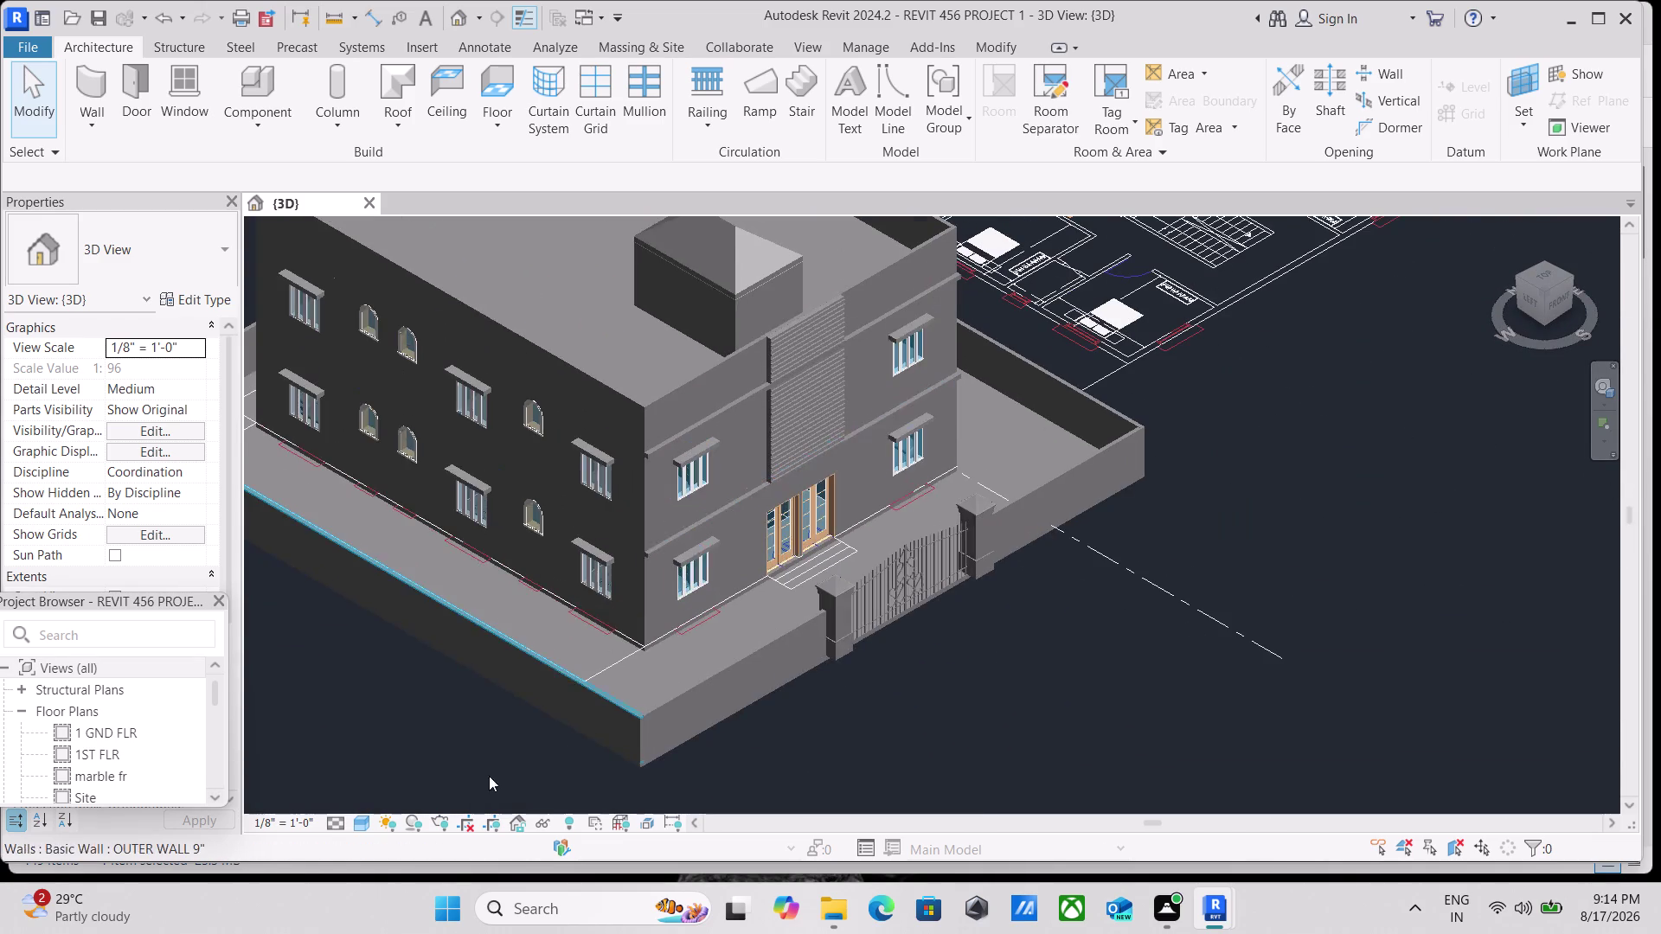
Set the 3D view's visual style to Textures.
click(364, 826)
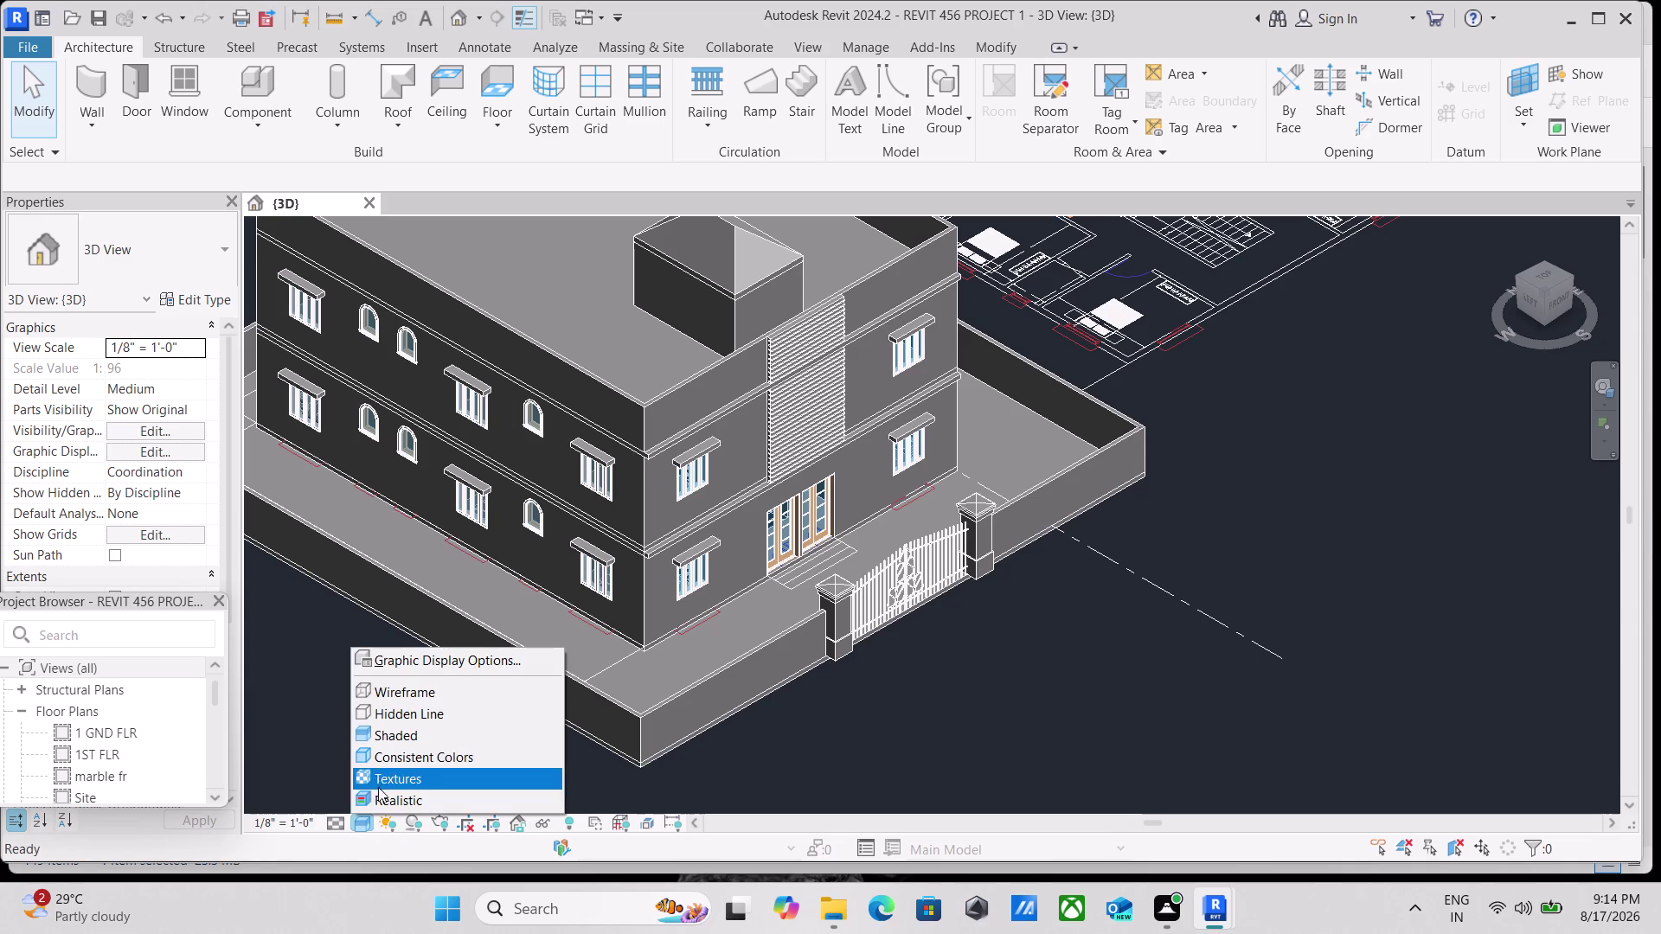
click(383, 800)
scroll(up, 3)
scroll(down, 3)
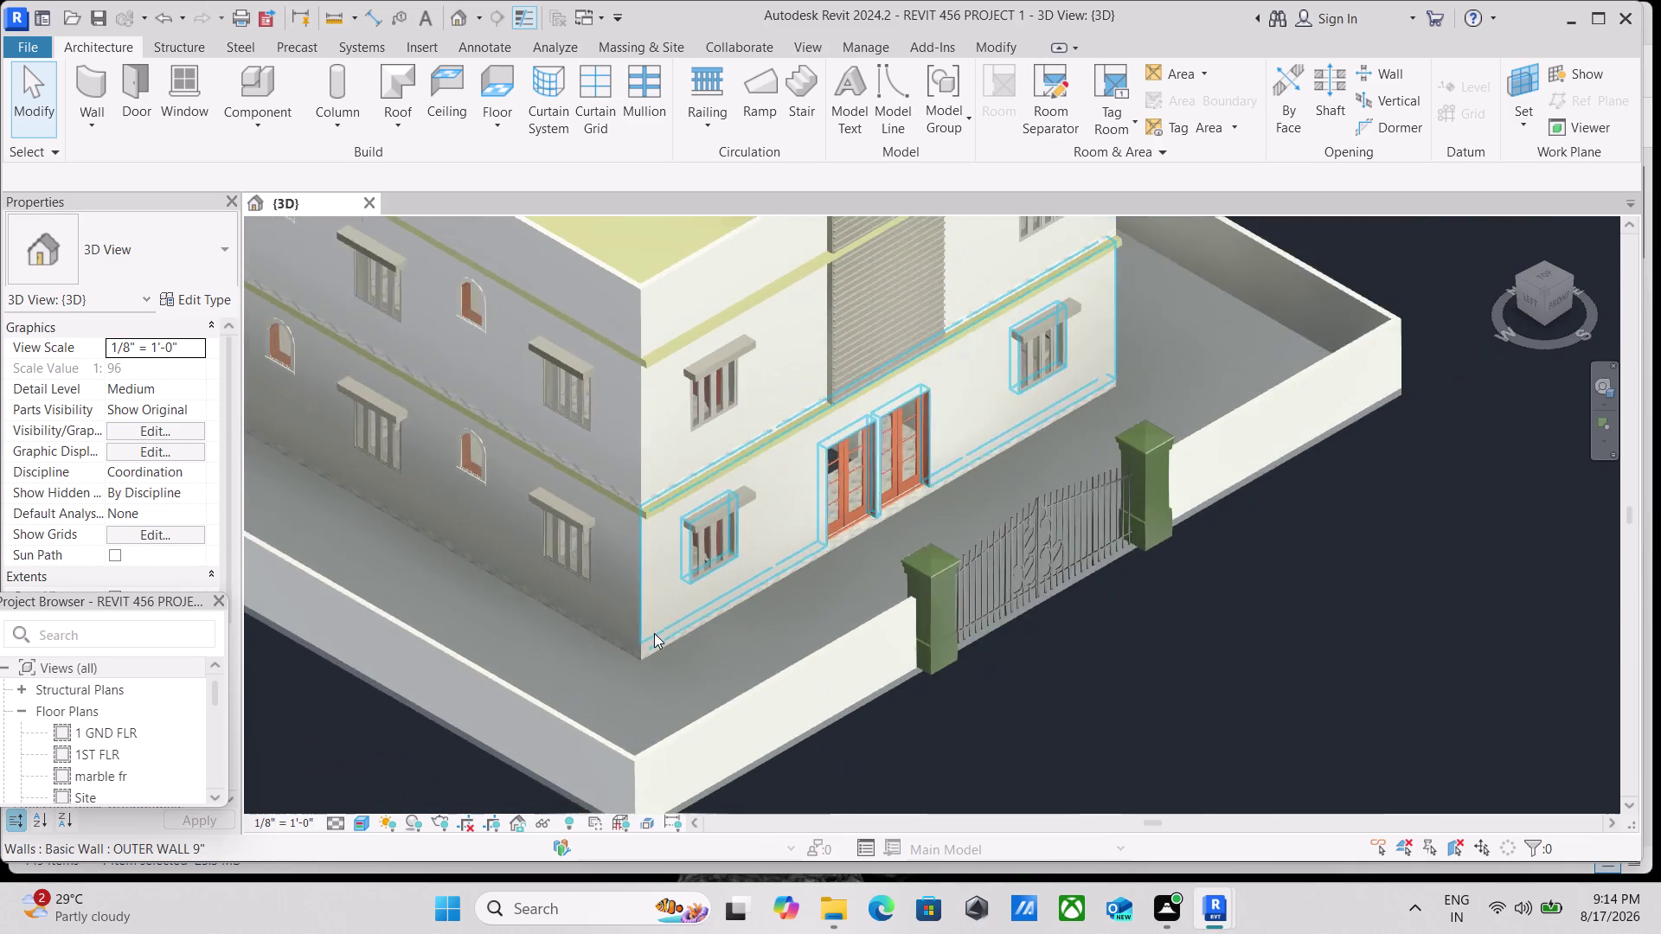
scroll(down, 3)
scroll(down, 3)
scroll(down, 3)
Look over the textured house: the front door area, the side wall, the front corner and gate.
middle_drag(708, 561, 731, 612)
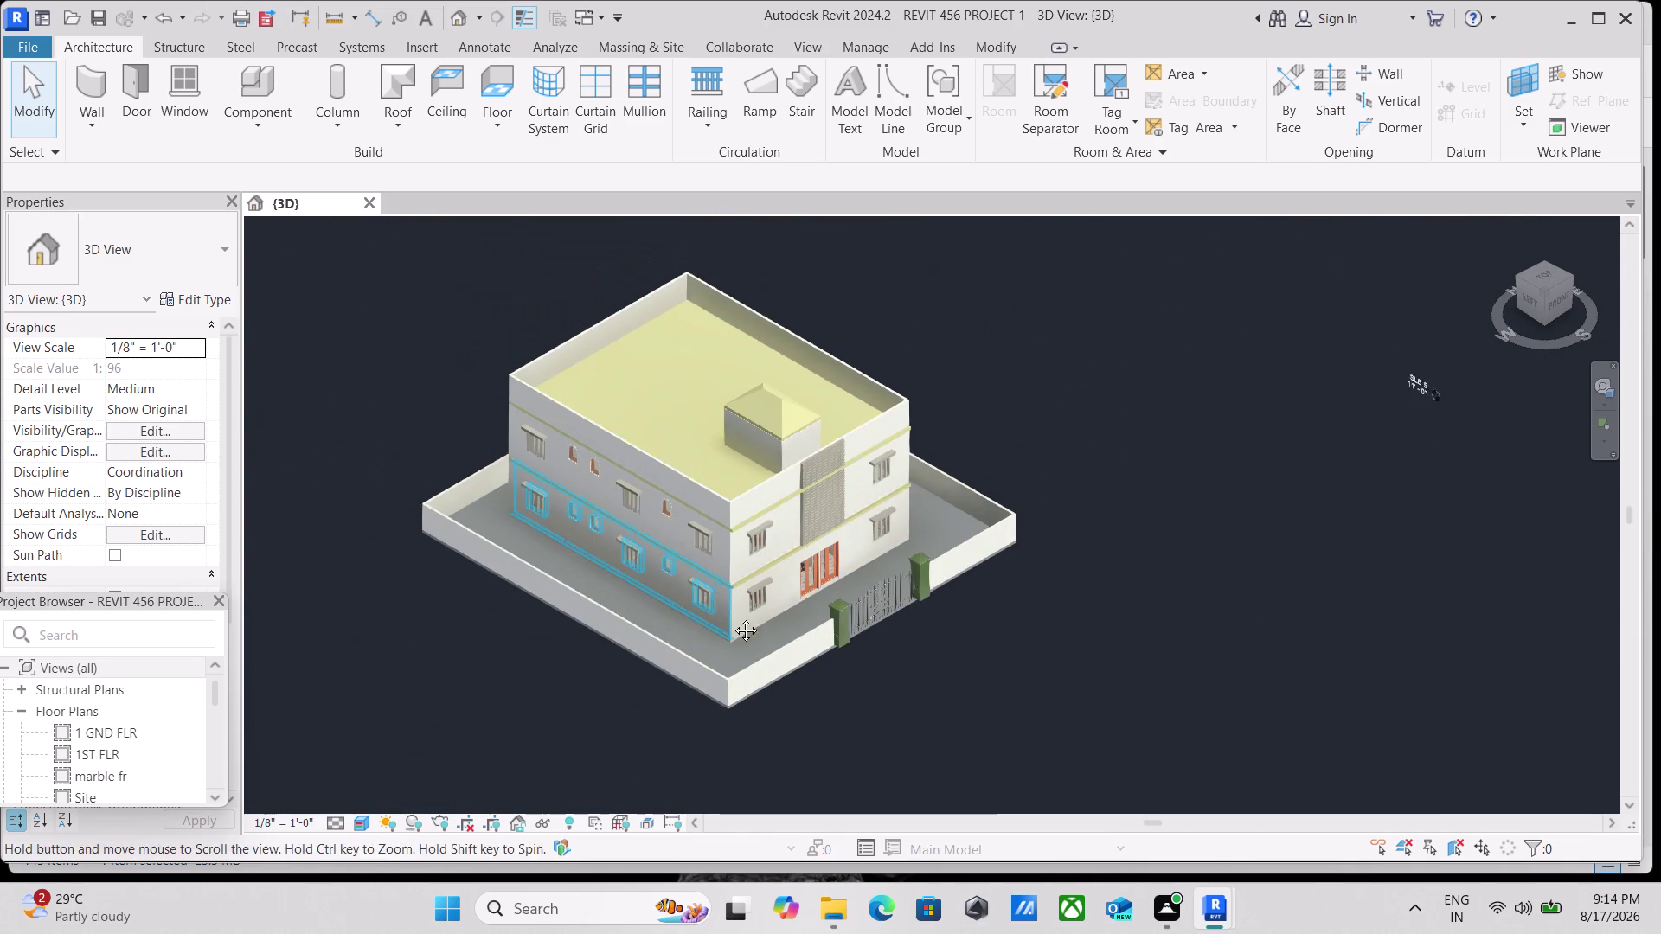
middle_drag(731, 612, 733, 628)
scroll(up, 3)
scroll(up, 3)
scroll(up, 3)
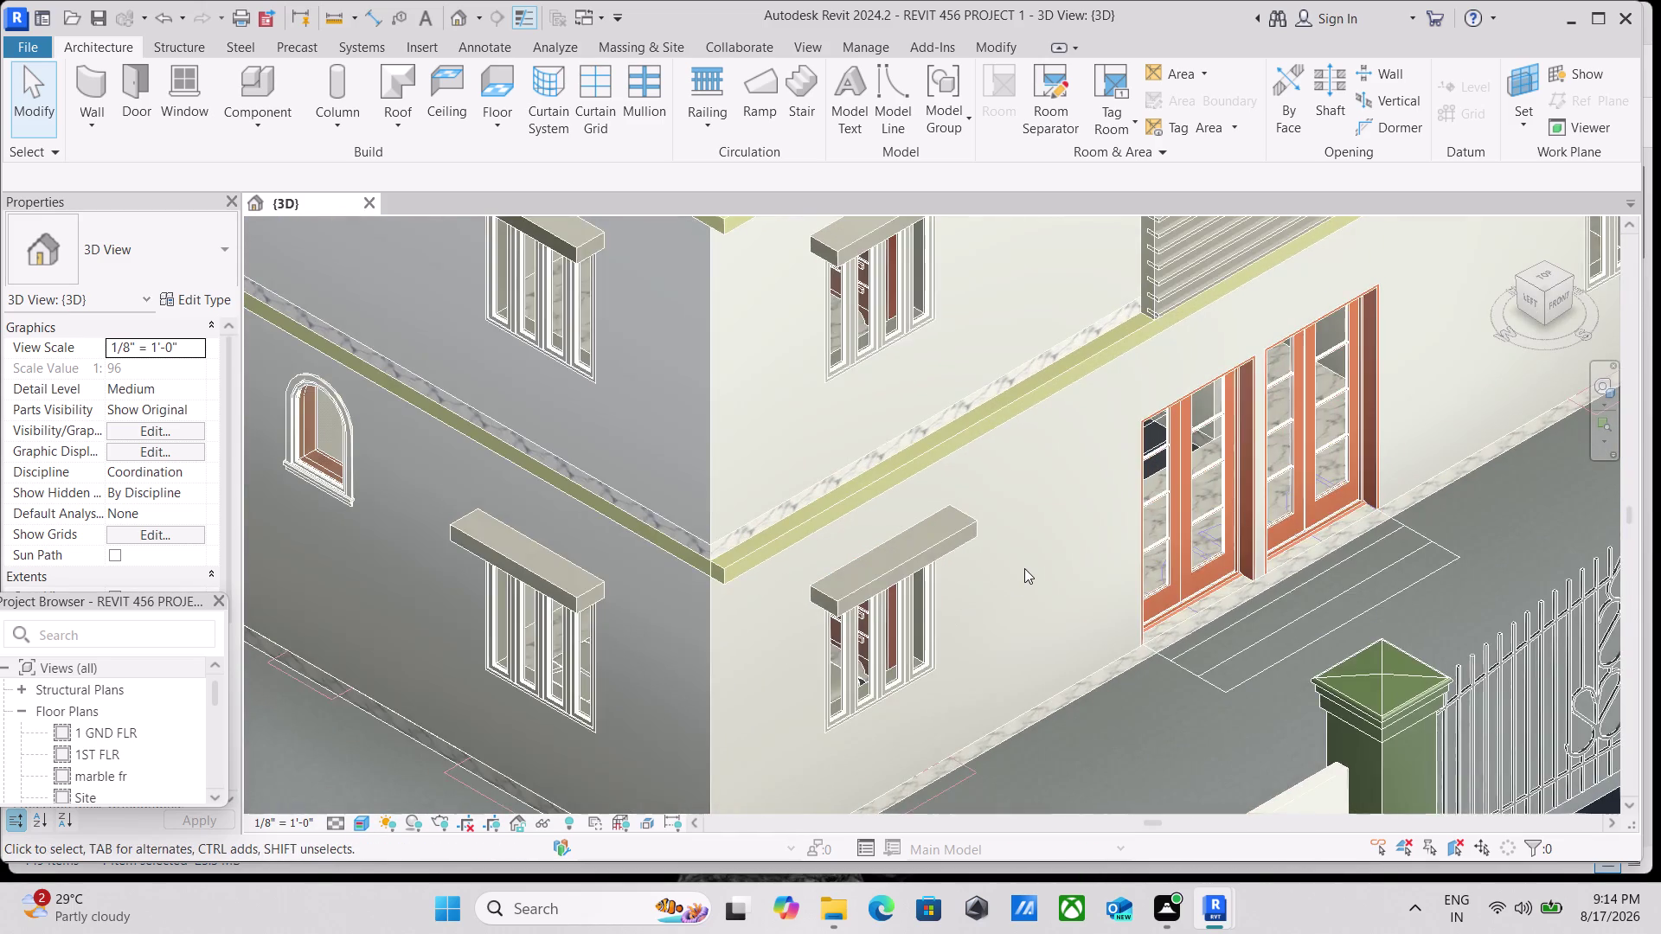
scroll(up, 3)
scroll(down, 3)
scroll(down, 3)
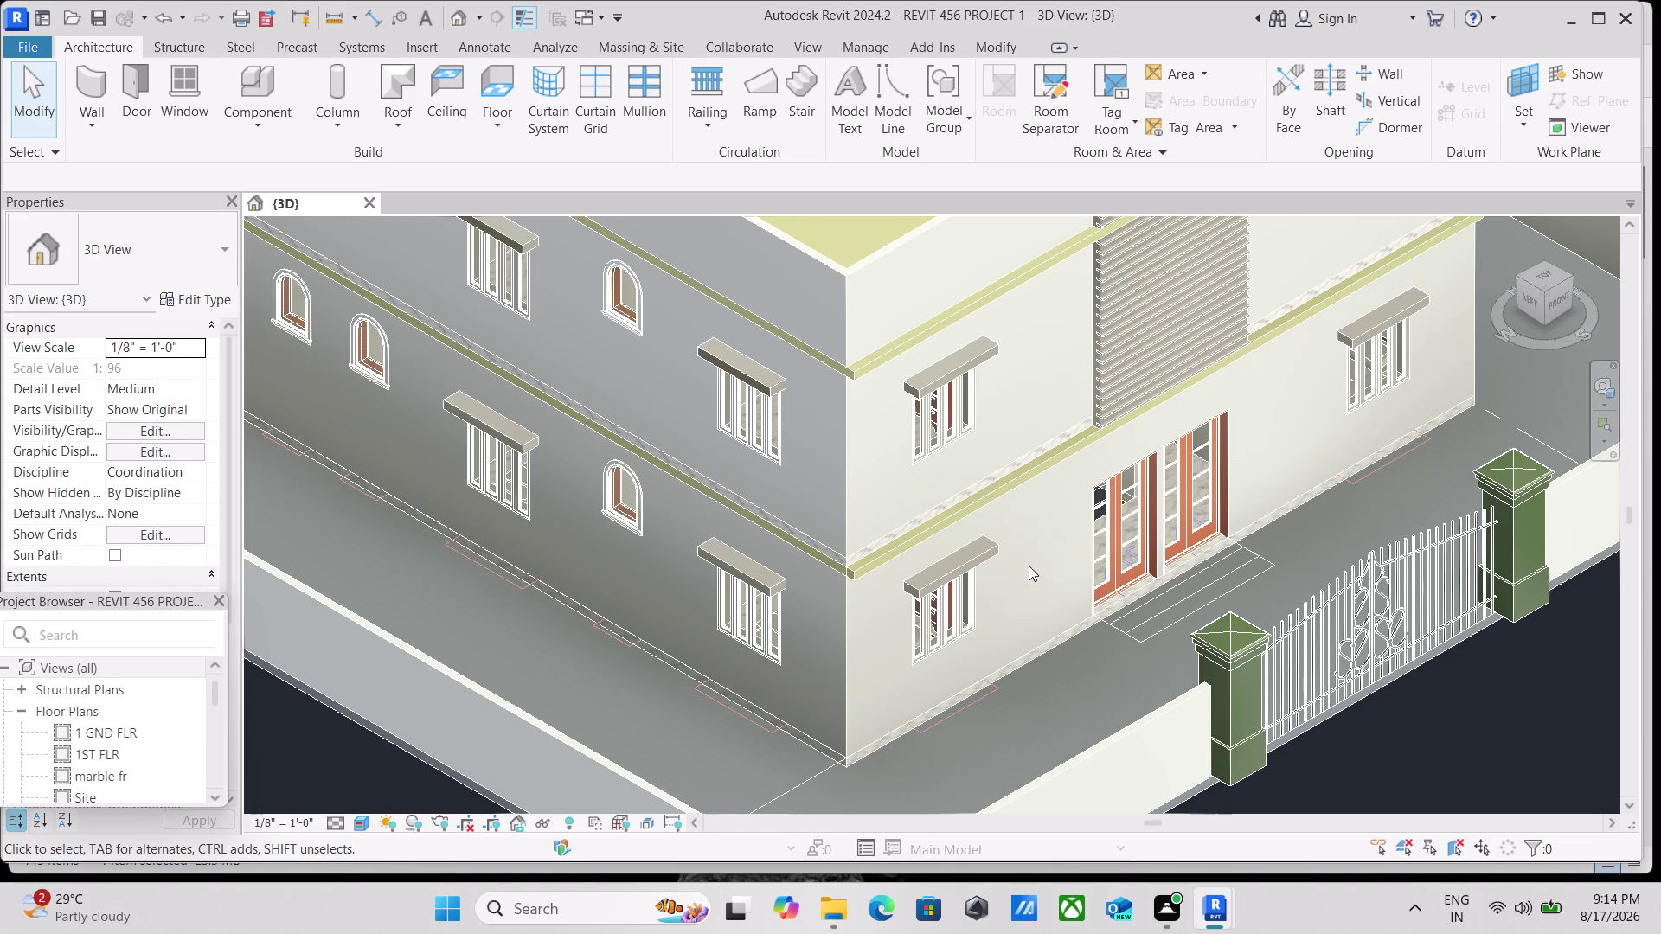
scroll(down, 3)
scroll(down, 3)
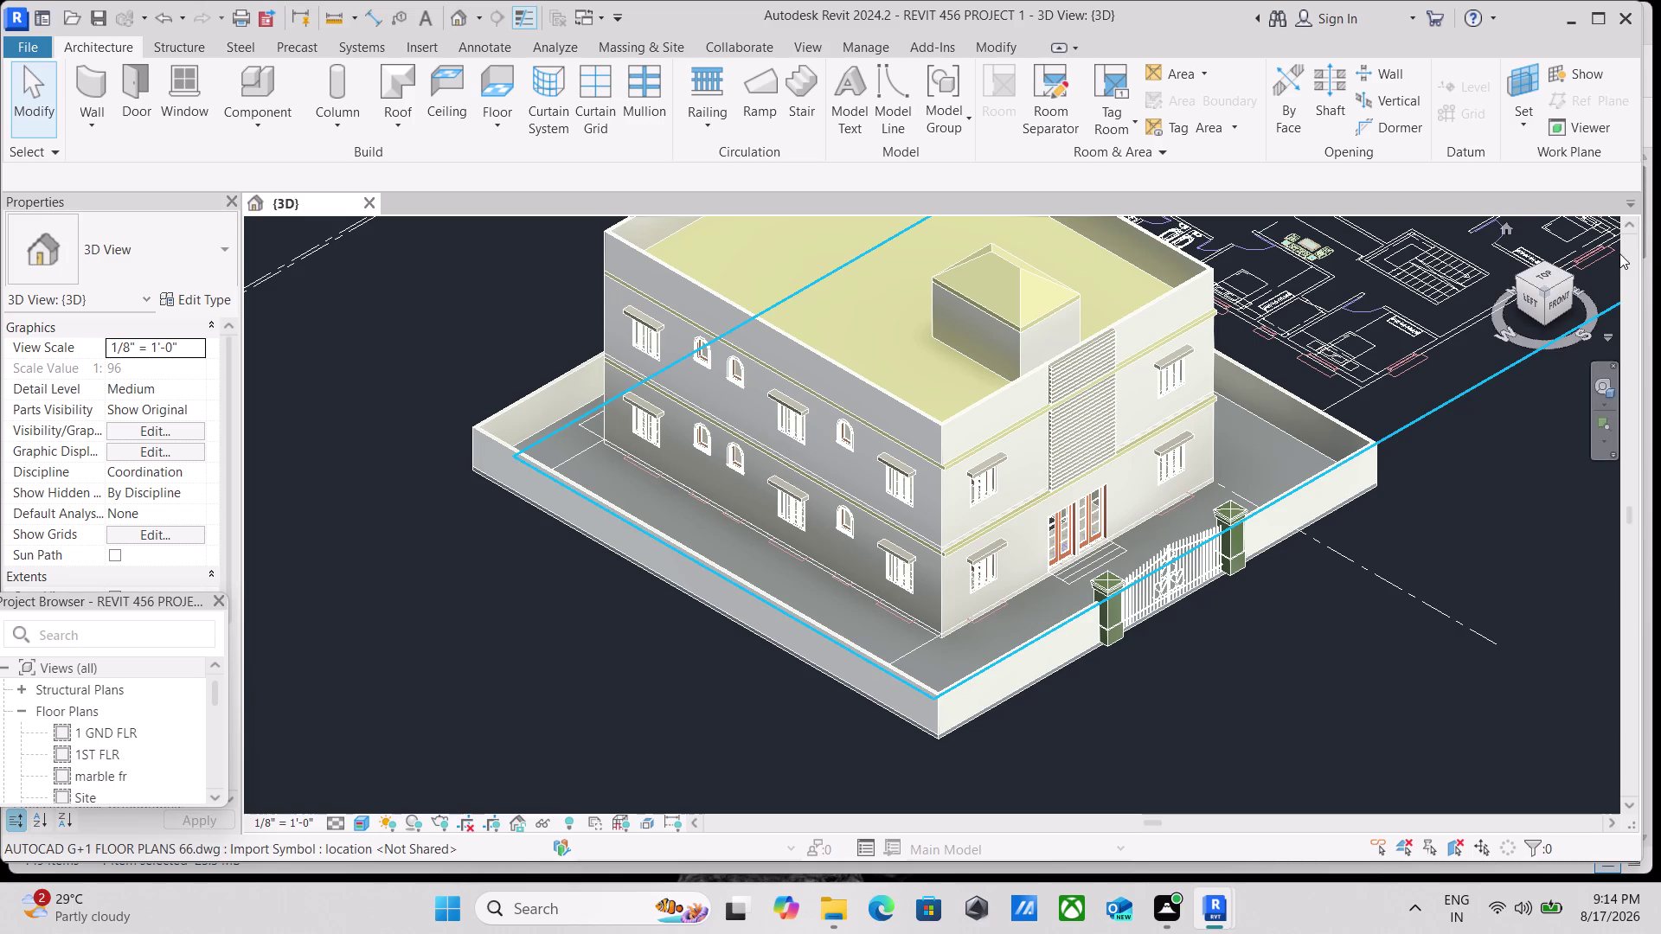
scroll(up, 3)
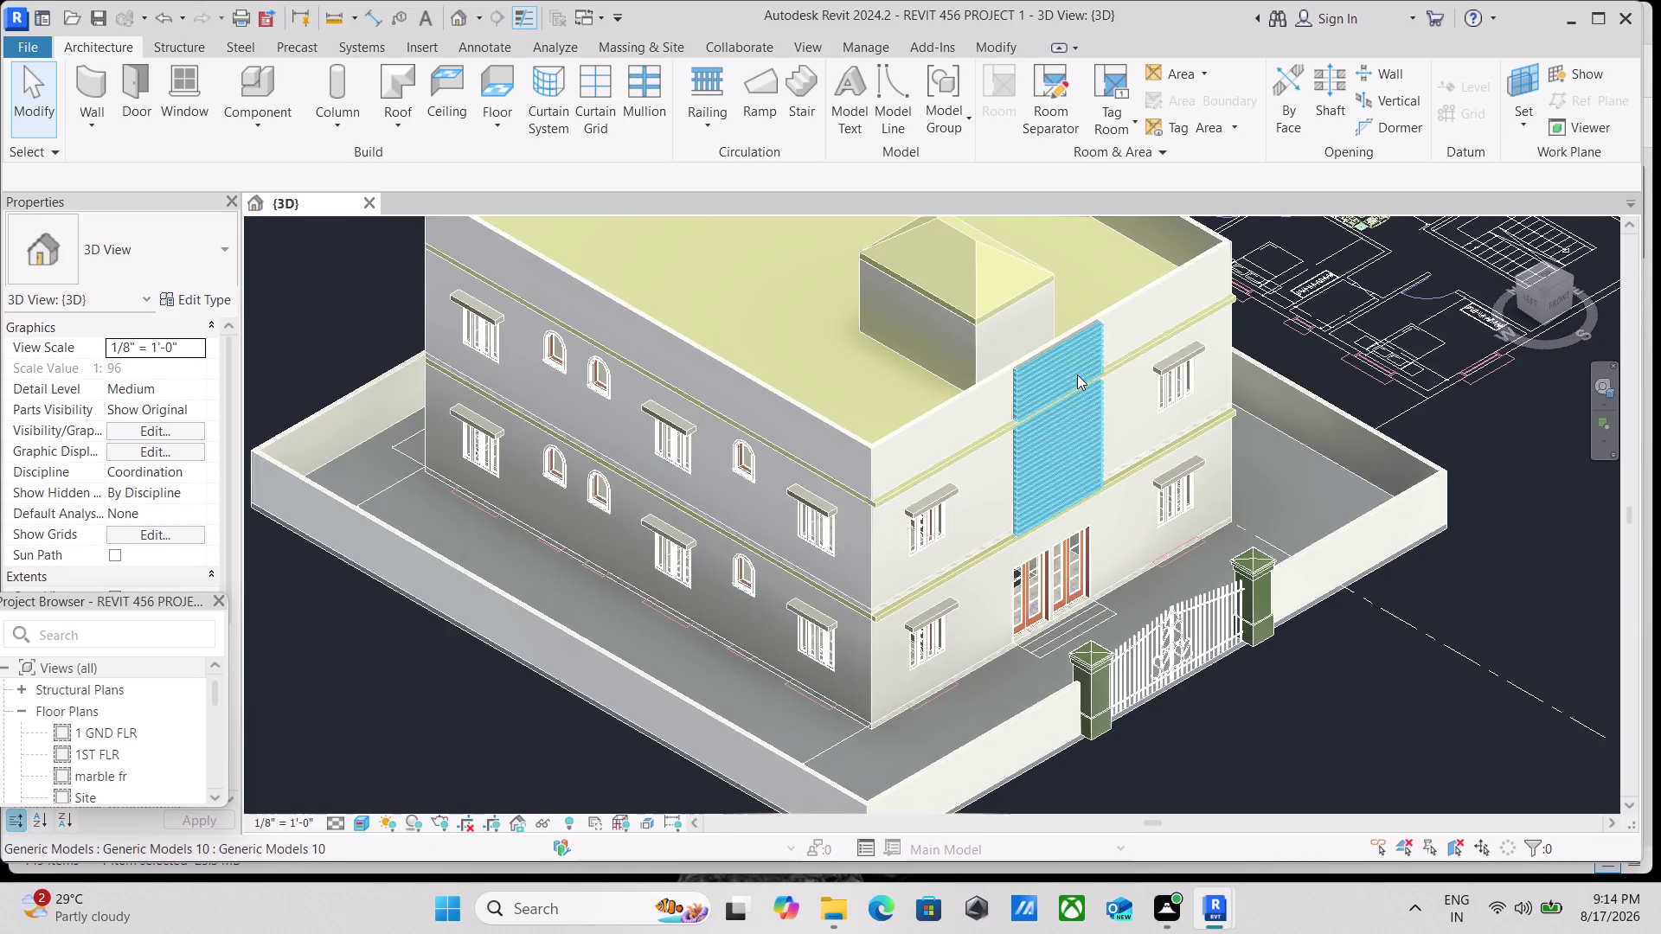
scroll(up, 3)
scroll(up, 3)
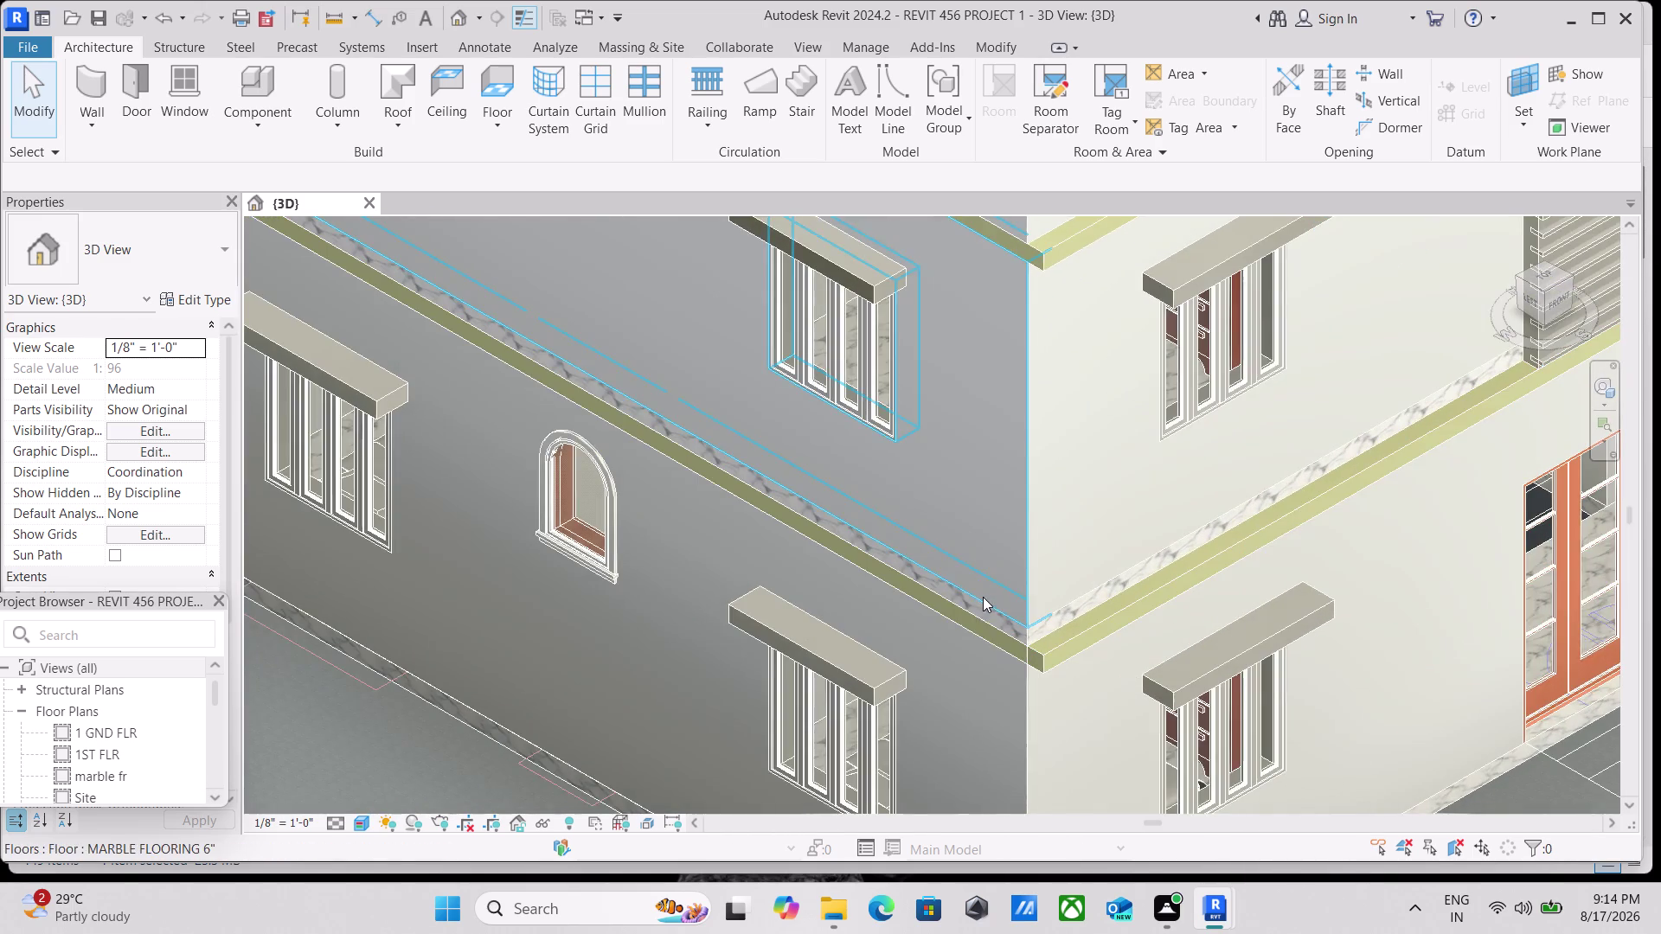
scroll(down, 3)
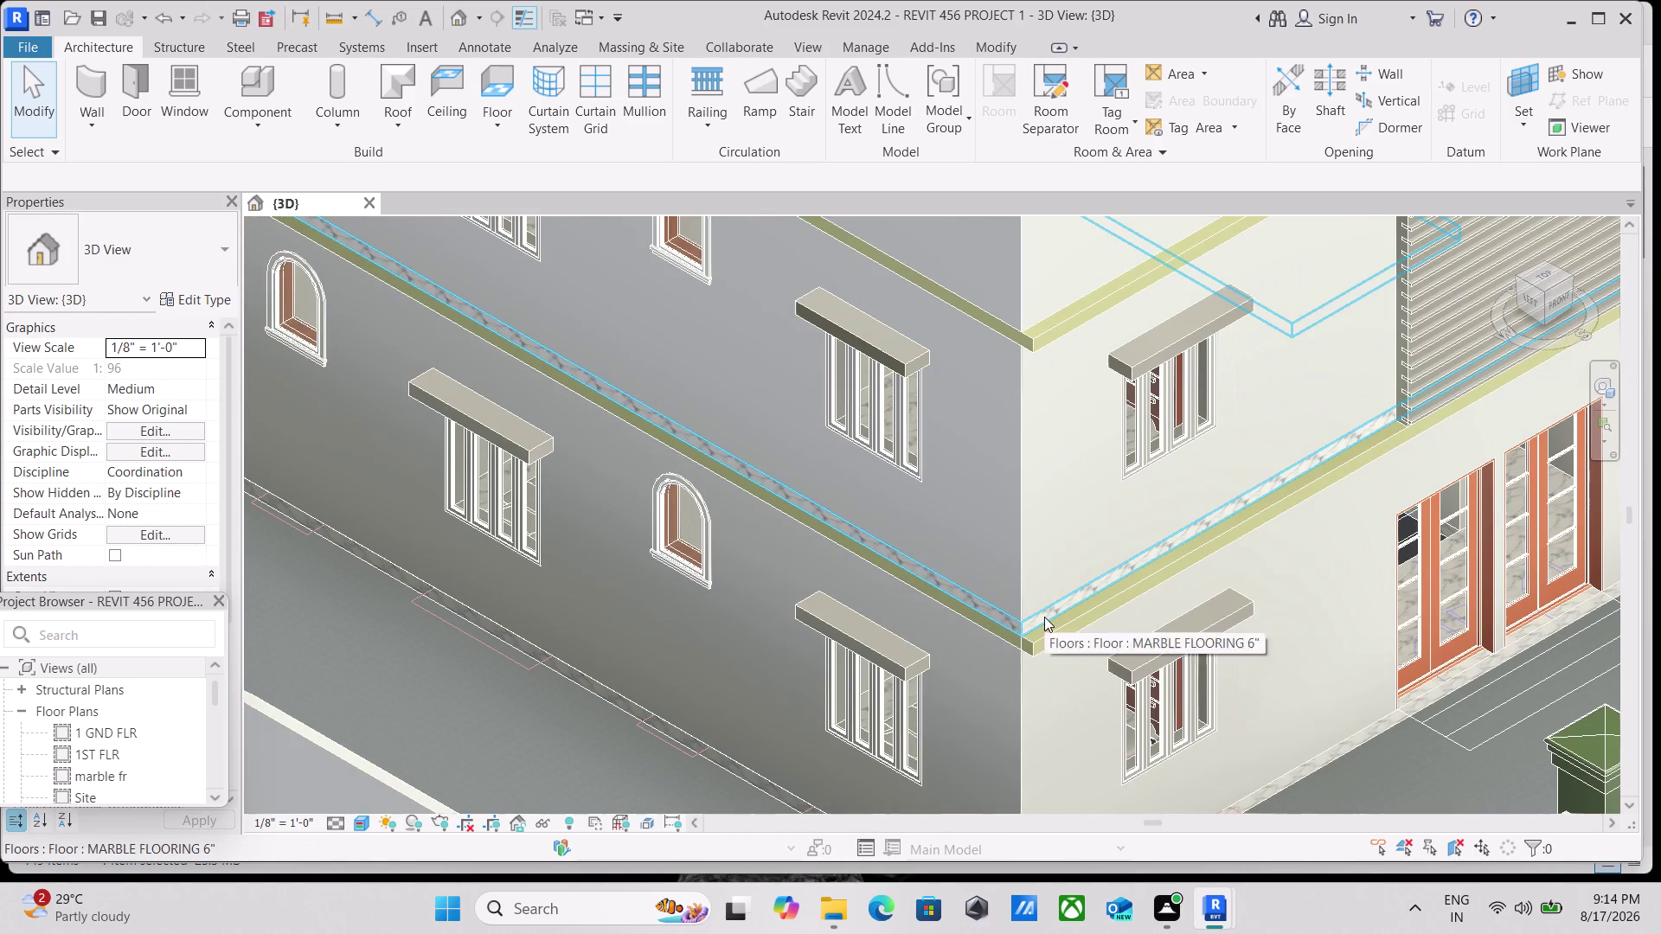
scroll(down, 3)
scroll(down, 3)
scroll(down, 3)
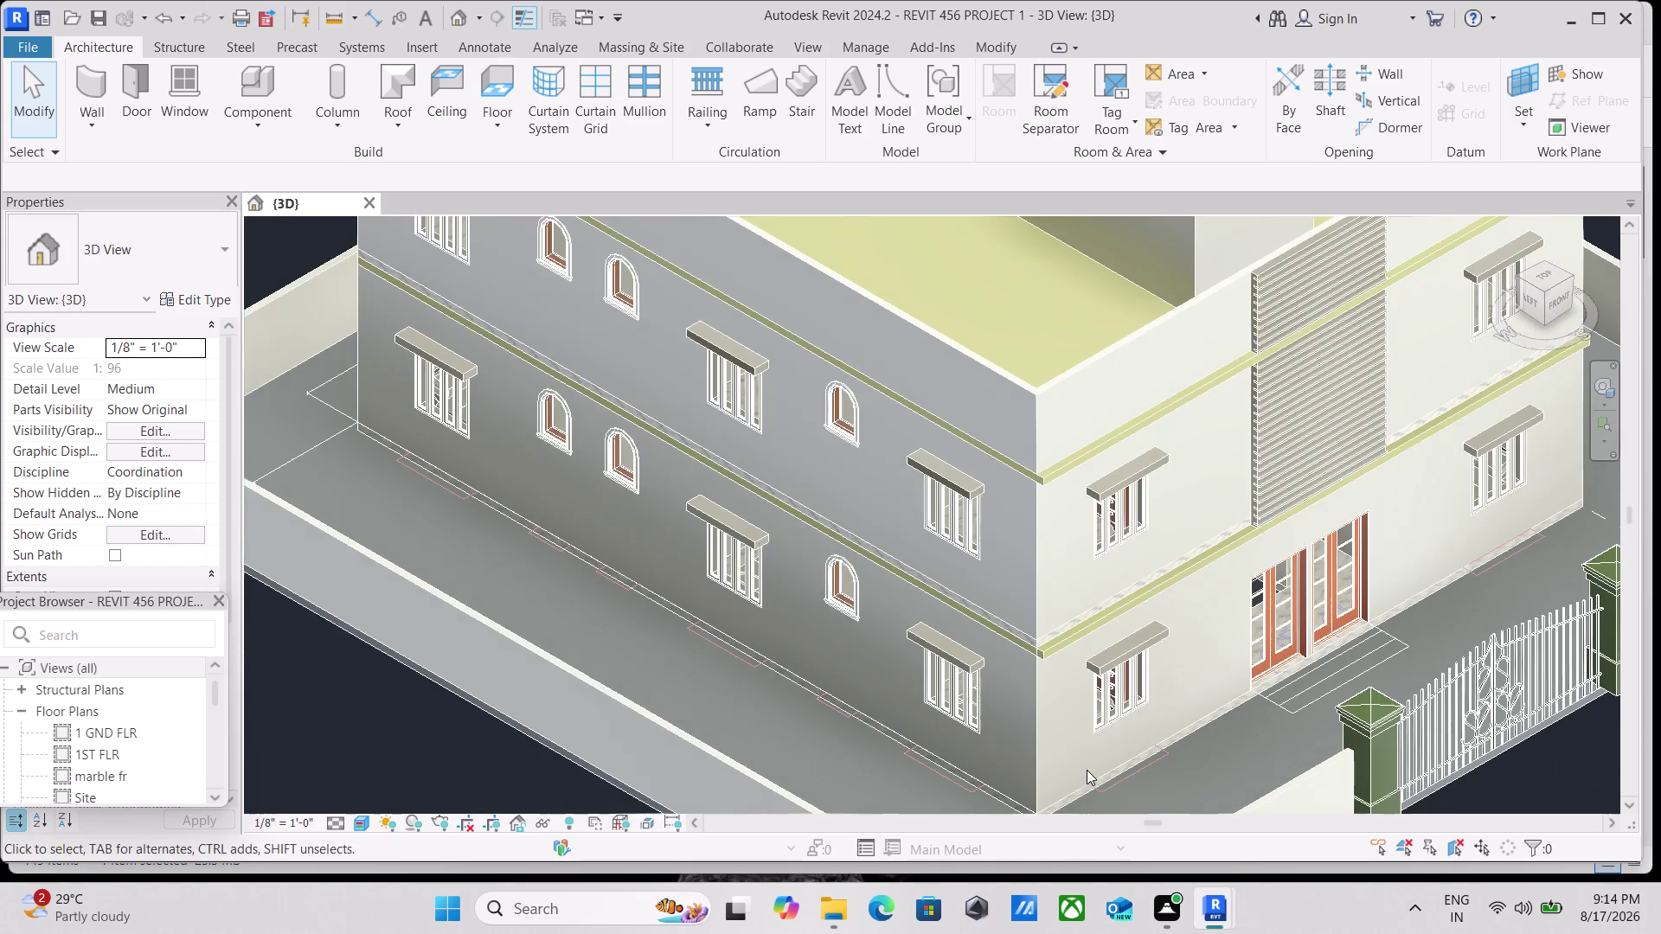
middle_drag(1086, 770, 1094, 540)
scroll(up, 3)
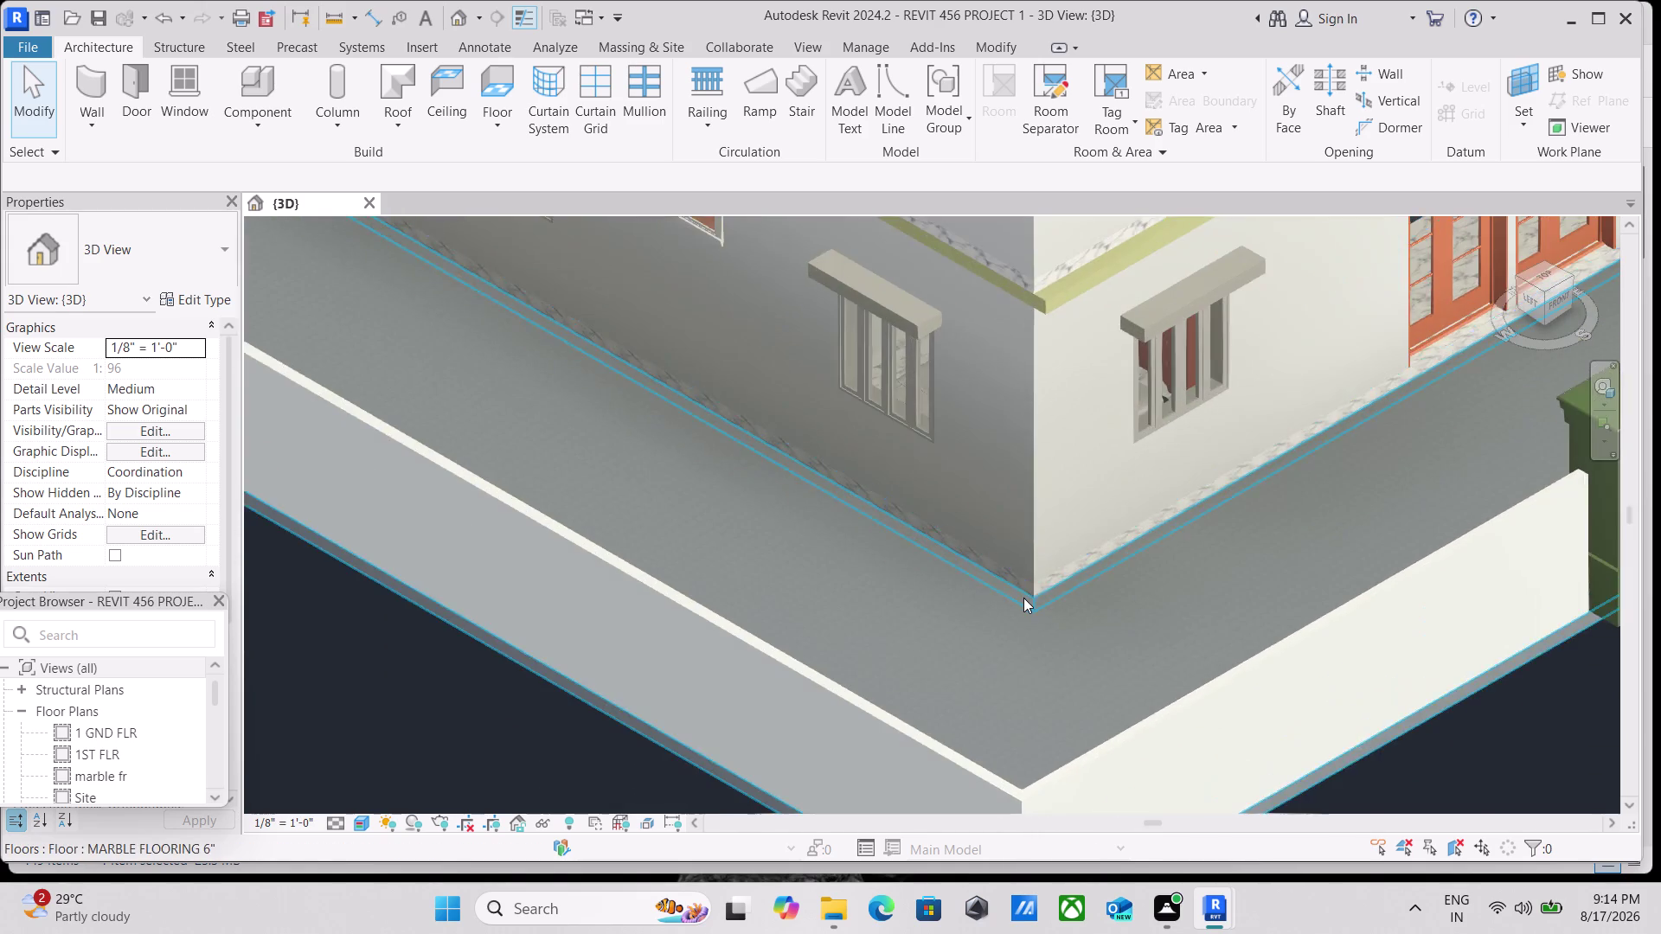
scroll(up, 3)
scroll(down, 3)
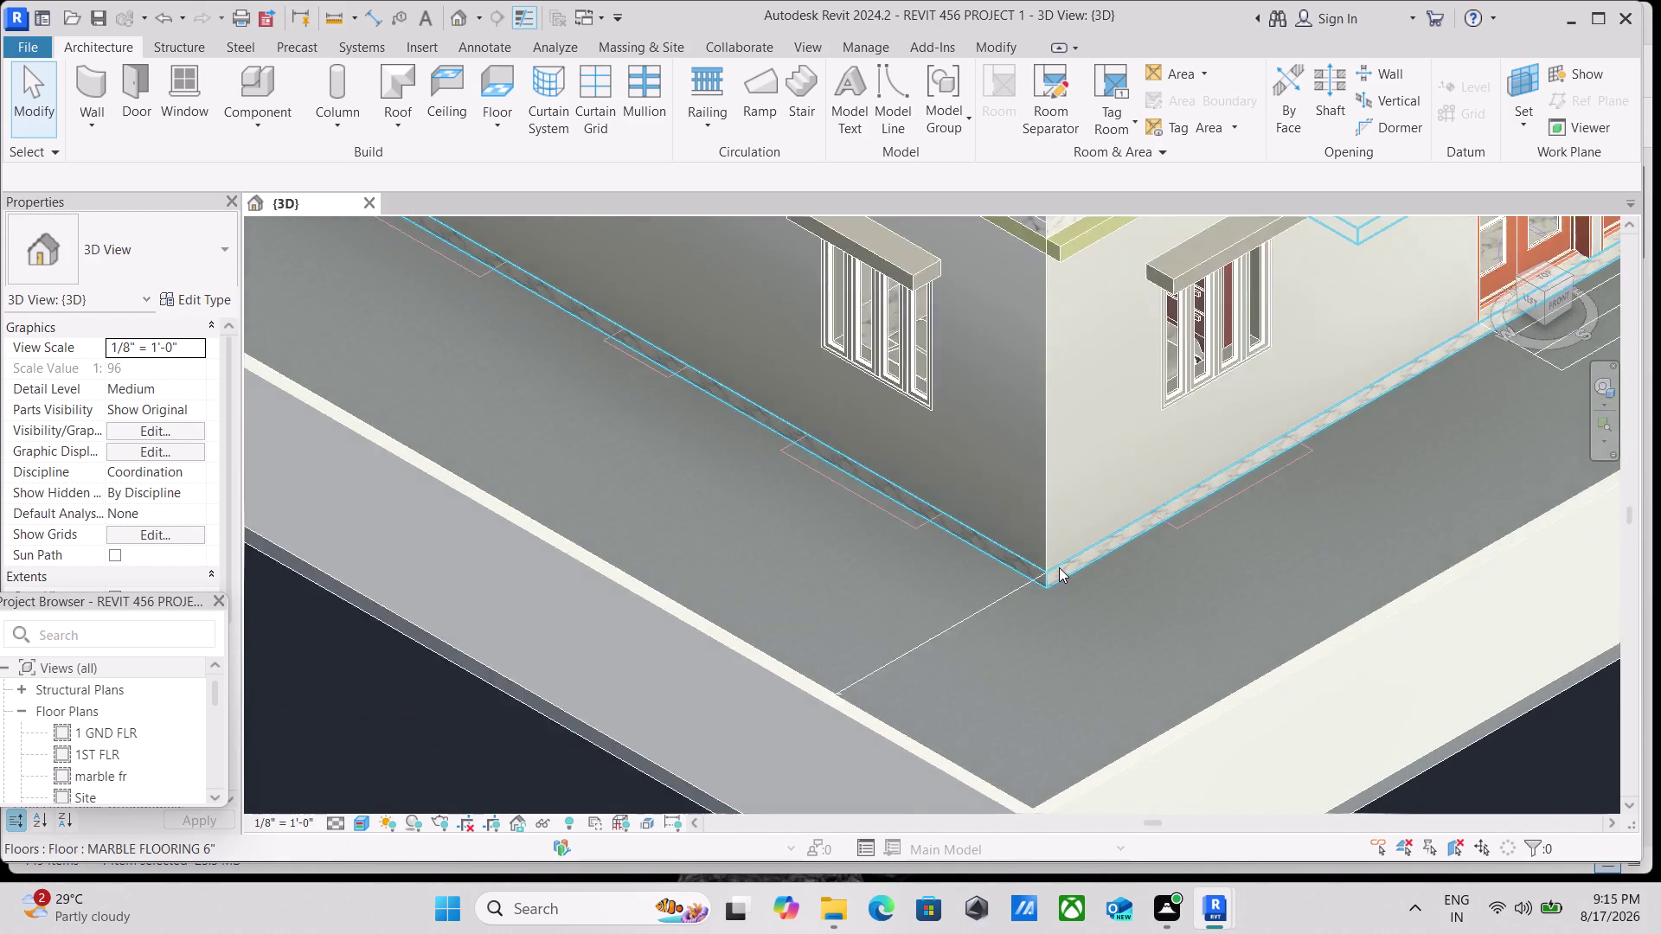
scroll(down, 3)
scroll(down, 3)
middle_drag(1118, 535, 955, 643)
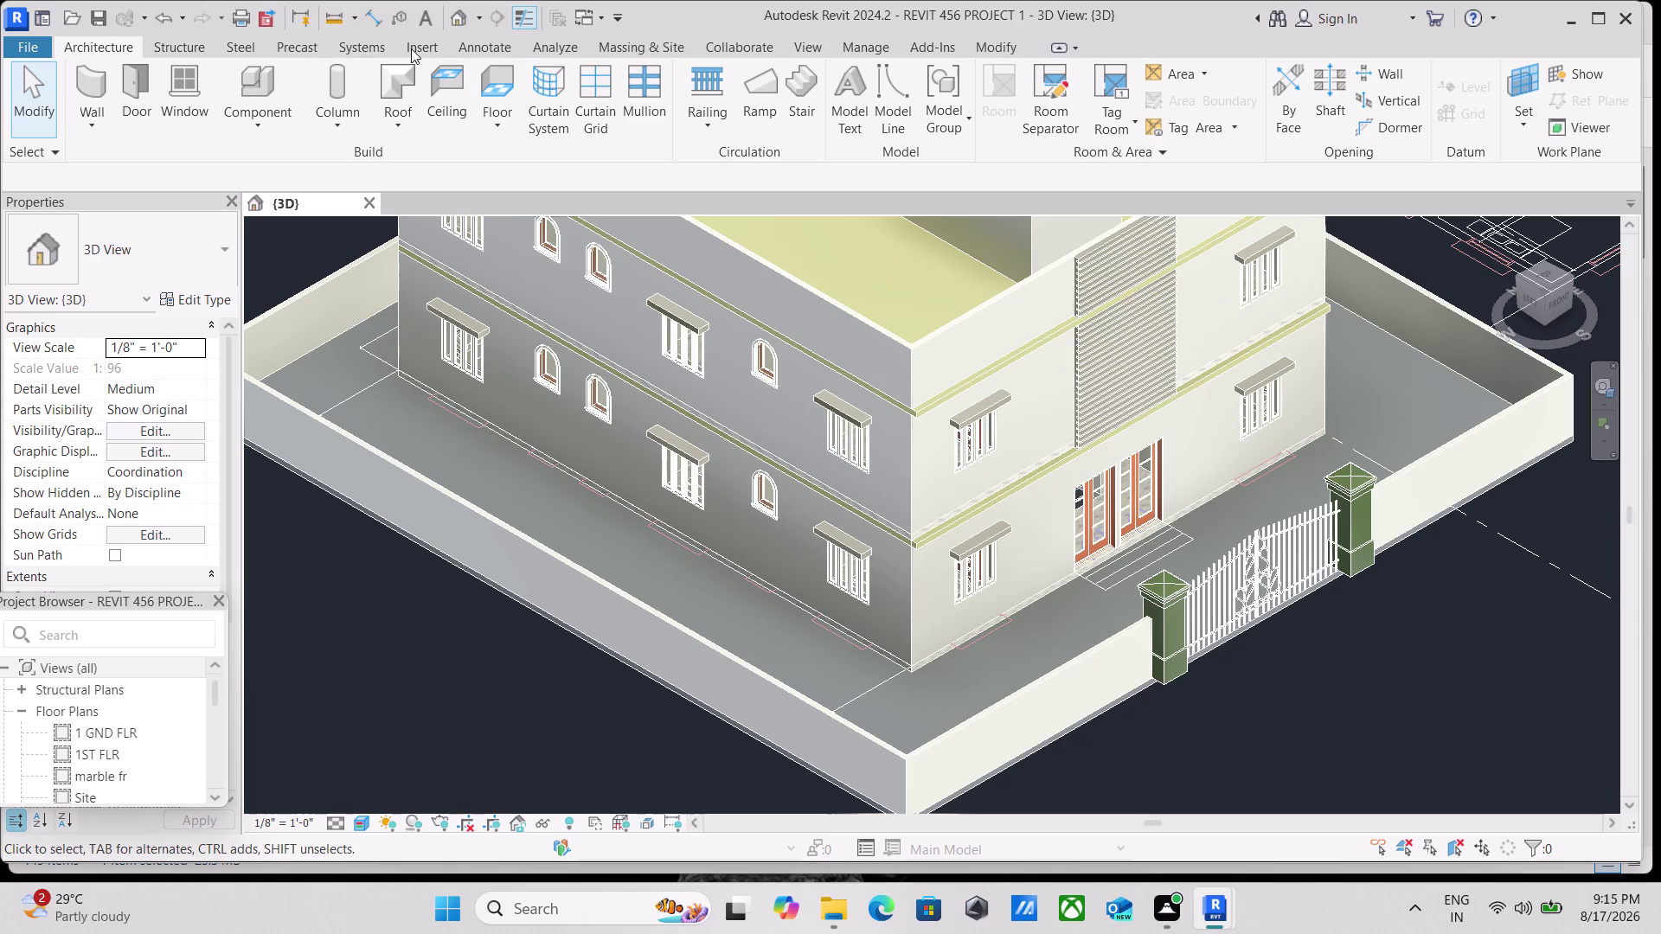
Browse the Collaborate, Massing & Site, Analyze and Annotate ribbon tabs.
click(749, 50)
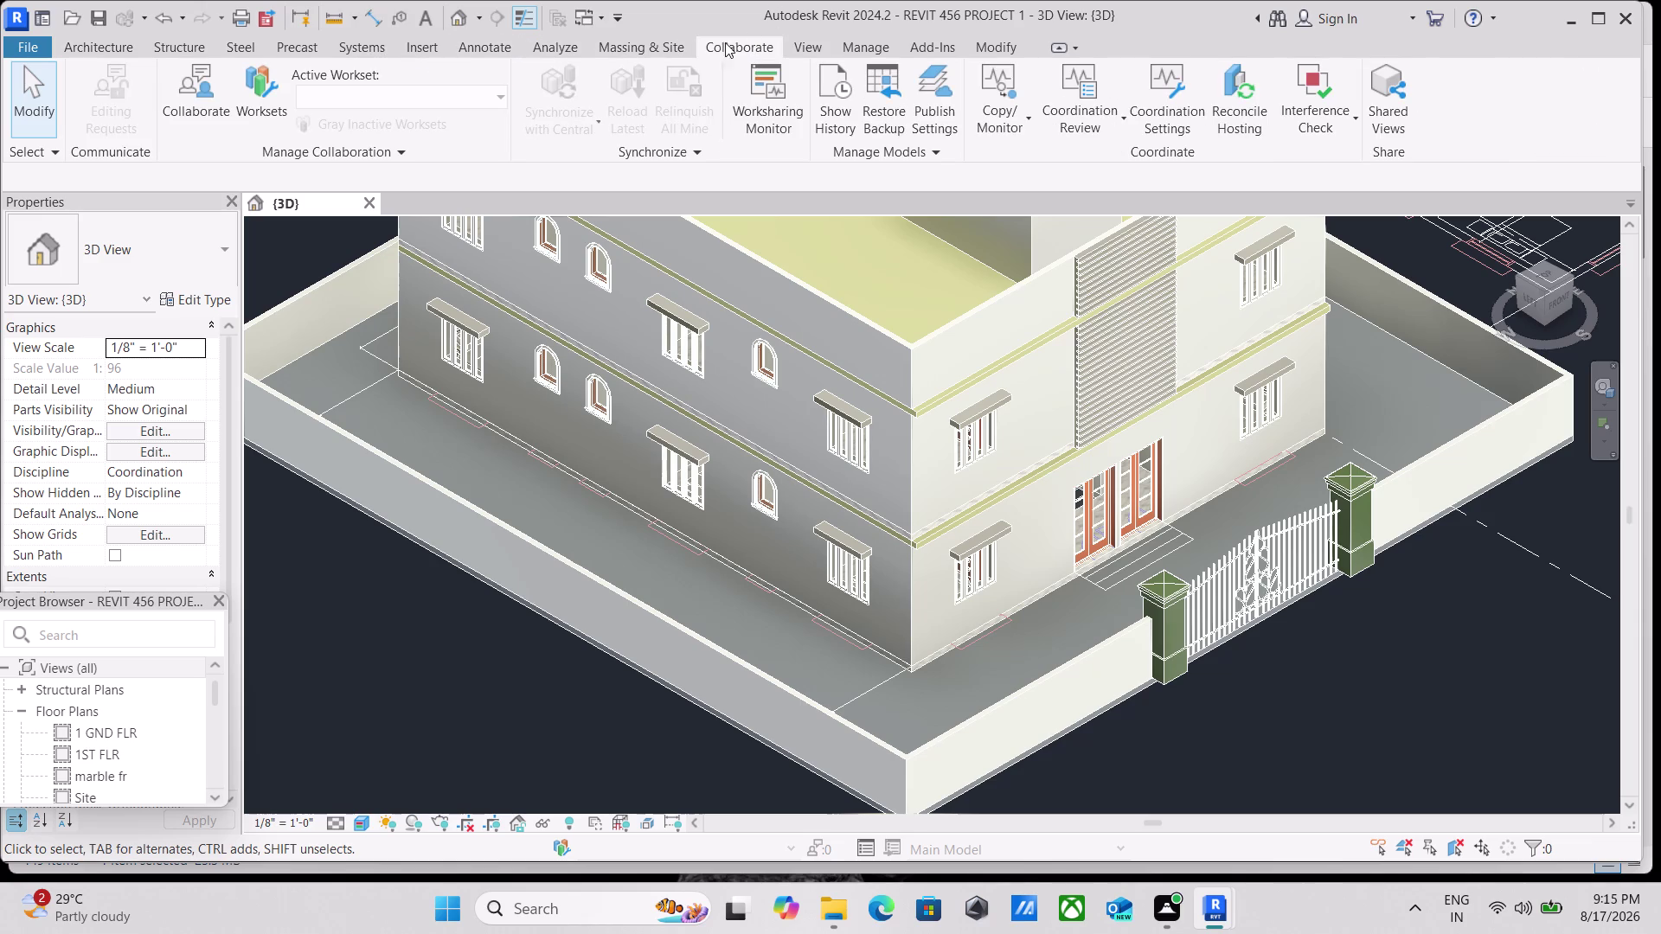
click(620, 44)
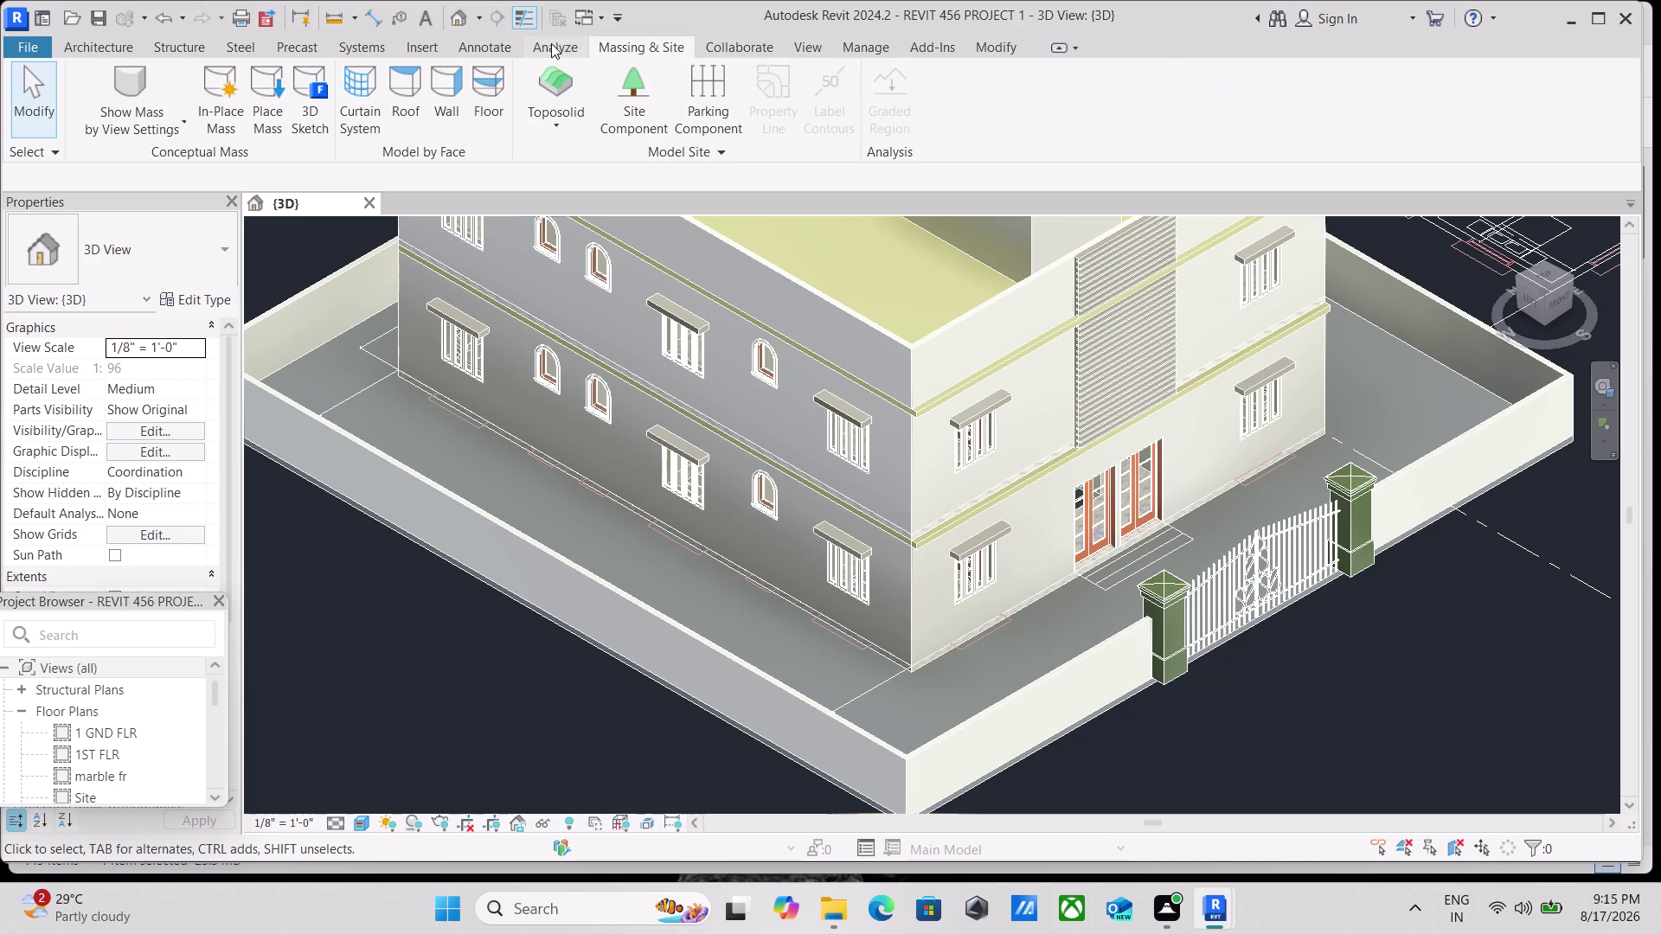
click(549, 42)
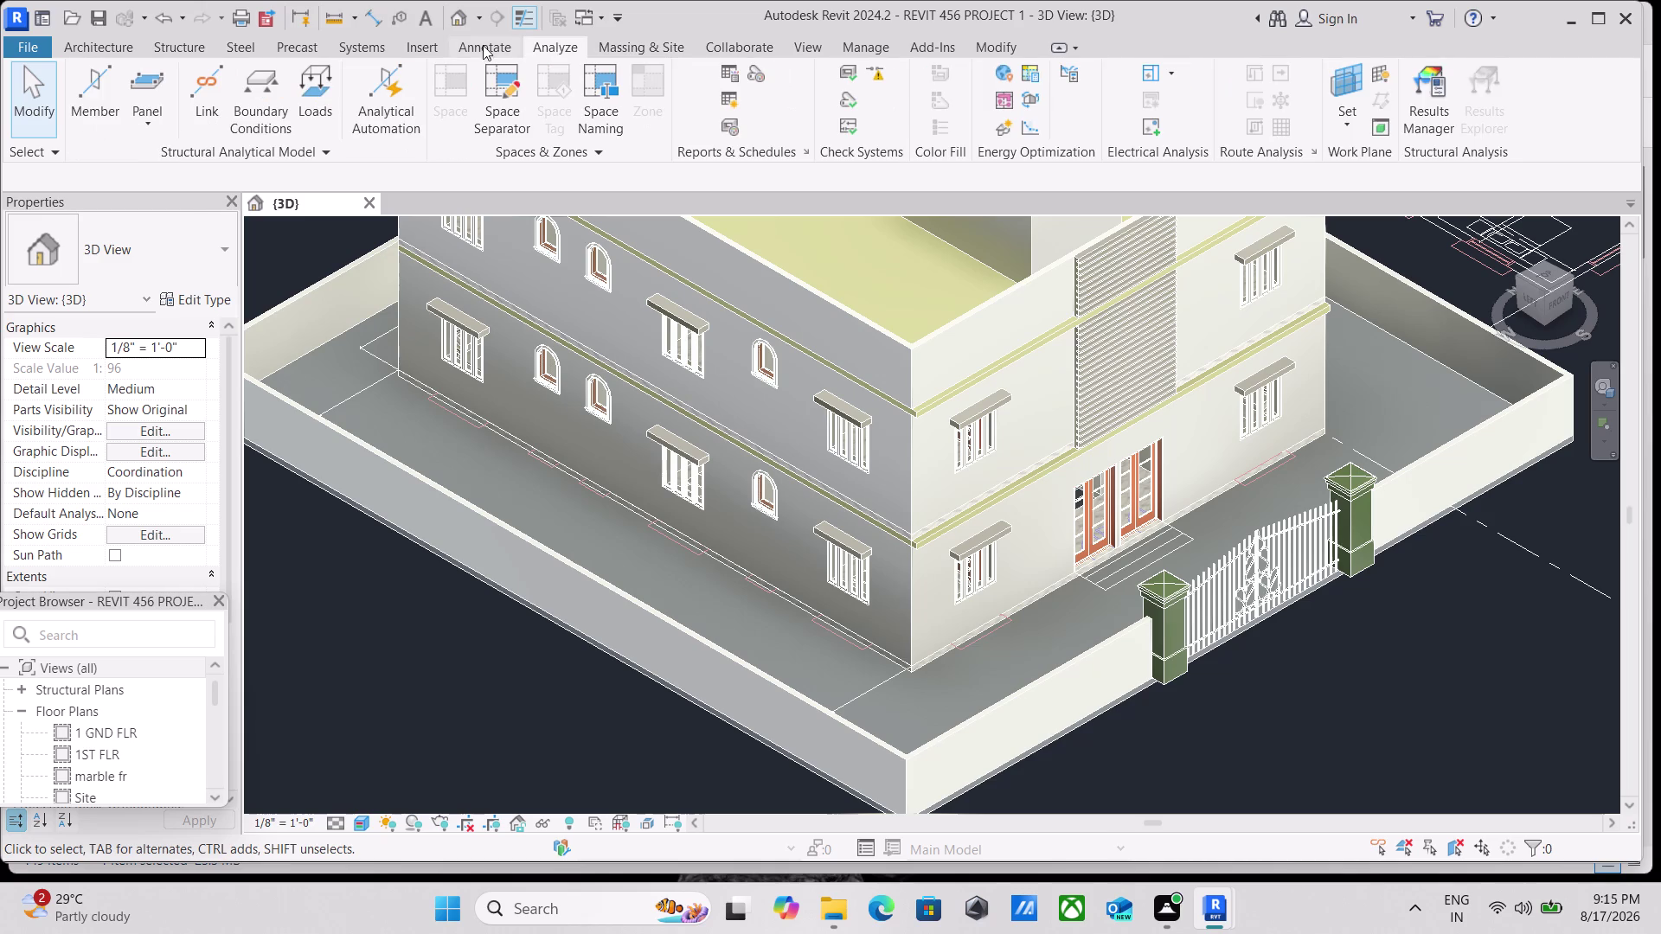
click(481, 42)
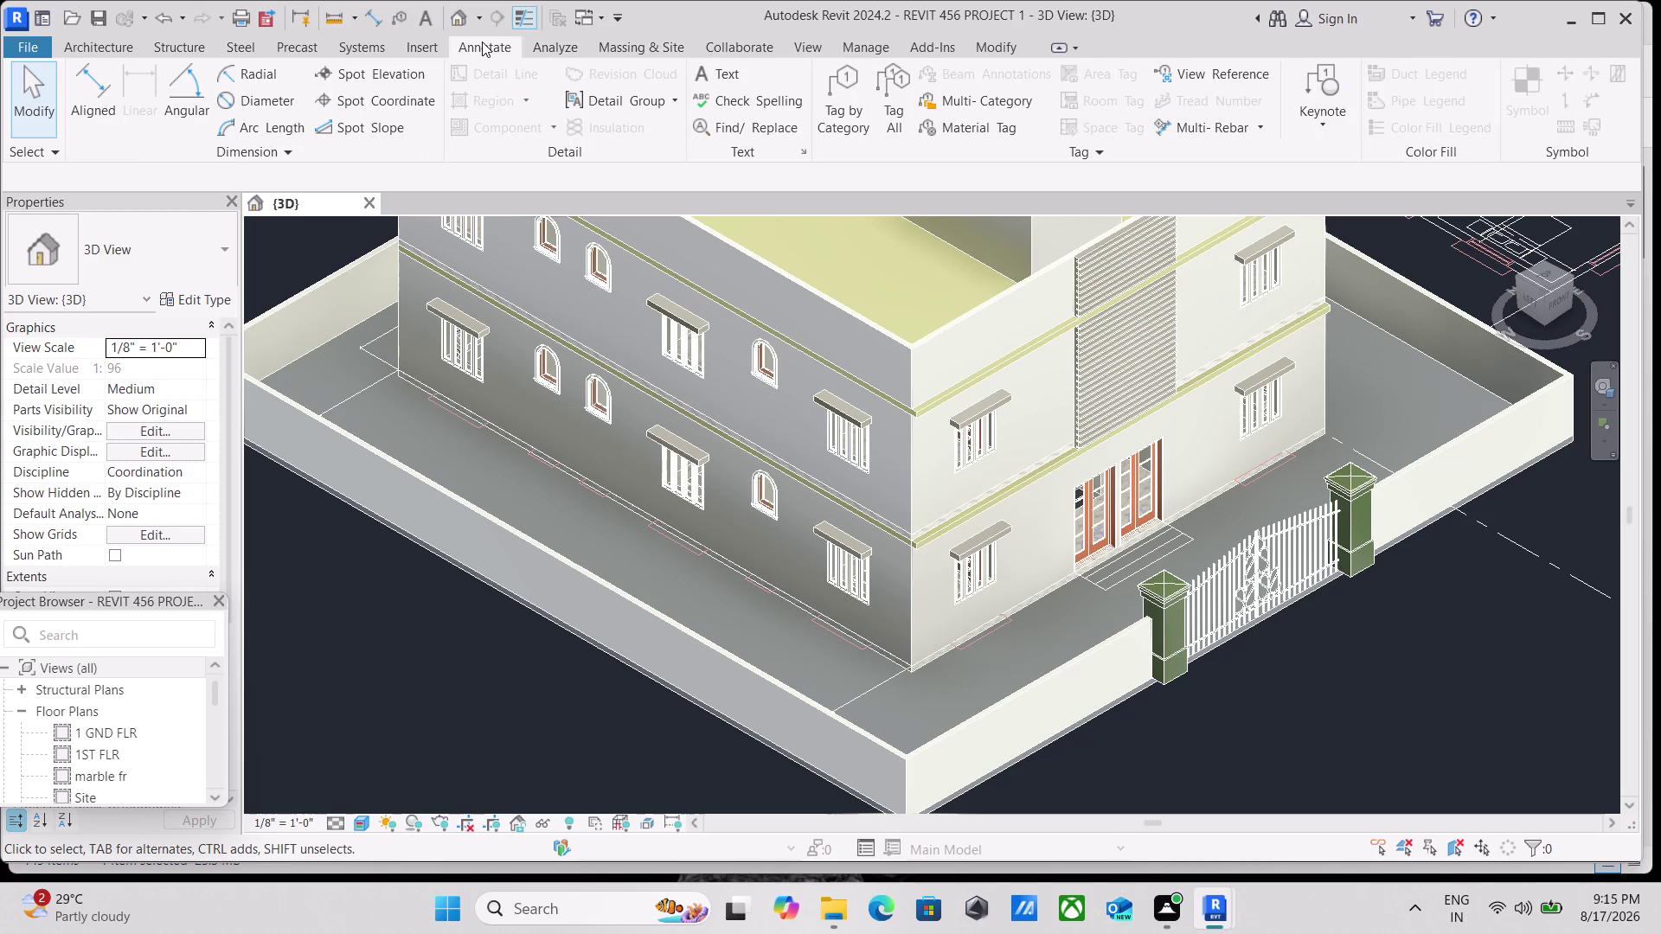
scroll(up, 3)
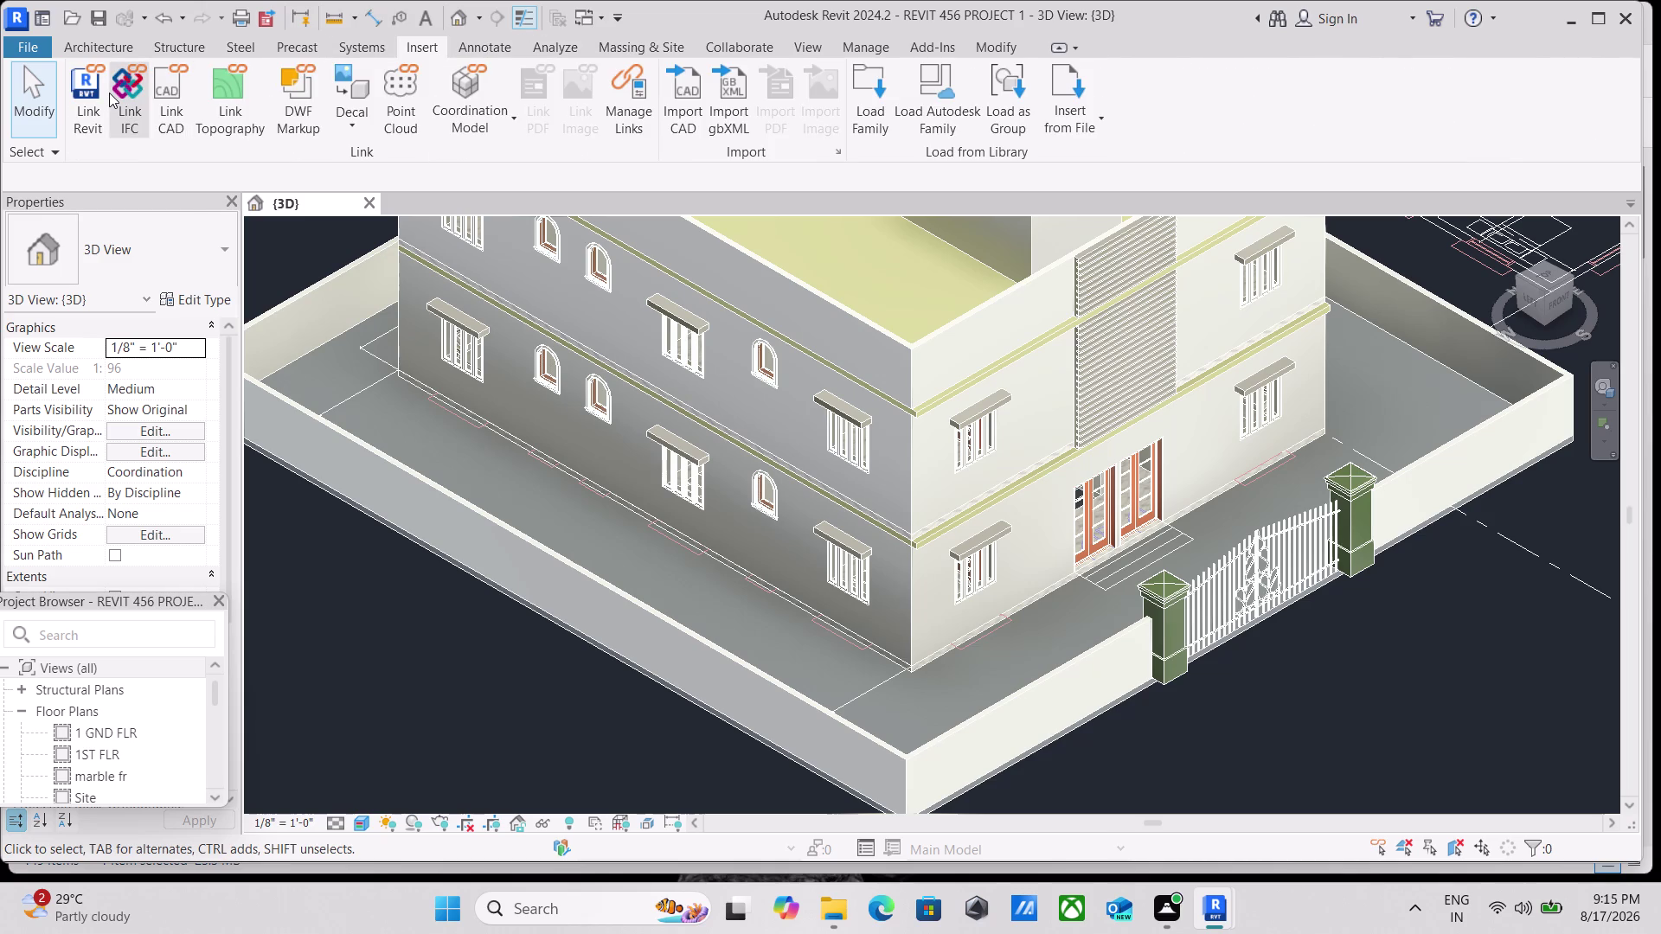
scroll(up, 3)
click(360, 50)
click(434, 50)
Check the Structure, Architecture and View tabs, then open Manage > Materials.
click(184, 37)
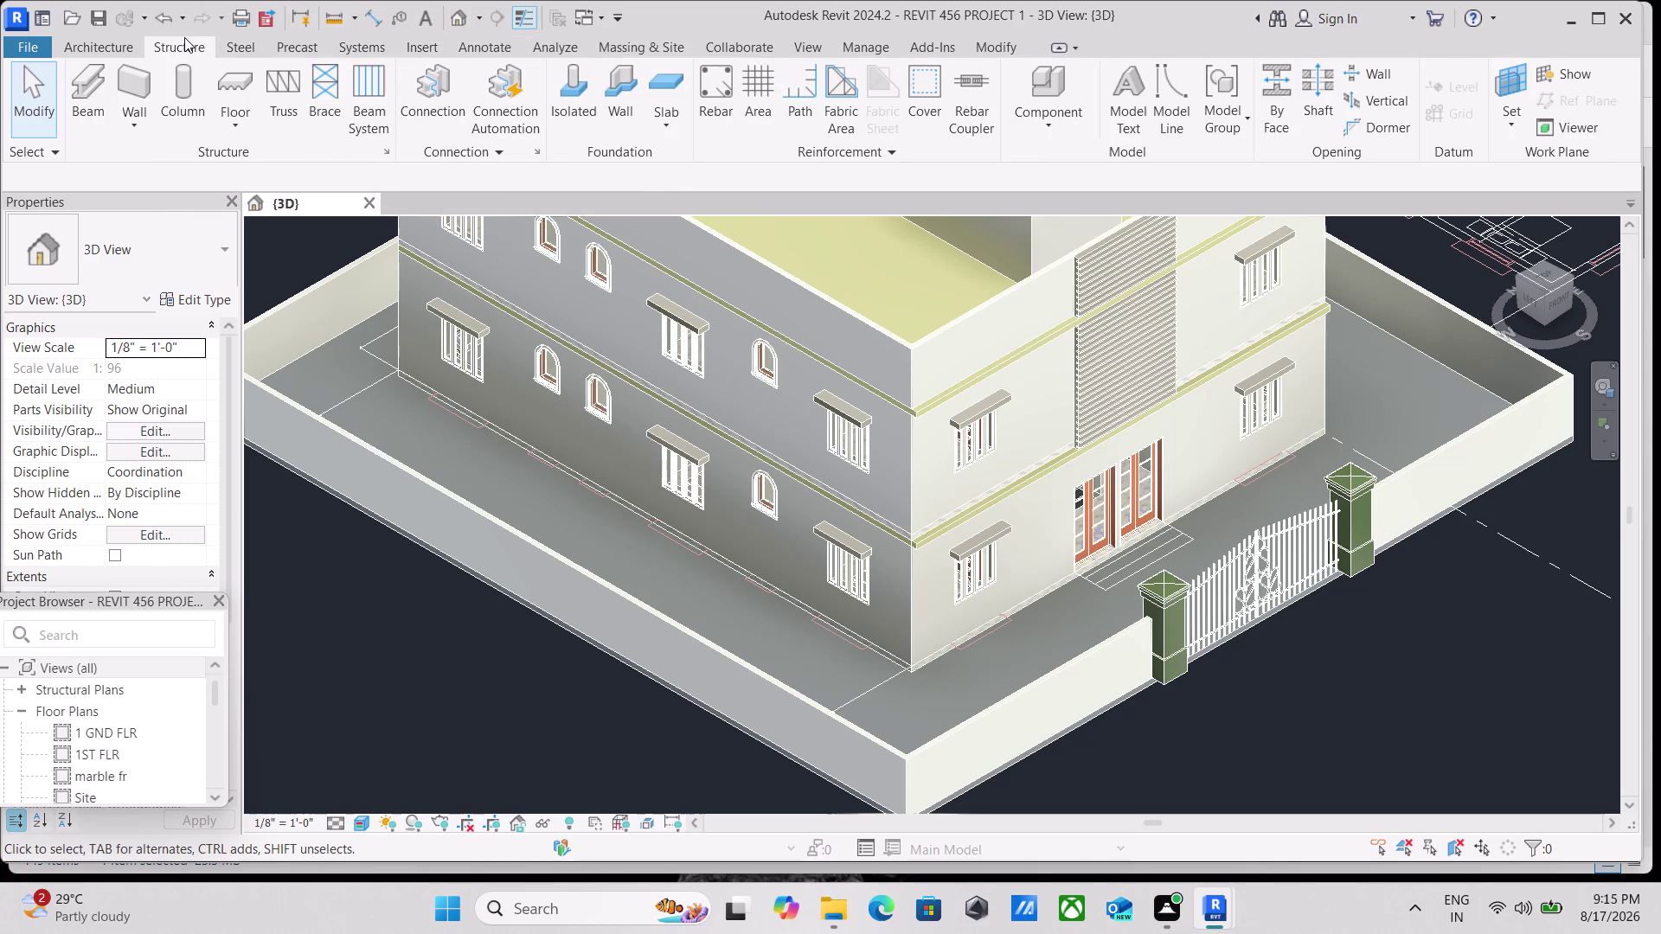
click(109, 40)
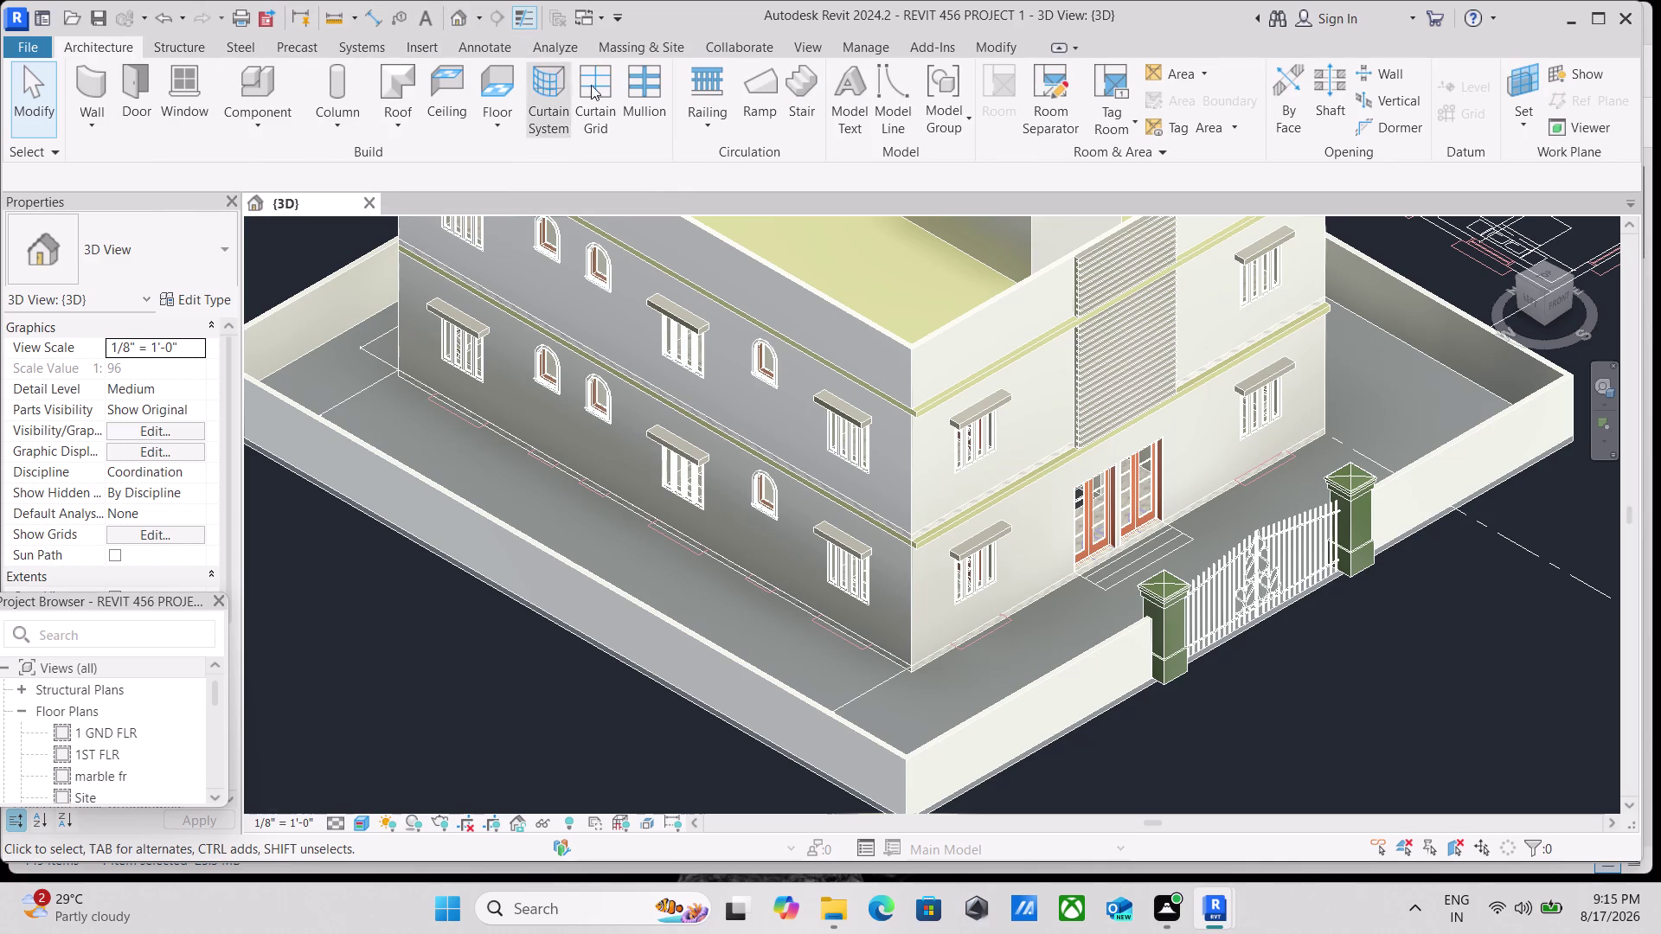
click(812, 49)
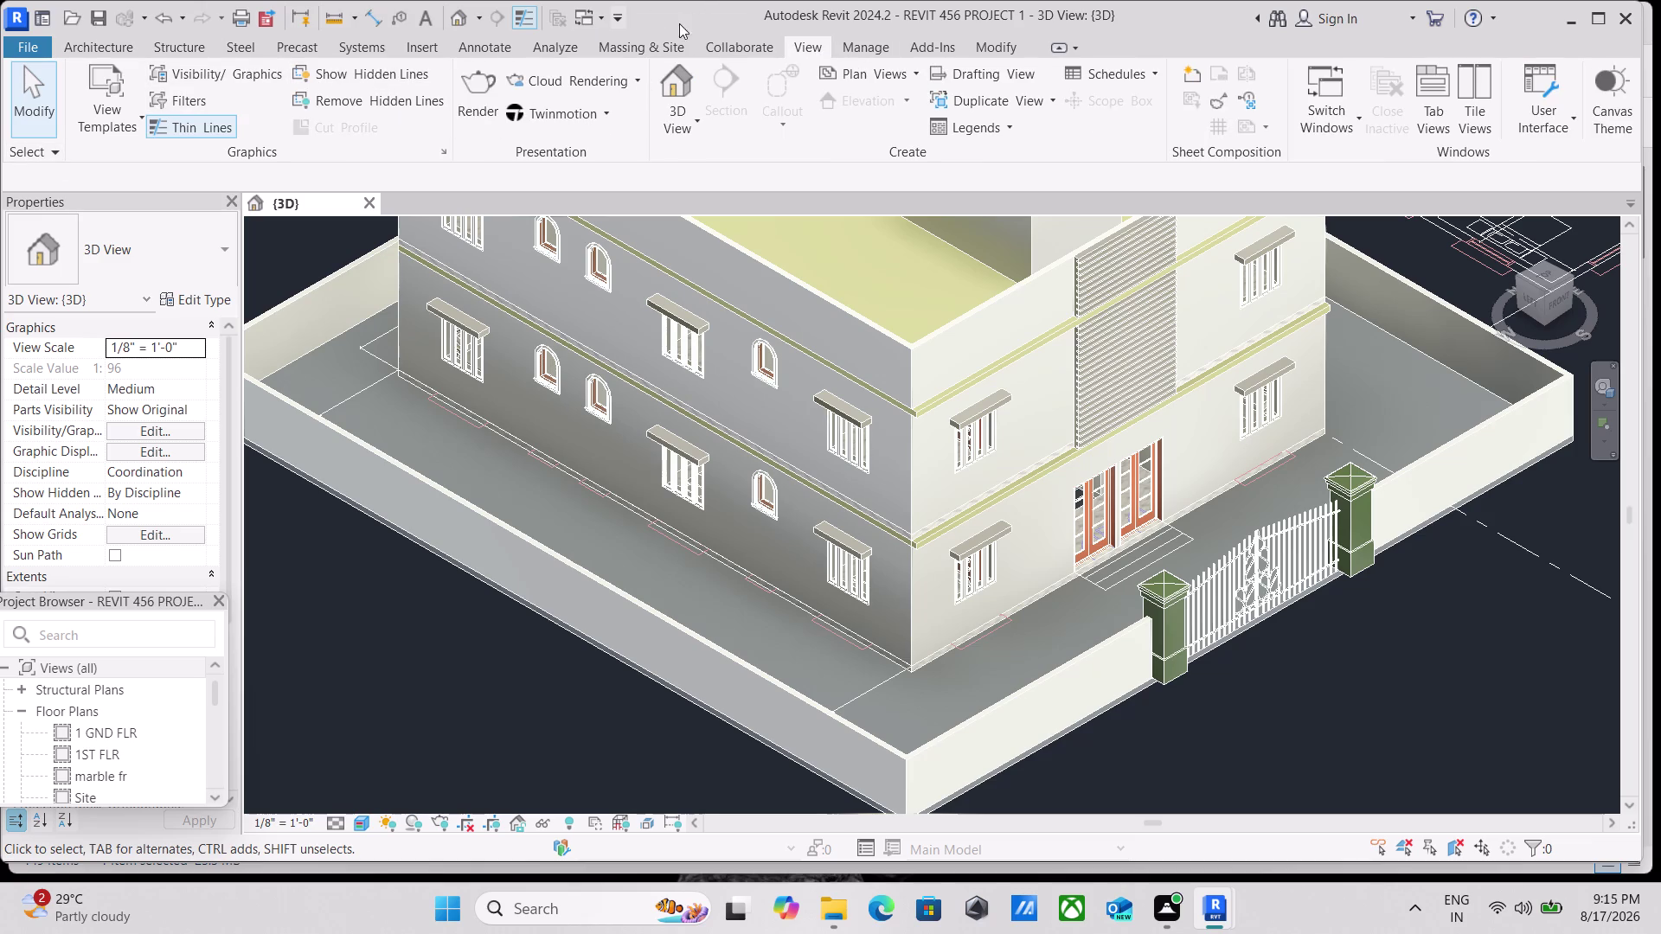
click(871, 53)
click(86, 120)
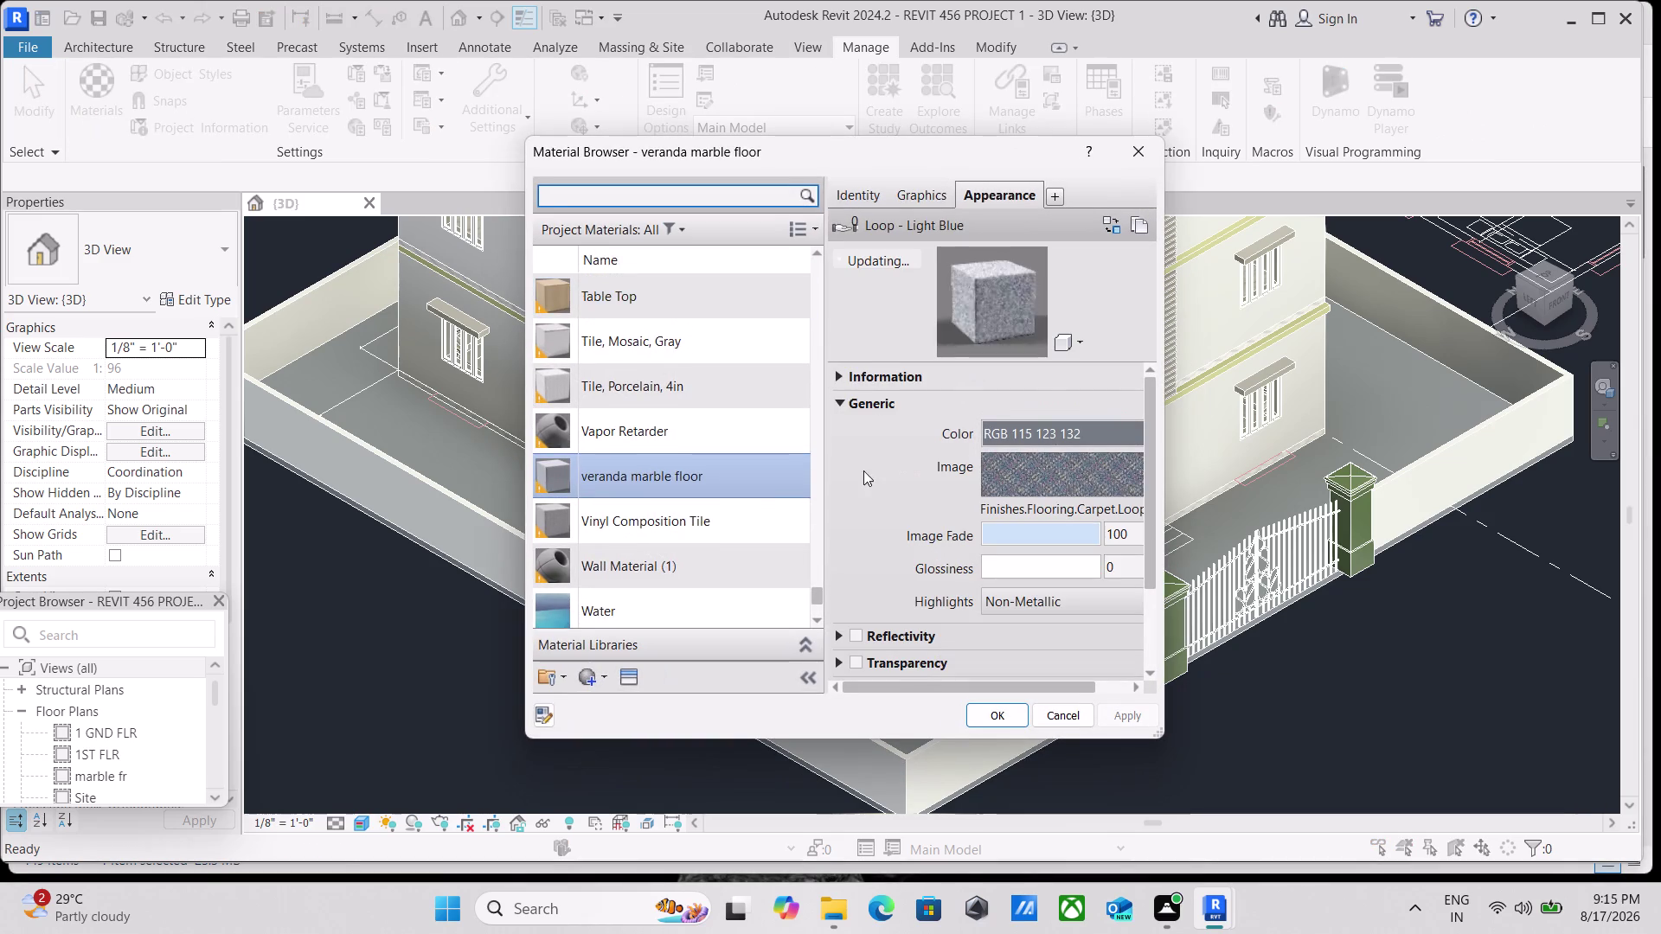
Scroll the material list and preview the Create/Duplicate material options without choosing one.
scroll(down, 3)
scroll(up, 3)
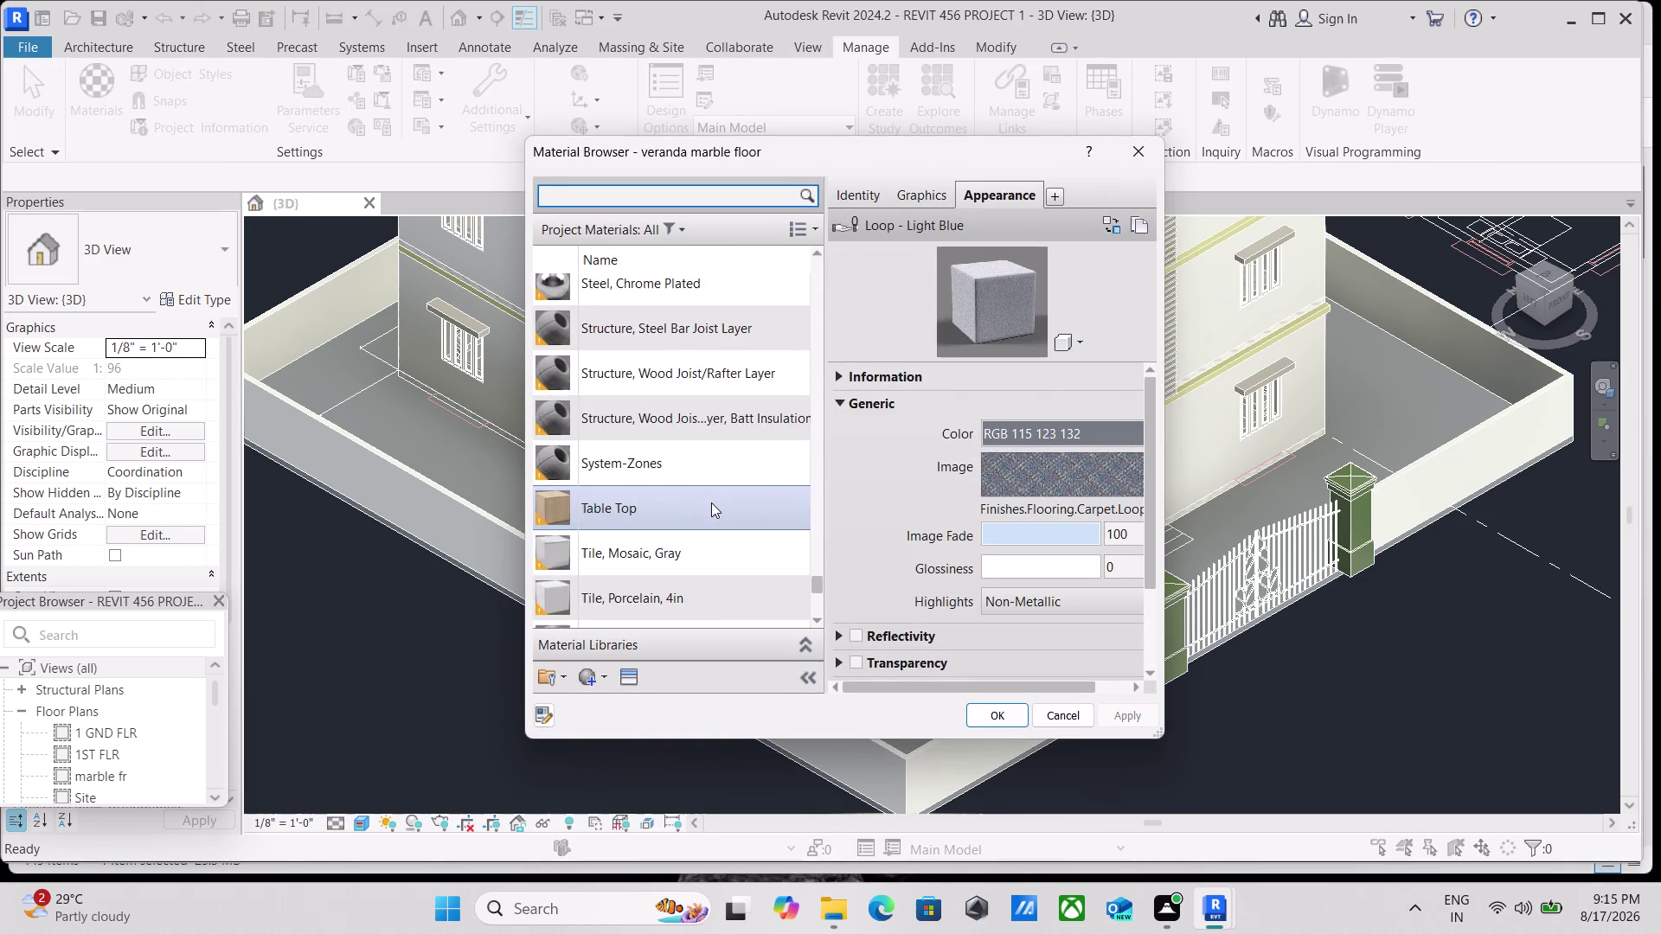
scroll(up, 3)
scroll(up, 3)
scroll(up, 3)
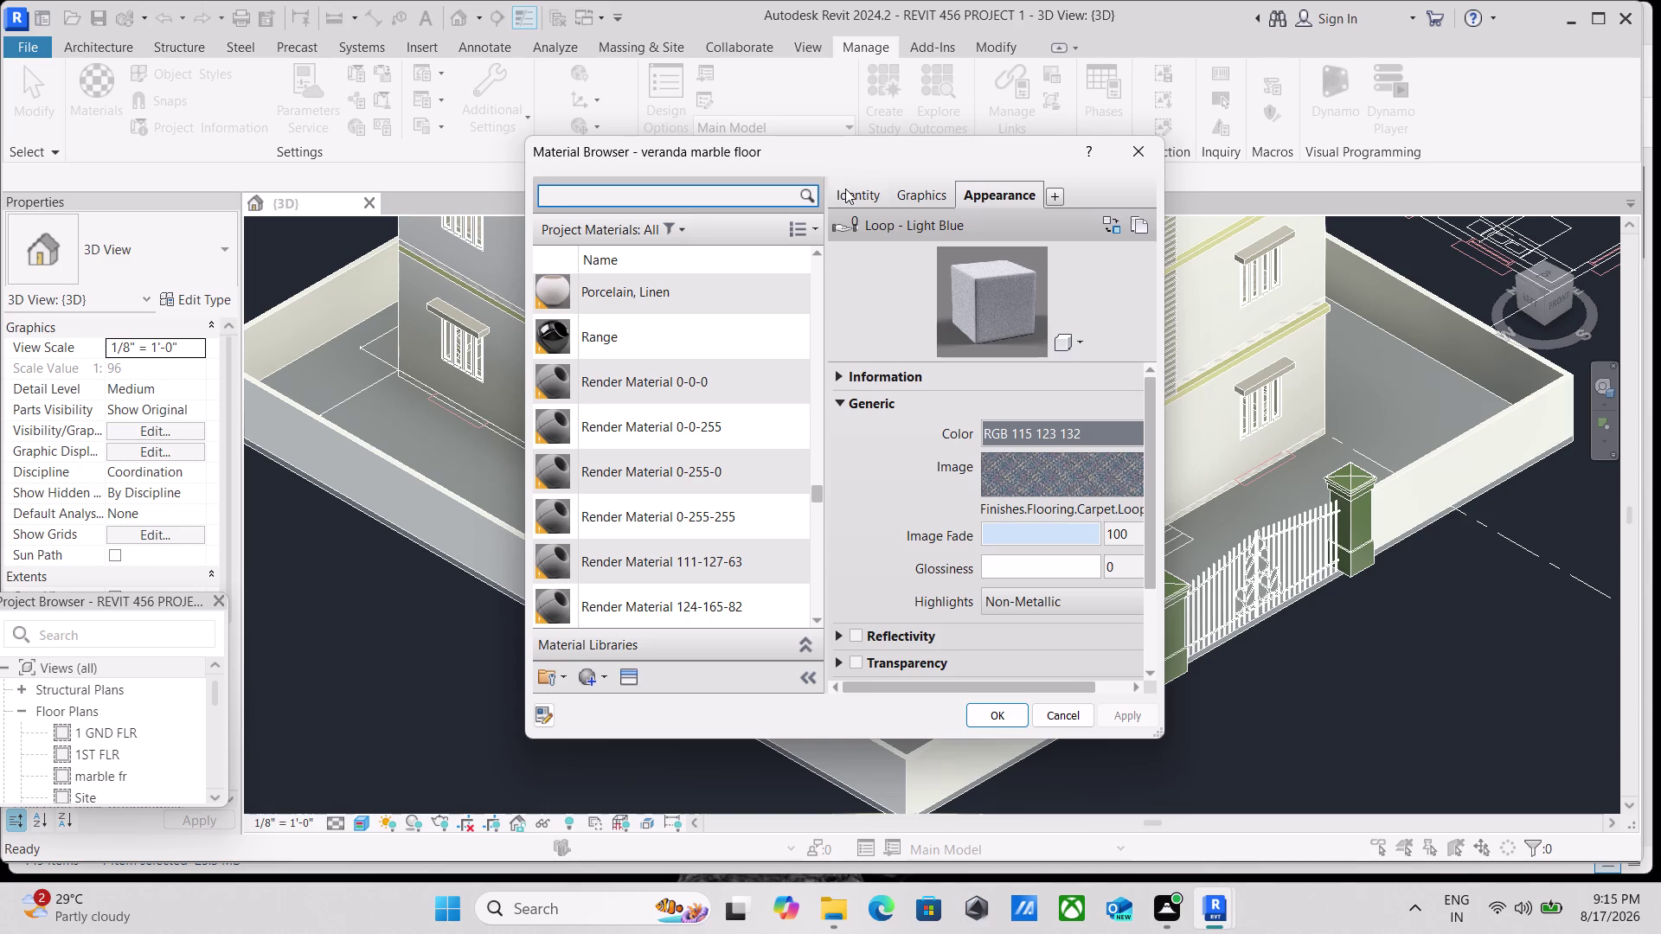
scroll(up, 3)
scroll(down, 3)
scroll(down, 3)
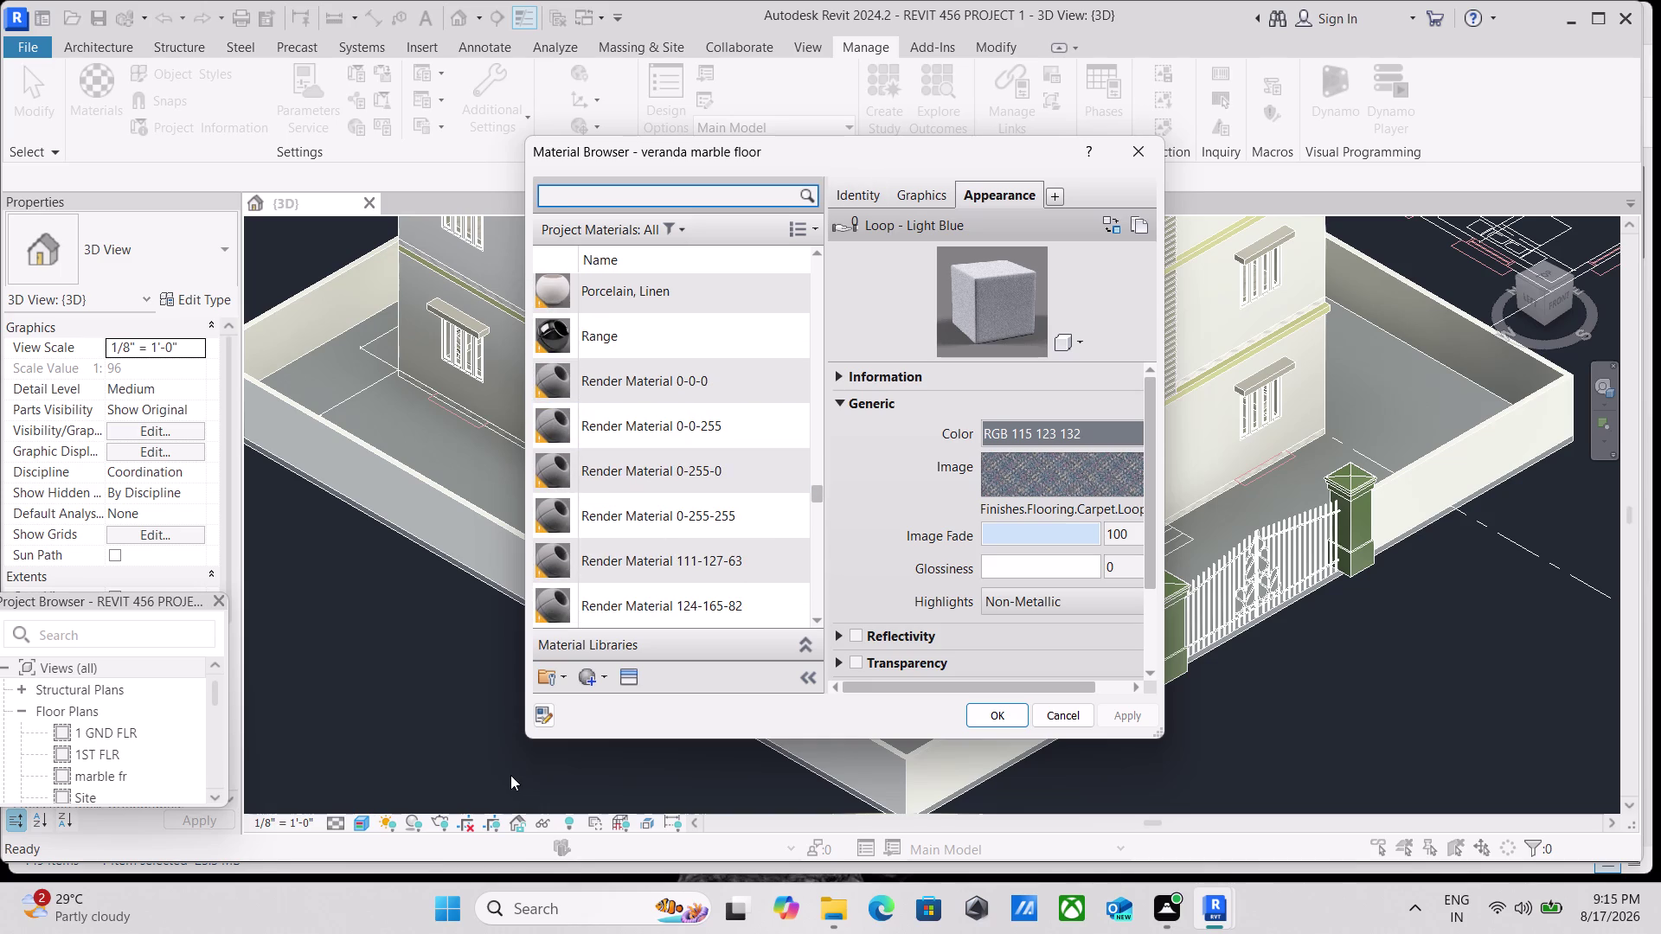
scroll(down, 3)
click(591, 683)
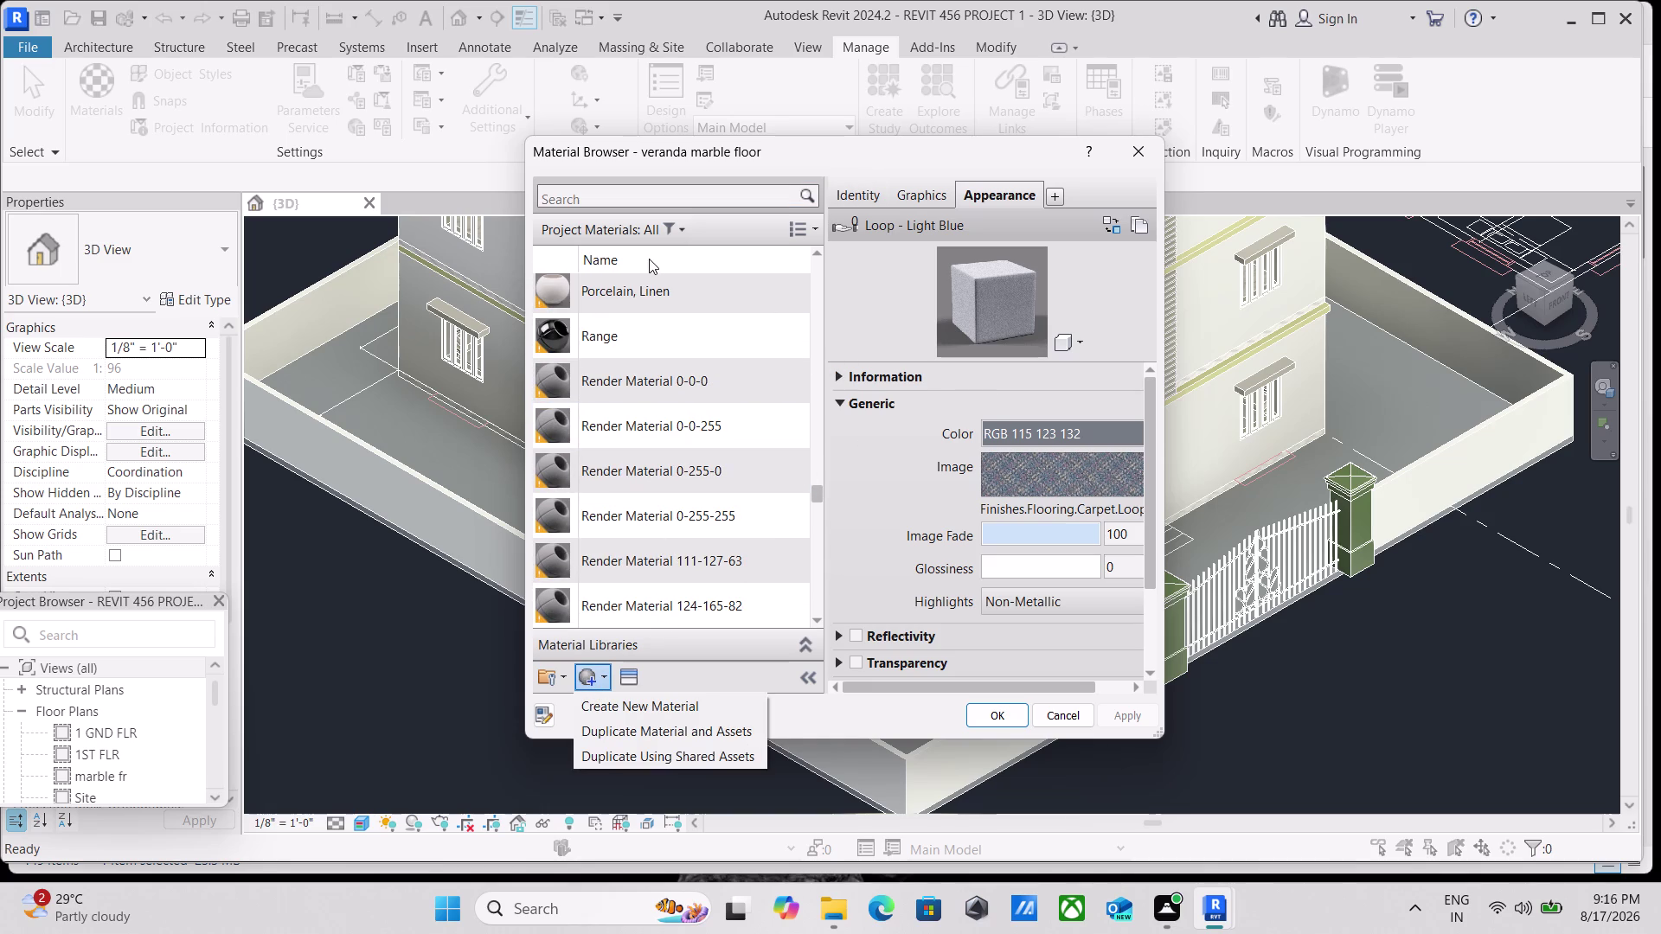
click(1120, 144)
Cancel the Material Browser unchanged and switch to the Architecture and Modify tabs.
click(1135, 147)
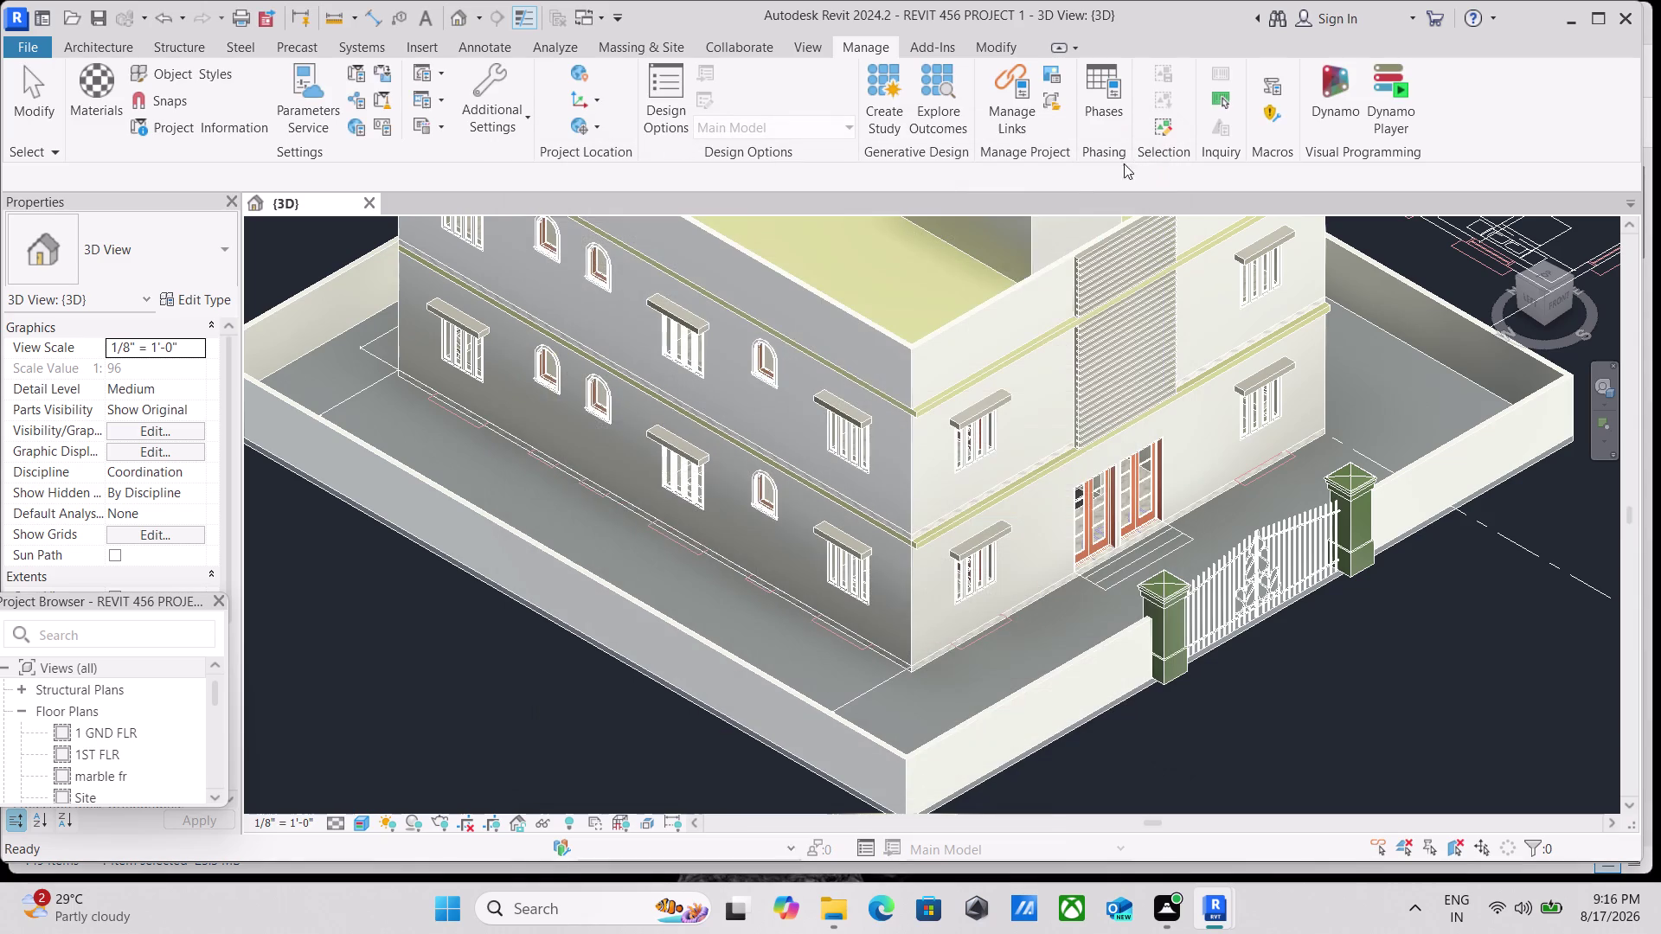
click(108, 39)
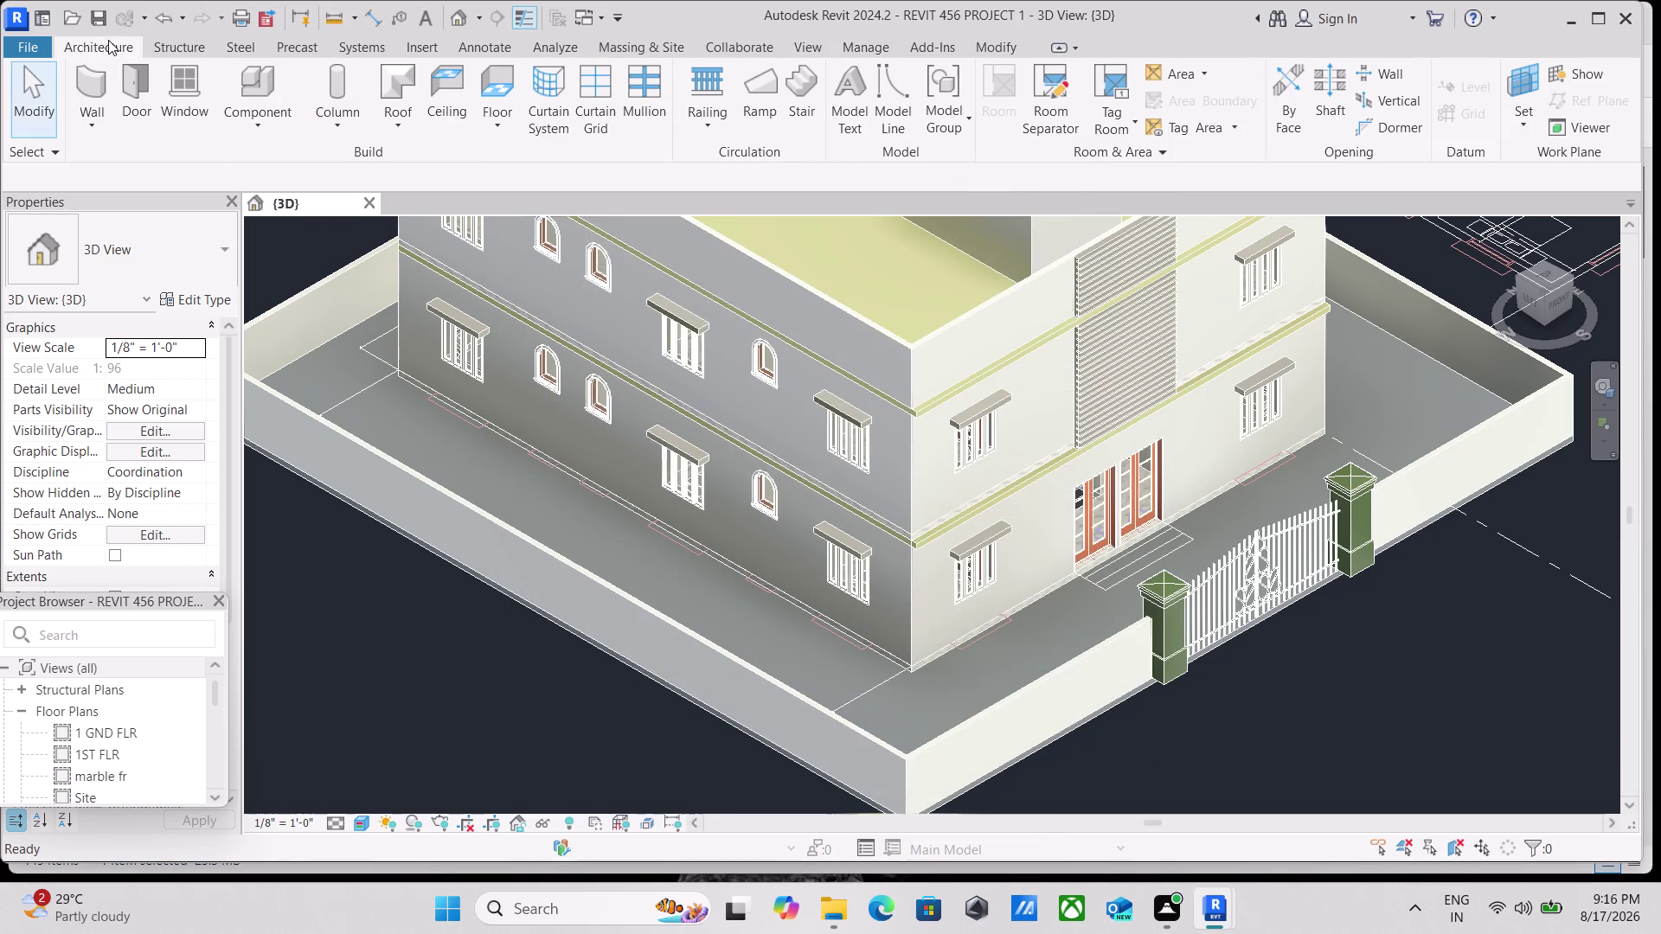
click(990, 45)
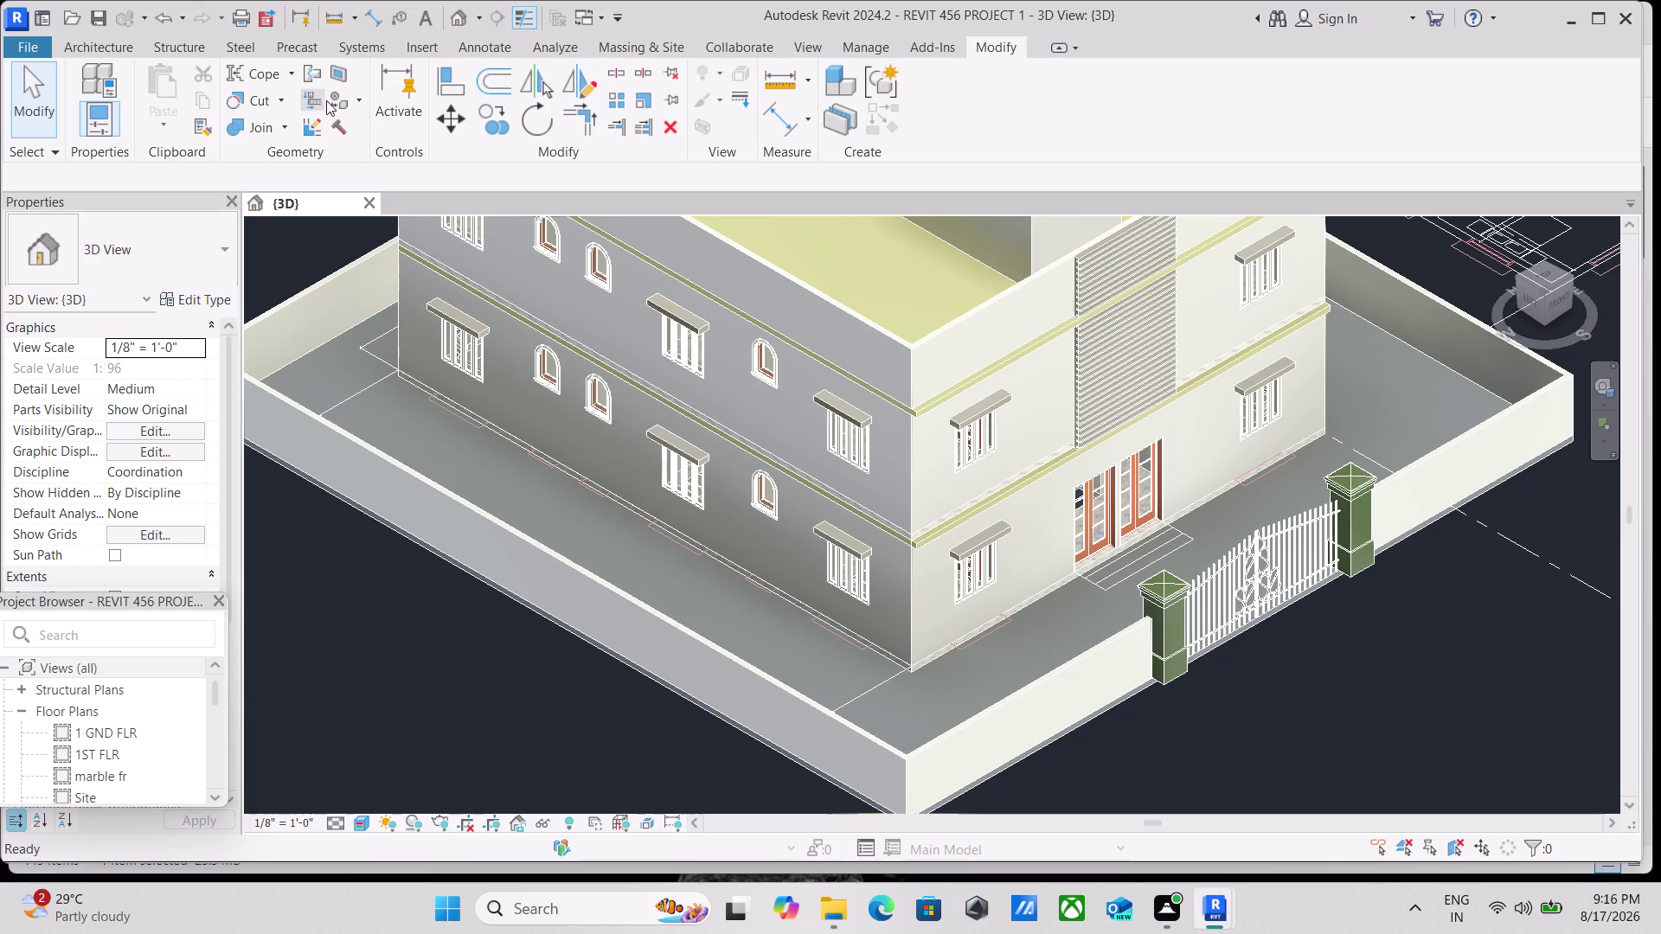
click(361, 105)
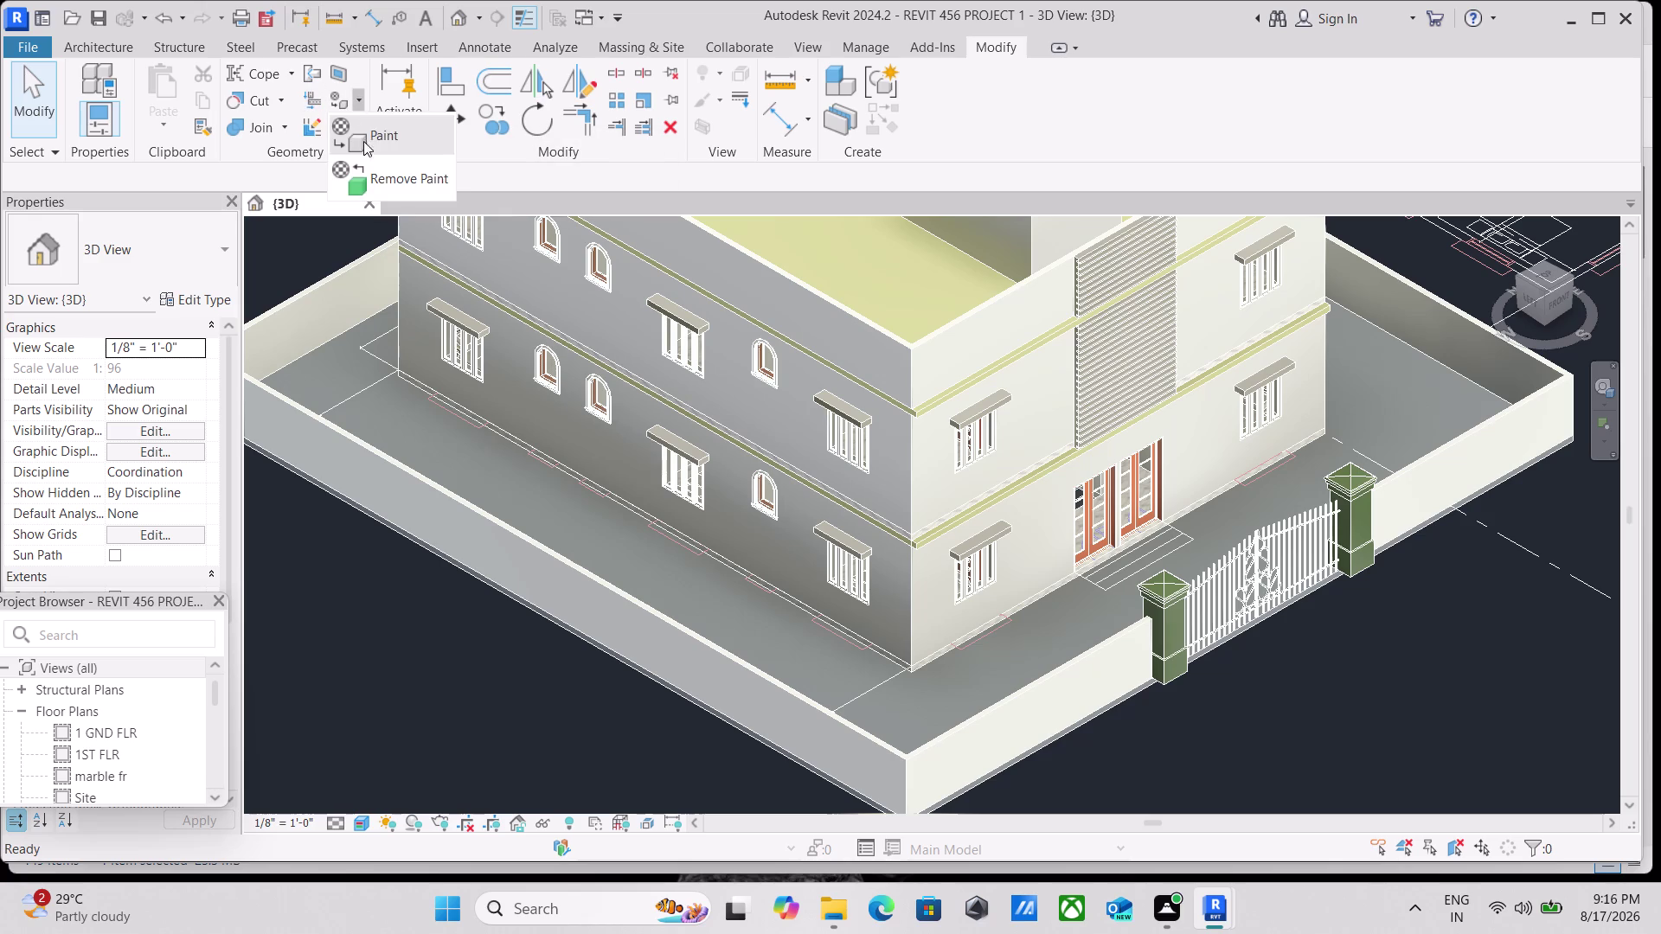
click(393, 135)
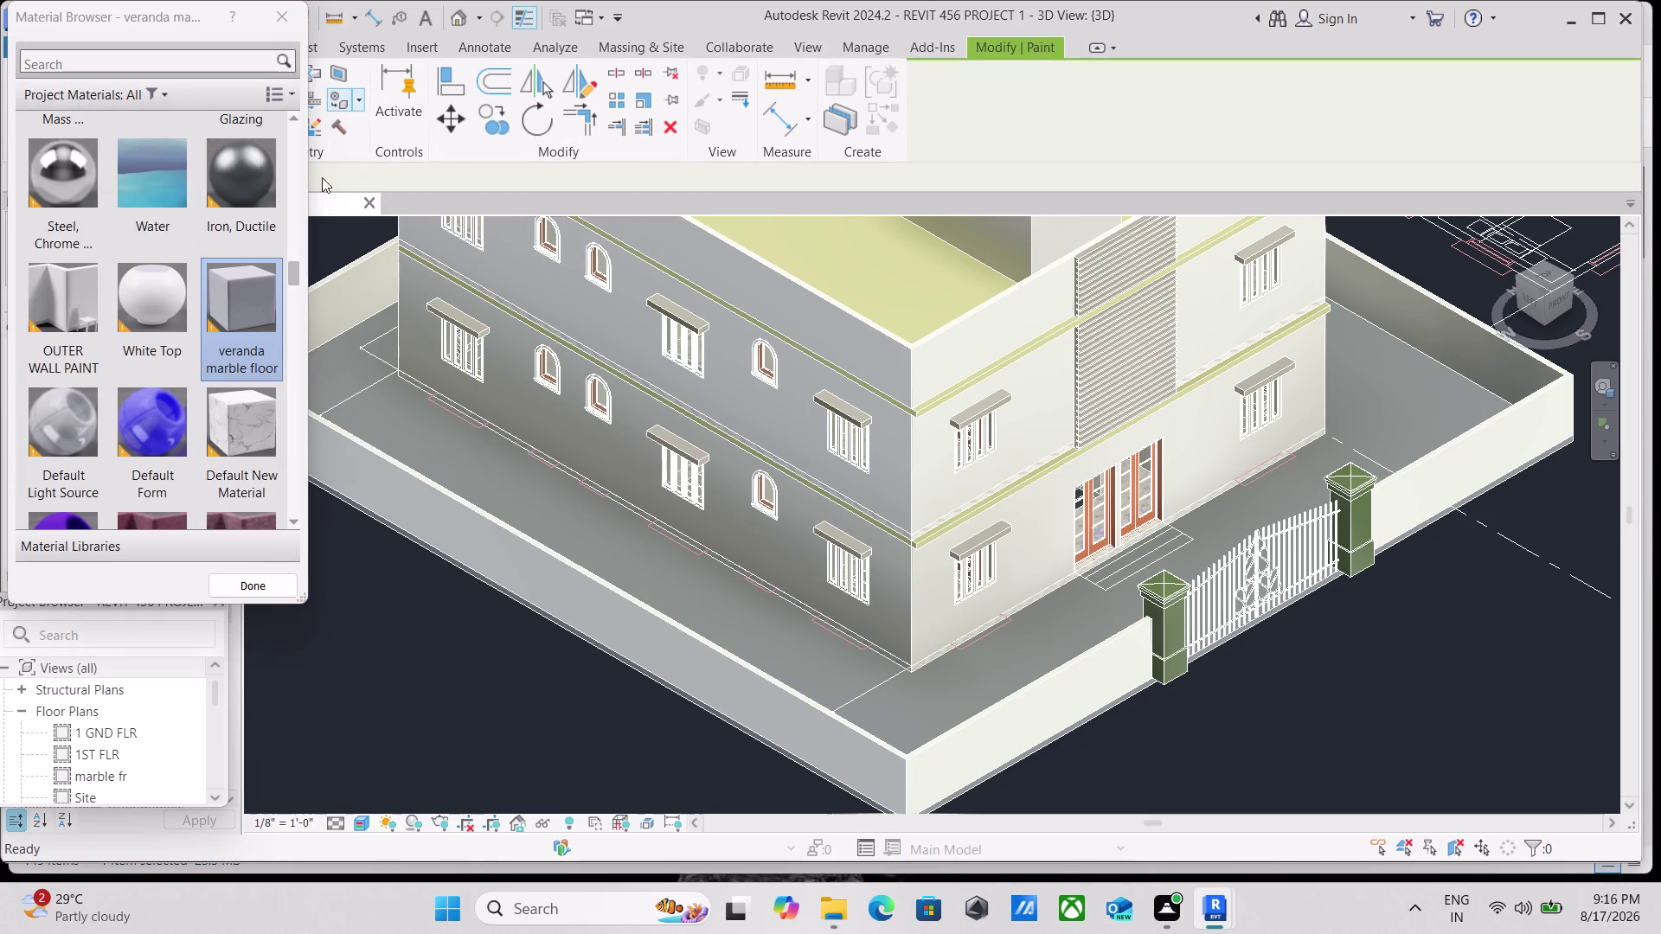
scroll(down, 3)
scroll(down, 3)
scroll(up, 3)
scroll(down, 3)
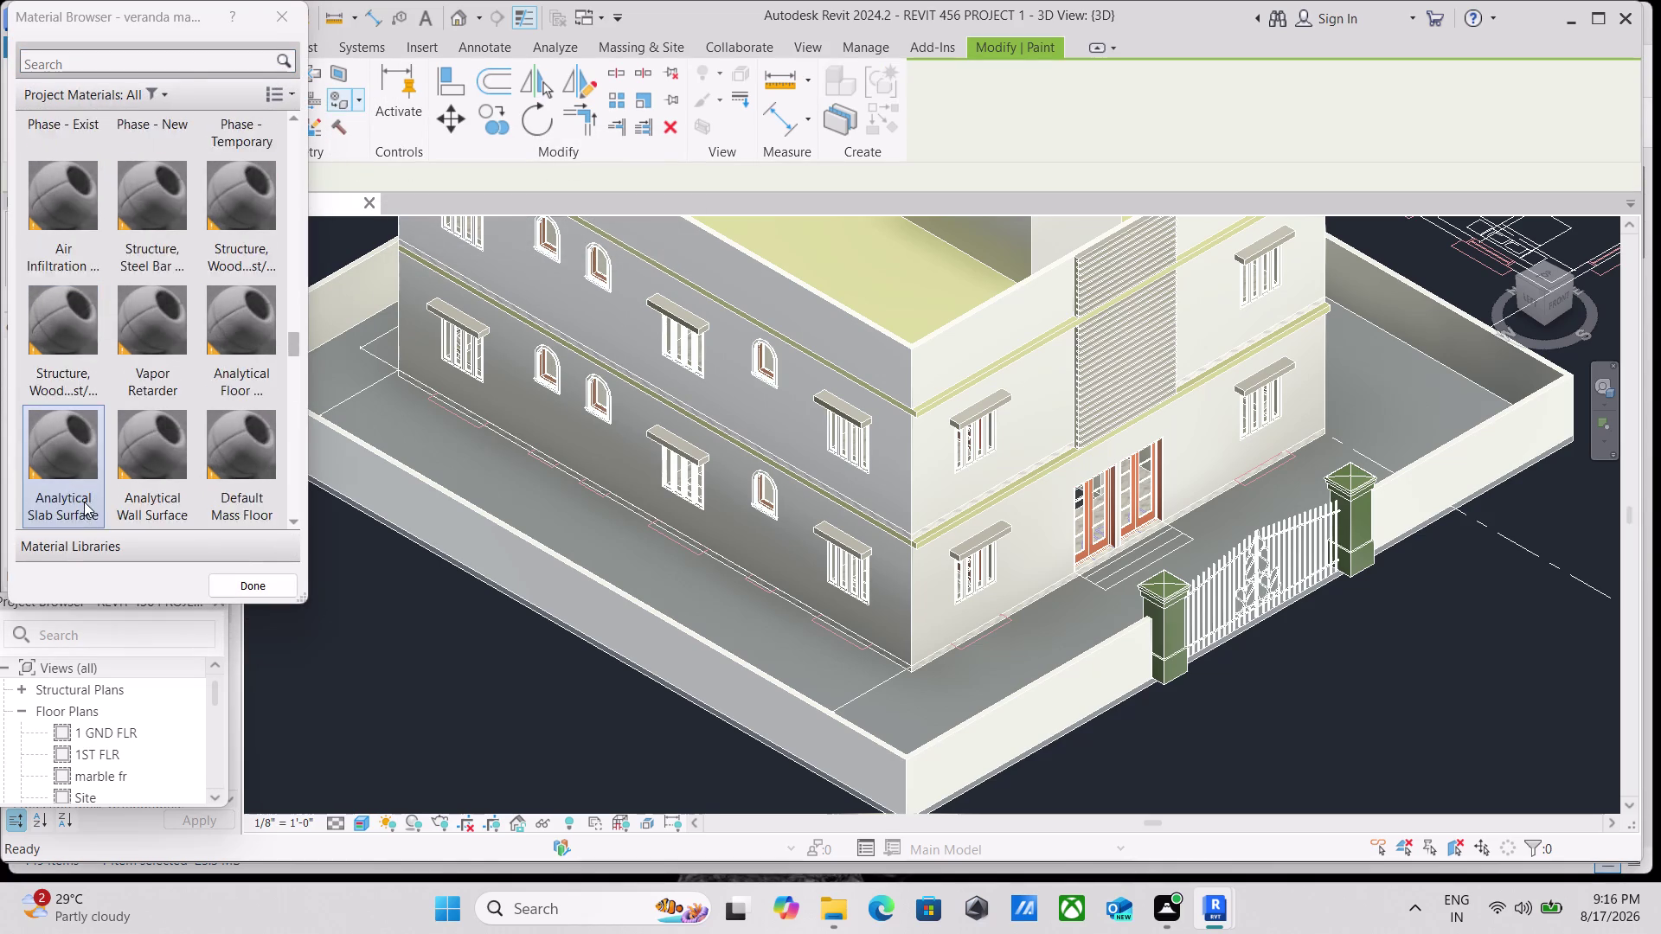
scroll(down, 3)
scroll(down, 3)
scroll(down, 3)
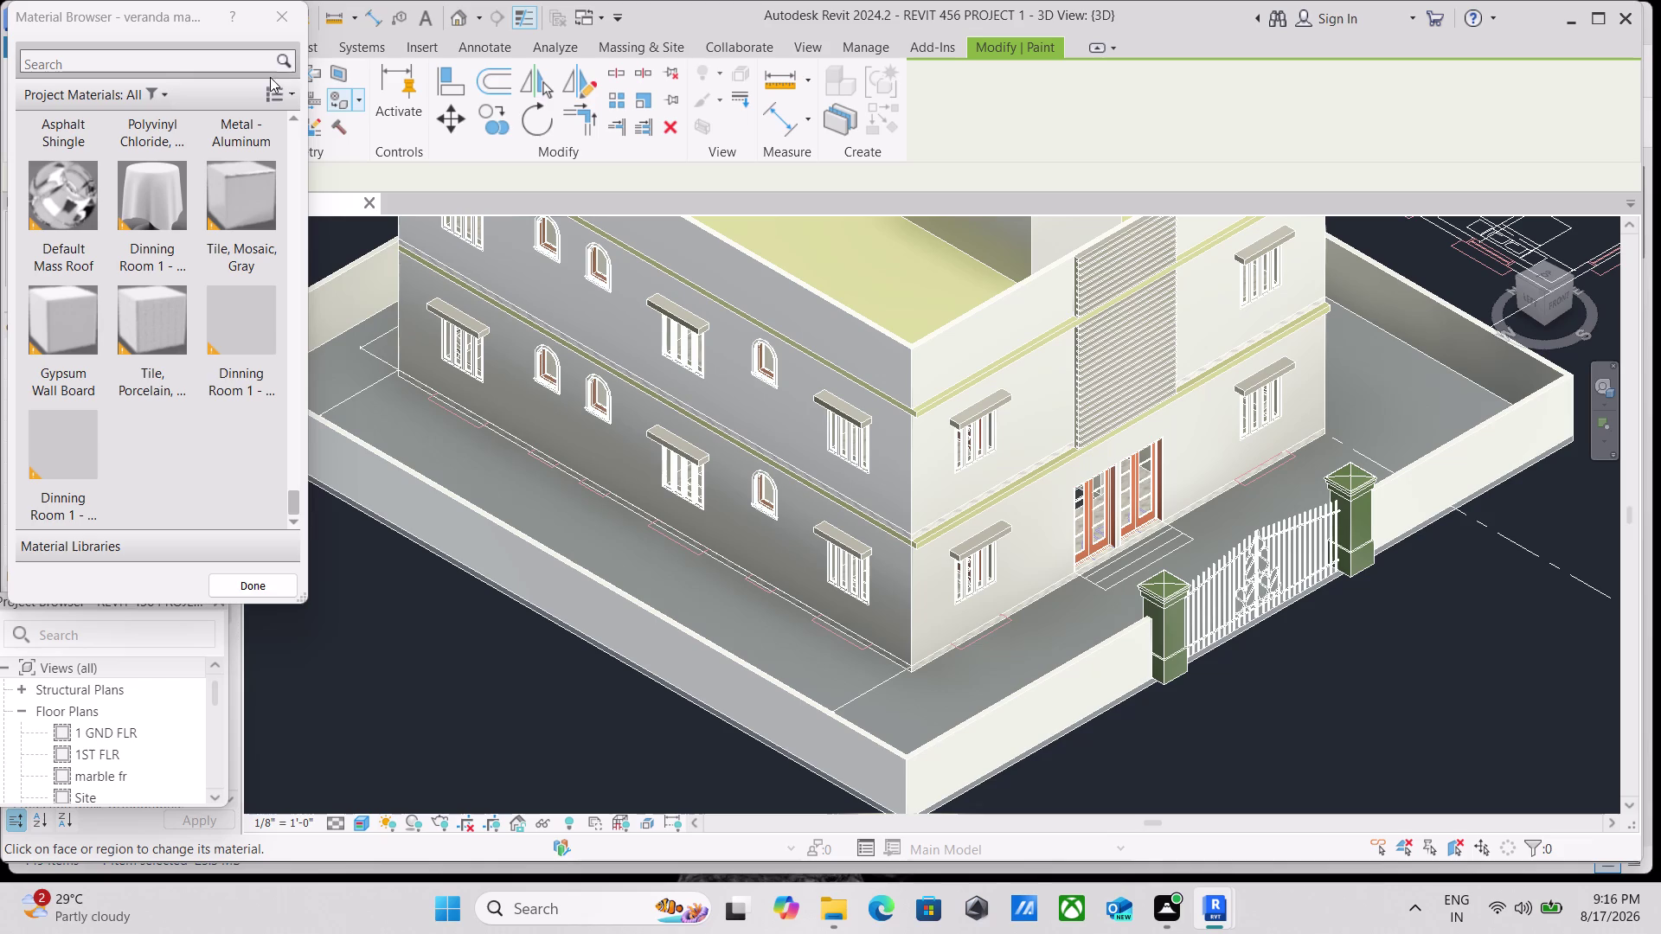
click(277, 89)
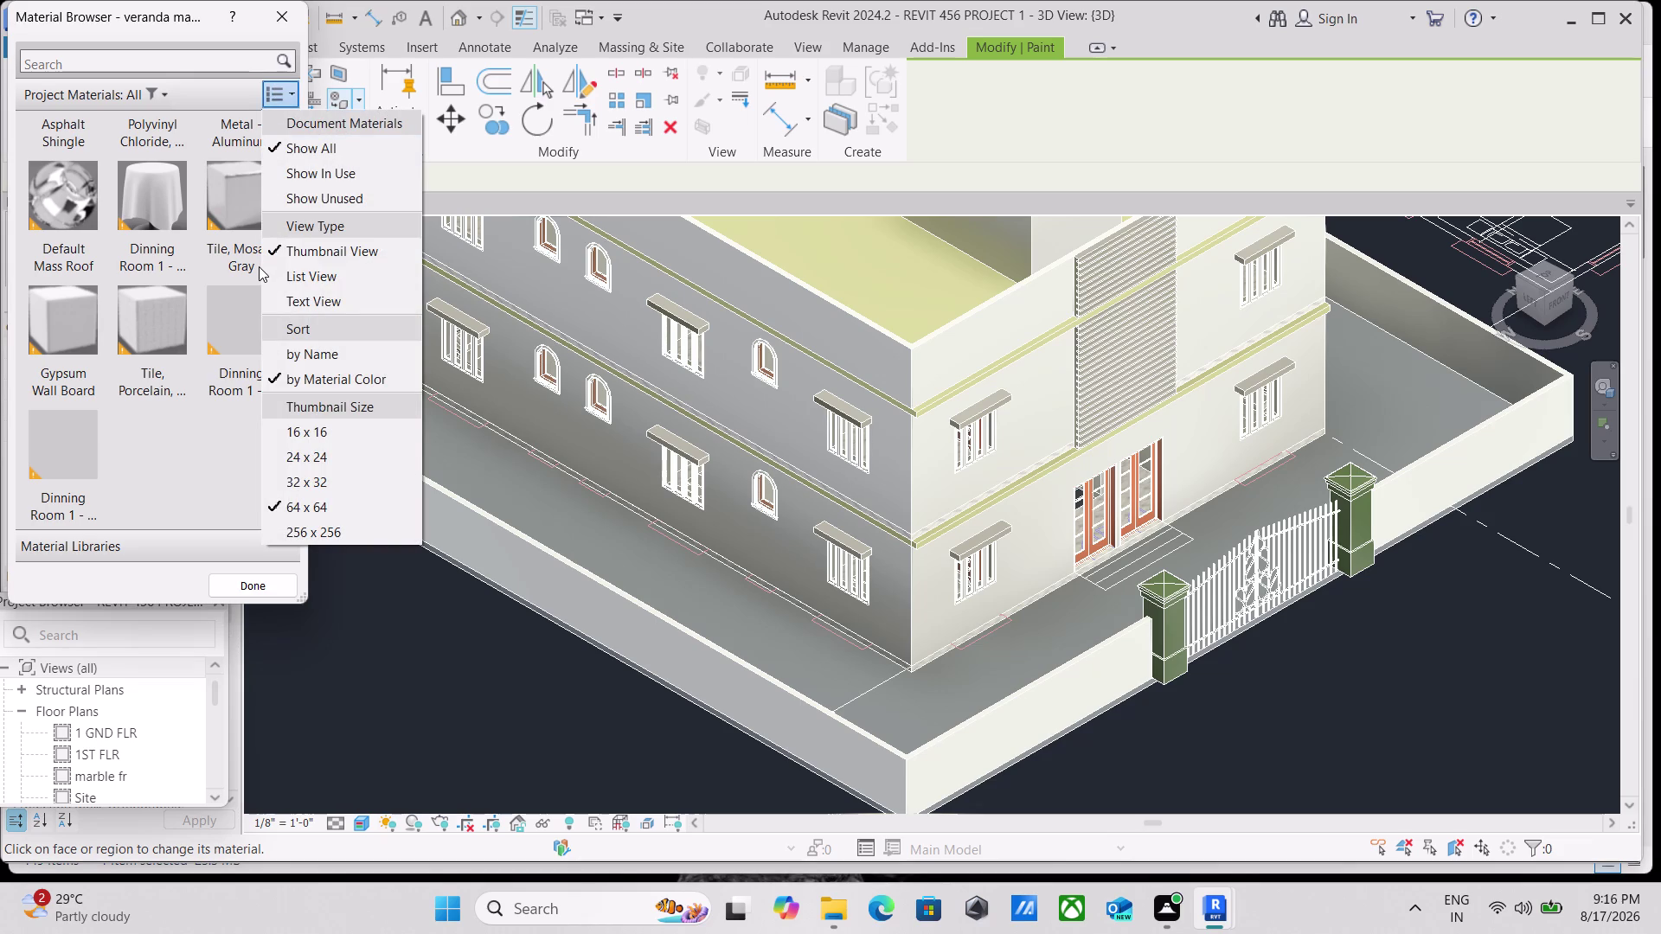
key(Escape)
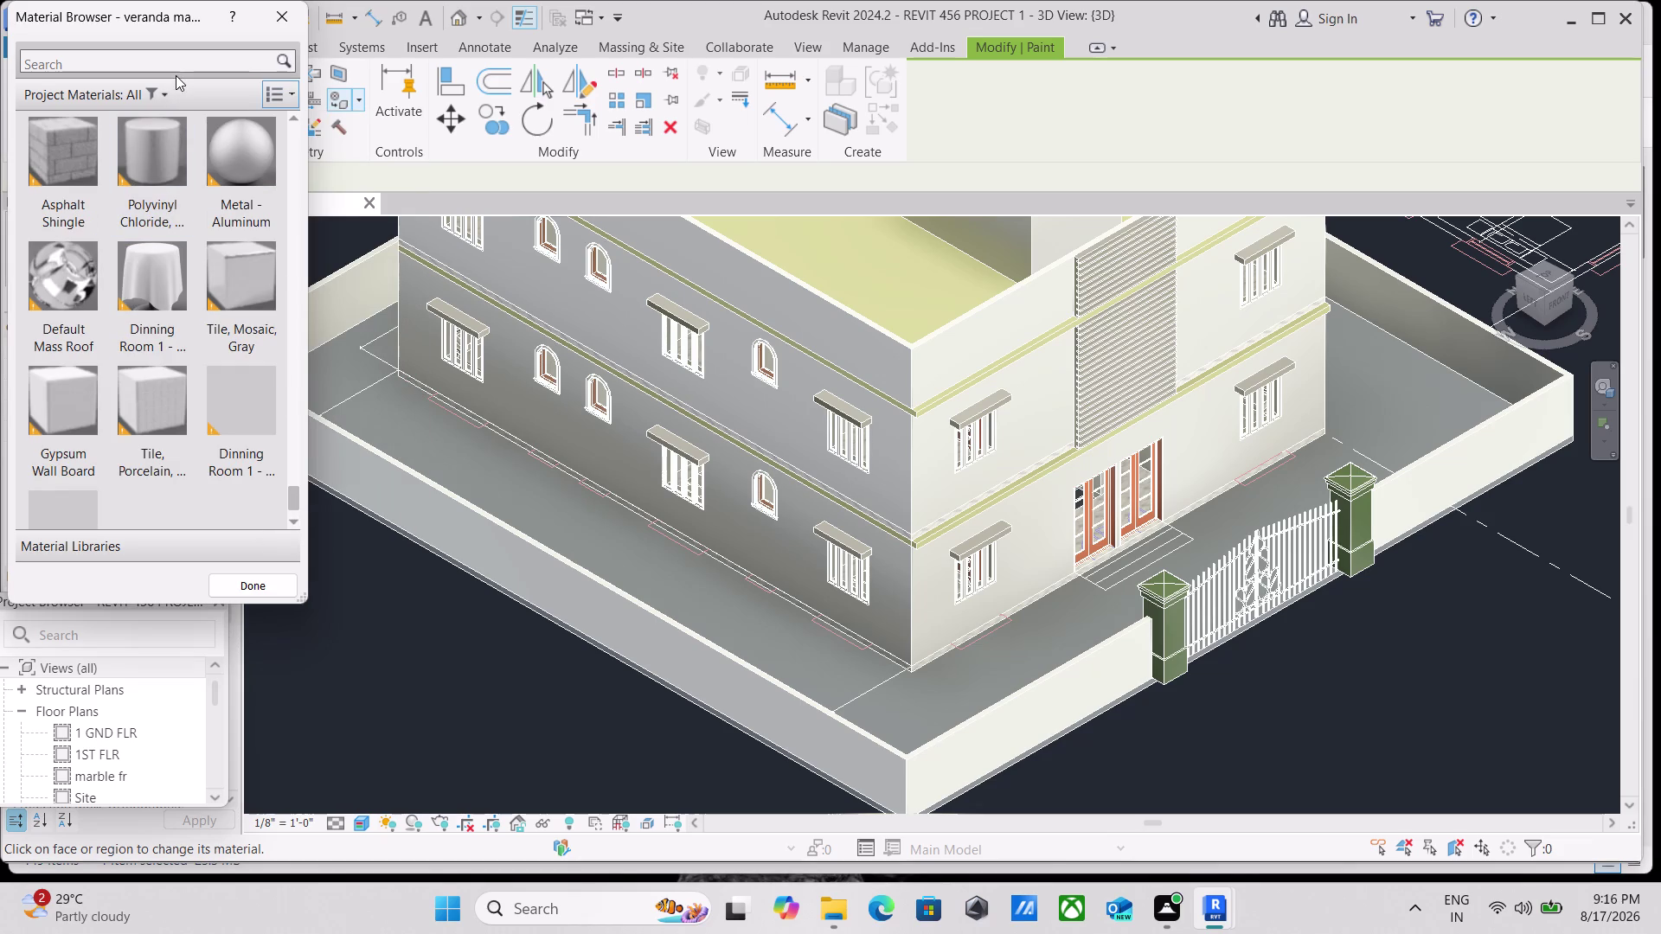
click(154, 88)
scroll(down, 3)
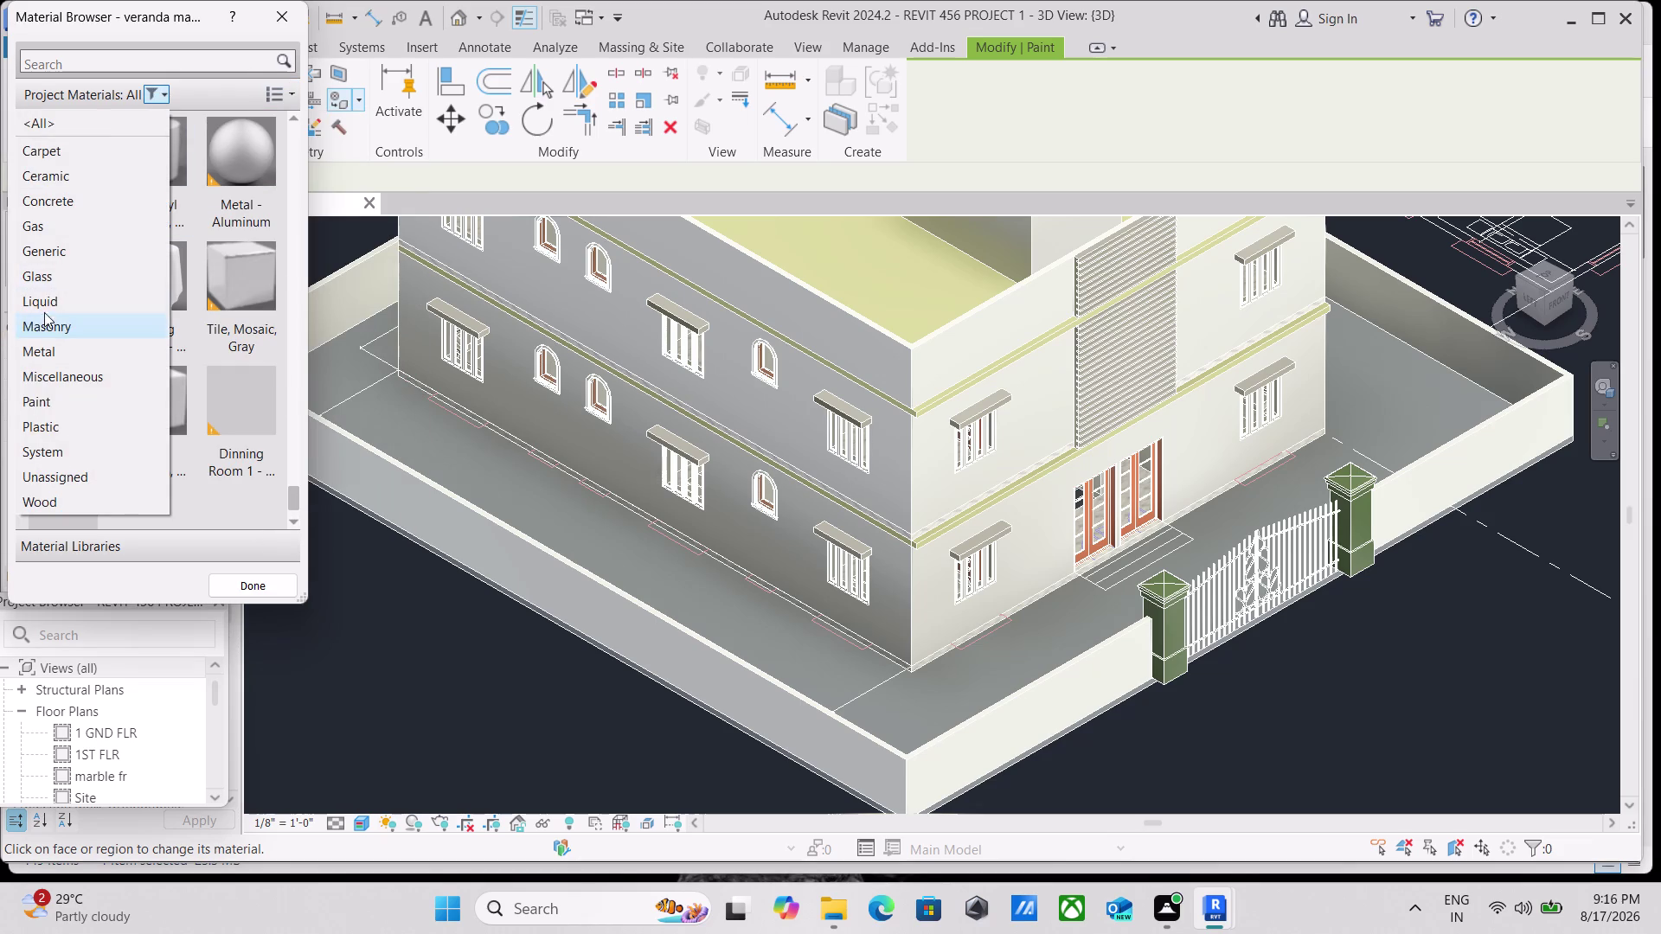
scroll(down, 3)
scroll(up, 3)
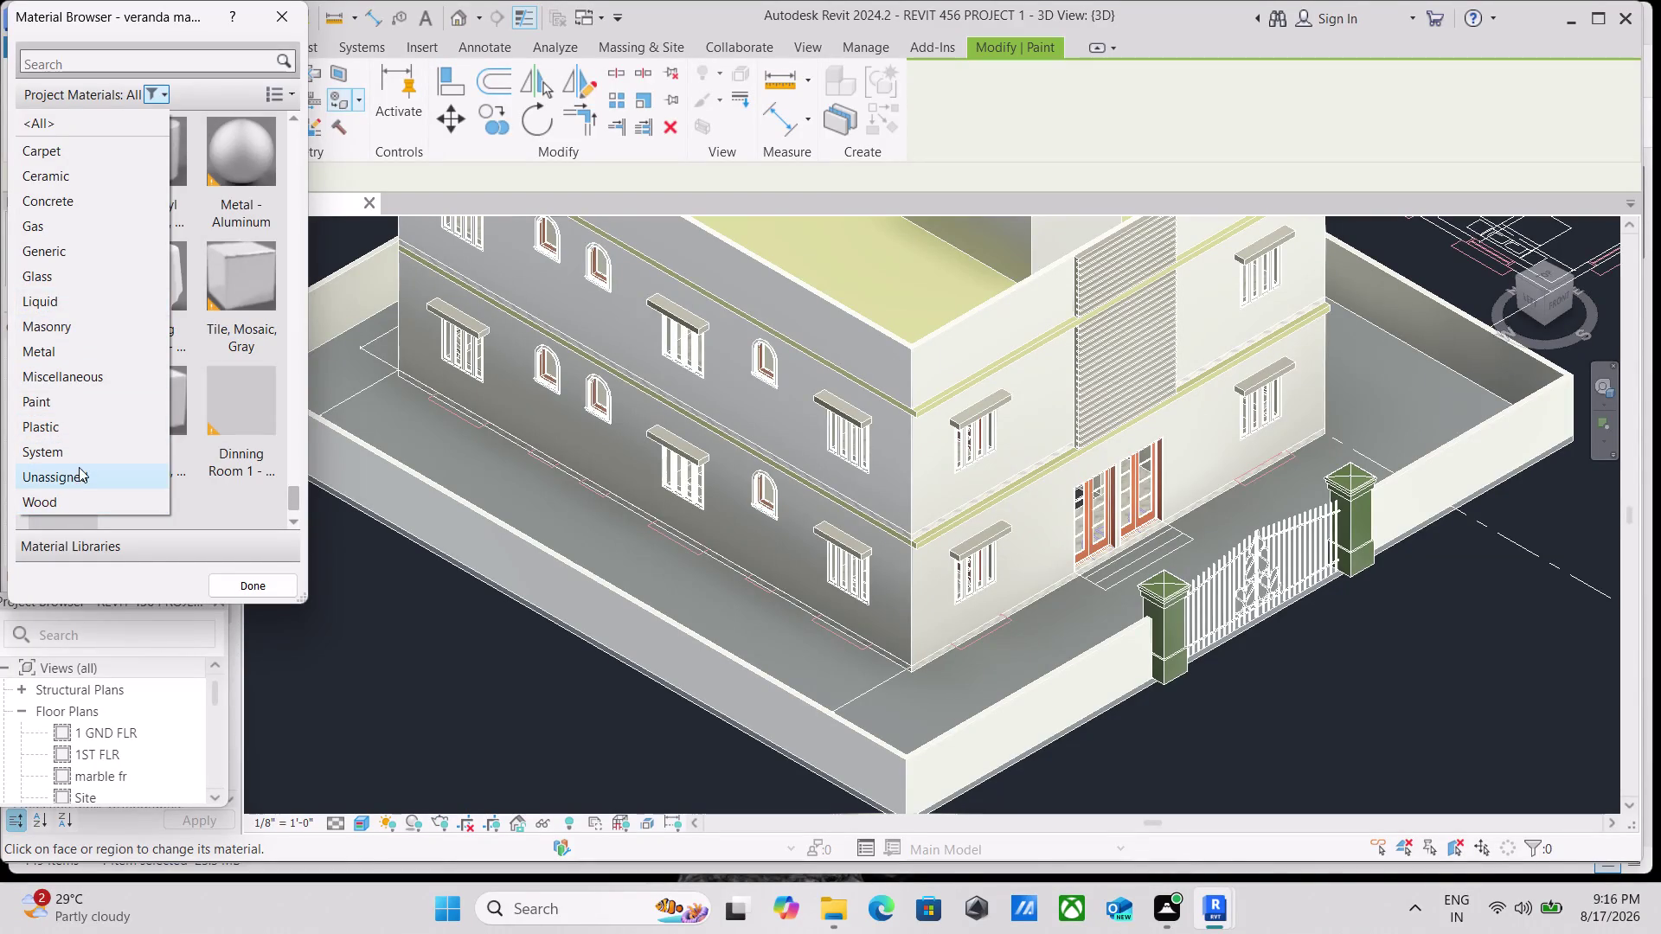
scroll(up, 3)
key(Escape)
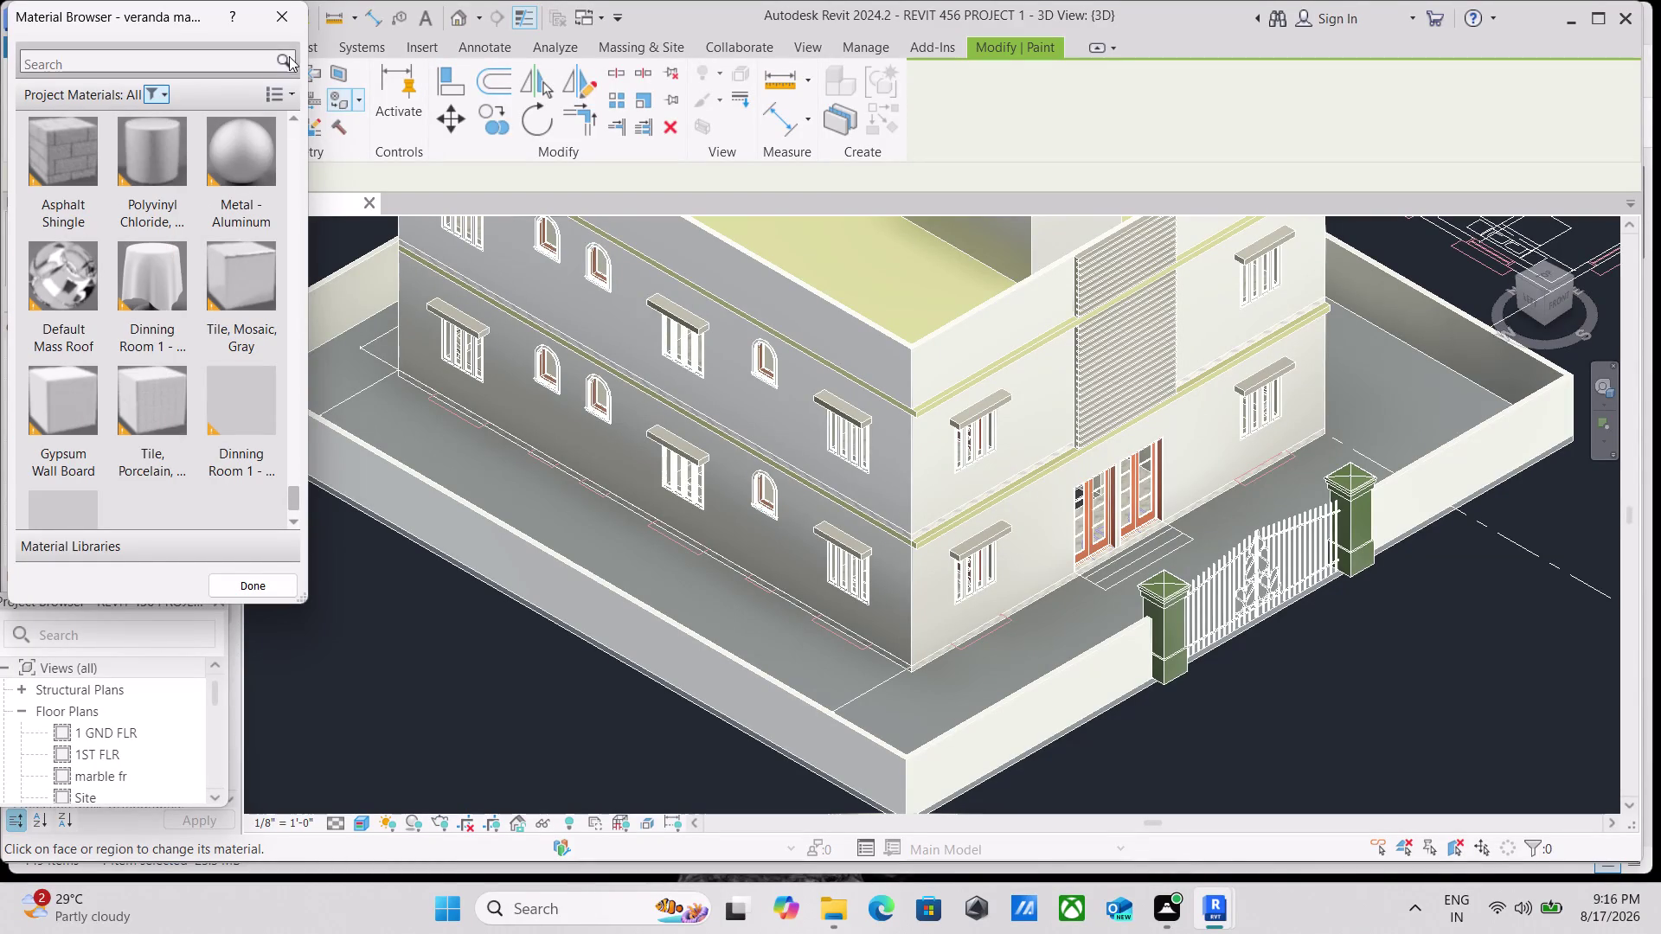
scroll(down, 3)
scroll(down, 3)
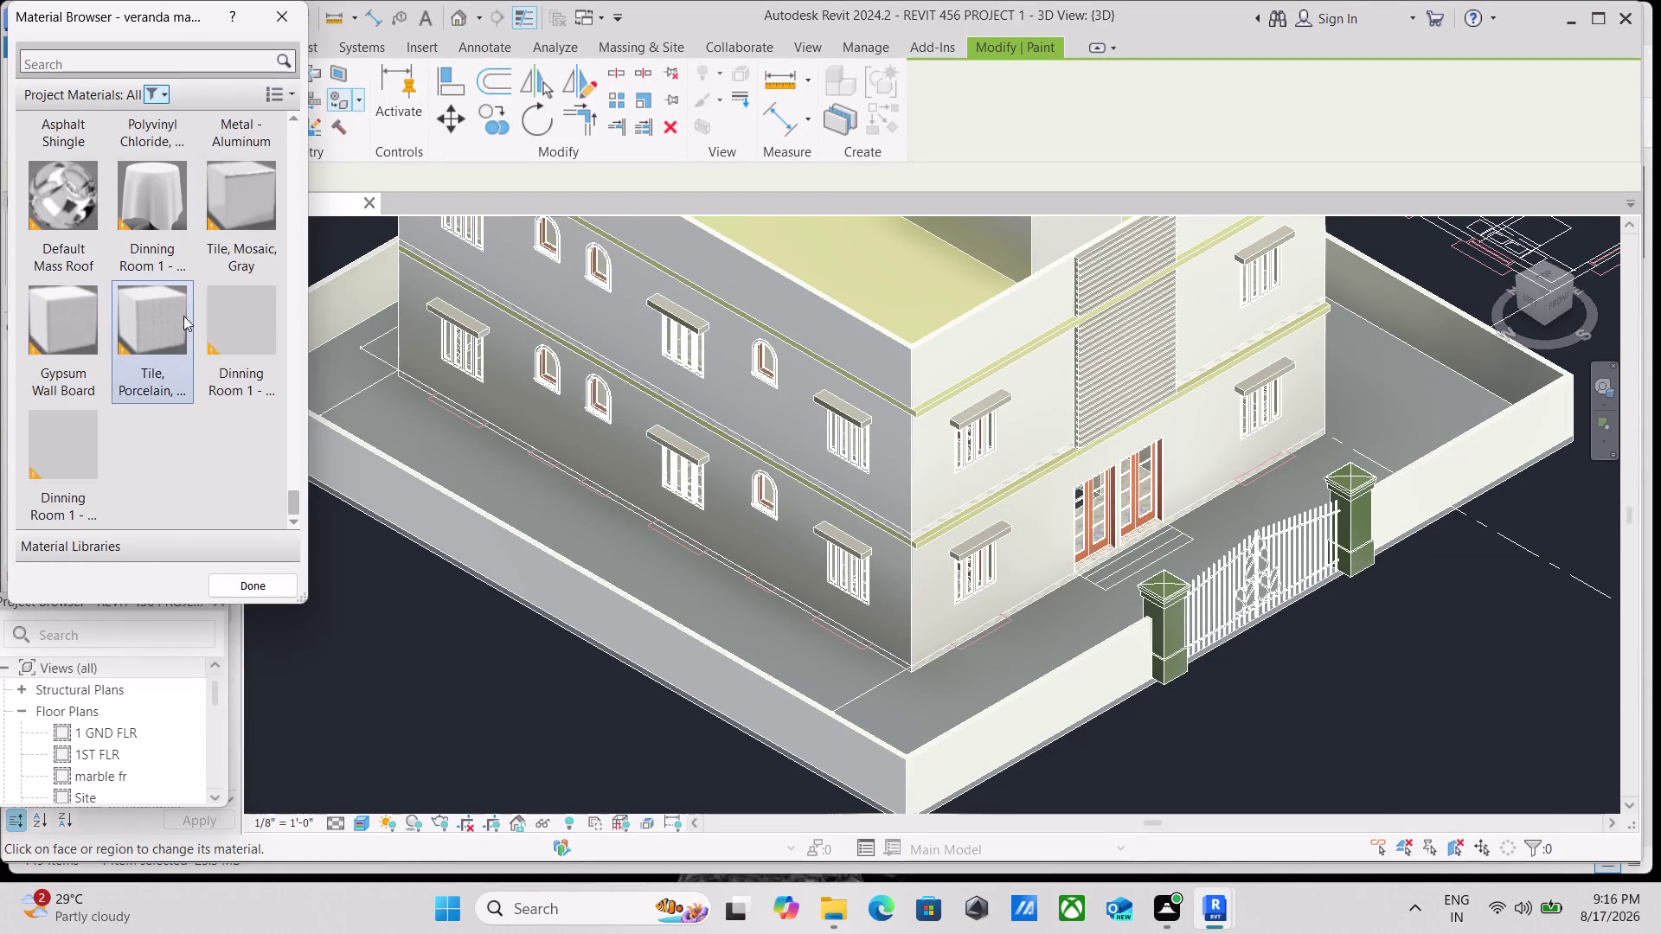
scroll(up, 3)
scroll(up, 3)
click(270, 87)
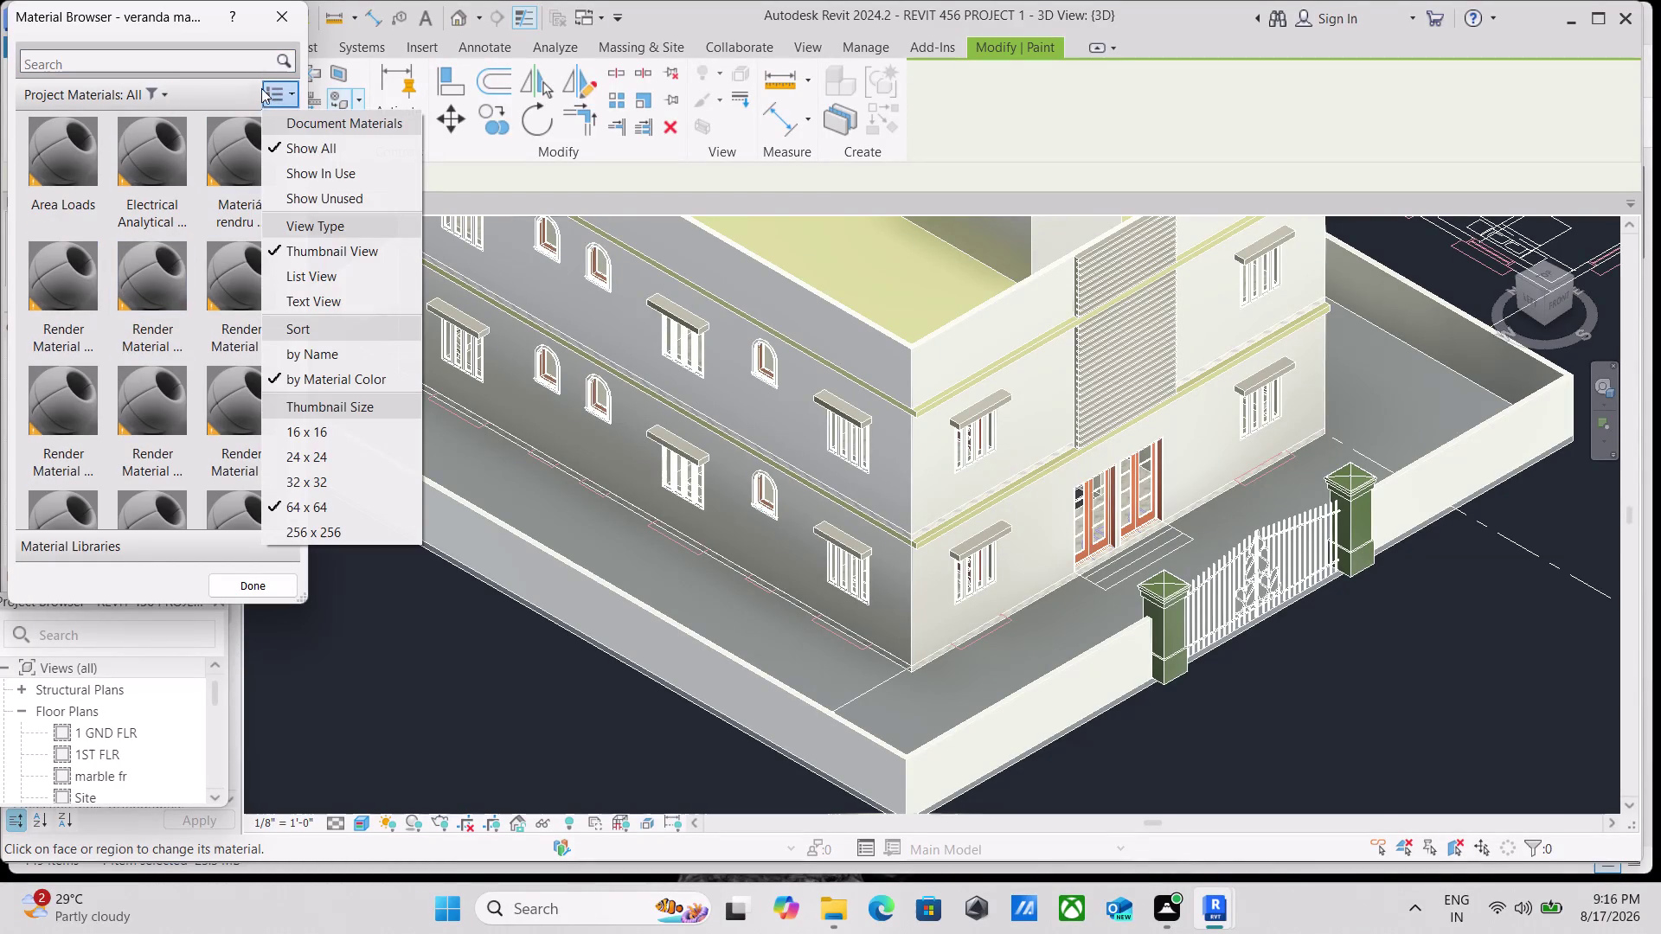
click(280, 16)
click(282, 19)
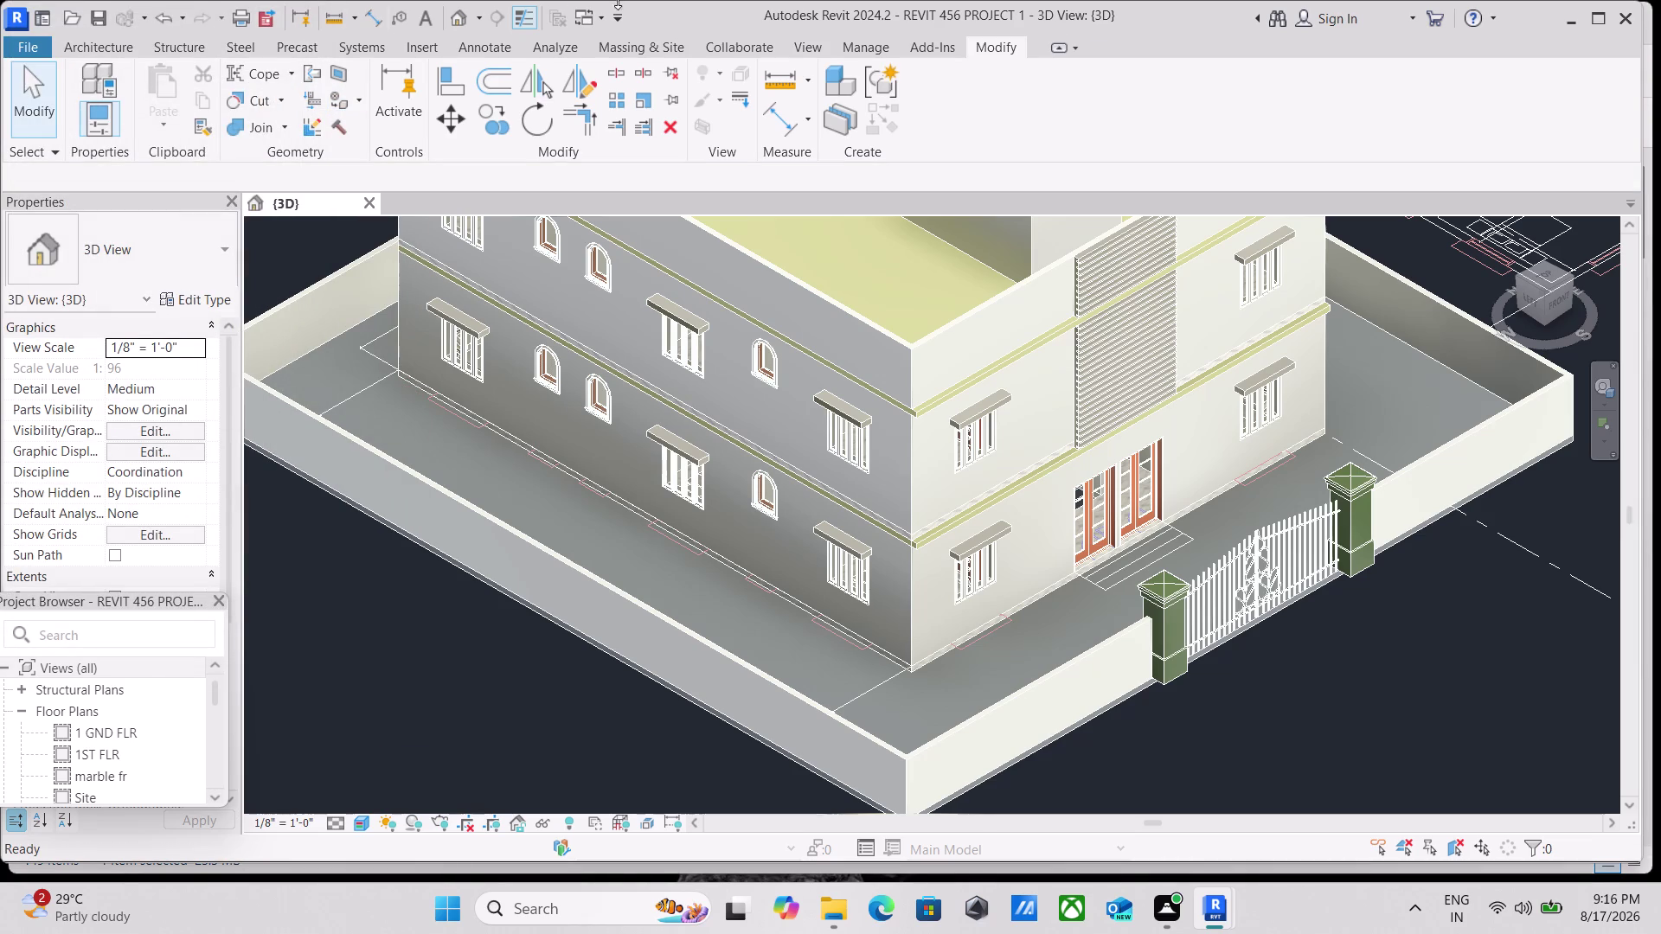
click(848, 45)
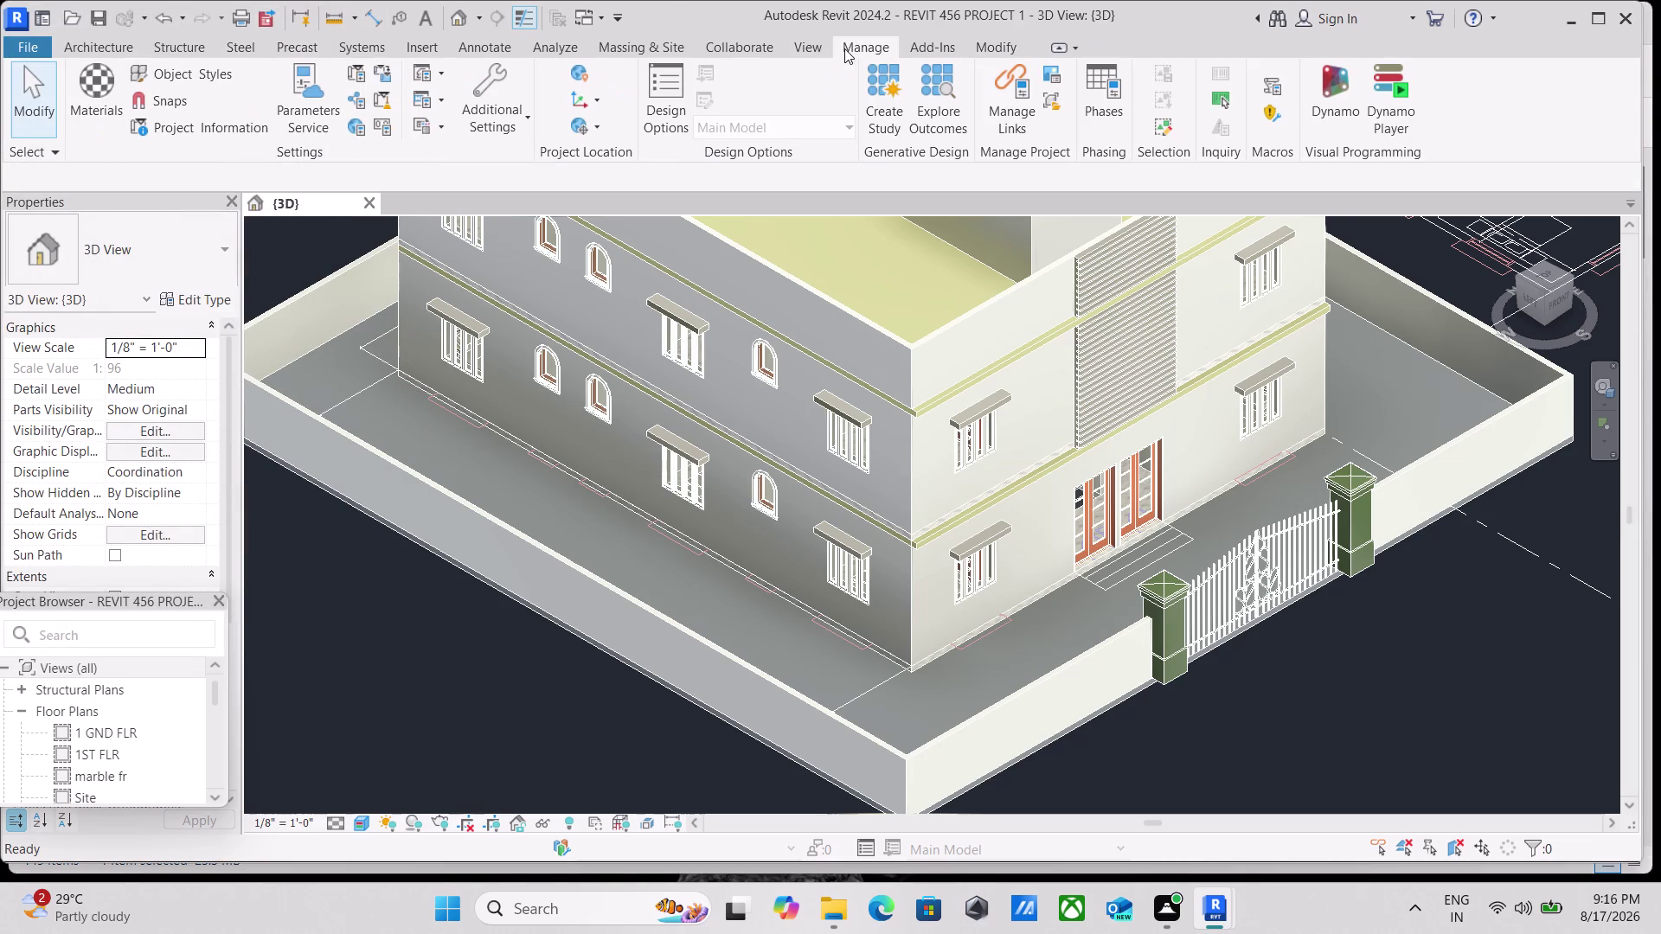
click(95, 118)
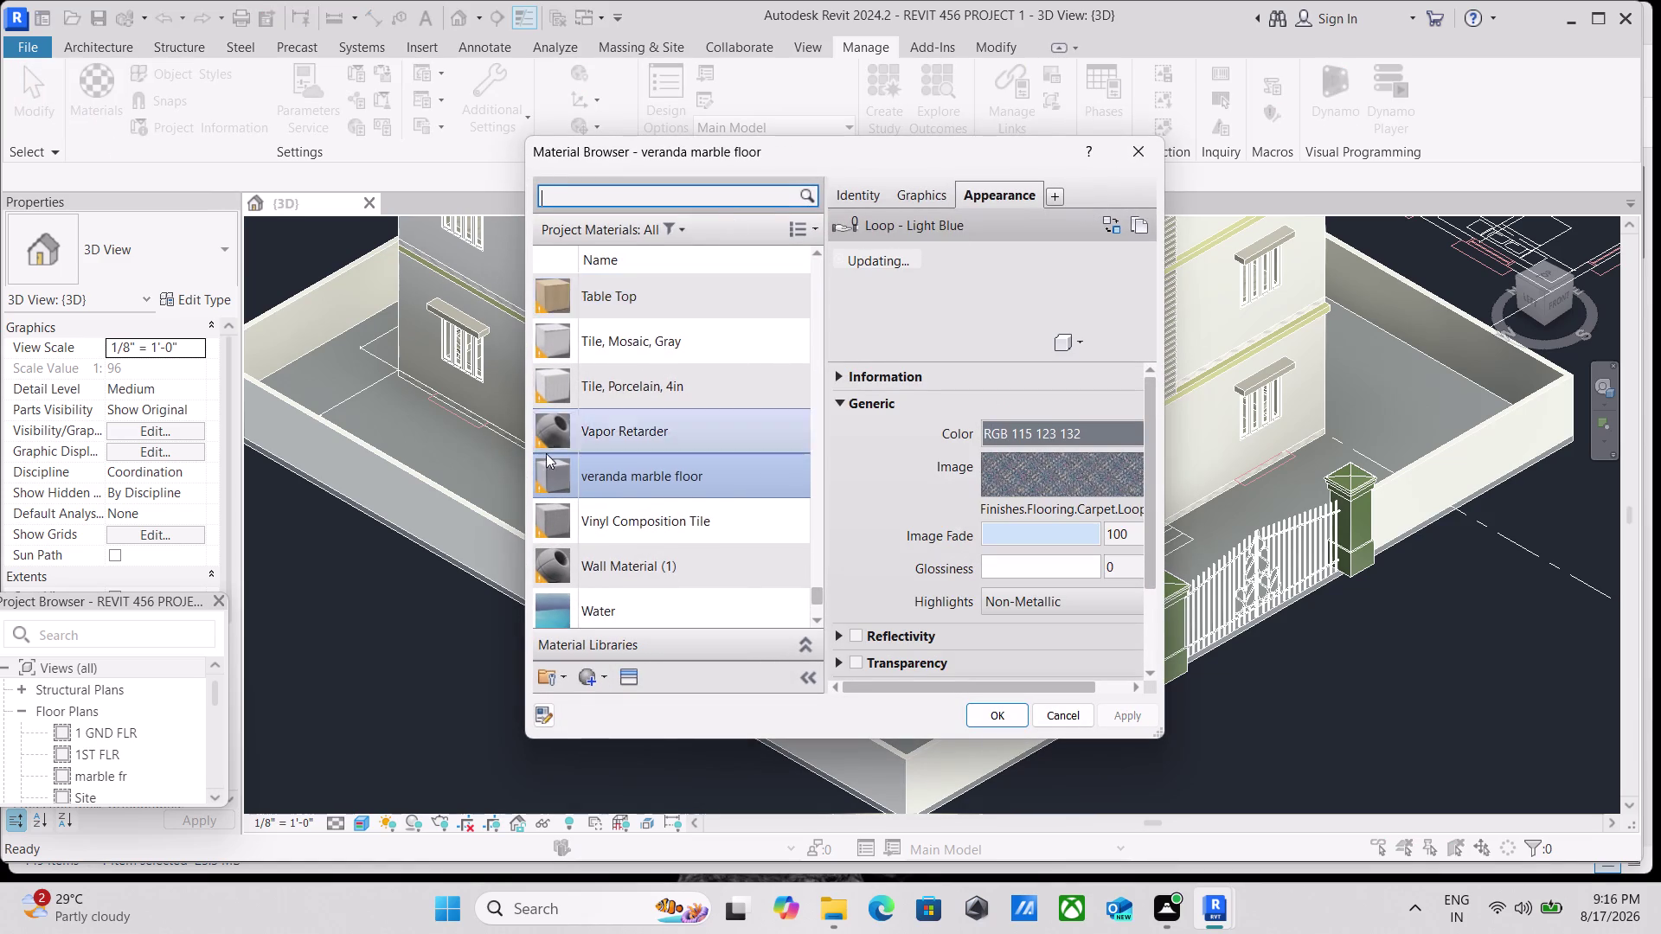
scroll(down, 3)
scroll(down, 3)
scroll(down, 3)
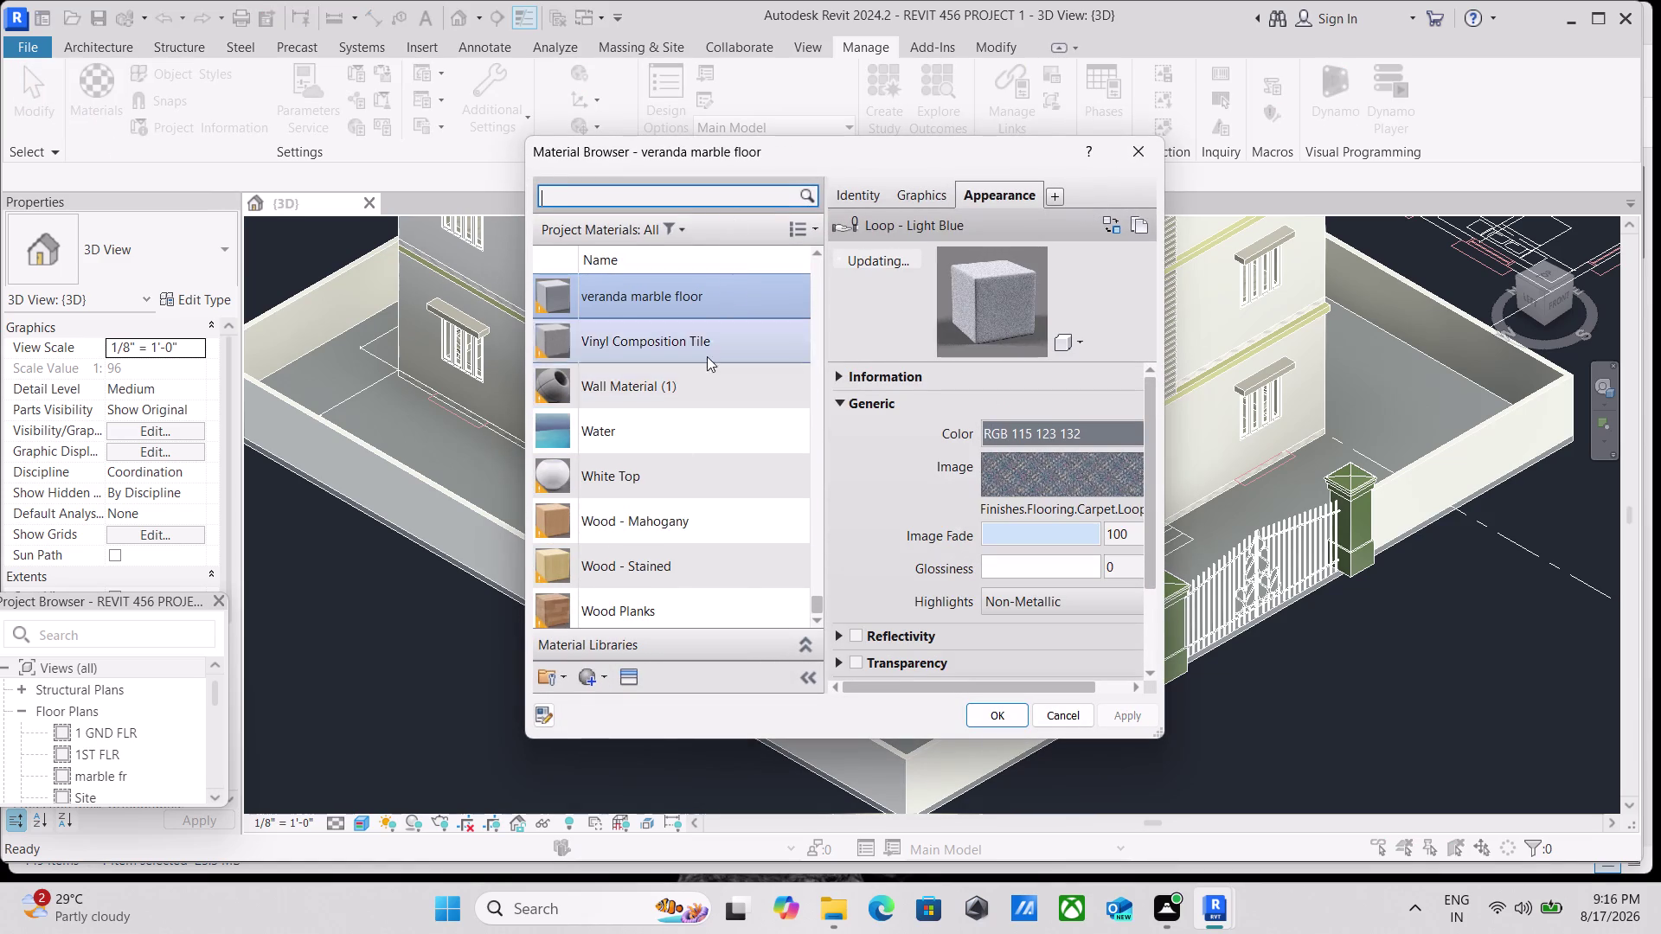
scroll(down, 3)
click(606, 687)
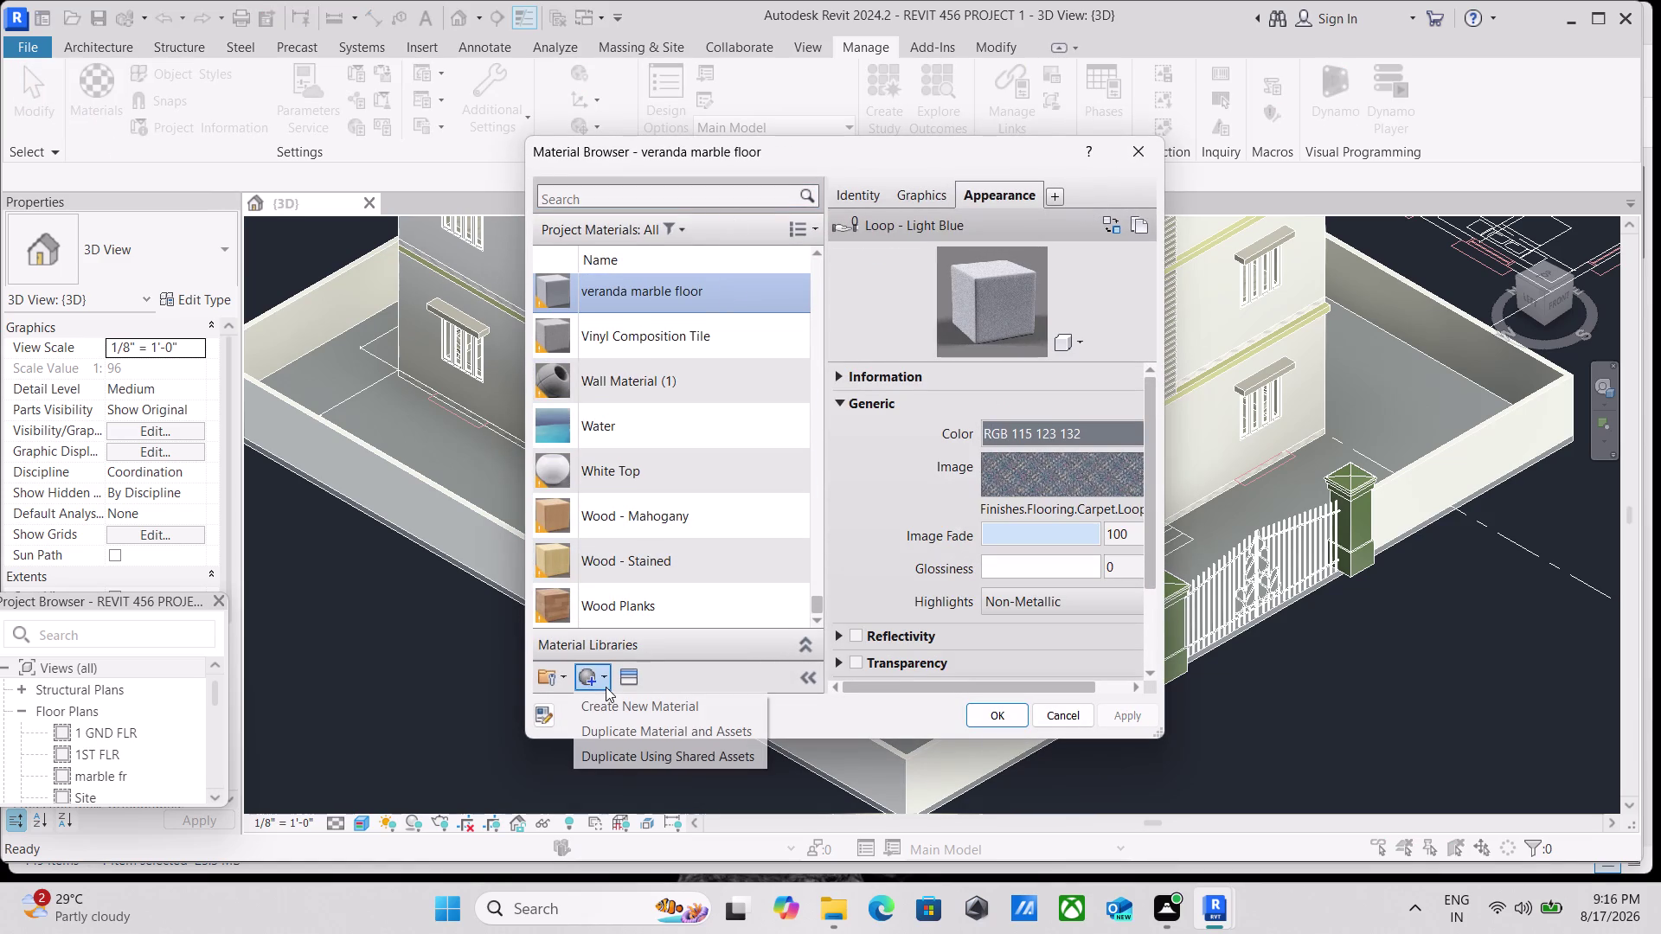
click(611, 710)
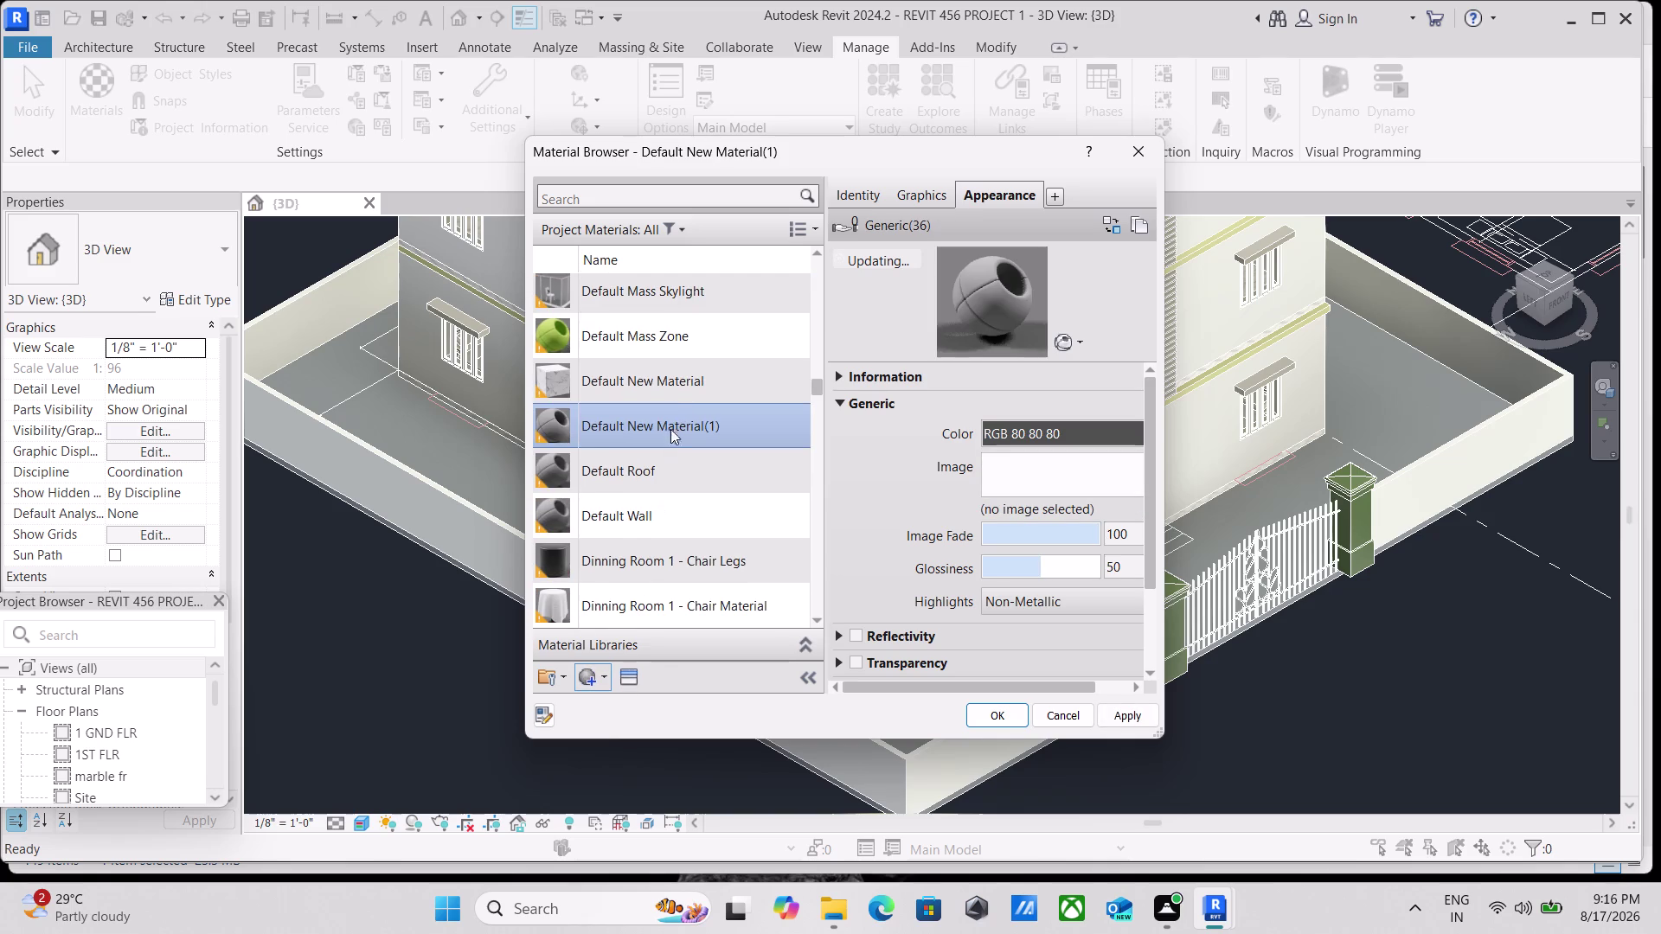
scroll(up, 3)
scroll(down, 3)
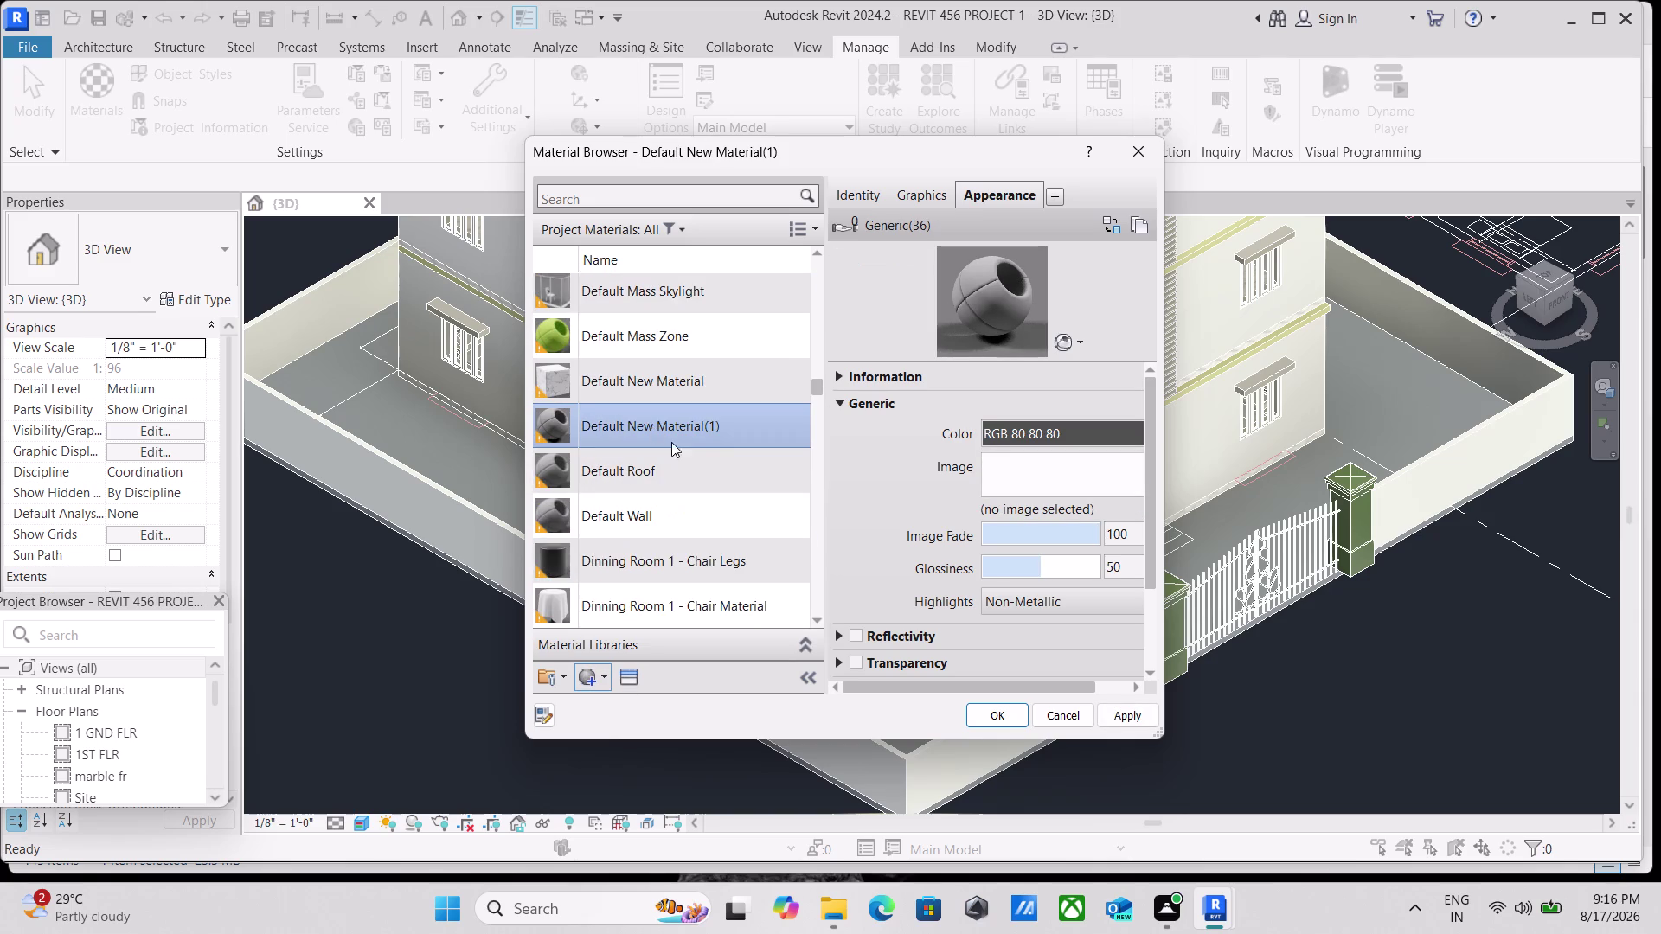
click(748, 426)
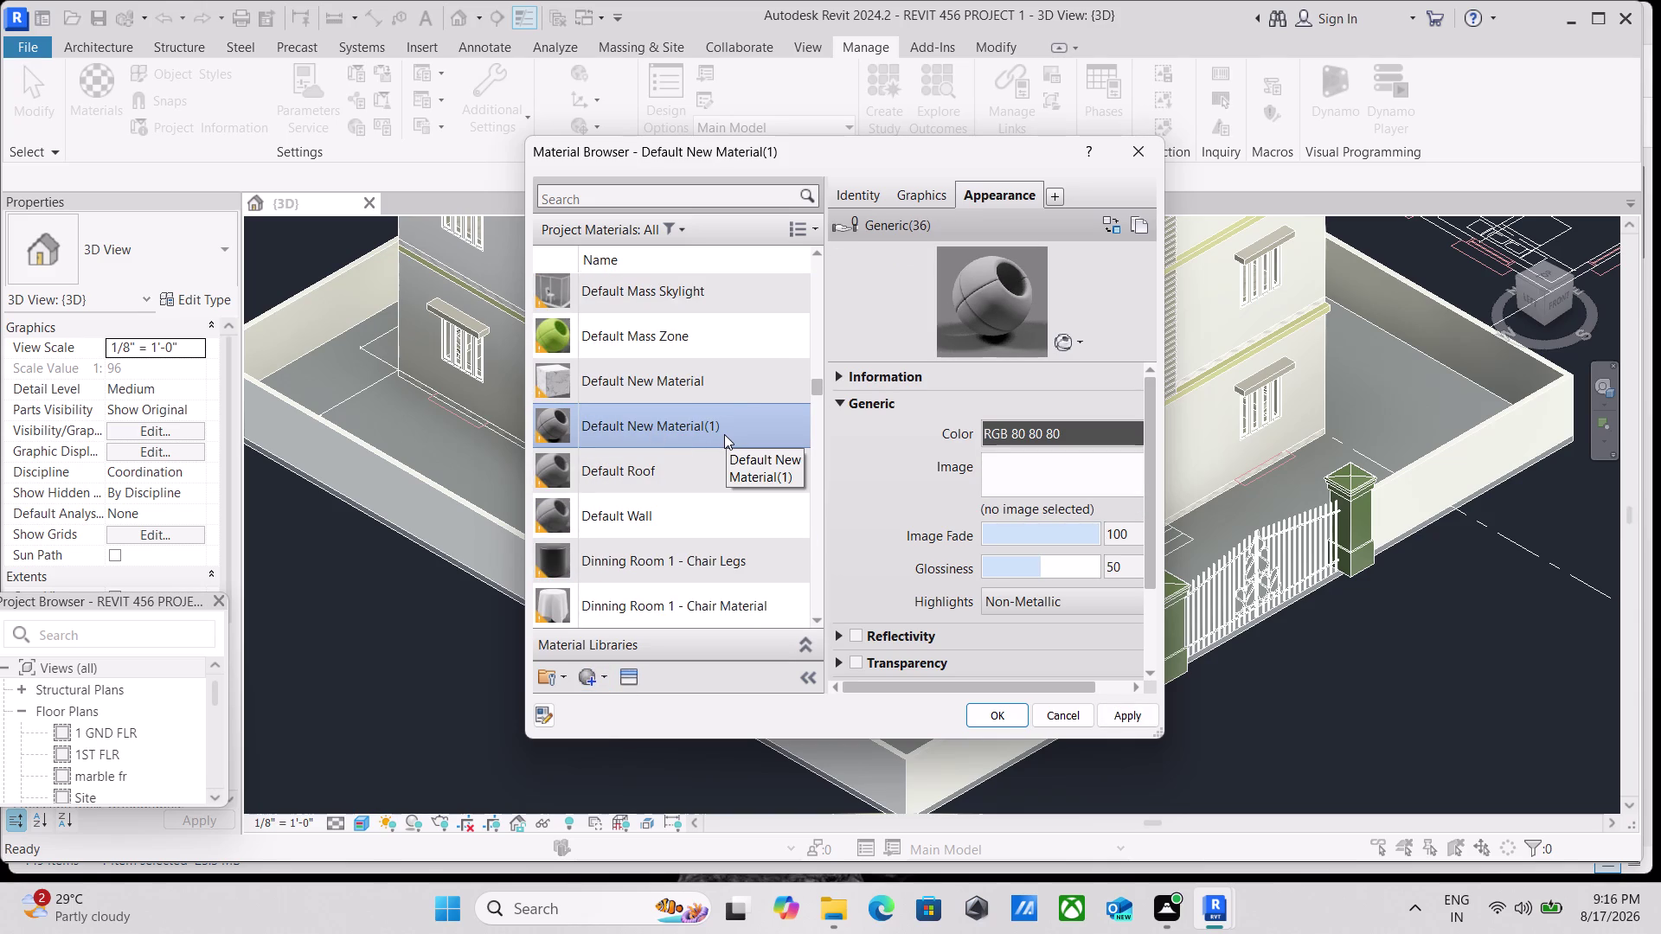
right_click(723, 433)
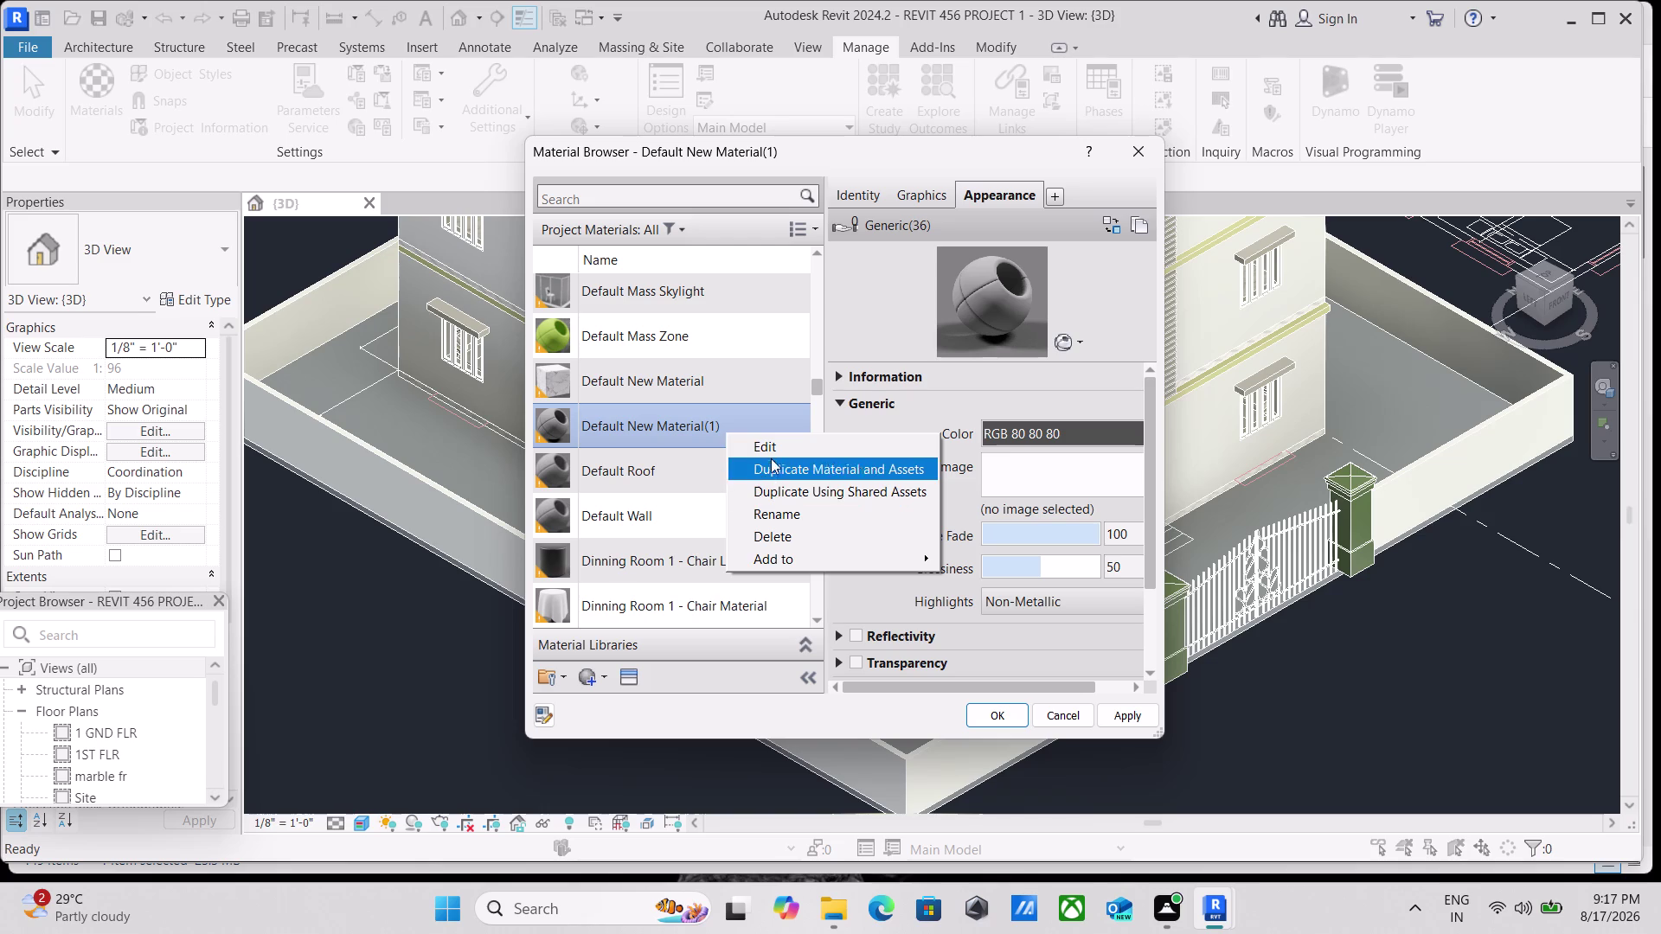
click(797, 512)
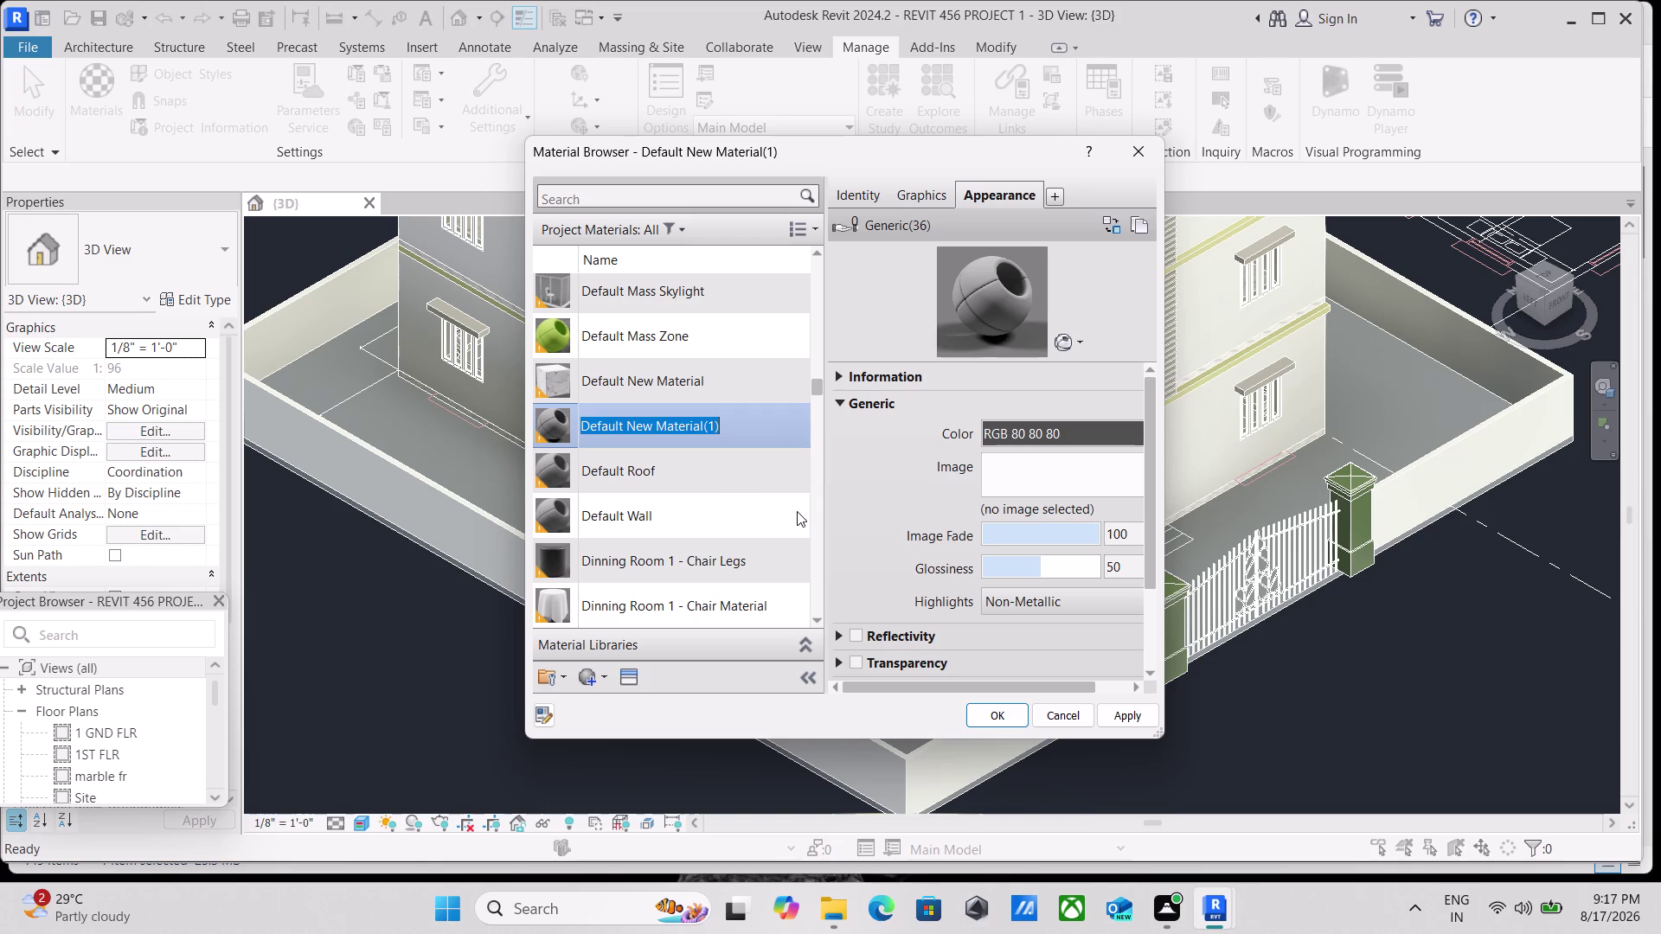
key(BackSpace)
text(wa)
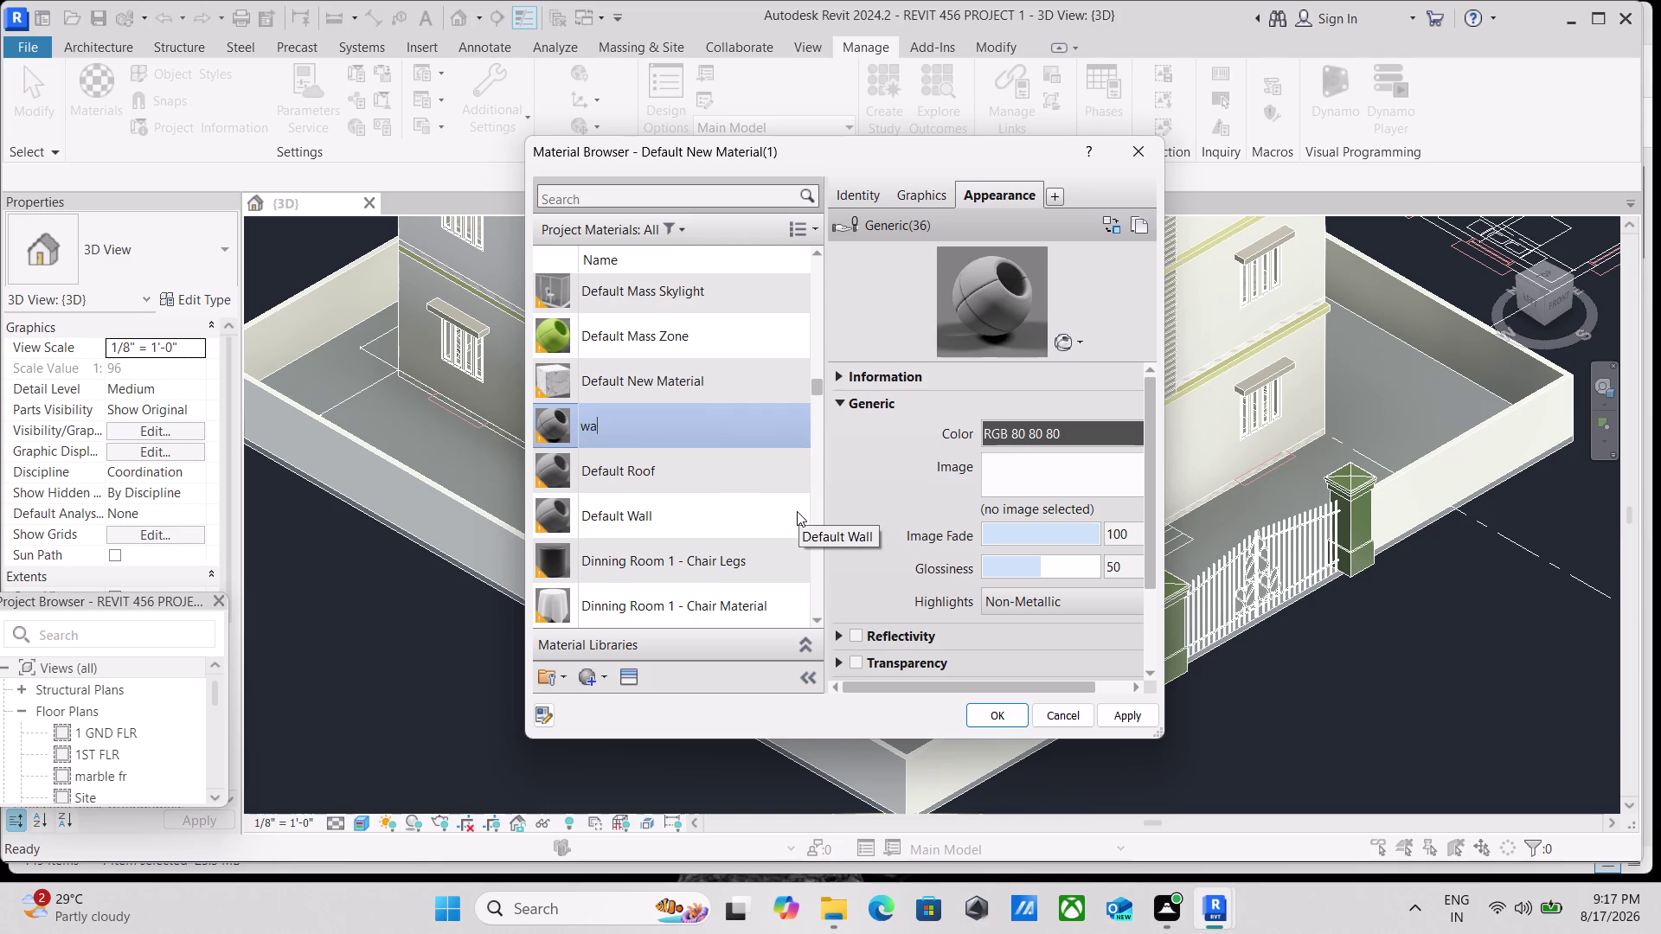
text(twe)
key(BackSpace)
key(BackSpace)
text(er)
key(space)
key(BackSpace)
key(BackSpace)
key(BackSpace)
key(BackSpace)
key(BackSpace)
key(BackSpace)
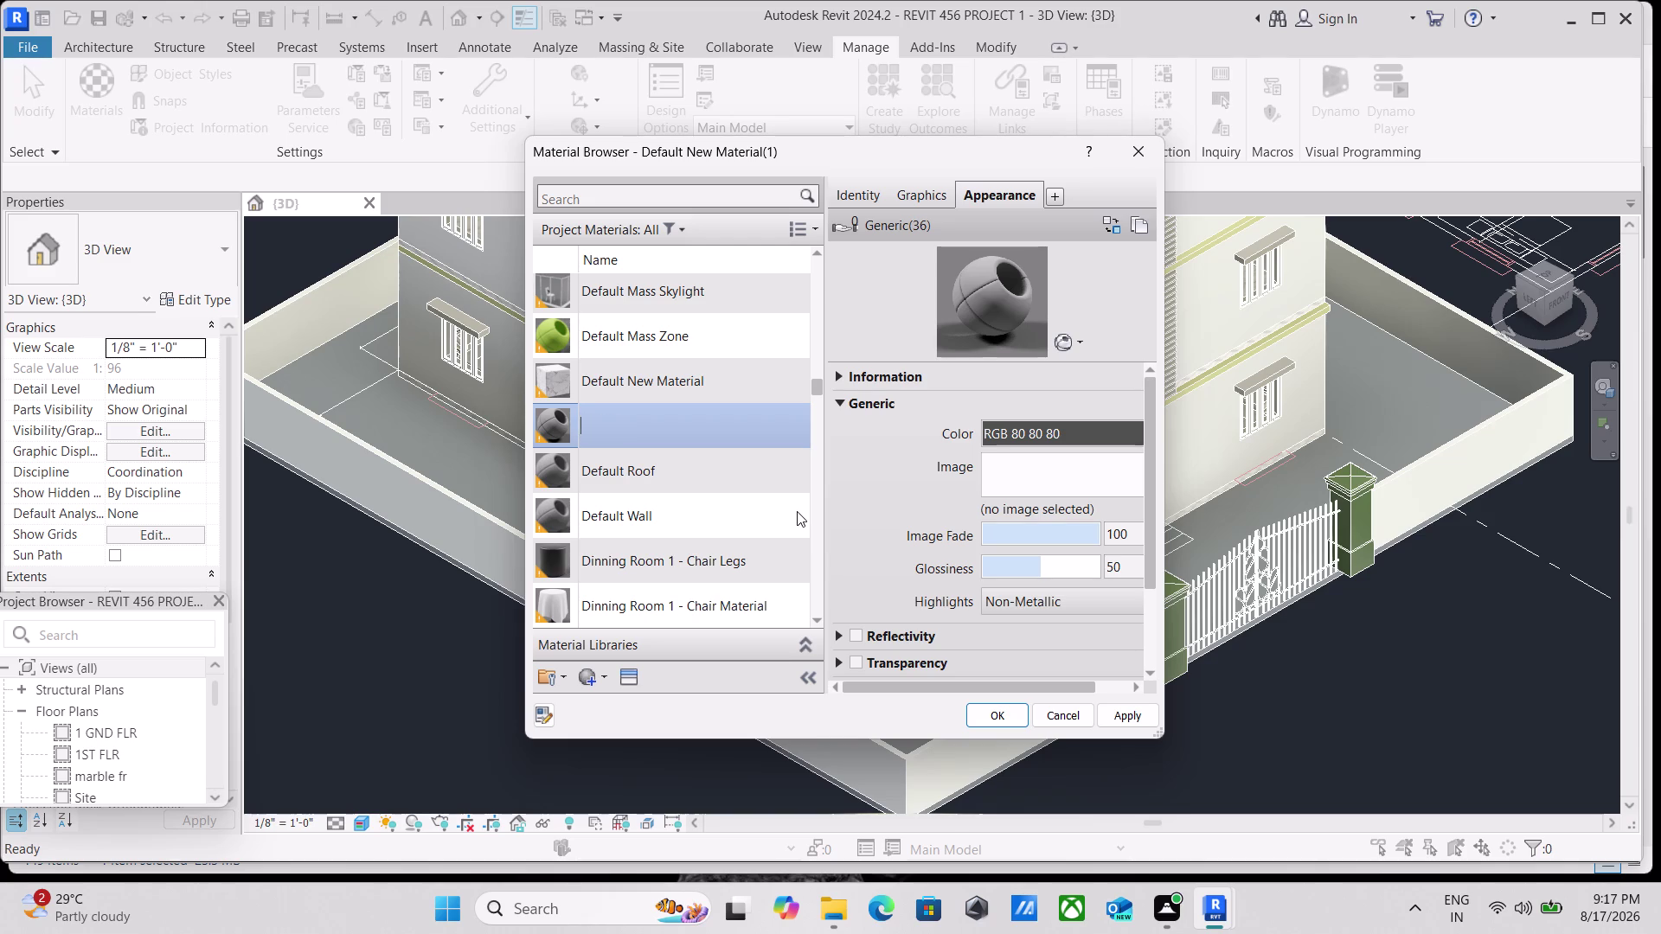
text(o)
text(uter)
key(space)
text(wall)
key(space)
text(pain)
text(t)
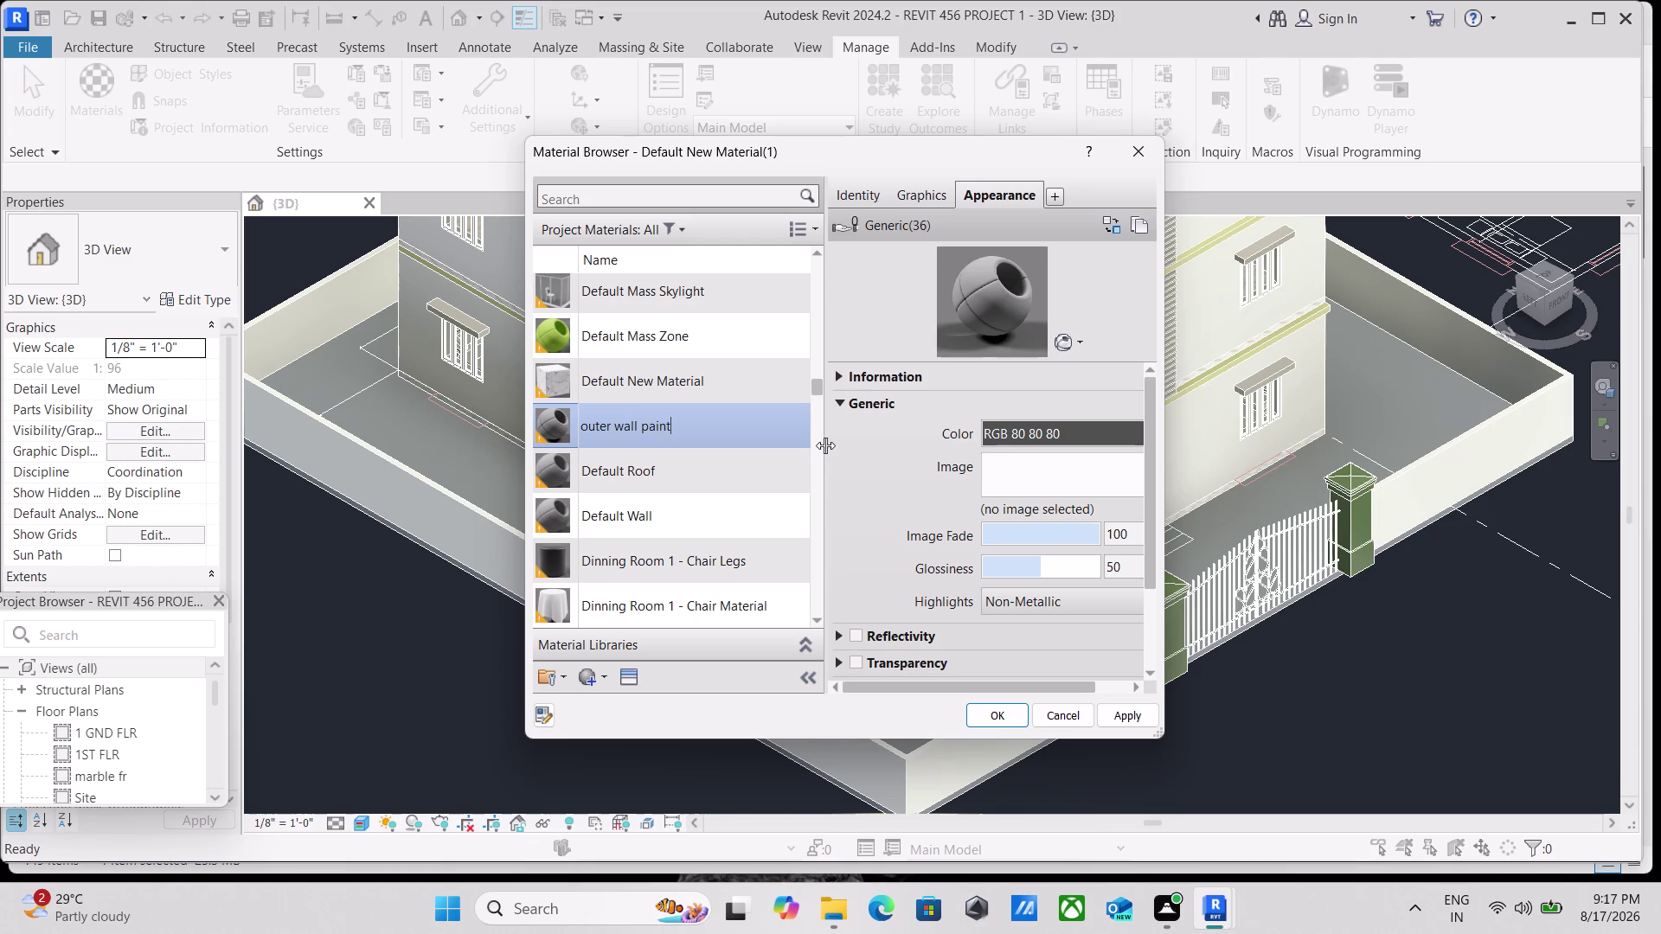
scroll(down, 3)
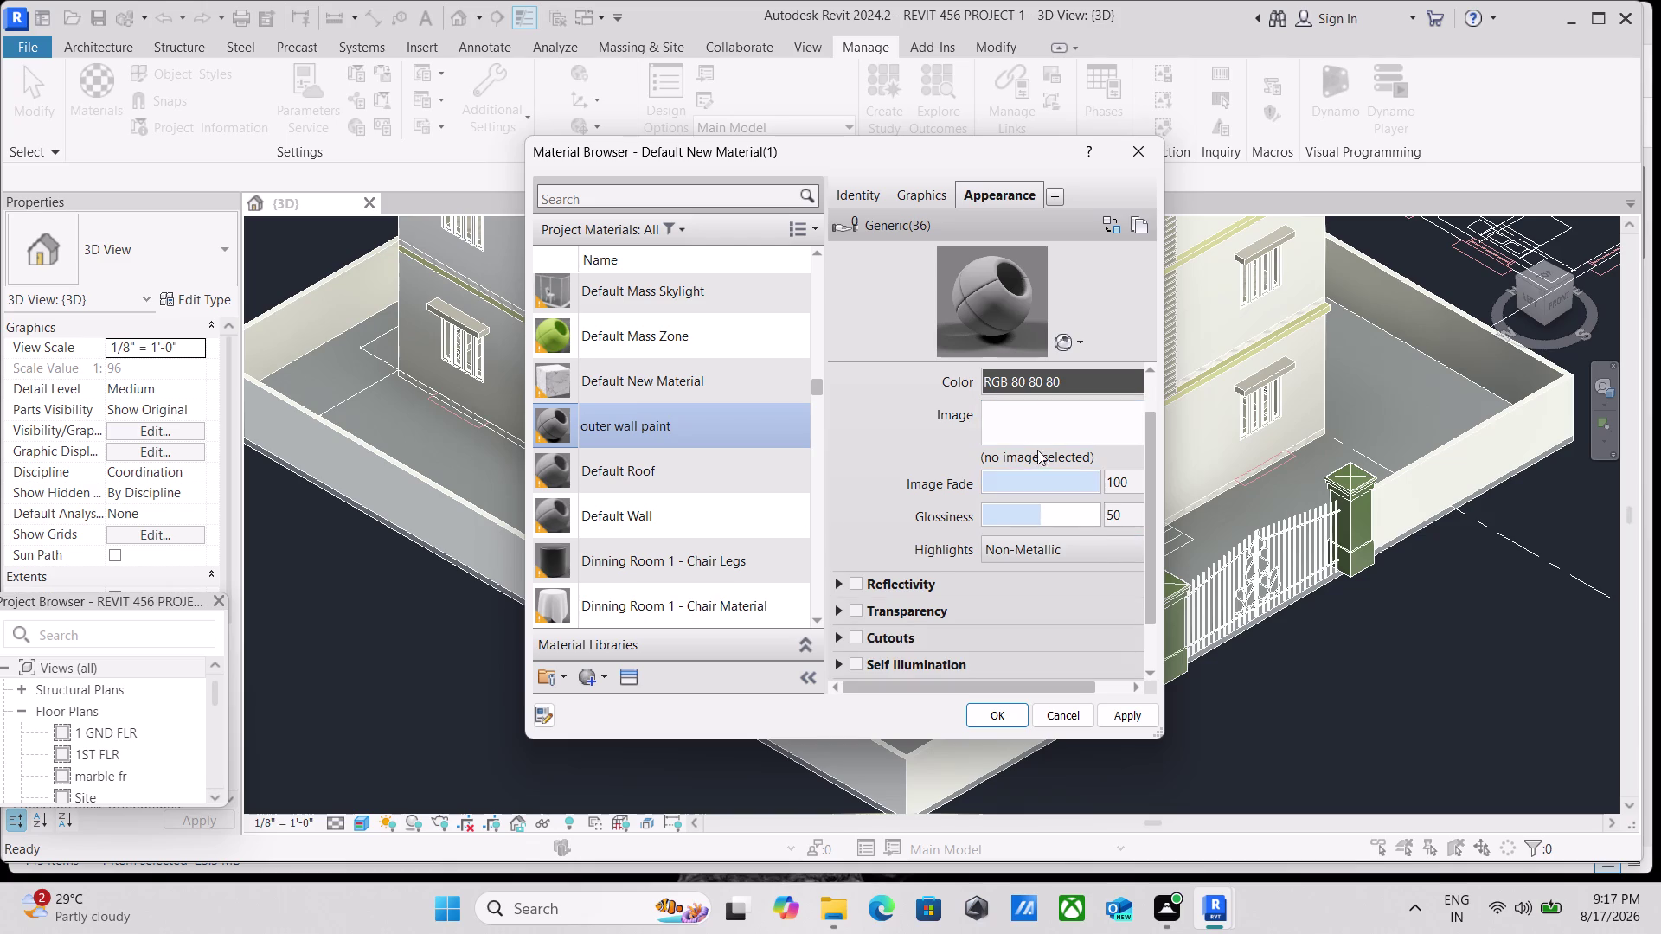
scroll(up, 3)
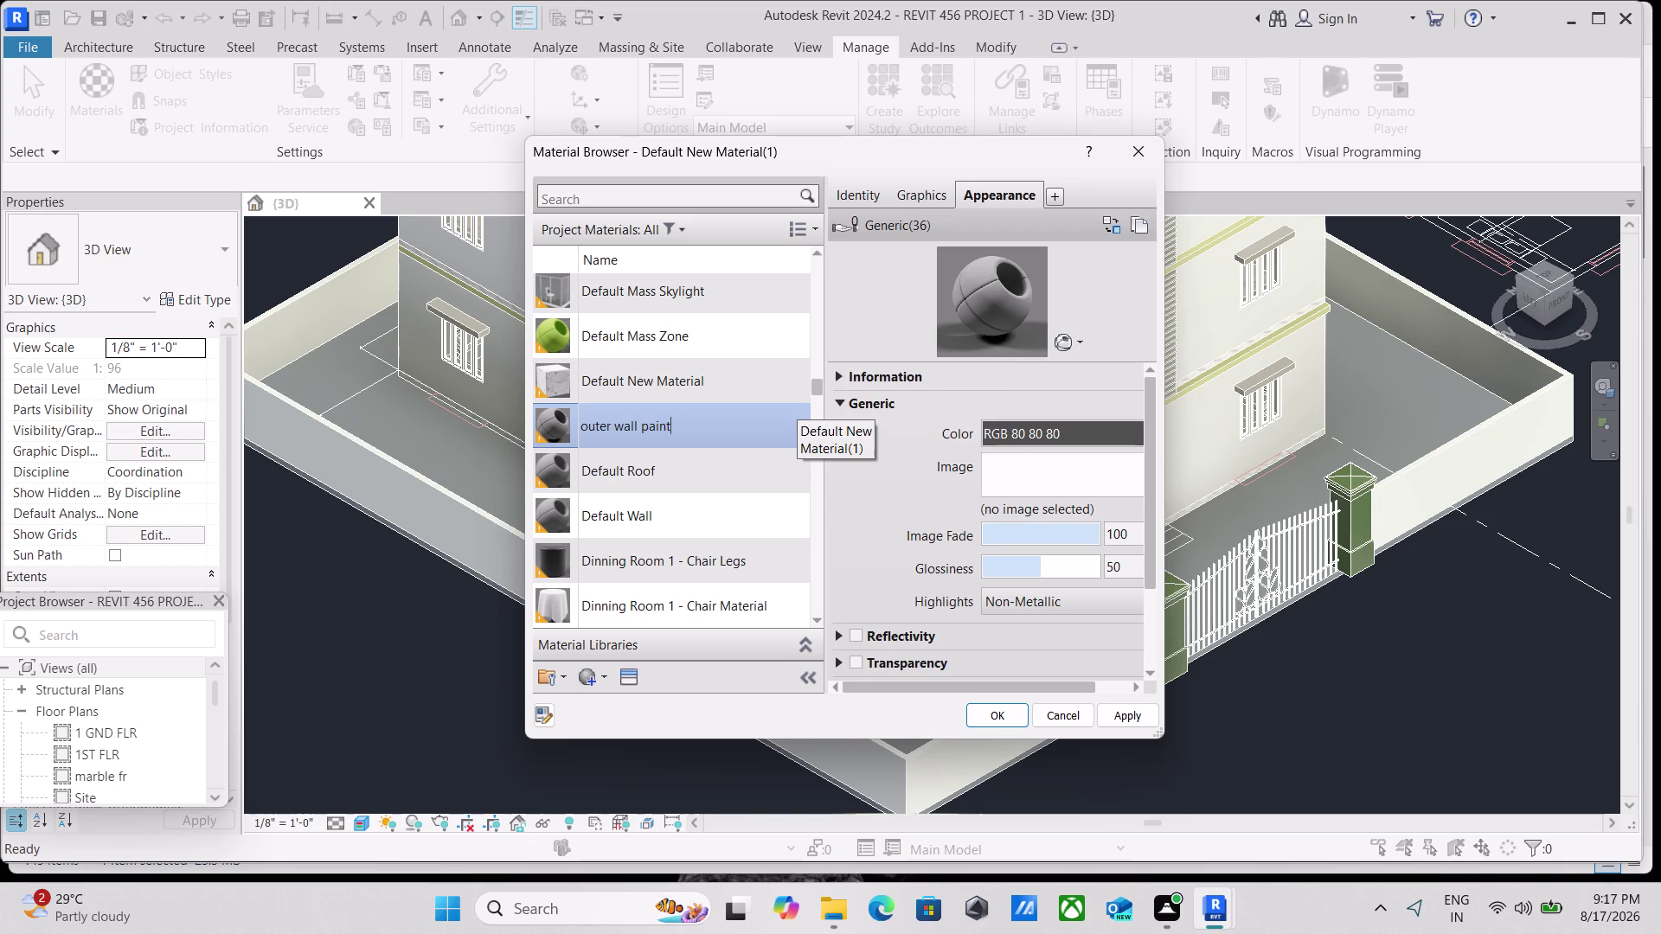
click(621, 681)
click(959, 458)
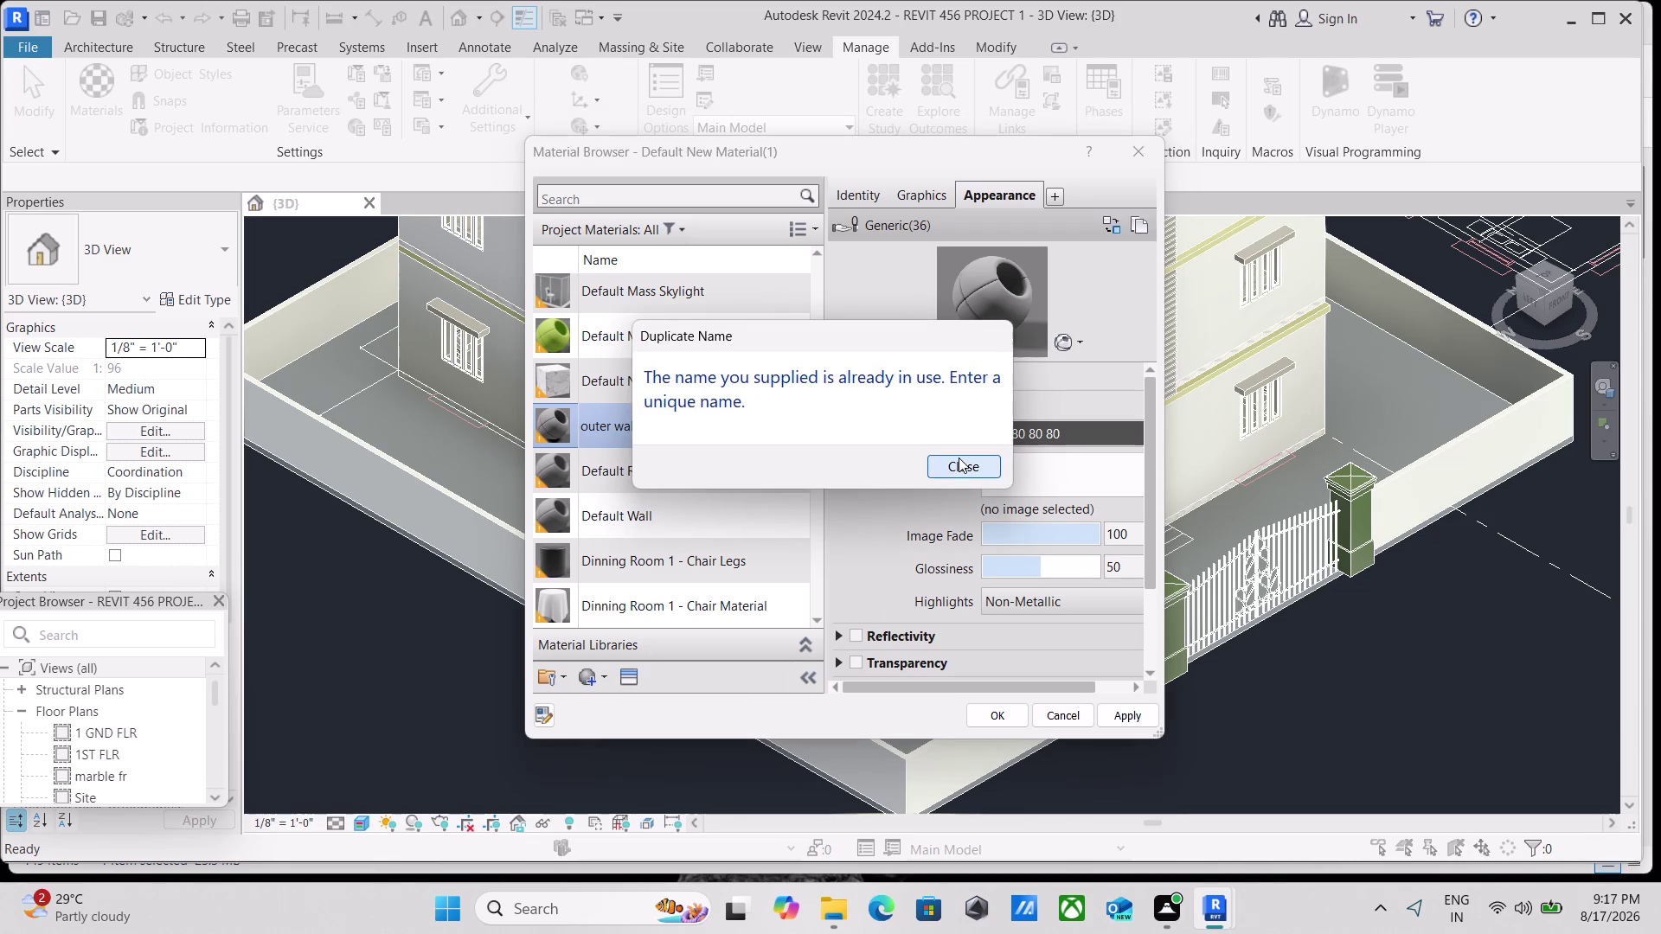
click(686, 427)
Start renaming Default New Material(1), clearing the old name and several mistyped attempts.
right_click(686, 427)
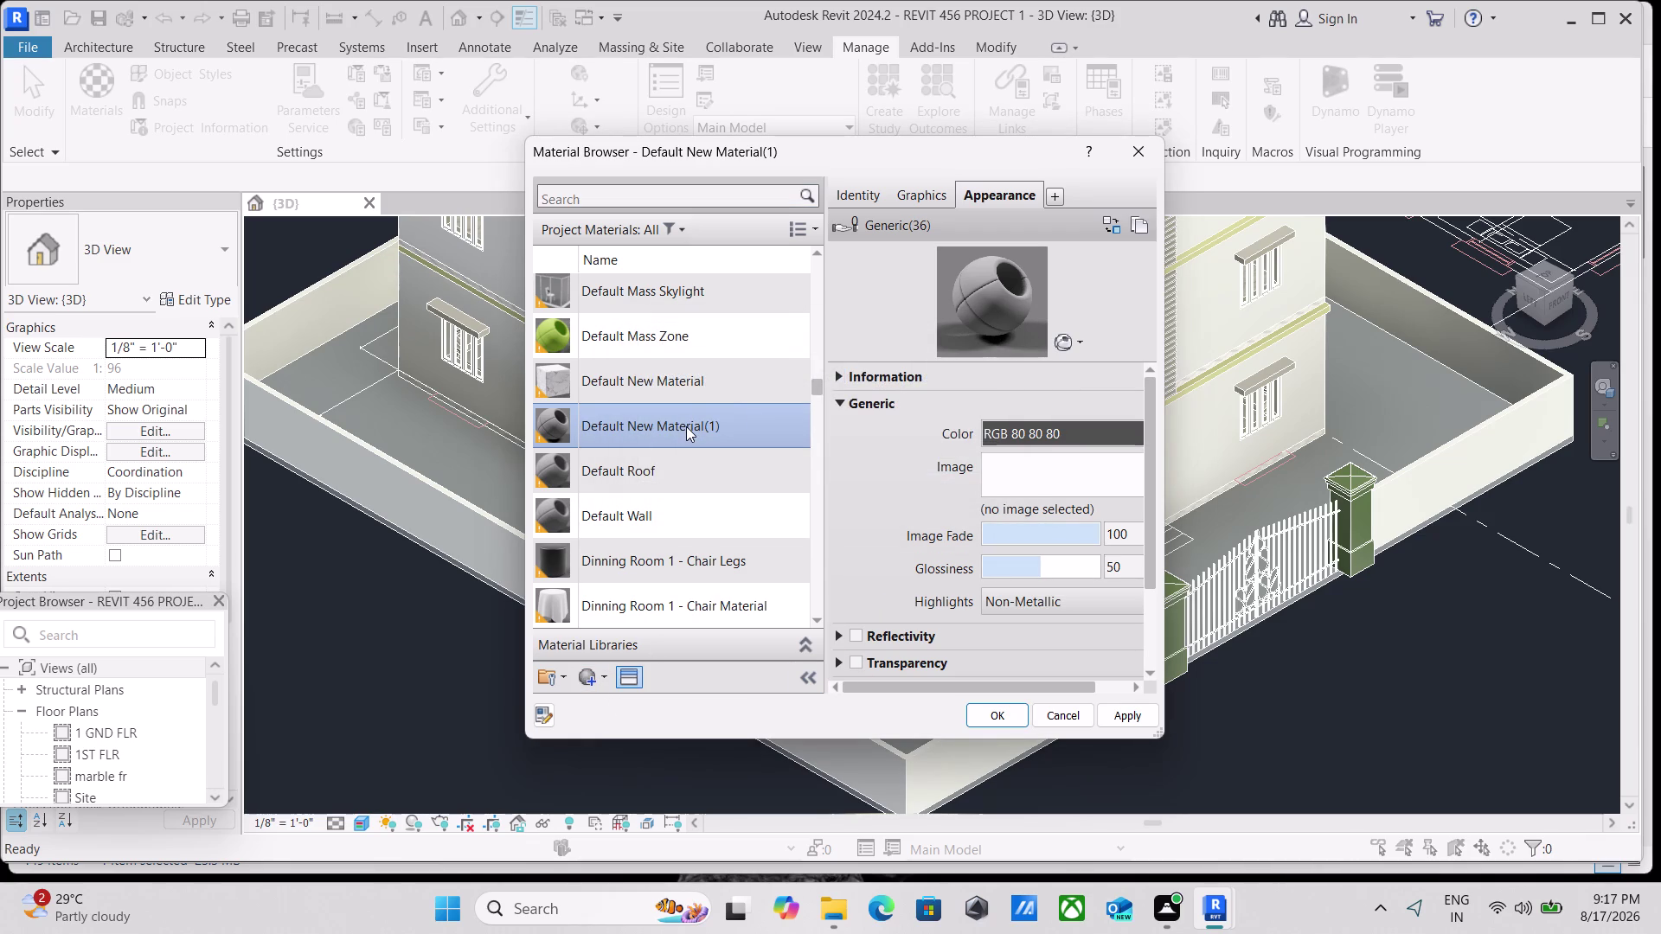
click(727, 510)
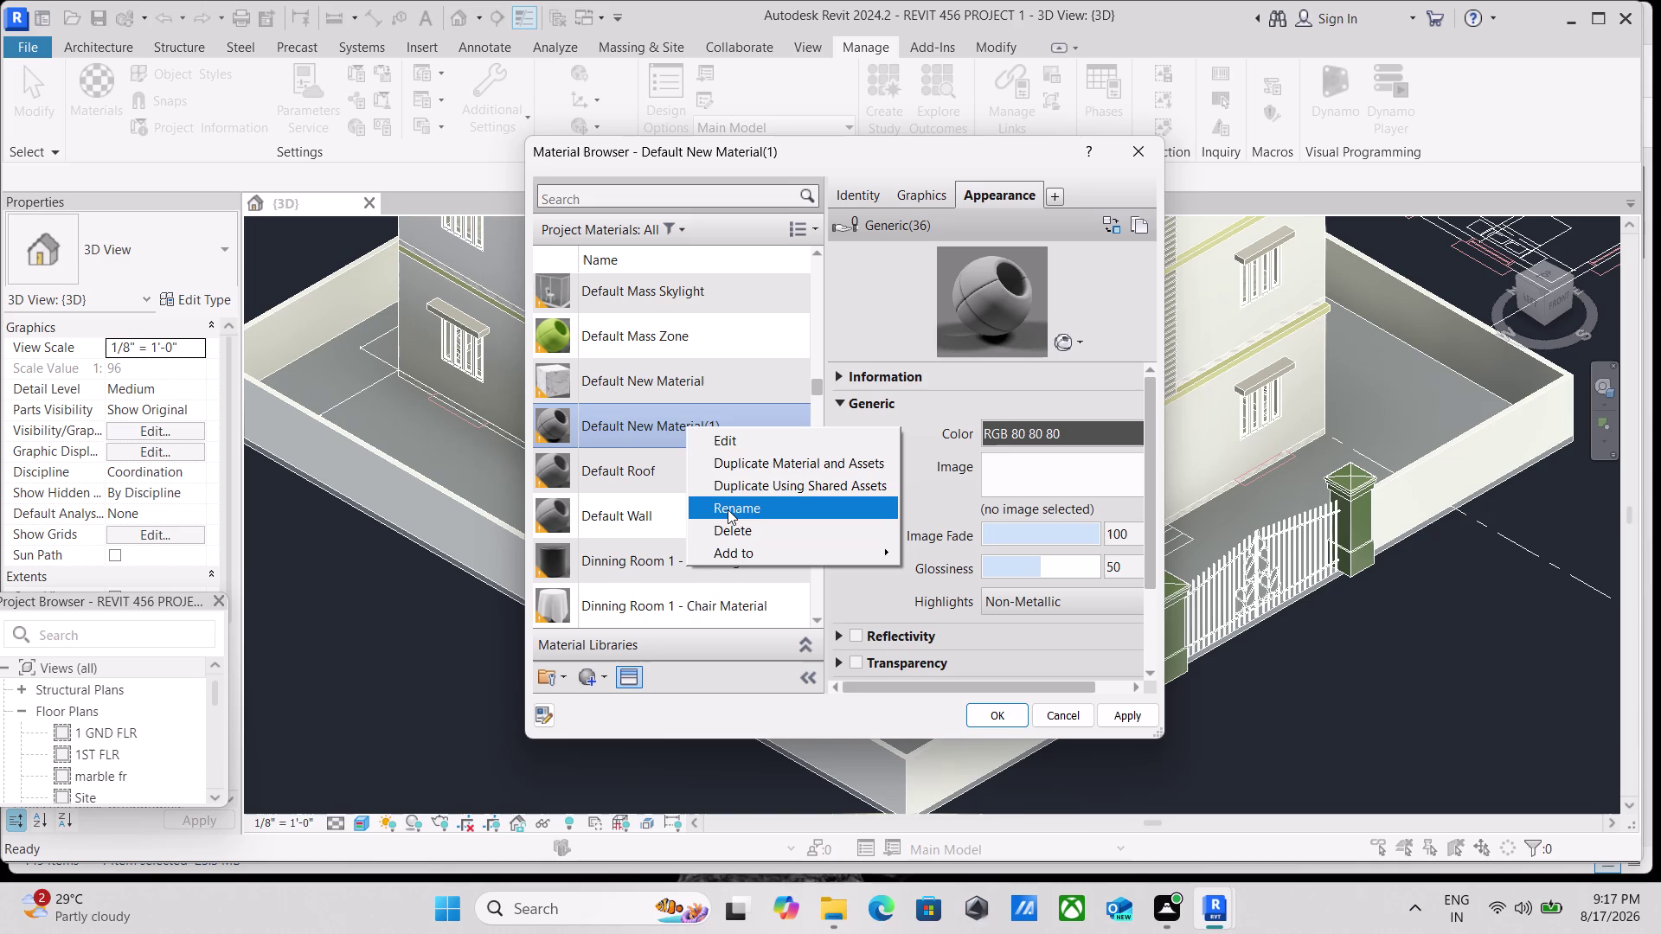
key(BackSpace)
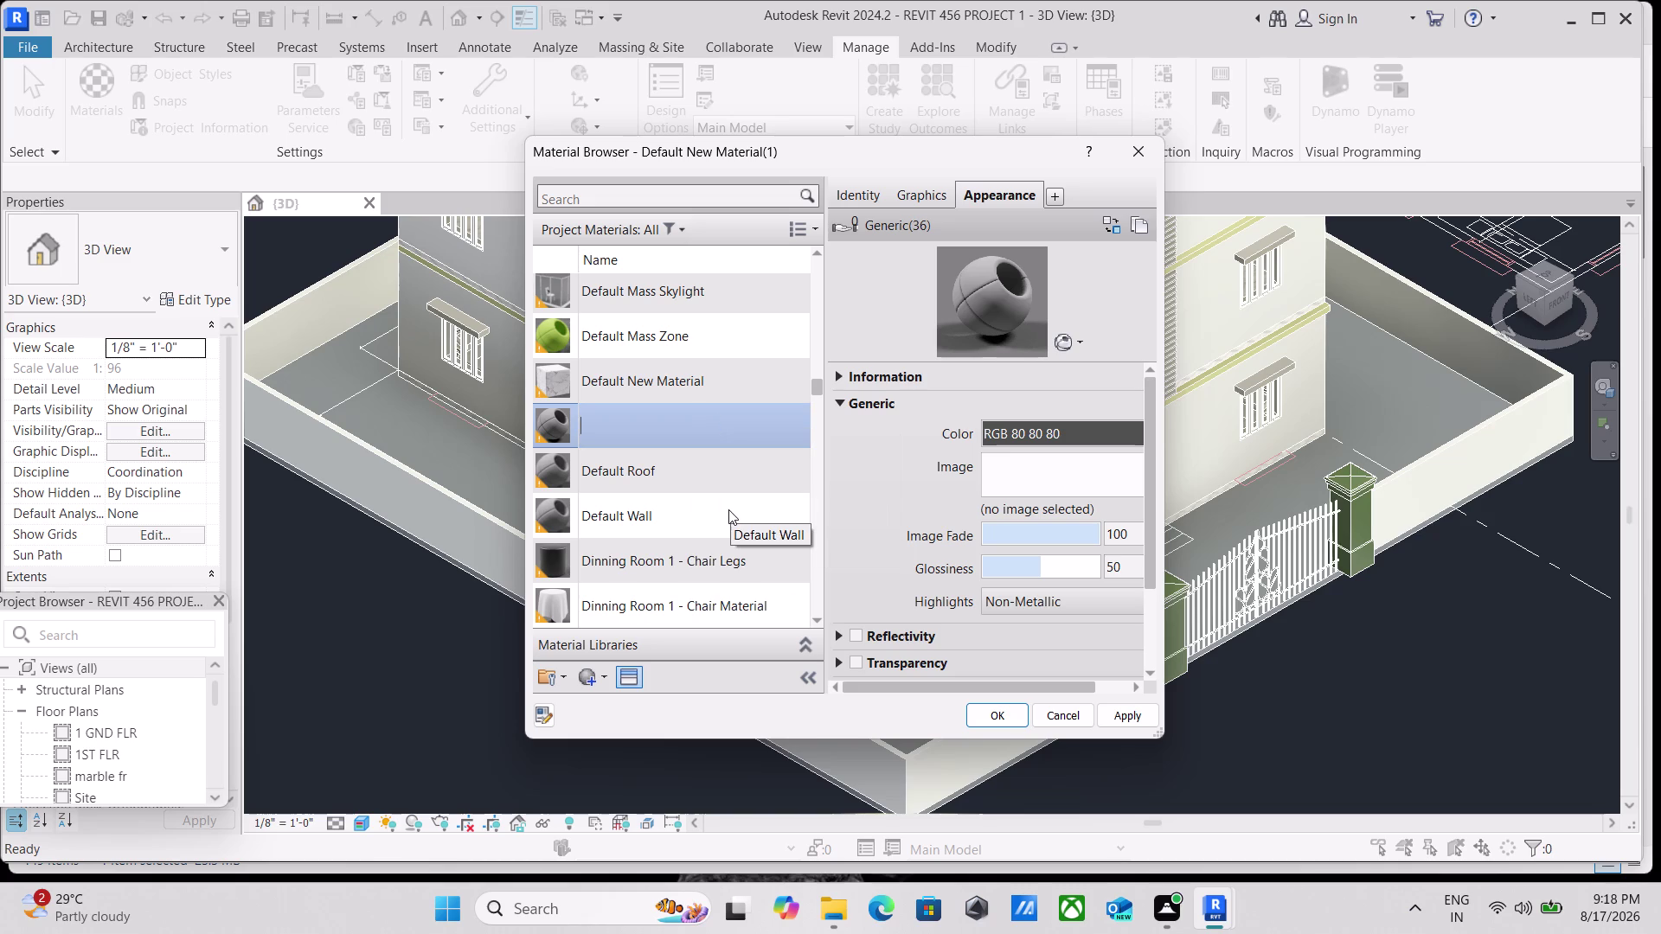
text(ou)
key(BackSpace)
key(BackSpace)
key(o)
key(BackSpace)
text(be)
key(BackSpace)
key(BackSpace)
text(w)
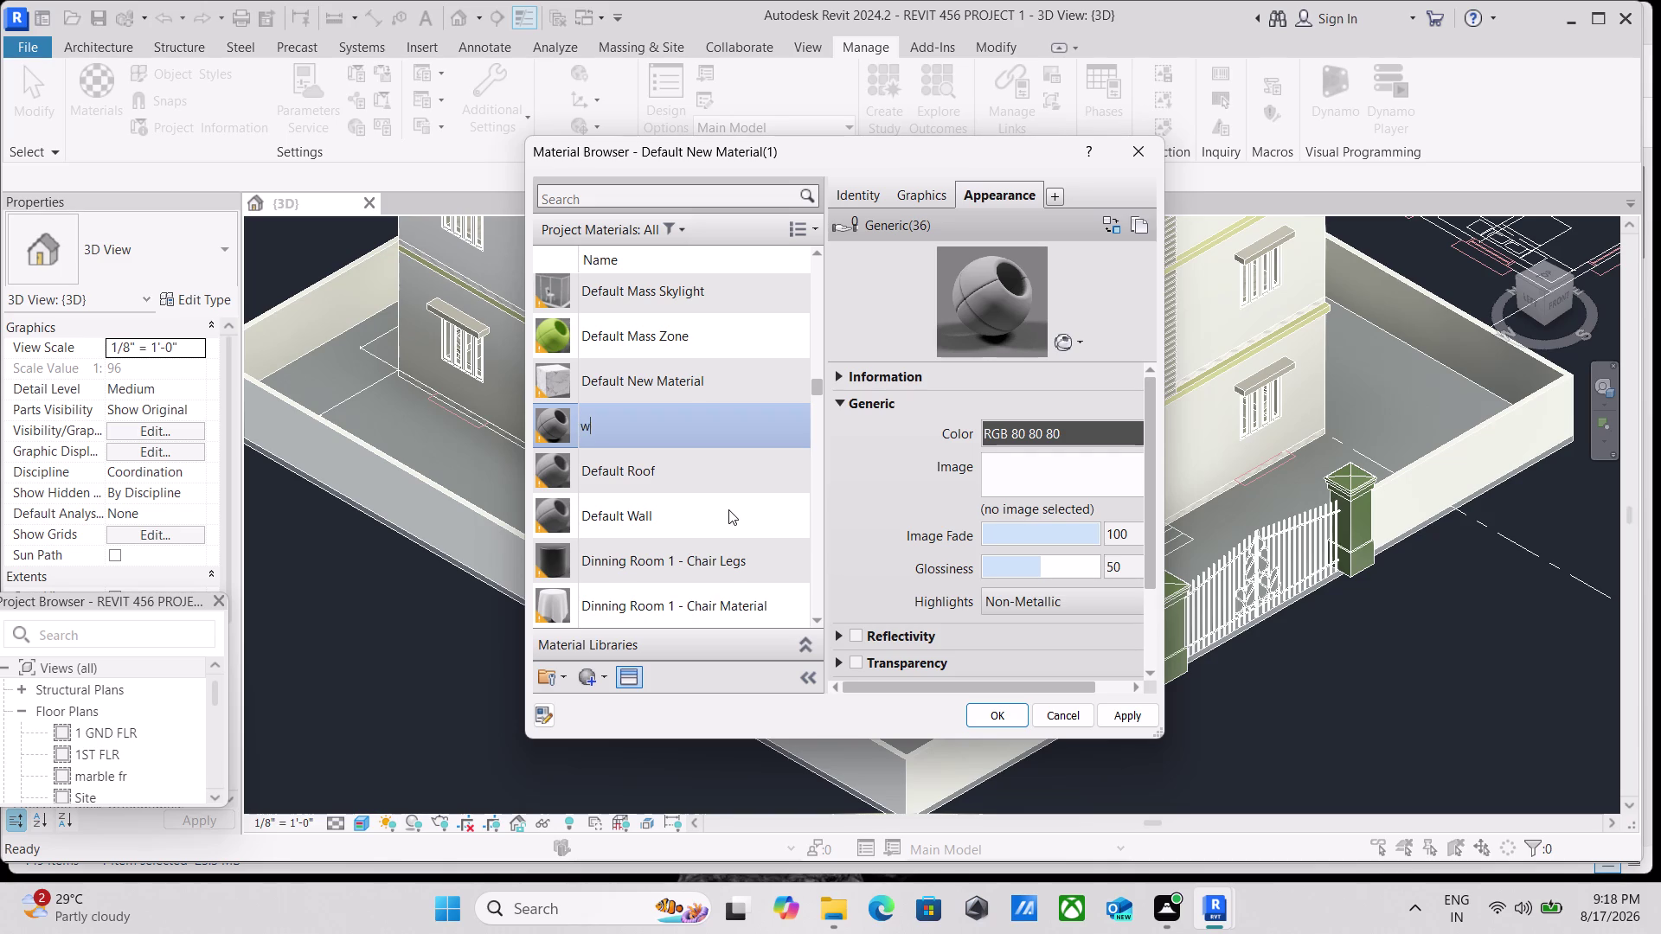
text(all)
key(BackSpace)
key(BackSpace)
key(BackSpace)
key(BackSpace)
Enter and commit the material name 'outer wall paint 234'.
text(out)
text(er wa)
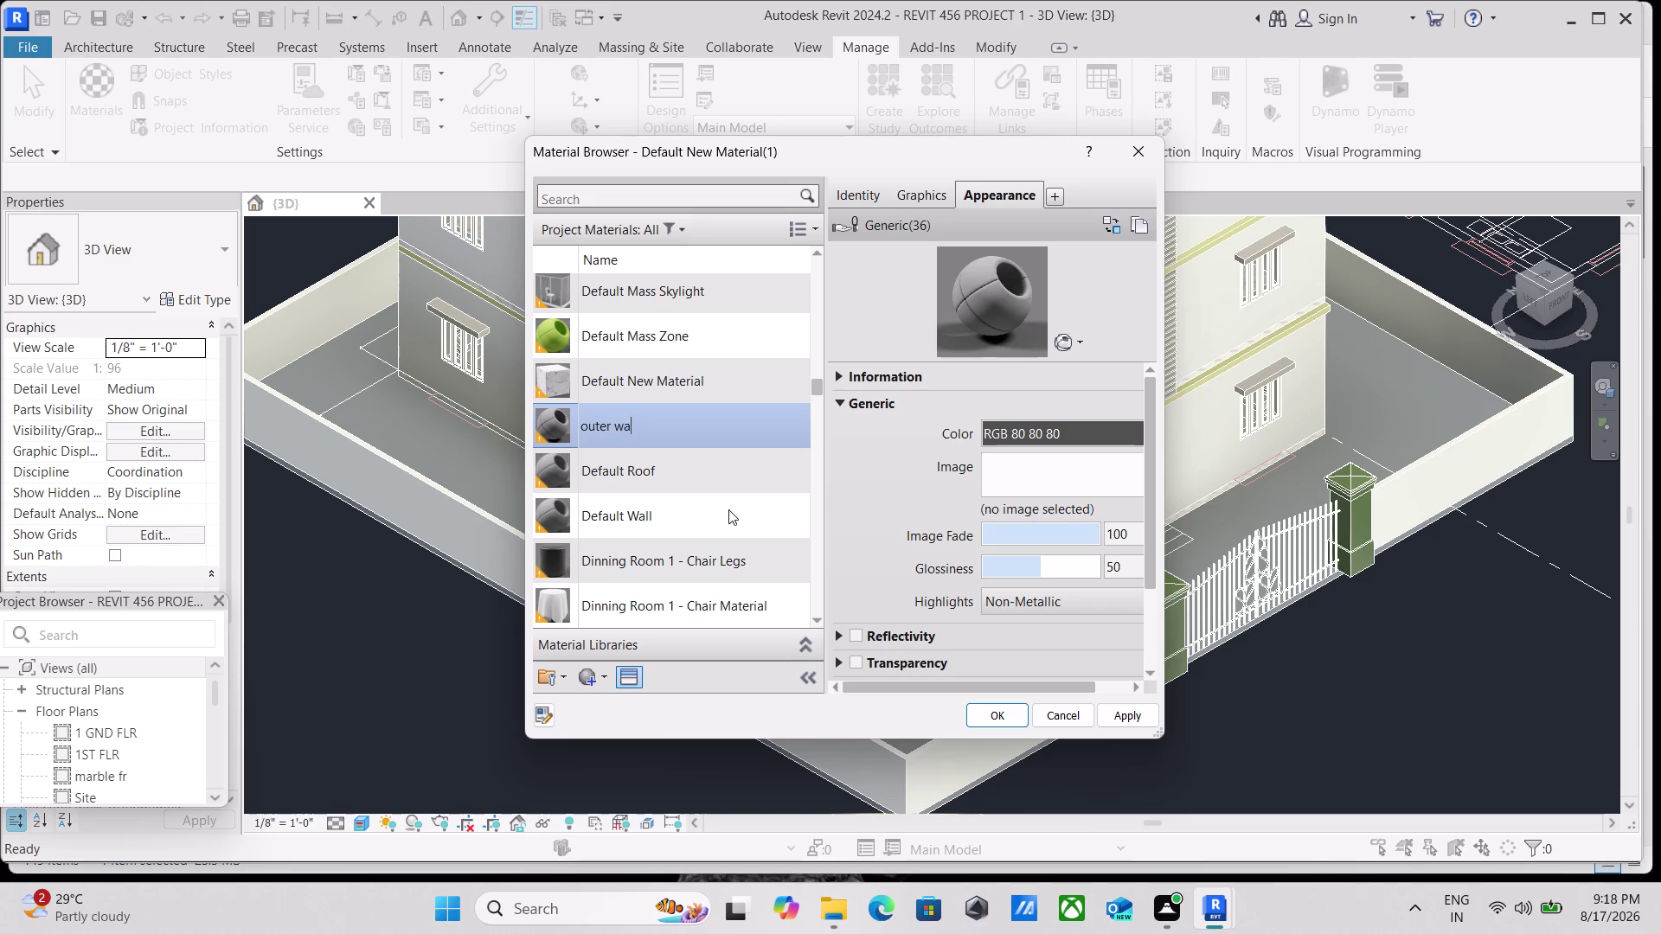
text(ll)
key(space)
text(p)
text(ai)
text(n)
text(t)
key(space)
text(234)
click(632, 679)
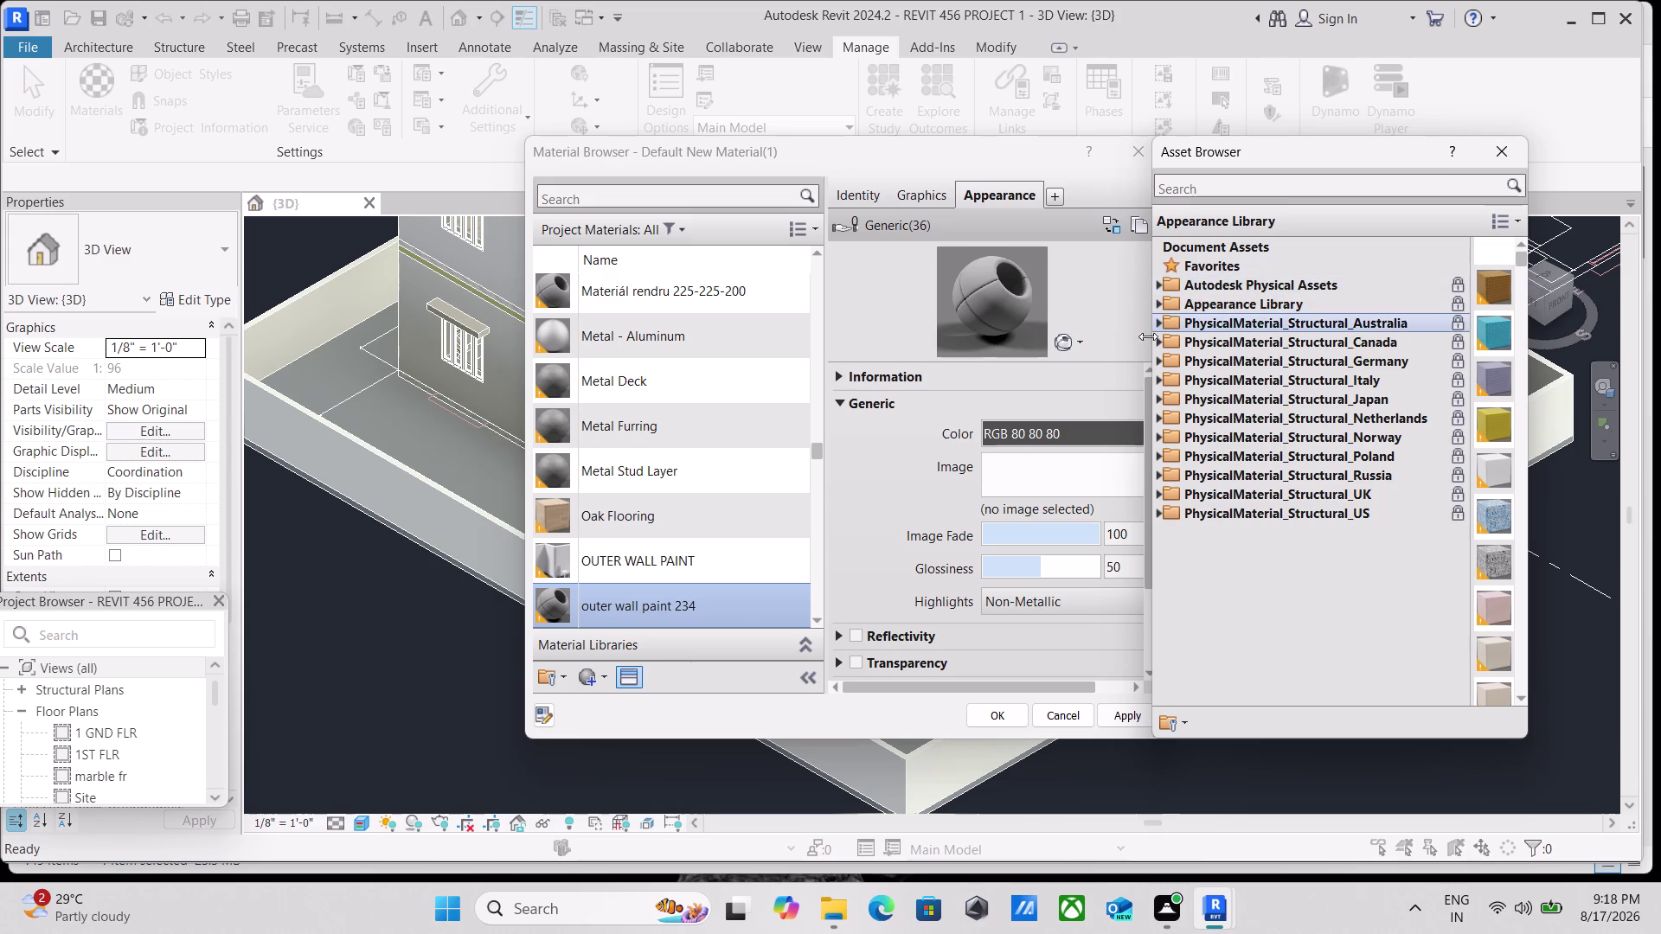
Widen the Asset Browser and open the Appearance Library's Paint category.
drag(1152, 346, 1029, 367)
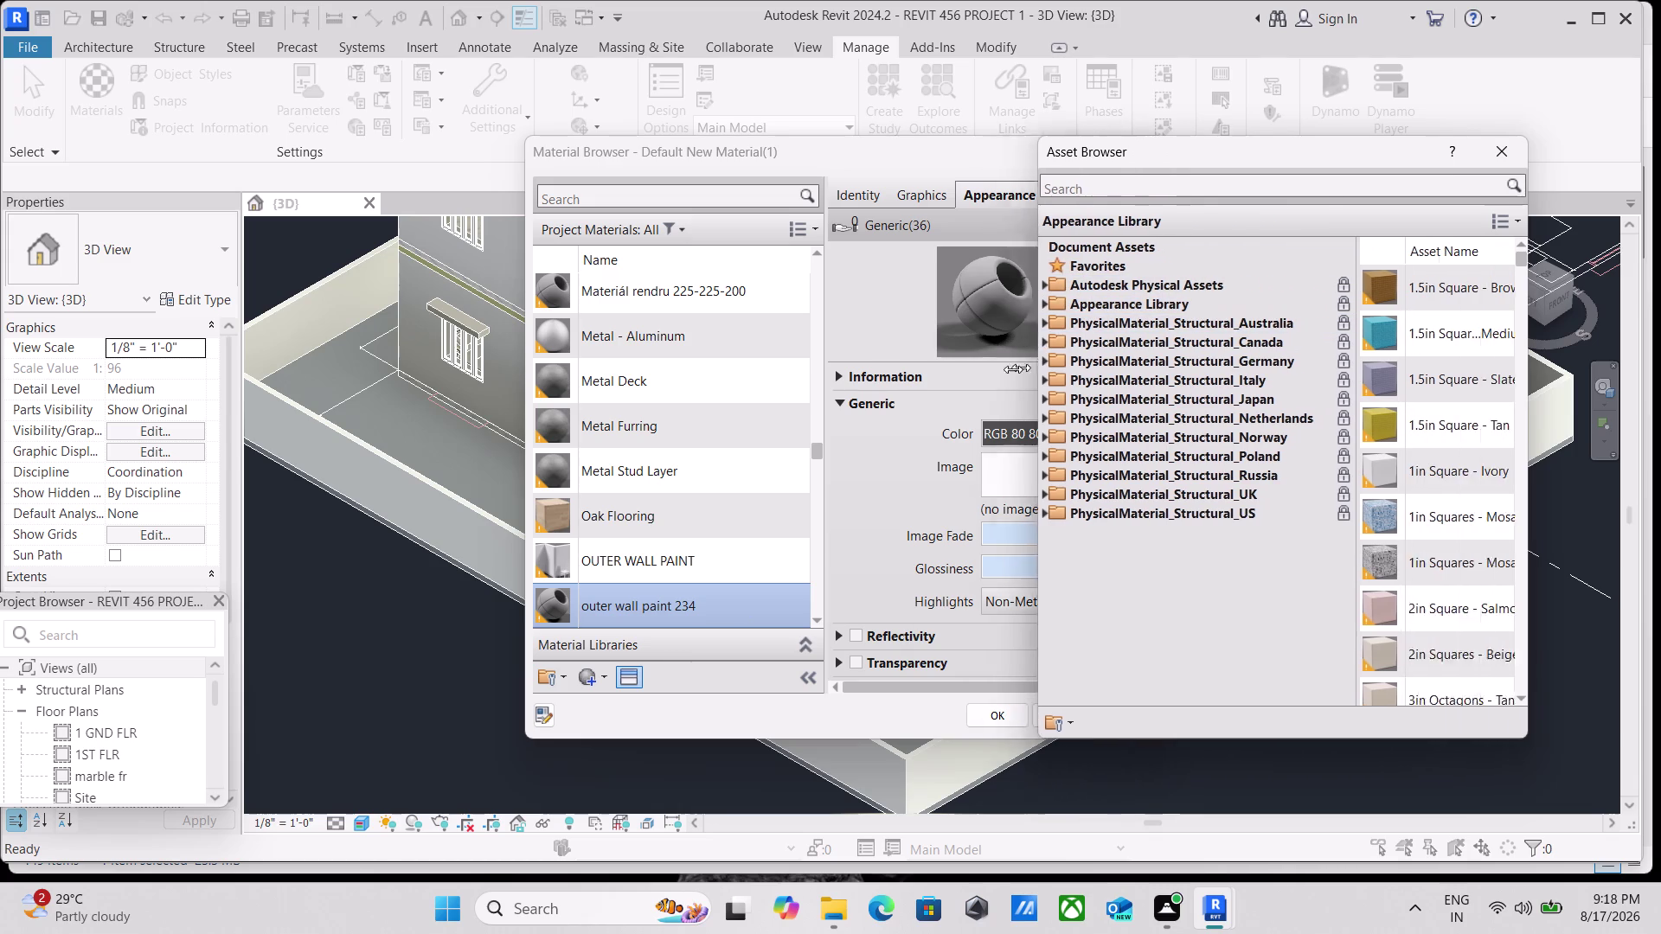
drag(1030, 367, 590, 369)
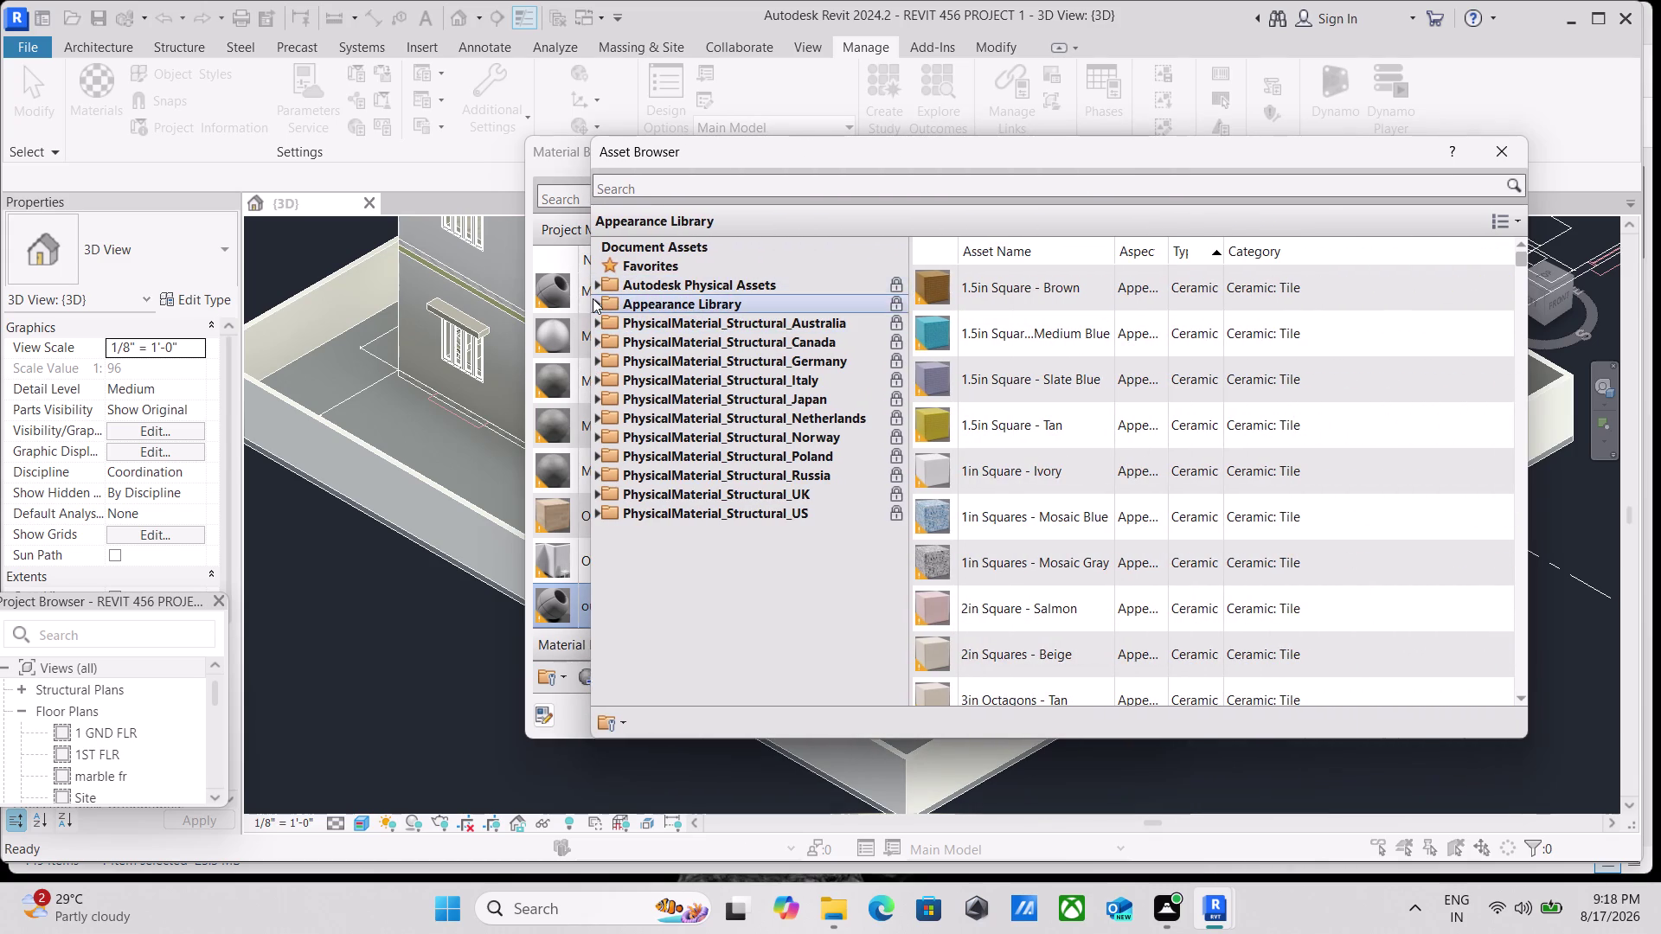
click(593, 299)
scroll(down, 3)
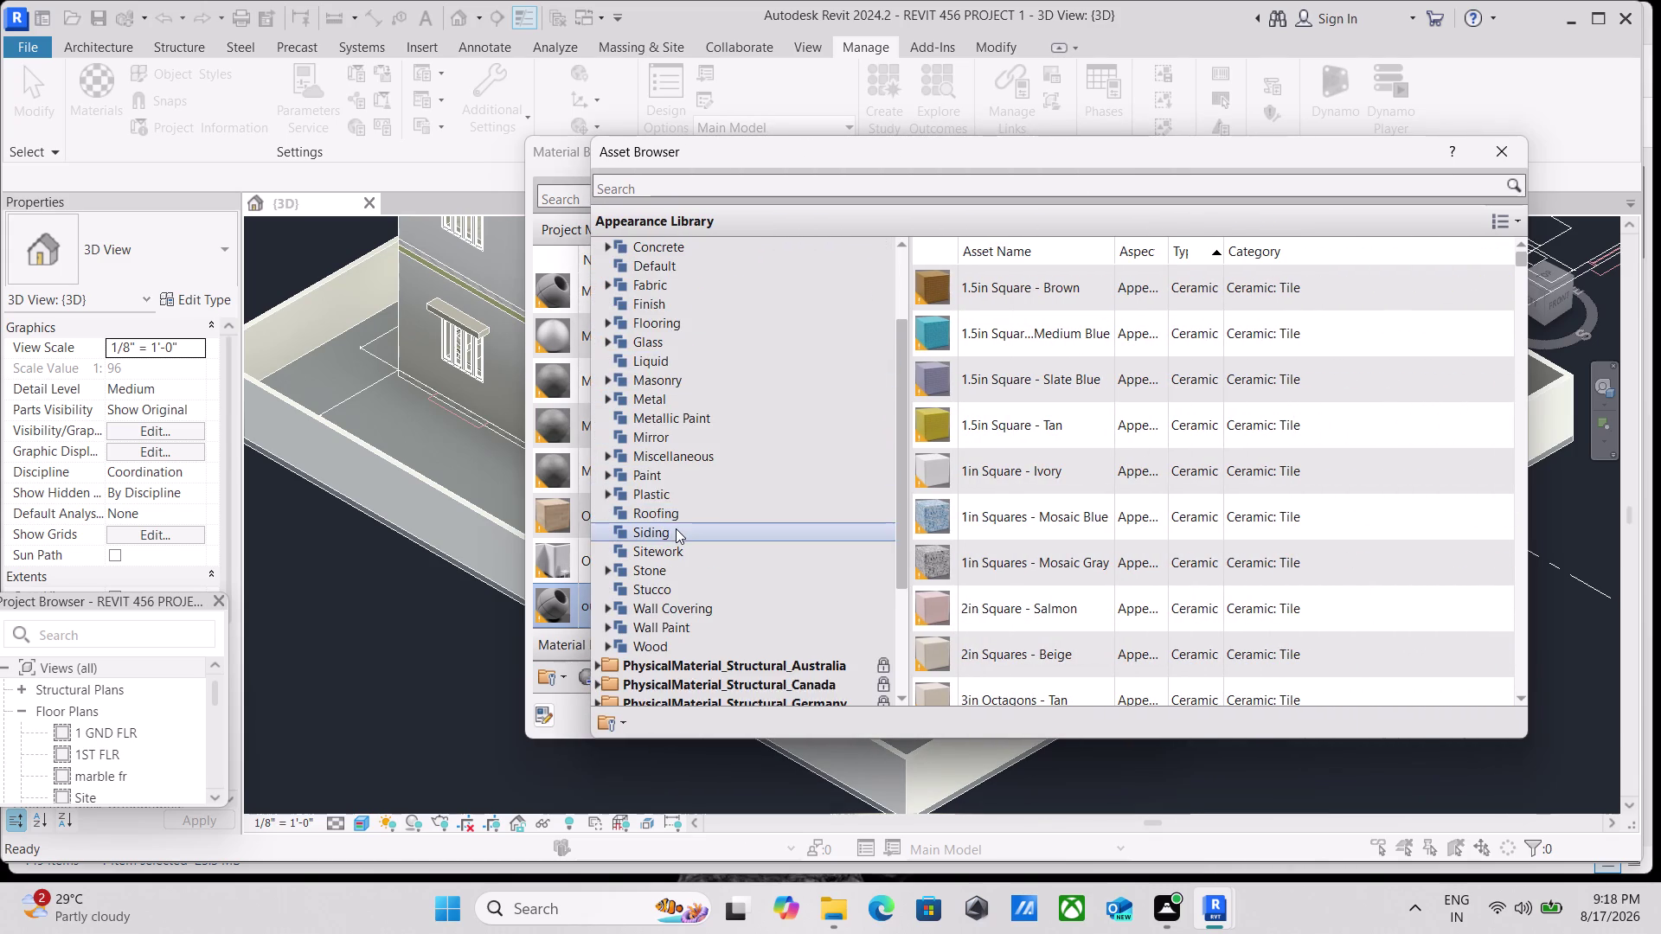
scroll(up, 3)
scroll(down, 3)
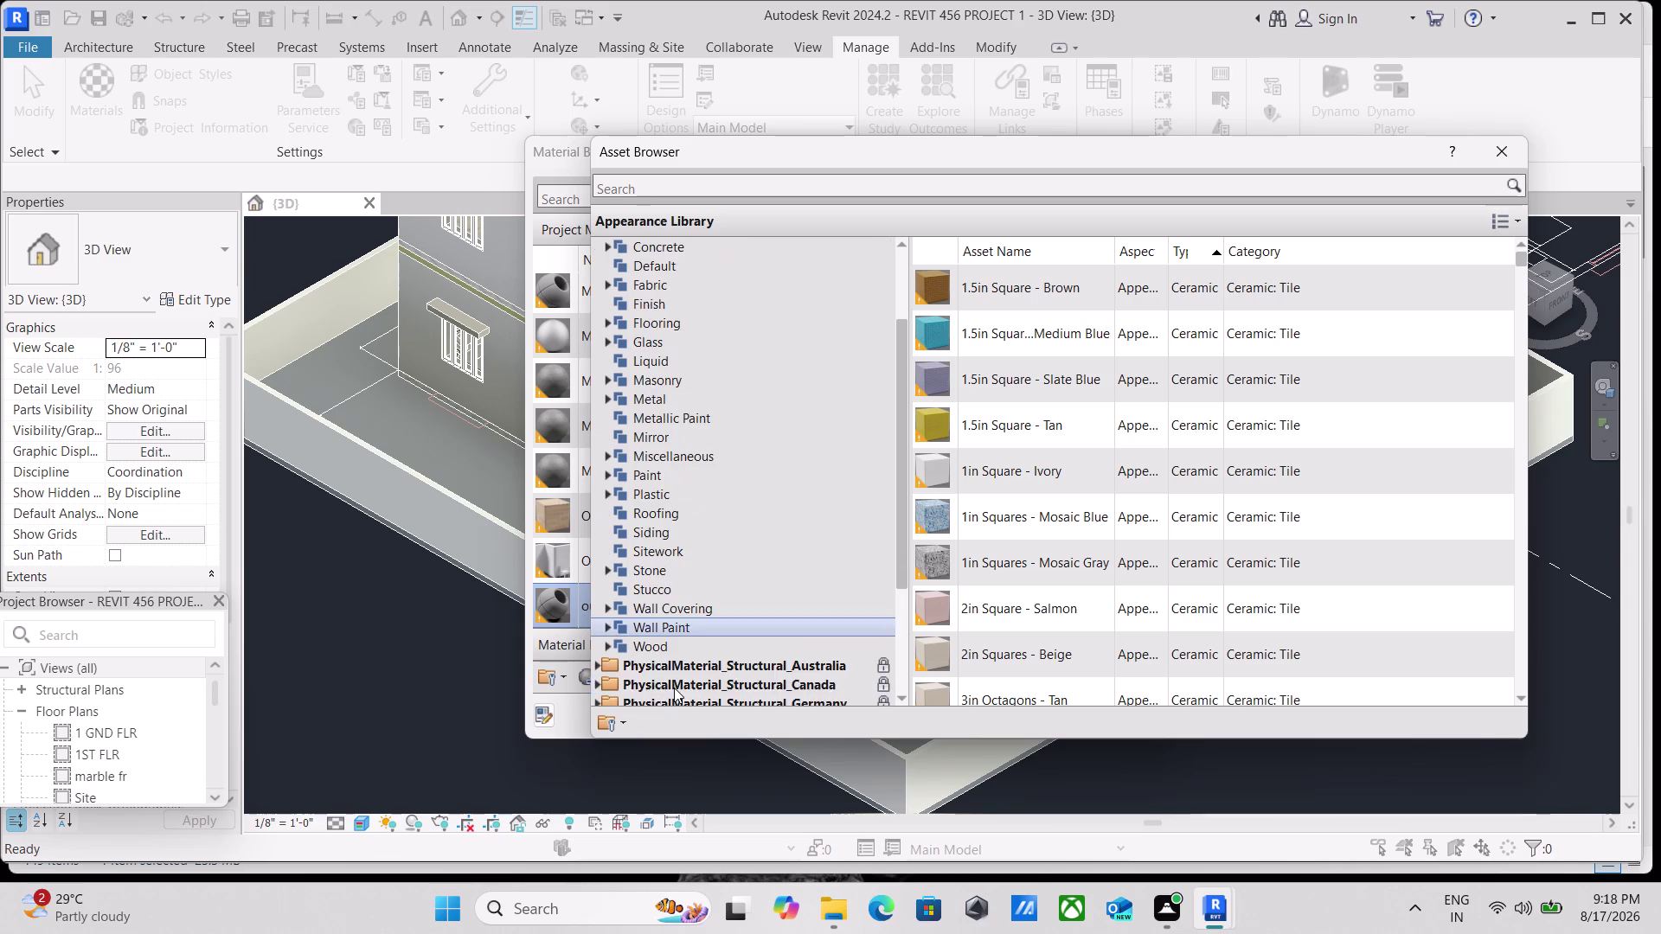
click(663, 474)
Find and apply the Powder Coat - Rough (White) appearance, RGB 246 246 243.
scroll(down, 3)
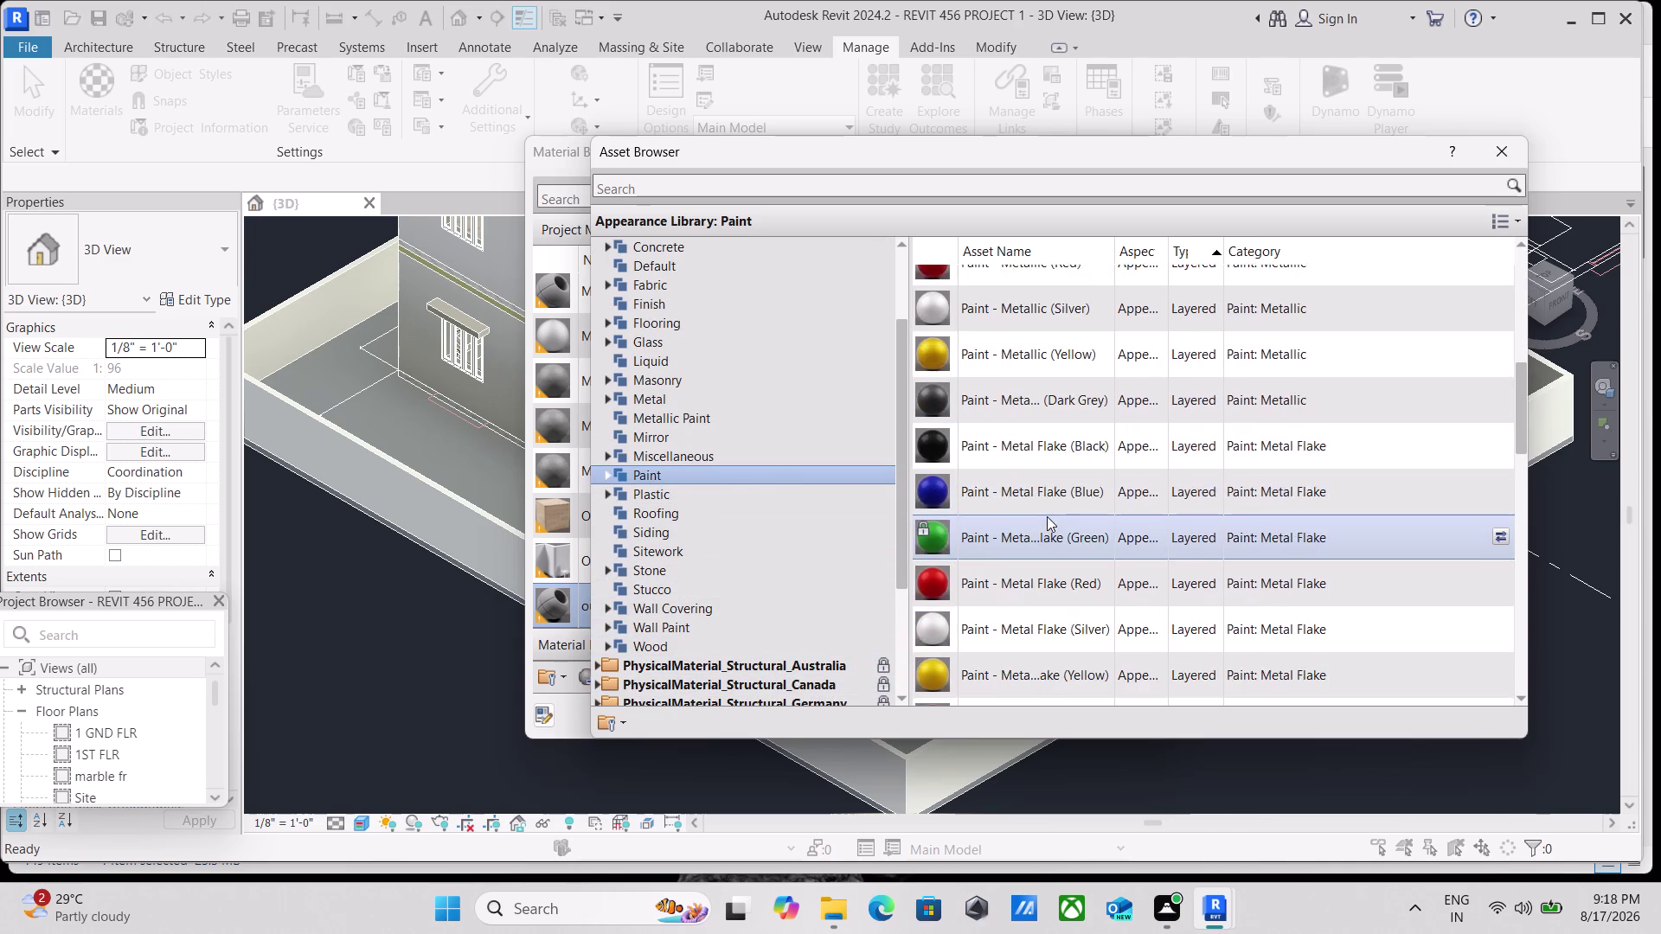
scroll(down, 3)
scroll(down, 3)
scroll(down, 3)
scroll(up, 3)
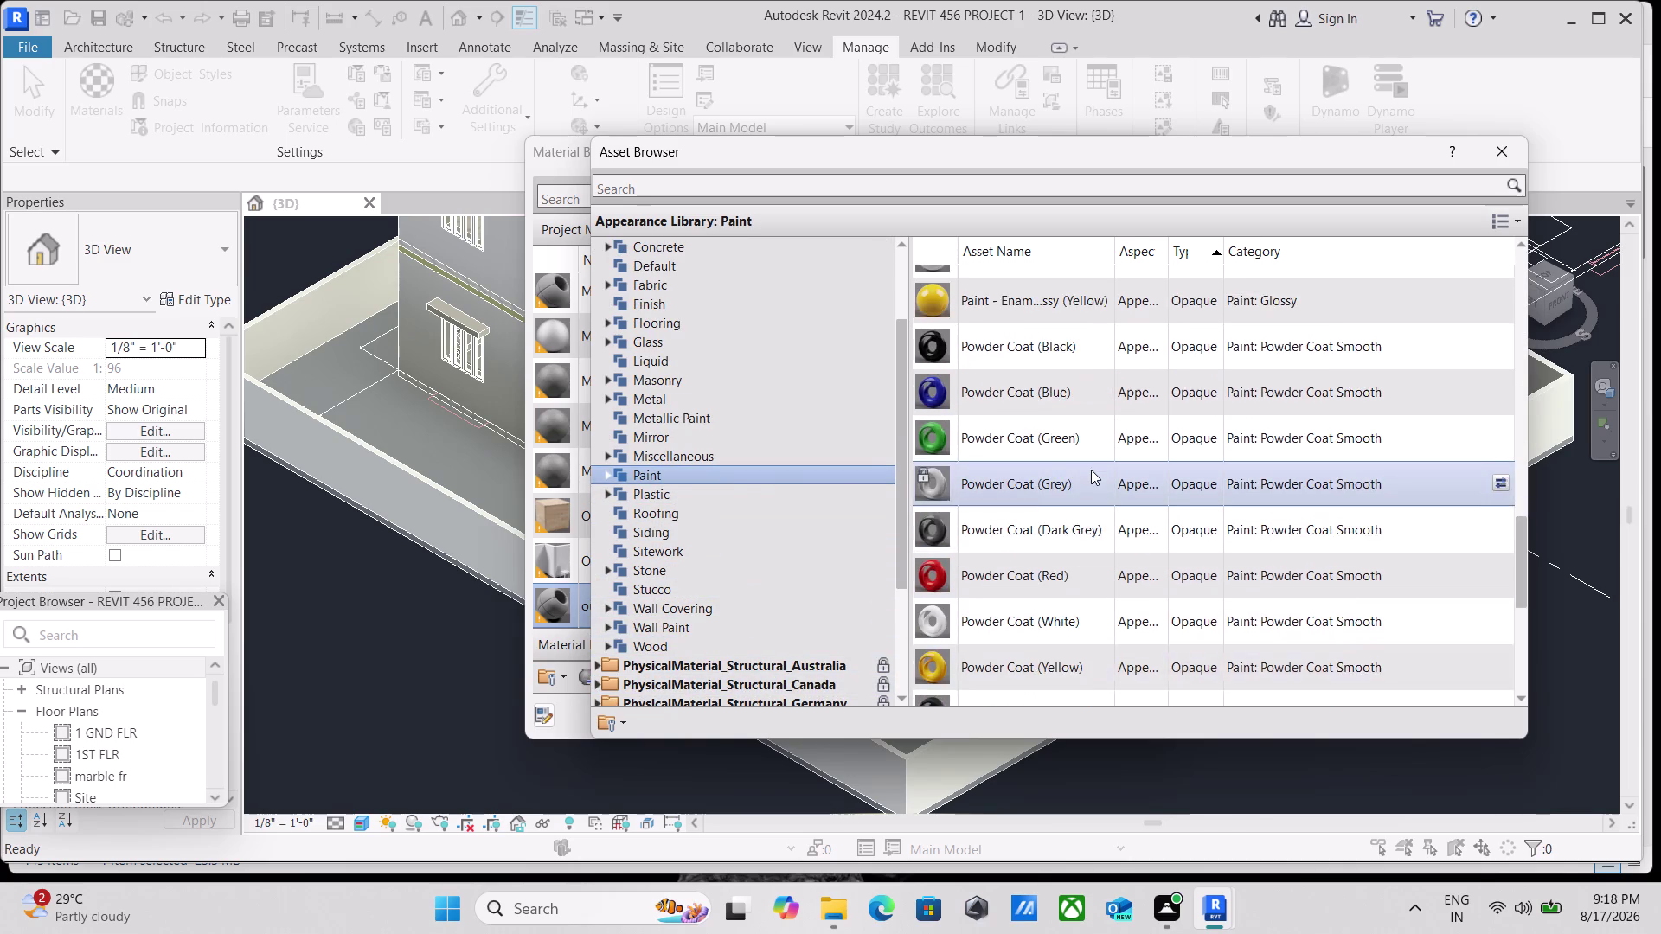
scroll(up, 3)
scroll(up, 3)
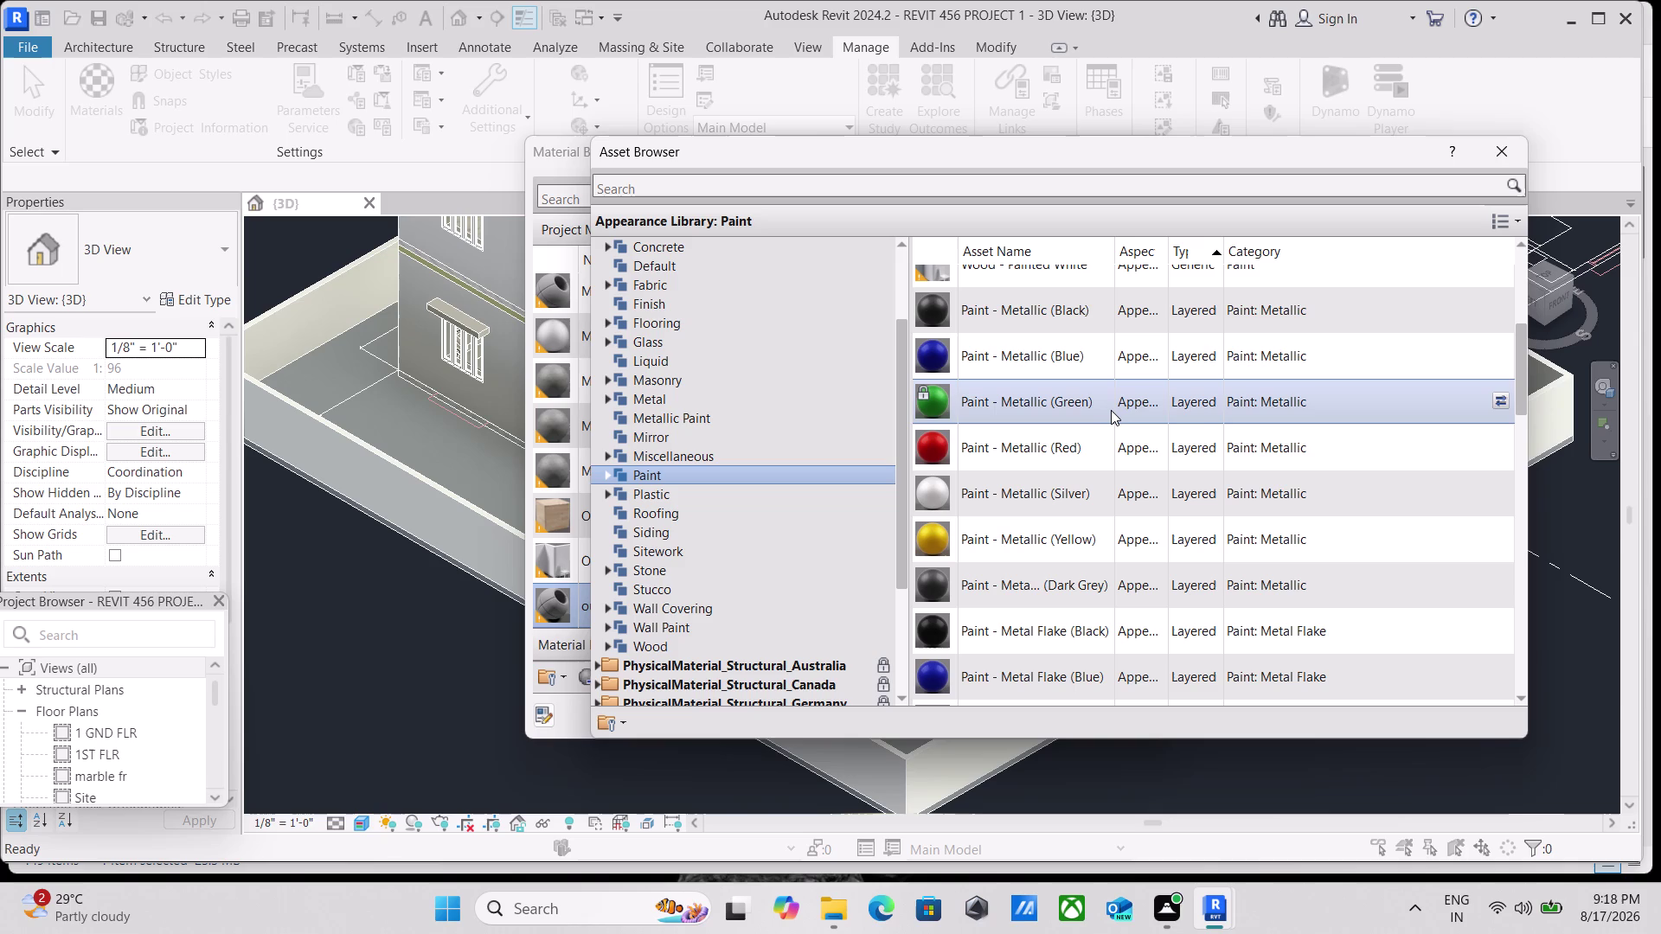
scroll(down, 3)
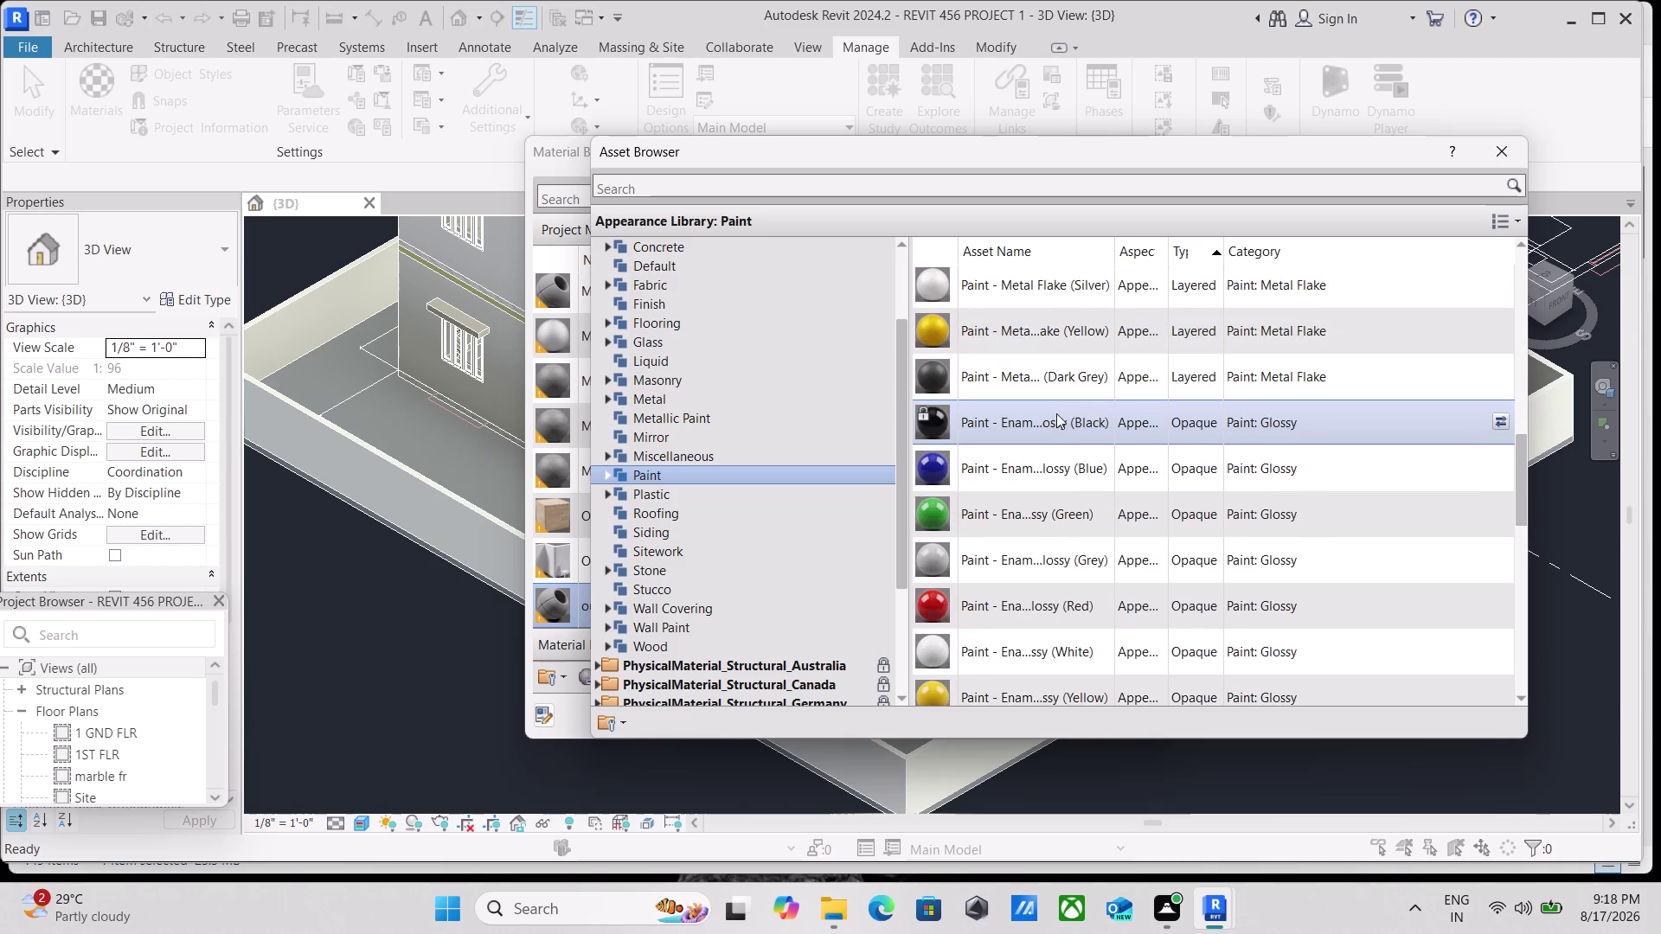
scroll(down, 3)
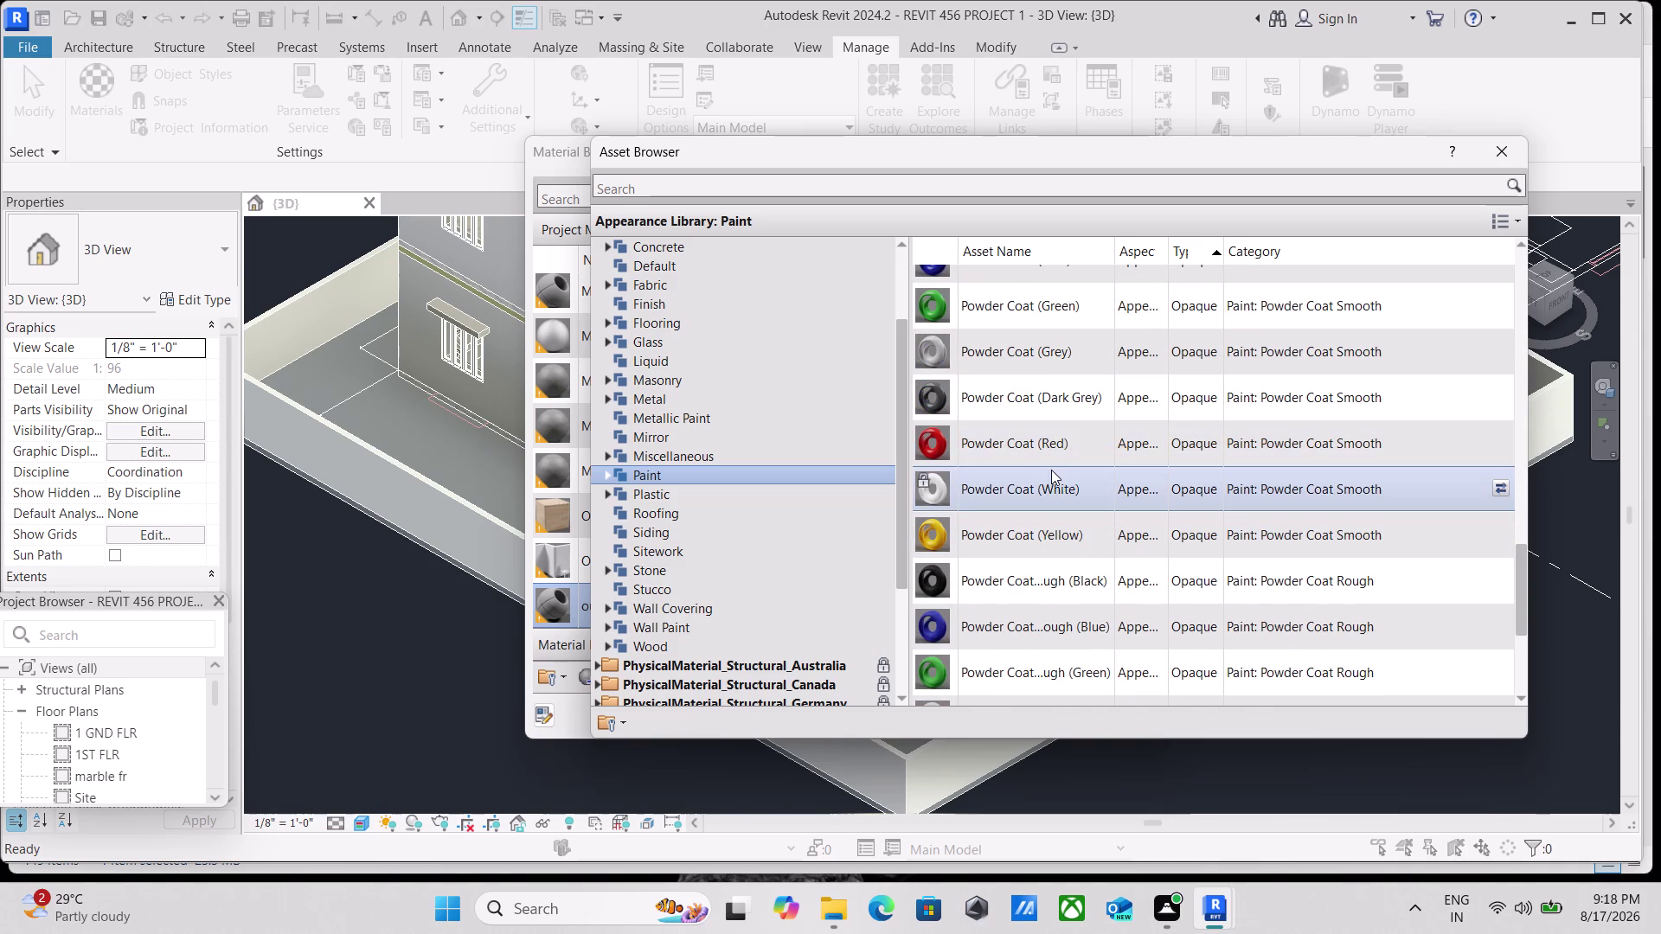
scroll(down, 3)
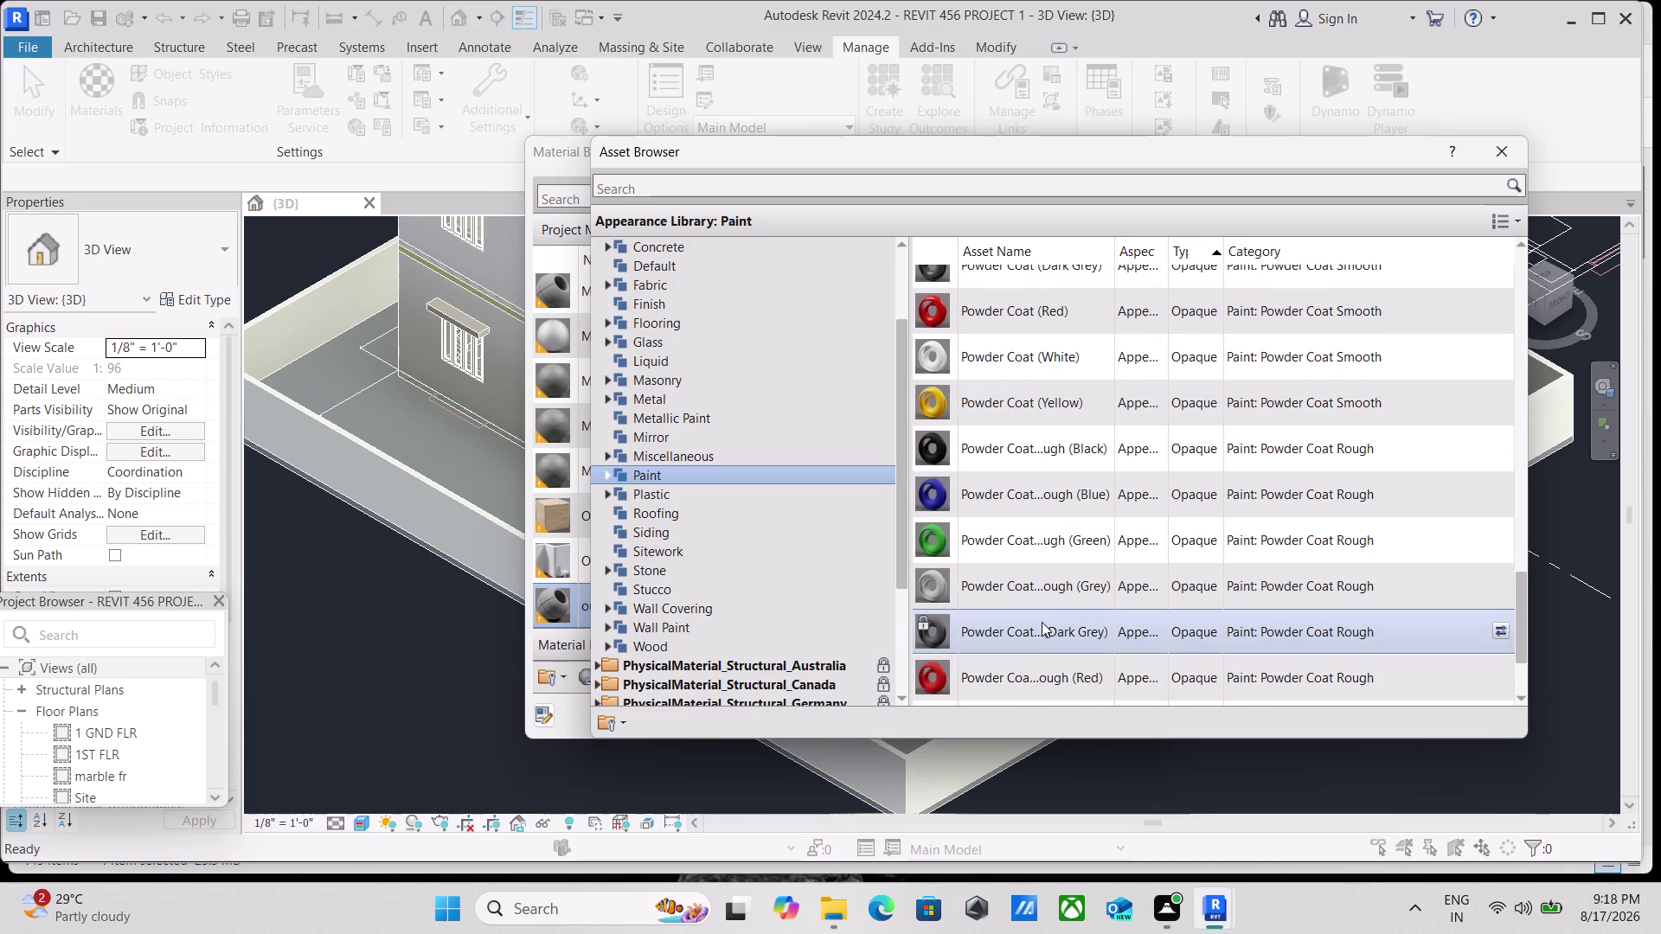
scroll(down, 3)
scroll(up, 3)
scroll(up, 3)
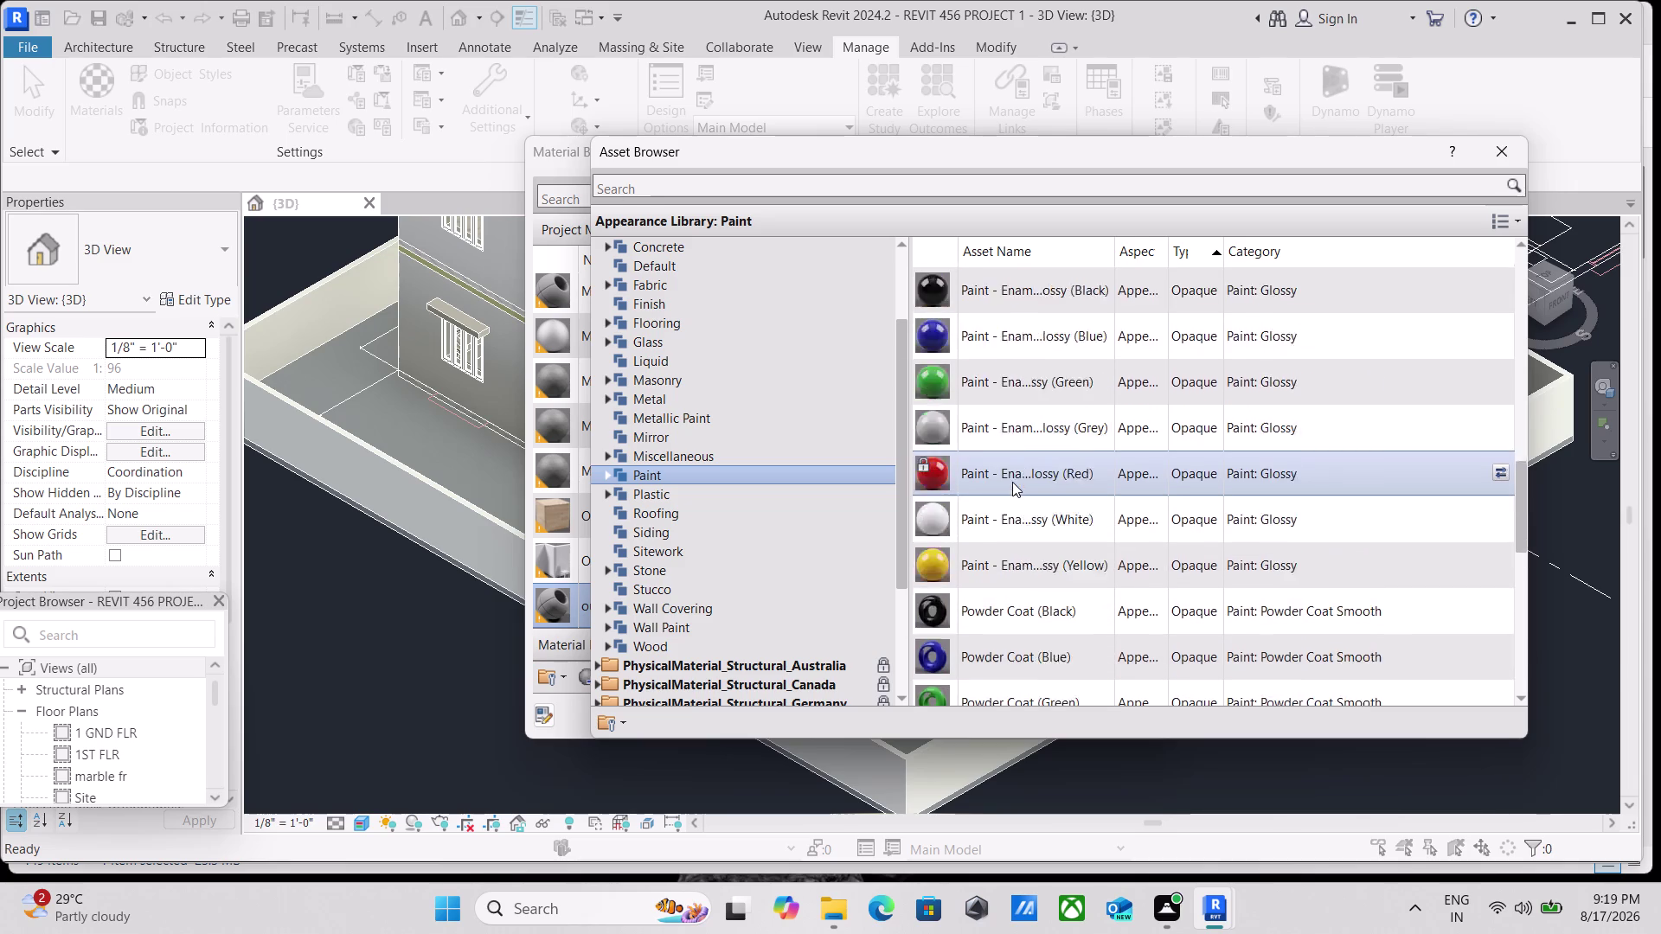
scroll(up, 3)
scroll(down, 3)
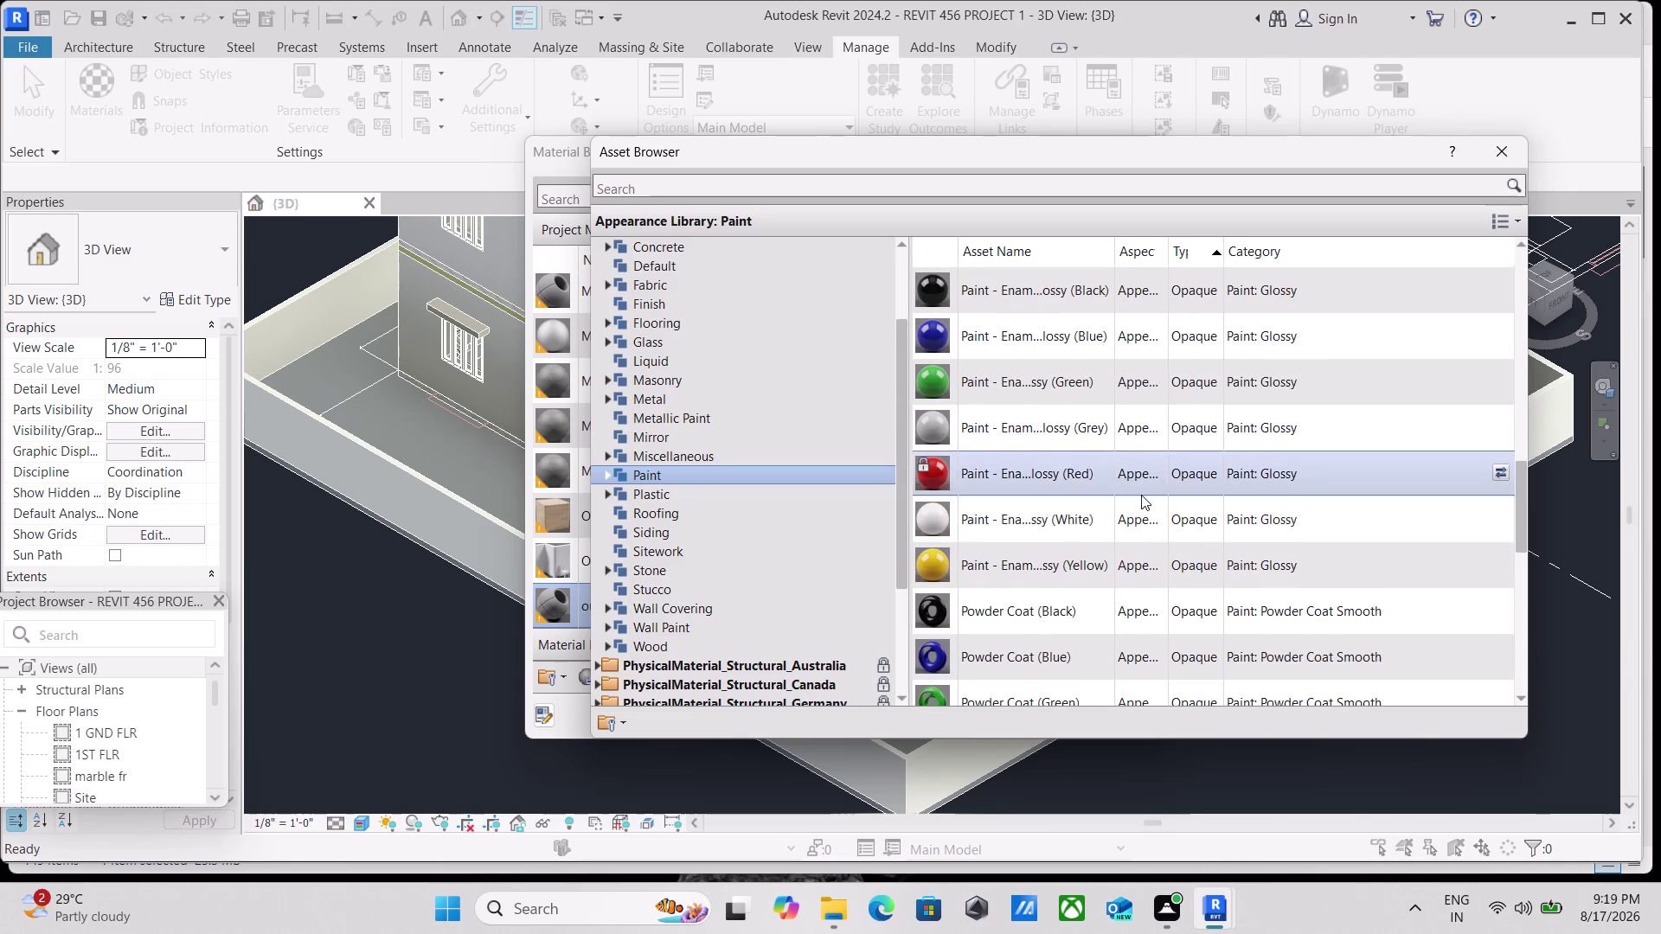
scroll(up, 3)
scroll(up, 3)
scroll(up, 3)
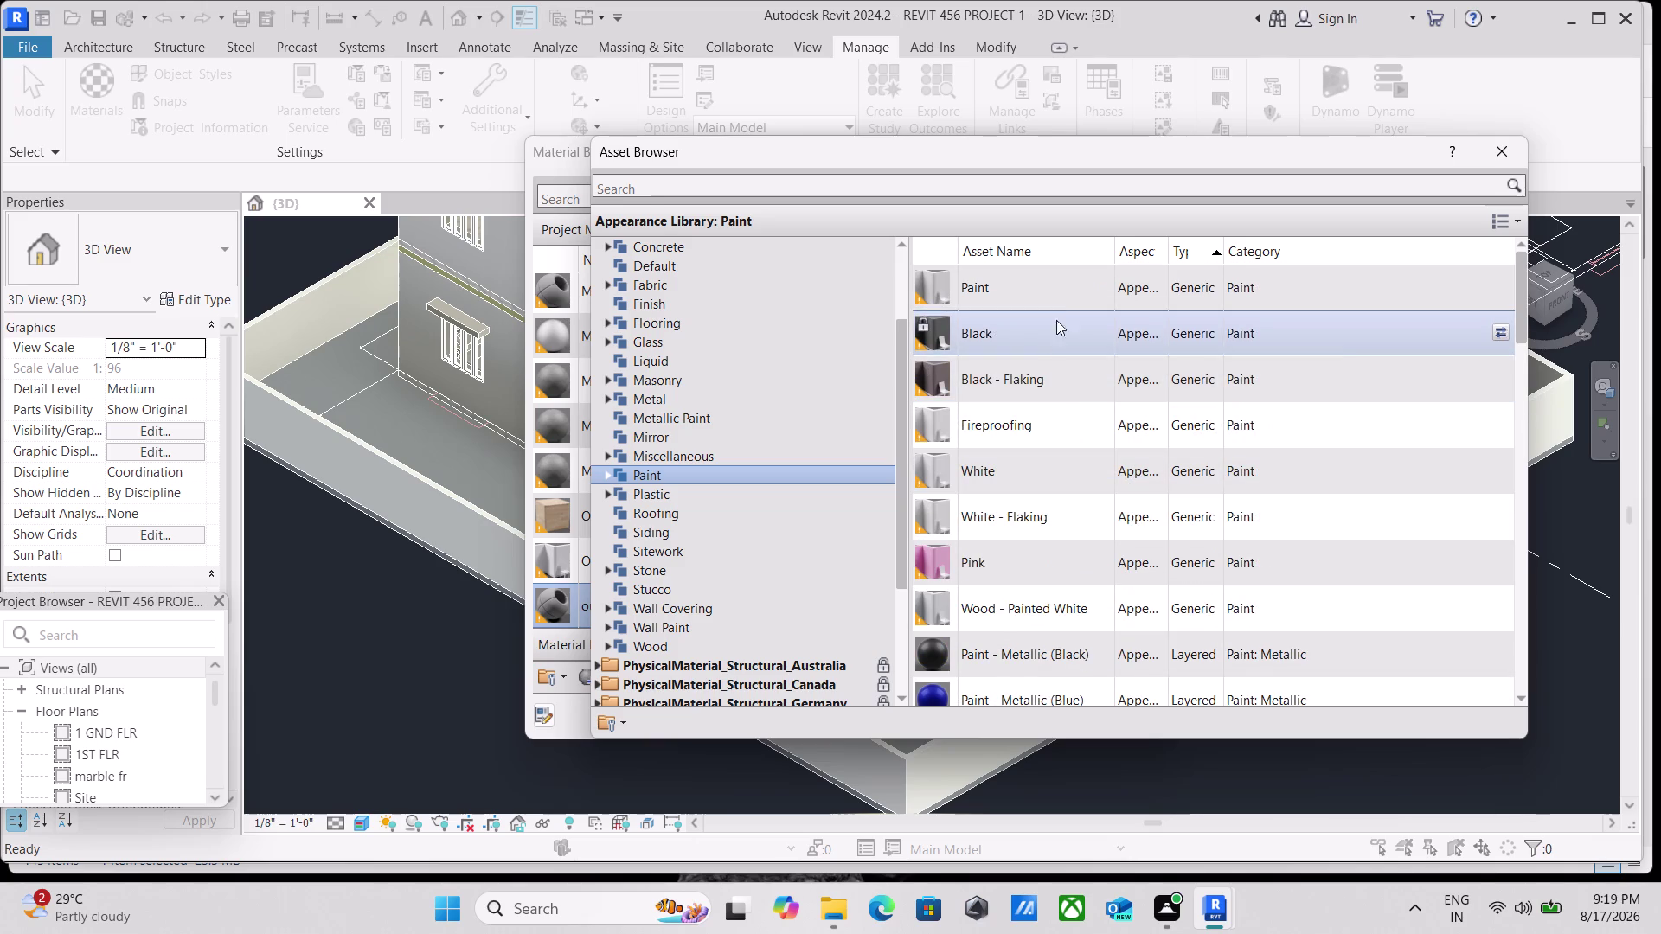
scroll(down, 3)
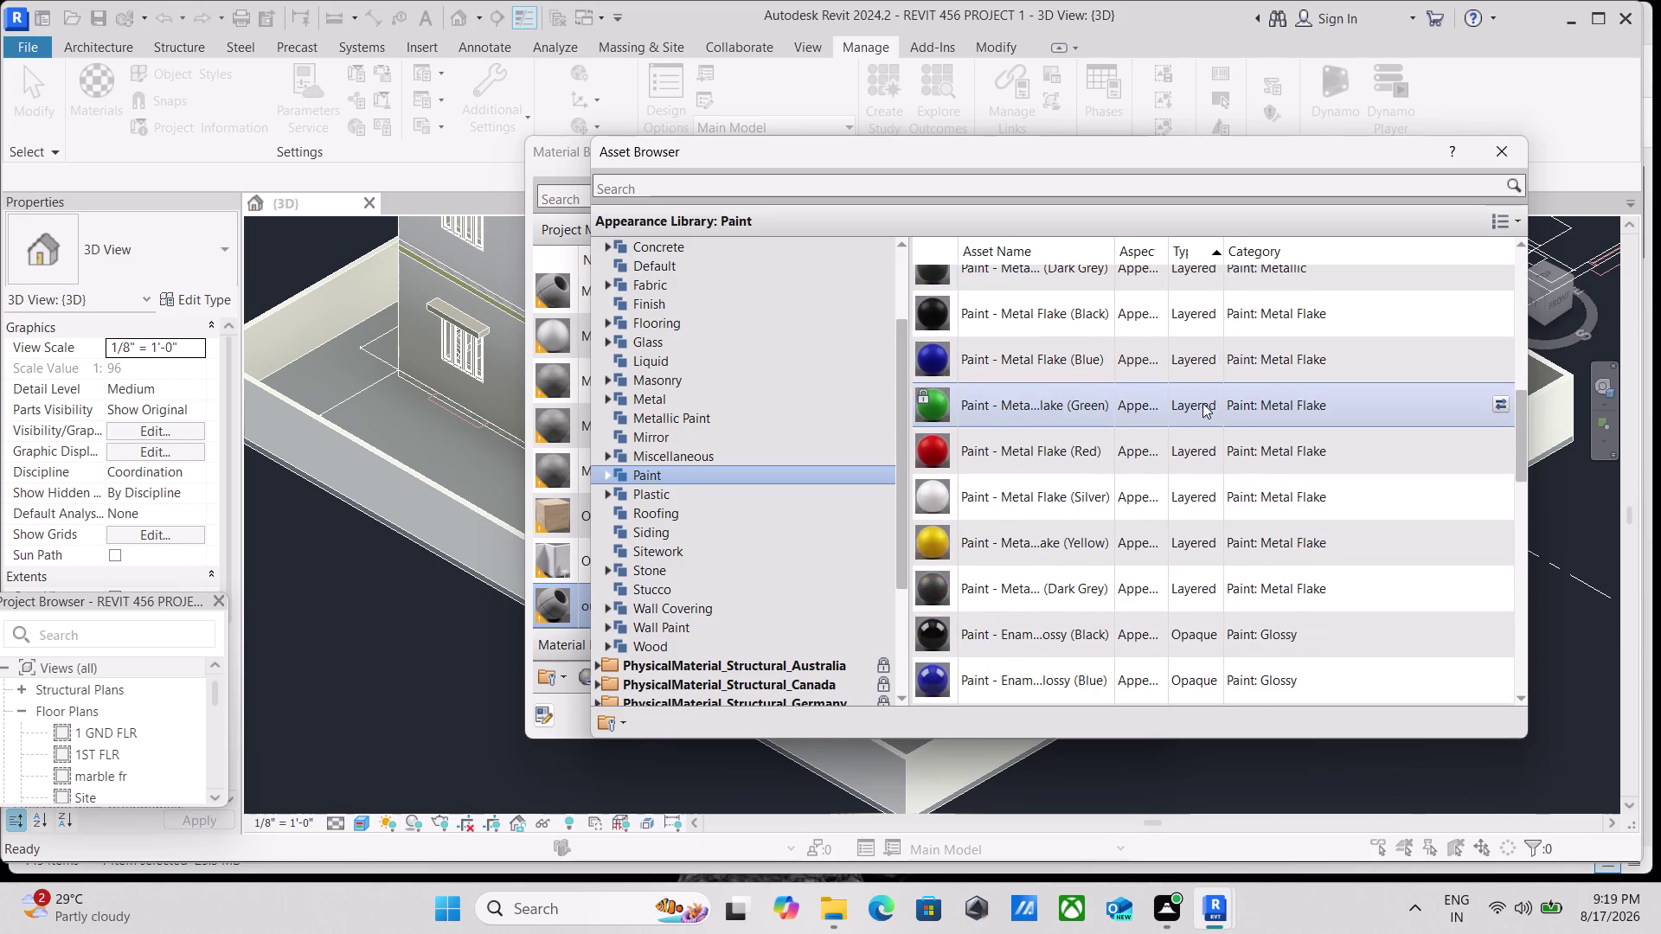
scroll(down, 3)
scroll(down, 3)
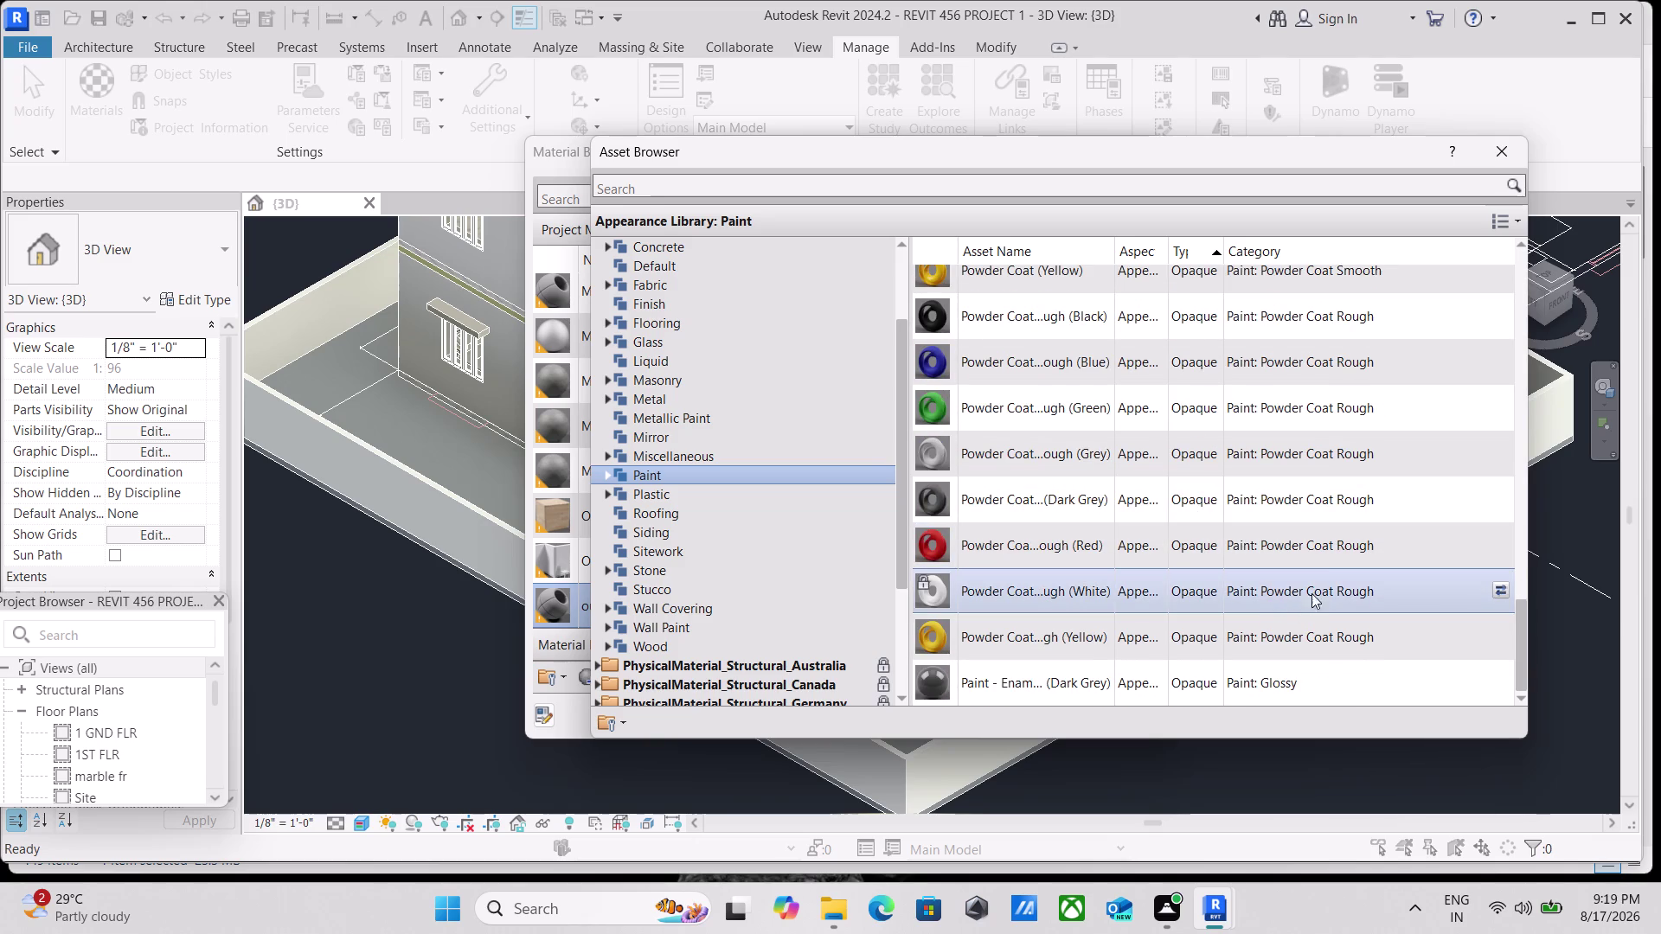
double_click(1141, 595)
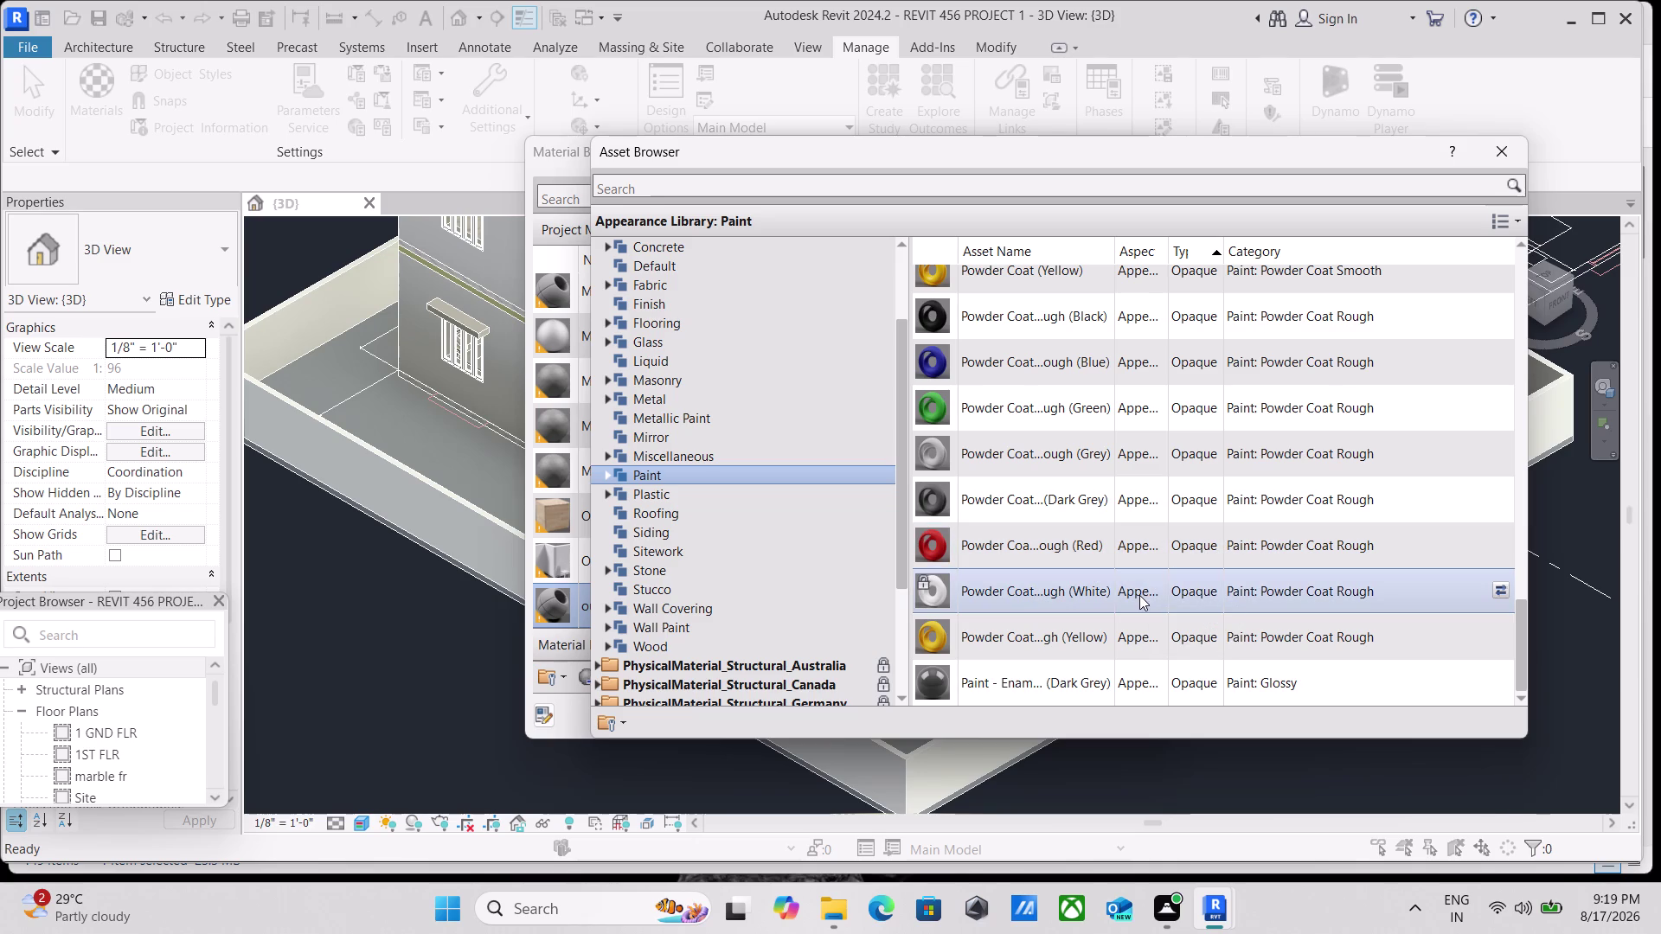
double_click(1140, 594)
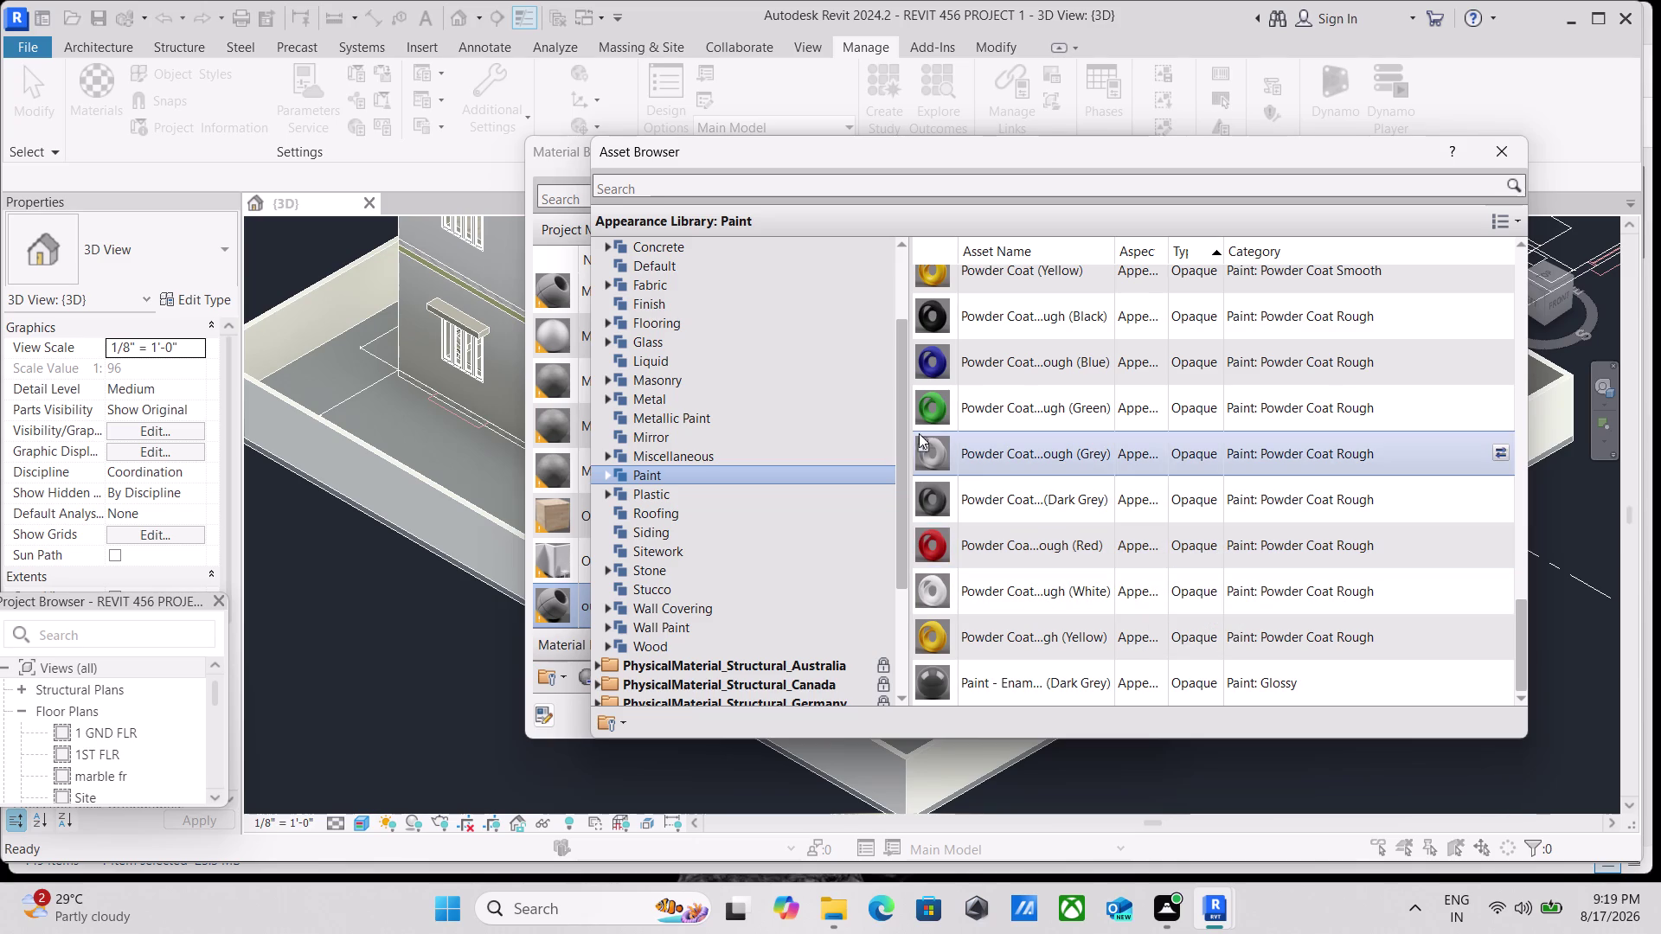
triple_click(1141, 587)
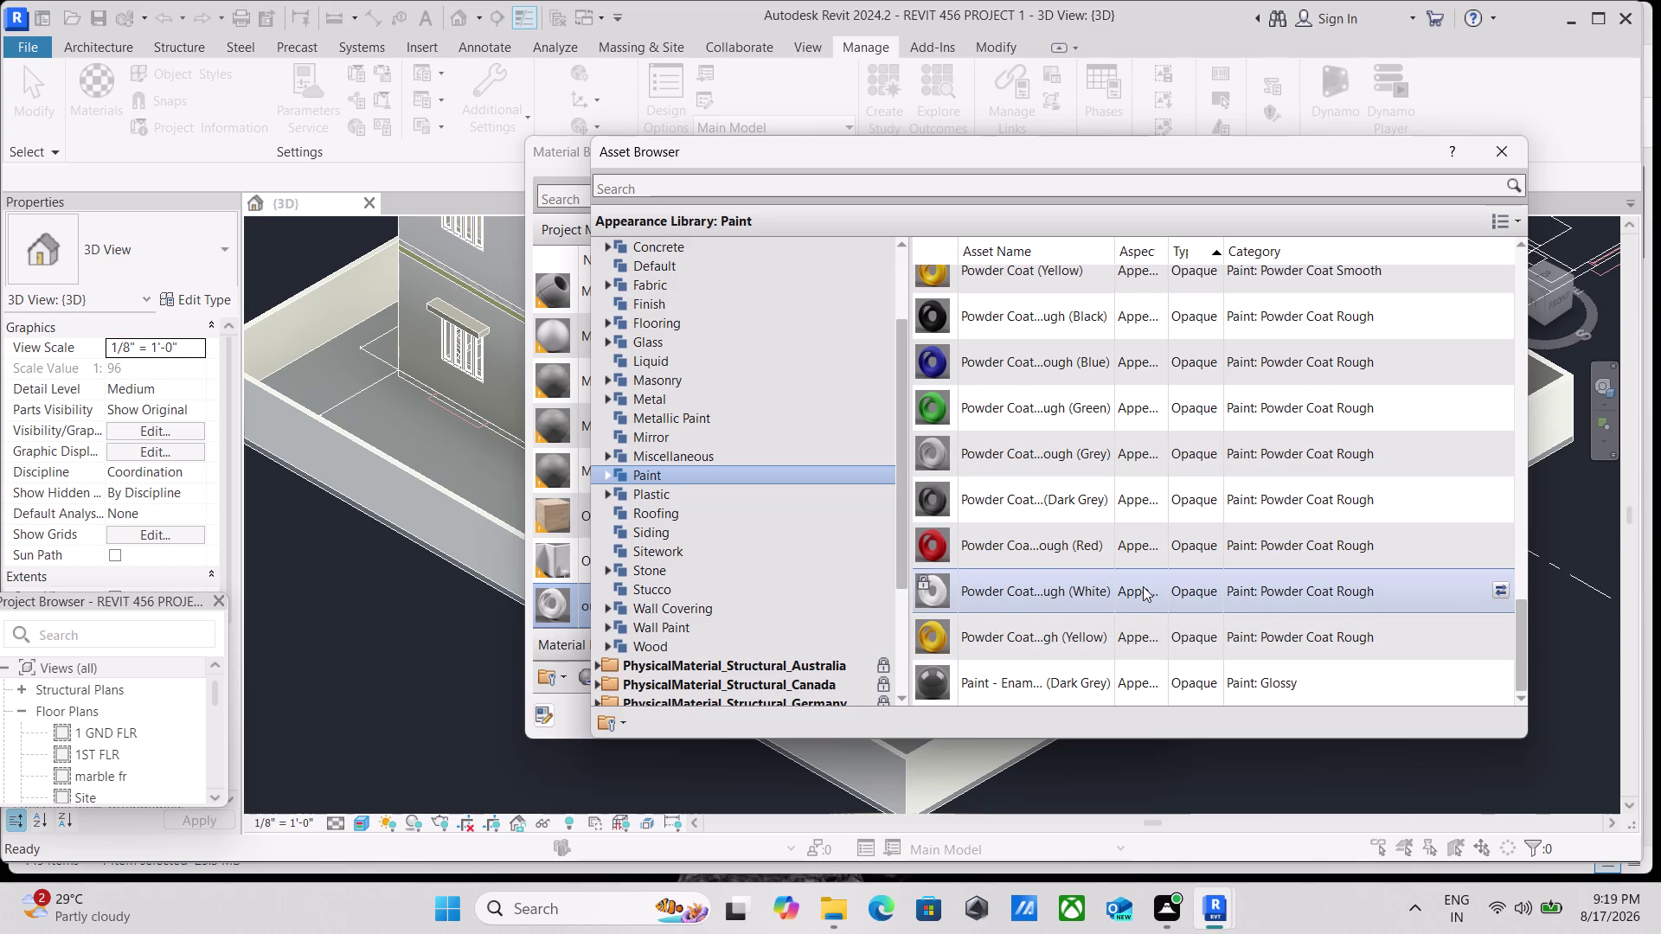
Move the asset library aside to uncover the material editor.
drag(913, 443, 1288, 496)
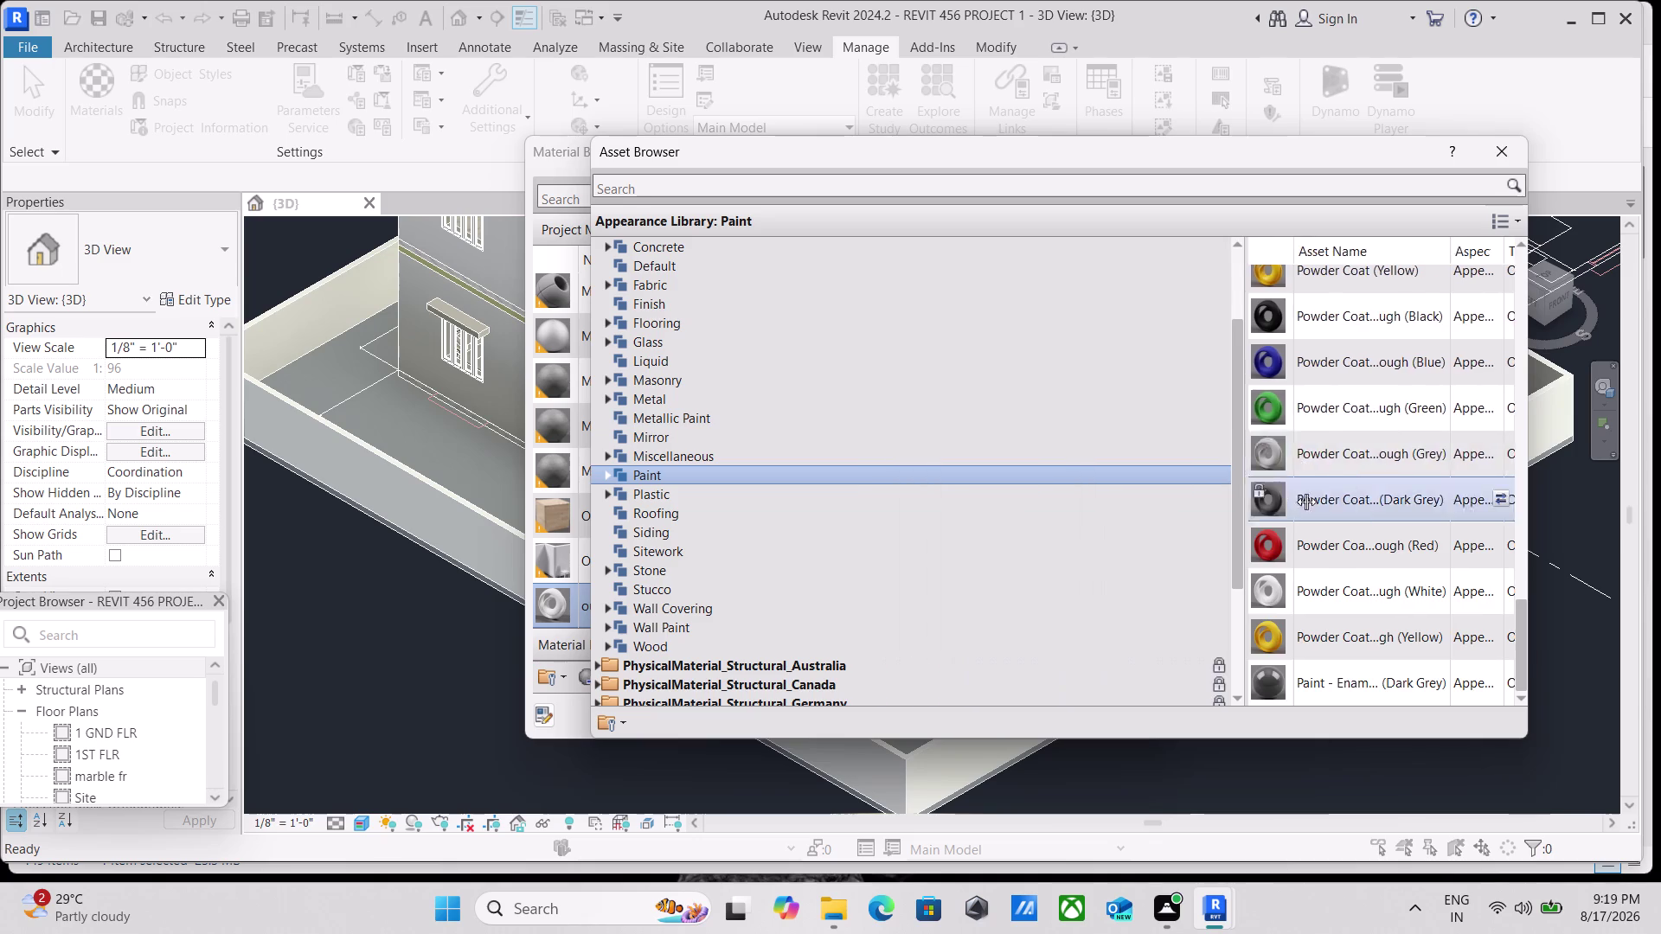
drag(1287, 497, 1380, 515)
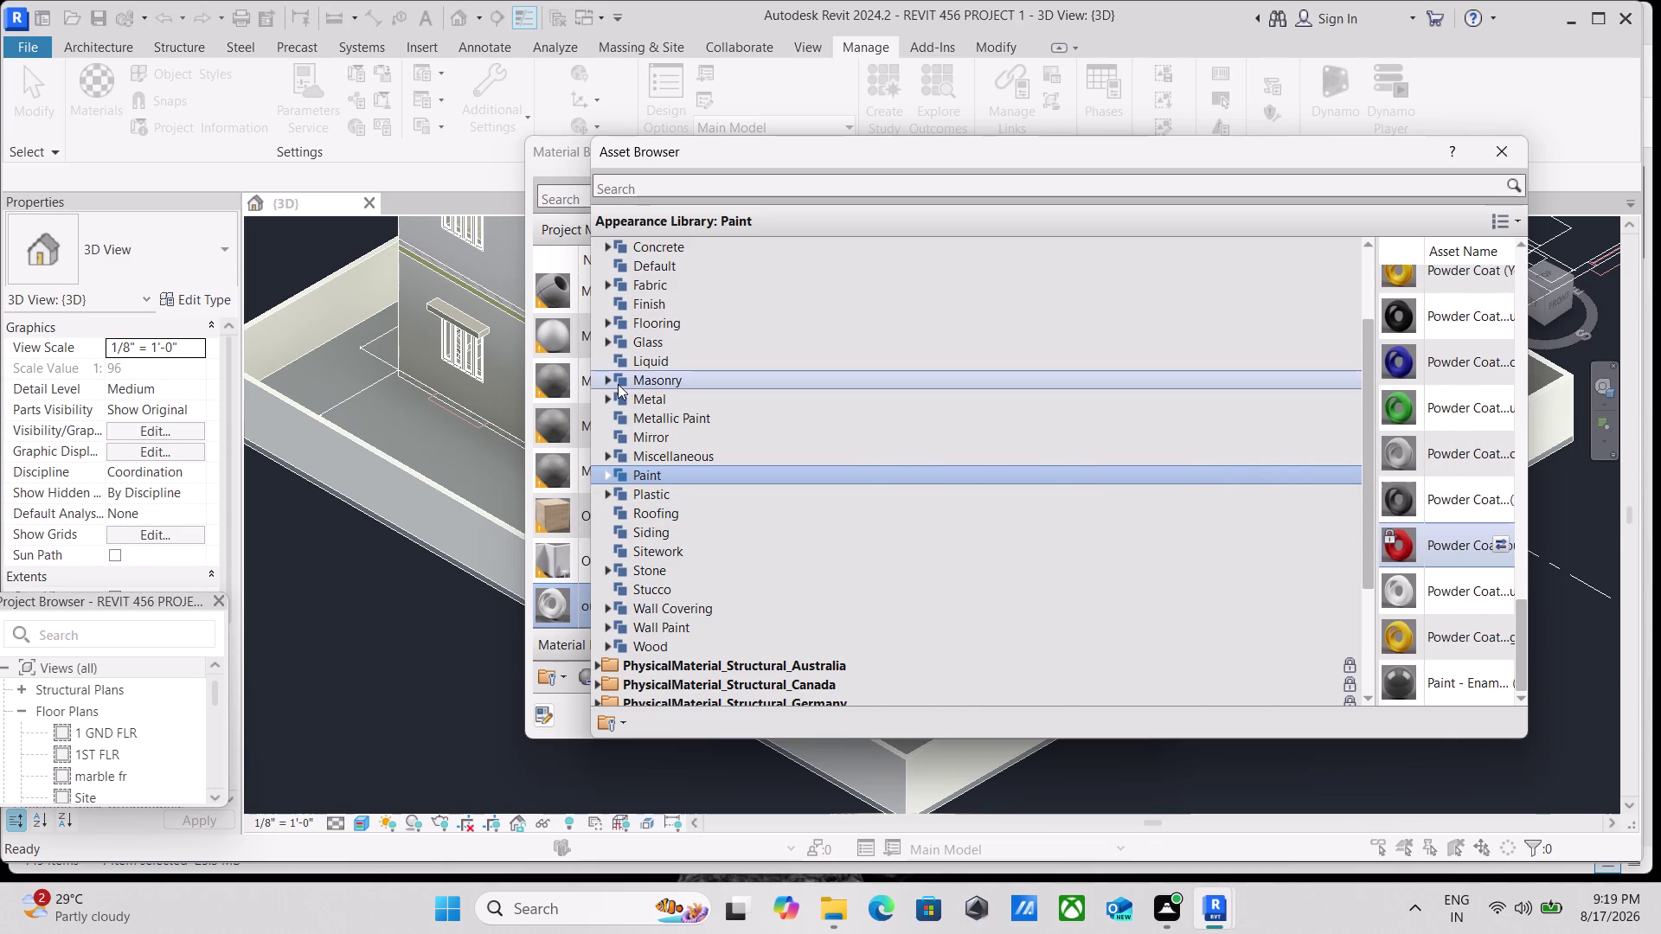
drag(589, 398, 1369, 558)
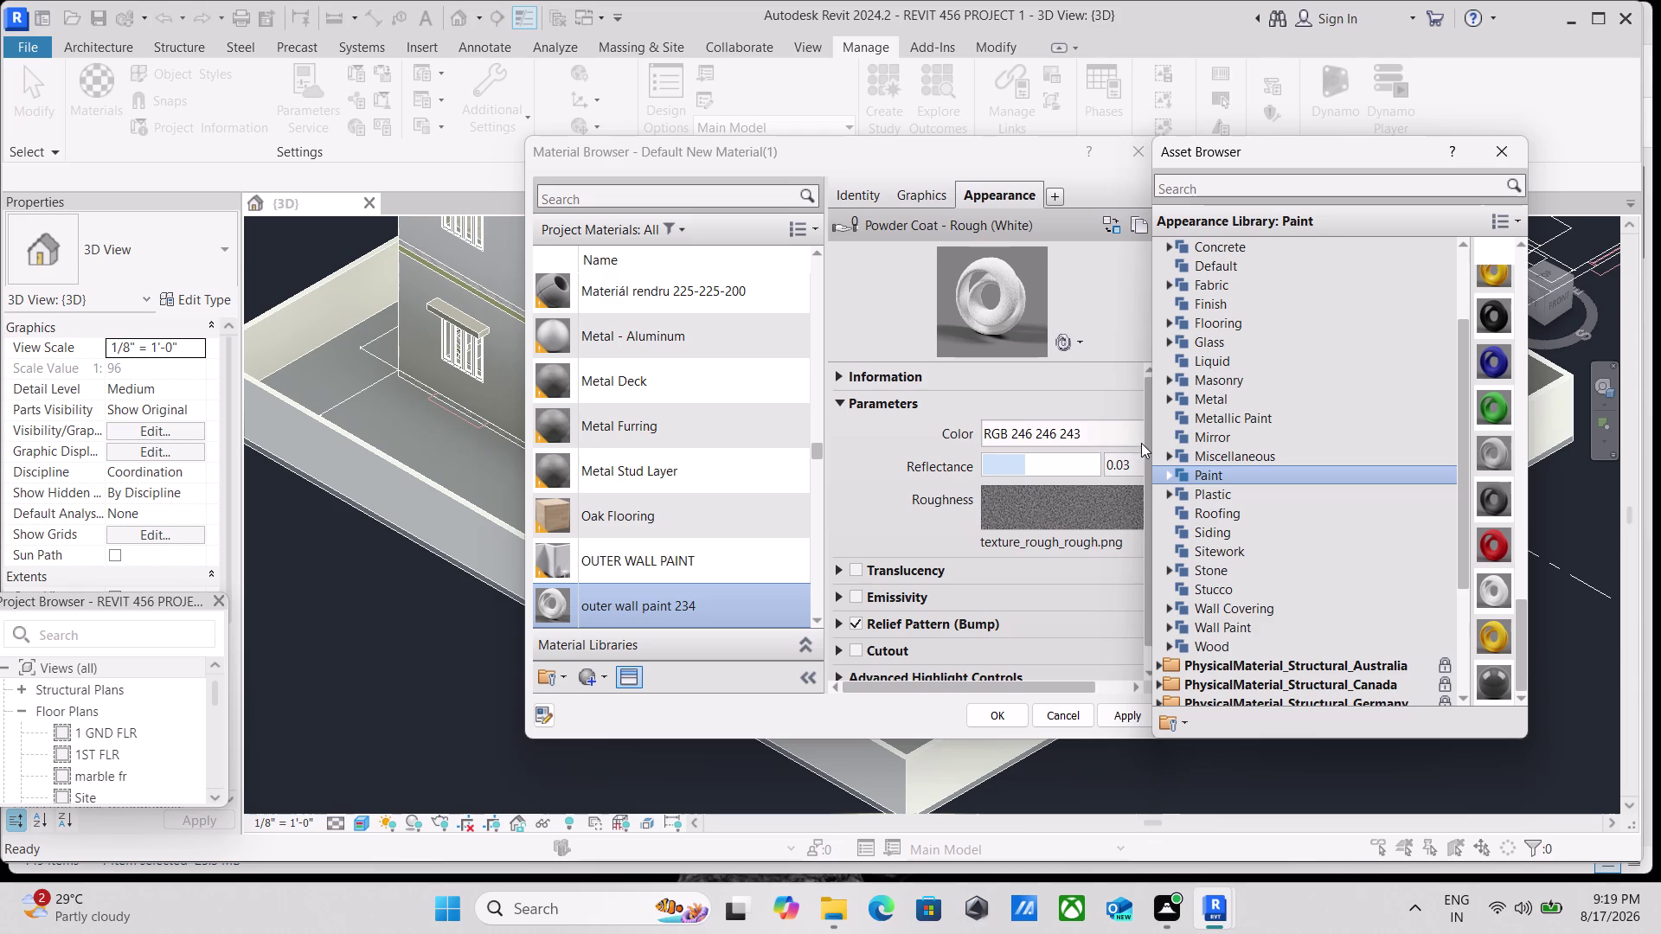
Nudge the reflectance slider back to 0.03 and open the appearance Color dialog.
drag(1149, 463, 1314, 489)
drag(1025, 461, 1043, 467)
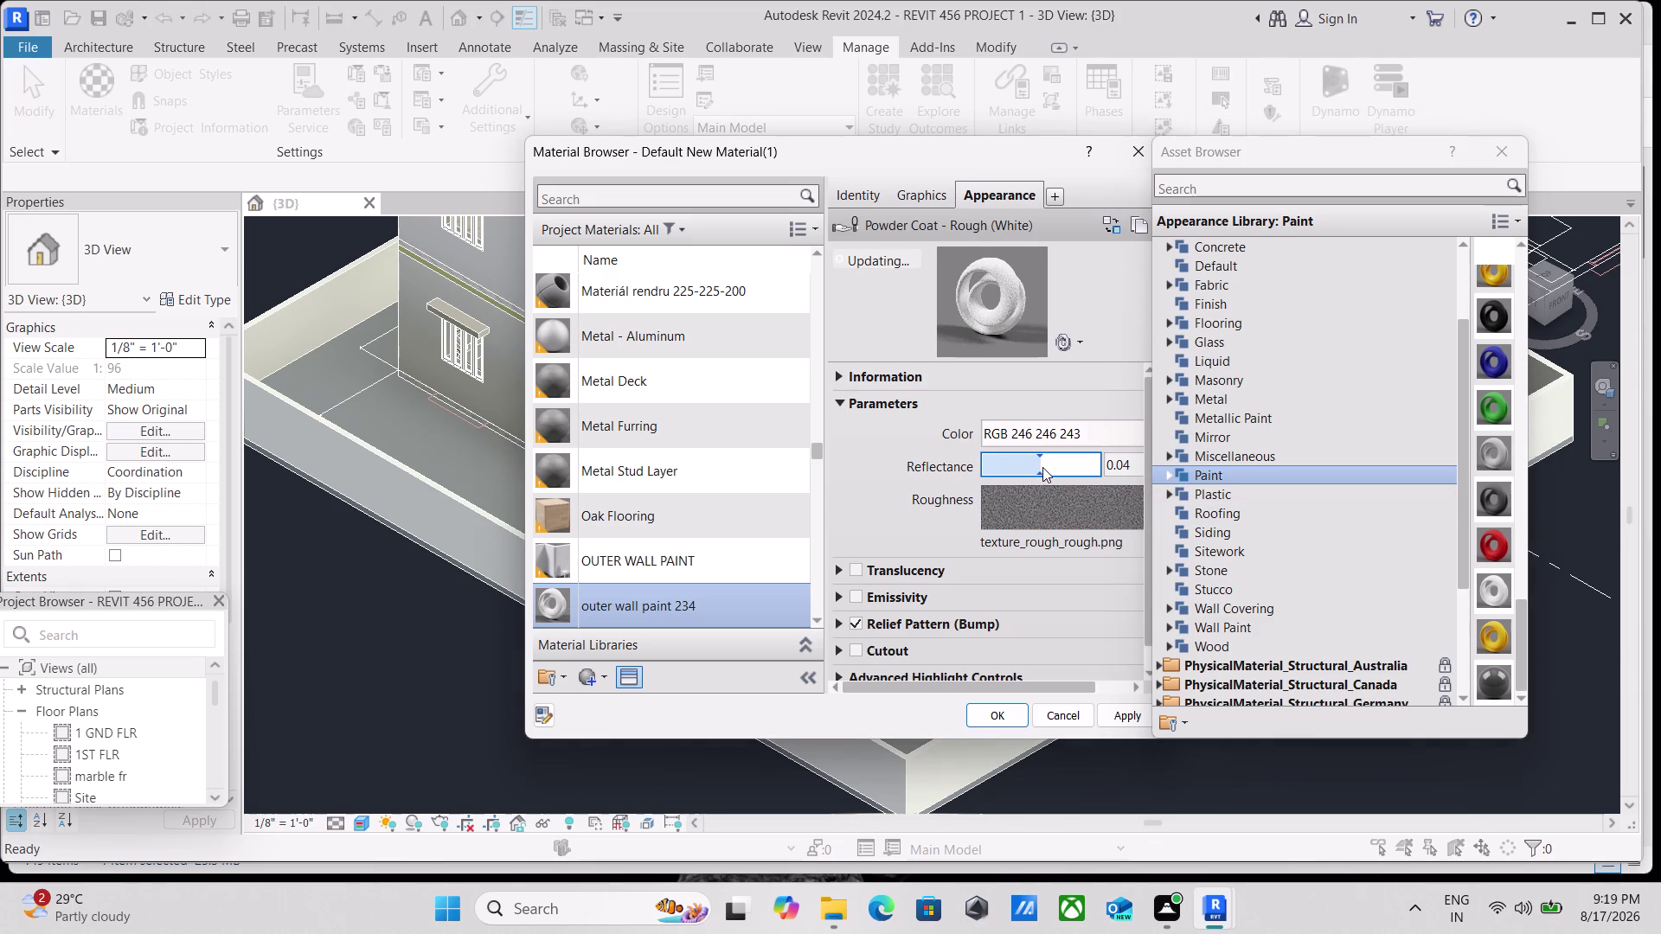
drag(1043, 467, 1039, 467)
drag(1151, 306, 1153, 308)
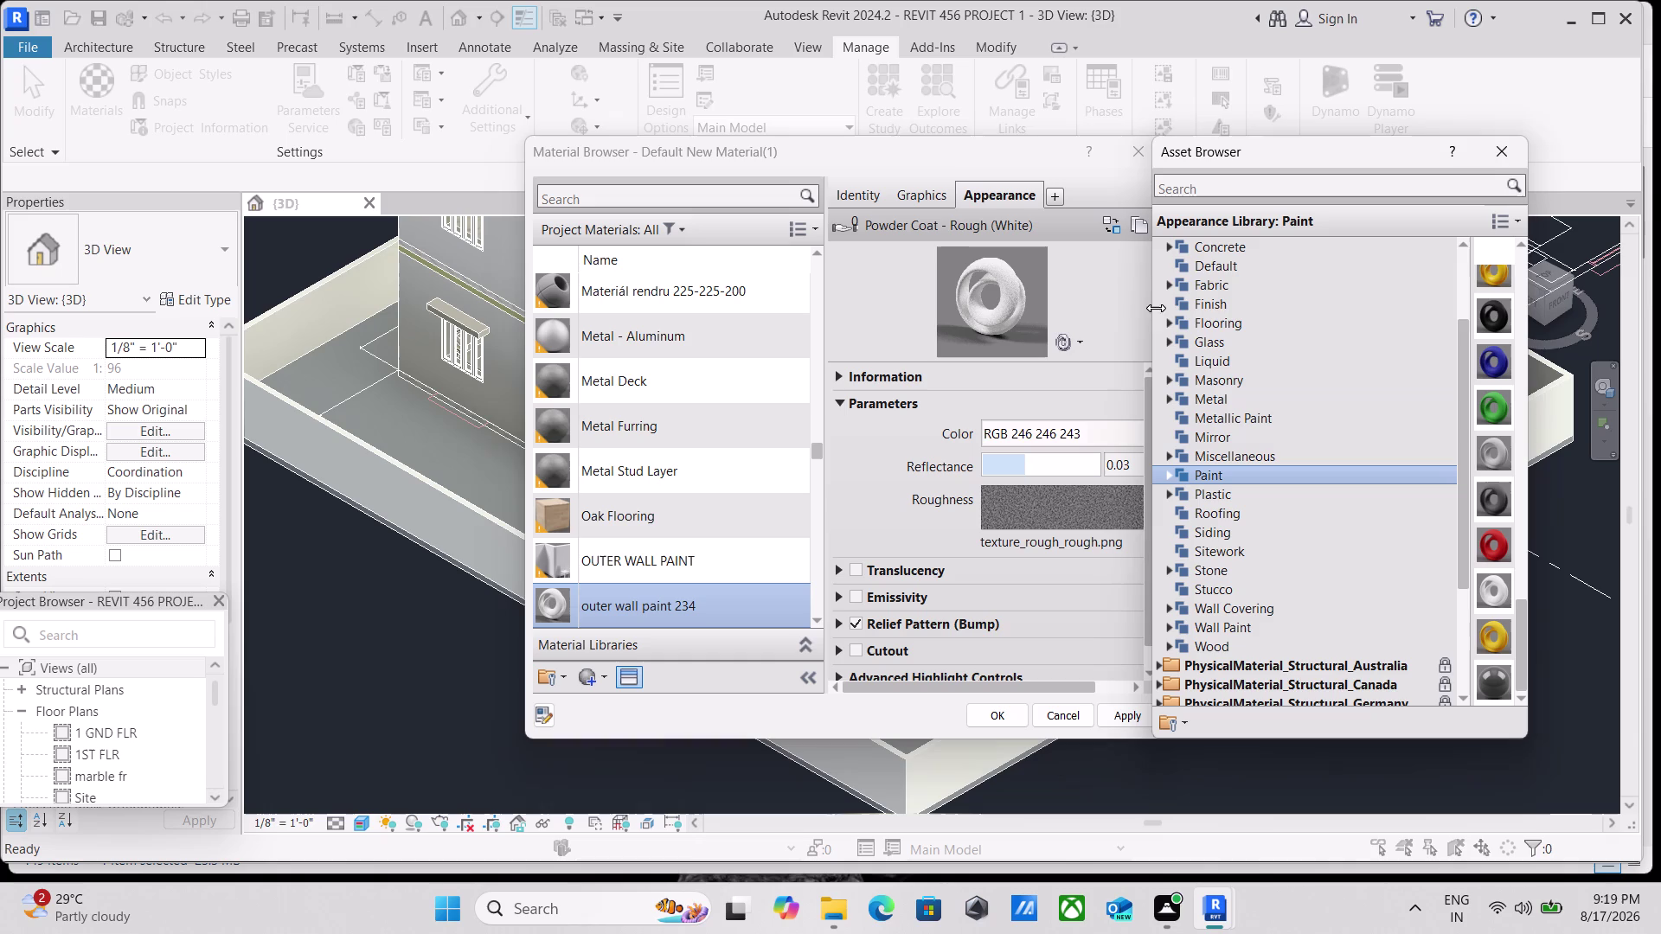
drag(1153, 308, 1299, 322)
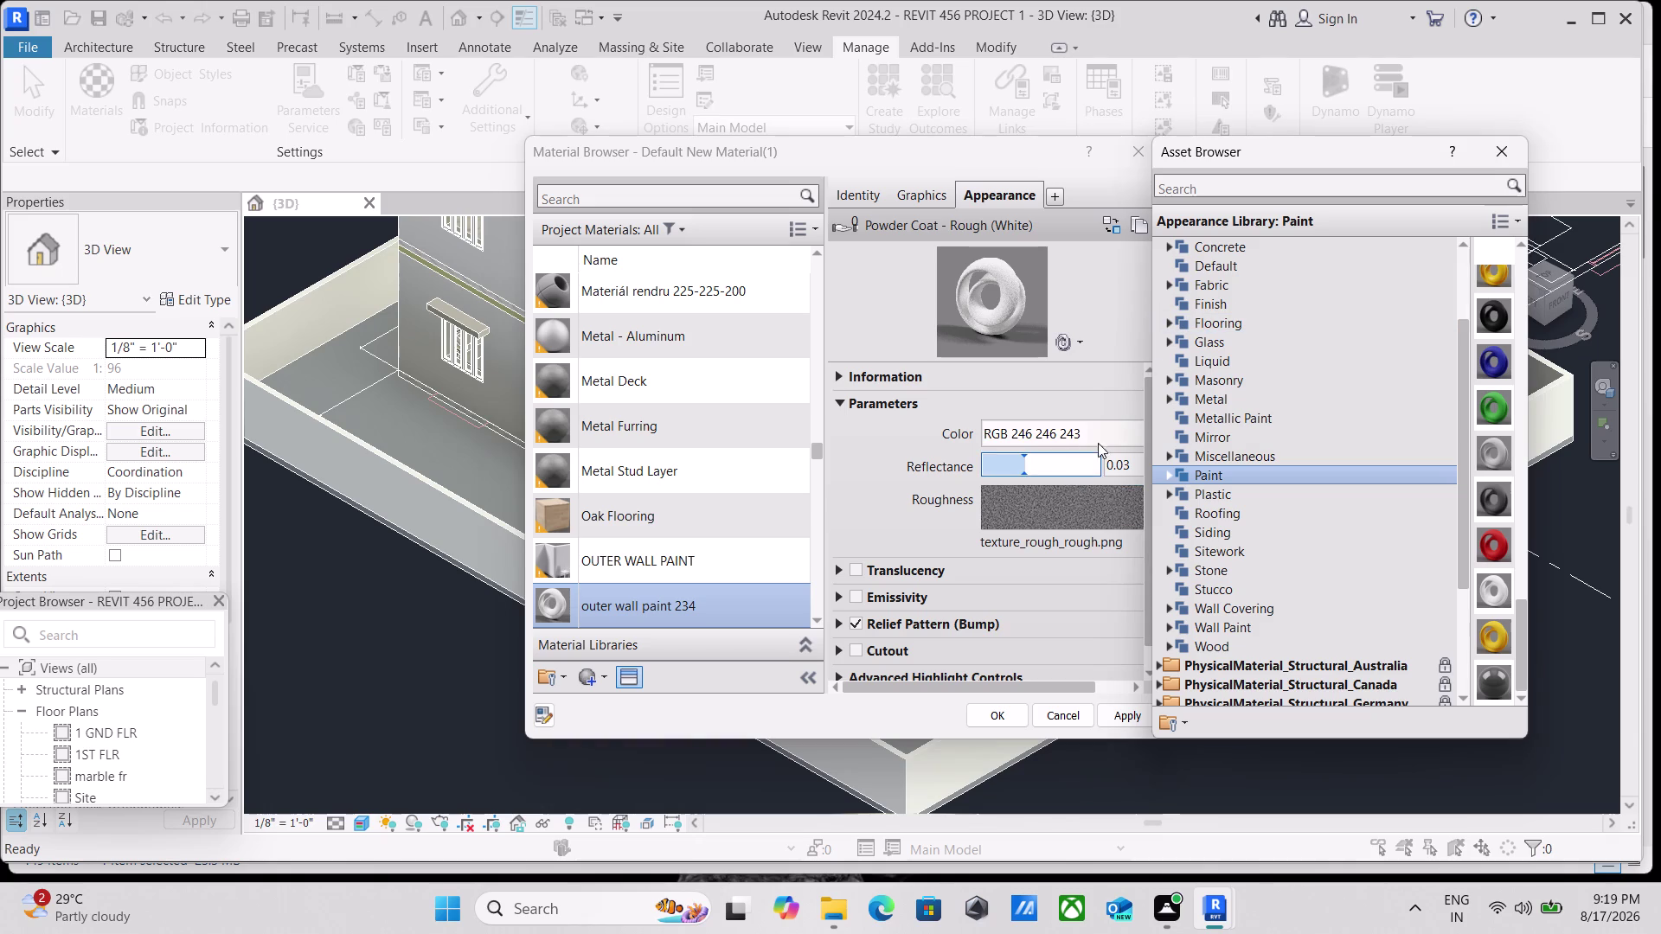
click(1045, 434)
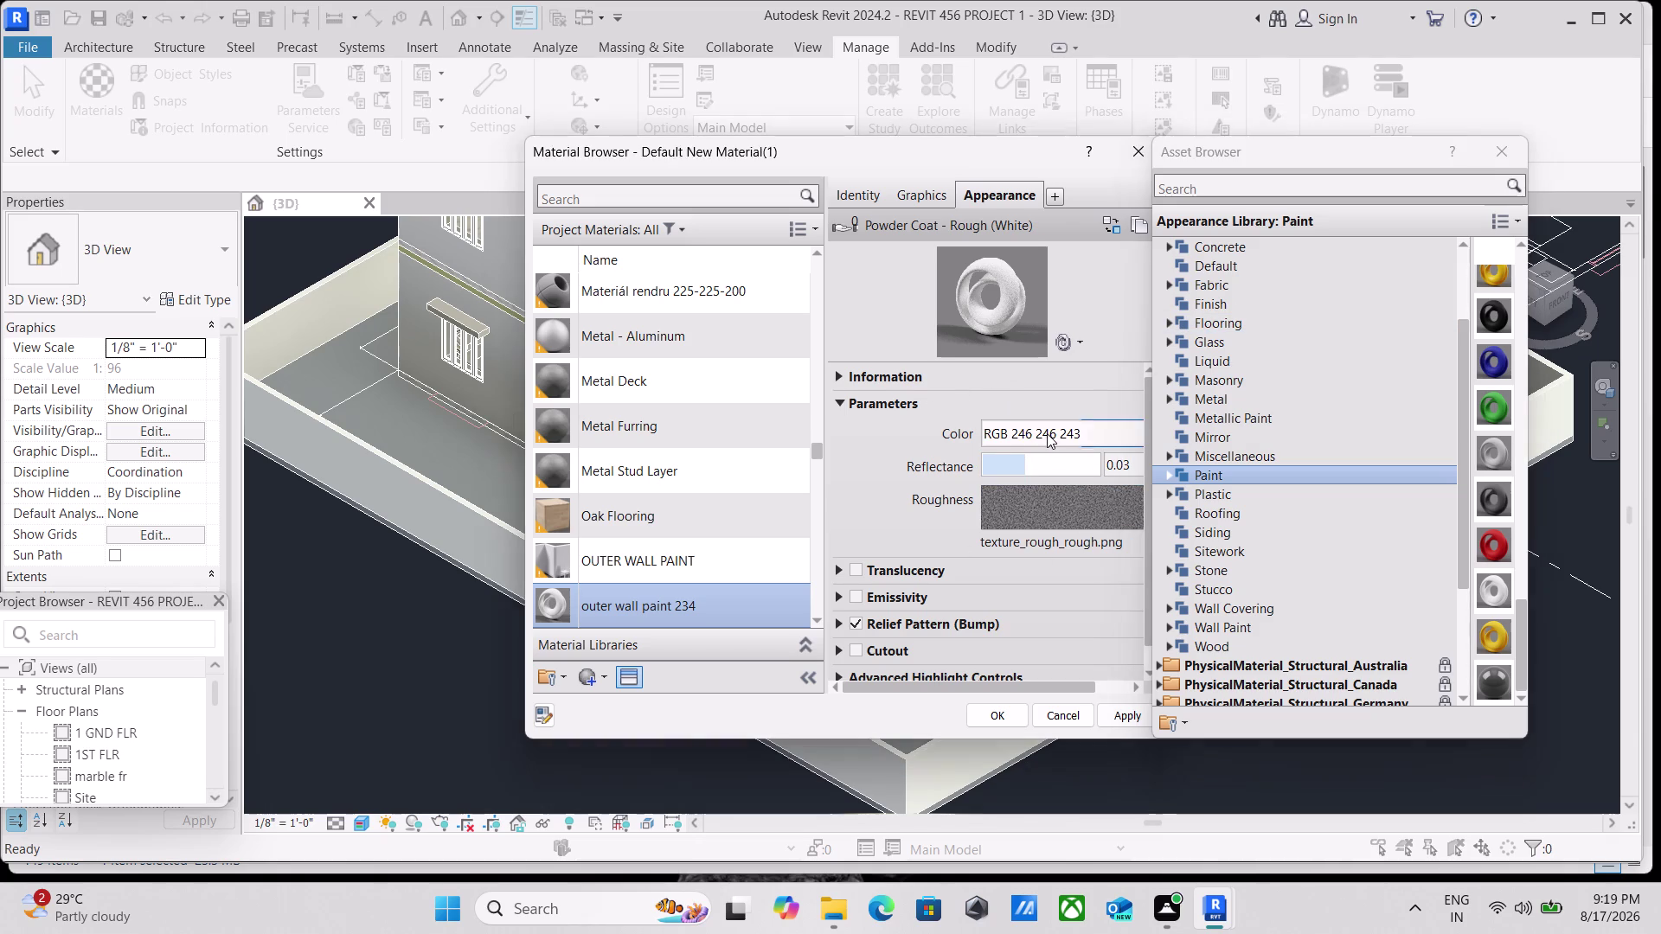
scroll(down, 3)
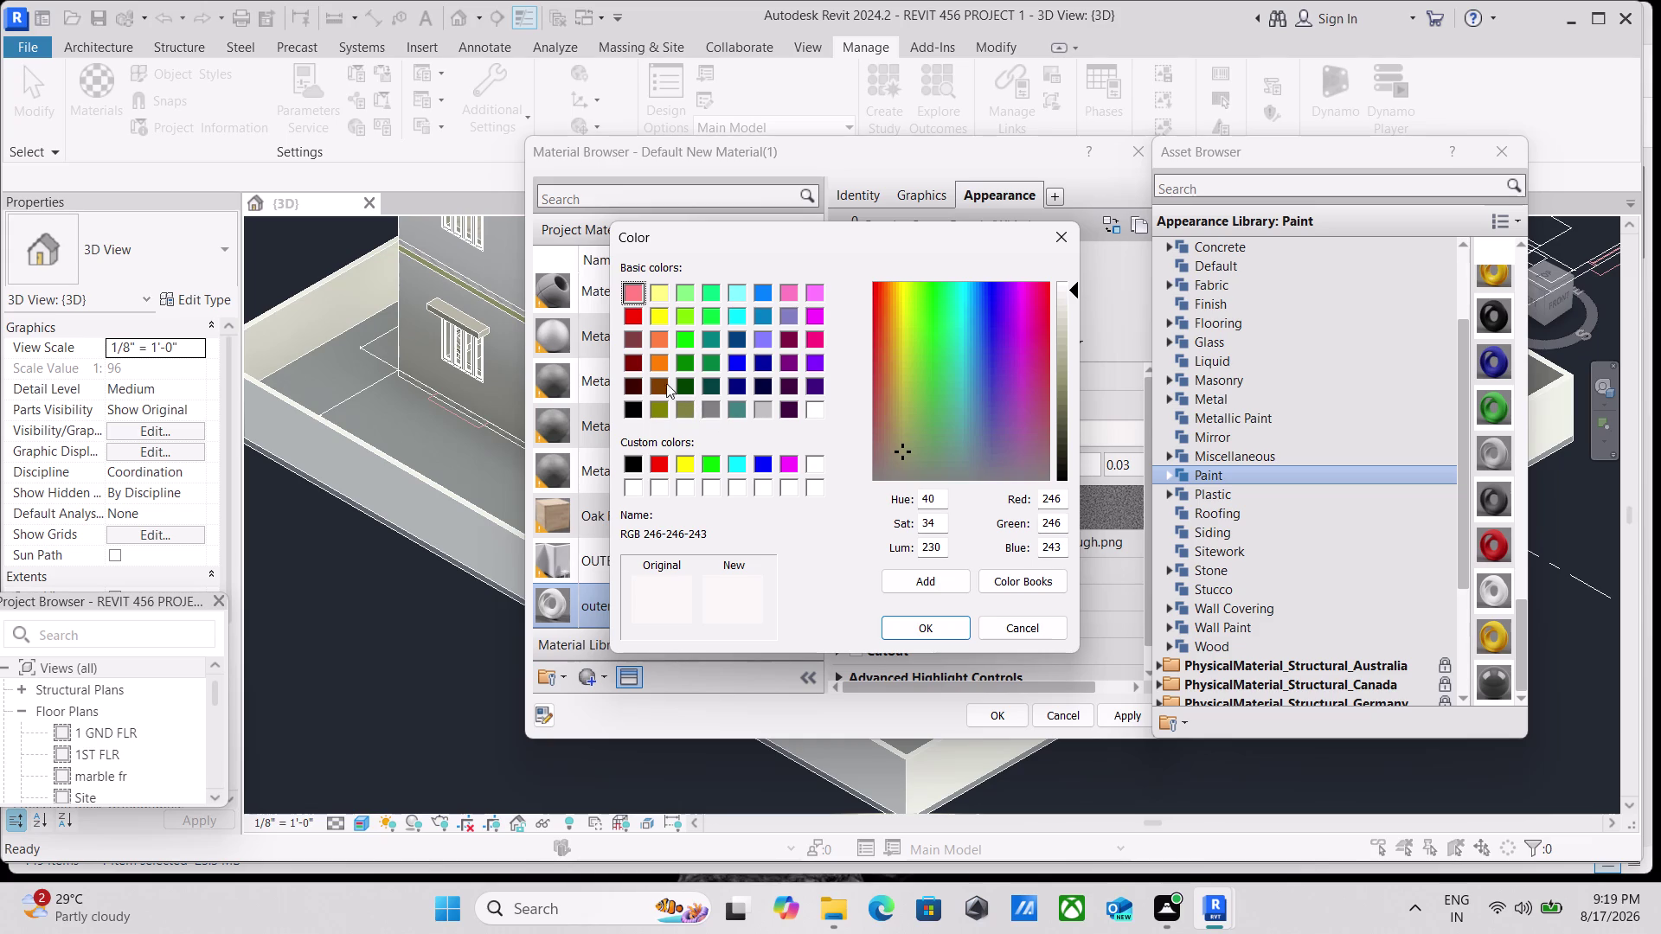
Choose the pure orange basic colour, RGB 255 128 0, and confirm it.
click(659, 343)
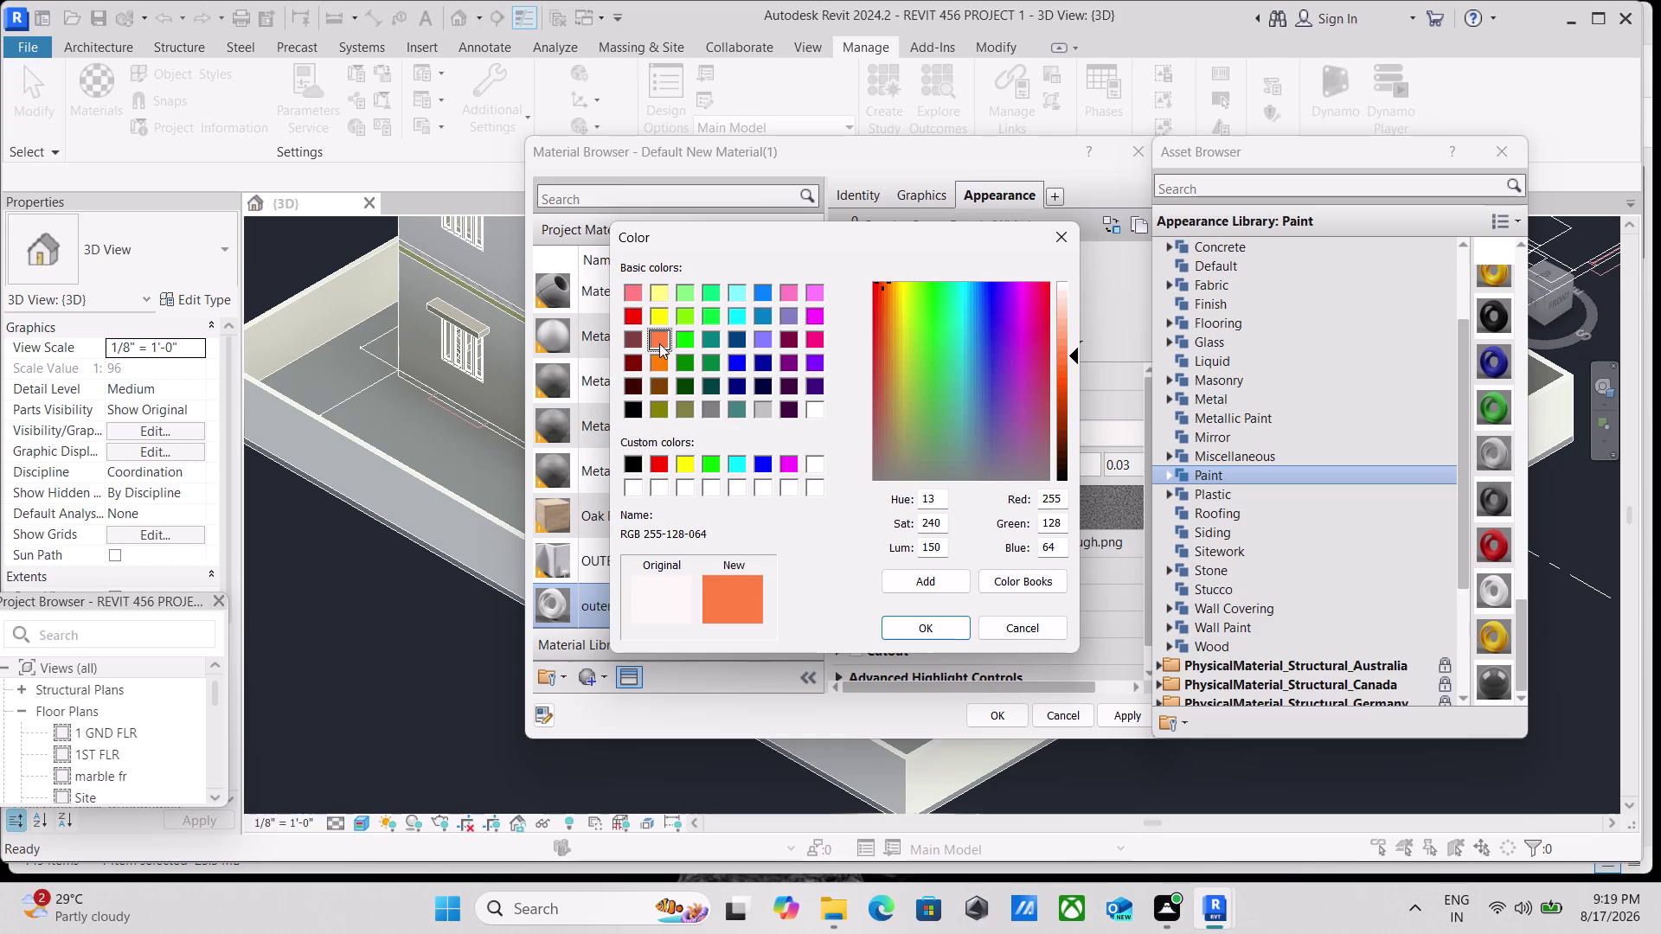
click(662, 359)
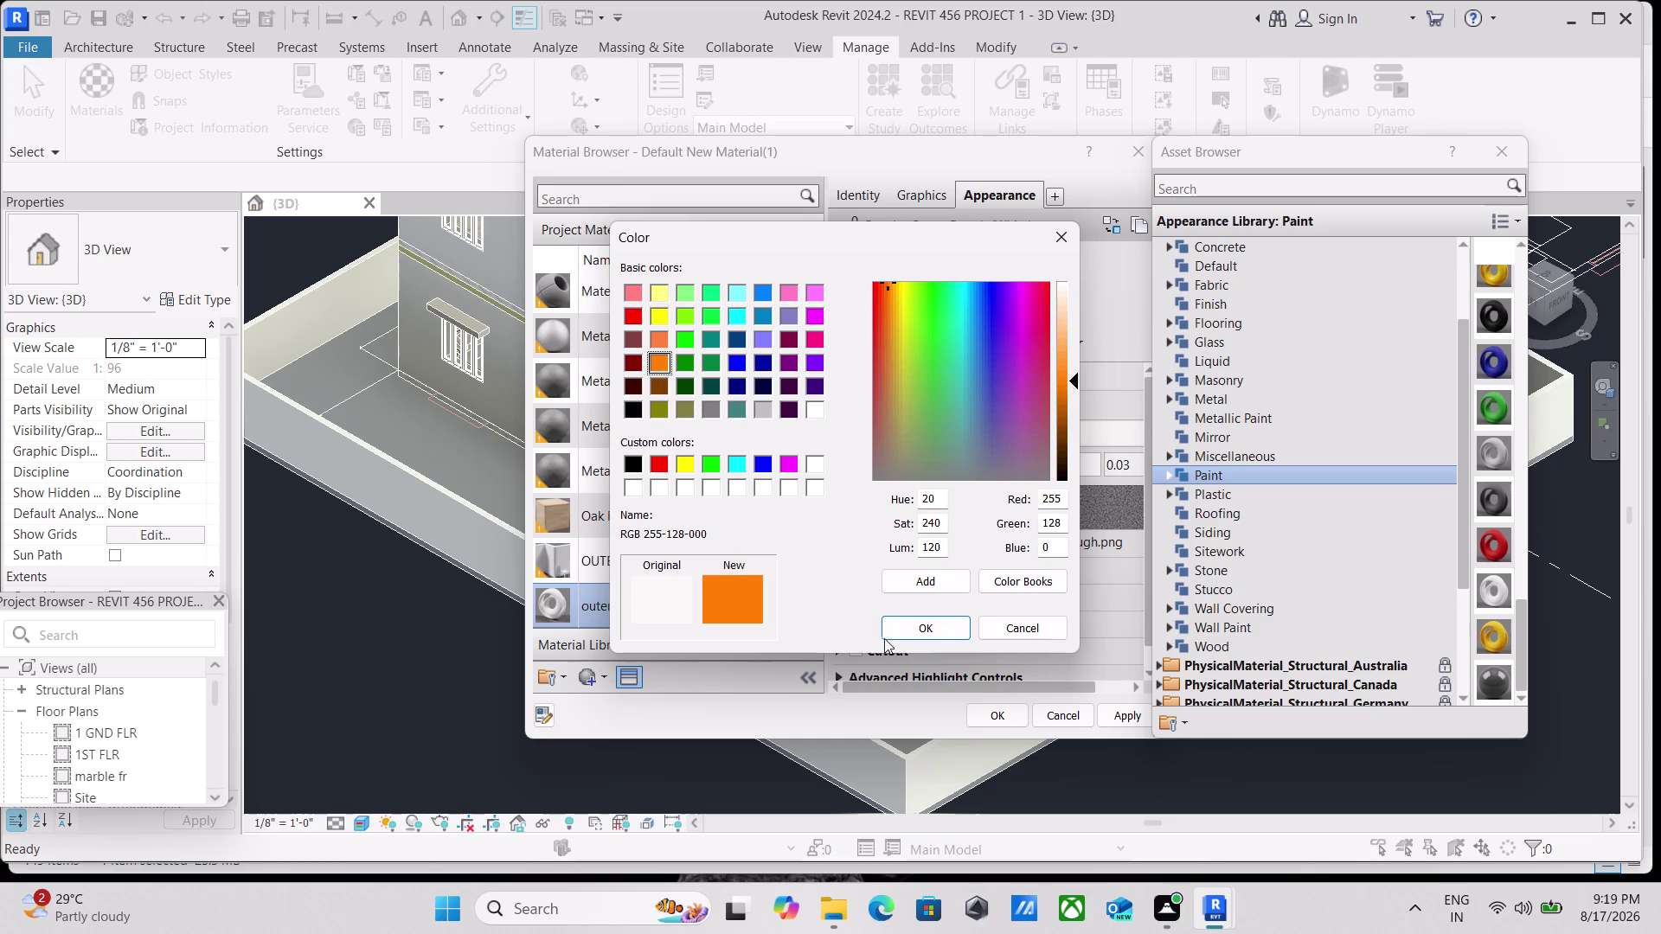
click(903, 636)
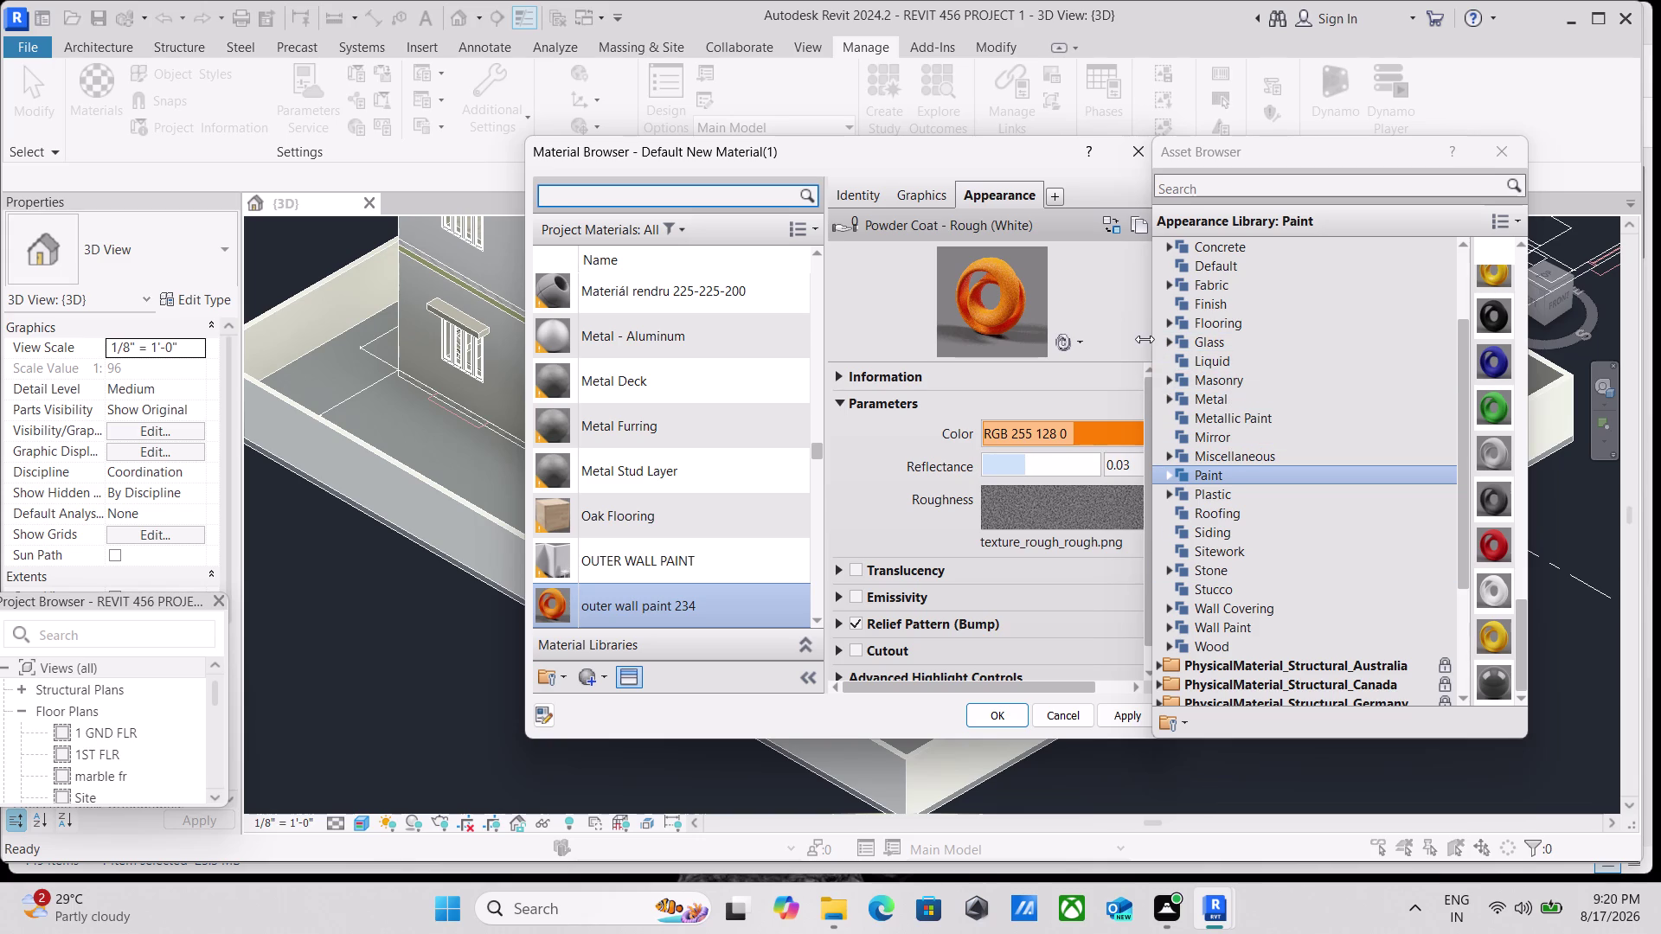
click(1133, 731)
click(1132, 725)
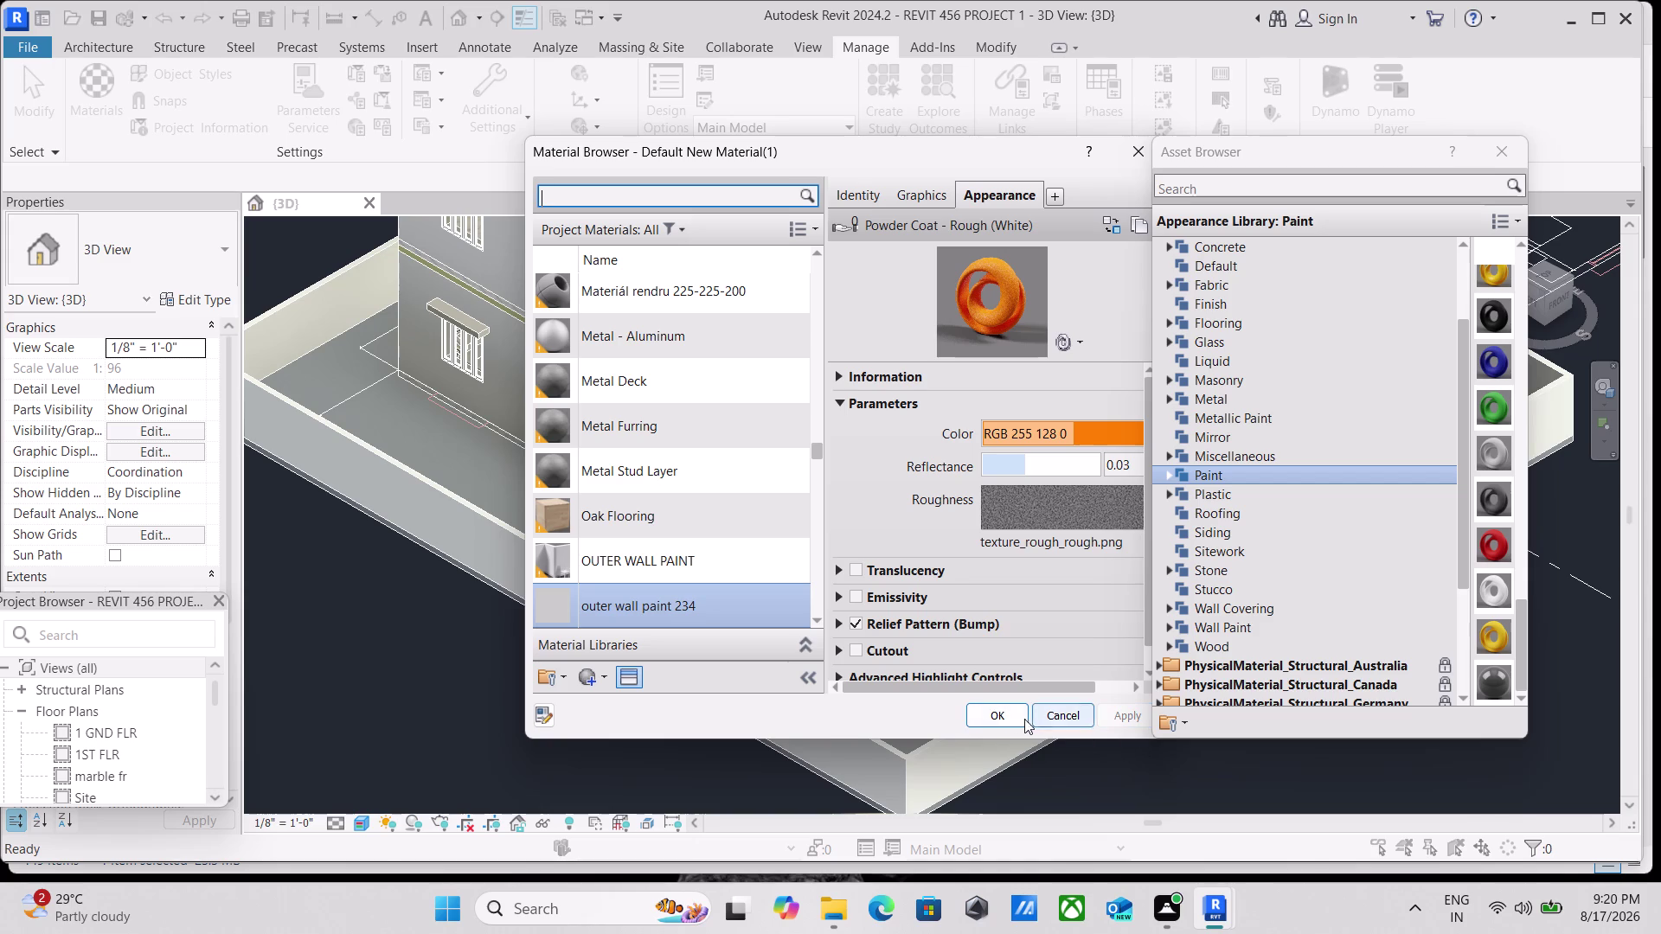
Apply the material changes, then reopen and close the Material Browser to verify them.
click(990, 712)
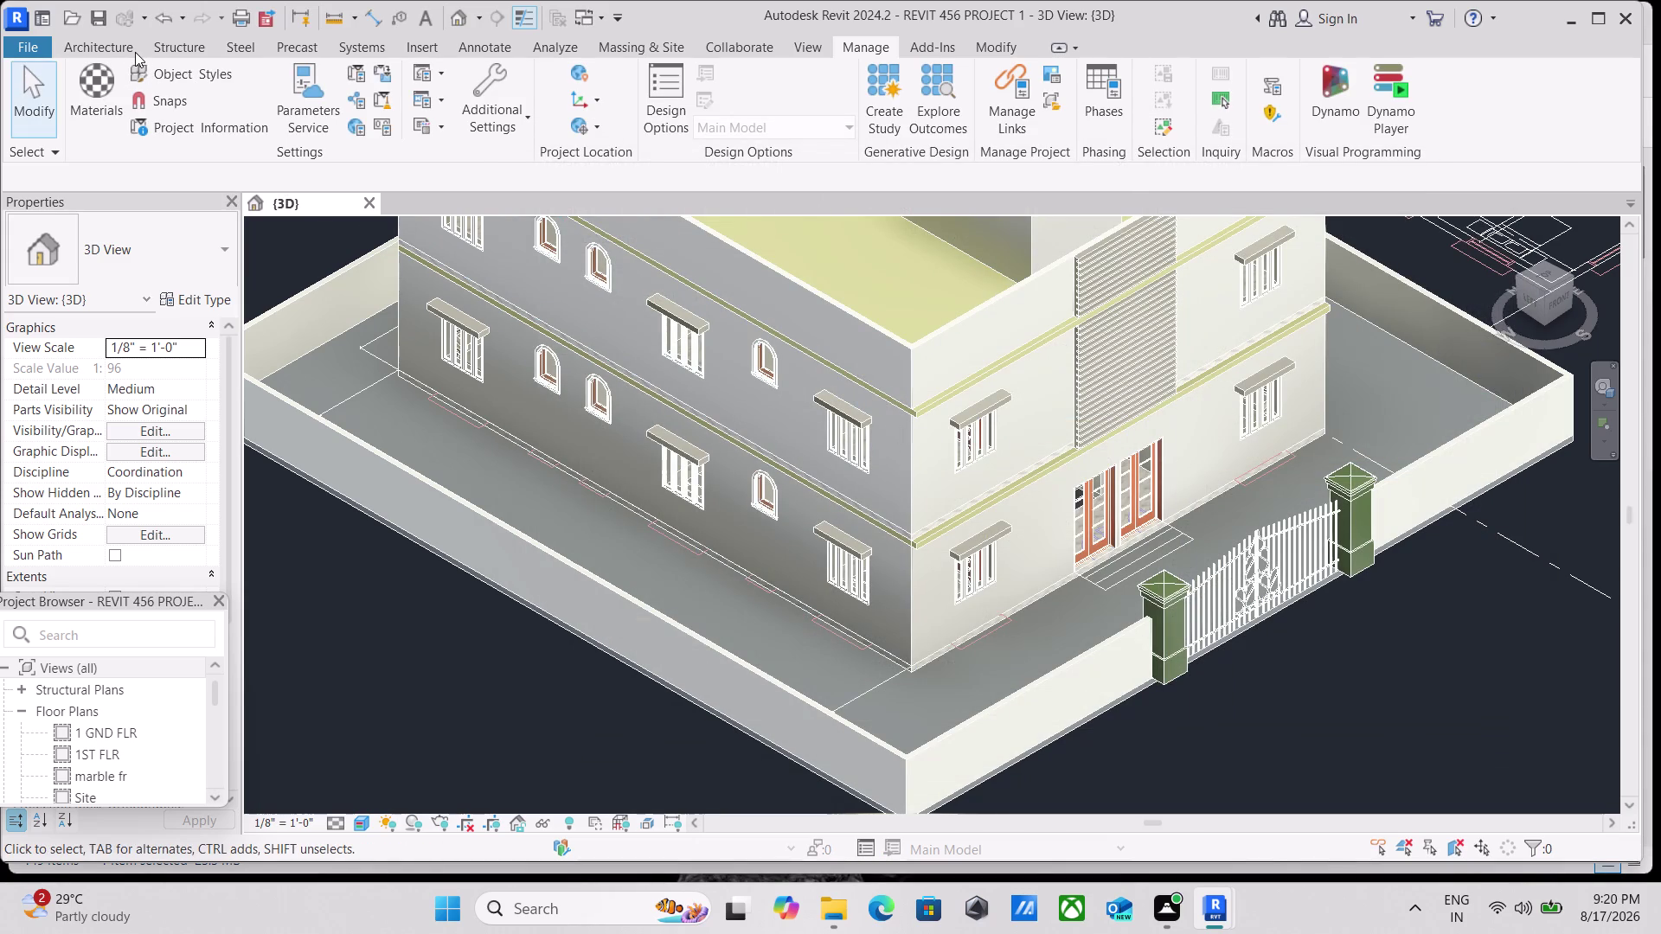
click(106, 104)
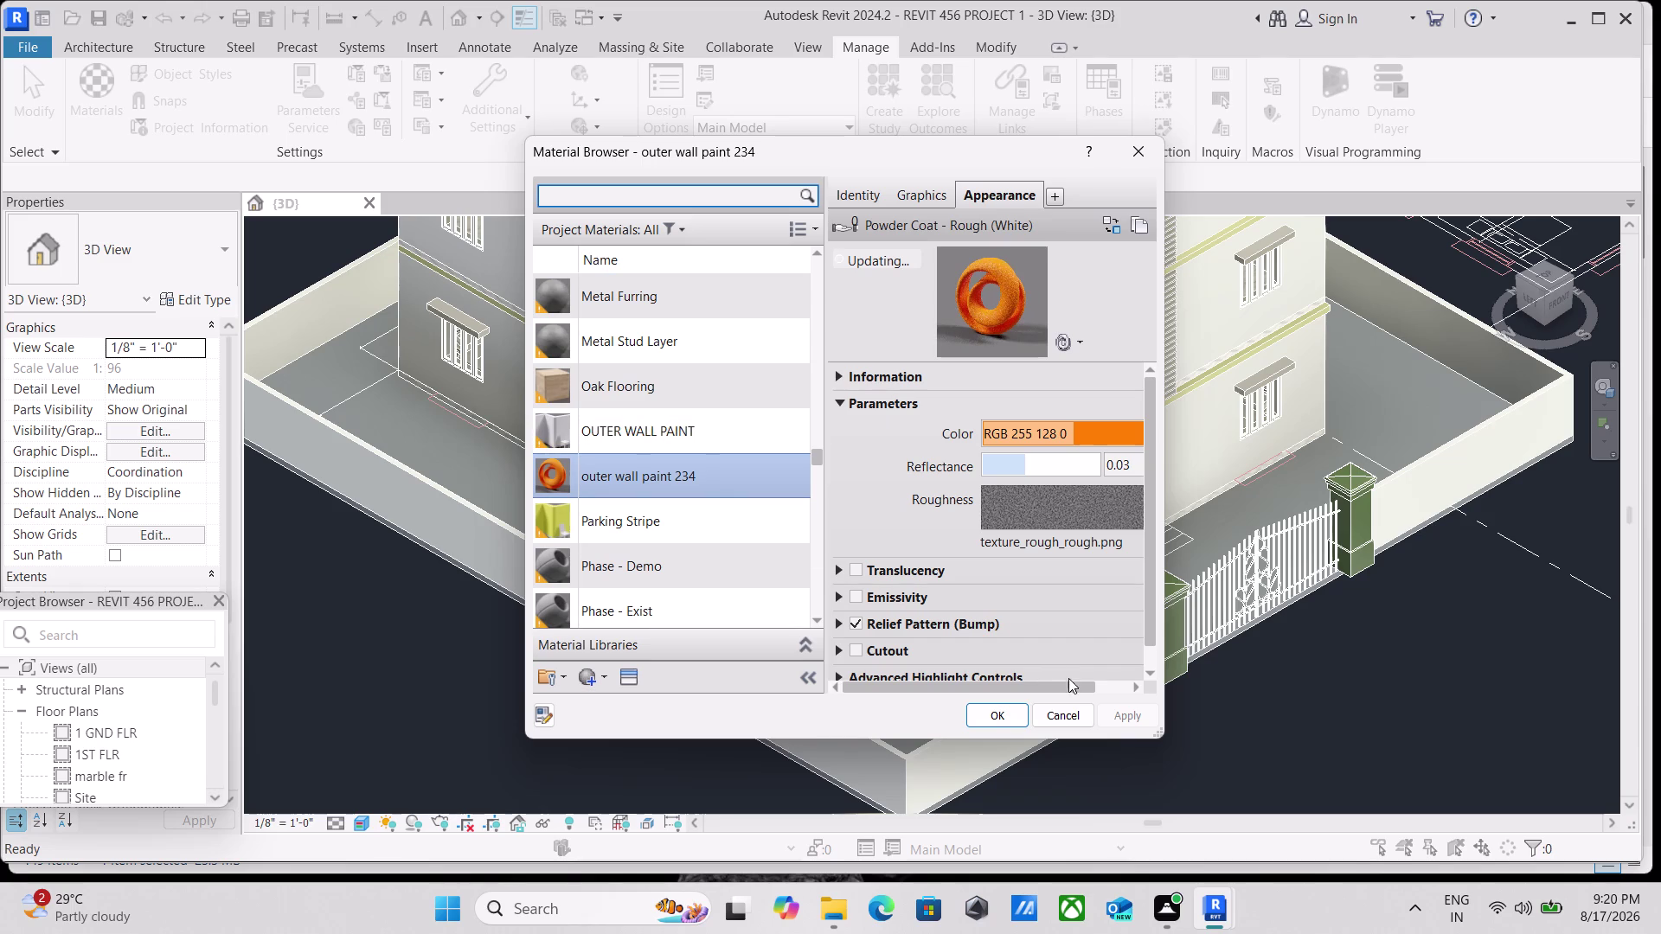
click(991, 717)
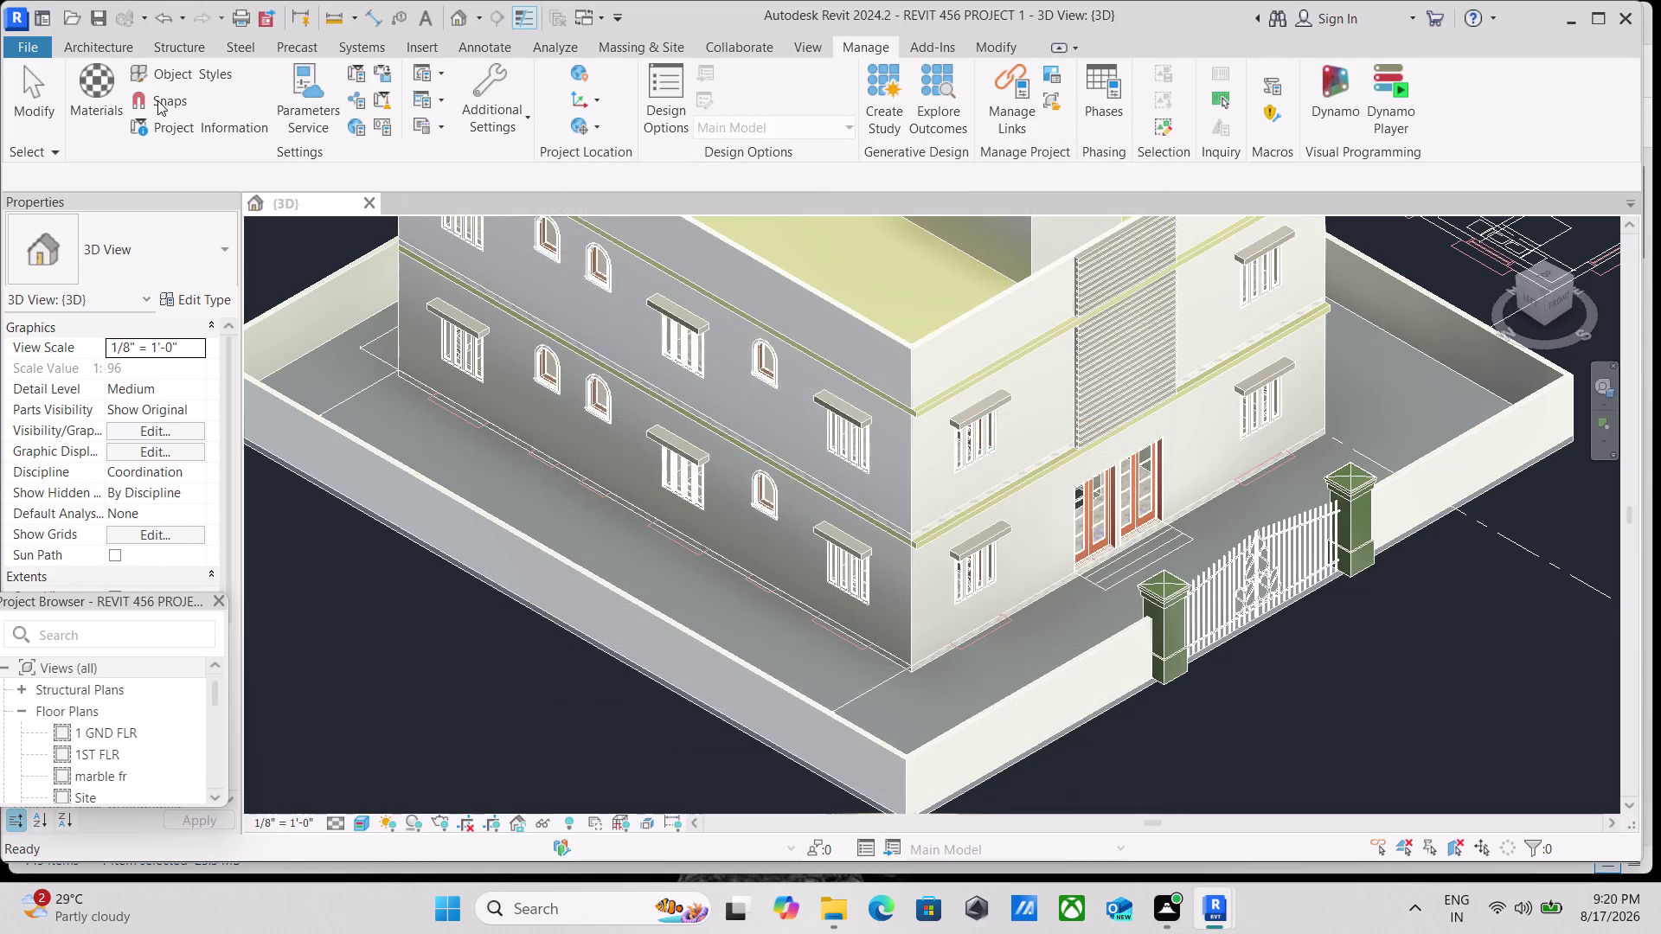
Start the Paint tool (PT) with the outer wall paint 234 material.
click(110, 49)
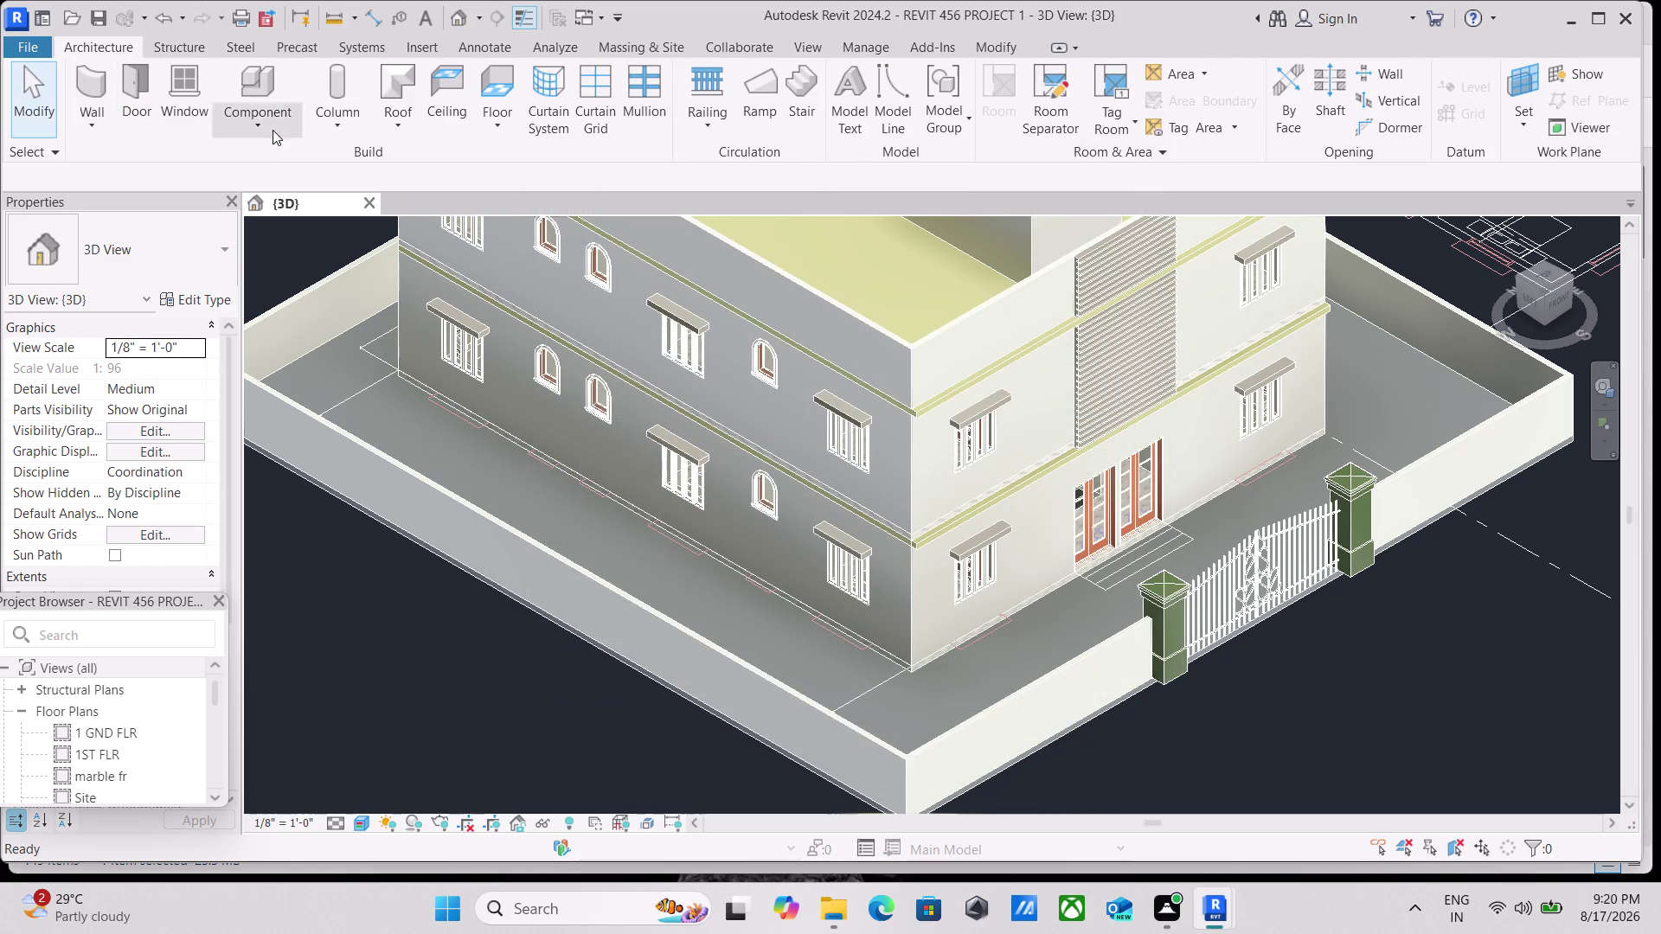
text(pt)
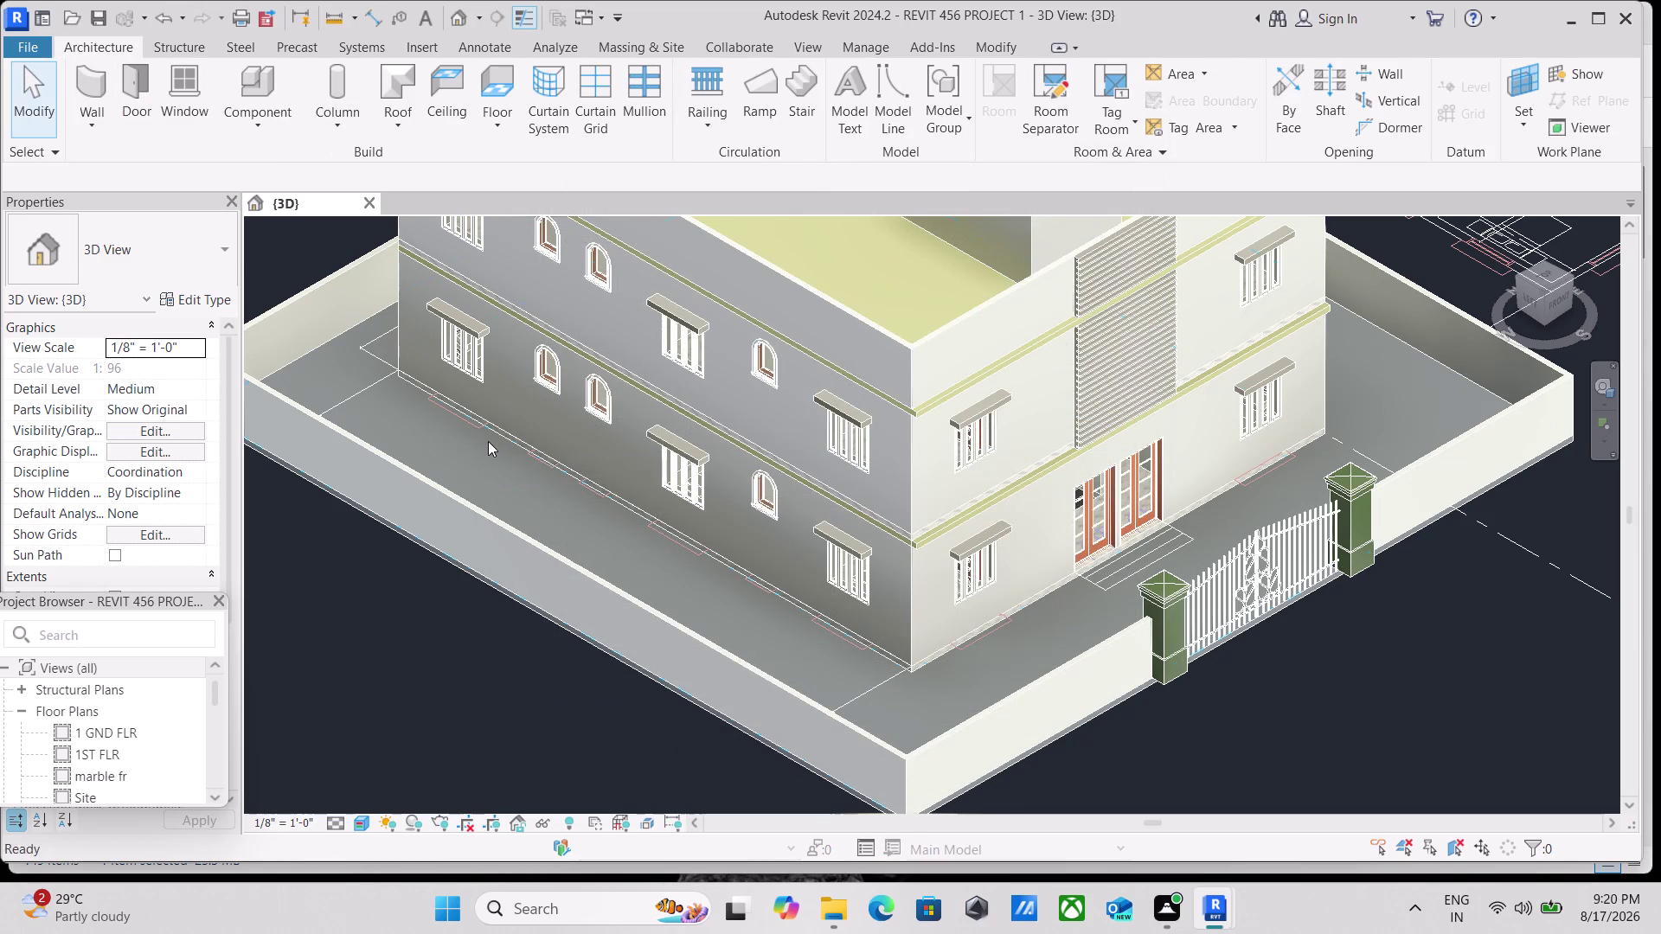
click(223, 299)
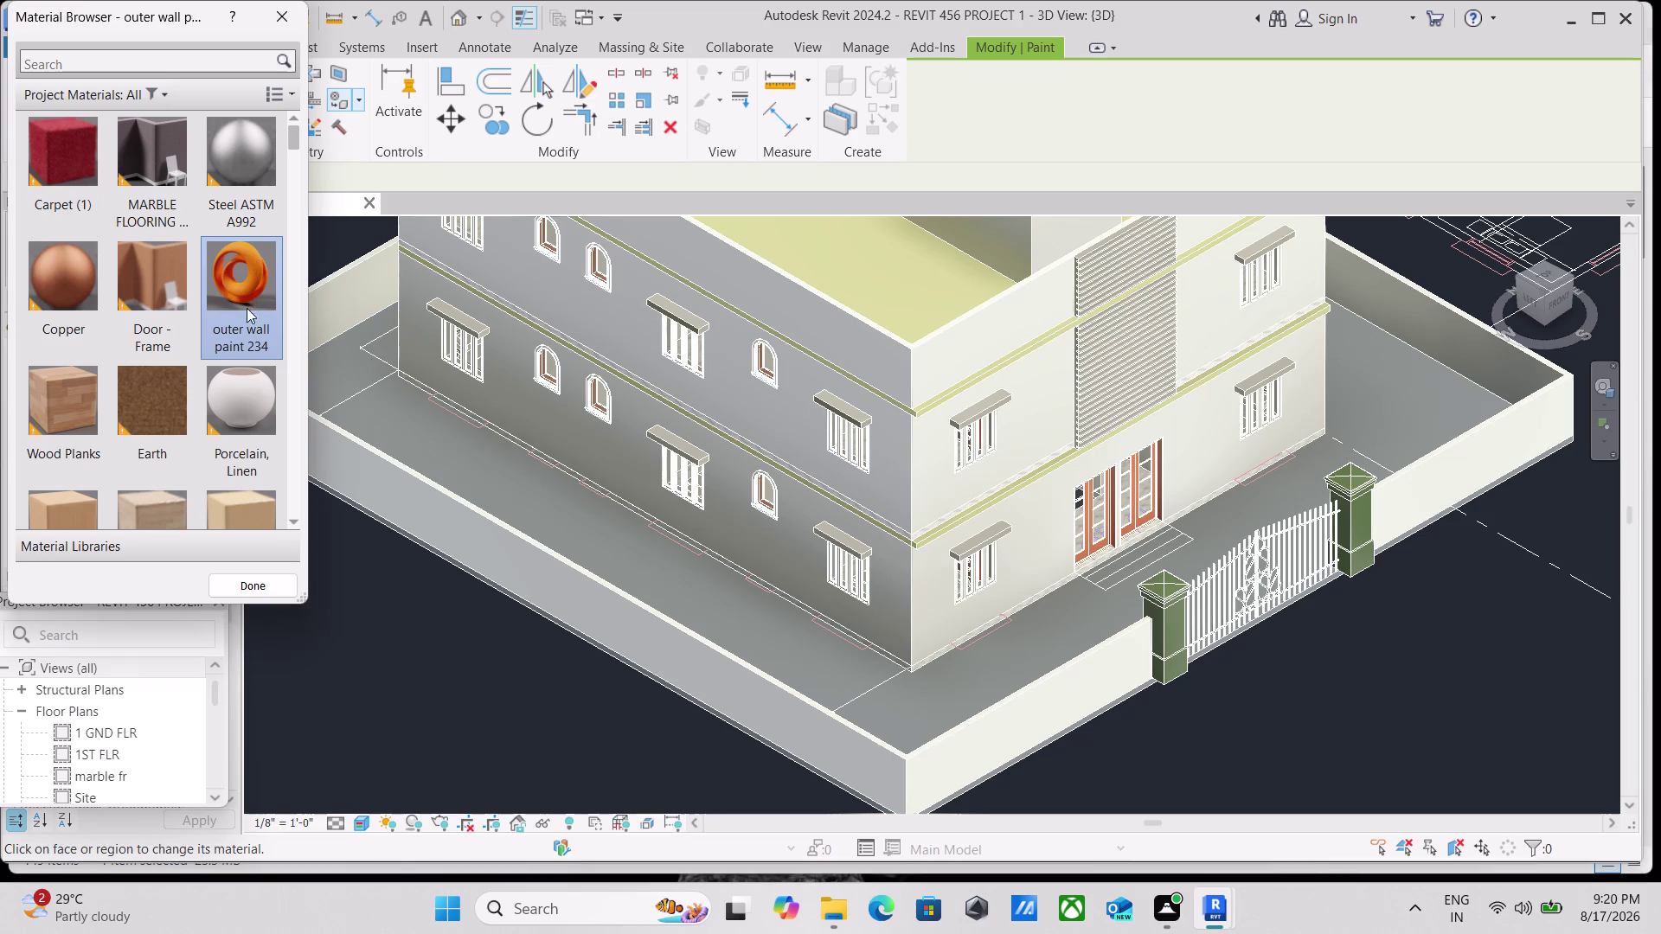
Paint the upper and lower front and left wall faces, plus the face beside the louvre strip.
click(882, 463)
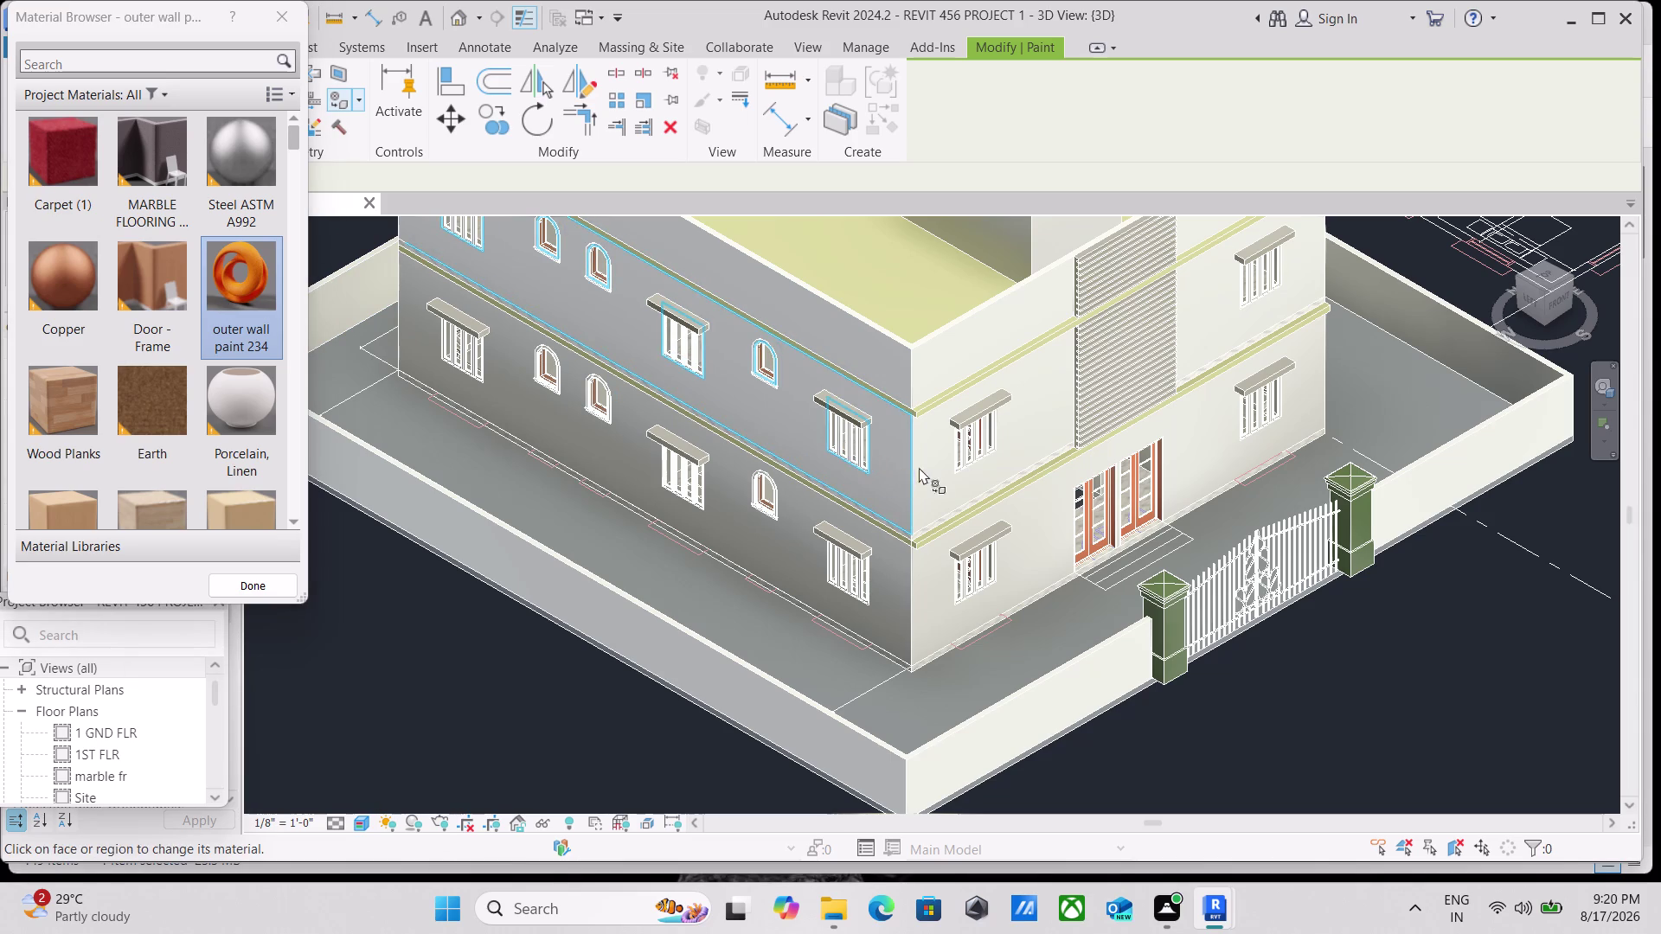
click(946, 474)
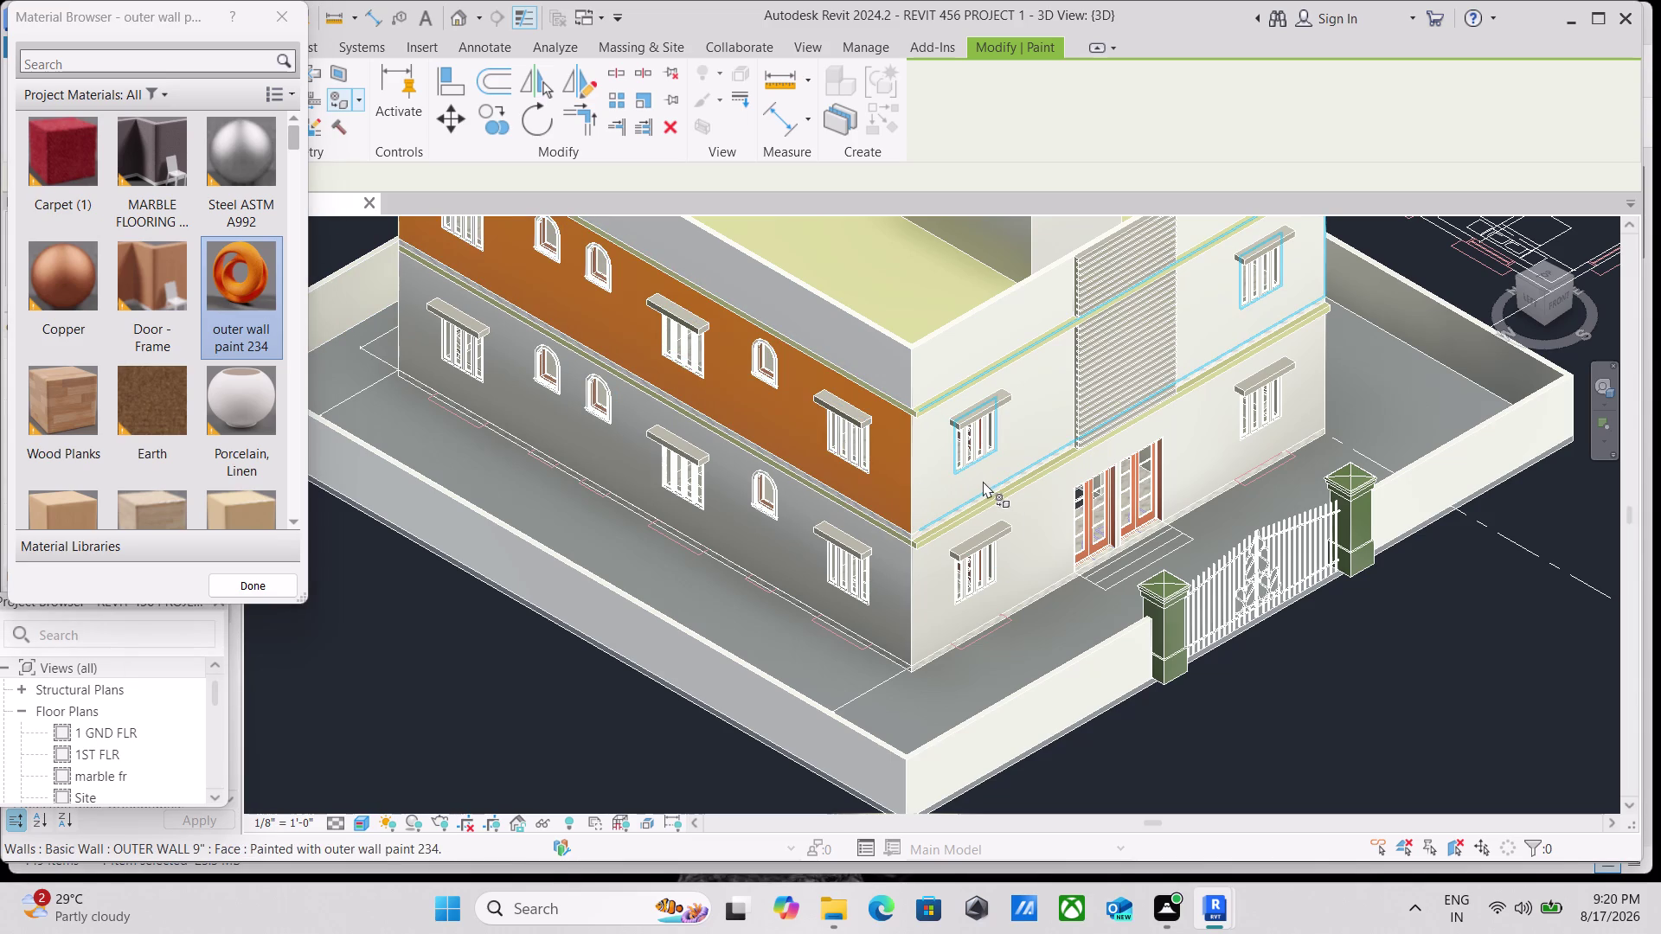
click(975, 481)
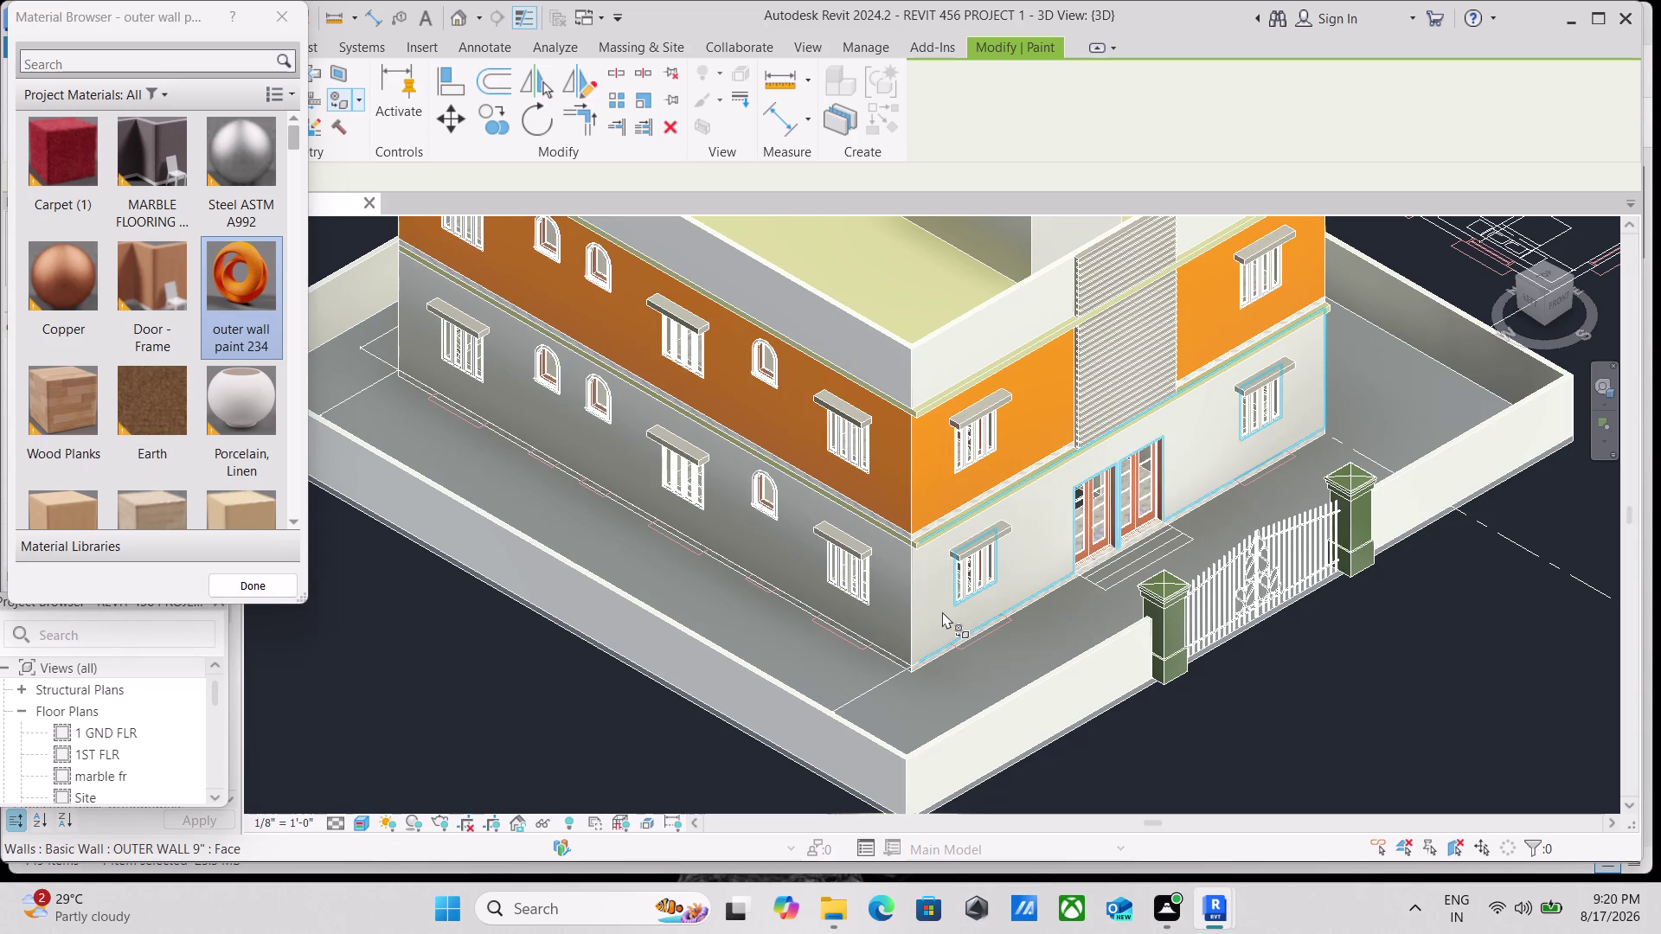
click(942, 612)
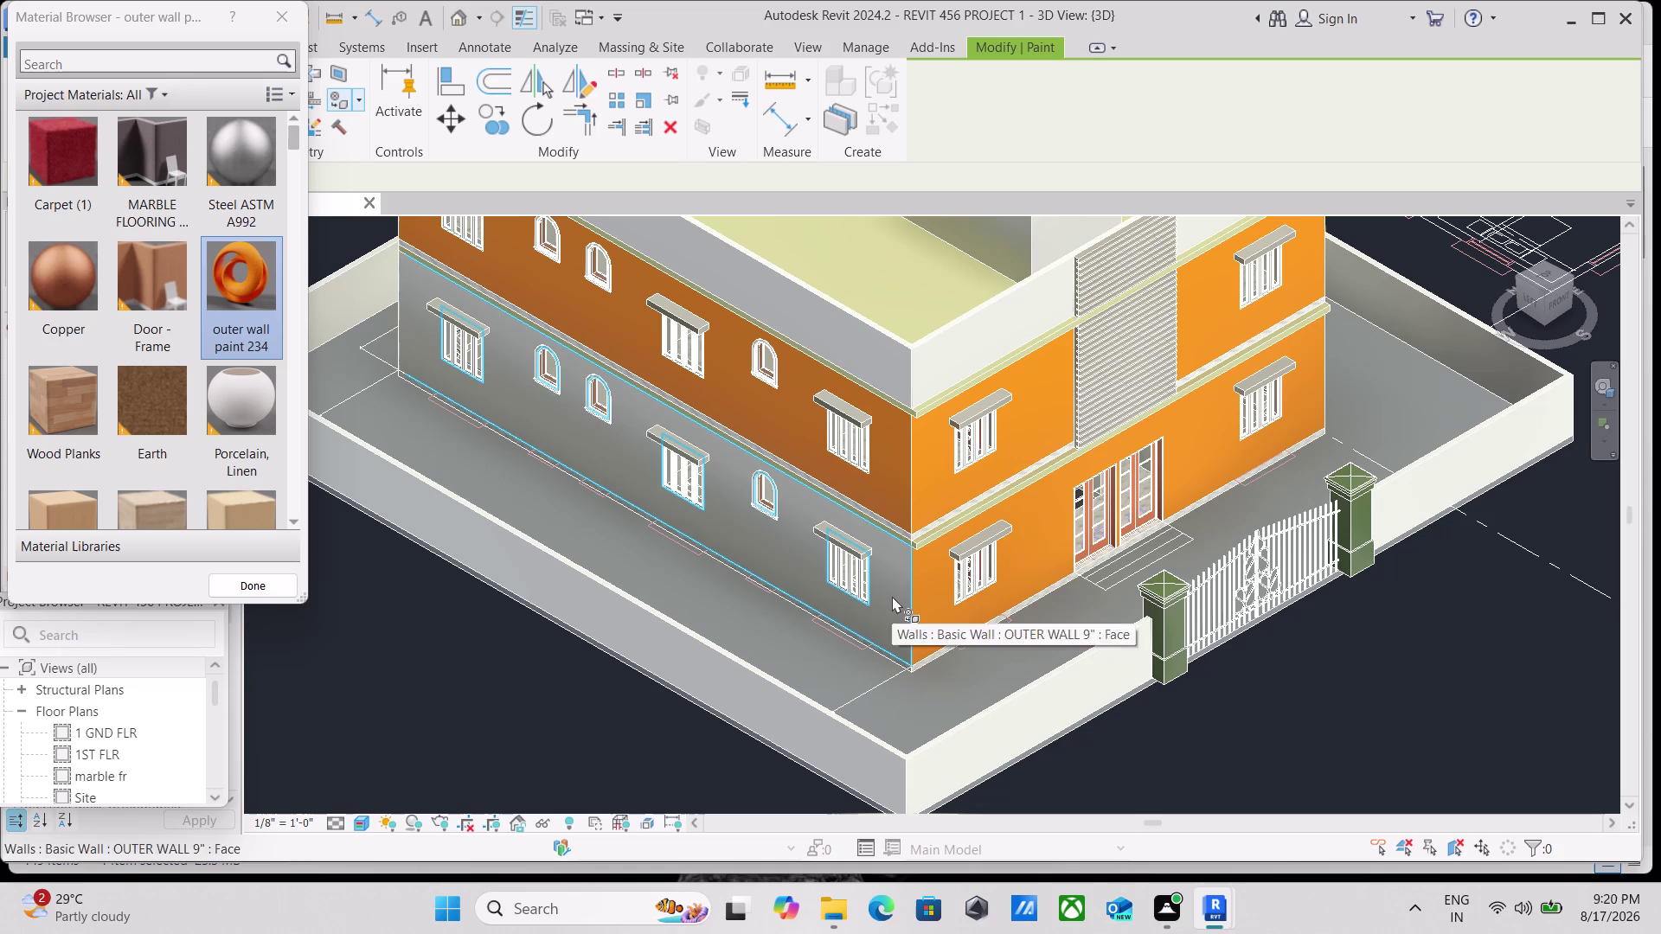
click(892, 597)
scroll(down, 3)
scroll(down, 3)
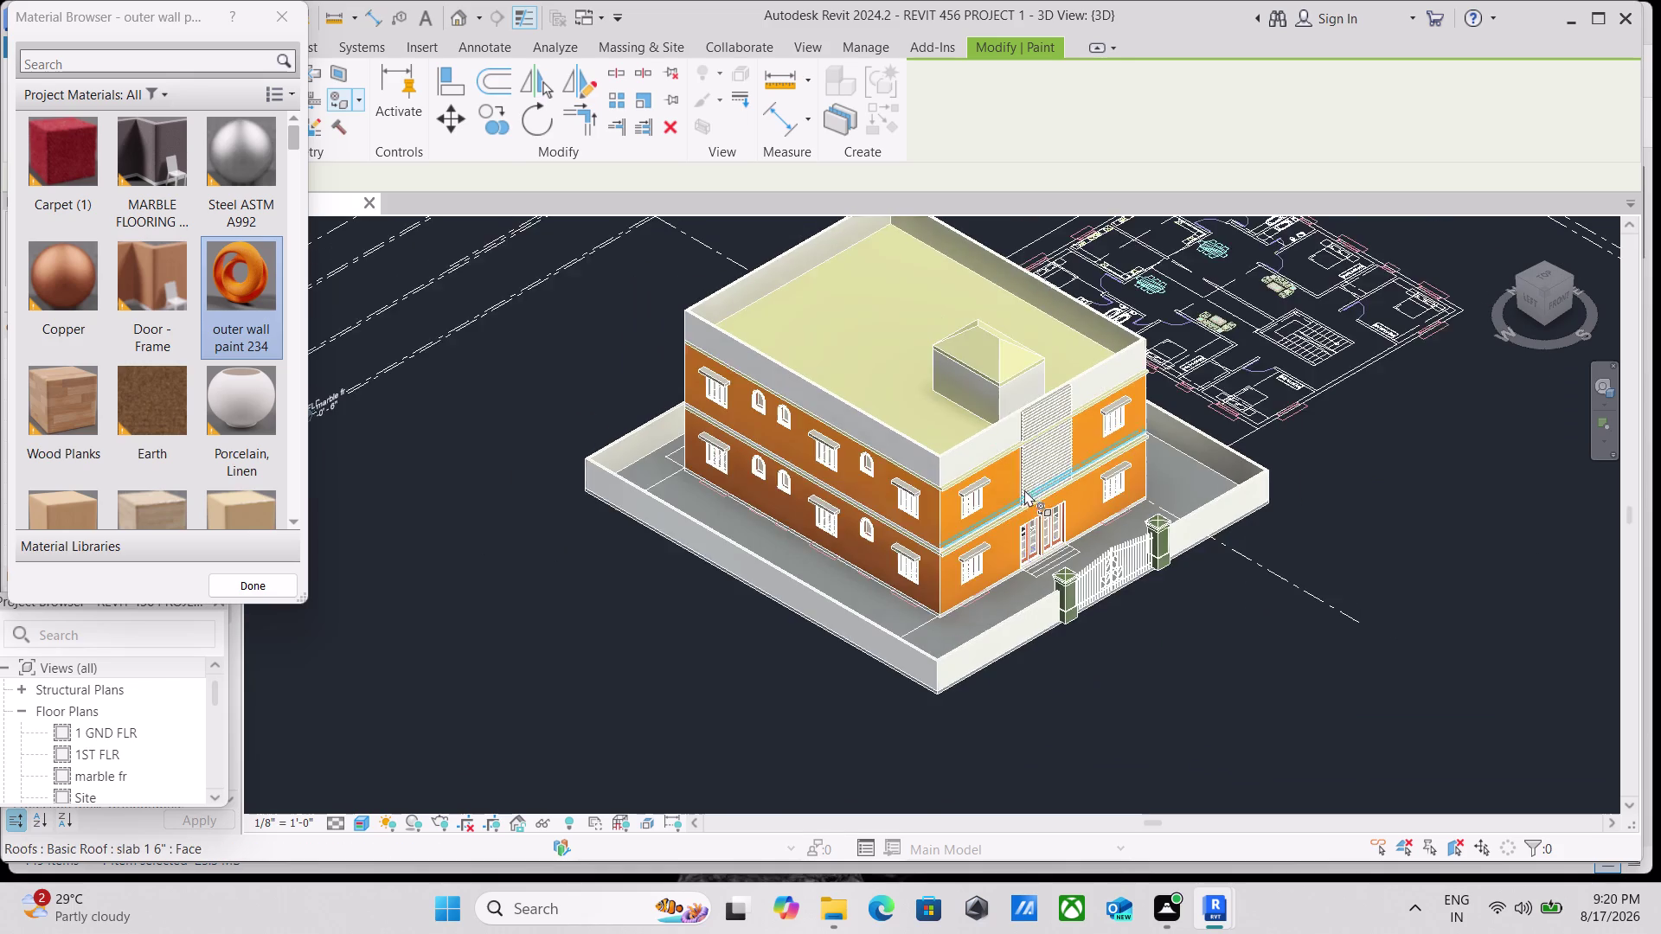
scroll(up, 3)
scroll(up, 3)
click(901, 469)
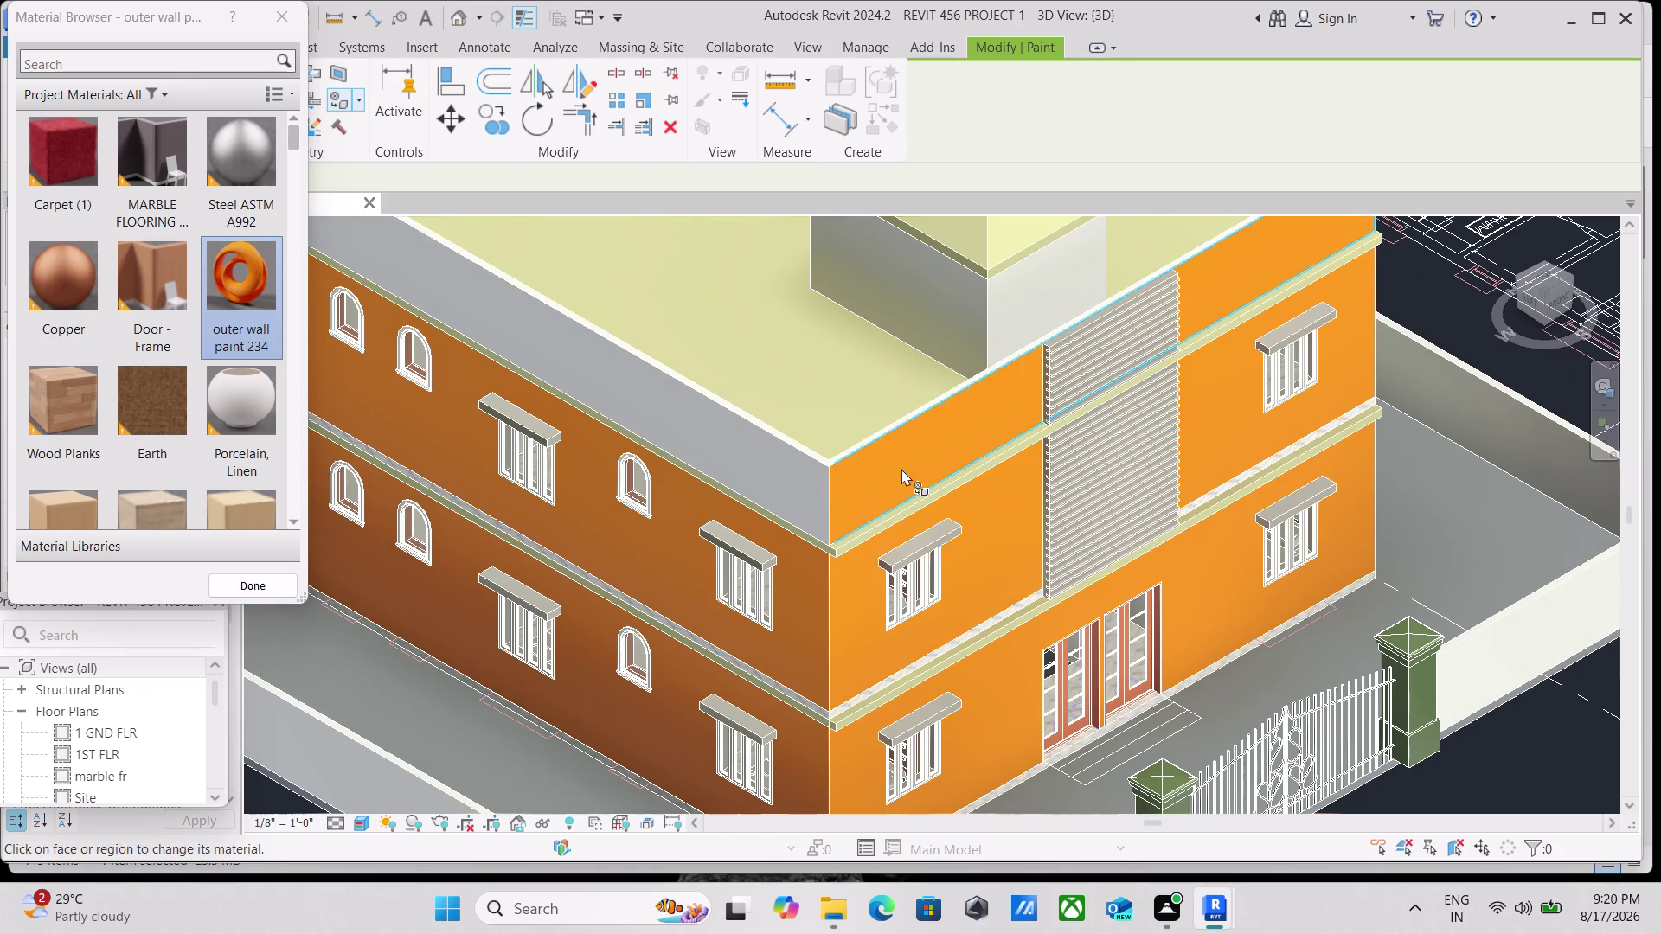
click(790, 476)
Orbit around the house and paint one more exterior wall face orange.
scroll(down, 3)
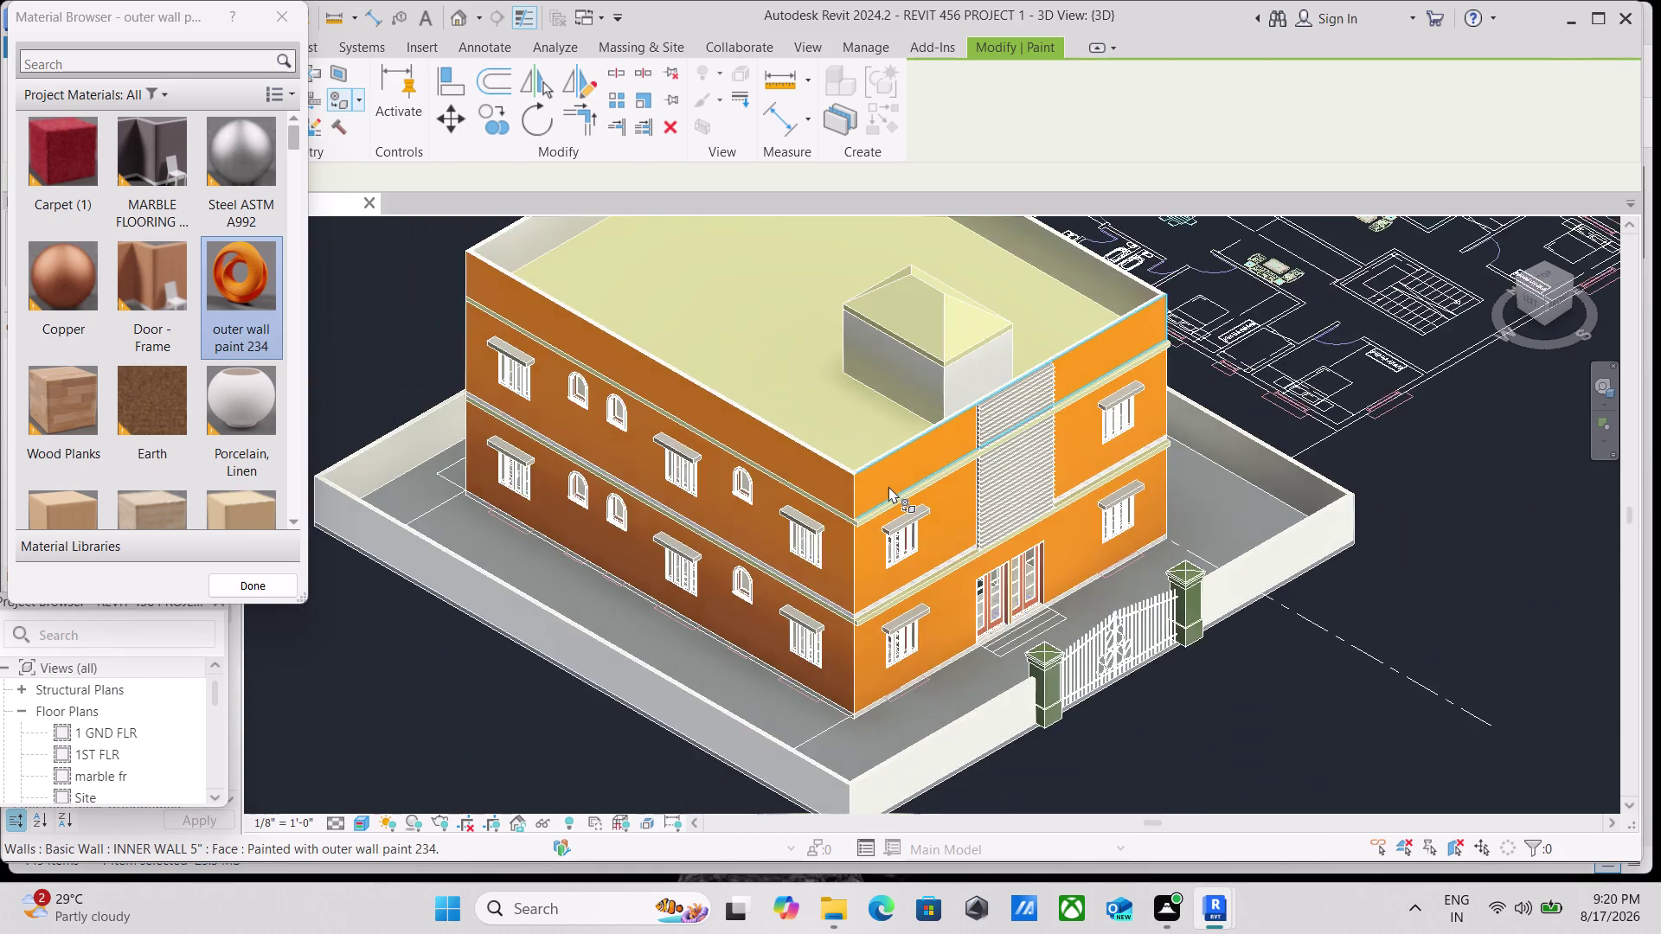
middle_drag(888, 486, 862, 569)
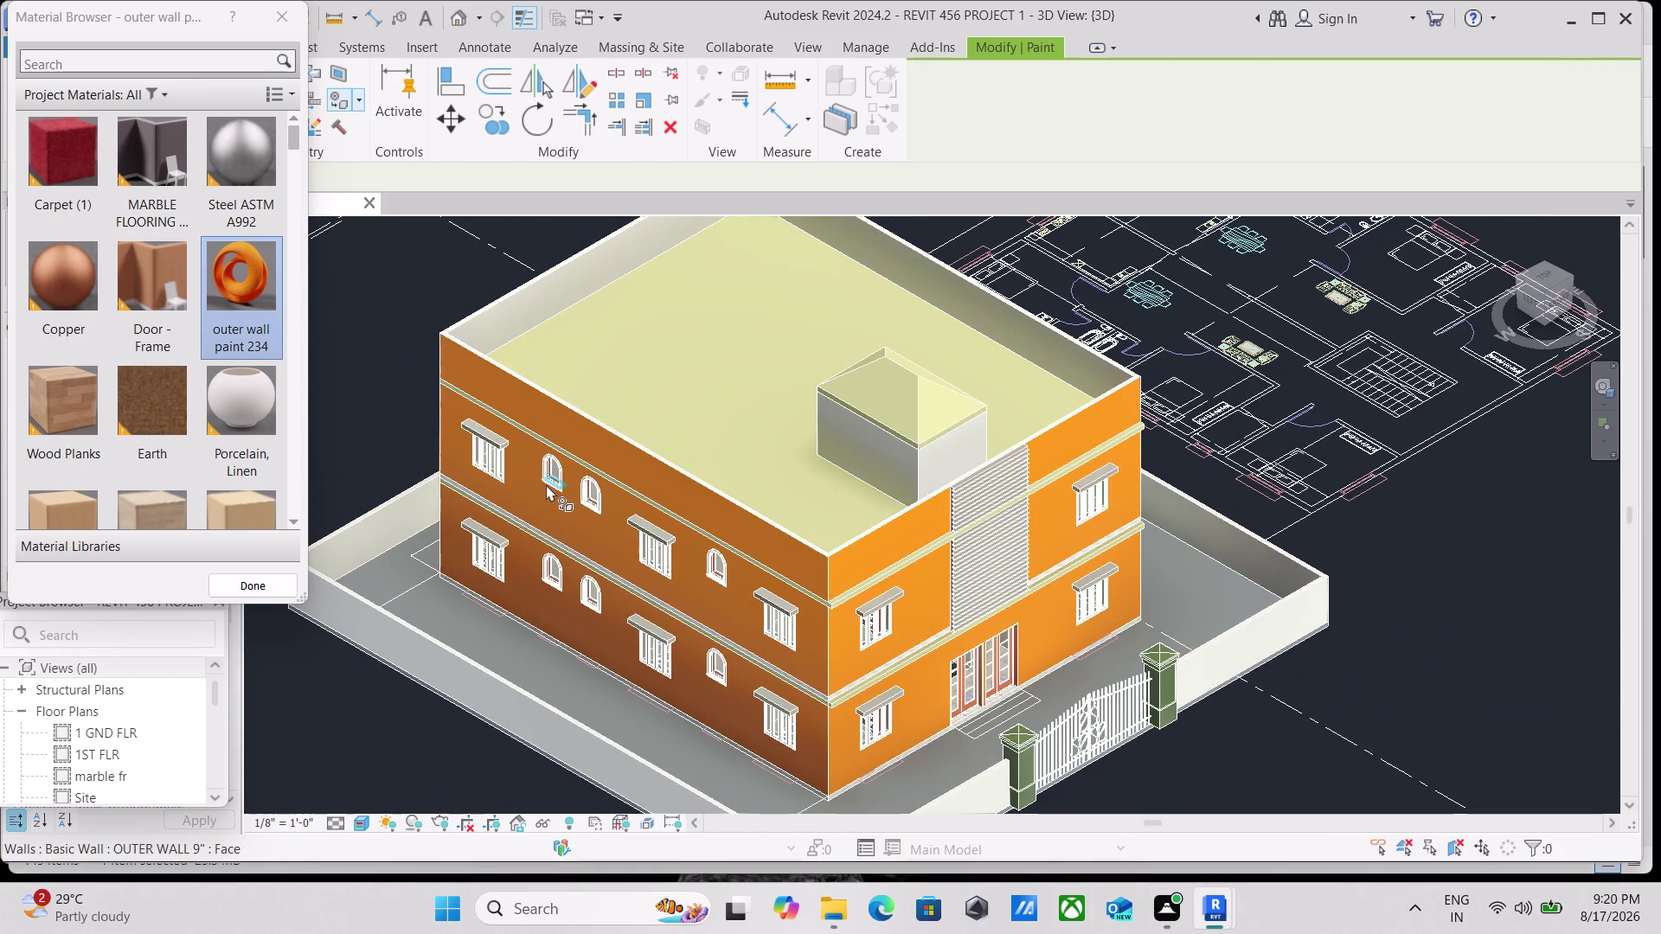
scroll(up, 3)
scroll(up, 3)
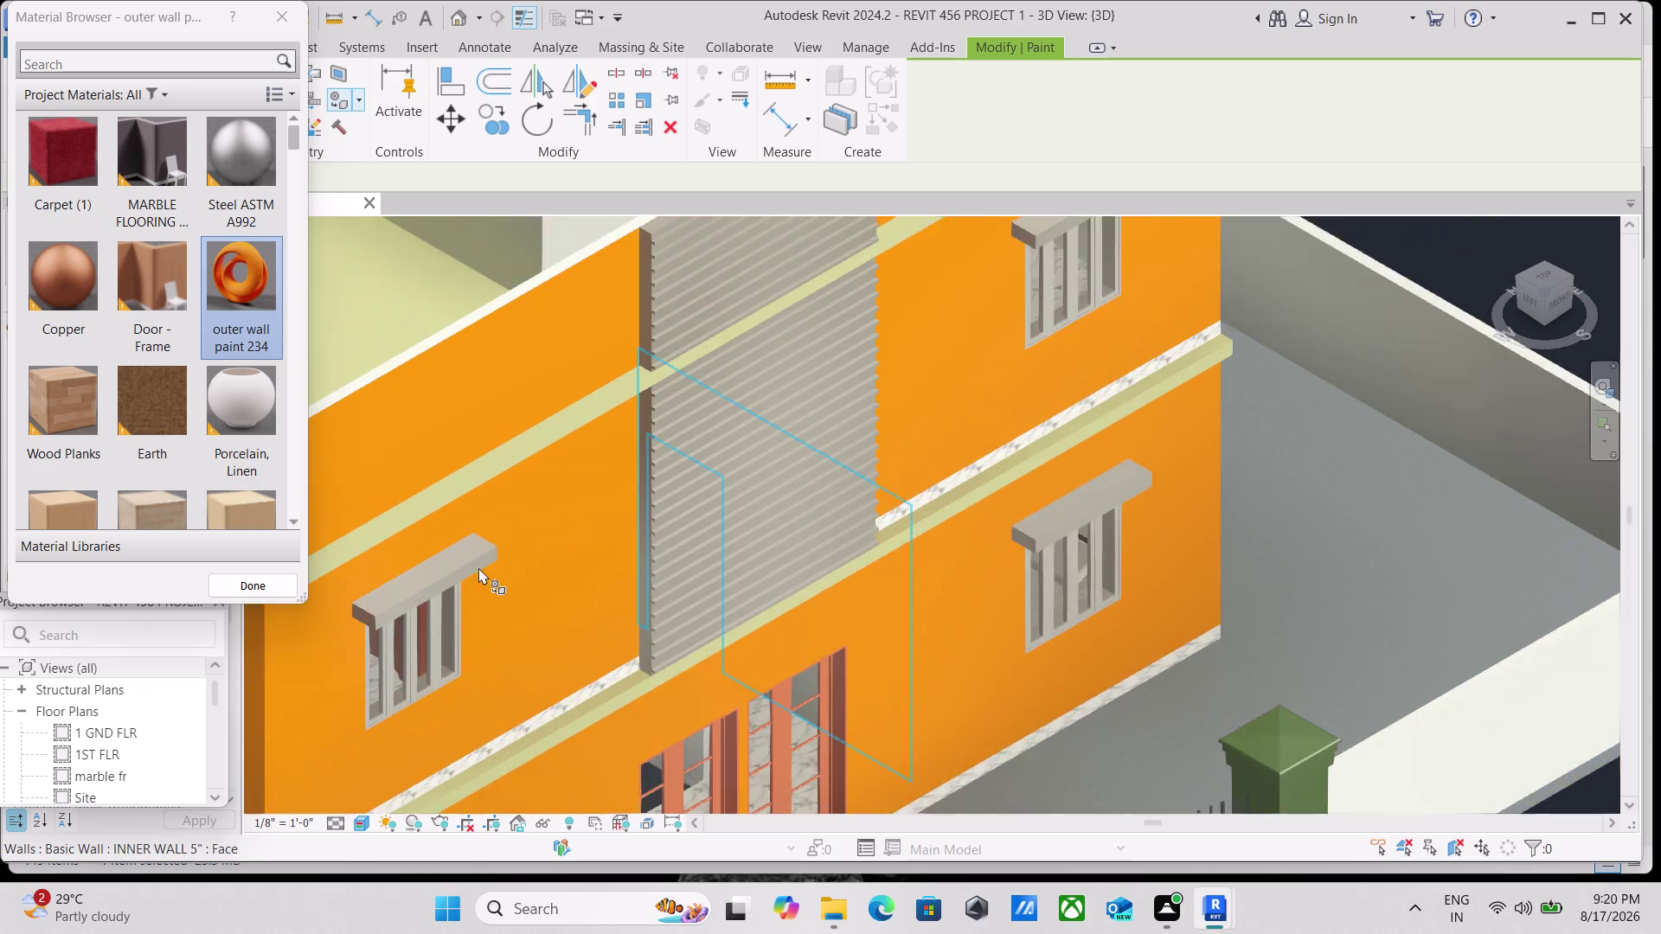
scroll(up, 3)
scroll(down, 3)
scroll(down, 3)
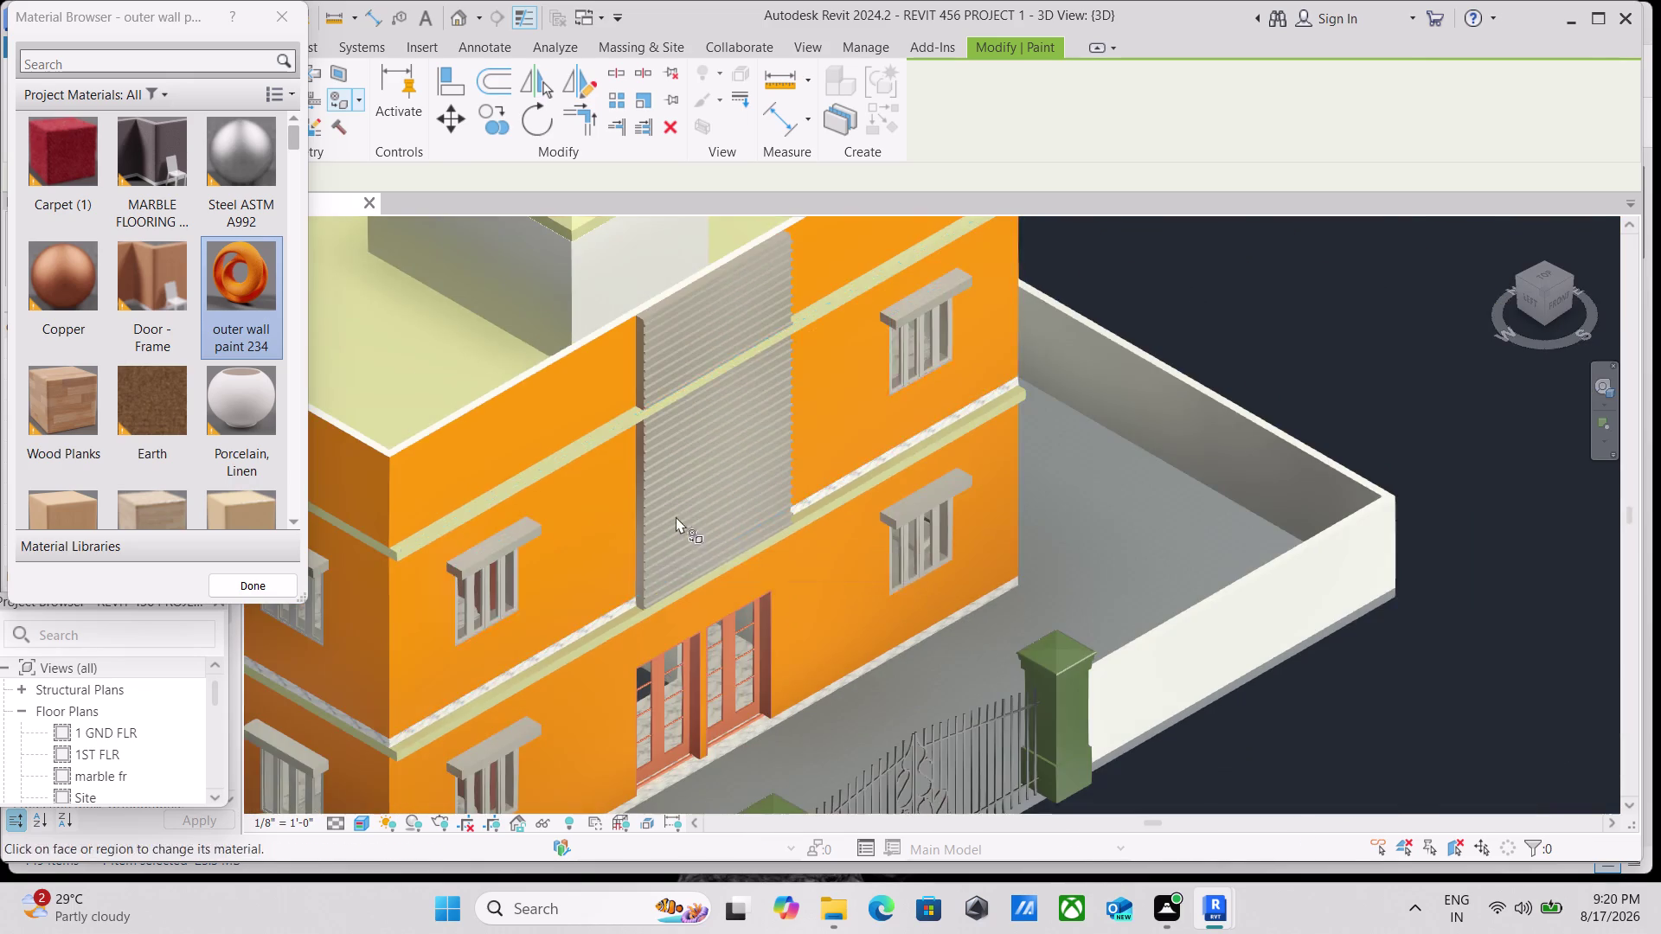
scroll(down, 3)
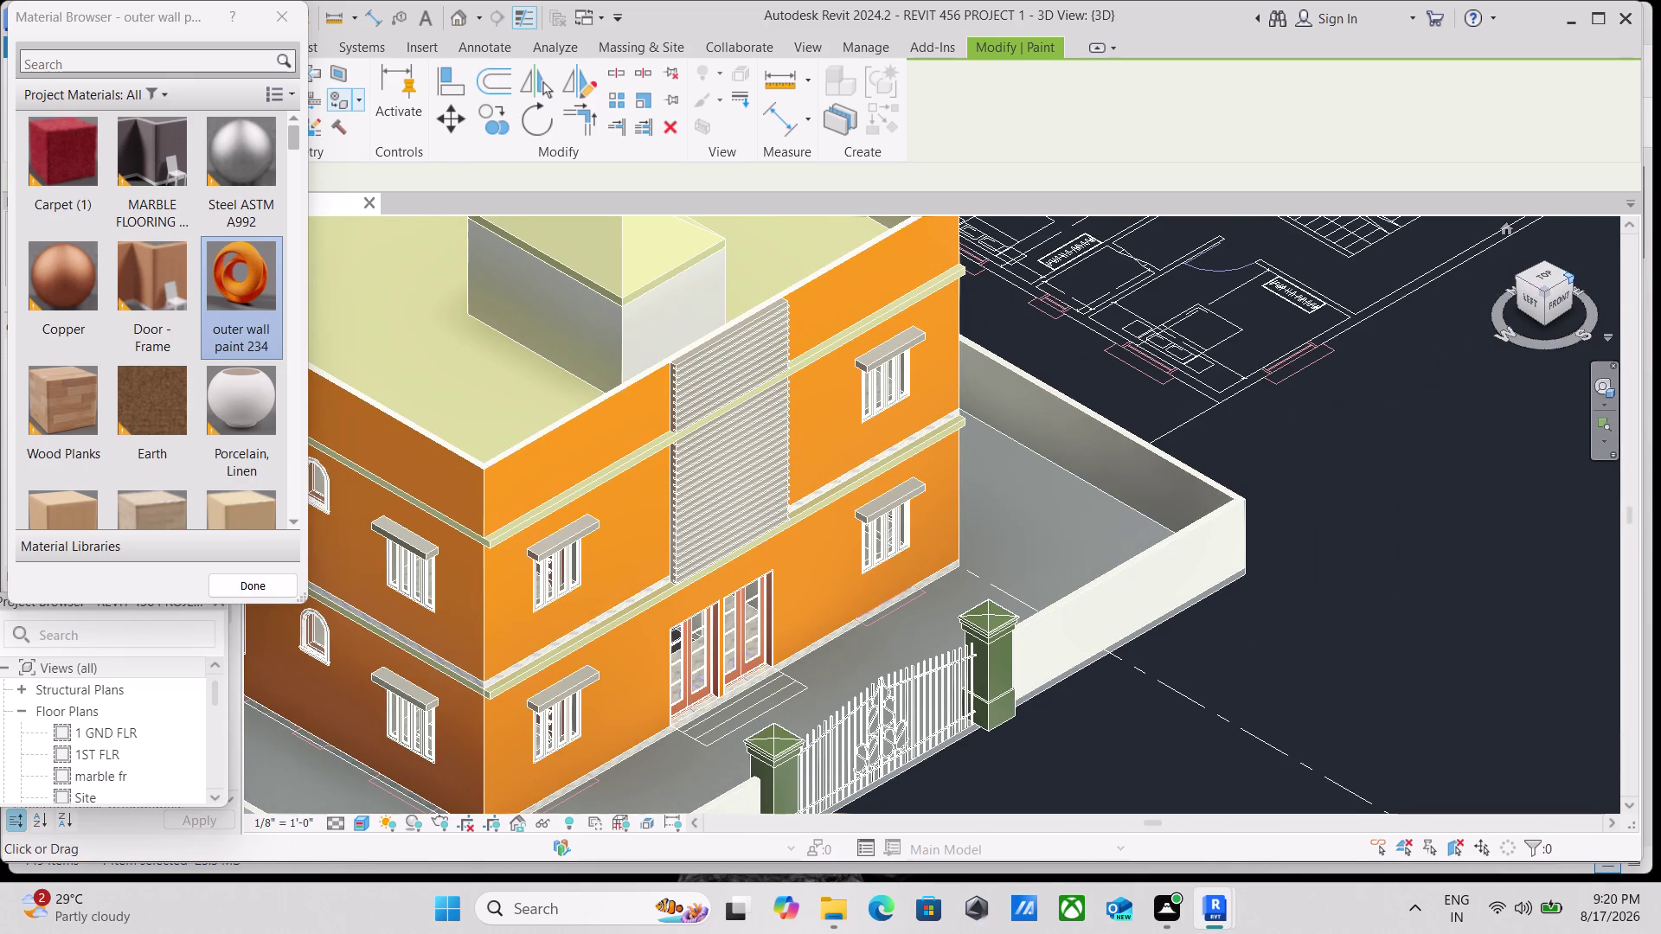
click(1570, 277)
scroll(up, 3)
scroll(up, 3)
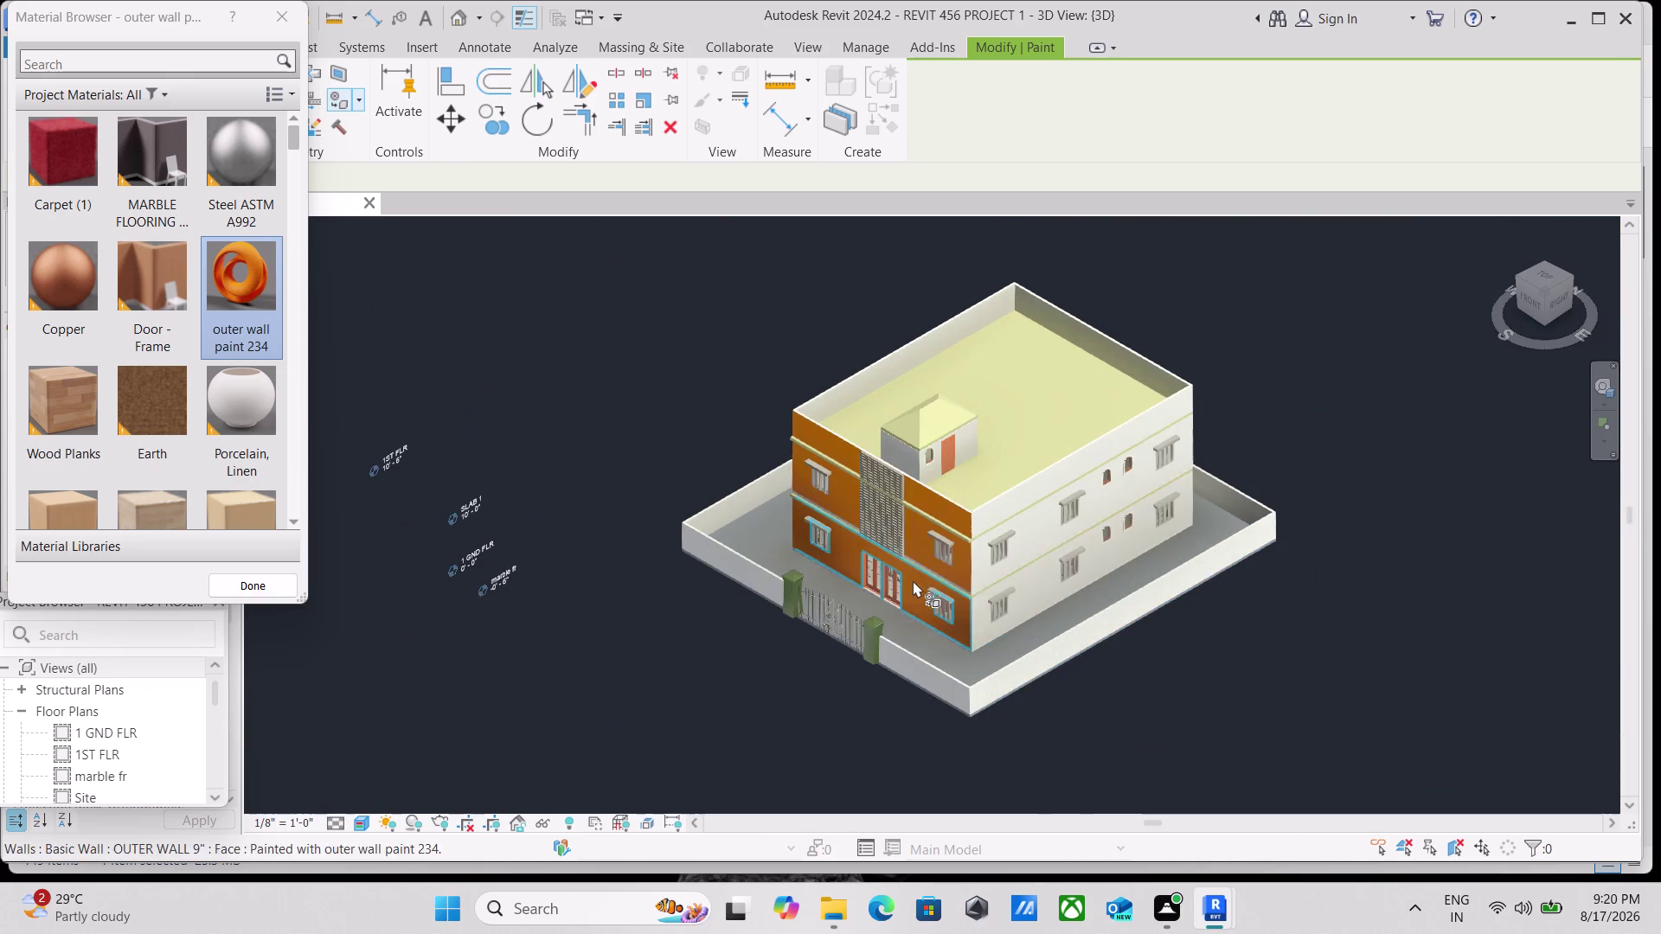
Paint the right wall's top band and upper side faces with outer wall paint 234.
scroll(up, 3)
scroll(up, 3)
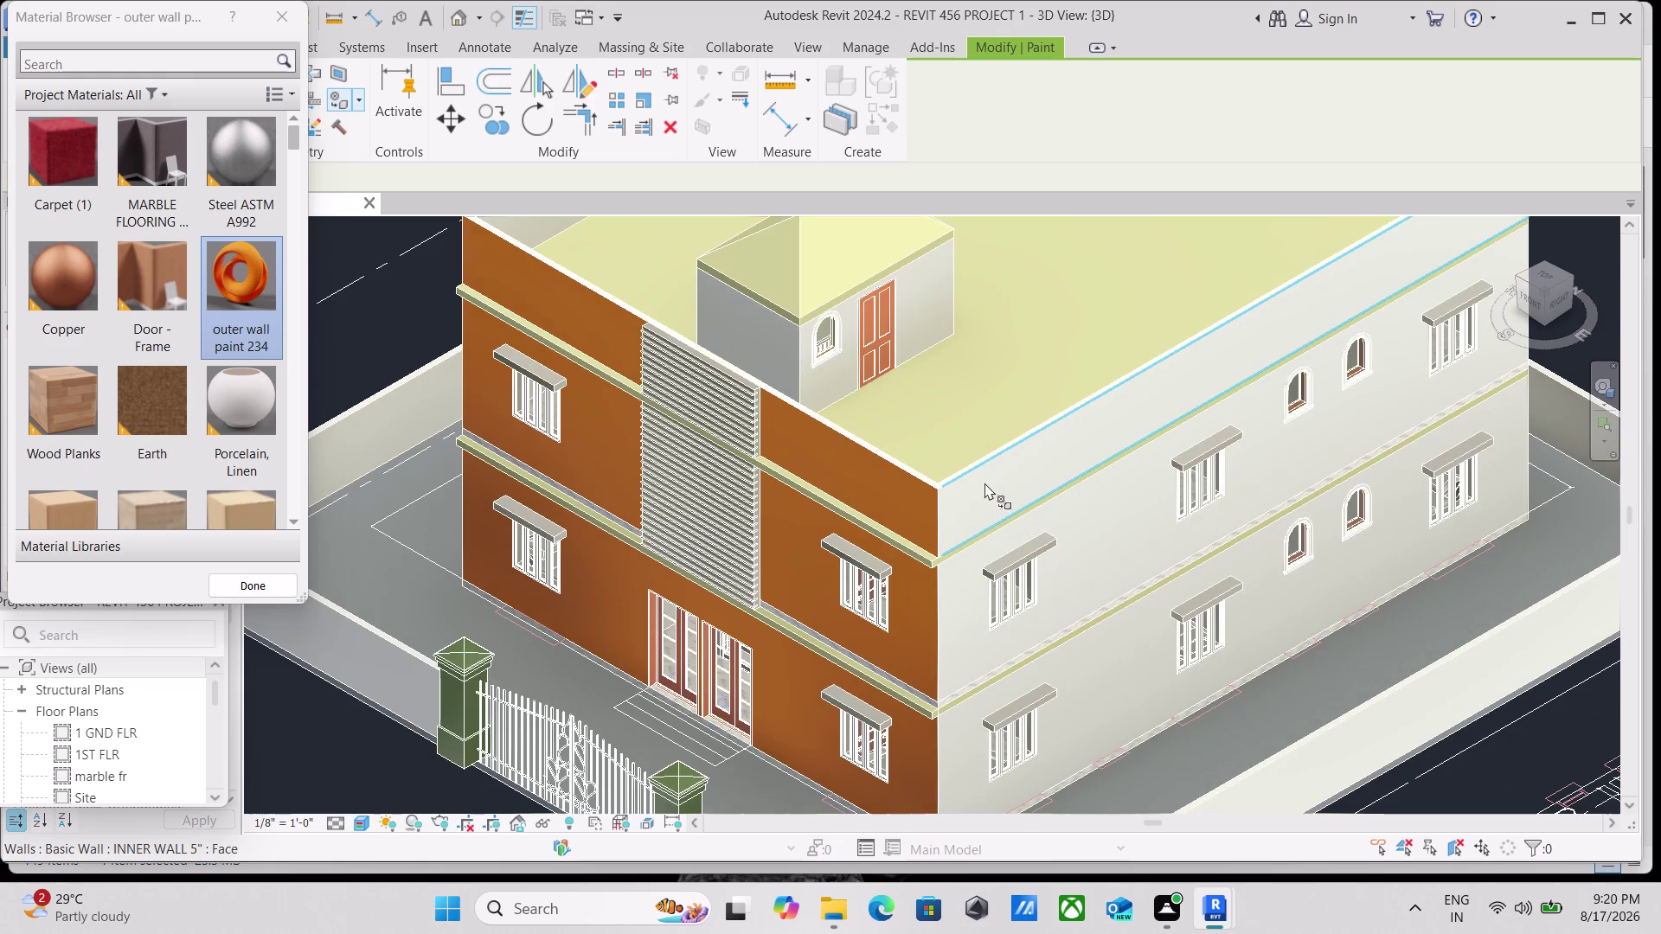
click(988, 510)
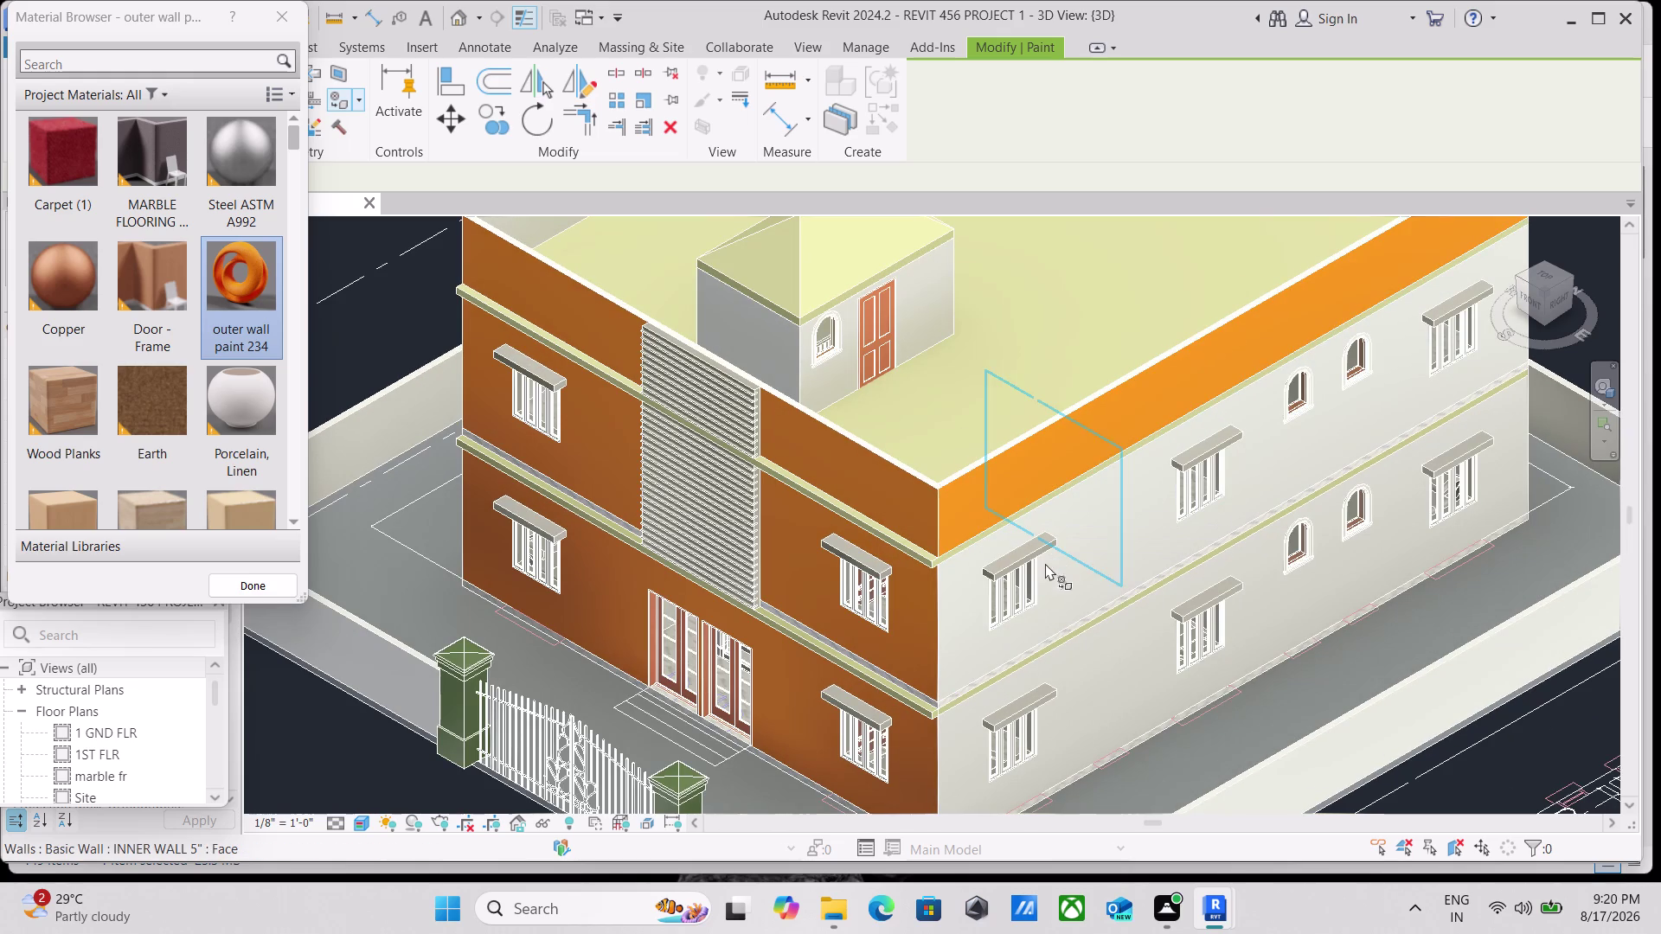
click(1107, 577)
click(1118, 660)
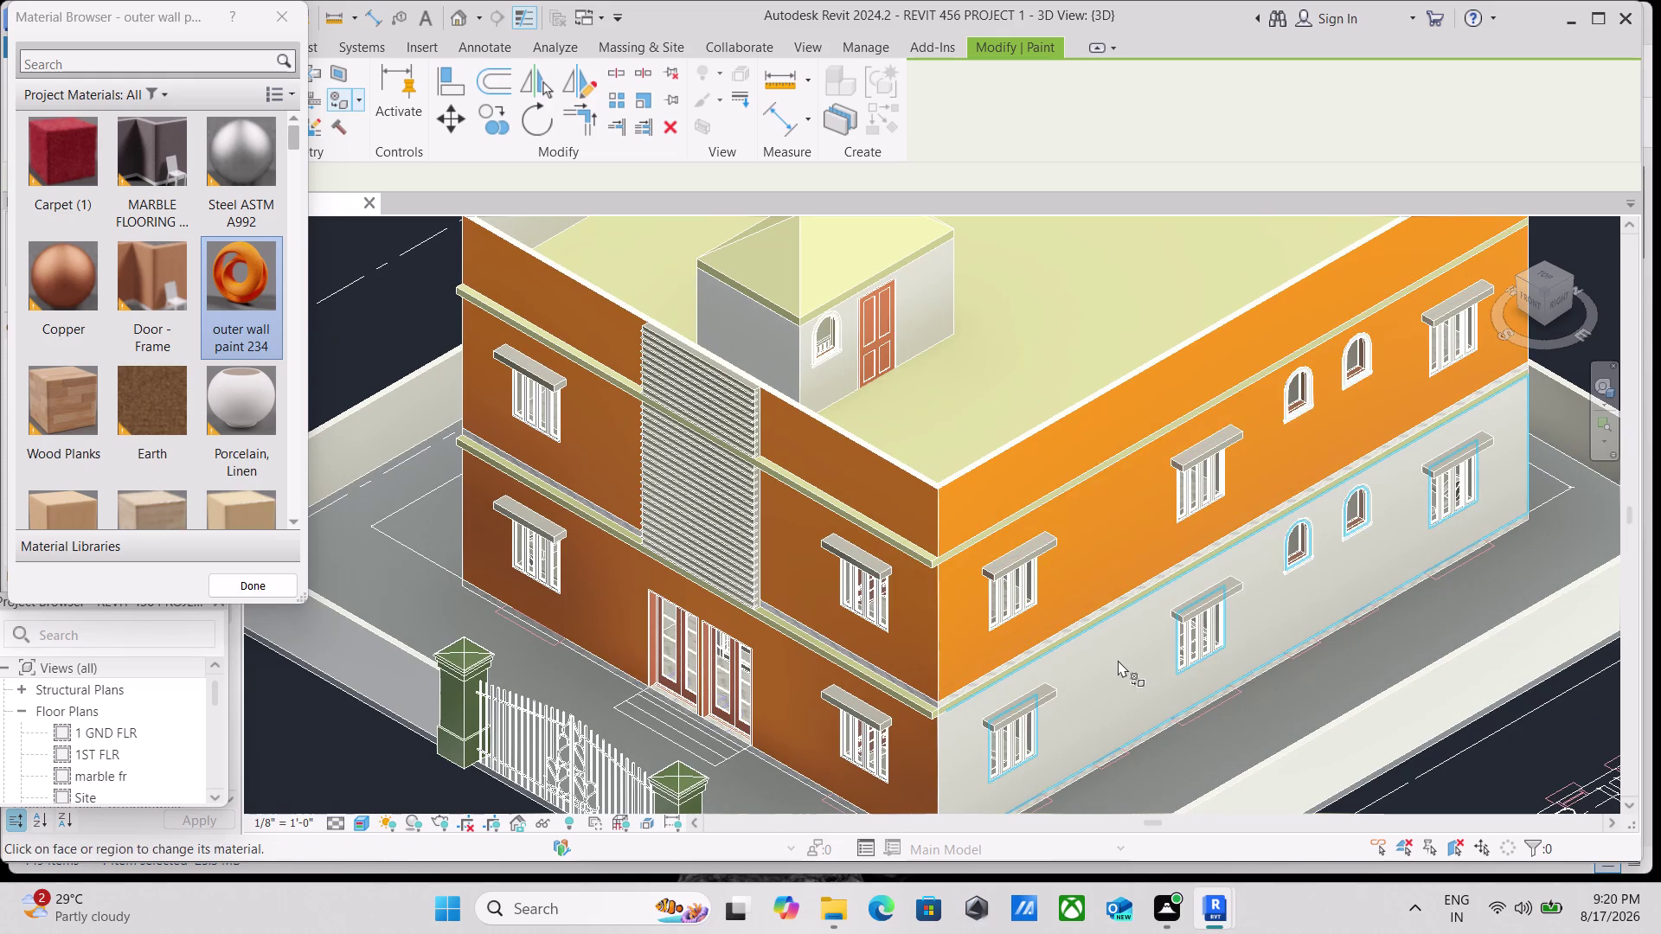
Paint the lower wall faces below the floor band and around the corner orange.
scroll(down, 3)
scroll(up, 3)
scroll(up, 3)
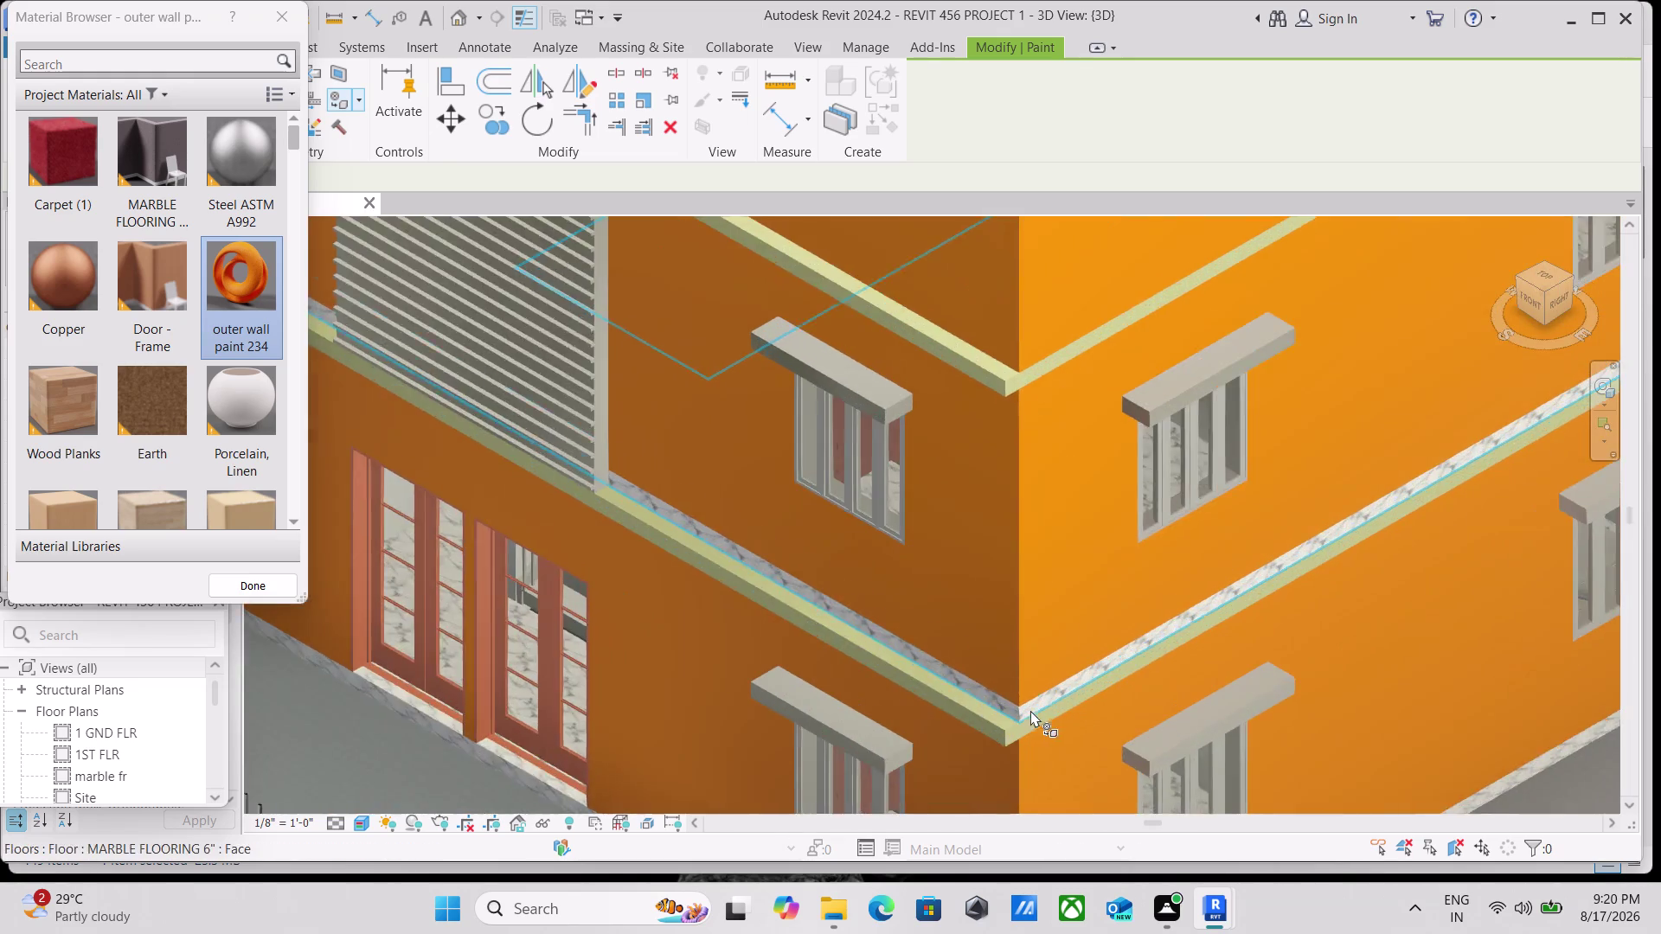
scroll(up, 3)
click(1044, 698)
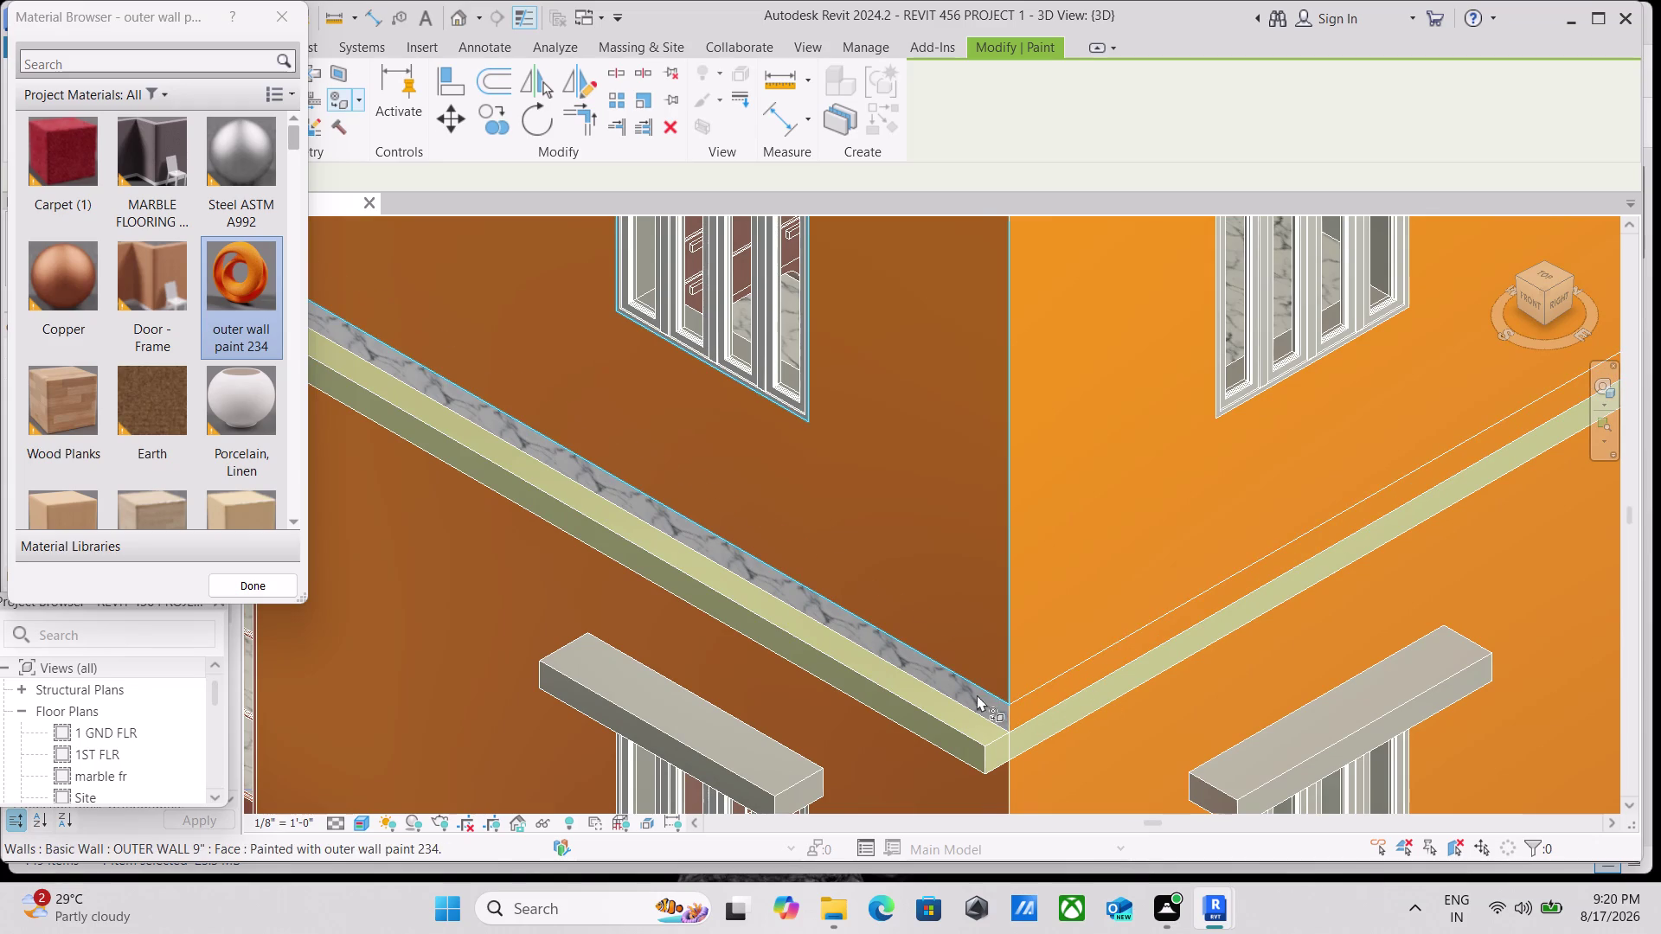
click(985, 701)
click(975, 706)
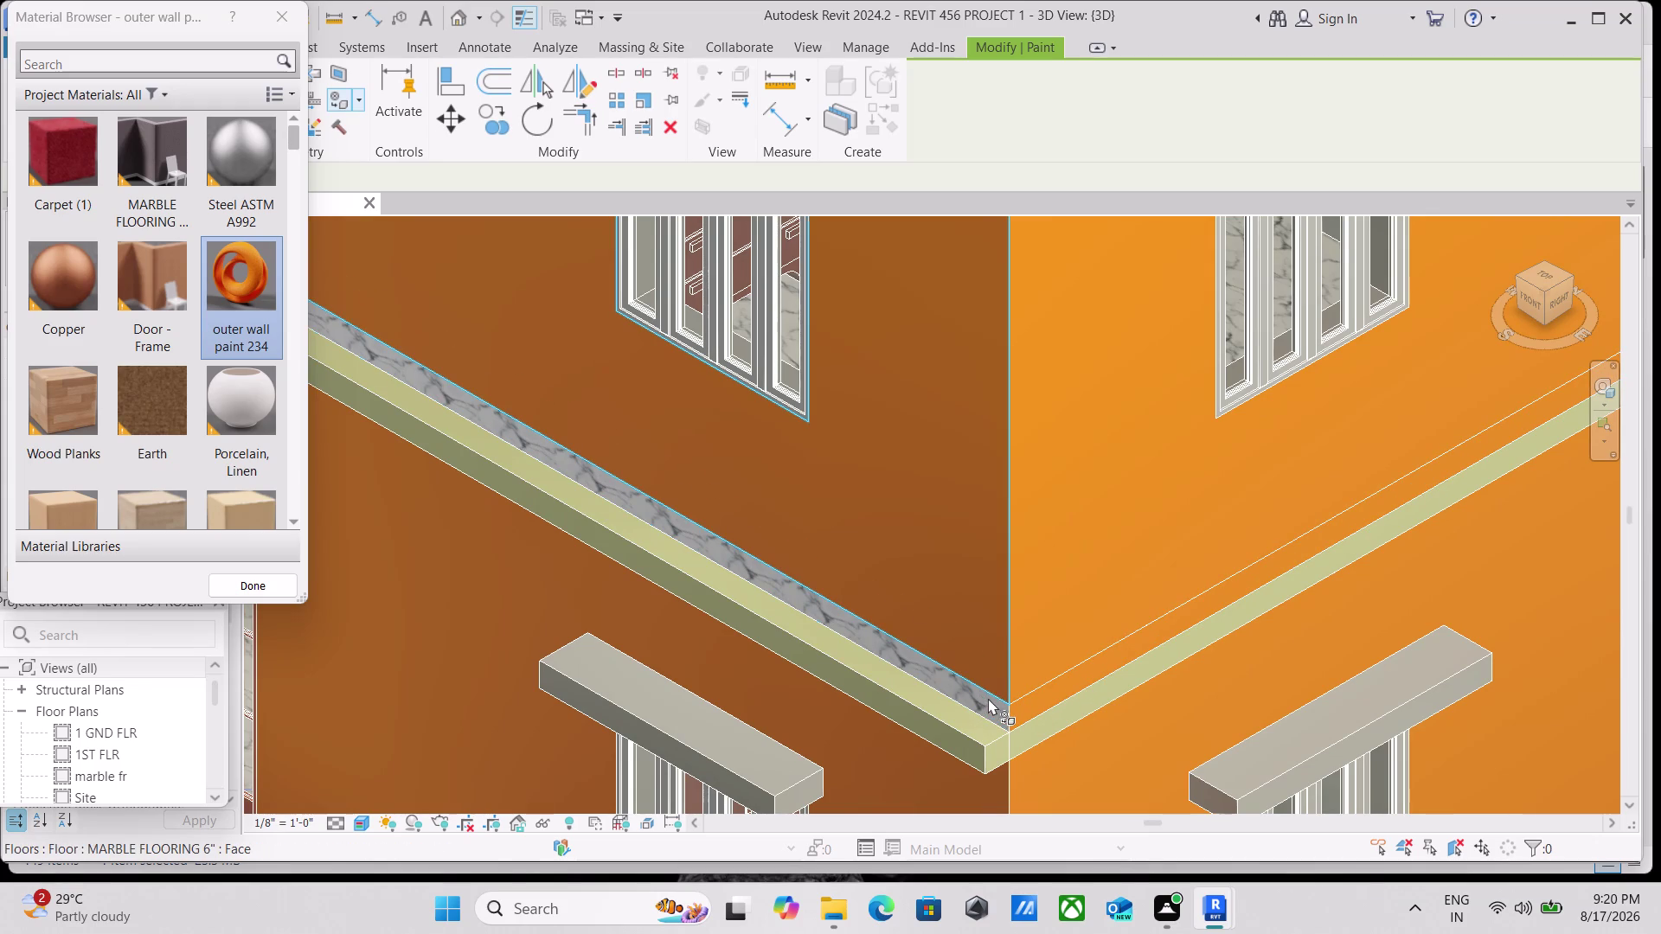
click(983, 700)
scroll(down, 3)
scroll(down, 3)
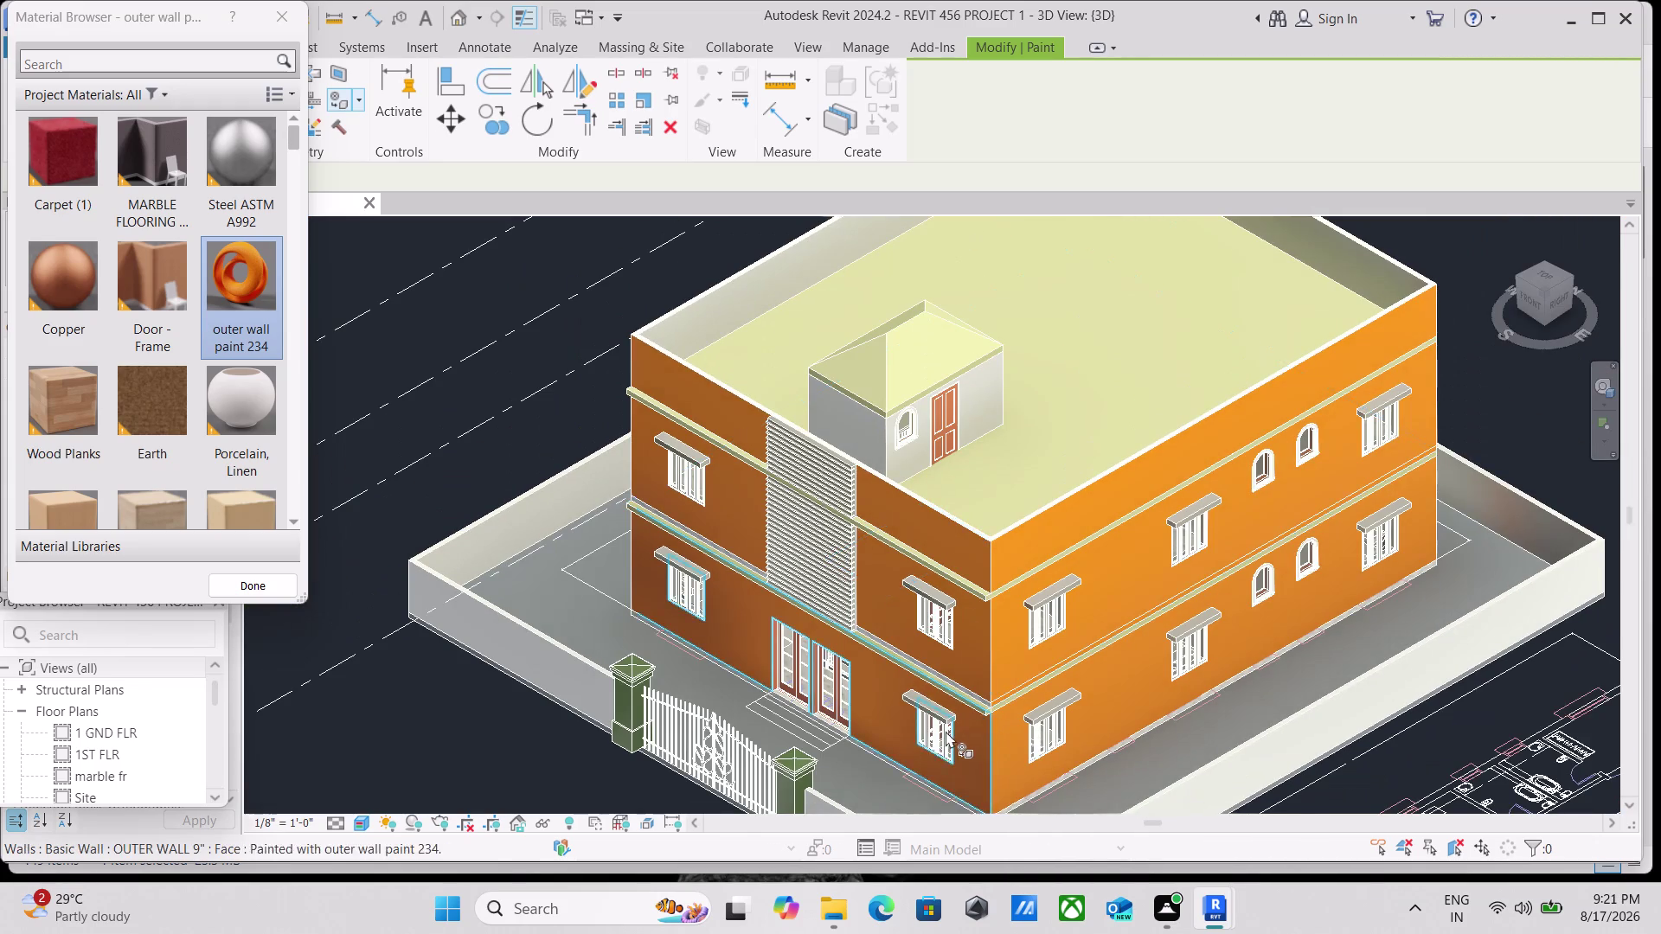
Paint the side wall face around the window with outer wall paint 234.
scroll(up, 3)
scroll(up, 3)
scroll(up, 3)
middle_drag(547, 303, 563, 321)
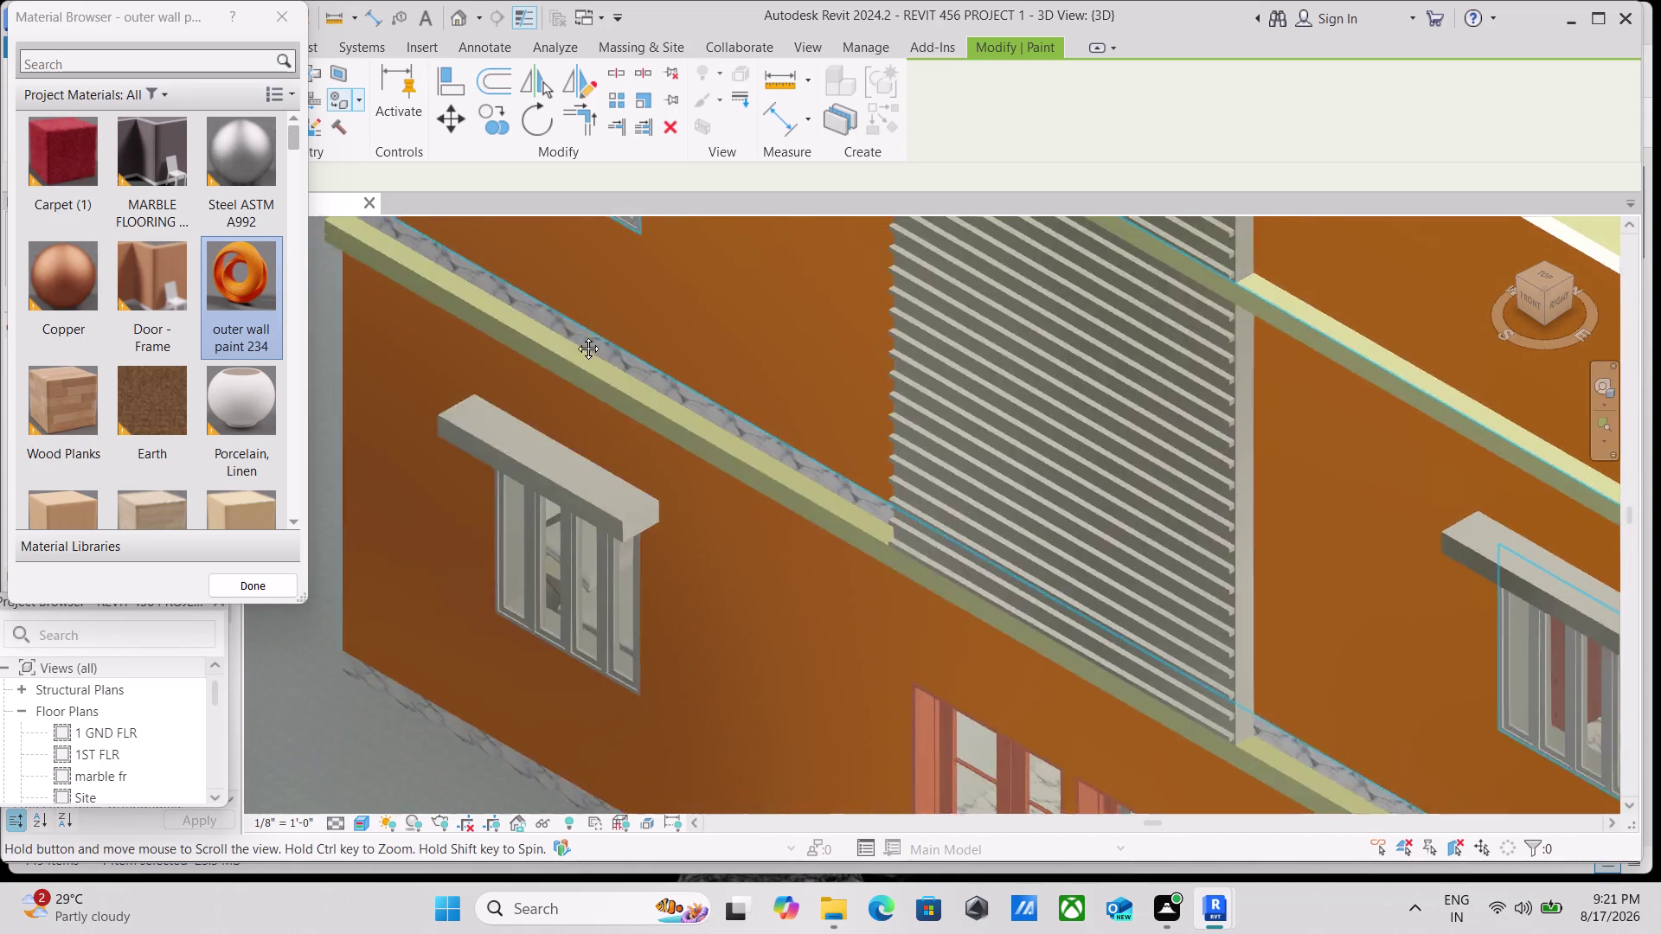
middle_drag(562, 321, 1186, 755)
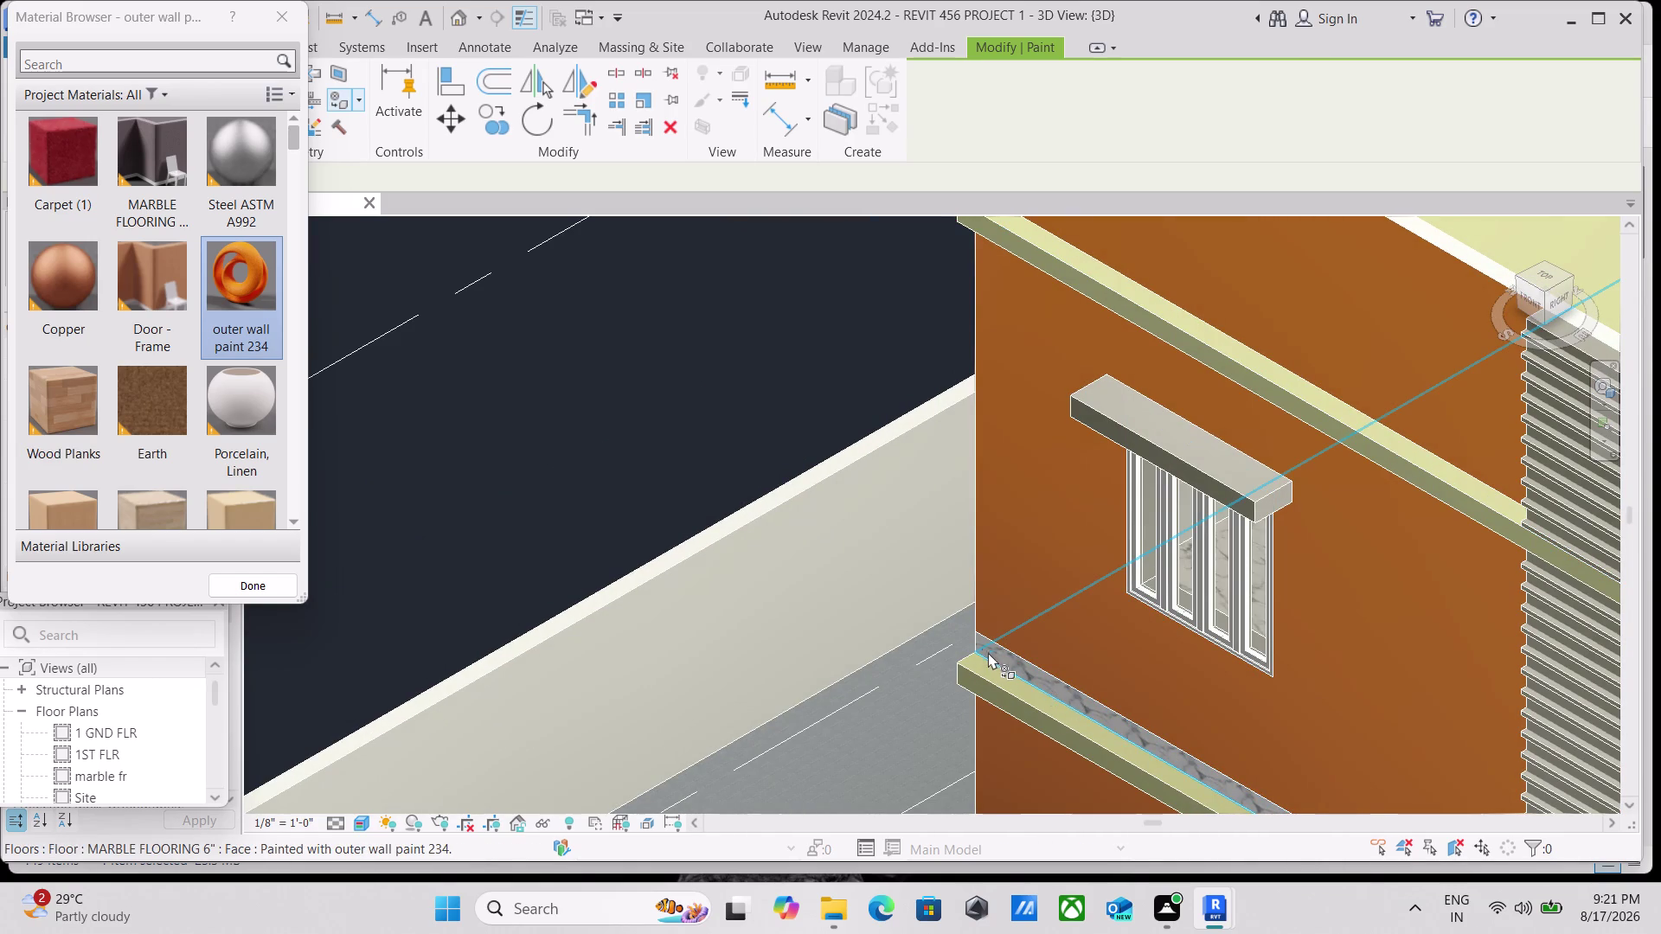
click(984, 643)
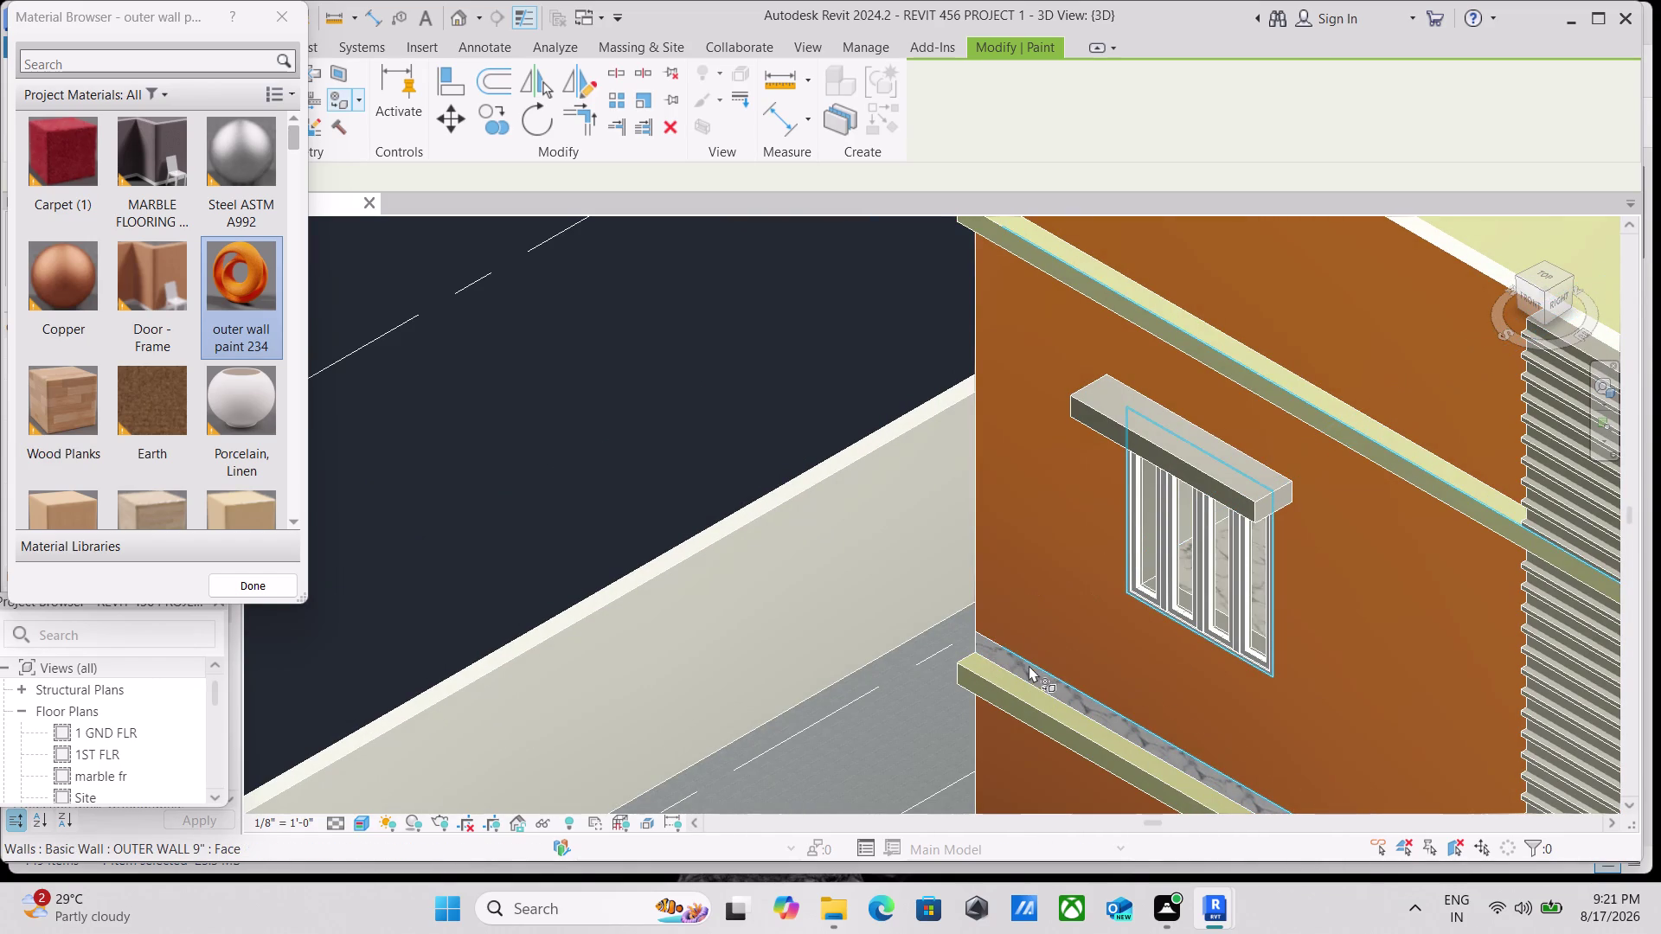
Paint the front wall face above the gate orange.
scroll(down, 3)
middle_drag(1171, 707, 620, 319)
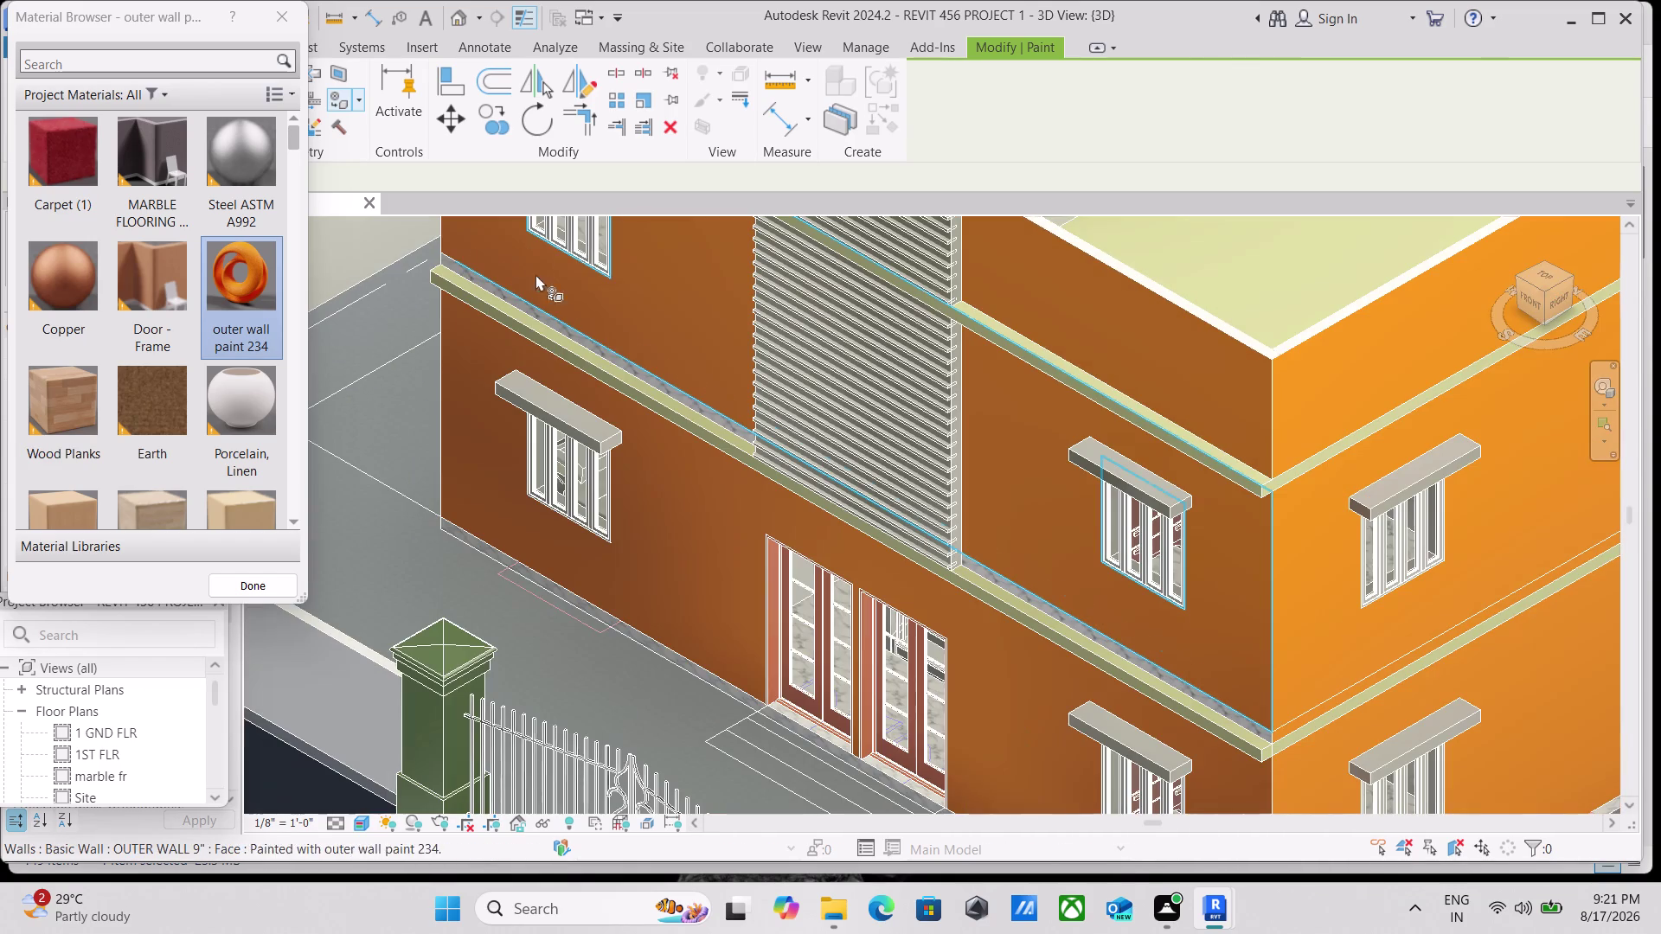
click(1268, 736)
scroll(down, 3)
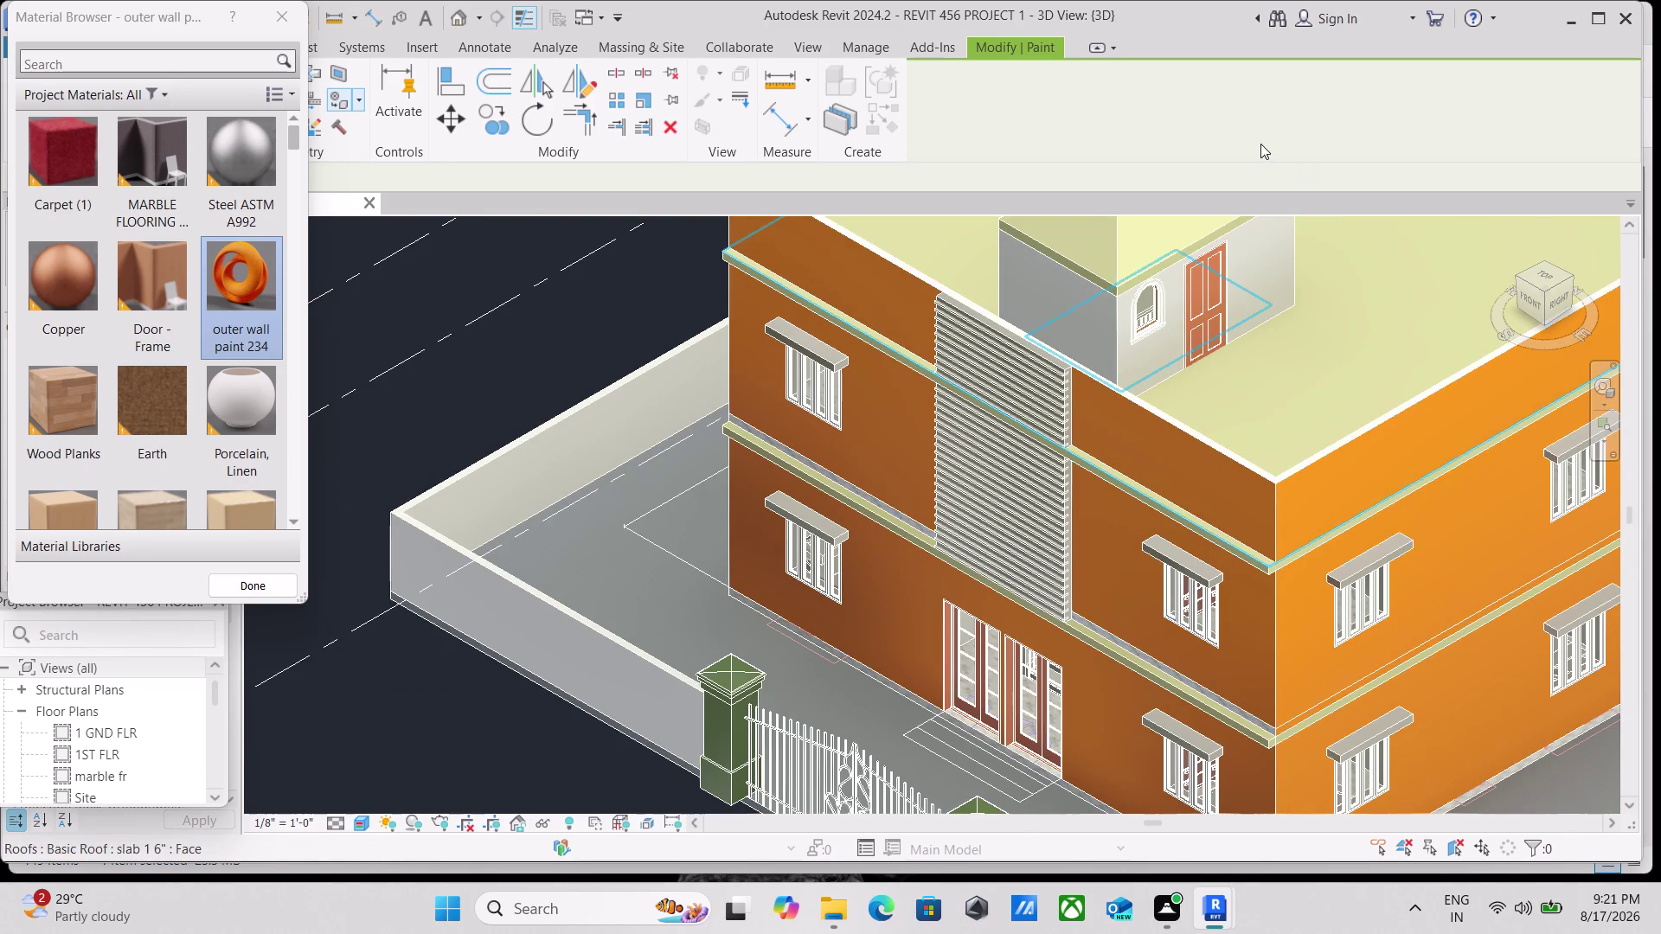
click(1521, 276)
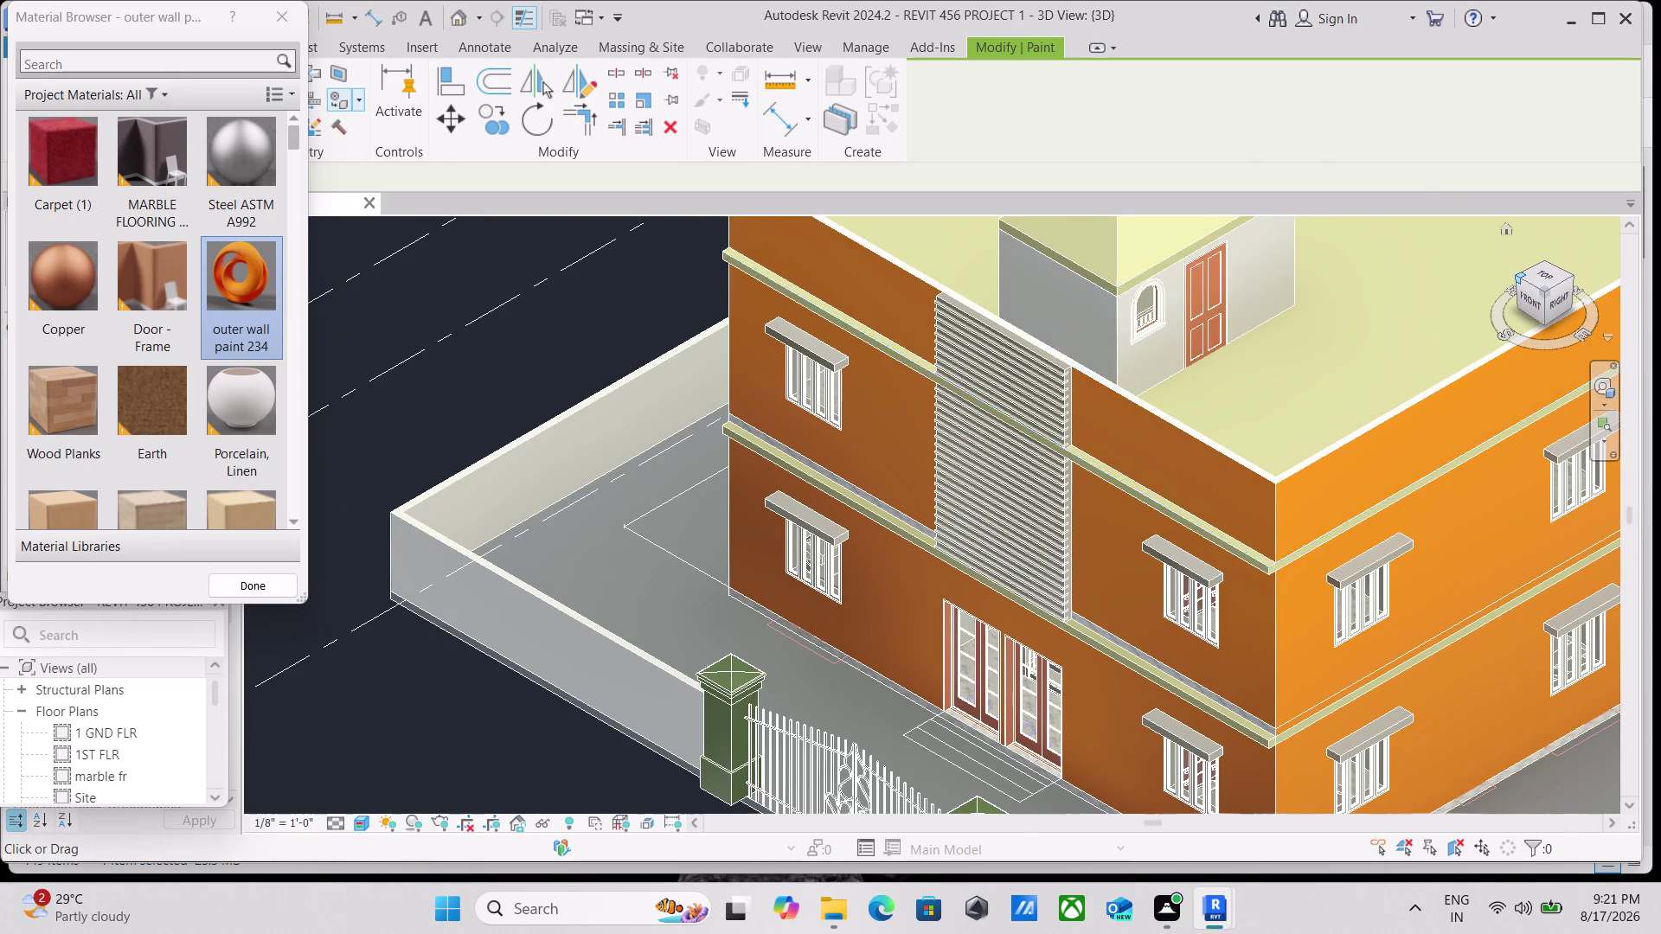
Paint the side wall face near the corner with outer wall paint 234.
scroll(up, 3)
scroll(up, 3)
scroll(up, 3)
scroll(up, 3)
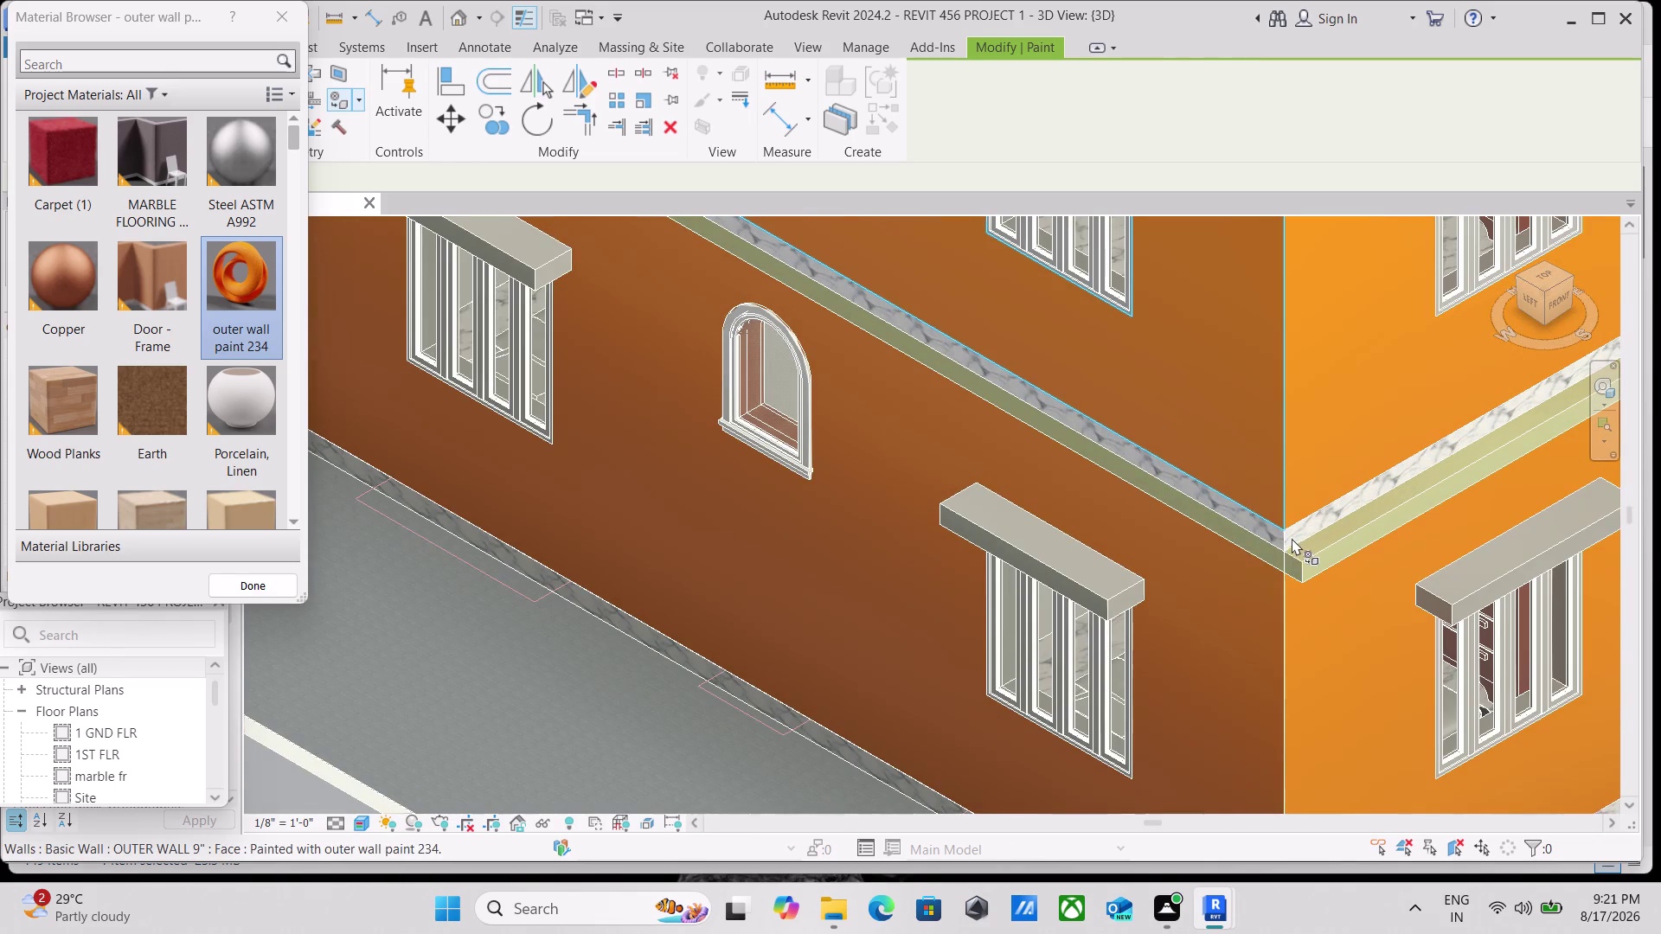
click(1288, 543)
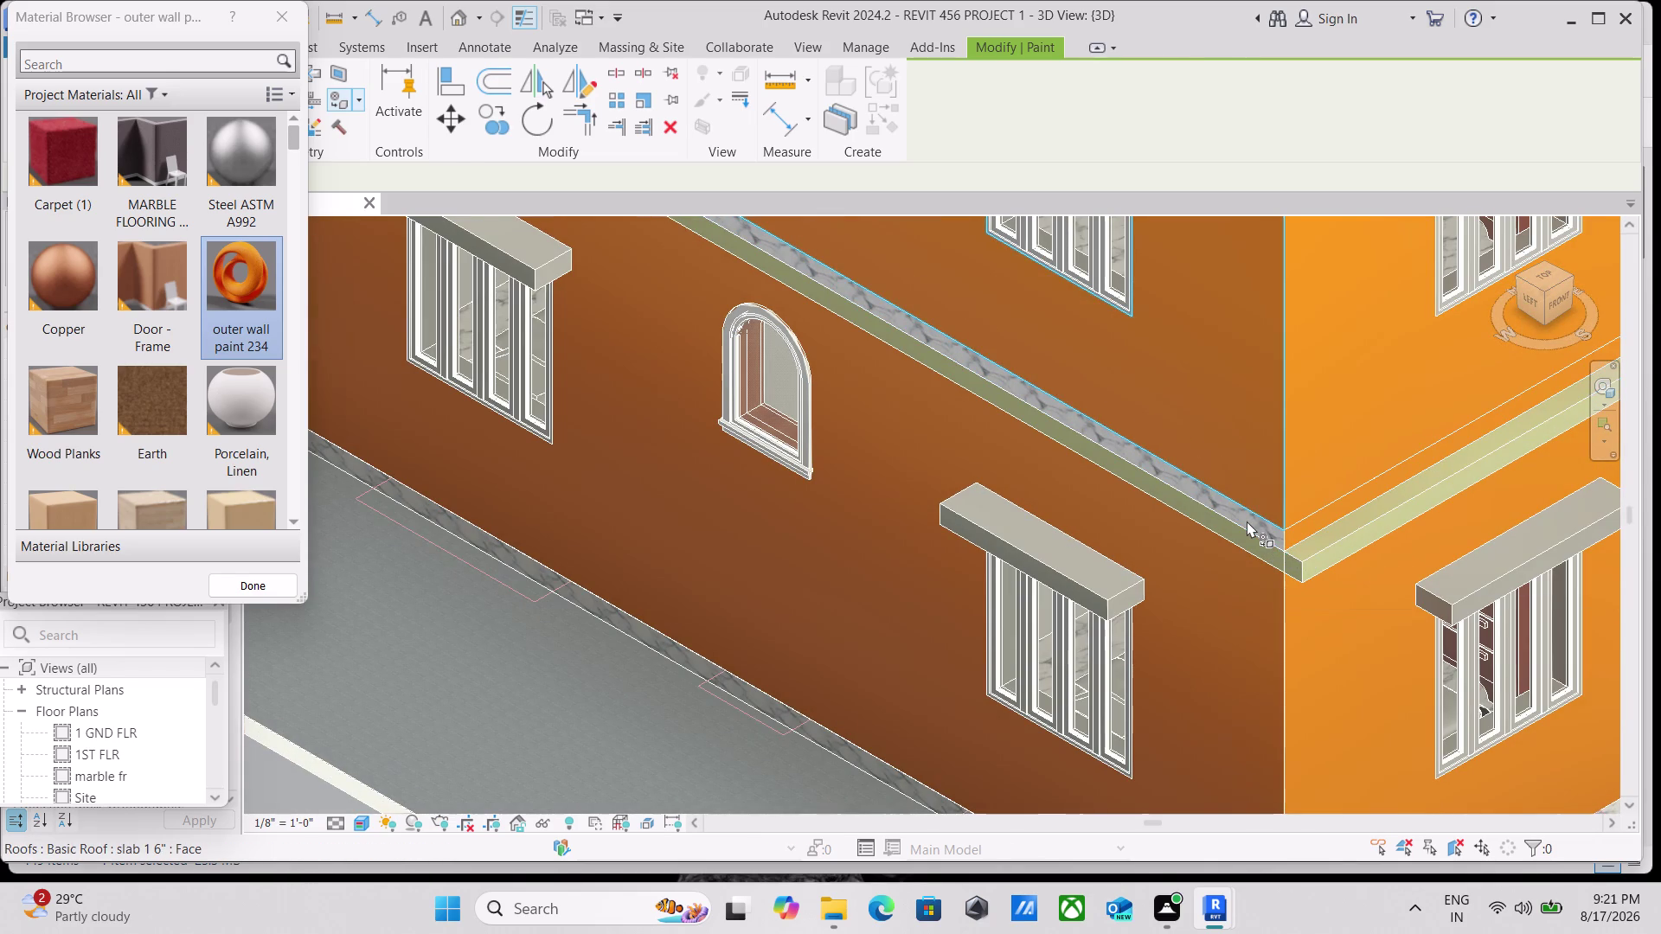
scroll(down, 3)
scroll(down, 3)
Paint the wall face beside the front corner band orange.
middle_drag(602, 283, 772, 529)
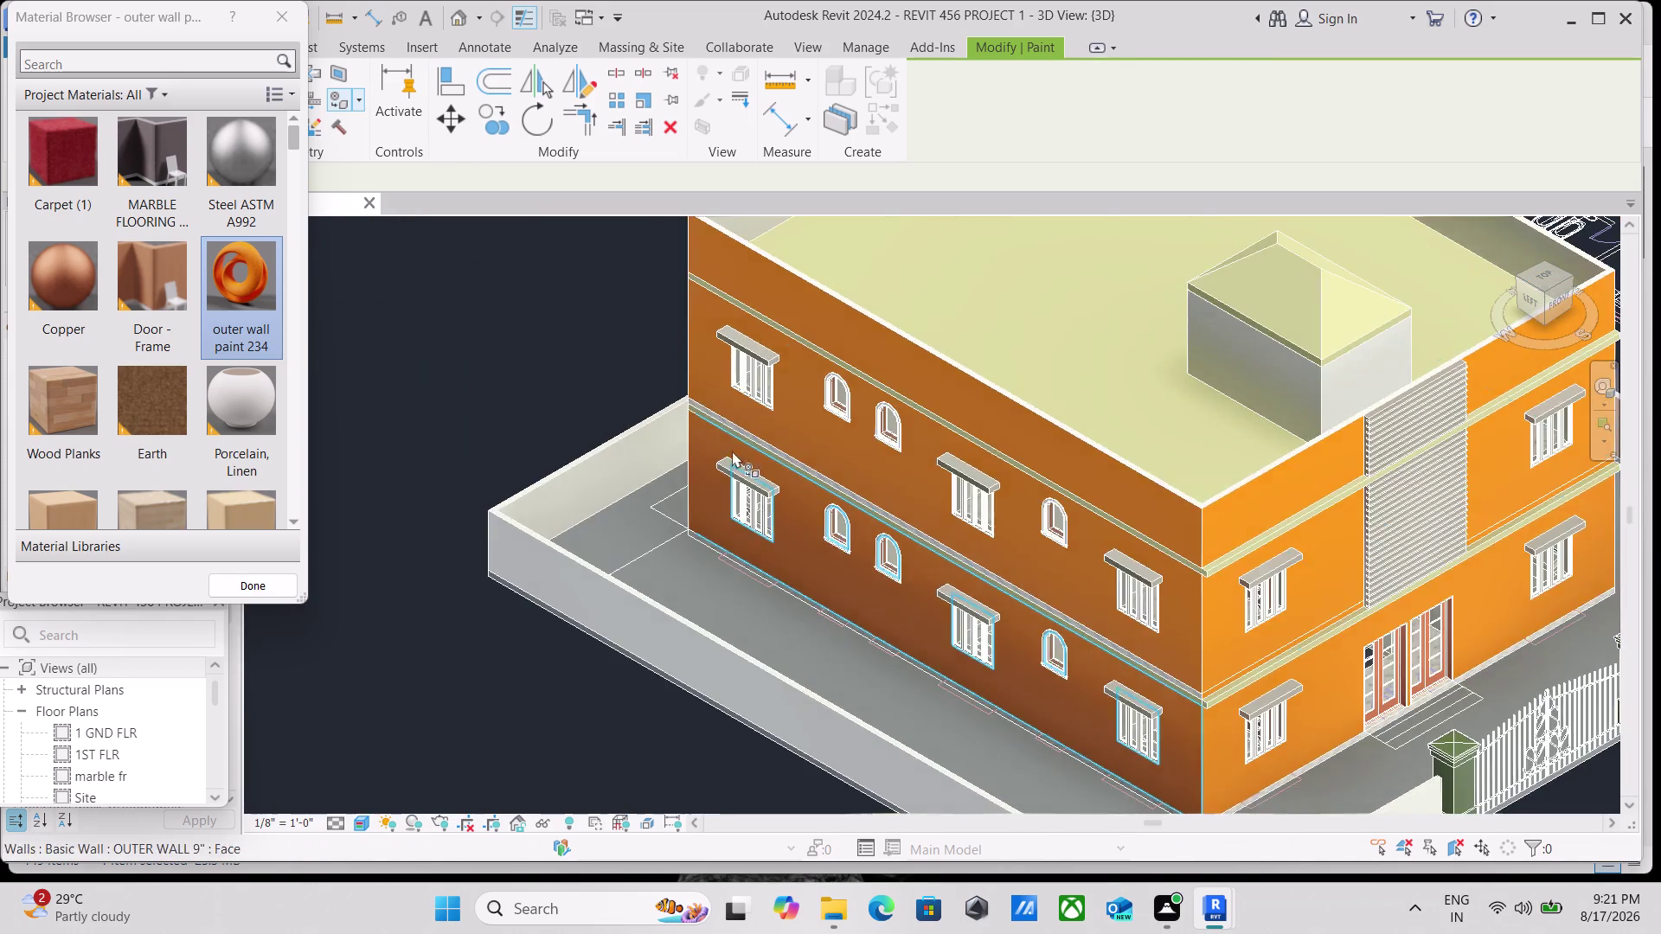
scroll(up, 3)
scroll(up, 3)
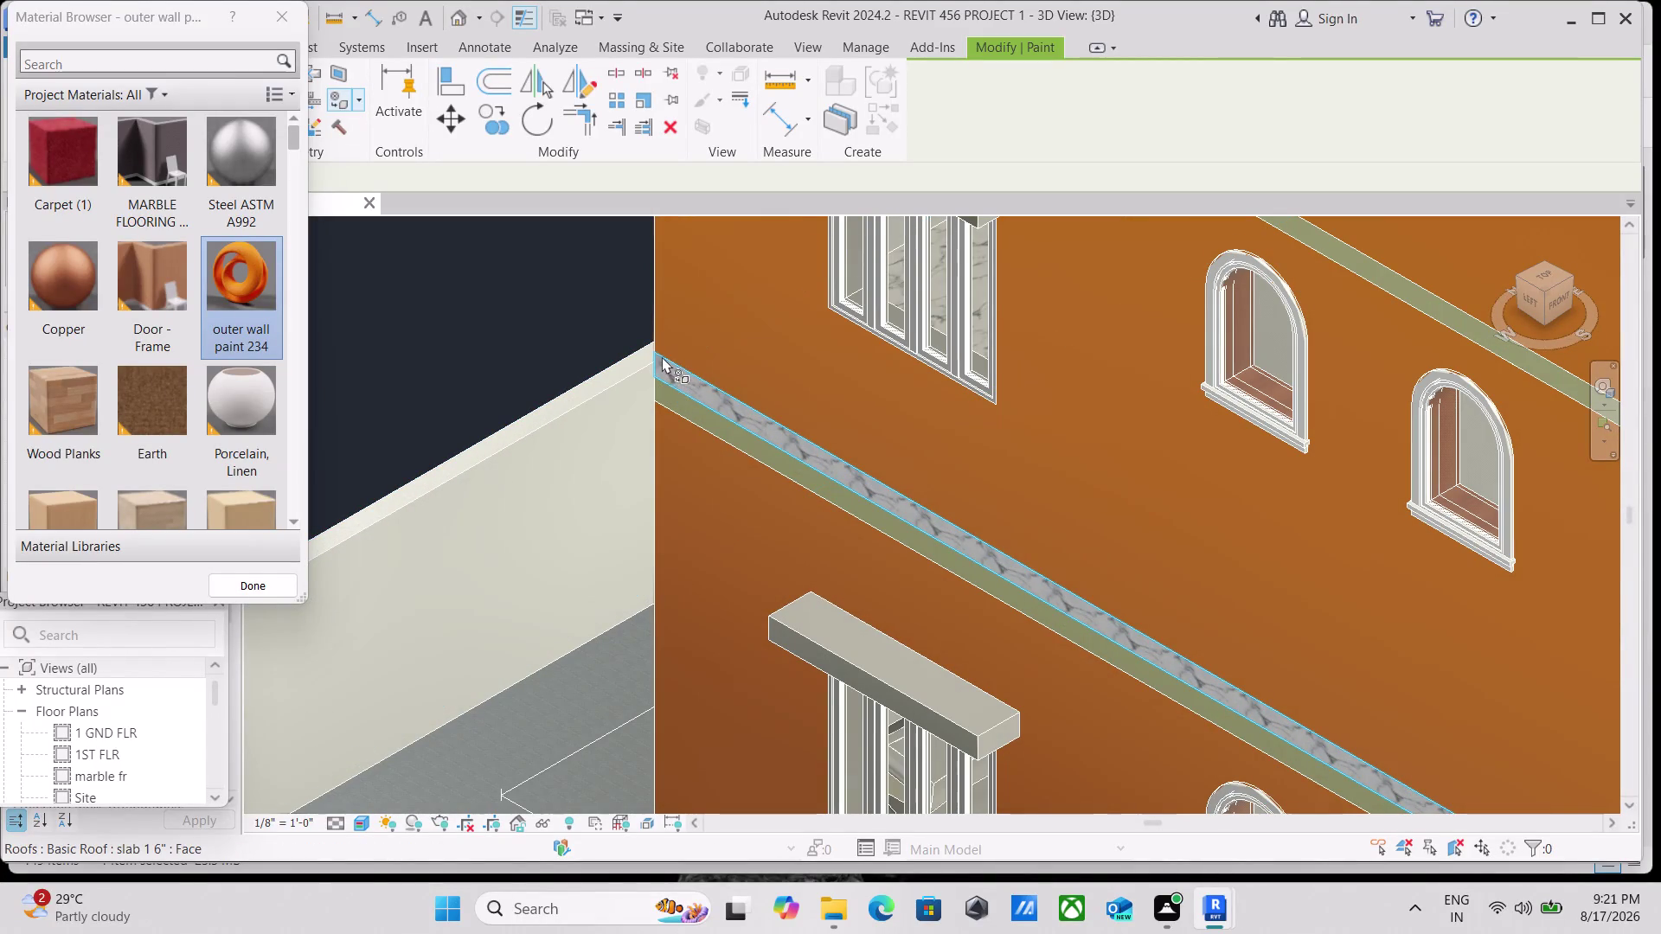
scroll(down, 3)
scroll(down, 3)
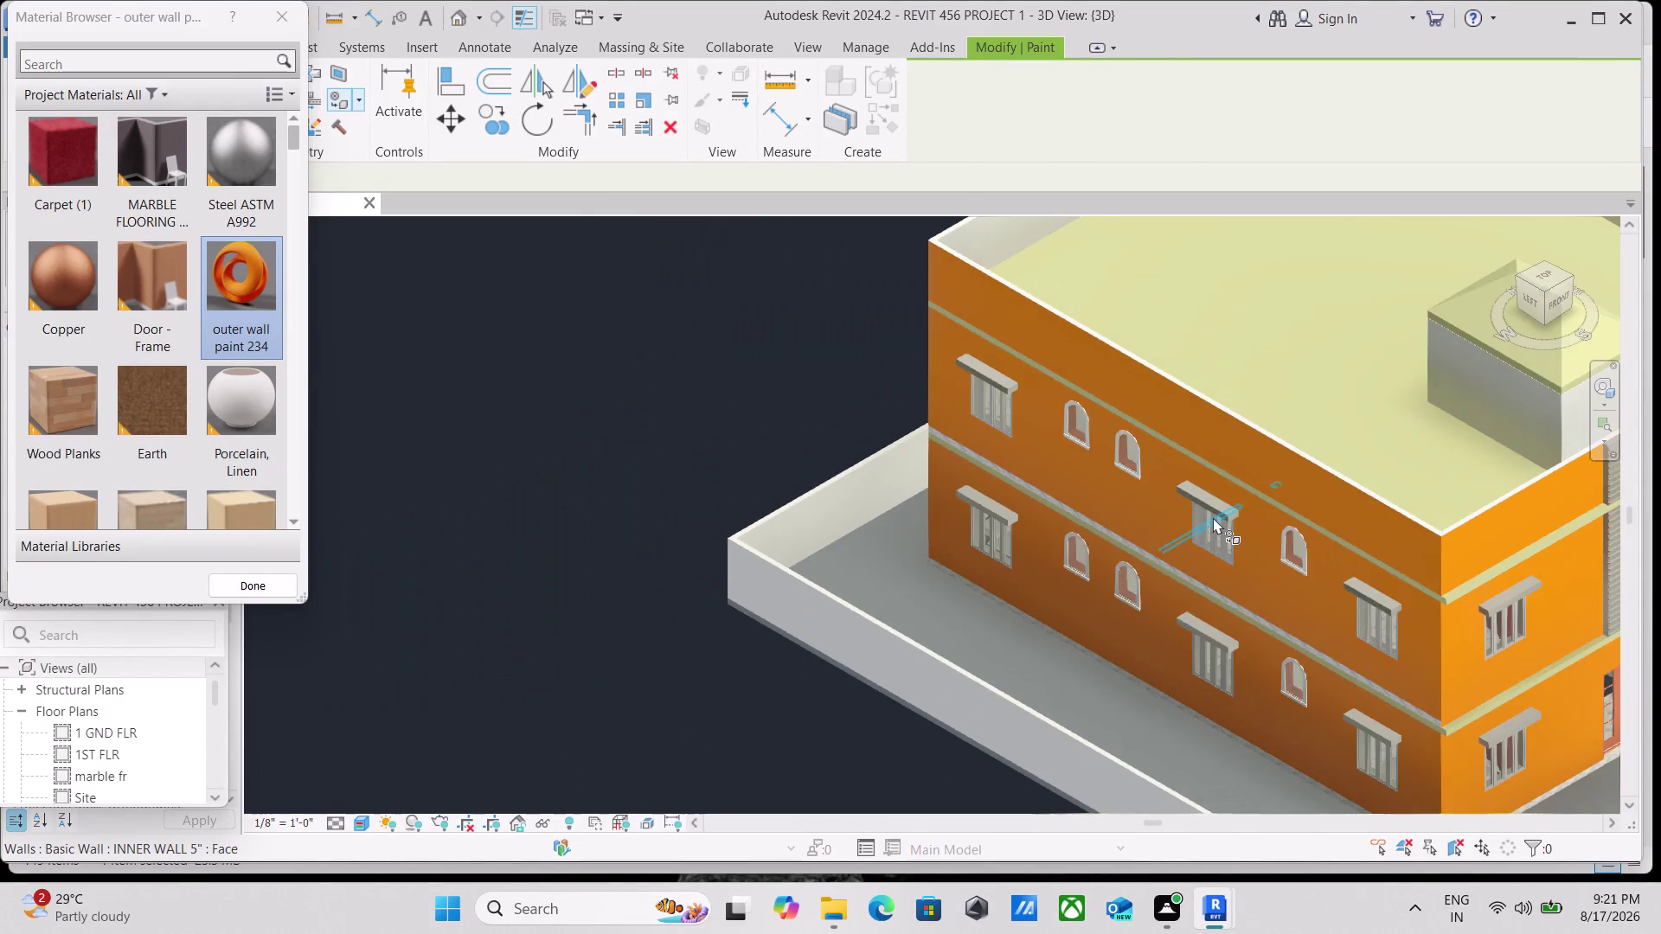
middle_drag(1214, 533, 697, 396)
scroll(up, 3)
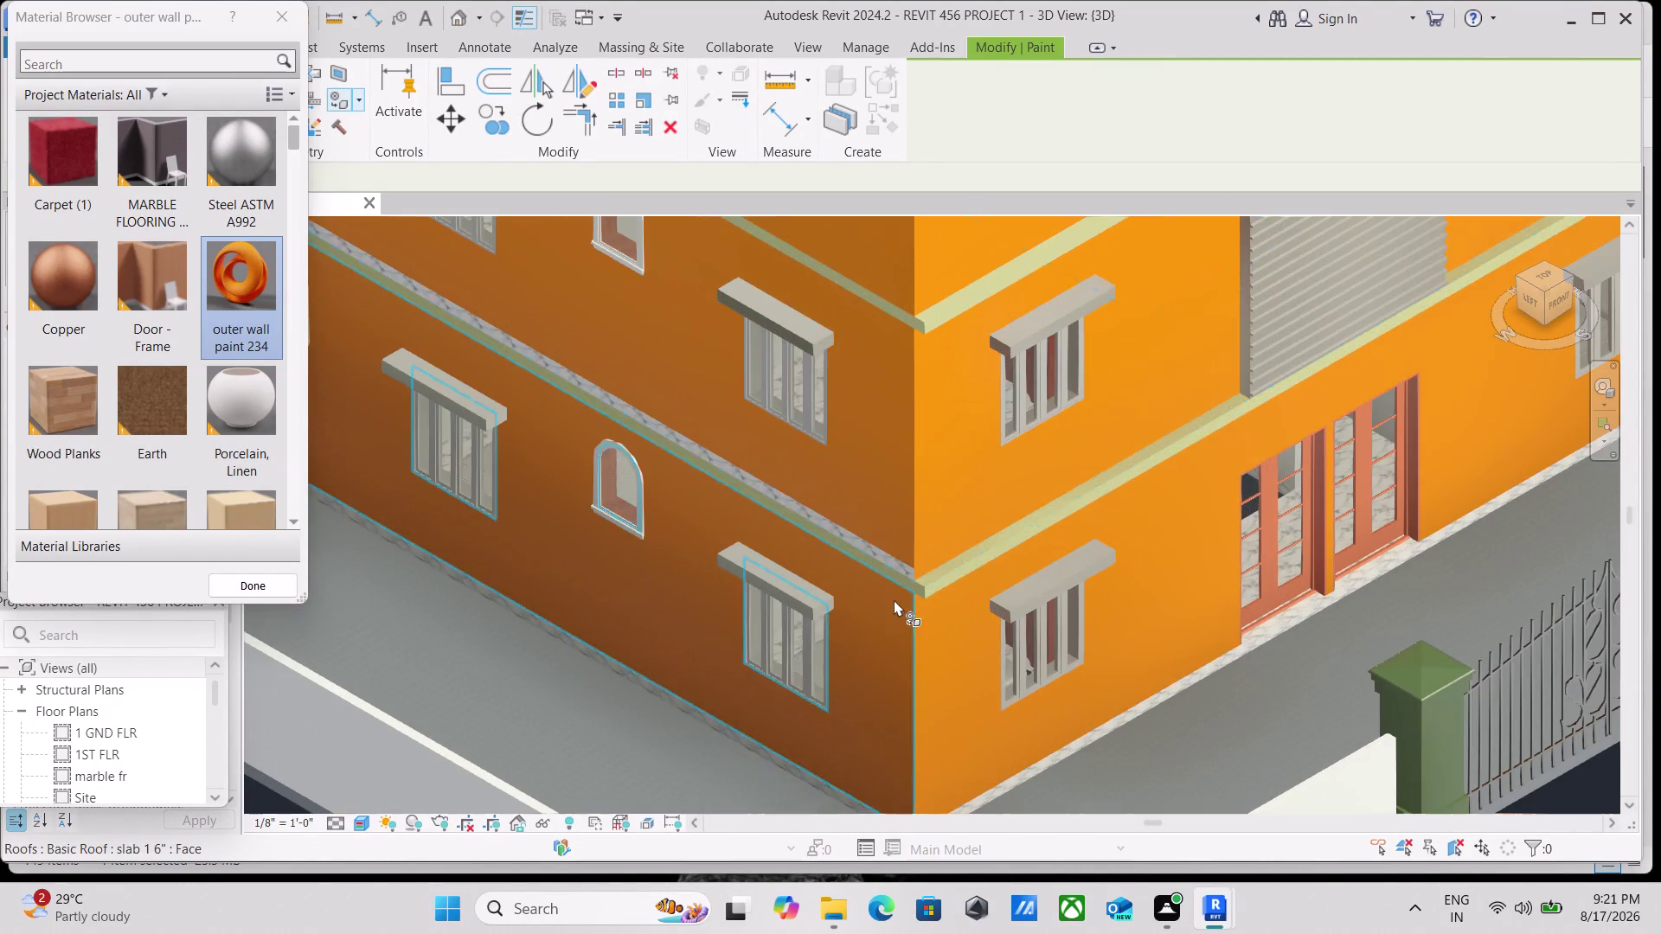
scroll(up, 3)
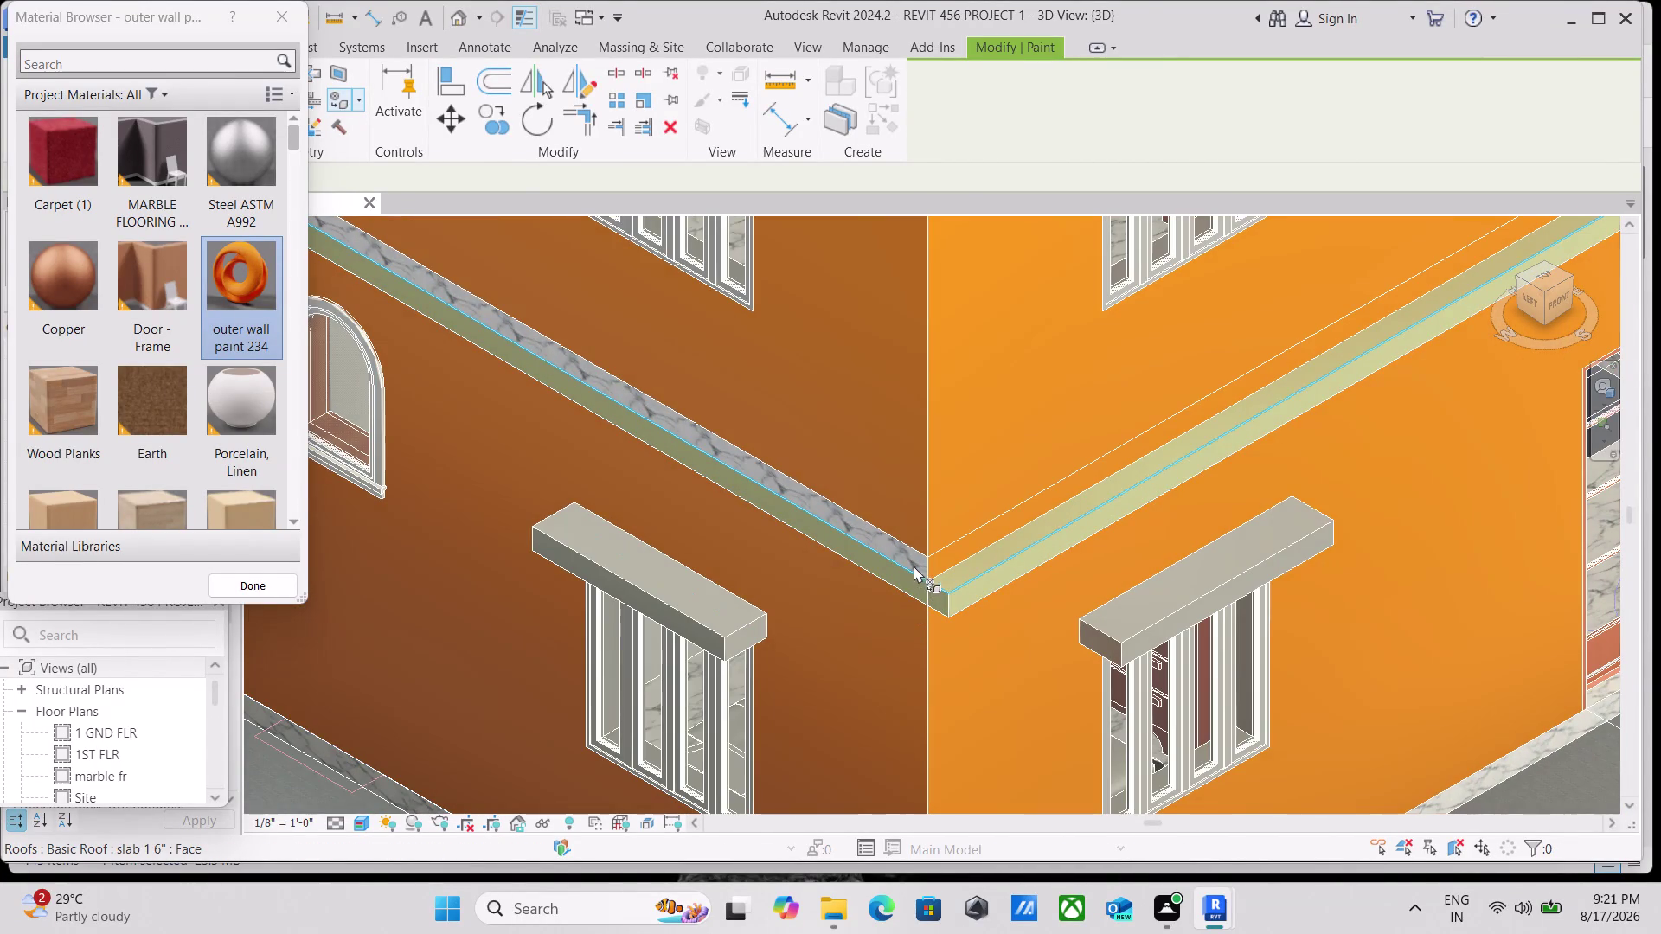
scroll(up, 3)
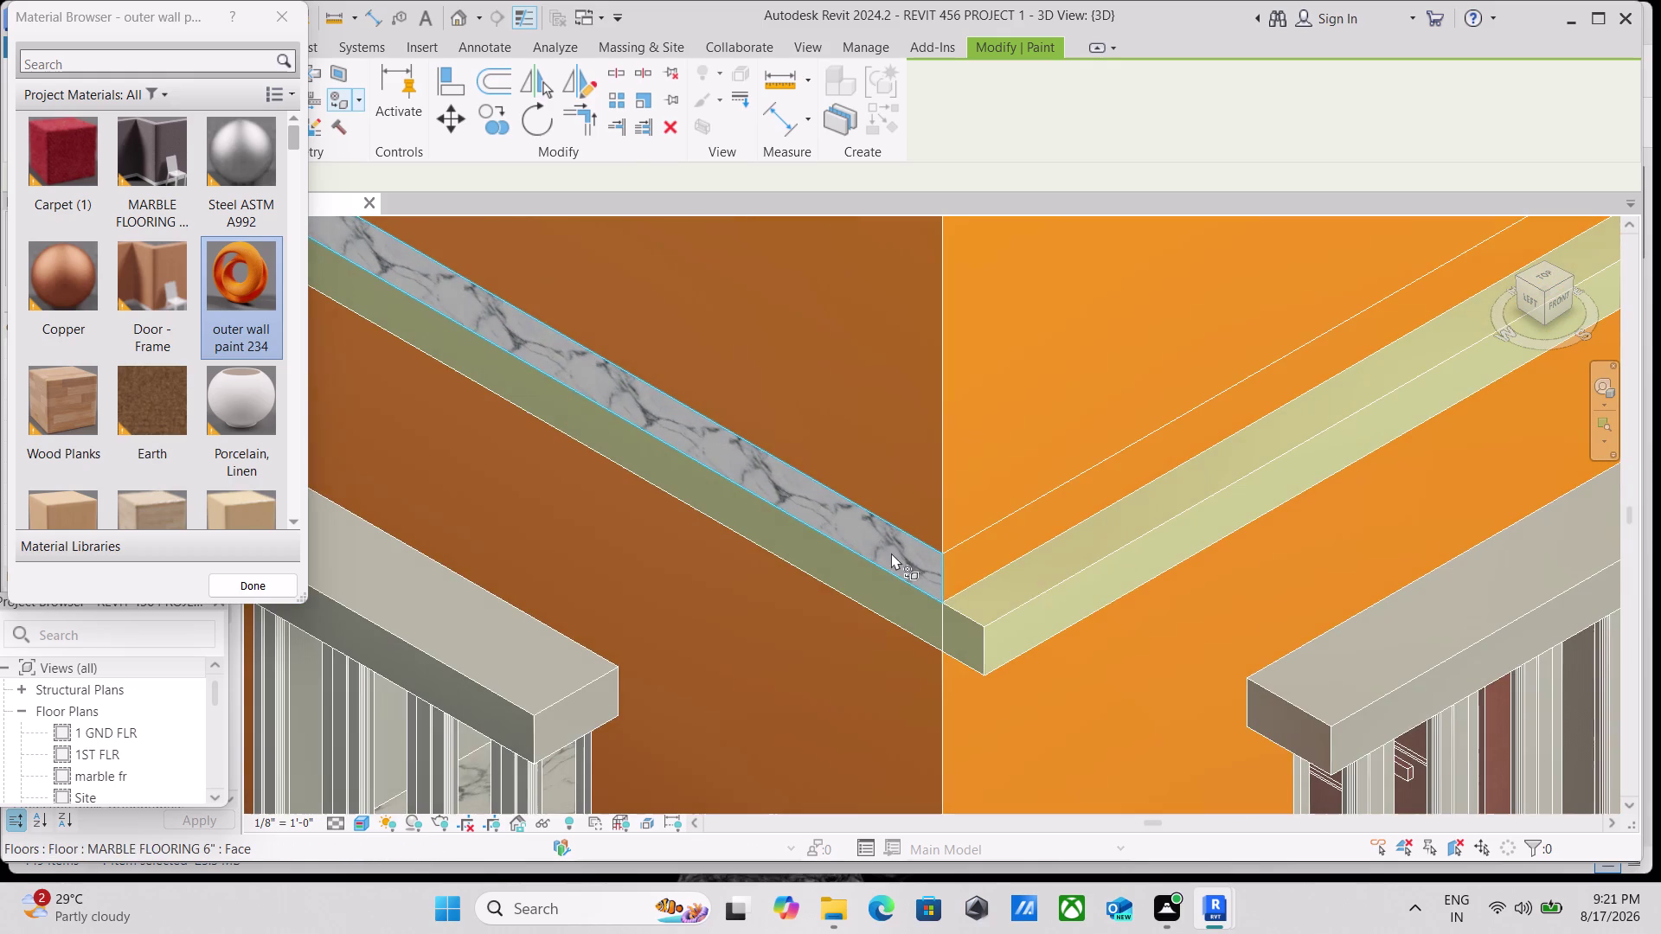
click(895, 553)
scroll(down, 3)
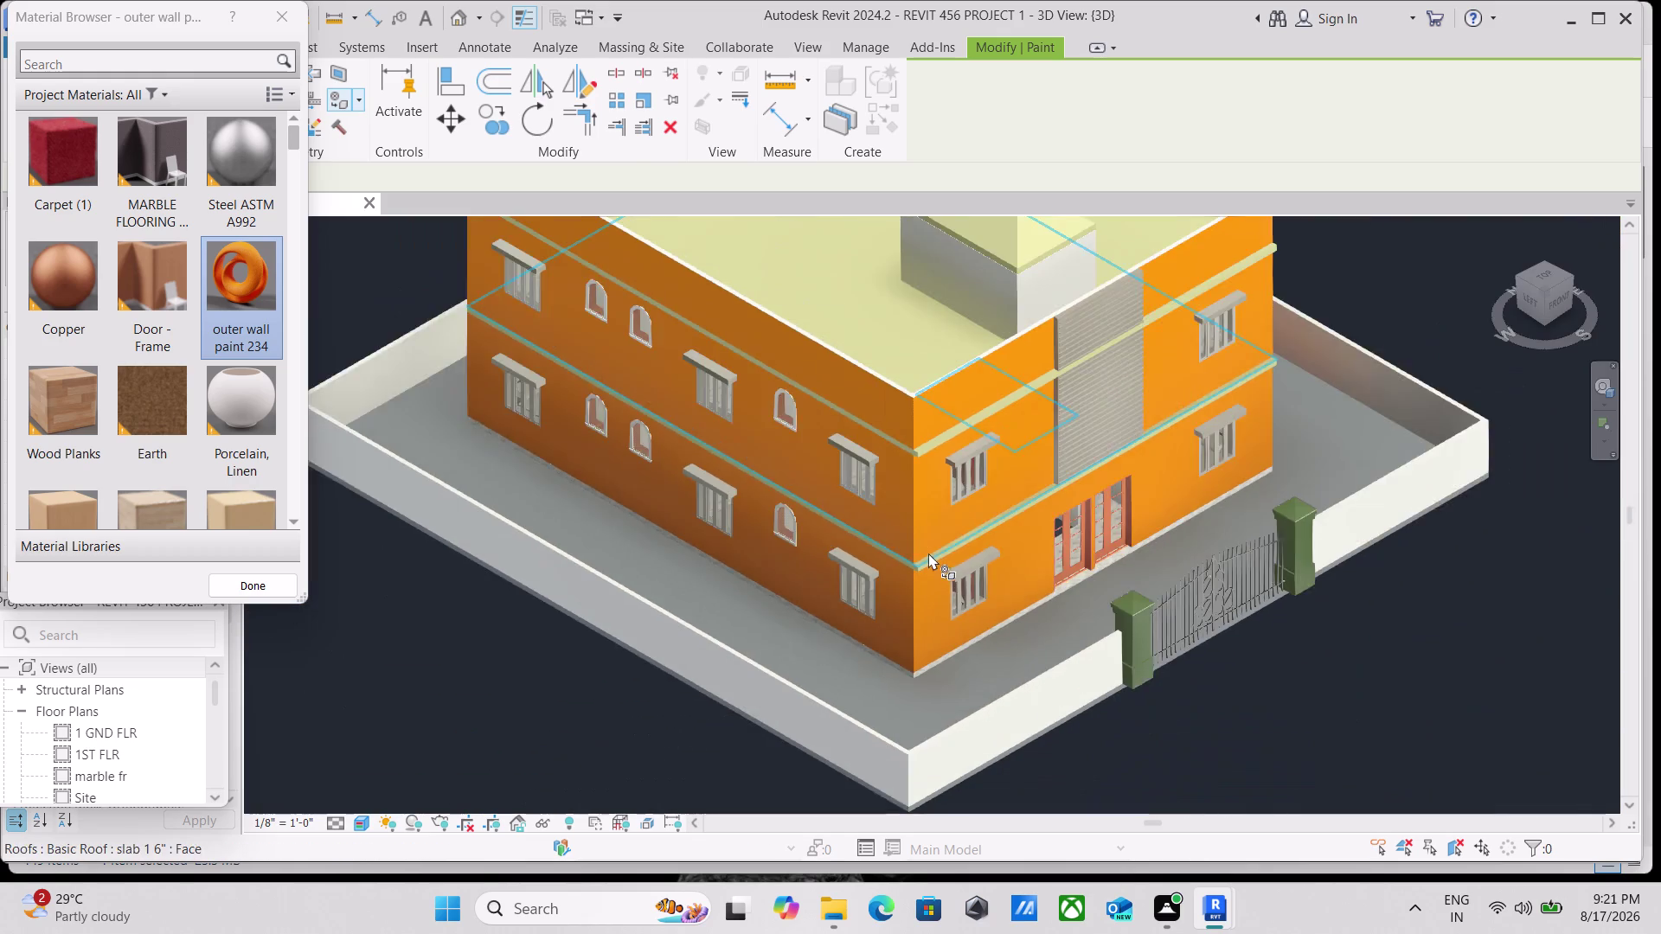
scroll(down, 3)
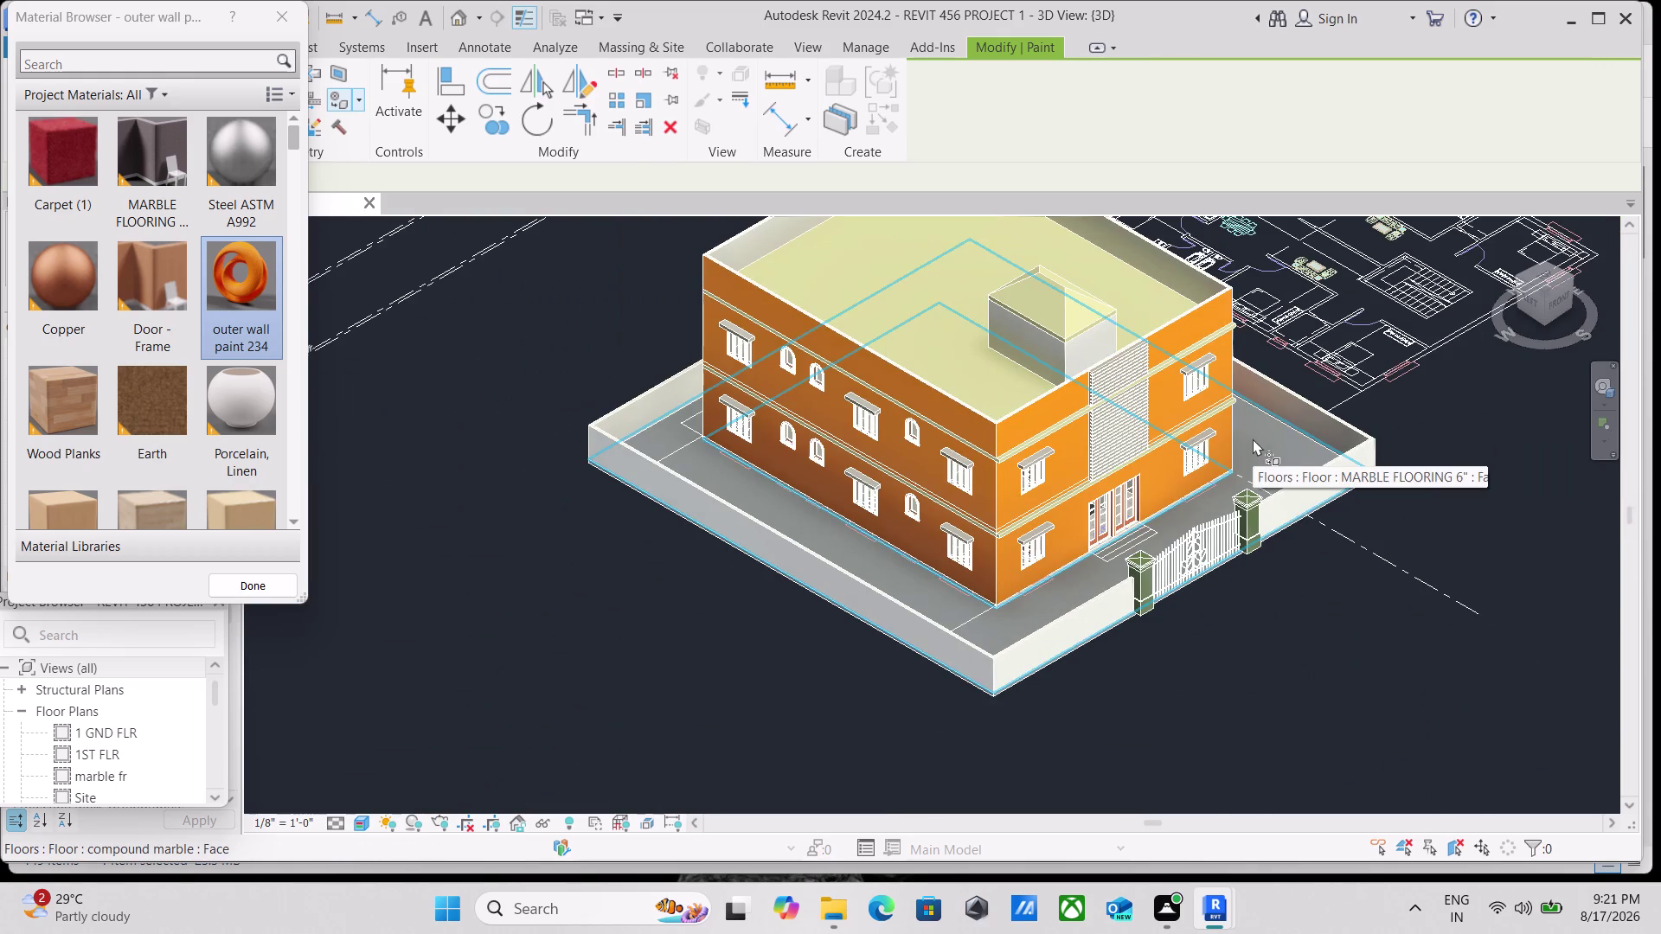